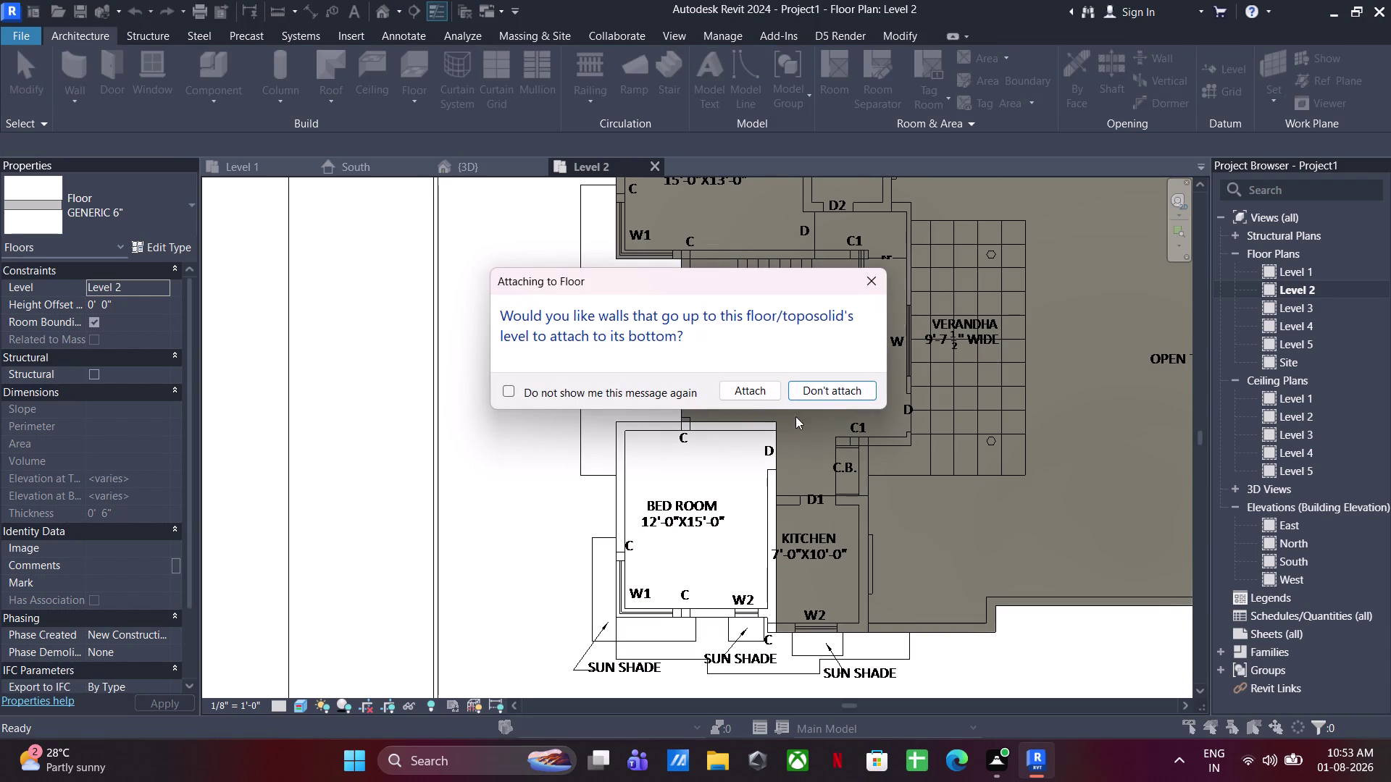
Attach the walls to the finished floor and dismiss the attachment warning.
click(741, 391)
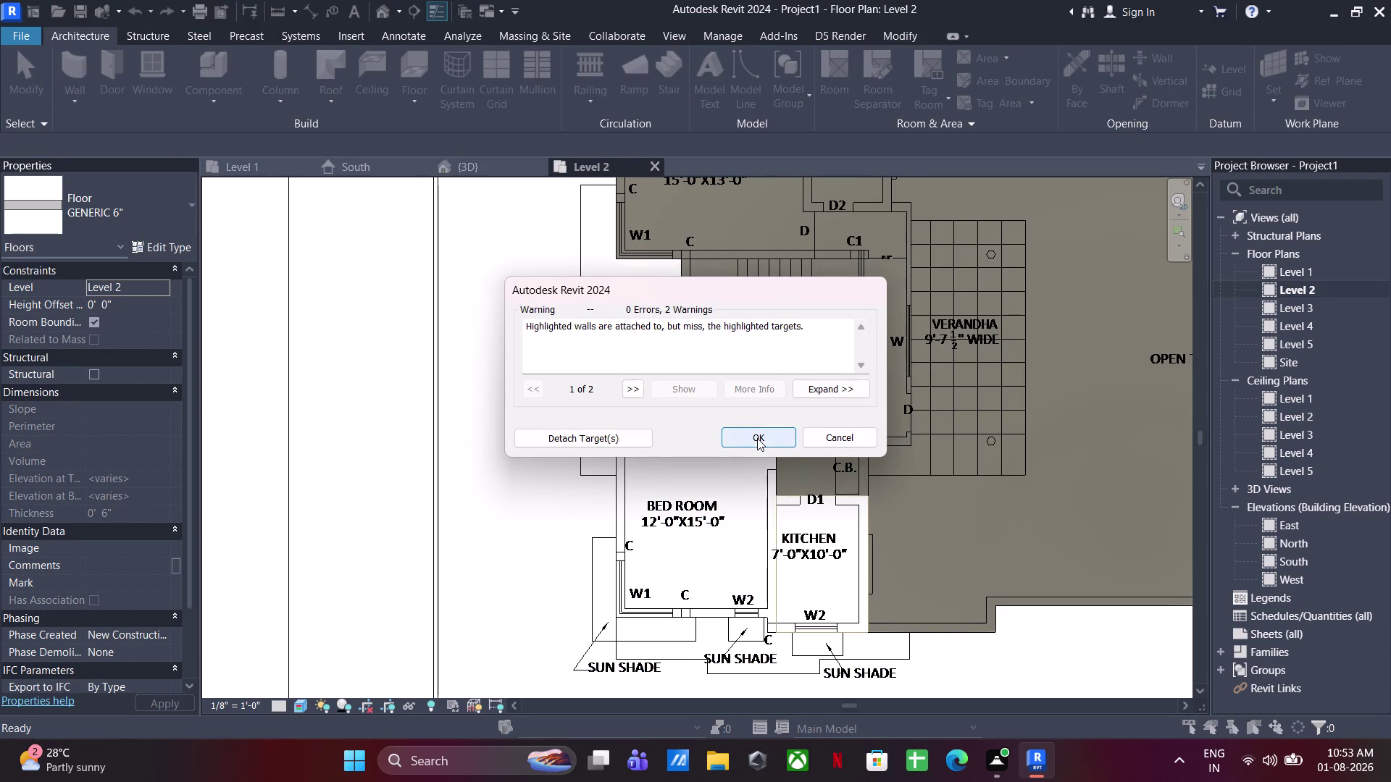
click(554, 437)
click(526, 511)
scroll(down, 3)
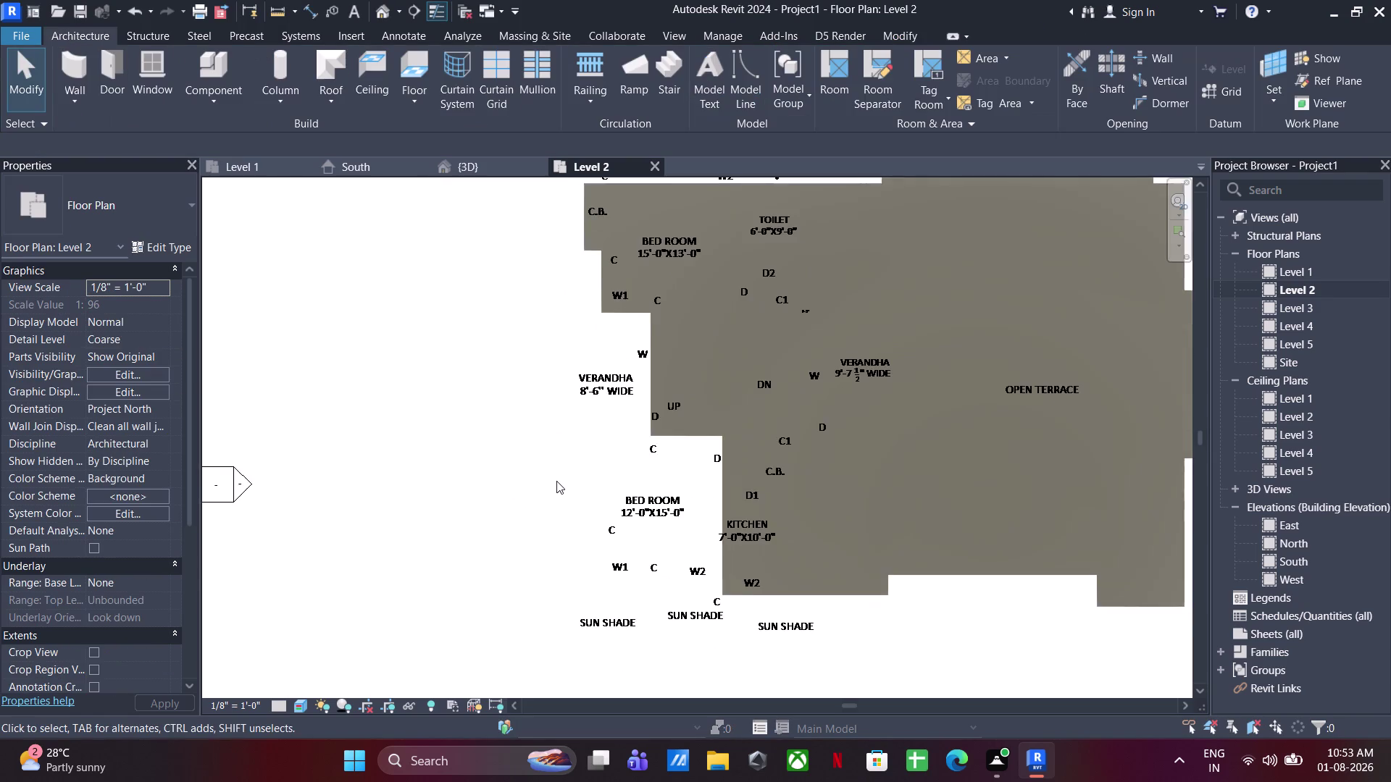
middle_drag(552, 476, 555, 444)
key(Escape)
Sketch a 6-inch floor over the lower 12'x15' bedroom and attach the walls to it.
click(401, 63)
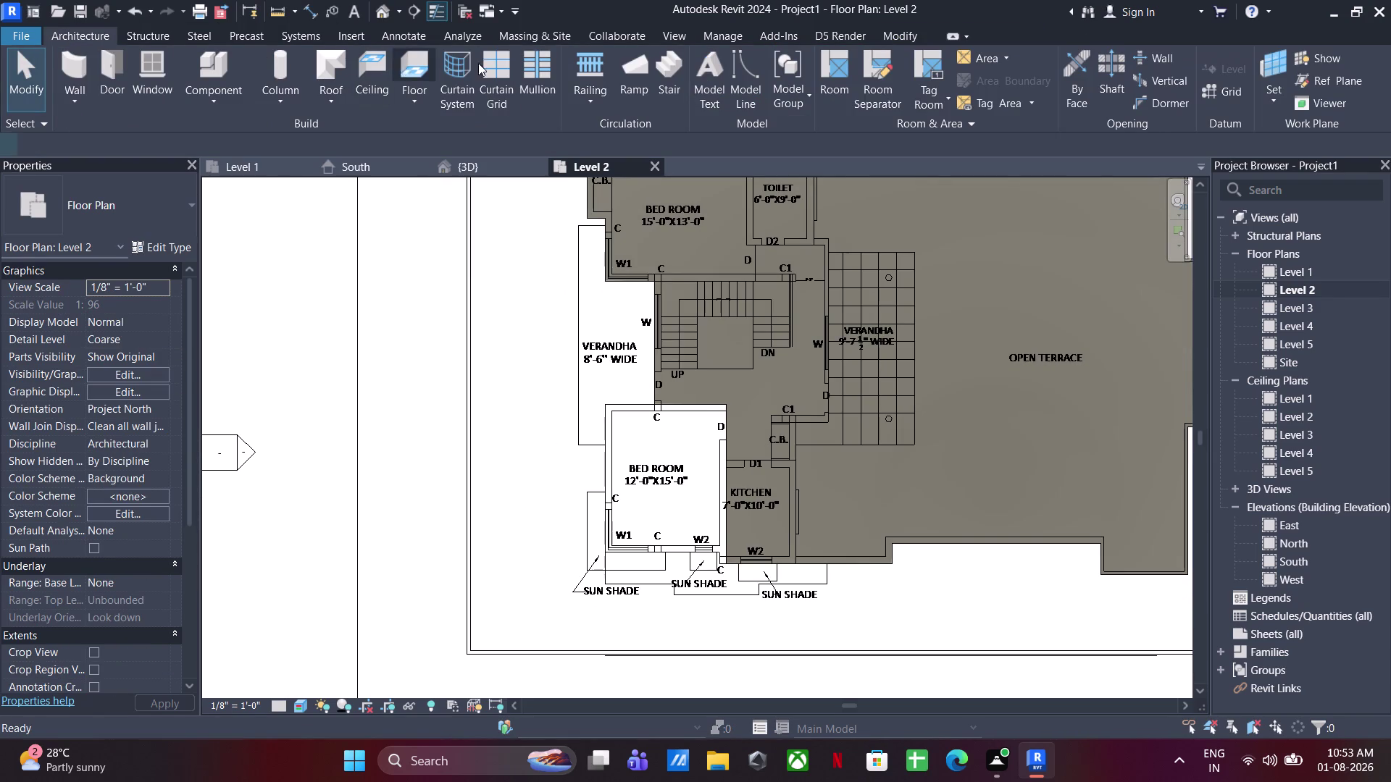
click(940, 57)
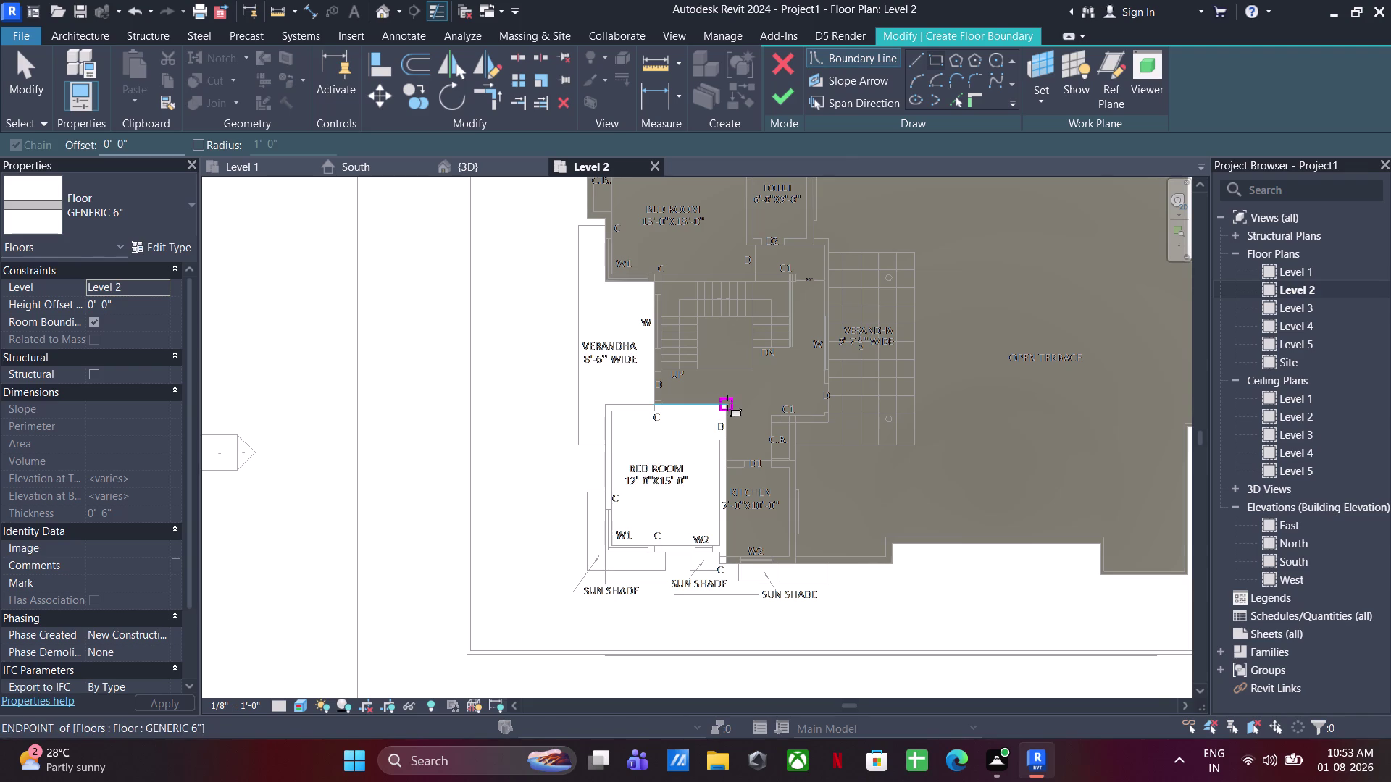
click(727, 403)
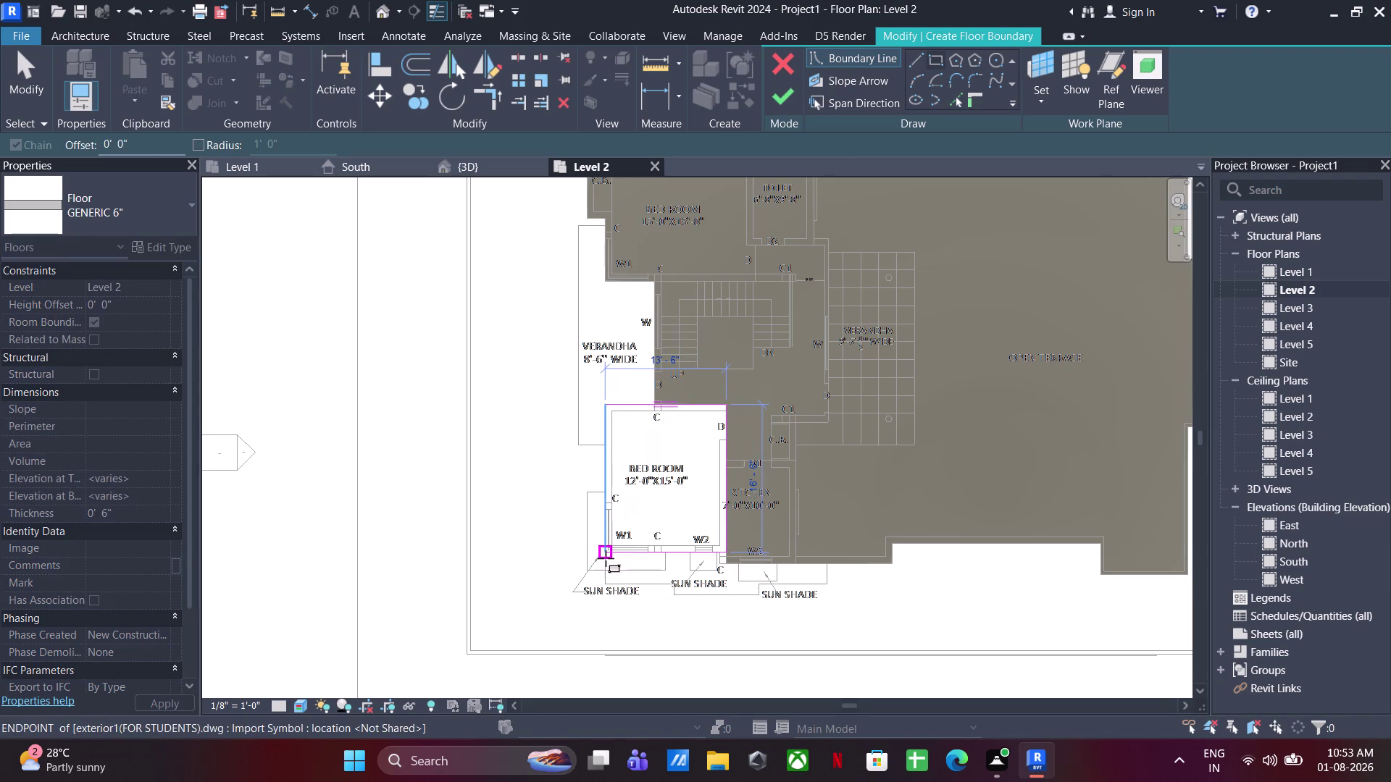
click(606, 558)
key(Escape)
key(Escape)
key(Escape)
click(787, 98)
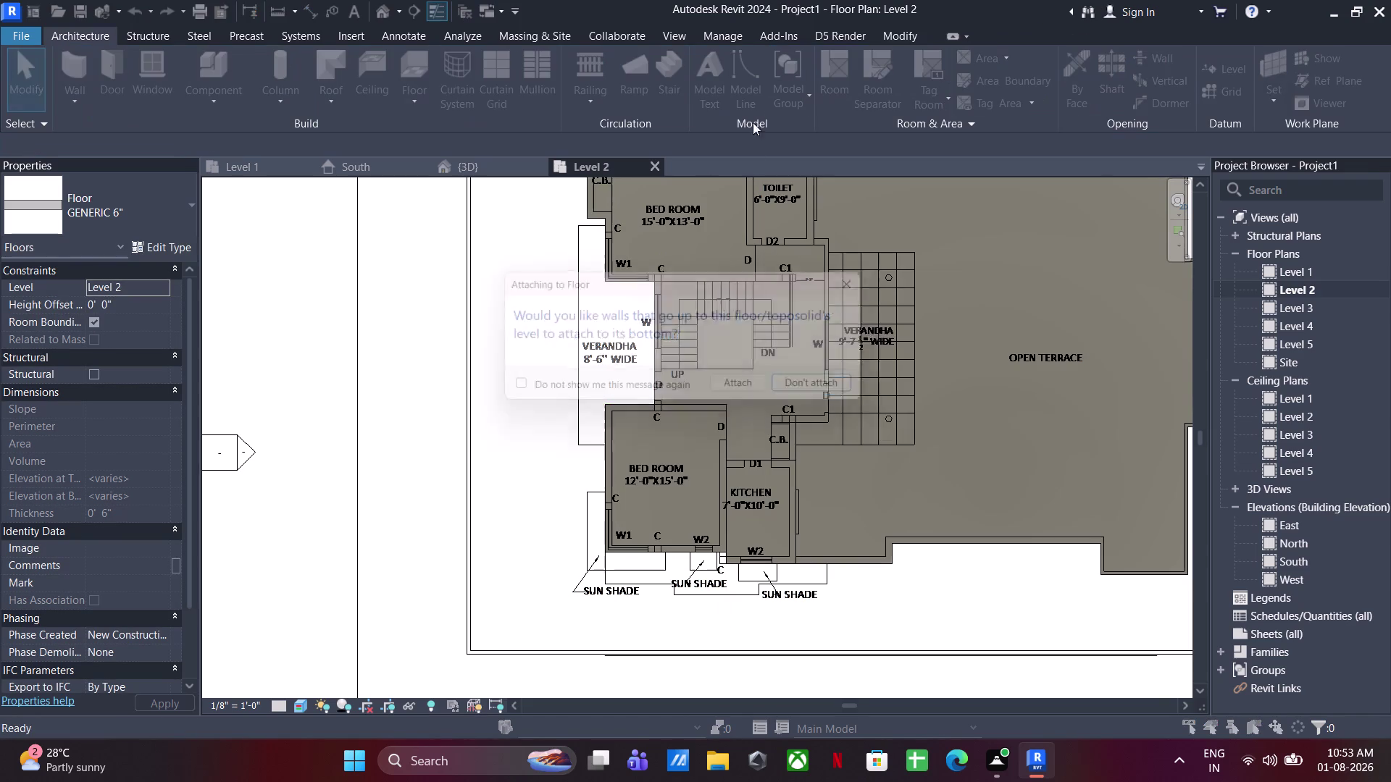
click(739, 389)
click(619, 437)
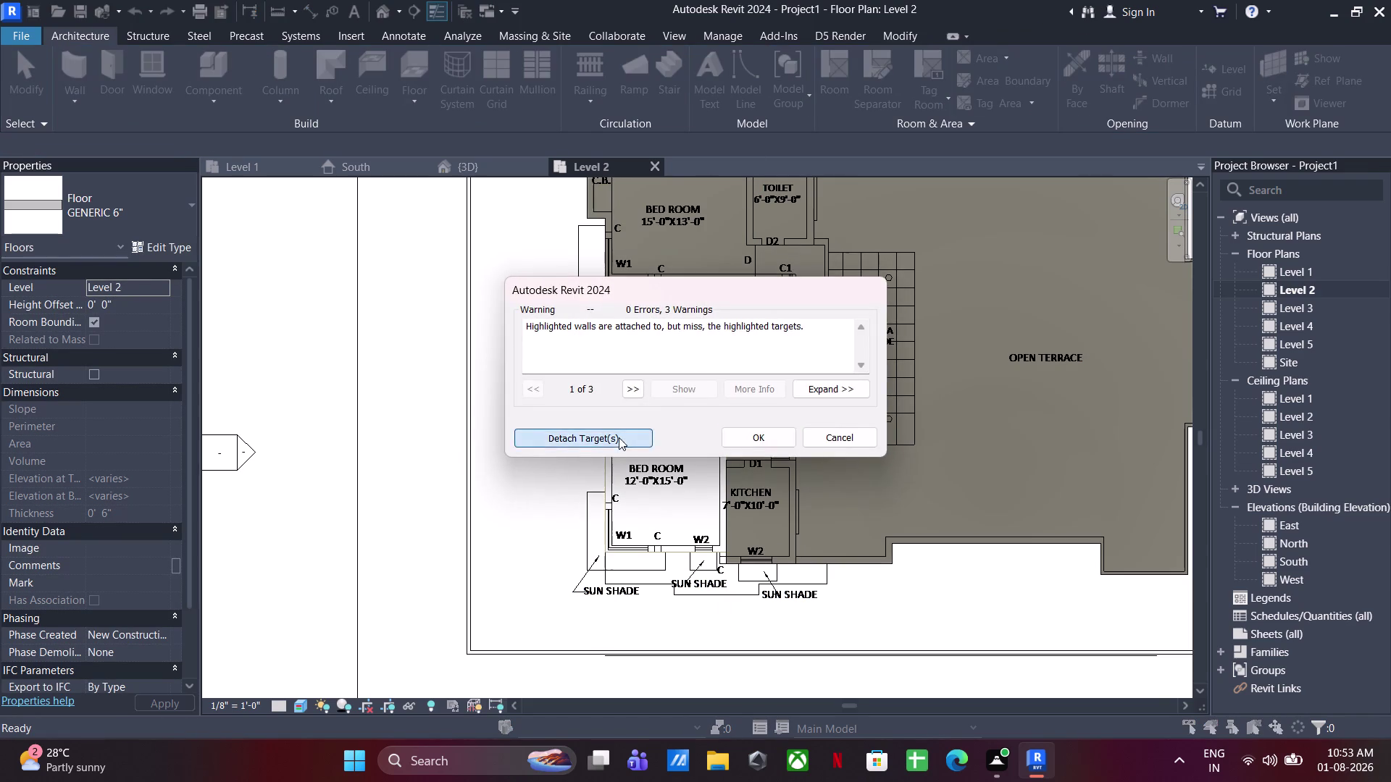
click(570, 466)
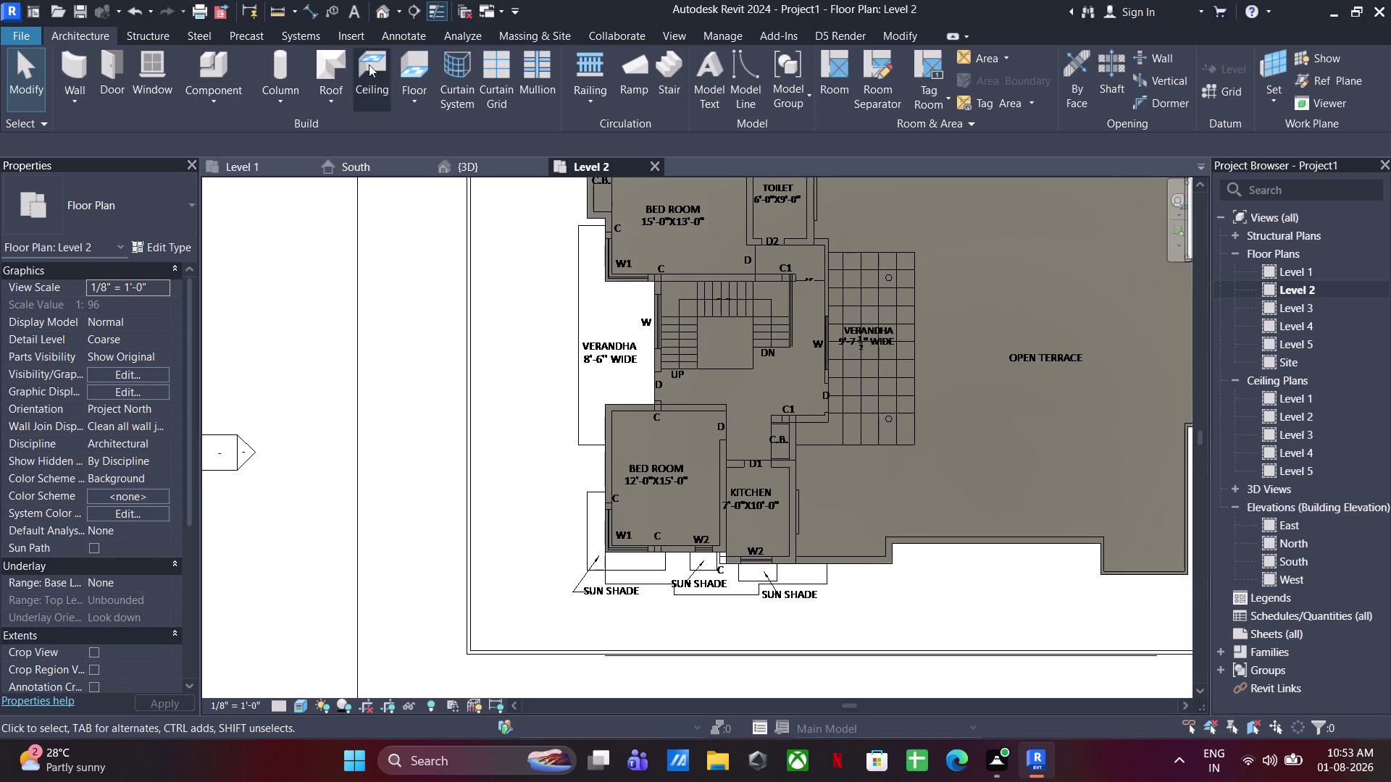
Start a new floor and draw the first boundary lines along the 8'-6" verandah.
click(412, 67)
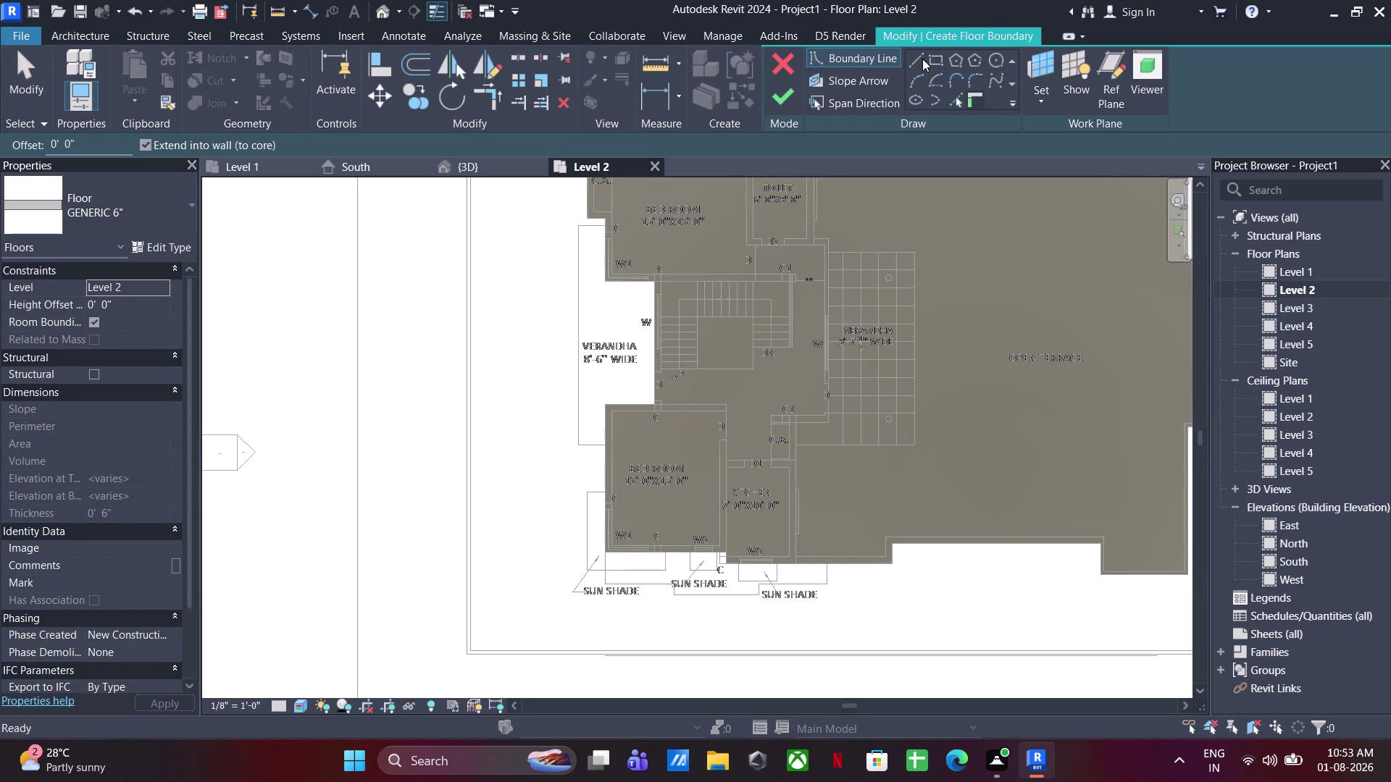
click(921, 59)
scroll(up, 3)
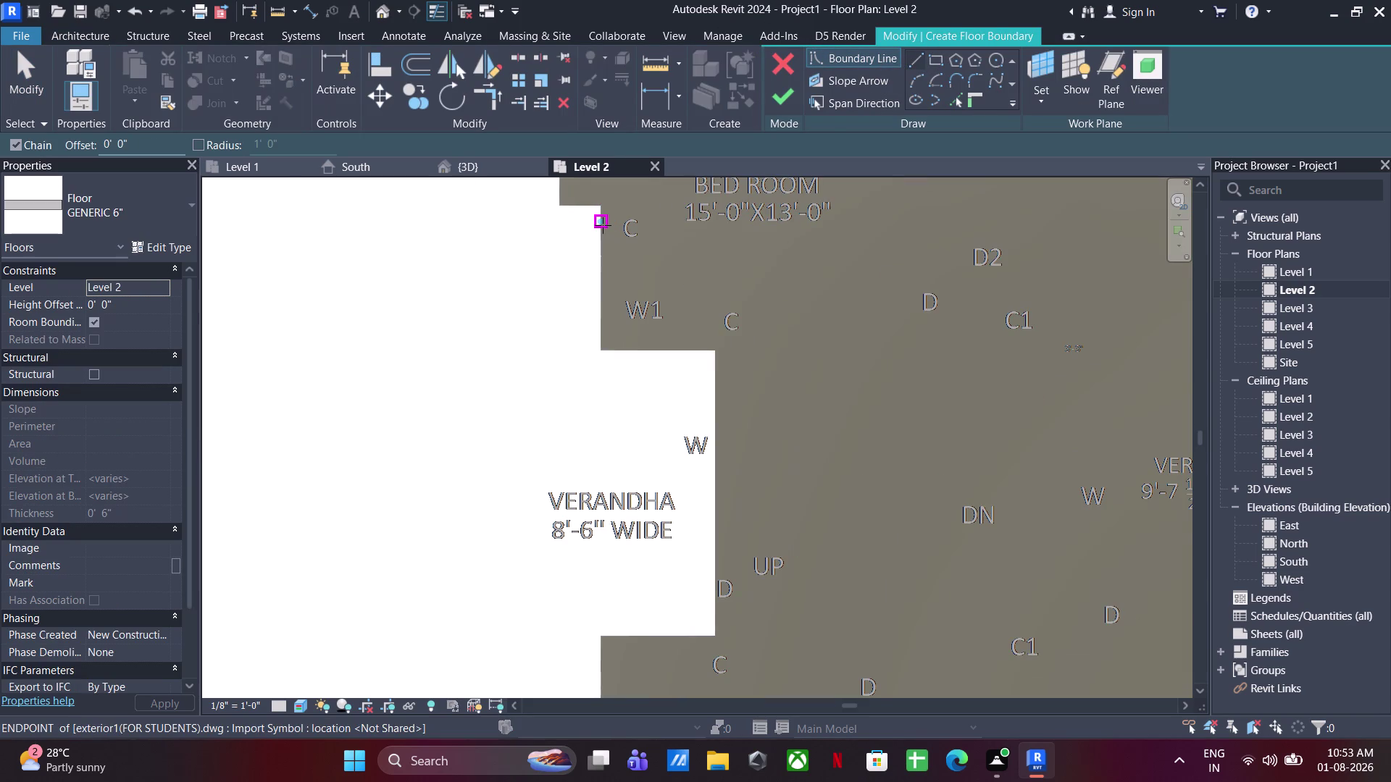
click(603, 226)
click(542, 226)
middle_drag(549, 402, 550, 215)
click(544, 541)
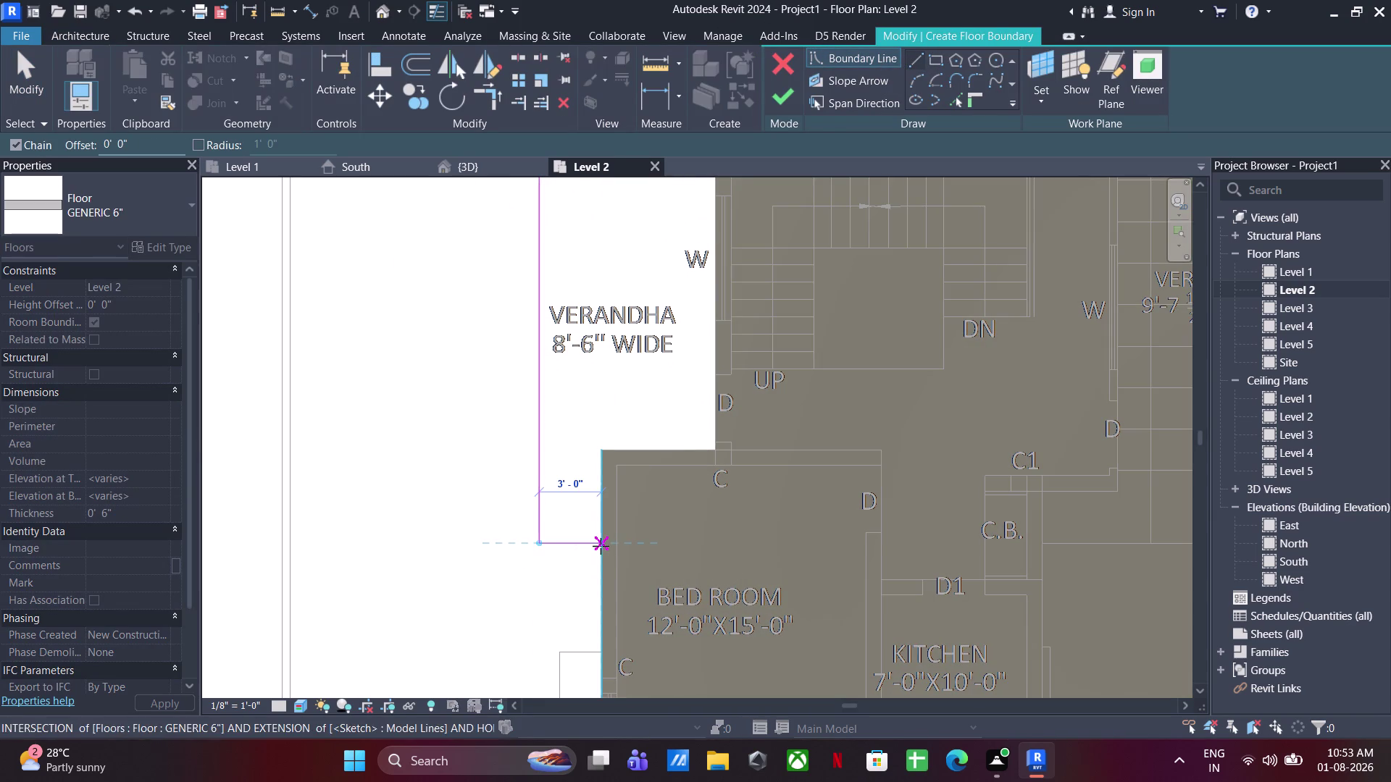
click(601, 546)
click(601, 450)
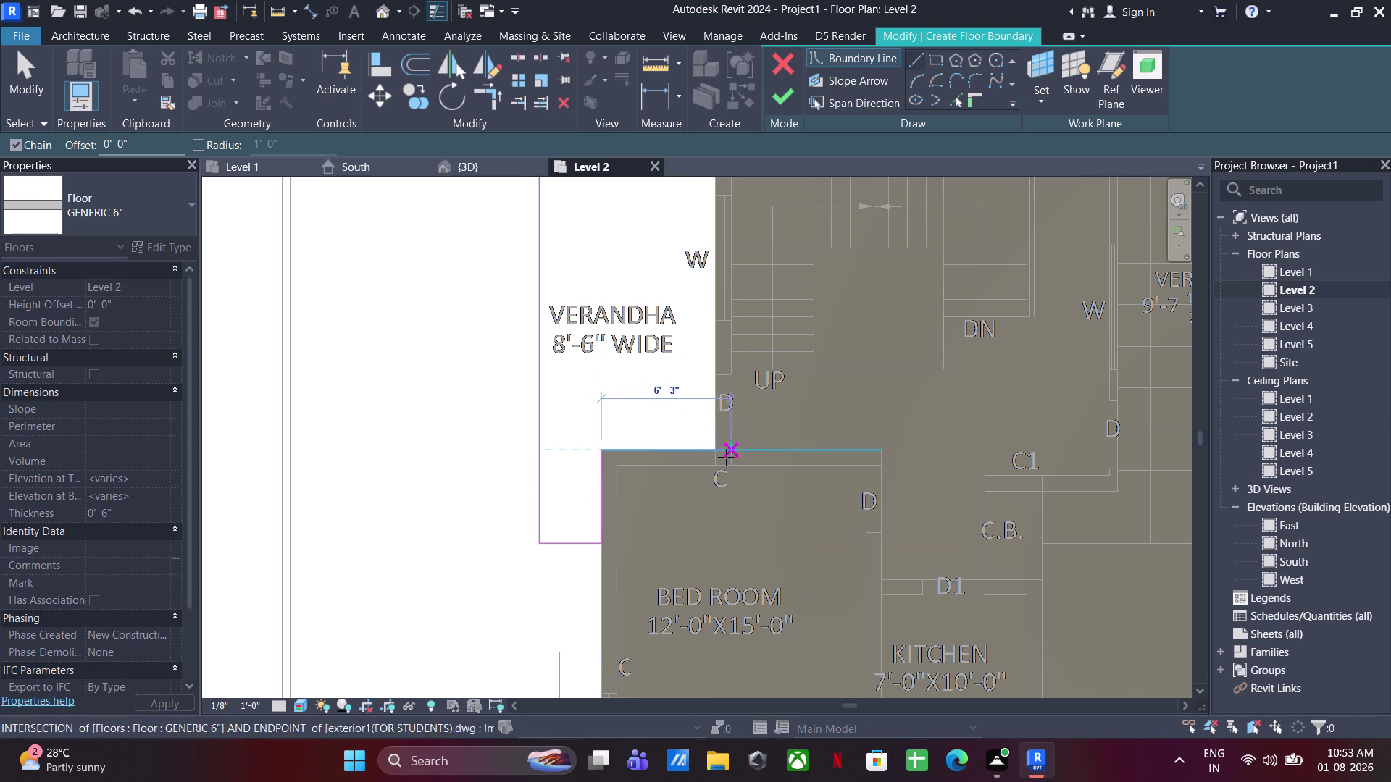
click(715, 449)
Close the verandah boundary loop by the upper bedroom and finish the floor sketch.
middle_drag(706, 338, 715, 626)
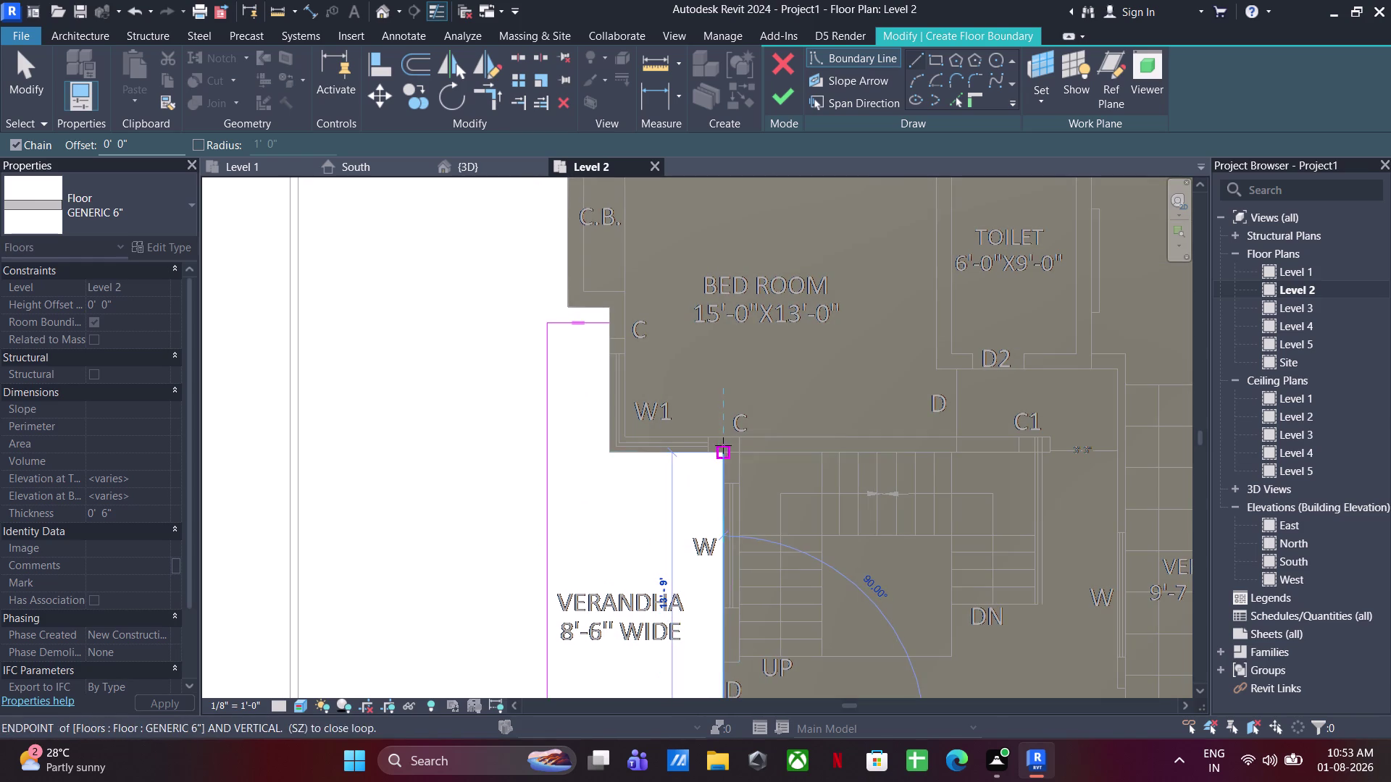
click(723, 446)
click(613, 452)
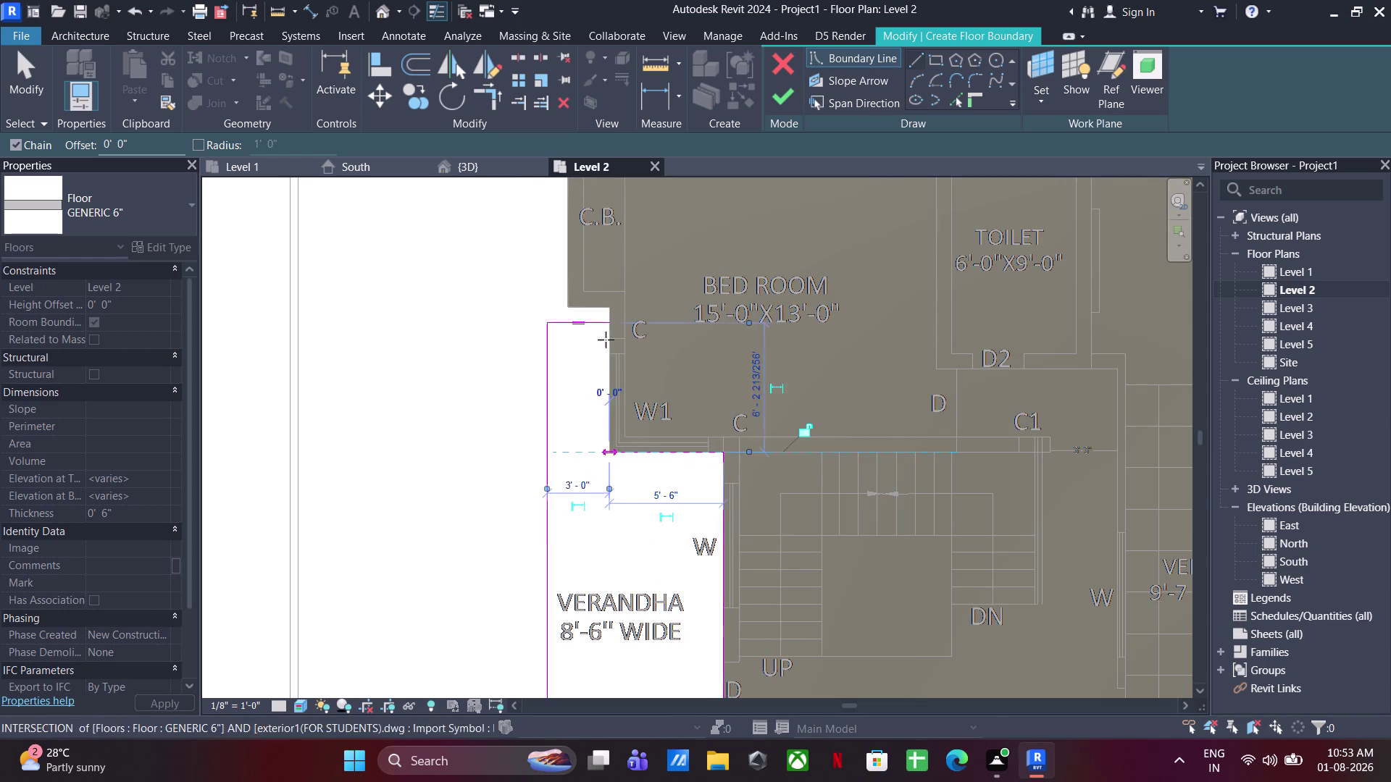
click(604, 322)
key(Escape)
key(Escape)
key(Escape)
key(Escape)
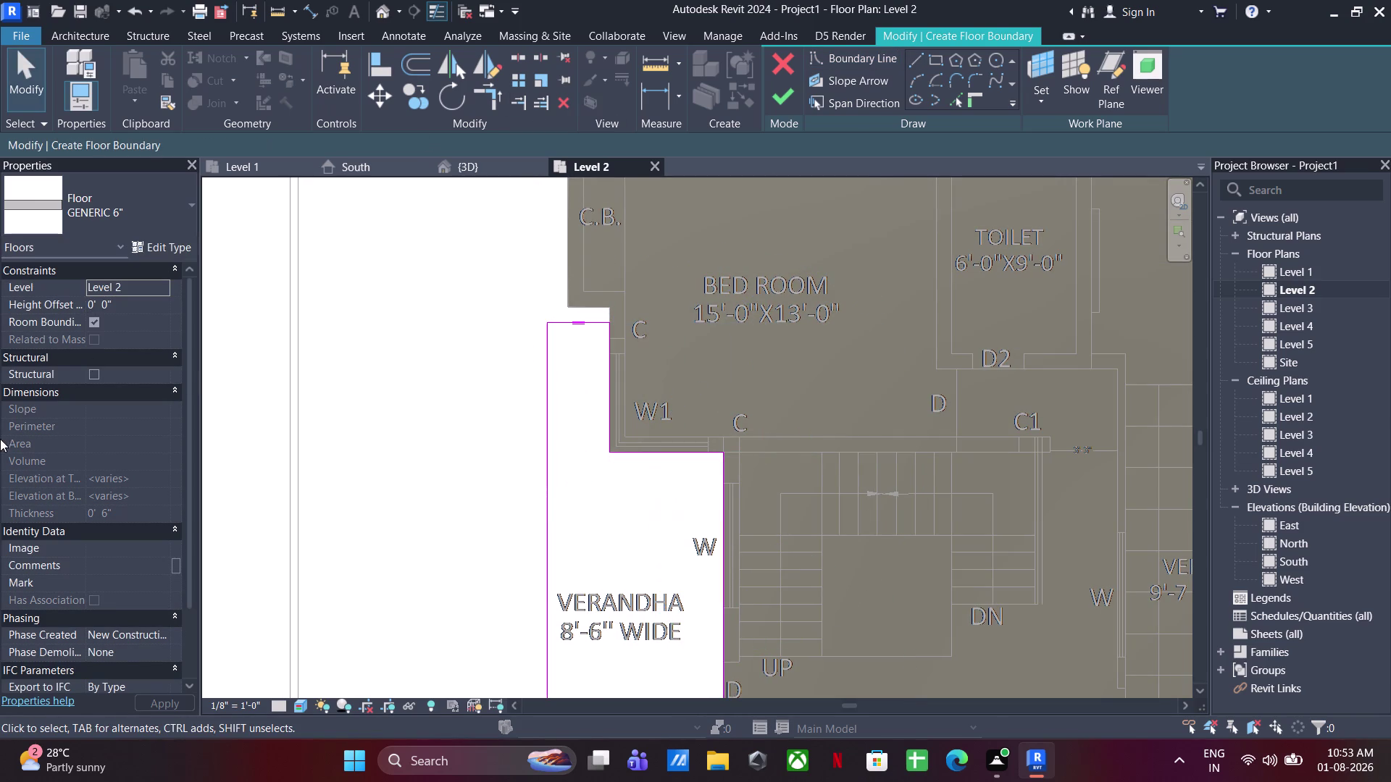
click(783, 104)
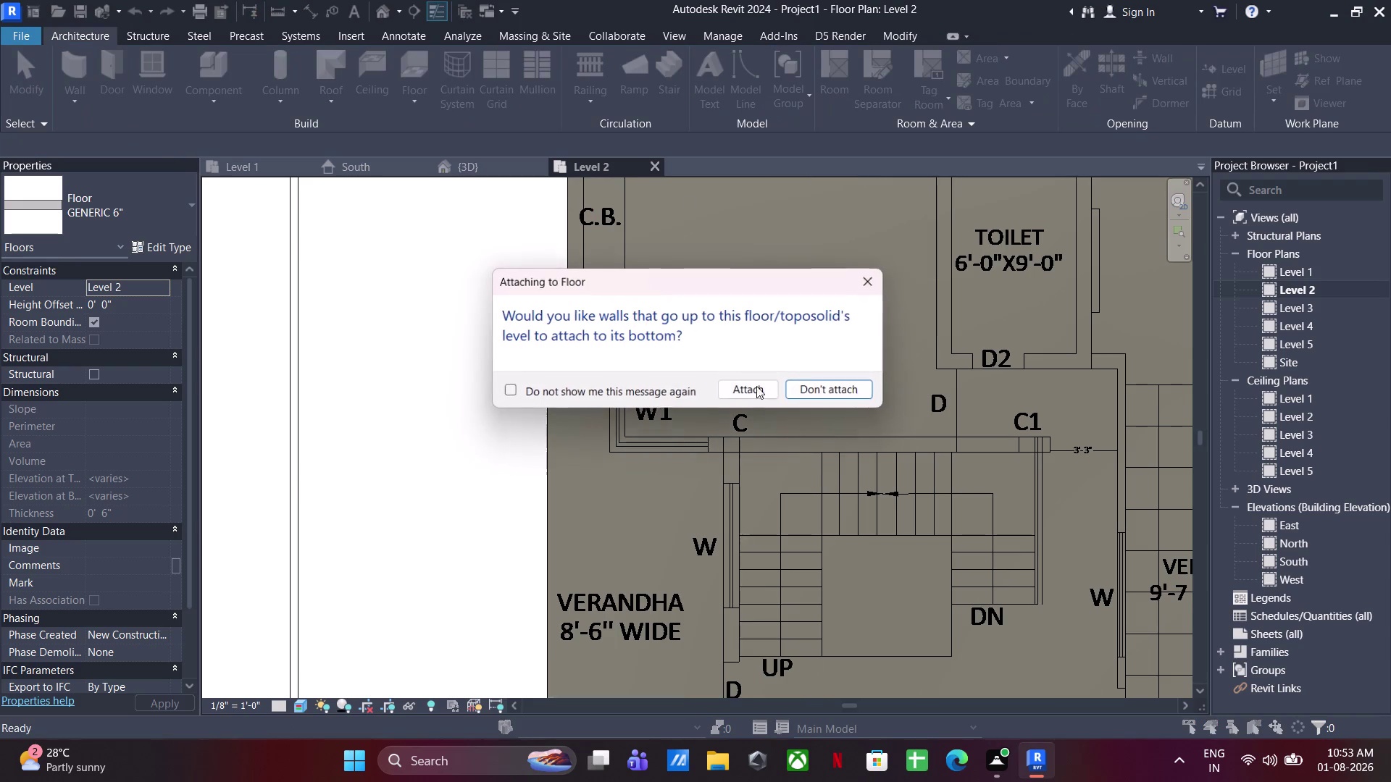
Attach the walls to the verandah floor, dismiss the warning, and check the new slab.
click(750, 392)
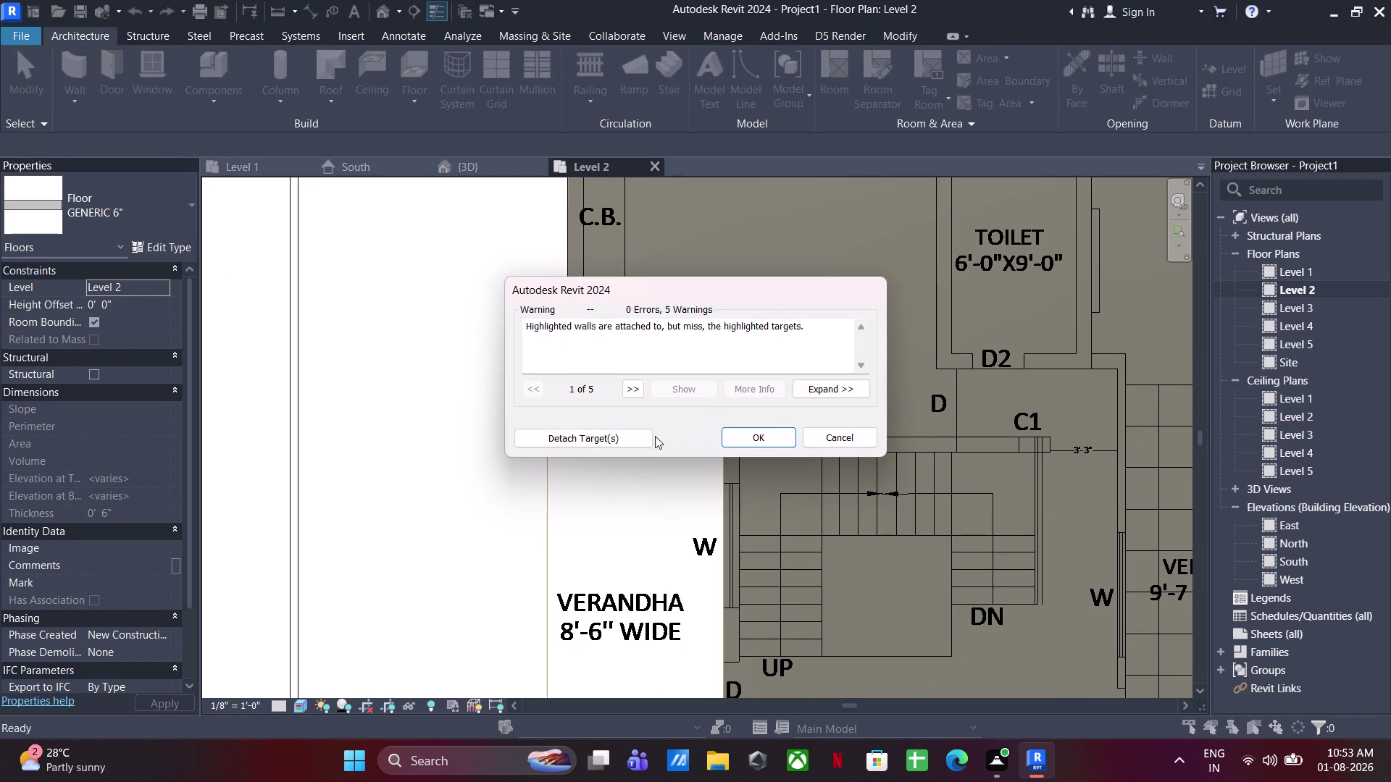
click(615, 444)
scroll(down, 3)
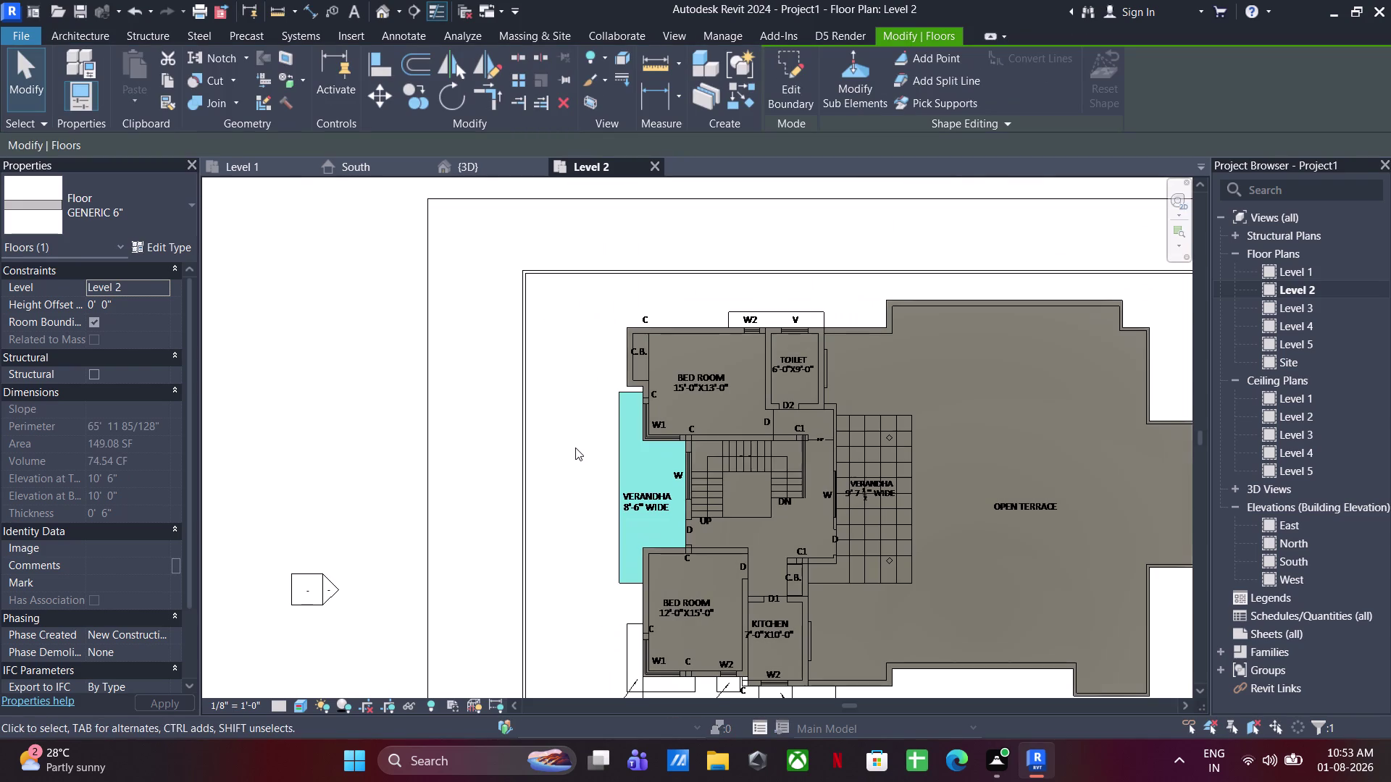
click(576, 448)
key(Escape)
key(Escape)
key(Escape)
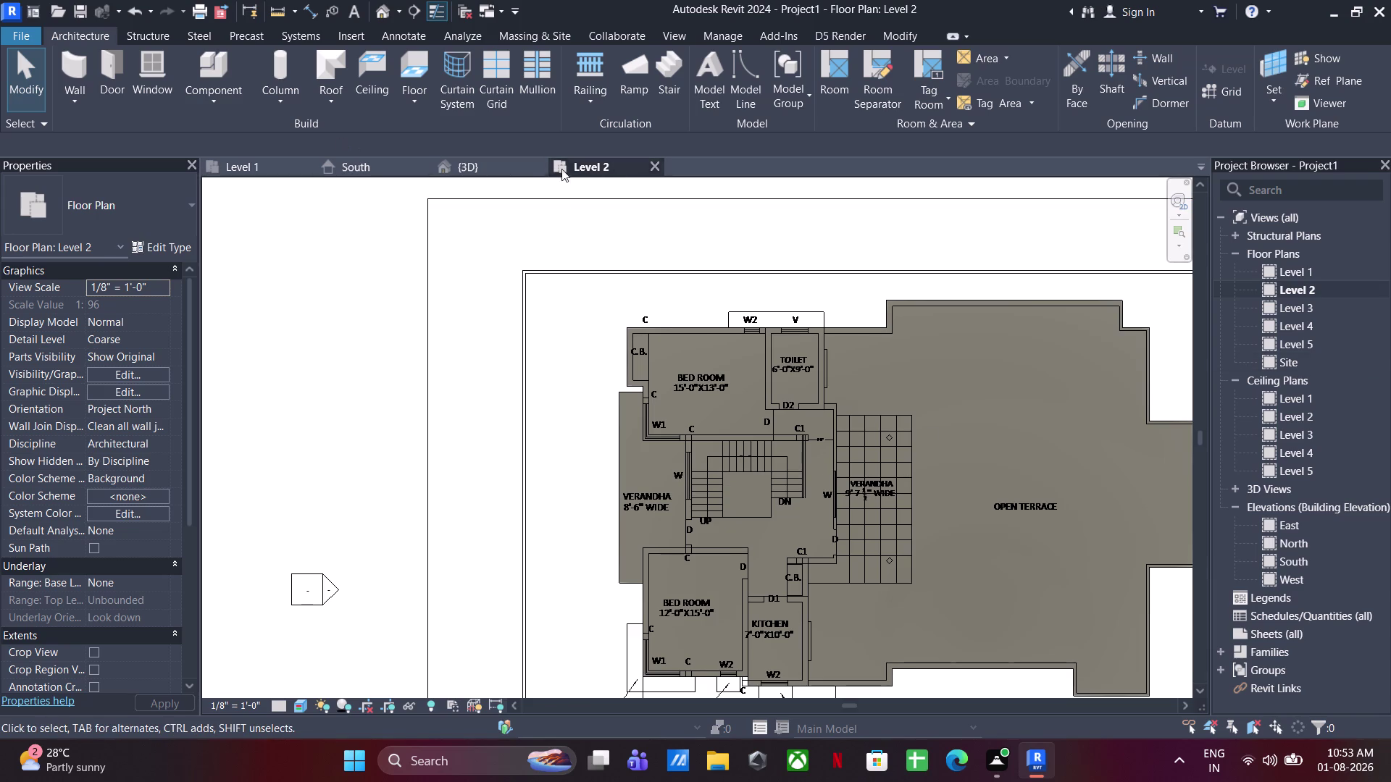
Switch to the {3D} view and zoom in on the house.
click(499, 161)
scroll(up, 3)
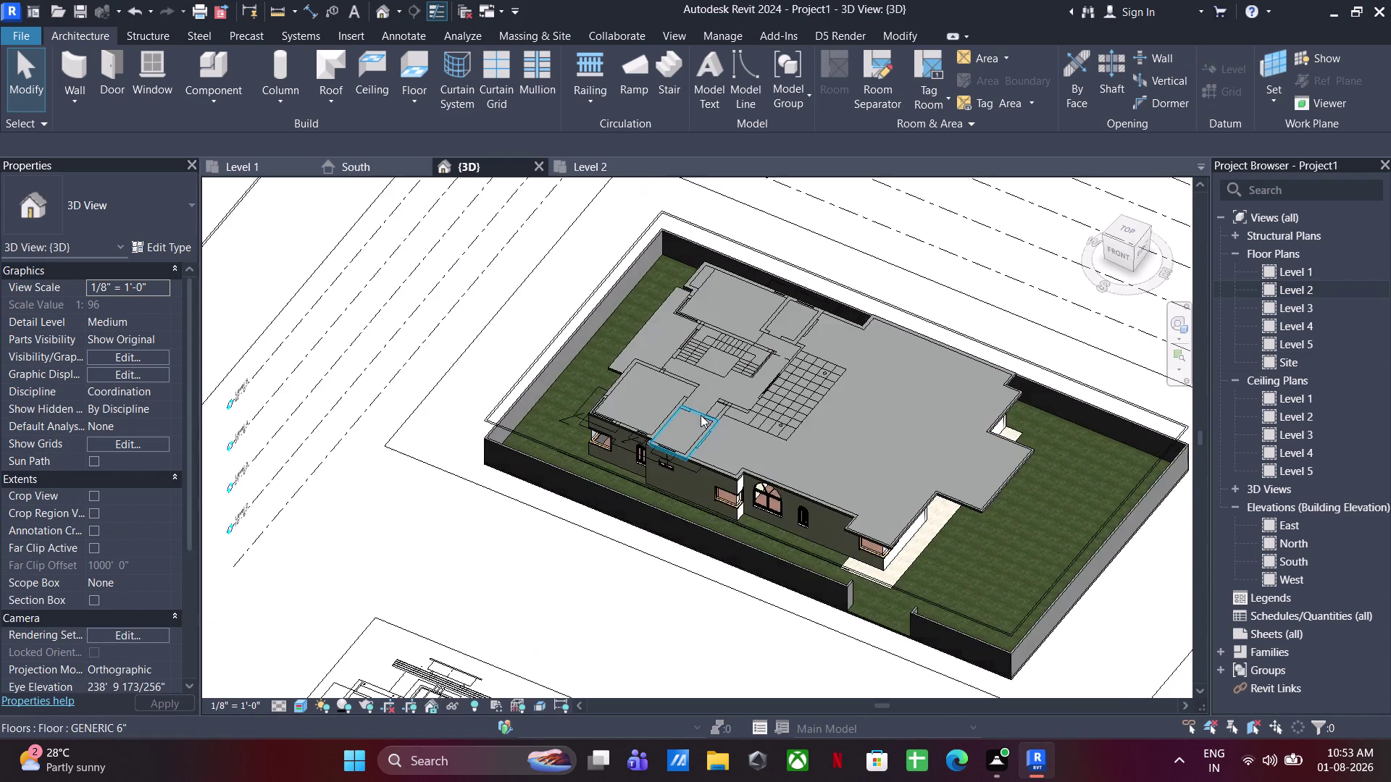
scroll(up, 3)
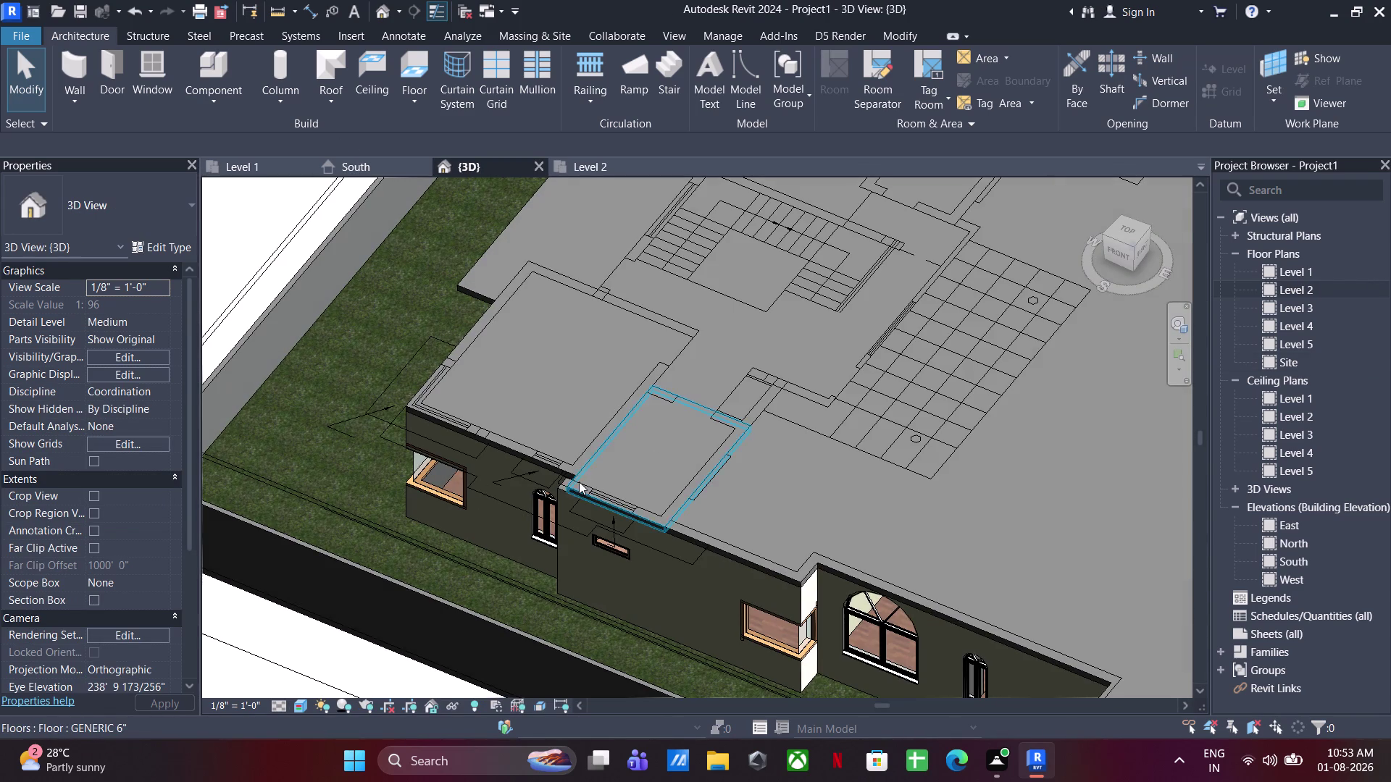
scroll(down, 3)
scroll(up, 3)
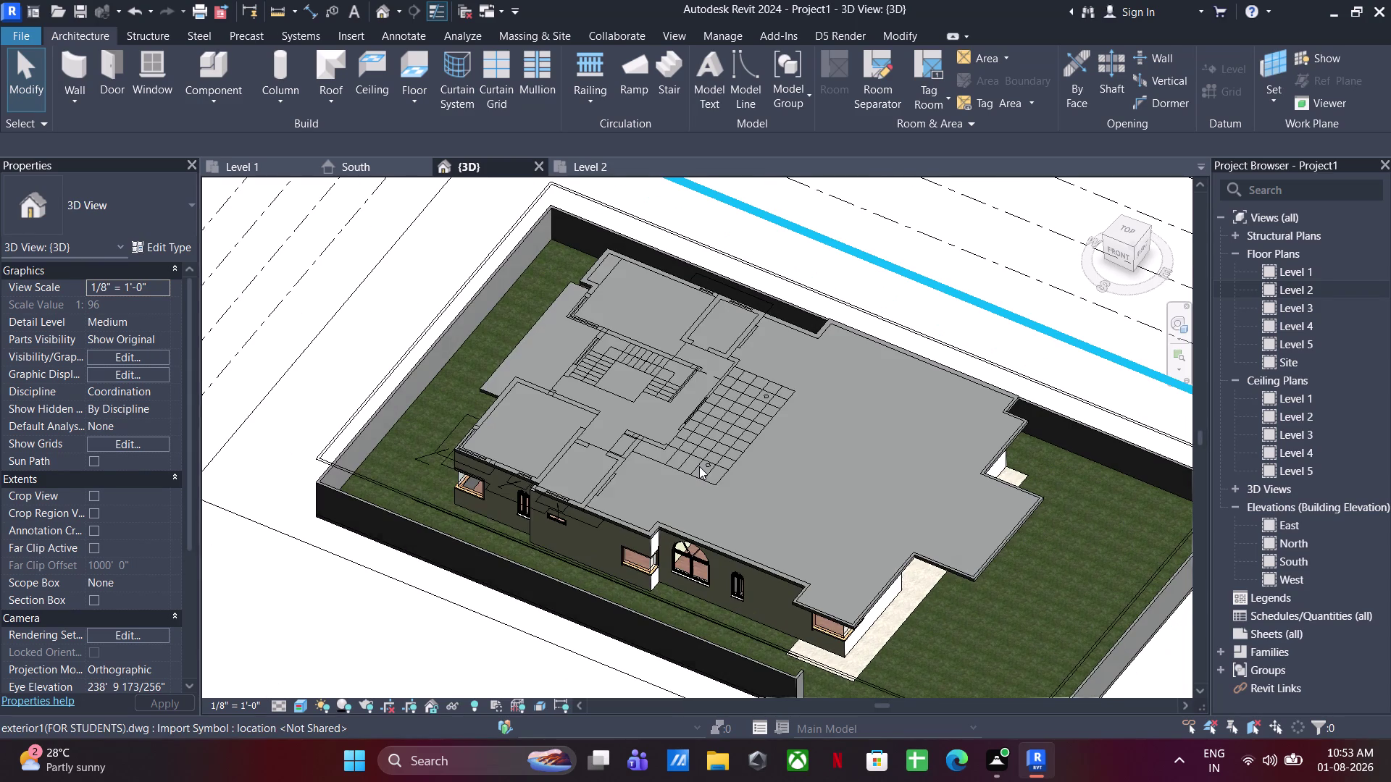
Paint the open terrace floor with FRONT VARANDHA using the Paint tool (PT).
text(PT)
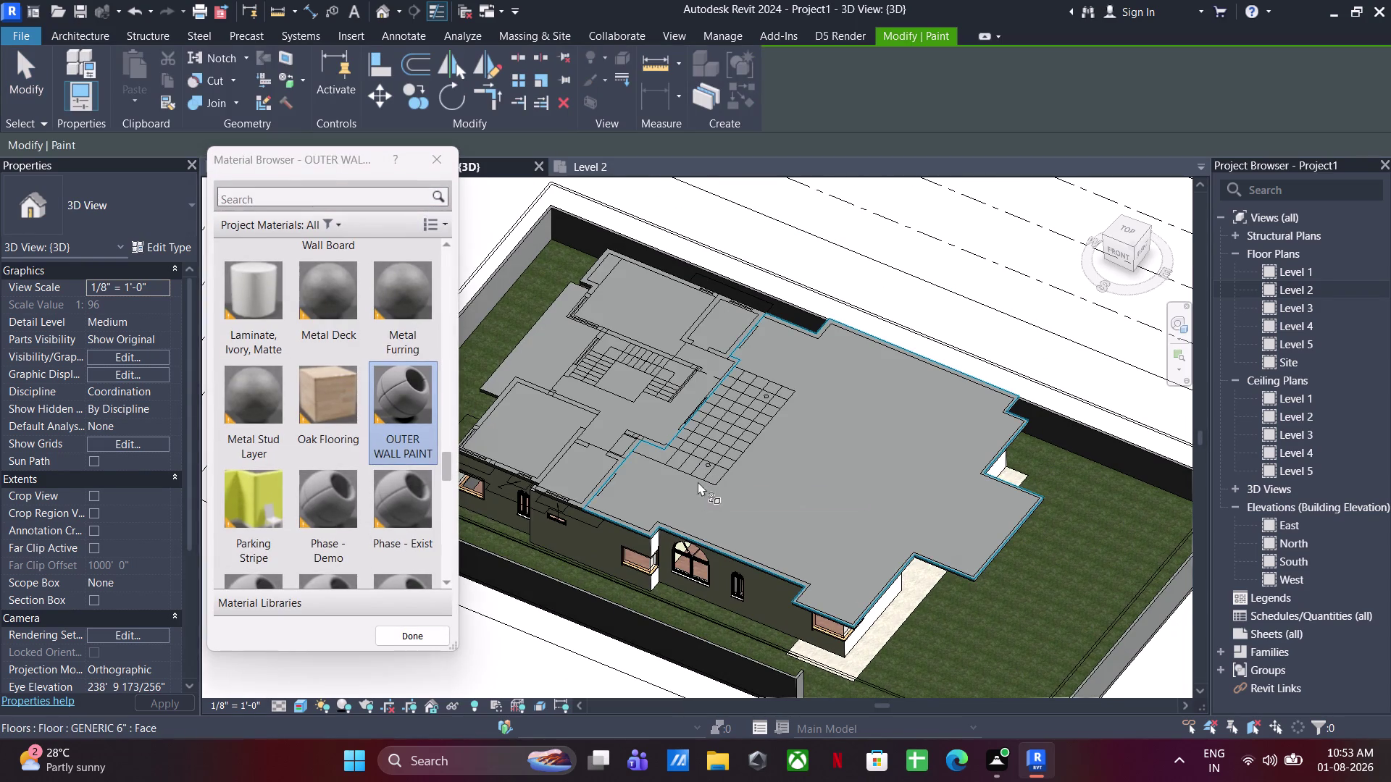
scroll(down, 3)
scroll(down, 3)
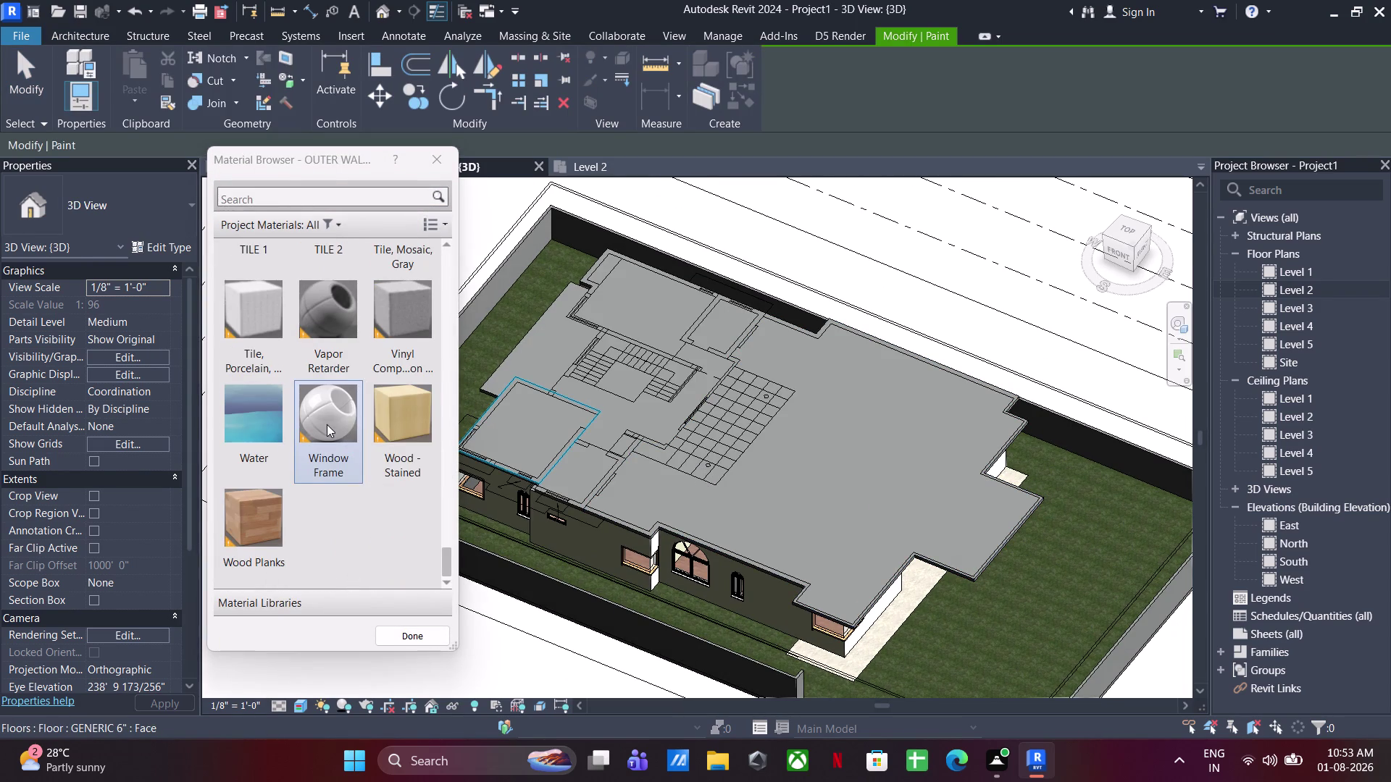
scroll(up, 3)
scroll(up, 3)
scroll(up, 3)
scroll(up, 3)
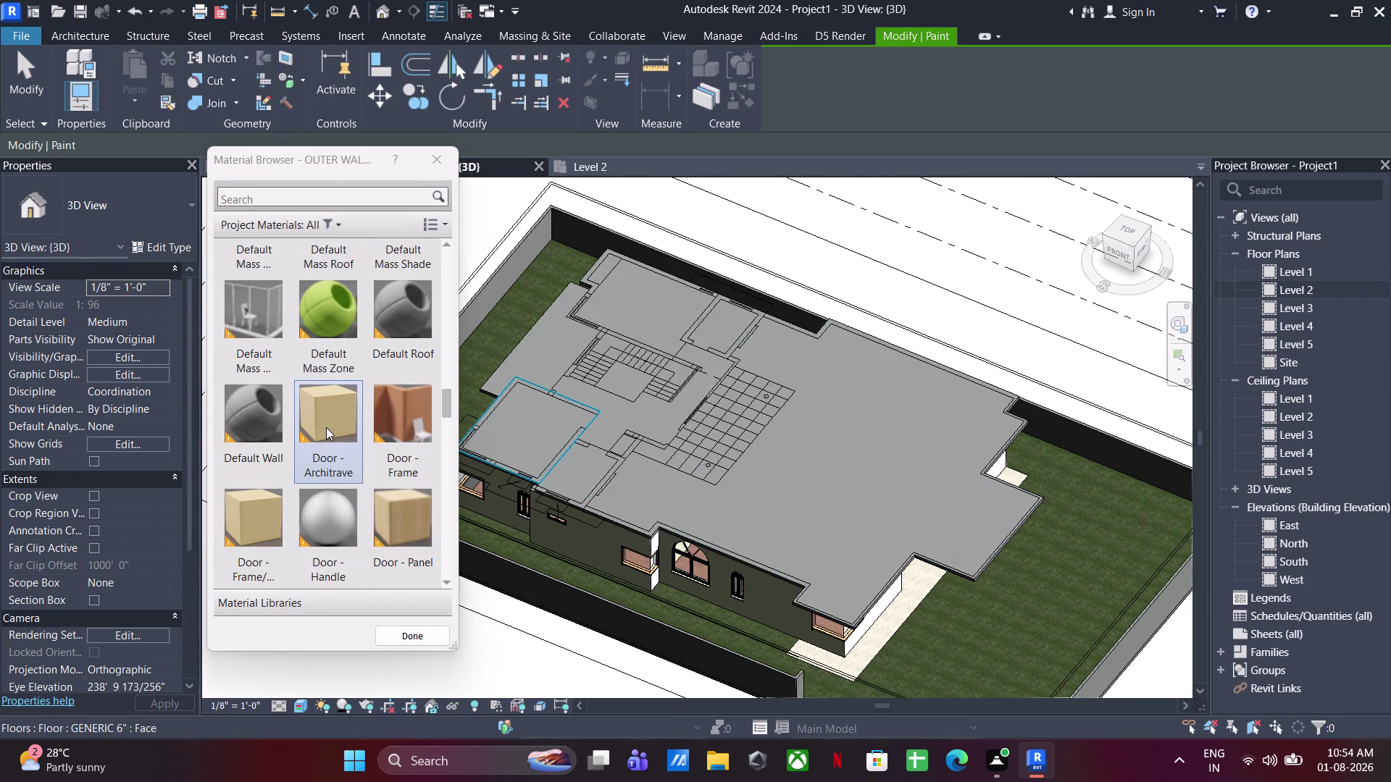
scroll(down, 3)
click(401, 416)
click(758, 451)
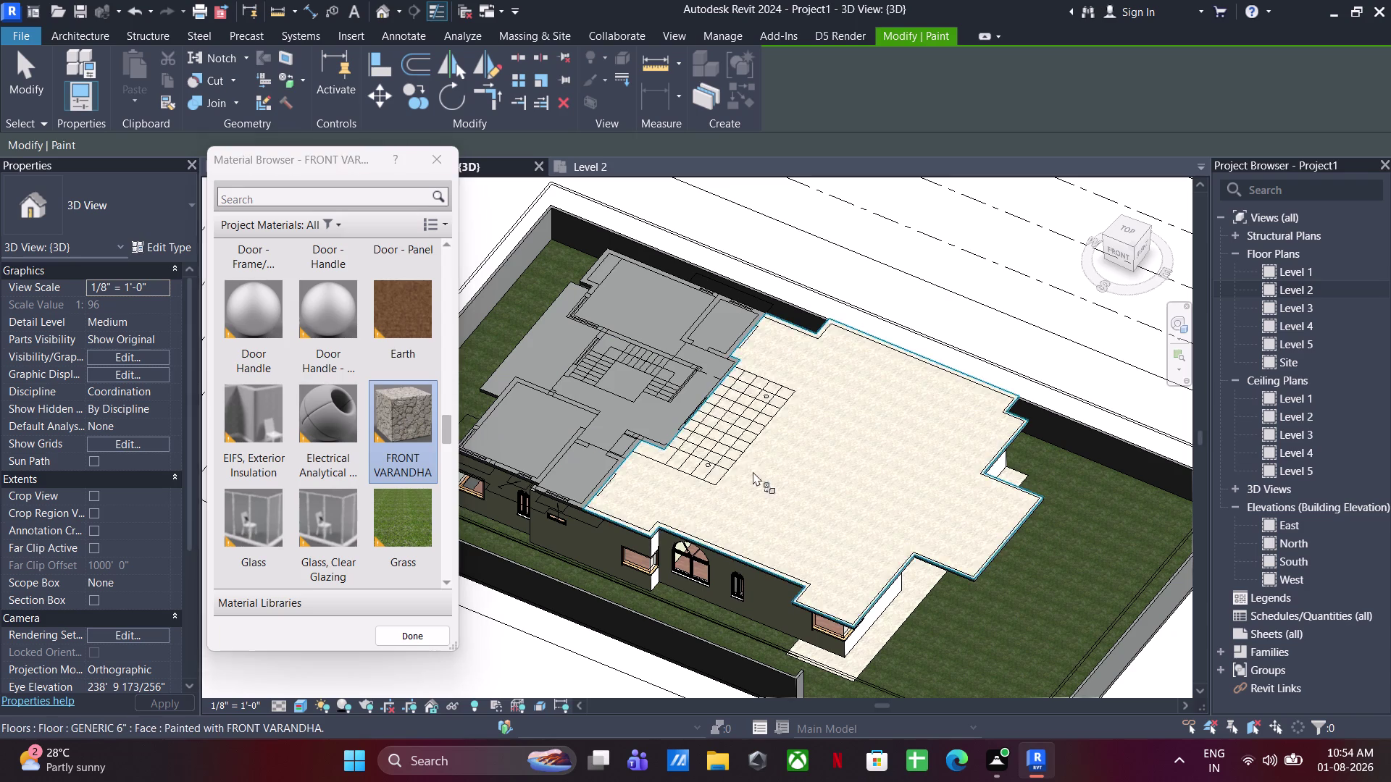
Paint the stair area, another floor face, and the bedroom floor with Wood Planks.
scroll(up, 3)
scroll(down, 3)
scroll(up, 3)
scroll(down, 3)
scroll(up, 3)
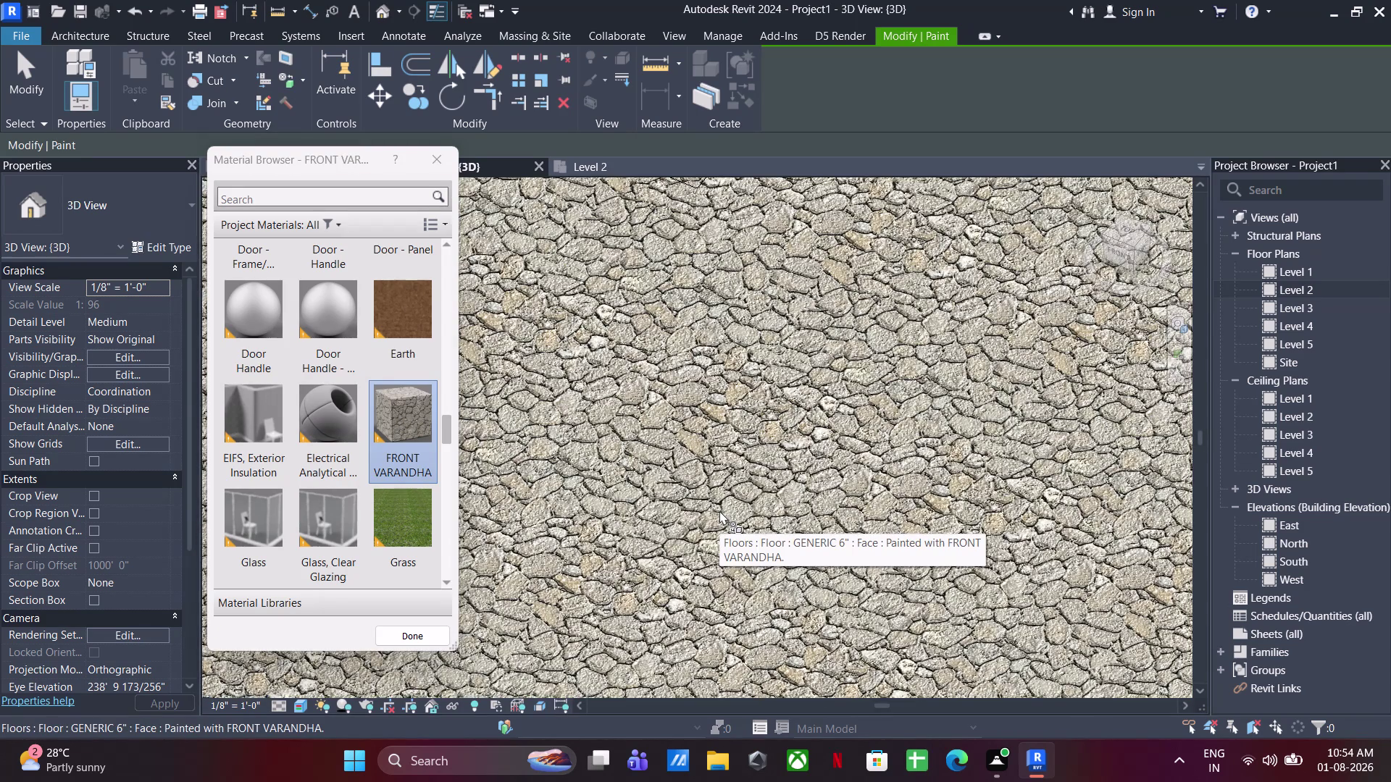
scroll(down, 3)
middle_drag(718, 509, 802, 582)
middle_drag(783, 551, 814, 565)
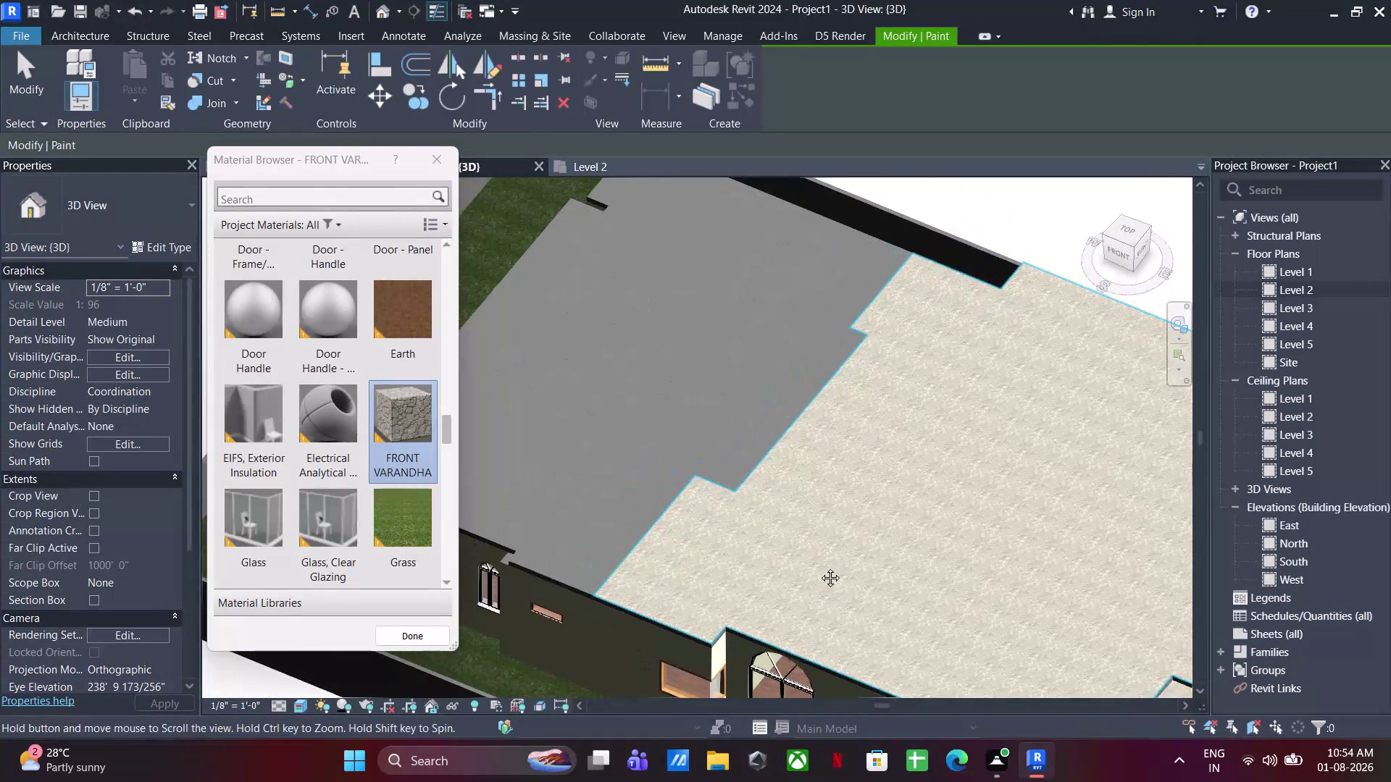
middle_drag(814, 565, 819, 567)
middle_drag(767, 460, 835, 522)
scroll(down, 3)
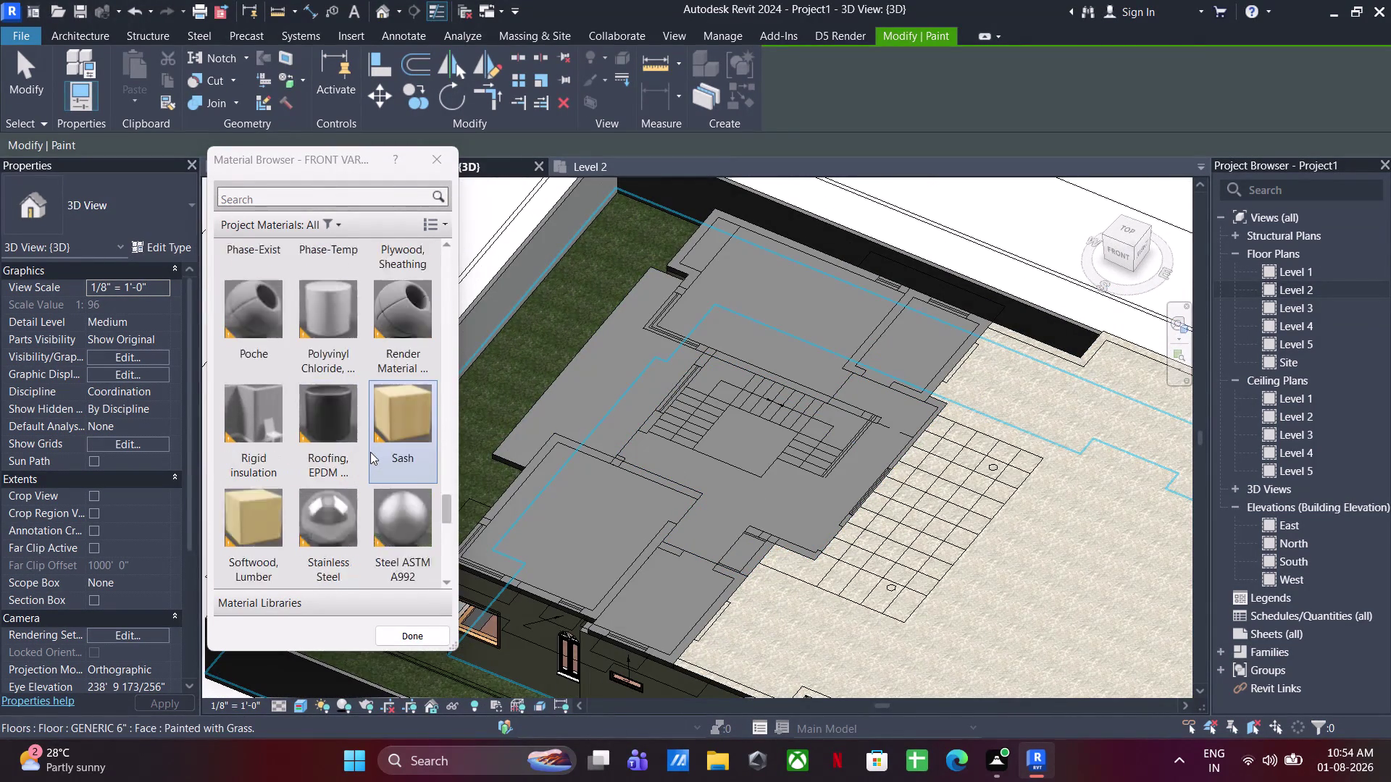
scroll(down, 3)
click(276, 508)
click(795, 486)
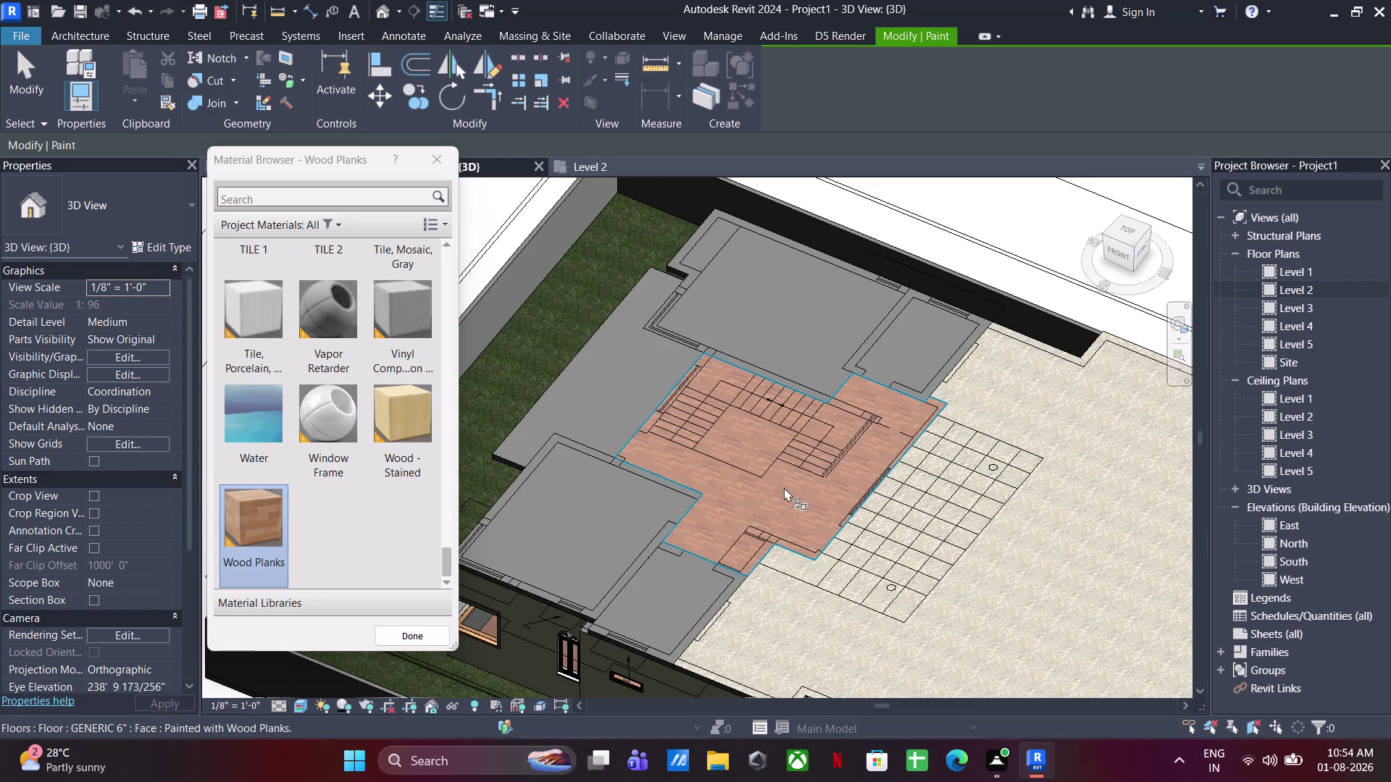
click(800, 341)
click(587, 544)
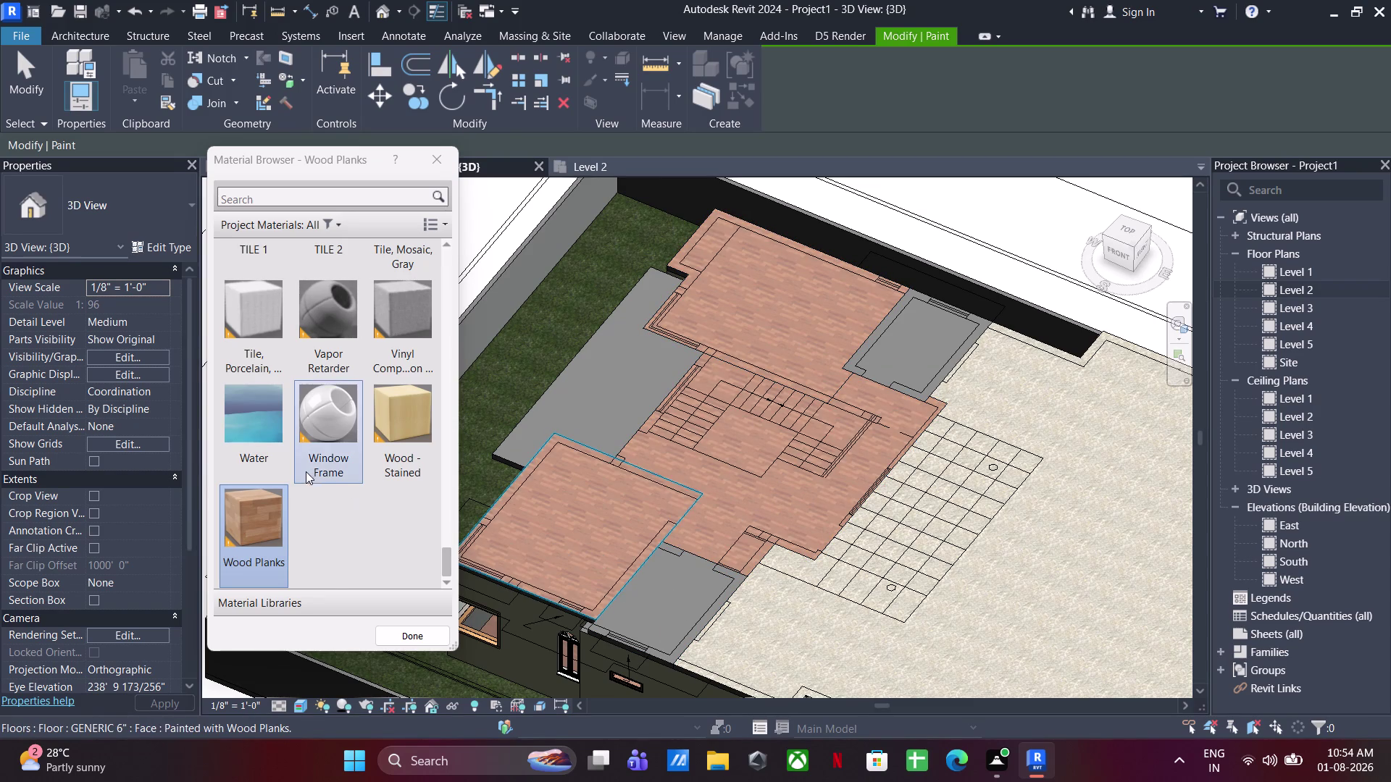
Paint both small floor patches TILE 2, then repaint the lower patch TILE 1.
scroll(up, 3)
scroll(up, 3)
scroll(down, 3)
scroll(down, 3)
scroll(up, 3)
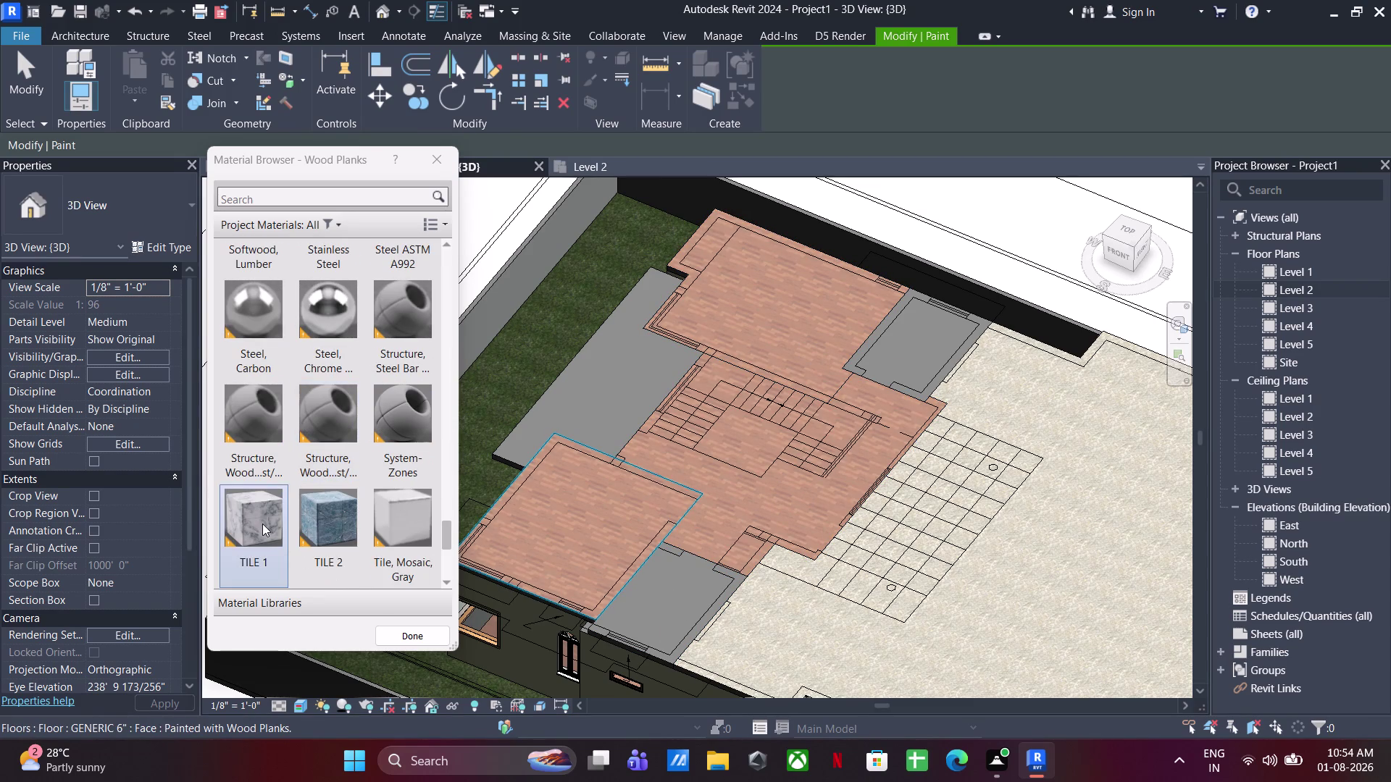
click(347, 519)
click(673, 606)
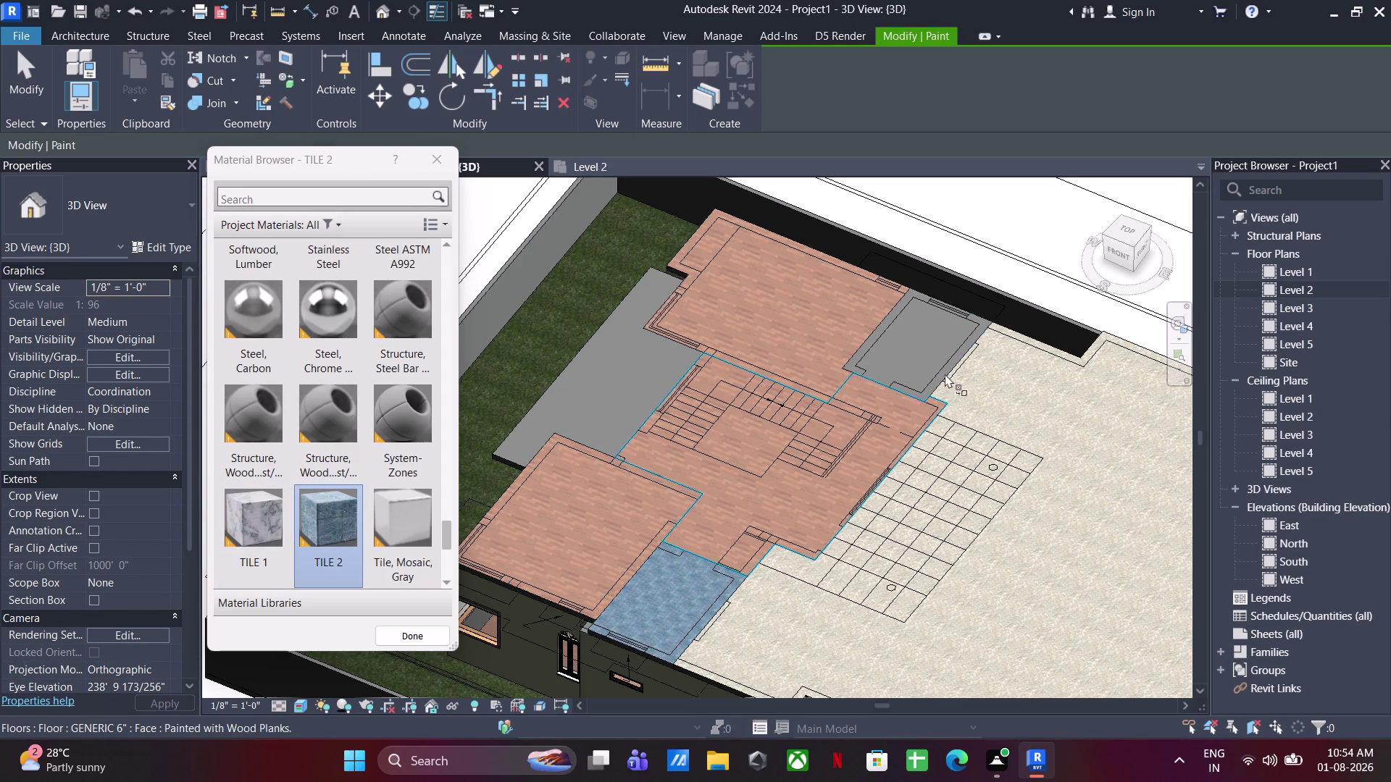
click(931, 355)
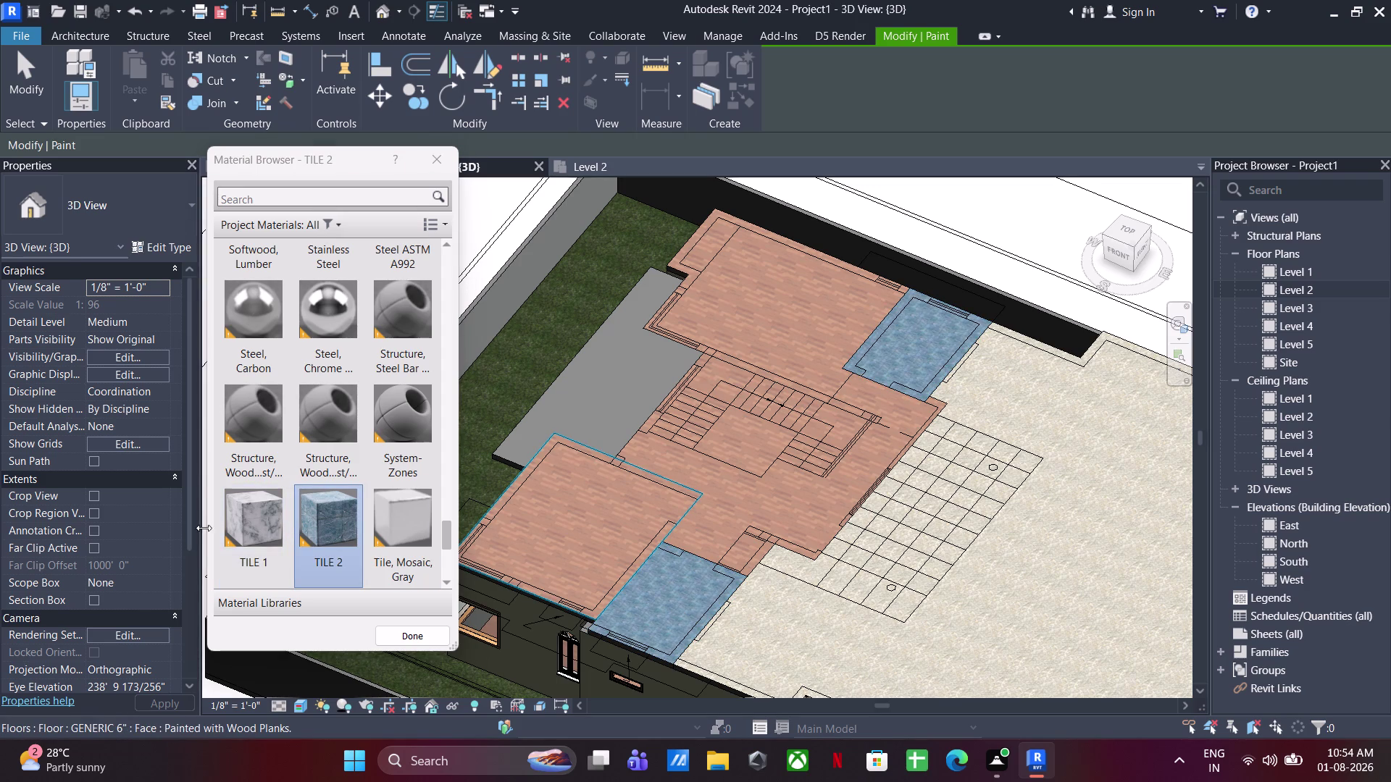
click(277, 522)
click(626, 611)
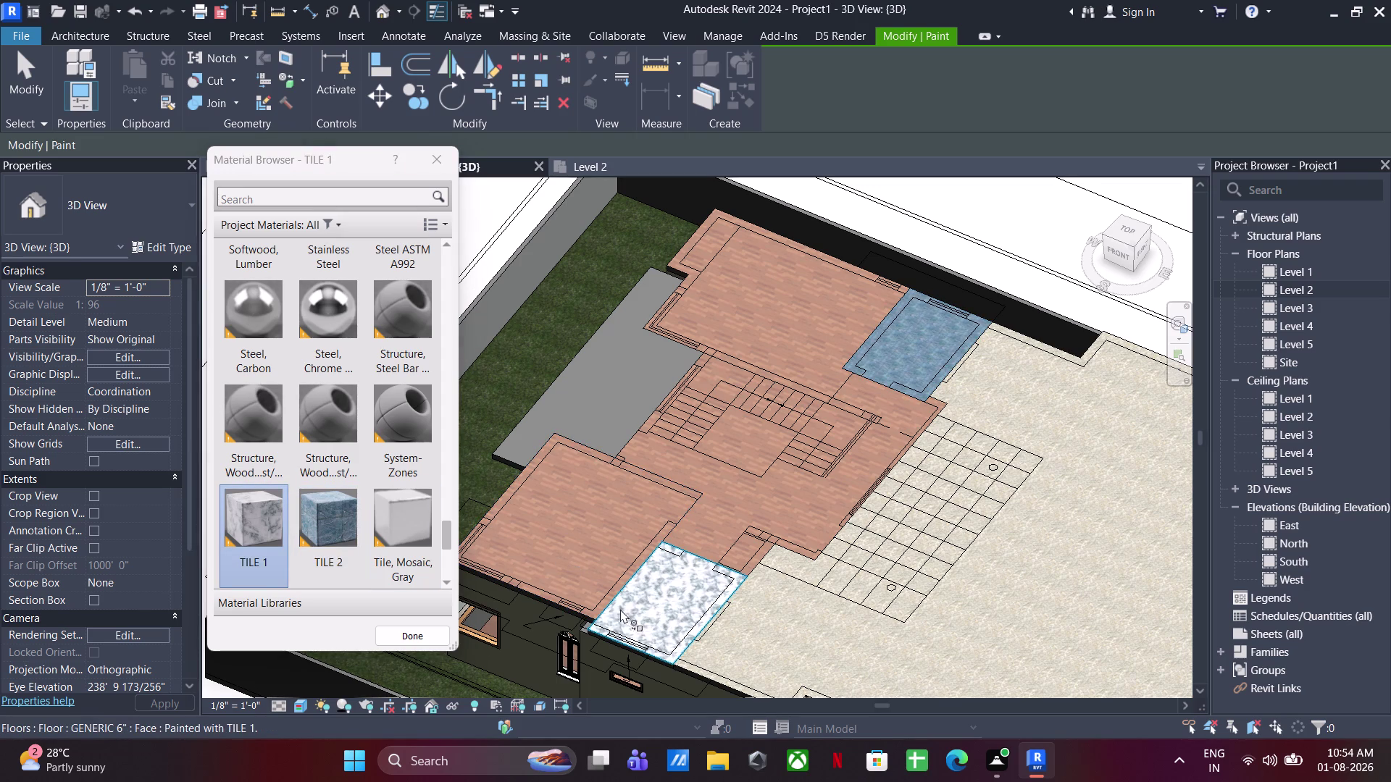
Paint the left grey strip with FRONT VARANDHA and exit the Paint tool.
scroll(up, 3)
scroll(down, 3)
scroll(up, 3)
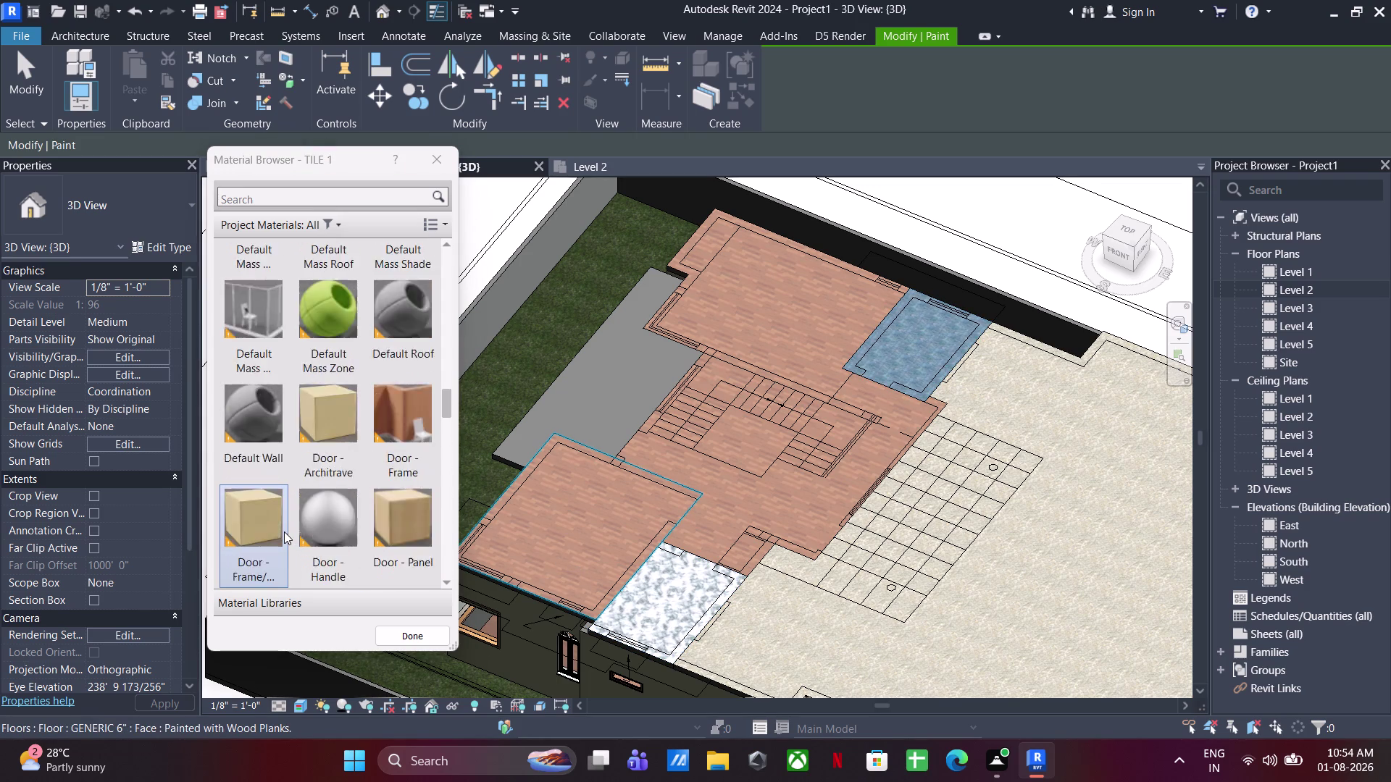
scroll(up, 3)
scroll(down, 3)
click(403, 440)
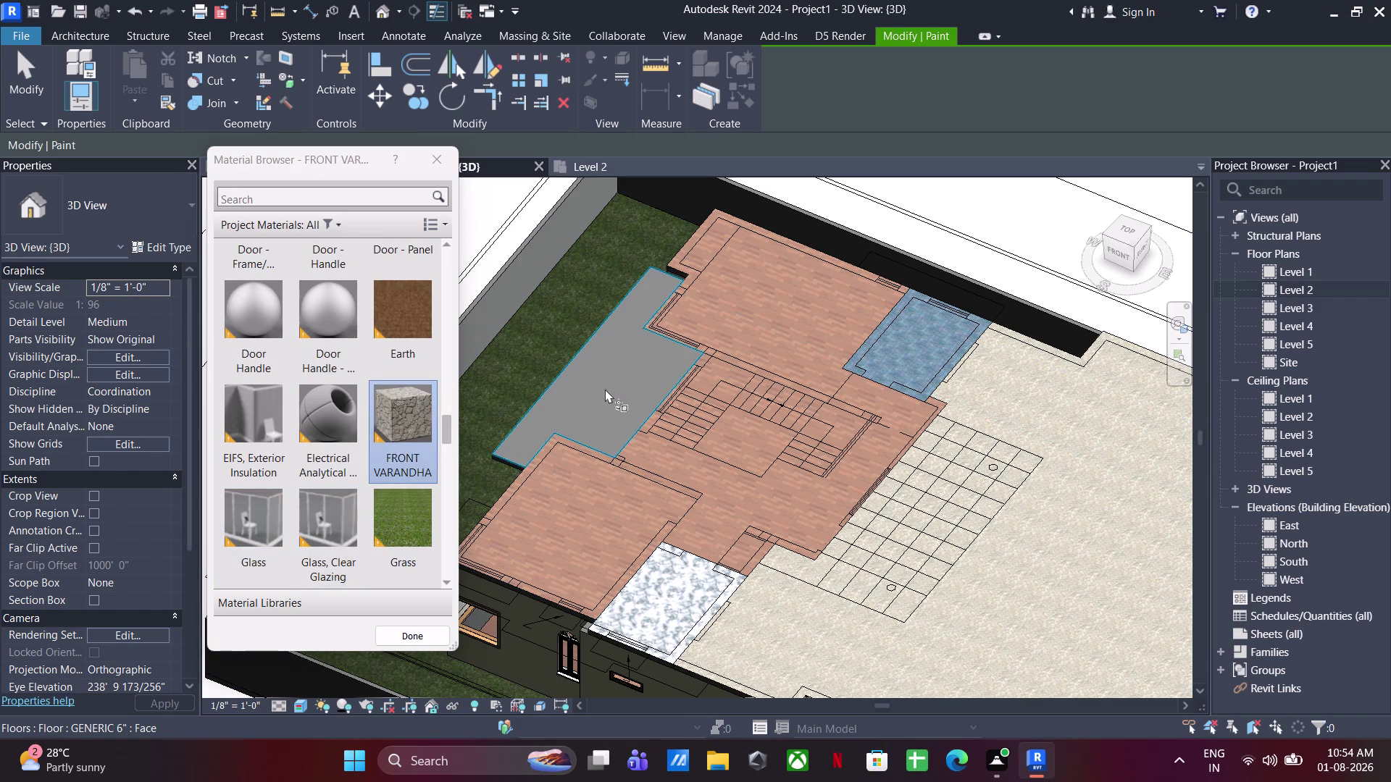
click(610, 389)
key(Escape)
key(Escape)
key(Escape)
key(Escape)
key(Escape)
Orbit and zoom around to inspect the whole painted roof.
middle_drag(607, 395, 601, 394)
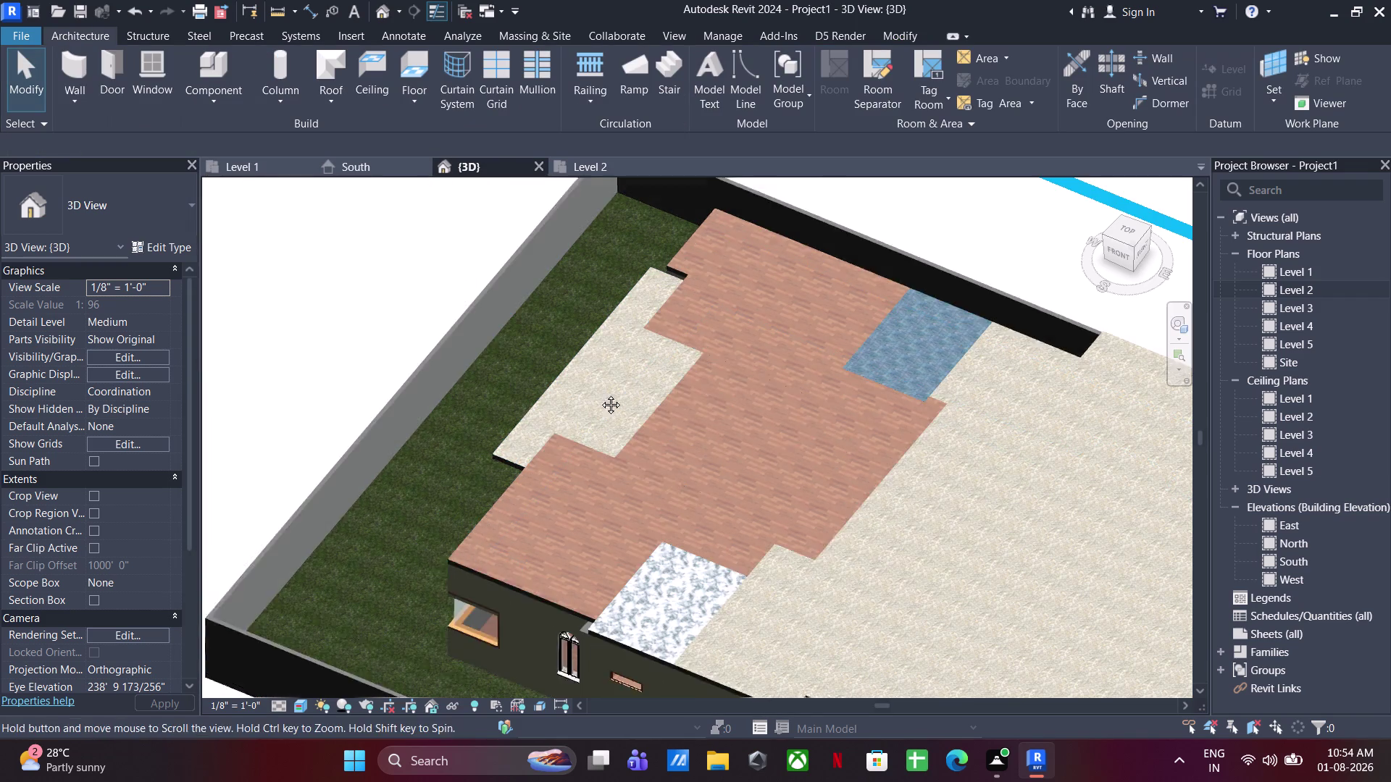
middle_drag(601, 394, 512, 369)
scroll(down, 3)
middle_drag(606, 490, 767, 472)
middle_drag(669, 512, 741, 465)
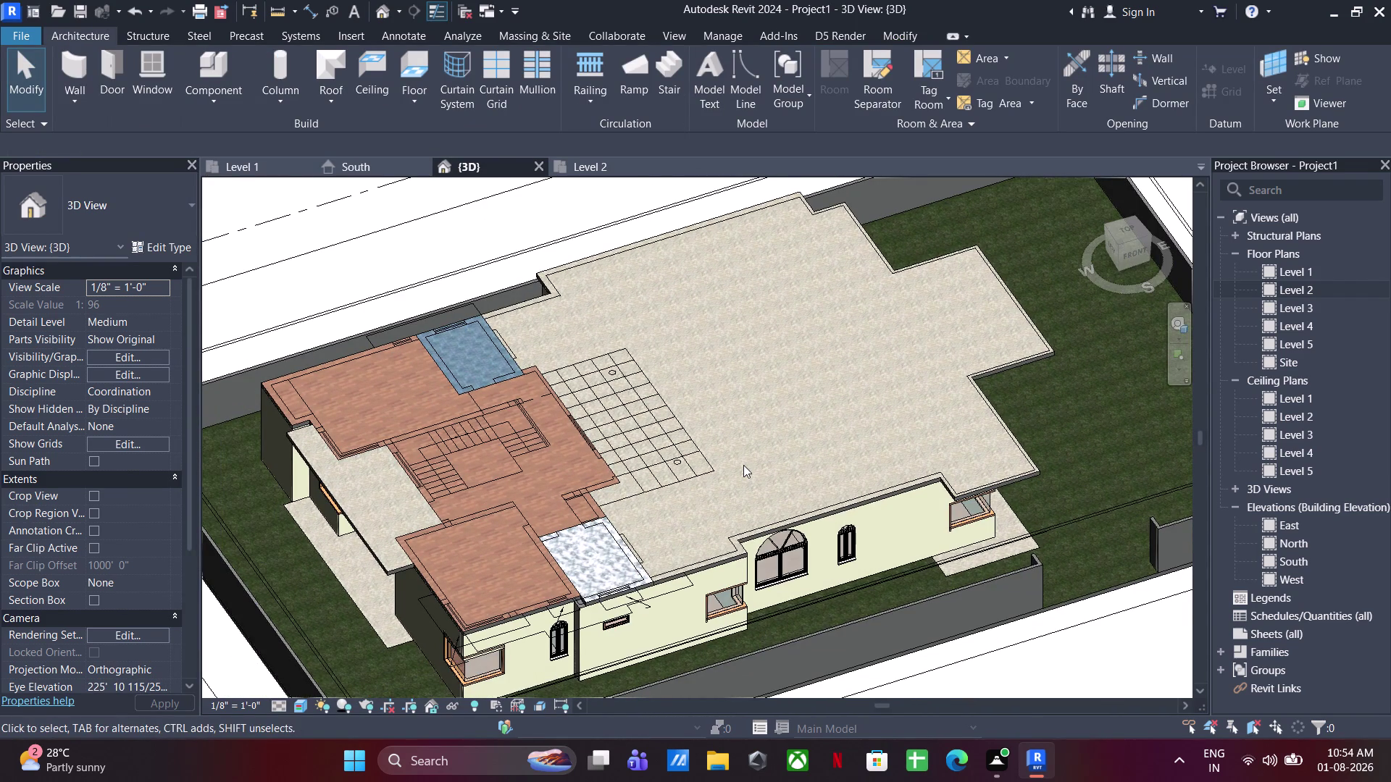
scroll(up, 3)
scroll(up, 3)
middle_drag(426, 529, 537, 506)
scroll(up, 3)
text(PT)
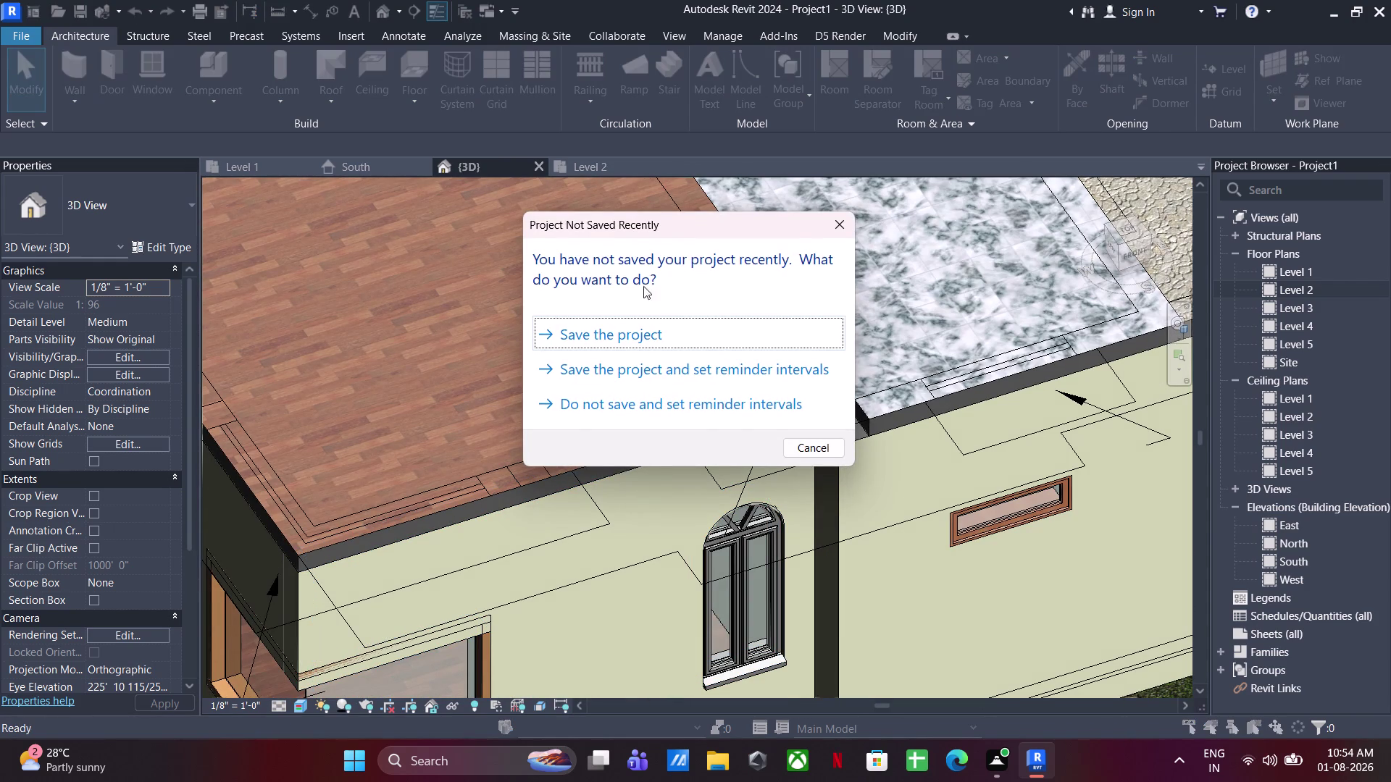
Dismiss the save reminder and select OUTER WALL PAINT by searching 'OUT' in the Material Browser.
click(823, 225)
scroll(up, 3)
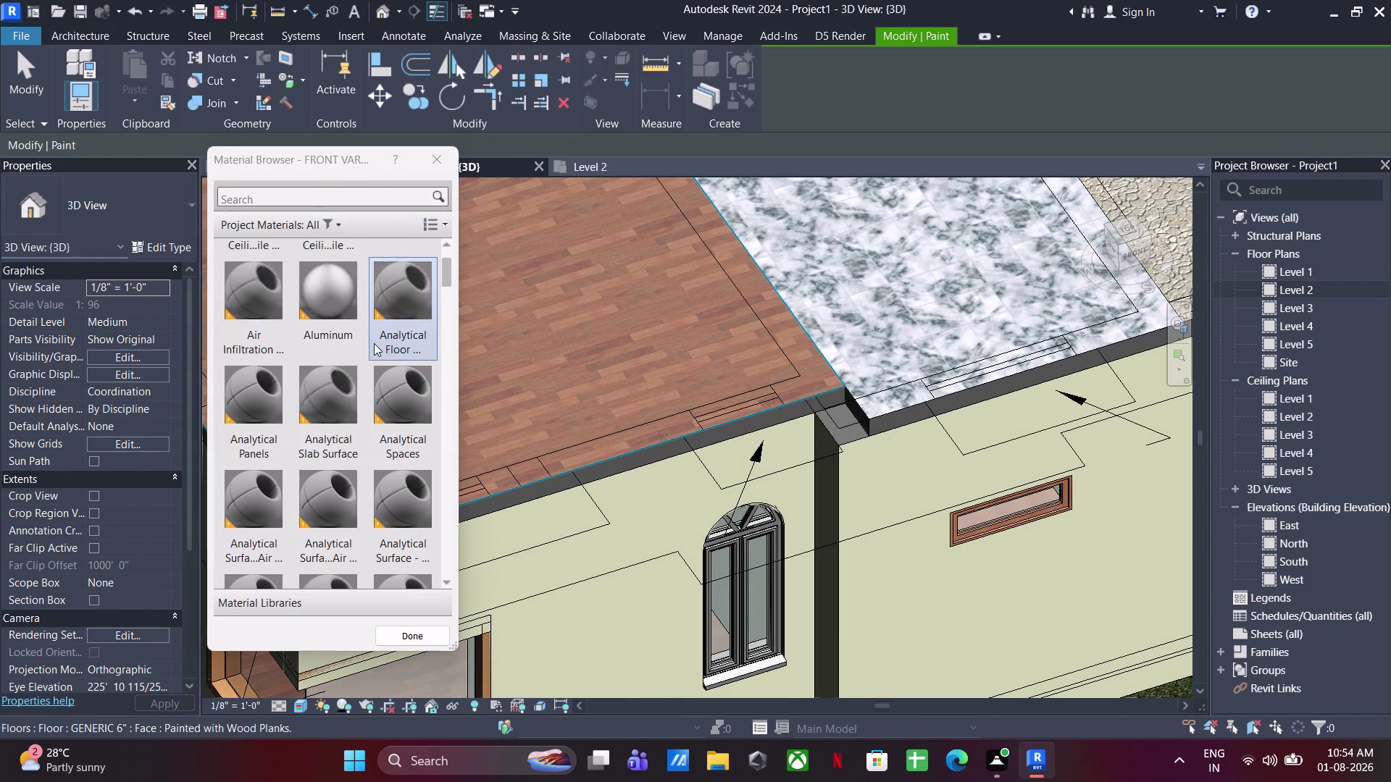
scroll(up, 3)
scroll(down, 3)
scroll(down, 3)
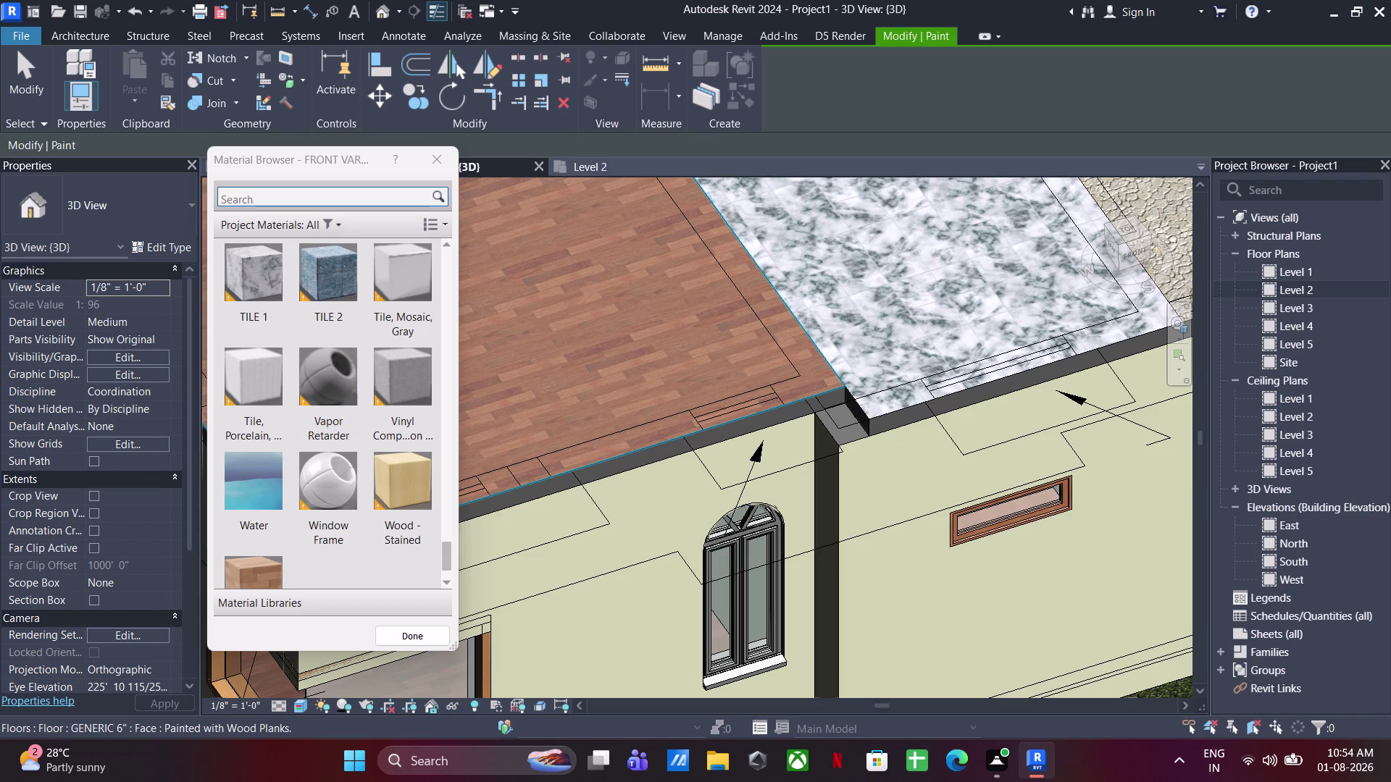
text(OU)
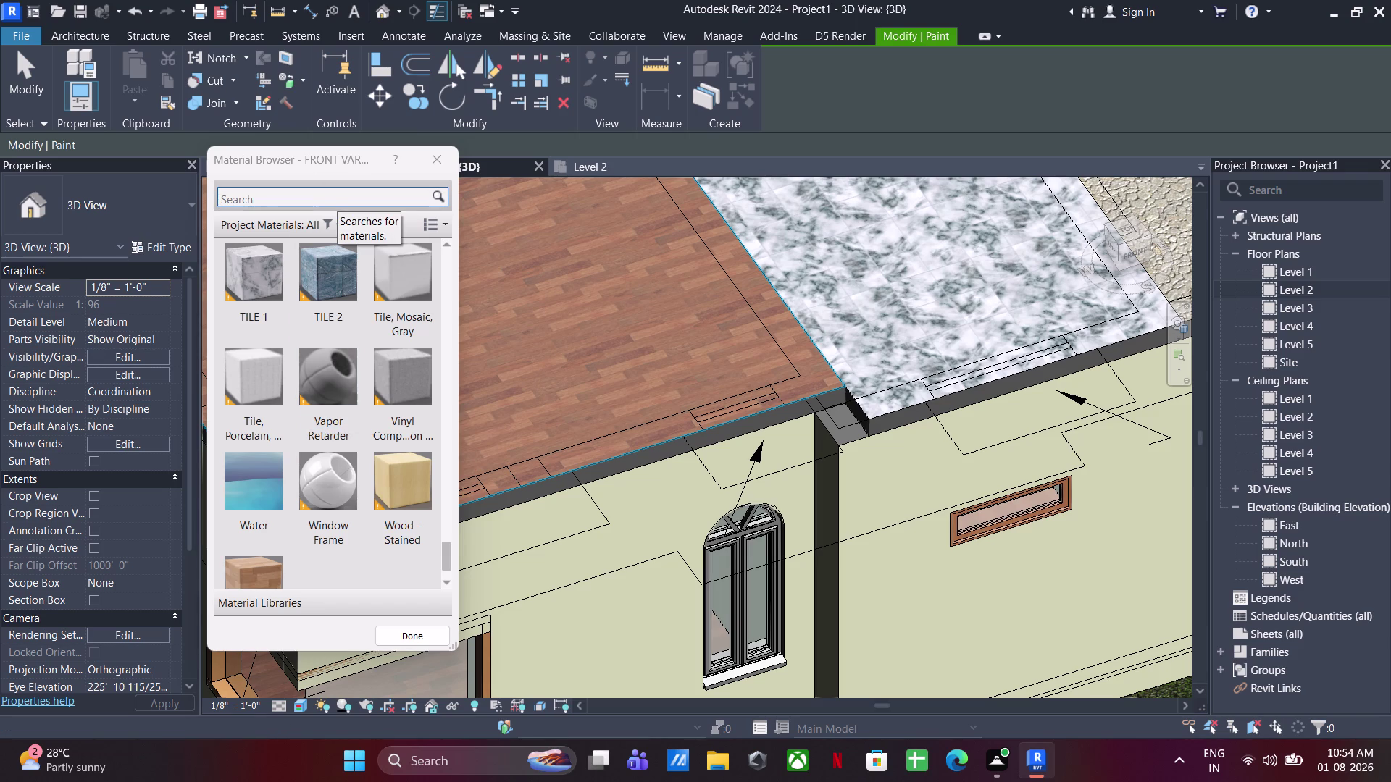
click(336, 200)
text(OUT)
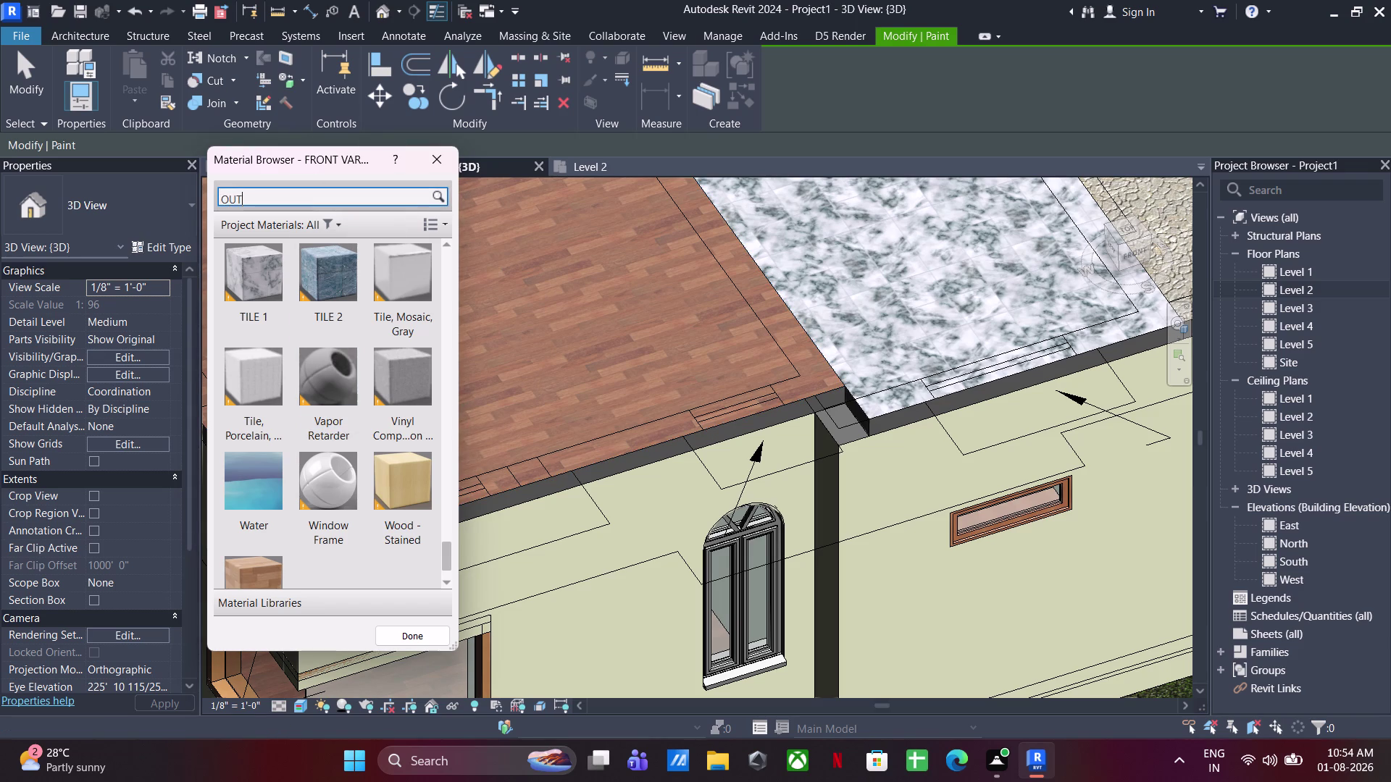
click(226, 328)
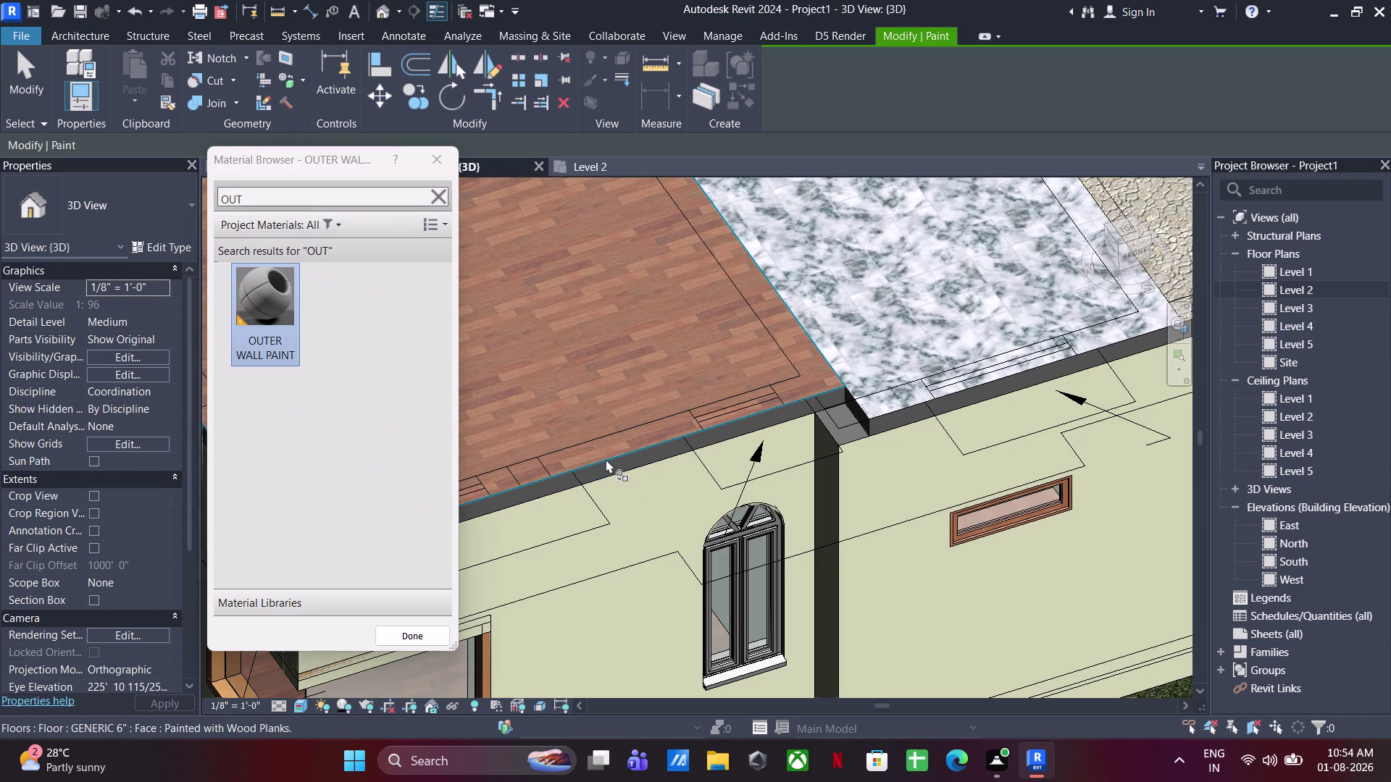
click(604, 471)
Paint the wood and marble slab edge faces with OUTER WALL PAINT.
scroll(up, 3)
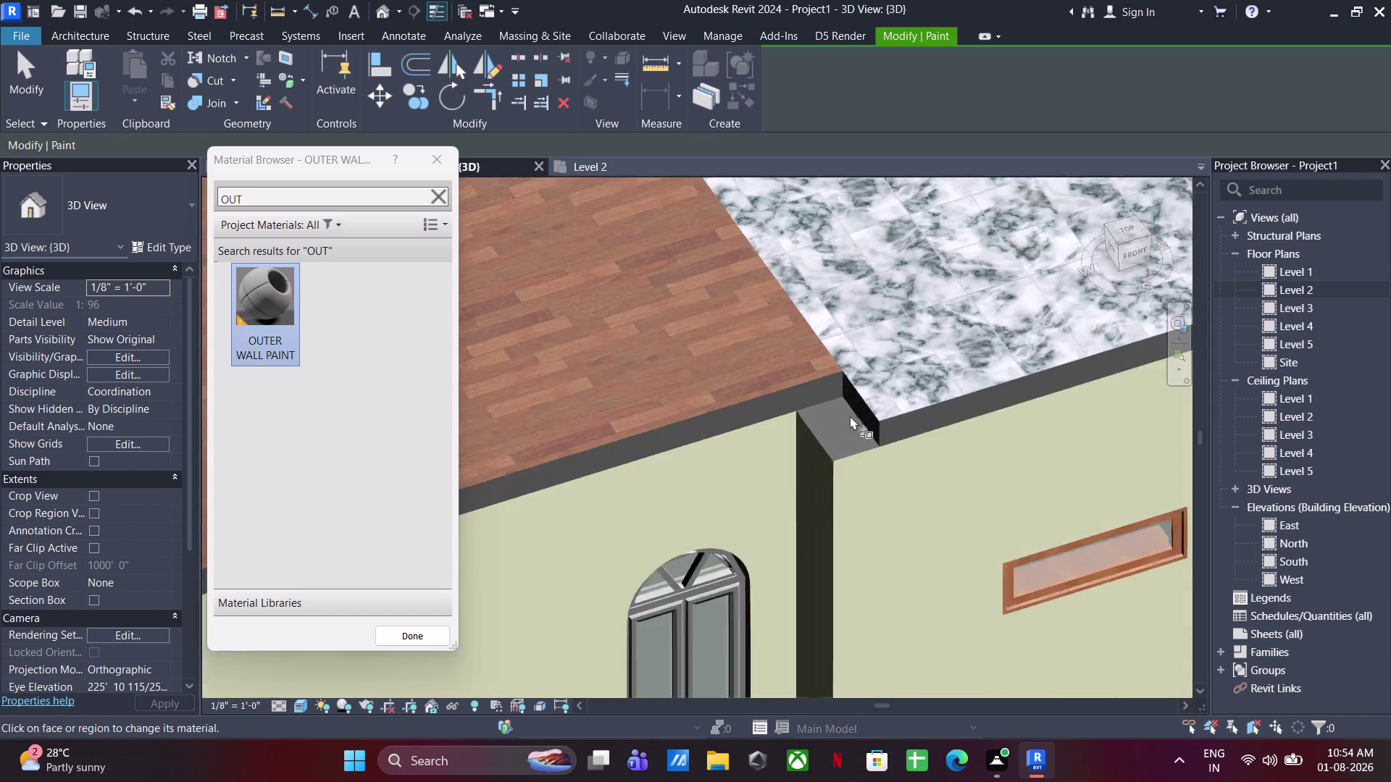
scroll(up, 3)
click(869, 409)
click(793, 375)
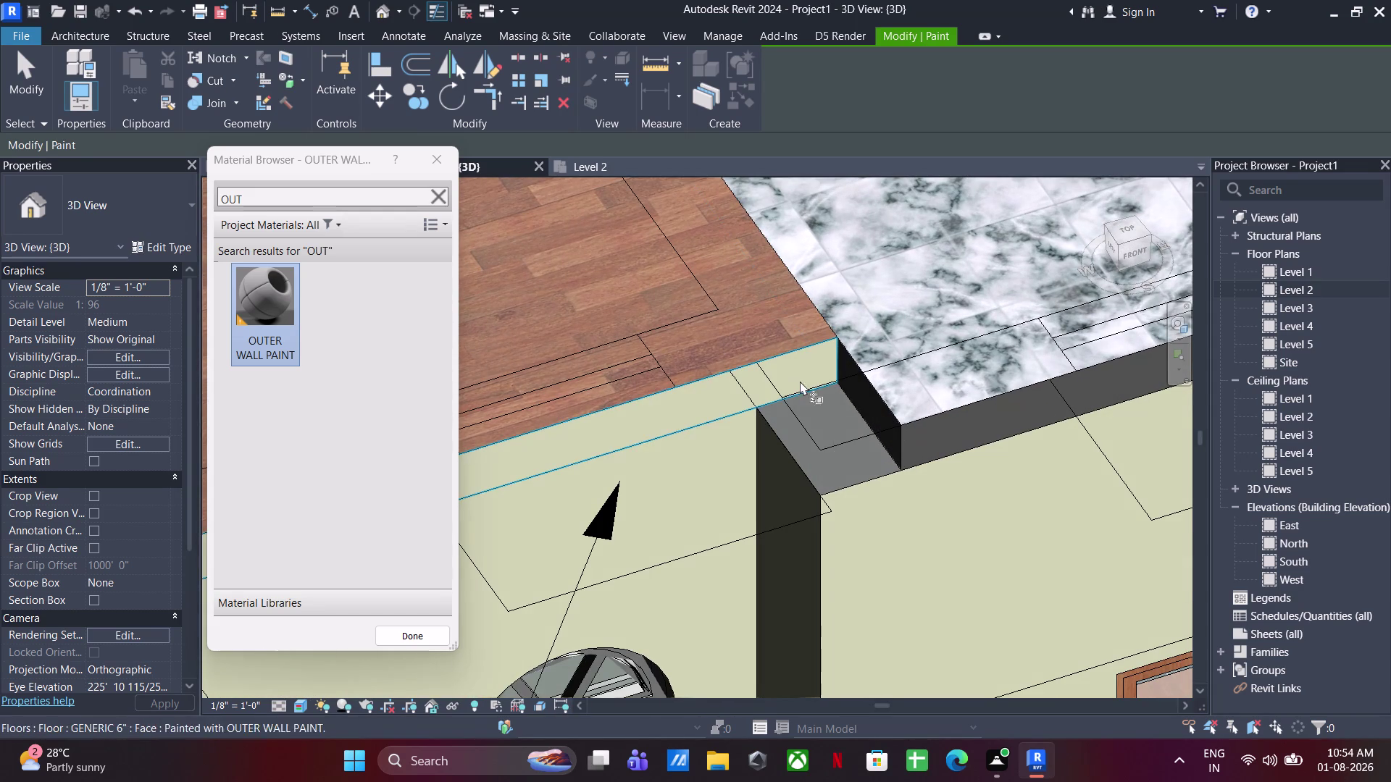
click(886, 428)
click(897, 444)
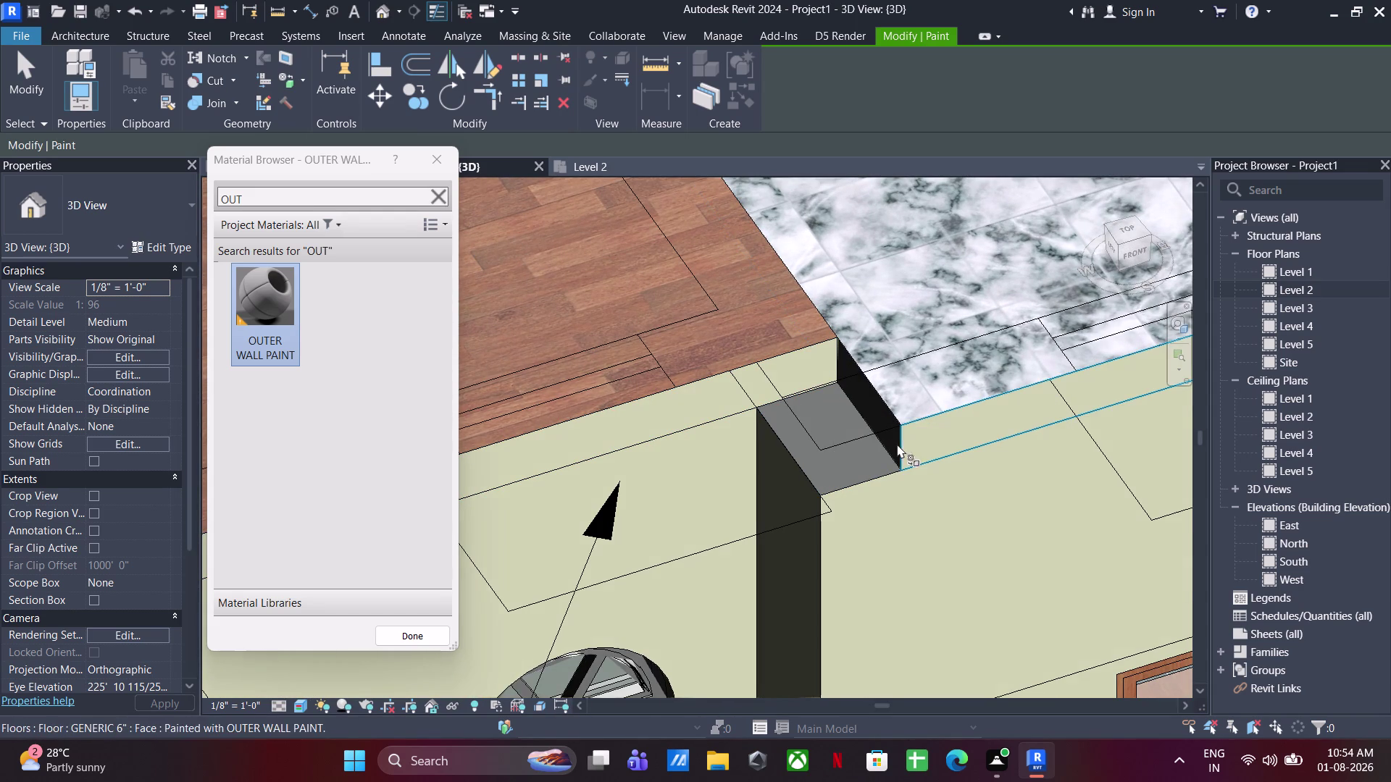
click(884, 438)
Paint the marble slab corner edge face from another angle, then undo with Ctrl+Z.
scroll(down, 3)
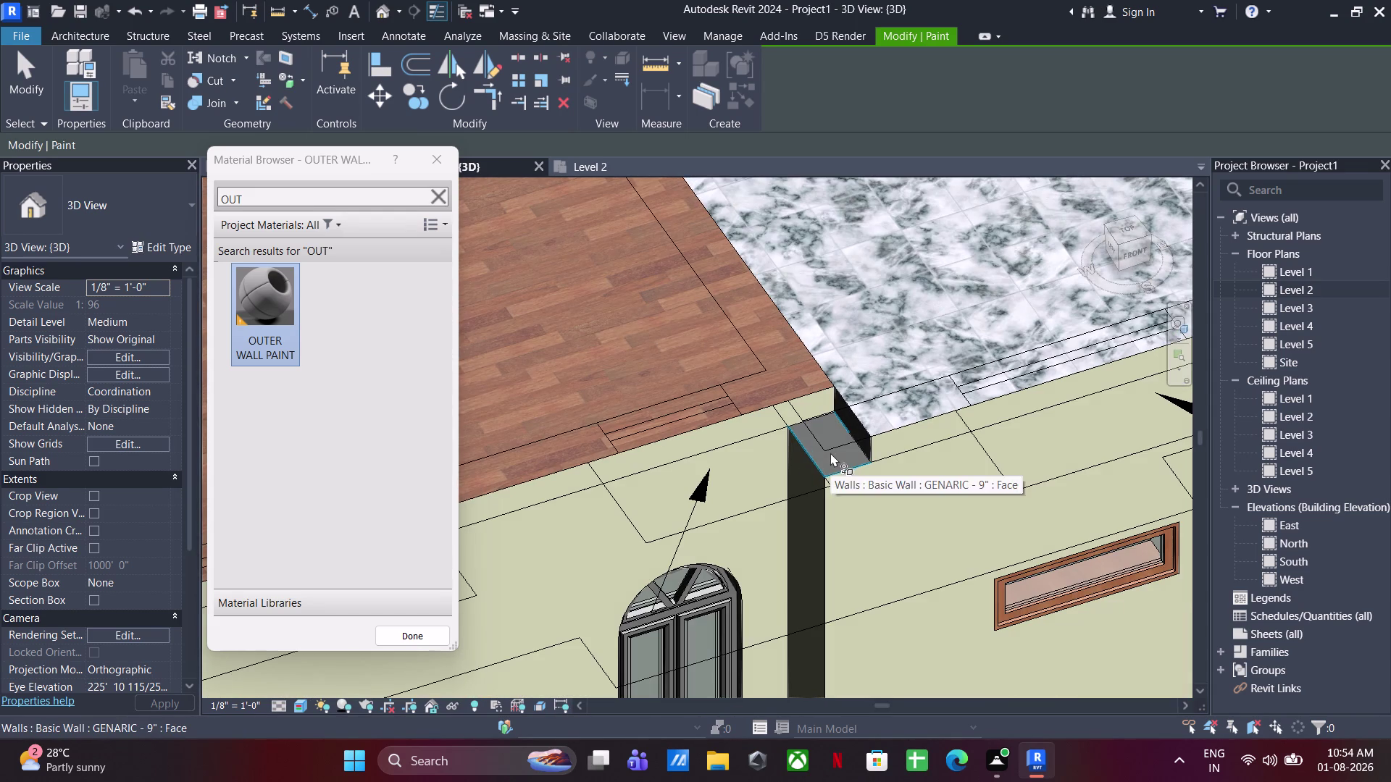
middle_drag(863, 450, 865, 451)
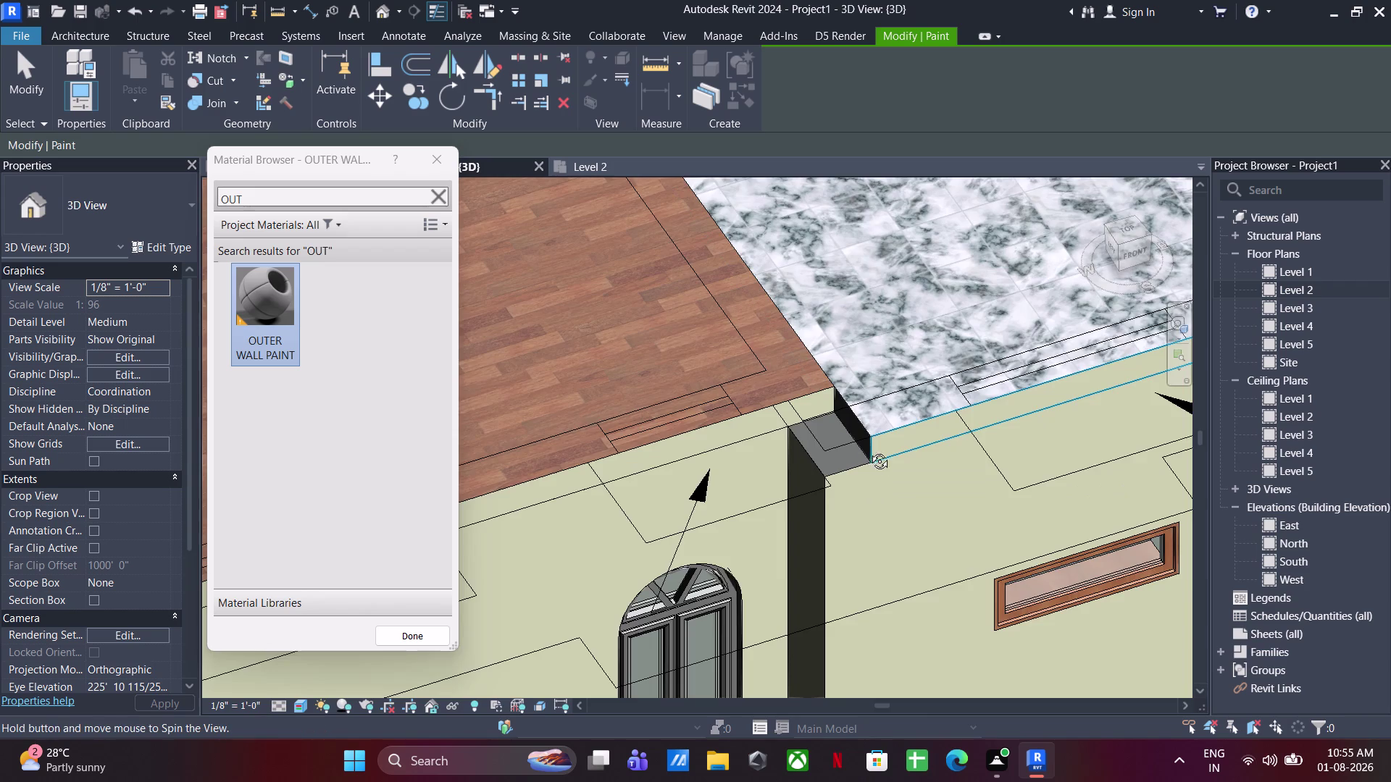
middle_drag(866, 450, 933, 419)
middle_drag(933, 422, 789, 307)
scroll(up, 3)
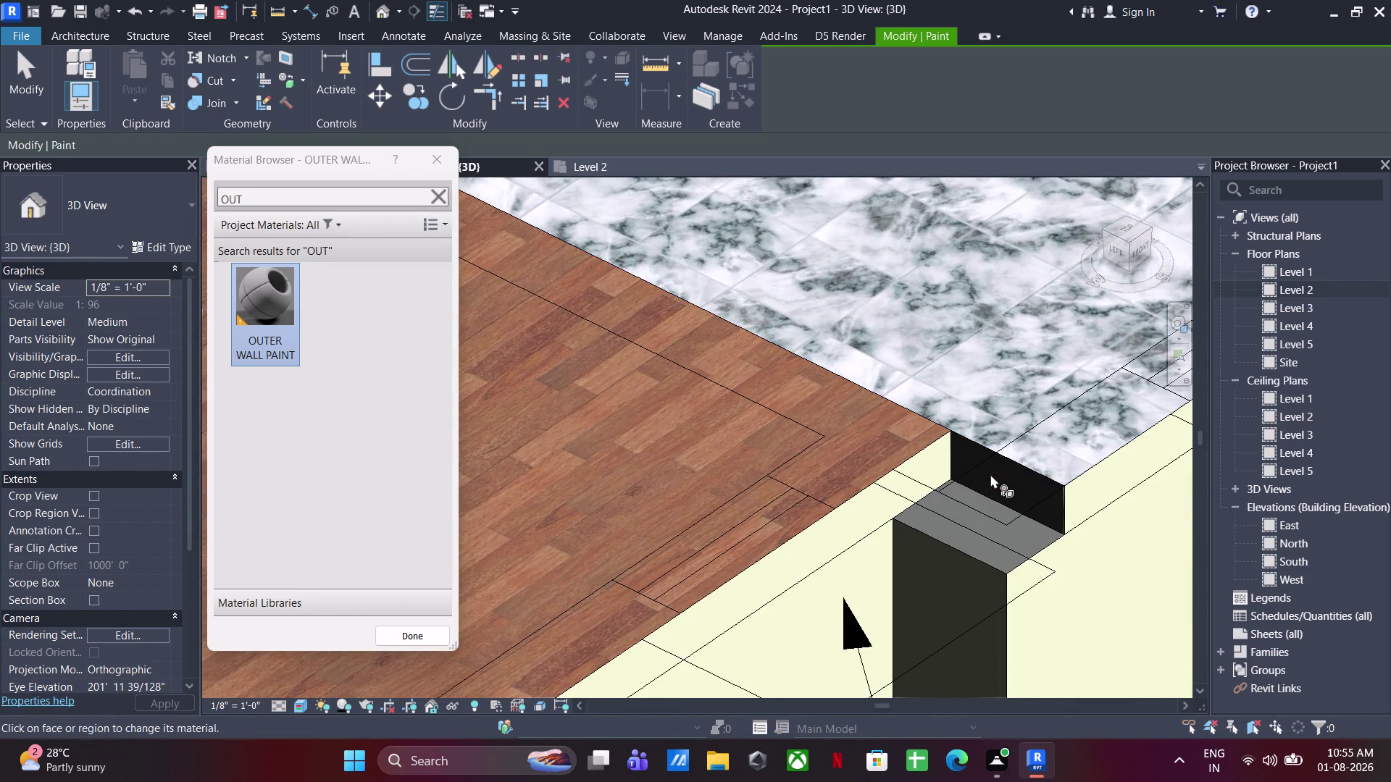
click(1058, 483)
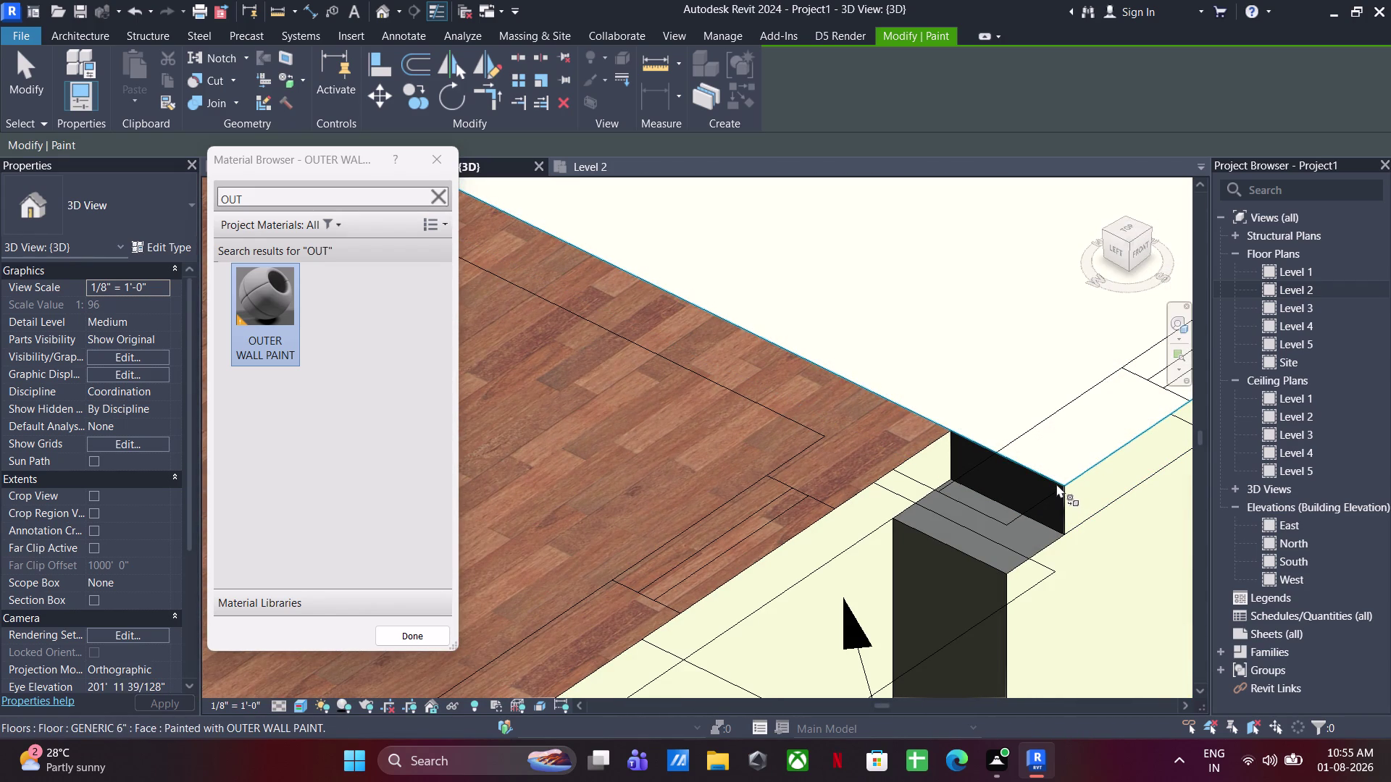
key(ctrl+z)
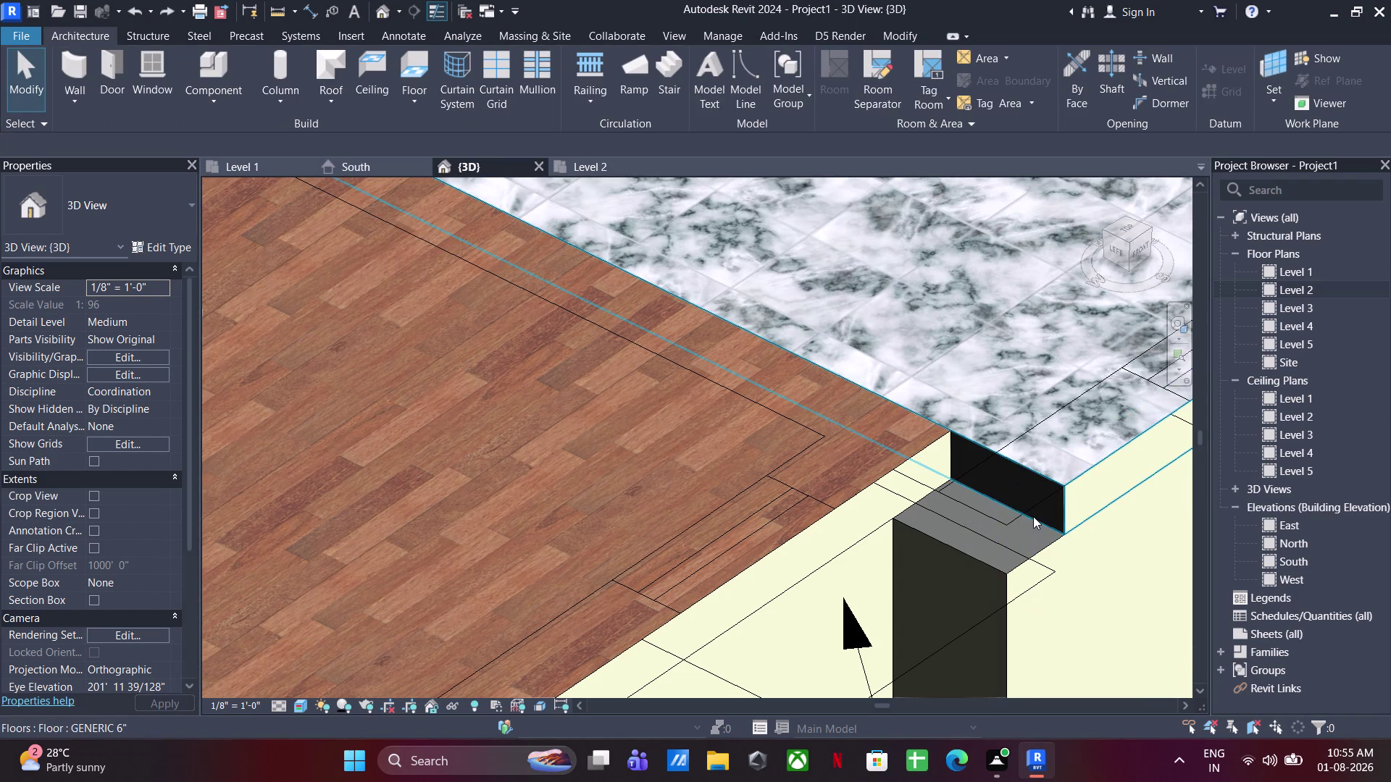
Open the floor boundary for editing and go to the Level 2 plan.
double_click(1033, 517)
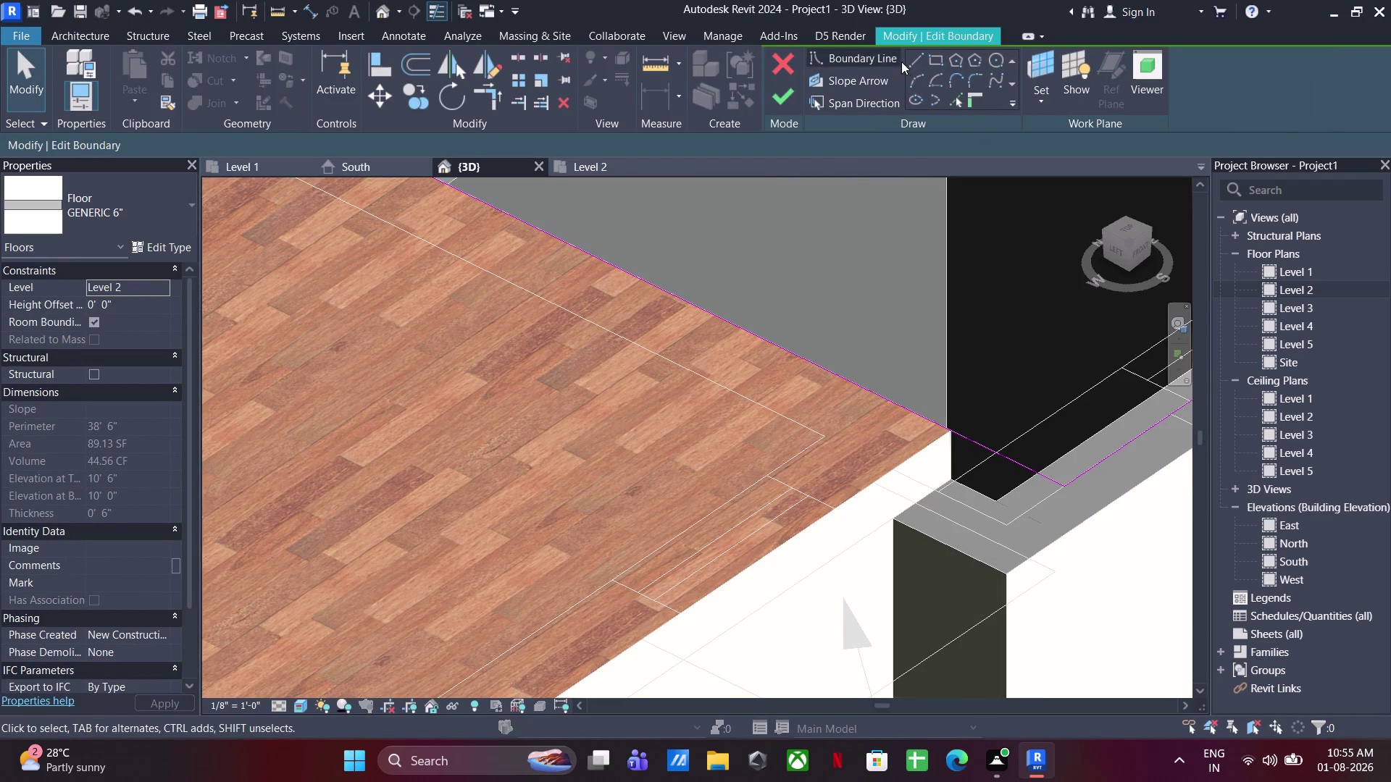
click(909, 67)
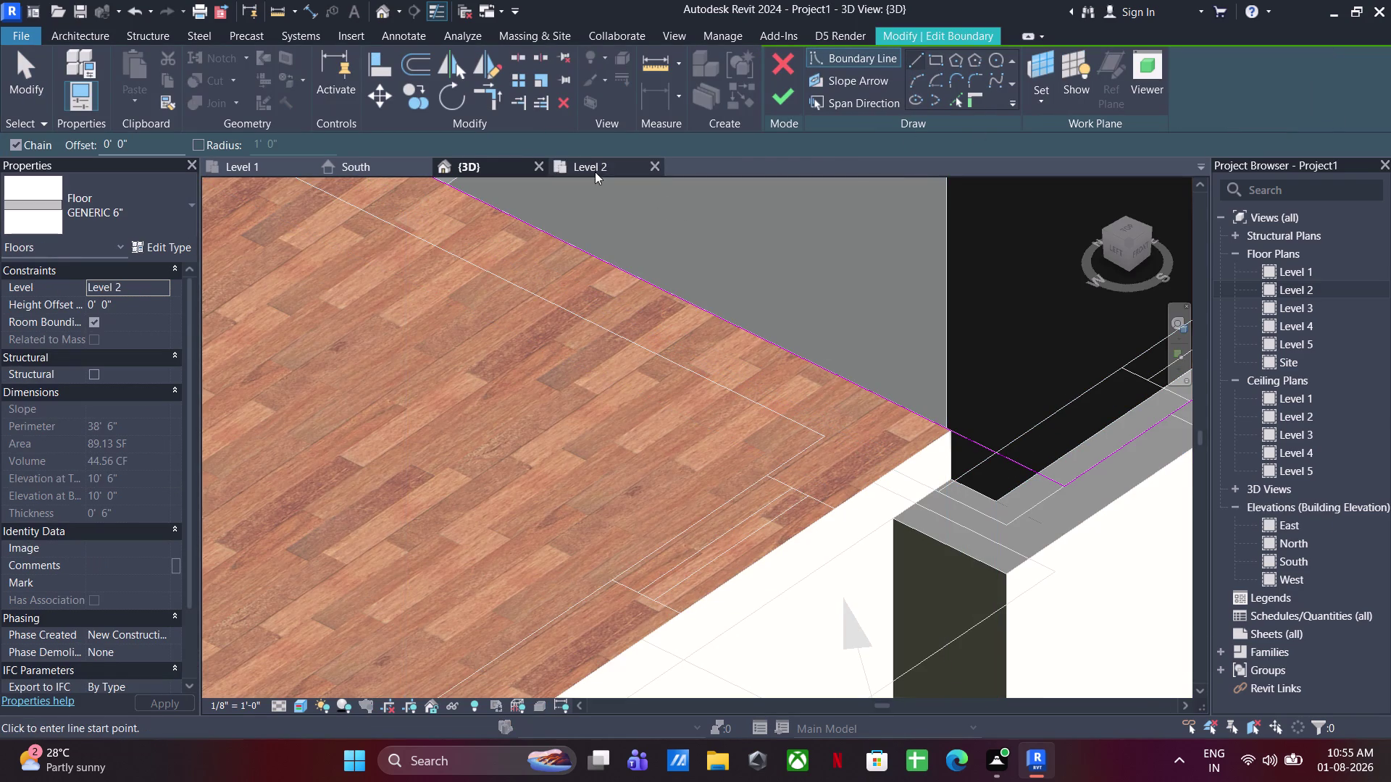
click(599, 158)
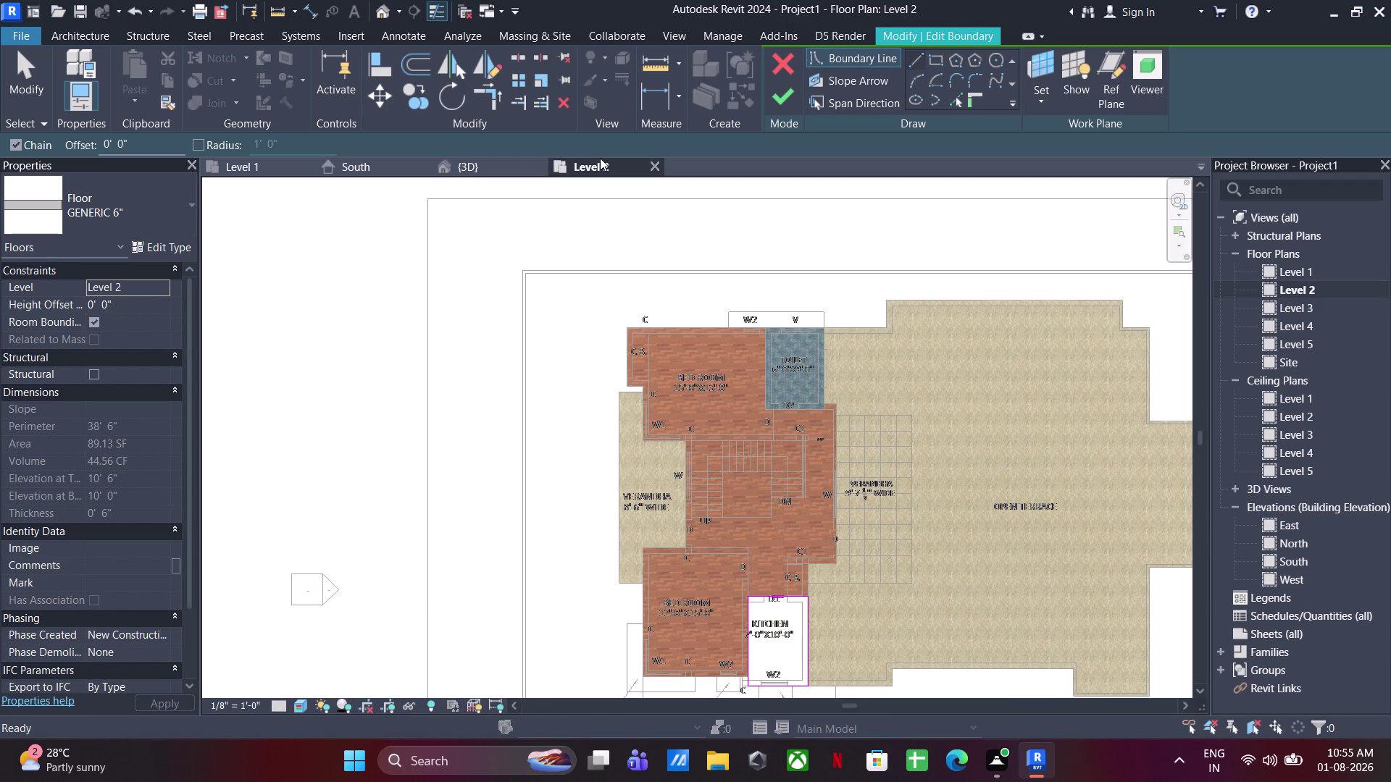
Sketch new boundary lines along the slab corner near the column.
middle_drag(773, 407, 830, 268)
scroll(up, 3)
scroll(down, 3)
scroll(up, 3)
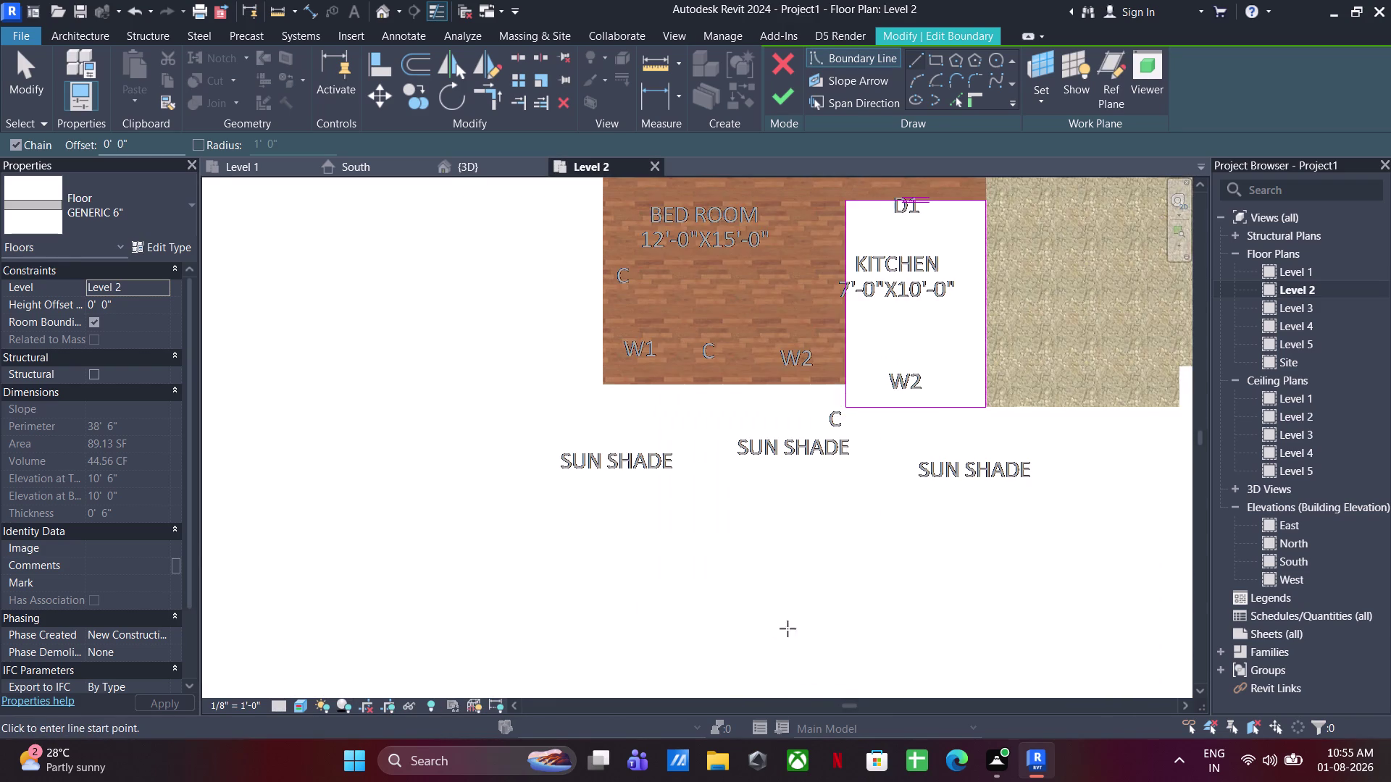
scroll(up, 3)
click(846, 385)
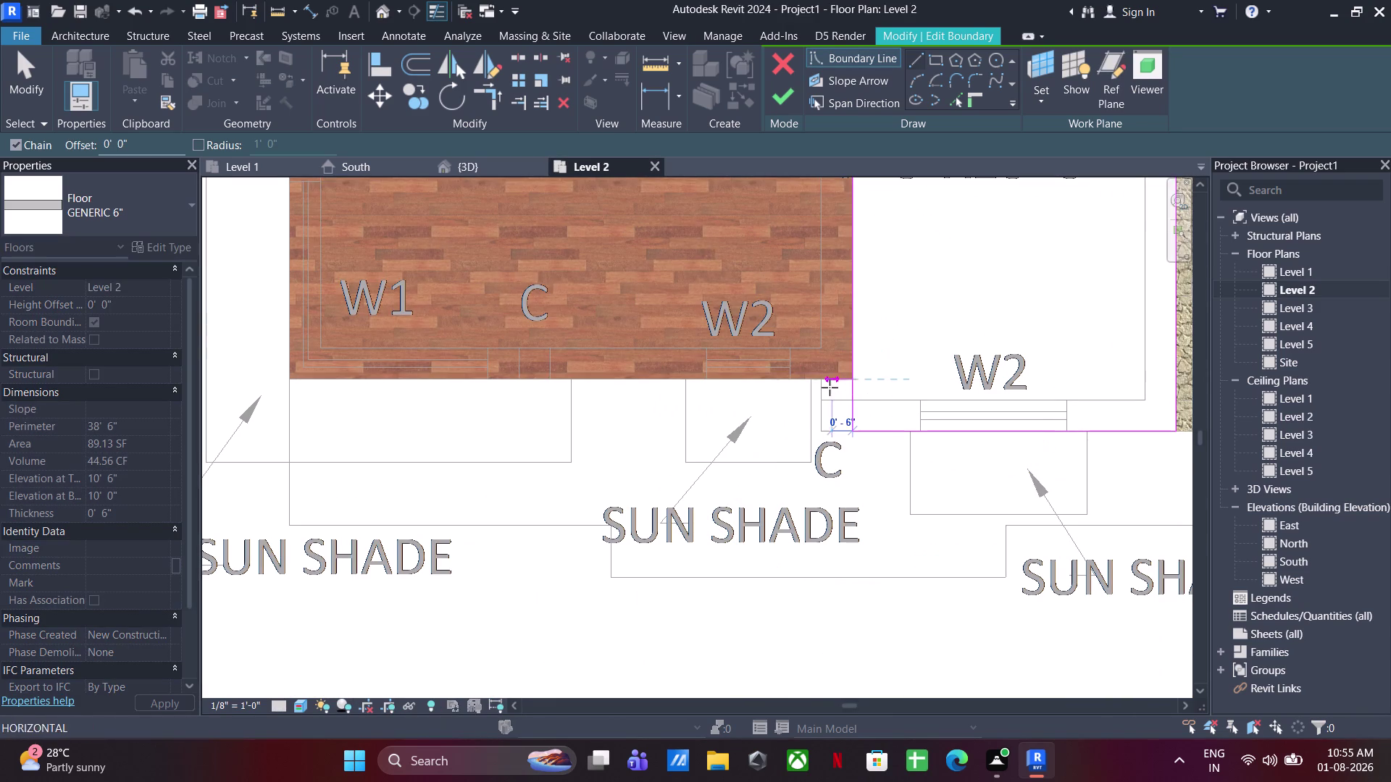
click(820, 384)
click(823, 427)
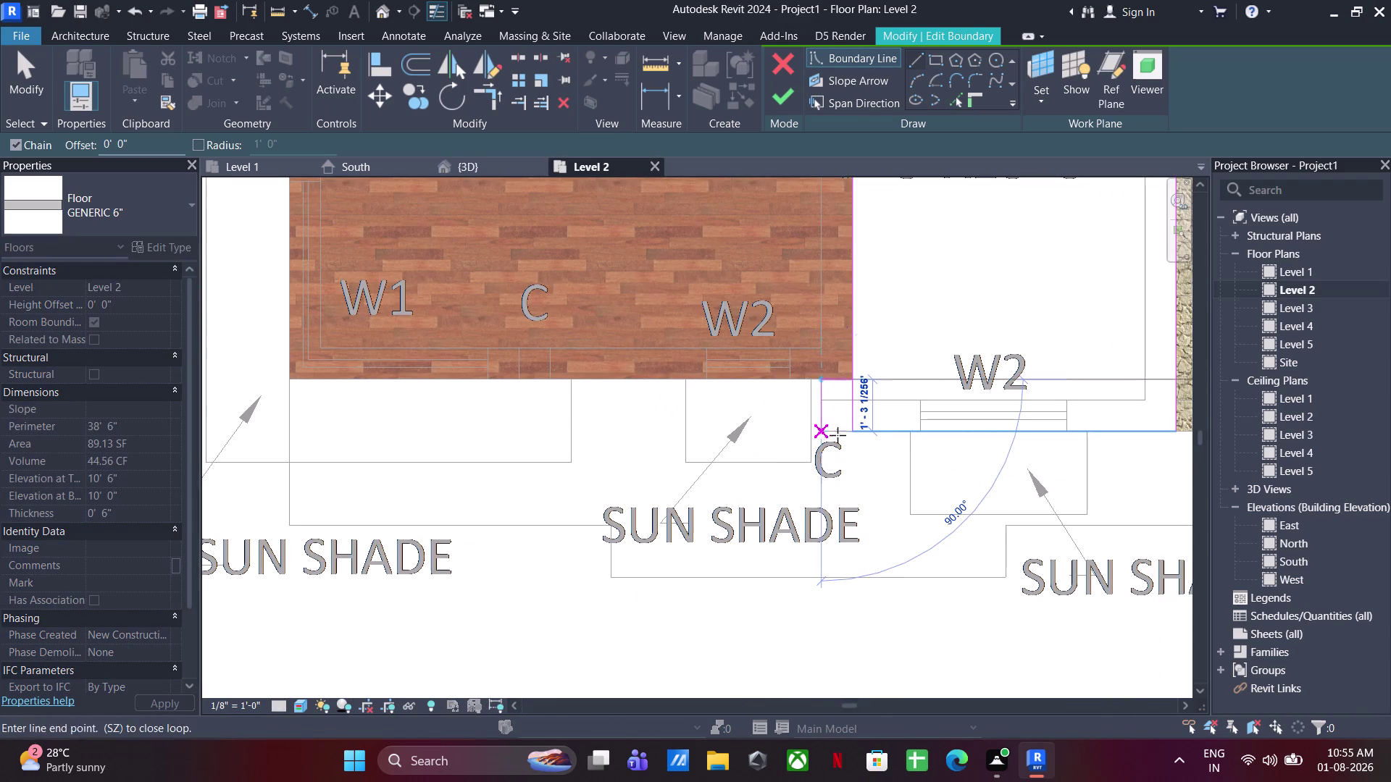
key(Escape)
key(Escape)
key(Escape)
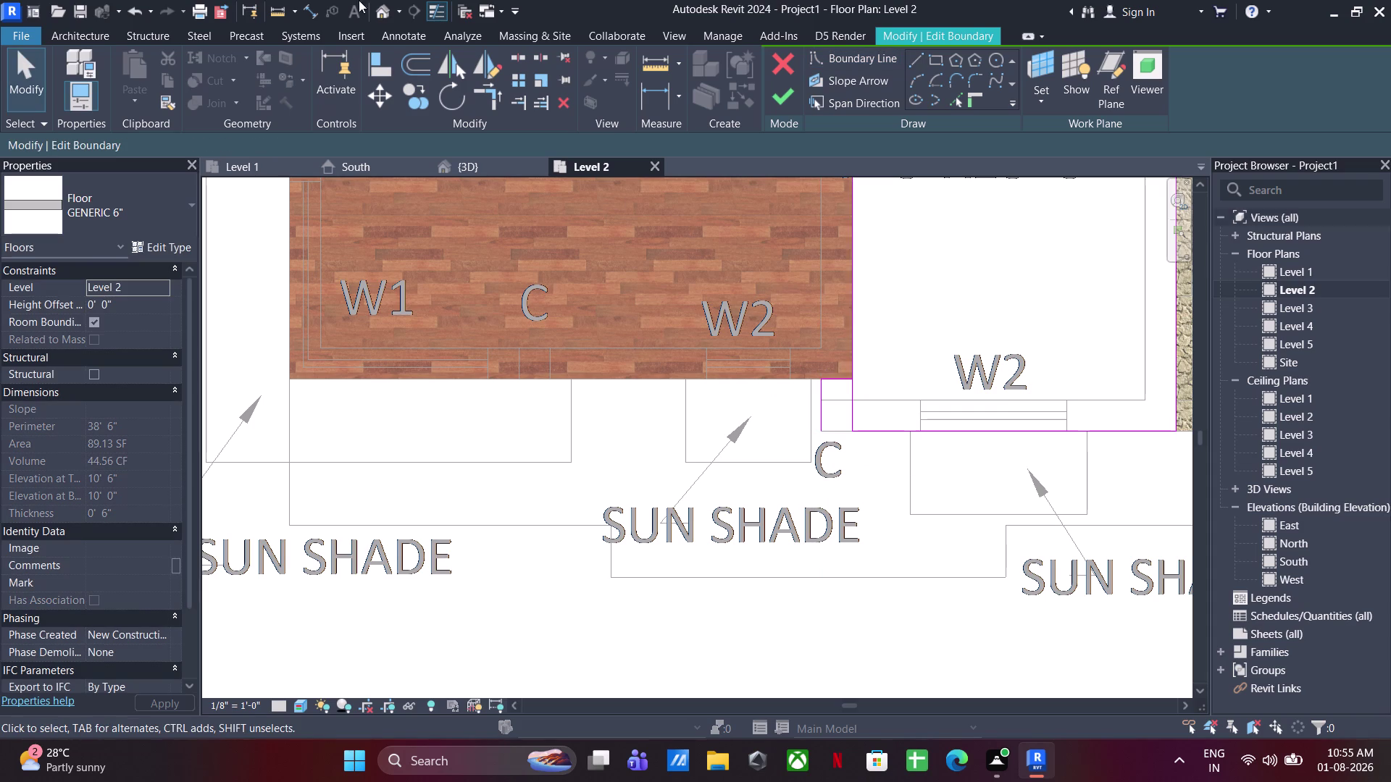
Trim the new boundary lines into two closed corners.
click(500, 88)
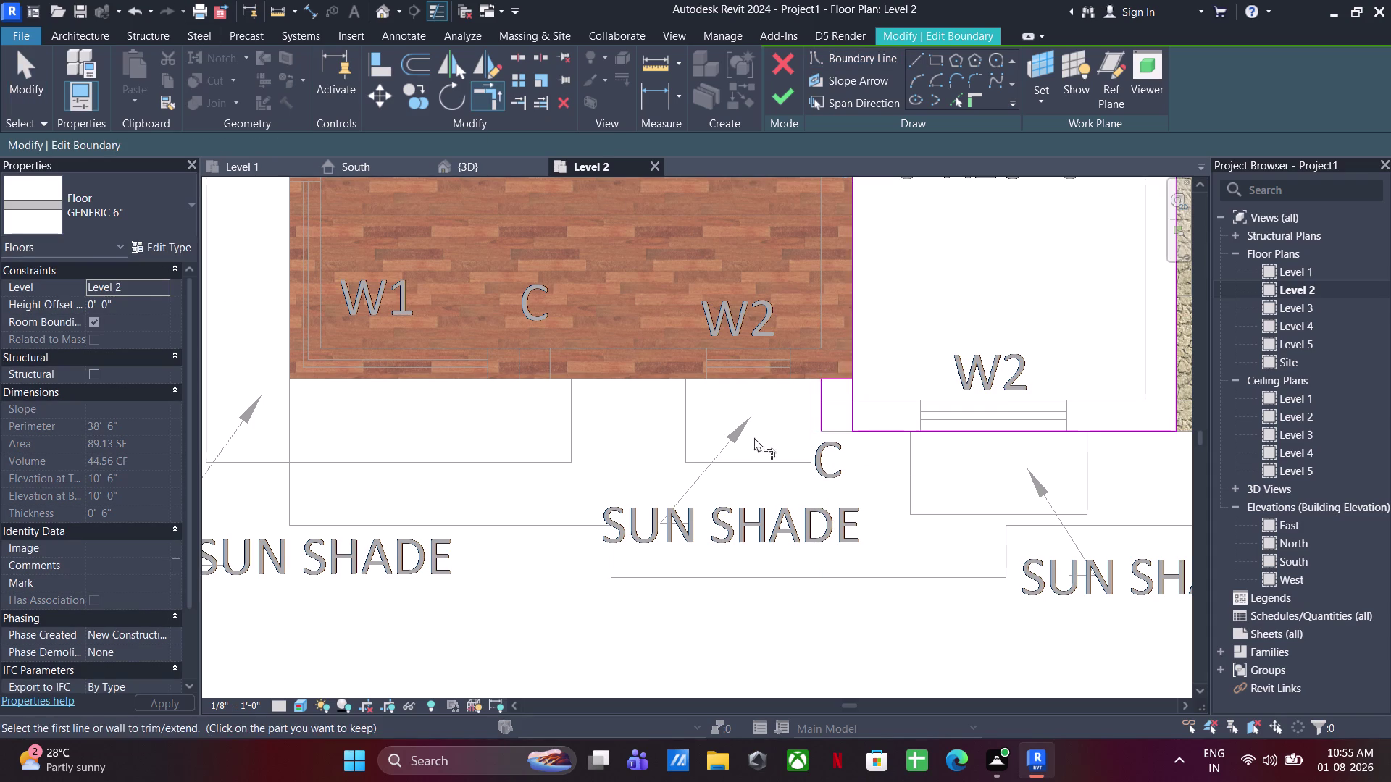
click(832, 381)
click(851, 353)
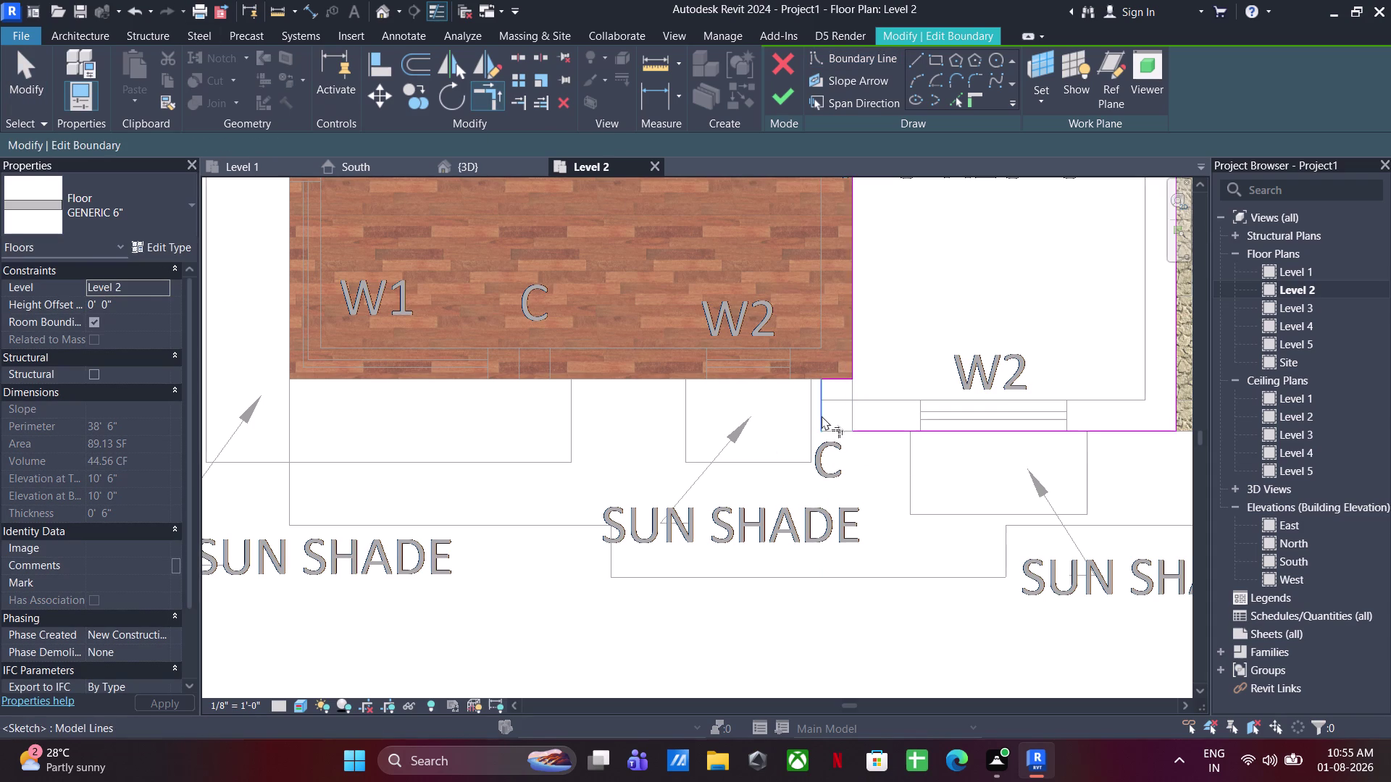
click(821, 415)
click(853, 430)
key(Escape)
key(Escape)
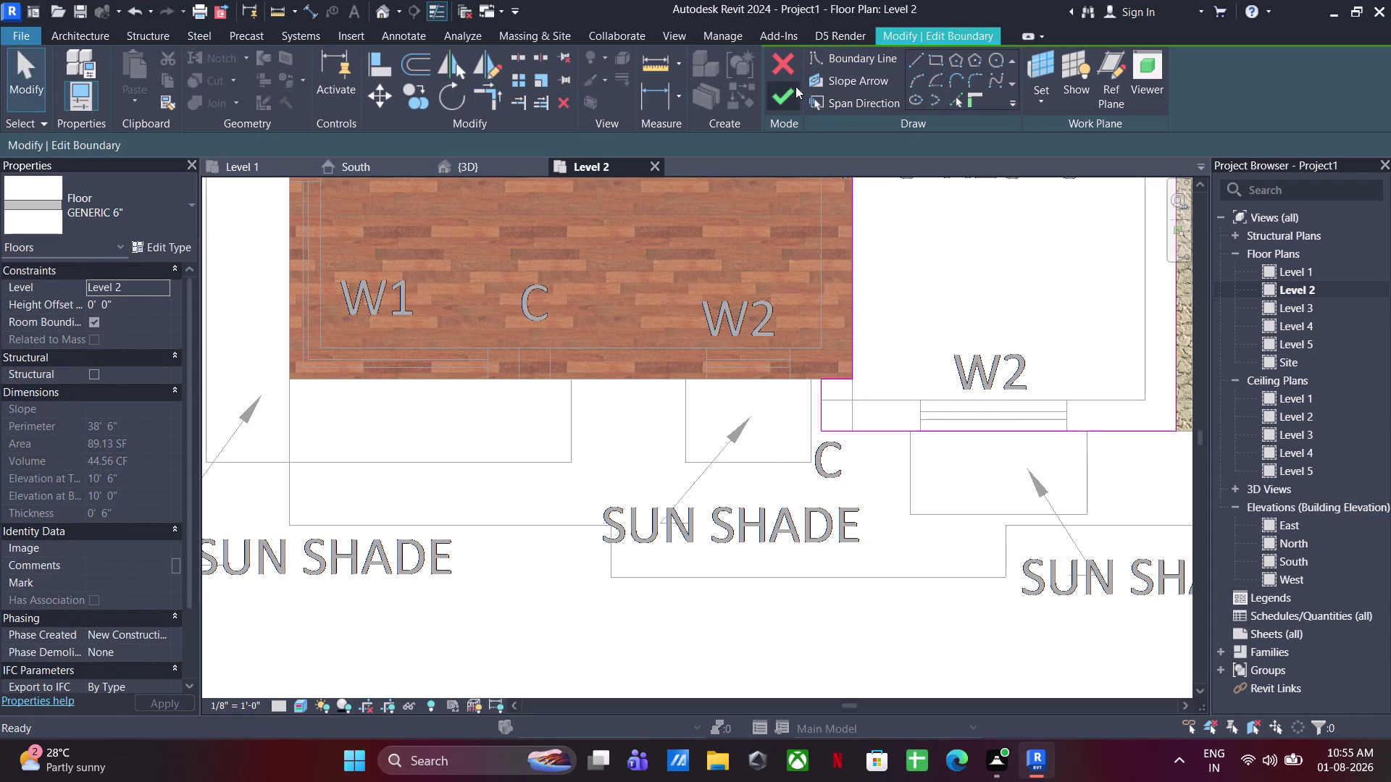
Finish the floor edit, accept the wall attachment warning, and inspect the floor edges in 3D.
click(790, 89)
click(746, 381)
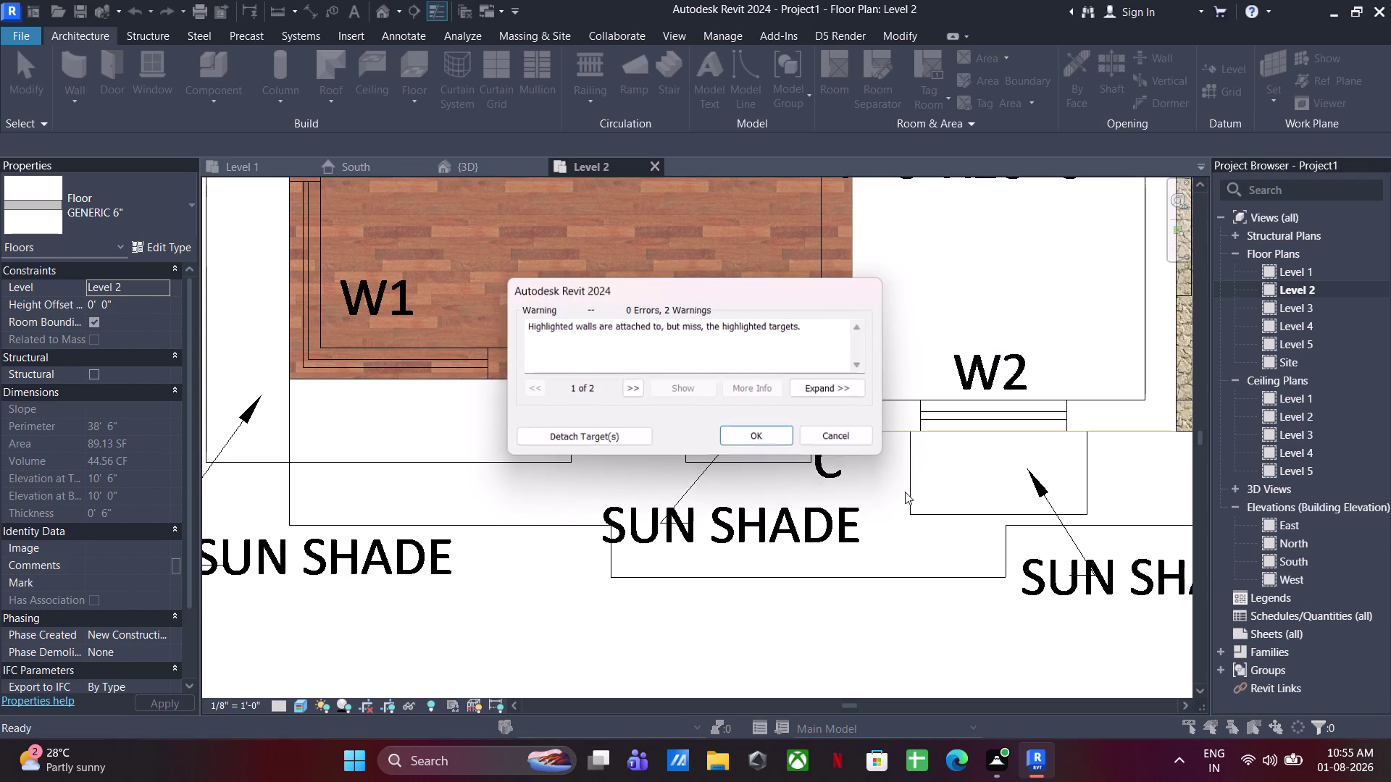
click(600, 439)
click(913, 528)
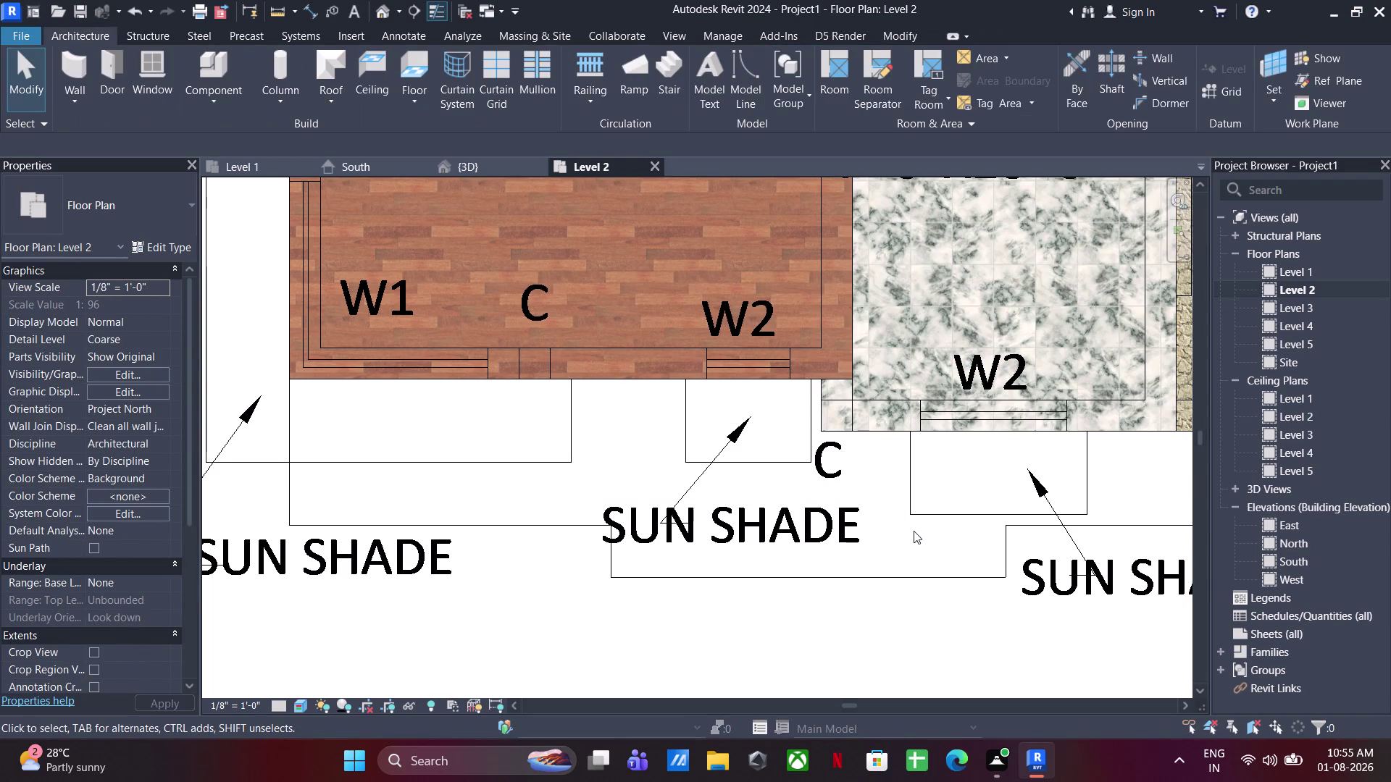
click(489, 171)
middle_drag(826, 485, 755, 473)
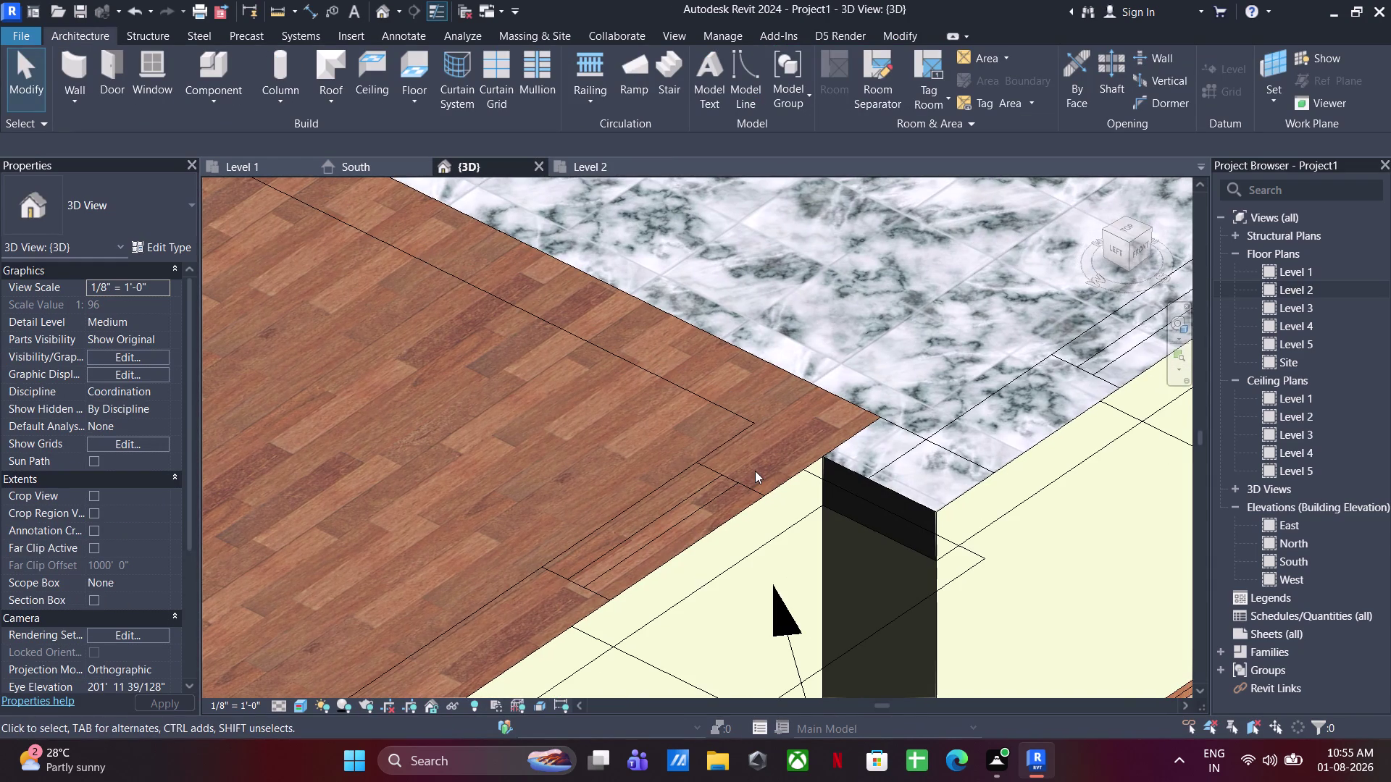
Paint two wall faces with OUTER WALL PAINT using PT.
text(PT)
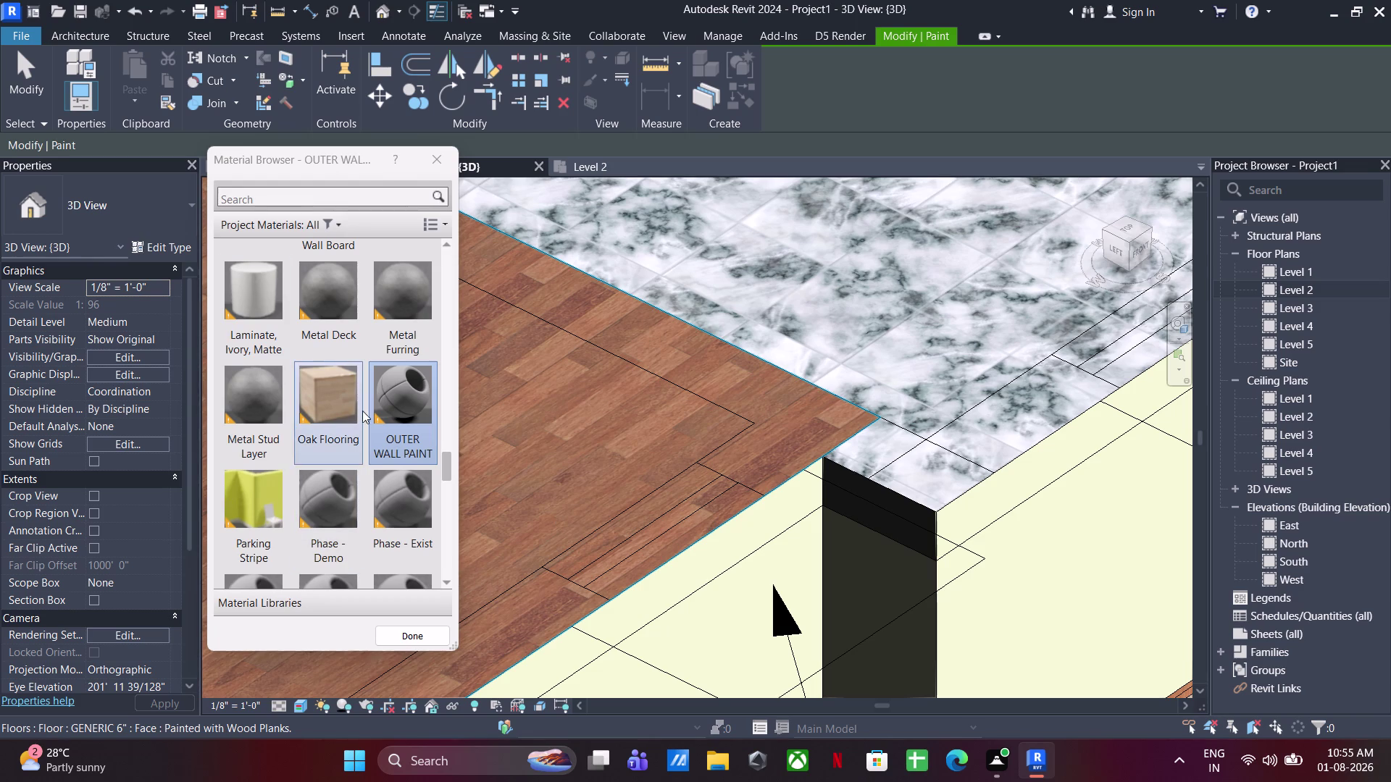
click(402, 430)
click(902, 534)
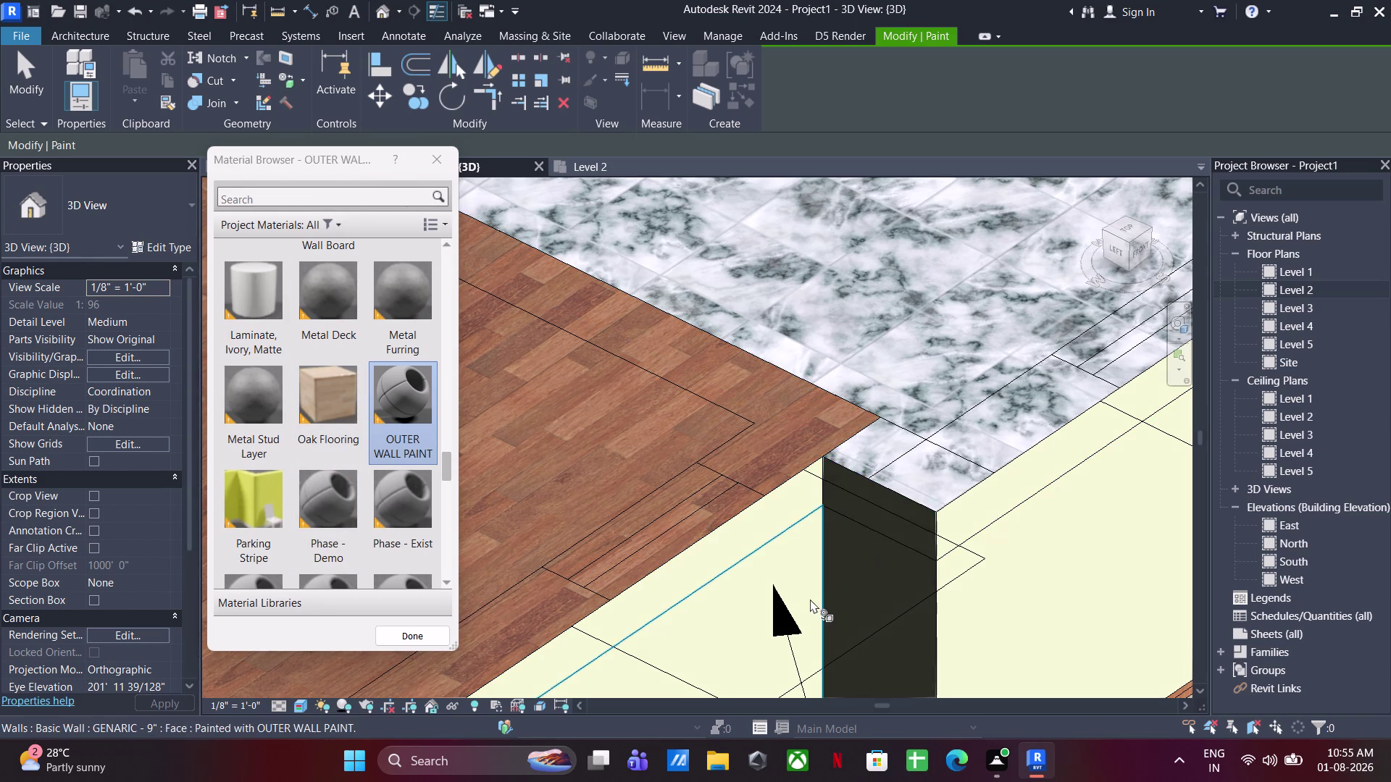
scroll(down, 3)
middle_drag(937, 530, 471, 620)
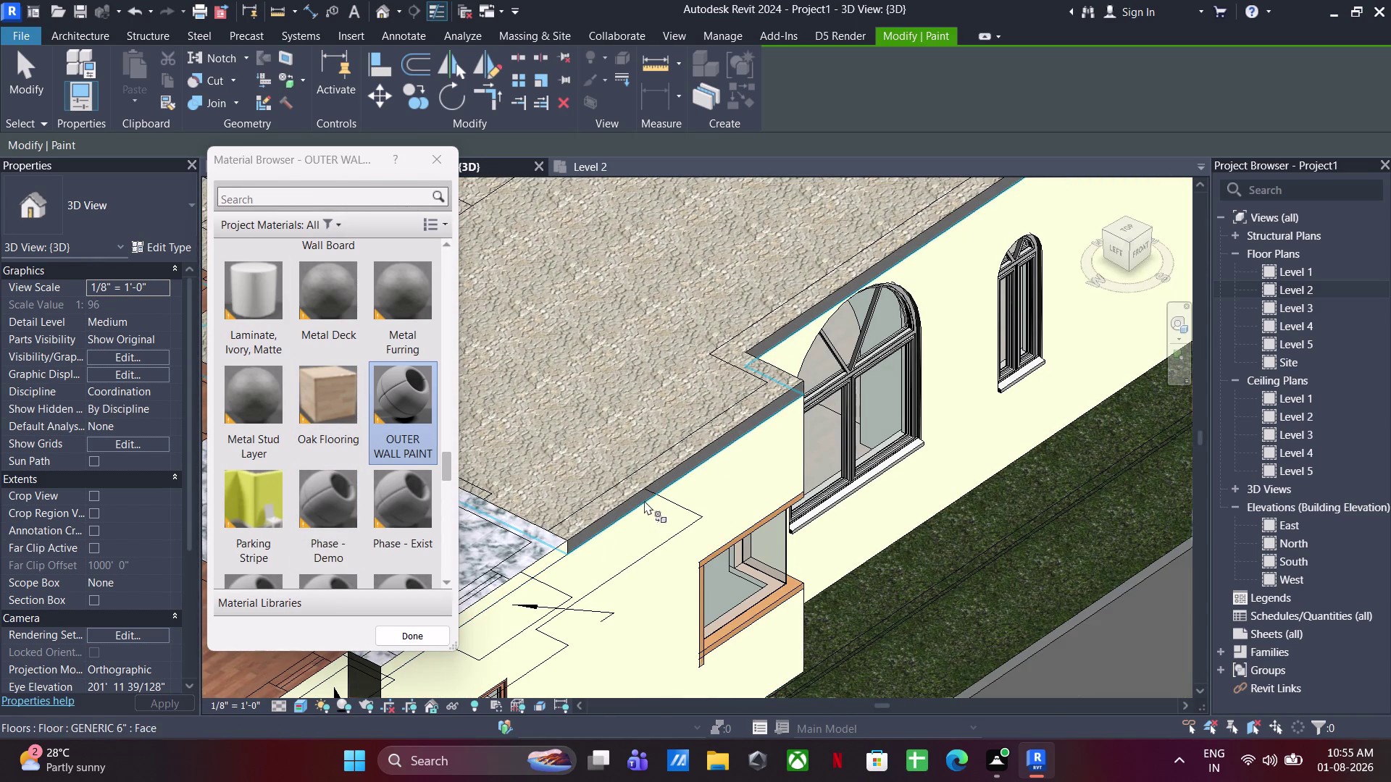
scroll(up, 3)
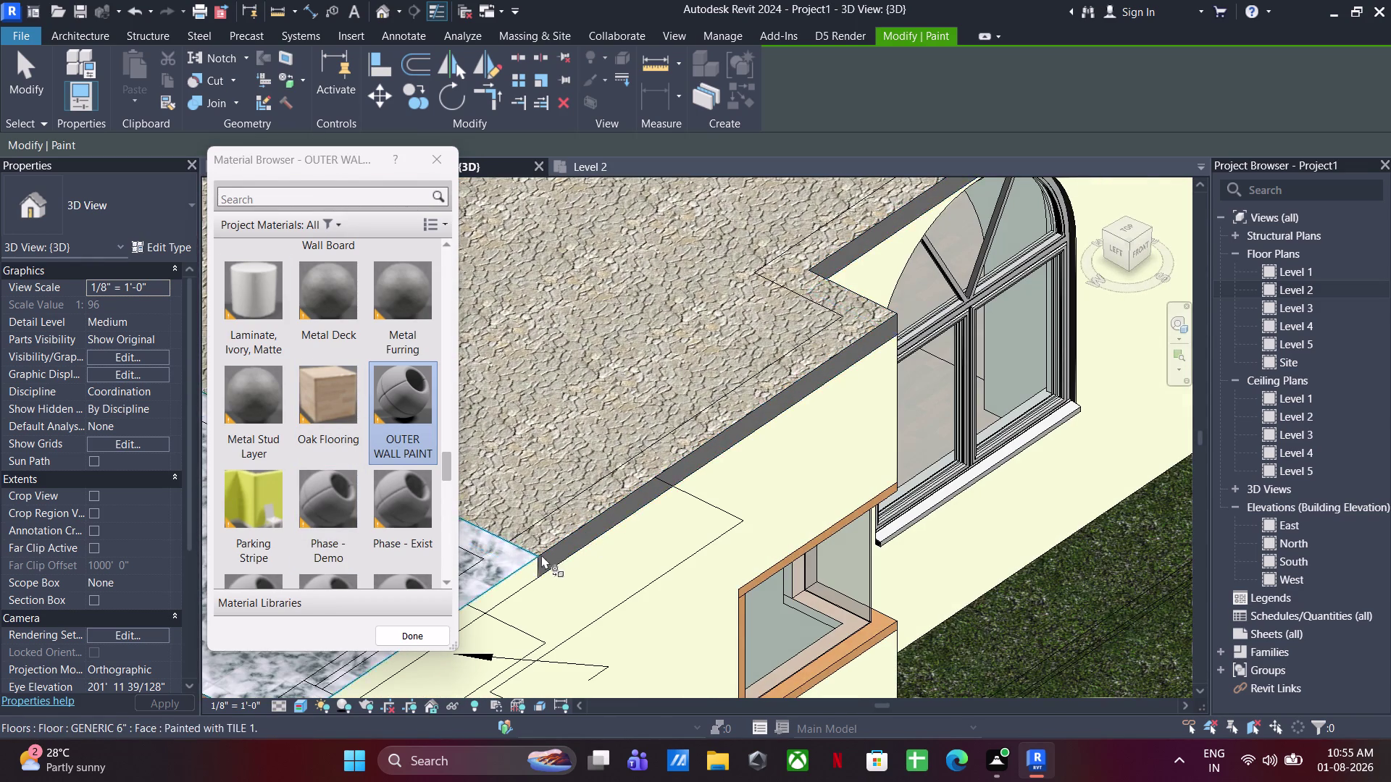
scroll(up, 3)
click(549, 572)
Paint the next slab edge face and the dark slab edge face.
scroll(down, 3)
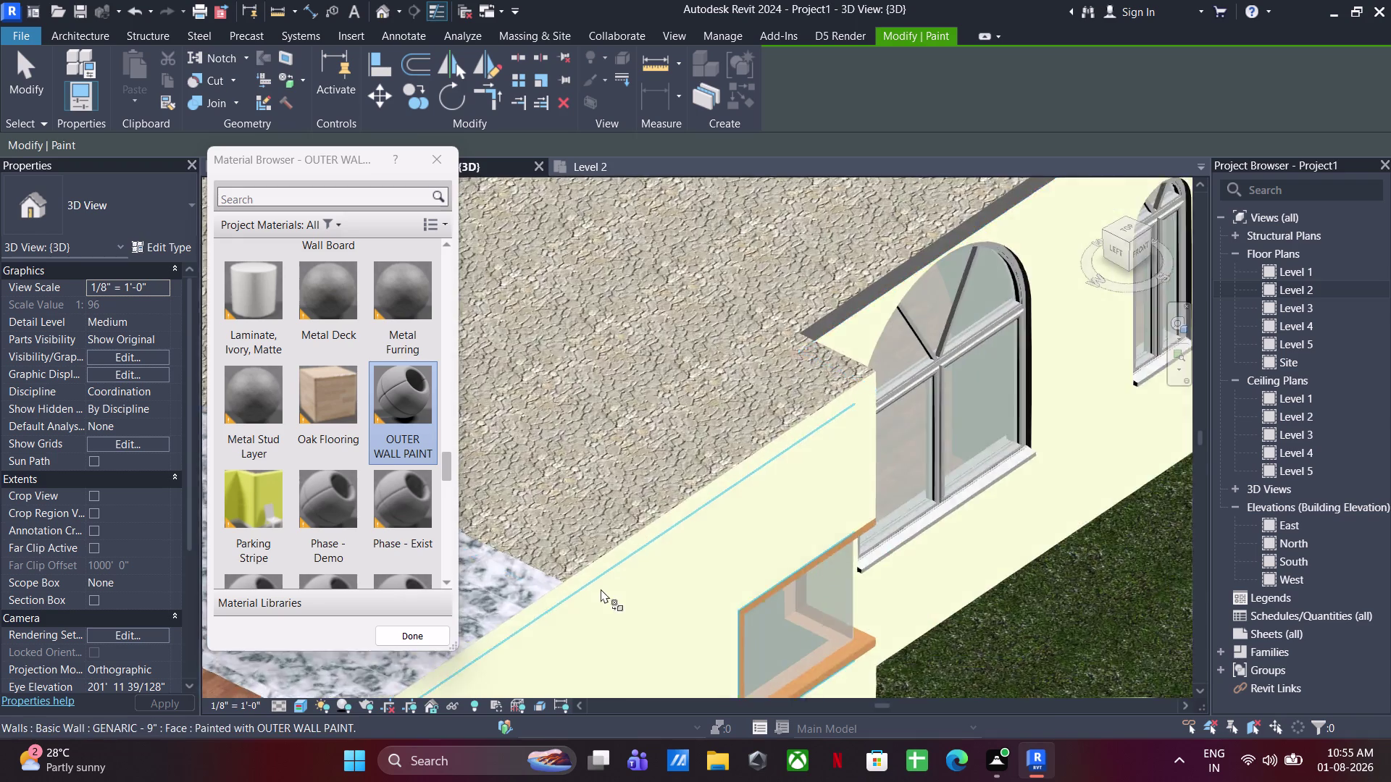
scroll(down, 3)
middle_drag(725, 572, 422, 587)
scroll(up, 3)
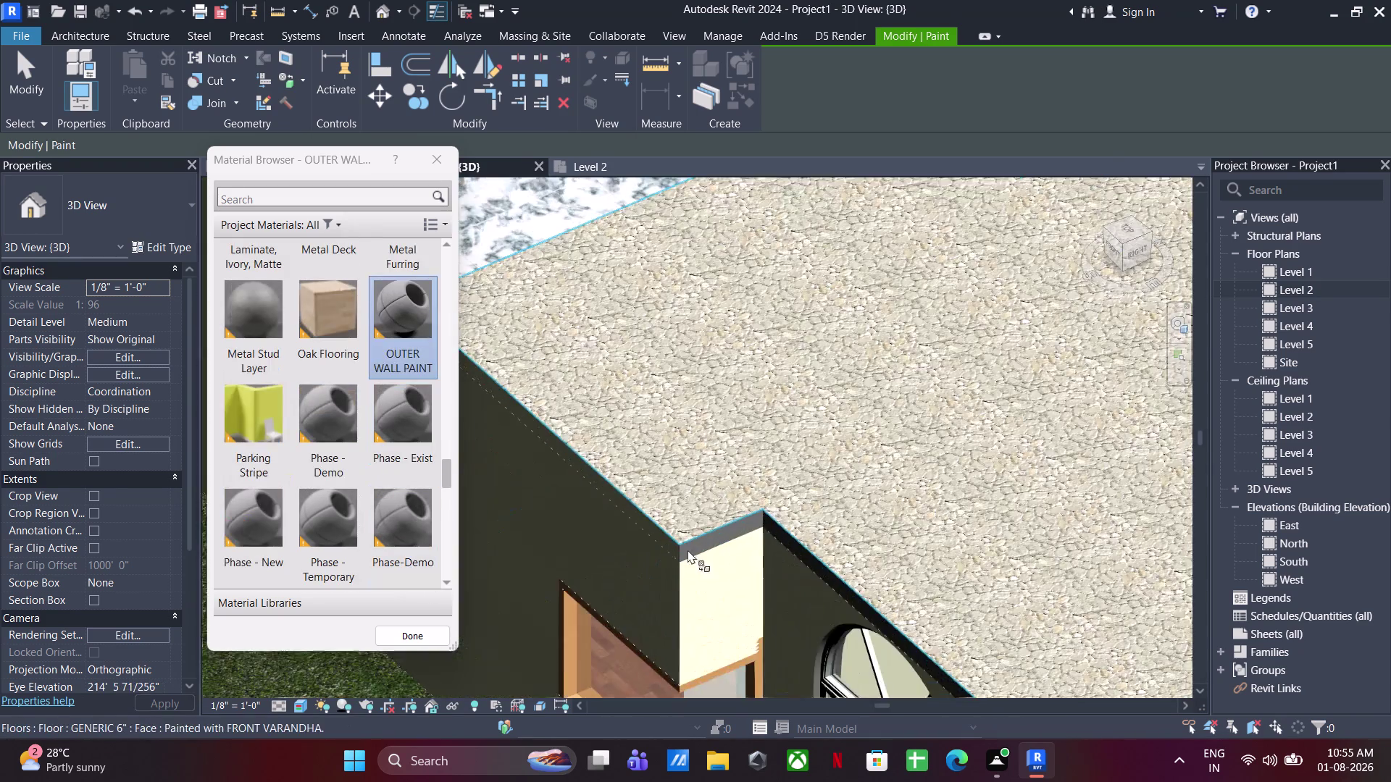
scroll(up, 3)
click(692, 536)
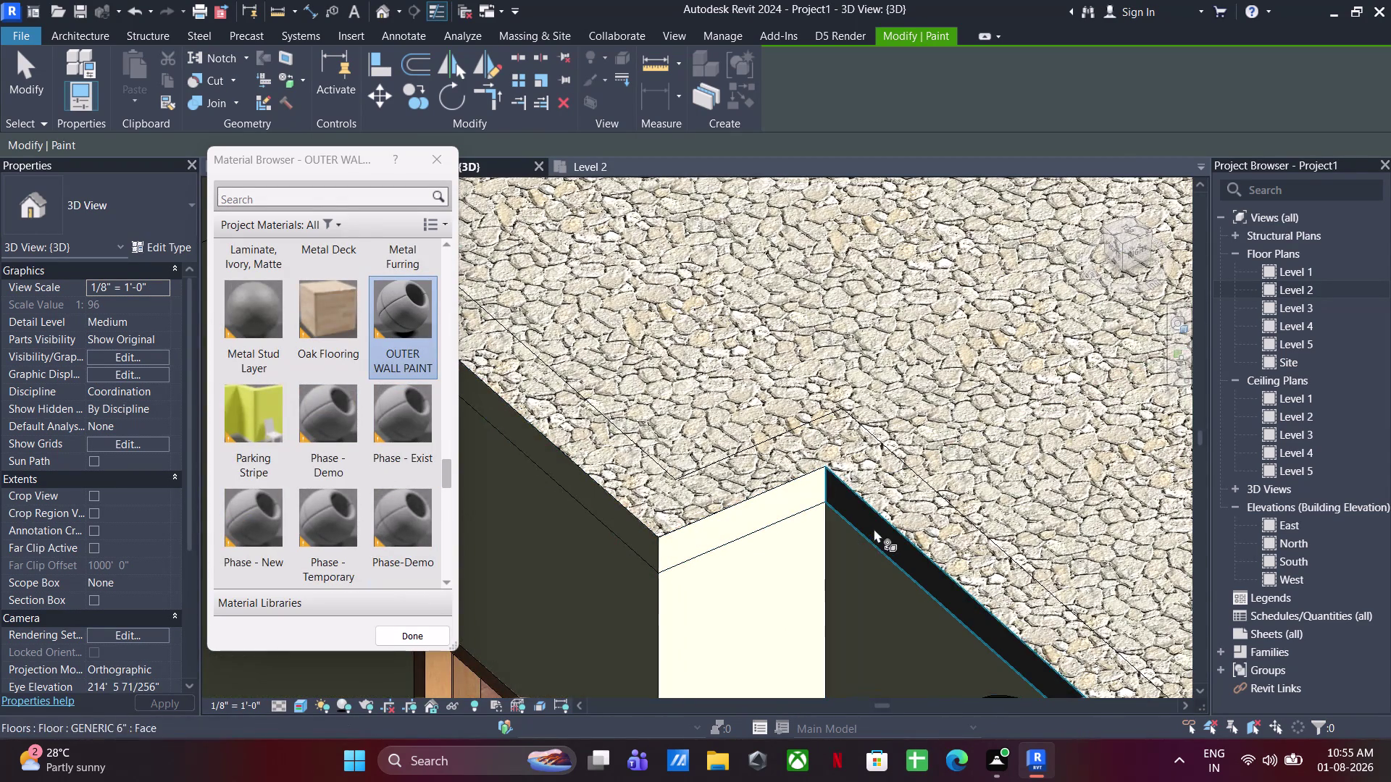
click(874, 529)
Paint three more roof slab edges, including the front edge, with OUTER WALL PAINT.
scroll(down, 3)
middle_drag(793, 517, 574, 306)
scroll(down, 3)
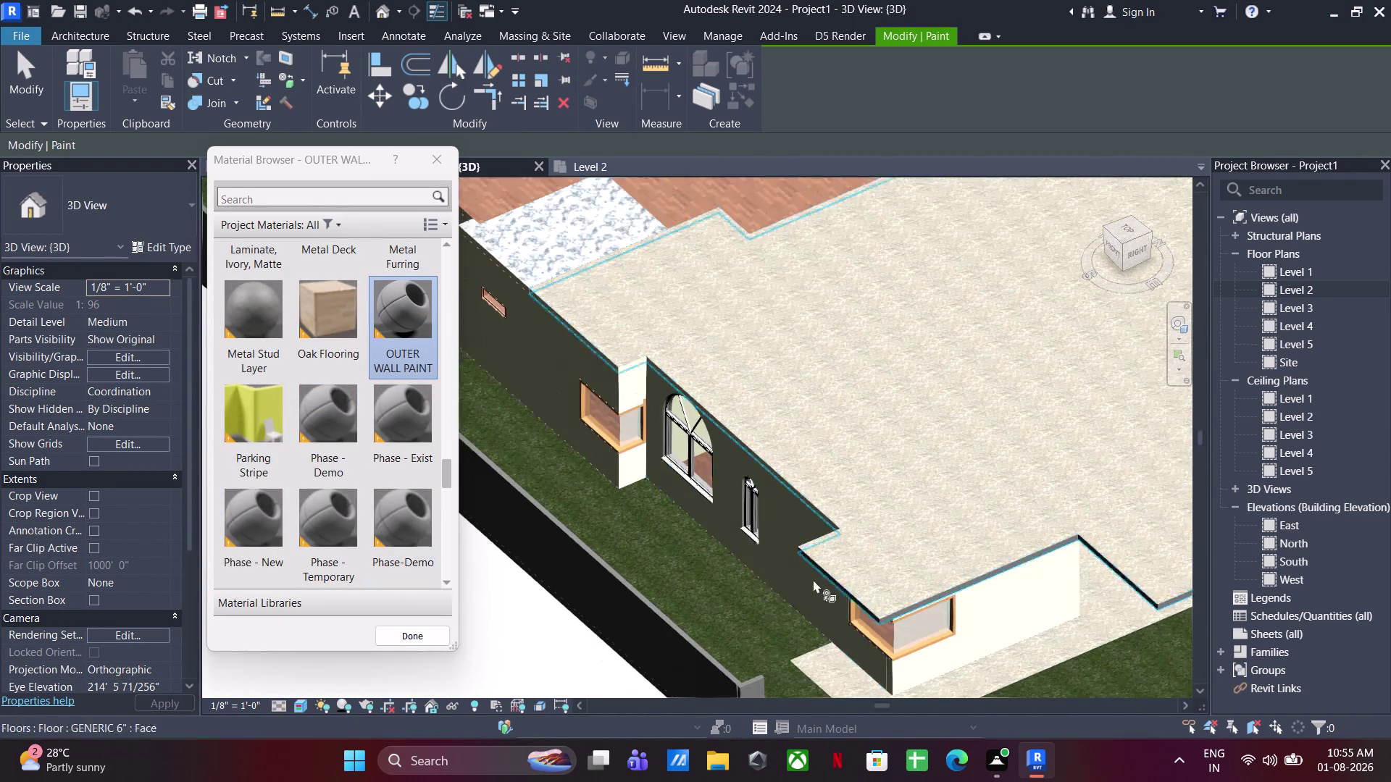
middle_drag(849, 615, 1129, 589)
middle_drag(862, 423, 692, 781)
scroll(up, 3)
scroll(up, 3)
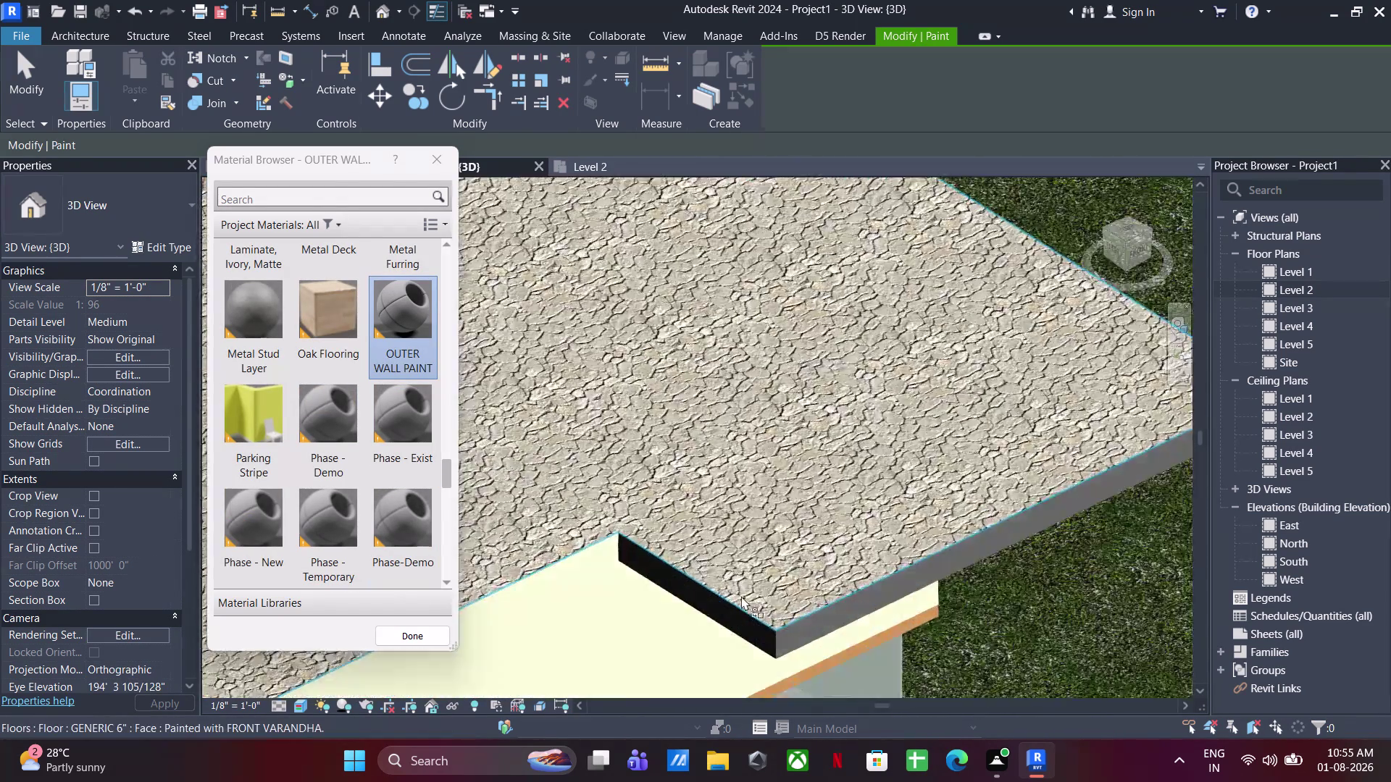
click(735, 620)
click(814, 633)
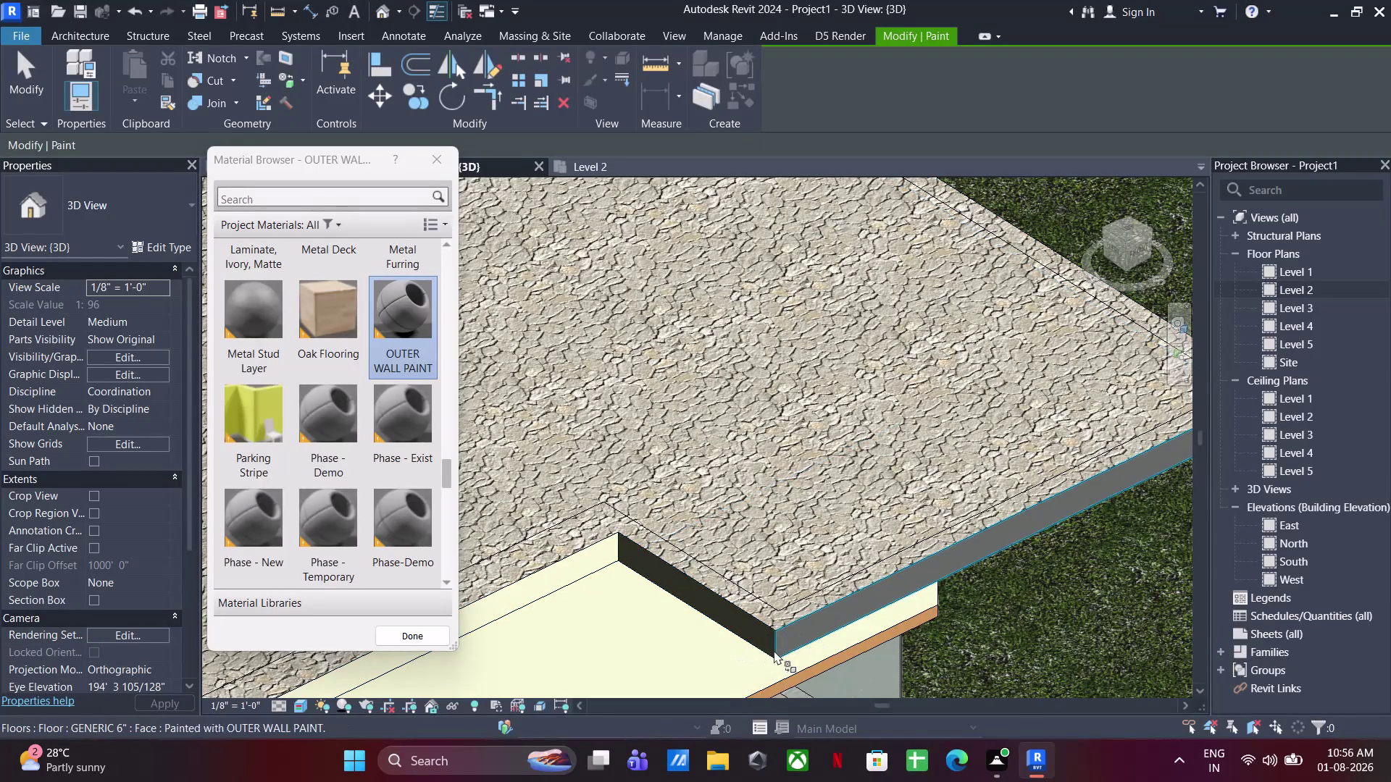
click(842, 612)
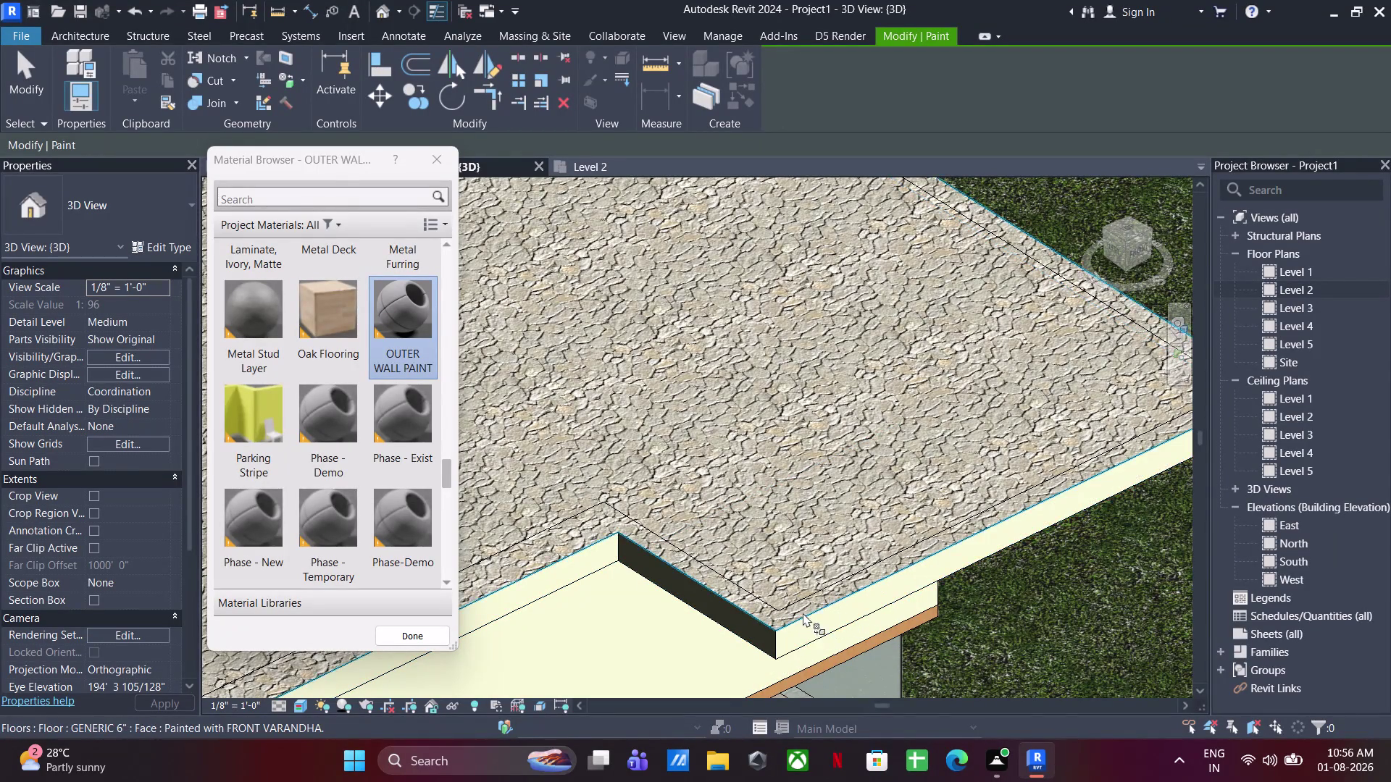
Paint the slab edge above the window and another slab edge face.
scroll(down, 3)
middle_drag(835, 647, 585, 622)
middle_drag(719, 678, 612, 131)
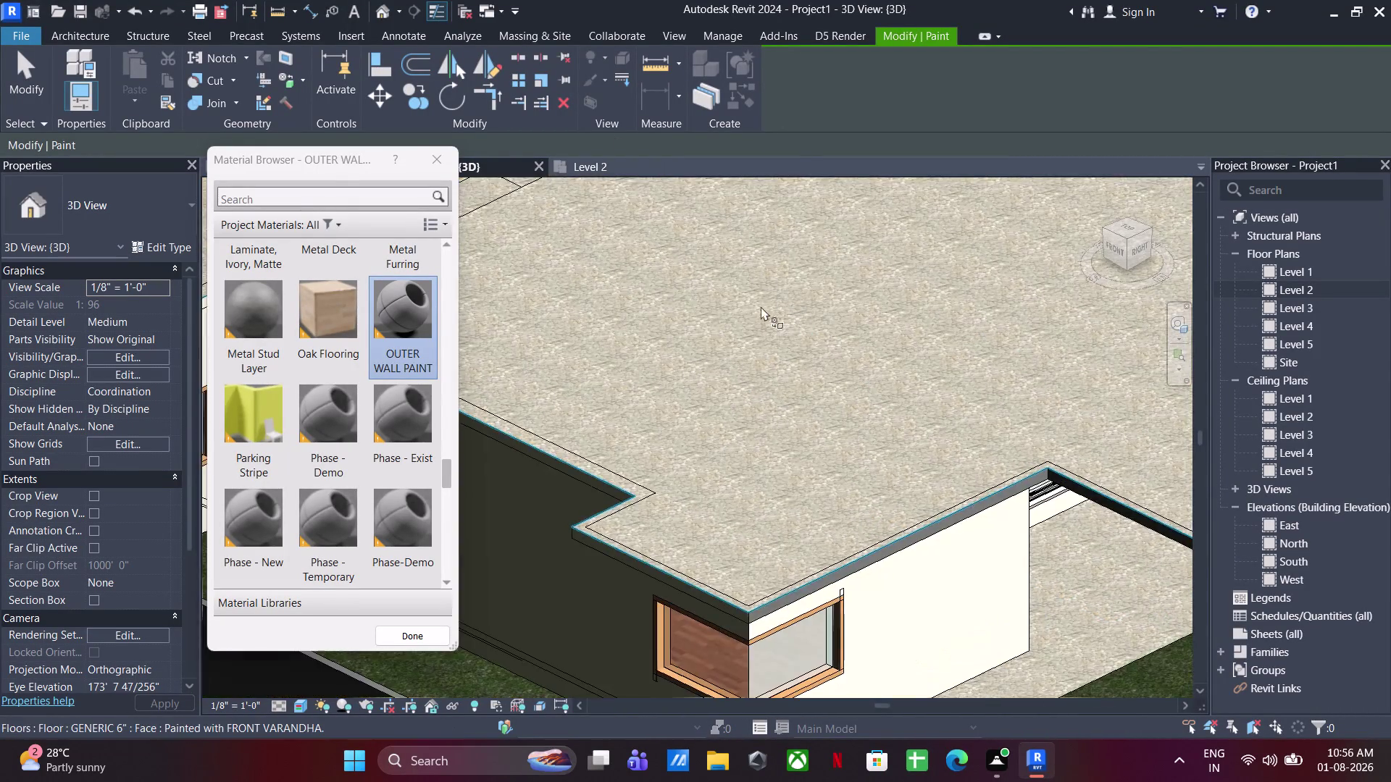
scroll(up, 3)
middle_drag(749, 601, 707, 292)
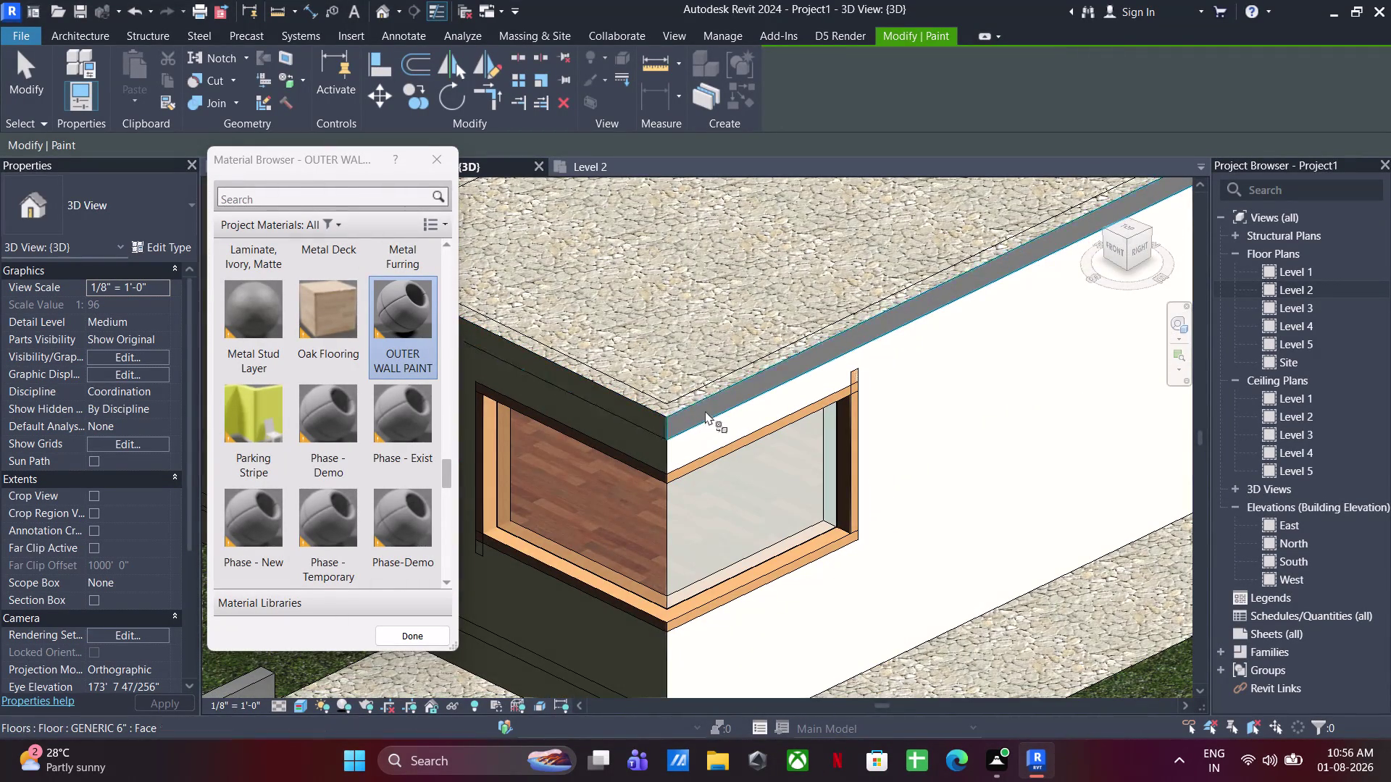
scroll(up, 3)
click(688, 423)
scroll(down, 3)
middle_drag(587, 458, 130, 575)
scroll(up, 3)
click(851, 478)
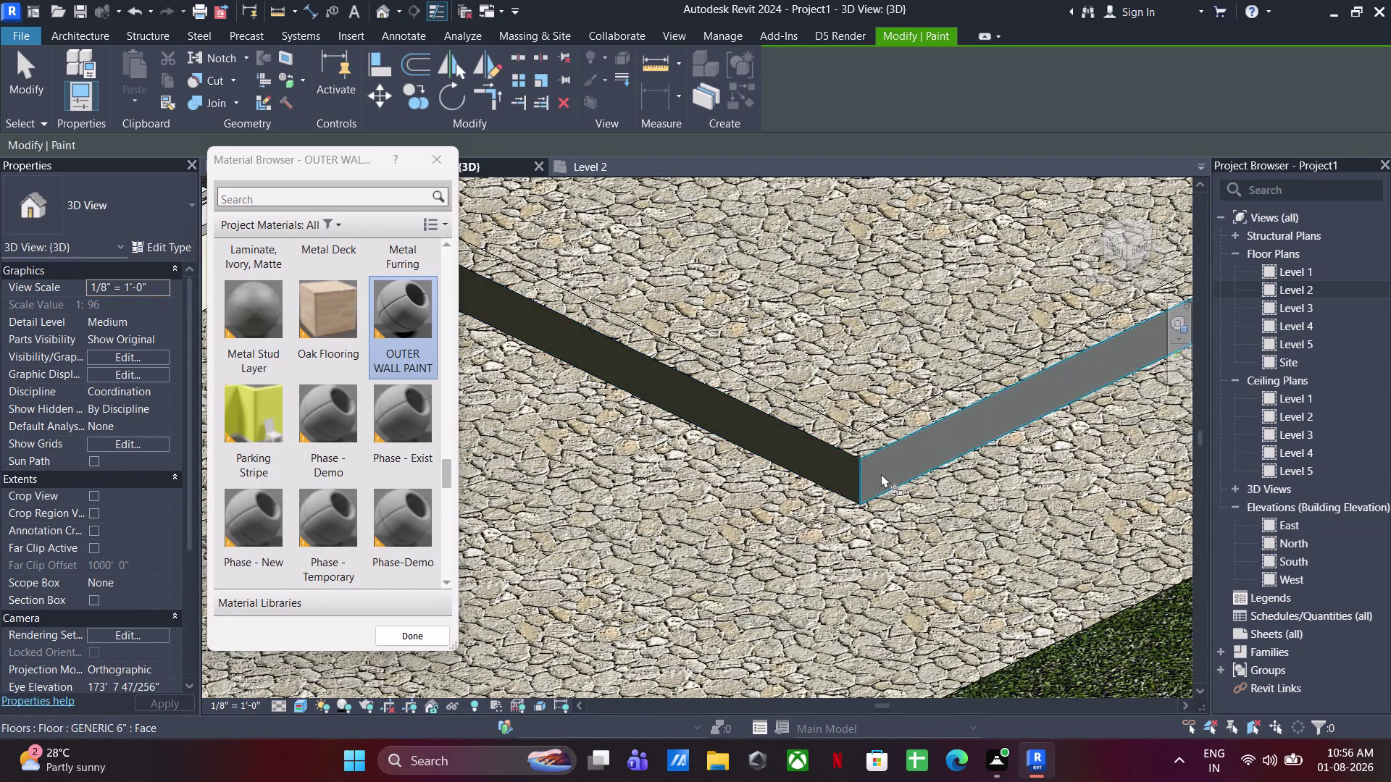
Paint the long slab edge and the adjoining slab edge faces with OUTER WALL PAINT.
click(882, 473)
scroll(down, 3)
scroll(up, 3)
scroll(down, 3)
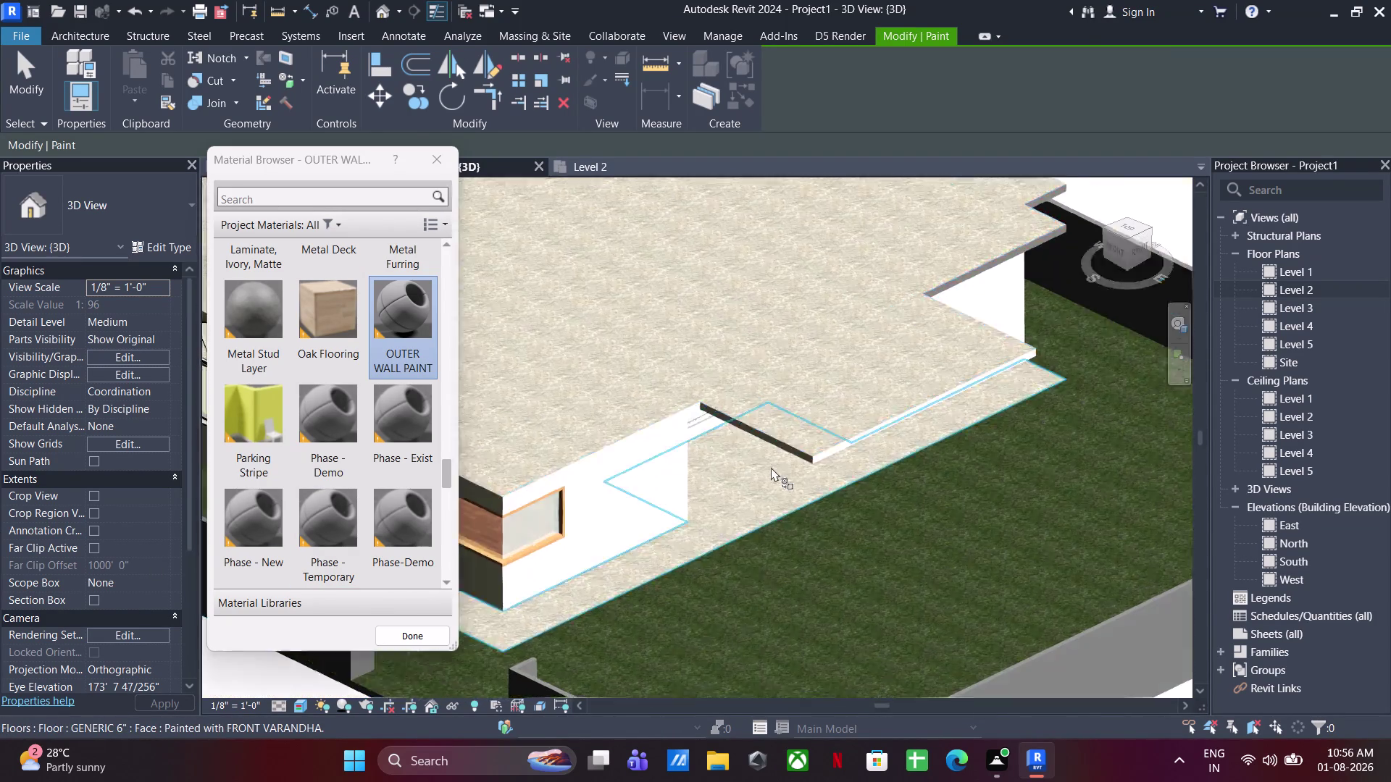
scroll(down, 3)
middle_drag(906, 401, 848, 460)
middle_drag(927, 445, 692, 420)
middle_drag(753, 412, 1233, 208)
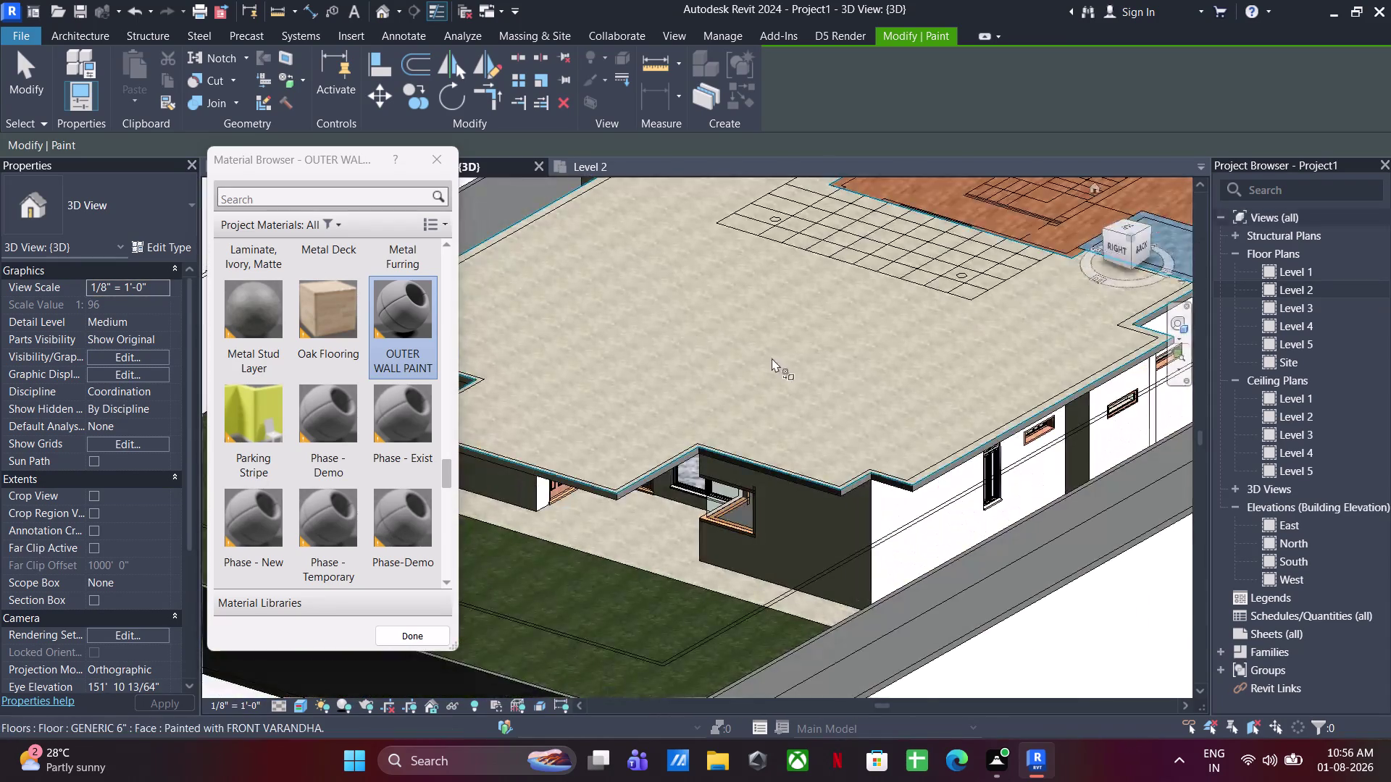
scroll(up, 3)
scroll(down, 3)
scroll(up, 3)
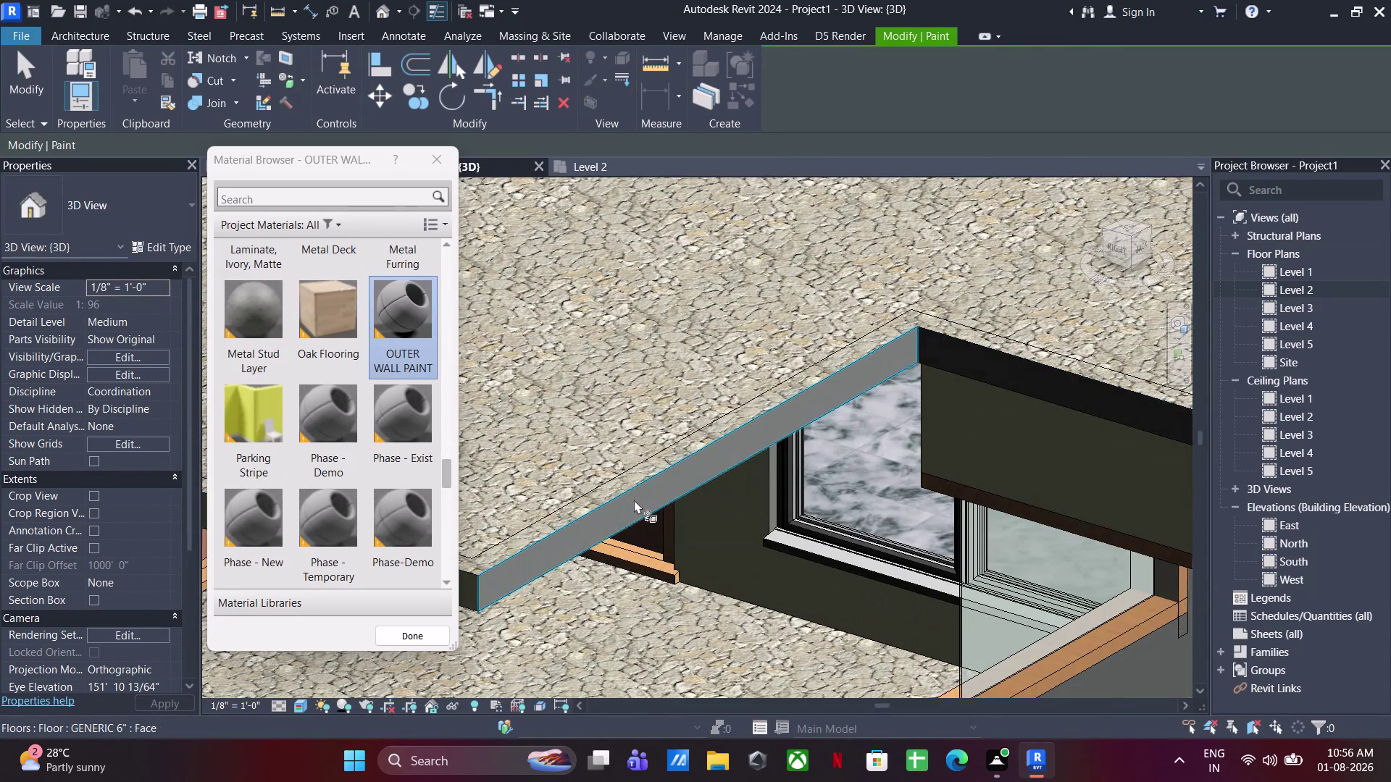
click(633, 499)
click(943, 362)
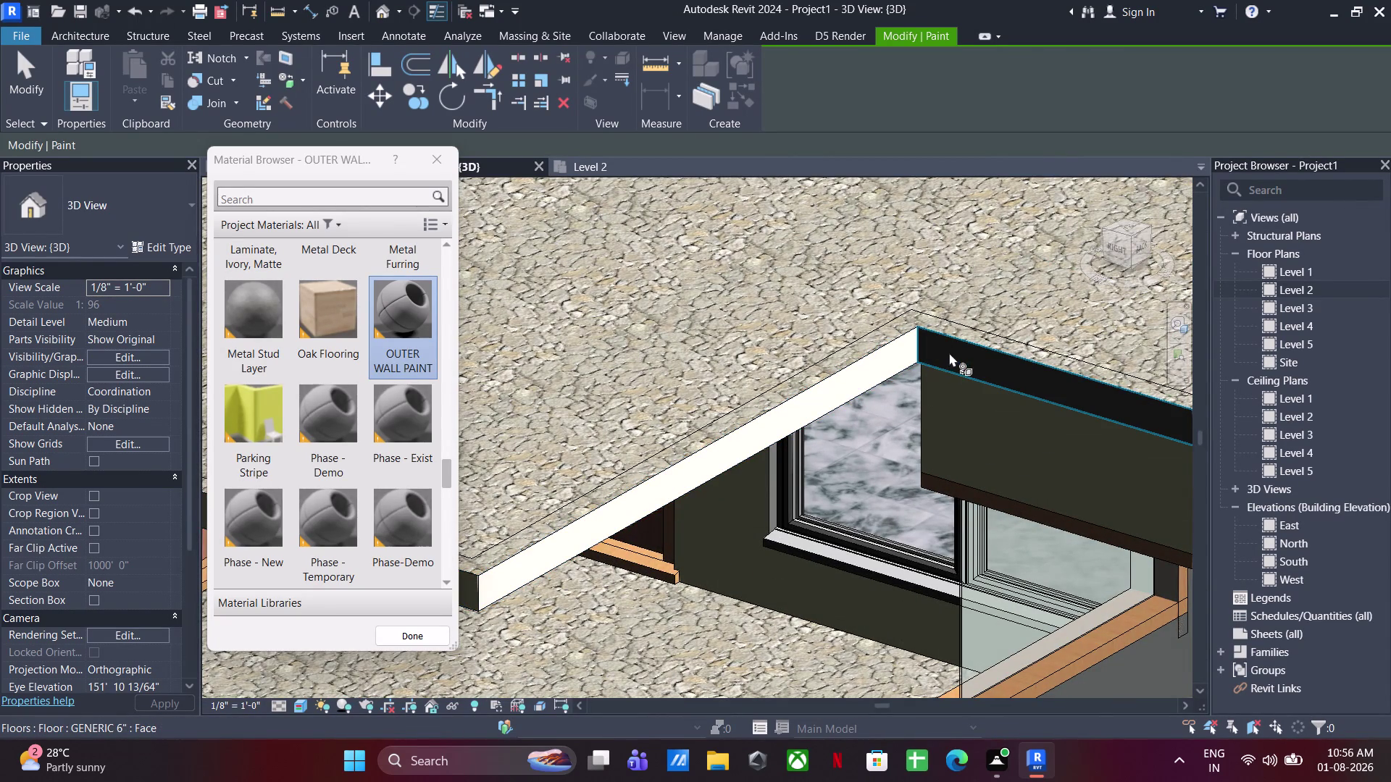
click(949, 352)
Paint the corner slab edge and the next slab edge faces along the roof edge.
scroll(down, 3)
middle_drag(1040, 413, 688, 429)
scroll(up, 3)
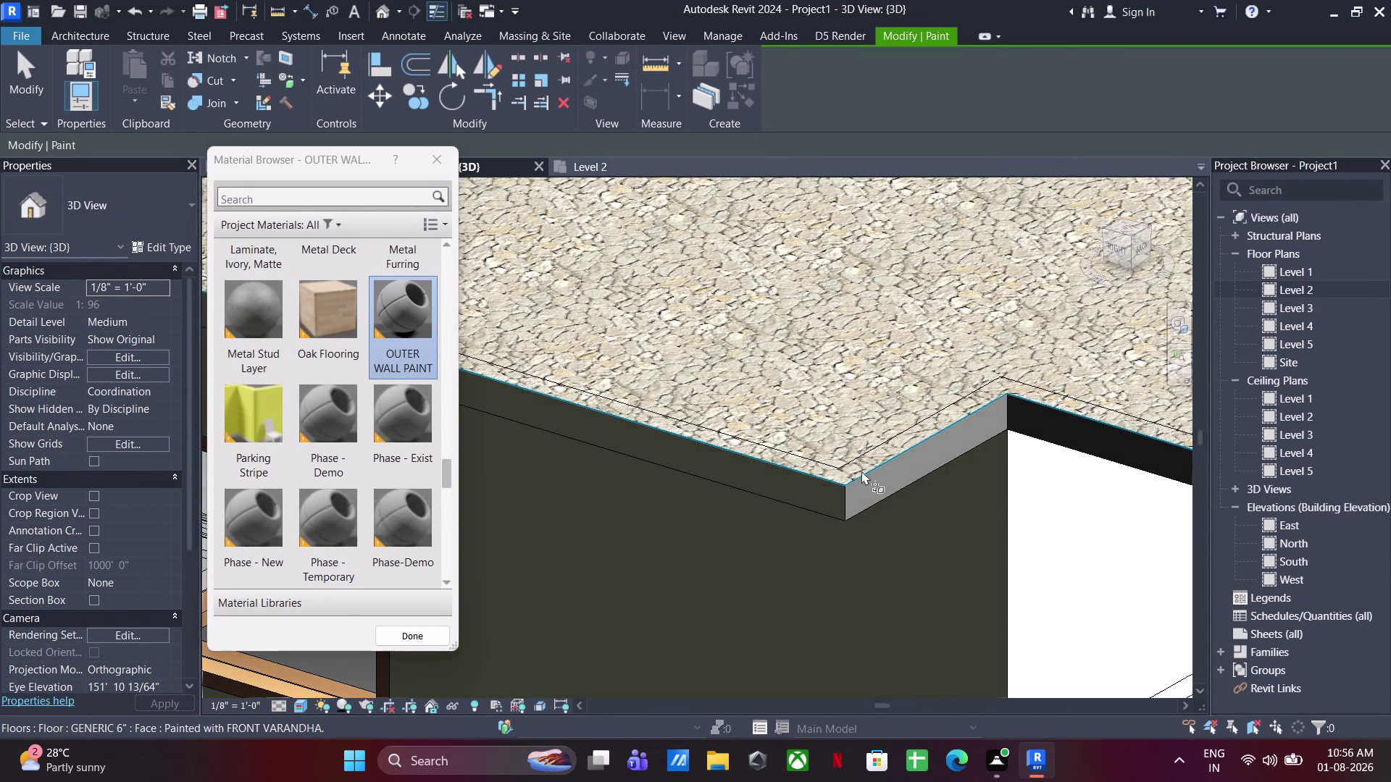
click(864, 490)
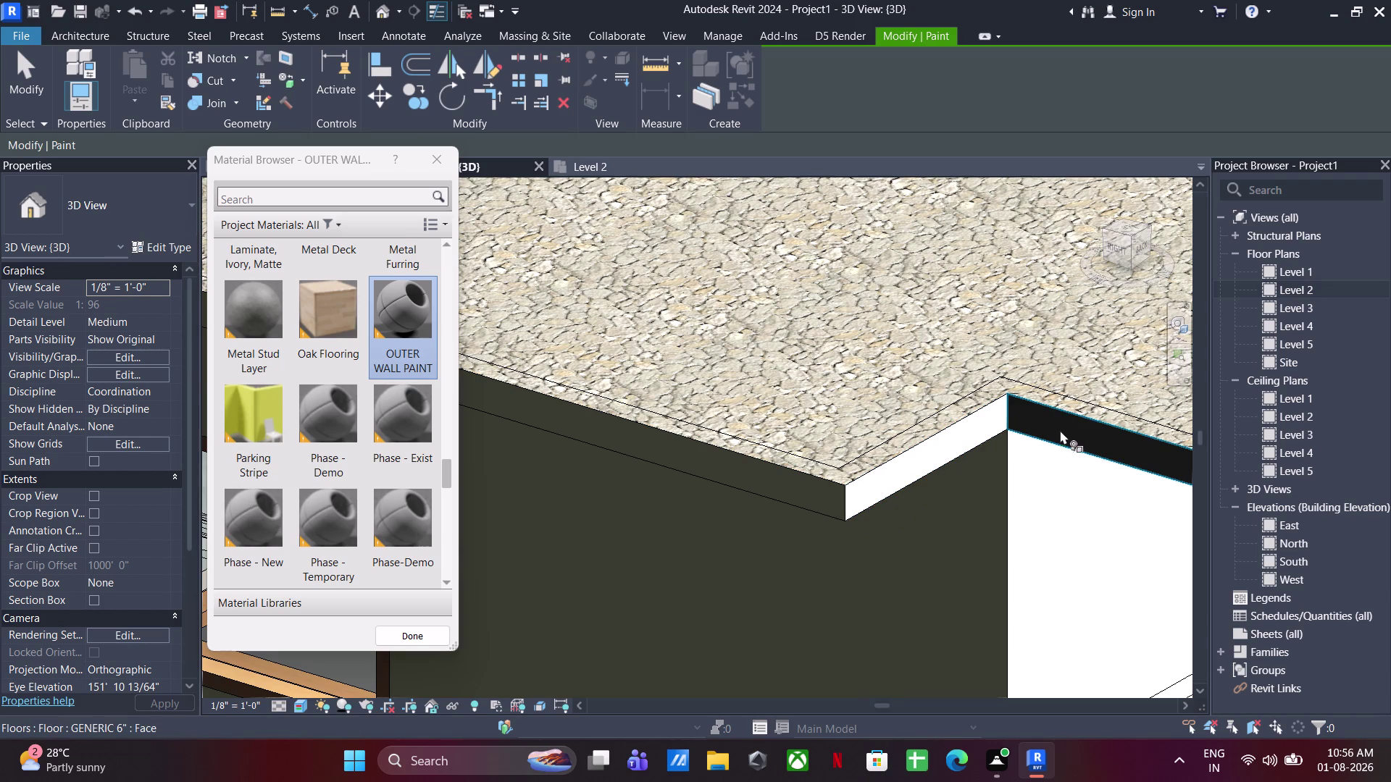
click(1060, 431)
scroll(down, 3)
middle_drag(994, 443, 615, 471)
scroll(up, 3)
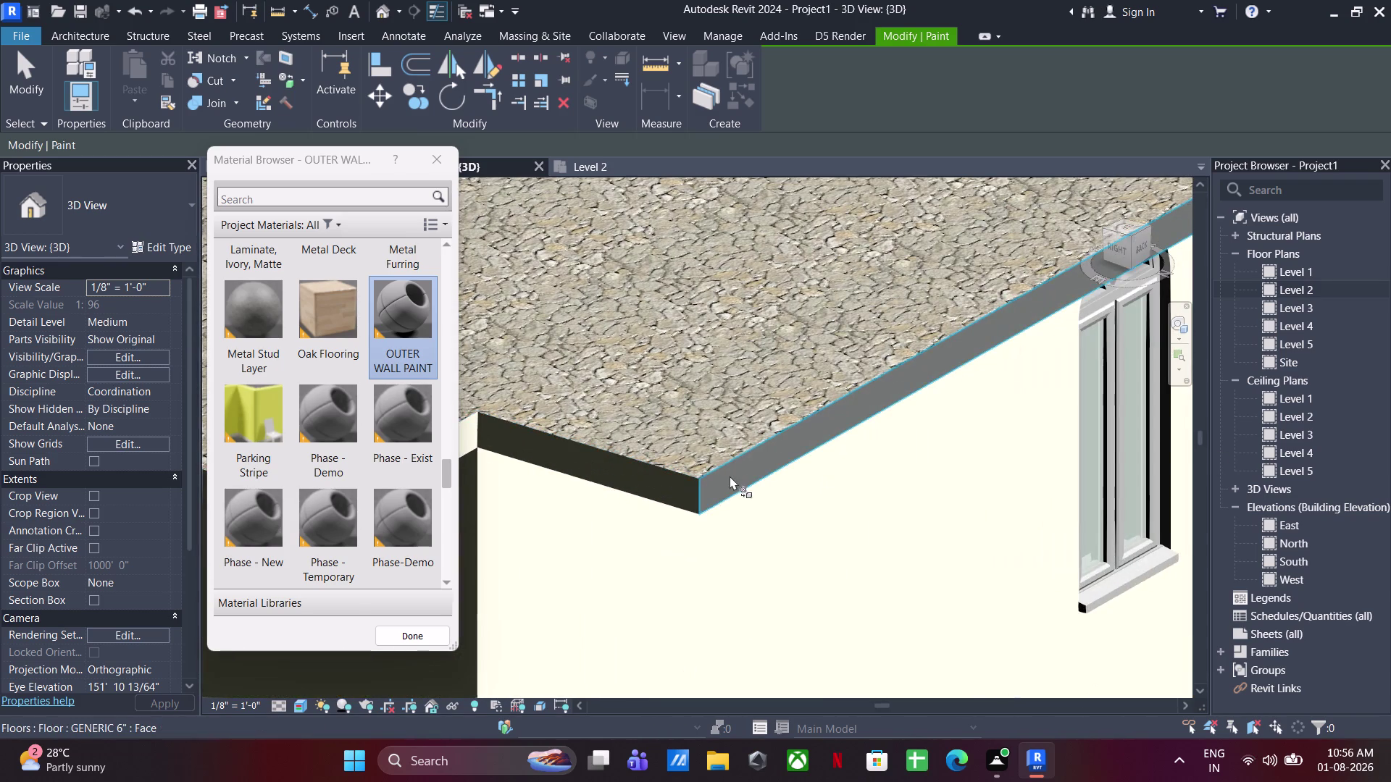
click(729, 476)
scroll(down, 3)
scroll(down, 3)
Paint two more slab edge faces on another side of the building.
middle_drag(904, 442, 651, 473)
middle_drag(667, 460, 960, 453)
scroll(up, 3)
middle_drag(627, 460, 984, 456)
scroll(up, 3)
click(782, 422)
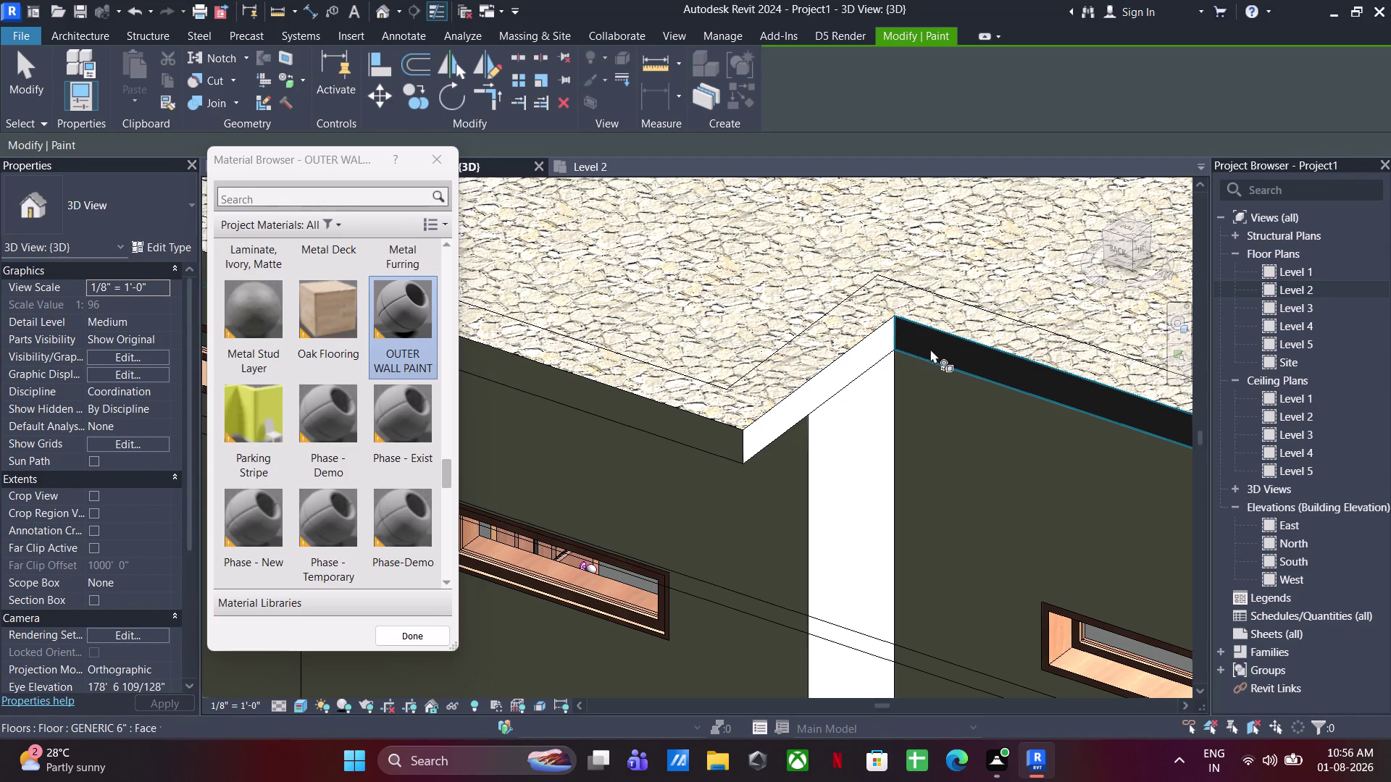
click(931, 349)
Paint the slab edges below the blue floor and under the wood floor.
scroll(down, 3)
middle_drag(845, 433, 435, 434)
scroll(up, 3)
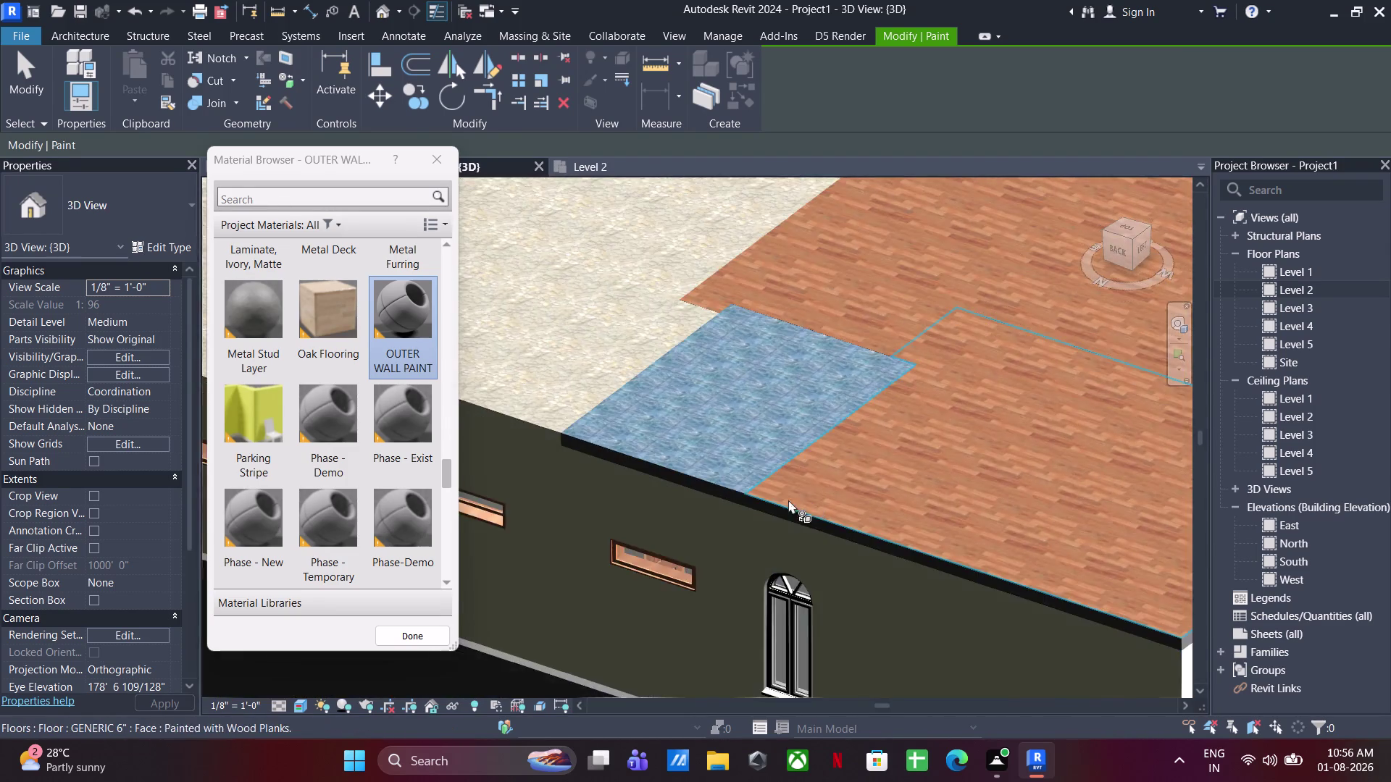
scroll(up, 3)
click(690, 481)
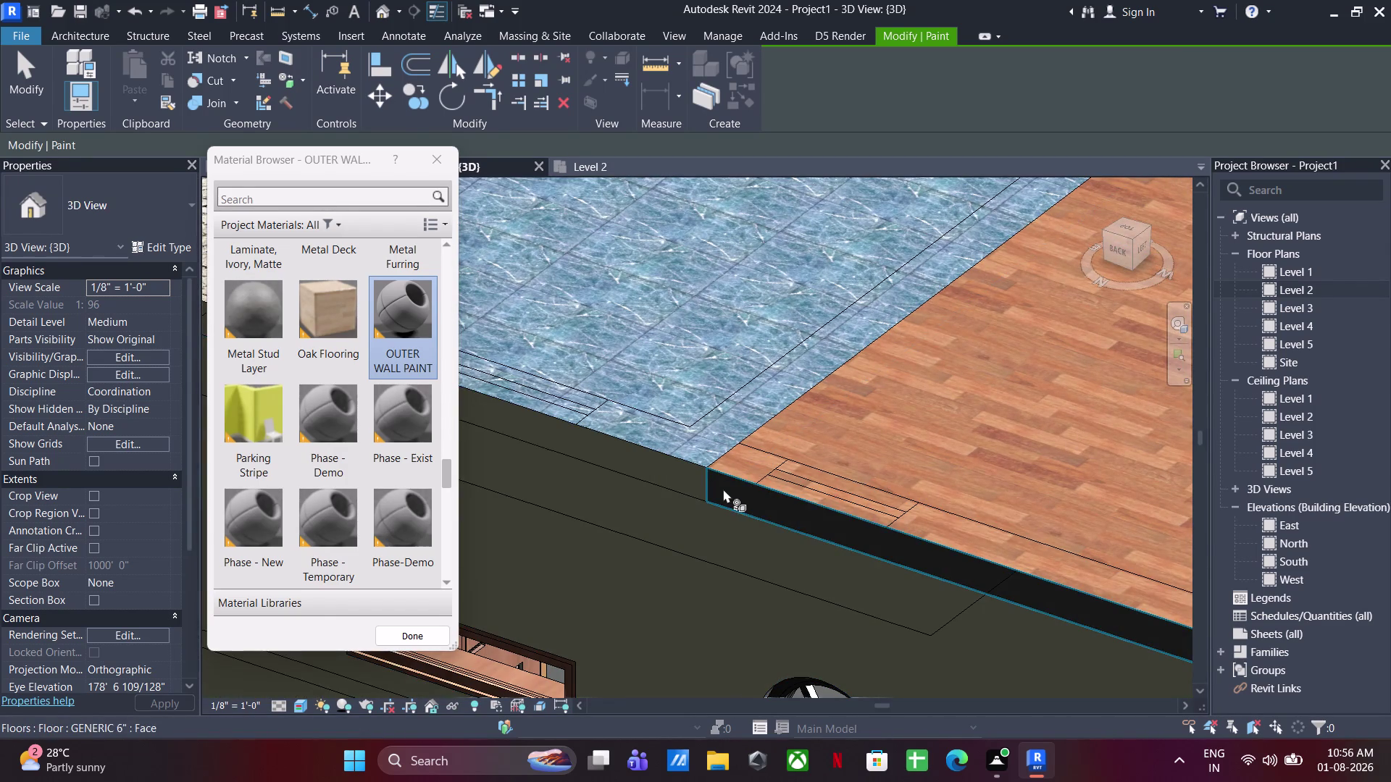
click(723, 488)
scroll(down, 3)
middle_drag(767, 499, 485, 452)
scroll(up, 3)
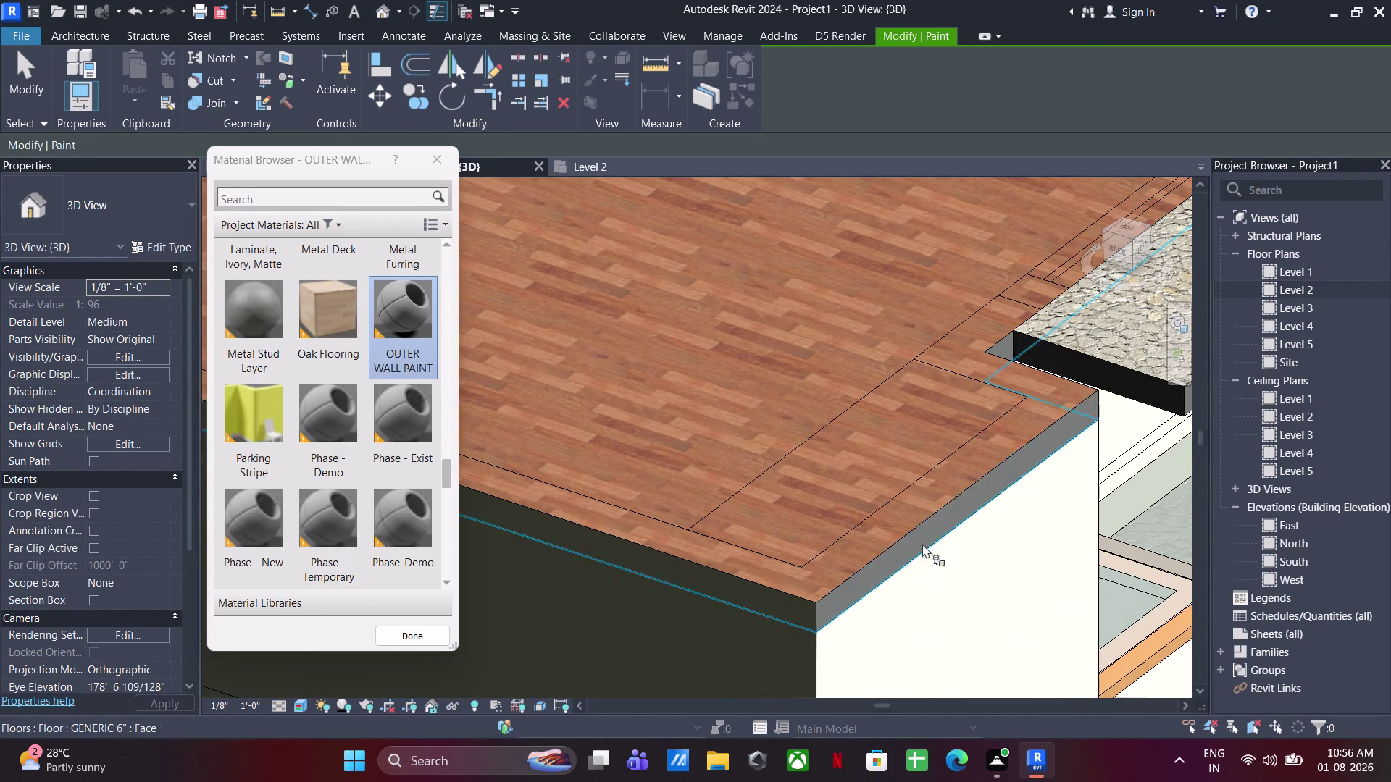
click(904, 555)
Paint the face under the wood floor and its adjoining edge face from another side.
scroll(down, 3)
middle_drag(984, 565, 937, 602)
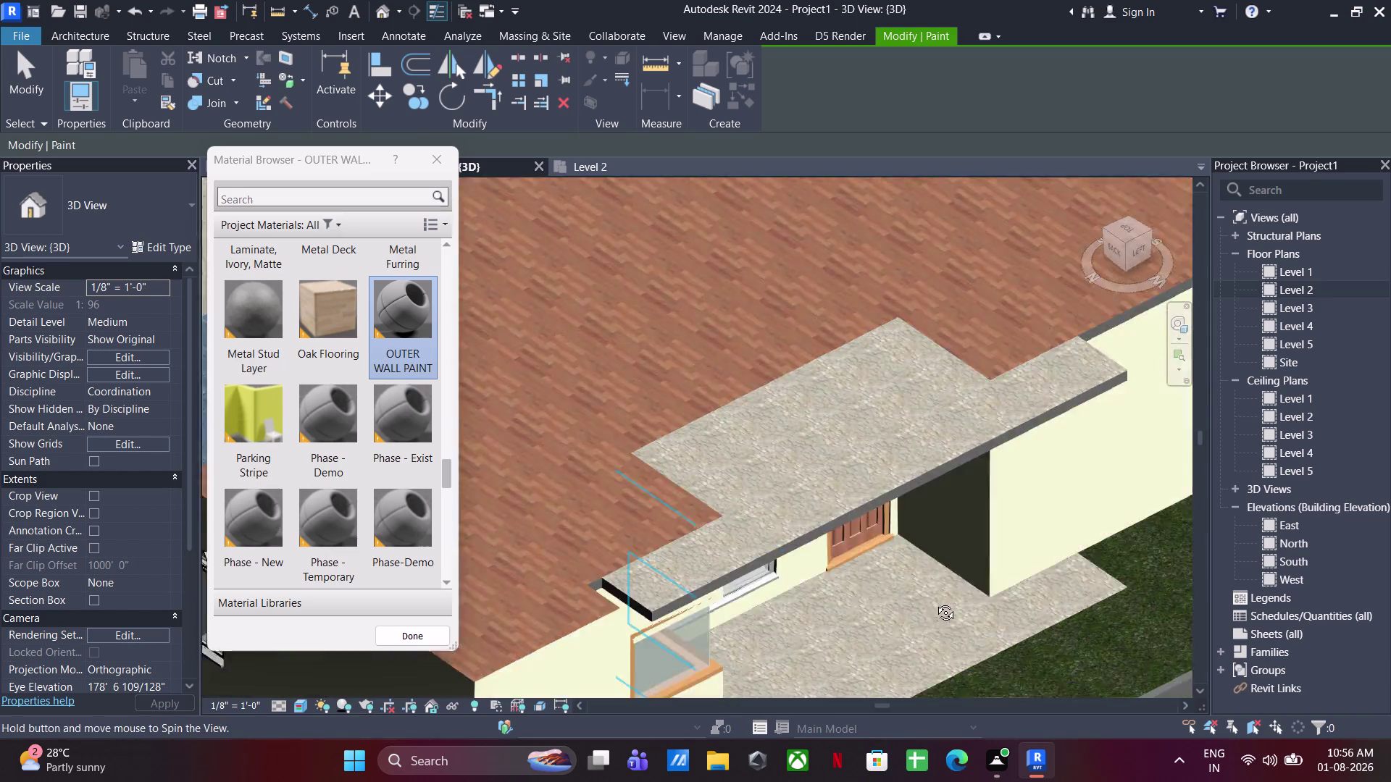
middle_drag(936, 602, 671, 618)
middle_drag(621, 470, 1345, 690)
middle_drag(678, 254, 827, 489)
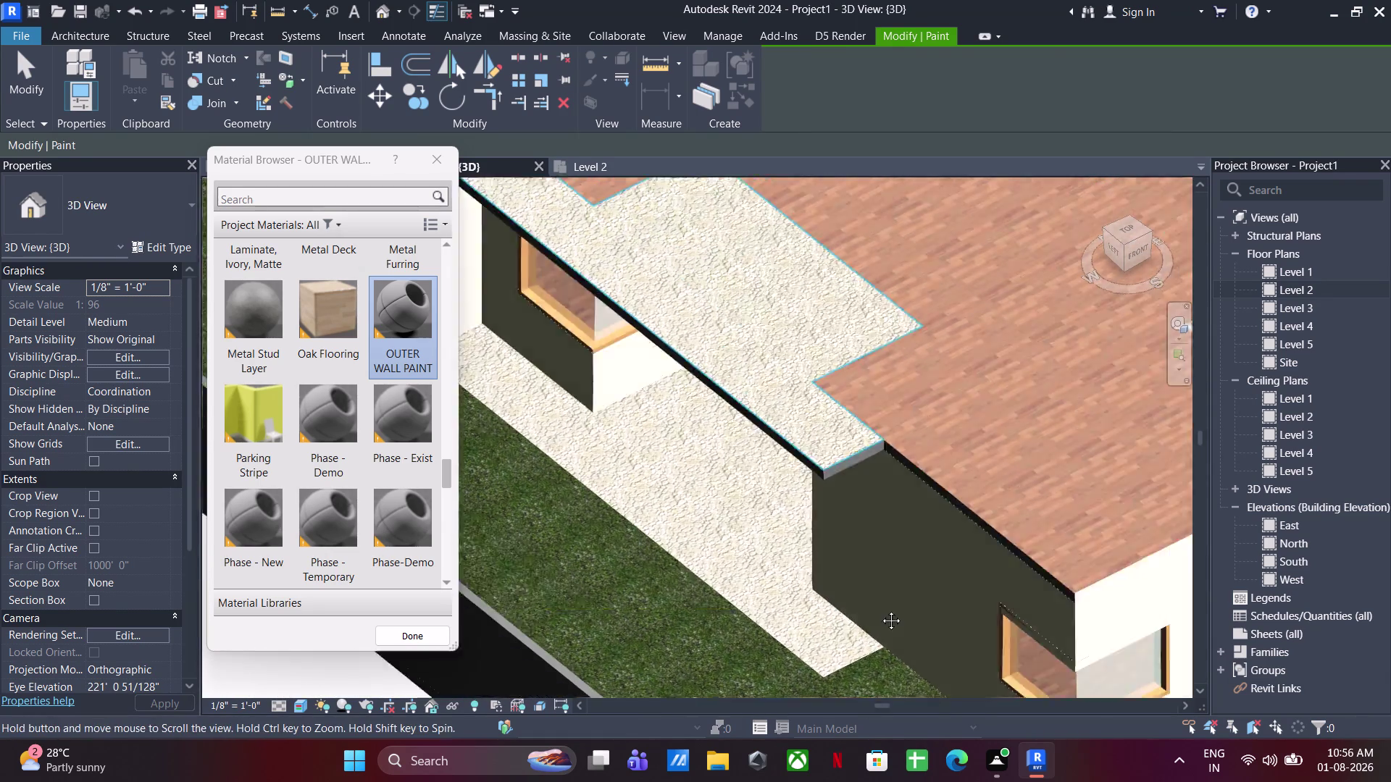
middle_drag(827, 489, 910, 722)
scroll(up, 3)
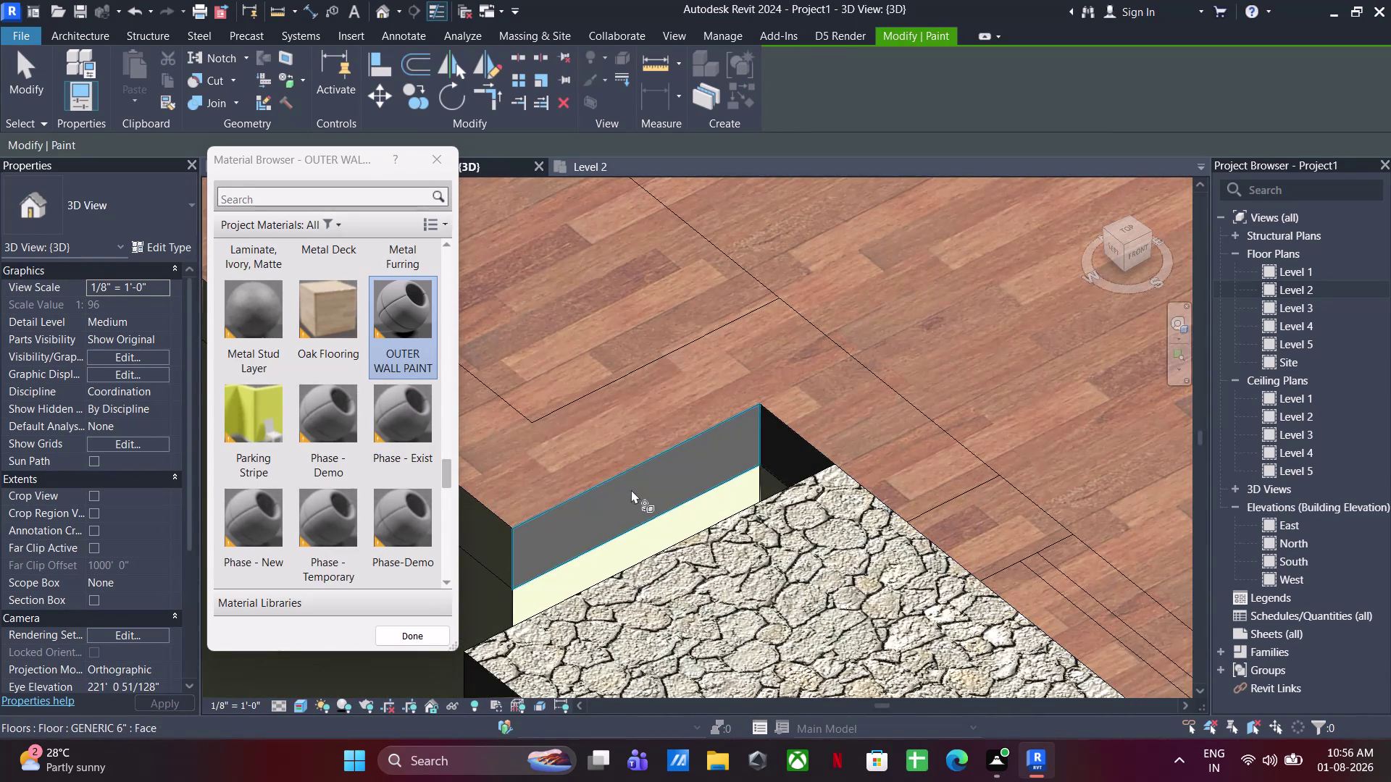
click(631, 490)
click(778, 446)
scroll(down, 3)
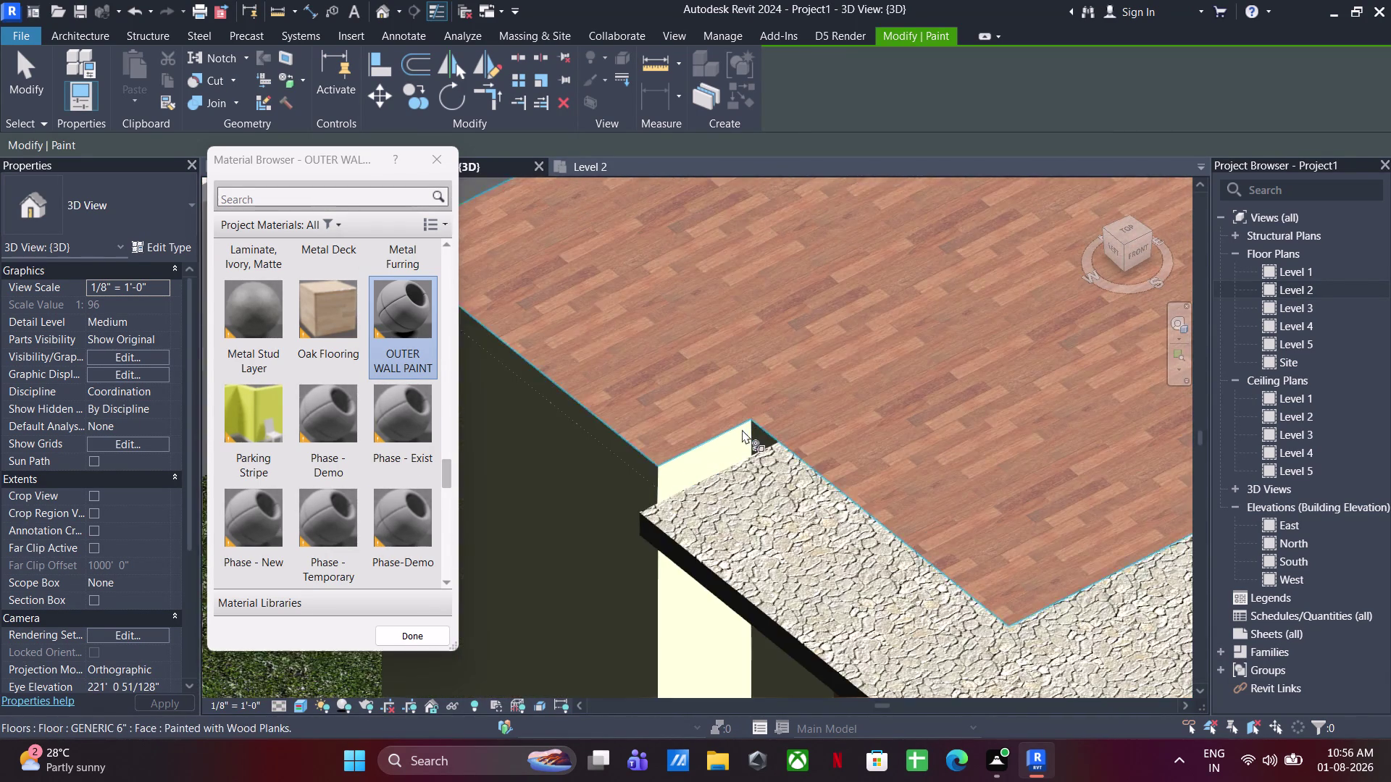
scroll(down, 3)
Paint two remaining edge faces of the floor slab.
middle_drag(763, 578, 918, 572)
middle_drag(921, 578, 784, 248)
middle_drag(991, 648, 996, 503)
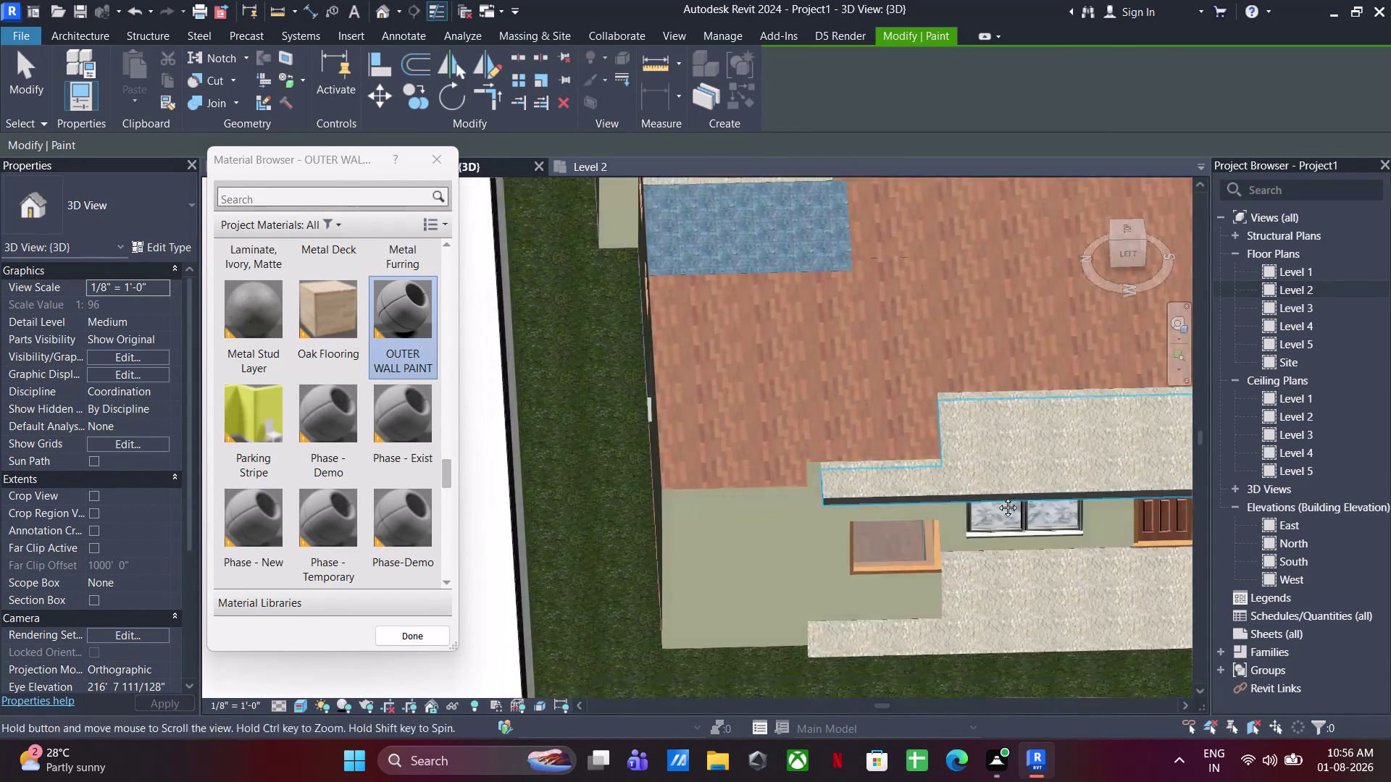
middle_drag(996, 502, 997, 497)
middle_drag(840, 585, 958, 595)
middle_drag(937, 561, 394, 439)
scroll(up, 3)
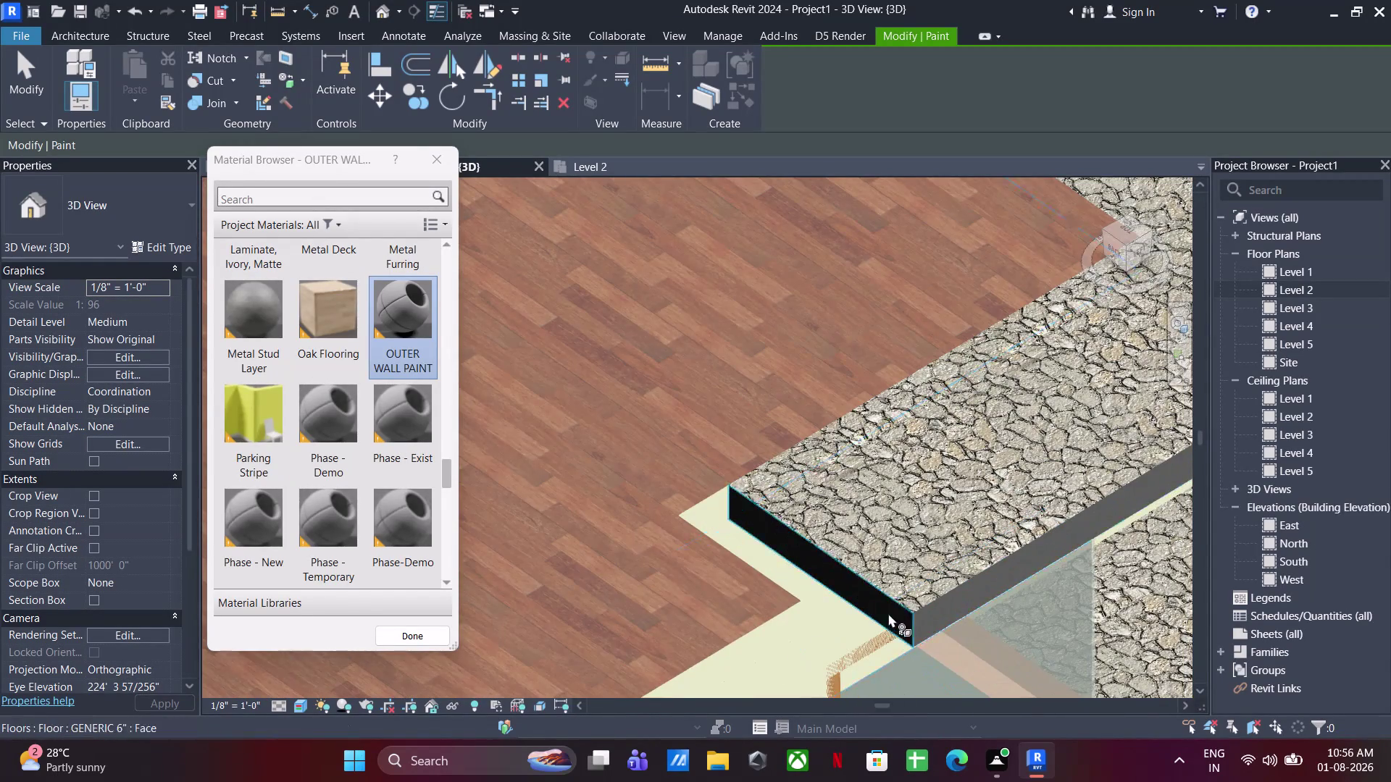
click(887, 612)
click(952, 605)
scroll(down, 3)
Paint the terrace wall face and the slab edge beside it with OUTER WALL PAINT.
middle_drag(958, 606, 602, 621)
middle_drag(610, 505, 777, 781)
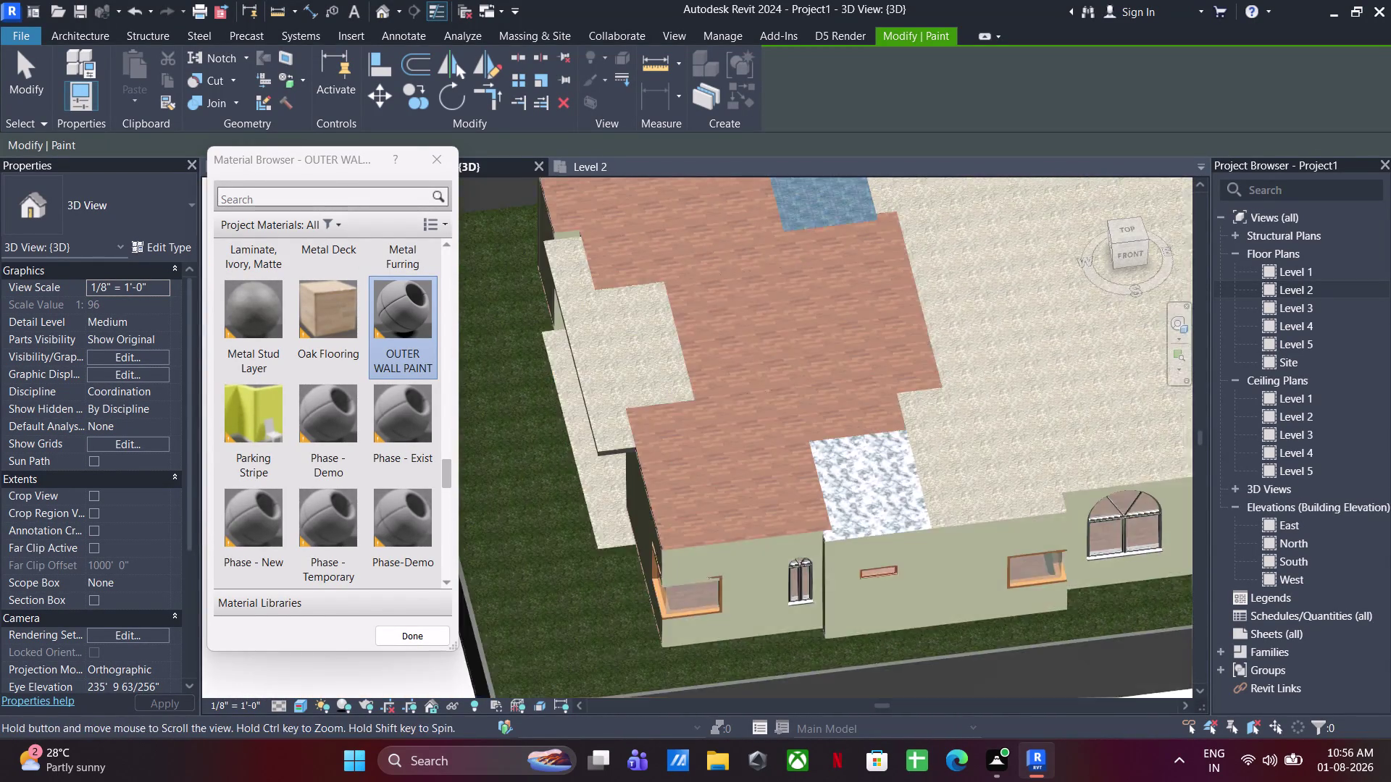
middle_drag(777, 781, 777, 781)
scroll(up, 3)
scroll(up, 3)
click(663, 435)
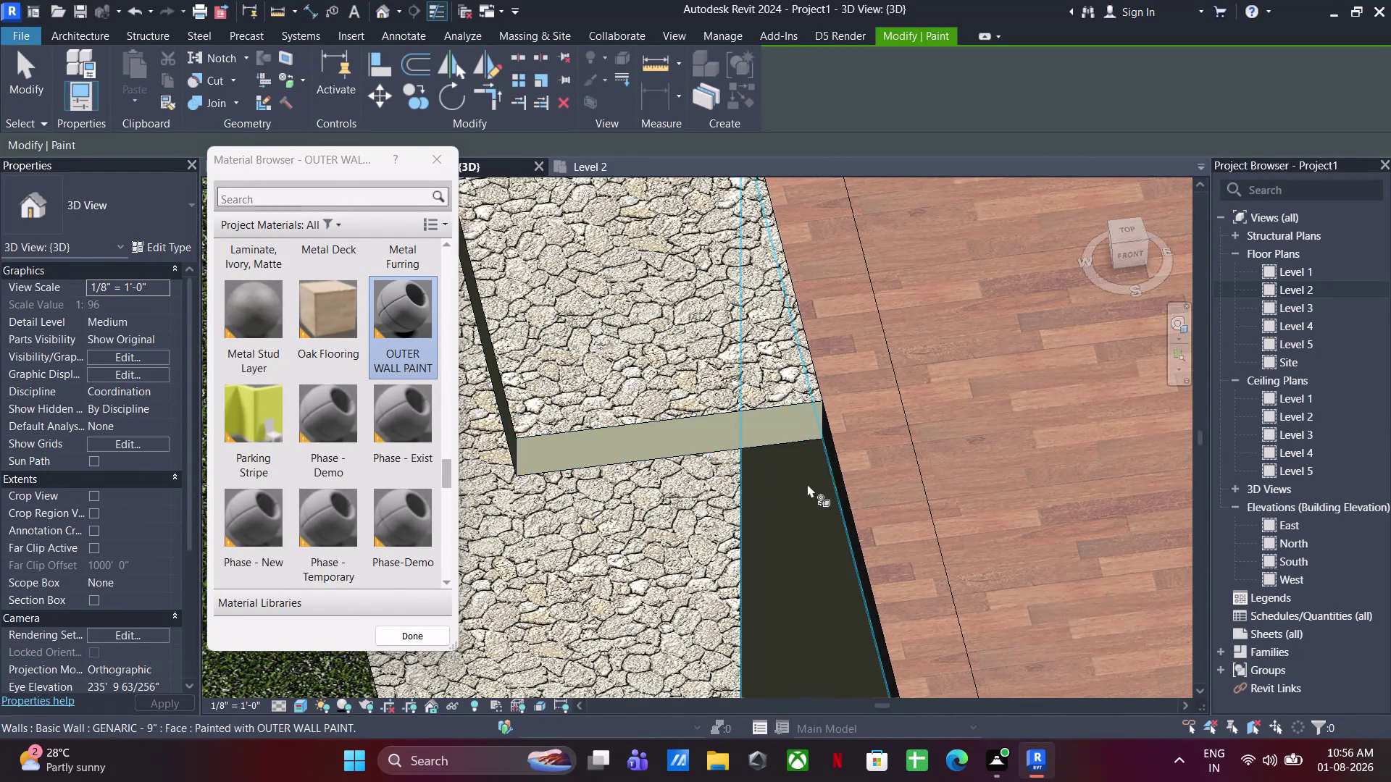
click(830, 468)
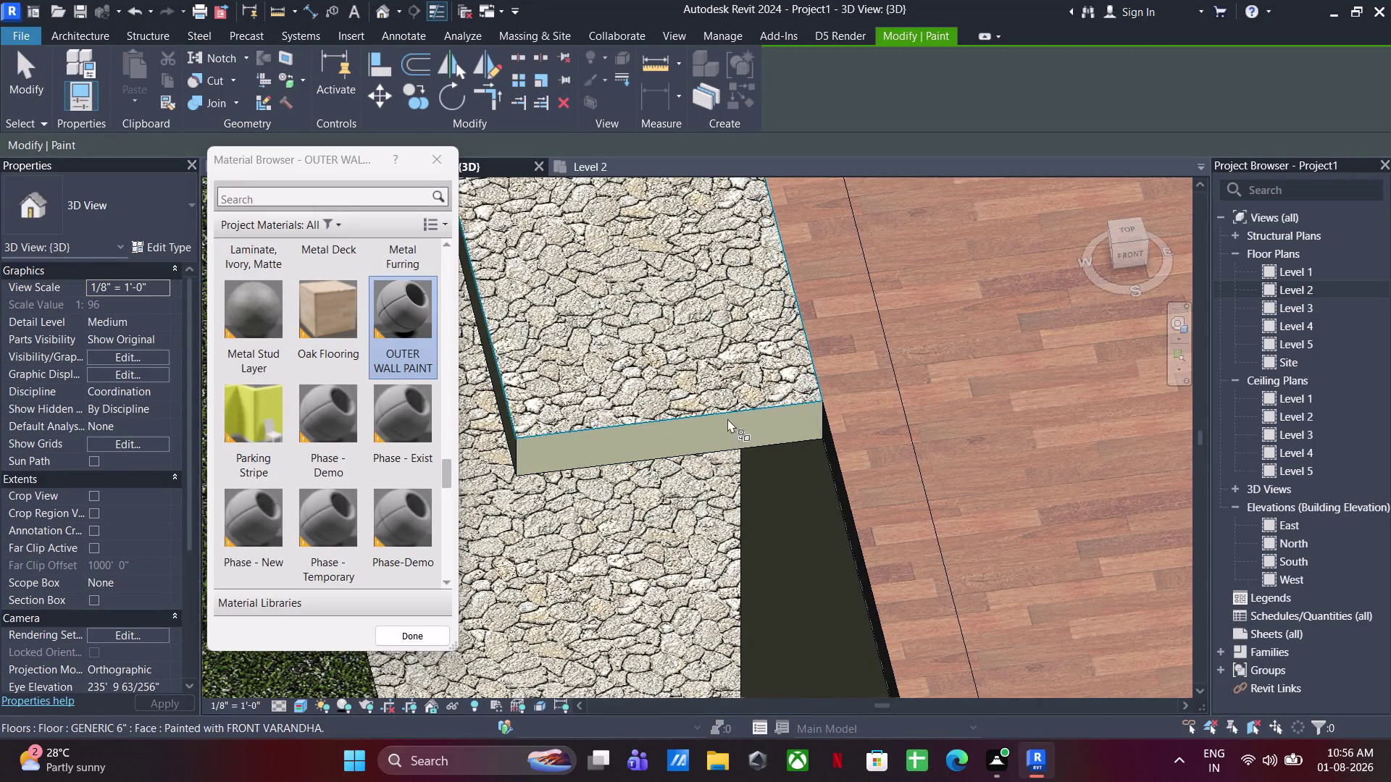
scroll(down, 3)
scroll(down, 3)
Paint the slab edge along the terrace and pull back to view the building.
middle_drag(871, 625, 1003, 437)
scroll(up, 3)
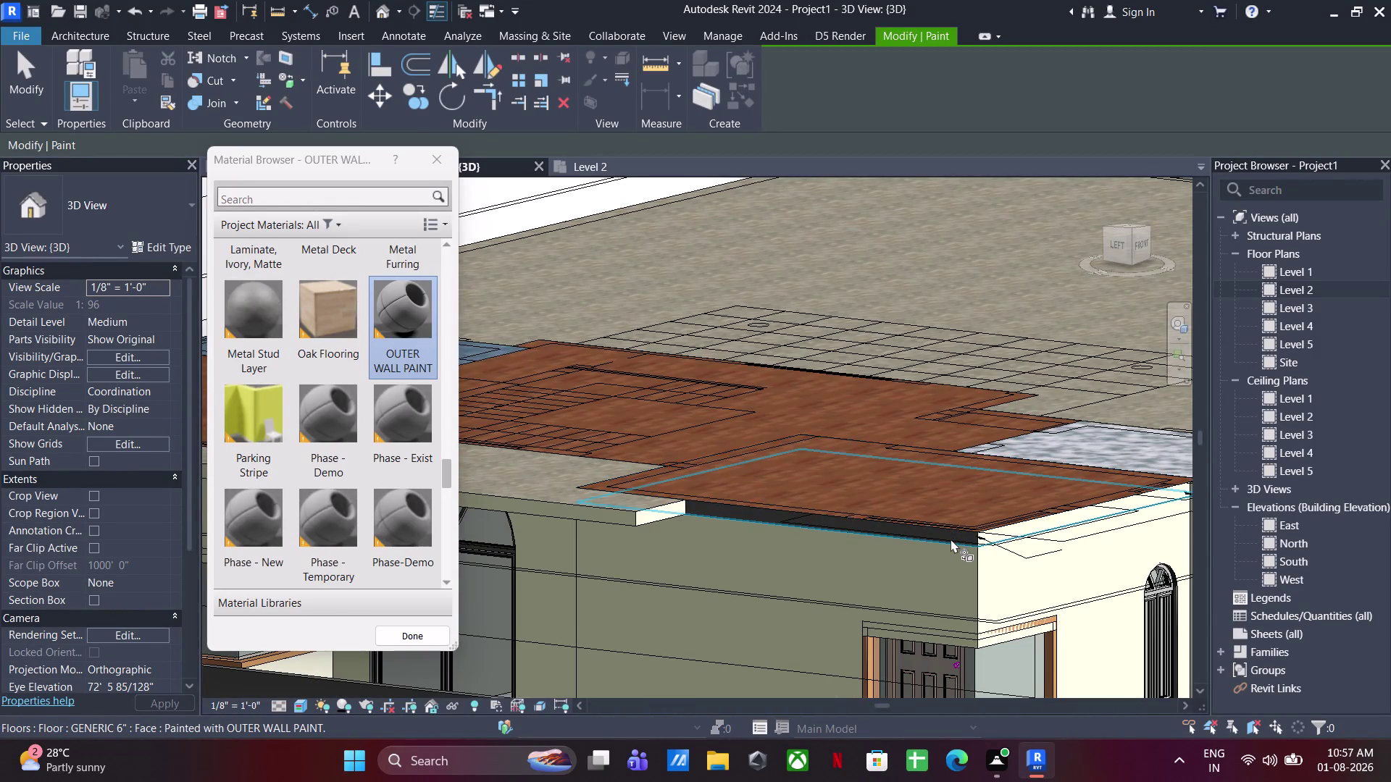
scroll(up, 3)
click(972, 534)
scroll(down, 3)
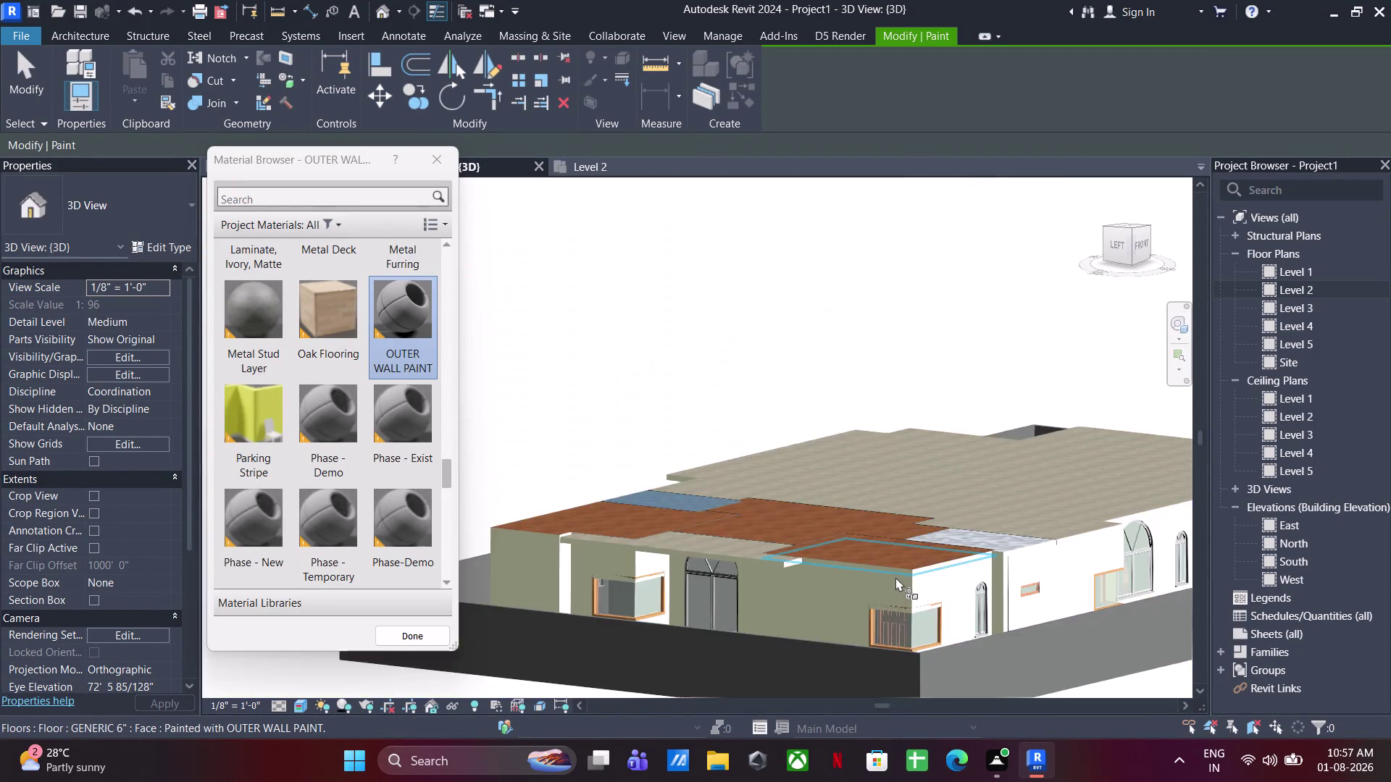
scroll(down, 3)
middle_drag(972, 588, 803, 723)
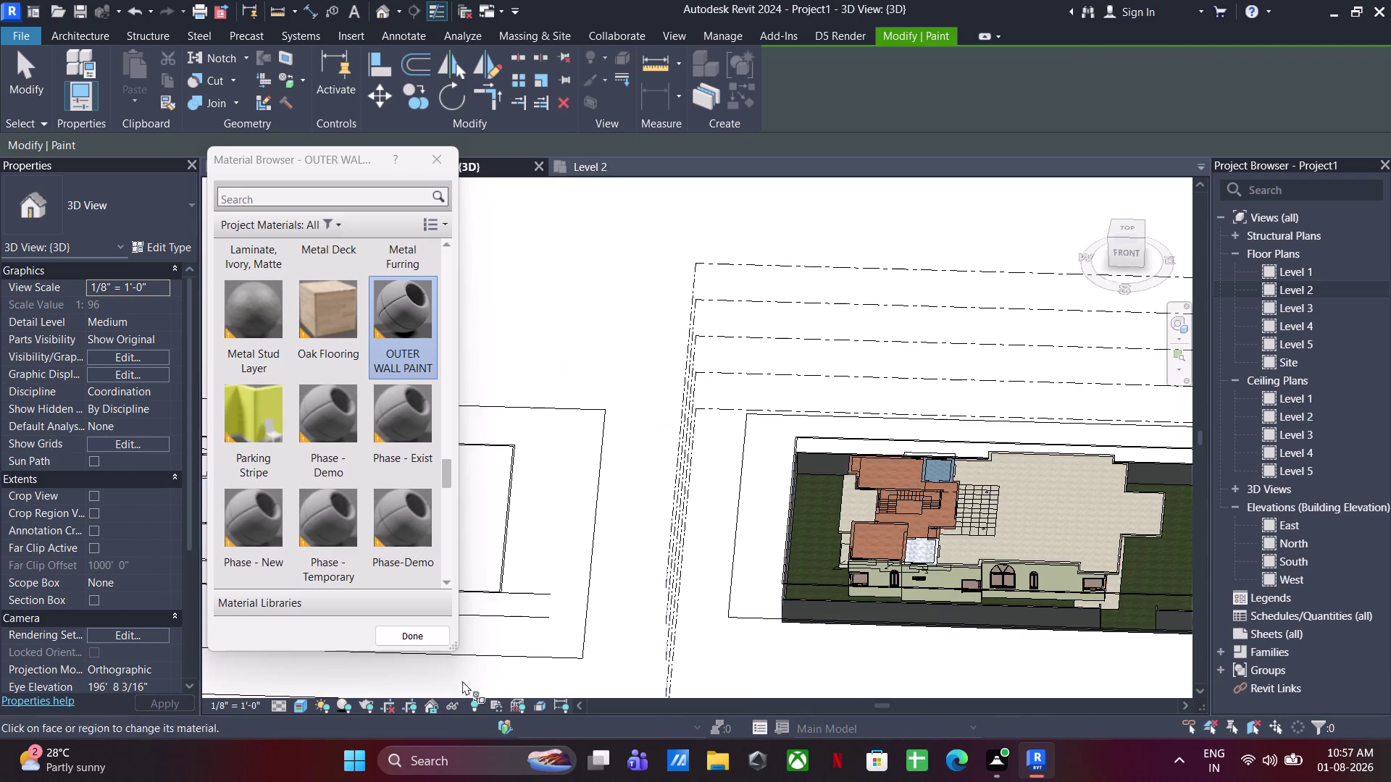
End Paint, close the Material Browser, and orbit to an overall view of the model.
key(Escape)
key(Escape)
middle_drag(863, 579, 566, 457)
middle_drag(763, 551, 672, 611)
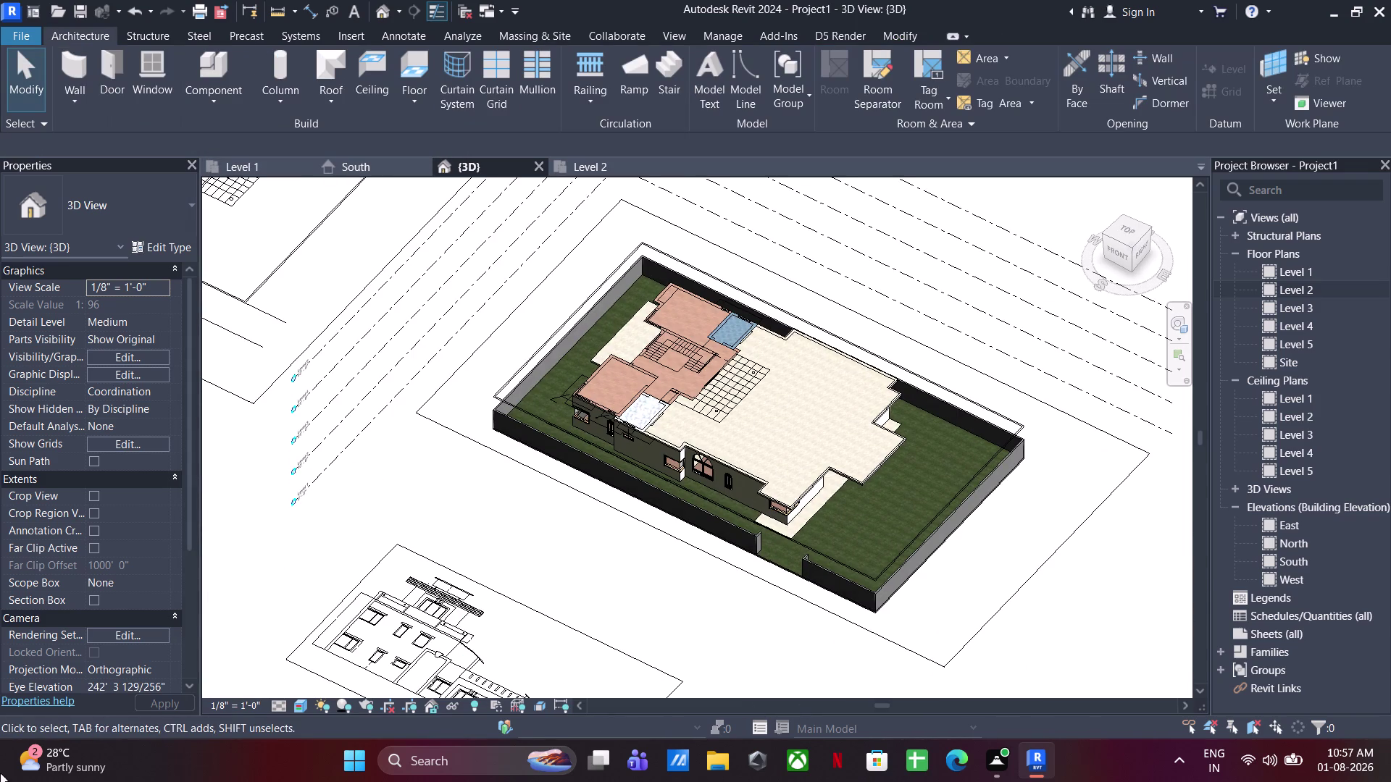
scroll(up, 3)
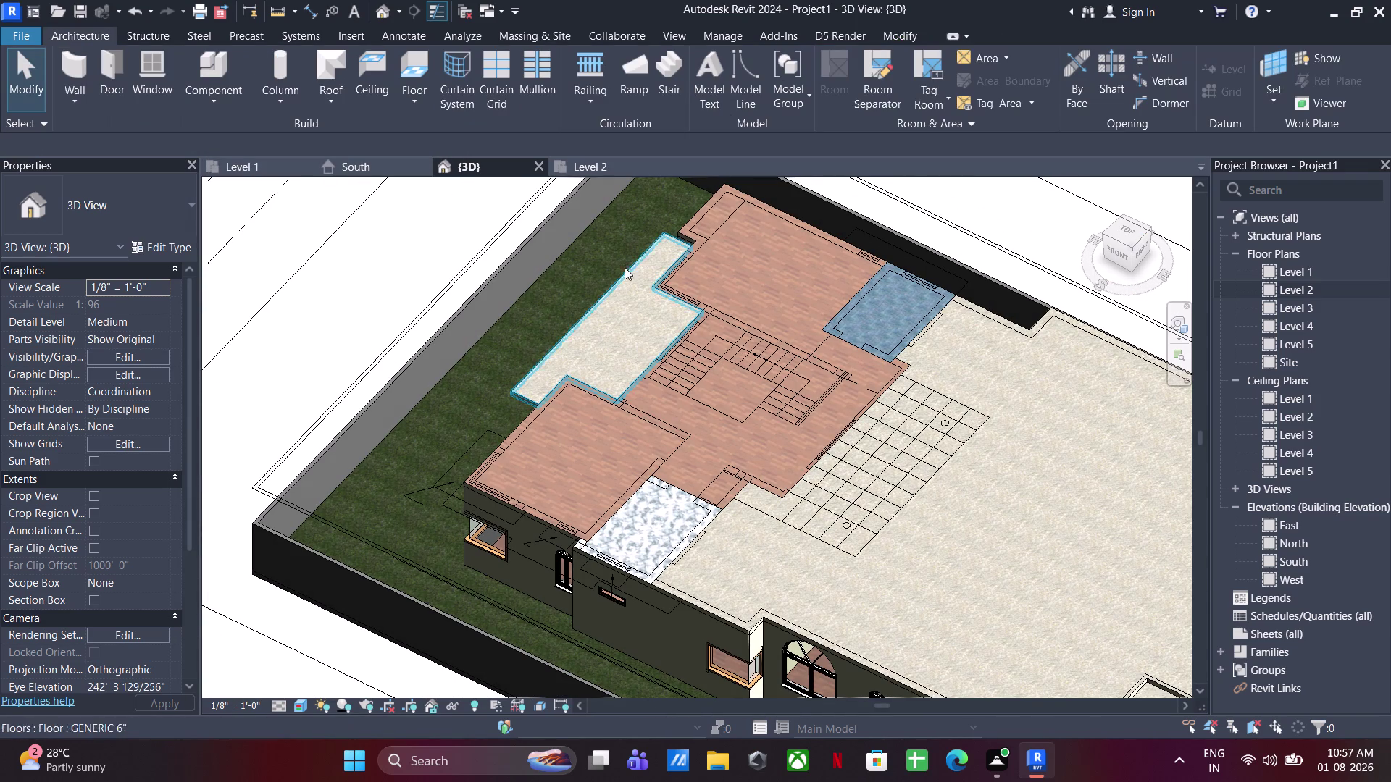
Switch to the Level 2 floor plan centred on the bedroom, ready to place walls.
click(602, 163)
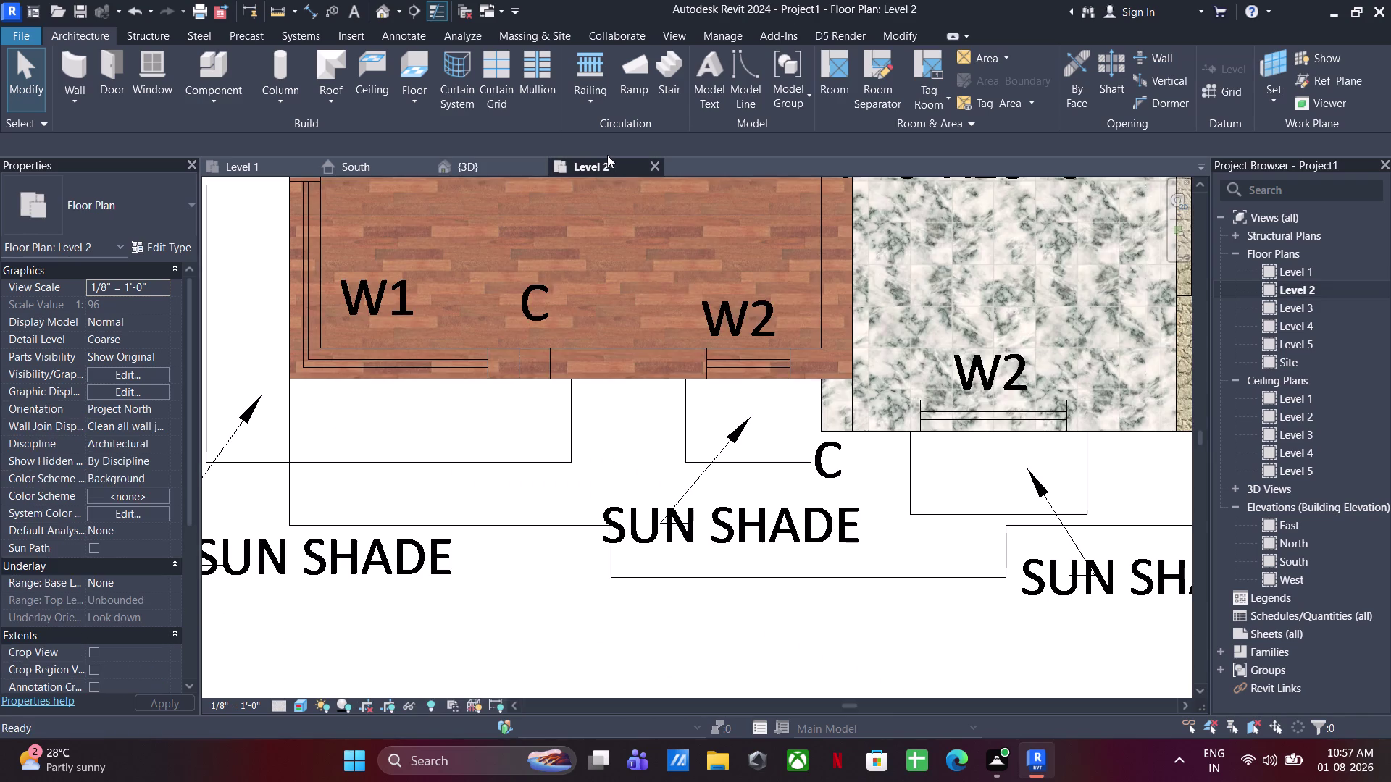
scroll(down, 3)
middle_drag(694, 403, 667, 471)
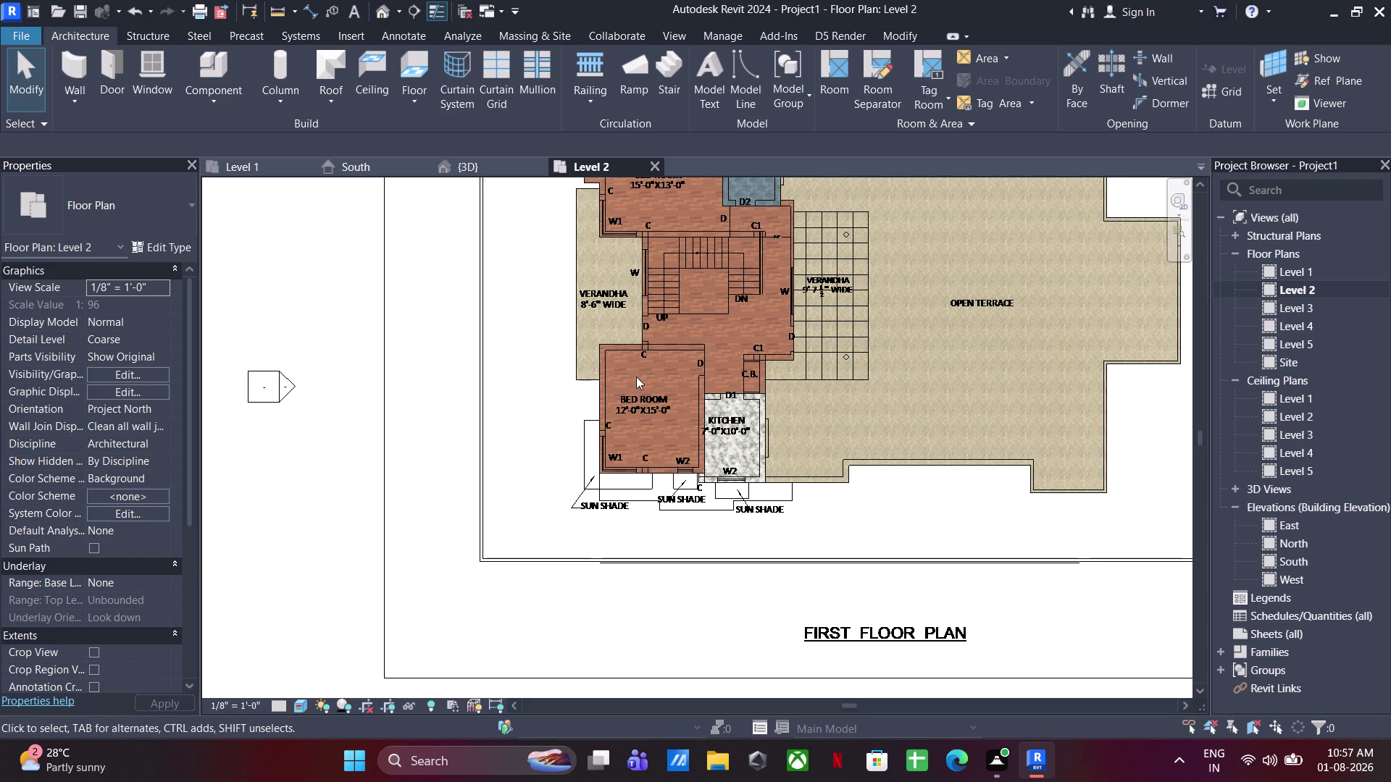
click(86, 75)
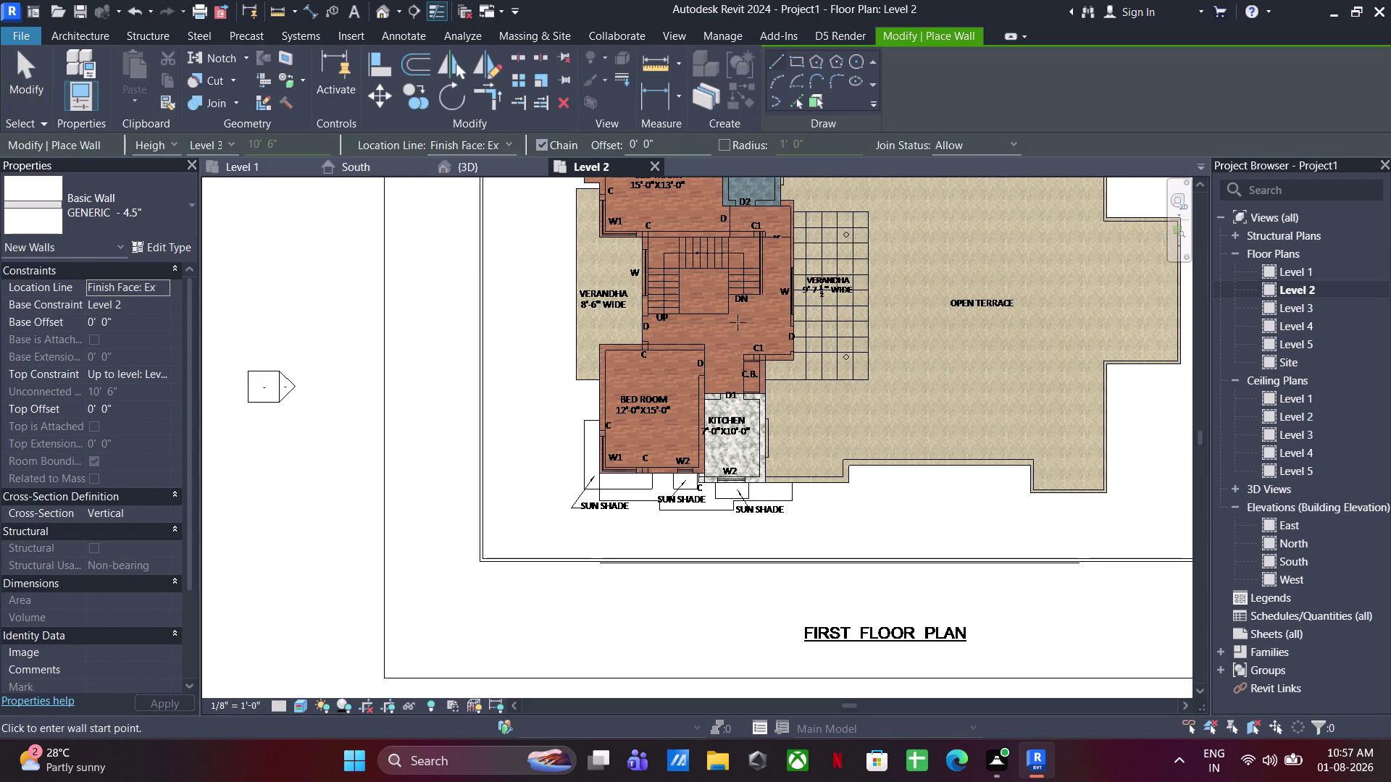
Choose the GENERIC - 9" wall type and chain walls around the bedroom past the stair.
click(119, 216)
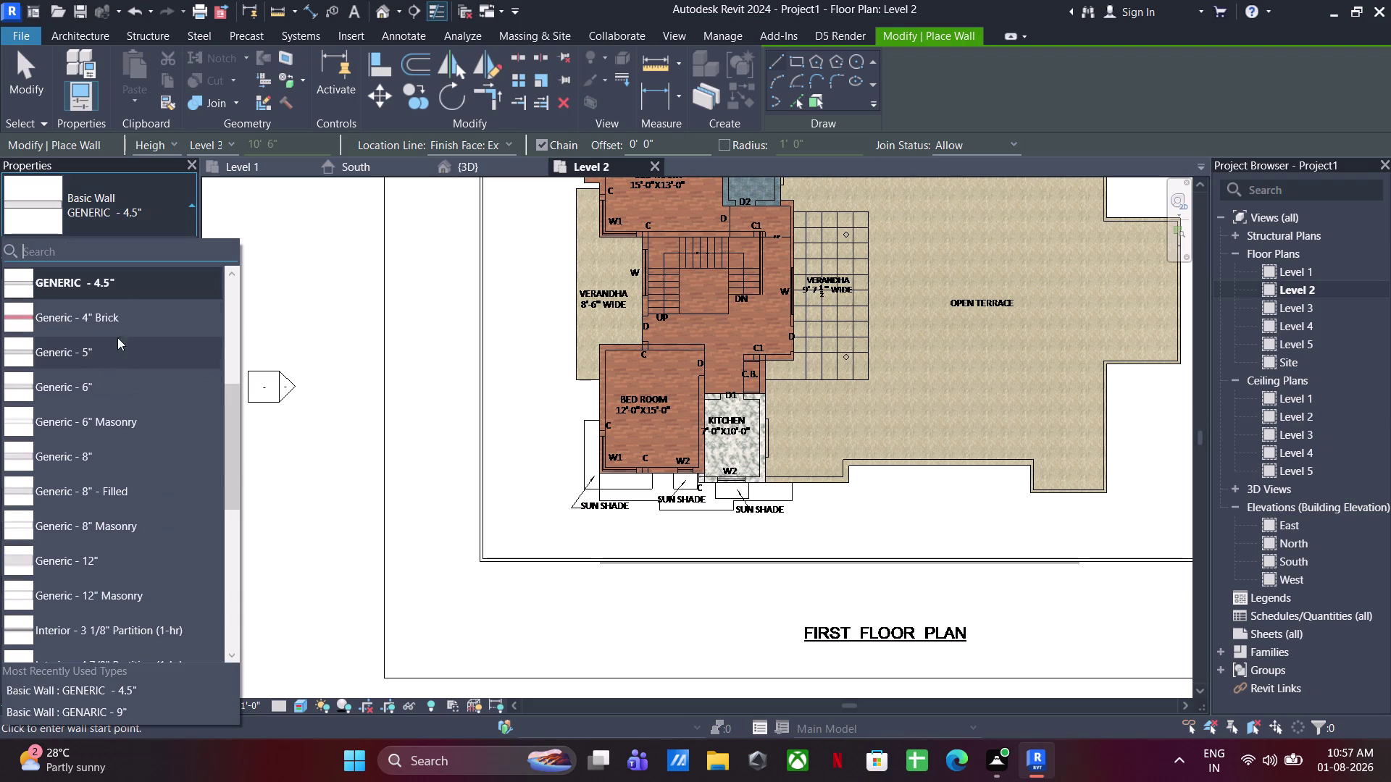
scroll(up, 3)
click(107, 356)
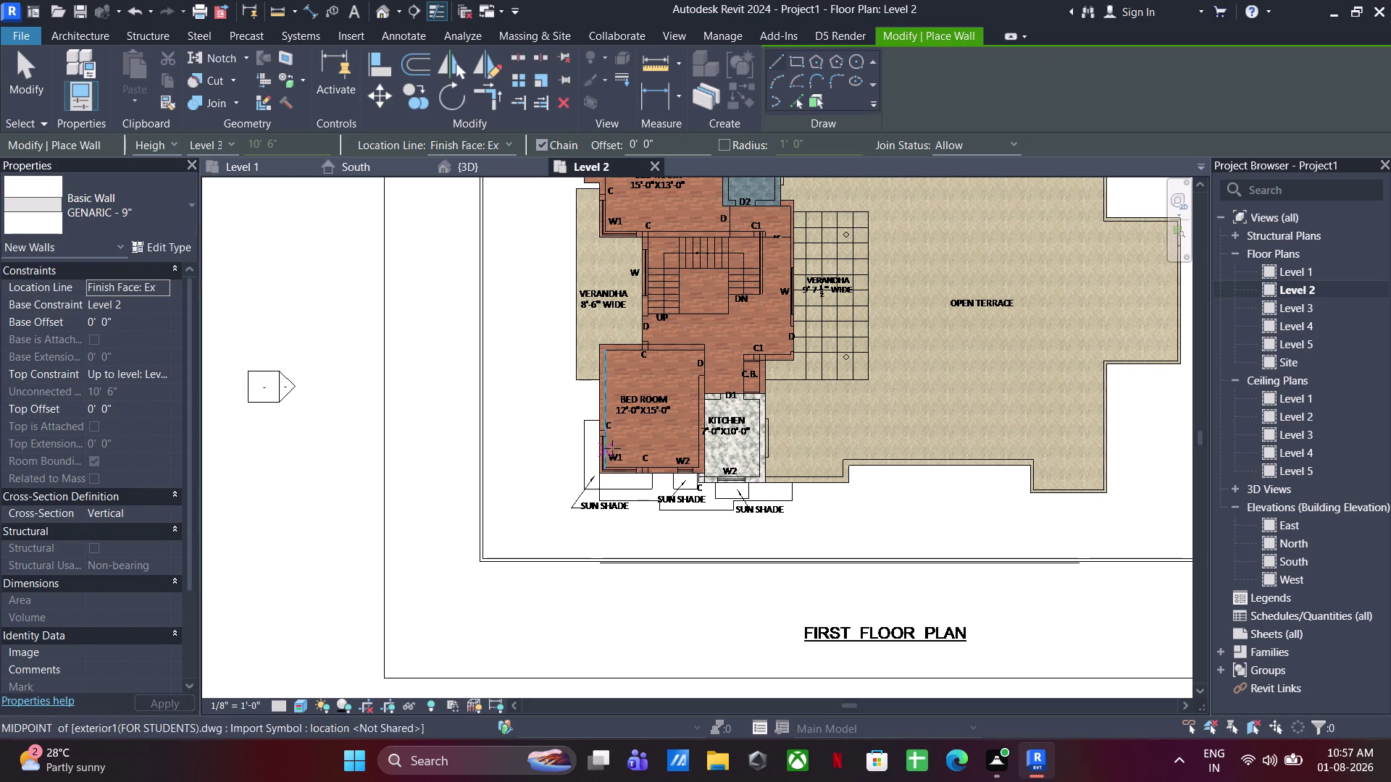
scroll(up, 3)
click(571, 535)
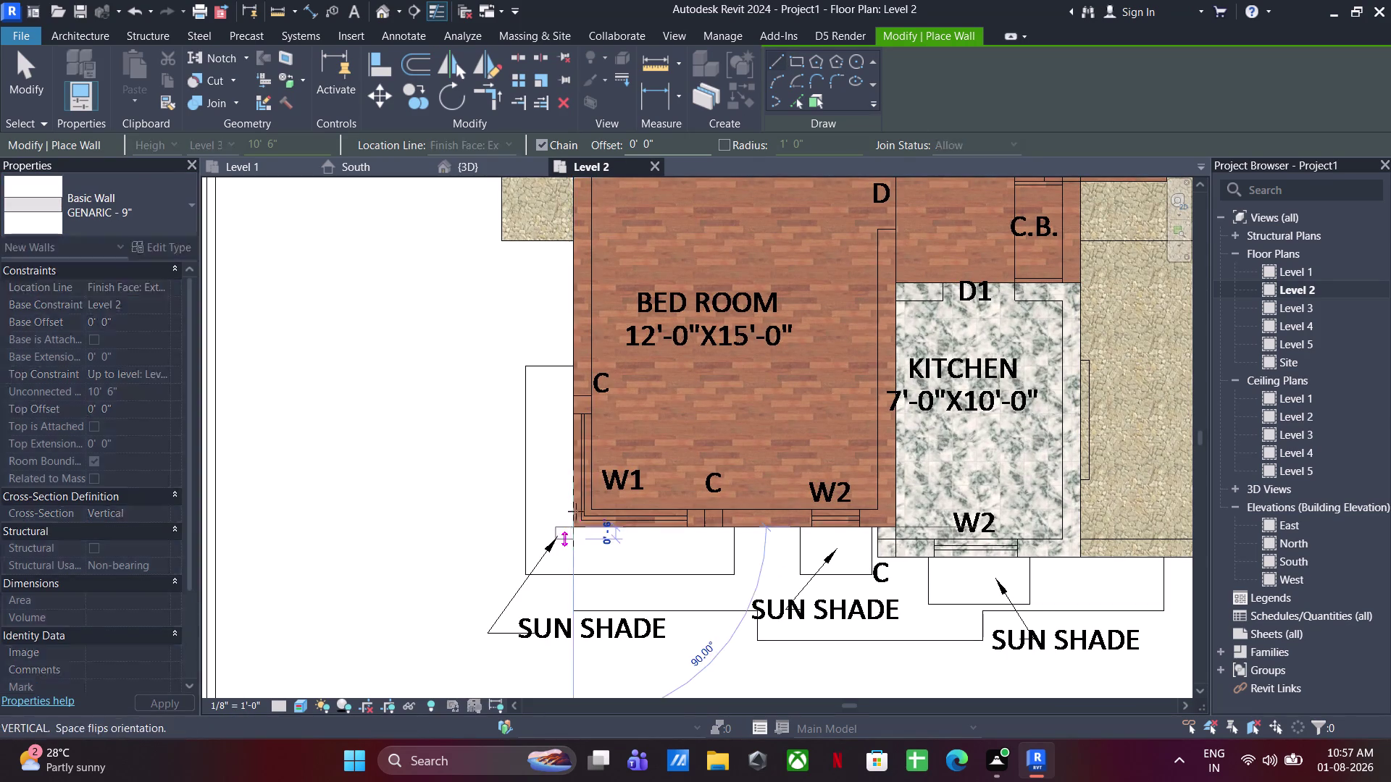
middle_drag(573, 376, 535, 723)
click(535, 487)
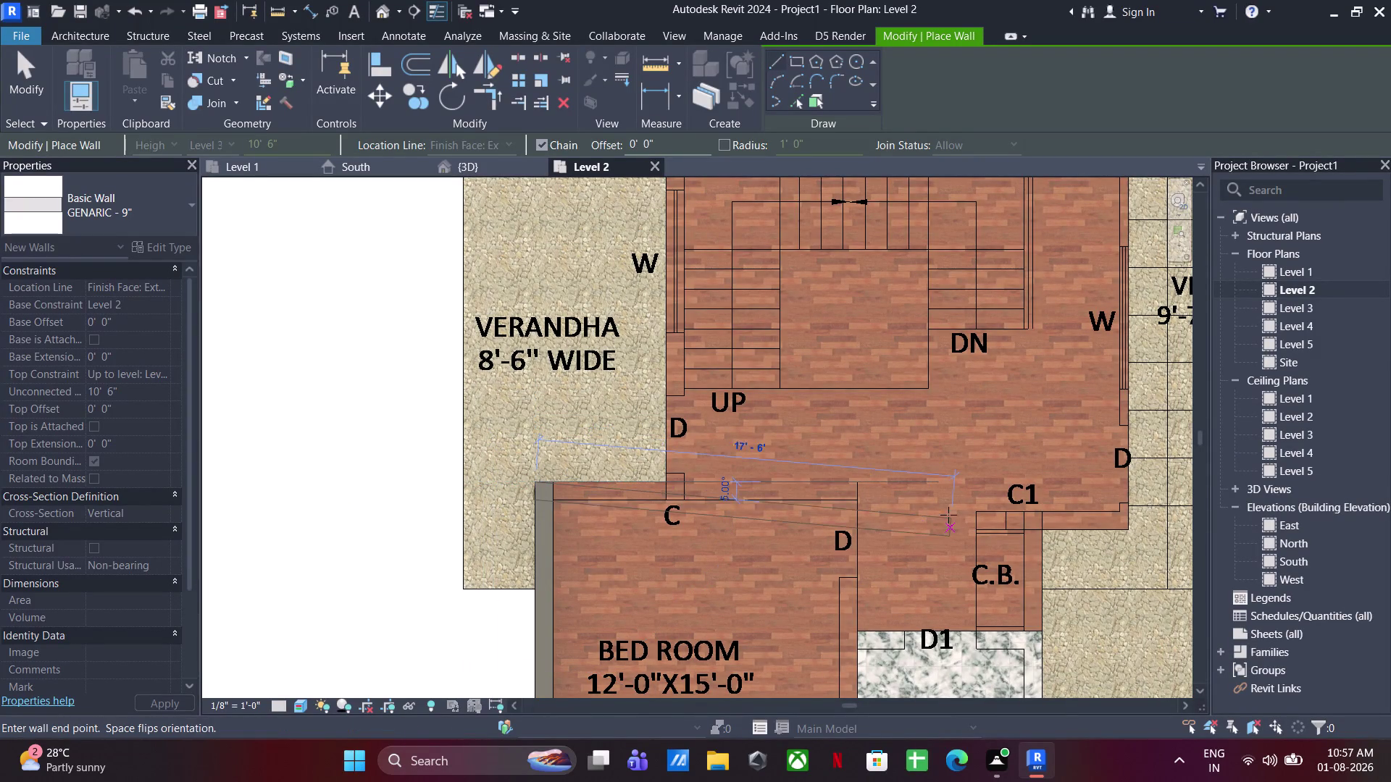
click(864, 486)
middle_drag(854, 562, 836, 304)
click(844, 614)
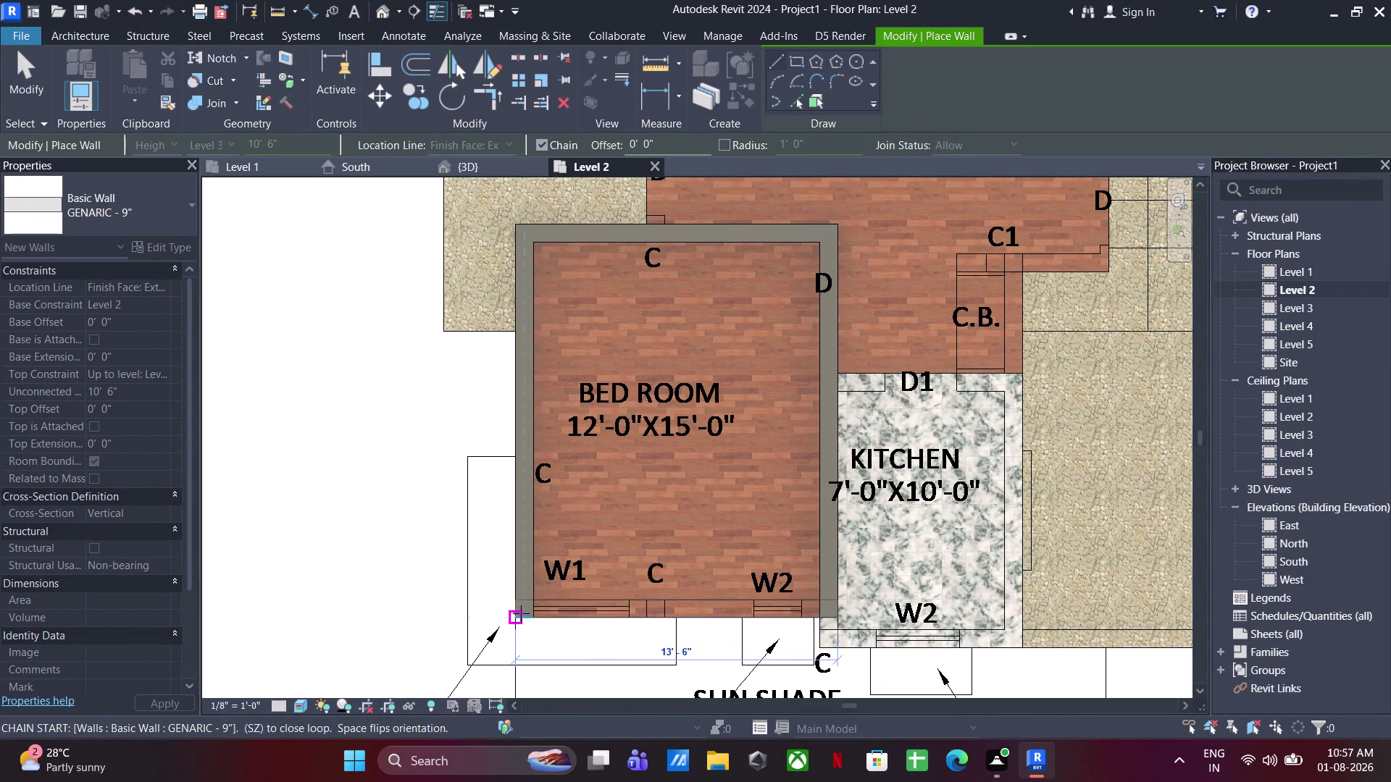
click(532, 623)
Finish the wall along the bedroom's bottom edge.
scroll(up, 3)
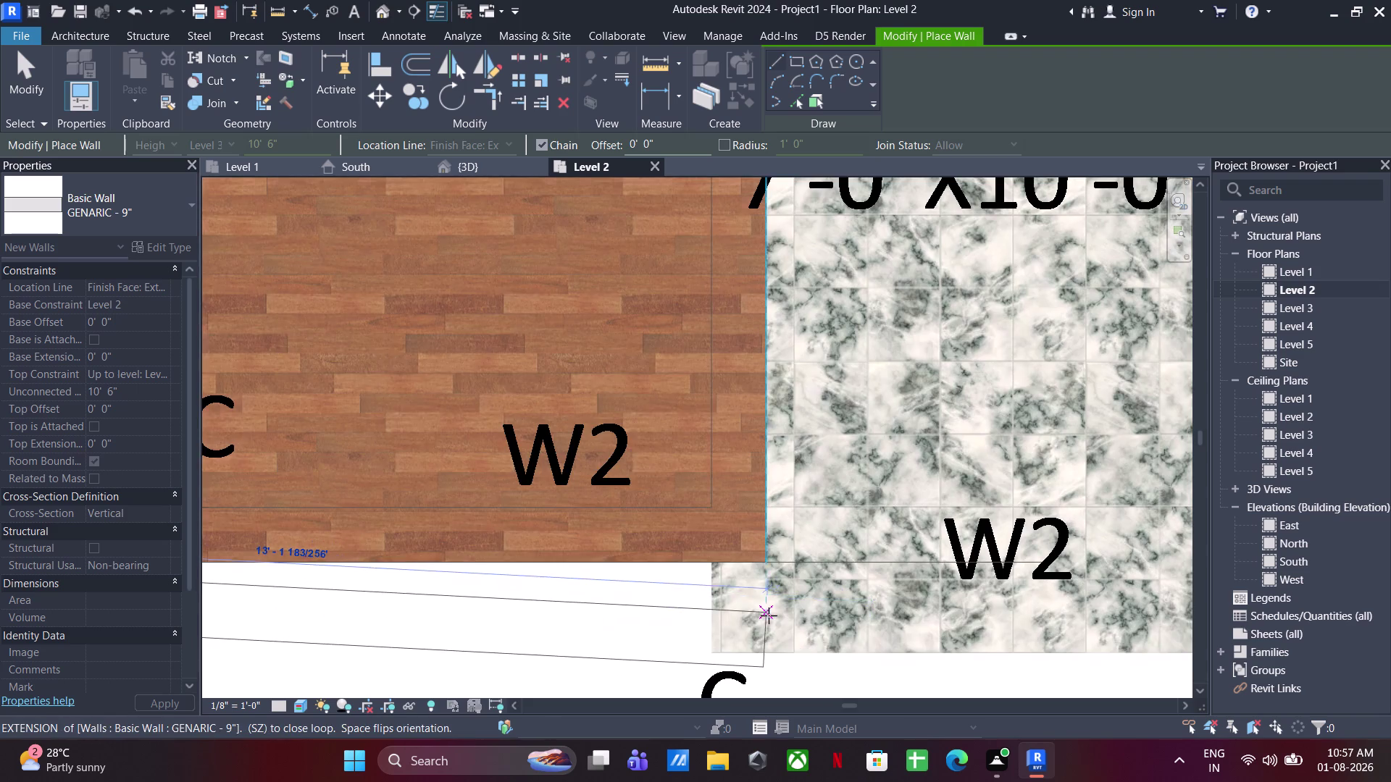
scroll(down, 3)
key(Escape)
scroll(up, 3)
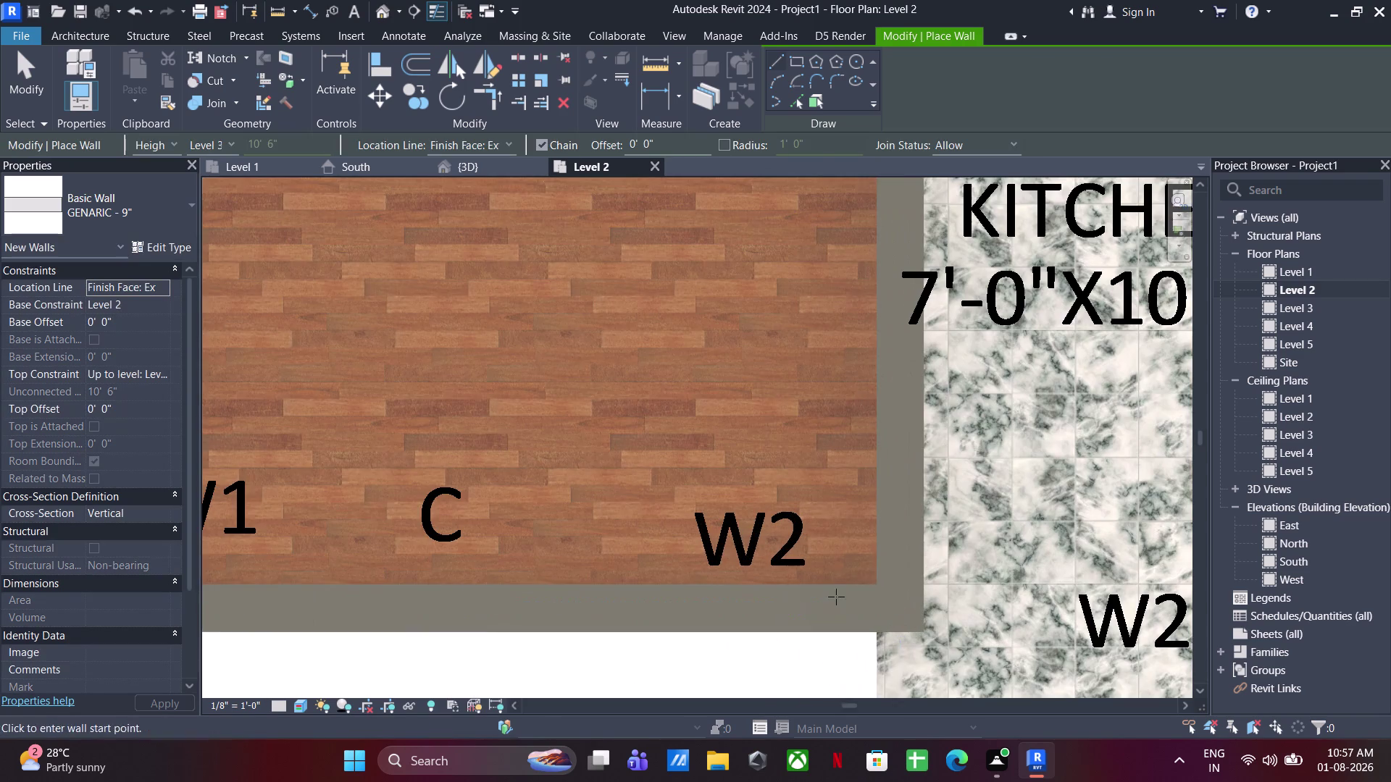
click(878, 639)
middle_drag(882, 670, 880, 653)
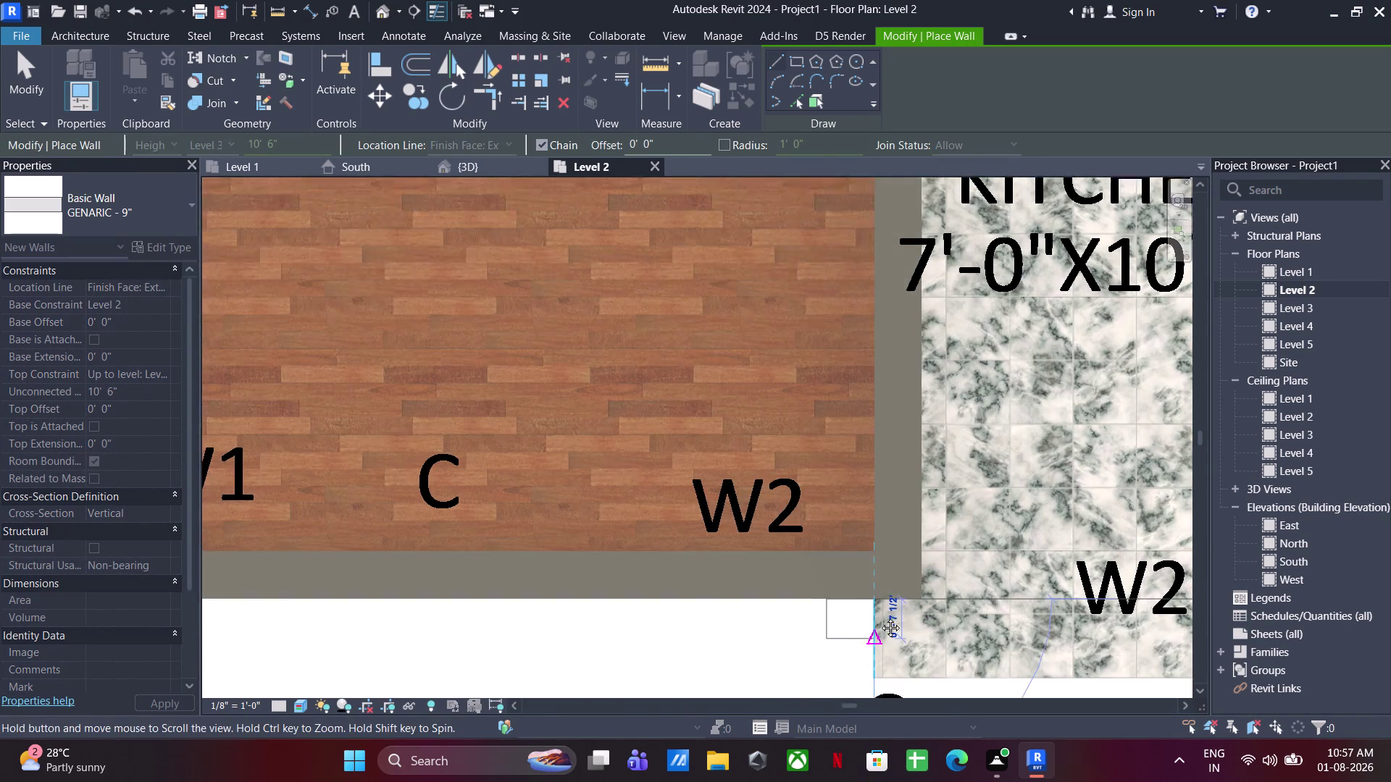
middle_drag(879, 653, 865, 507)
key(space)
Run a wall along the kitchen's bottom and up its right side to the C1 corner.
click(866, 551)
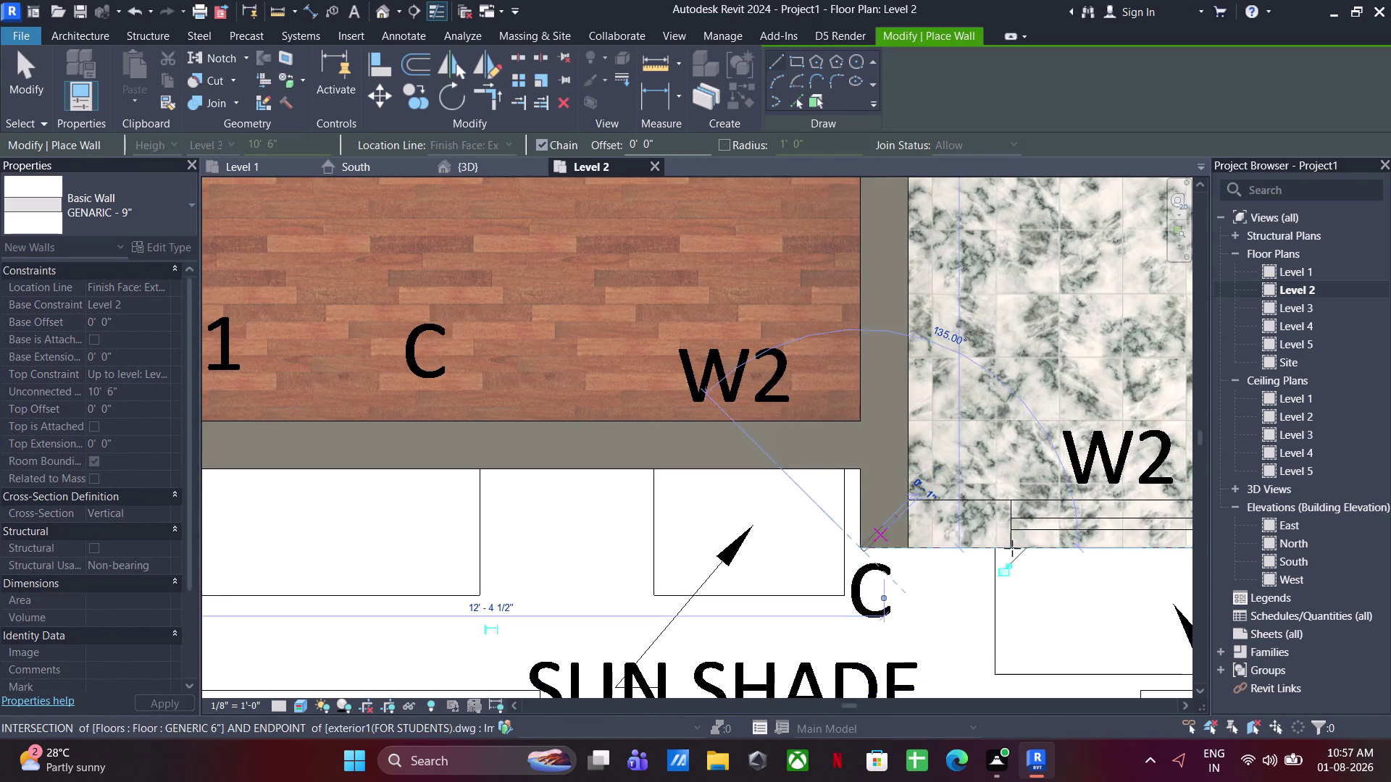
middle_drag(1002, 549, 636, 546)
click(1030, 551)
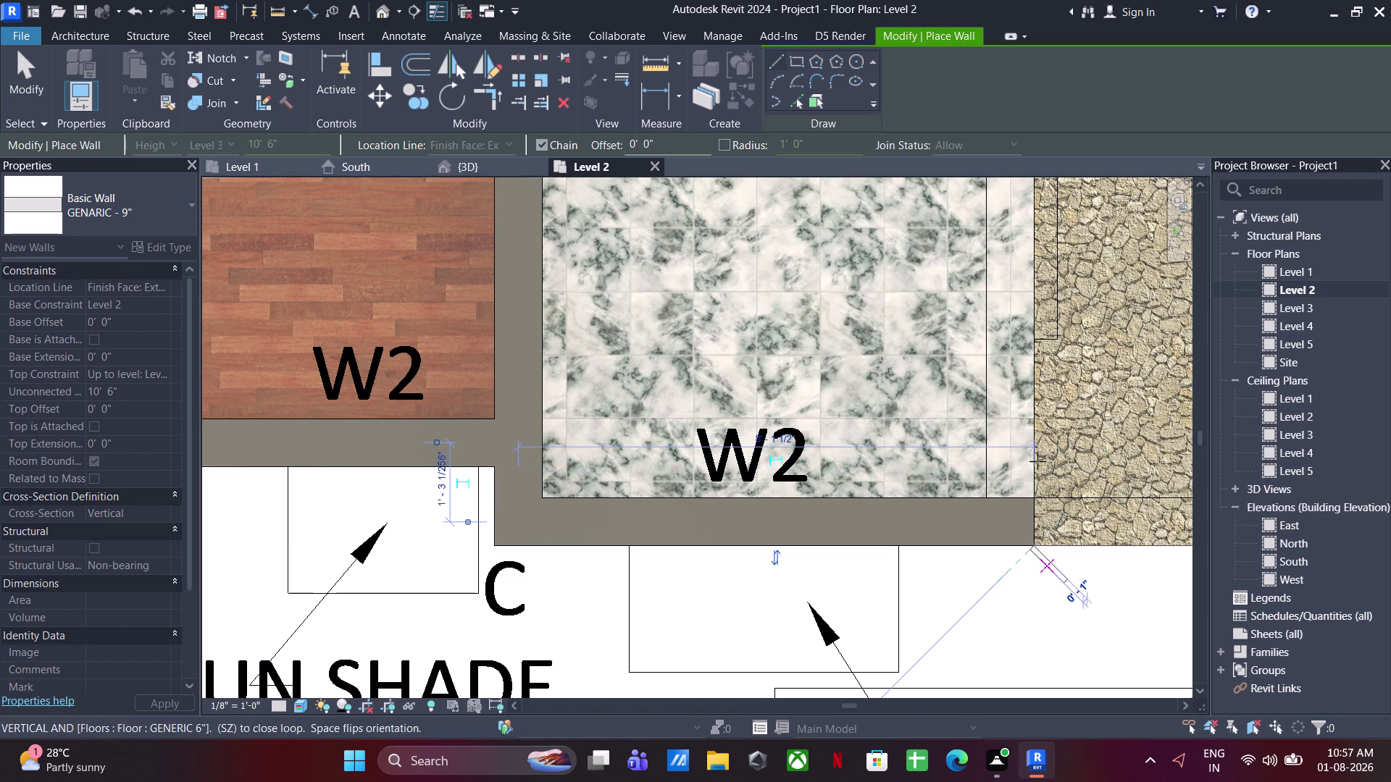
middle_drag(1011, 328, 1054, 661)
scroll(down, 3)
middle_drag(1162, 234, 1094, 453)
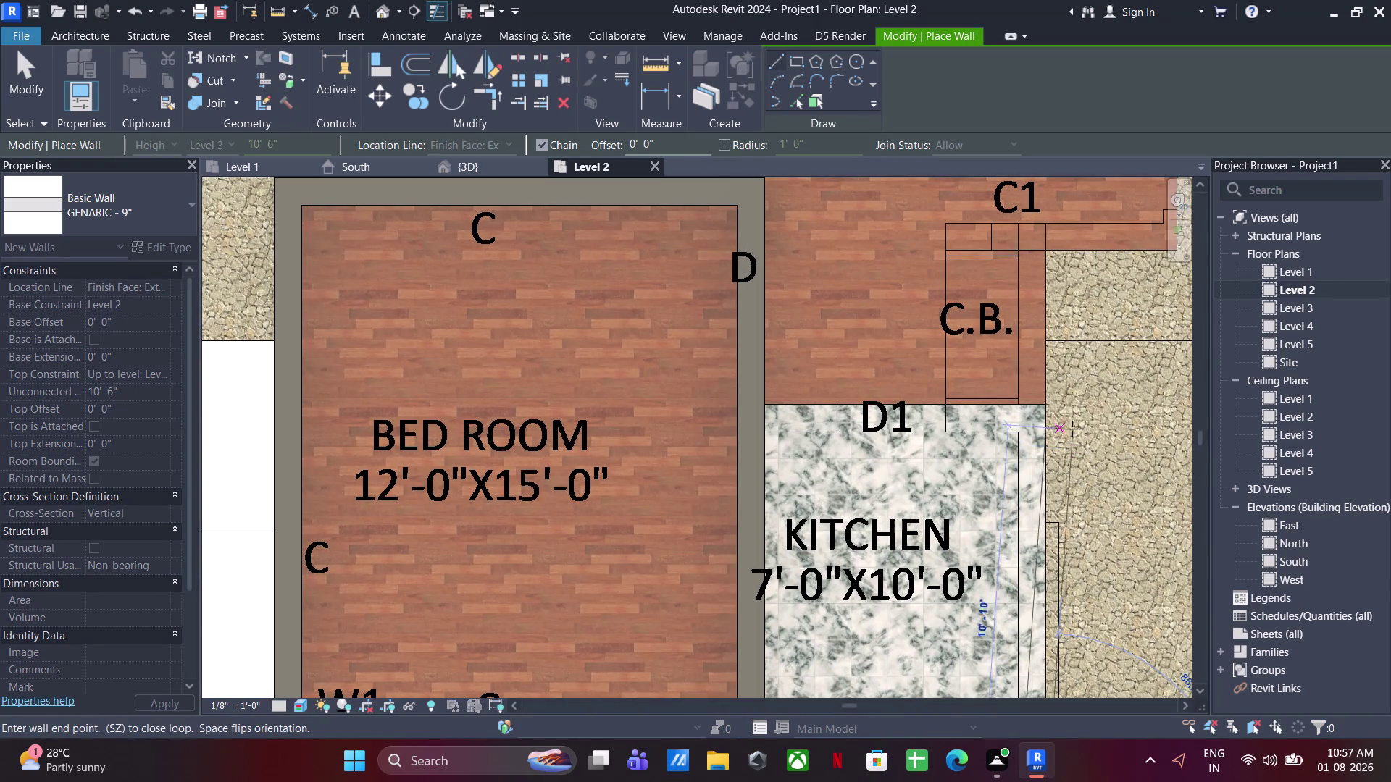
click(1043, 252)
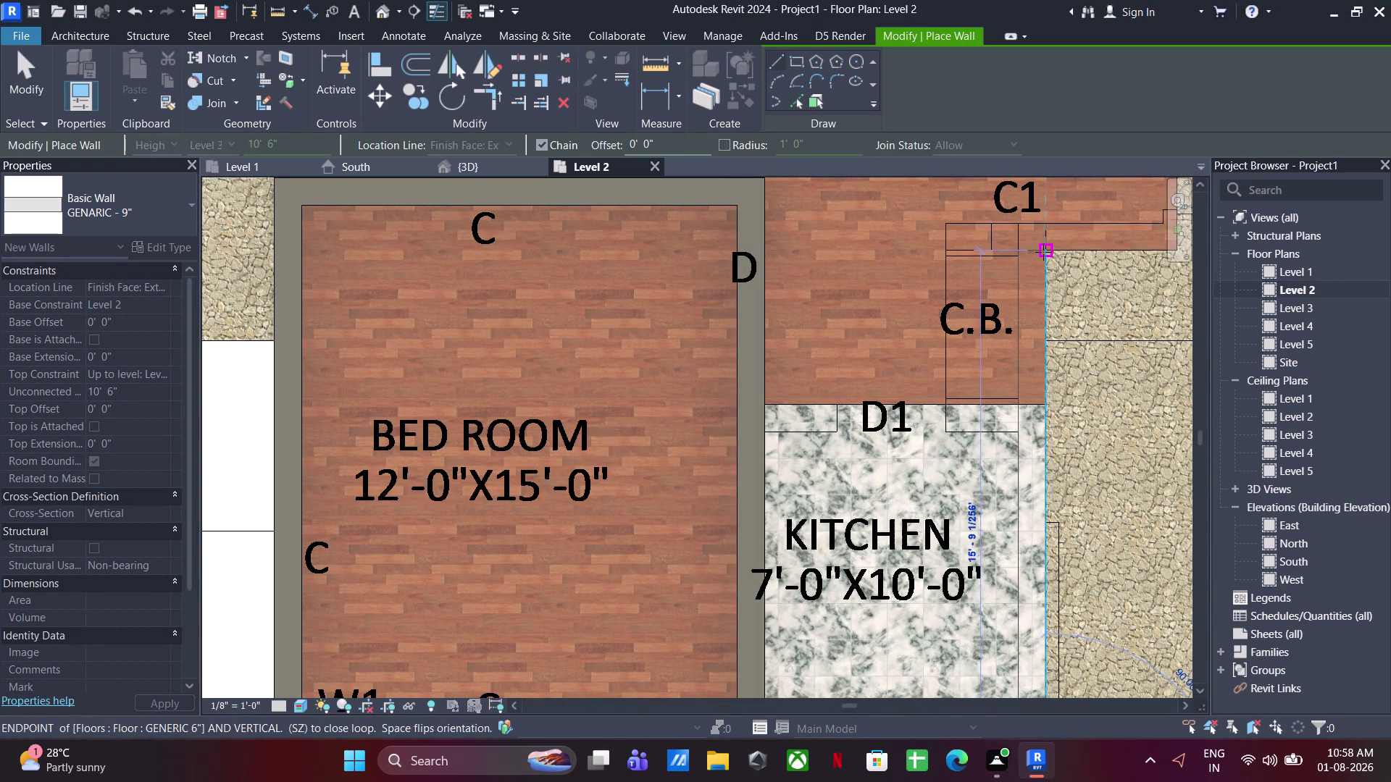
middle_drag(1078, 268, 955, 358)
click(1055, 345)
key(Escape)
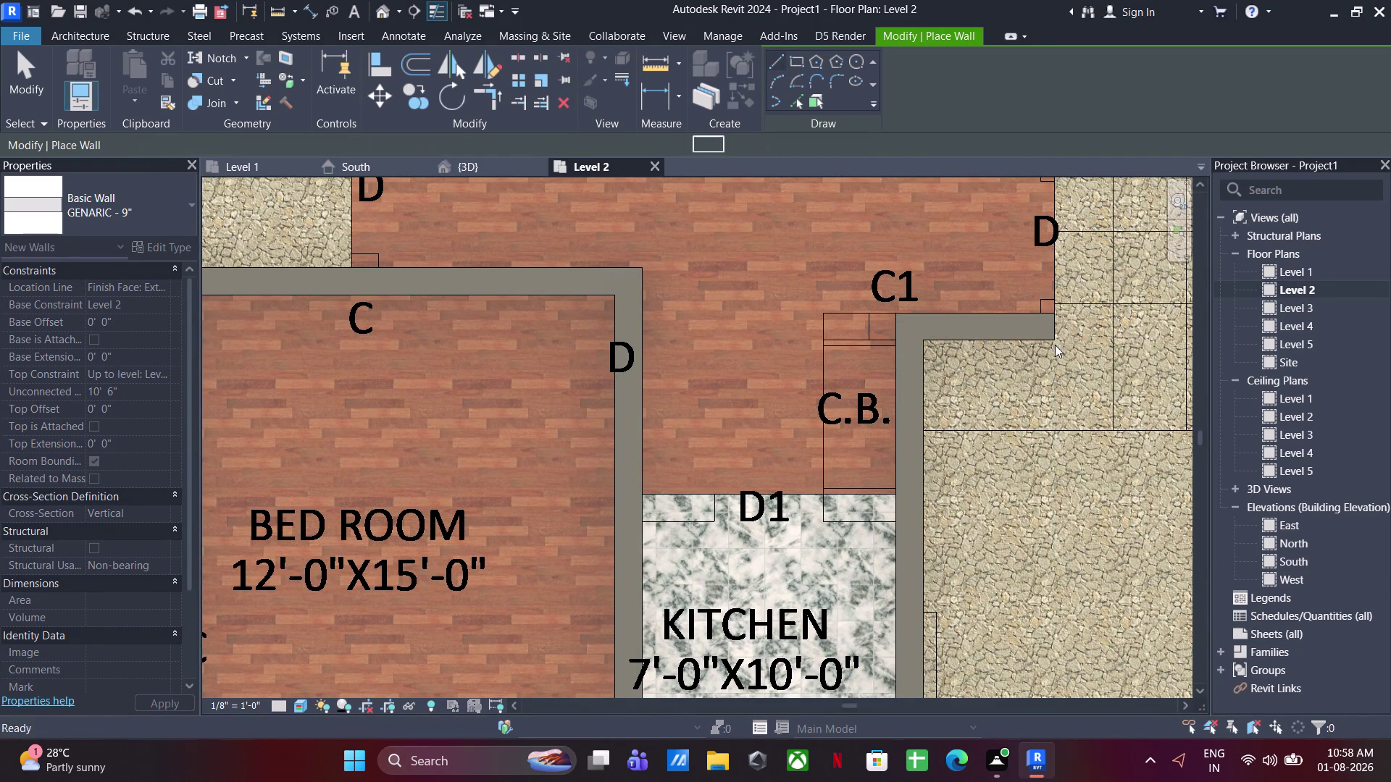
key(Escape)
key(Escape)
Start saving the project to the Desktop folder and clear the suggested file name.
key(Escape)
key(ctrl+s)
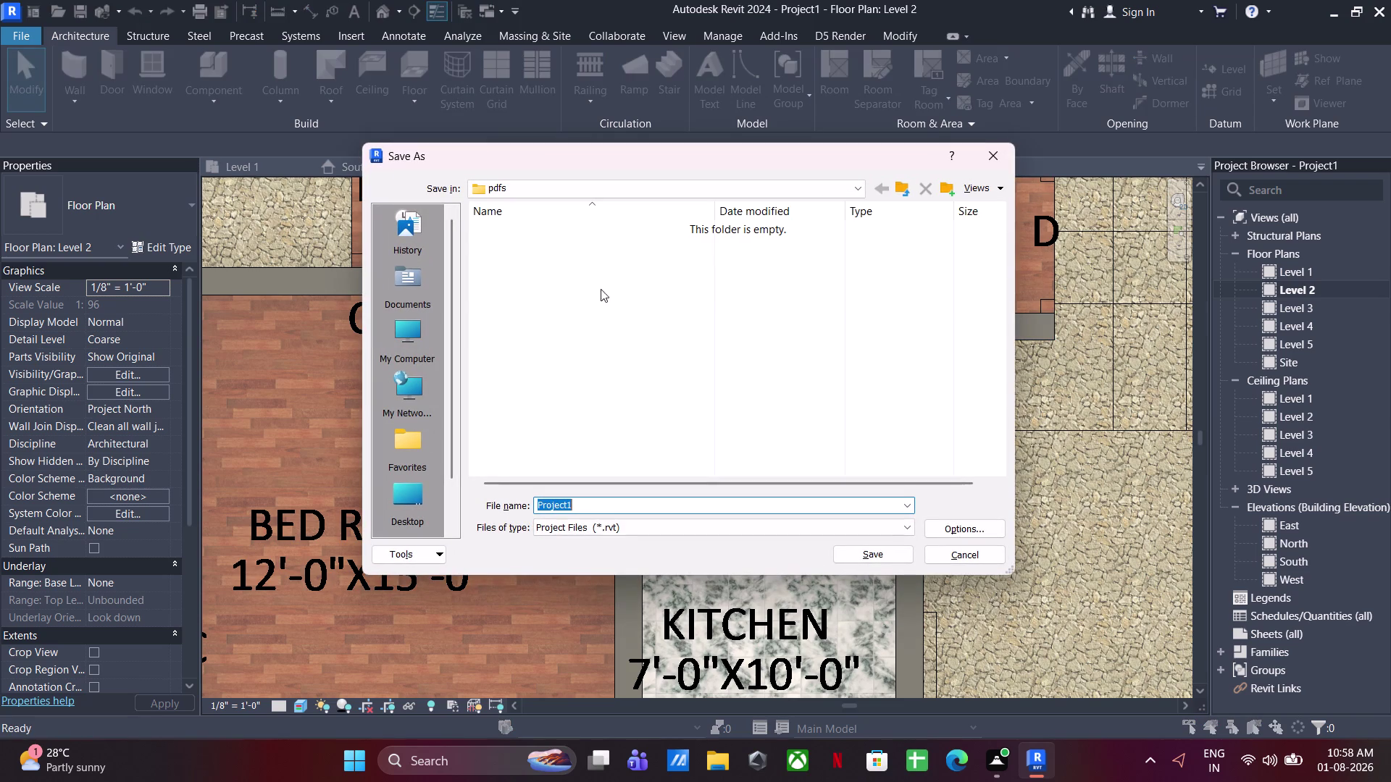
click(407, 514)
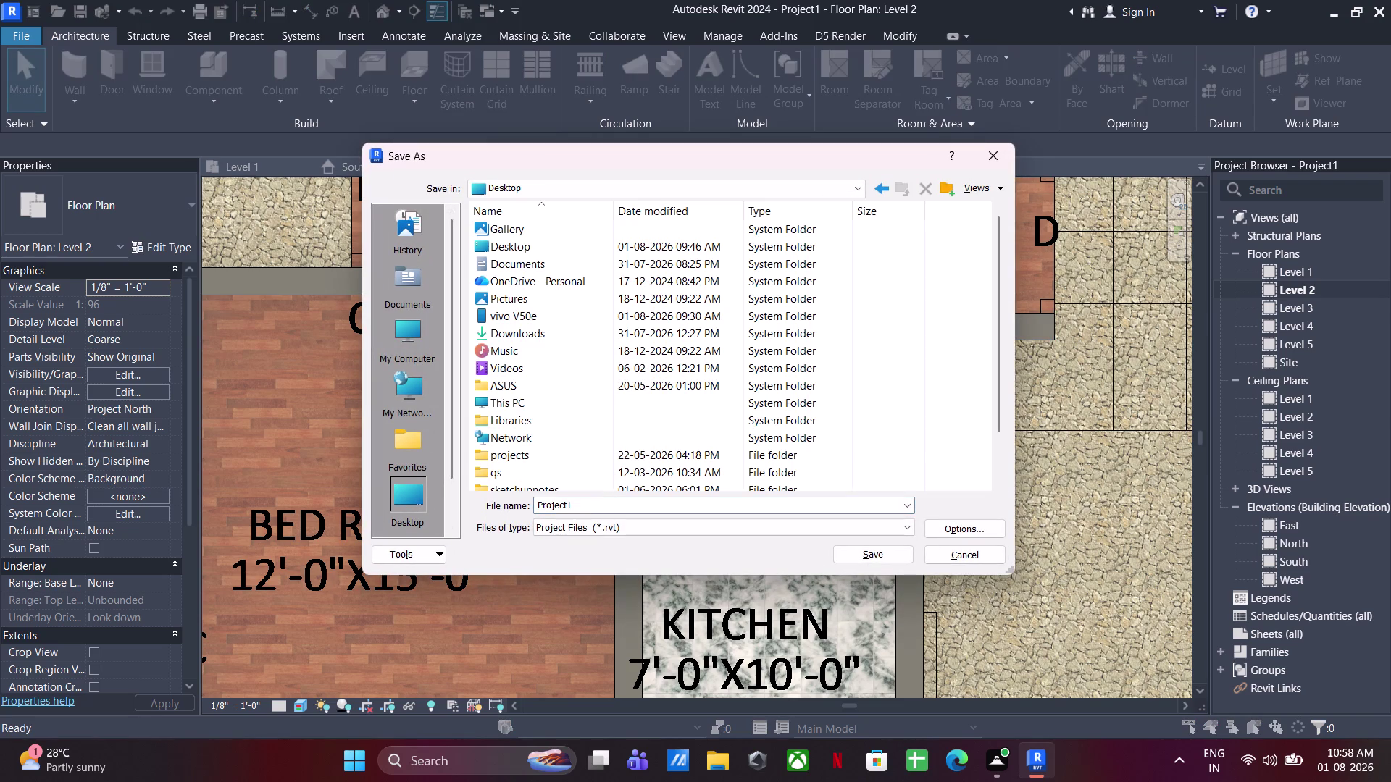
click(603, 502)
text(EXTER)
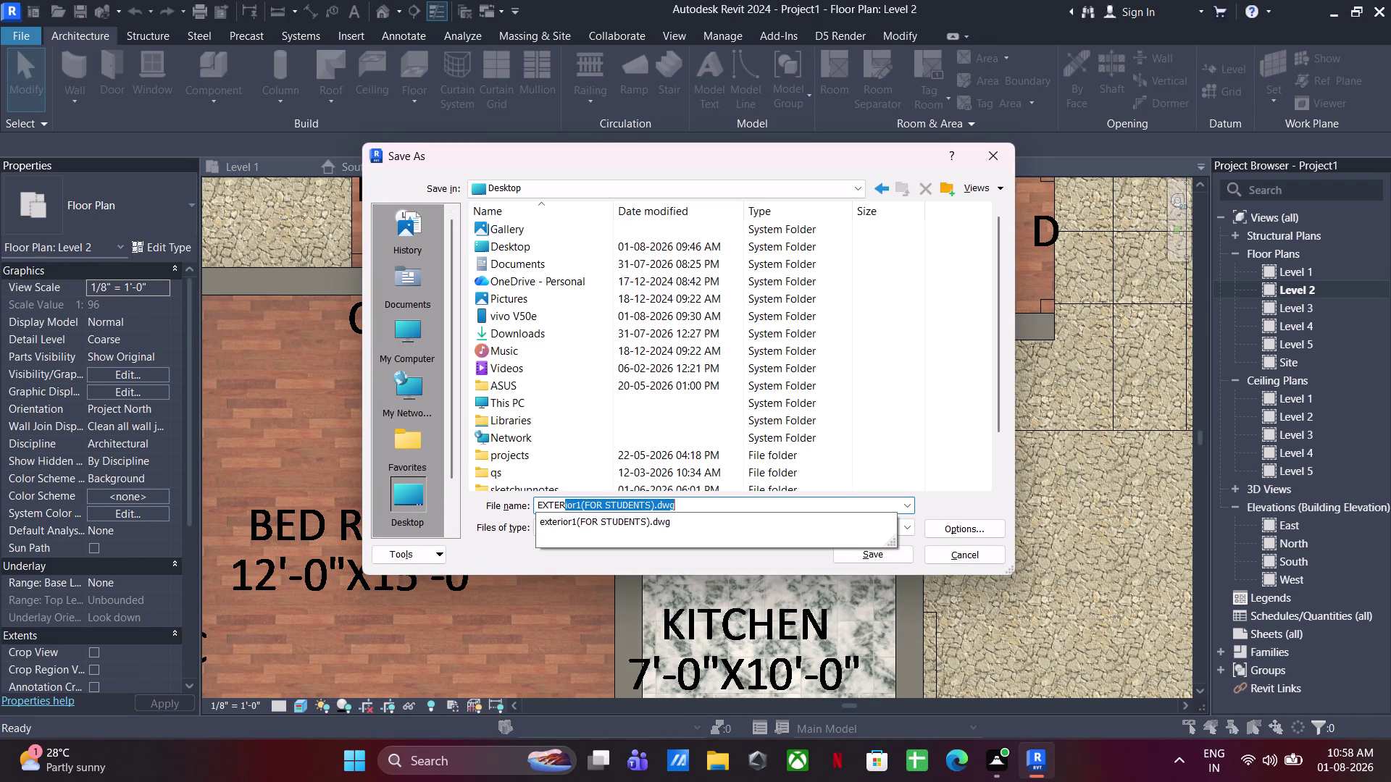
text(IOR)
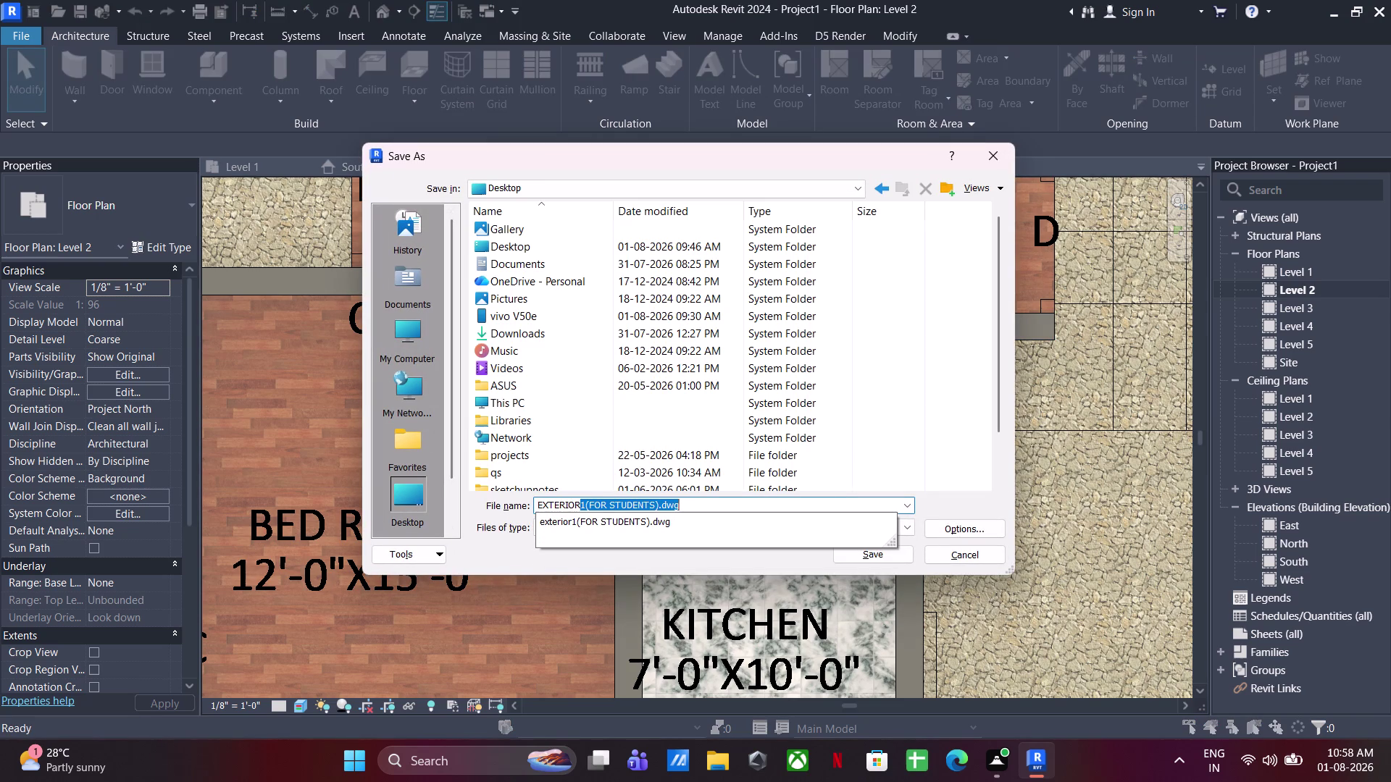
key(BackSpace)
key(BackSpace)
key(BackSpace)
Name the file DUPLEAX DESIGN and confirm the save.
text(D)
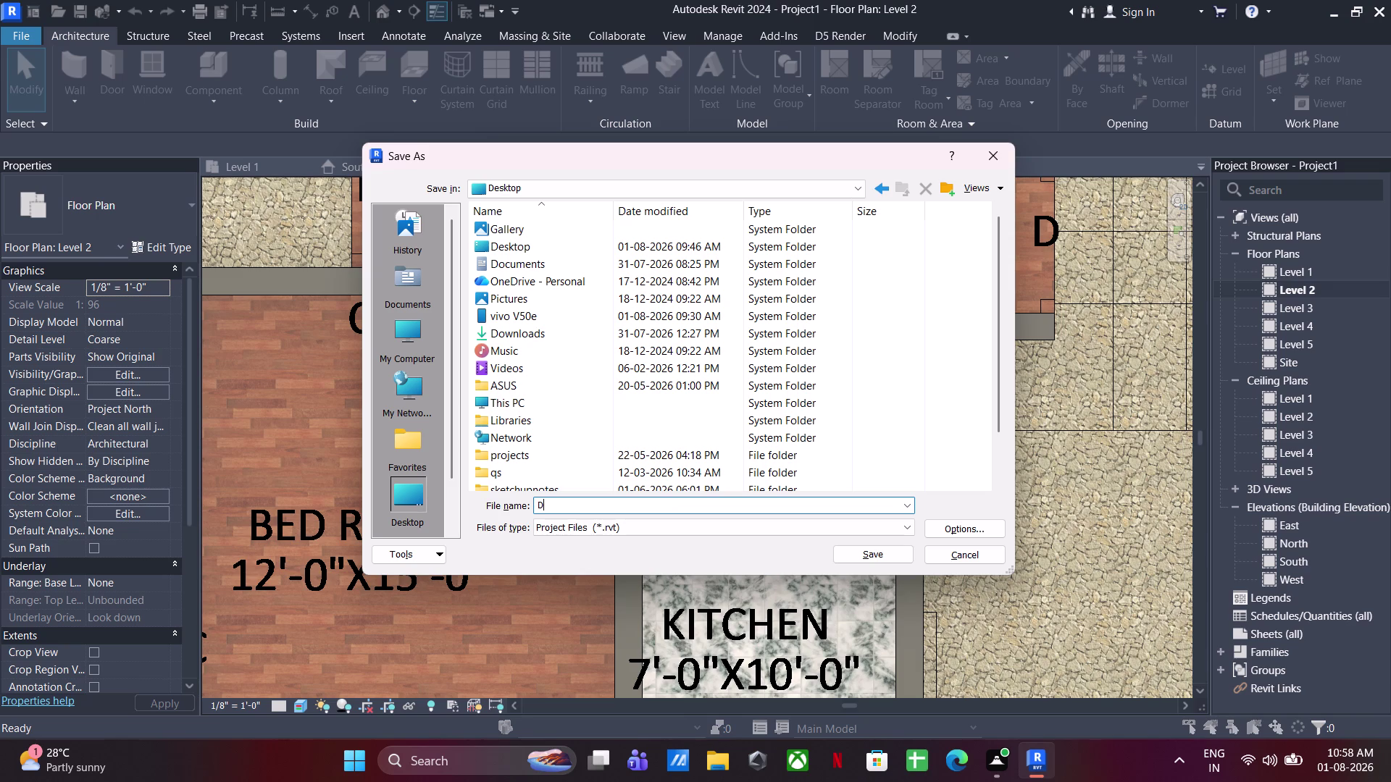
text(UPLEAX)
key(space)
text(DESIG)
text(N)
click(875, 544)
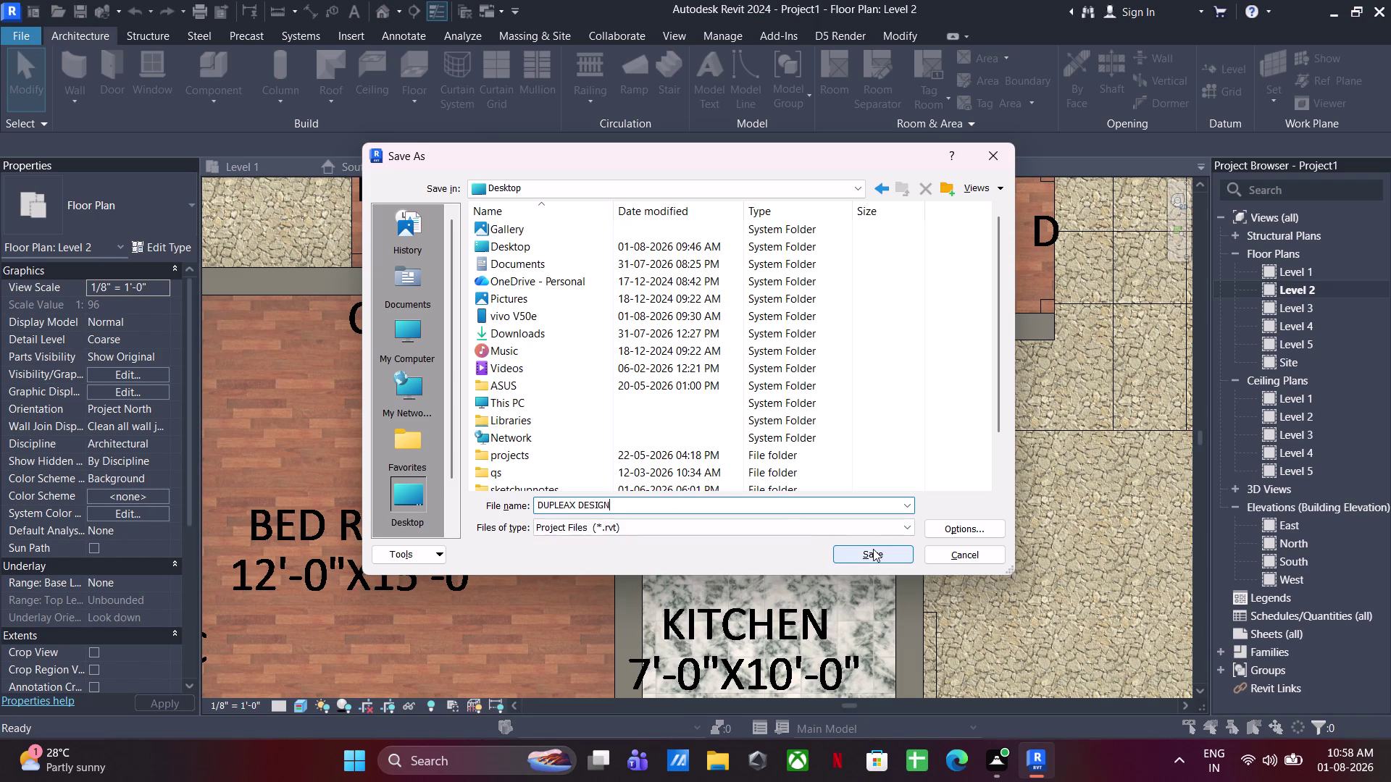
click(873, 549)
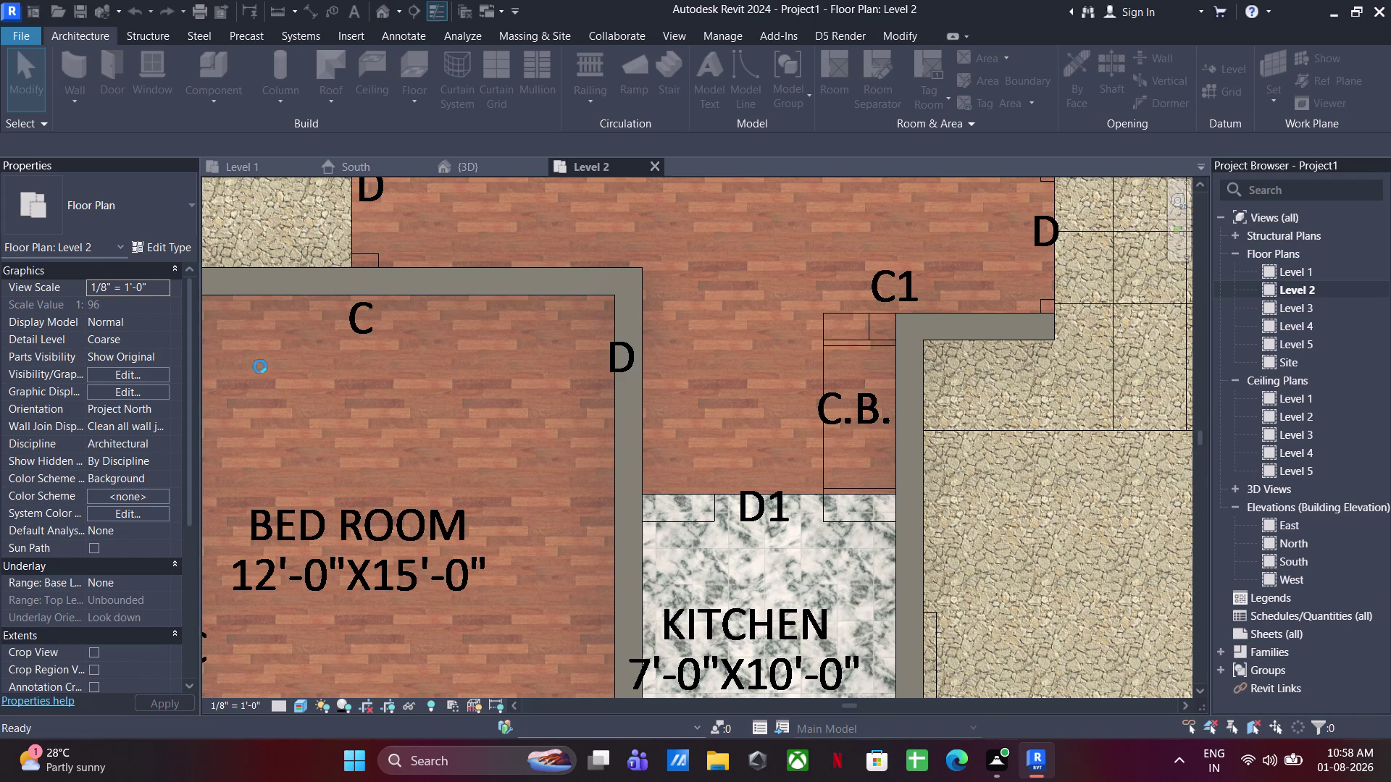
click(82, 52)
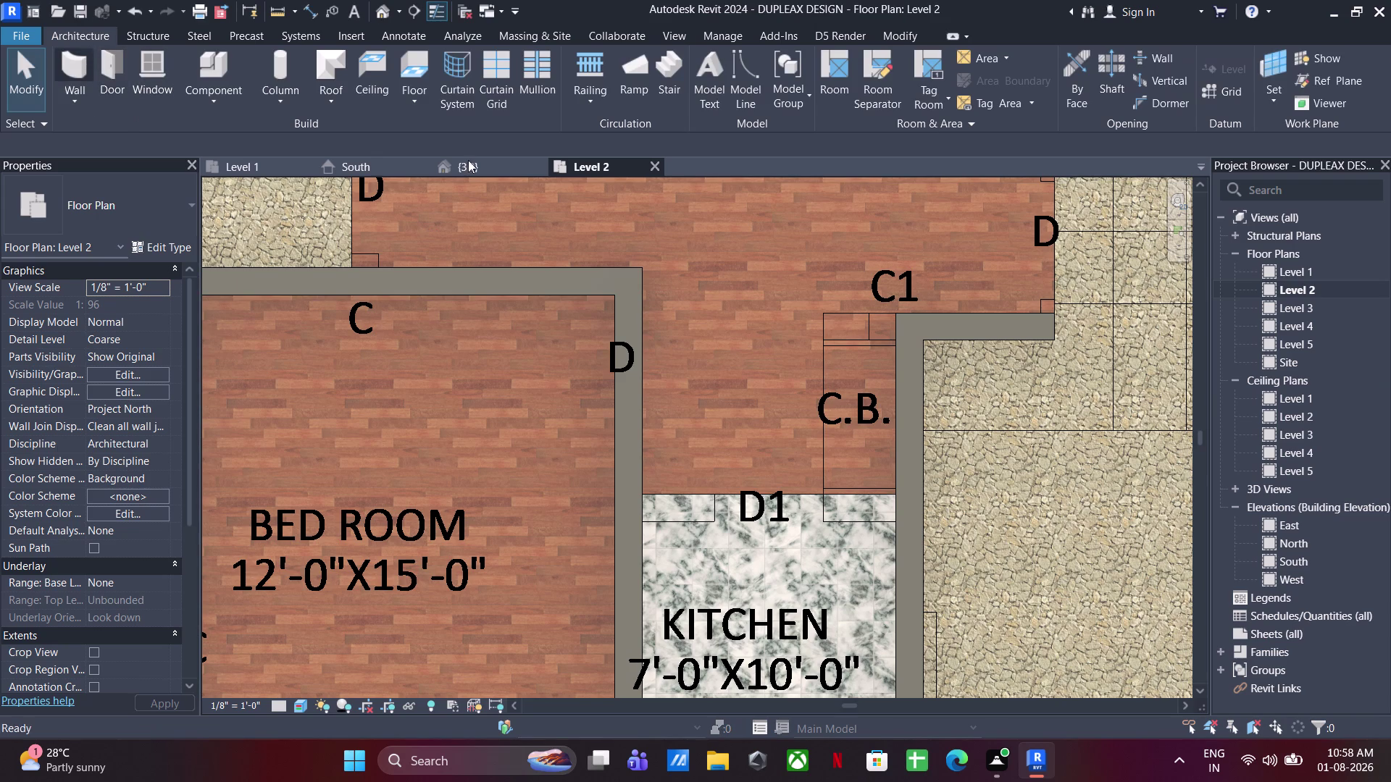
Draw a Generic 9" wall along the stair hall's veranda edge on Level 2.
click(649, 491)
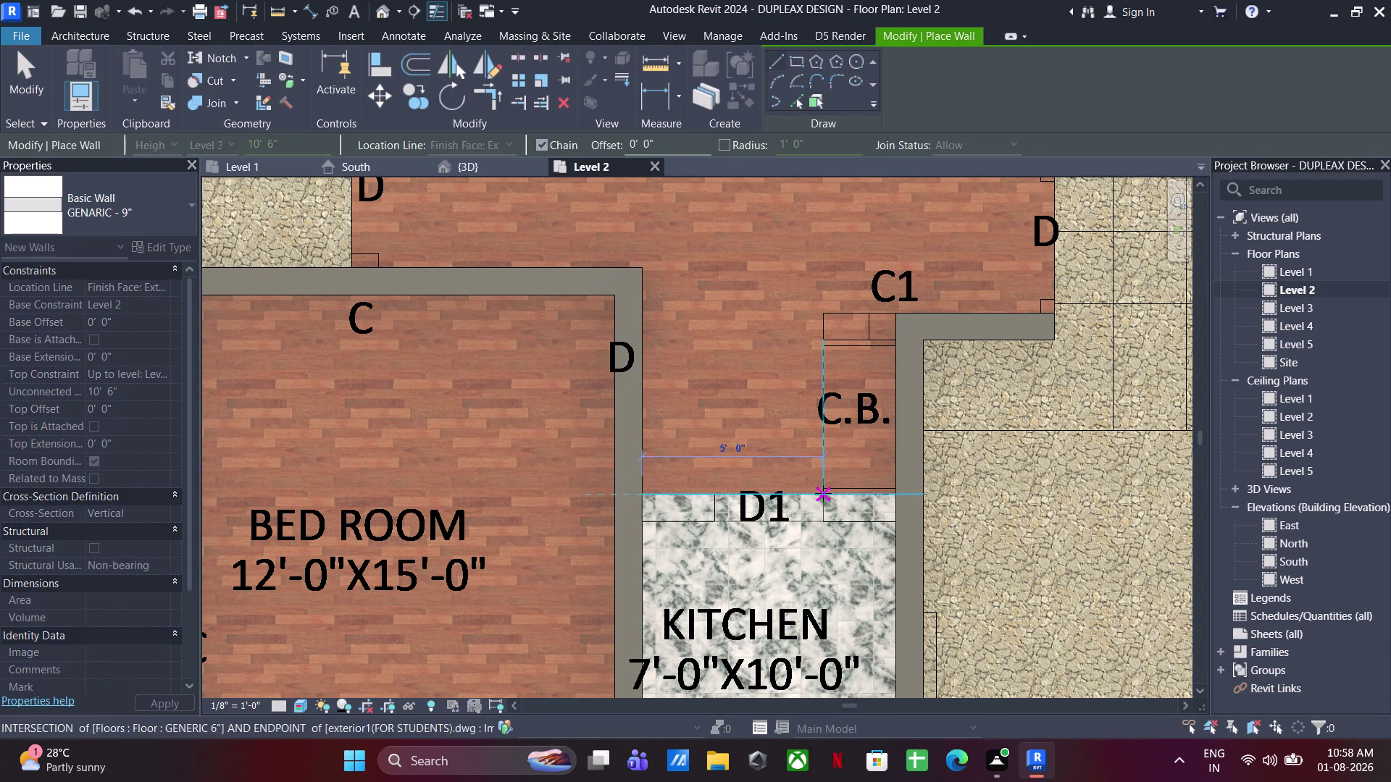
click(901, 499)
key(Escape)
middle_drag(882, 454, 906, 519)
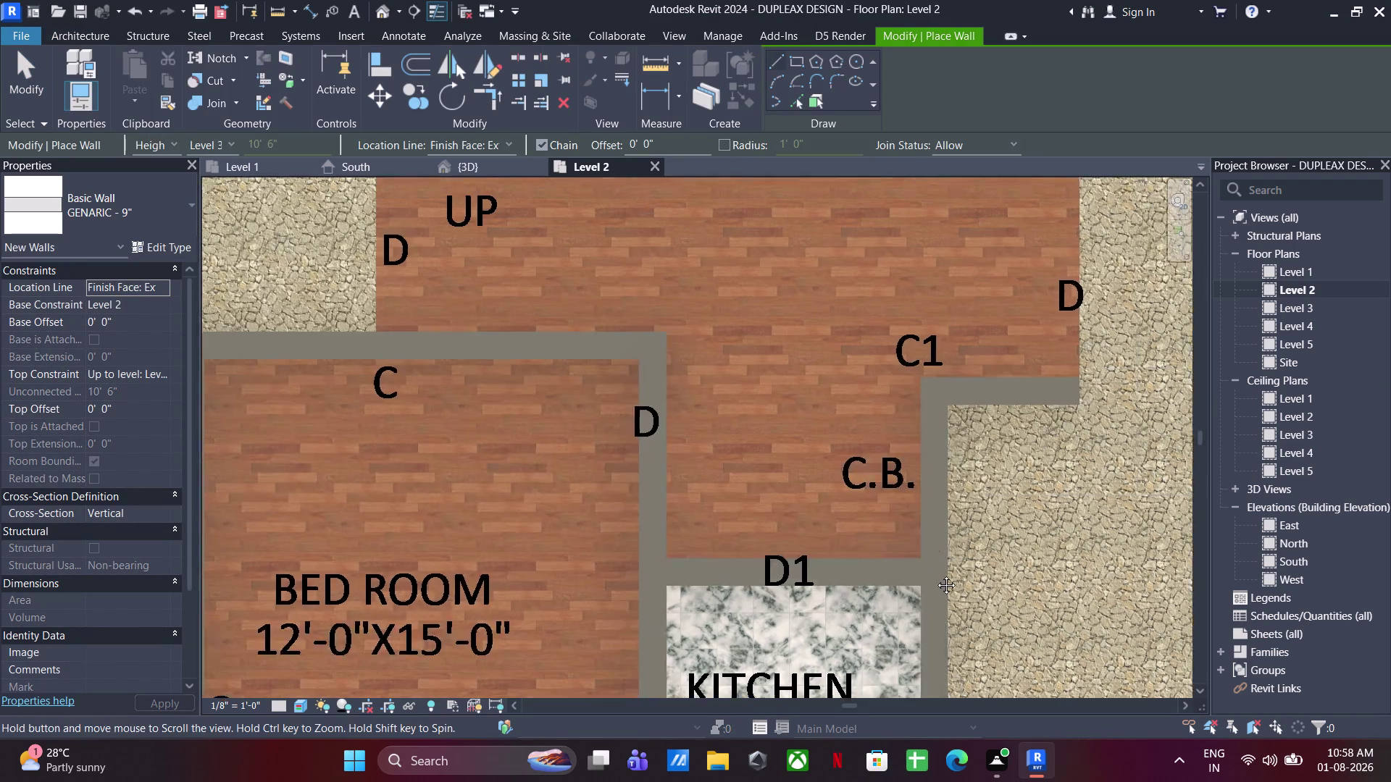
middle_drag(906, 519, 999, 698)
click(491, 506)
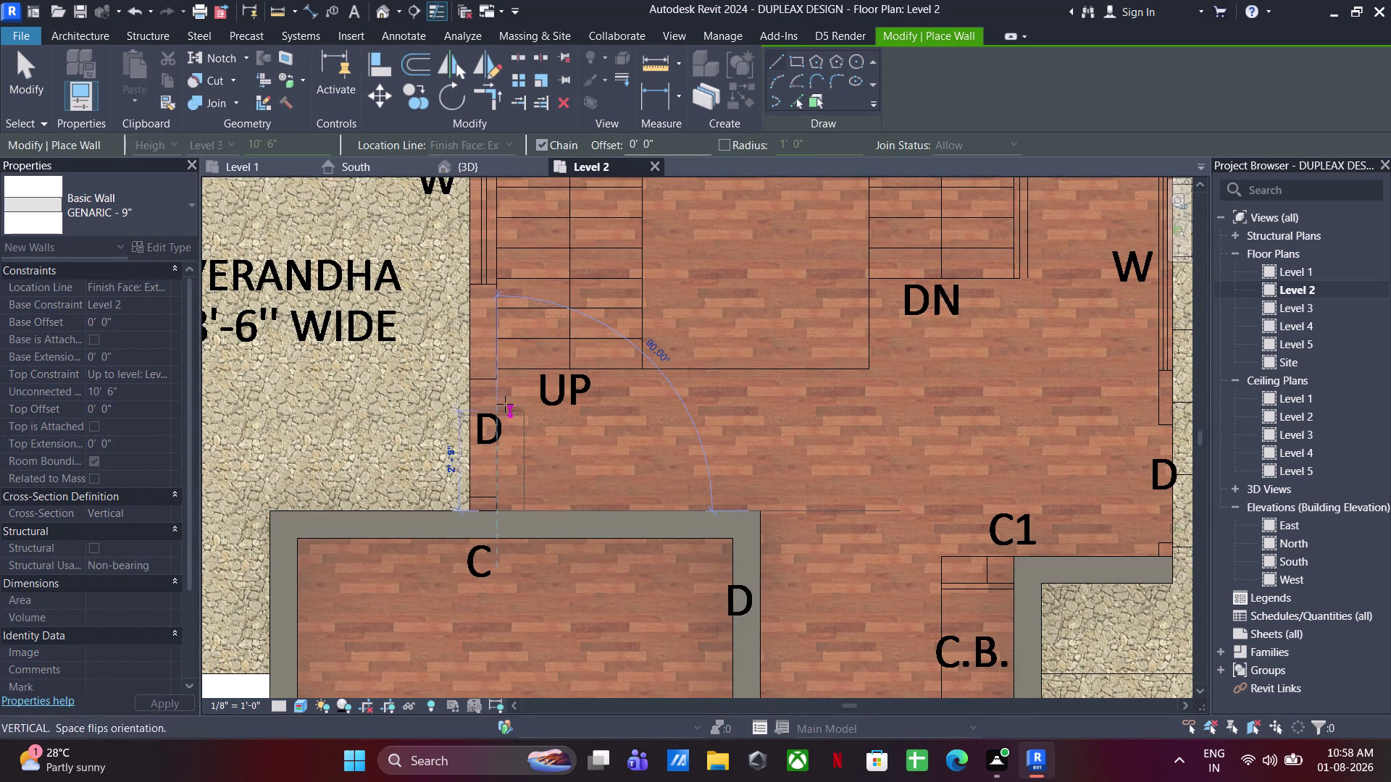
middle_click(500, 312)
middle_drag(501, 321, 511, 438)
key(space)
middle_drag(511, 299, 536, 593)
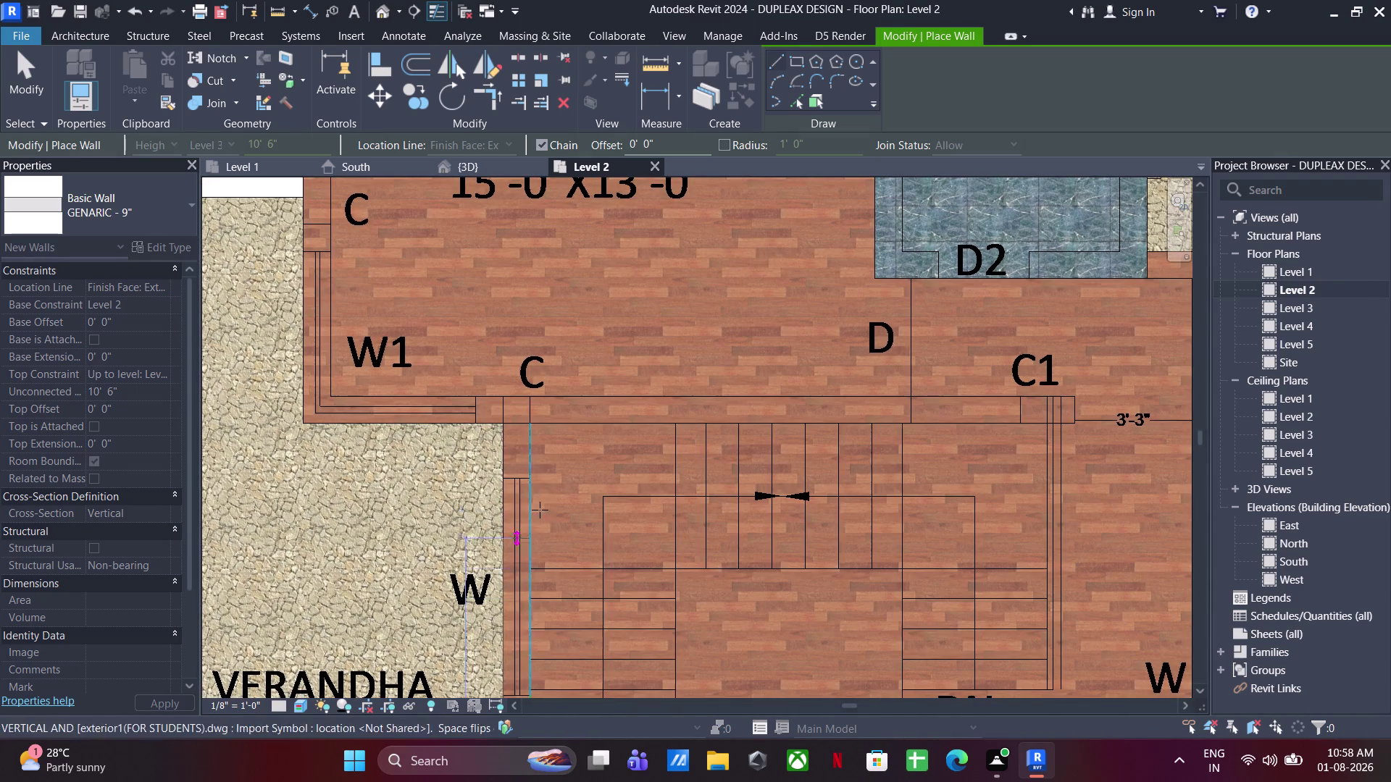
click(526, 421)
key(Escape)
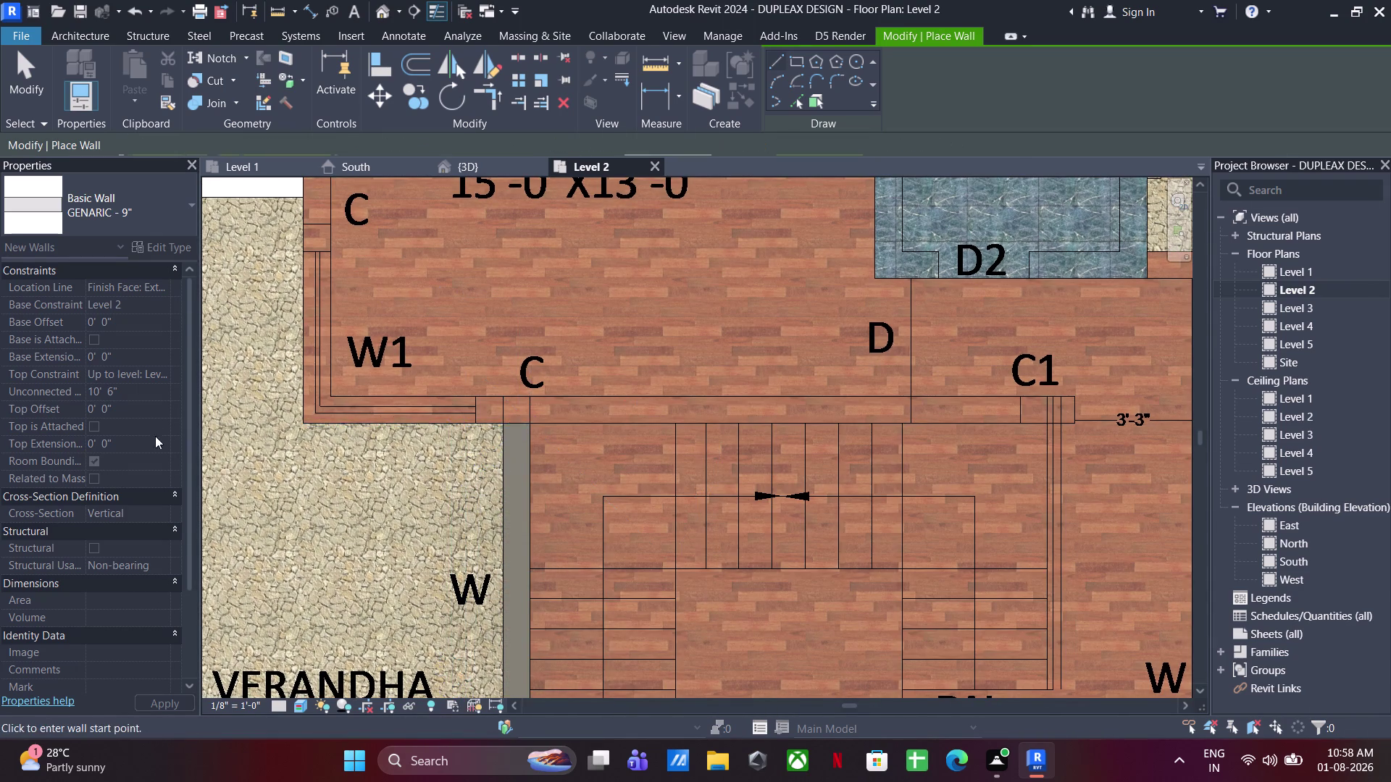
Draw a 9" wall across the top of the stair hall from W1 to C1.
click(310, 420)
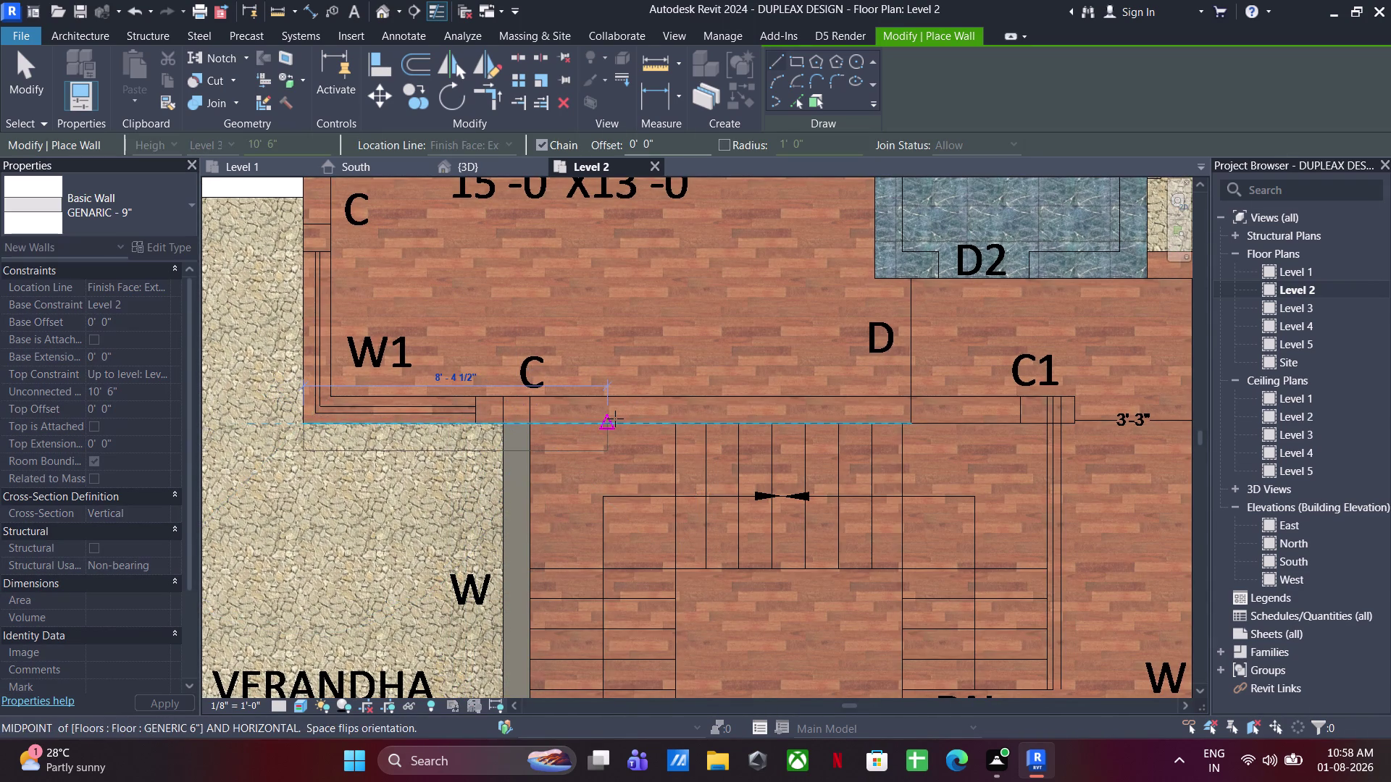
key(space)
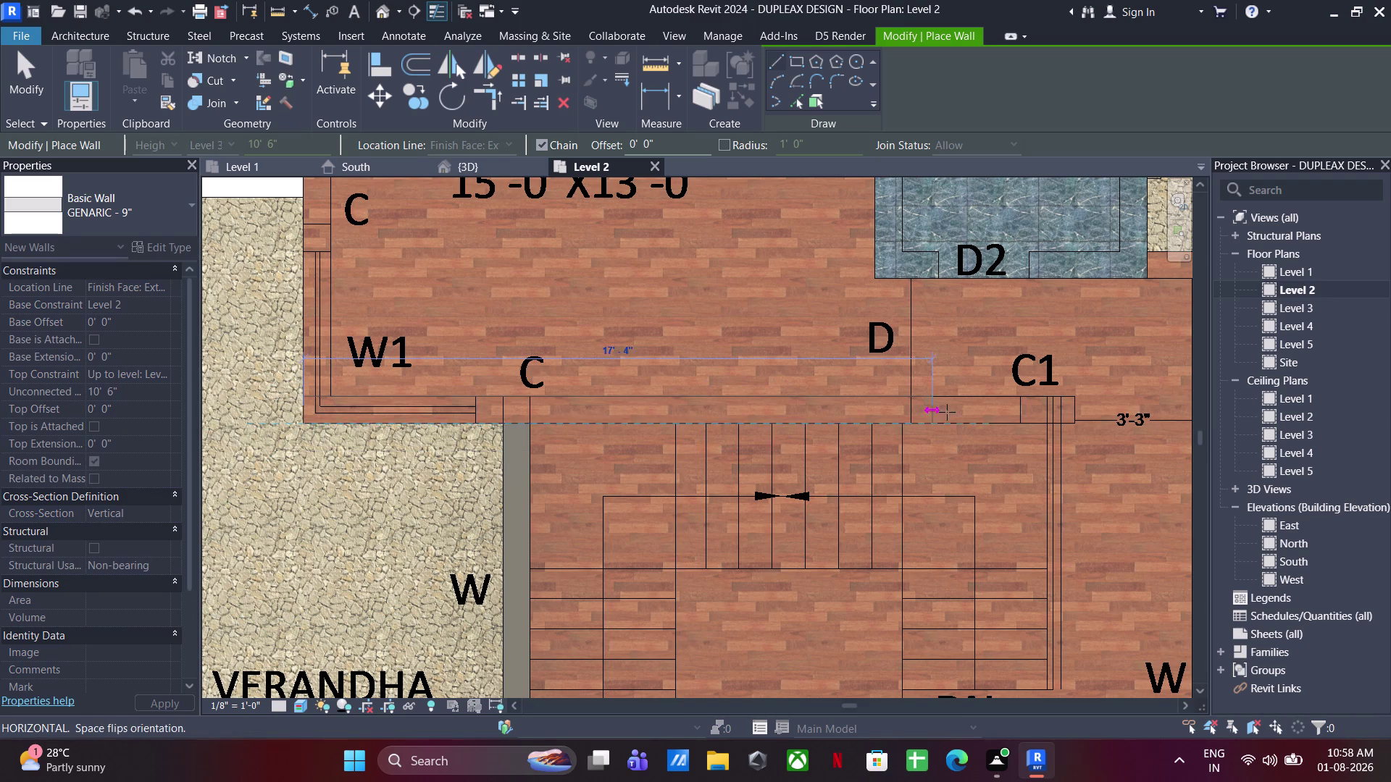
click(1075, 426)
key(Escape)
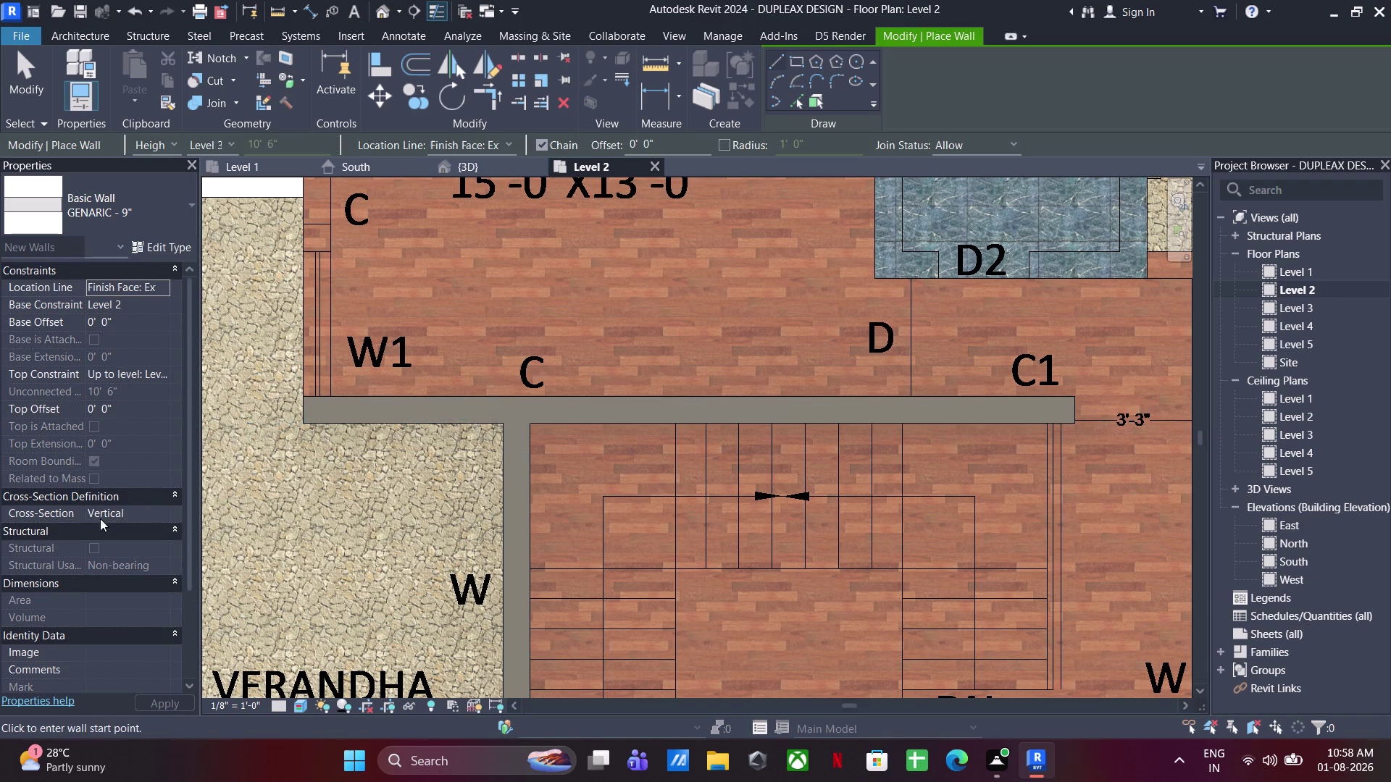
Wall the upper bedroom's left side around the C.B. recess up to its top edge.
click(309, 428)
middle_drag(309, 347, 333, 625)
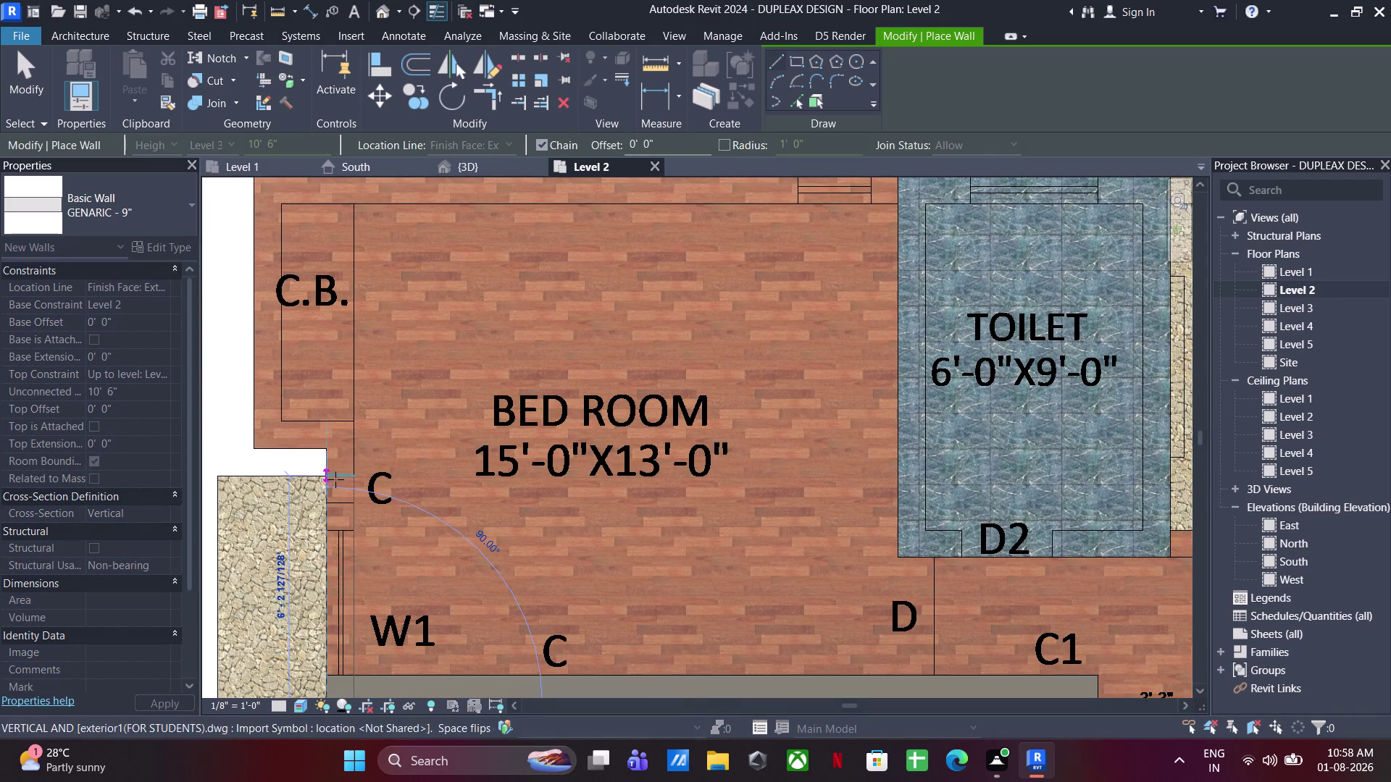
click(324, 442)
click(253, 450)
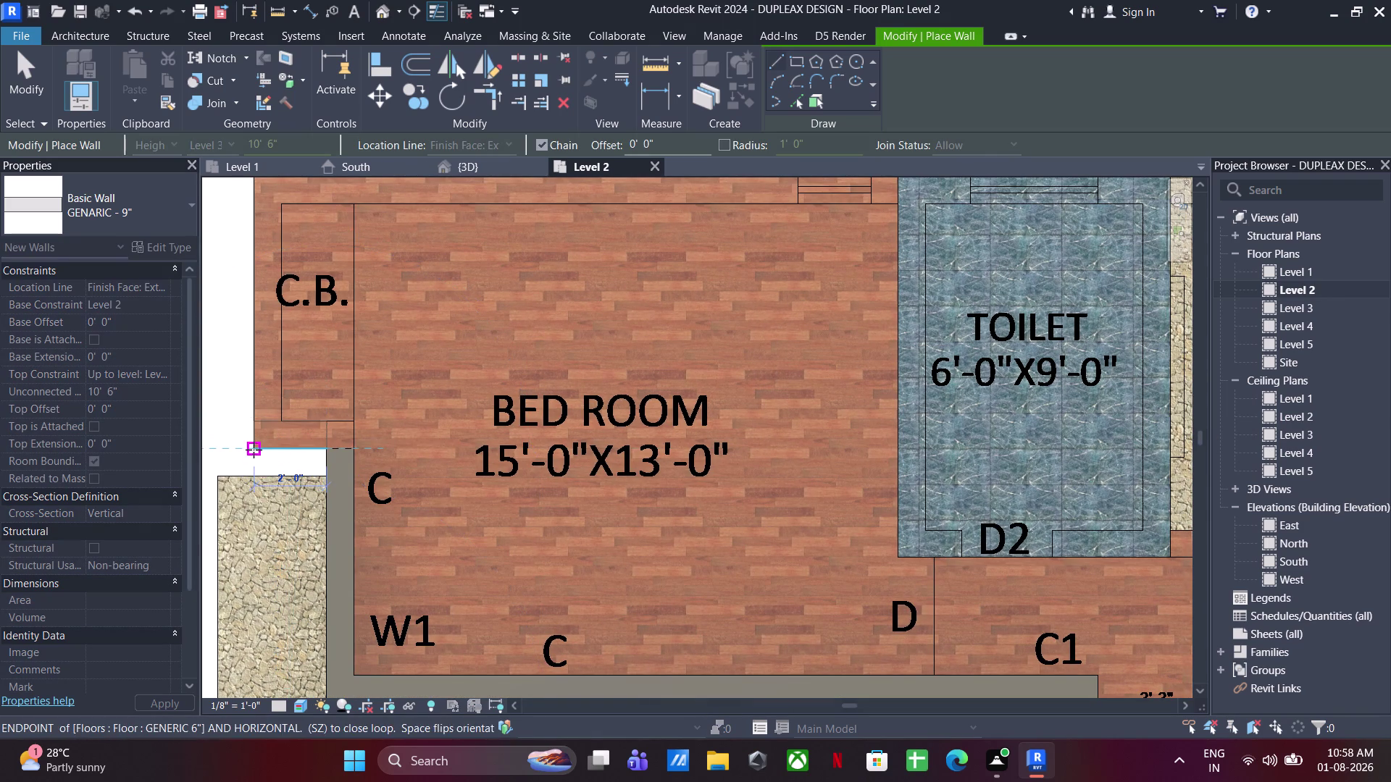
middle_drag(258, 394, 257, 516)
click(252, 300)
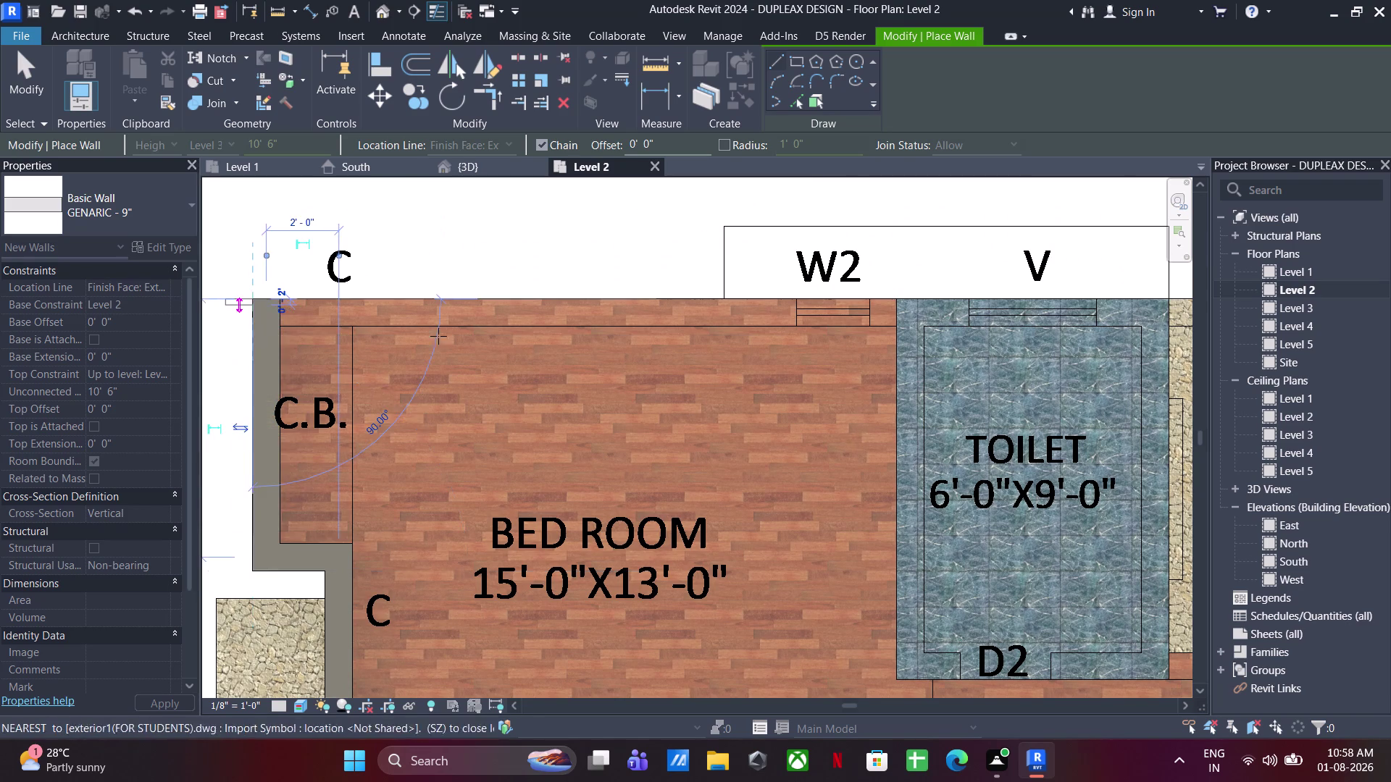
Continue the wall along the toilet's top edge and down its right side.
middle_drag(590, 342, 288, 369)
middle_drag(816, 284, 465, 368)
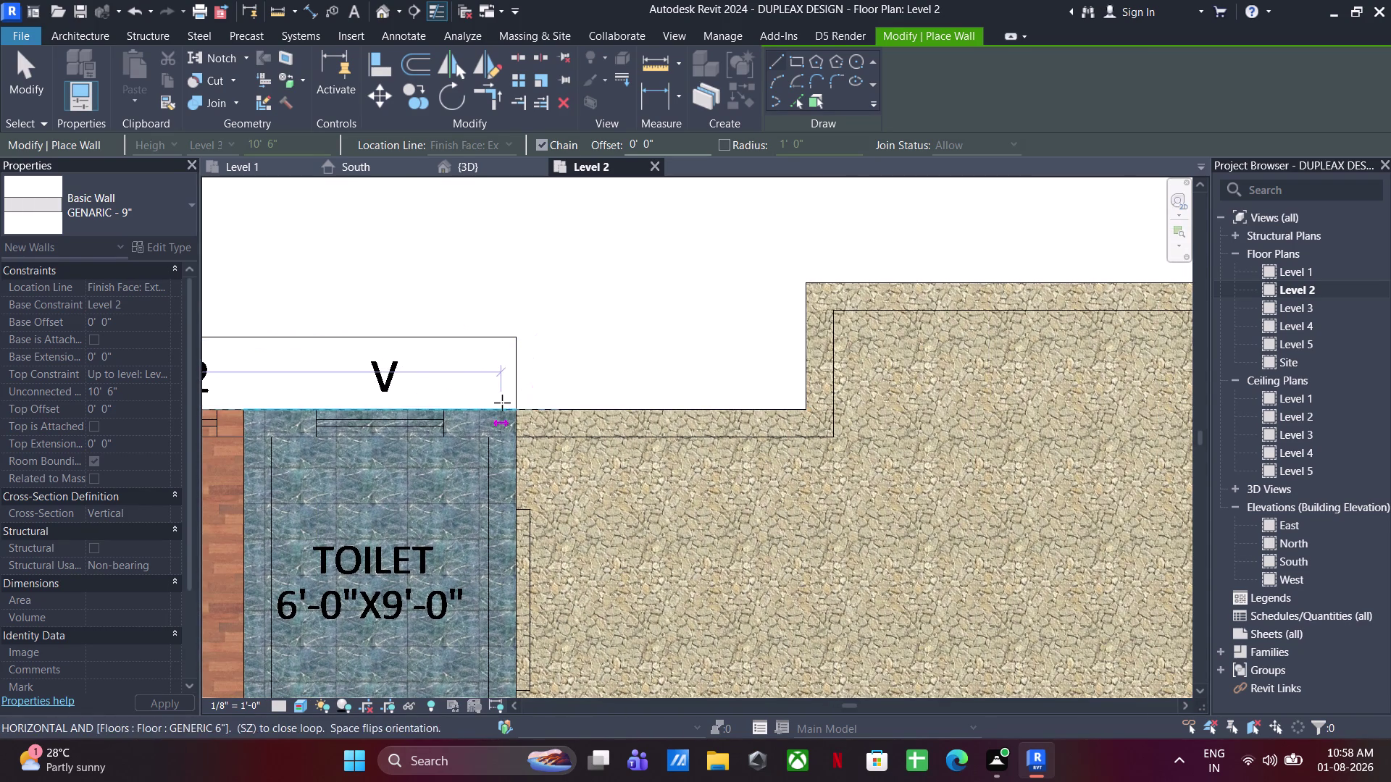
click(520, 404)
middle_drag(513, 529, 513, 243)
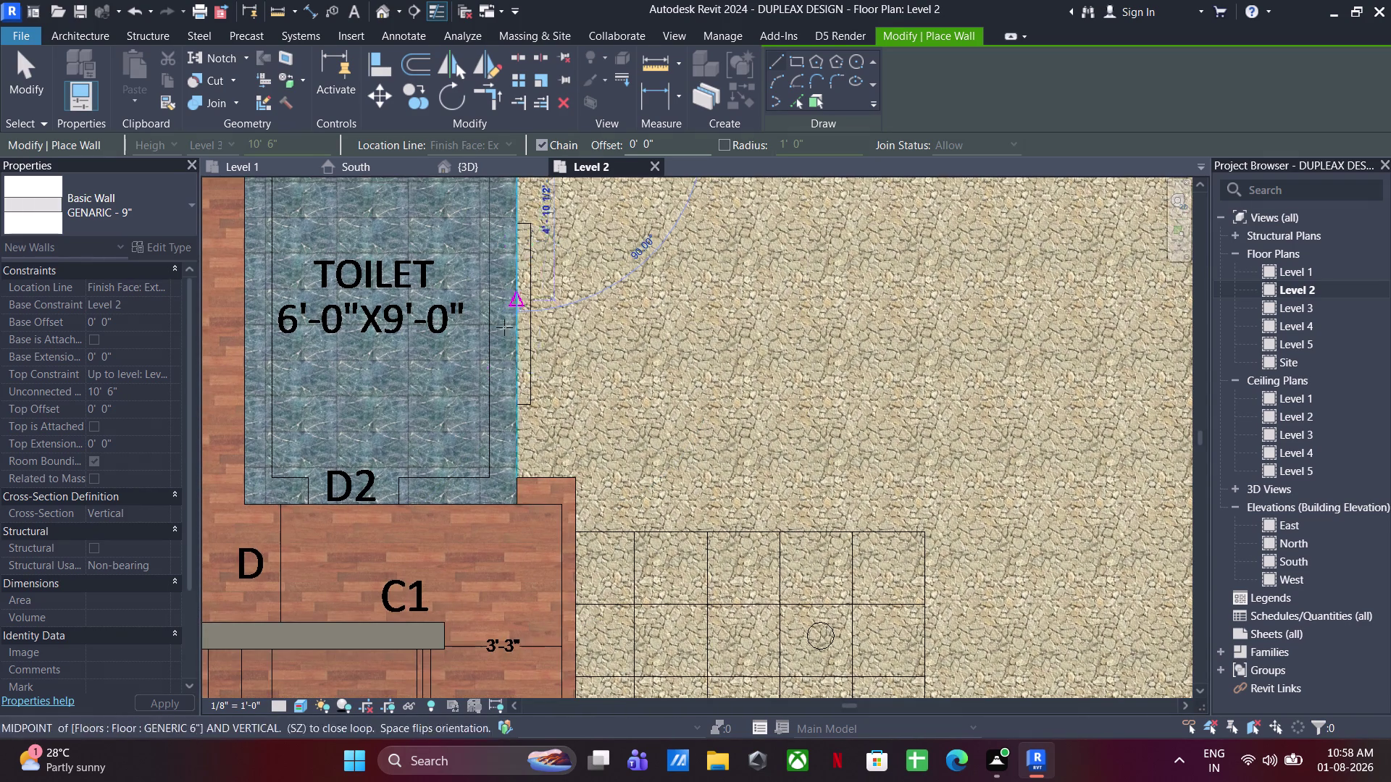
click(521, 477)
click(578, 475)
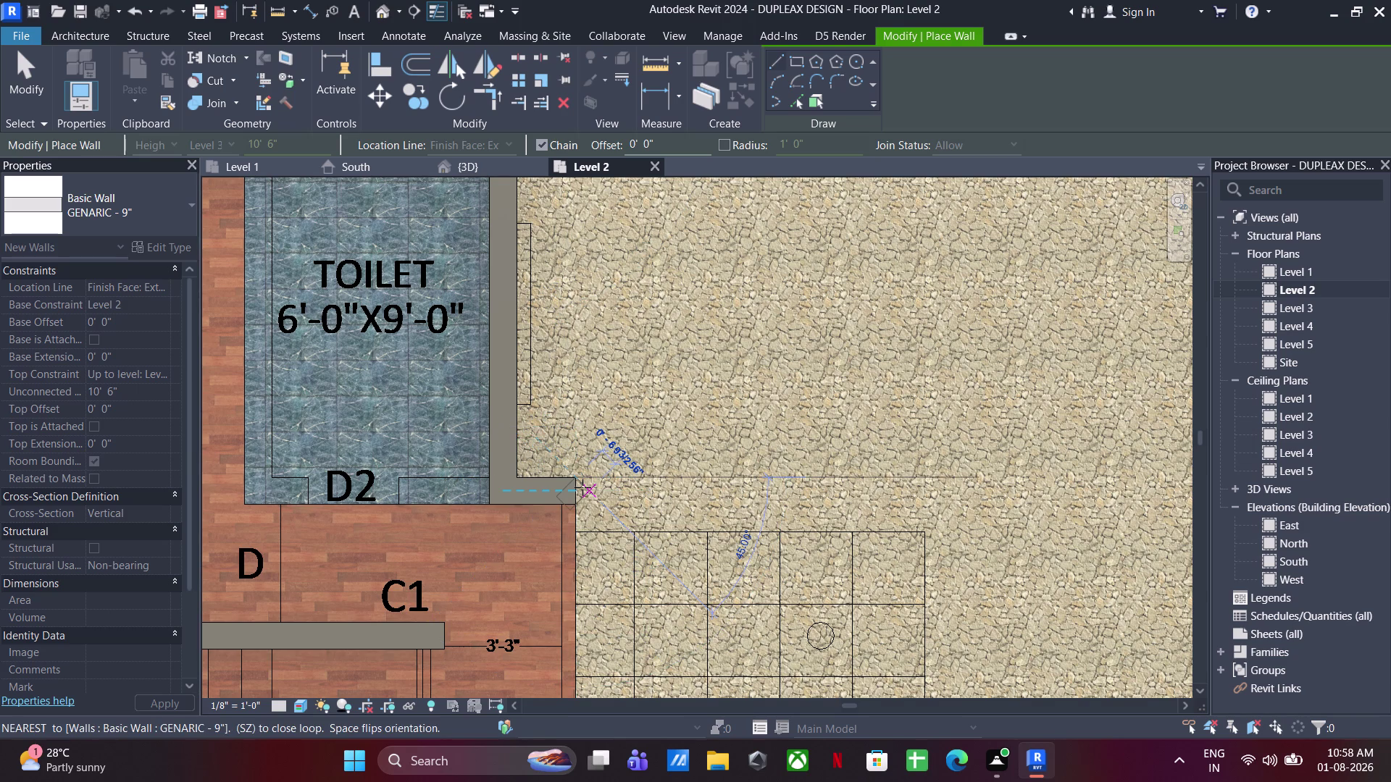
key(Escape)
Add the bedroom-toilet partition wall and the wall under the toilet at D2.
scroll(down, 3)
middle_drag(334, 514, 730, 481)
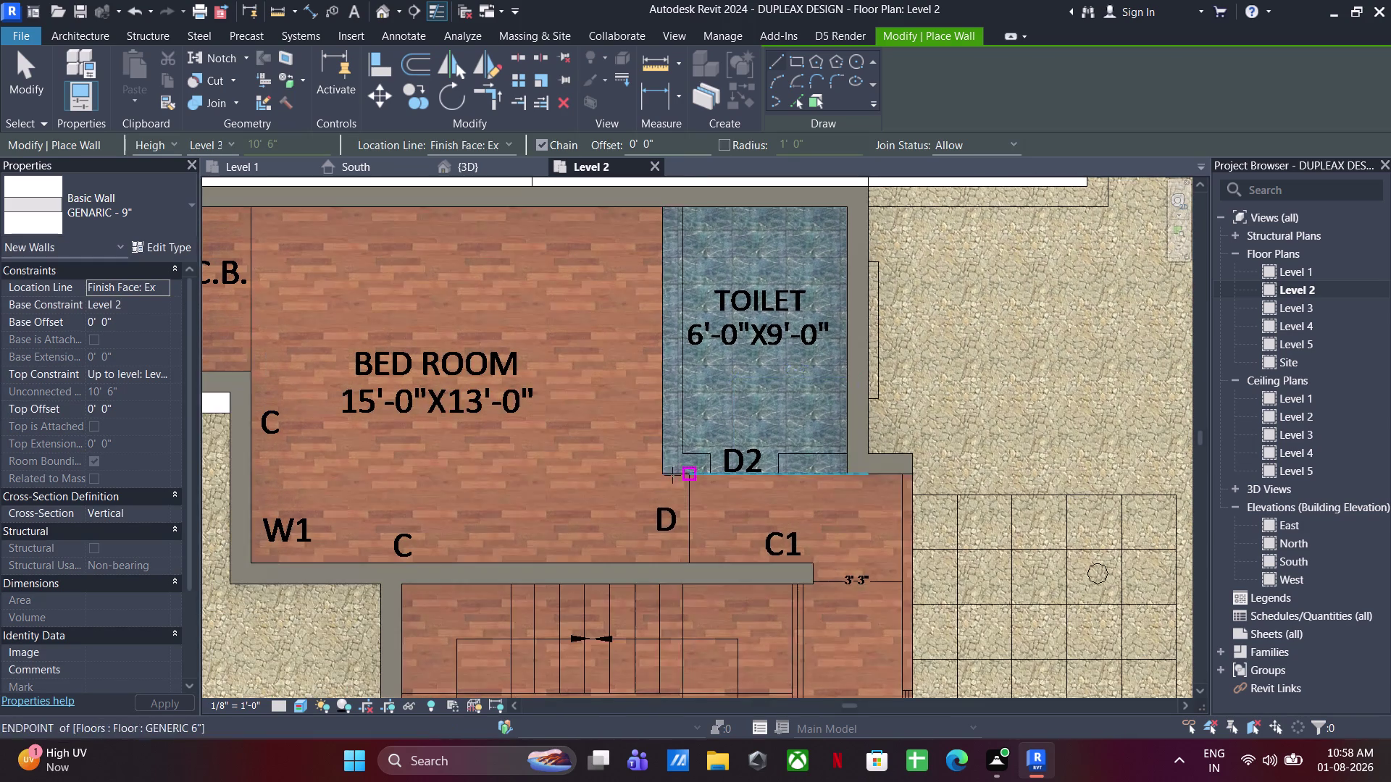
click(680, 207)
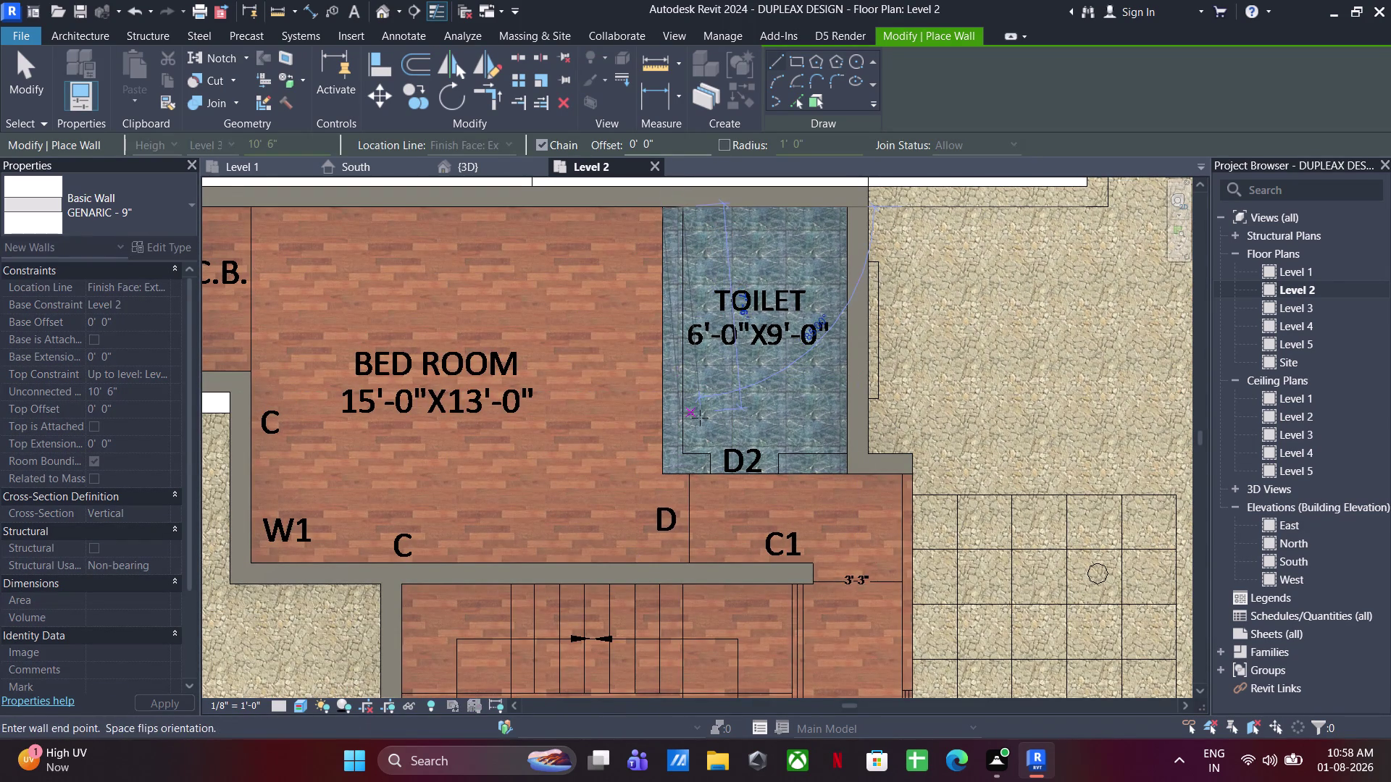
click(685, 566)
key(Escape)
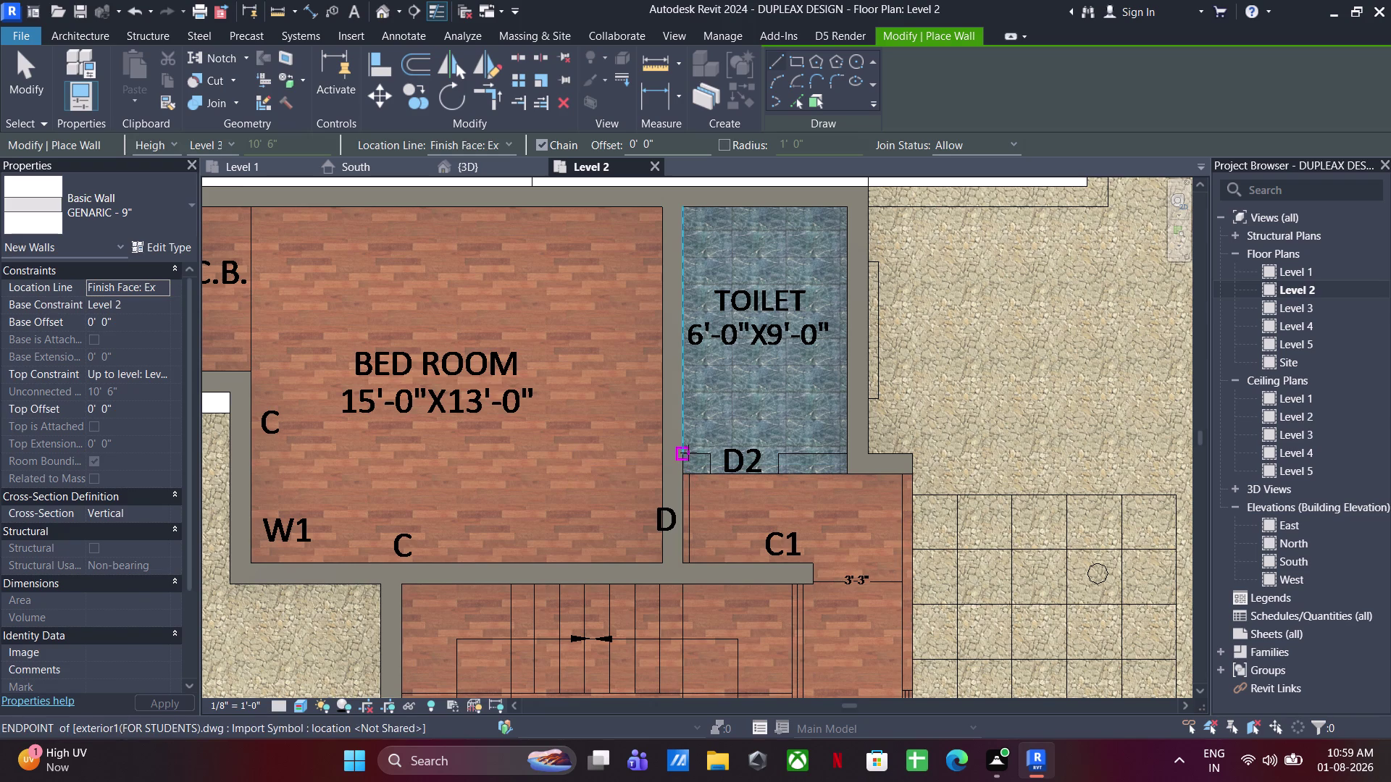
click(688, 453)
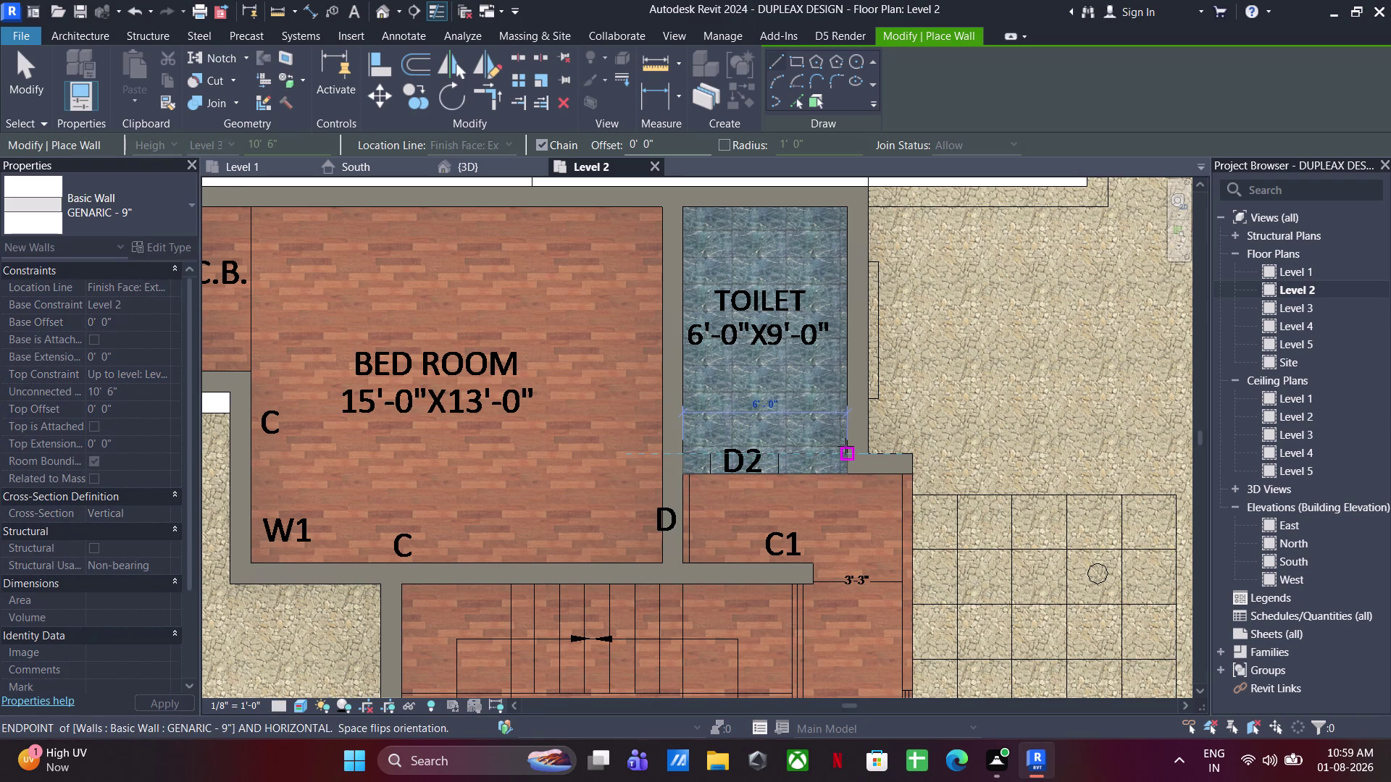
click(846, 446)
key(Escape)
key(Escape)
scroll(down, 3)
middle_drag(788, 454, 733, 301)
click(77, 67)
click(108, 205)
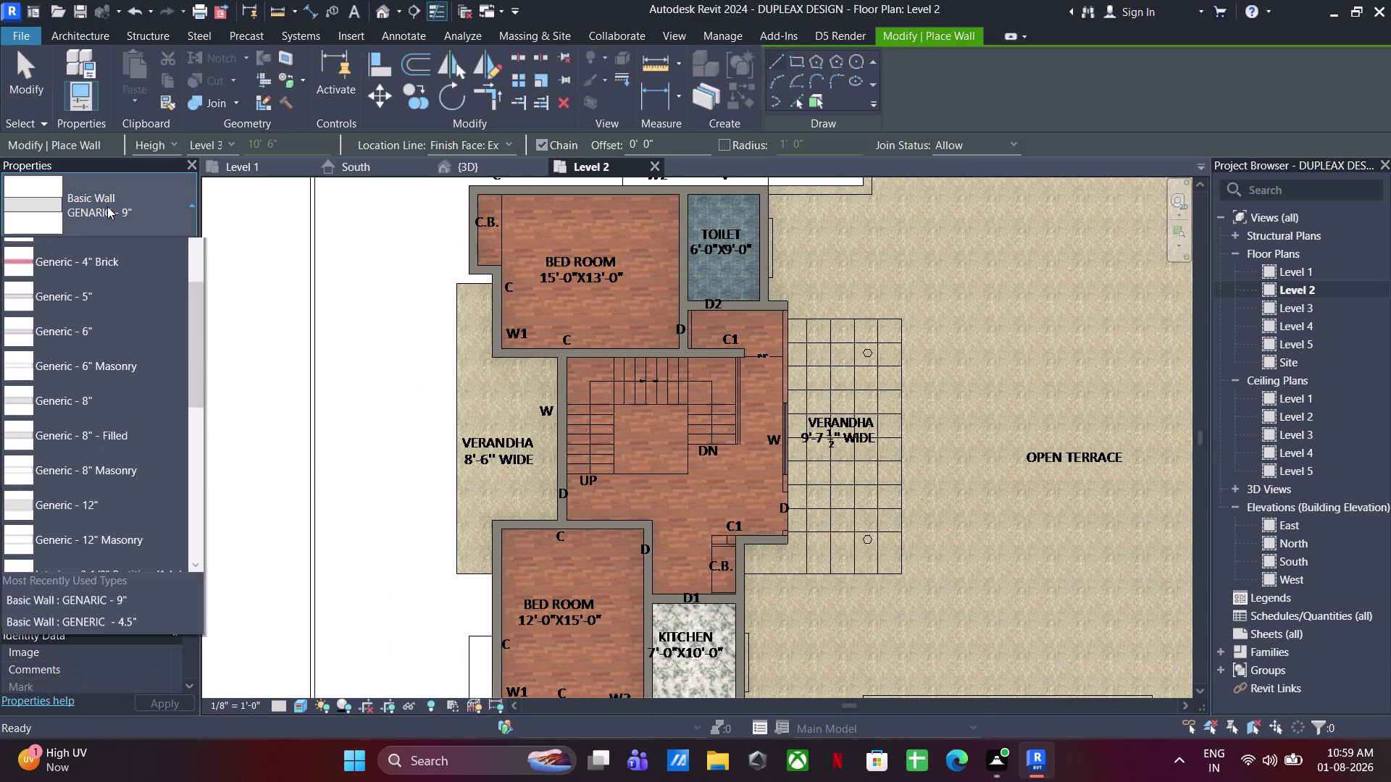
Draw a Generic 4.5" wall along the veranda side from D2 to the C1 corner.
click(114, 326)
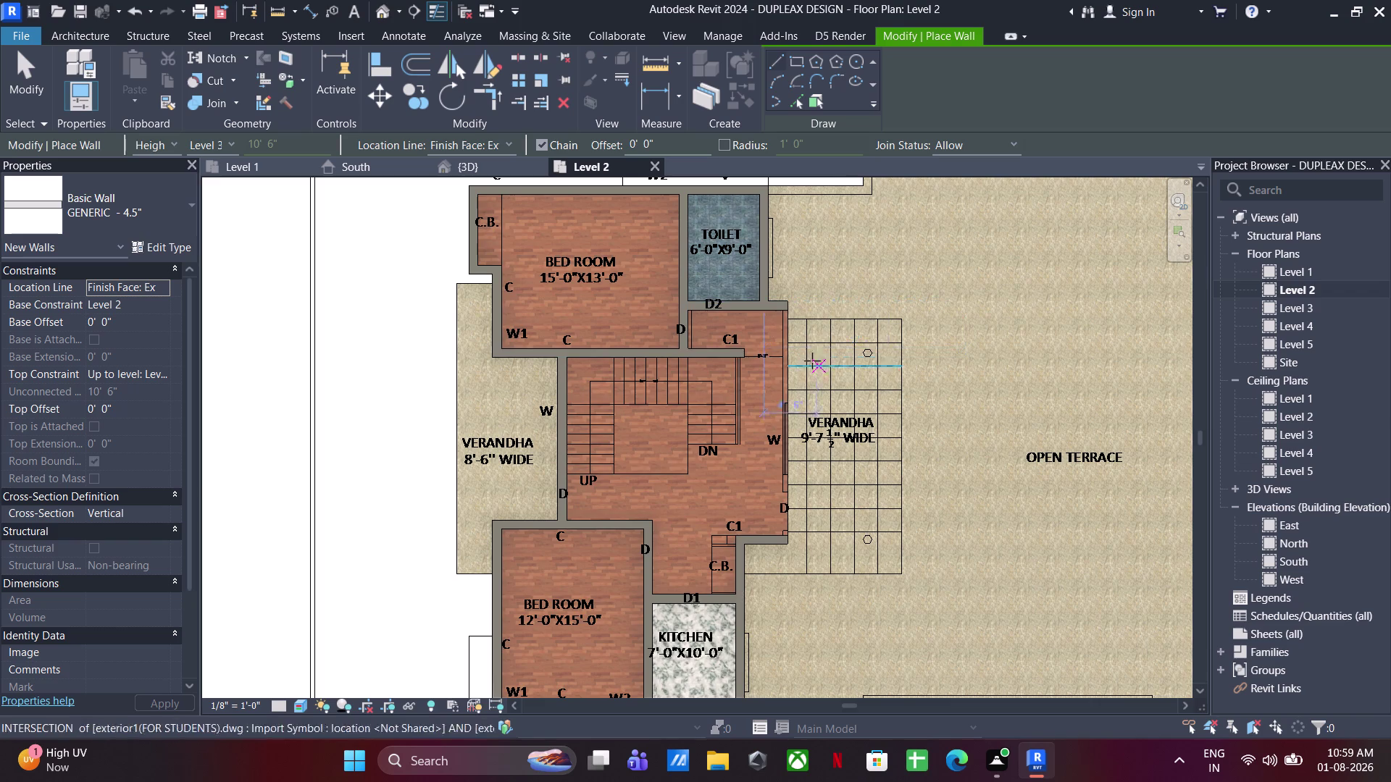
scroll(up, 3)
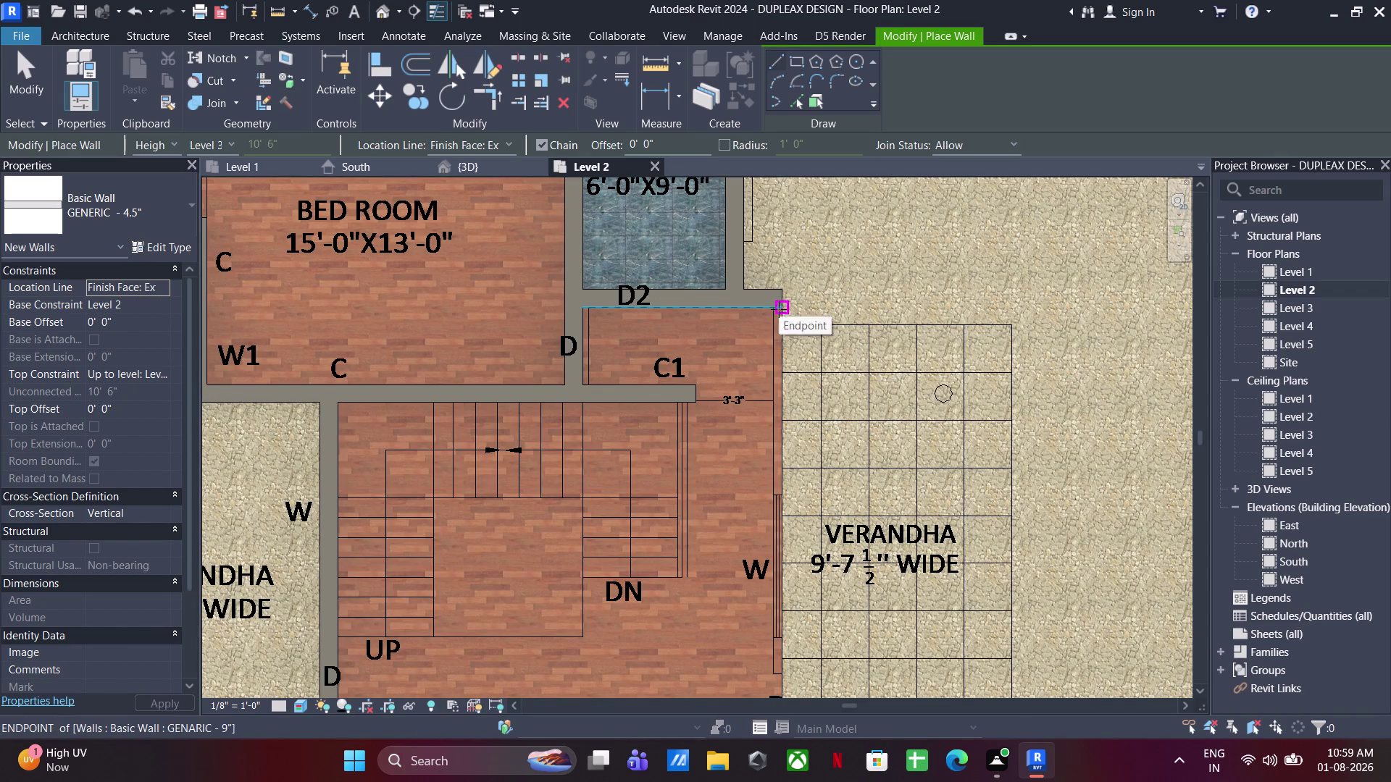
click(779, 309)
middle_drag(797, 561, 755, 329)
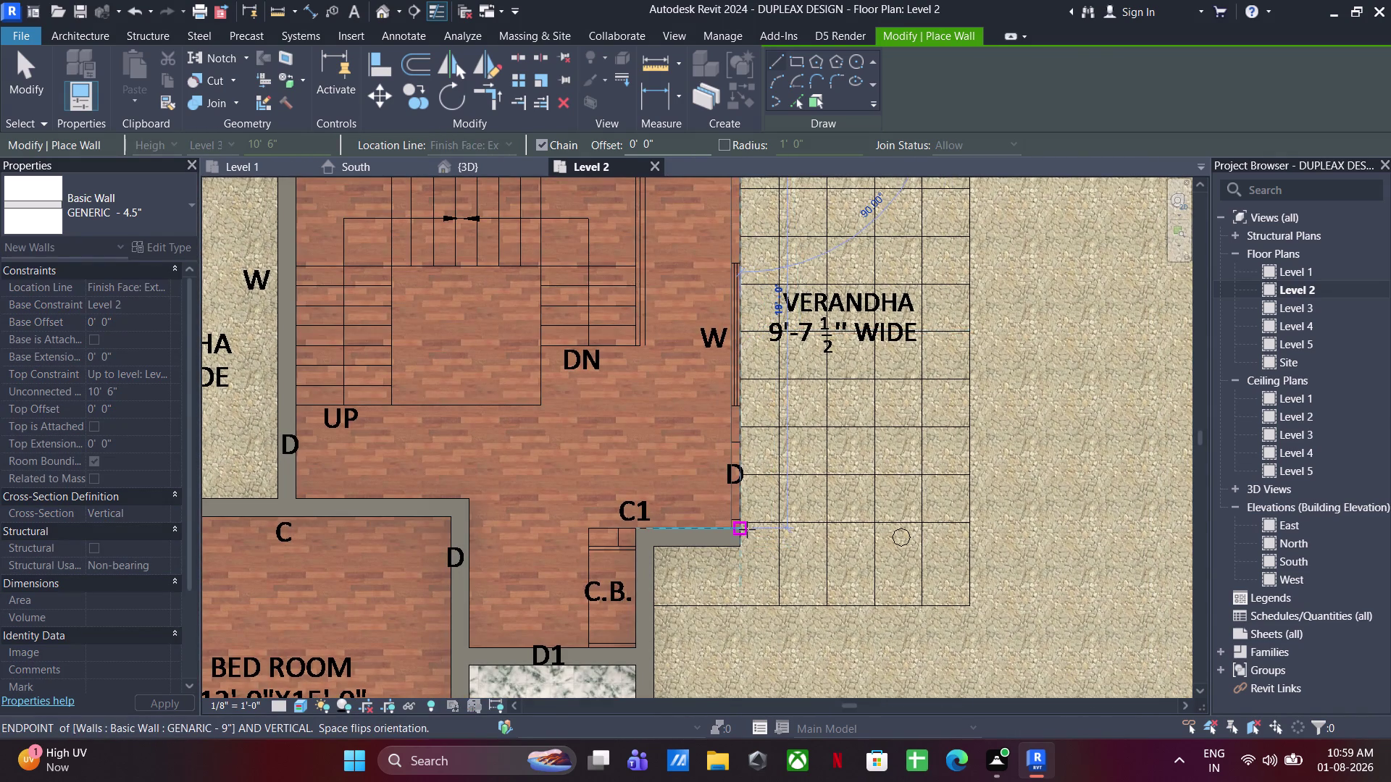
click(747, 529)
key(Escape)
key(Escape)
Drag the end of the short wall below C1 toward the C.B.
scroll(up, 3)
key(Escape)
click(652, 518)
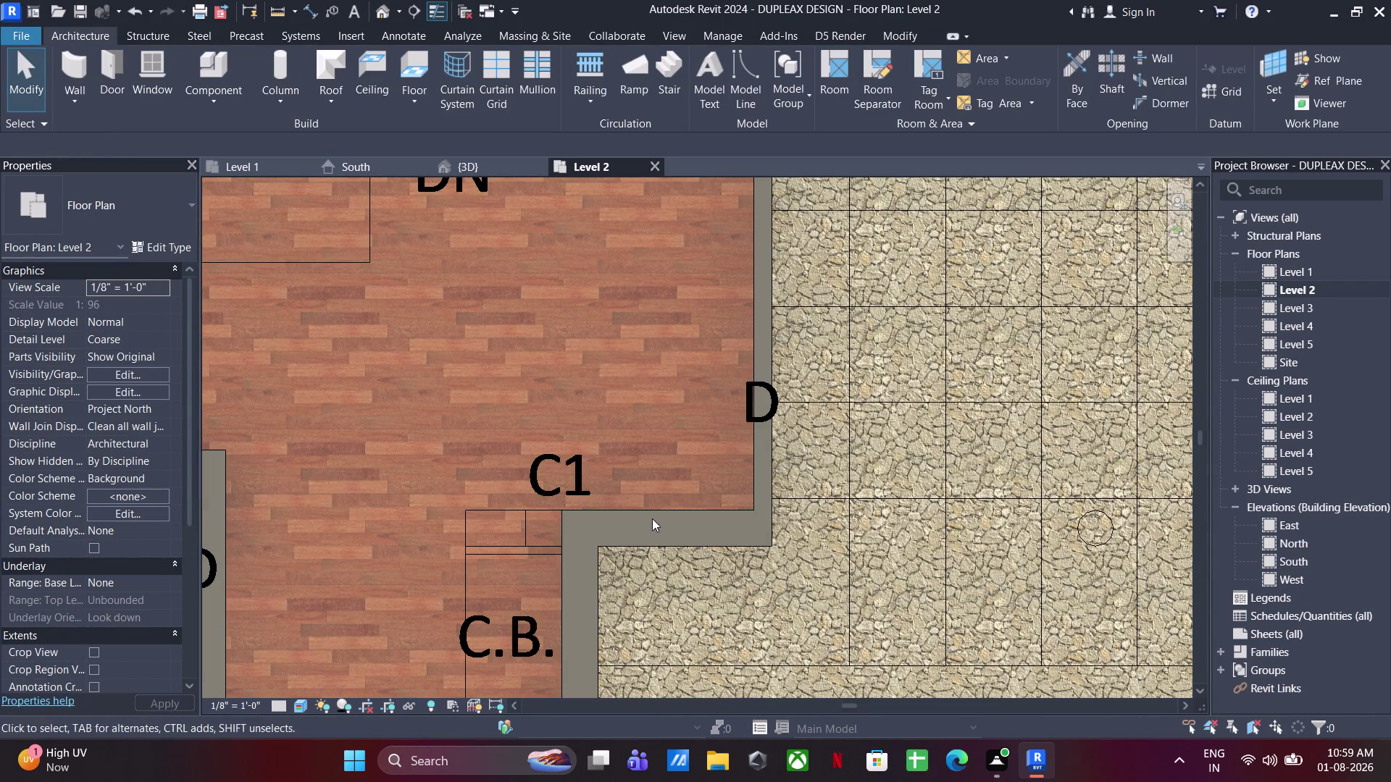
click(652, 497)
click(652, 507)
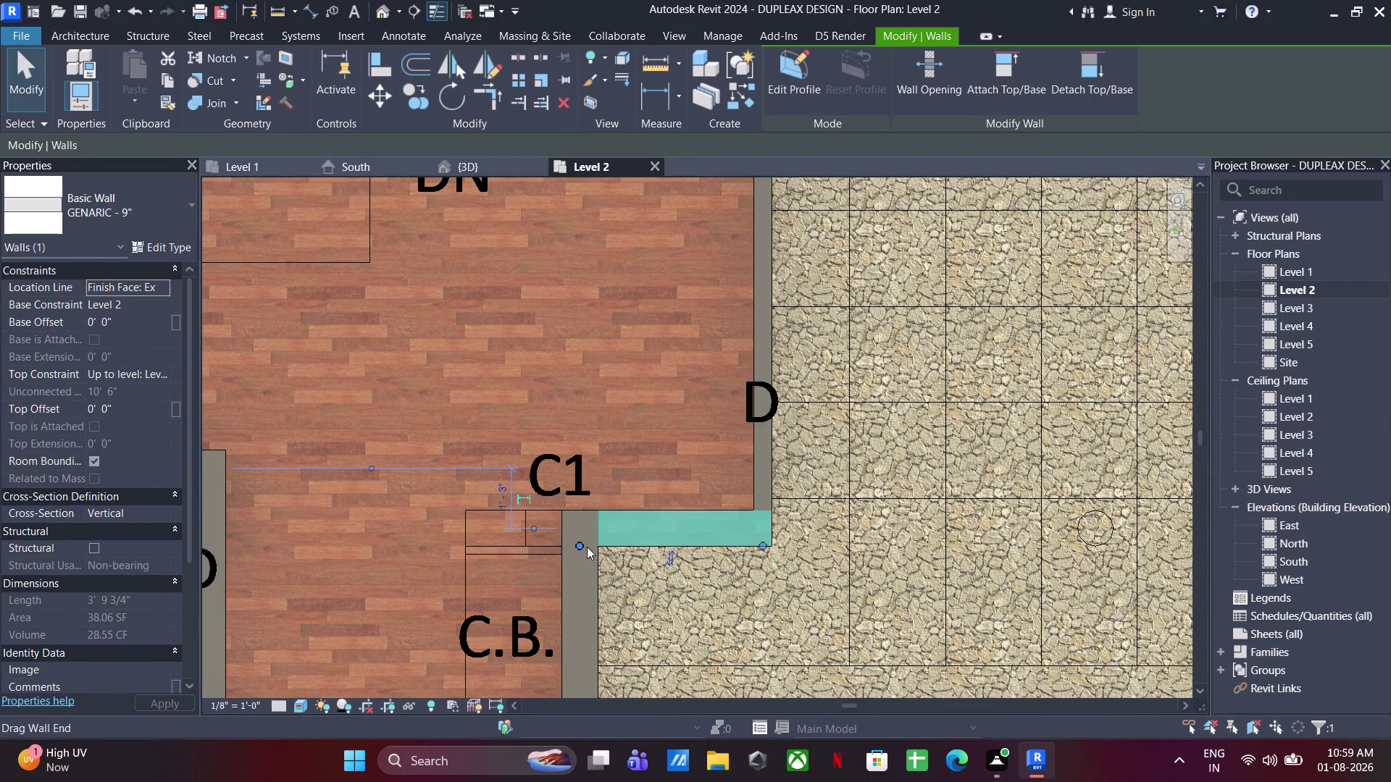
drag(578, 546, 473, 546)
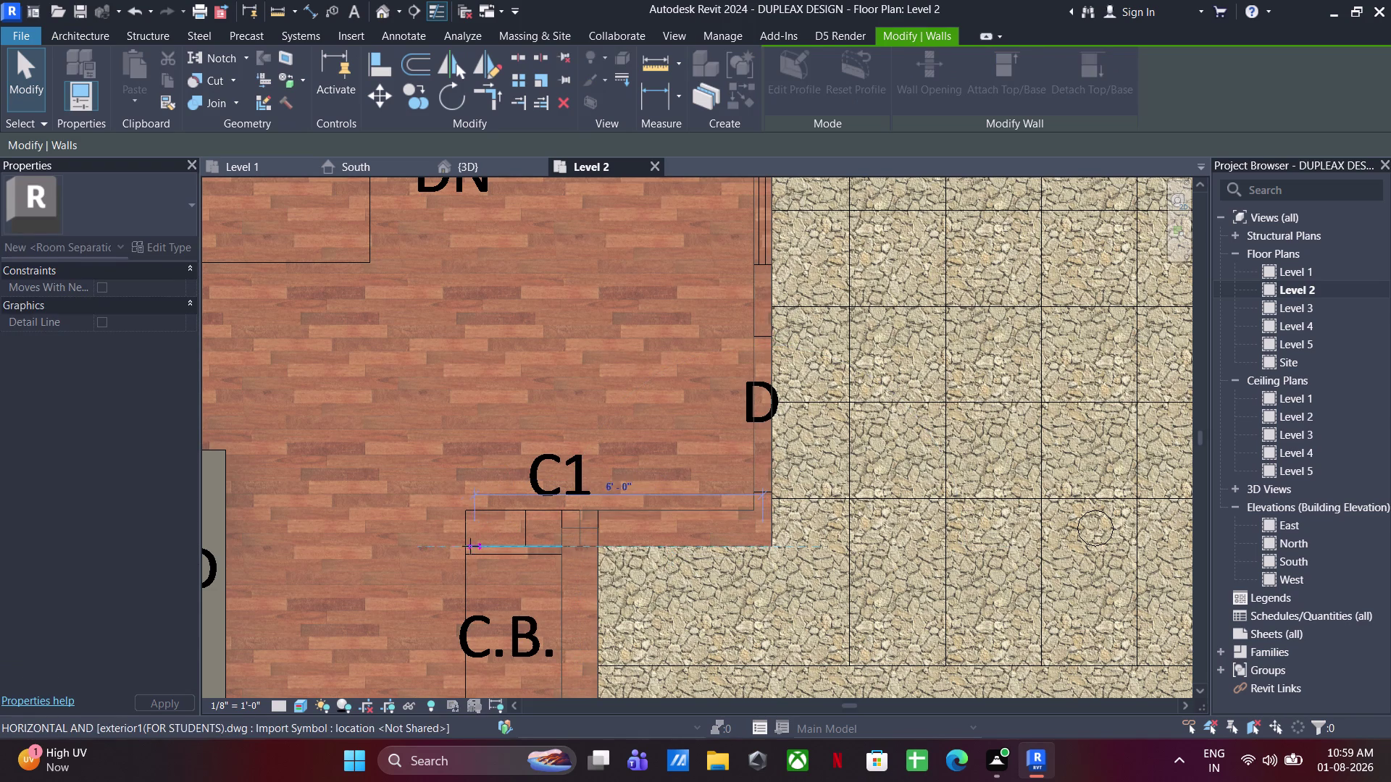
drag(474, 546, 465, 547)
click(390, 528)
scroll(down, 3)
middle_drag(454, 572, 612, 554)
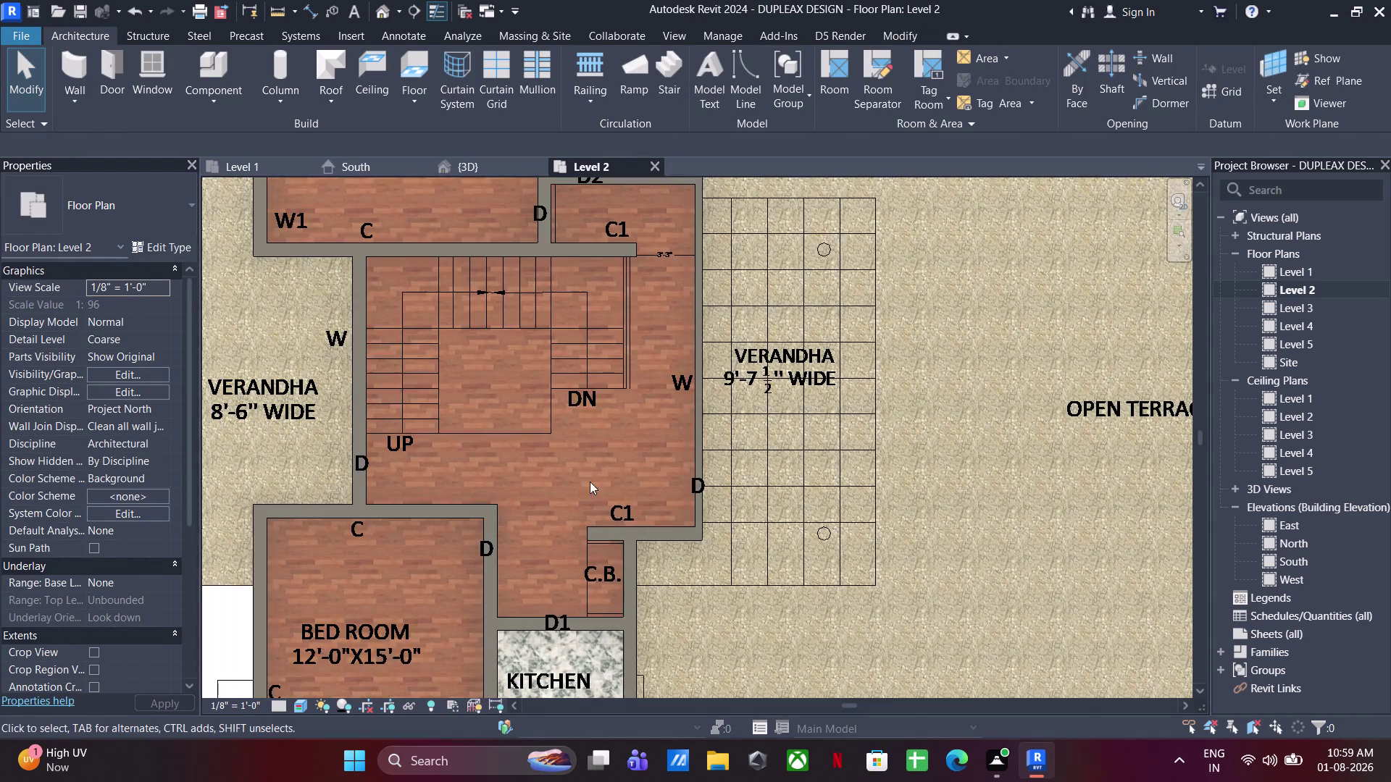
scroll(down, 3)
middle_drag(627, 520, 623, 502)
scroll(up, 3)
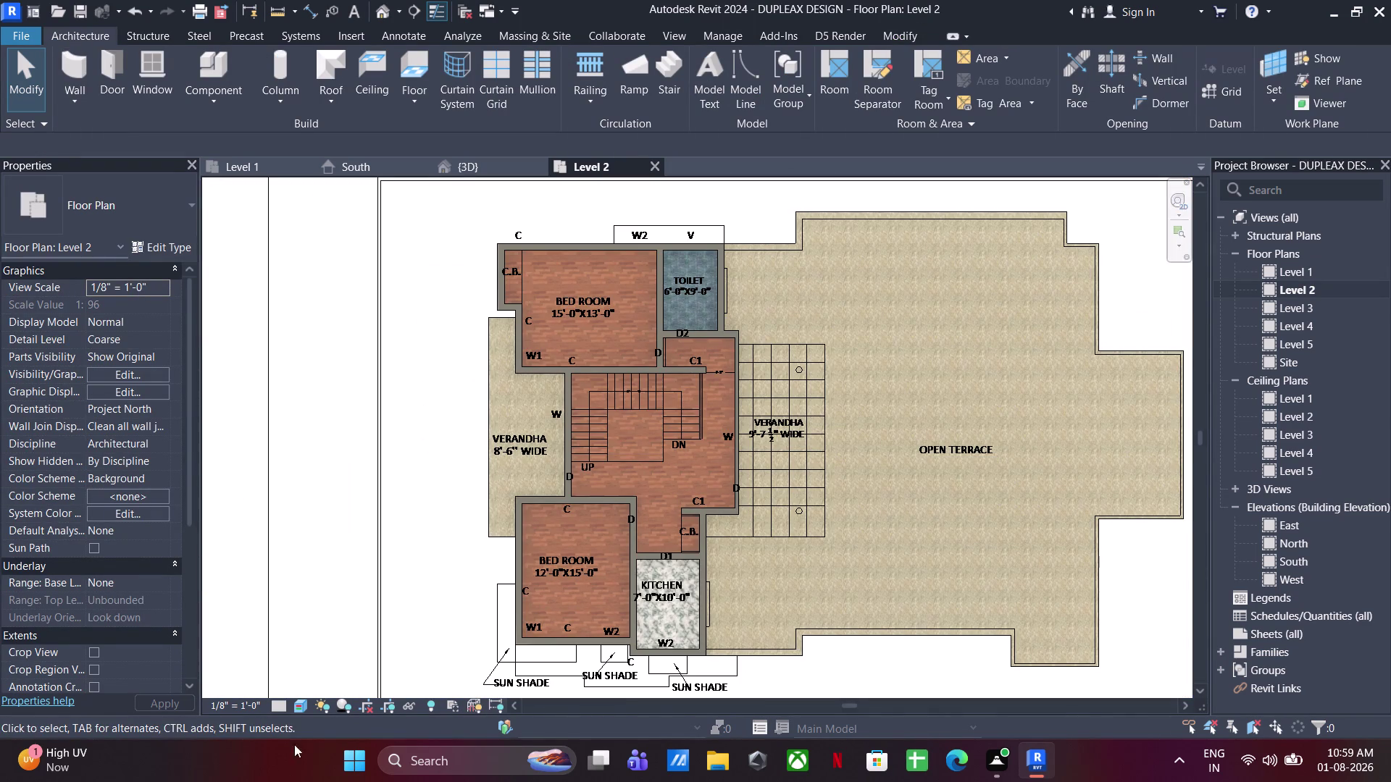
Switch the Level 2 plan to wireframe display.
click(309, 706)
click(368, 600)
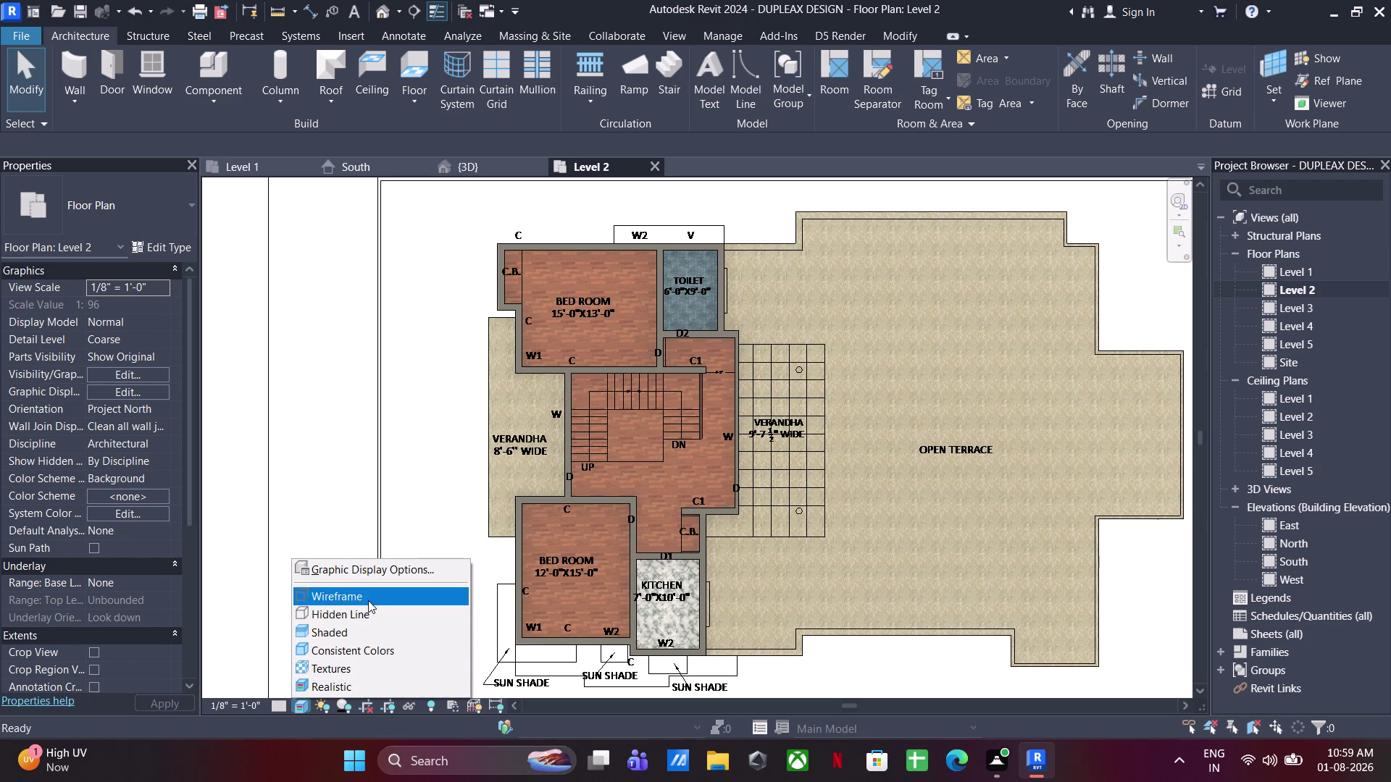
scroll(up, 3)
scroll(up, 3)
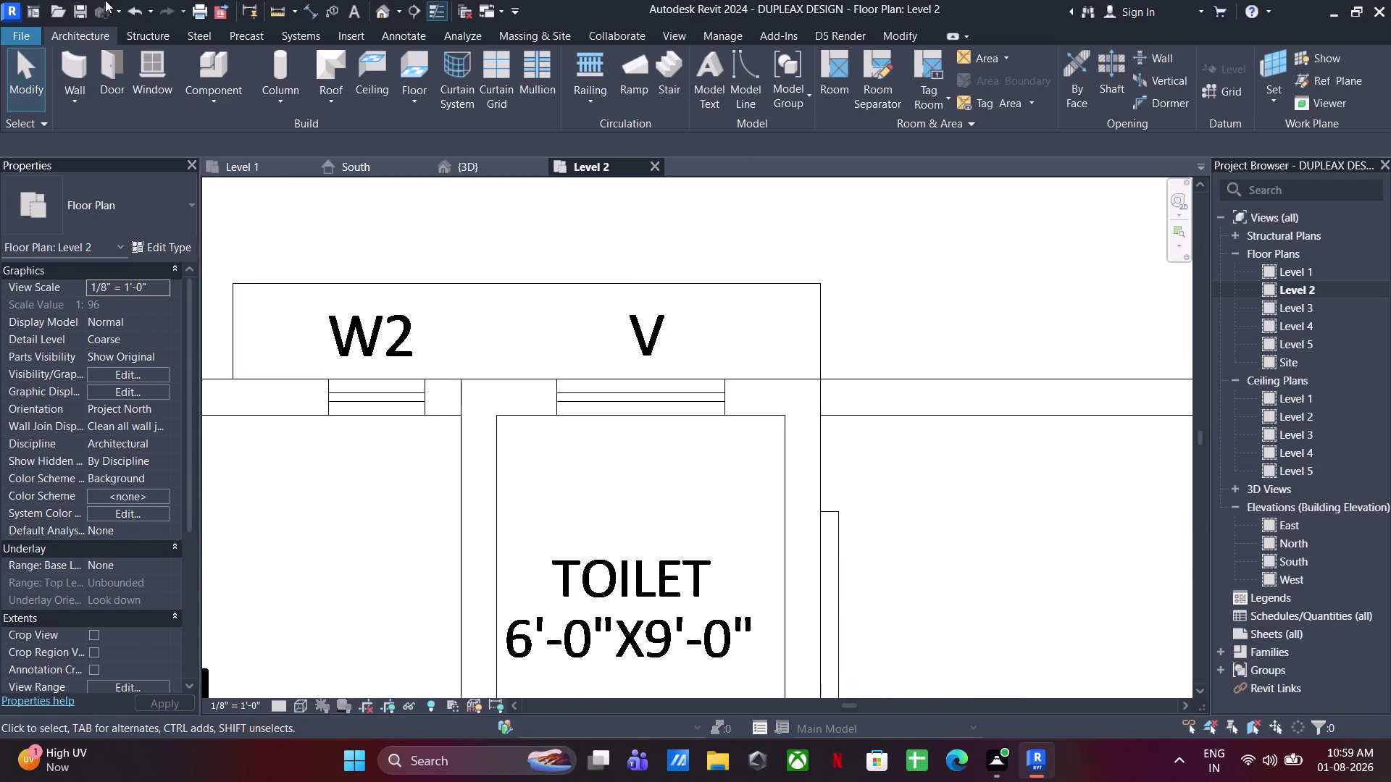
Set up the 3'6" VENTILATER window type with a 3'-0" sill and 4'-0" head height.
click(156, 69)
click(120, 193)
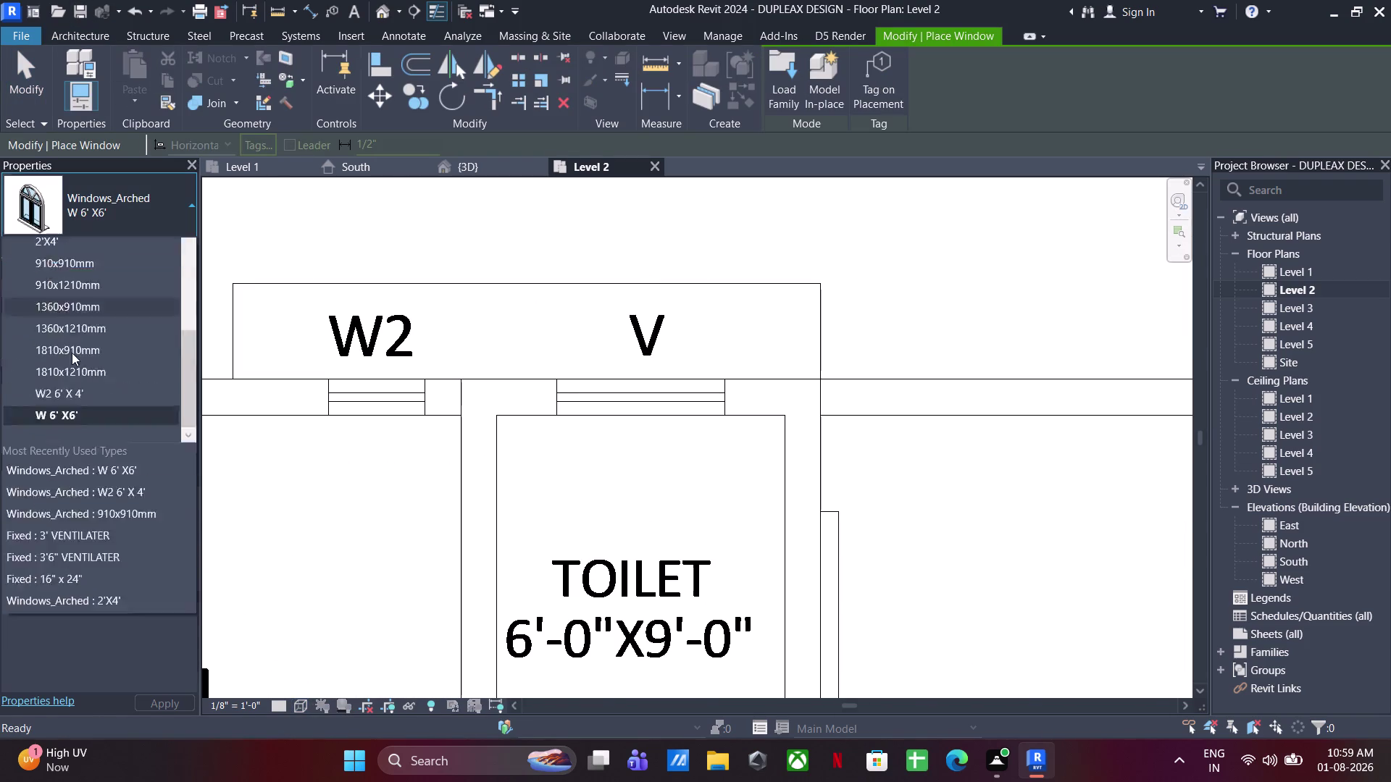
scroll(up, 3)
click(81, 334)
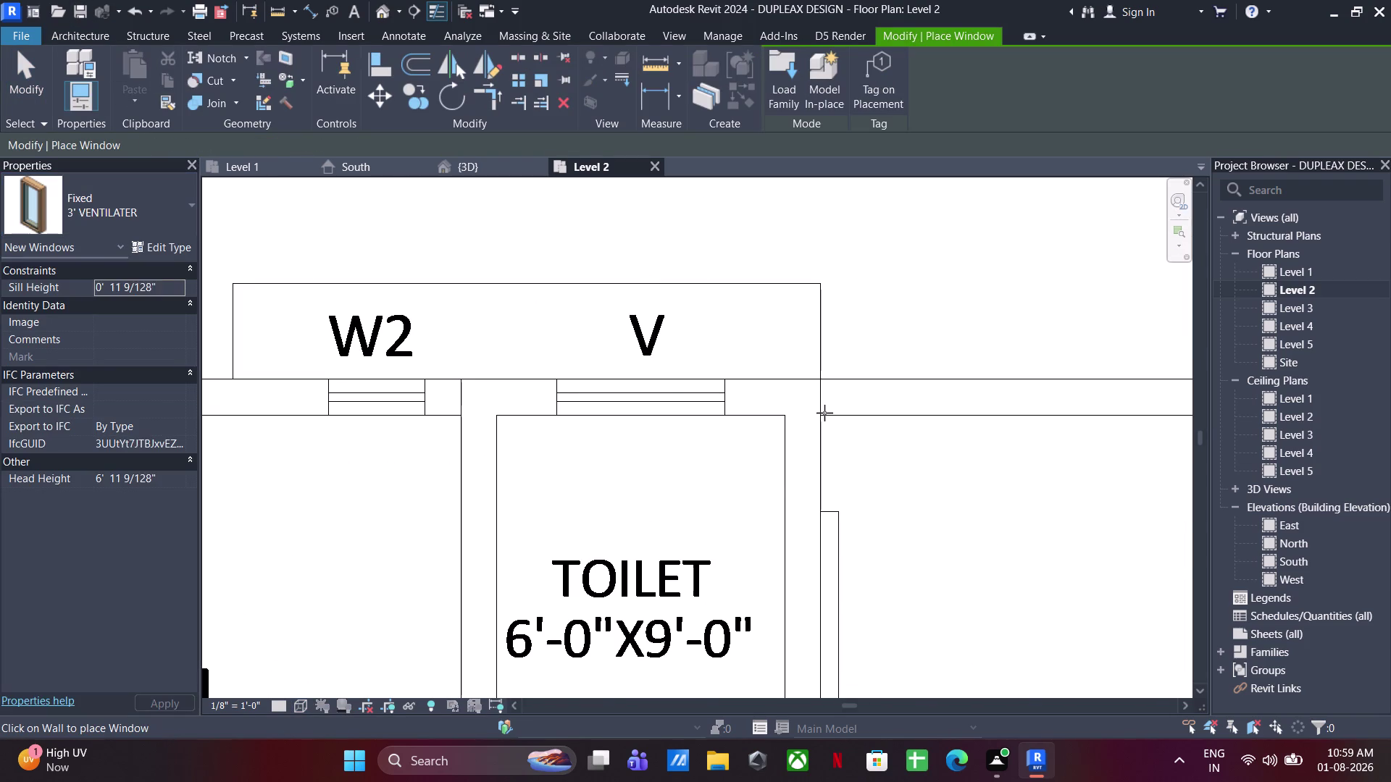
click(160, 205)
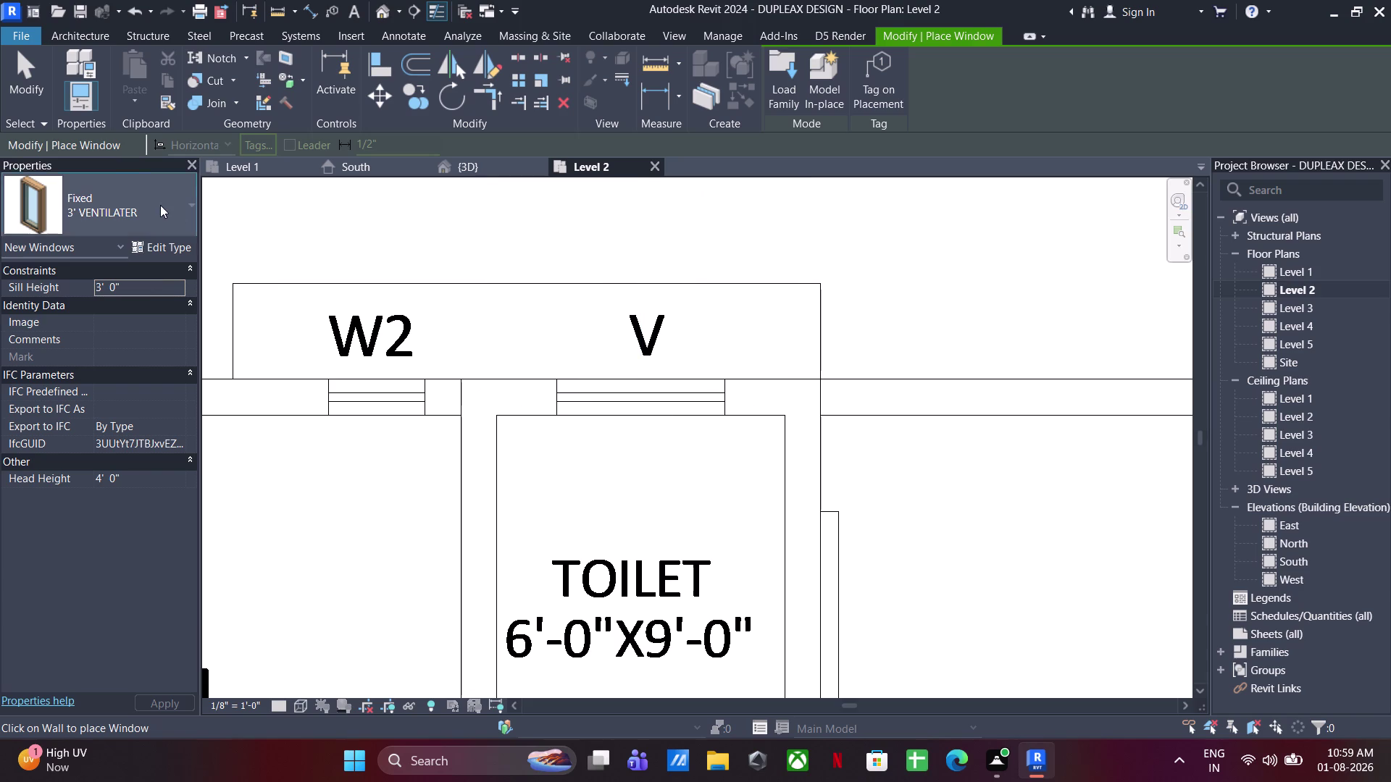
scroll(up, 3)
click(72, 313)
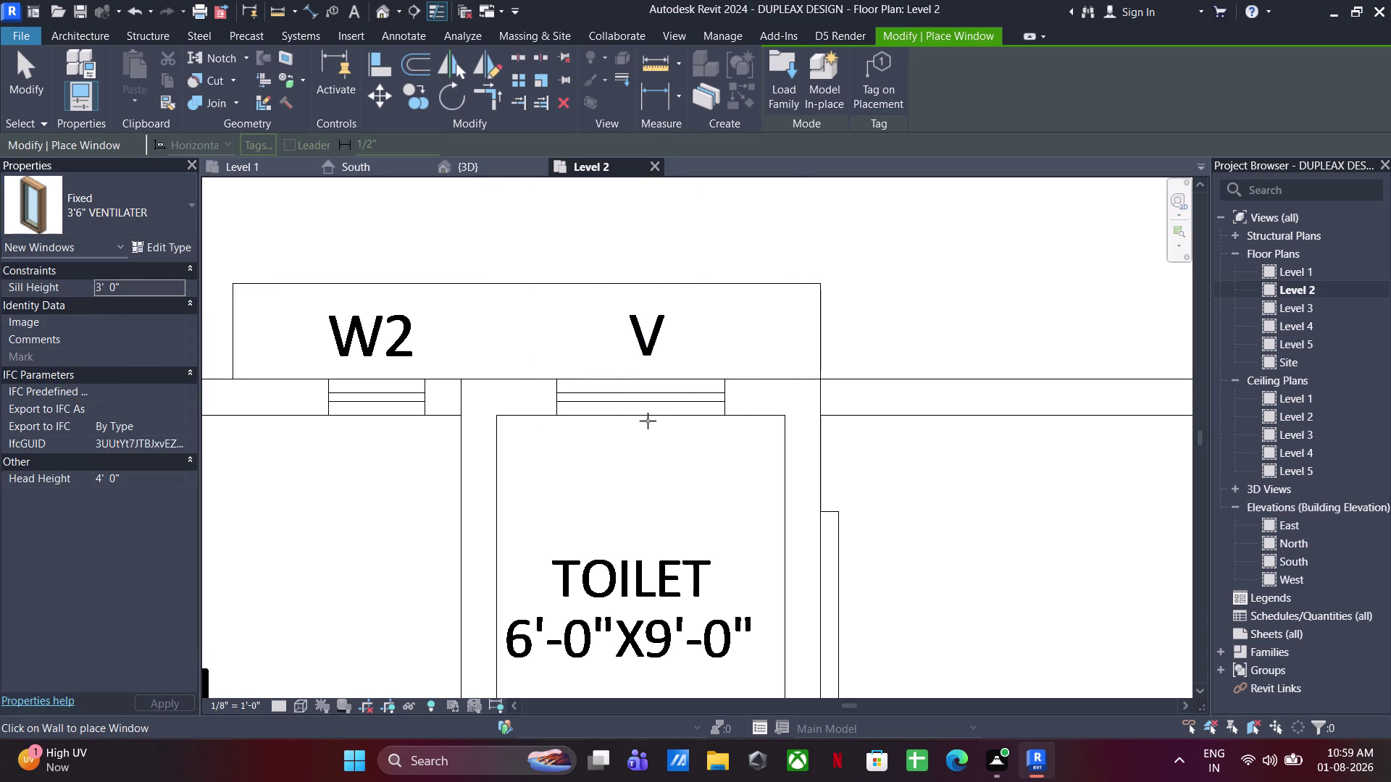
Pan across the Level 2 plan, then leave window placement.
click(642, 398)
scroll(down, 3)
middle_drag(742, 433, 1000, 264)
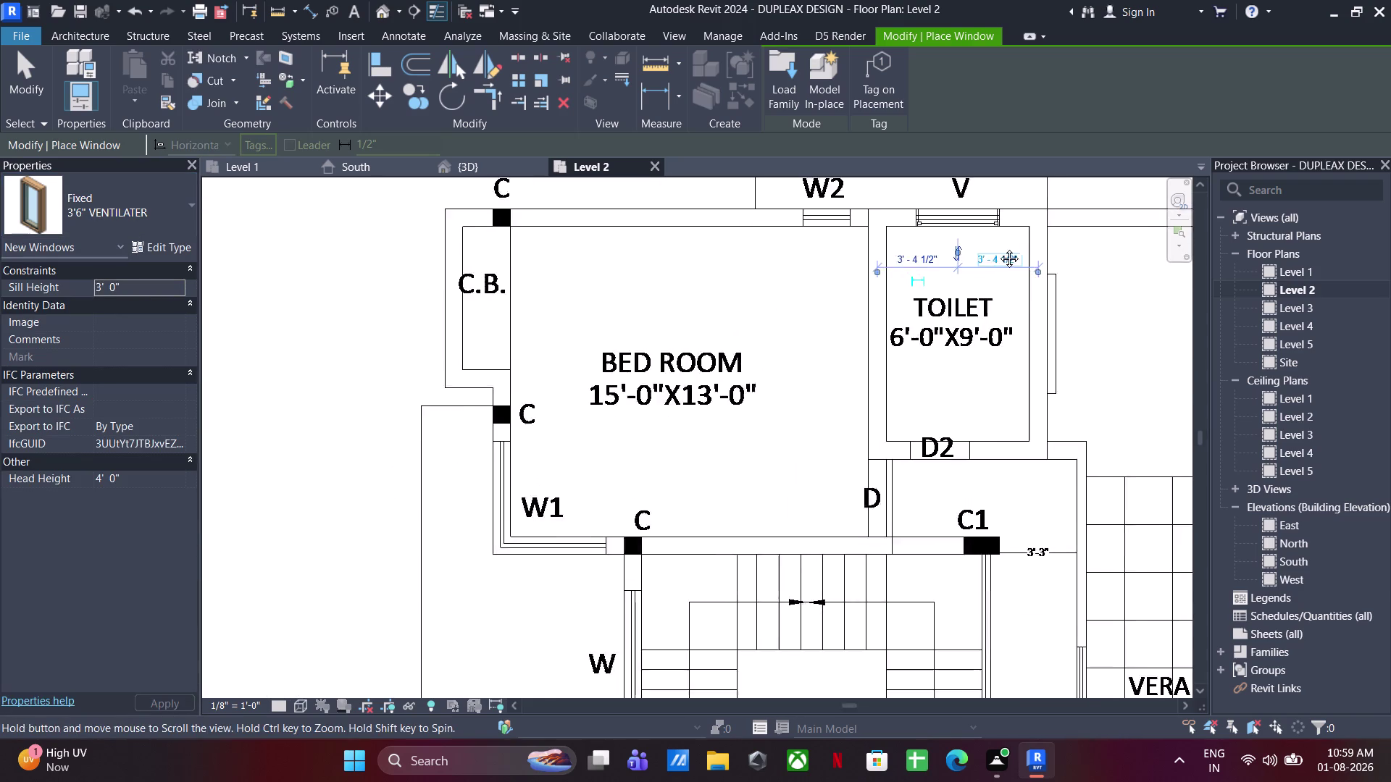
middle_drag(1000, 264, 991, 239)
scroll(down, 3)
middle_drag(838, 350, 706, 188)
scroll(up, 3)
scroll(up, 3)
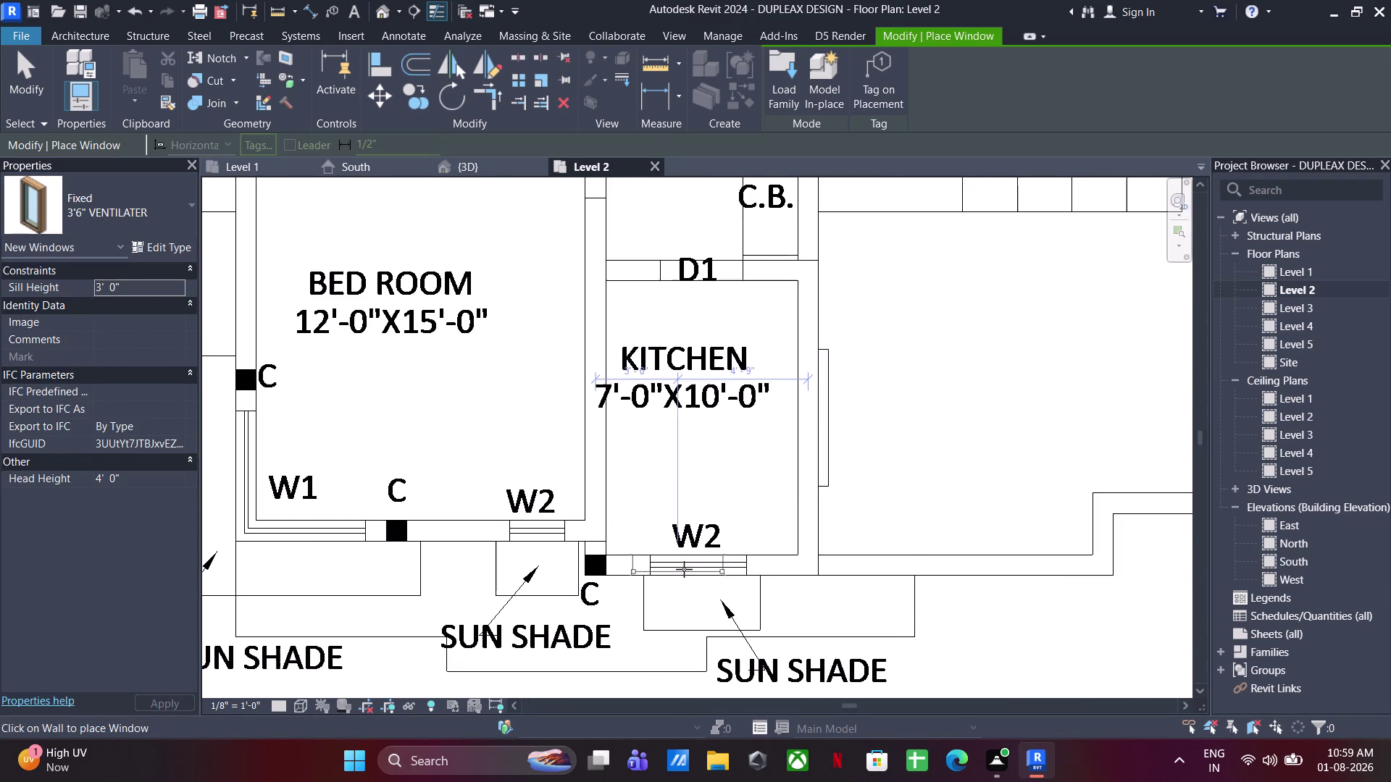
scroll(down, 3)
middle_drag(731, 550, 744, 573)
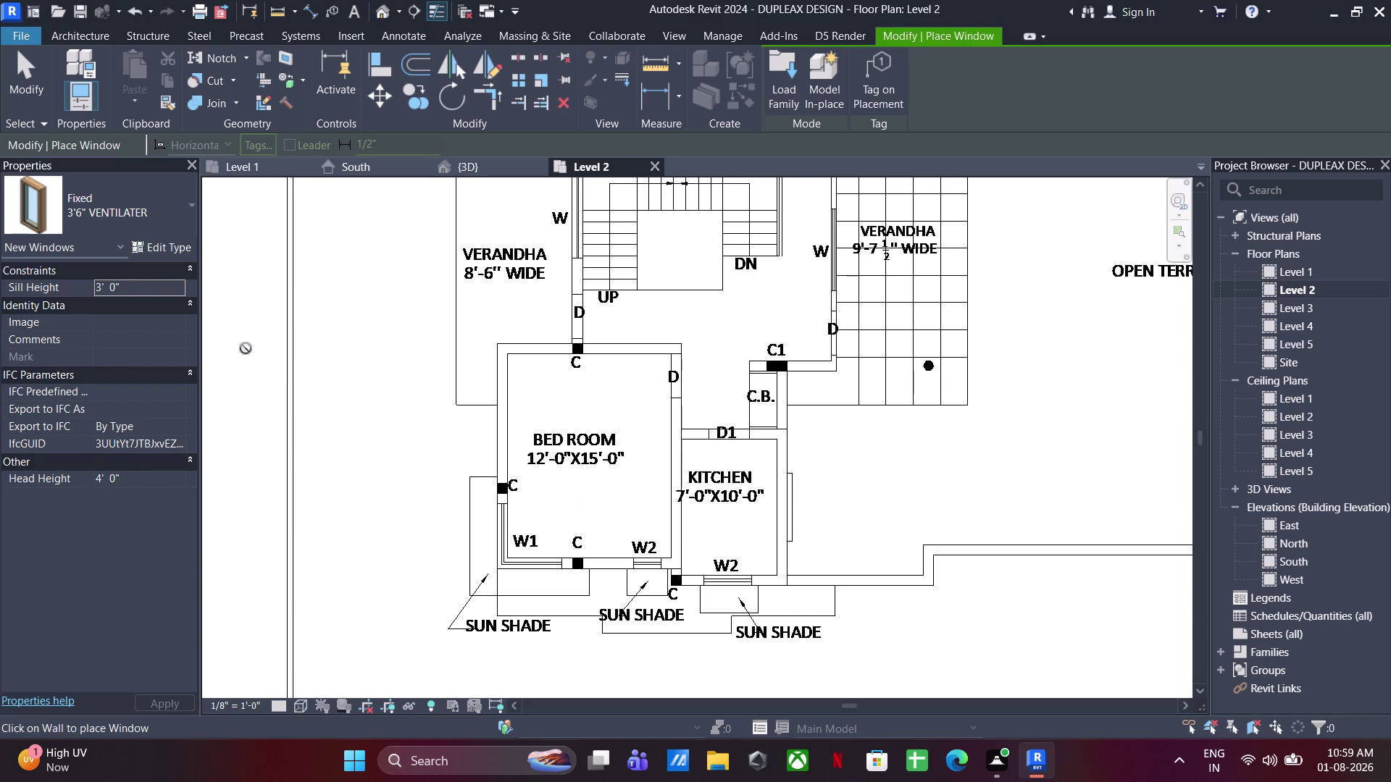
key(Escape)
key(Escape)
key(Escape)
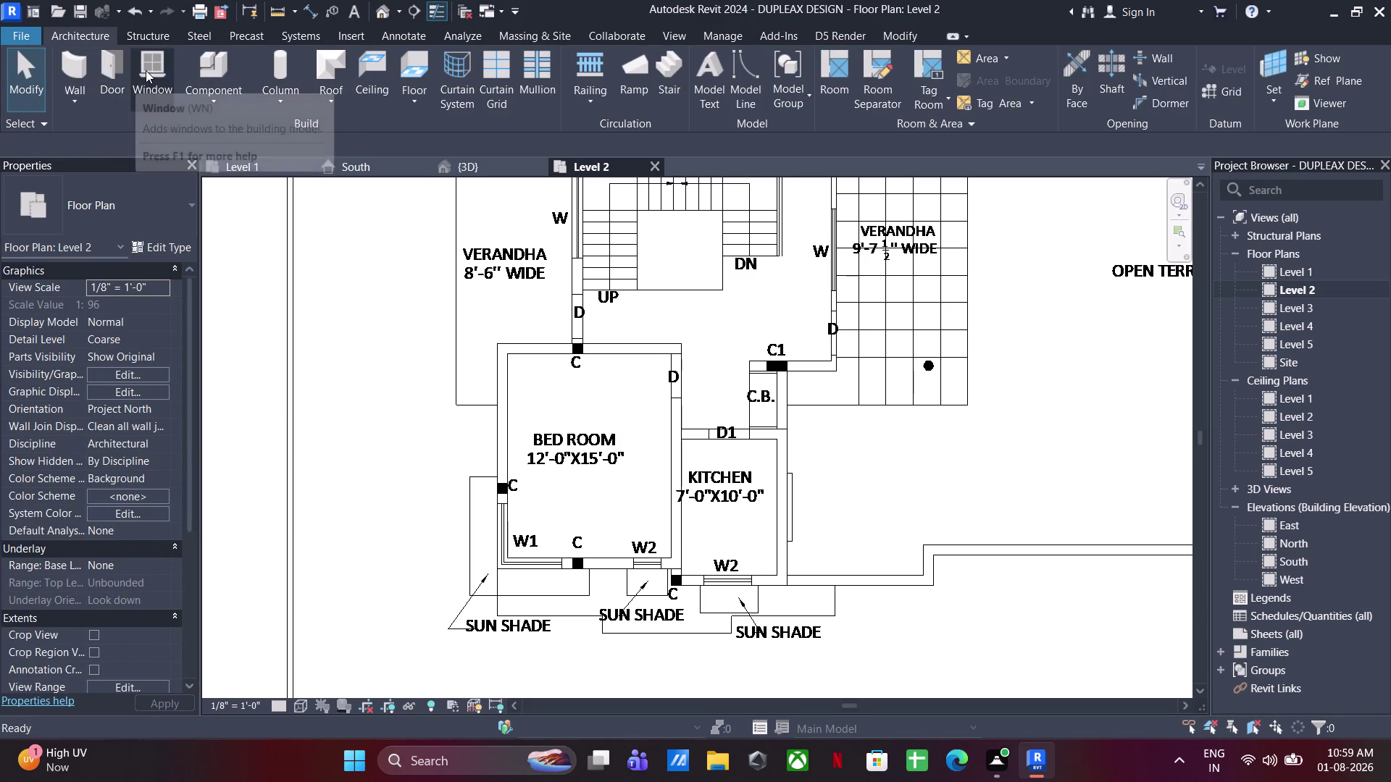
Start the Window tool with the Windows_Arched 2'X4' type.
click(145, 70)
click(63, 202)
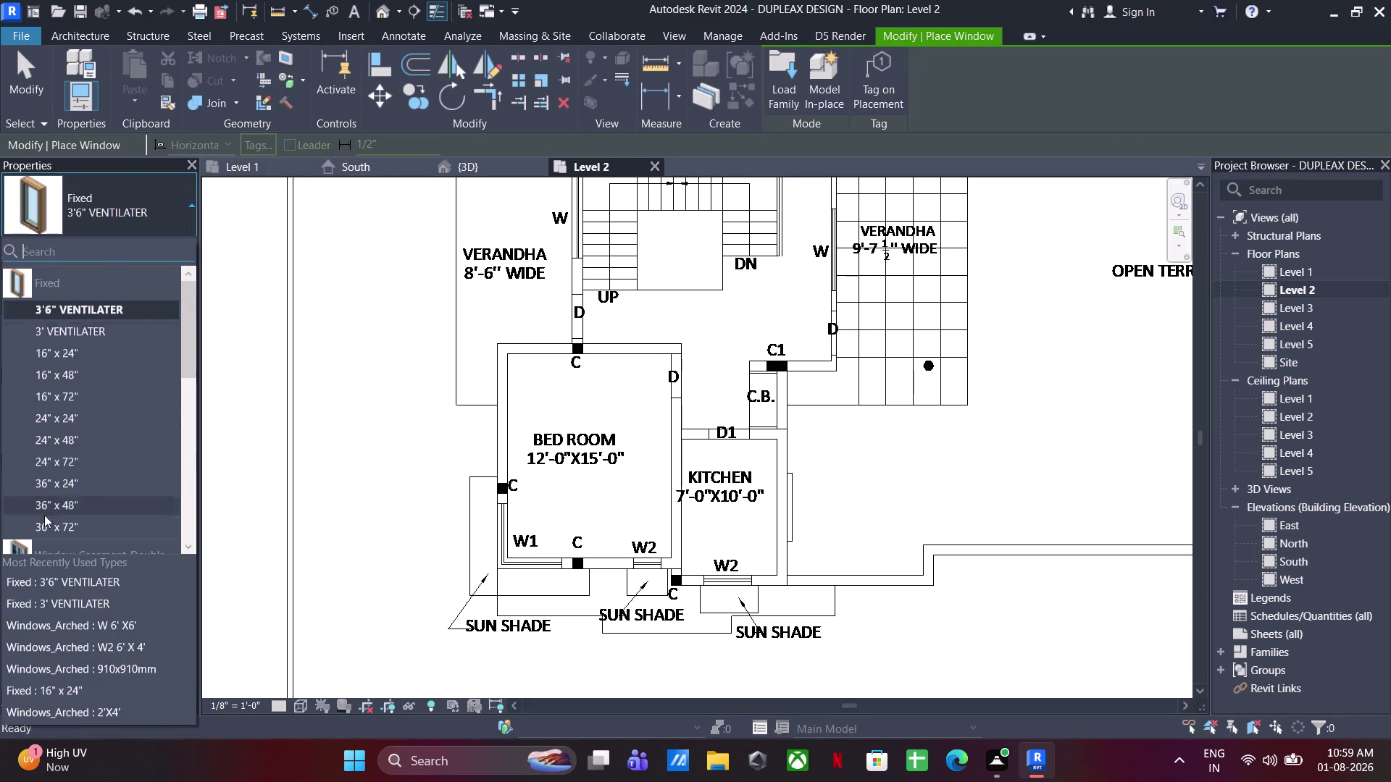
scroll(down, 3)
scroll(down, 3)
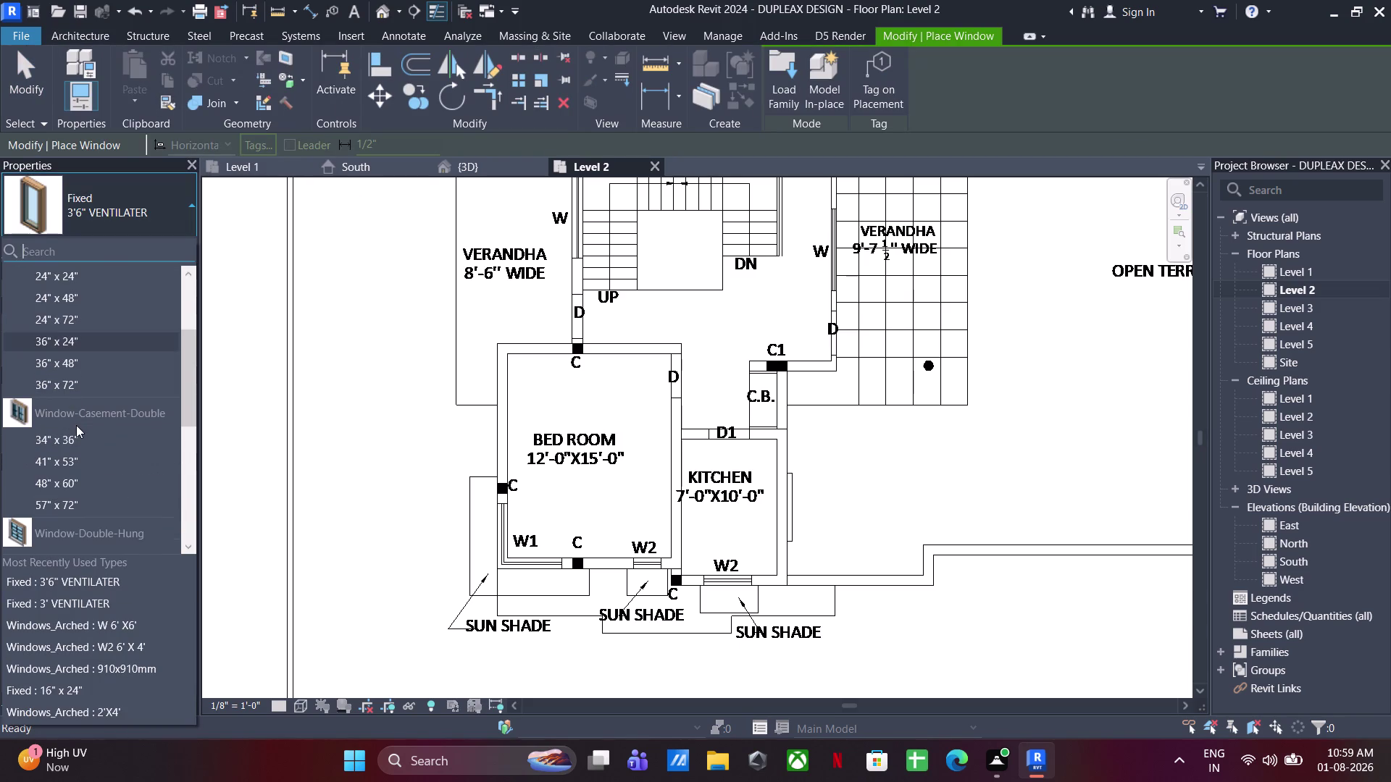
scroll(down, 3)
scroll(down, 3)
scroll(up, 3)
scroll(down, 3)
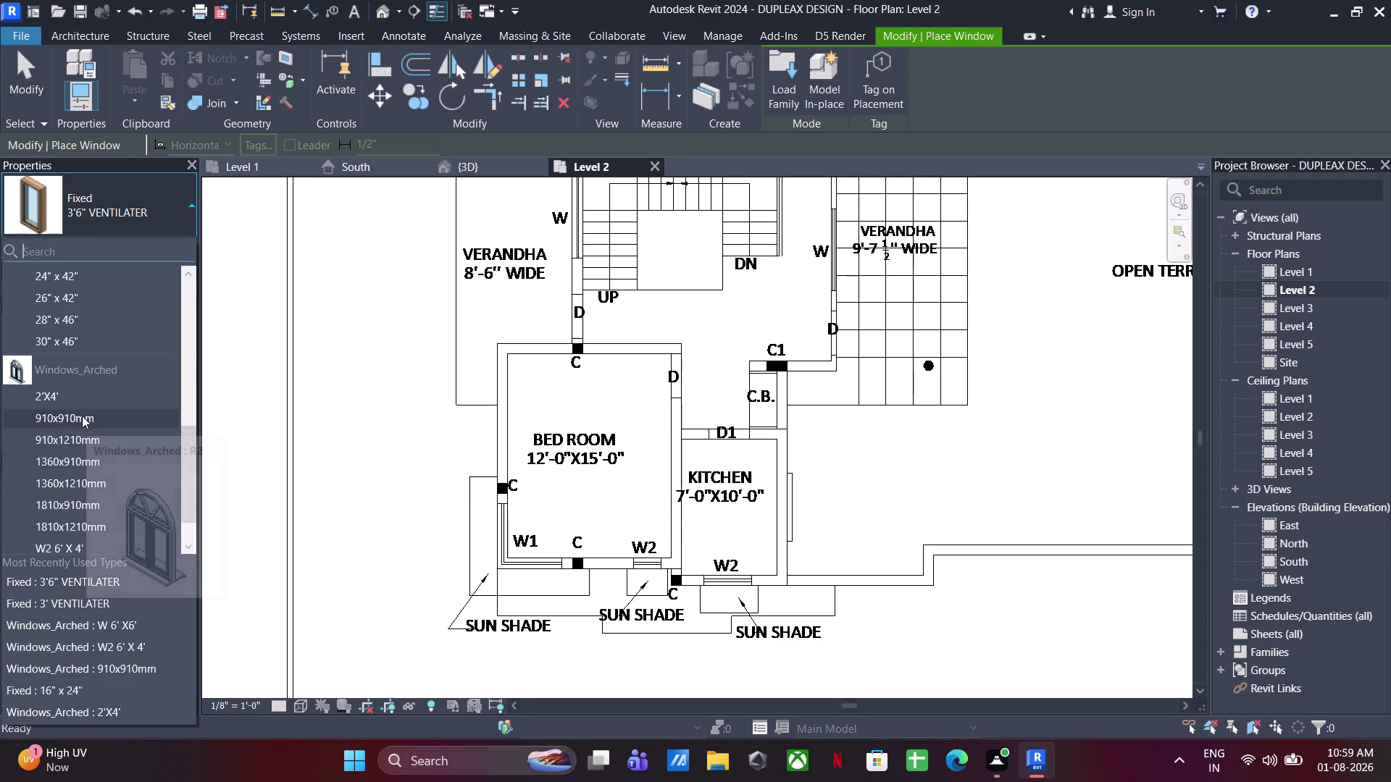
click(86, 396)
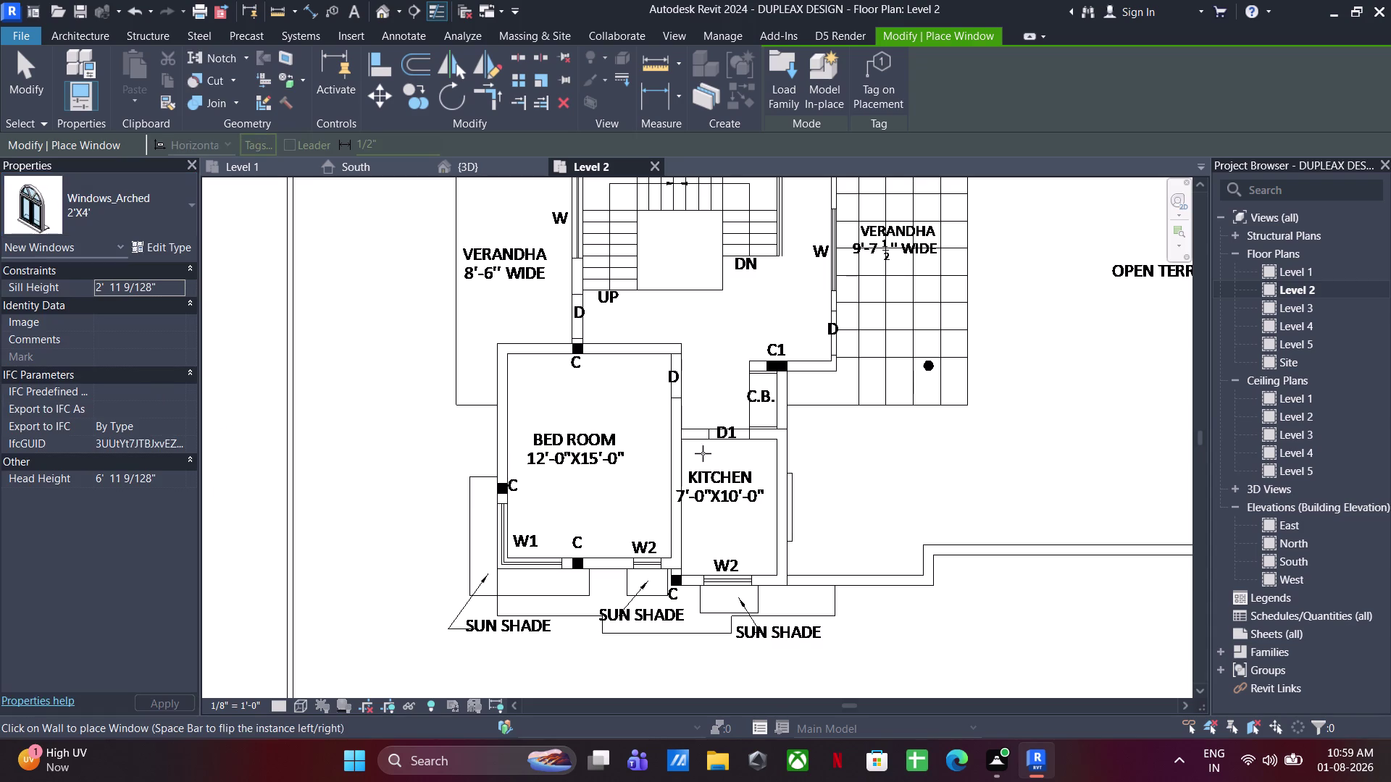
scroll(up, 3)
scroll(up, 3)
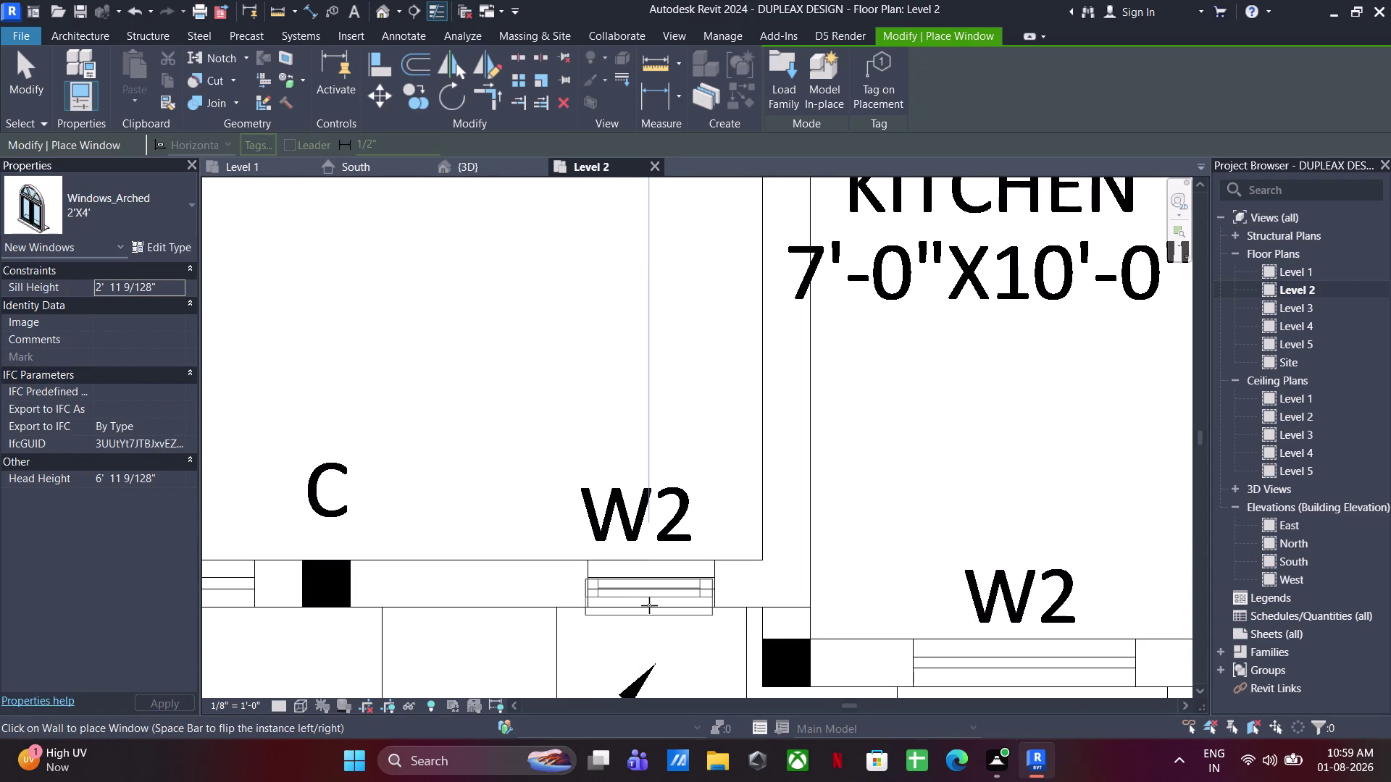
Place arched 2'X4' windows in the lower and upper bedroom W2 openings.
click(649, 606)
scroll(down, 3)
middle_drag(678, 468, 663, 781)
middle_drag(661, 328, 637, 569)
scroll(up, 3)
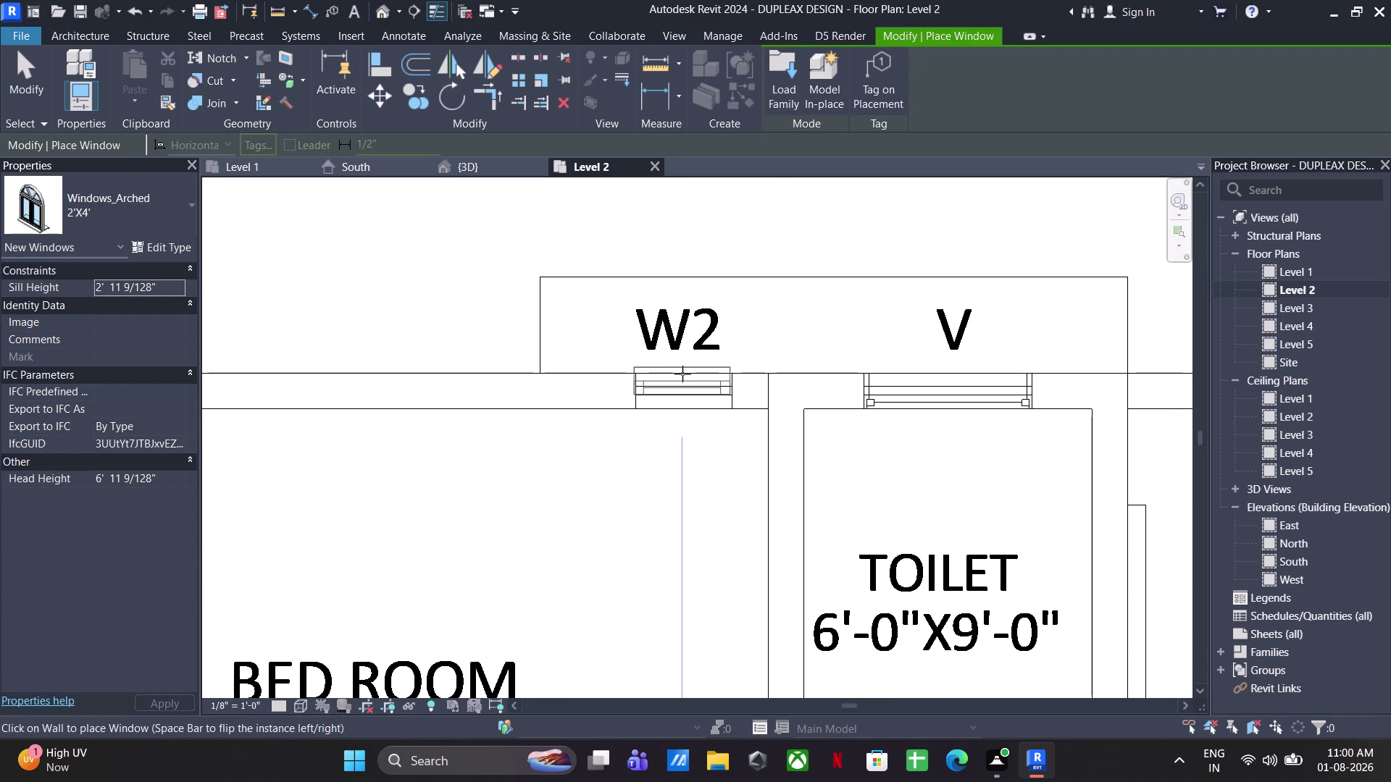
click(683, 373)
scroll(up, 3)
key(Escape)
key(Escape)
Select the upper and lower arched windows to check their placement.
click(710, 353)
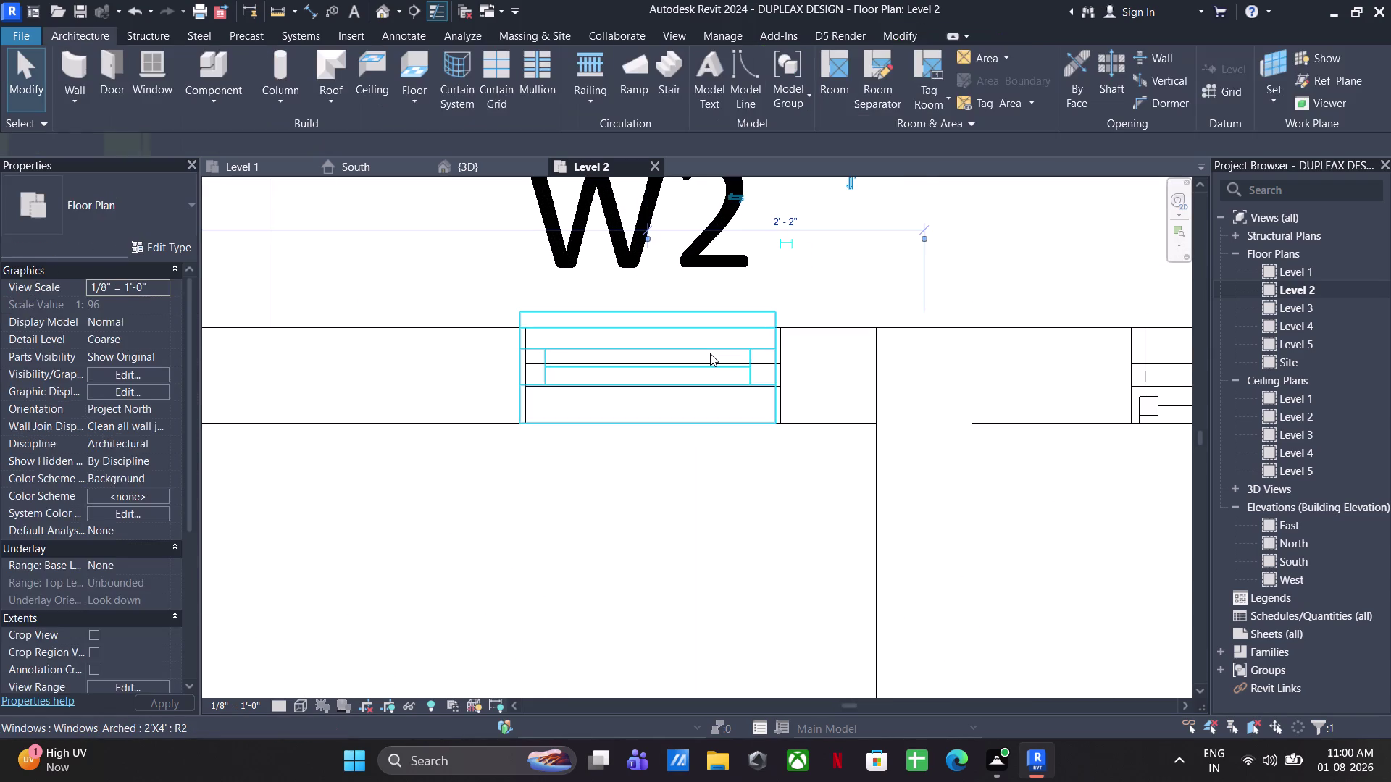
key(Right)
scroll(down, 3)
middle_drag(719, 547, 719, 536)
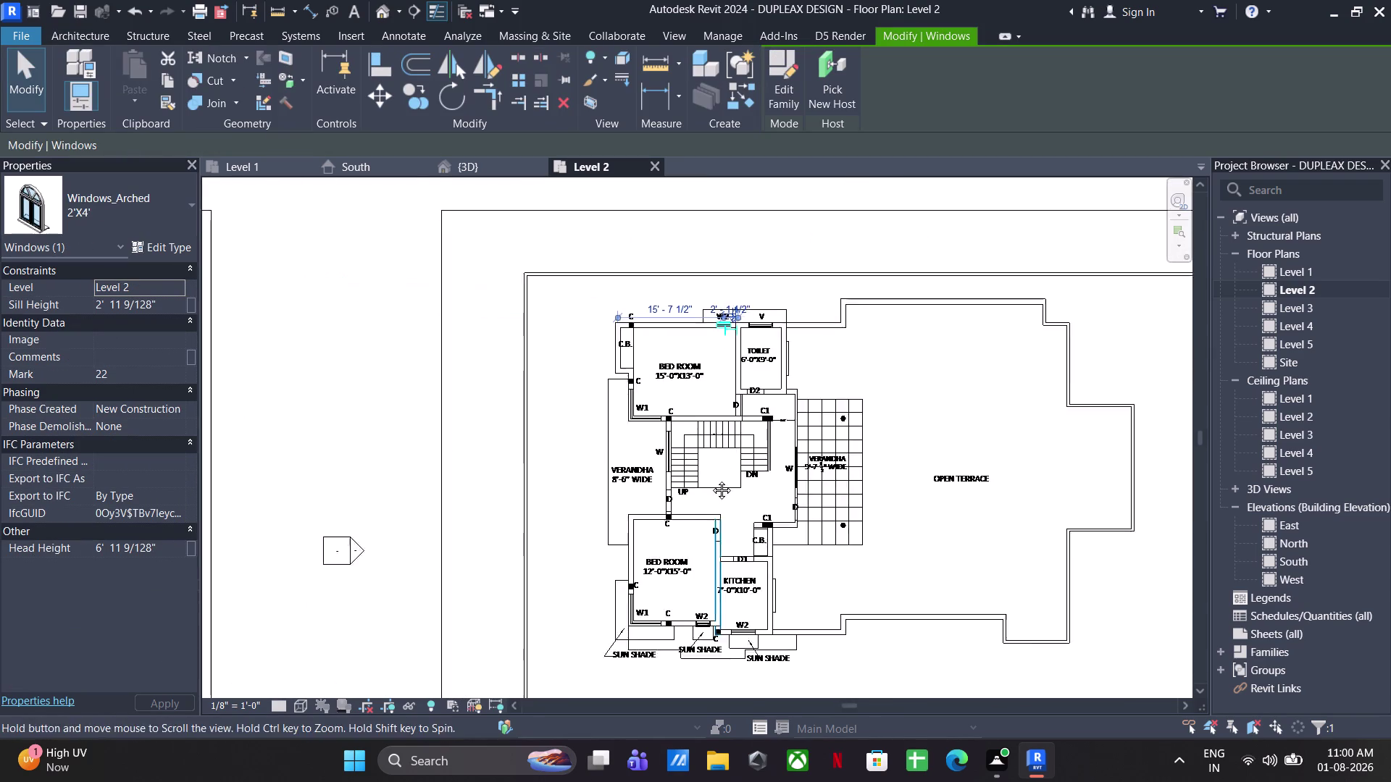
middle_drag(719, 537, 718, 266)
scroll(up, 3)
click(729, 333)
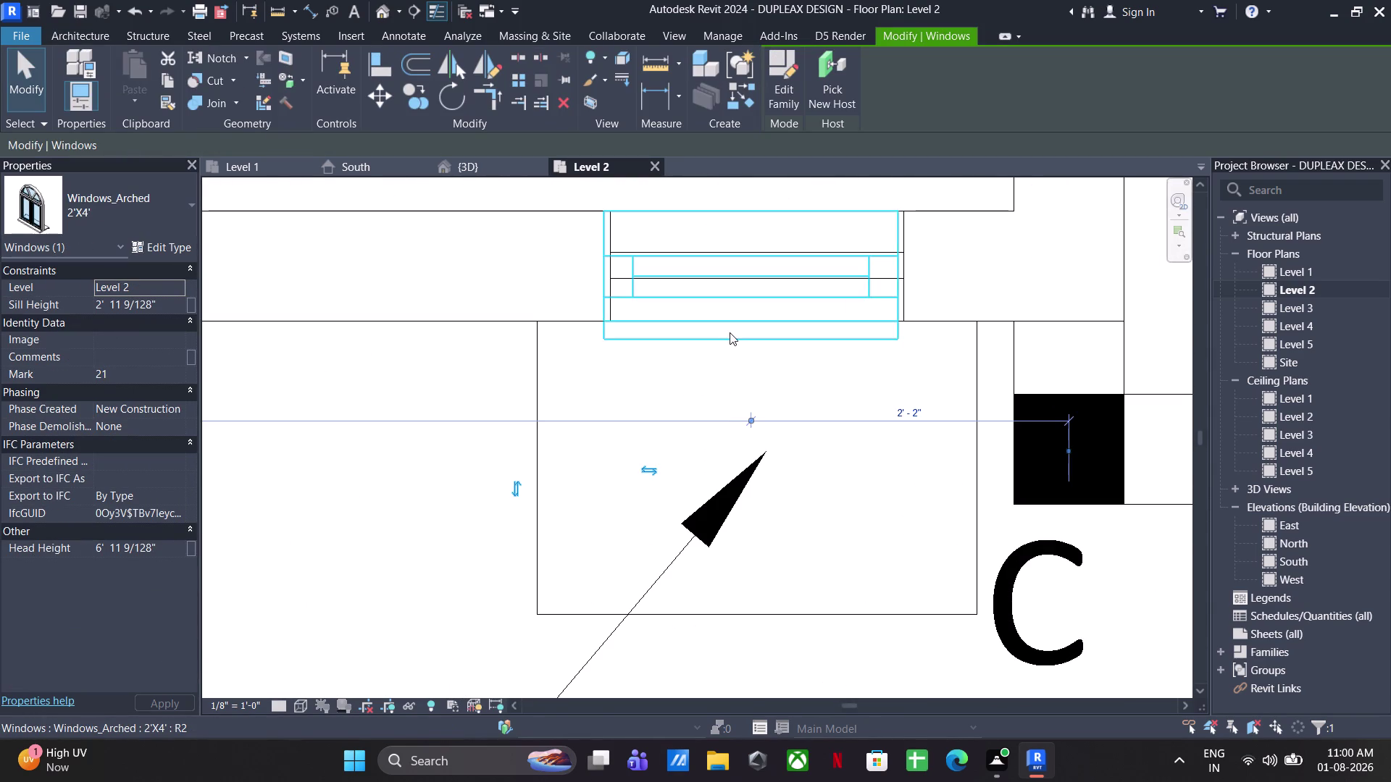
key(Right)
key(Right)
click(851, 488)
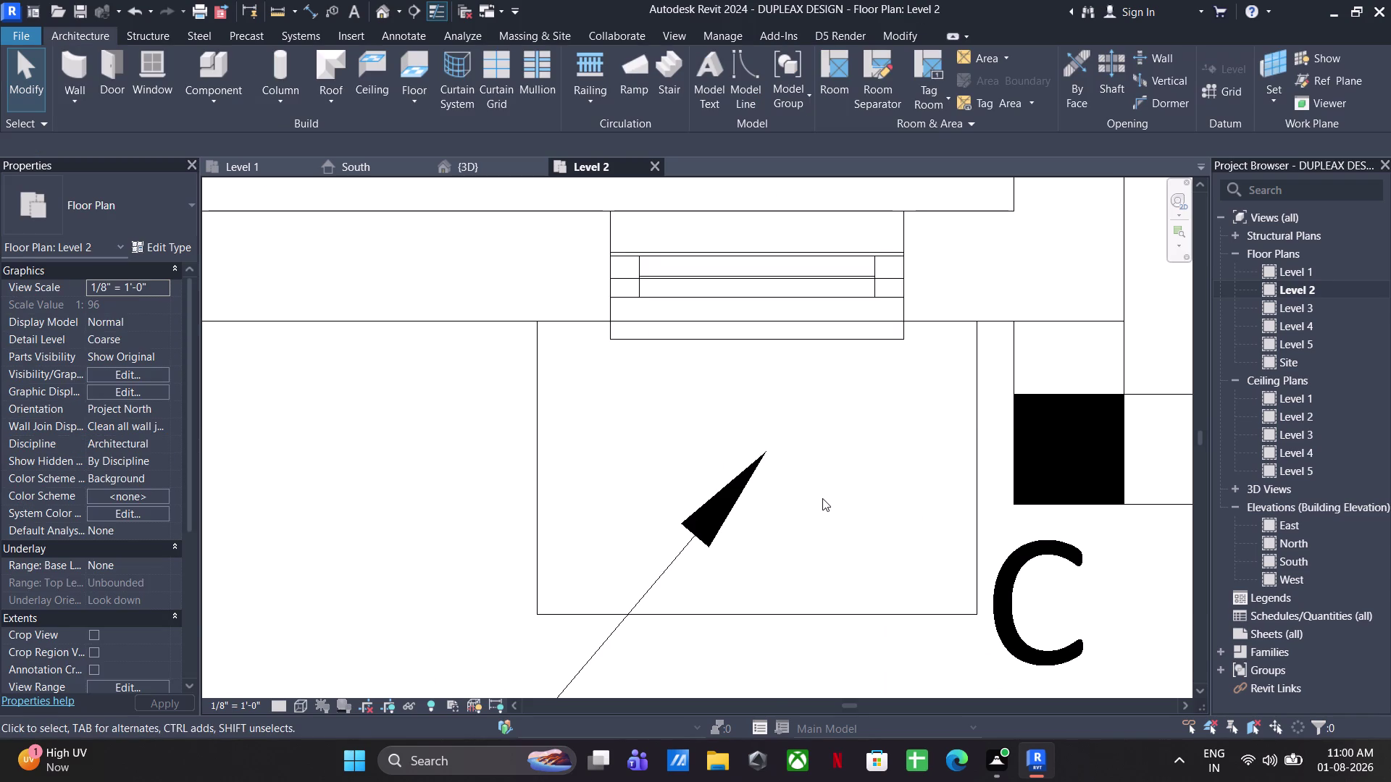
Pan the plan toward the staircase walls.
scroll(down, 3)
middle_drag(809, 473, 707, 716)
scroll(down, 3)
middle_drag(677, 491, 656, 488)
scroll(up, 3)
click(153, 61)
click(110, 173)
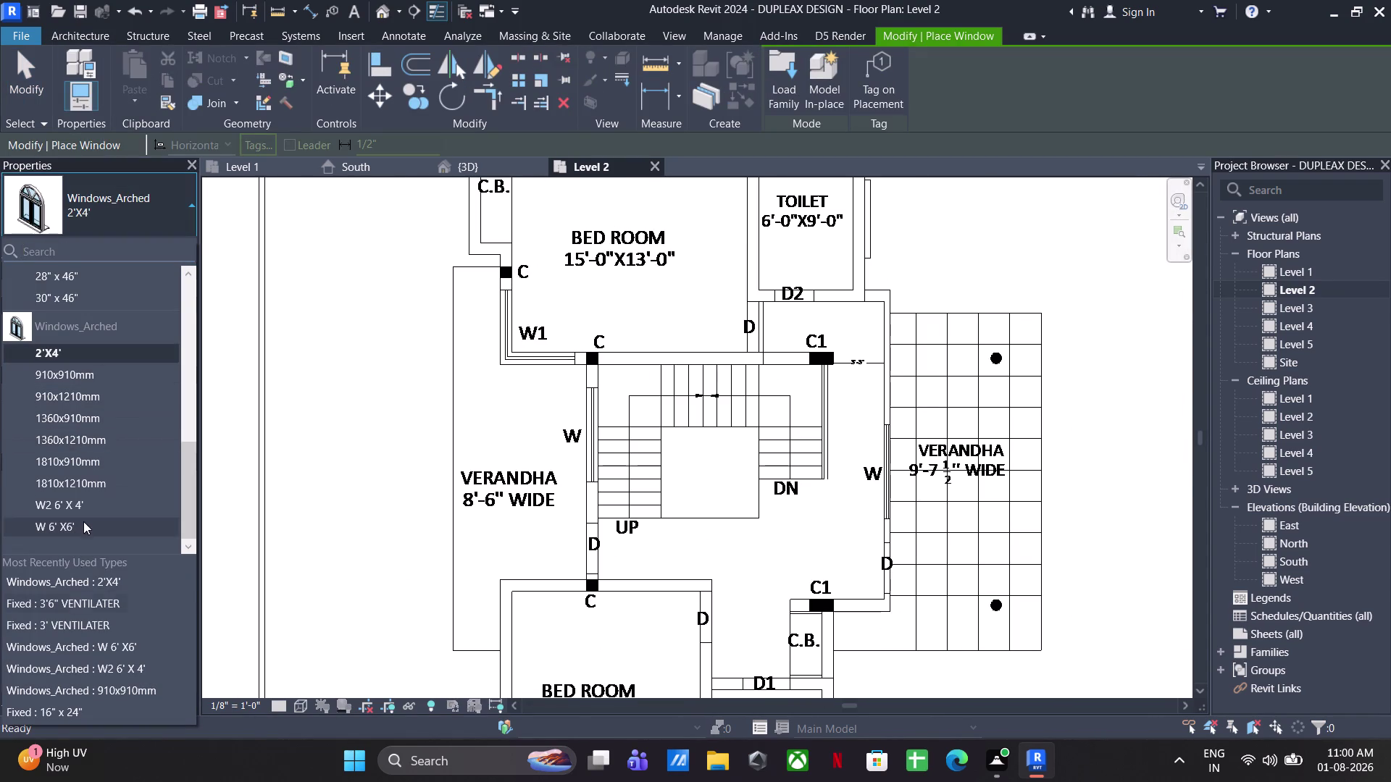
Place Windows_Arched W 6' X6' windows in the two W openings beside the stair.
click(76, 527)
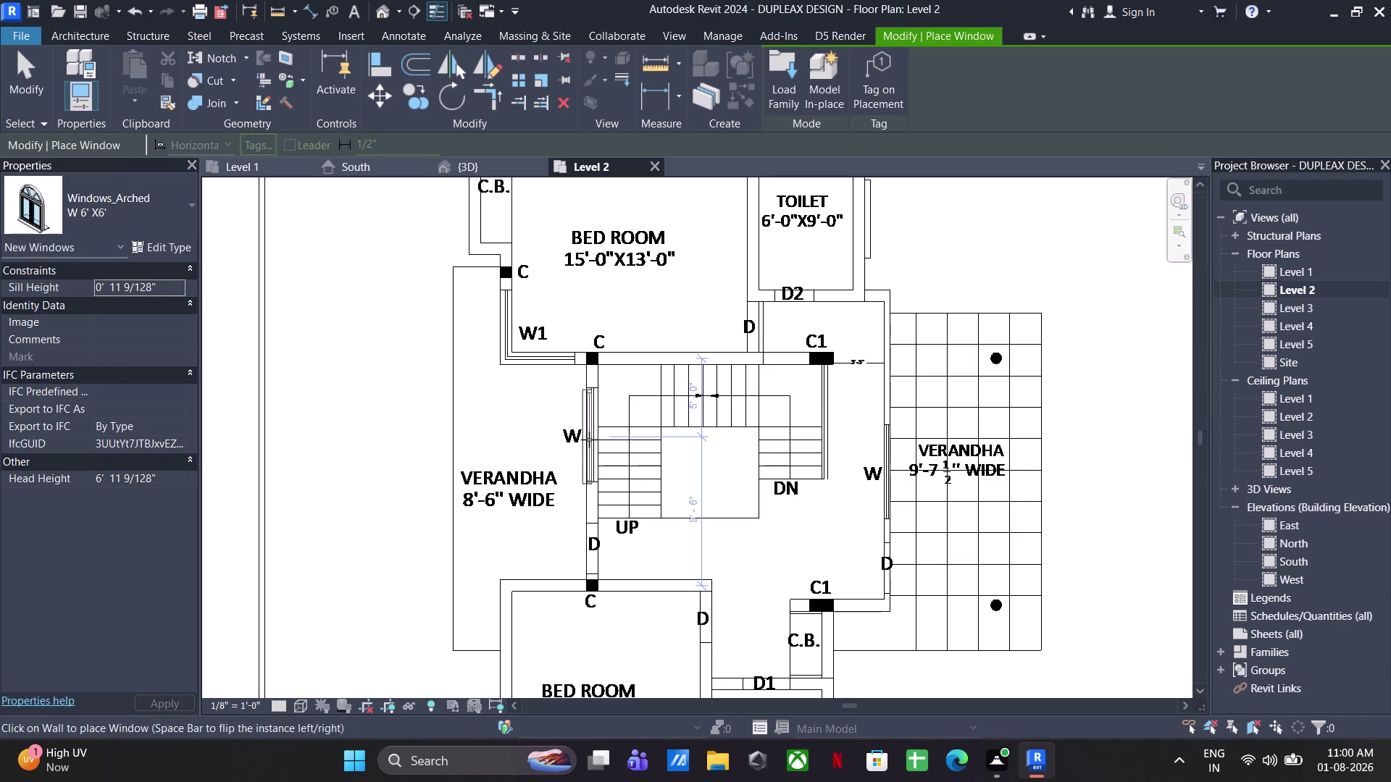
click(589, 434)
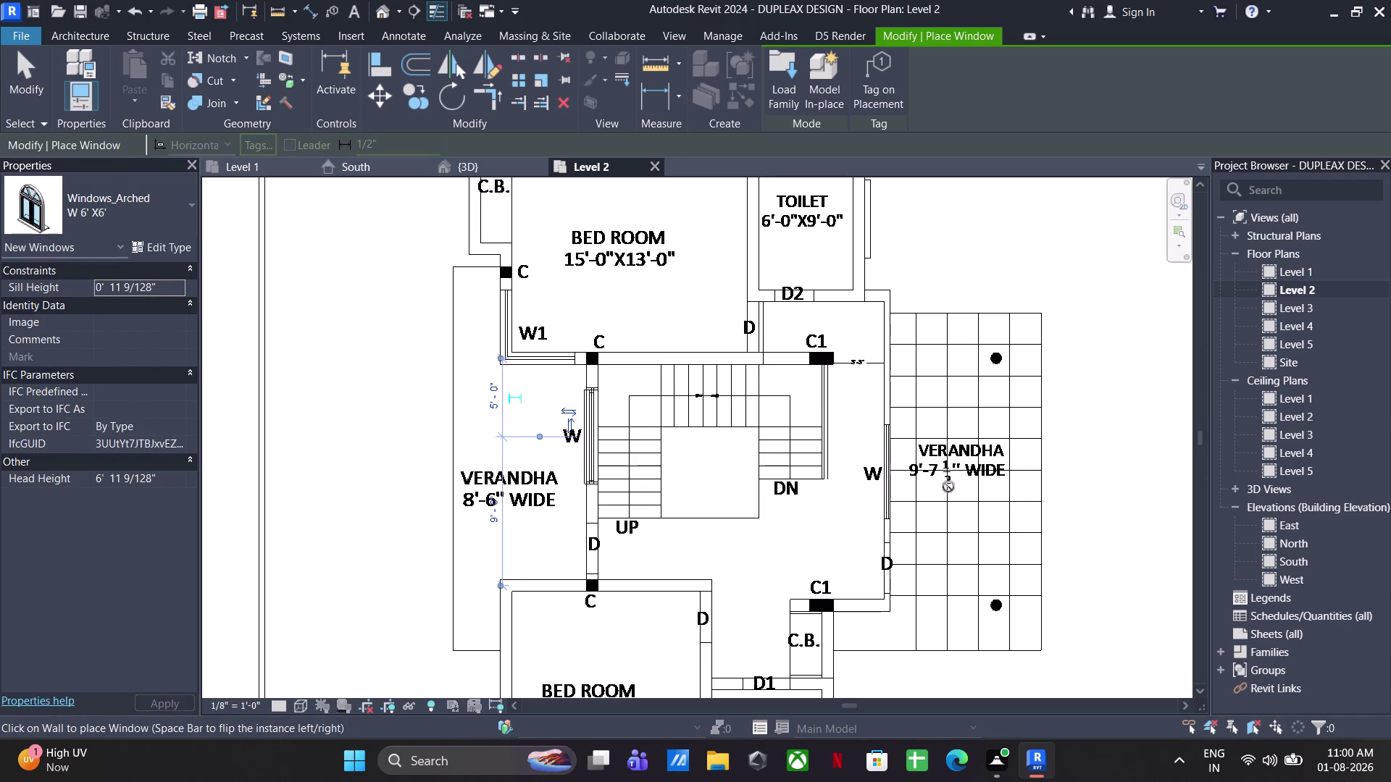
click(887, 476)
key(Escape)
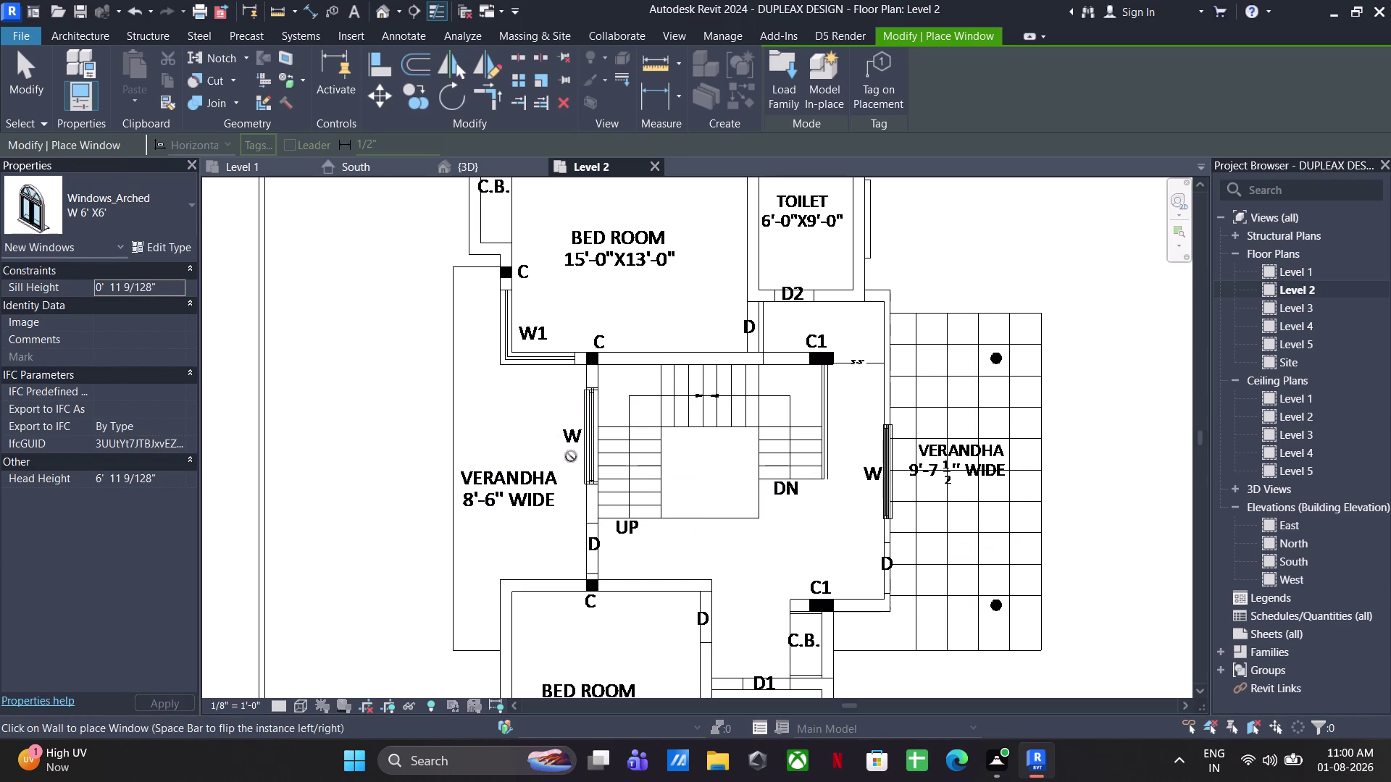
key(Escape)
scroll(up, 3)
key(Escape)
key(Escape)
Check the stair-side window, then pan down to the kitchen W2 opening.
click(652, 422)
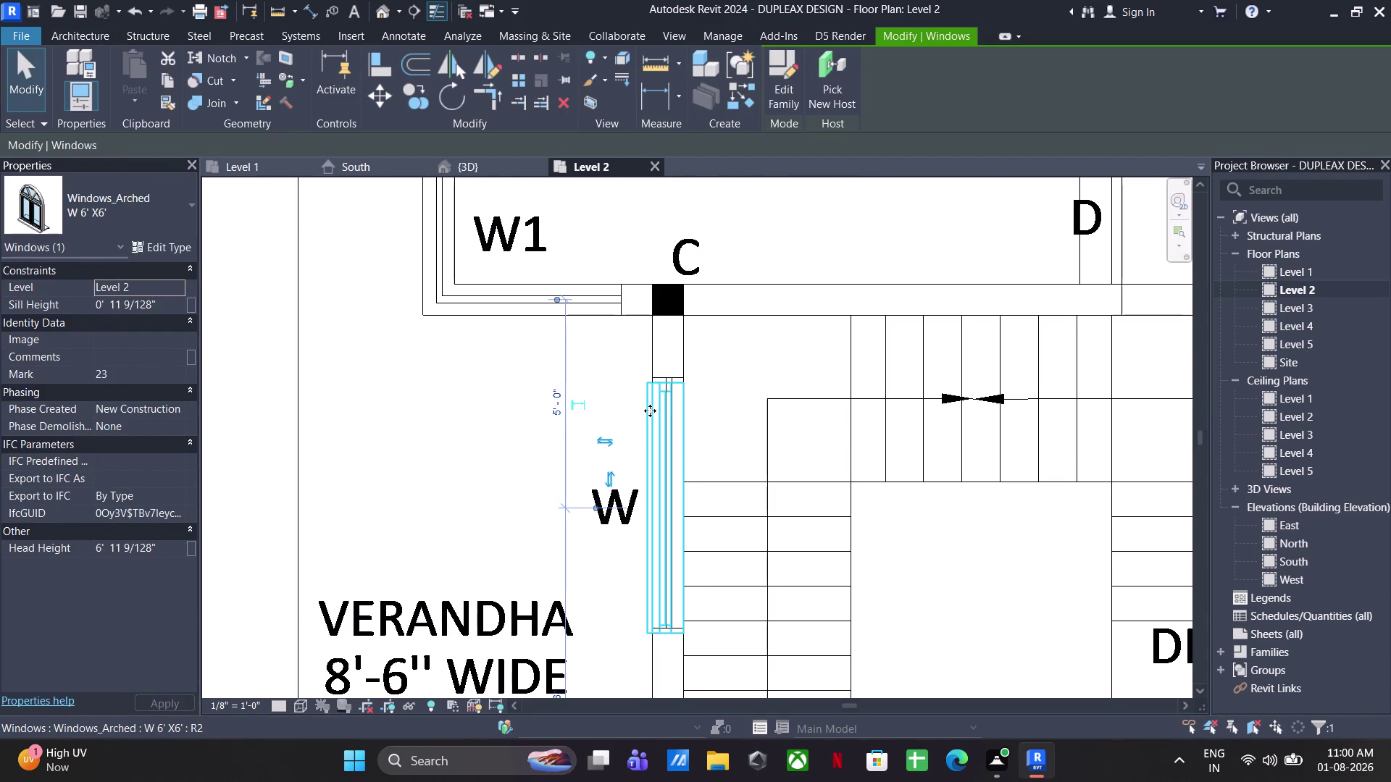
key(Up)
scroll(up, 3)
key(Up)
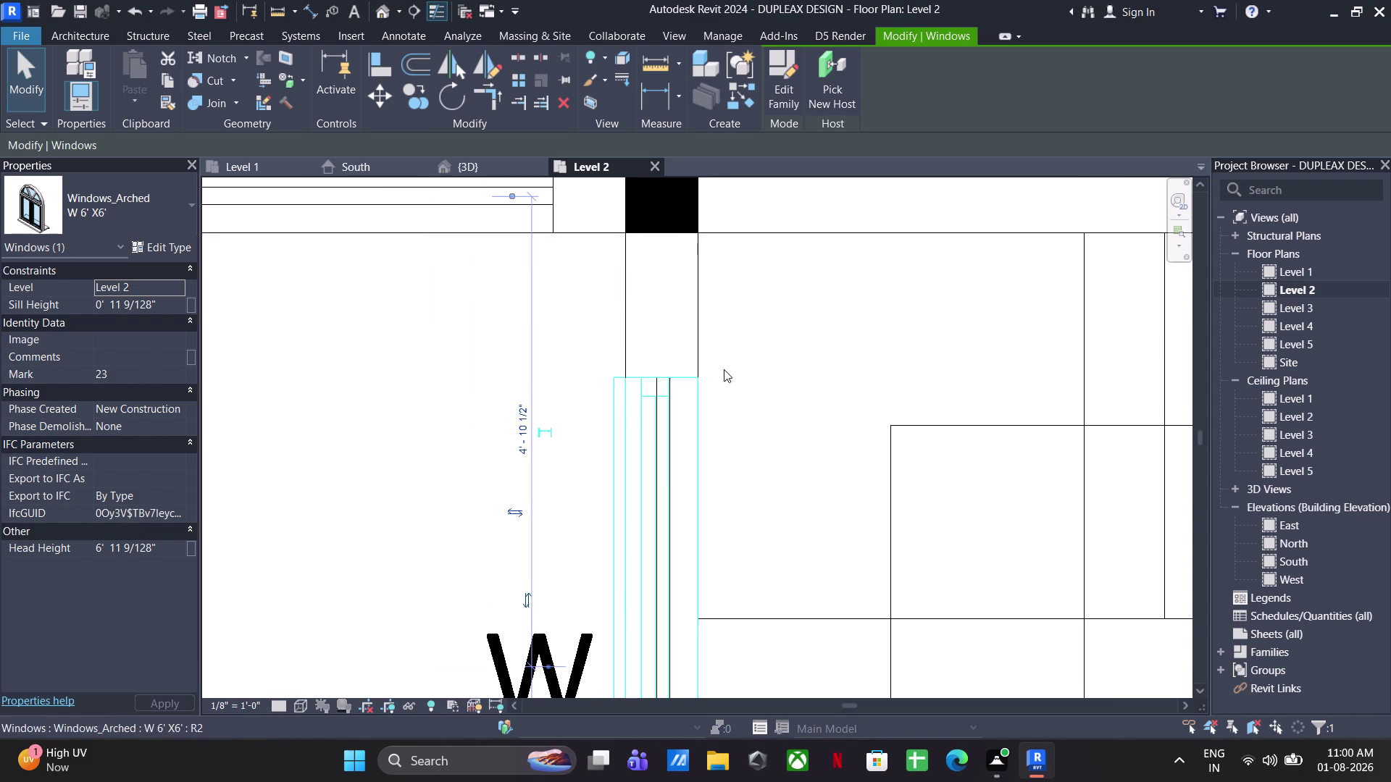
click(765, 364)
scroll(down, 3)
middle_drag(667, 410, 619, 415)
middle_drag(656, 446, 652, 446)
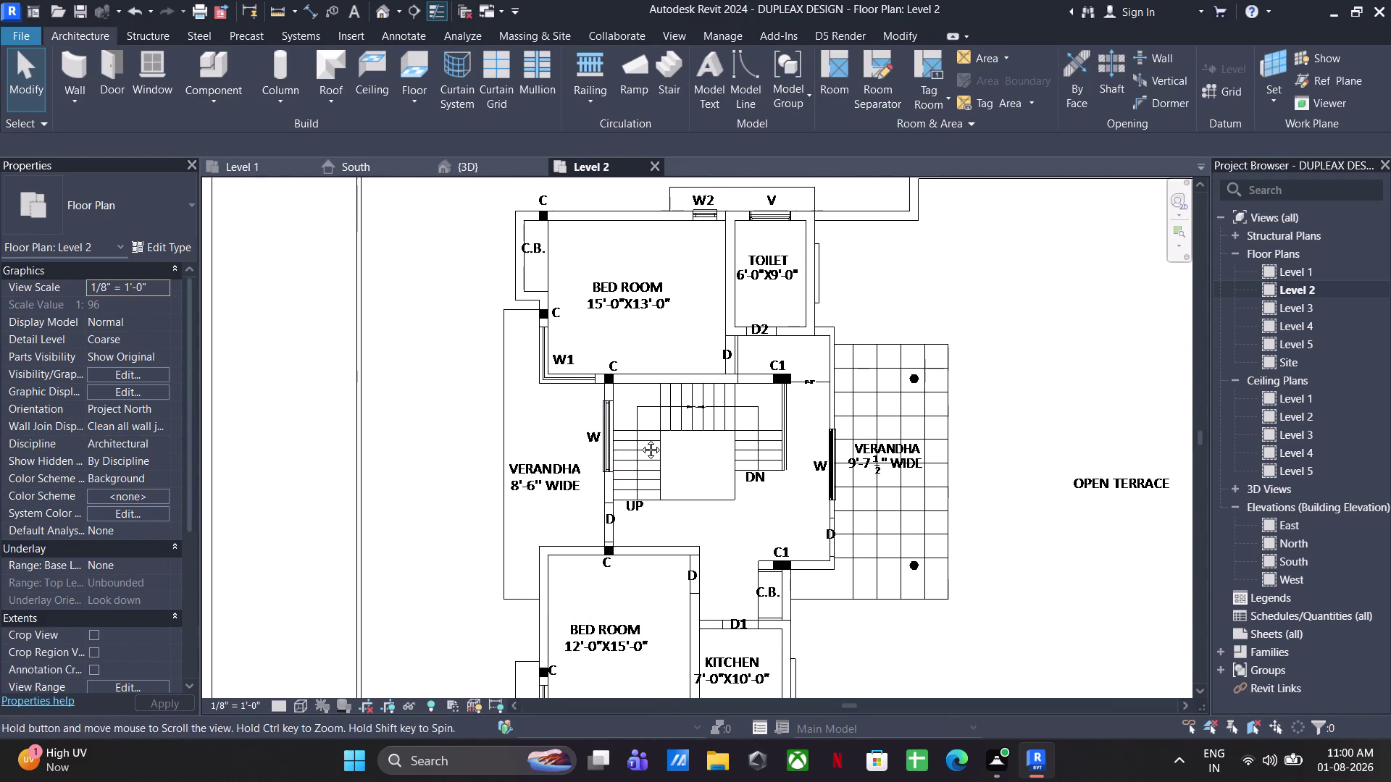
middle_drag(653, 447, 613, 398)
scroll(down, 3)
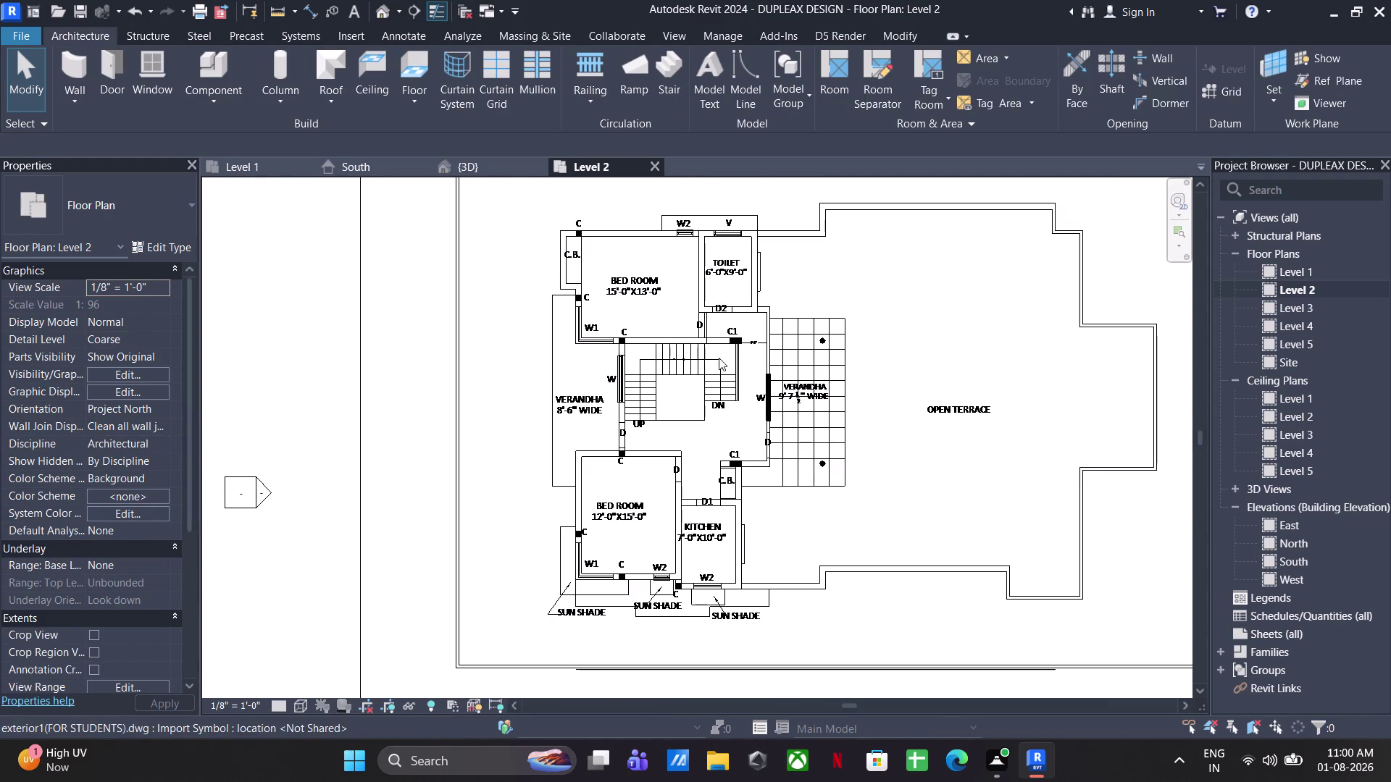
scroll(up, 3)
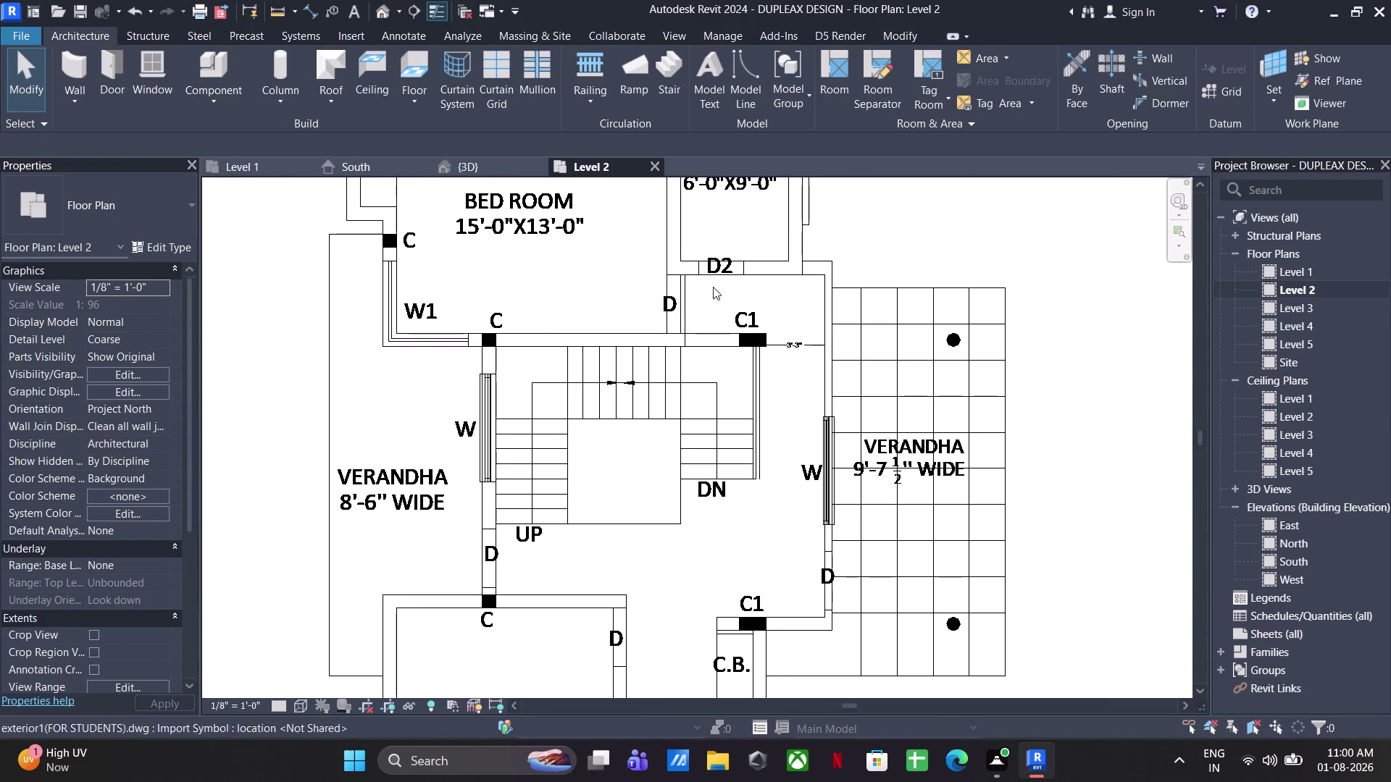
scroll(down, 3)
middle_drag(709, 298, 736, 231)
scroll(up, 3)
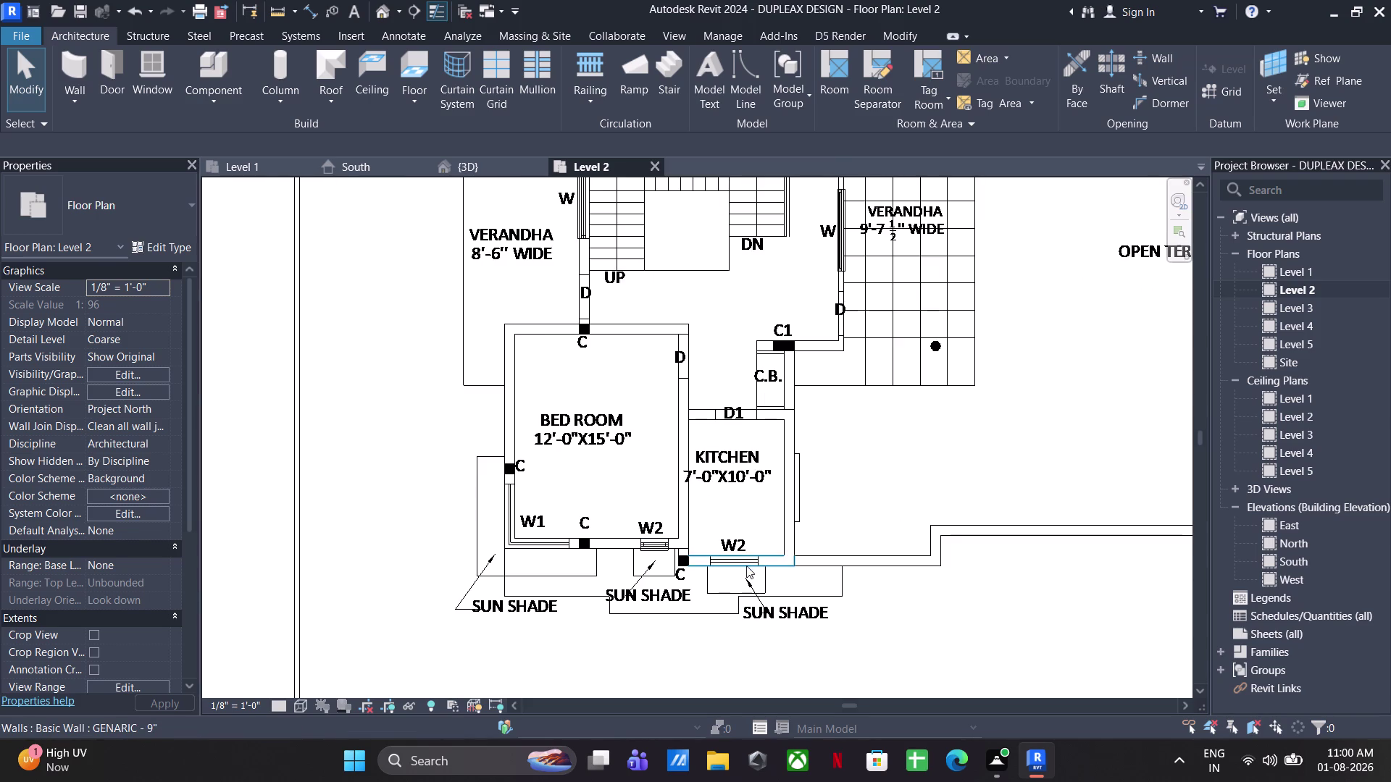
scroll(up, 3)
middle_drag(720, 549, 714, 484)
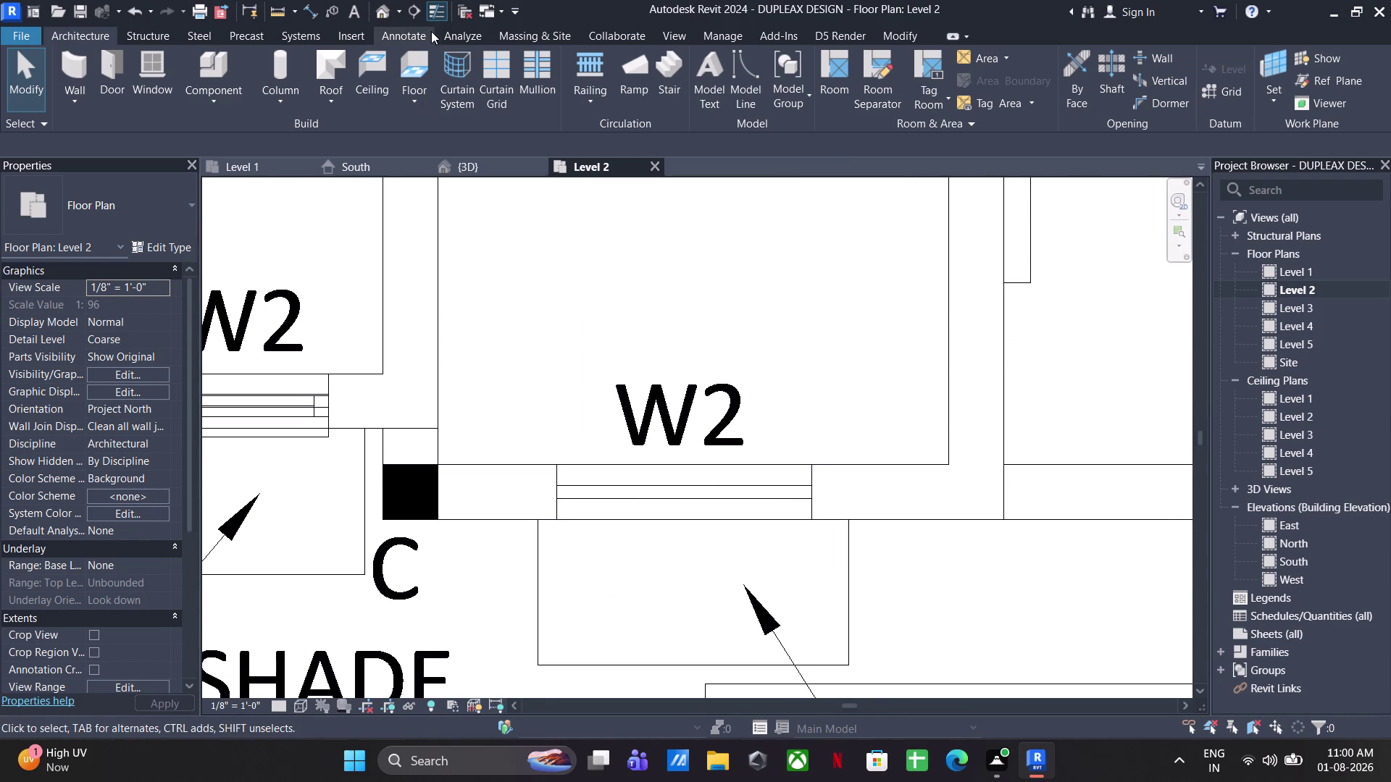
click(276, 4)
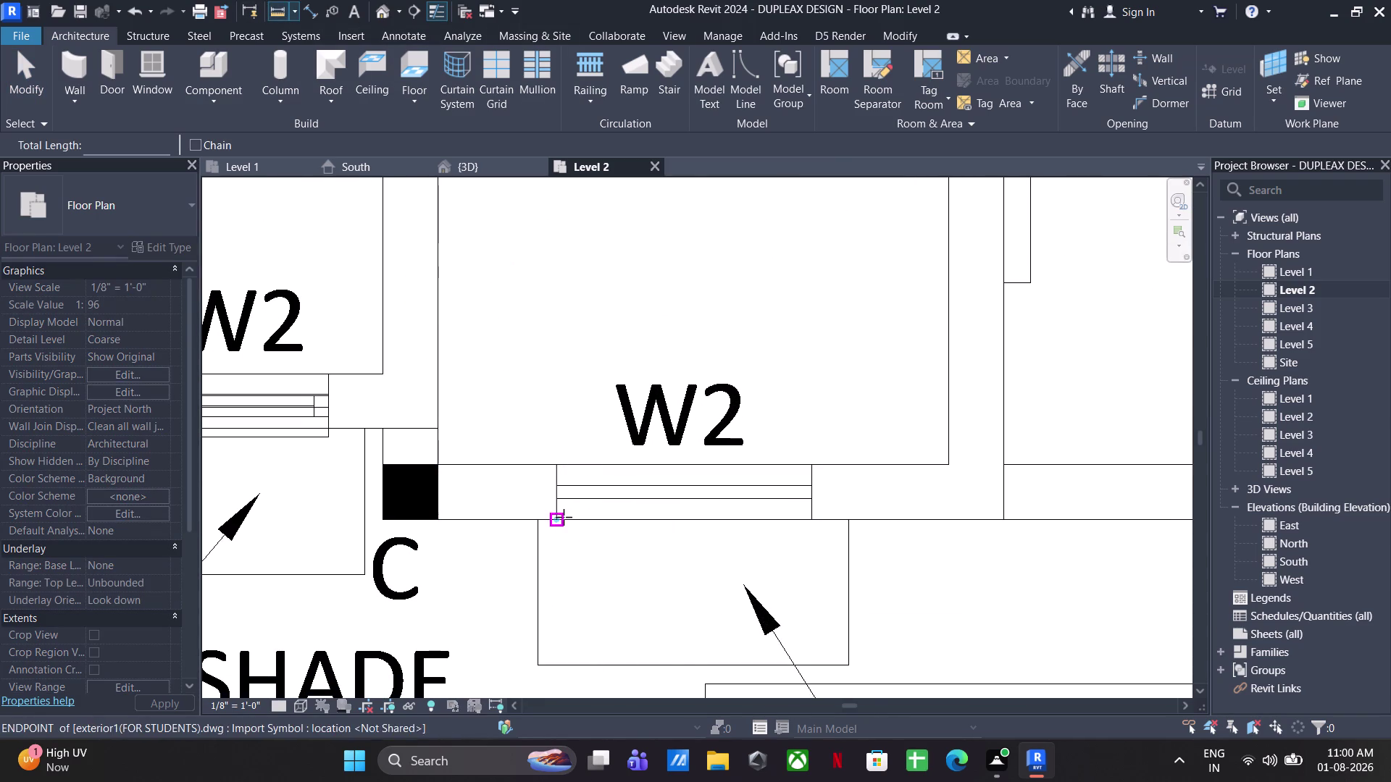
Measure the kitchen W2 opening, which is 3'-6" wide.
click(563, 518)
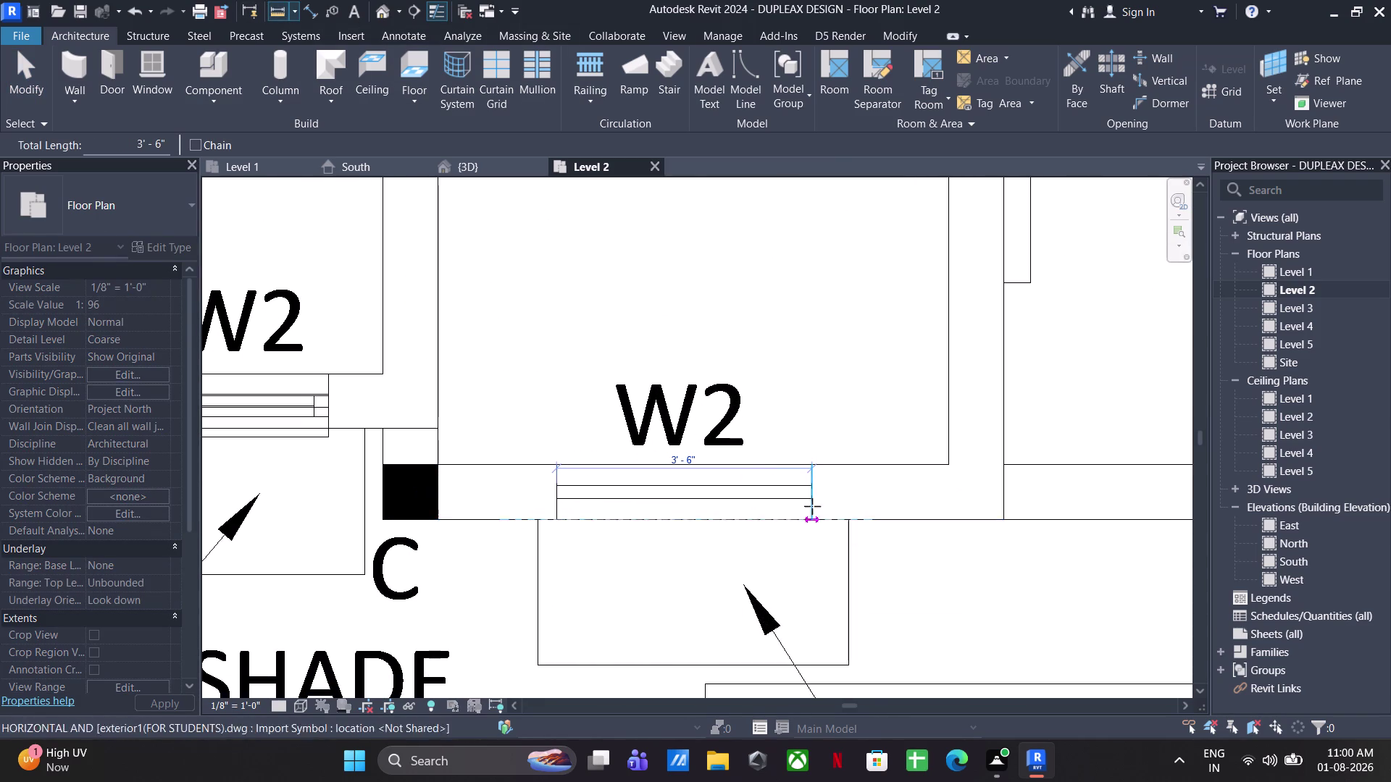
key(Escape)
key(Escape)
key(Escape)
Select the Windows_Arched W 6' X6' type in the Type Selector.
click(155, 66)
click(111, 173)
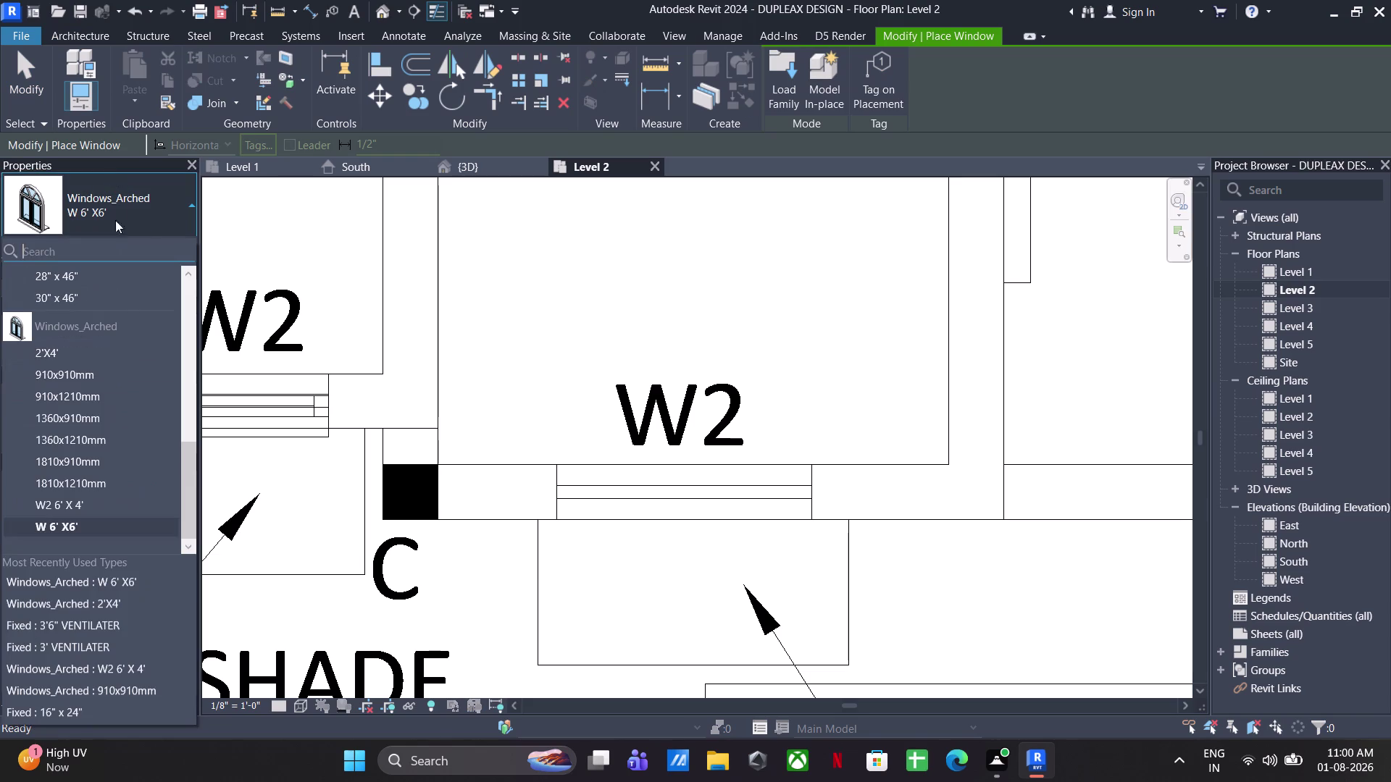
scroll(up, 3)
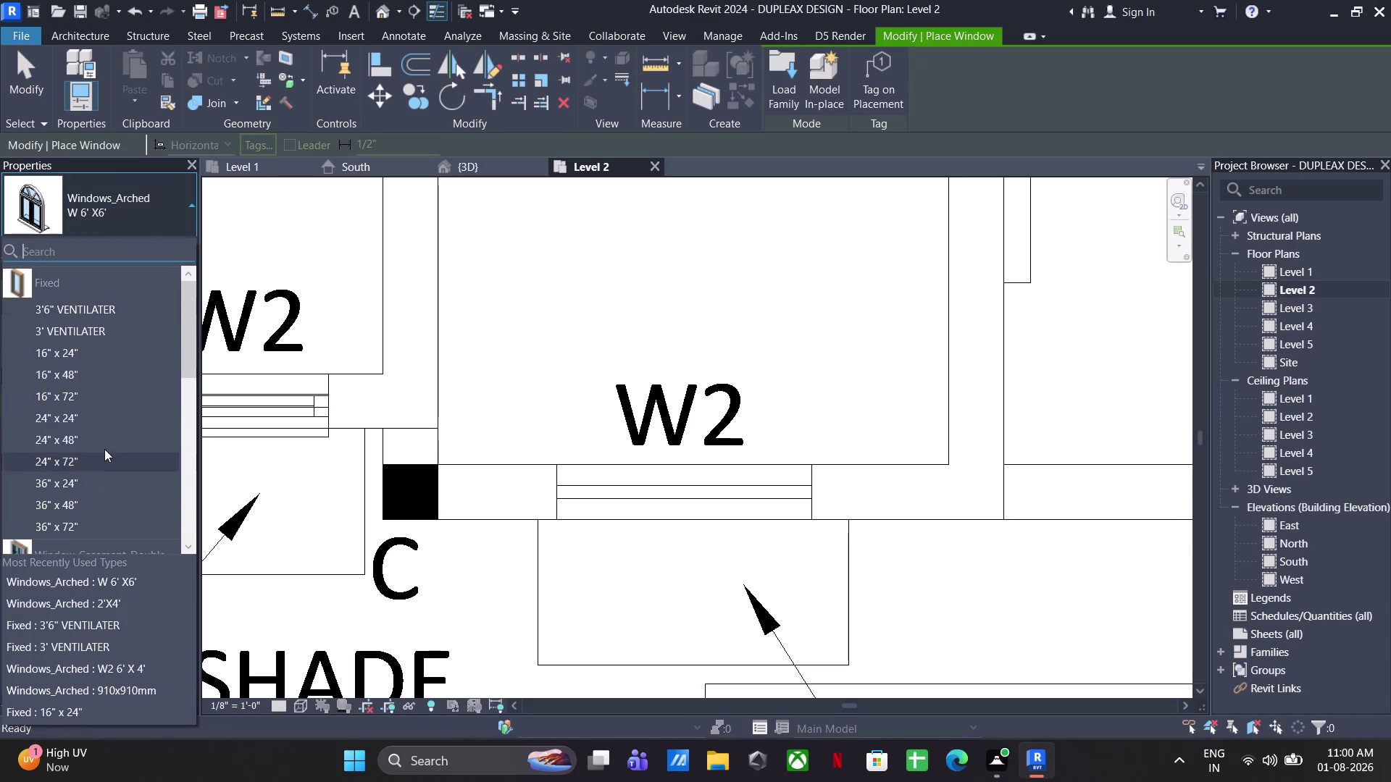
scroll(up, 3)
scroll(down, 3)
scroll(down, 3)
scroll(down, 3)
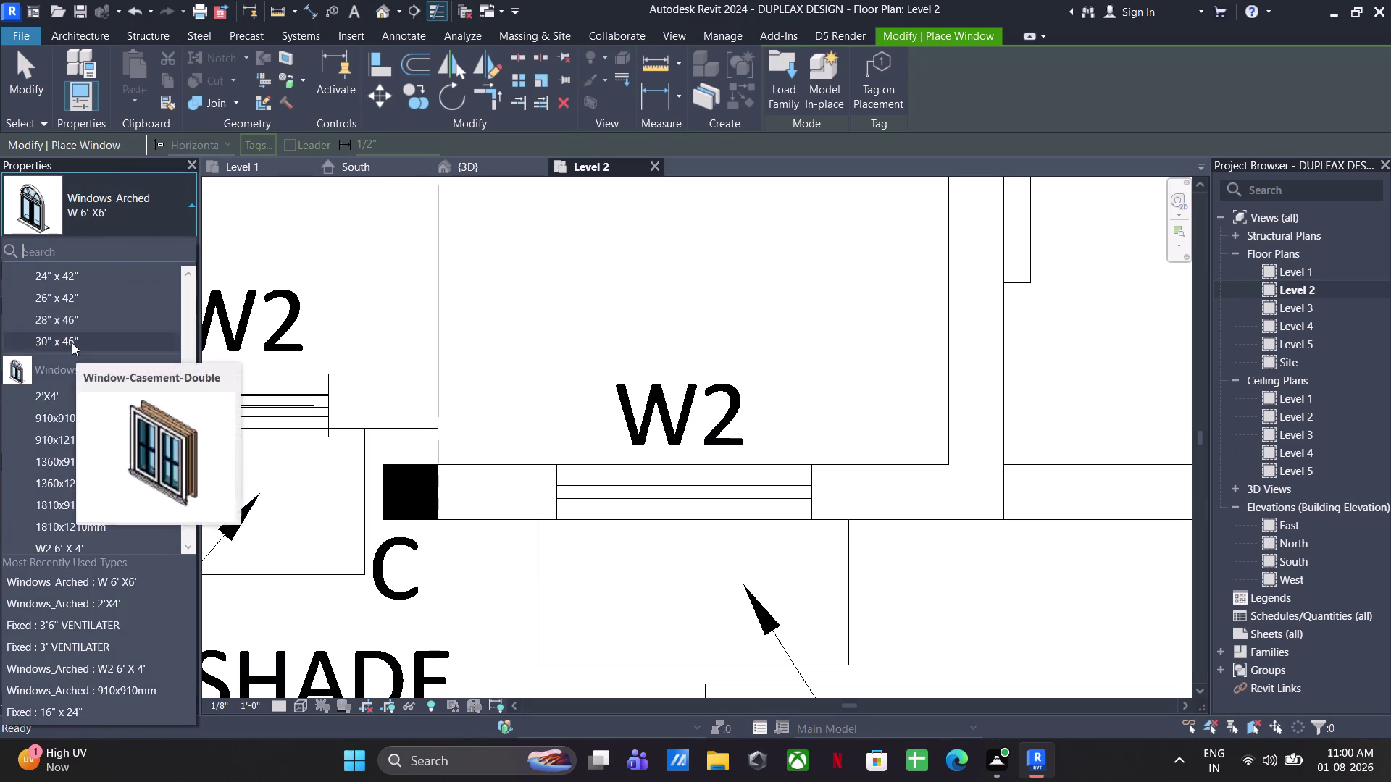
scroll(down, 3)
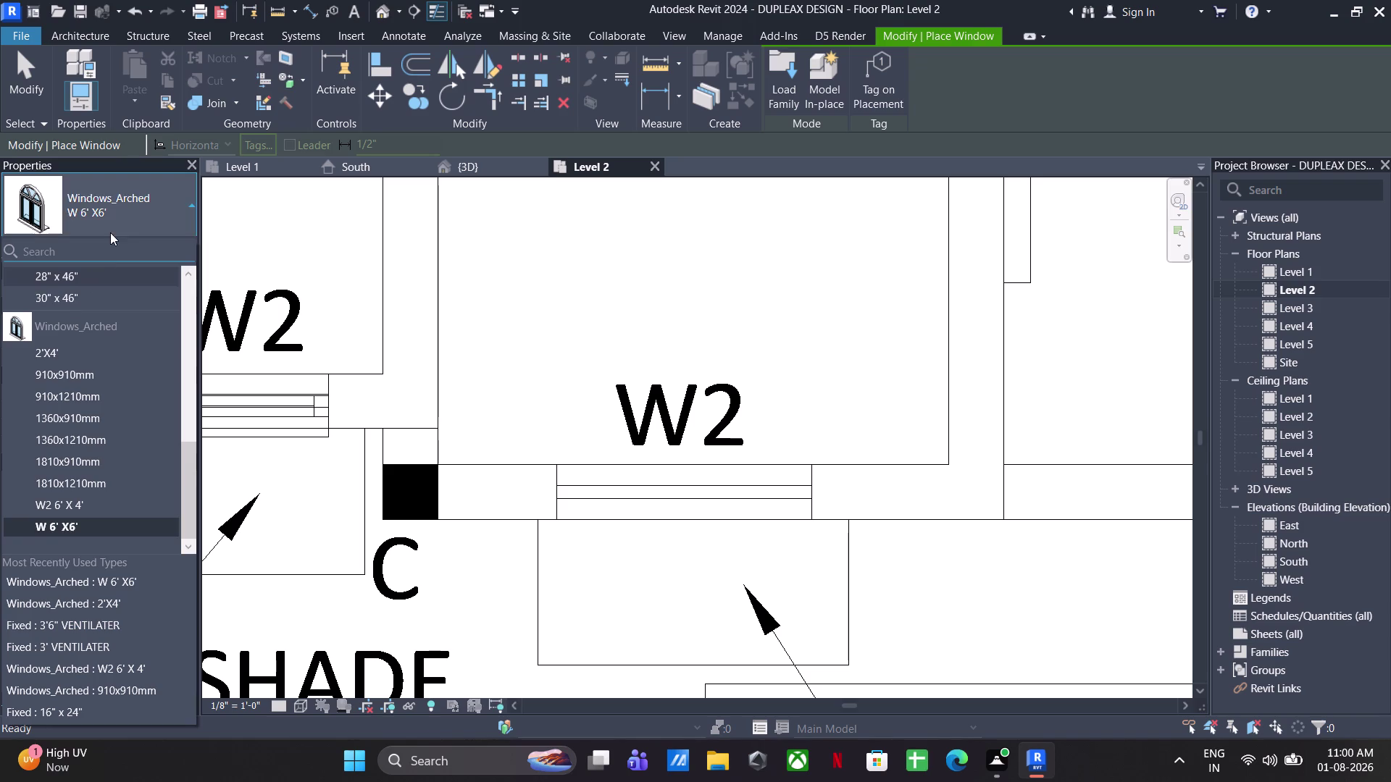
click(119, 197)
Duplicate the arched window type as '3'6" X 4''.
click(182, 249)
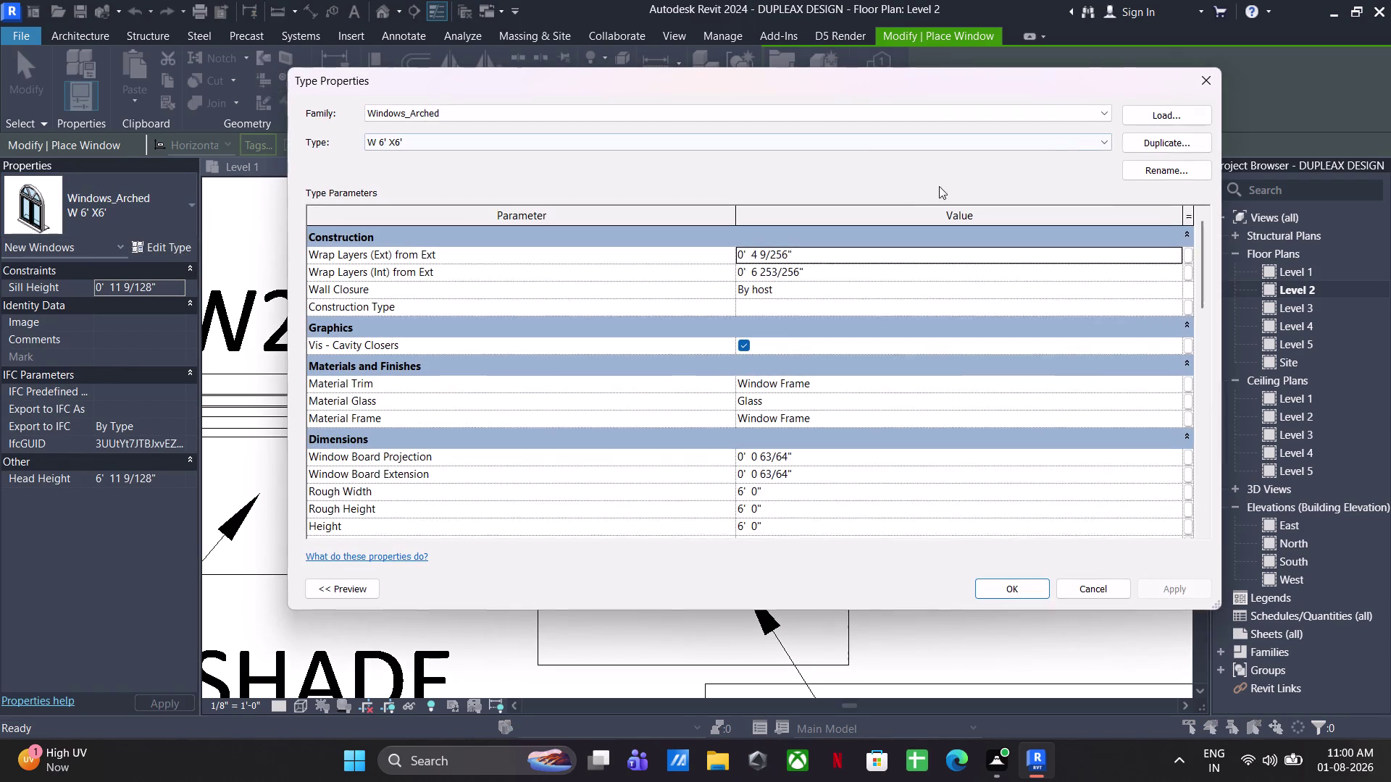
click(1164, 145)
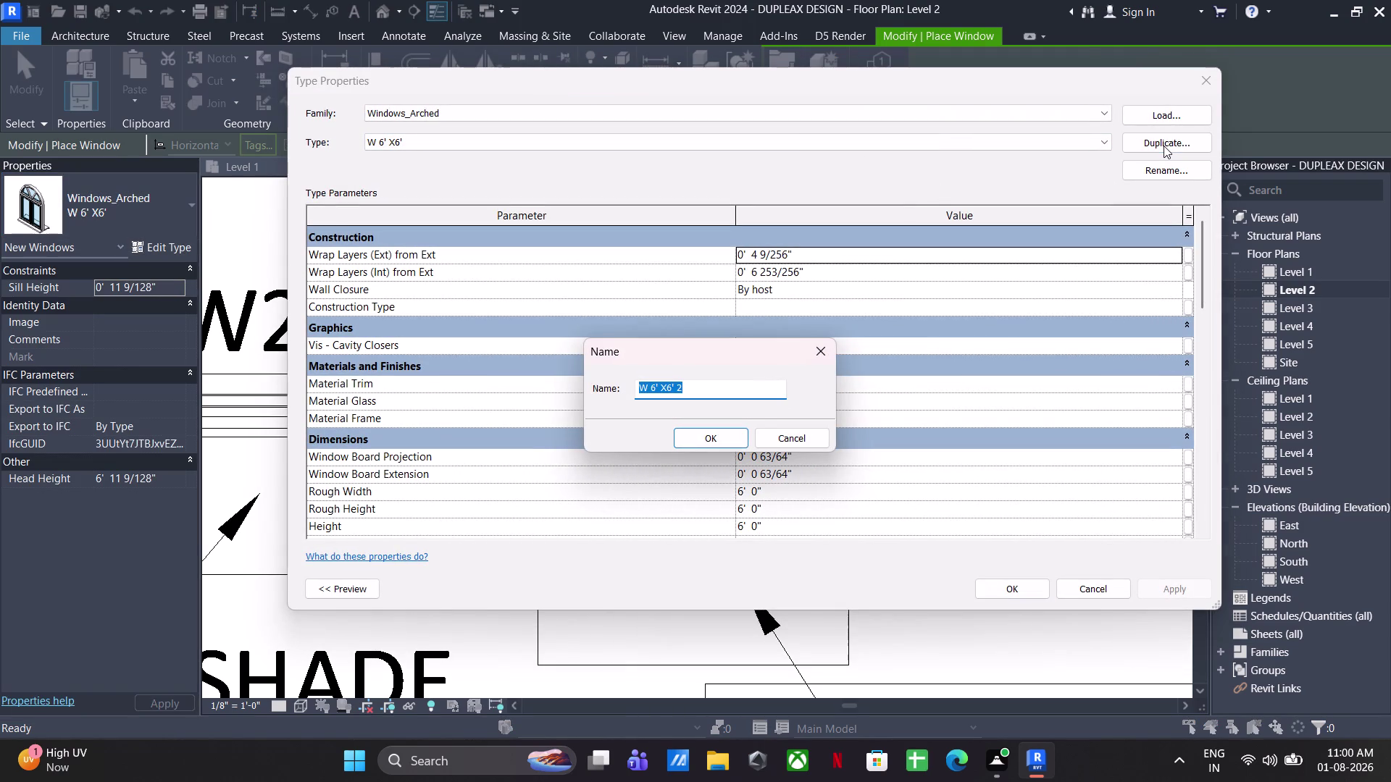
text(3')
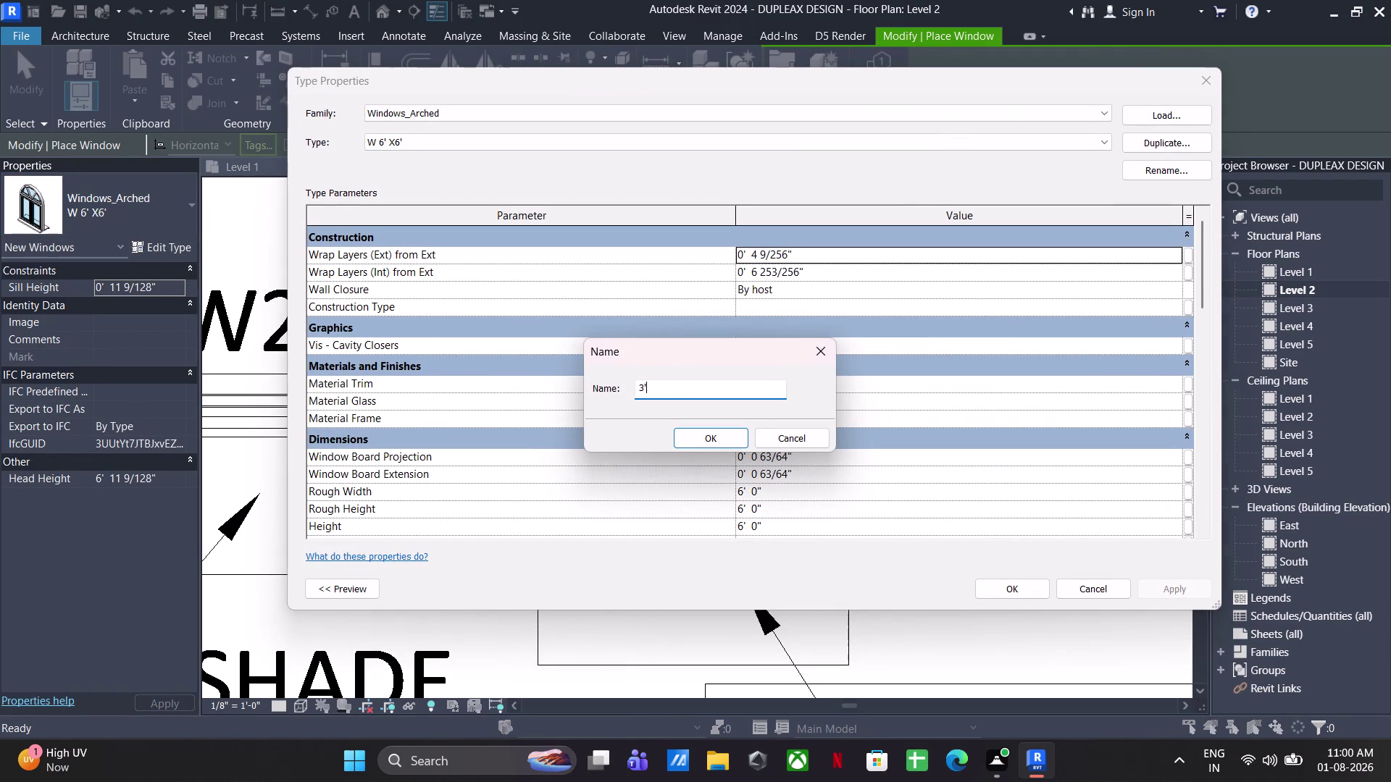
text(6")
key(space)
text(X)
key(space)
text(4')
key(Return)
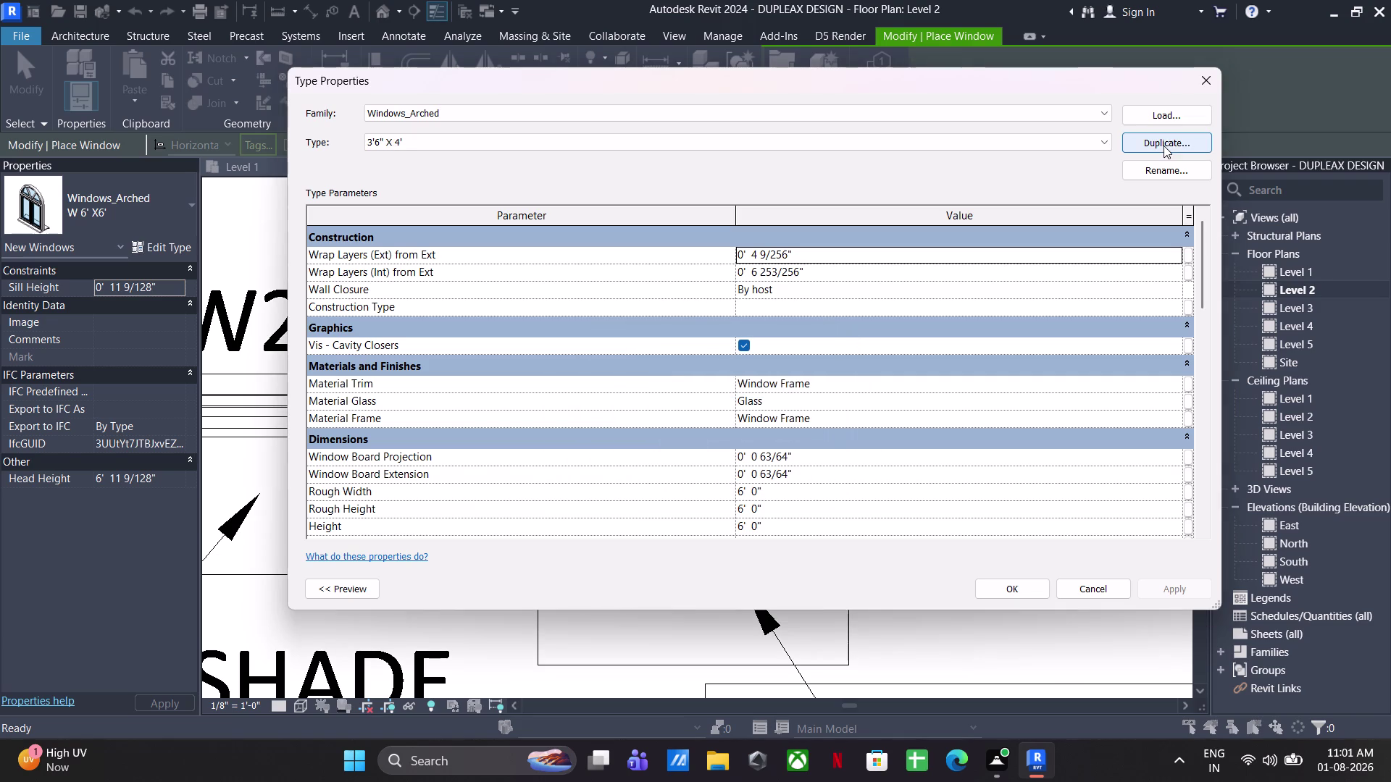
Give the new type a 3'6" rough width and 4' height, and apply.
click(795, 493)
text(3'6")
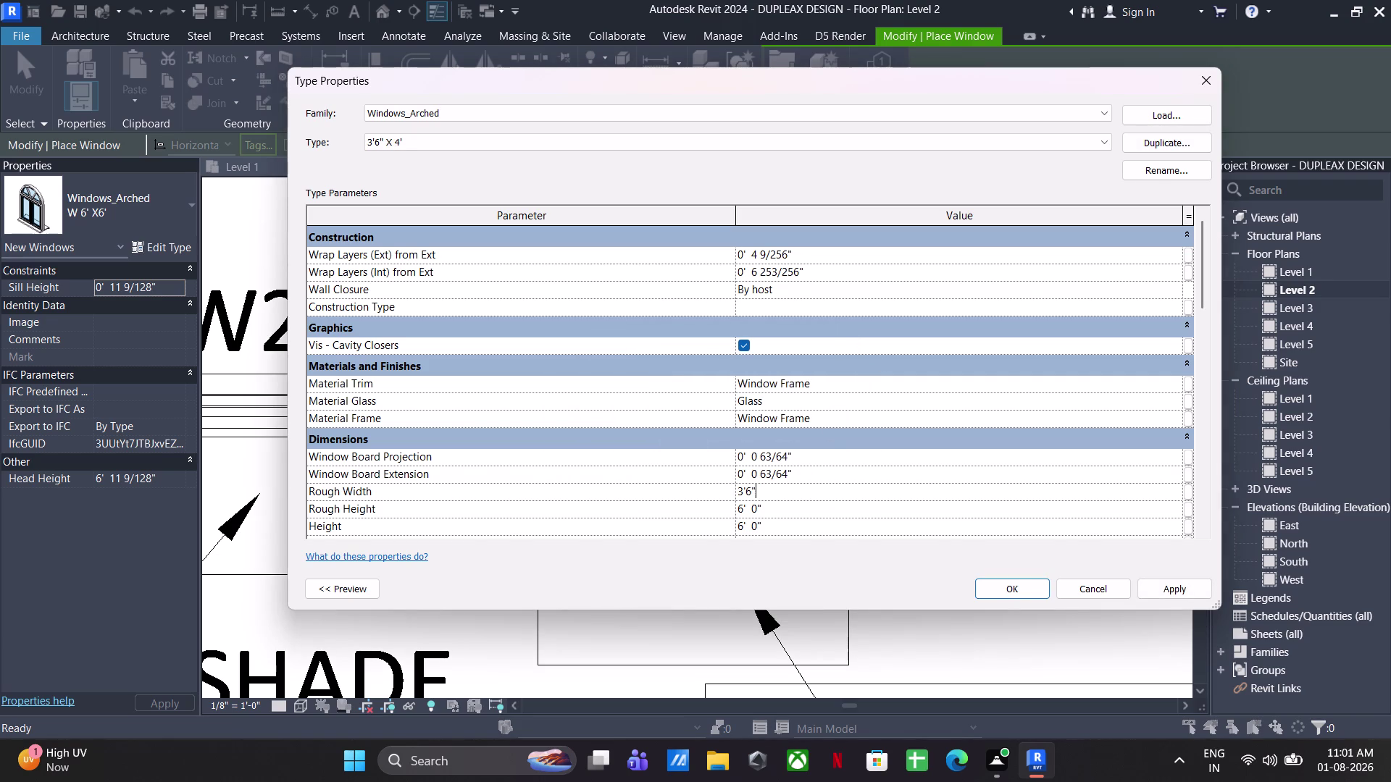
key(Return)
click(784, 507)
text(4)
text(')
key(Return)
click(1000, 583)
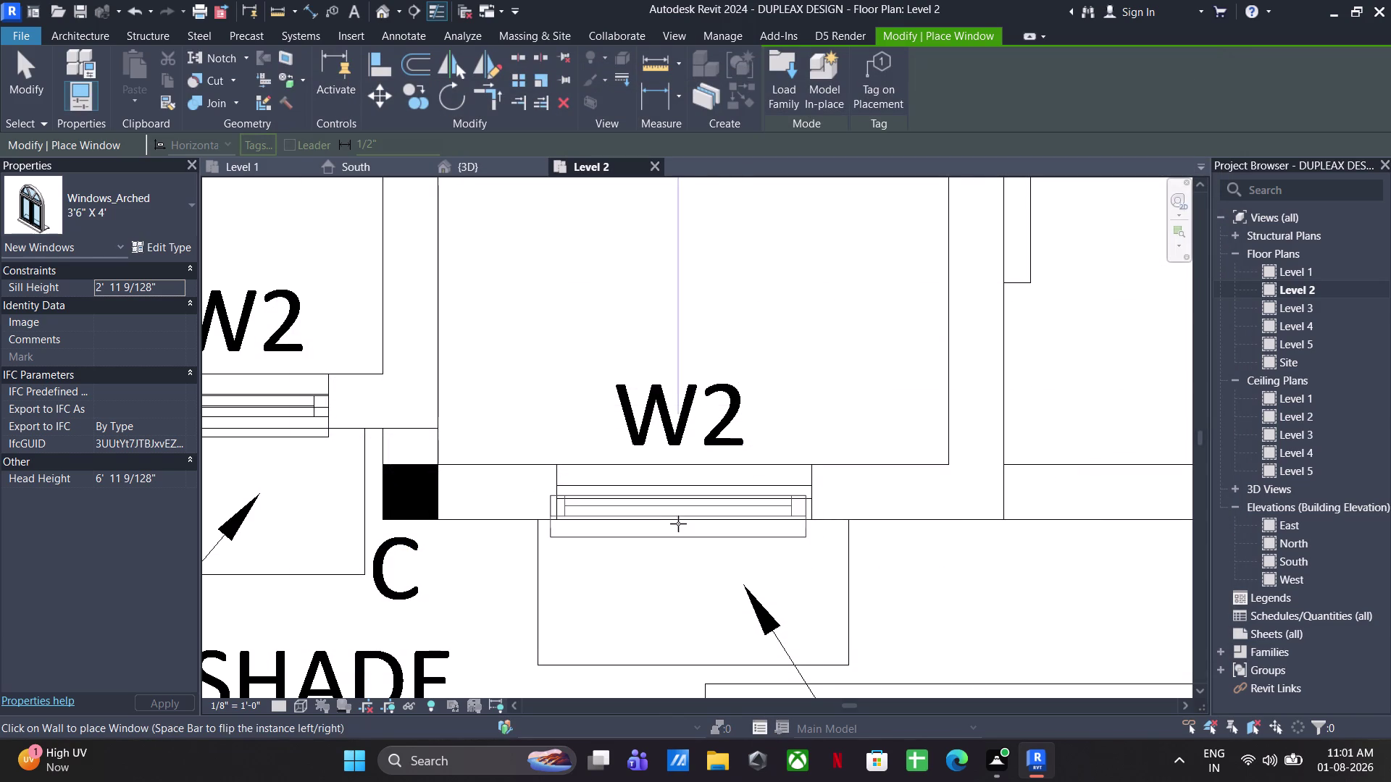
Place the 3'6" X 4' arched window in the kitchen wall at W2.
click(679, 520)
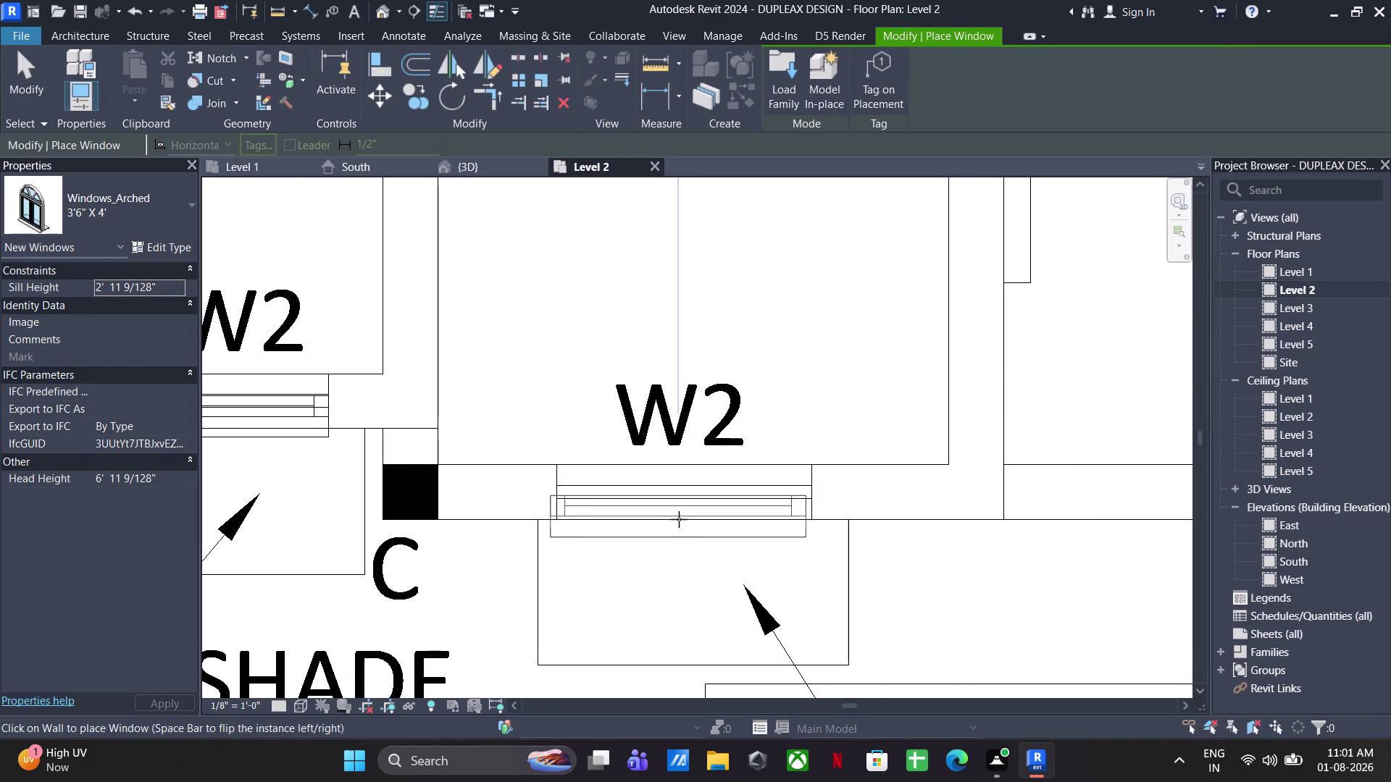
key(Escape)
key(Escape)
scroll(up, 3)
key(Escape)
click(724, 543)
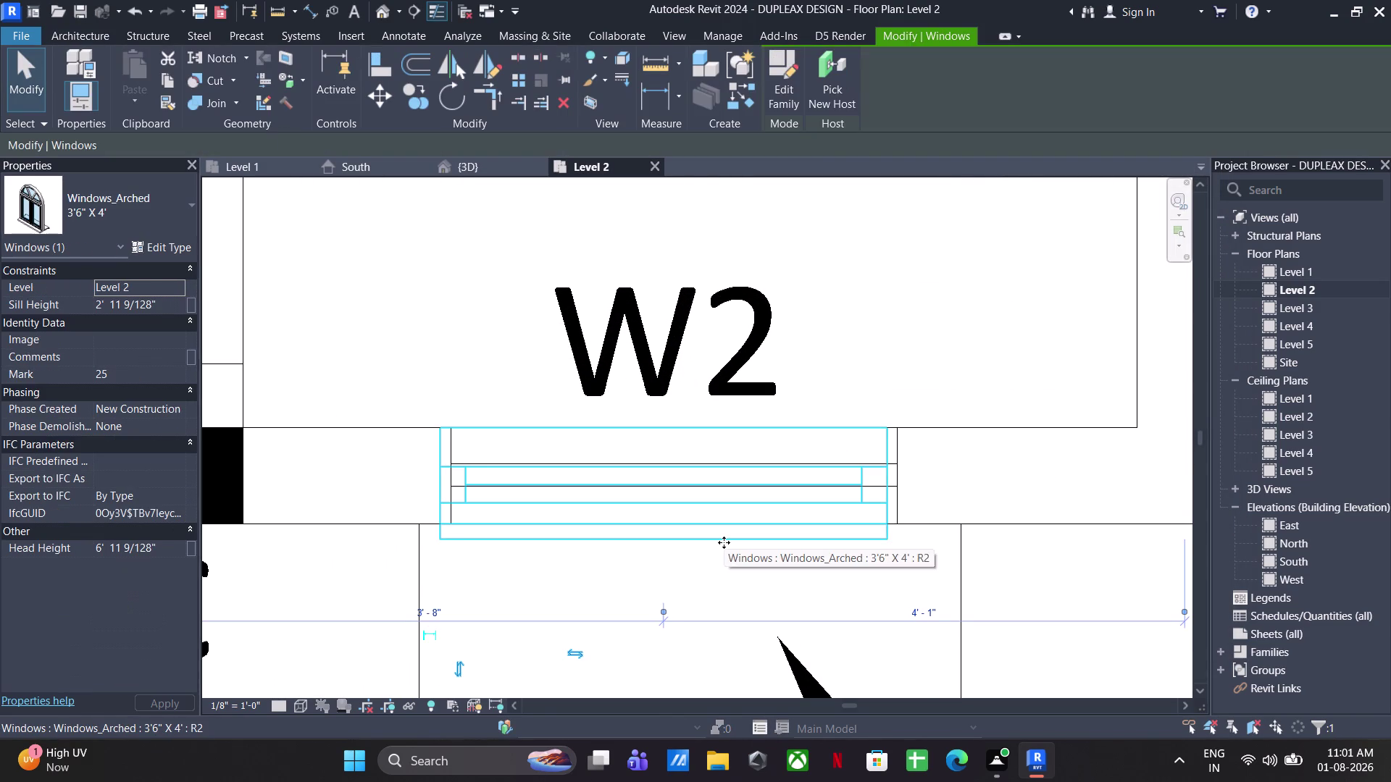
key(Right)
key(Right)
click(1004, 549)
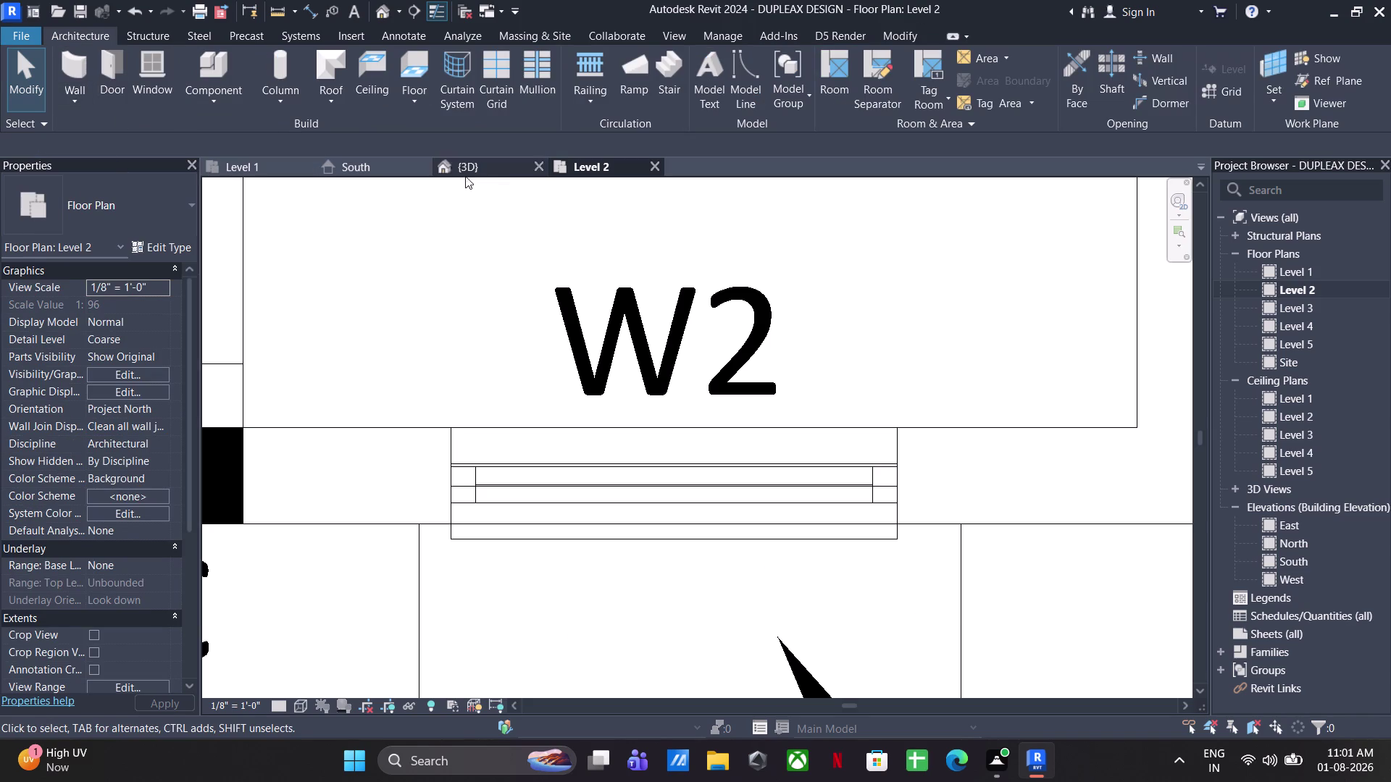
Glance at the 3D view and the Level 1 floor plan.
click(490, 165)
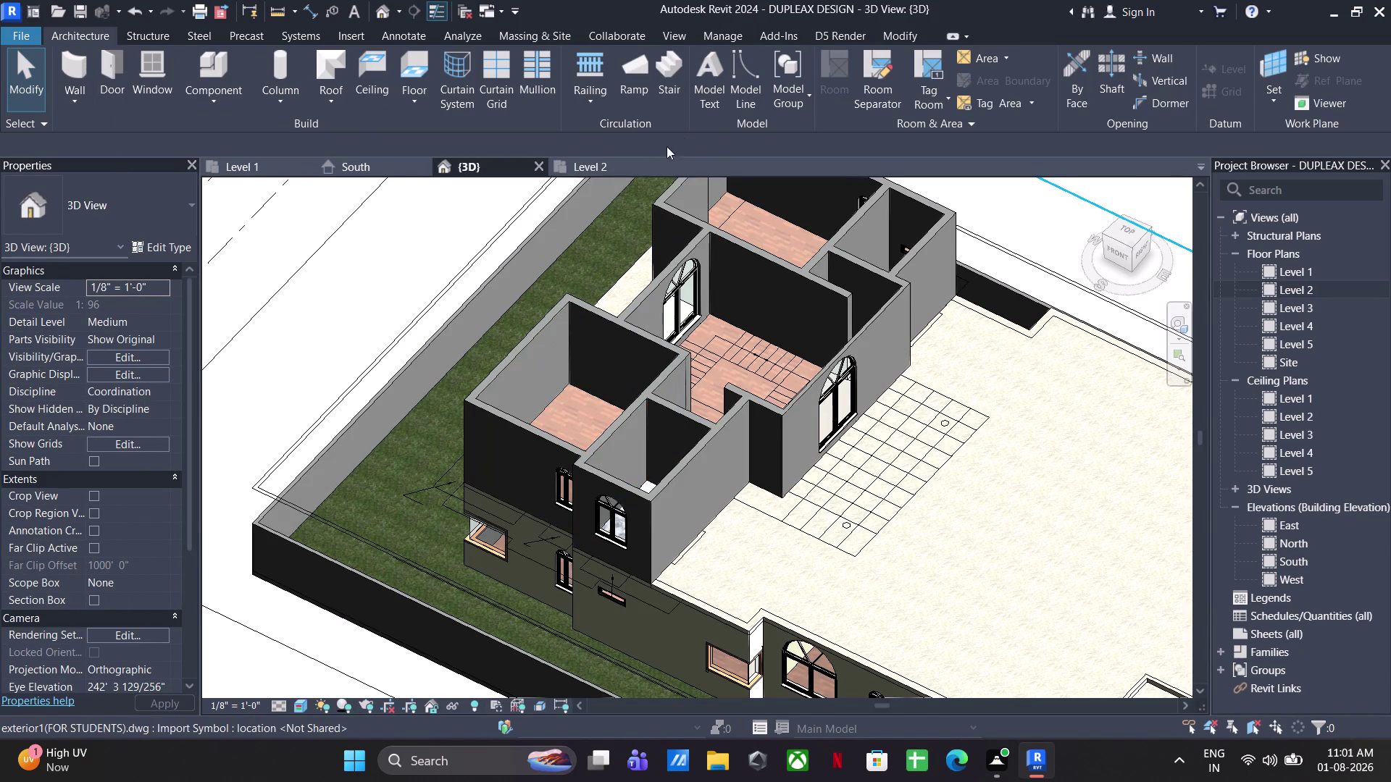
click(256, 166)
scroll(down, 3)
scroll(up, 3)
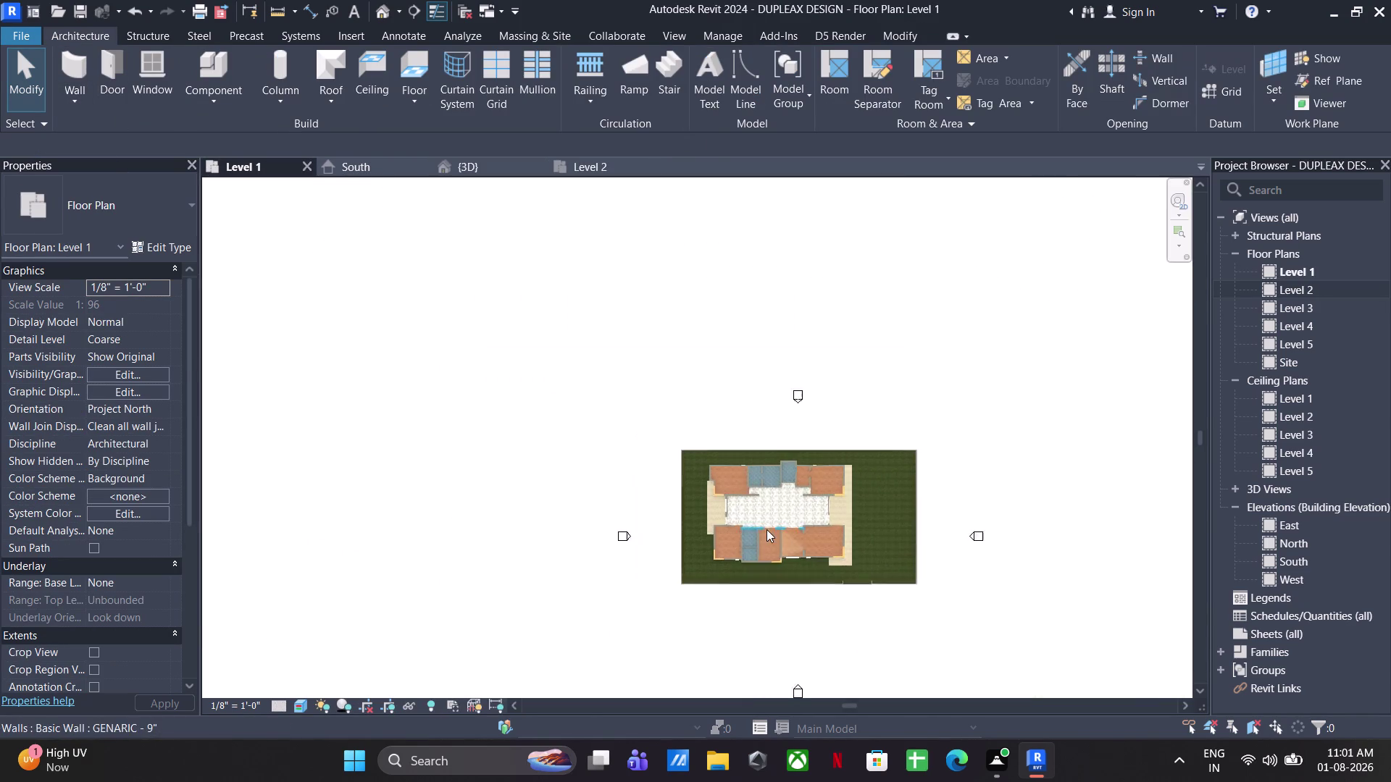
scroll(up, 3)
Review the Level 2 stair, verandah and bedroom areas, then show the 3D view.
click(603, 167)
scroll(down, 3)
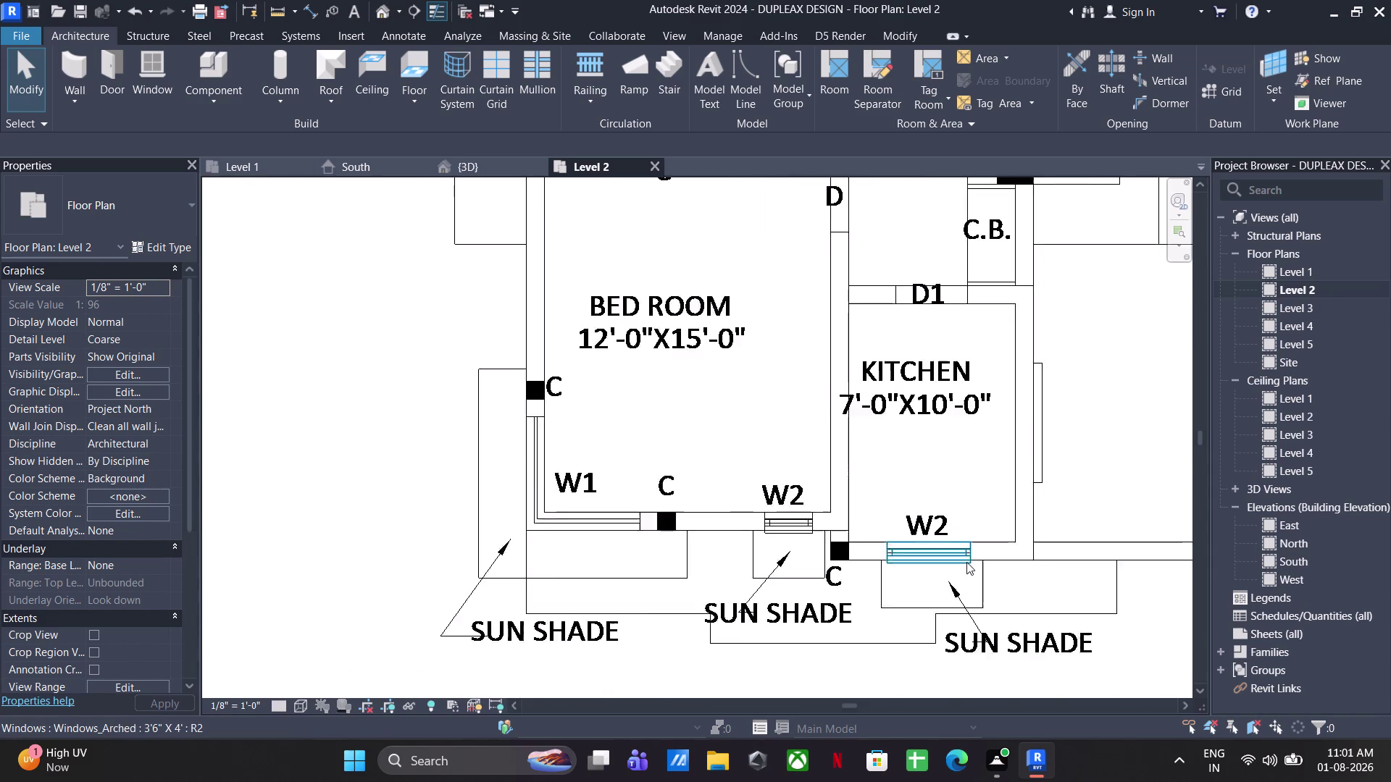
scroll(down, 3)
middle_drag(966, 563, 902, 570)
middle_drag(1014, 459, 935, 678)
middle_drag(937, 458, 942, 477)
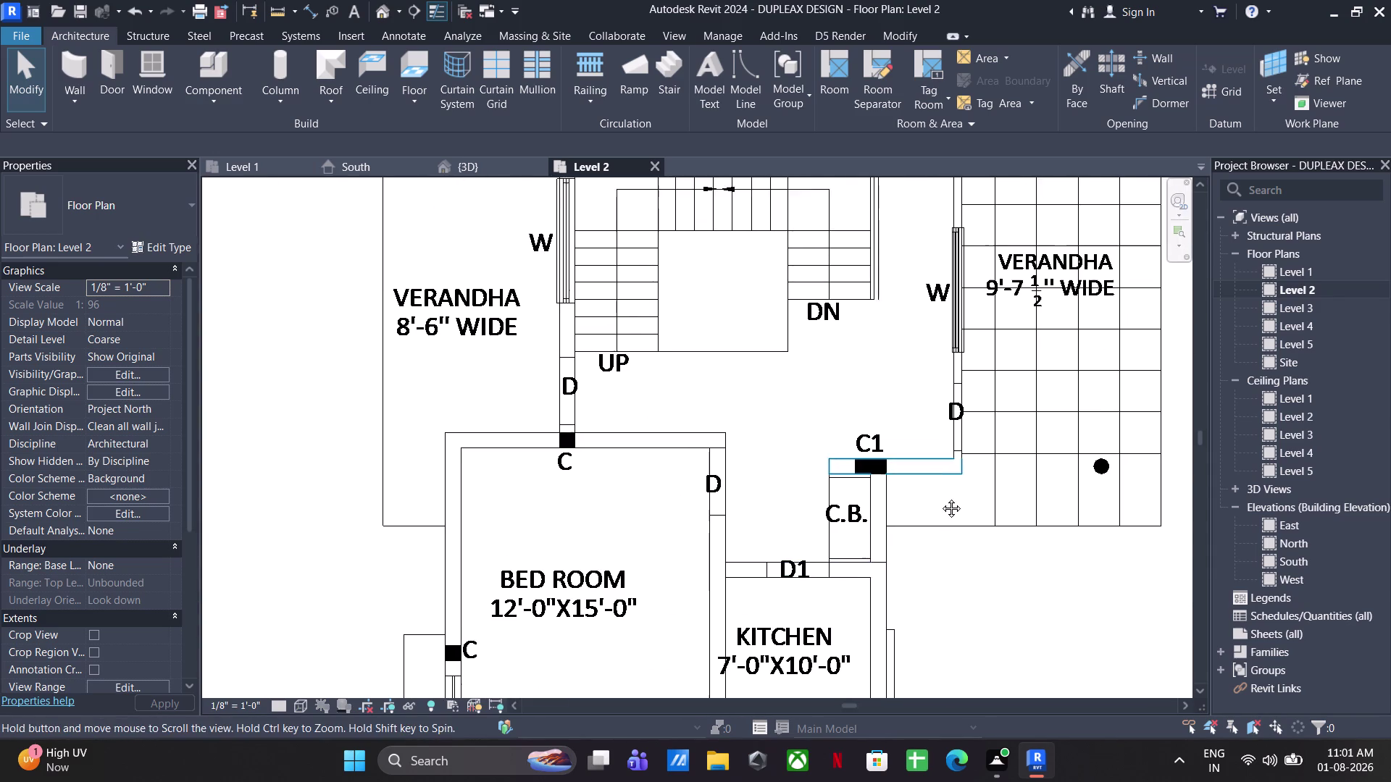
middle_drag(942, 478, 932, 562)
scroll(down, 3)
middle_drag(954, 467, 939, 538)
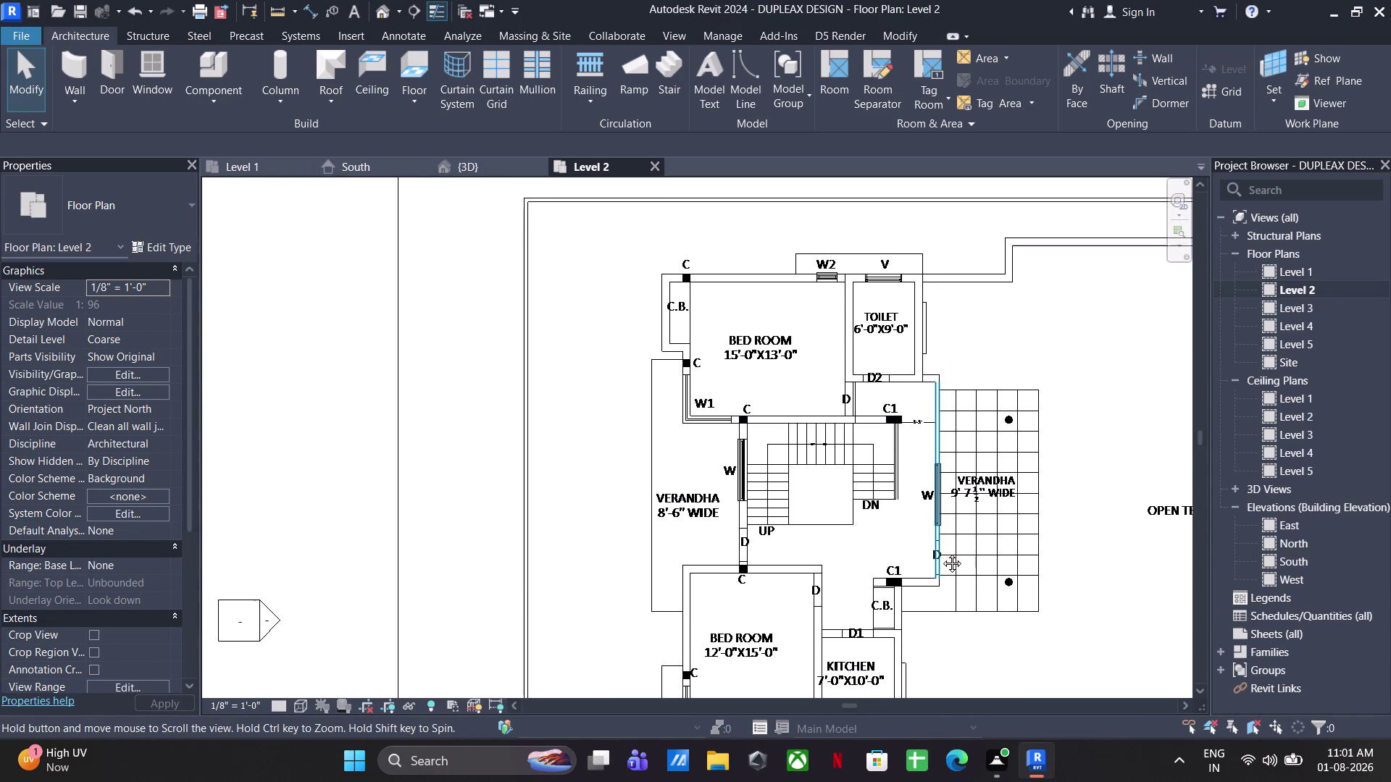
middle_drag(940, 538, 944, 584)
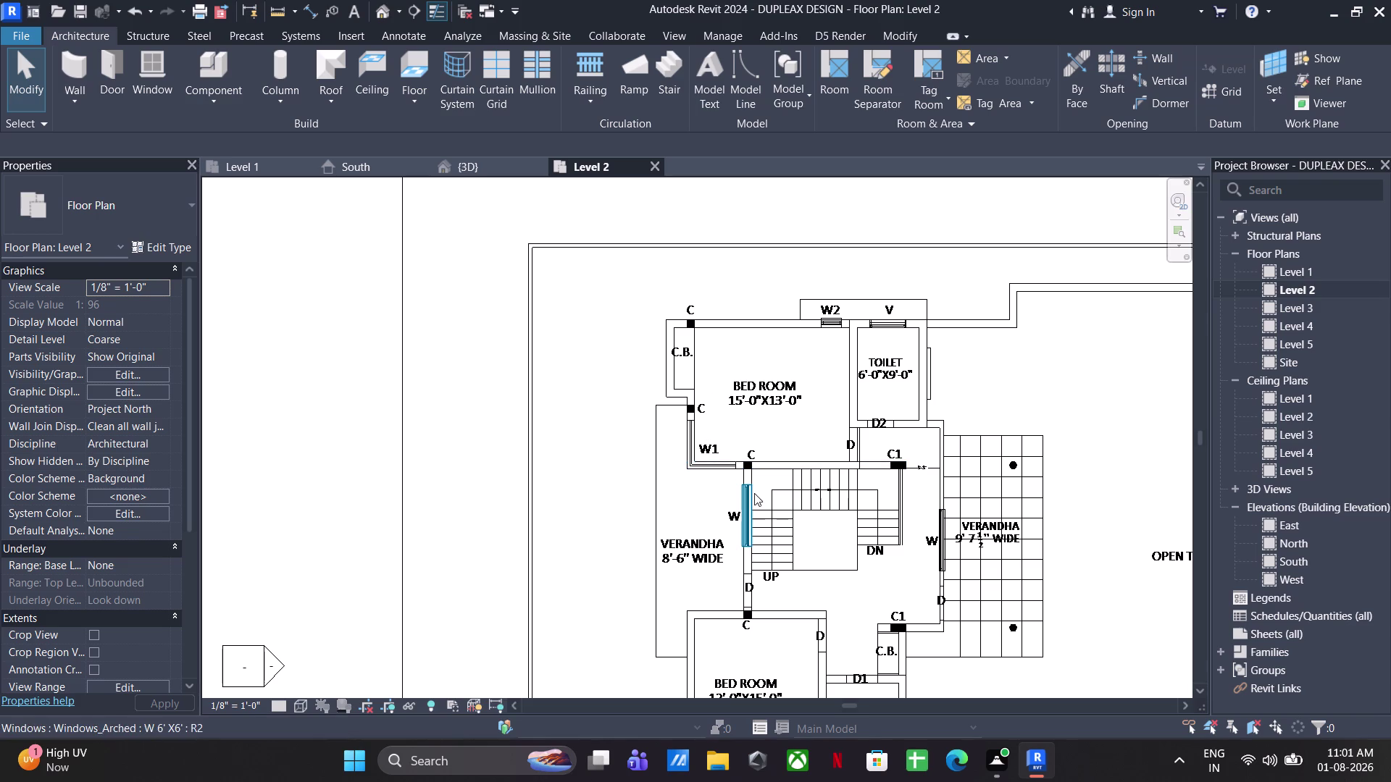
middle_drag(761, 596, 826, 403)
middle_drag(807, 550, 851, 447)
scroll(up, 3)
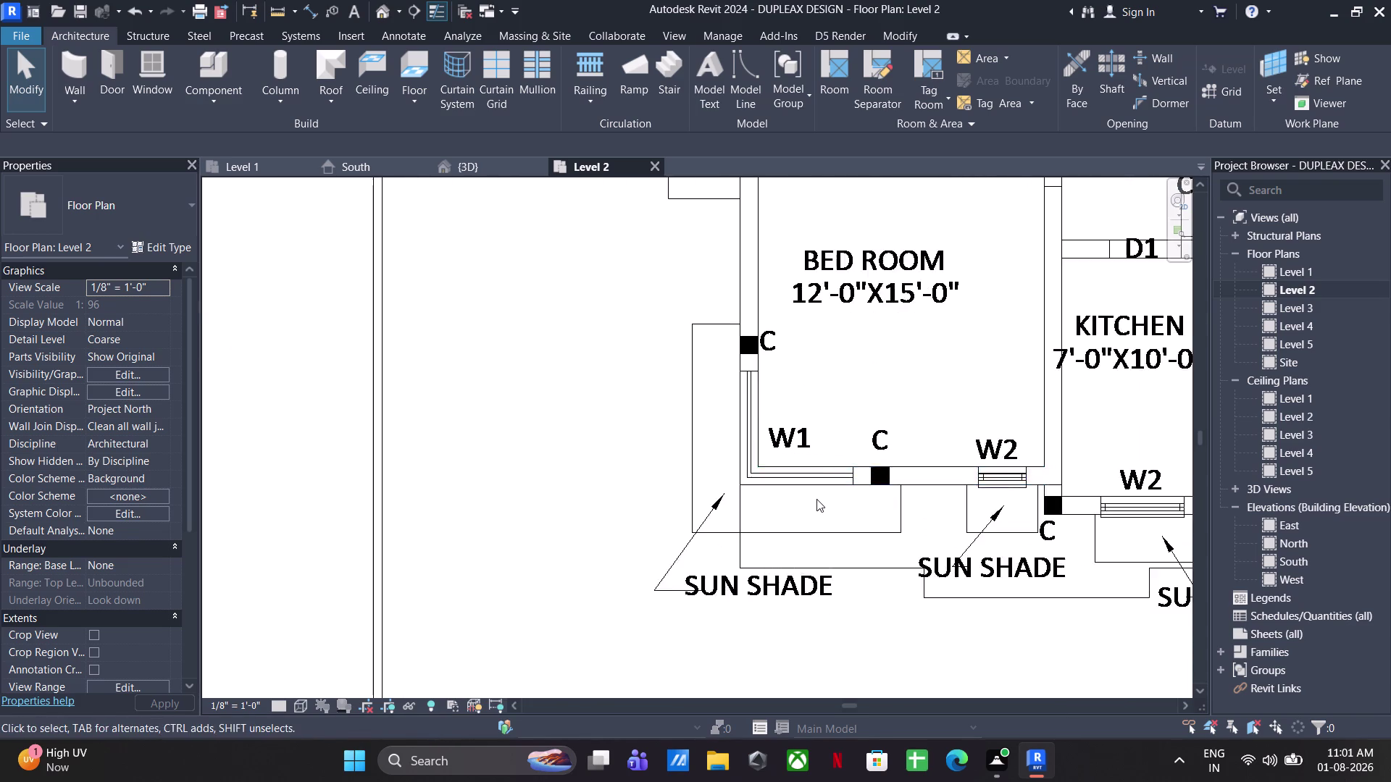
scroll(up, 3)
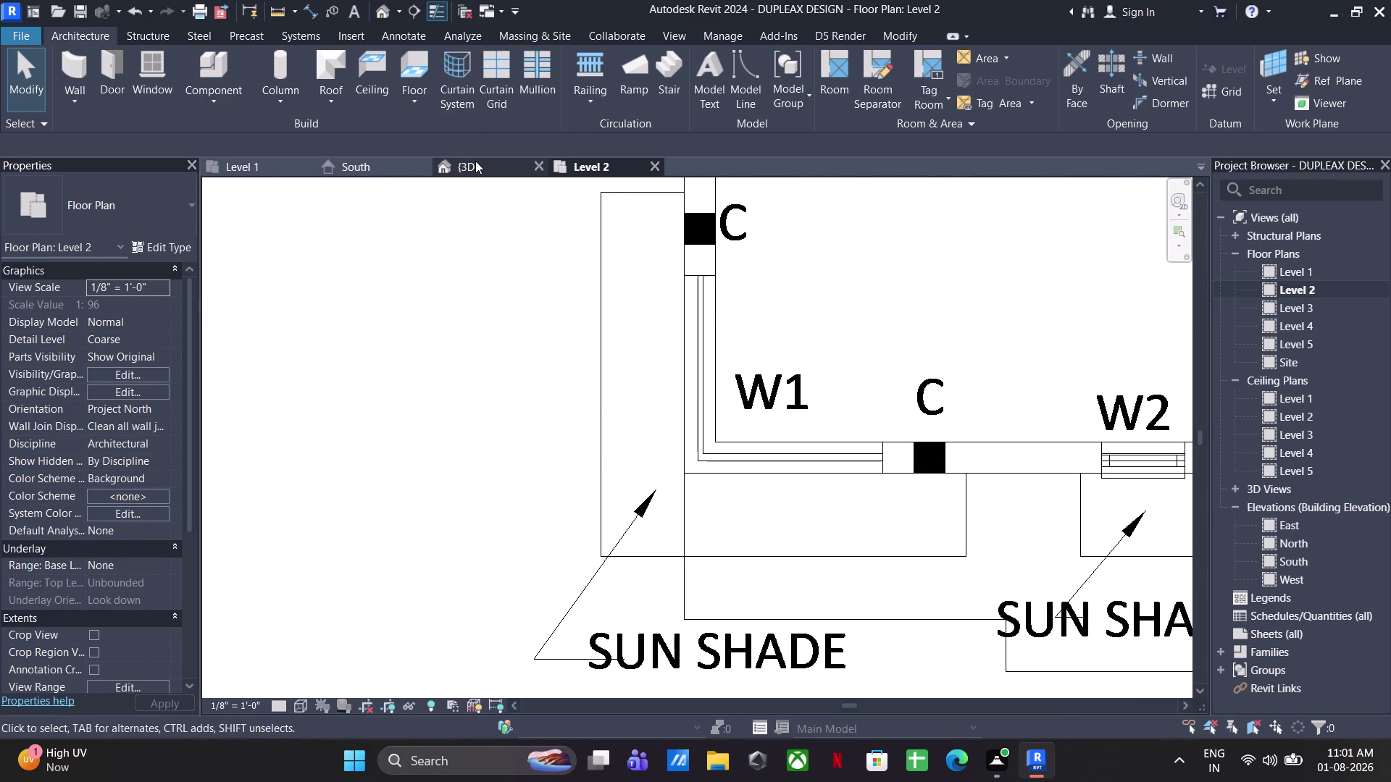
click(476, 161)
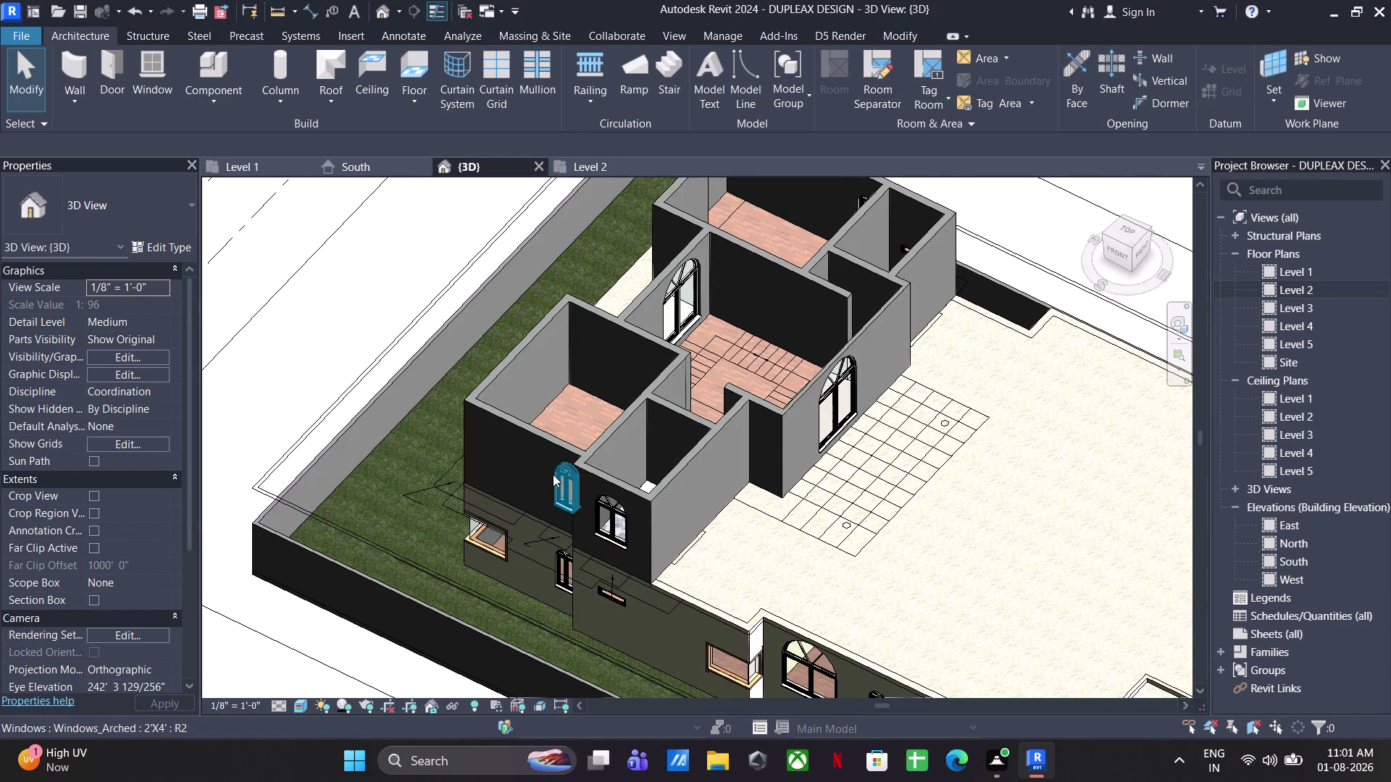
Select the 9-inch upper-floor wall, enter Edit Profile, and delete a selected sketch portion.
click(495, 418)
middle_drag(563, 499, 781, 492)
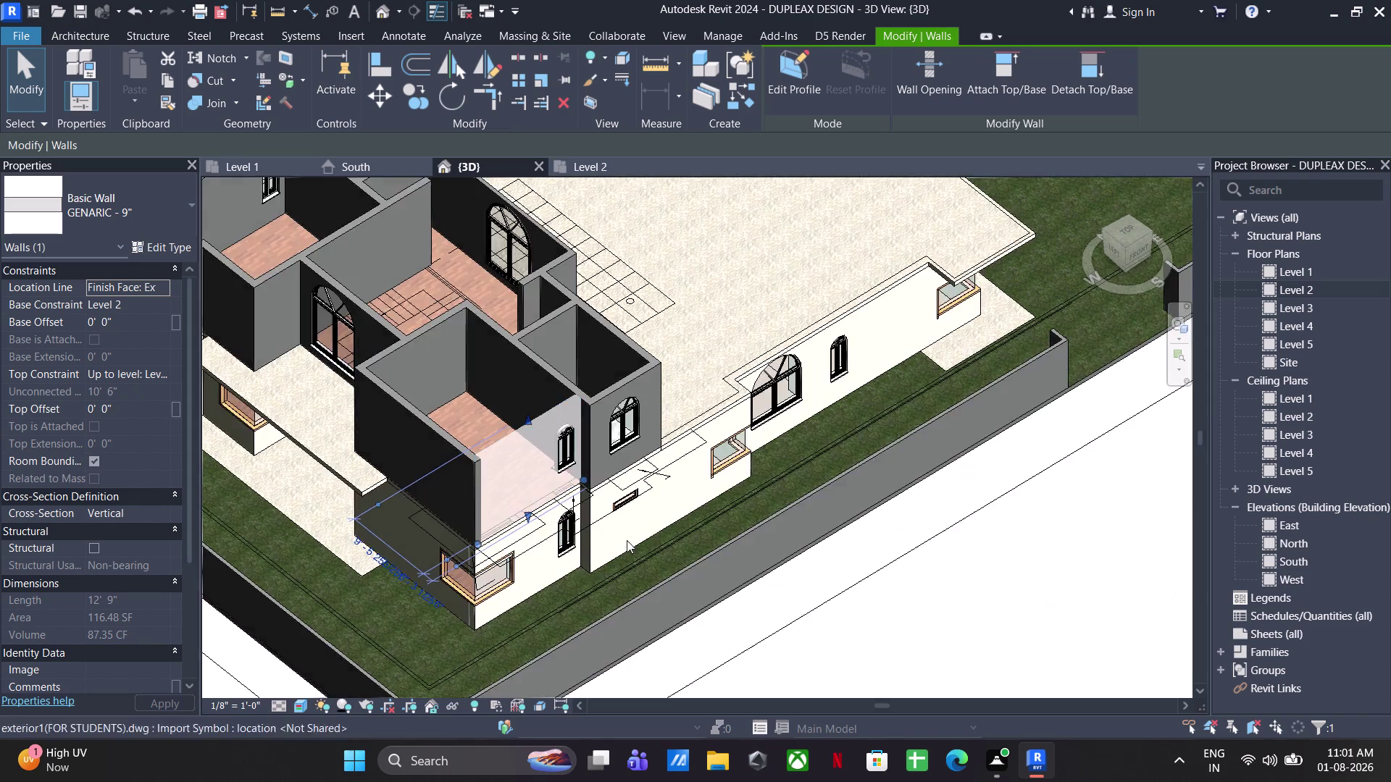
scroll(up, 3)
middle_drag(506, 517, 520, 587)
click(797, 88)
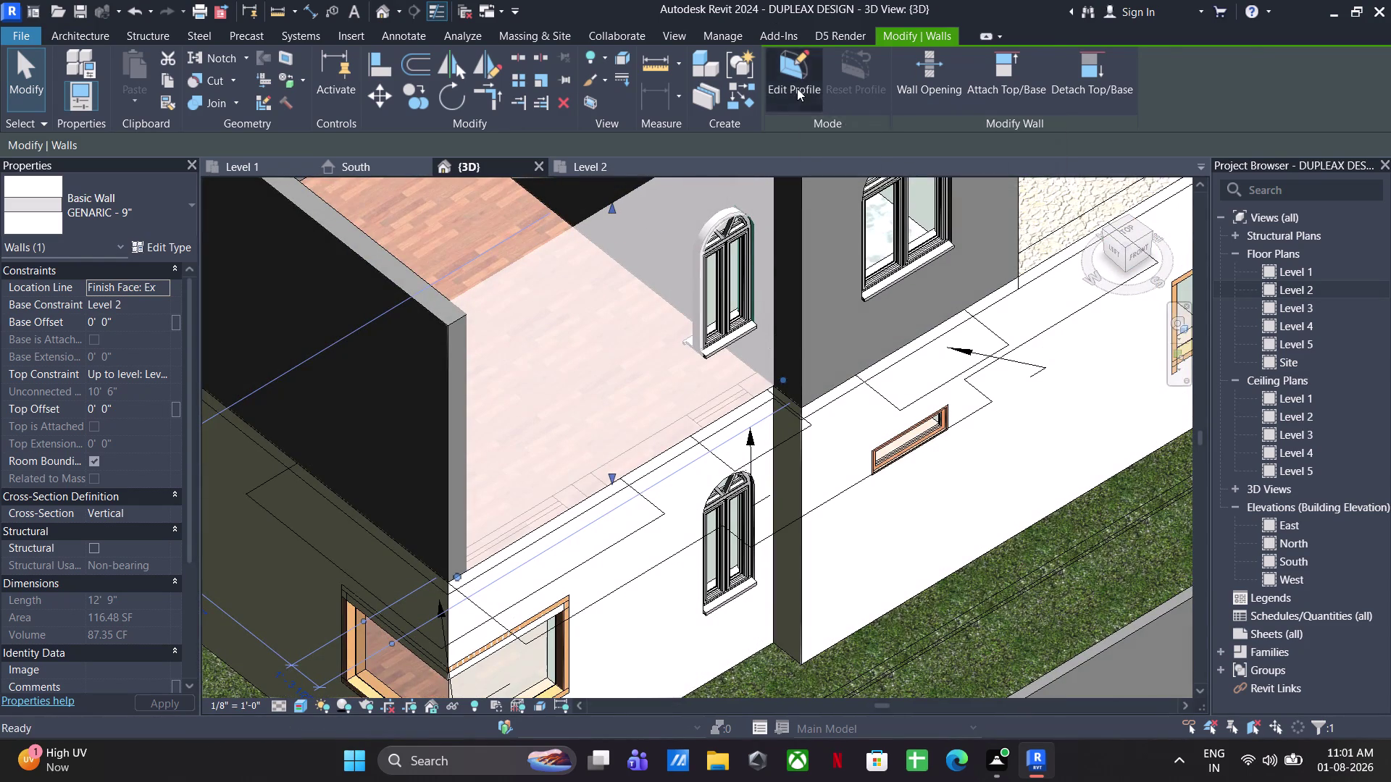
scroll(up, 3)
drag(468, 470, 309, 536)
key(Delete)
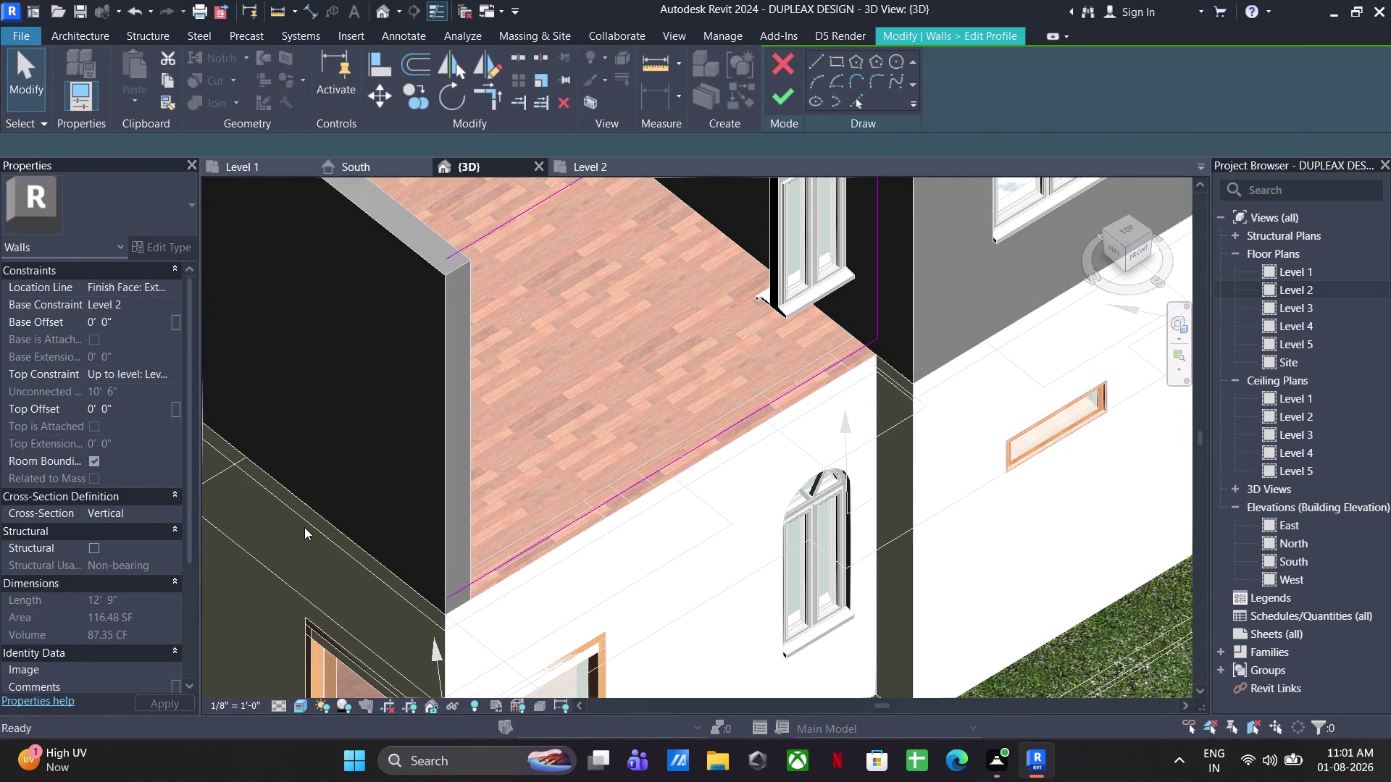
Sketch a rectangular outline on the wall with 3' and 4' line segments.
click(815, 65)
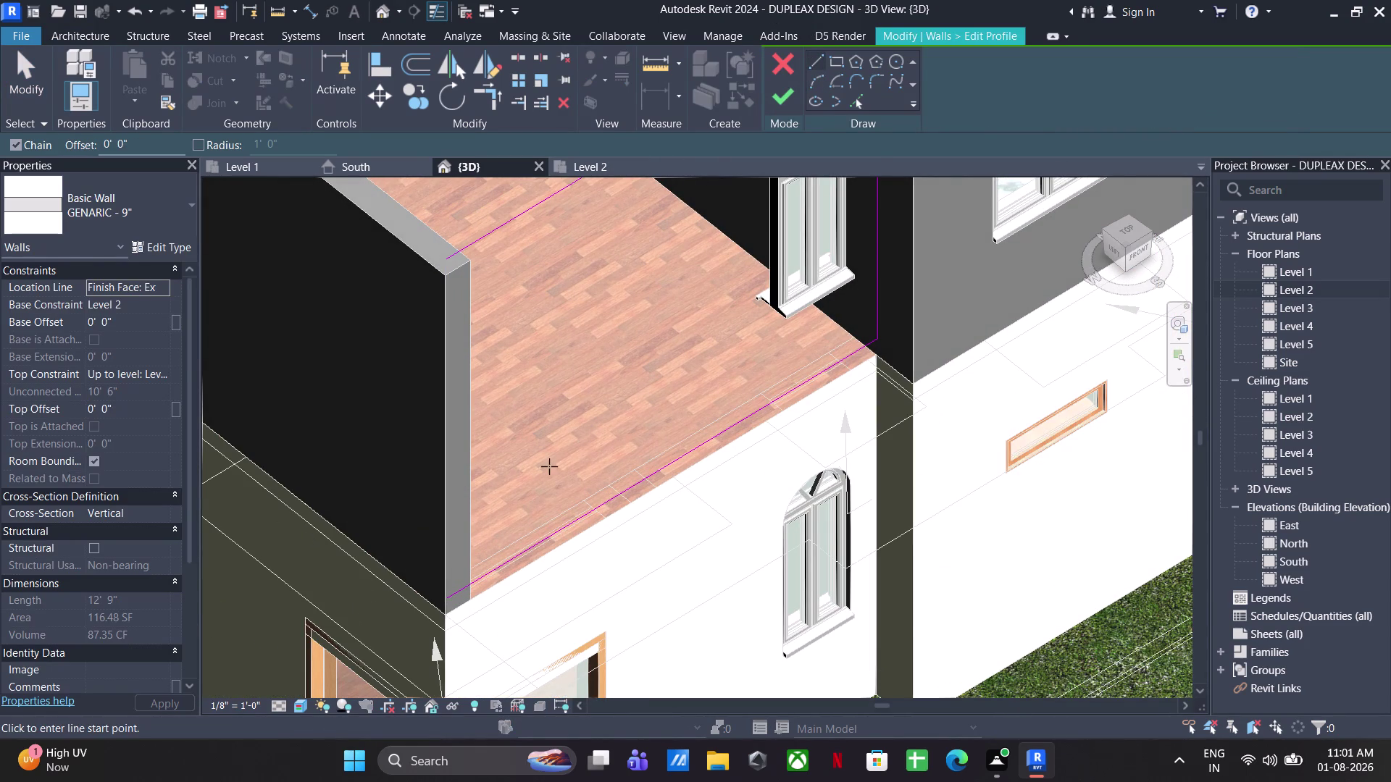
click(444, 617)
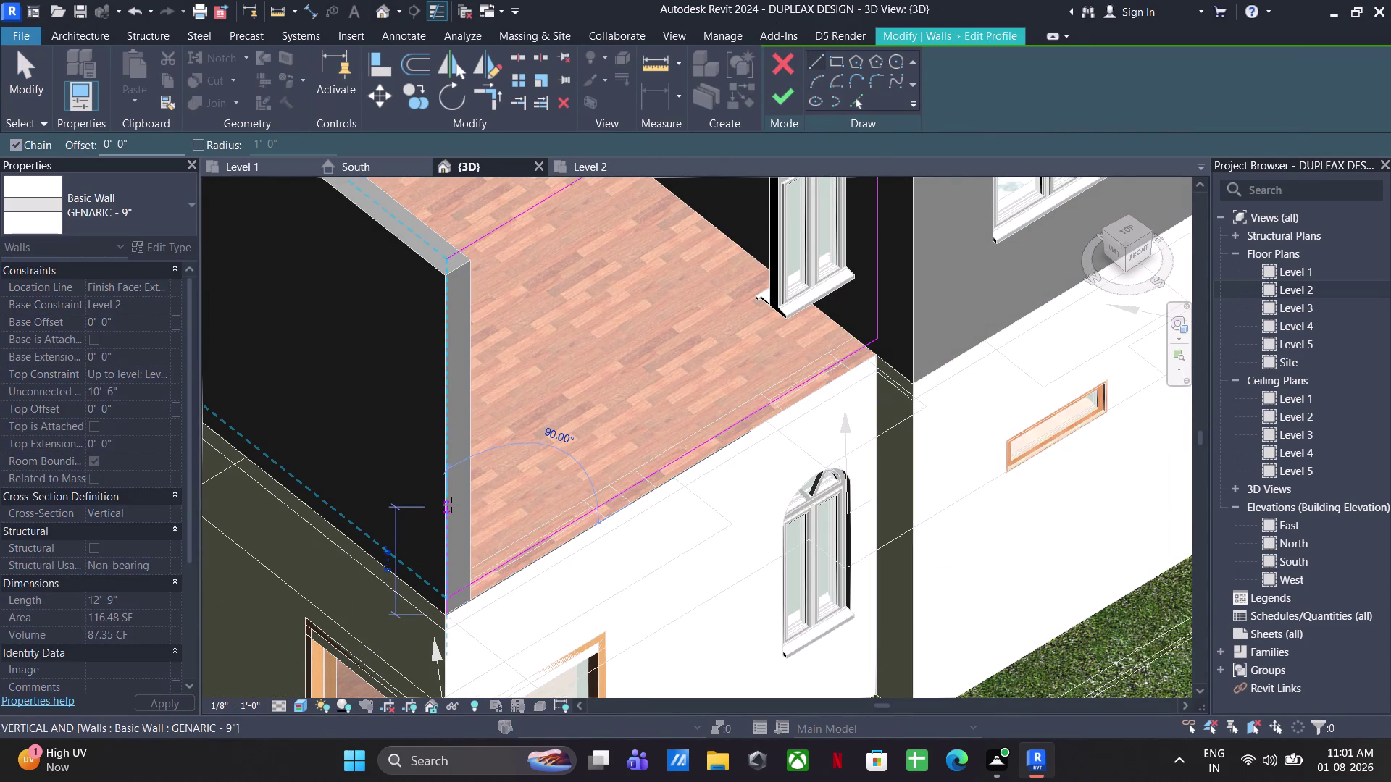
text(3')
key(Return)
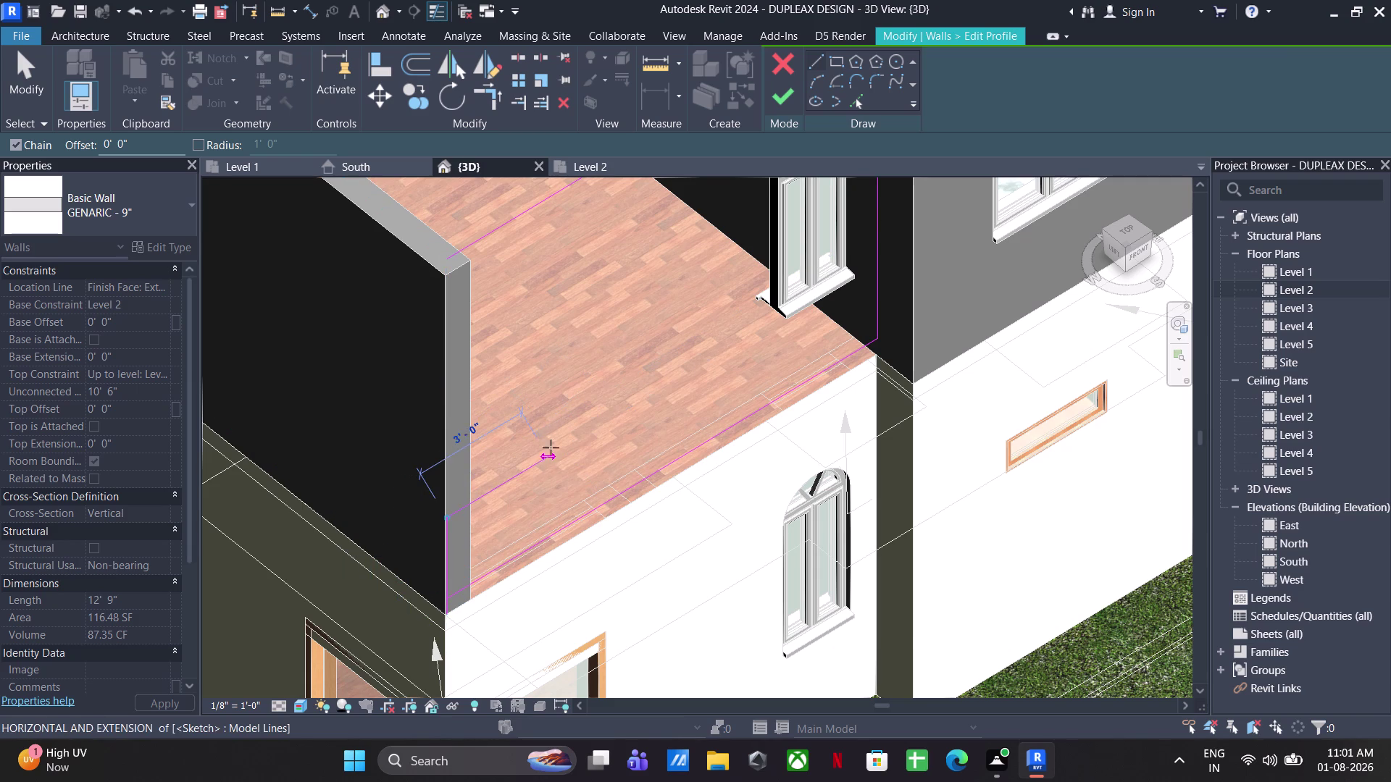
click(591, 508)
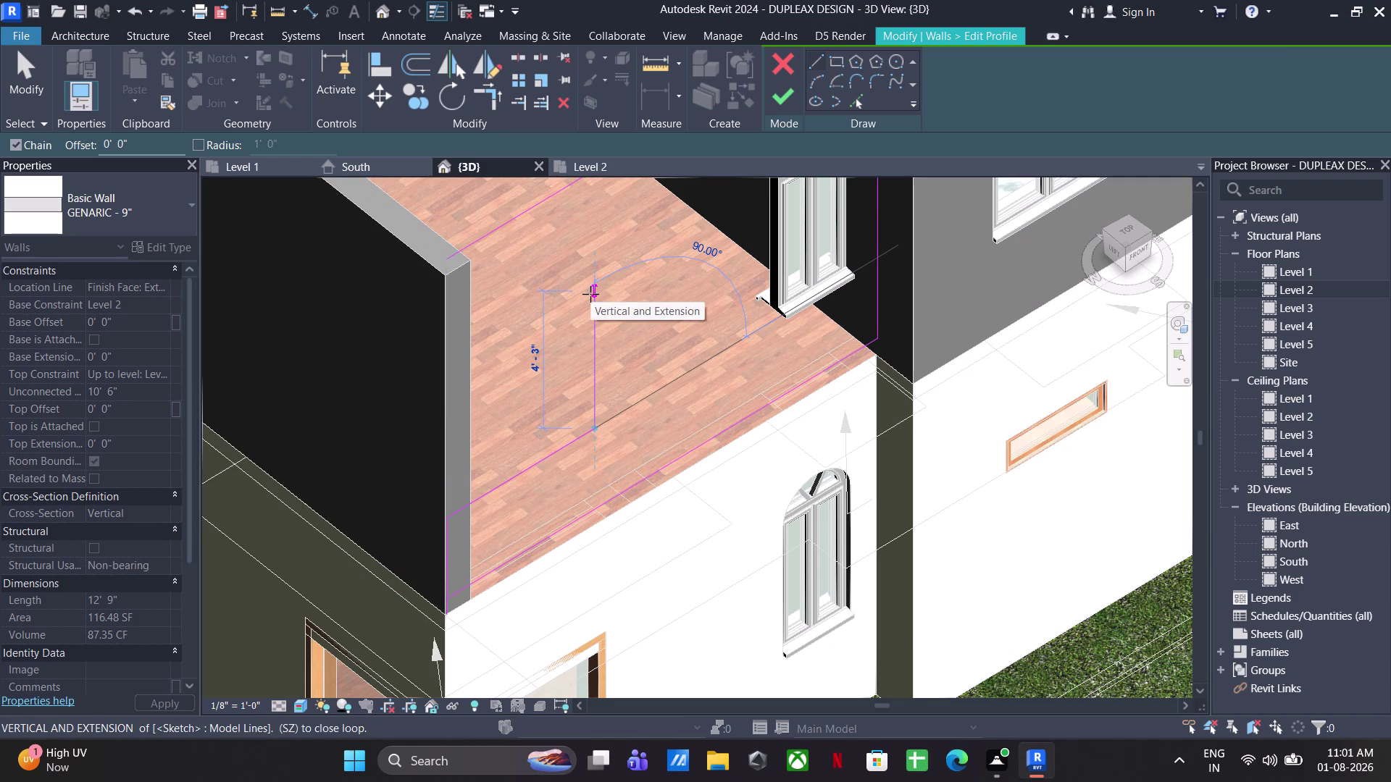
text(4')
key(Return)
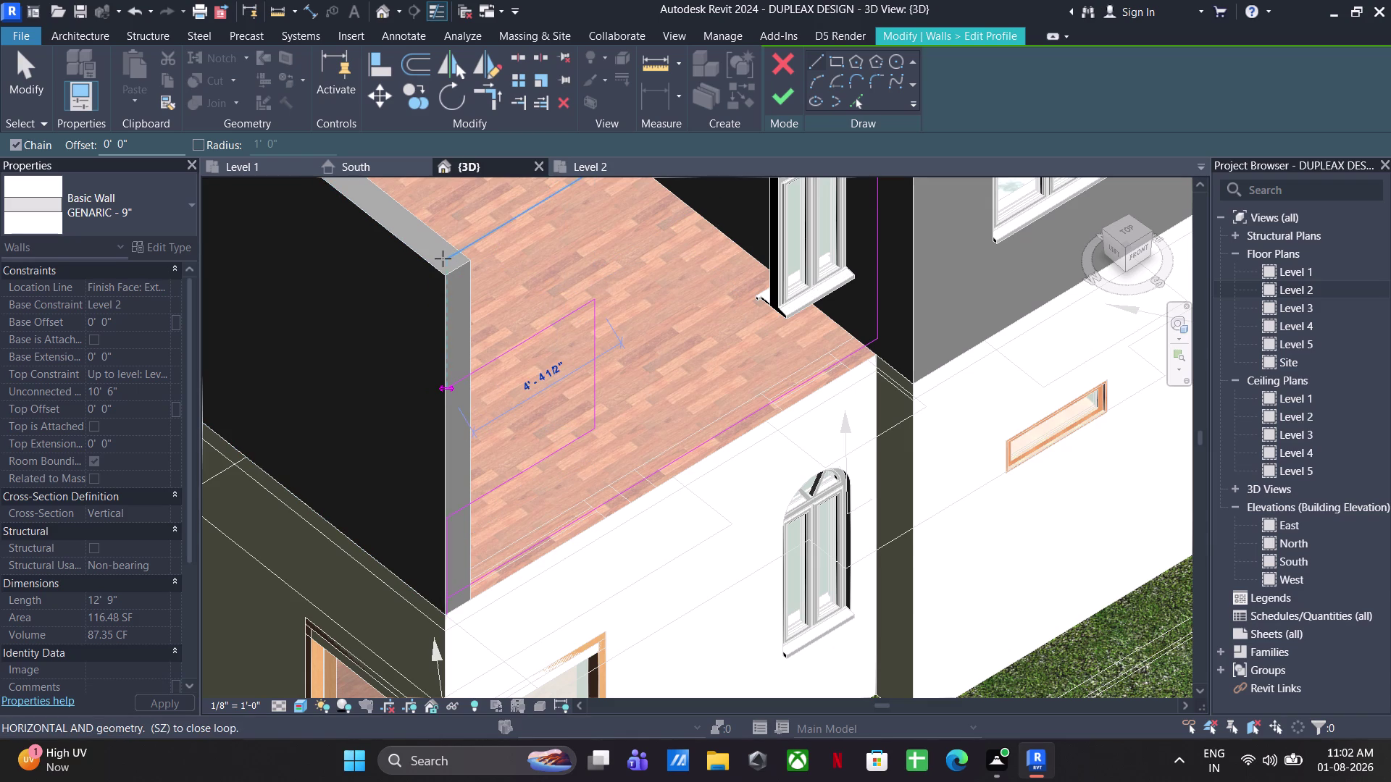
click(444, 520)
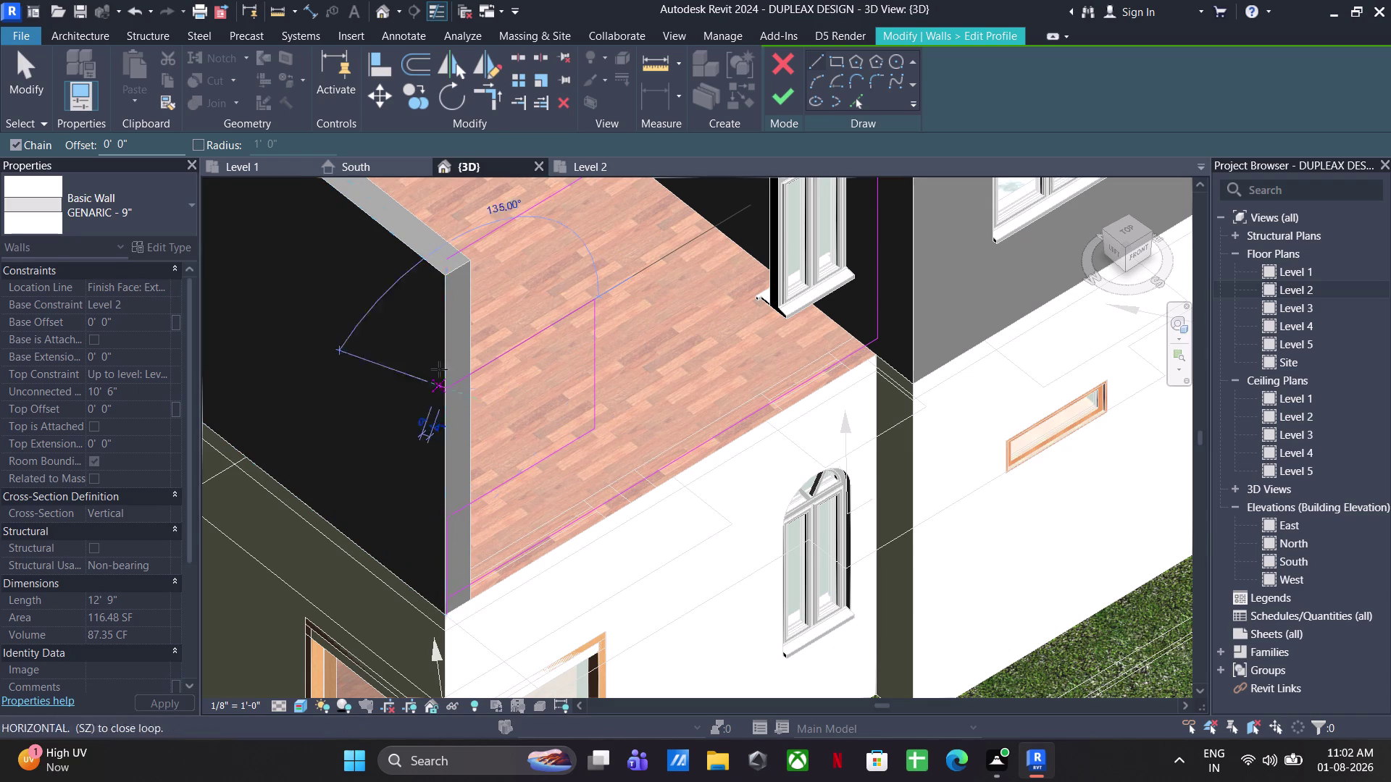
click(444, 260)
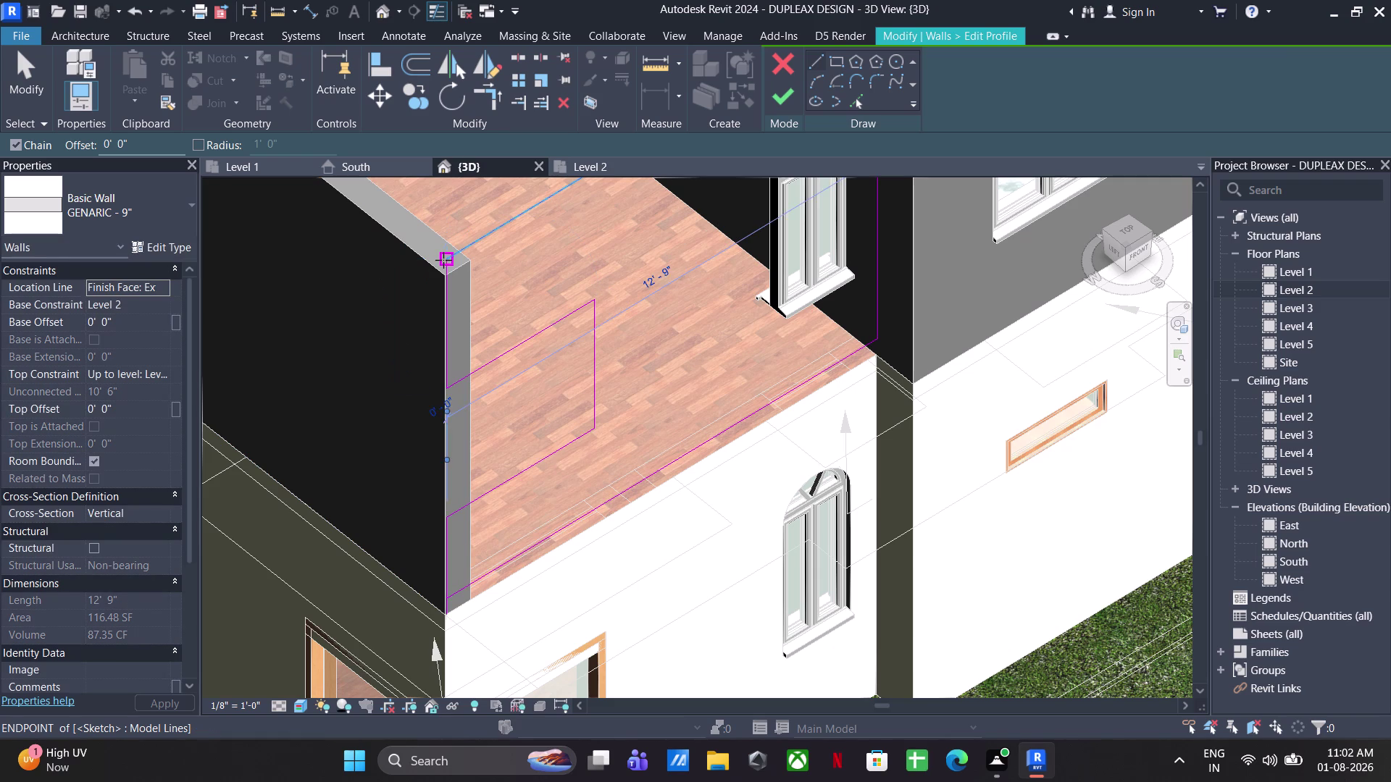
key(Escape)
key(Escape)
Dismiss the intersecting-lines error and pan to the notch sketch's lower corner.
click(796, 93)
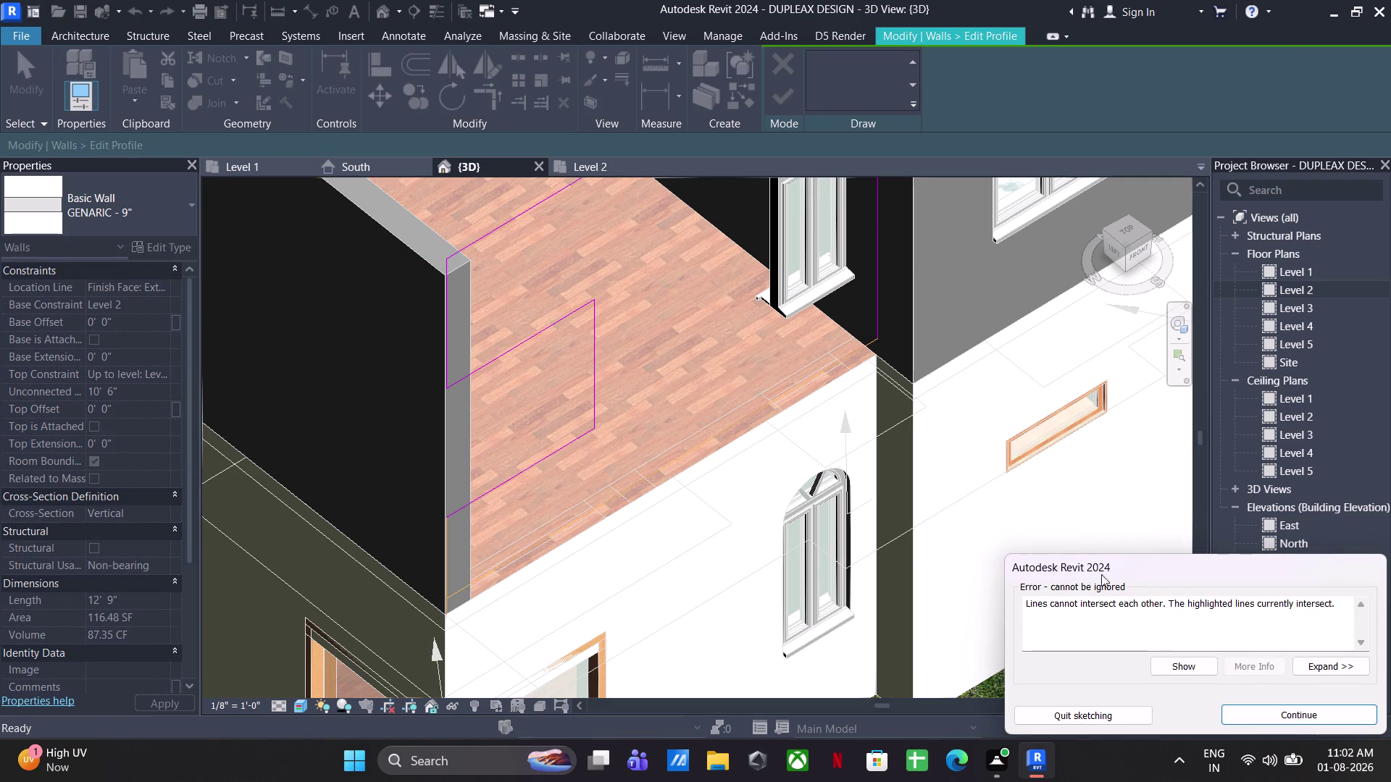
click(1237, 710)
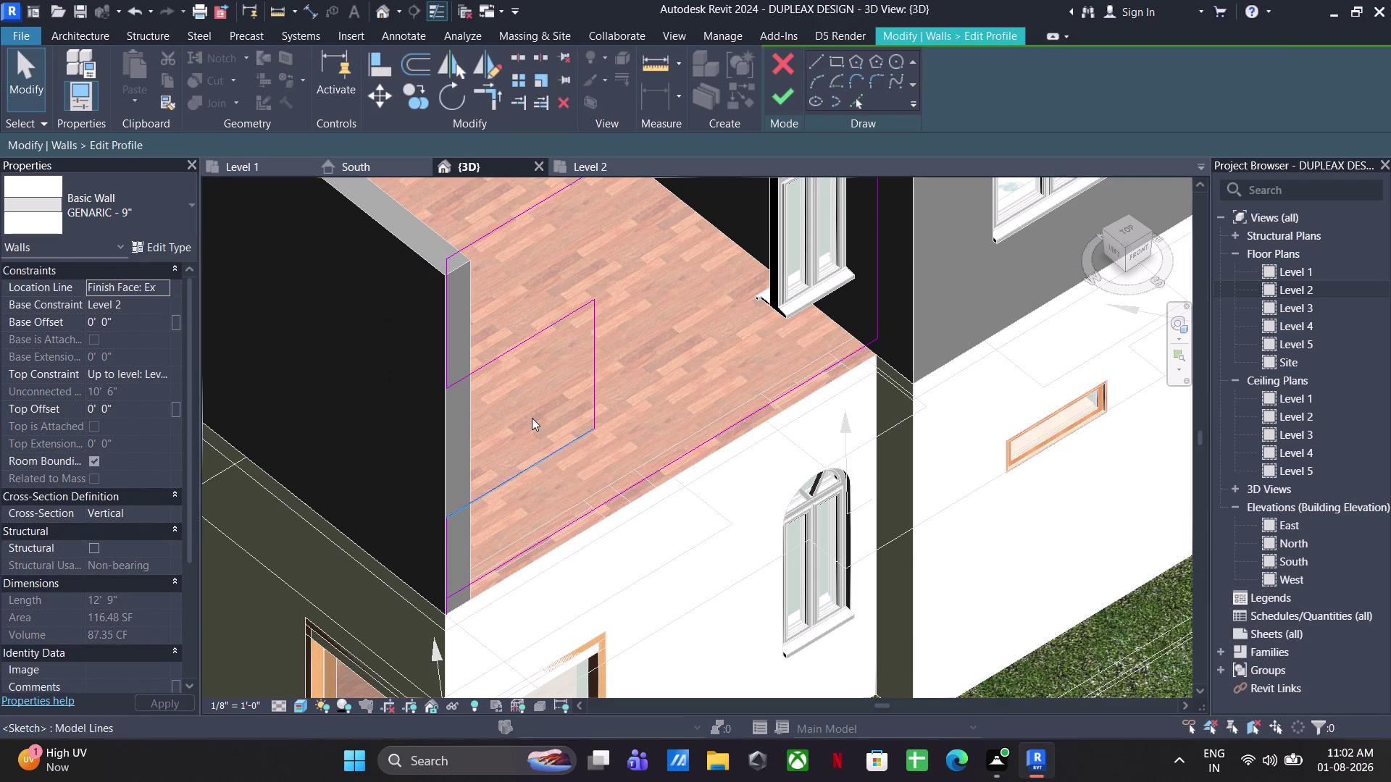
scroll(up, 3)
middle_drag(462, 414, 495, 637)
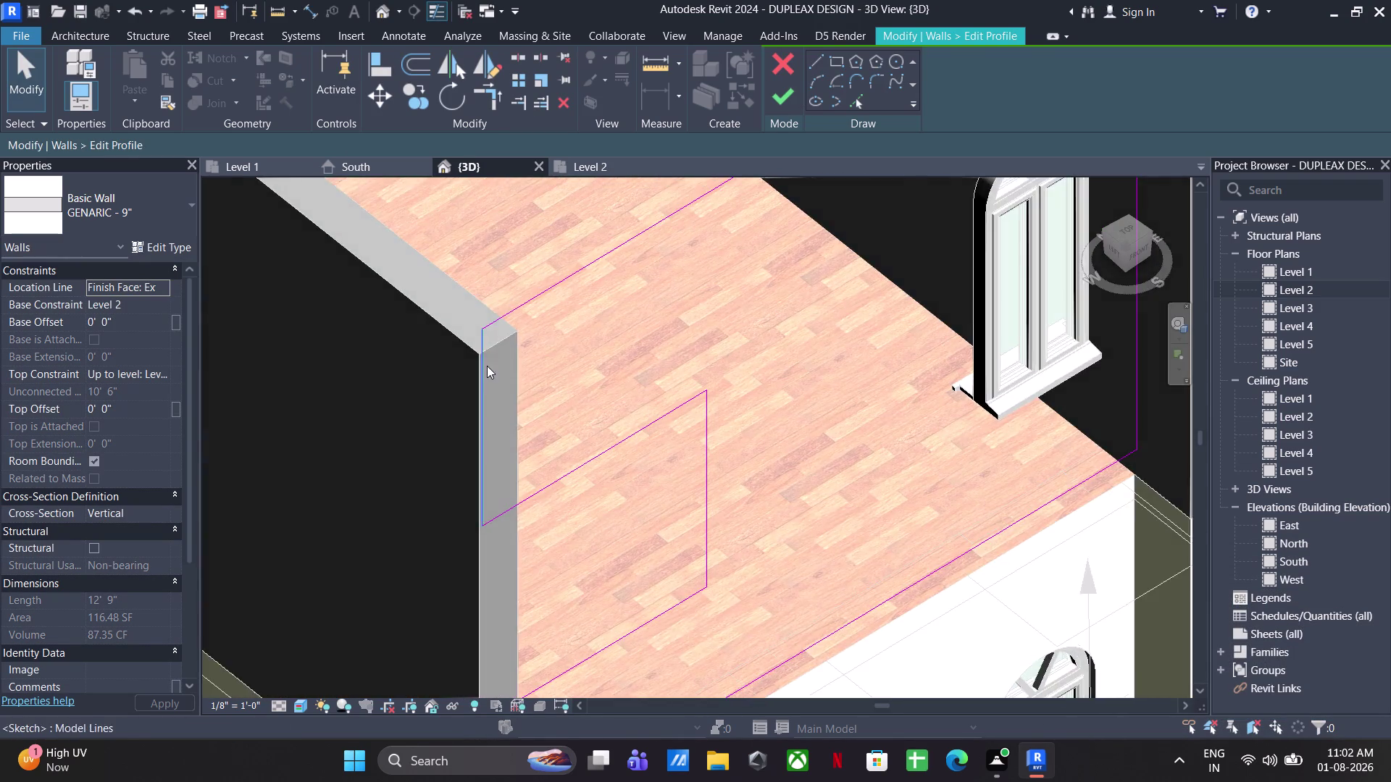
scroll(up, 3)
scroll(down, 3)
middle_drag(523, 499, 528, 464)
middle_drag(752, 541, 758, 454)
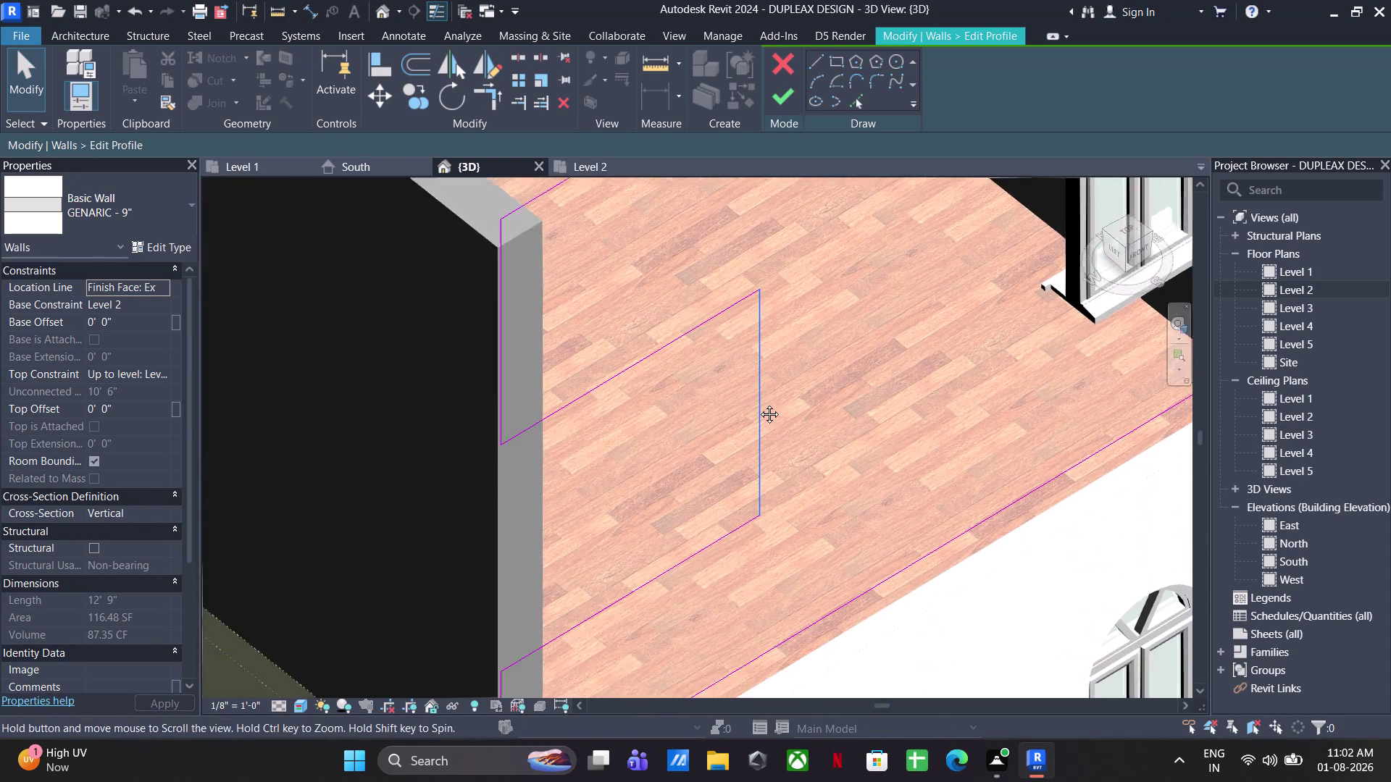
middle_drag(758, 455, 756, 383)
middle_drag(572, 574, 614, 461)
scroll(up, 3)
scroll(down, 3)
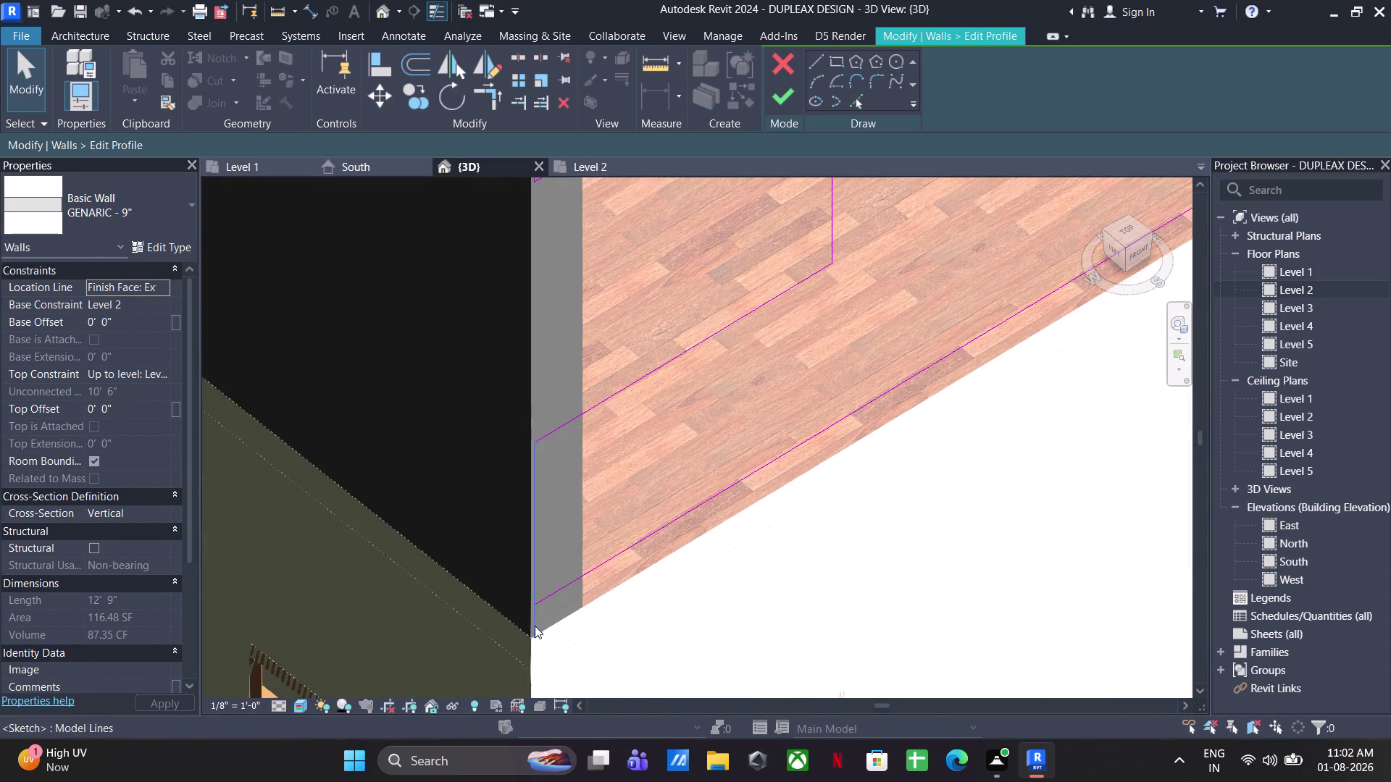
middle_drag(531, 625, 501, 641)
scroll(up, 3)
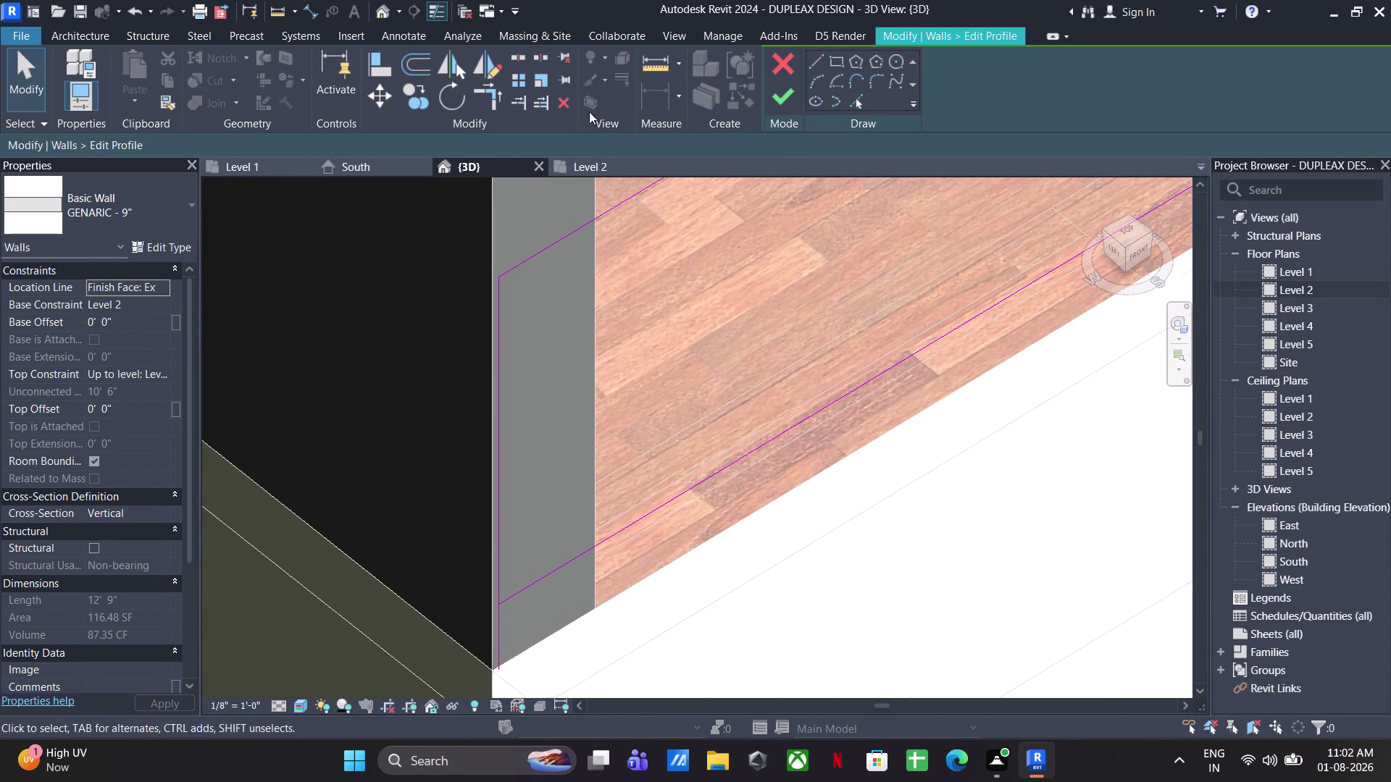
Adjust the corner sketch lines, finish the profile edit, and select the 15'9" wall.
click(497, 97)
click(500, 563)
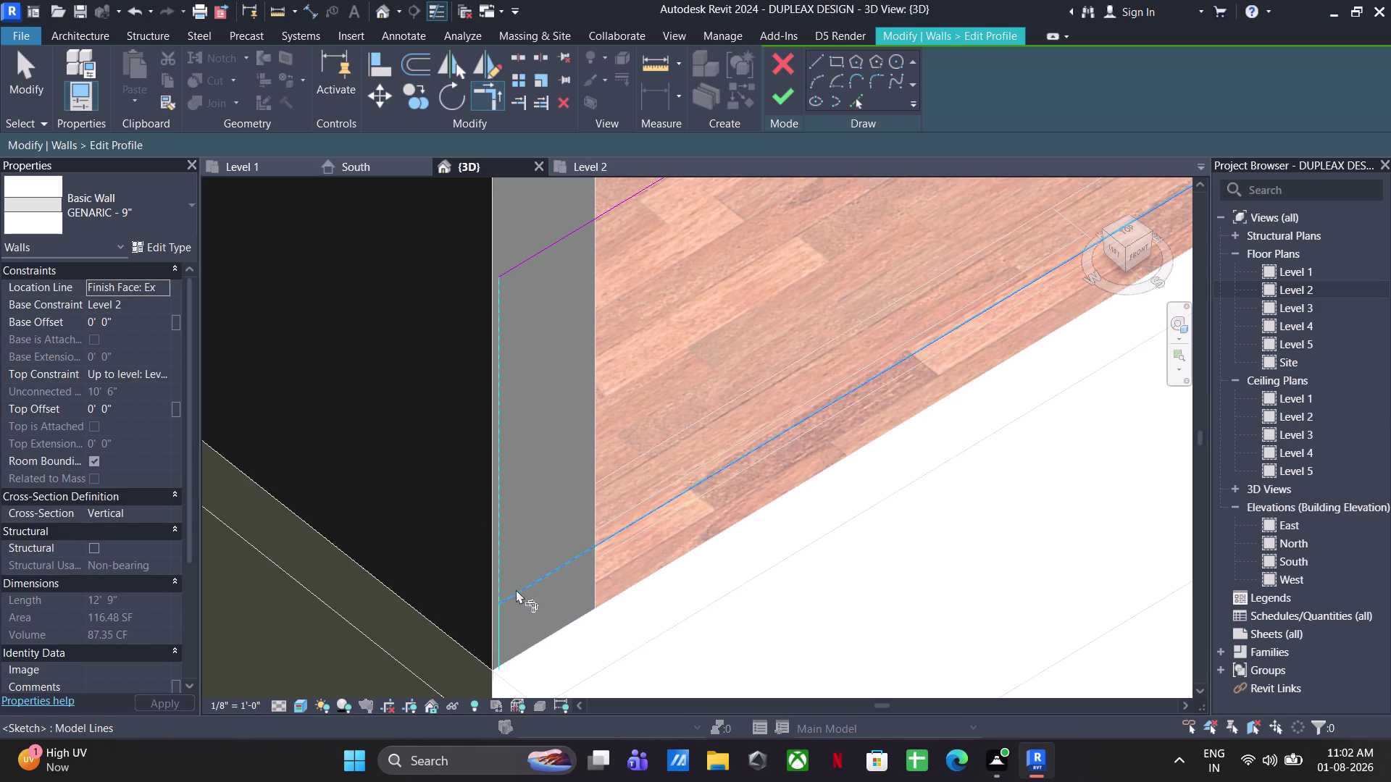
click(519, 594)
key(Escape)
key(Escape)
key(Escape)
click(780, 96)
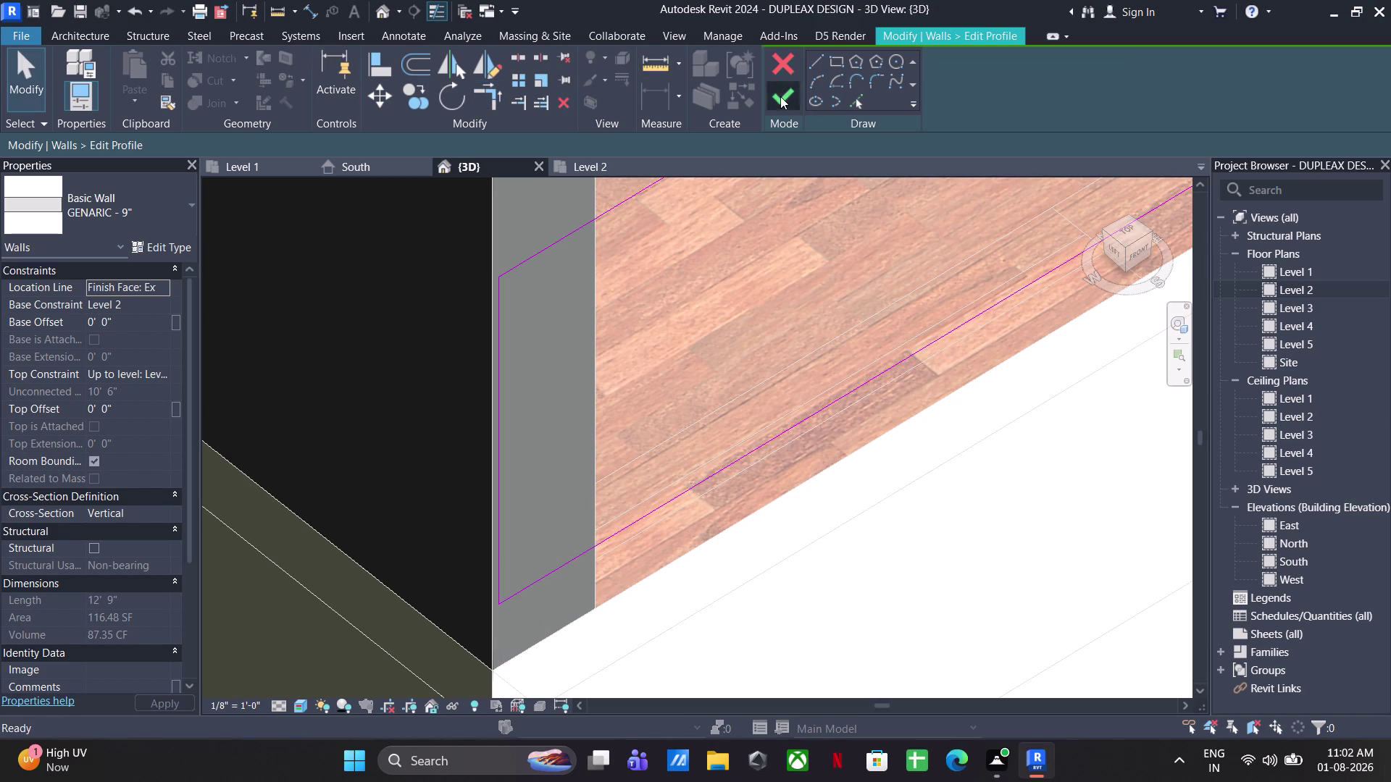
scroll(down, 3)
middle_drag(597, 476, 558, 540)
click(891, 573)
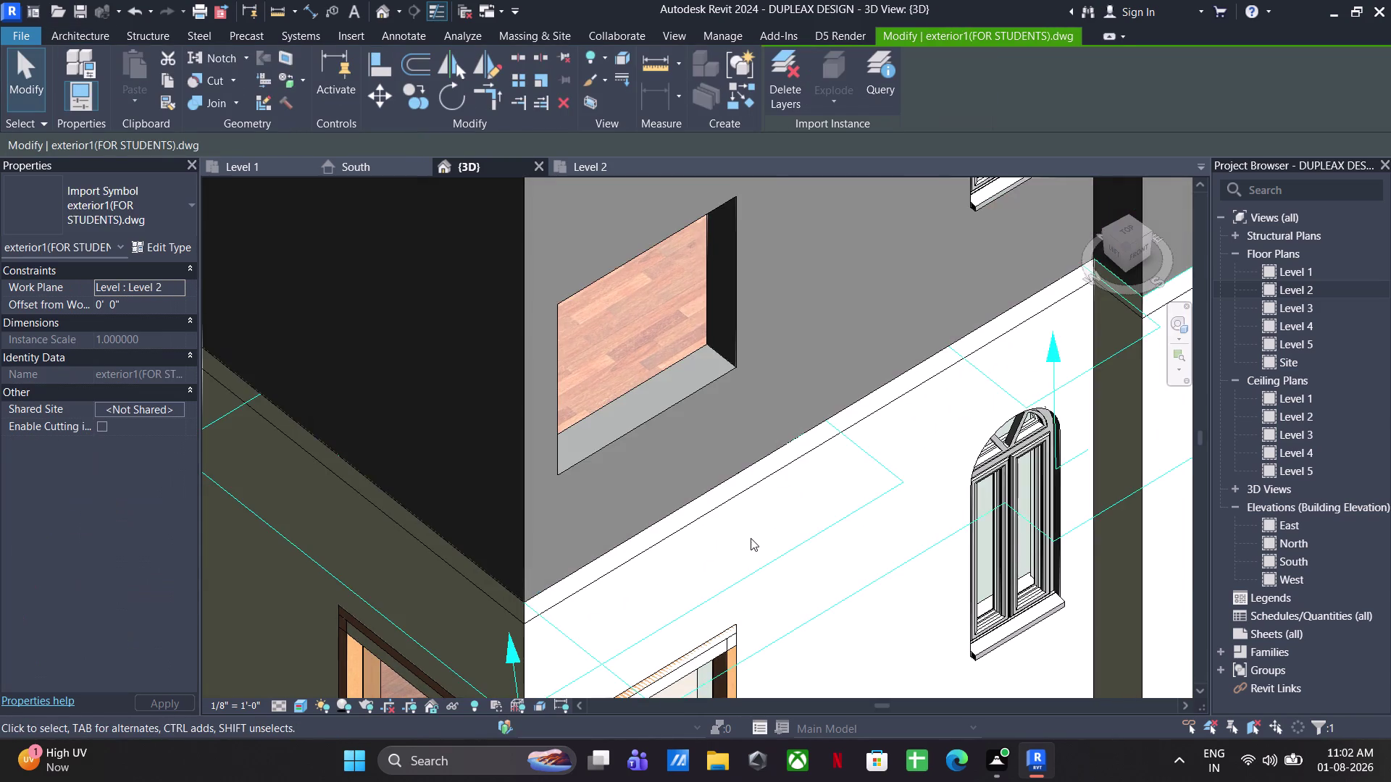
scroll(down, 3)
Open the 15'9" Level 2 wall's profile and delete part of its sketch outline.
click(659, 467)
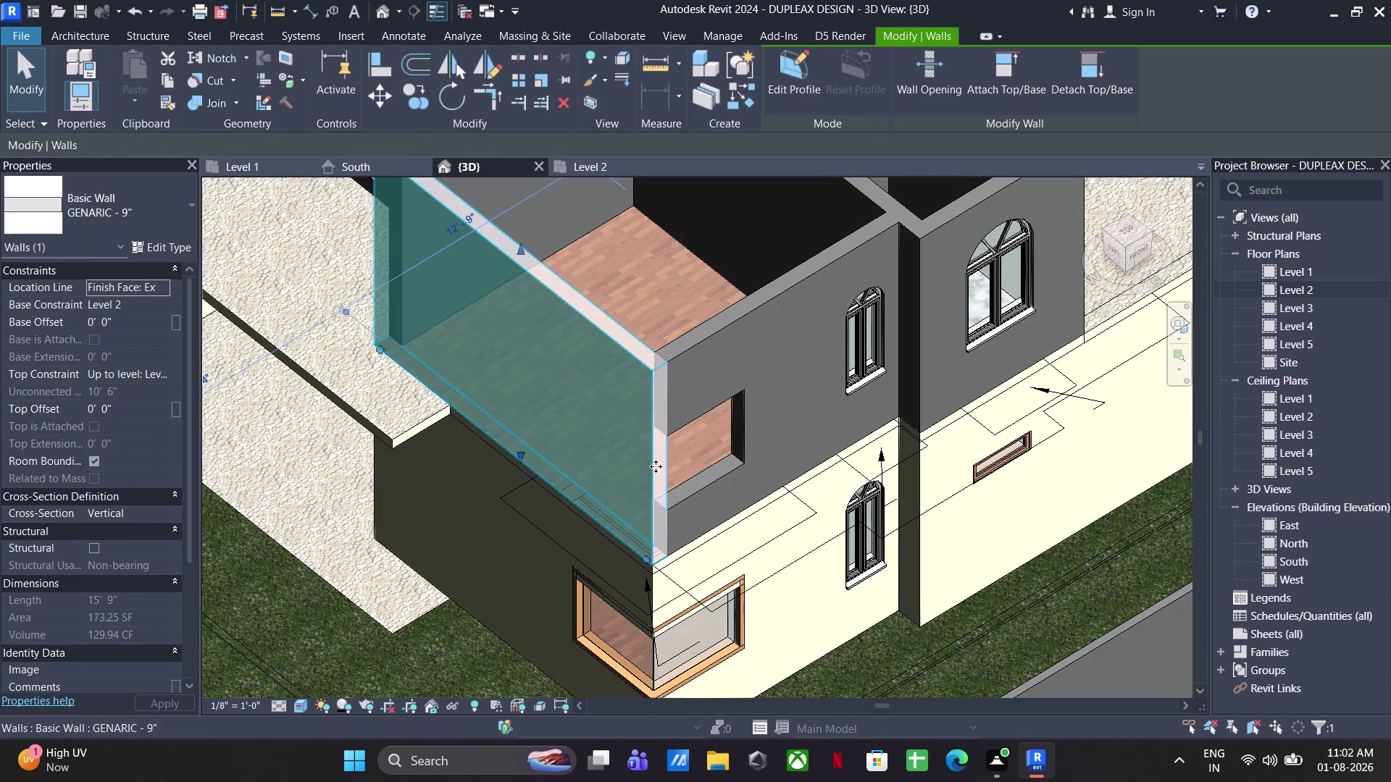
click(783, 80)
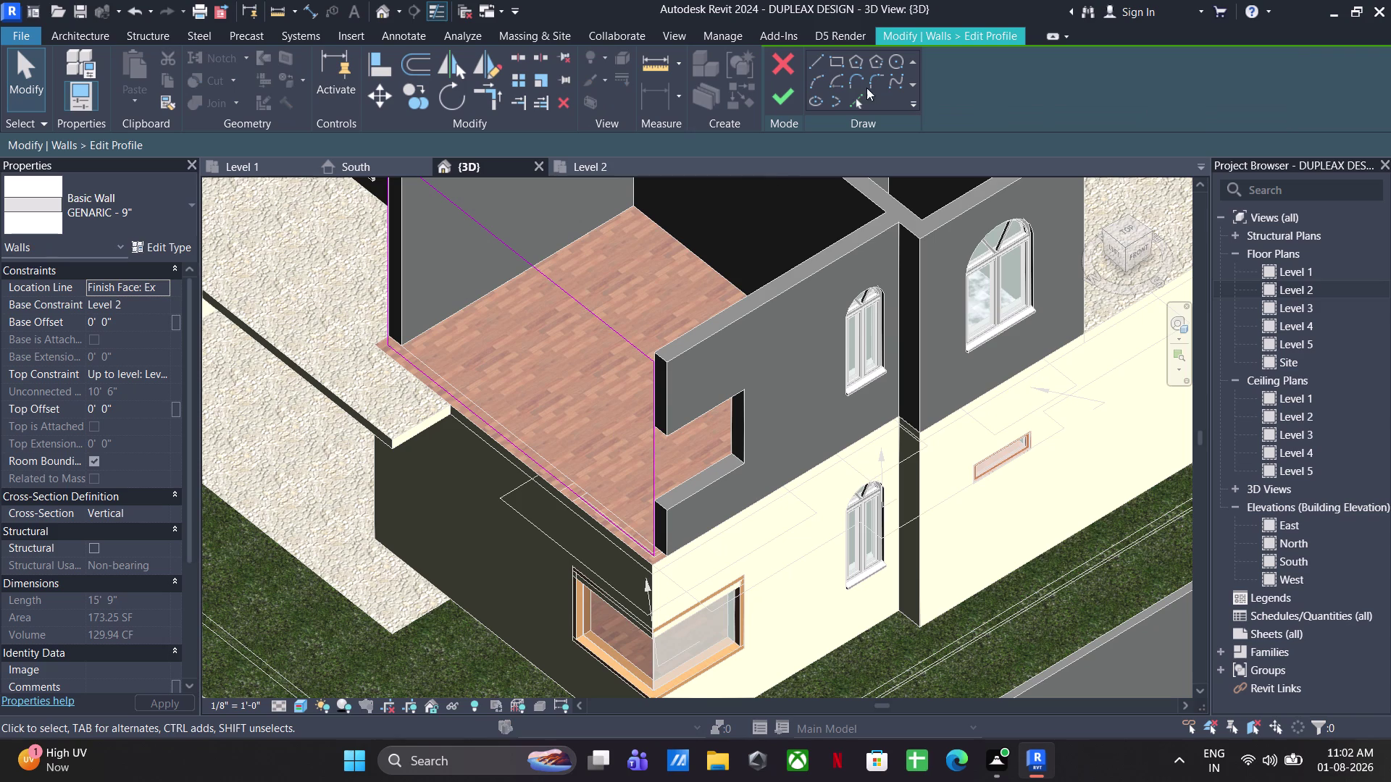
drag(712, 433, 636, 463)
key(Delete)
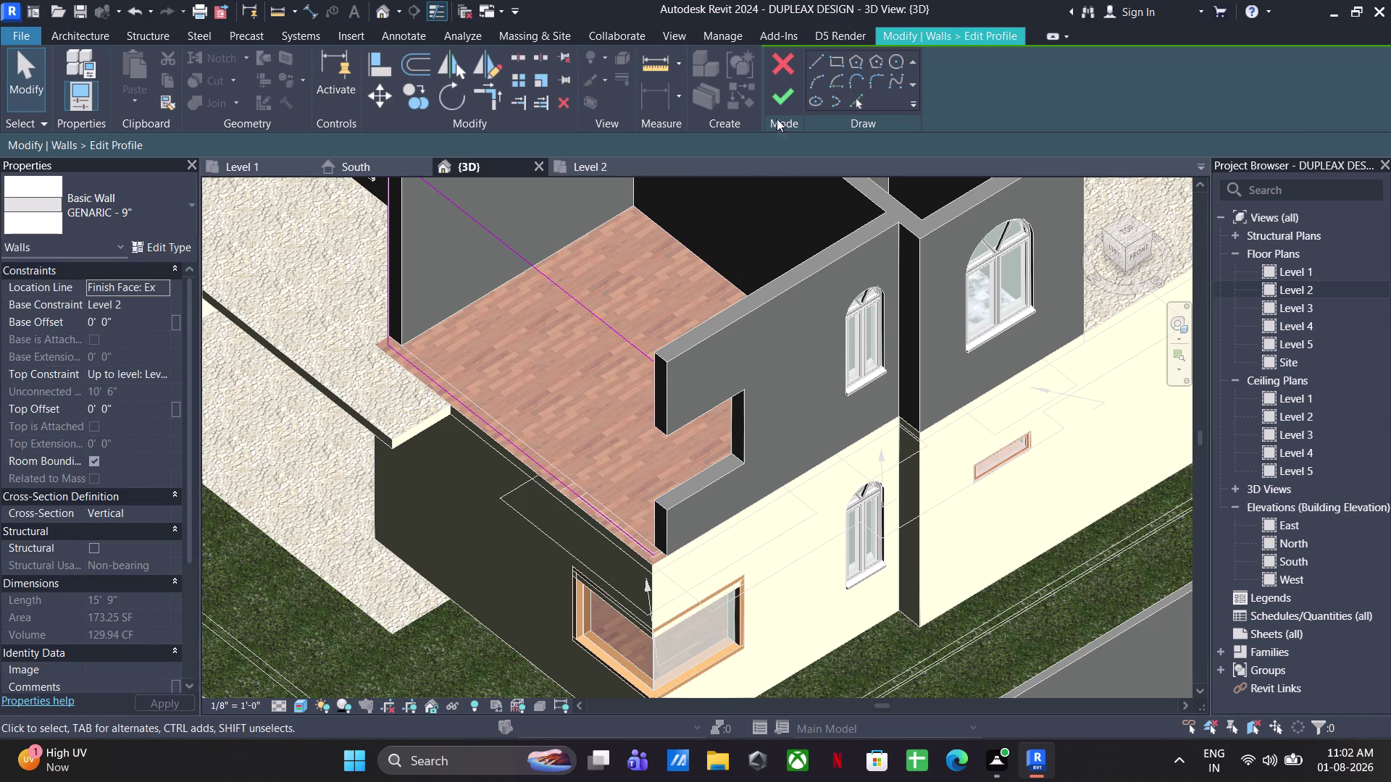
Sketch the notch outline with a 3' line and a 4' line ending on the wall edge.
click(814, 62)
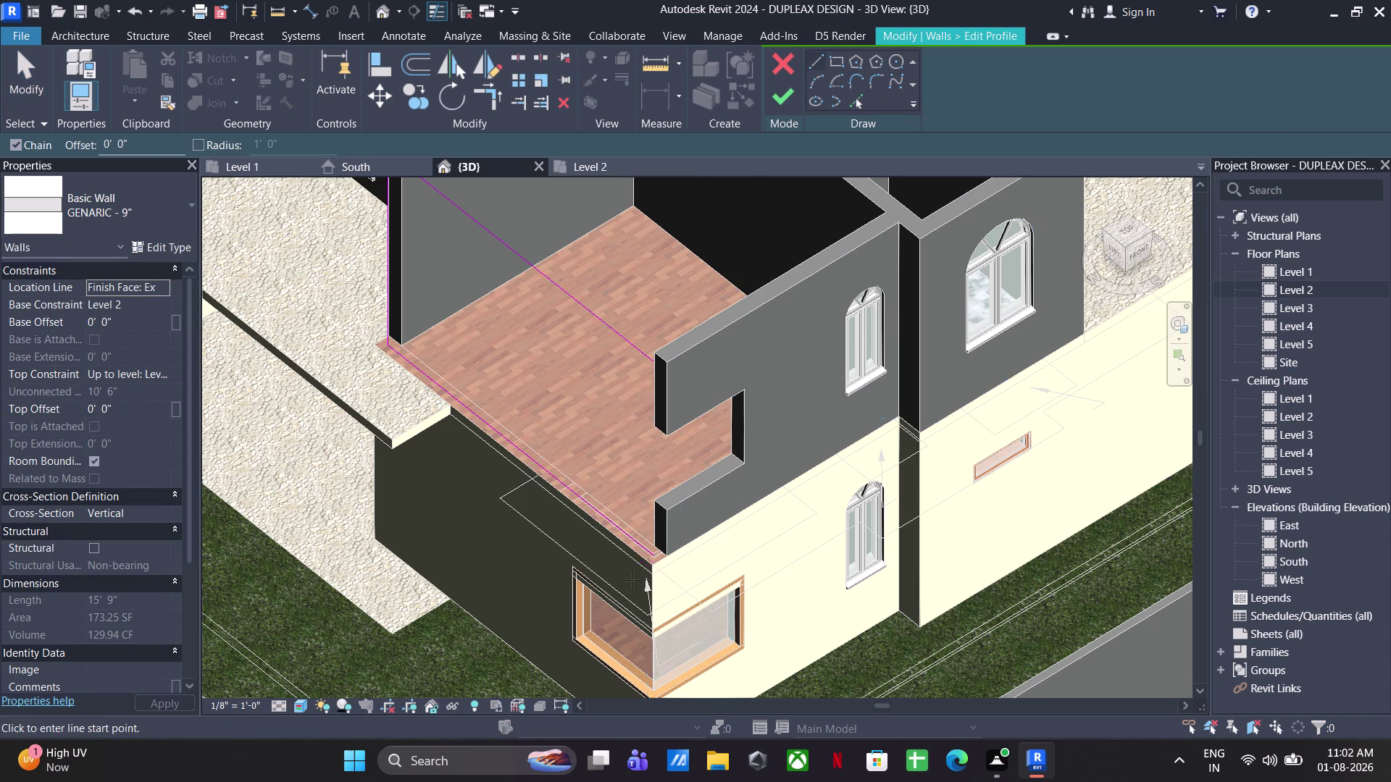
scroll(up, 3)
click(690, 512)
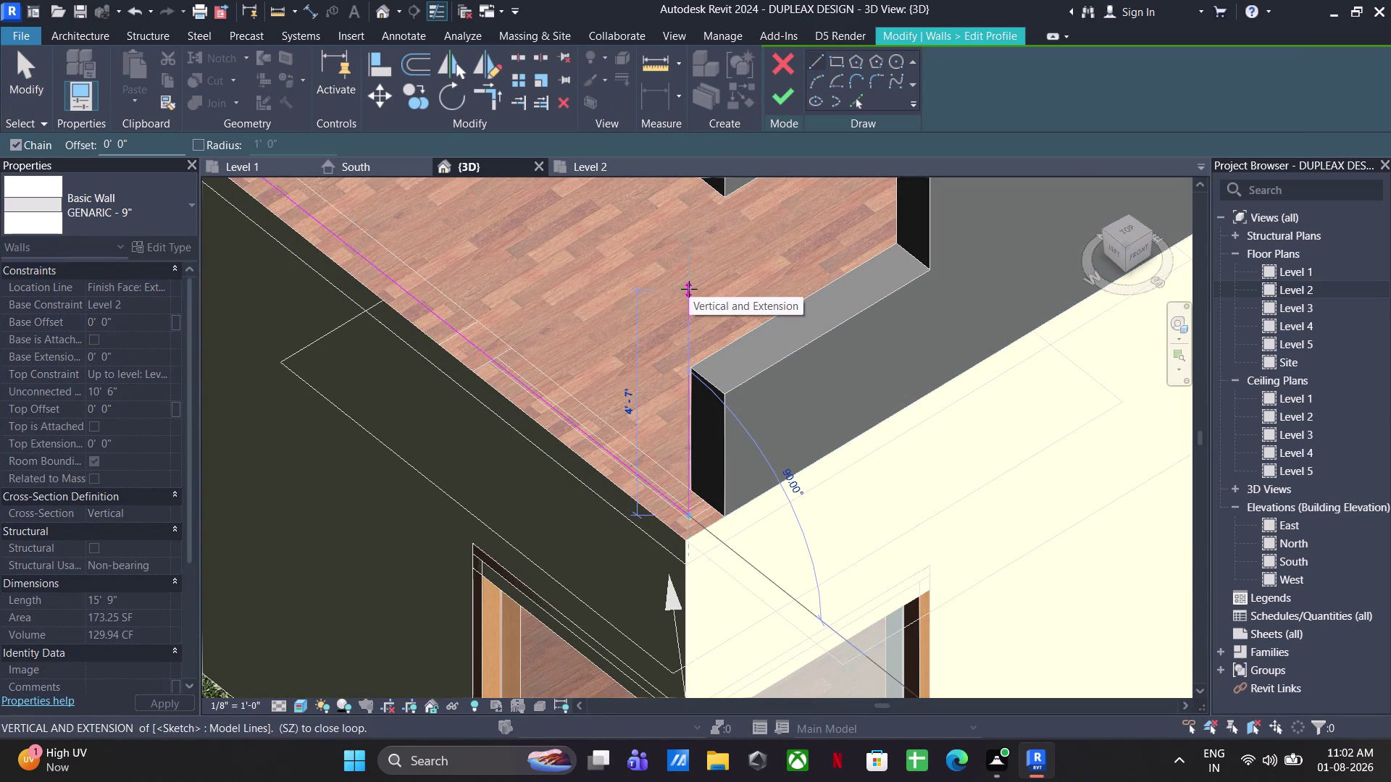
text(3')
key(Return)
scroll(down, 3)
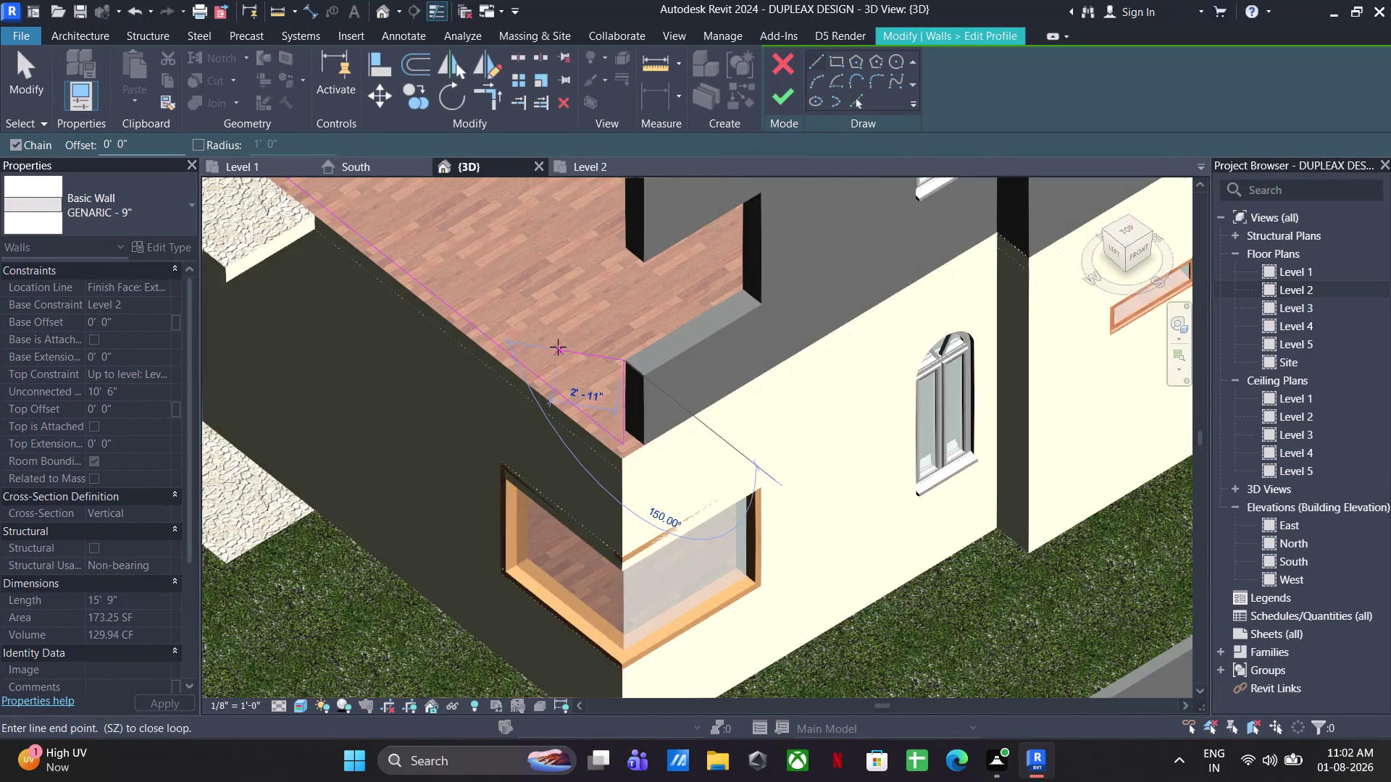
scroll(up, 3)
middle_drag(570, 378, 607, 516)
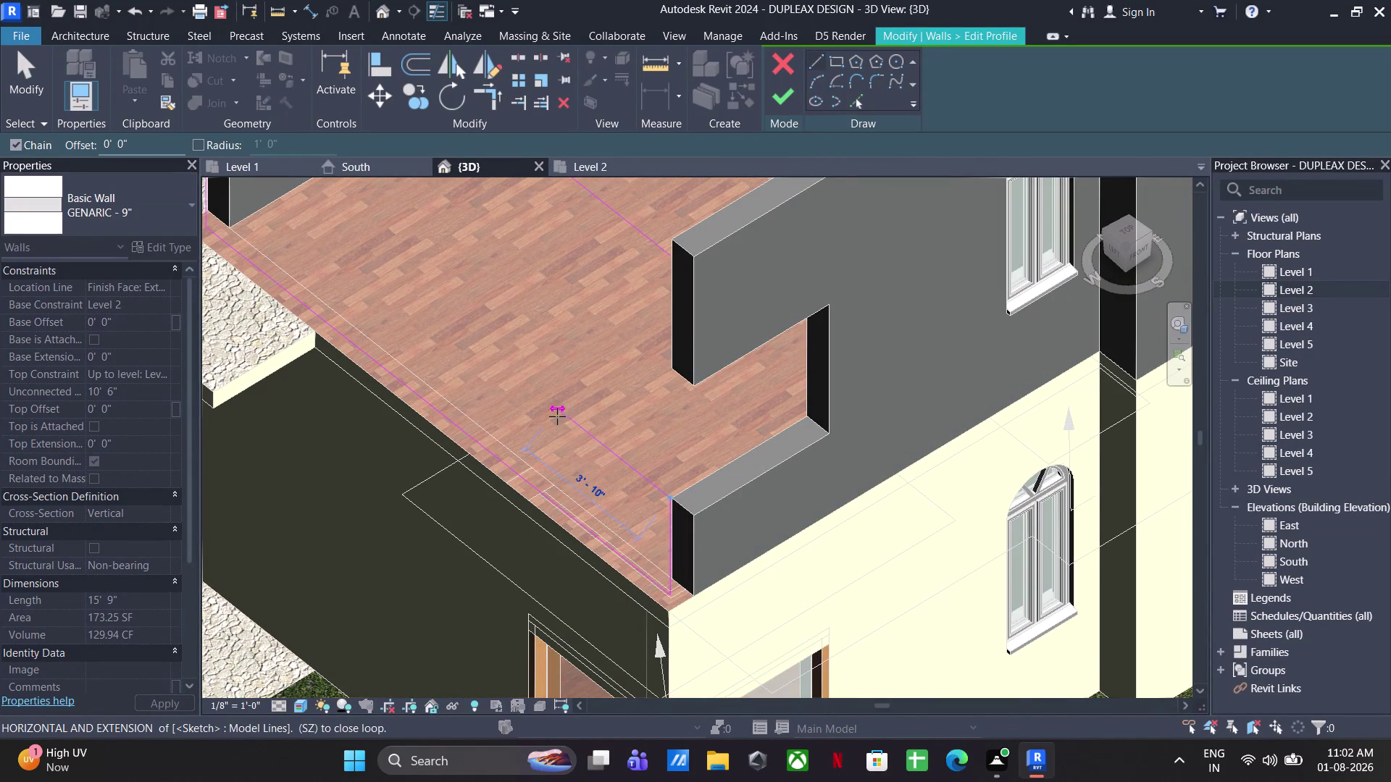
click(542, 492)
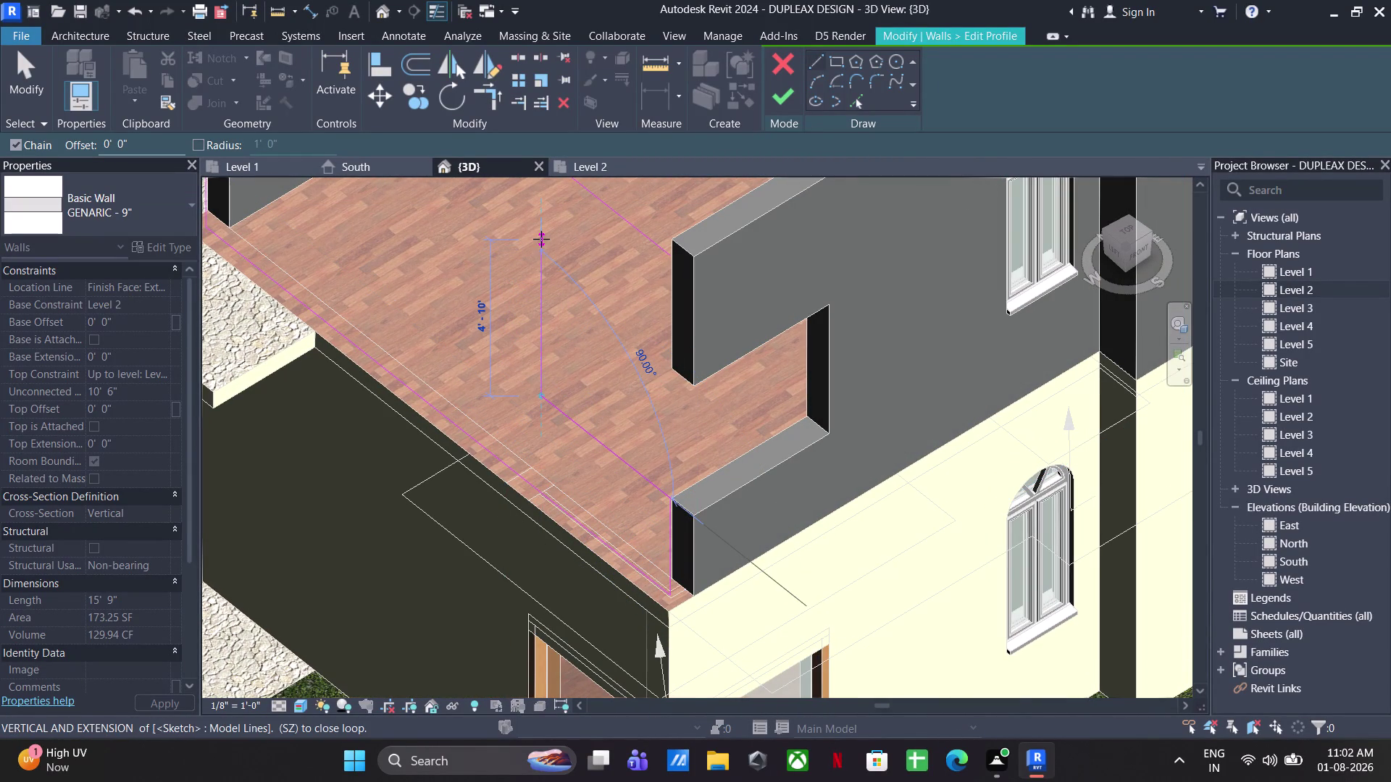
text(4')
key(Return)
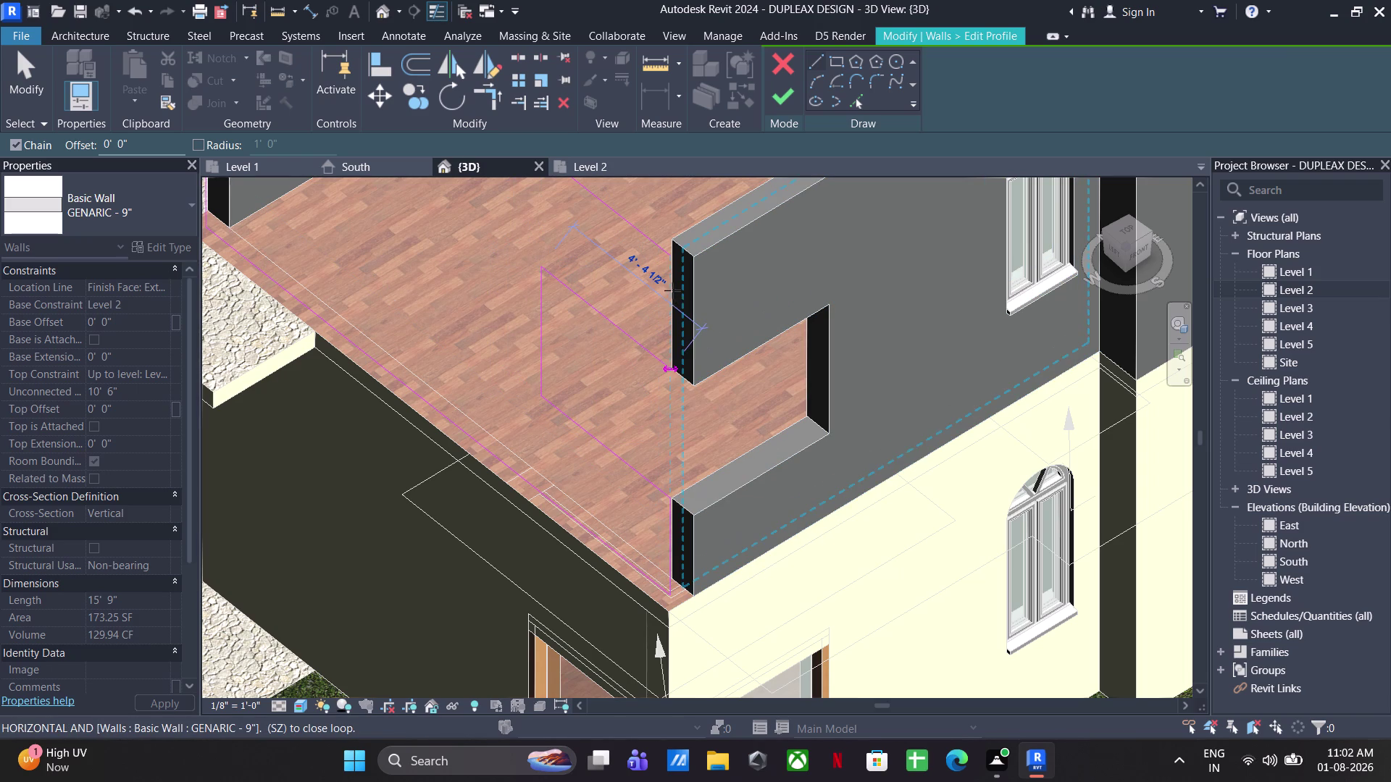
click(673, 253)
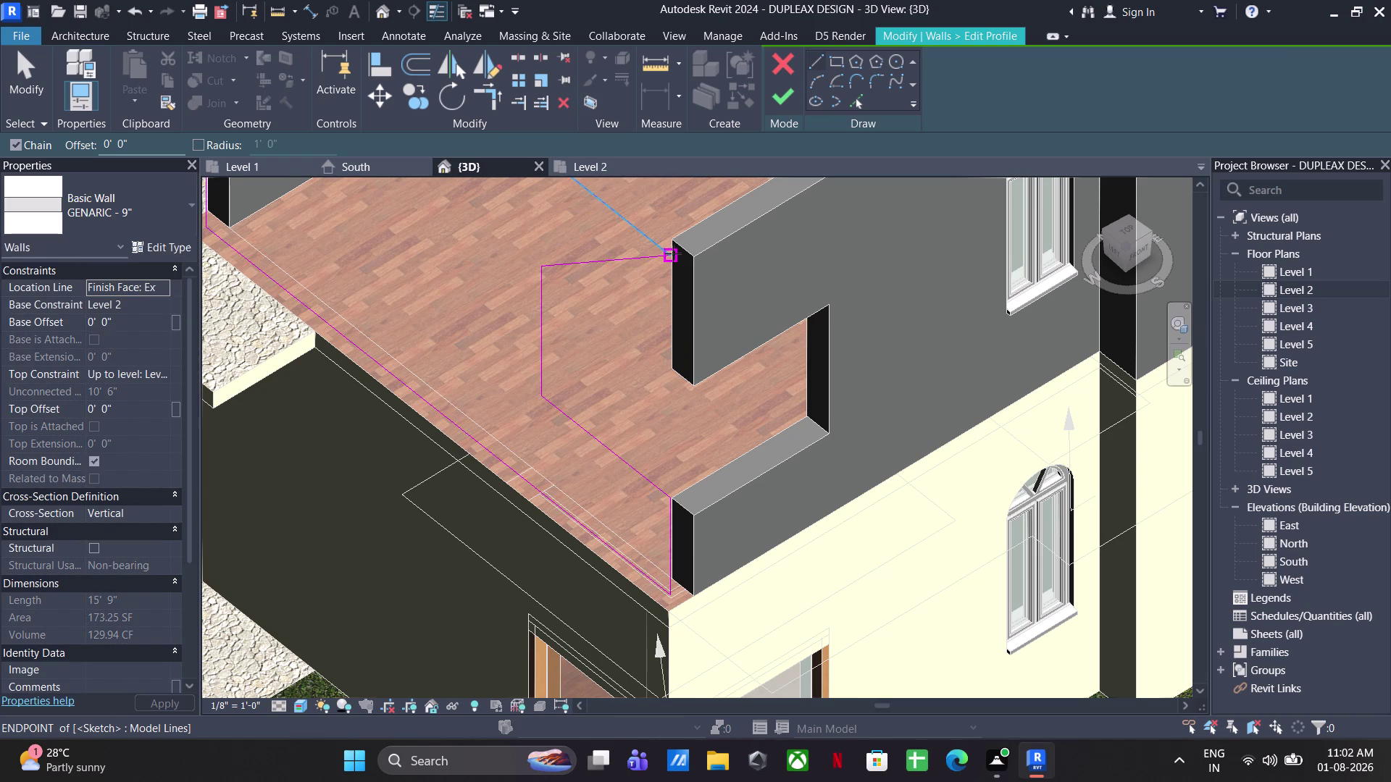
Undo the last line, redraw the notch's closing line, and finish the profile edit.
key(ctrl+z)
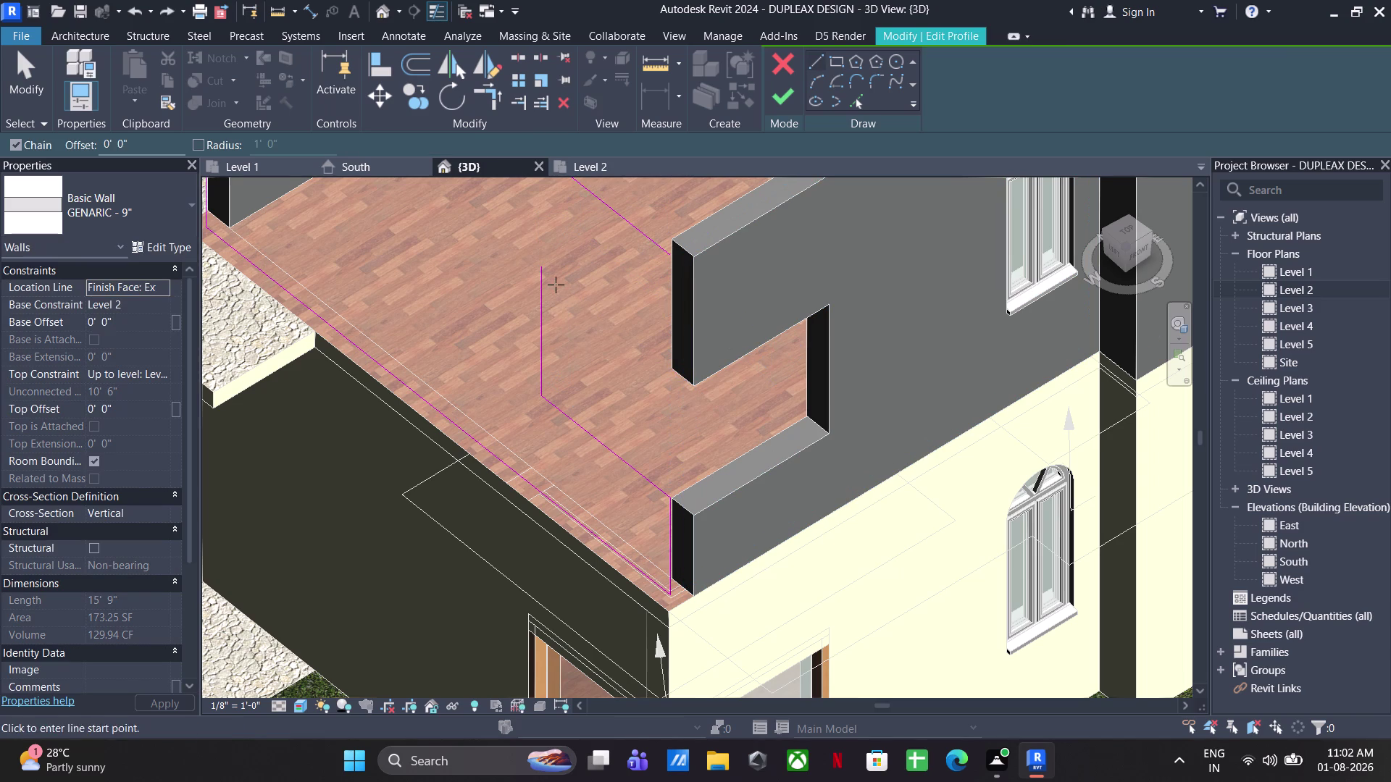
click(541, 267)
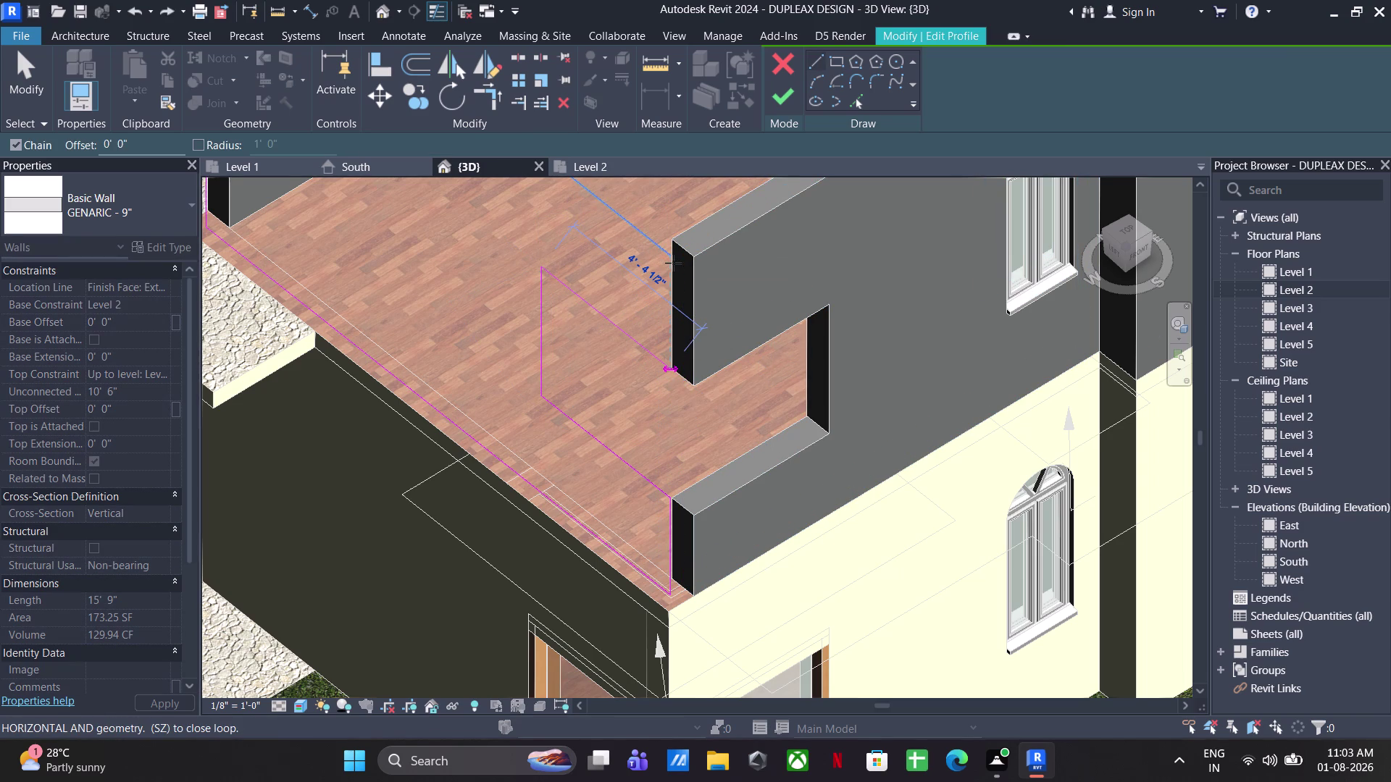
scroll(up, 3)
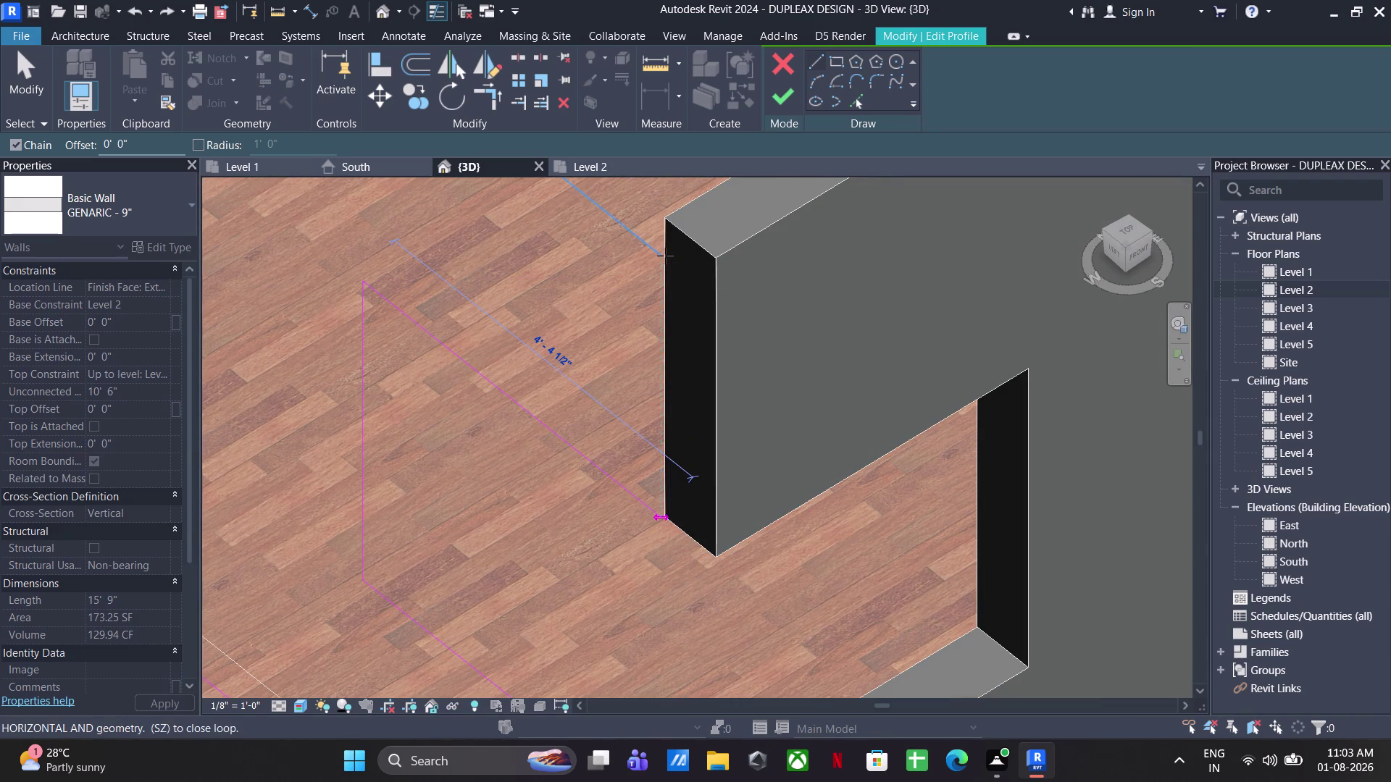
click(665, 256)
click(662, 259)
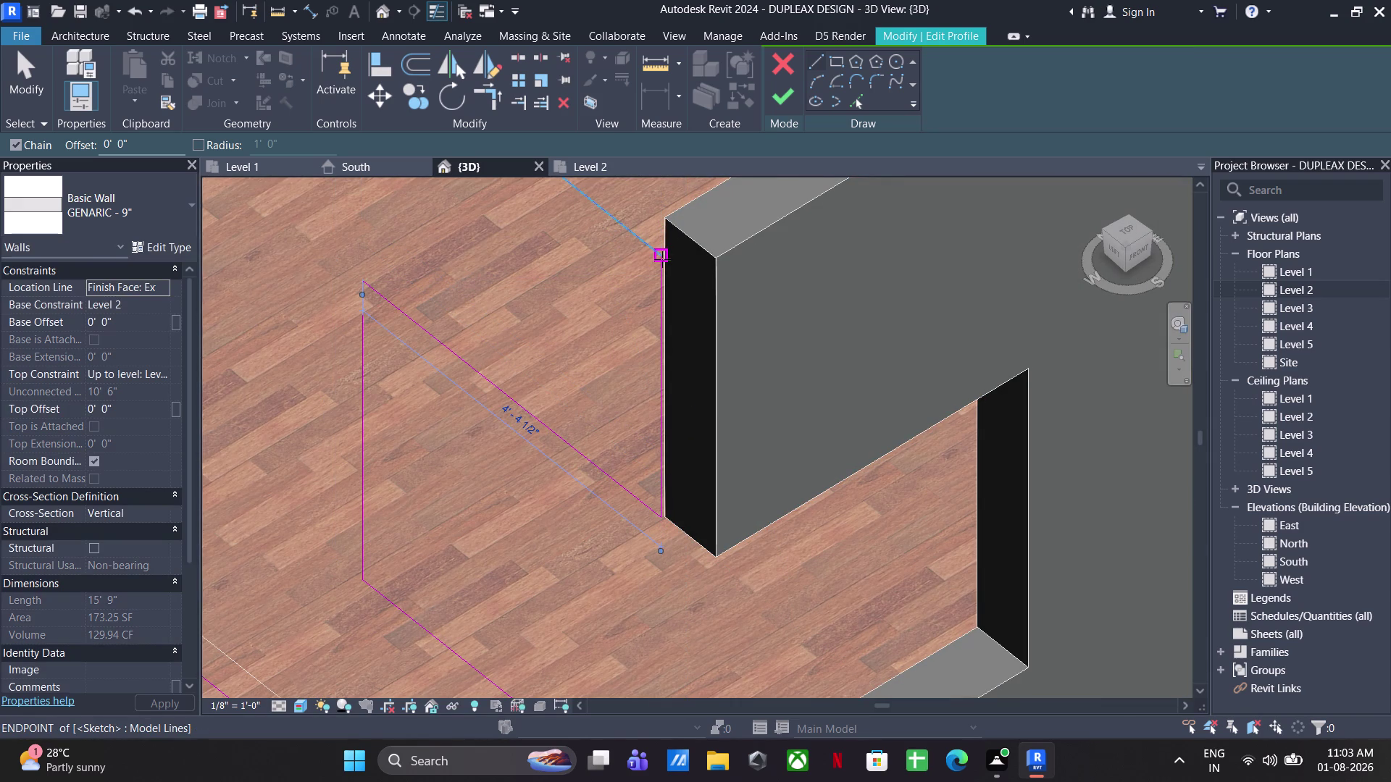
key(Escape)
scroll(down, 3)
key(Escape)
key(Escape)
key(Escape)
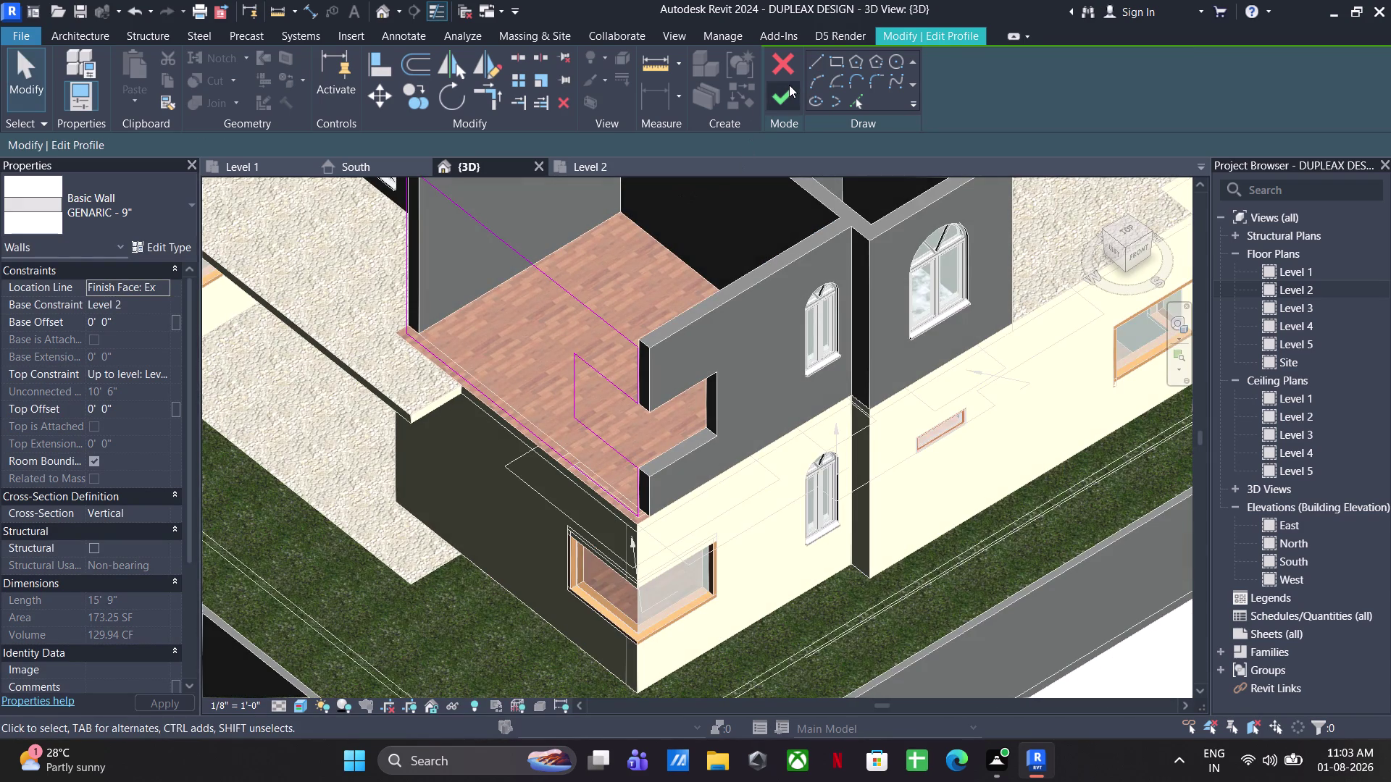
click(789, 85)
click(899, 628)
Select the 12'9" Level 2 wall and orbit to face its front.
scroll(down, 3)
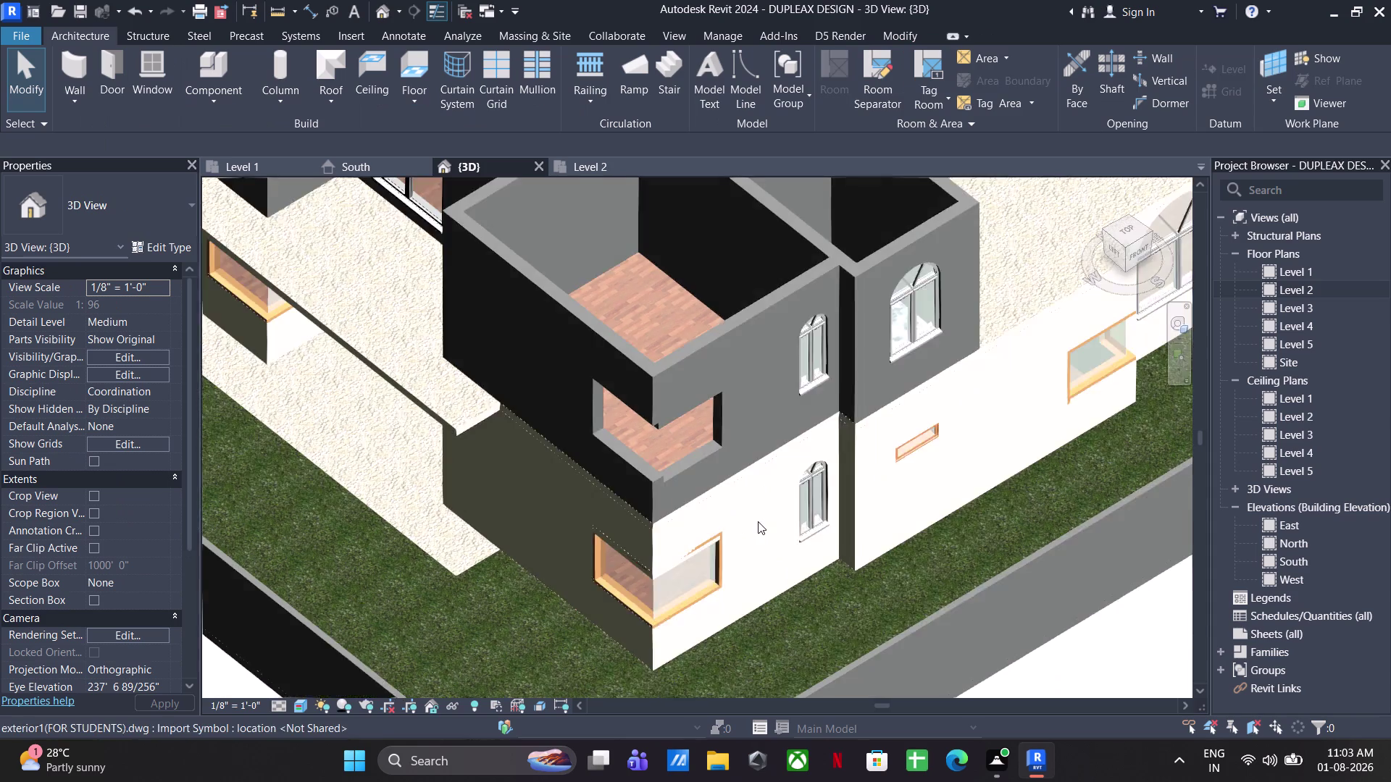
scroll(up, 3)
click(687, 429)
scroll(down, 3)
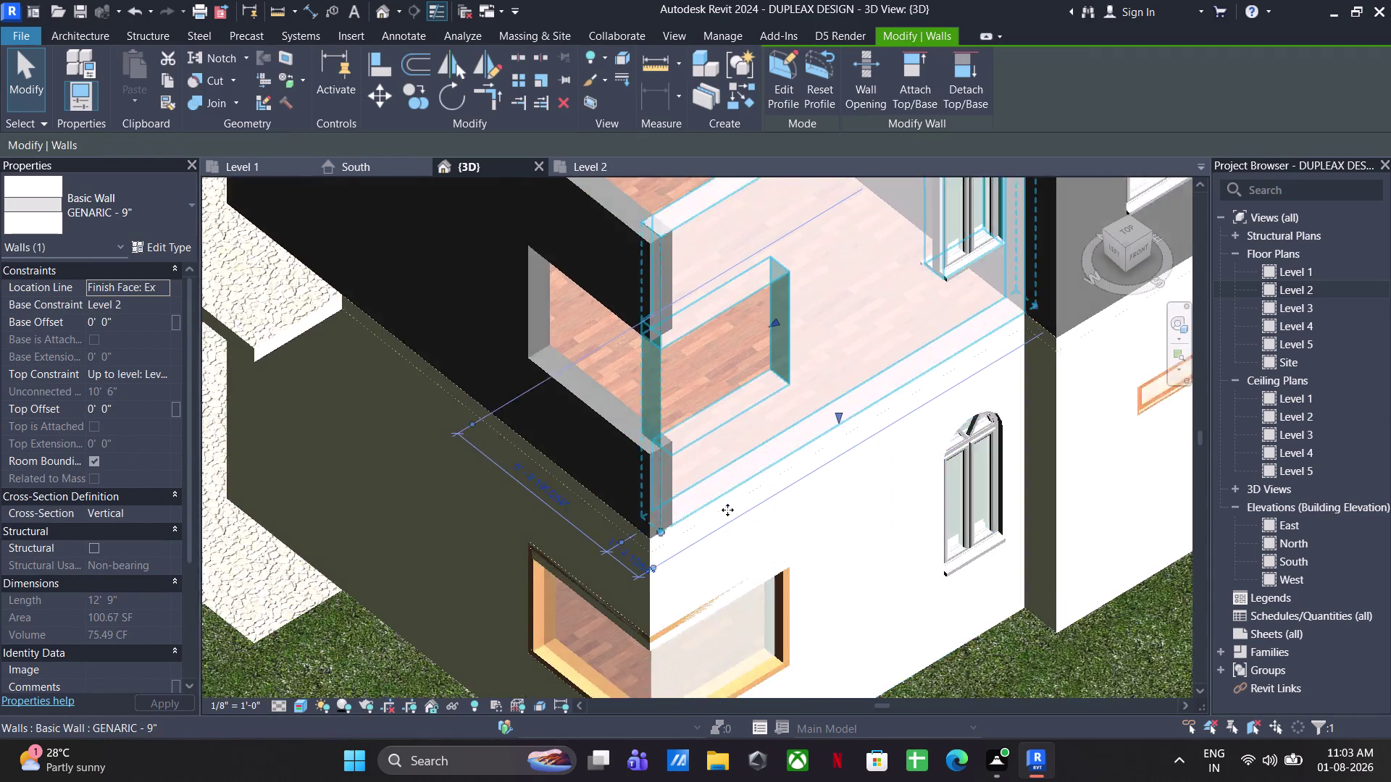
scroll(down, 3)
middle_drag(728, 523, 574, 405)
middle_drag(658, 485, 733, 555)
middle_drag(750, 569, 798, 634)
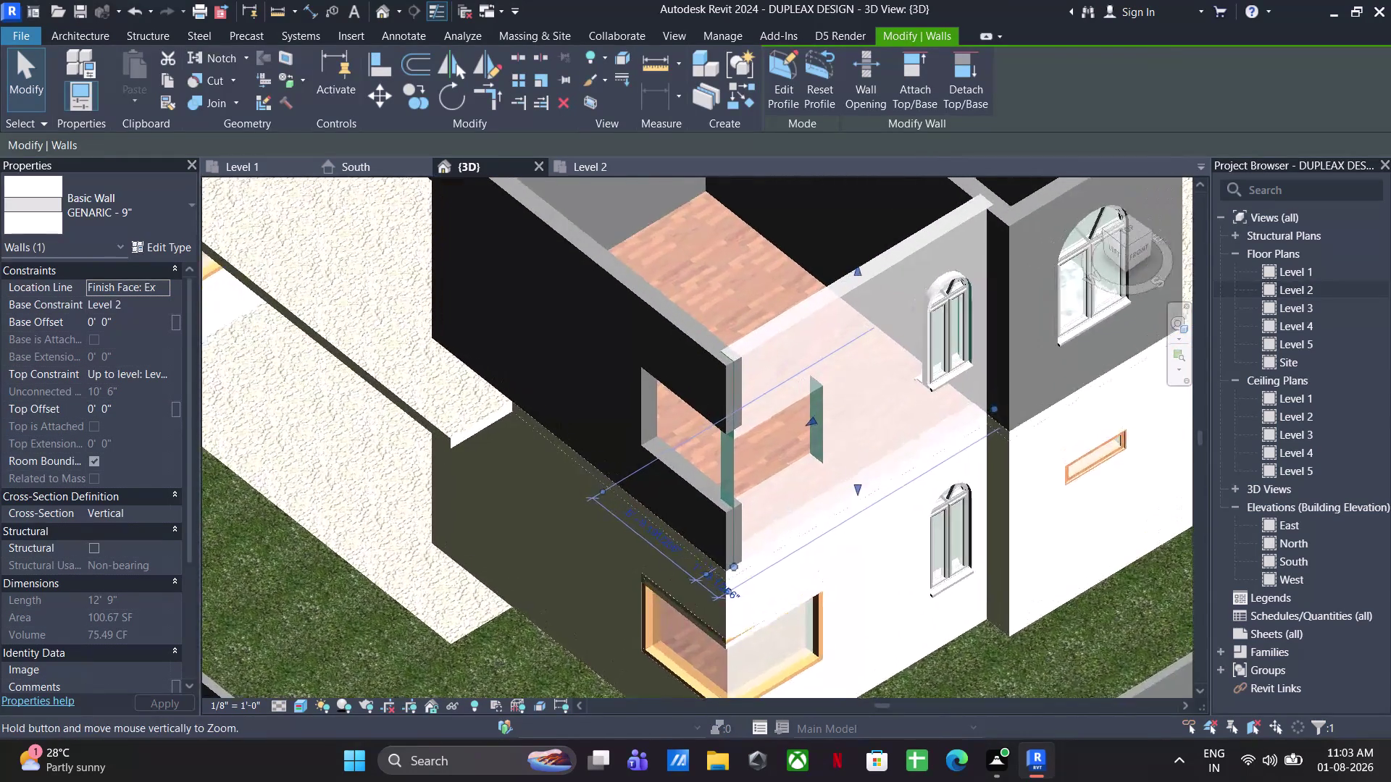
middle_drag(798, 633, 815, 664)
middle_drag(792, 530, 691, 383)
click(742, 597)
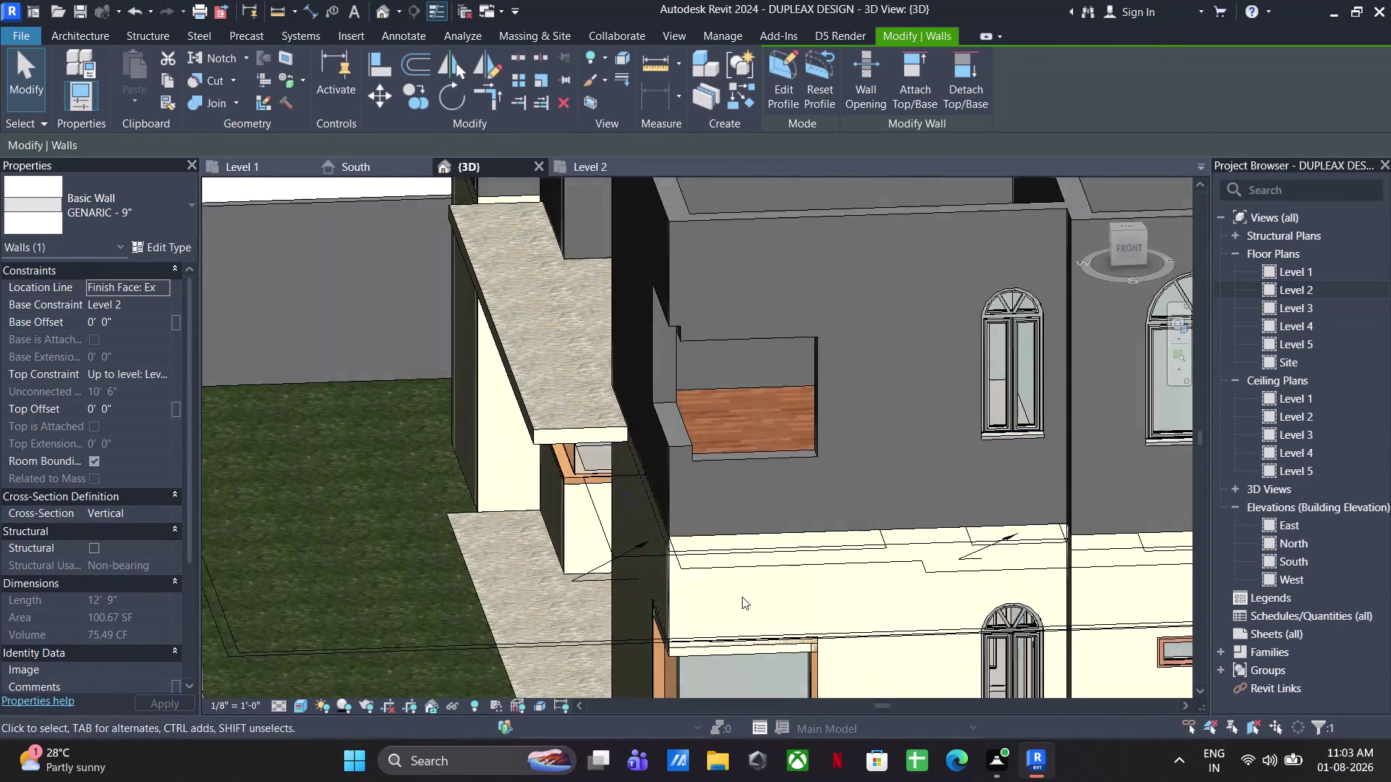
middle_drag(739, 590, 659, 570)
scroll(up, 3)
Open the notched wall's profile and set the notch line's distance to 3'.
click(735, 446)
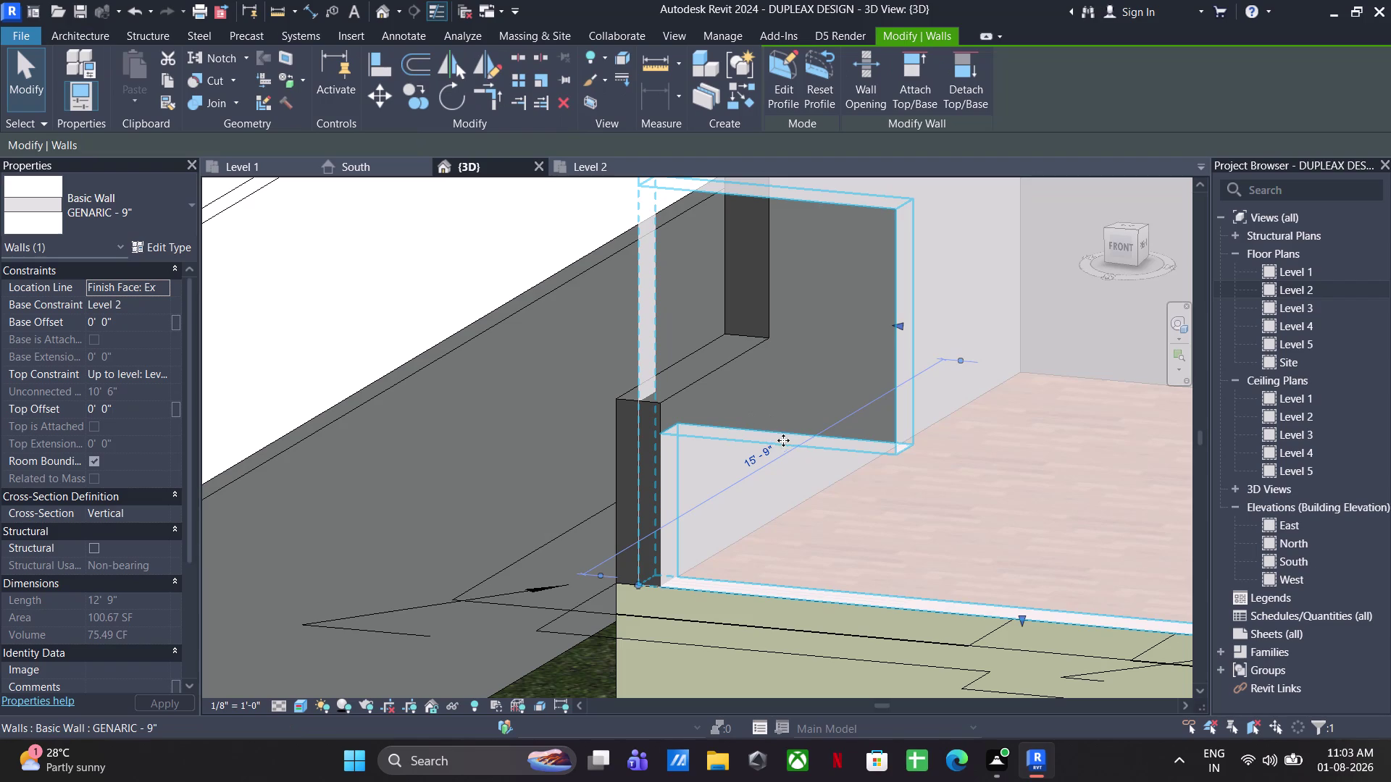
double_click(805, 449)
click(702, 427)
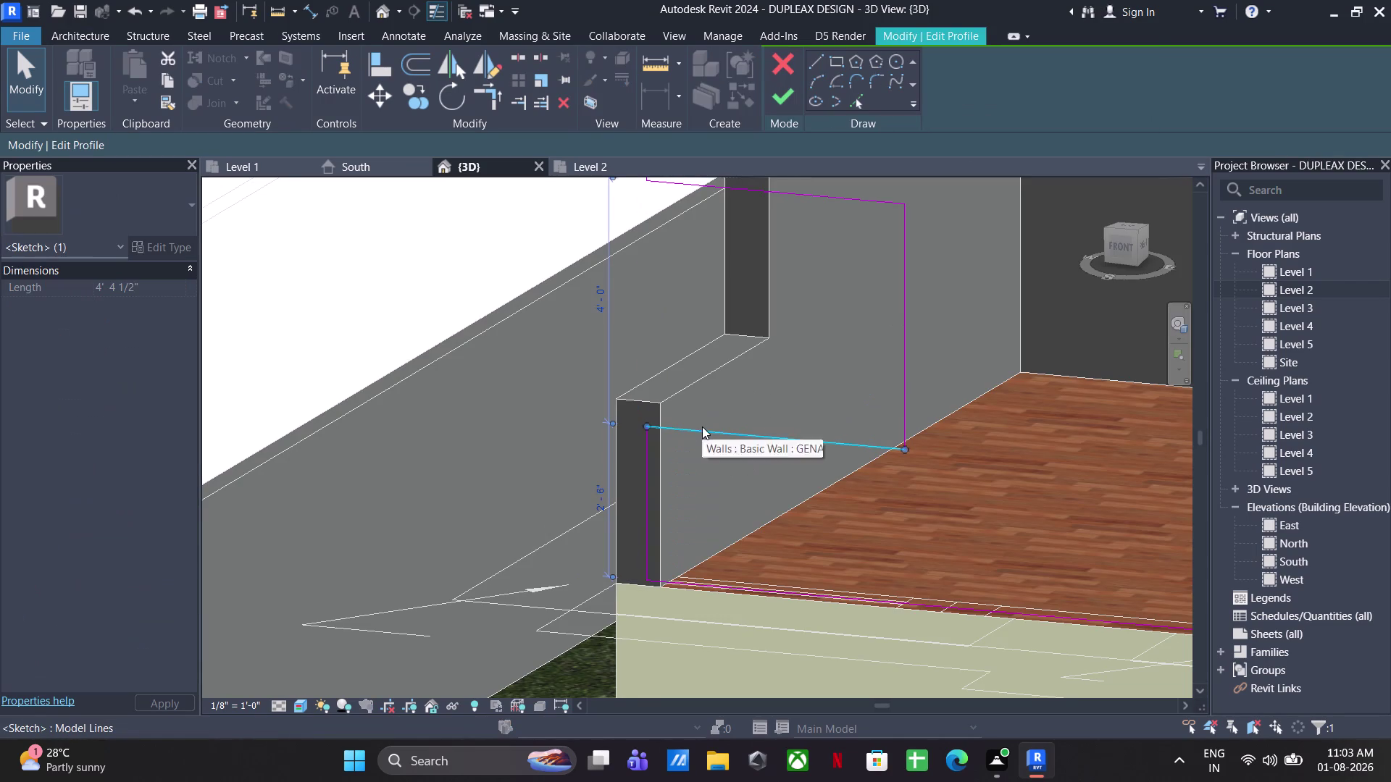
click(606, 491)
text(3')
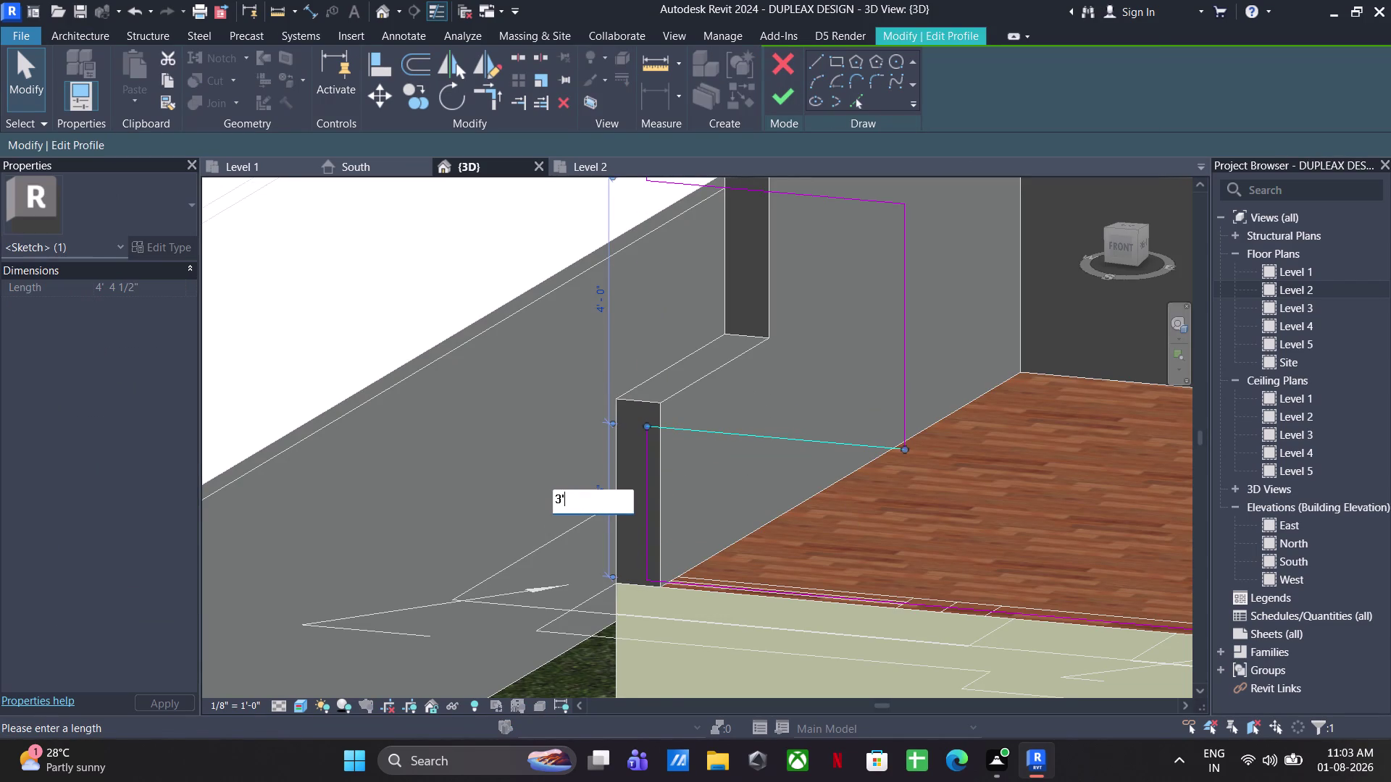
key(Return)
Set the notch's other temporary dimension to 4'.
scroll(down, 3)
middle_drag(844, 486, 868, 583)
scroll(up, 3)
click(793, 468)
scroll(down, 3)
middle_drag(782, 428, 787, 471)
click(789, 384)
click(916, 480)
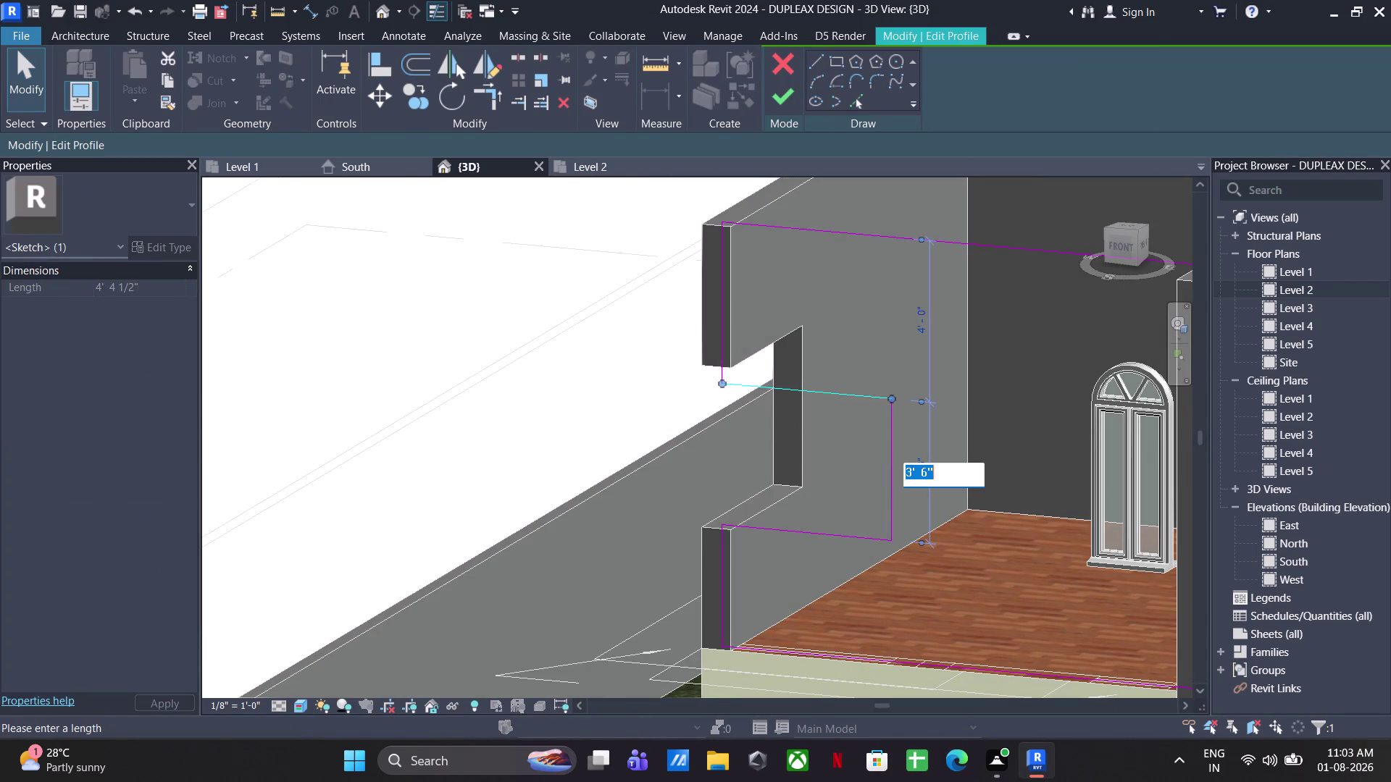
text(4')
key(Return)
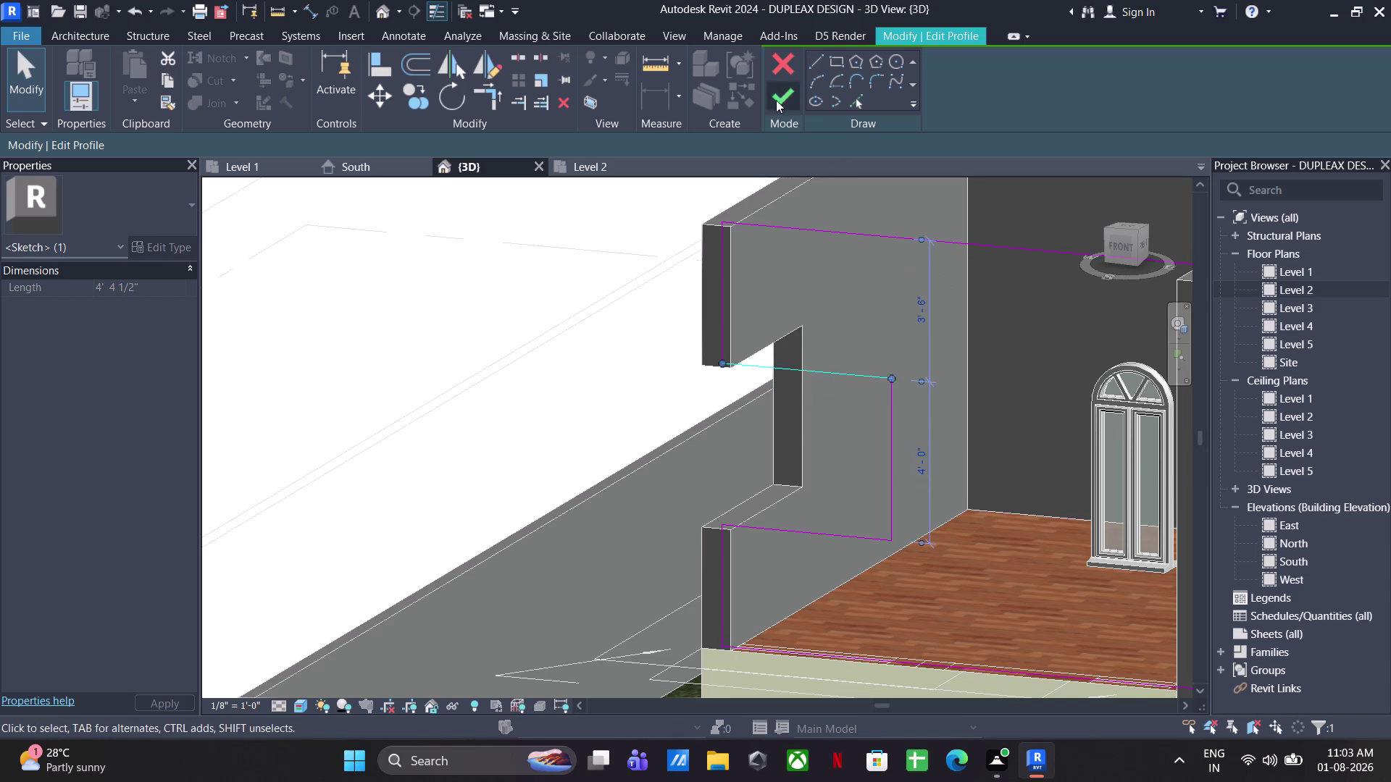
Finish the wall profile edit and inspect the resized notch in 3D.
click(775, 98)
scroll(down, 3)
click(590, 406)
scroll(down, 3)
middle_drag(609, 413, 619, 419)
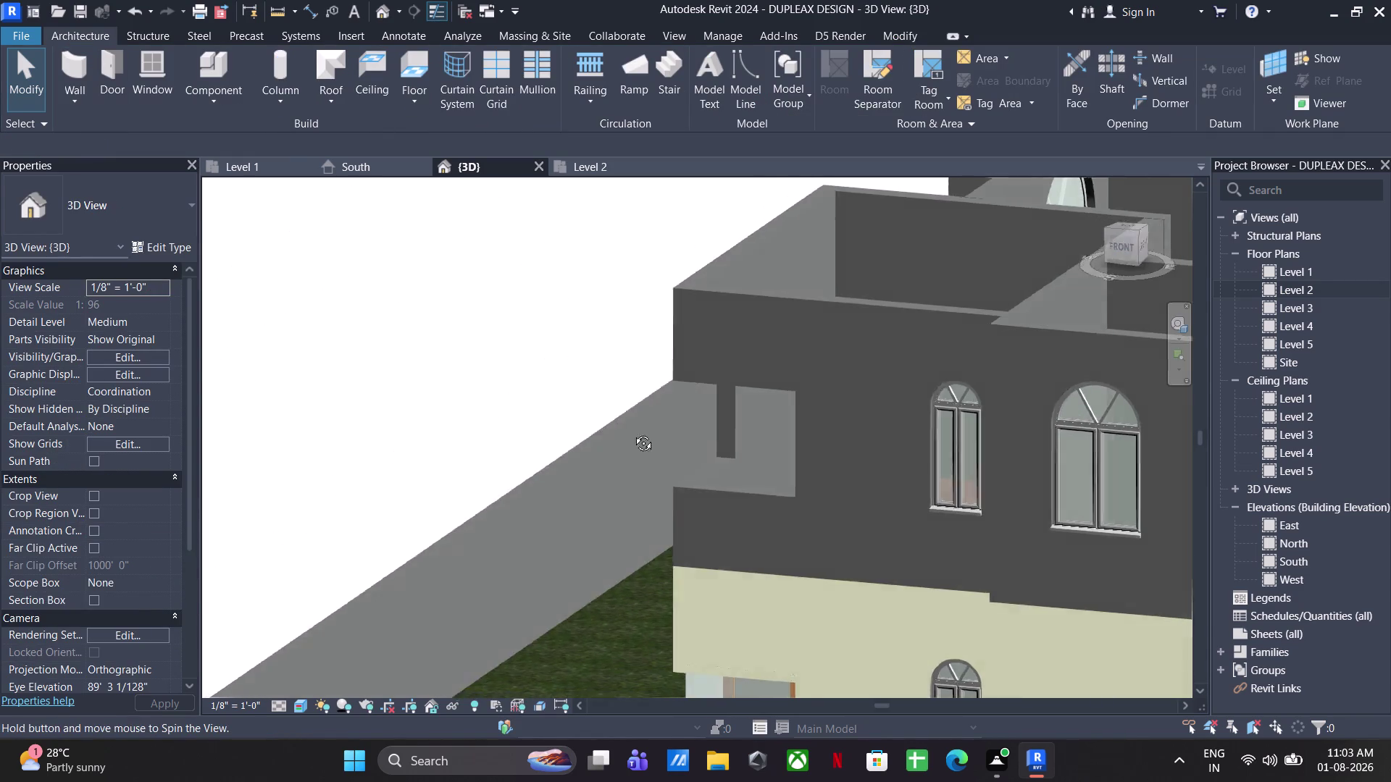
Bring the stair-room walls into the 3D view and select the short wall beside the stair room.
middle_drag(619, 419, 937, 555)
scroll(down, 3)
middle_drag(779, 510, 1163, 438)
middle_drag(668, 519, 840, 547)
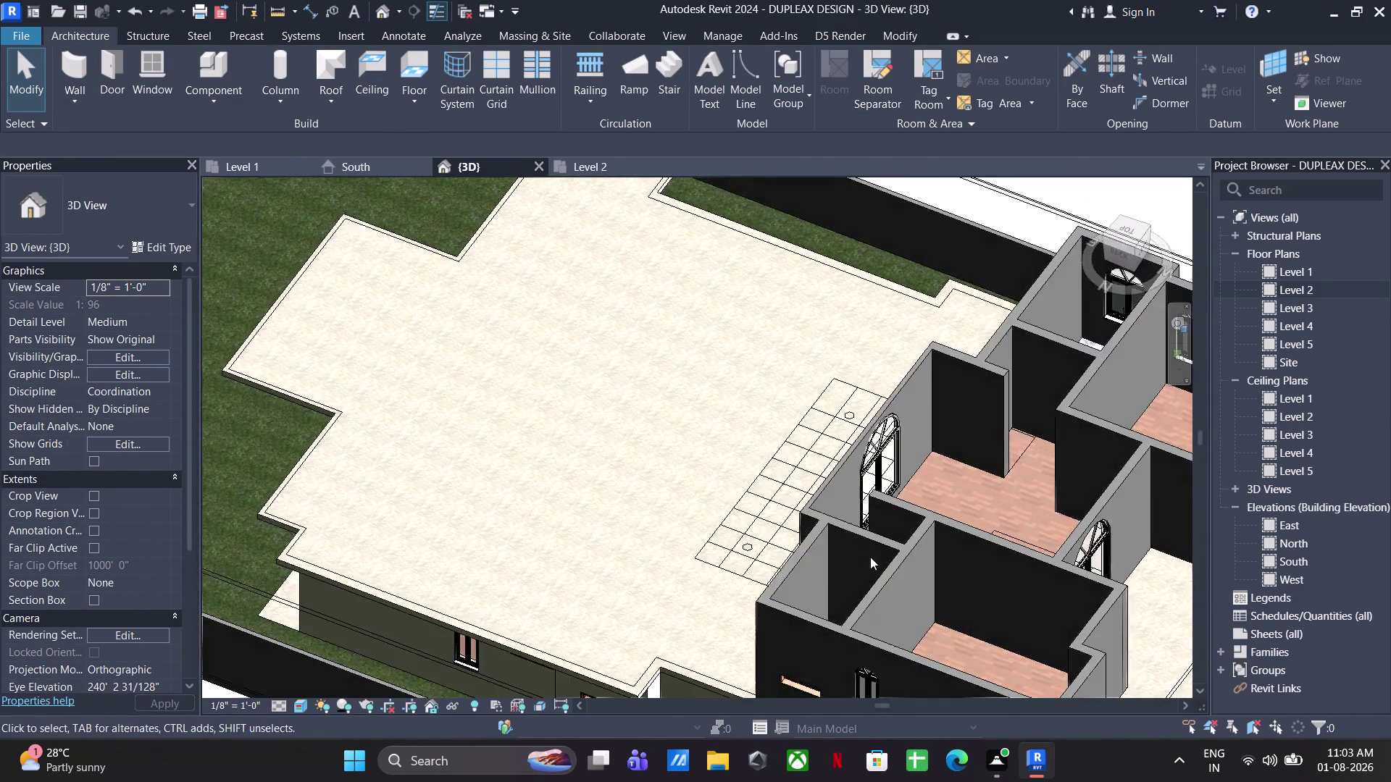
middle_drag(868, 549, 729, 385)
click(935, 531)
scroll(up, 3)
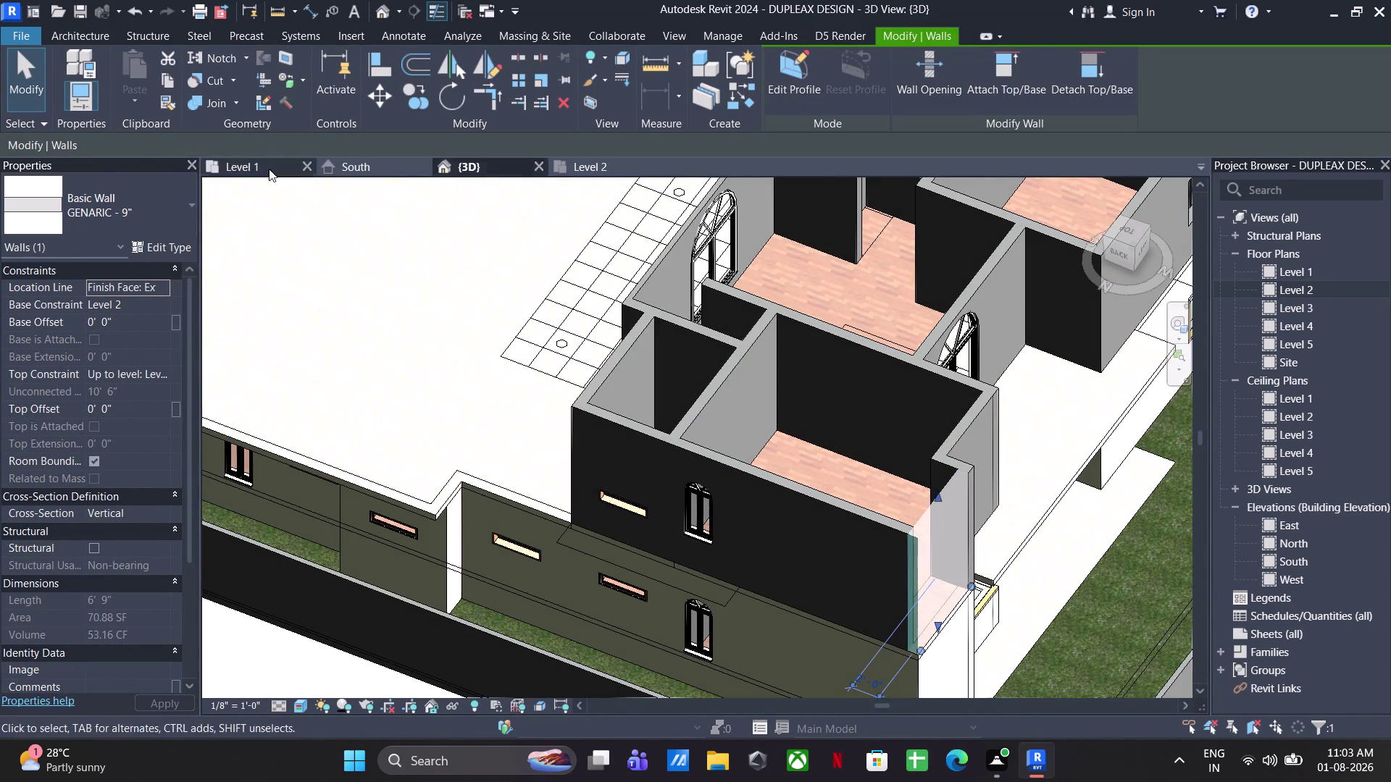
Check the walls in the Level 1 and Level 2 plans, selecting the long wall above the stair, then return to 3D.
click(238, 173)
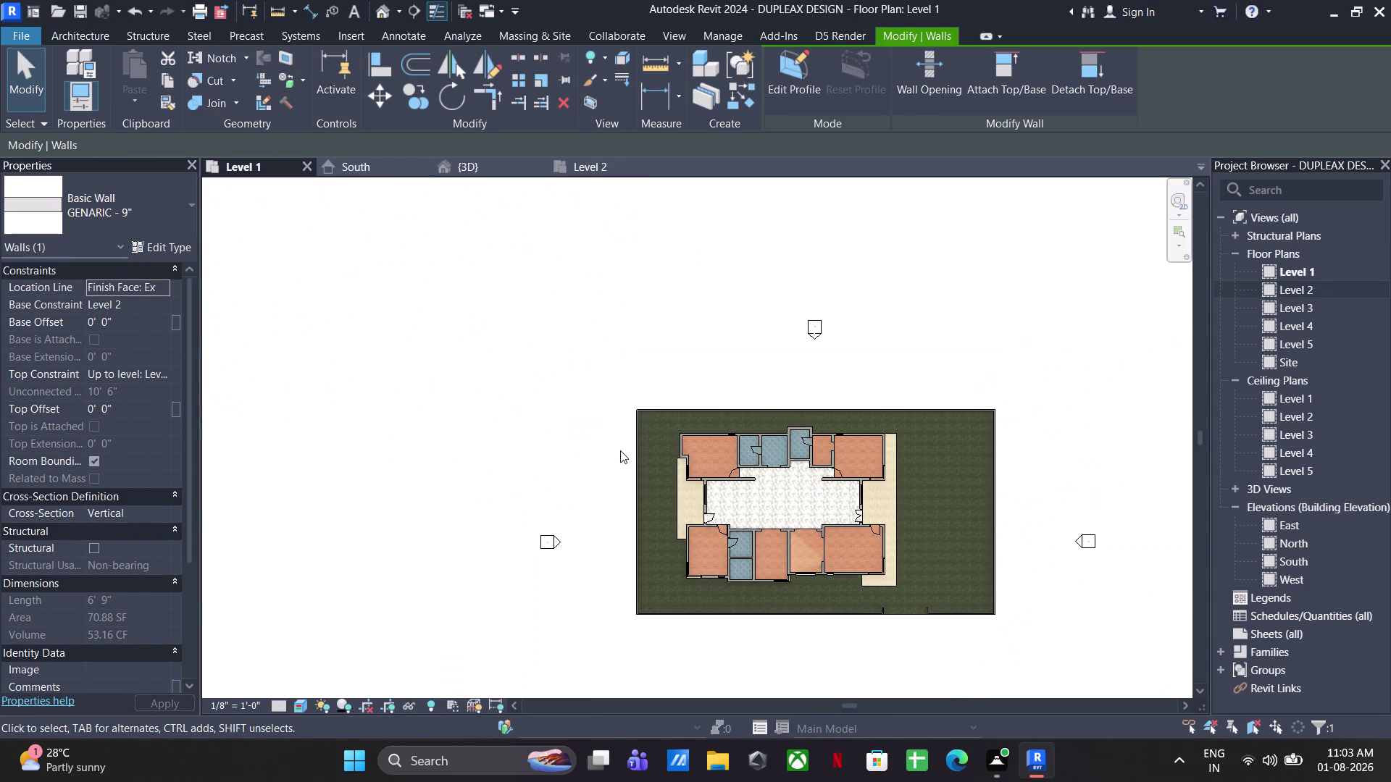
click(580, 172)
scroll(down, 3)
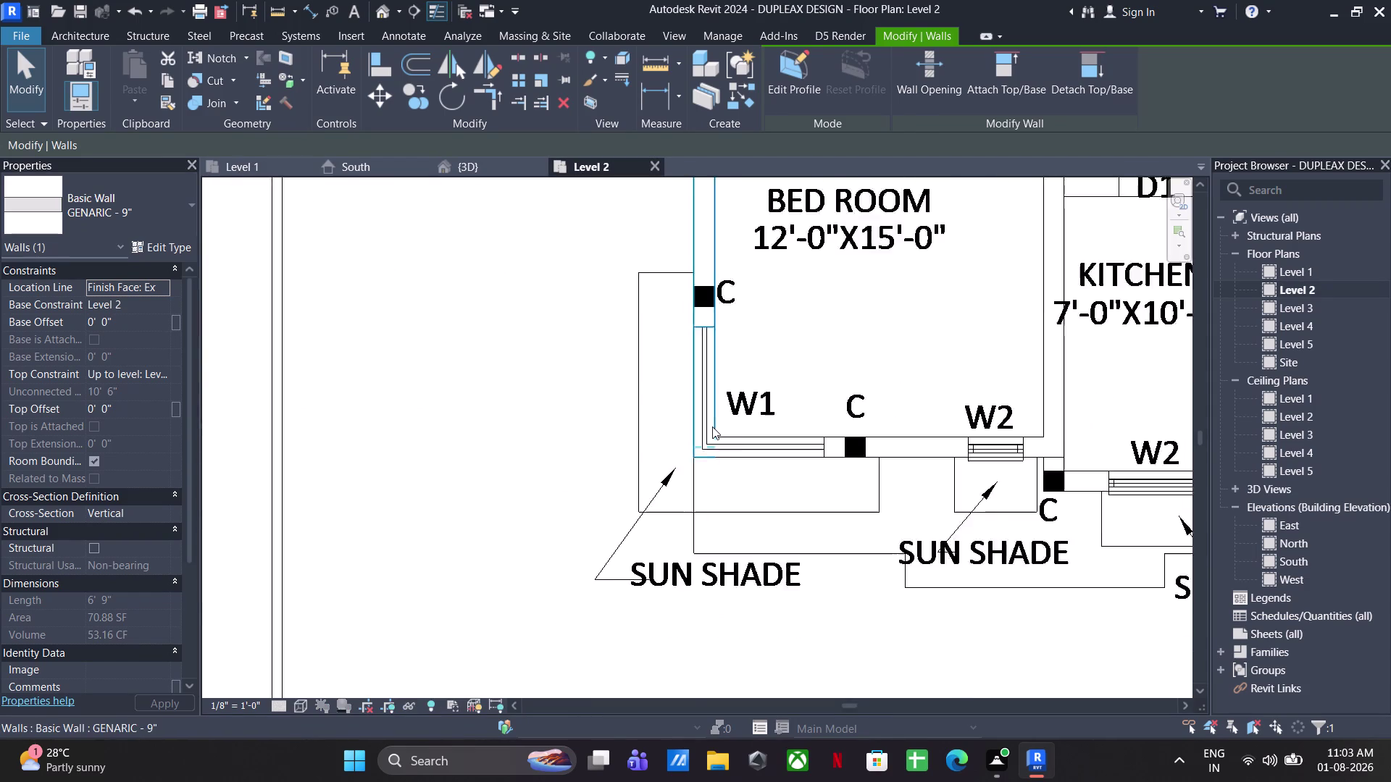
middle_drag(712, 427, 706, 721)
middle_drag(826, 219, 743, 631)
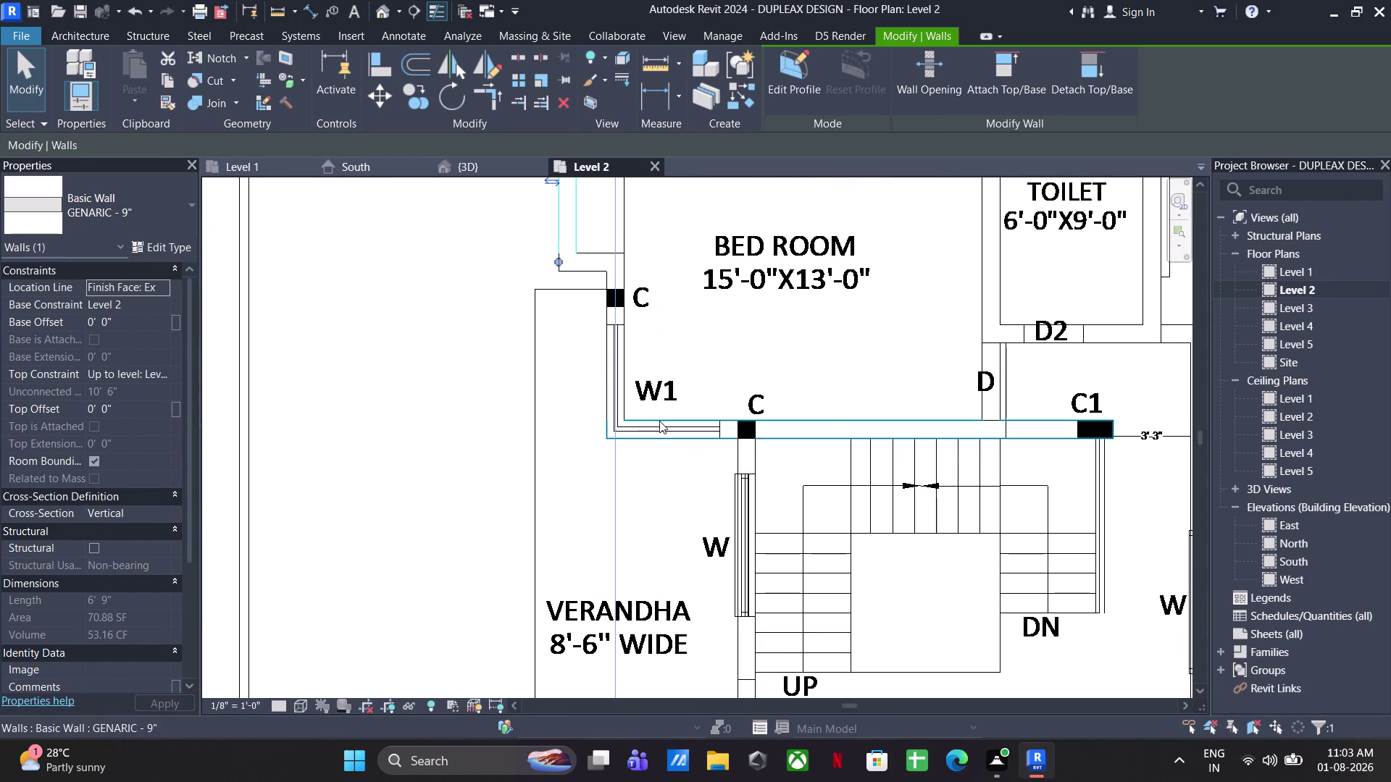
click(659, 421)
click(466, 167)
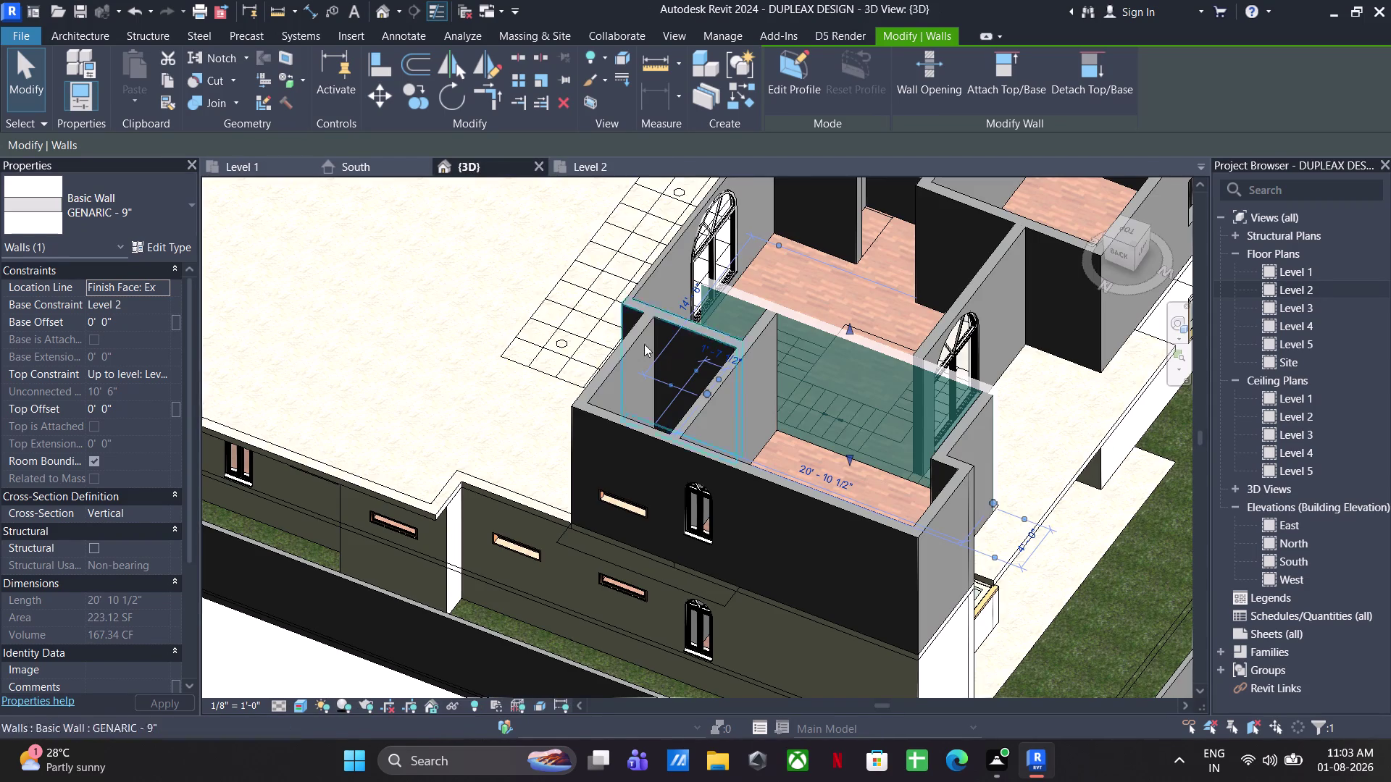
middle_drag(867, 425, 591, 395)
scroll(up, 3)
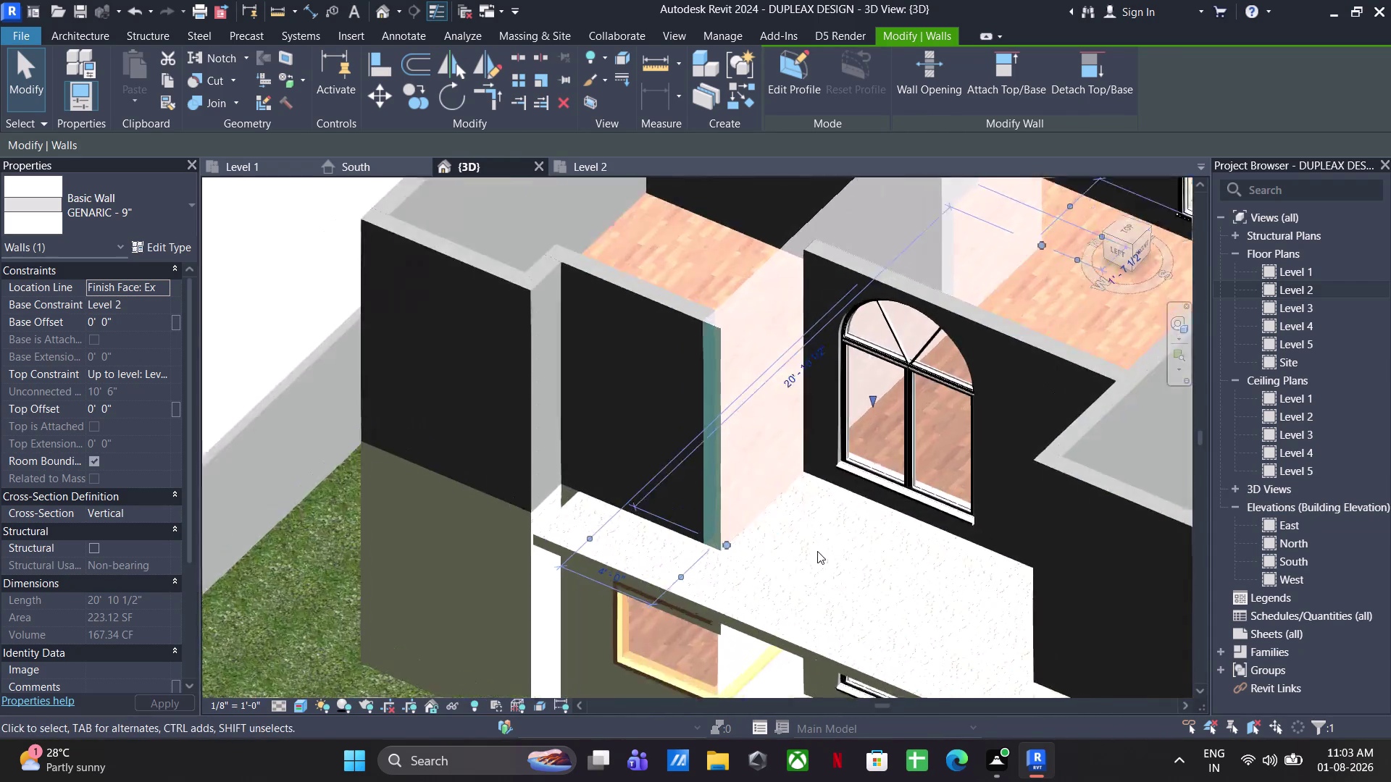
scroll(up, 3)
Open the long wall's profile, delete part of its outline, and sketch a 3' opening line.
click(797, 83)
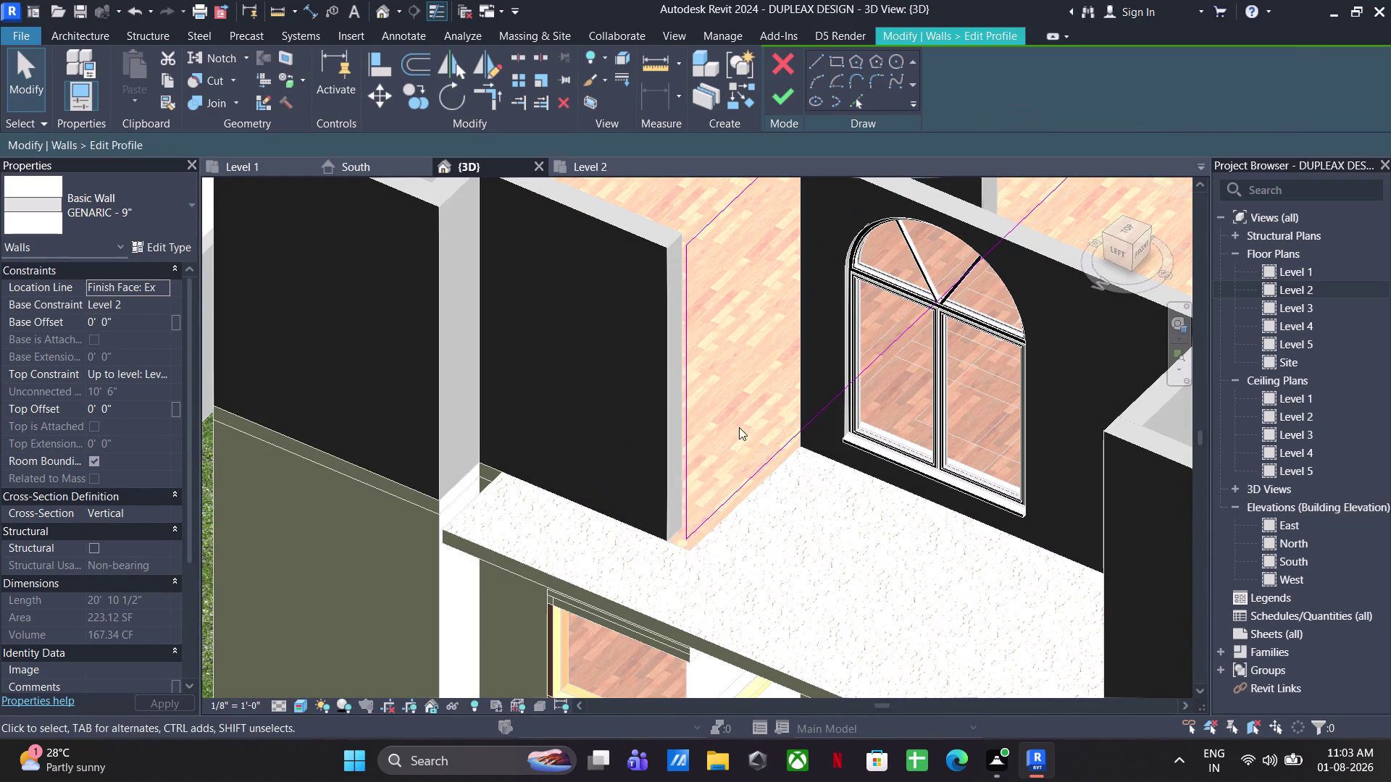
drag(736, 414, 661, 441)
key(Delete)
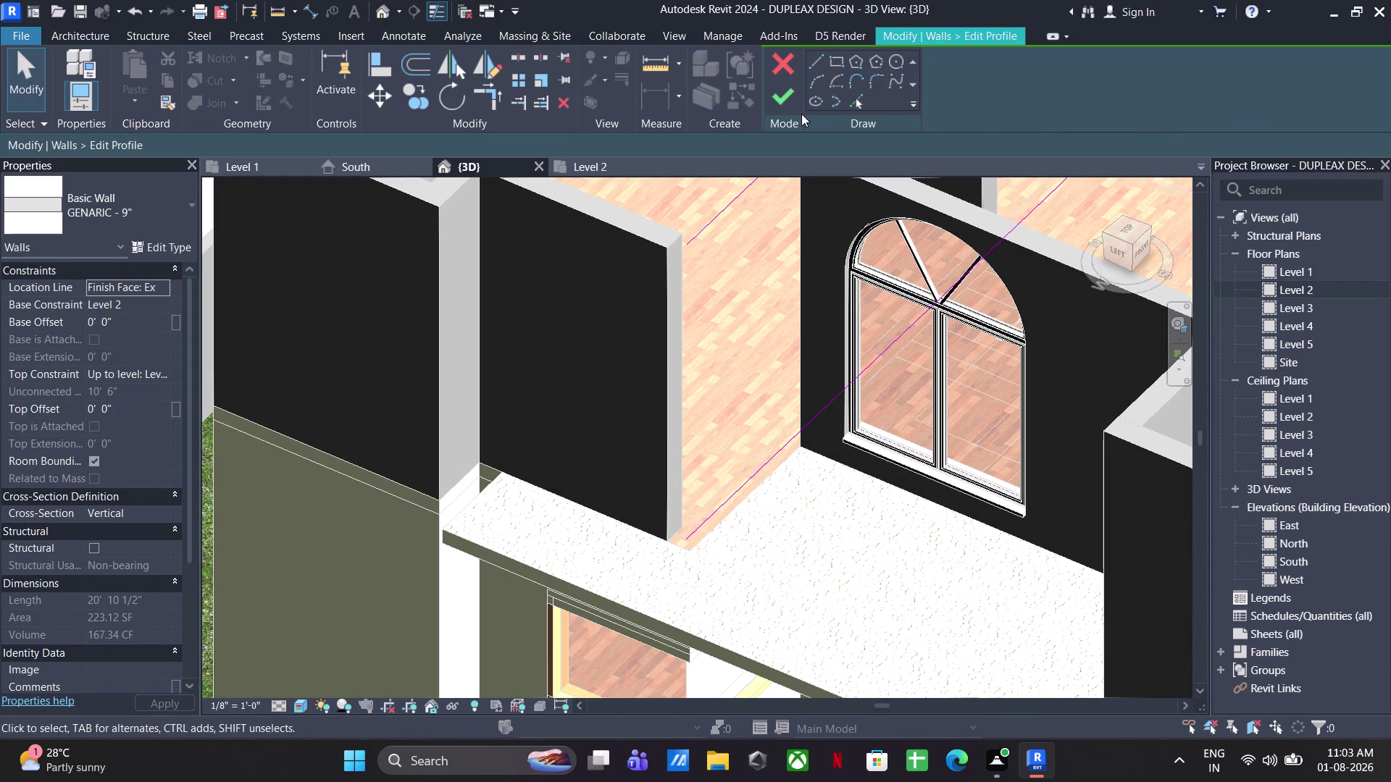
click(816, 57)
click(689, 540)
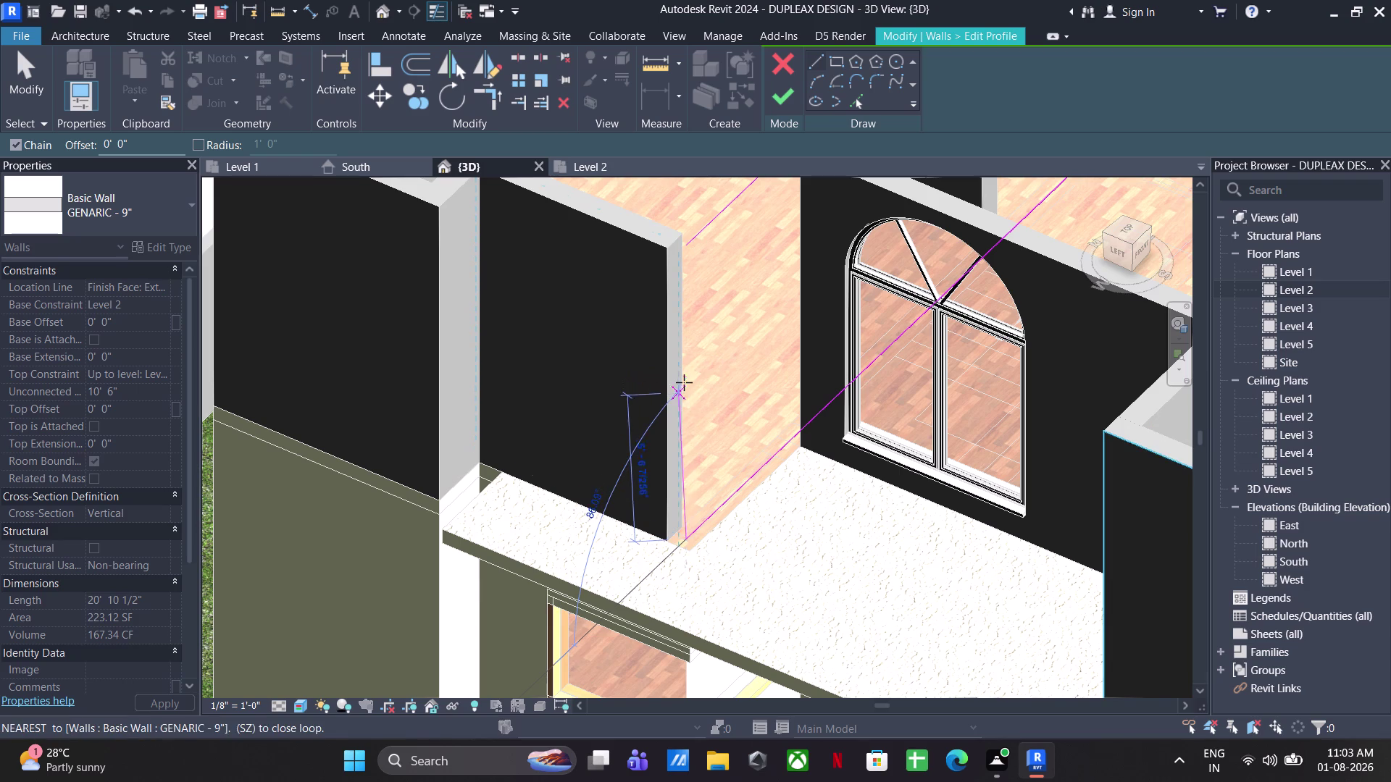
text(3')
key(Return)
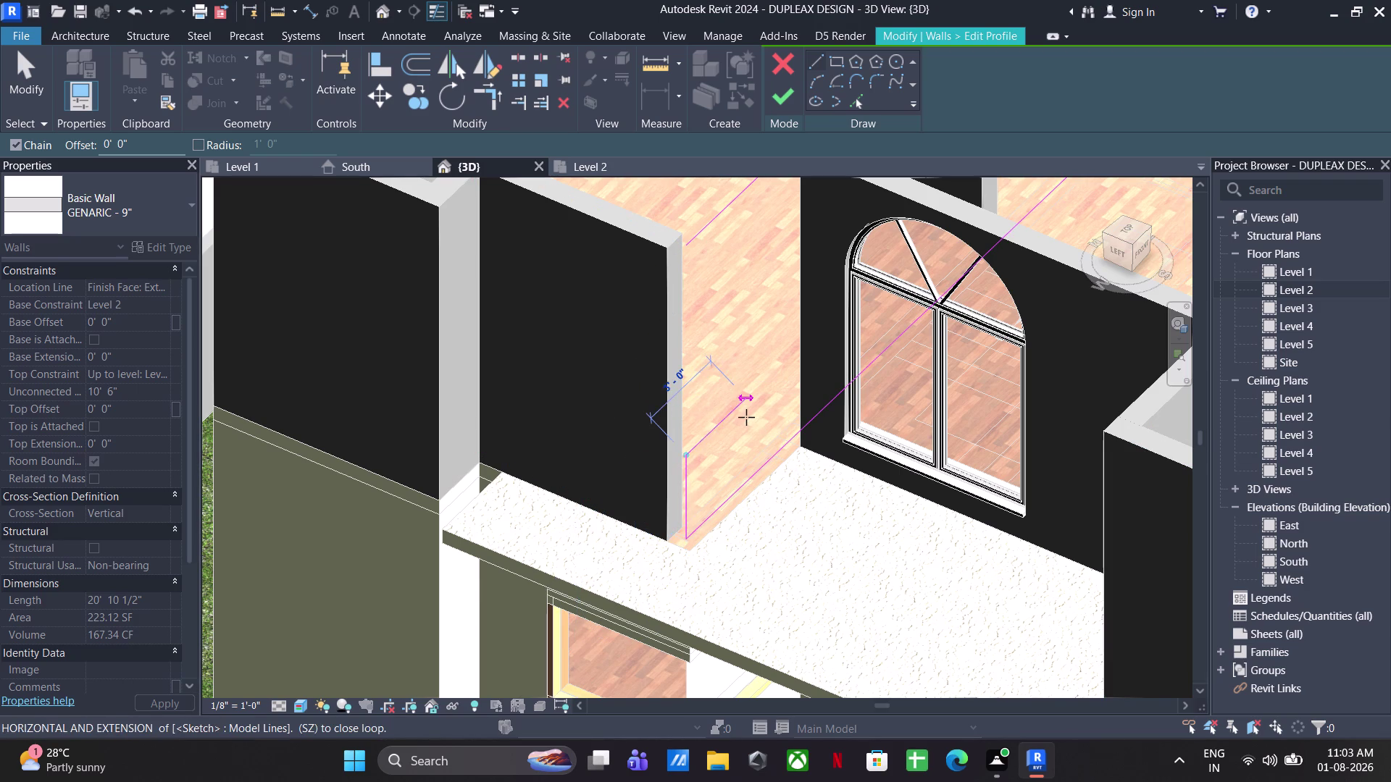
Continue the opening outline with a 4' sketch line.
scroll(up, 3)
scroll(up, 3)
scroll(up, 3)
scroll(up, 3)
scroll(up, 3)
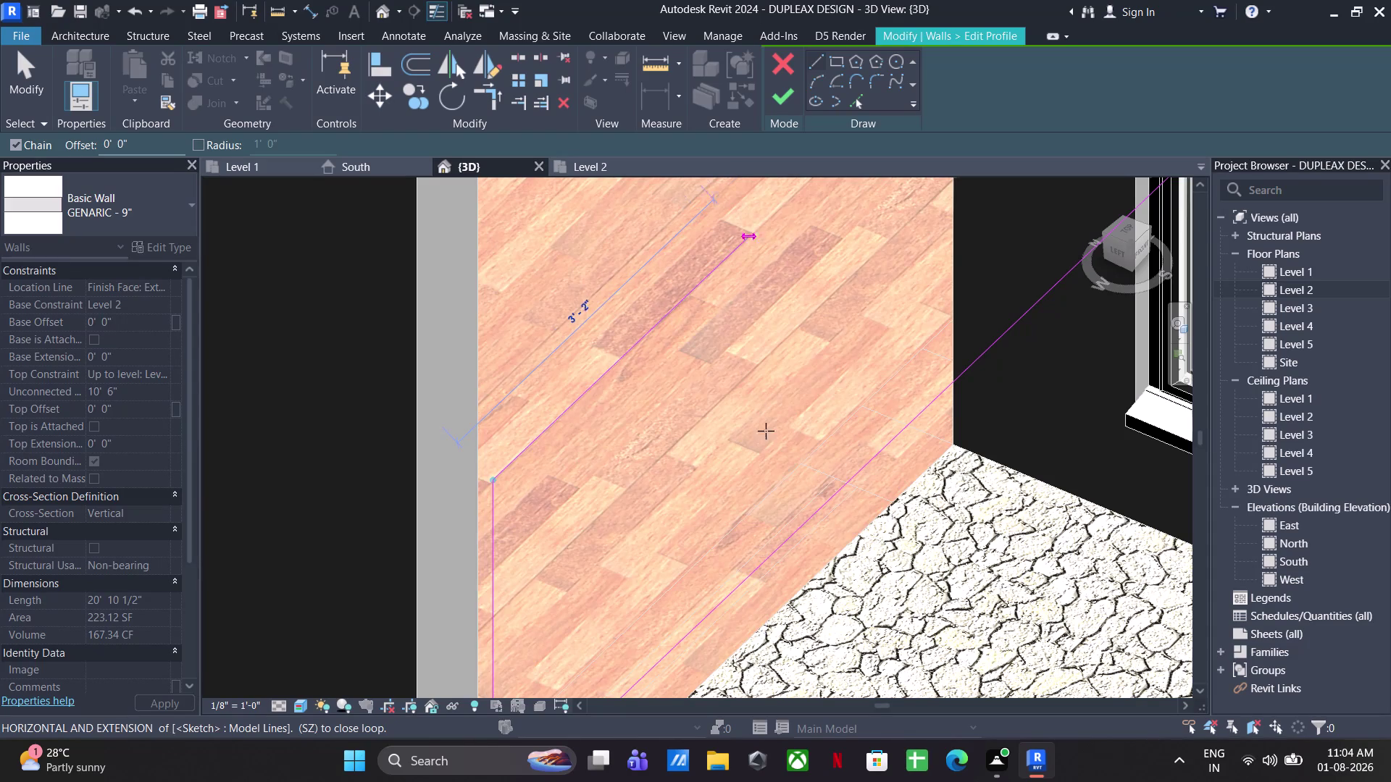
scroll(down, 3)
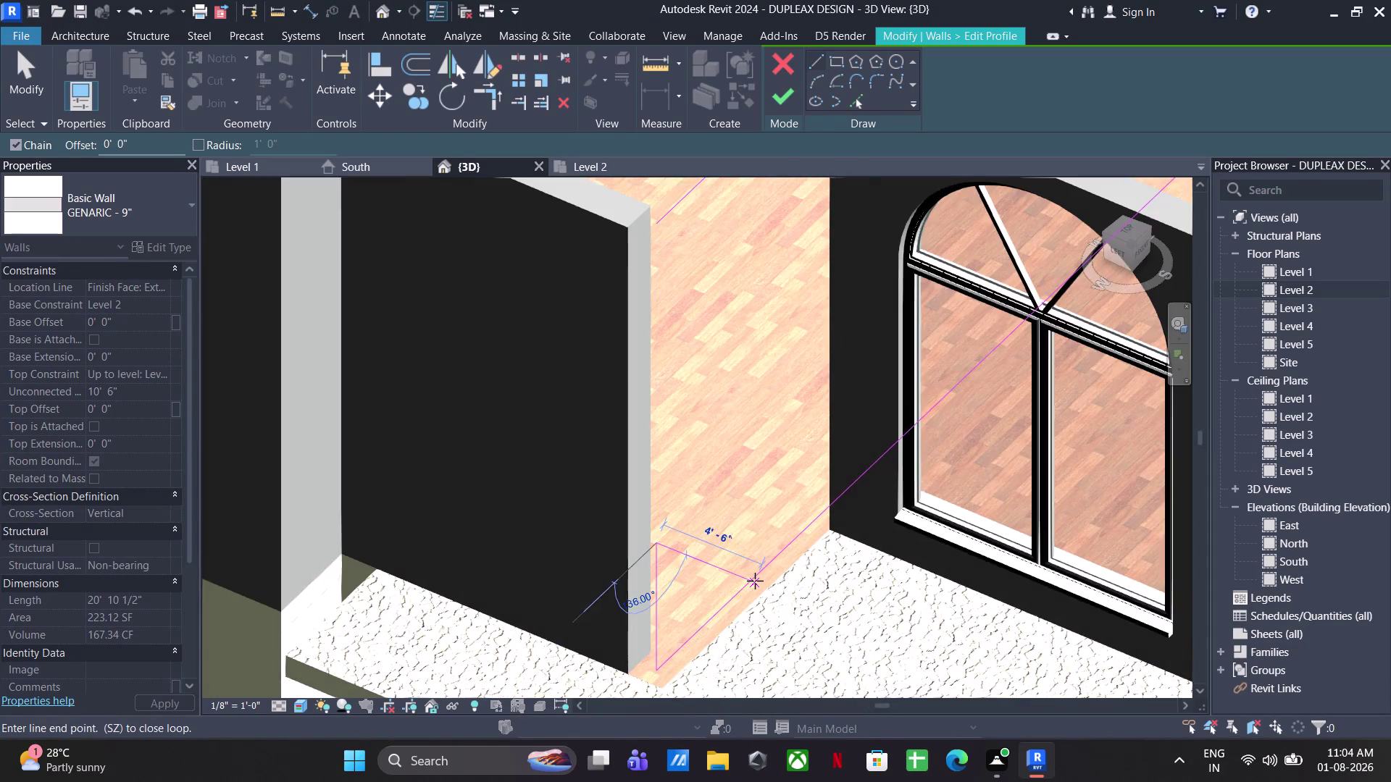
middle_drag(748, 578, 640, 545)
scroll(up, 3)
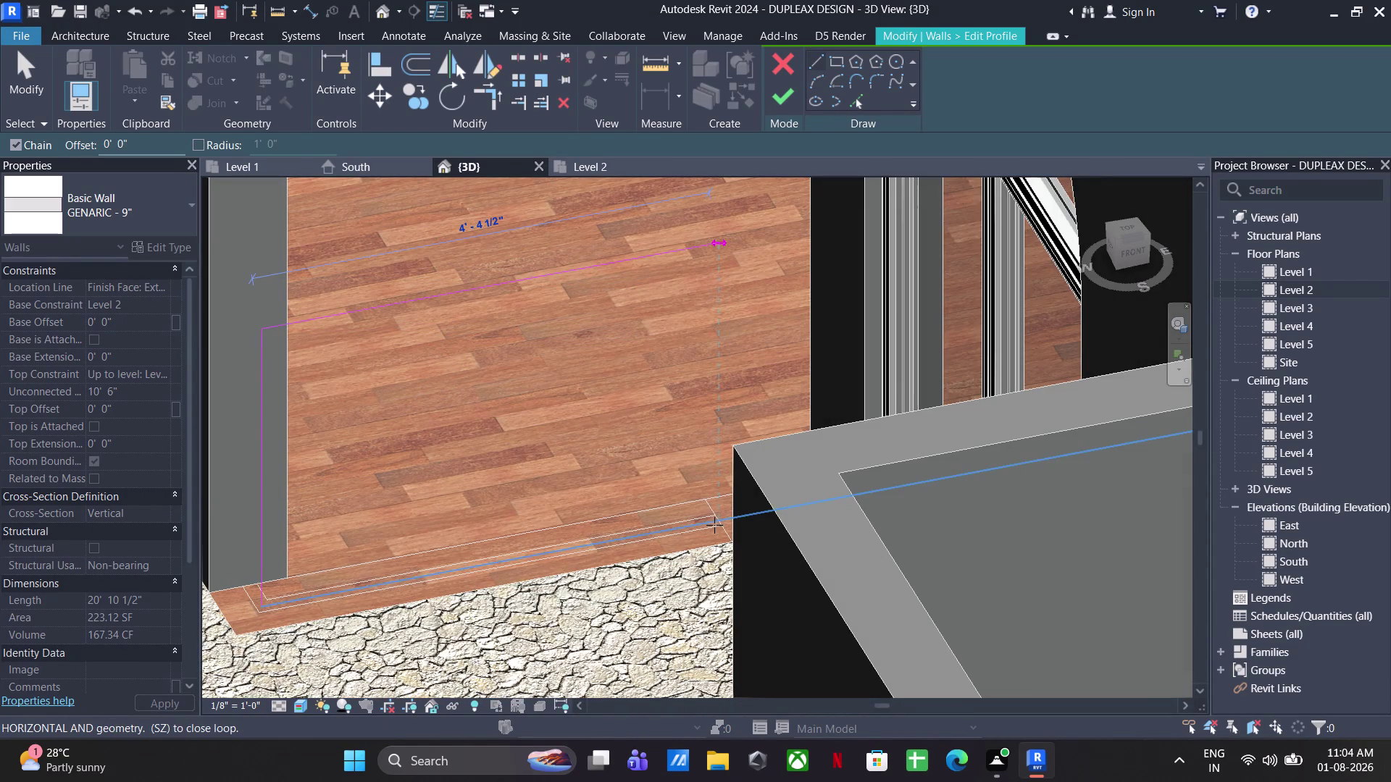
click(715, 525)
middle_drag(670, 239, 719, 515)
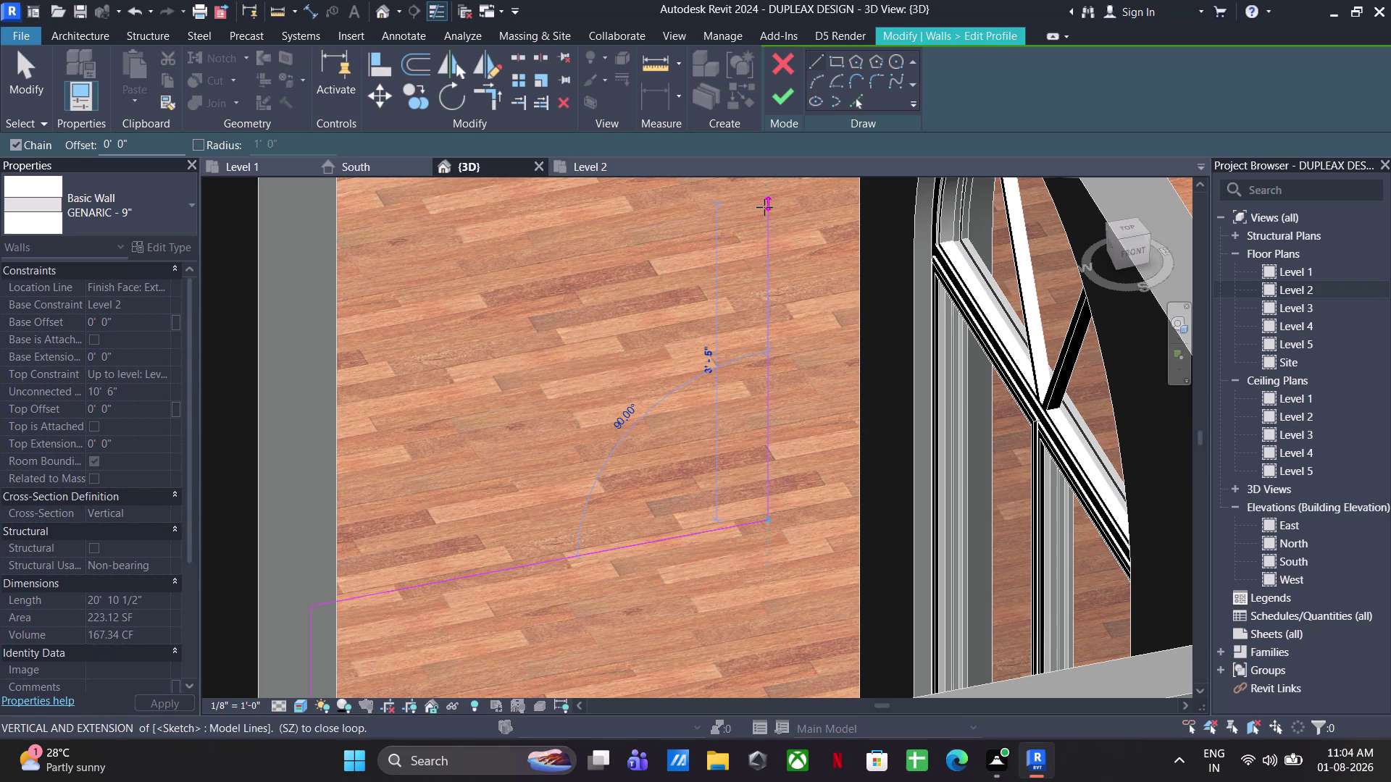
text(4')
key(Return)
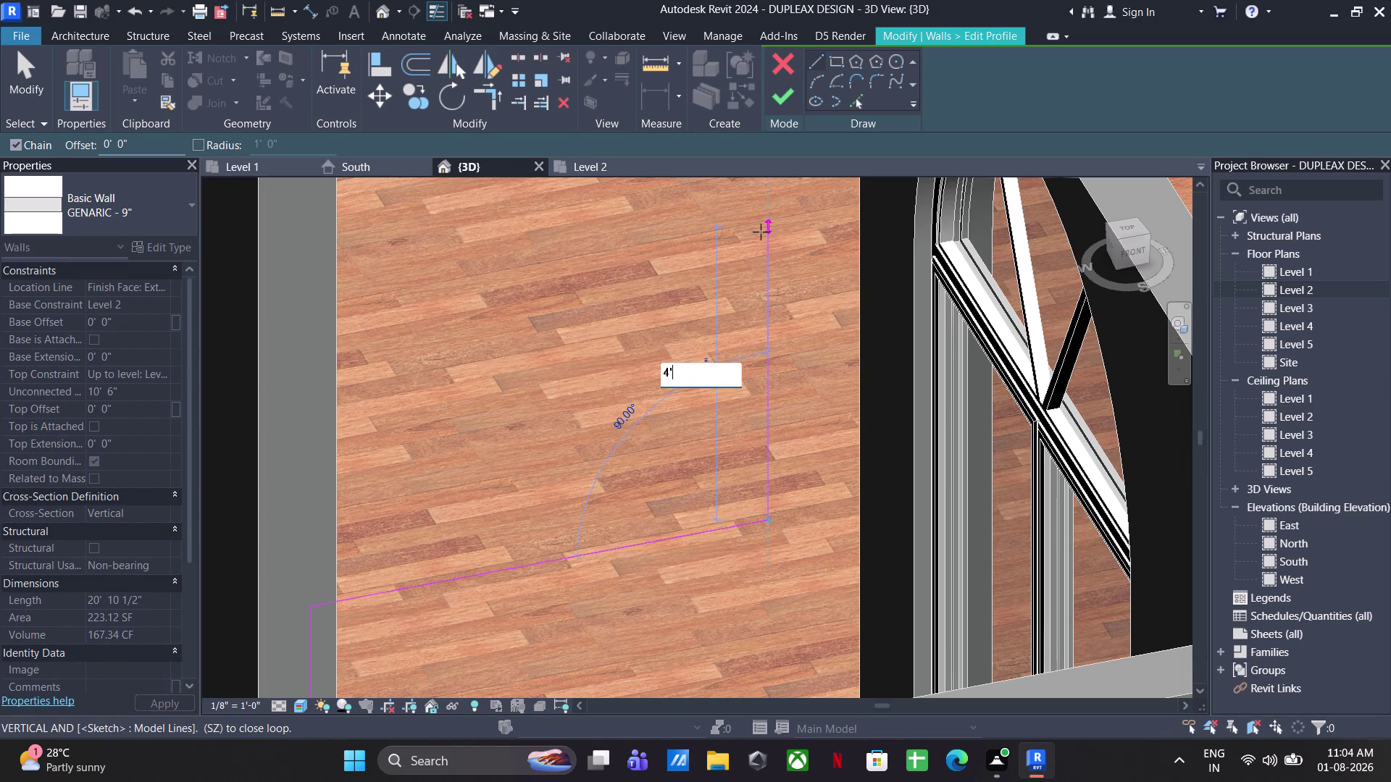
Close the opening outline at the wall edge and finish the profile edit.
scroll(down, 3)
middle_drag(770, 313, 843, 507)
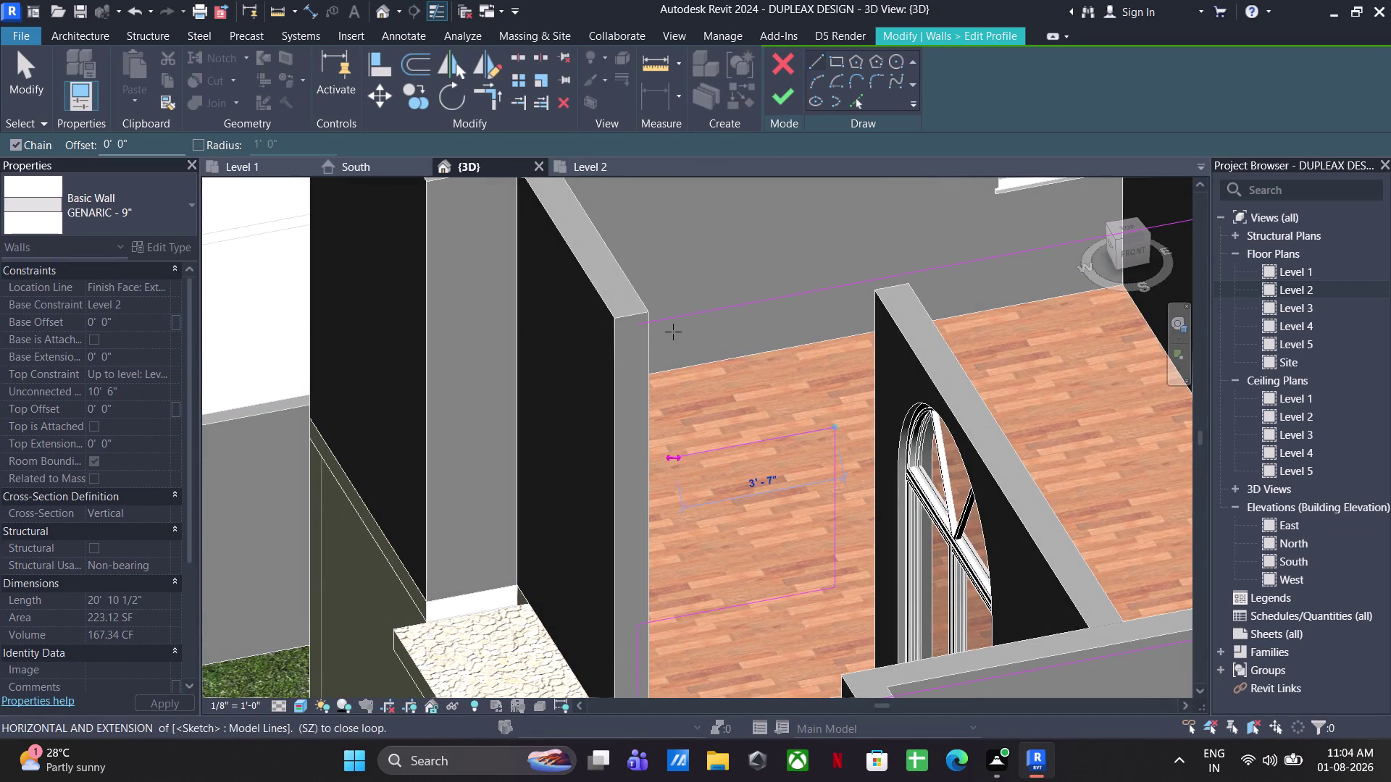
click(634, 321)
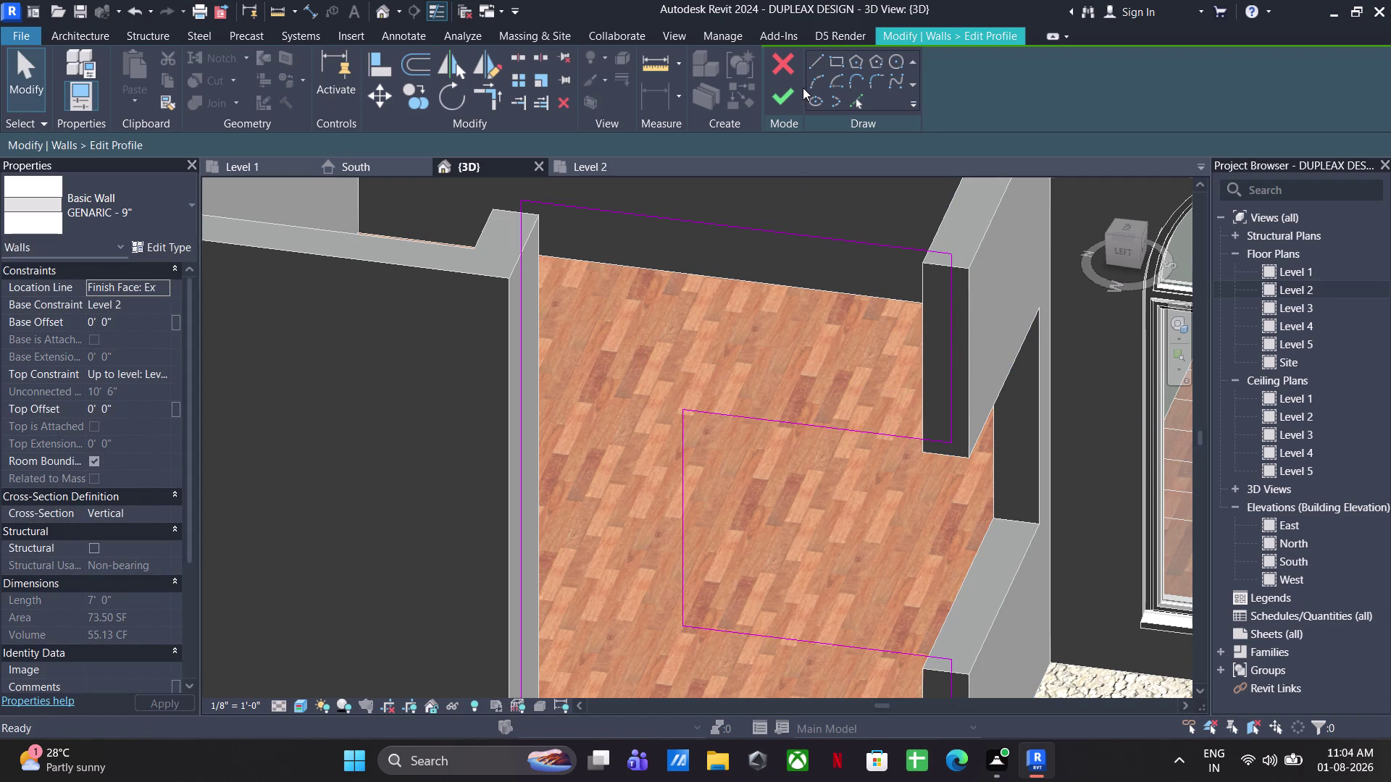
Add the 4' opening line, close the outline at the wall top, and finish the profile edit.
click(796, 93)
scroll(down, 3)
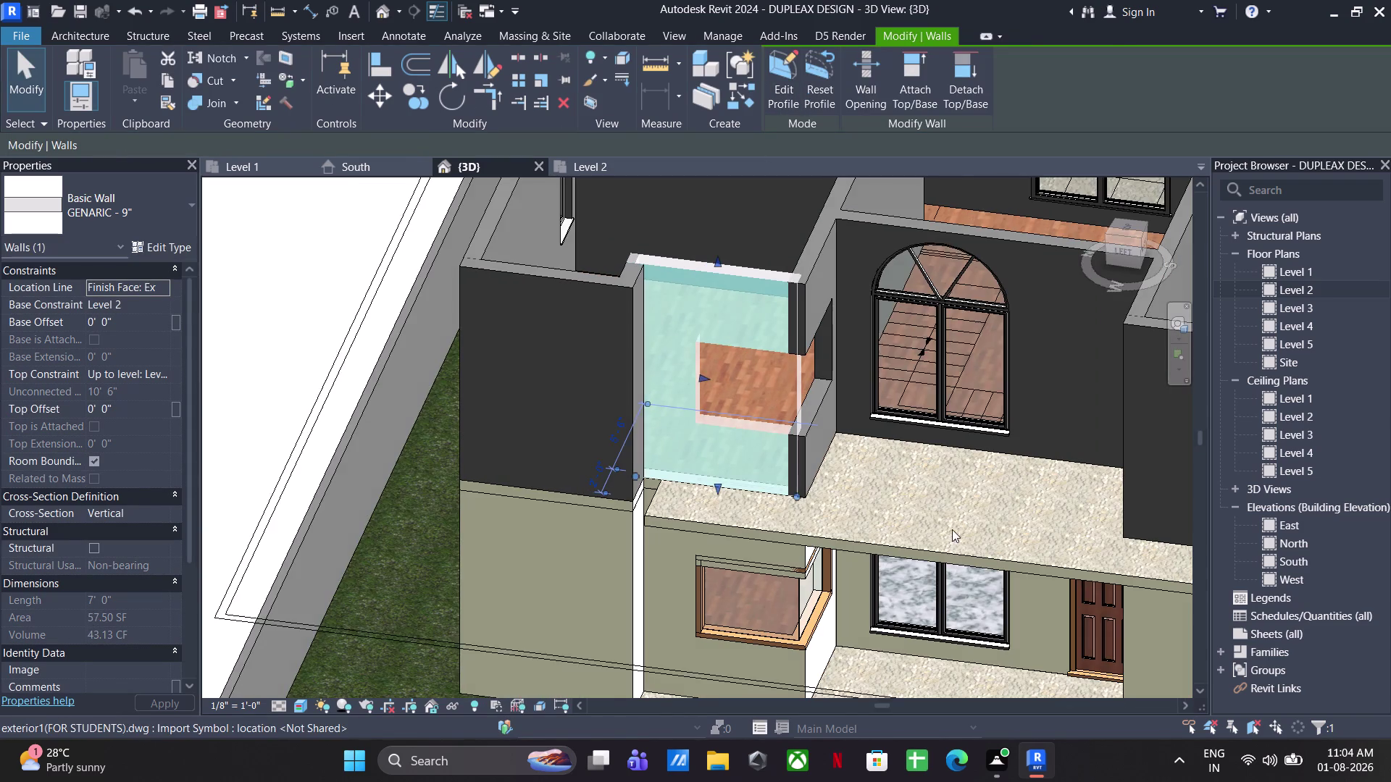
Review the Level 1 and Level 2 floor plans alongside the 3D house view.
click(952, 529)
middle_drag(894, 504, 864, 542)
scroll(down, 3)
middle_drag(809, 422, 385, 488)
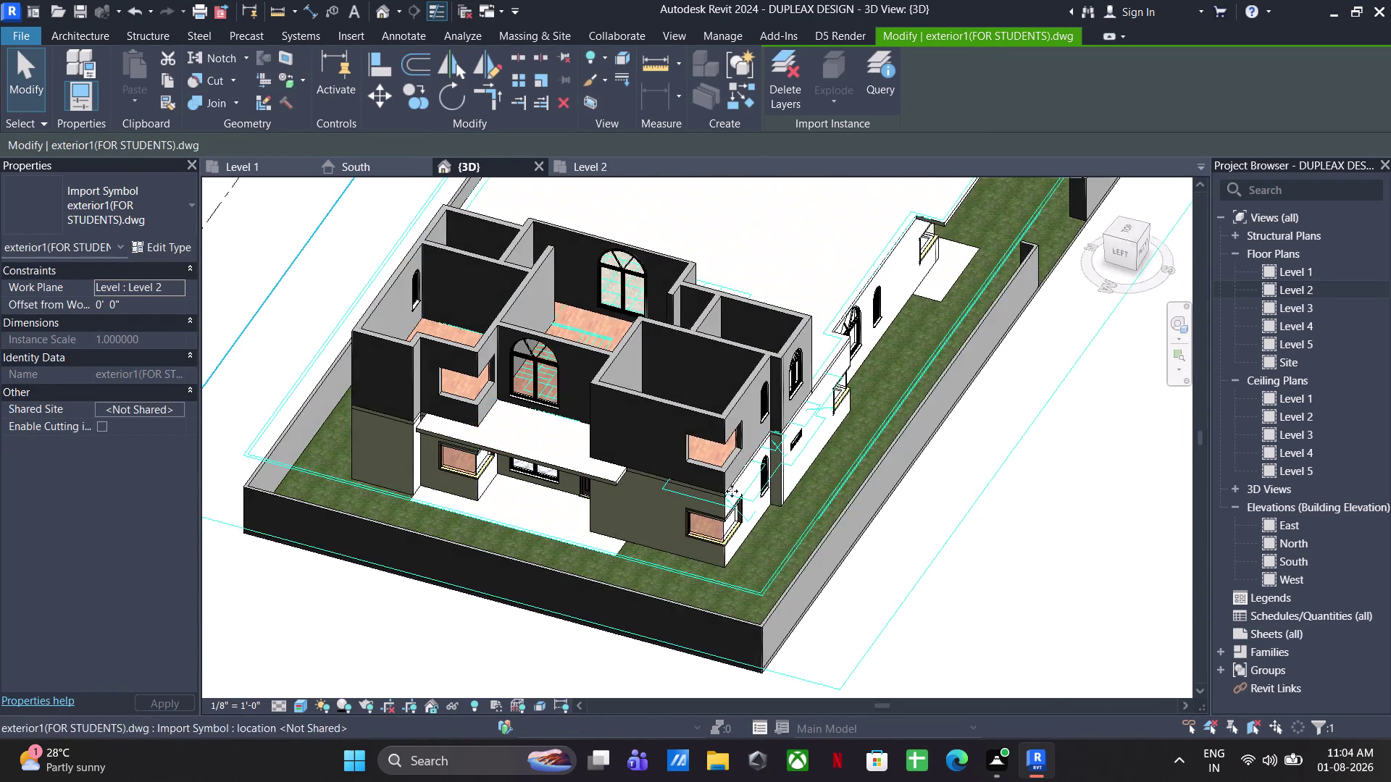
scroll(up, 3)
click(249, 170)
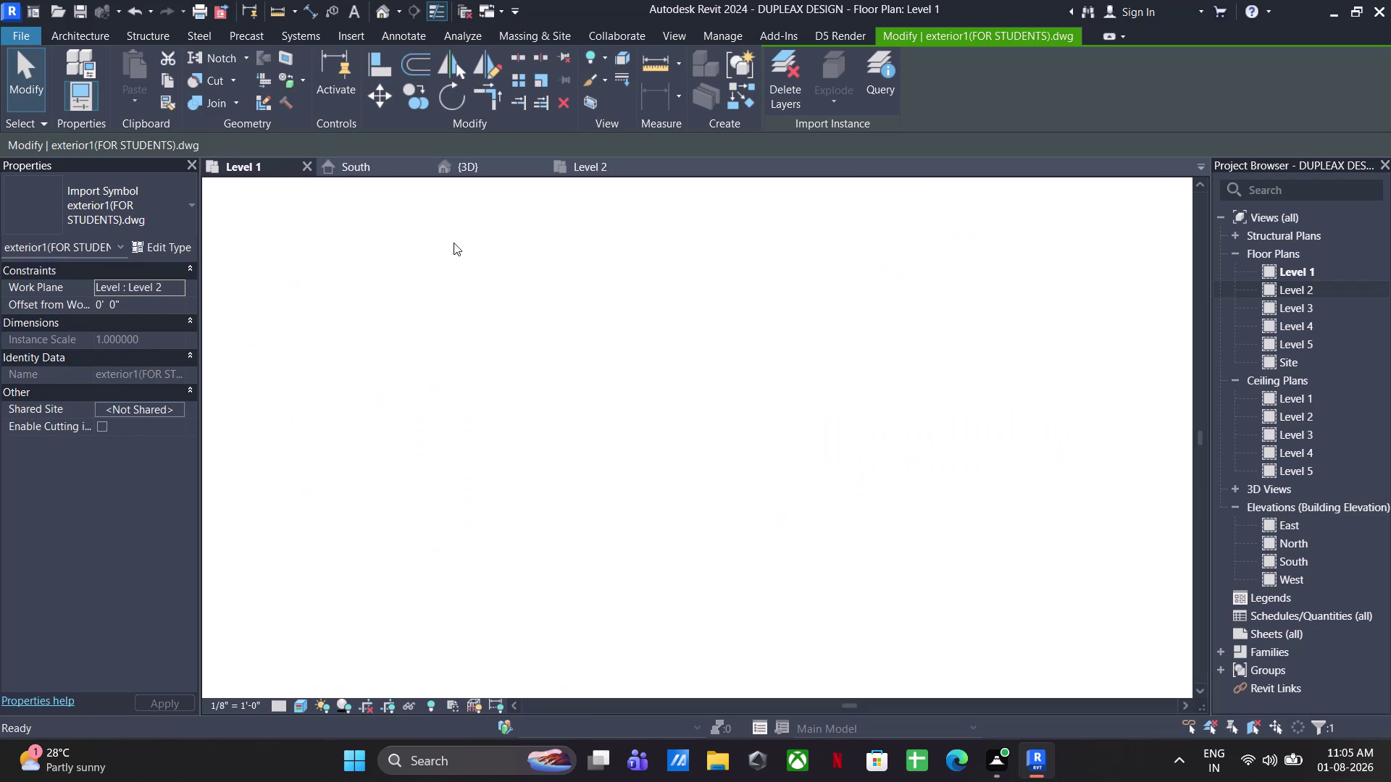
click(579, 171)
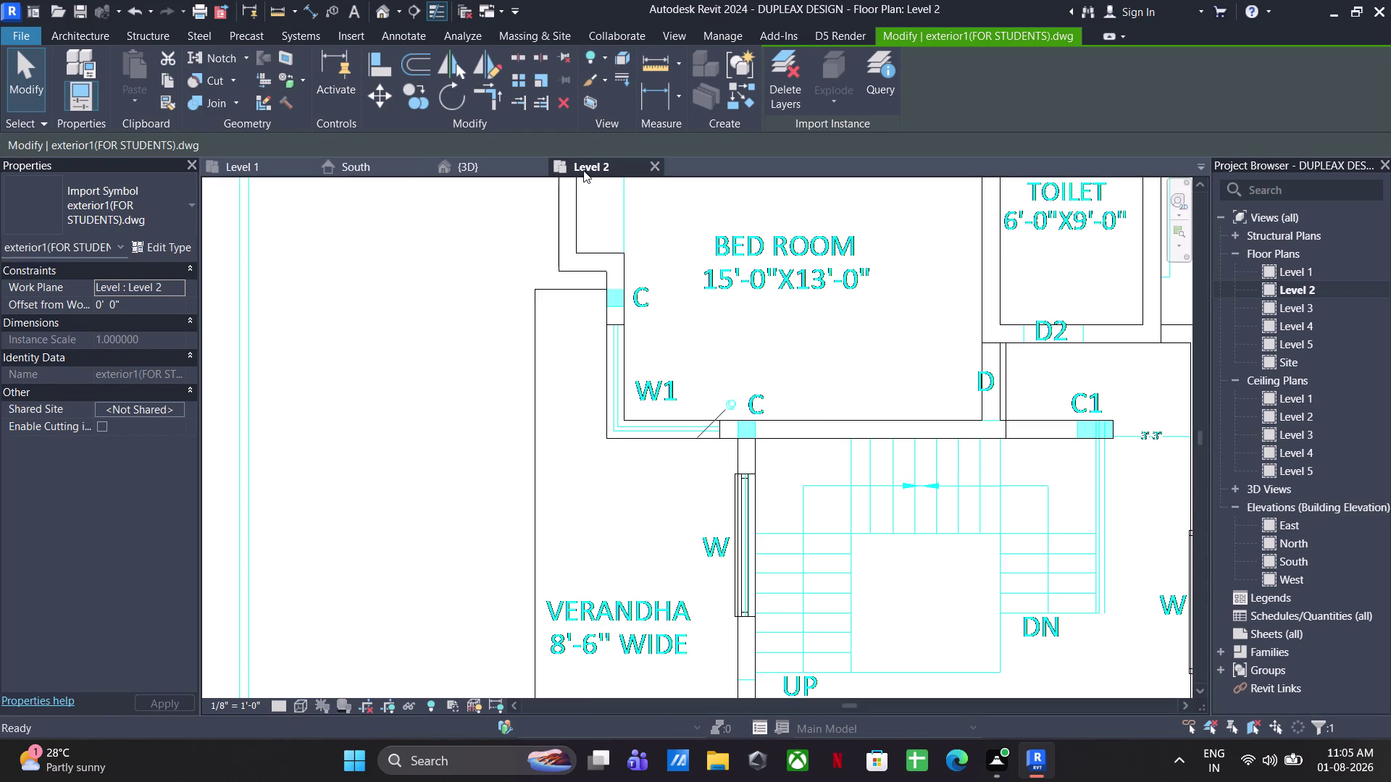
scroll(down, 3)
scroll(up, 3)
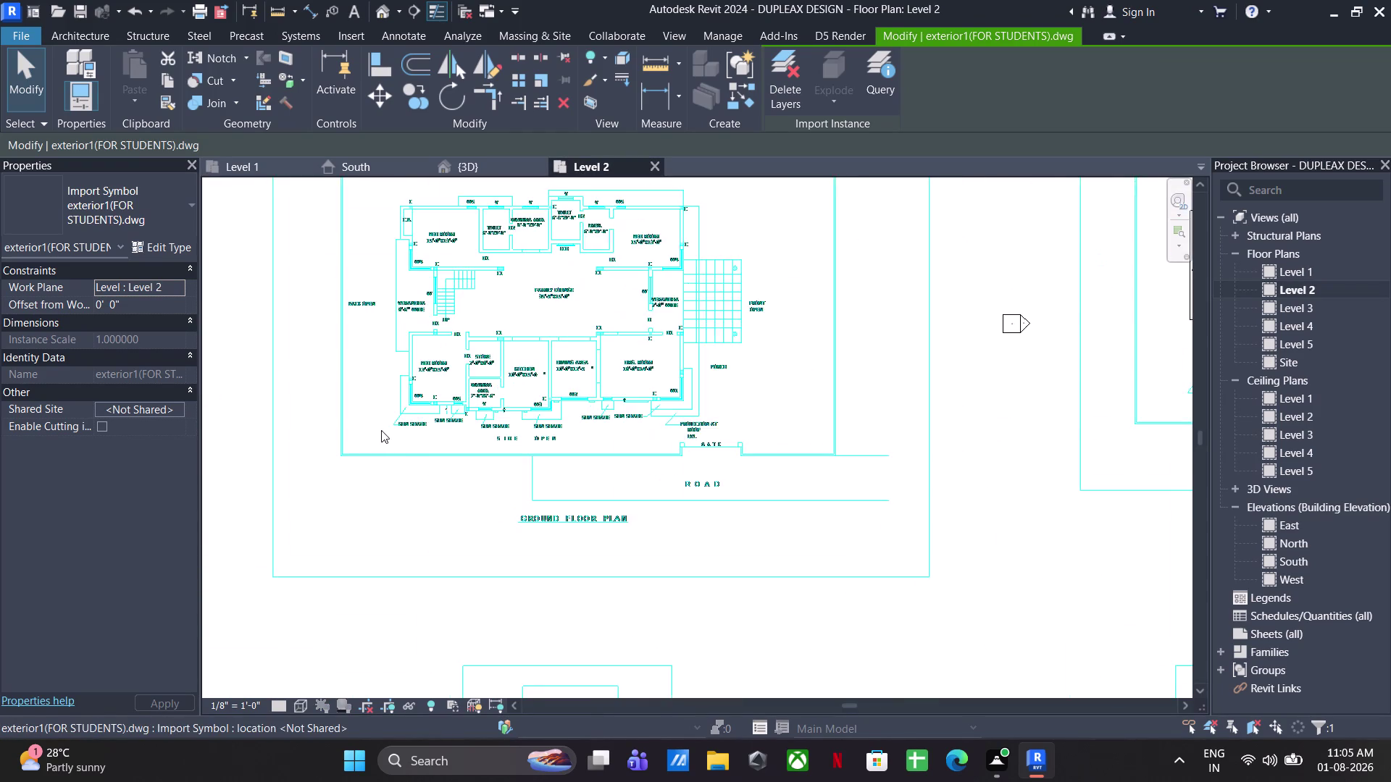
scroll(up, 3)
middle_drag(720, 434, 639, 501)
scroll(down, 3)
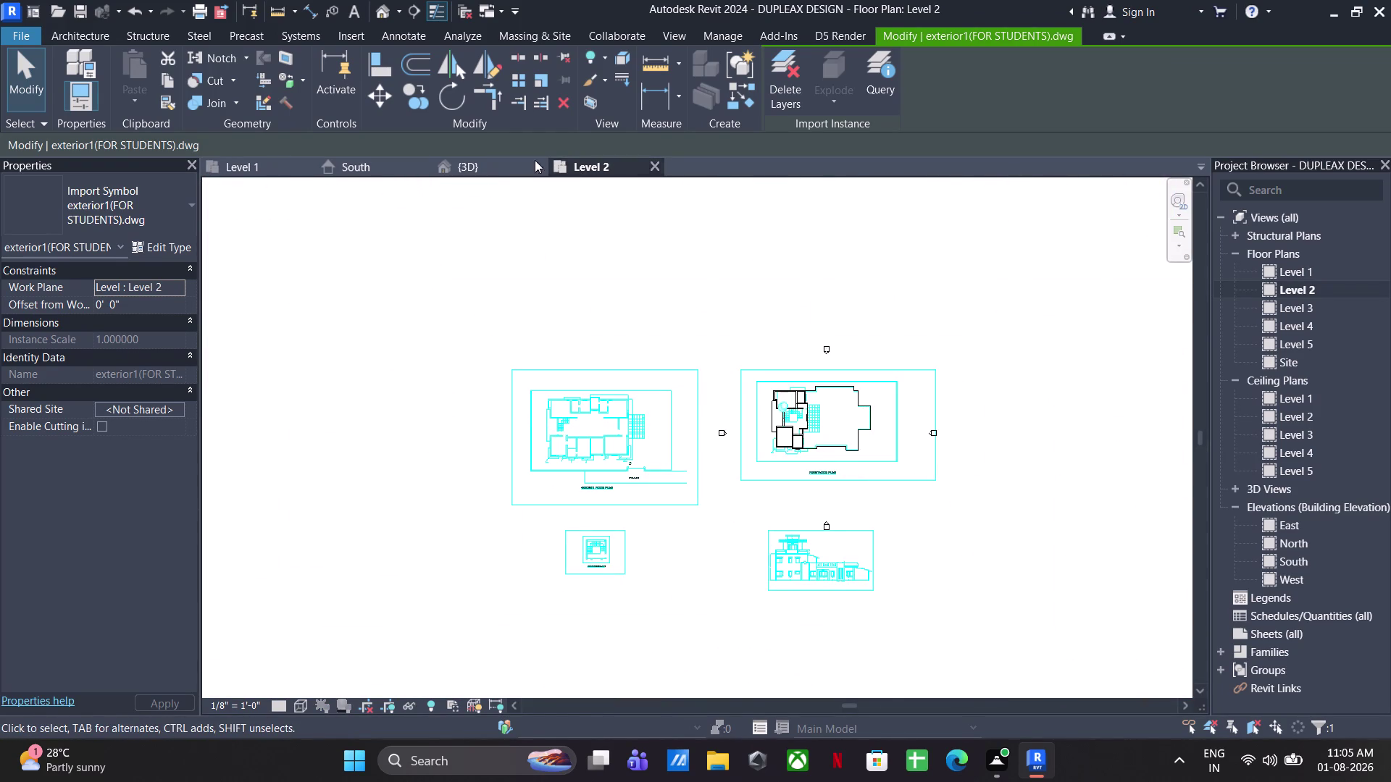
In 3D, copy the lower-floor W1 L-shaped window, using its corner as base point.
click(480, 167)
scroll(down, 3)
middle_drag(902, 431, 717, 439)
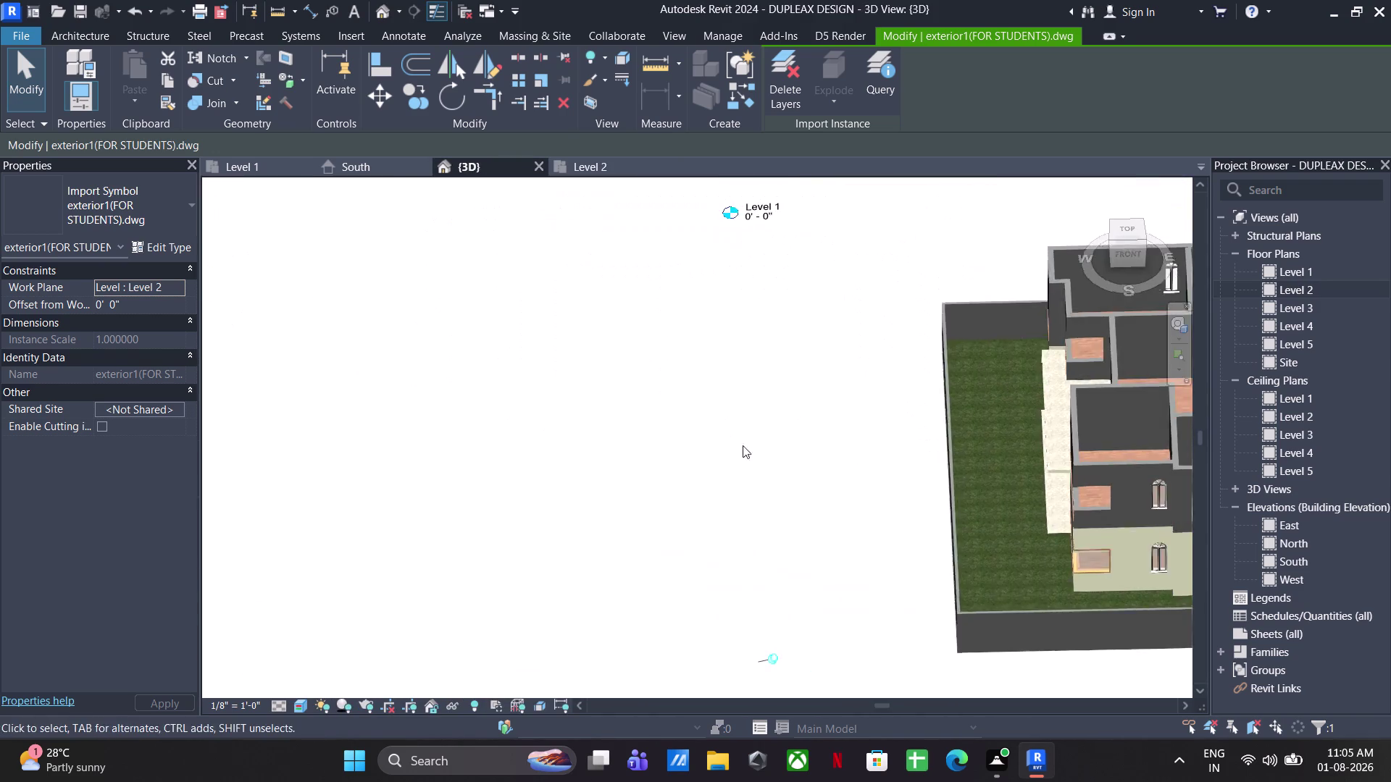
middle_drag(875, 466, 316, 423)
scroll(up, 3)
scroll(up, 3)
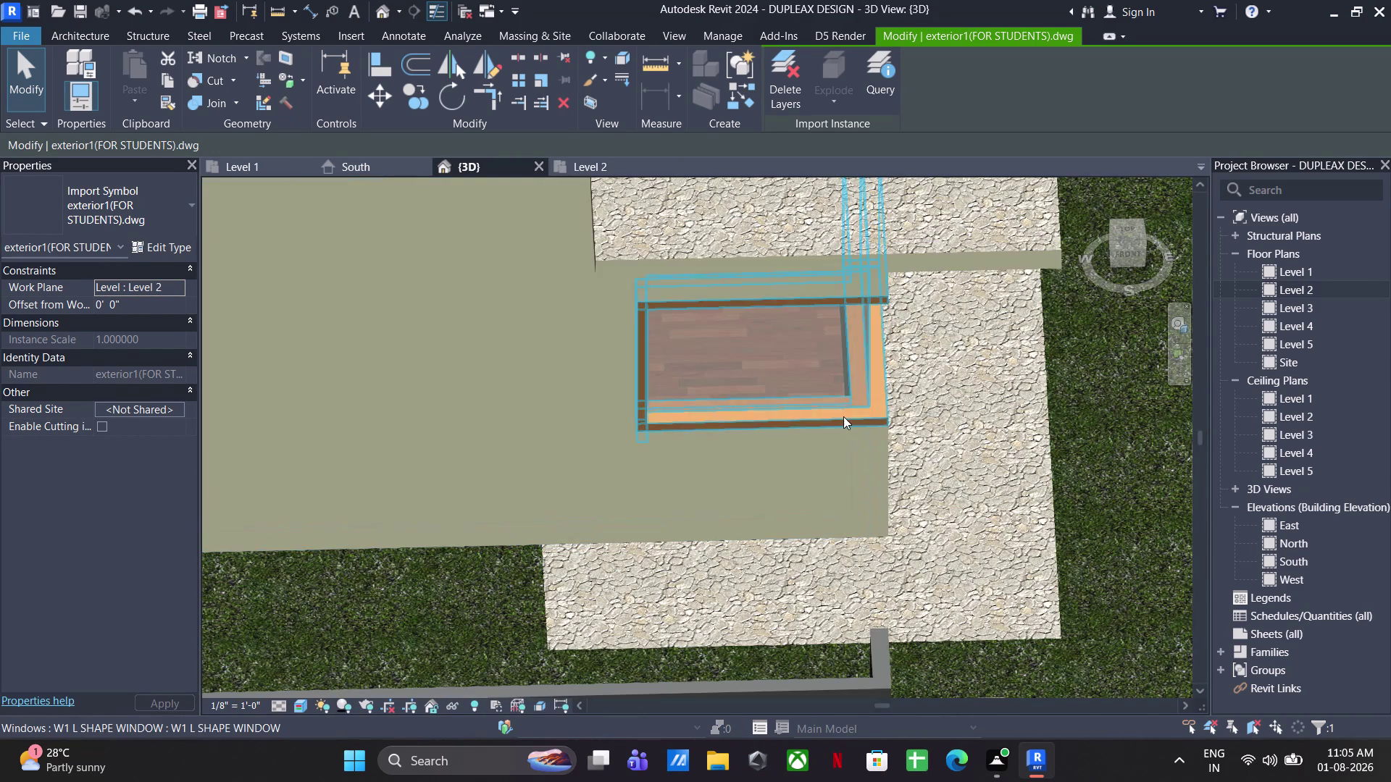
click(843, 417)
scroll(up, 3)
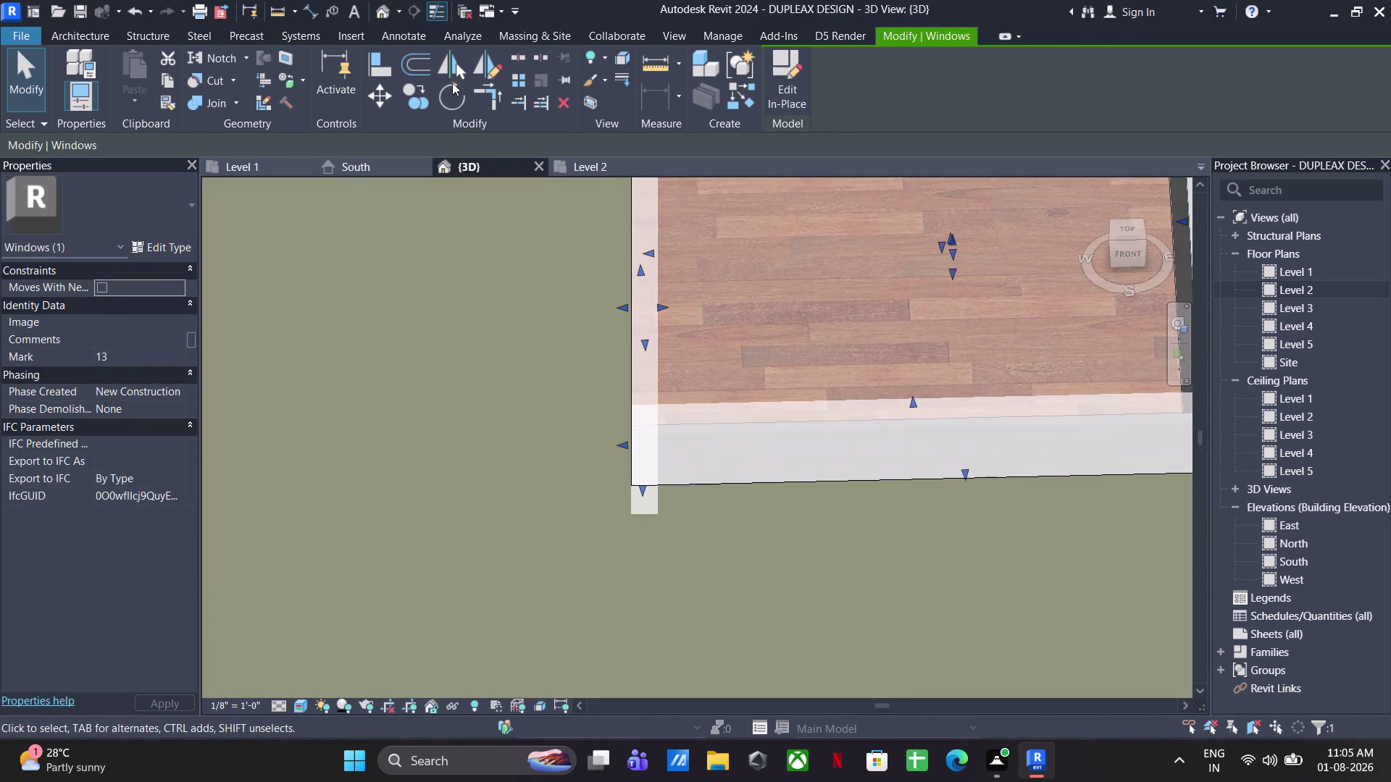
click(413, 97)
scroll(up, 3)
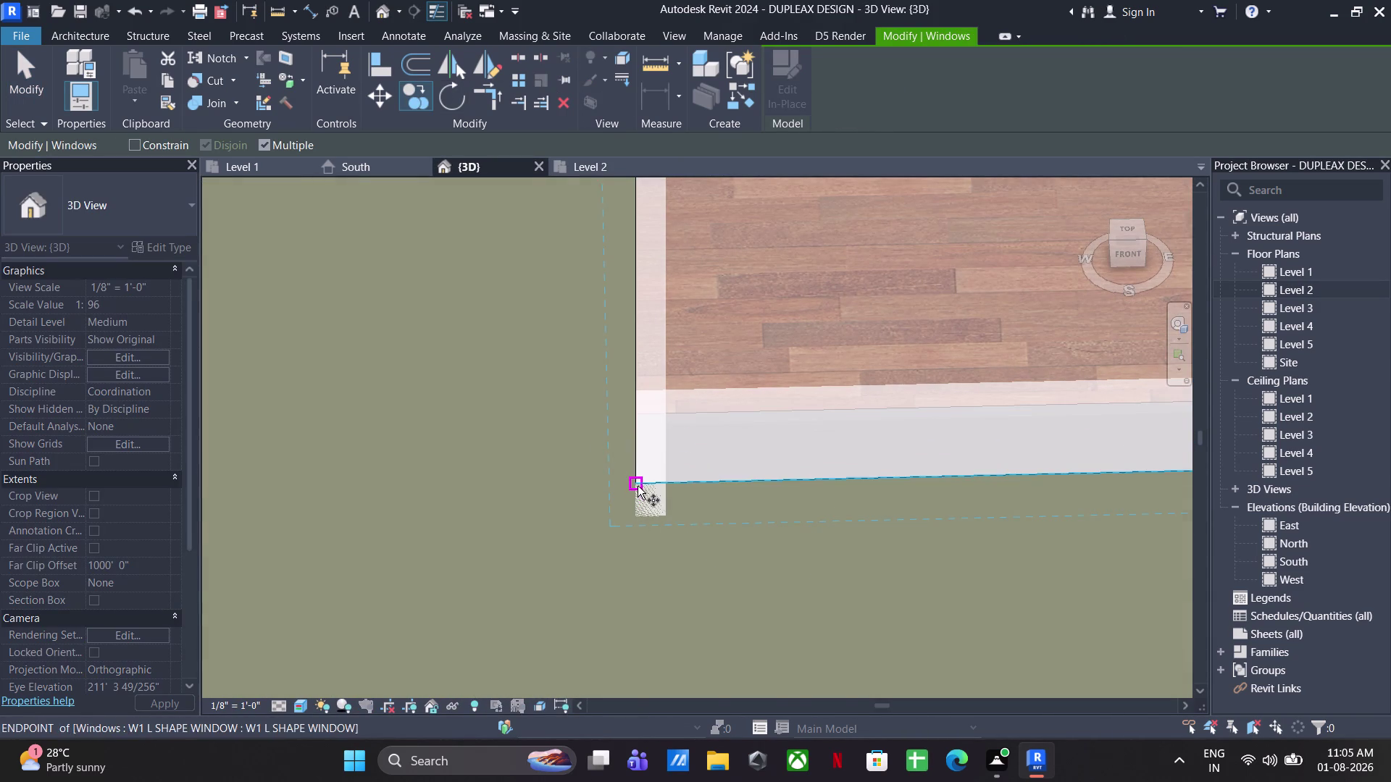
click(637, 486)
Place the window copy at the upper storey's projecting corner, about 4'-9" above Level 2.
scroll(down, 3)
middle_drag(606, 416, 1387, 657)
middle_drag(667, 498, 931, 496)
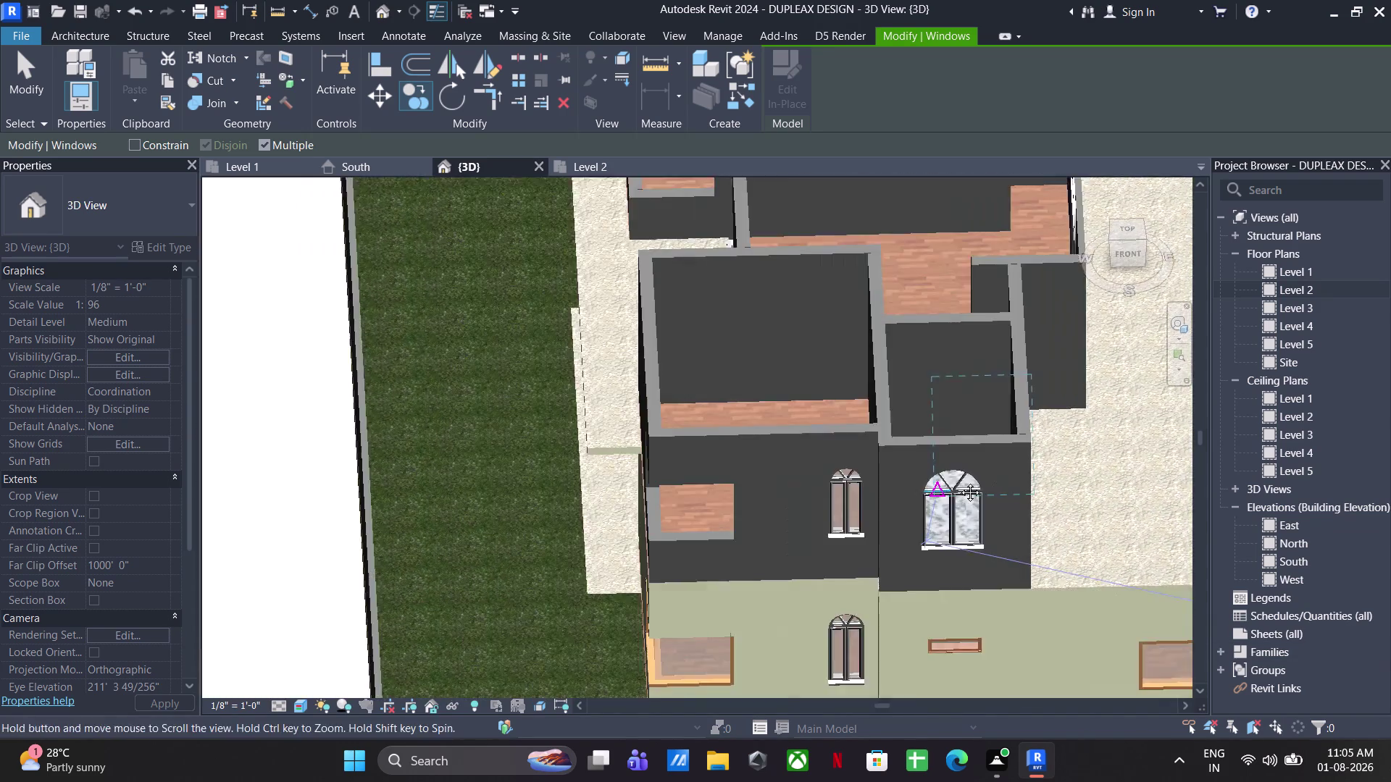
middle_drag(931, 495, 974, 476)
scroll(up, 3)
click(553, 482)
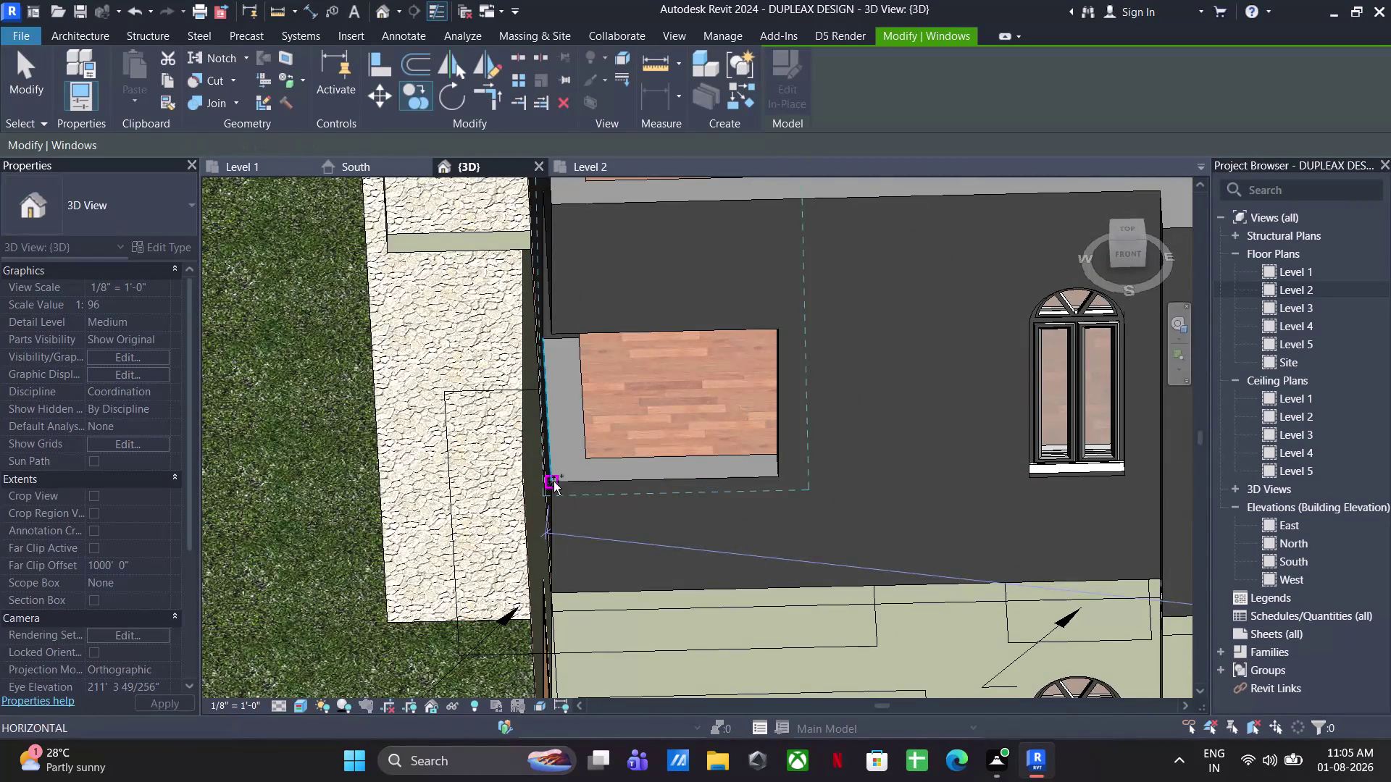
middle_drag(596, 513, 724, 547)
scroll(down, 3)
middle_drag(750, 523, 800, 528)
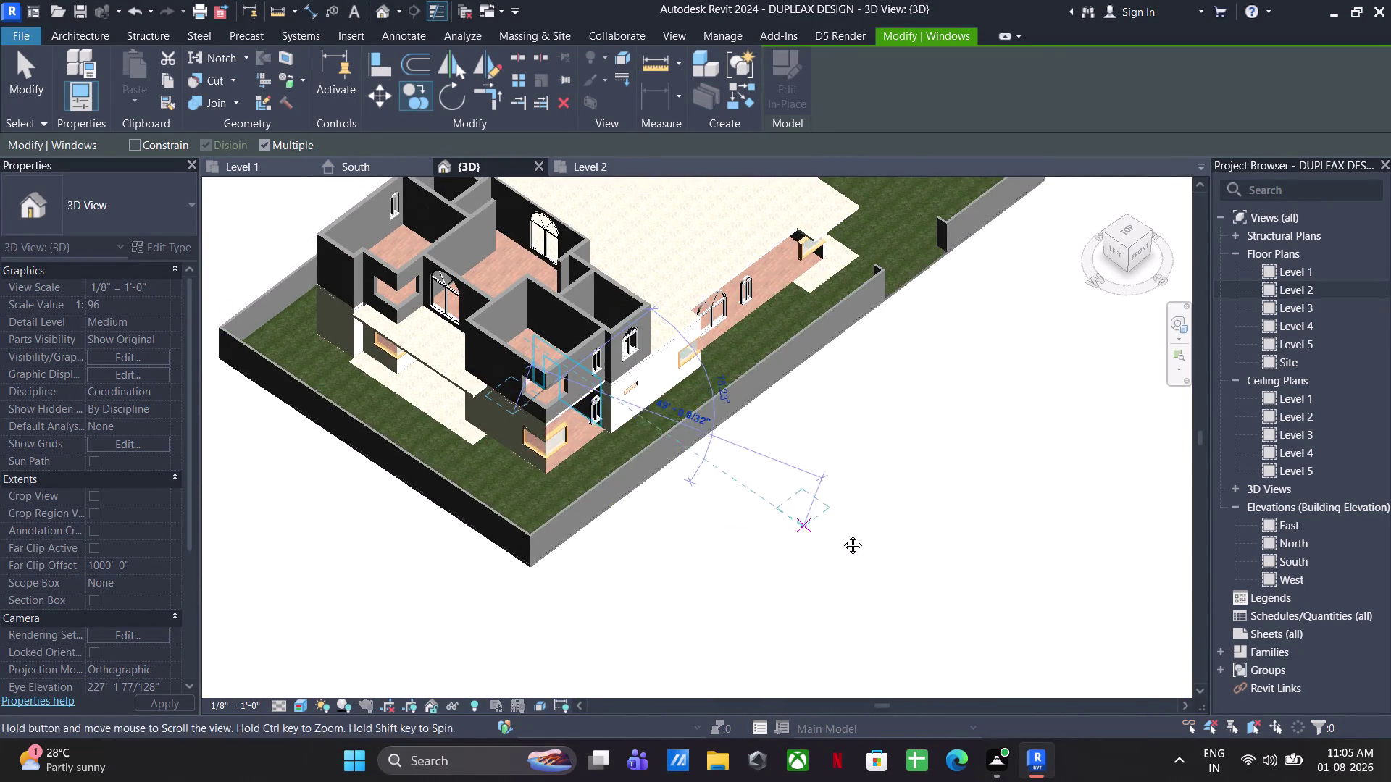
middle_drag(800, 528, 842, 535)
scroll(up, 3)
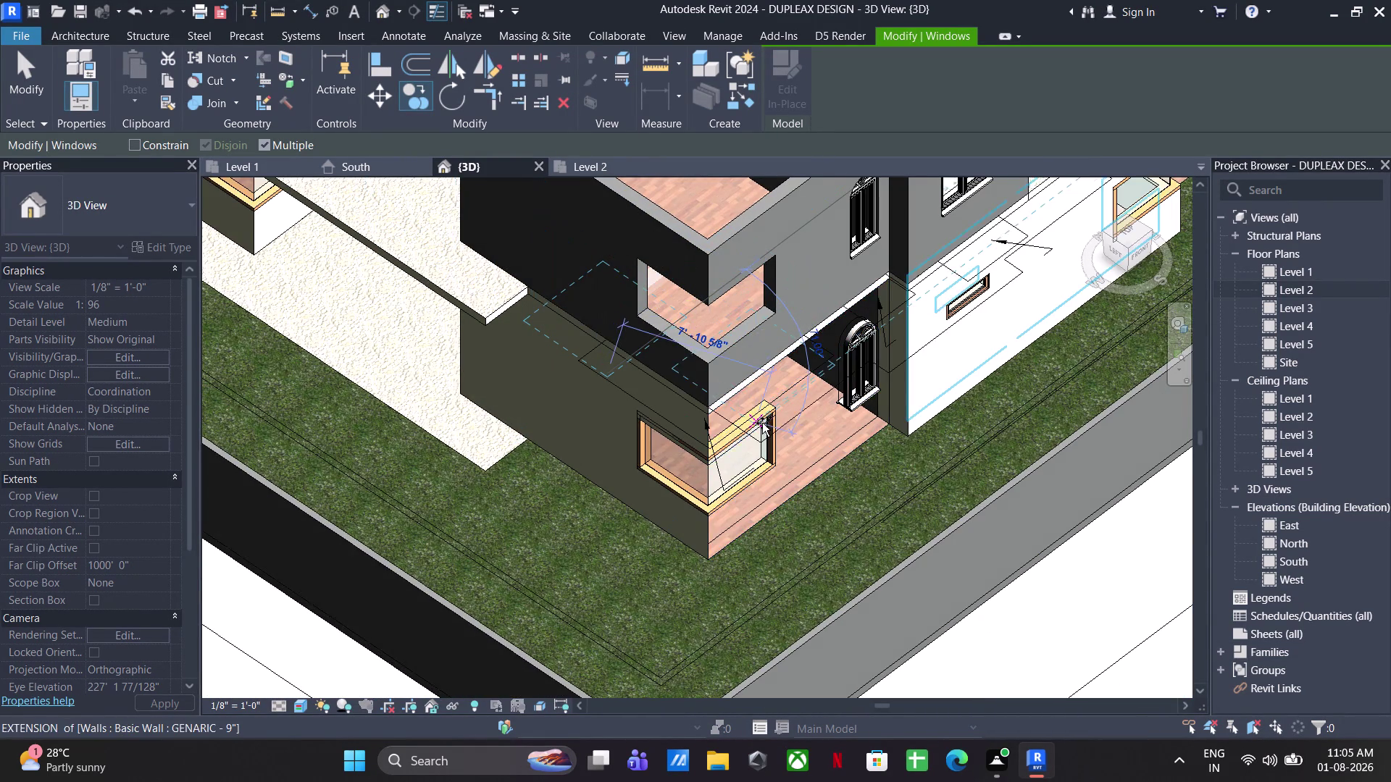
middle_drag(762, 424, 728, 545)
scroll(down, 3)
middle_drag(793, 470, 875, 304)
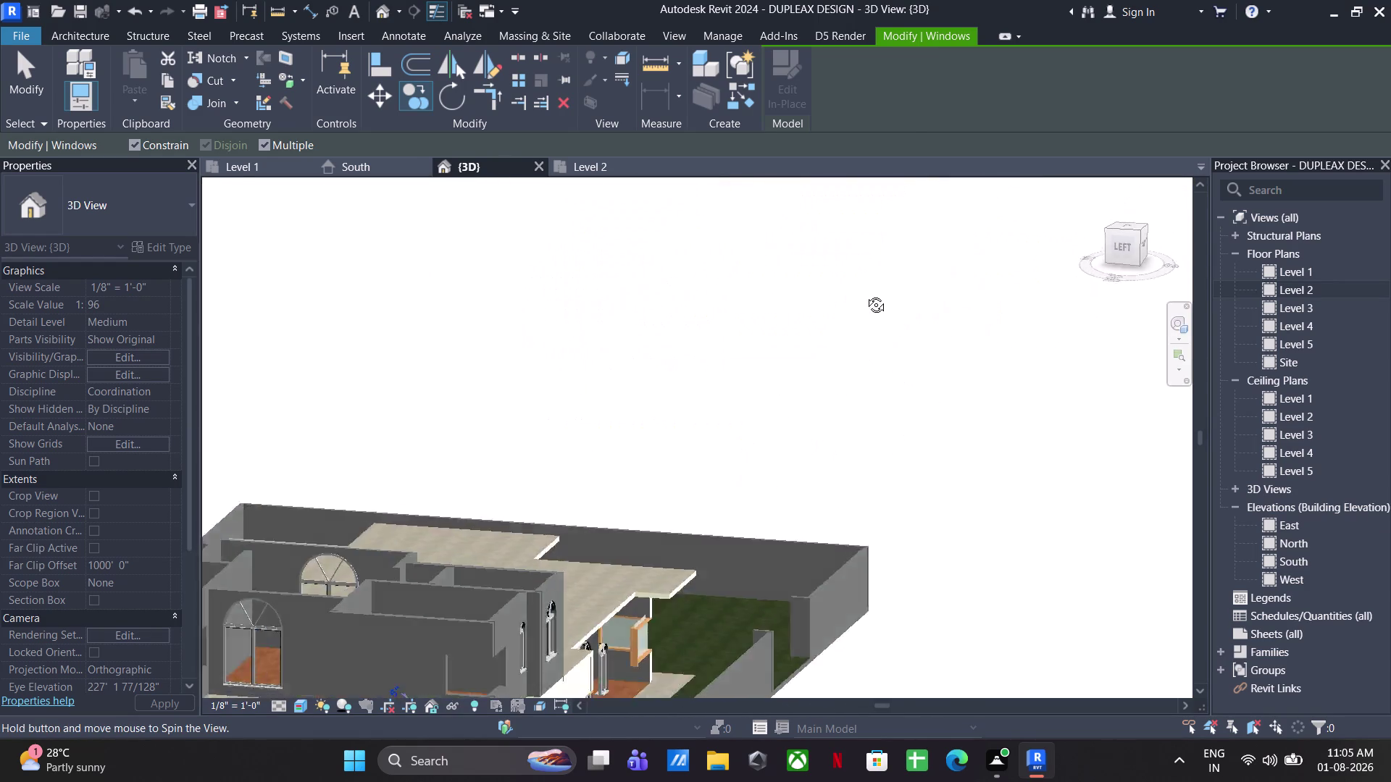
middle_drag(875, 304, 811, 370)
scroll(up, 3)
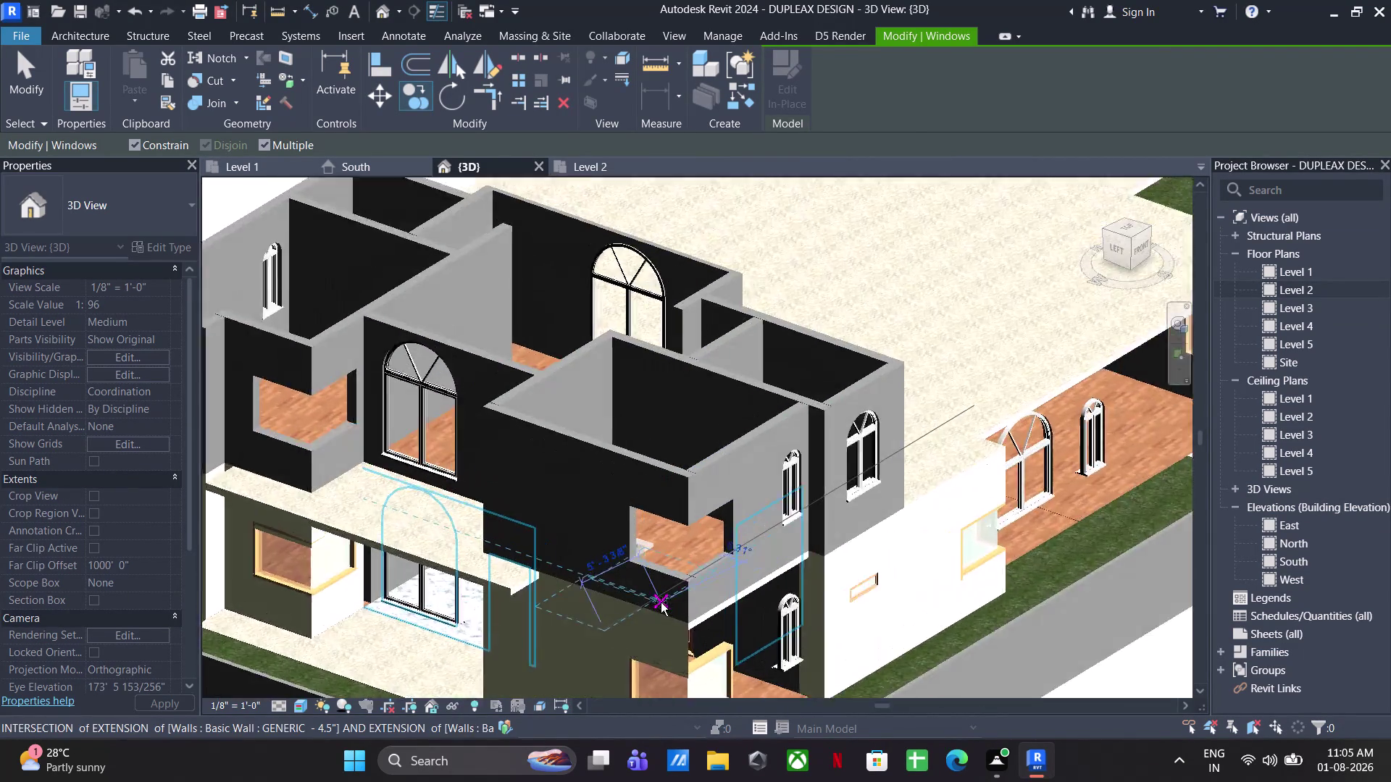
scroll(up, 3)
middle_drag(675, 557, 748, 456)
middle_drag(738, 480, 777, 464)
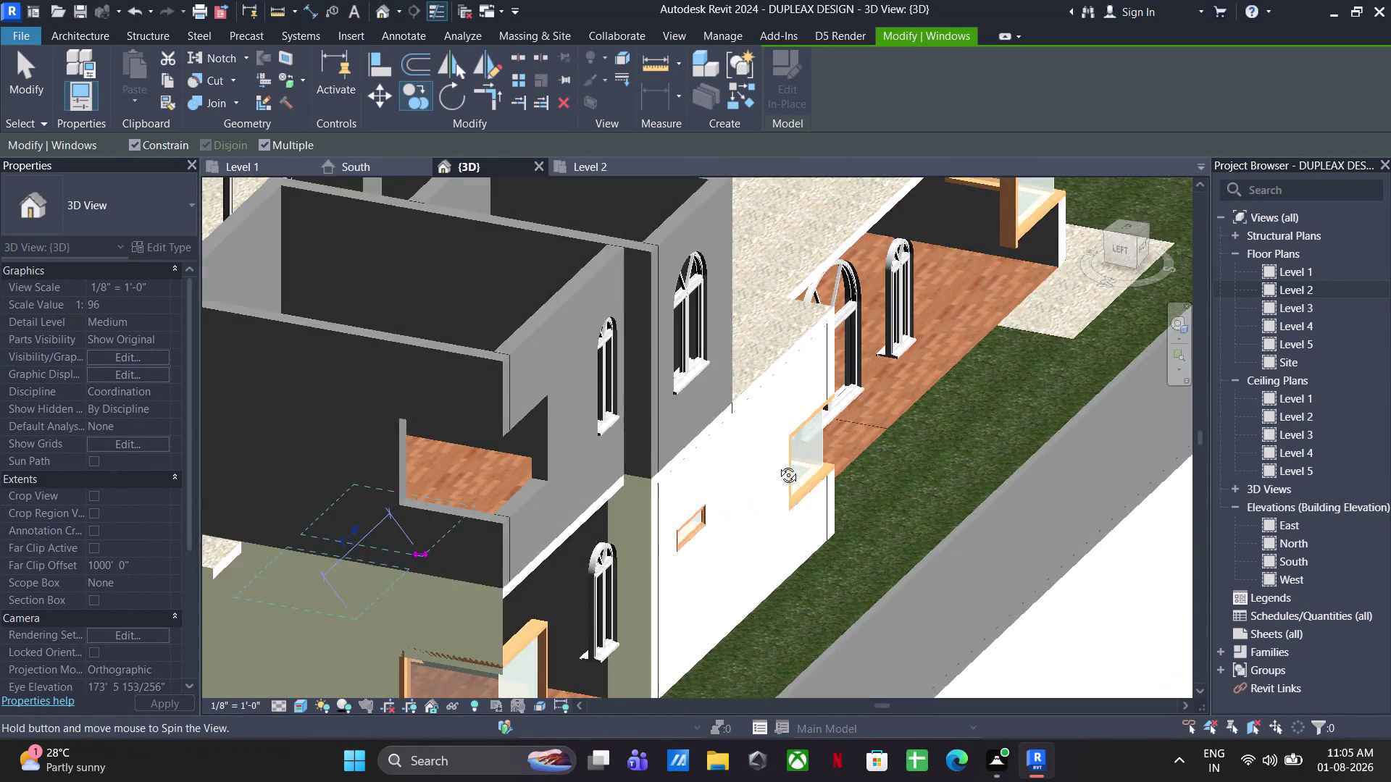
middle_drag(777, 465, 674, 522)
scroll(down, 3)
middle_drag(742, 504, 536, 570)
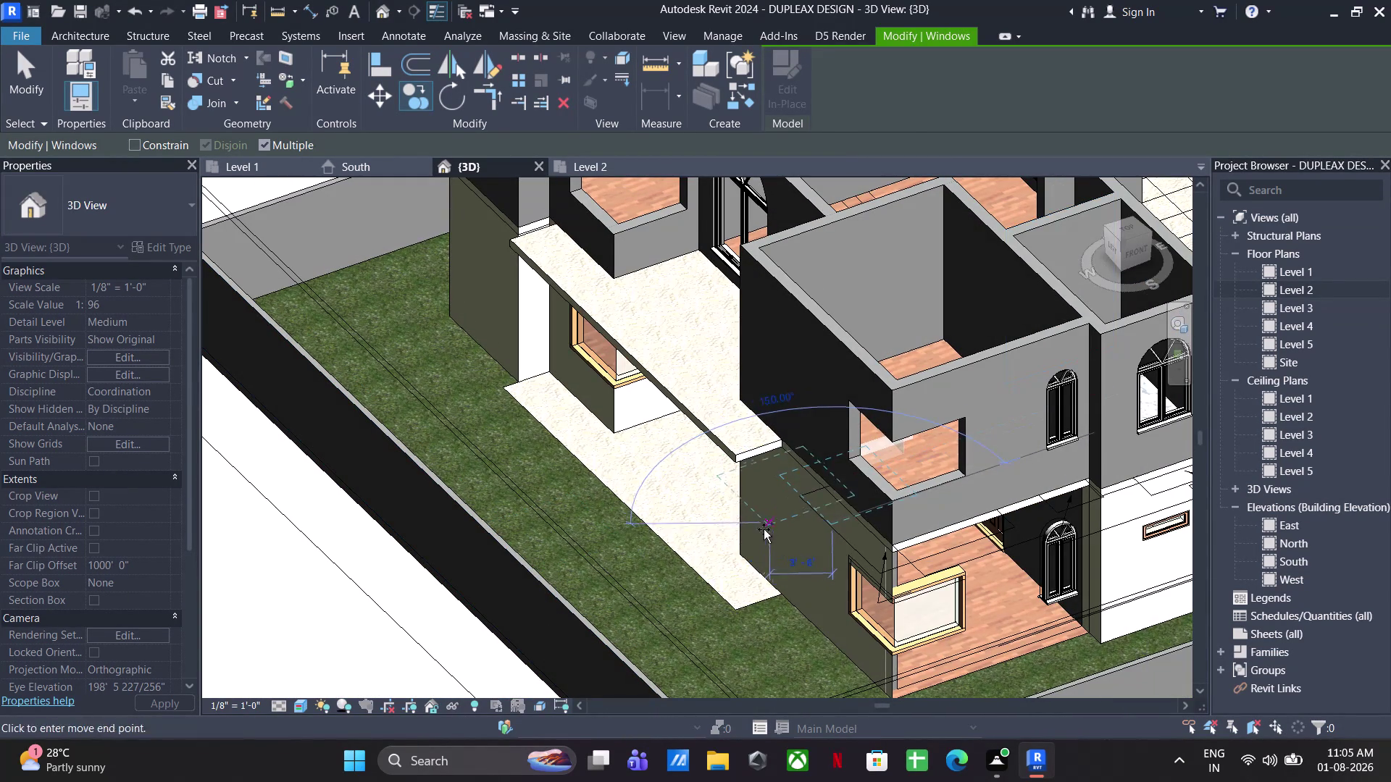
key(Escape)
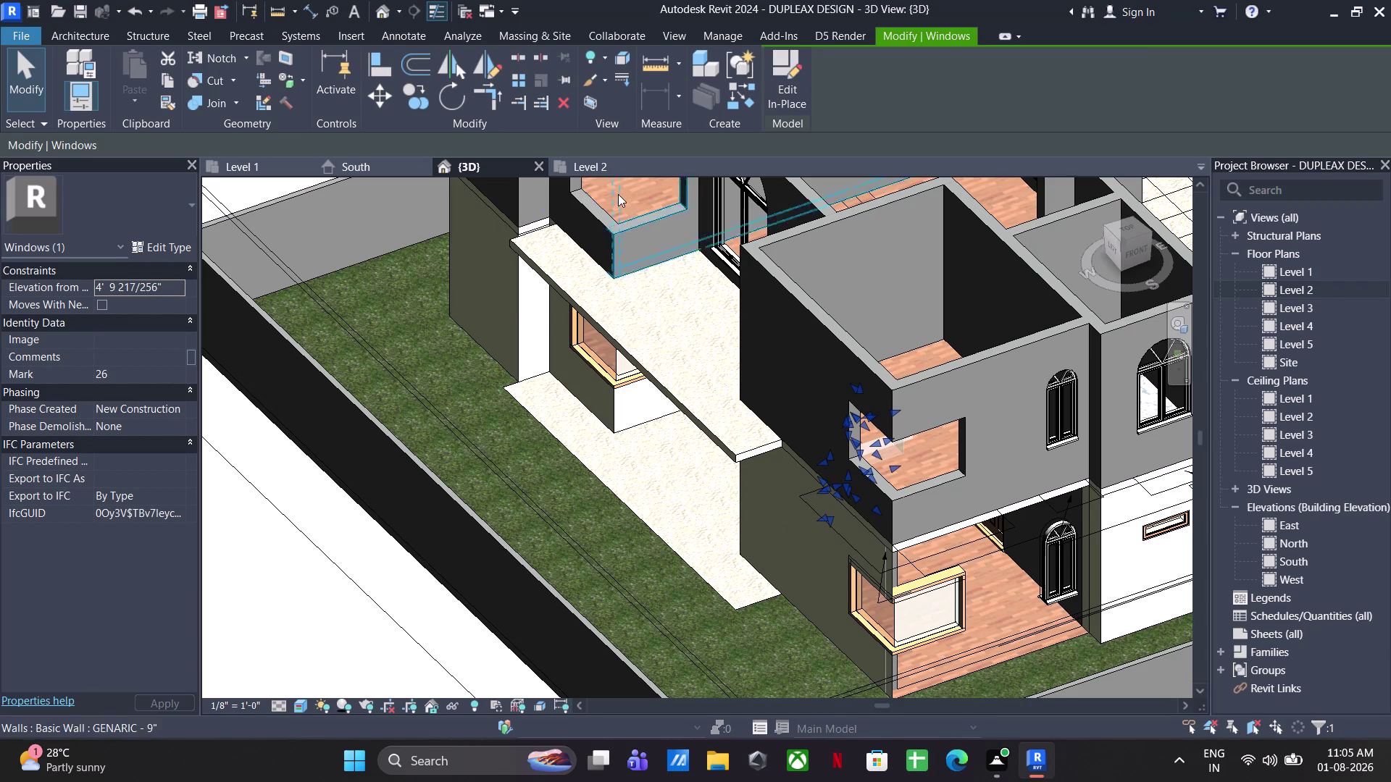
On the Level 2 plan, nudge the copied window seven steps down to the bedroom's W1 corner.
click(591, 172)
scroll(up, 3)
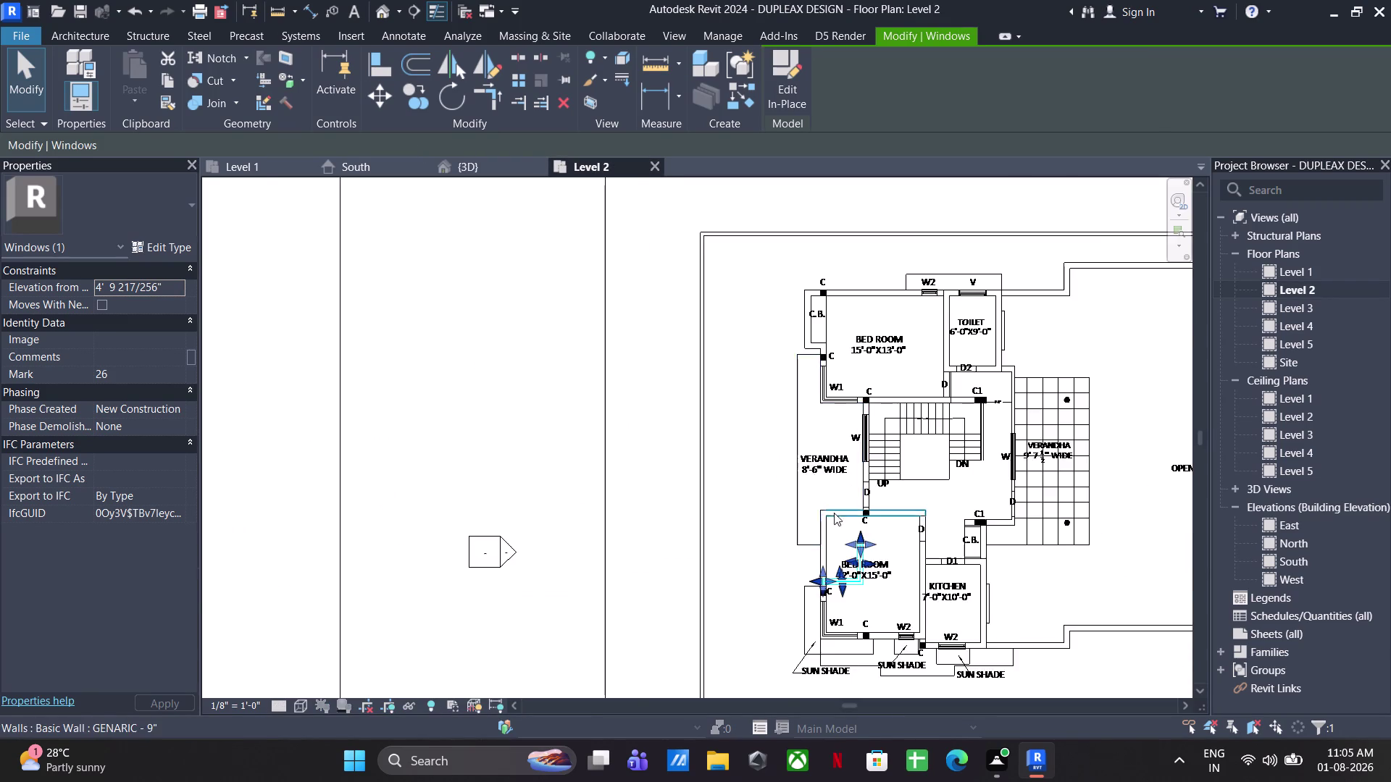
scroll(up, 3)
middle_drag(819, 505, 740, 351)
scroll(up, 3)
middle_drag(746, 478, 728, 379)
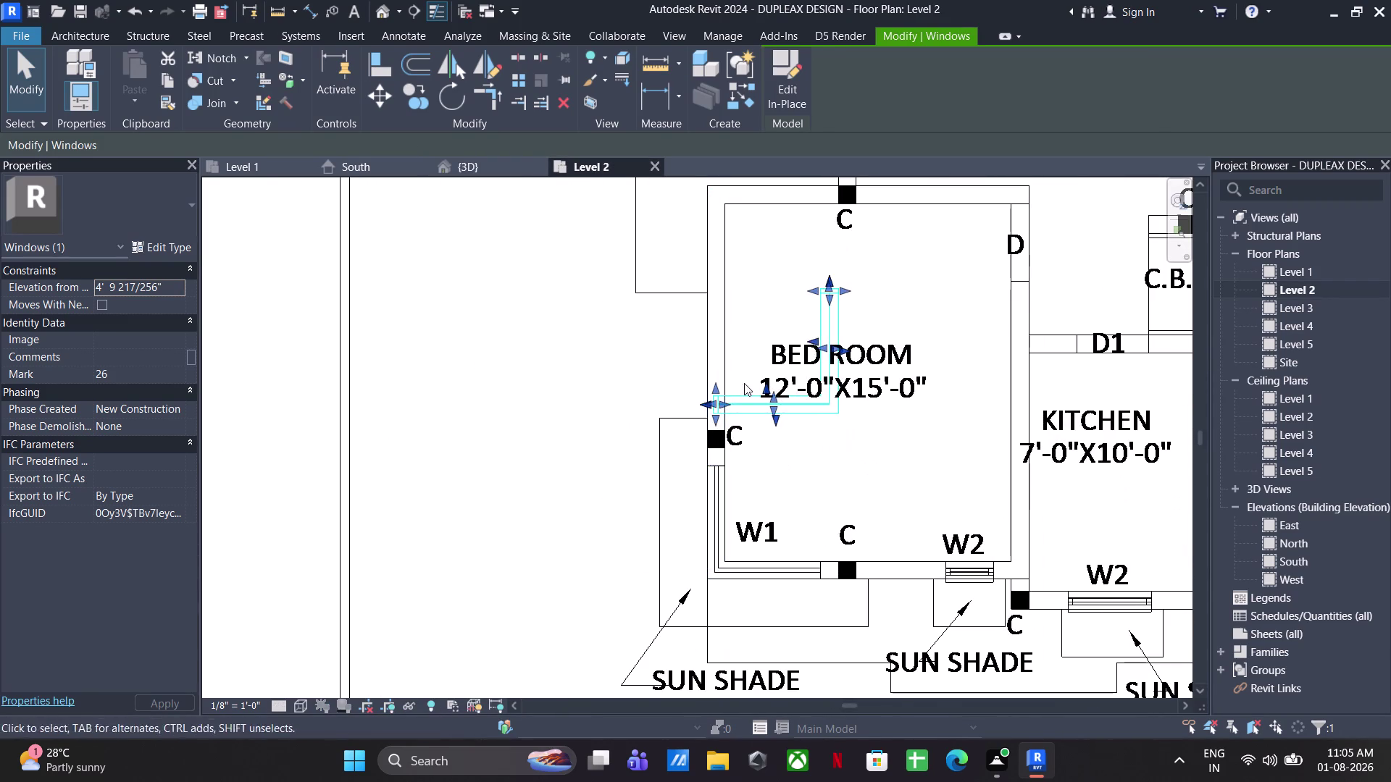
key(Down)
key(Down)
key(Down)
key(Down)
key(Down)
key(Down)
key(Down)
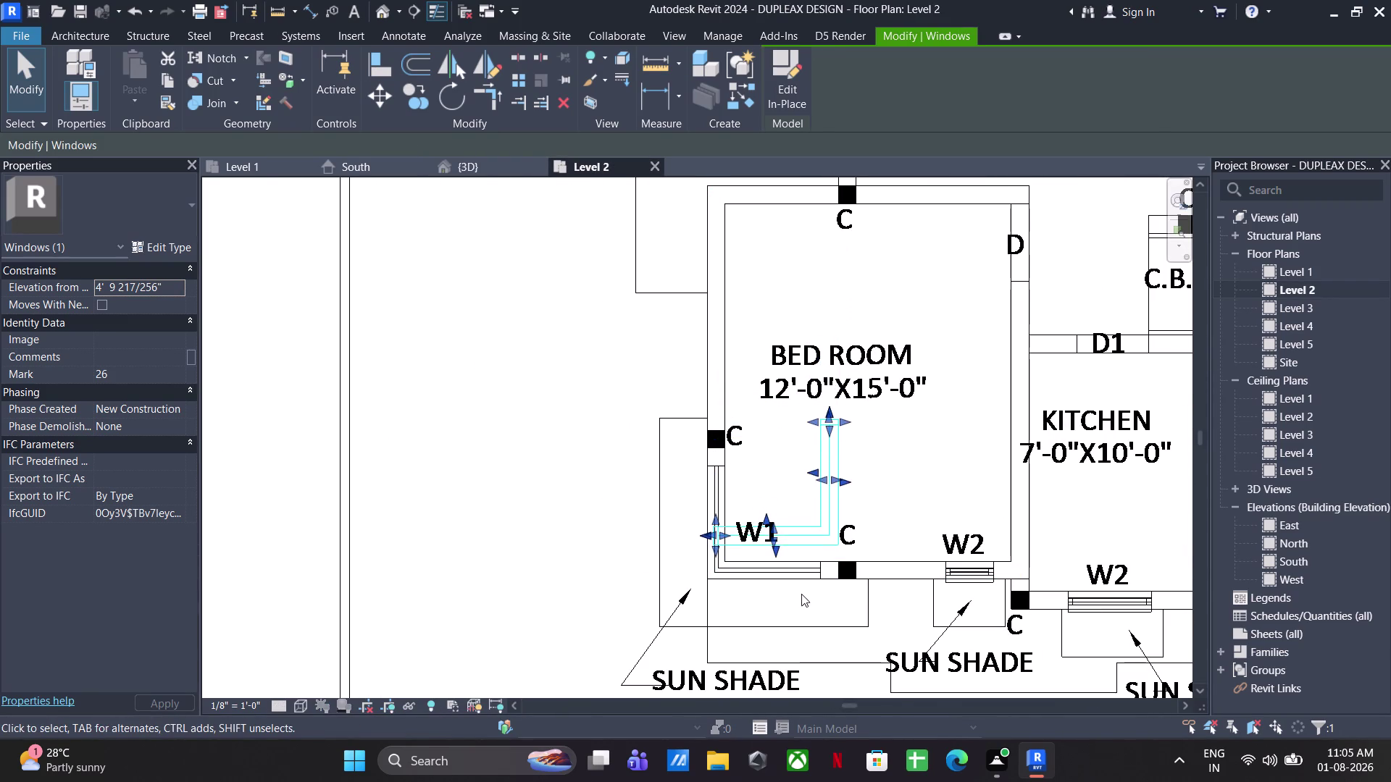
scroll(up, 3)
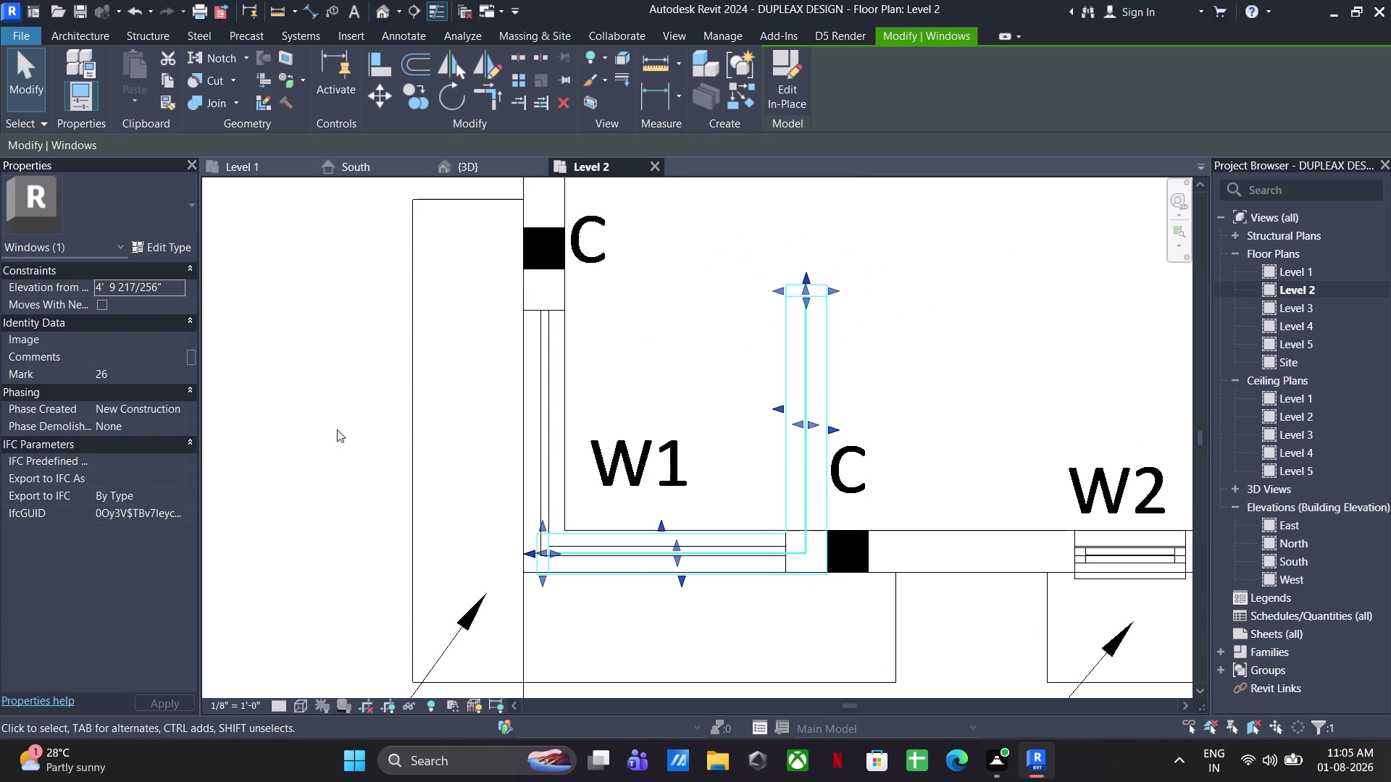
Set the window's Elevation from Level to 4', correcting an initial 15' entry.
click(174, 289)
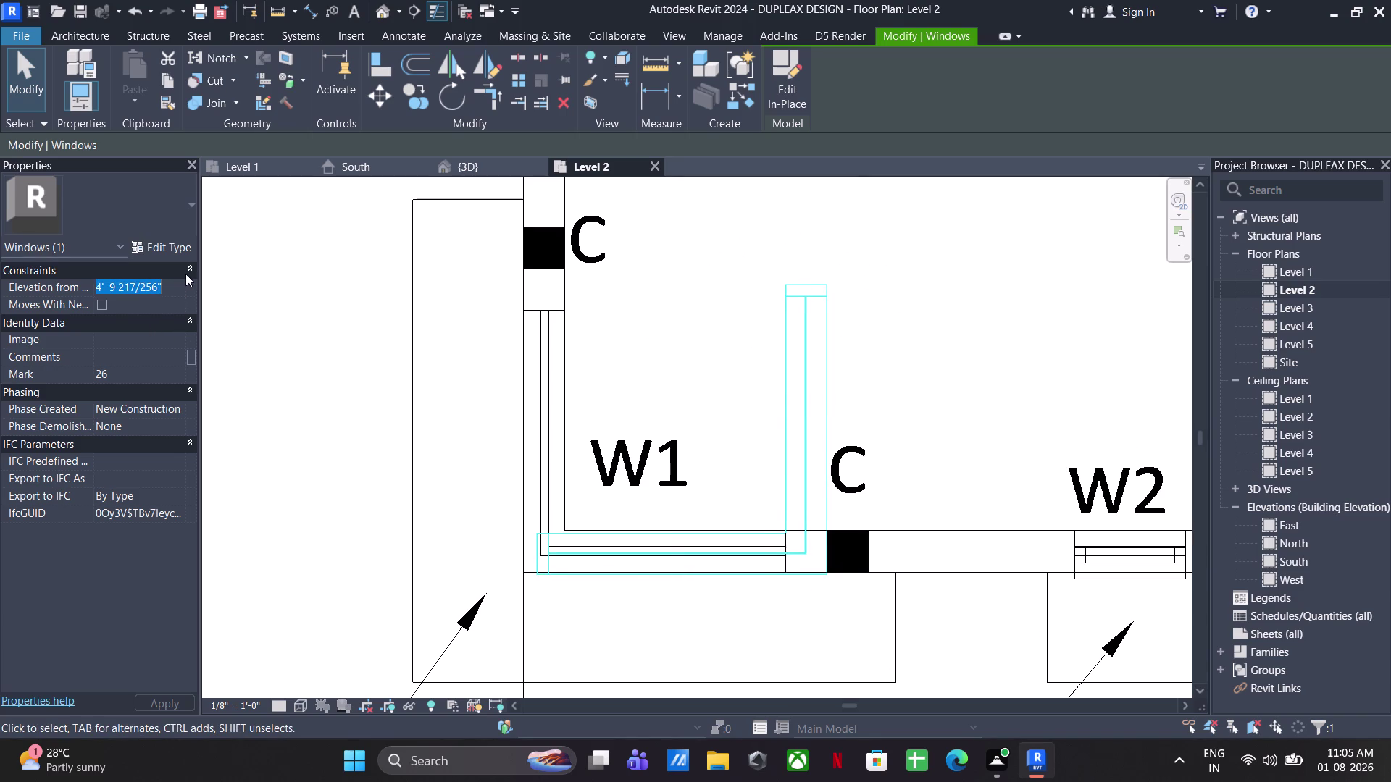
text(15)
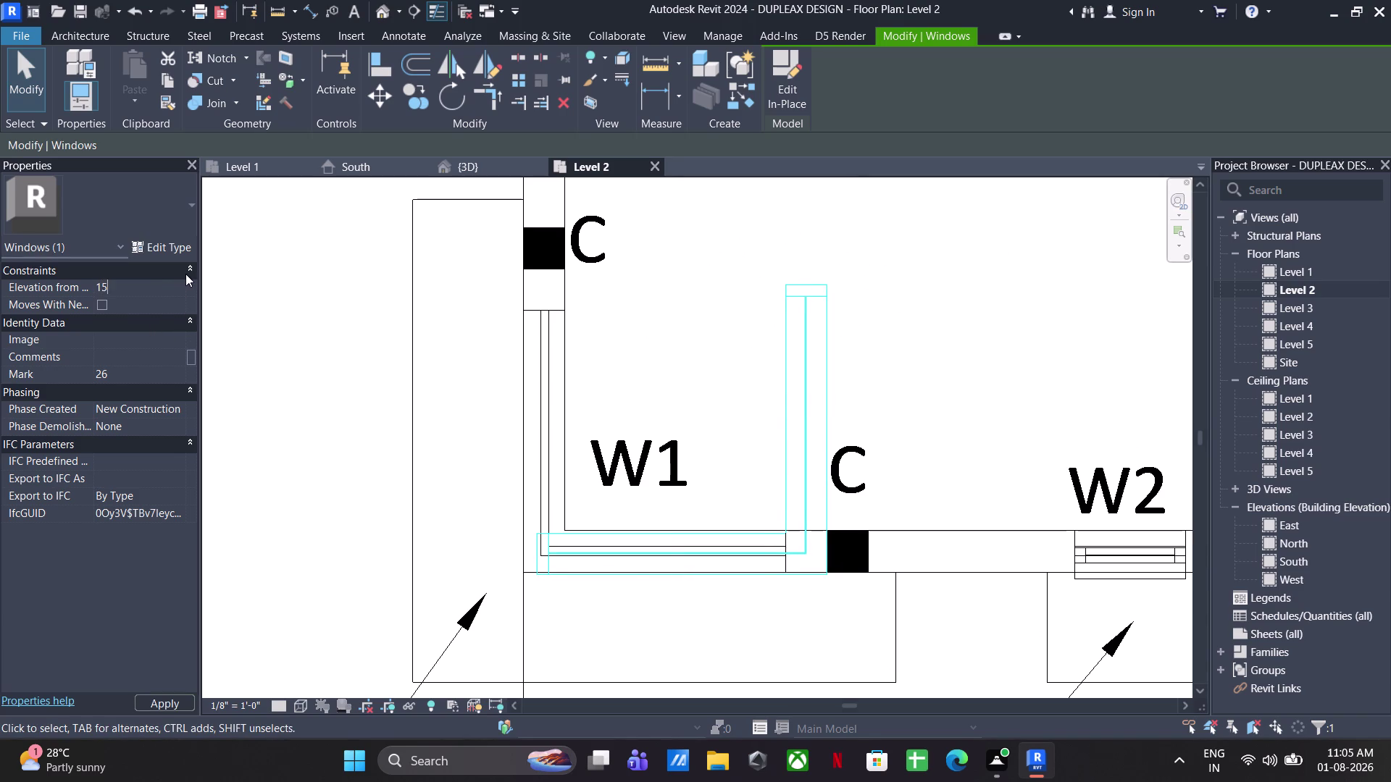
text(')
key(Return)
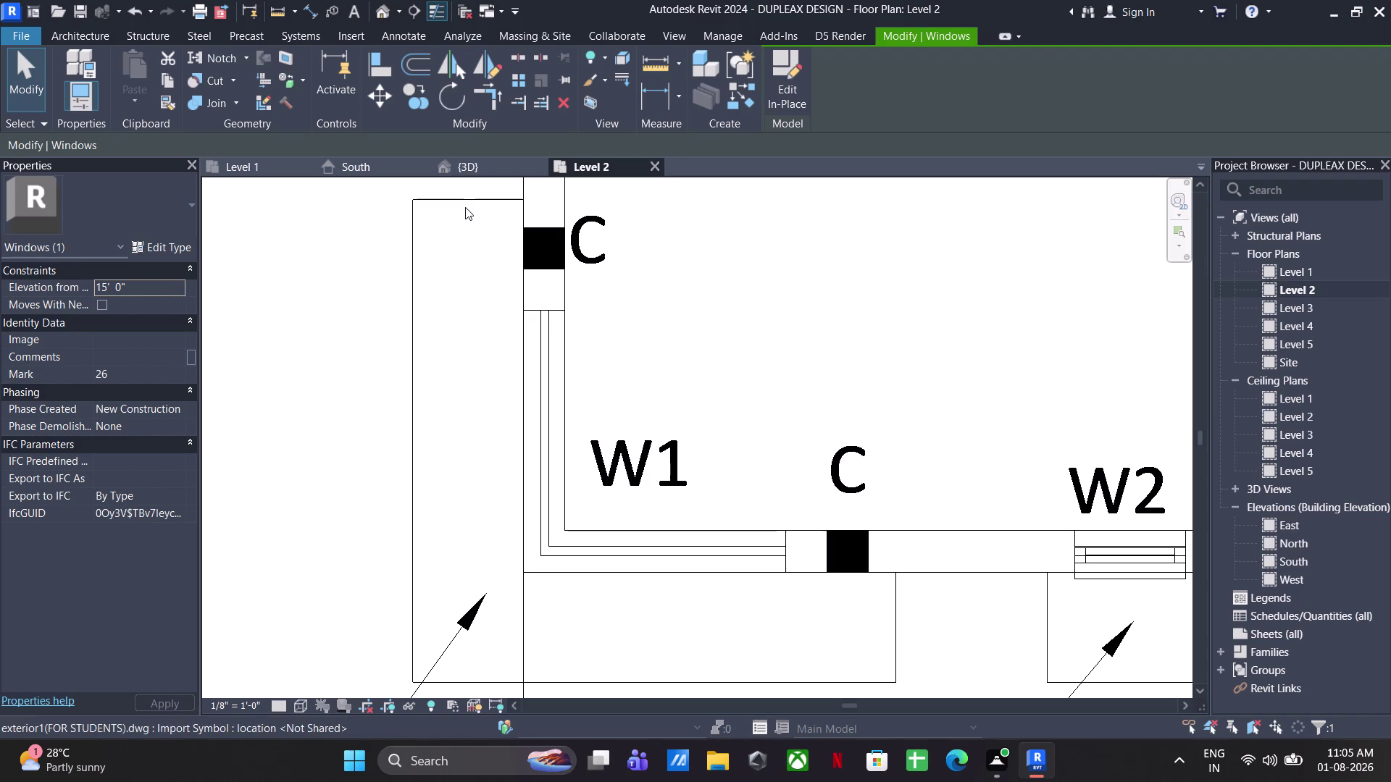
scroll(down, 3)
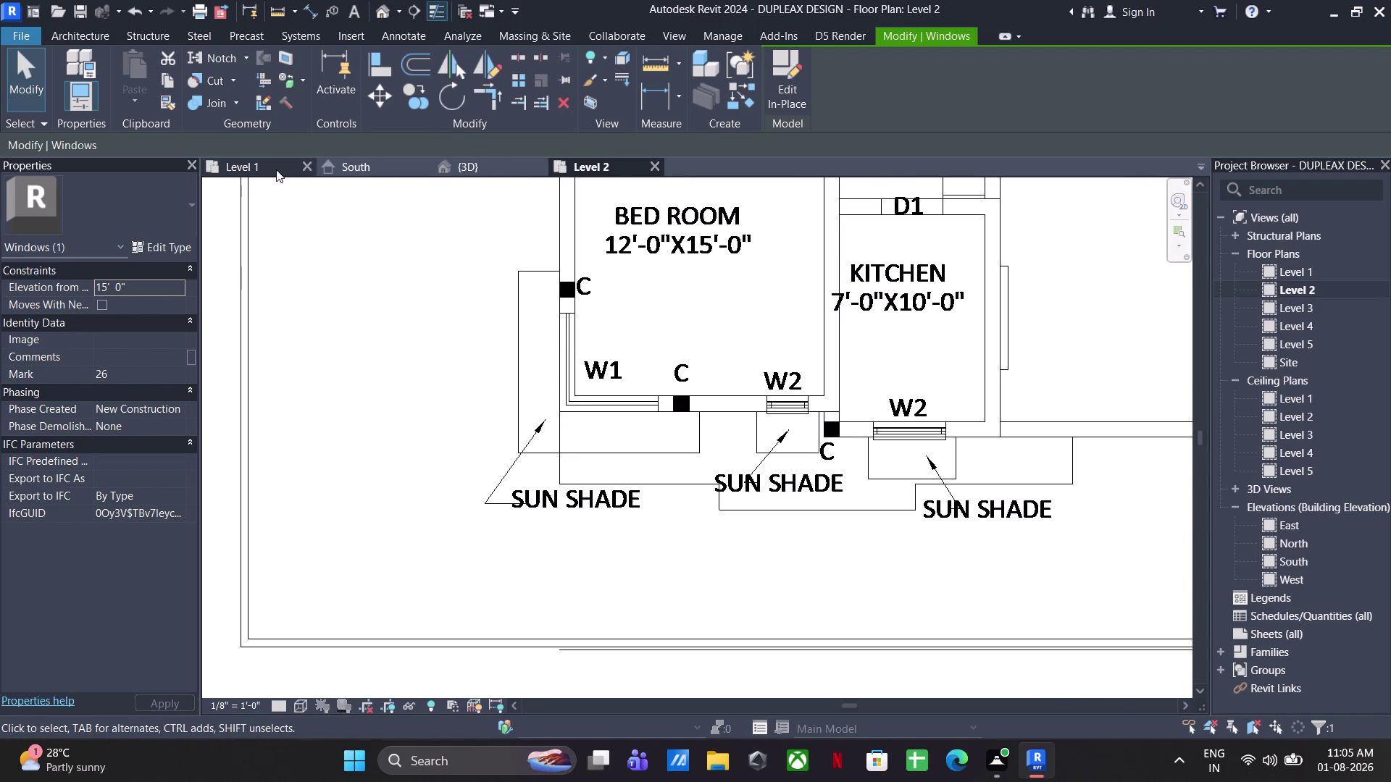
click(167, 290)
text(4)
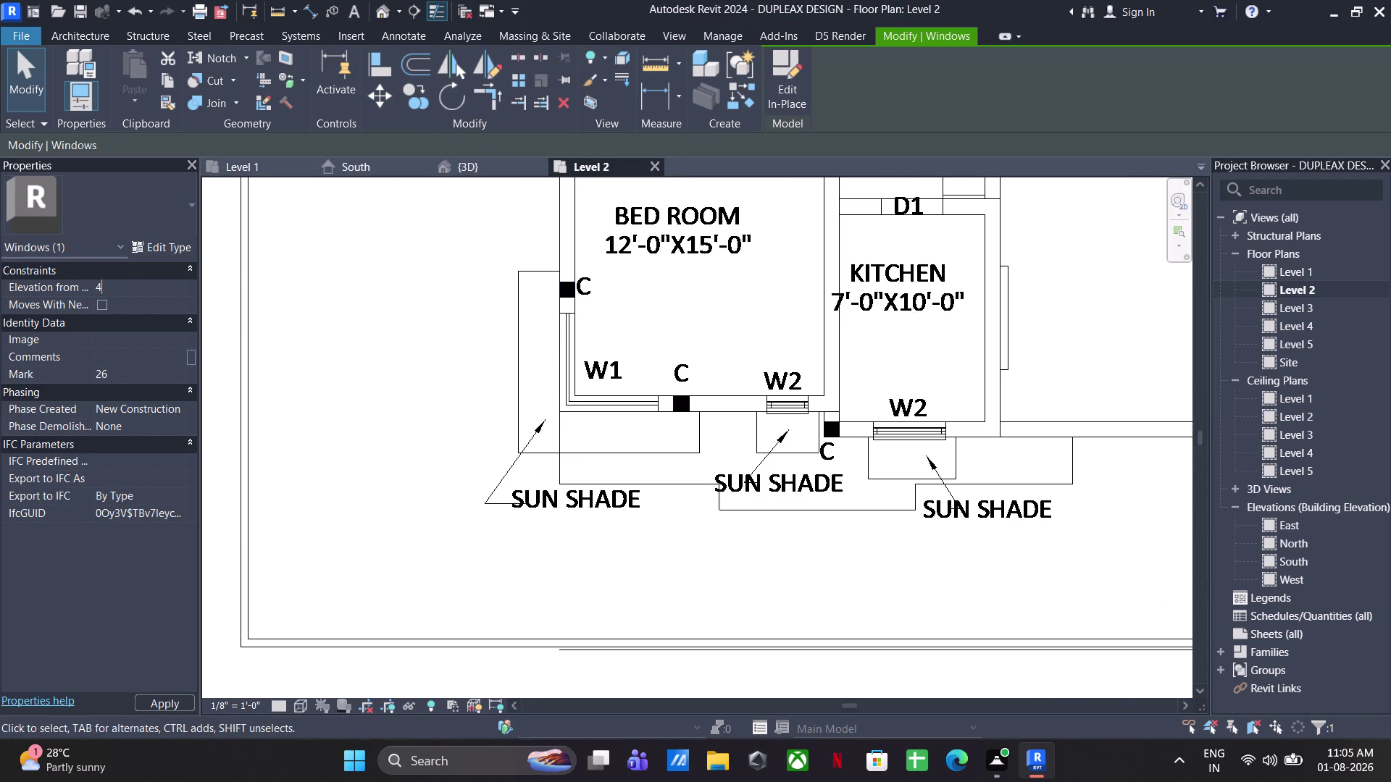
text(')
key(Return)
scroll(up, 3)
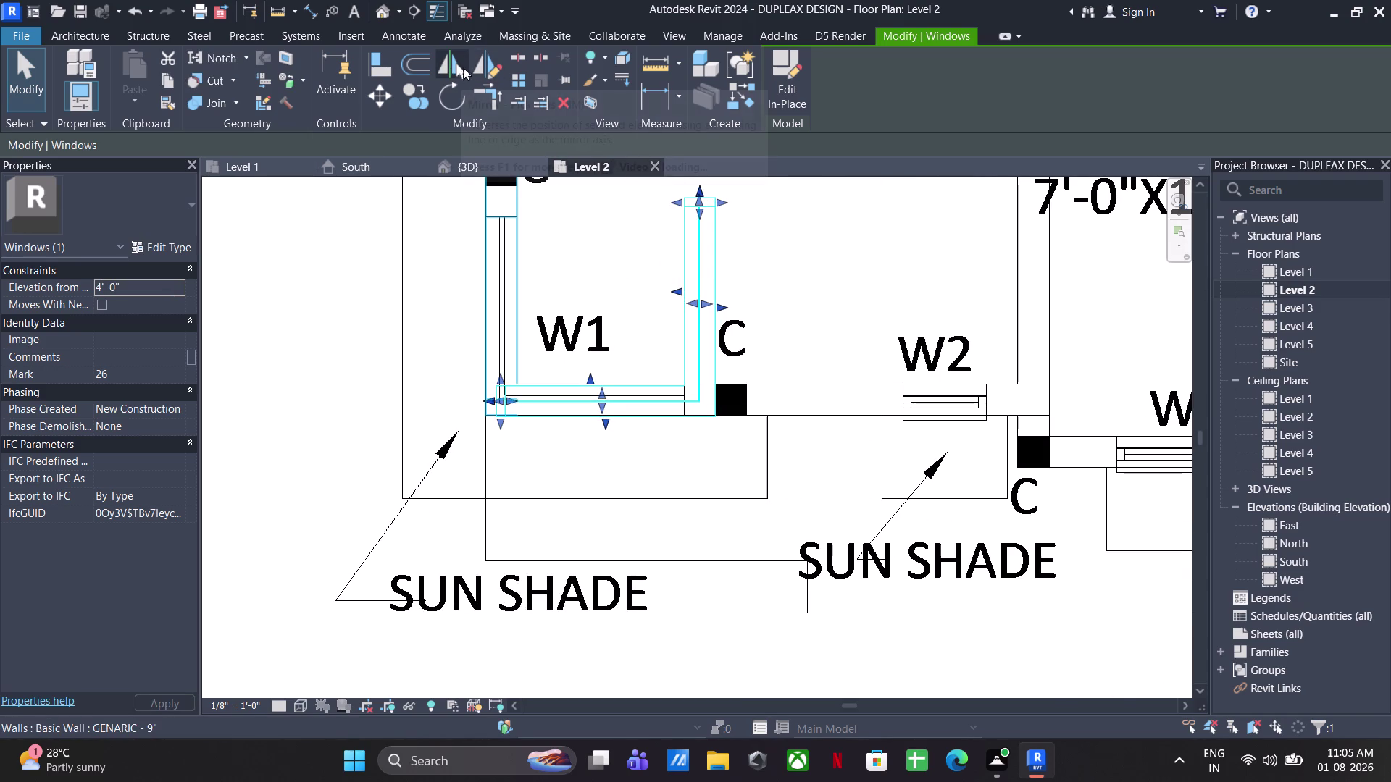
click(487, 59)
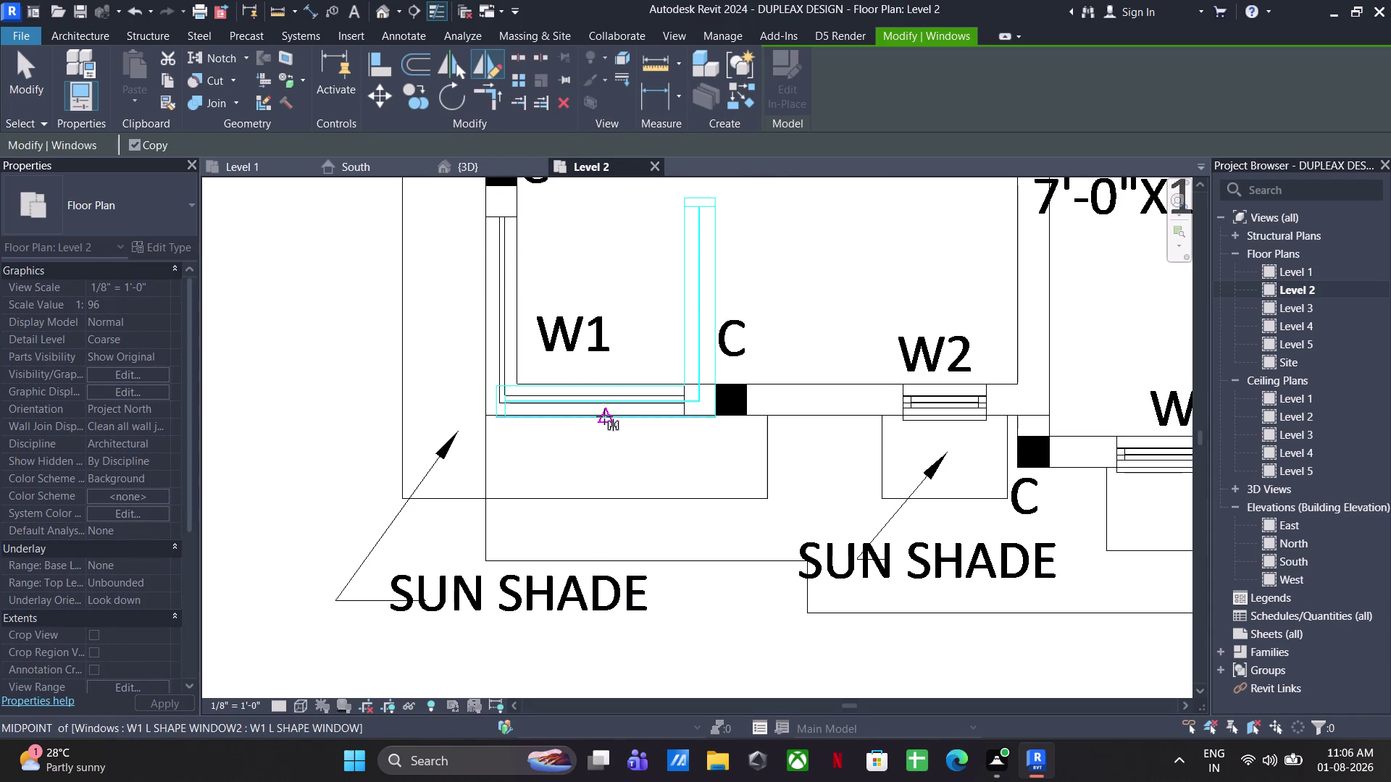
Mirror the corner window about its midpoint and delete an unwanted window in plan.
click(604, 416)
click(598, 266)
key(Escape)
key(Escape)
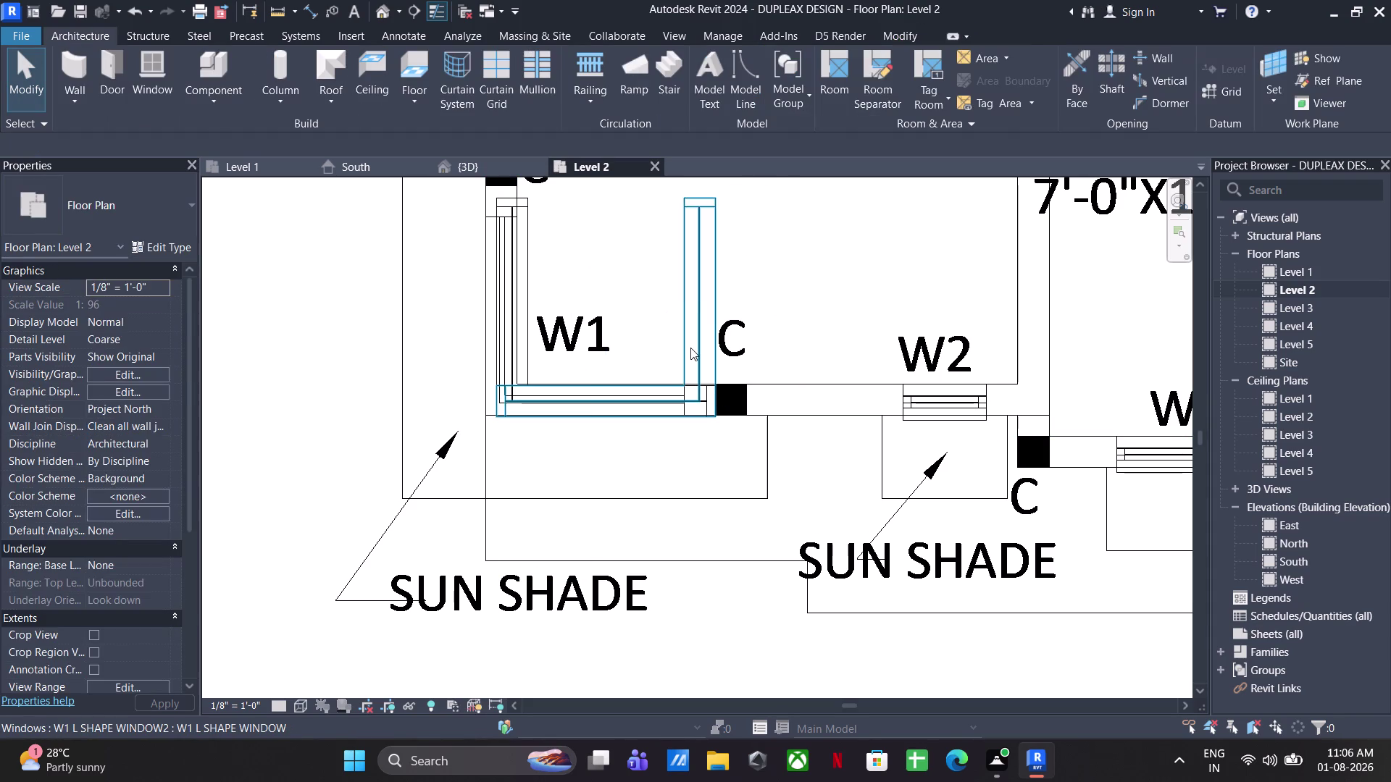
click(690, 348)
key(Delete)
click(536, 366)
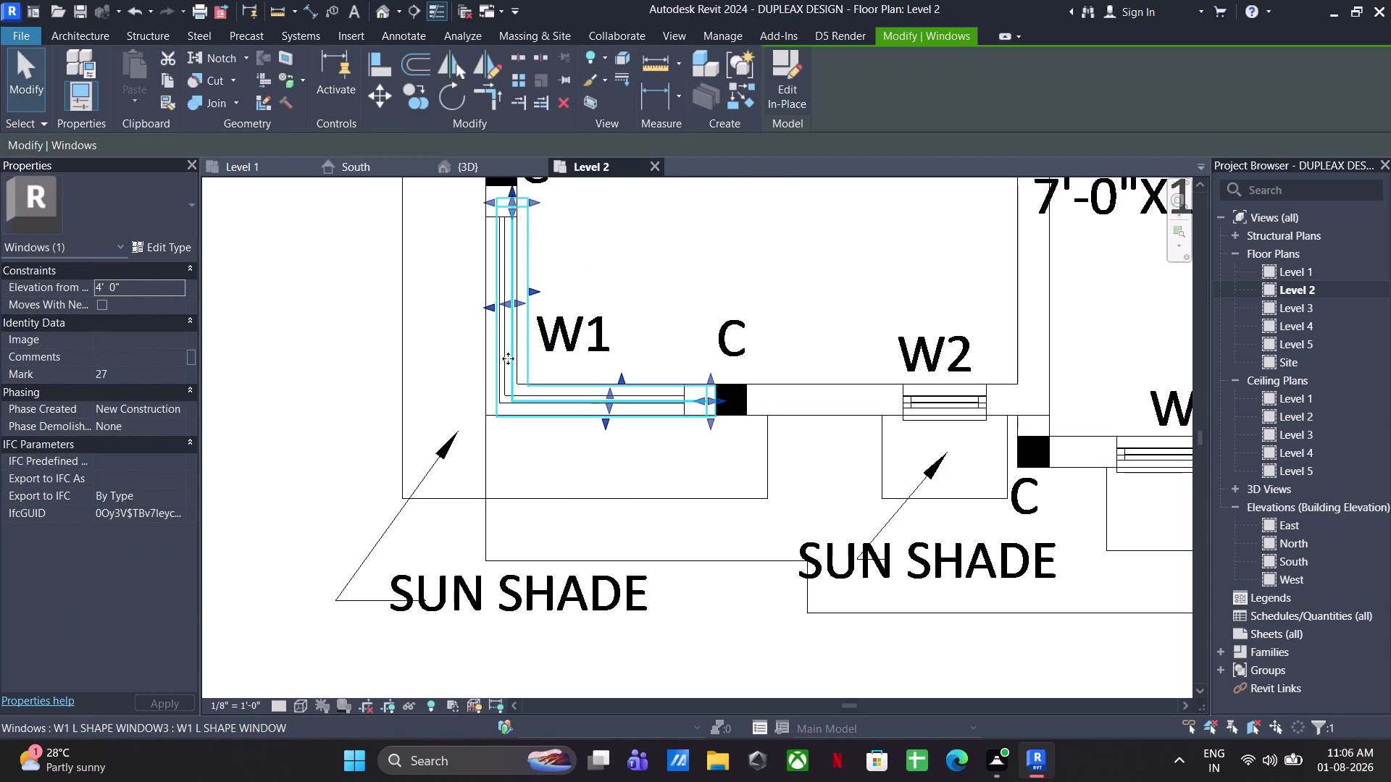
In the 3D view, pan and orbit along the facade to the L-shaped corner window.
click(476, 171)
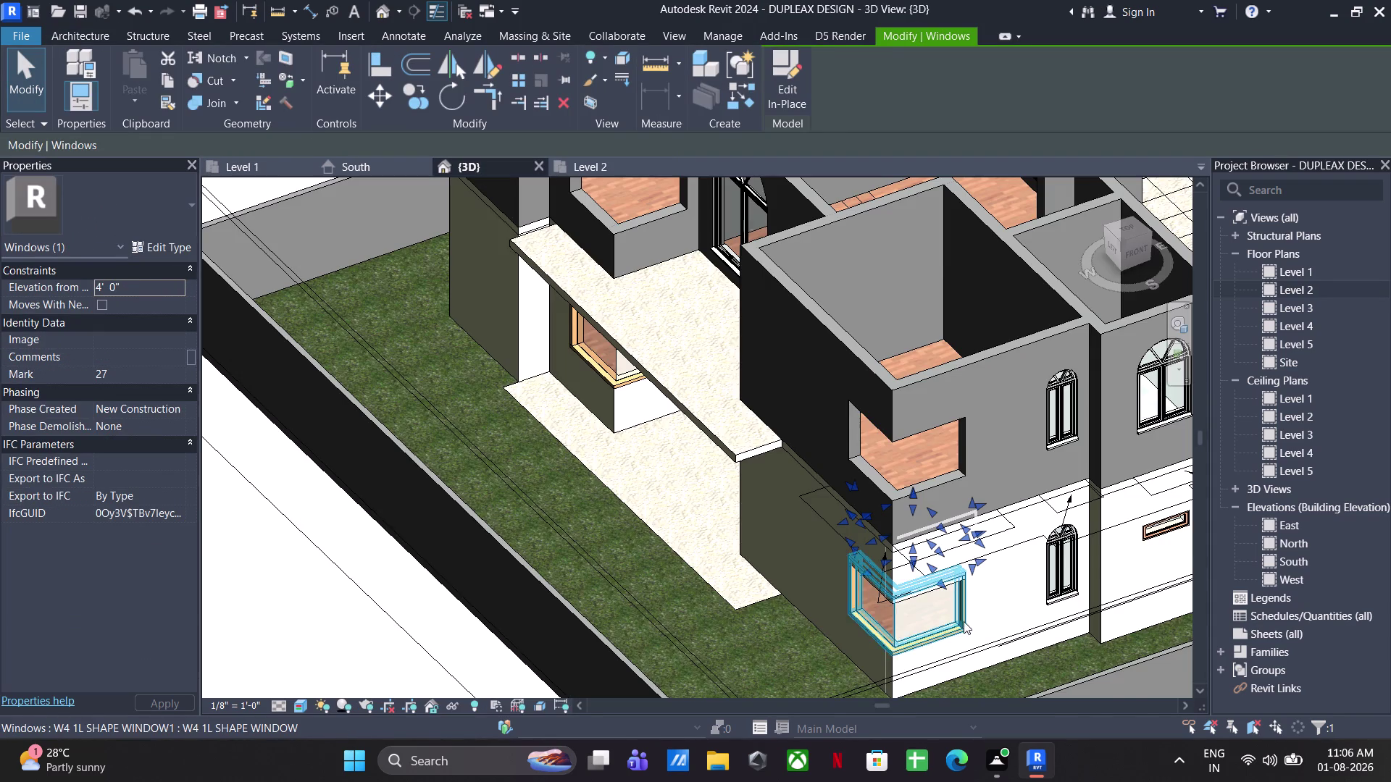
scroll(up, 3)
middle_drag(938, 547, 943, 523)
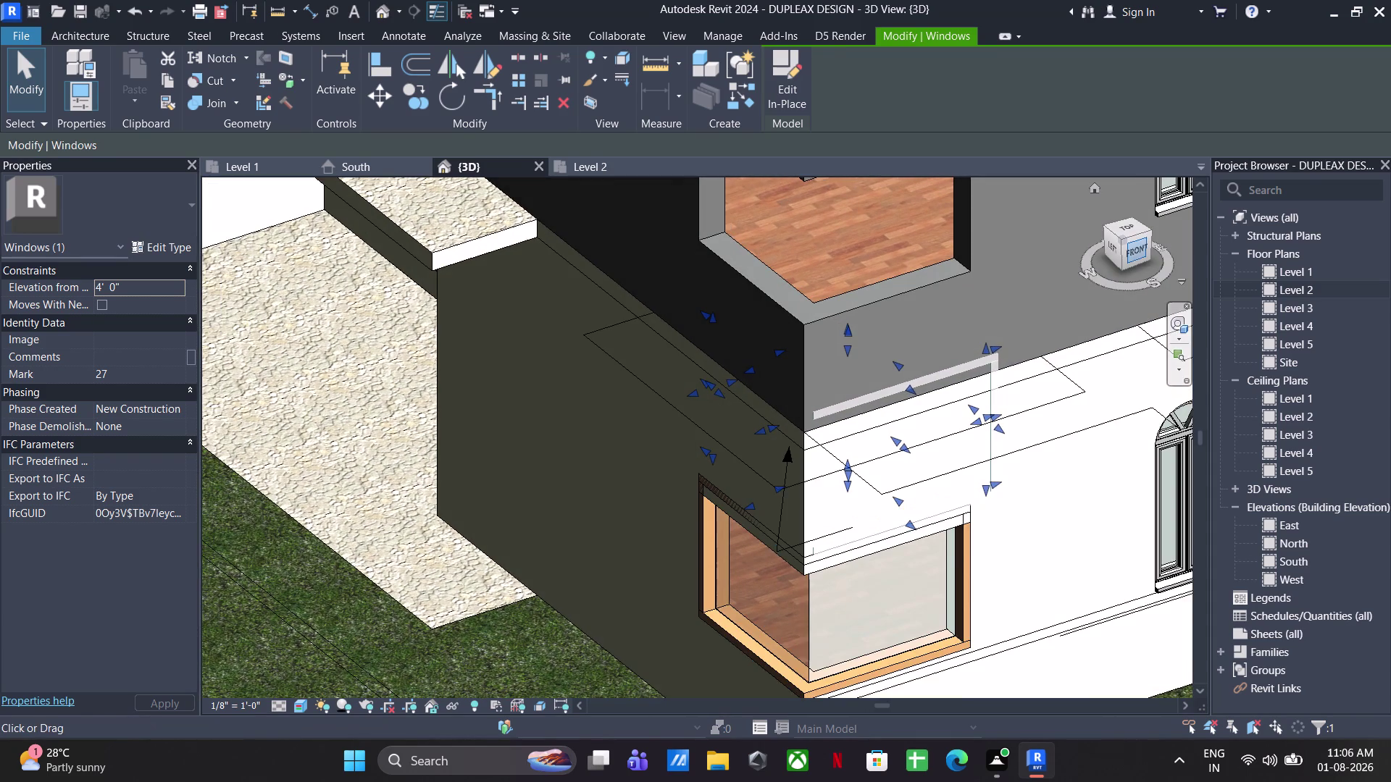
click(1135, 244)
scroll(down, 3)
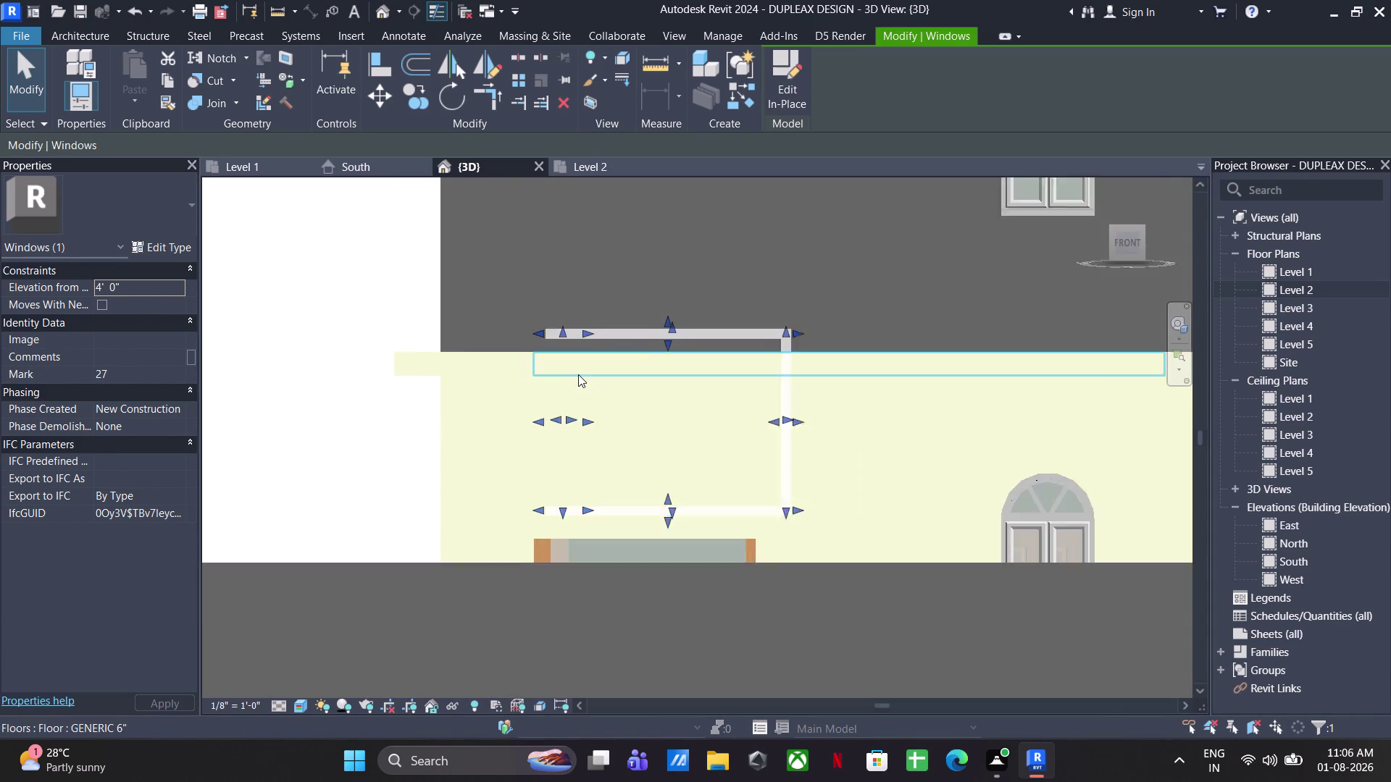
middle_drag(578, 375, 592, 472)
scroll(down, 3)
middle_drag(607, 380, 602, 451)
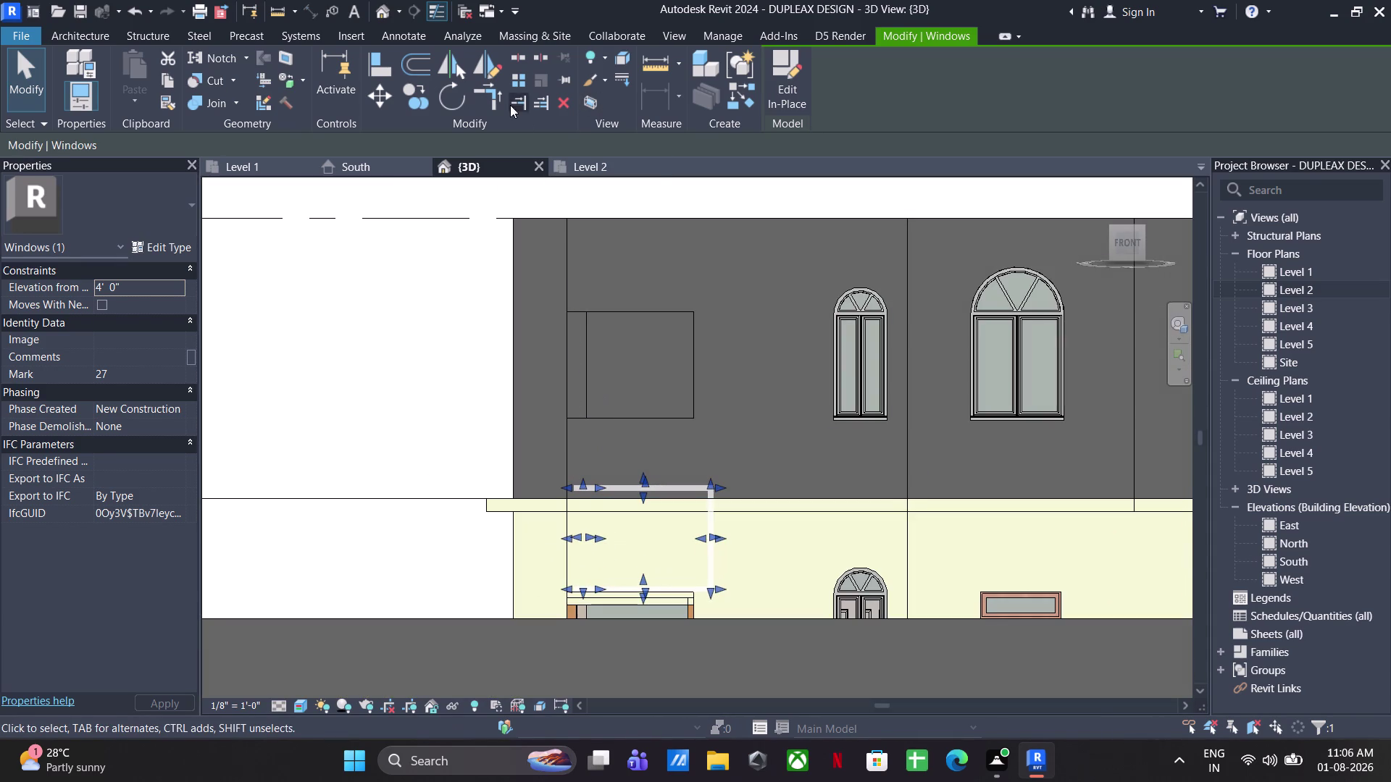
click(373, 95)
scroll(up, 3)
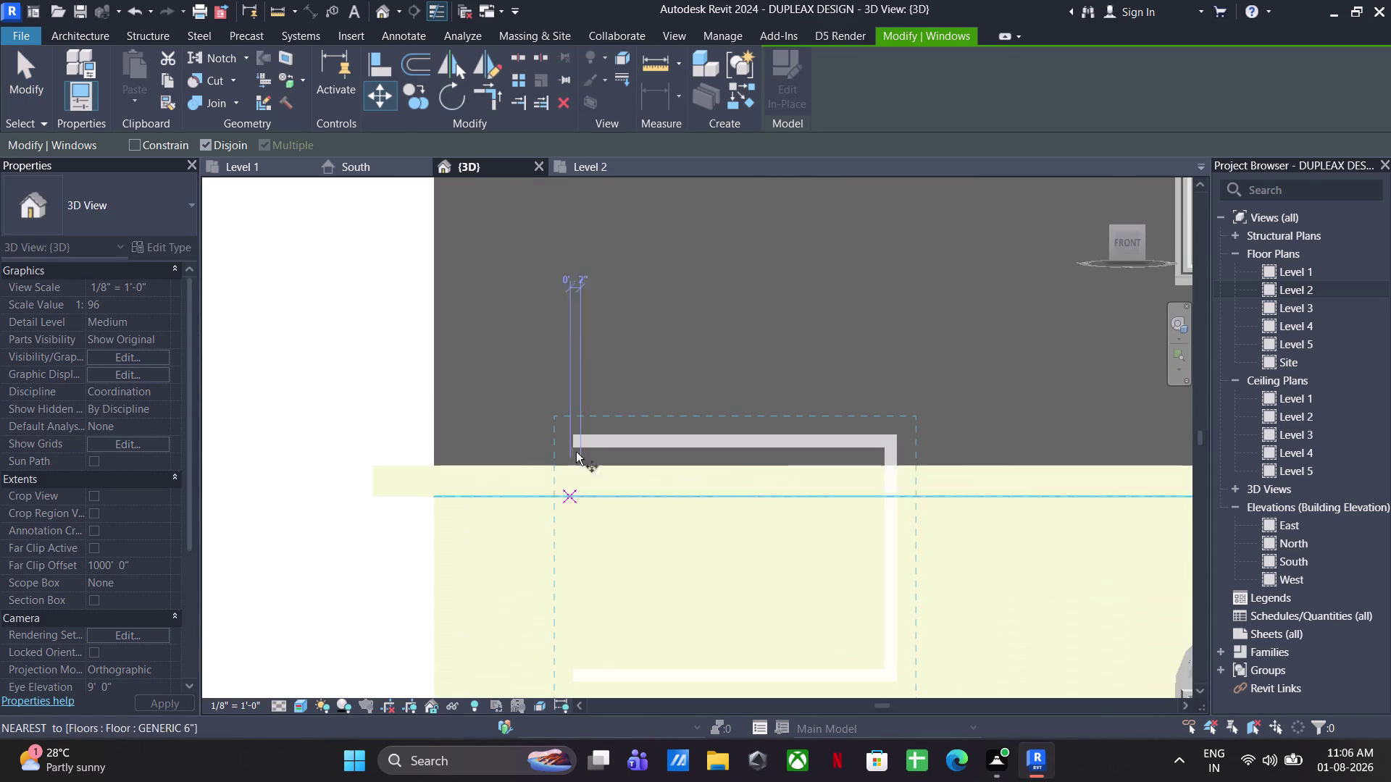
click(573, 434)
middle_drag(593, 247, 583, 589)
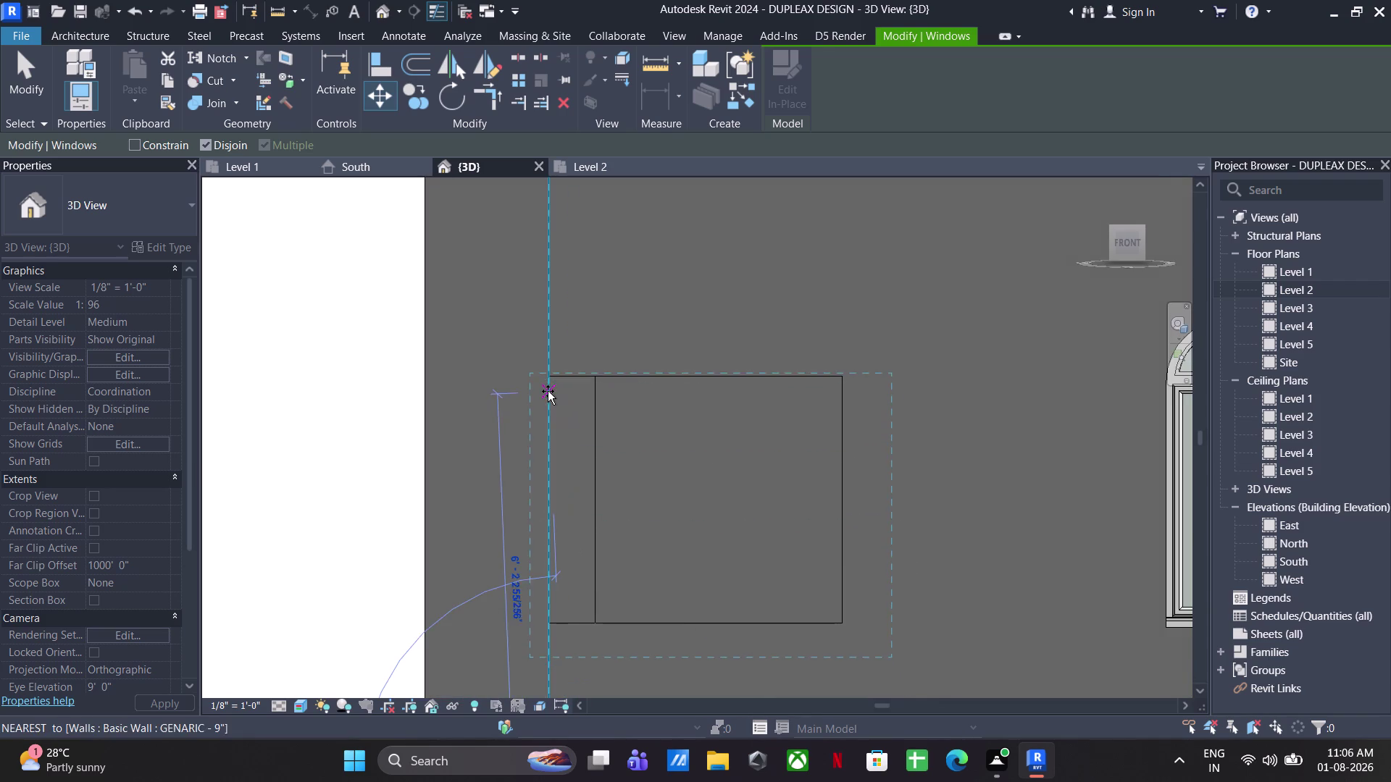
click(548, 376)
scroll(down, 3)
middle_drag(608, 425, 703, 574)
click(852, 569)
middle_drag(693, 614, 733, 617)
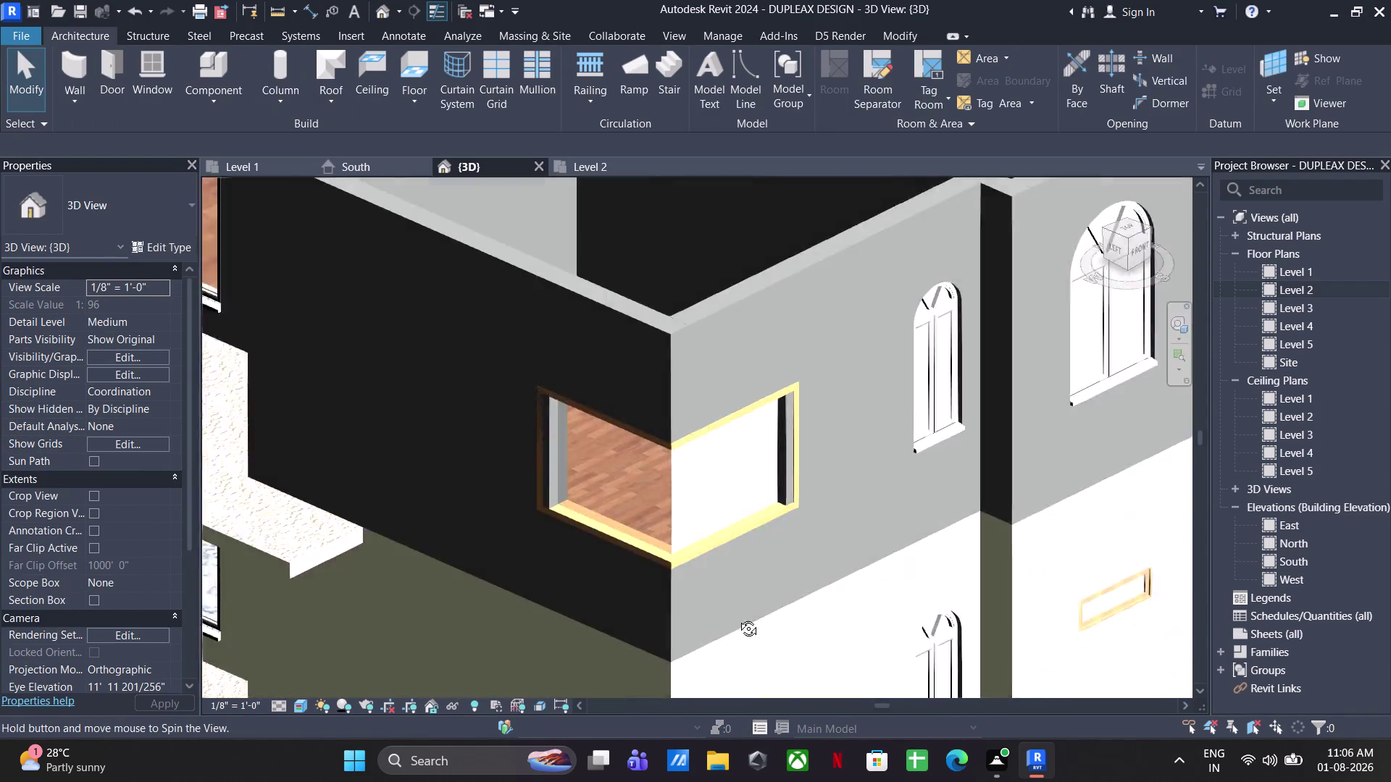
middle_drag(733, 617, 855, 646)
Edit the W1 L-shaped window in place and select its sill extrusion.
click(735, 550)
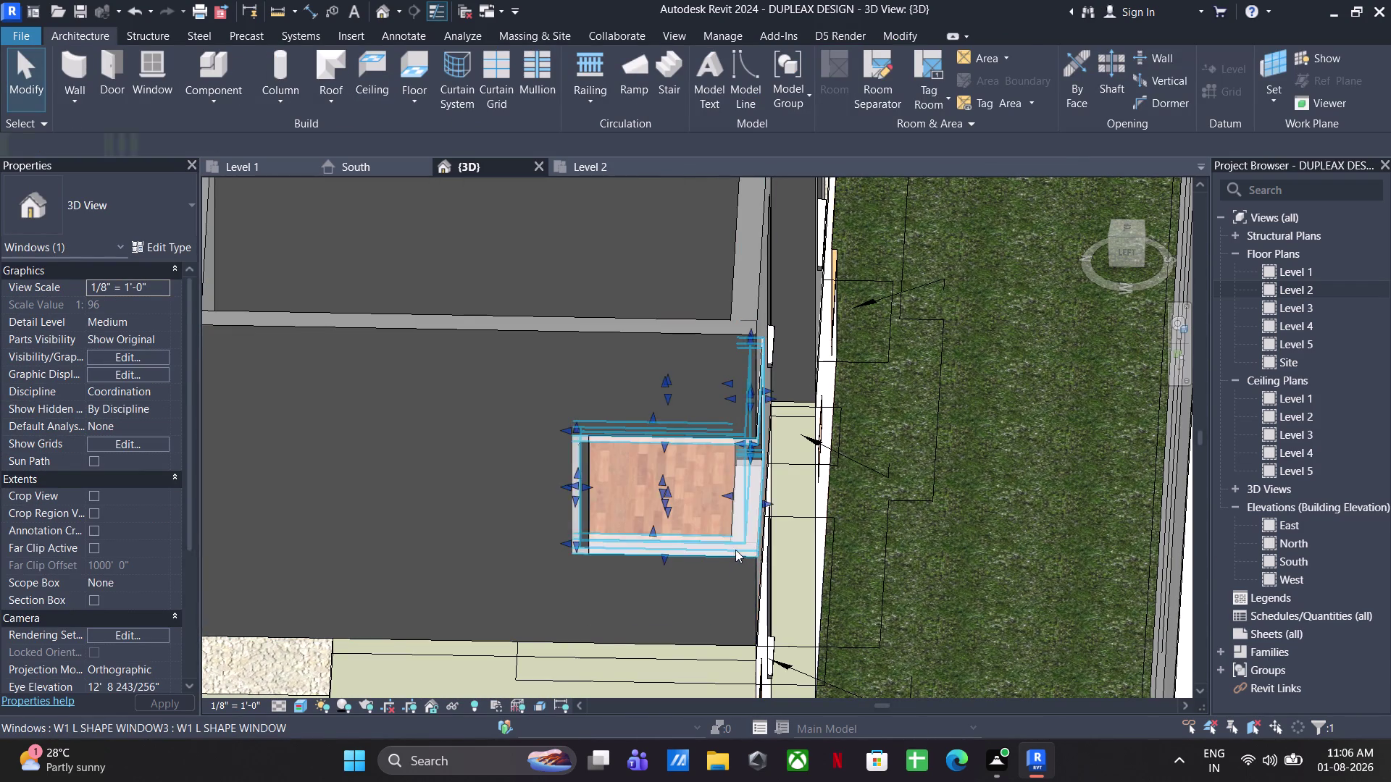
scroll(down, 3)
middle_drag(776, 547, 636, 577)
scroll(down, 3)
scroll(up, 3)
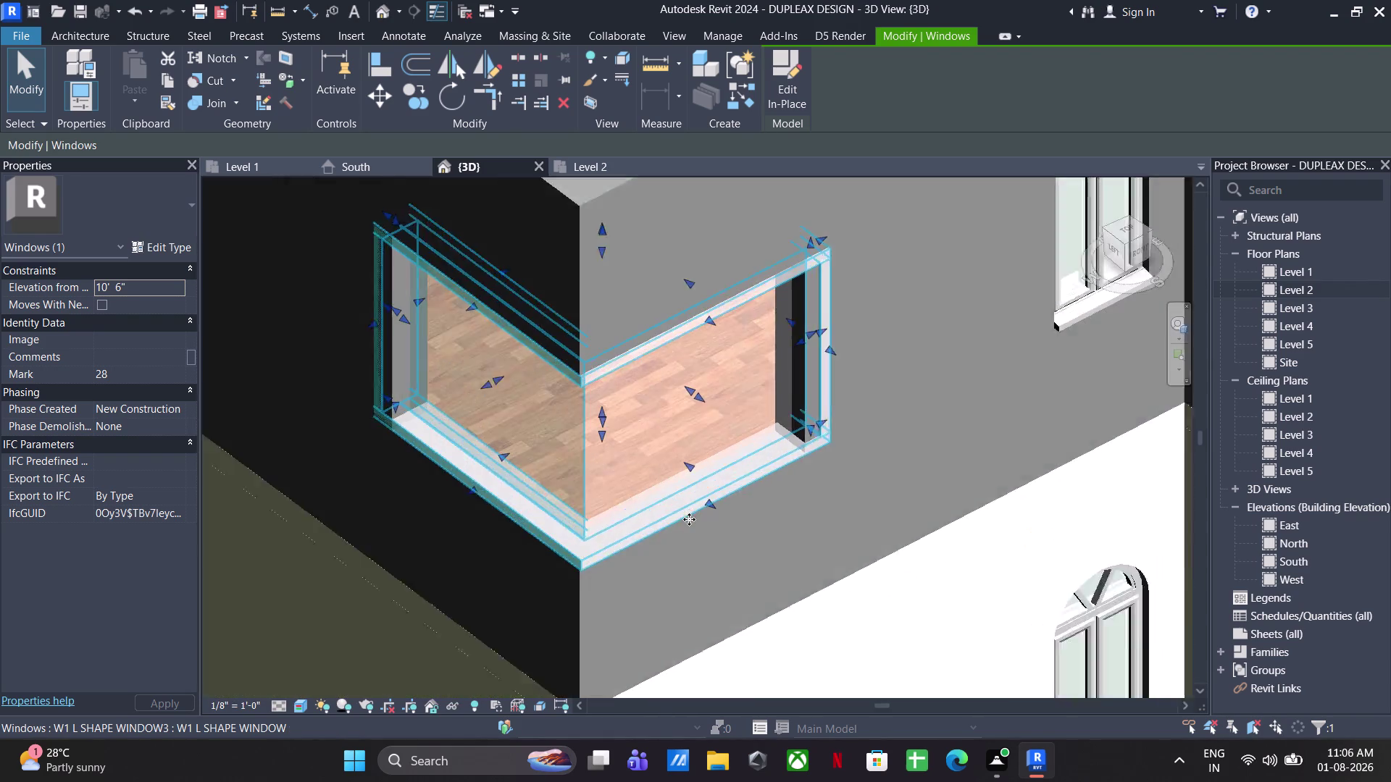
middle_drag(743, 500, 629, 444)
scroll(up, 3)
scroll(down, 3)
middle_drag(758, 429, 898, 472)
scroll(down, 3)
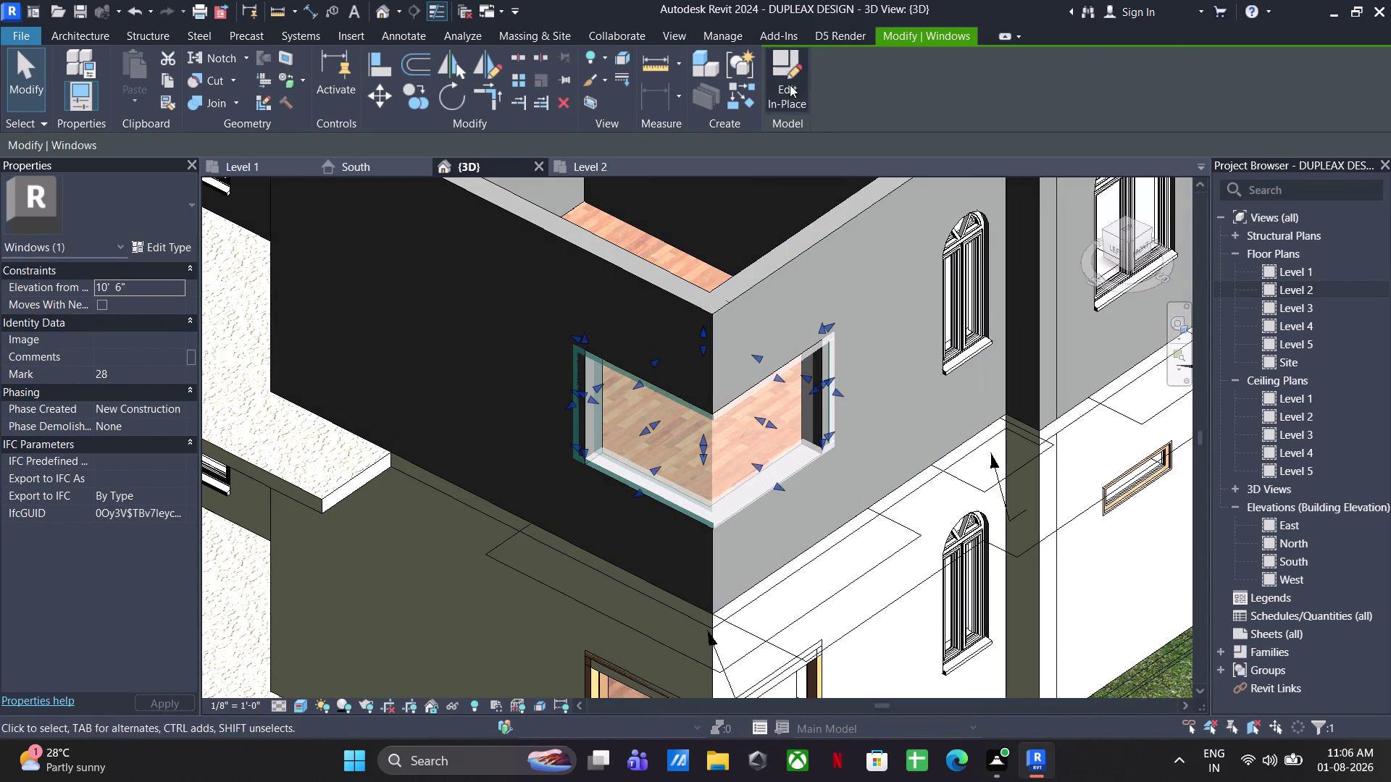
click(789, 85)
scroll(up, 3)
middle_drag(606, 485, 639, 517)
double_click(636, 508)
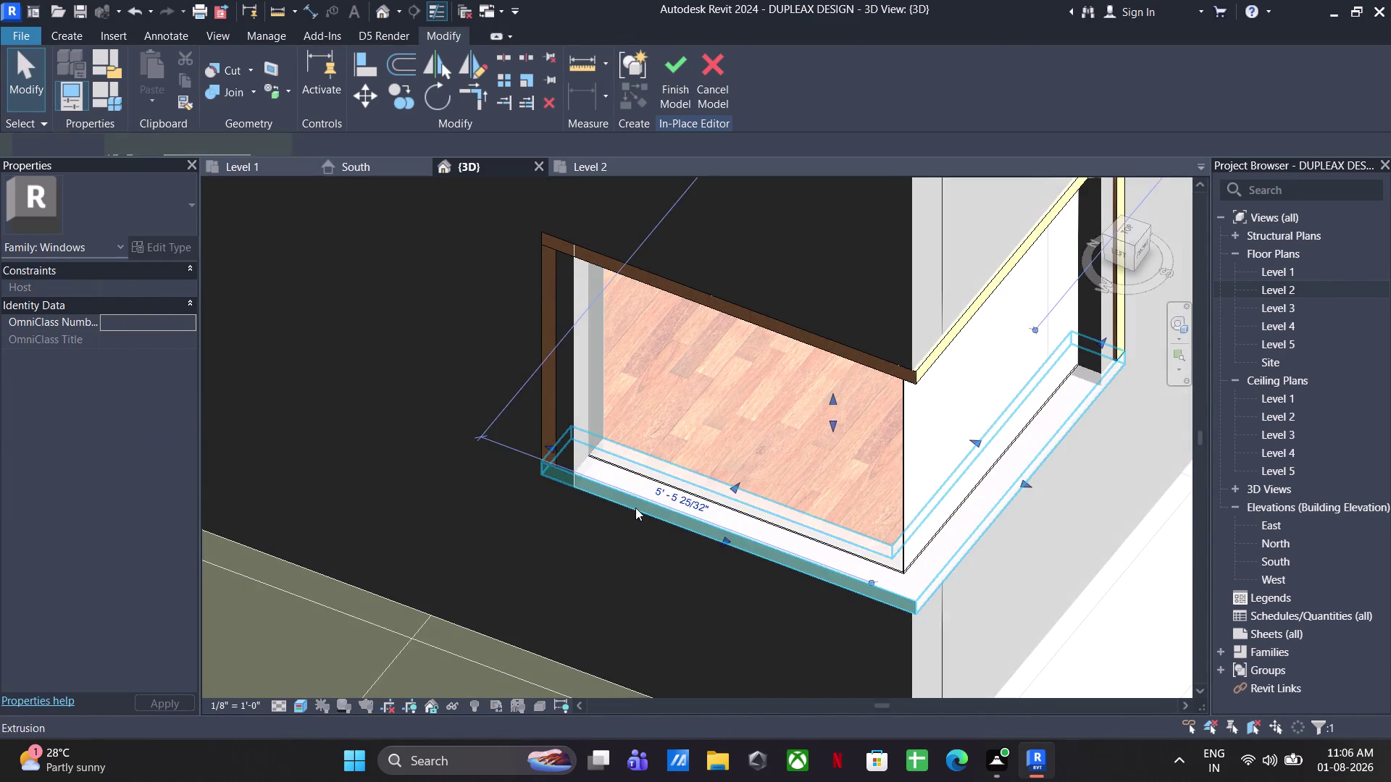
Edit the sill extrusion's sketch and move its short end line toward the wall edge.
scroll(up, 3)
click(545, 444)
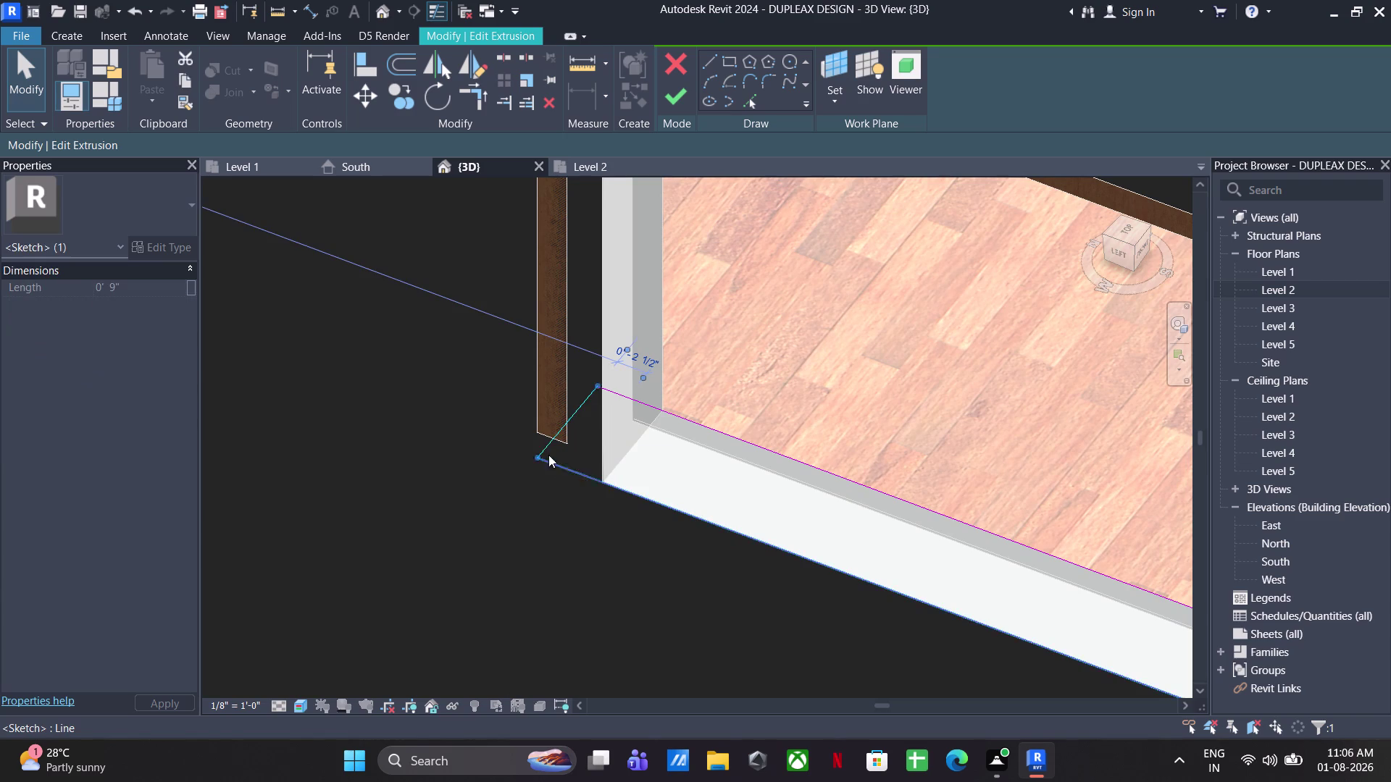
drag(539, 441, 604, 478)
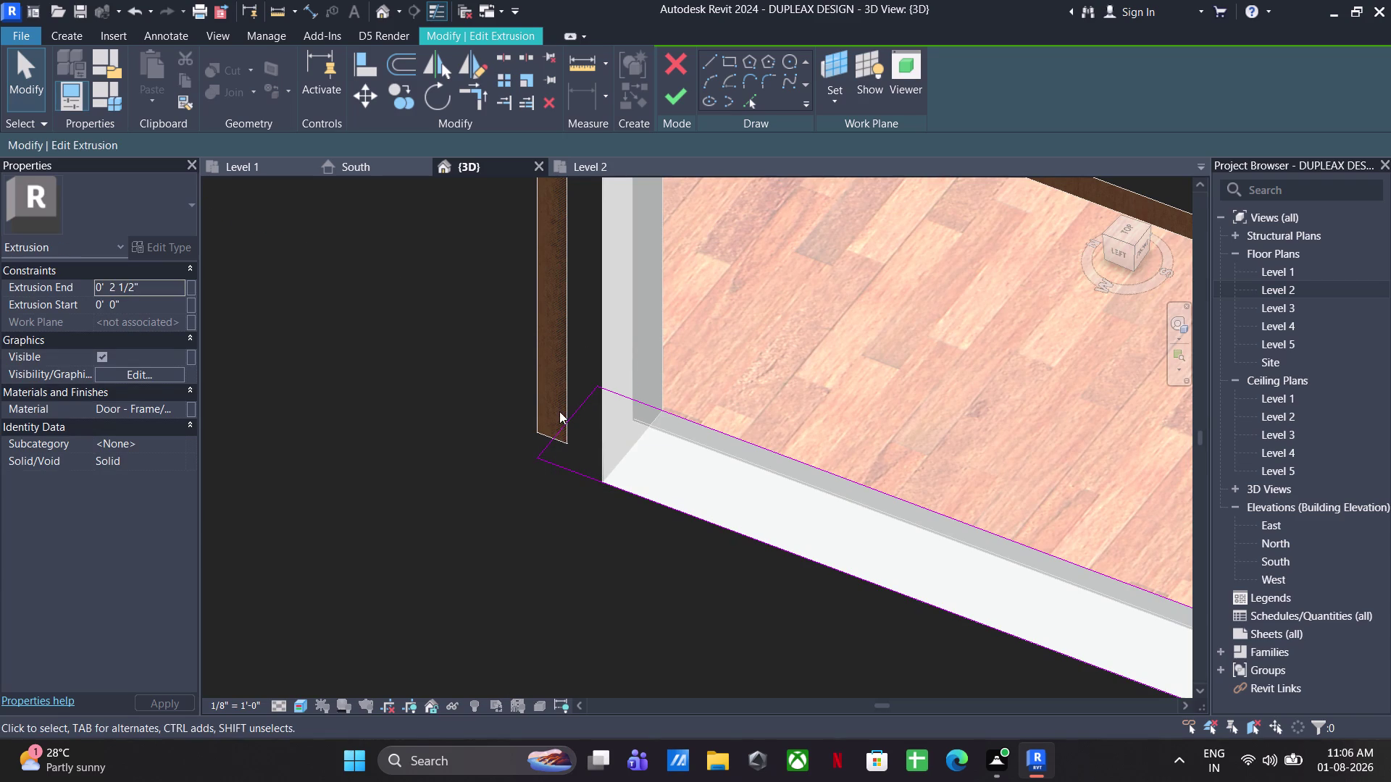
click(566, 419)
drag(567, 419, 578, 435)
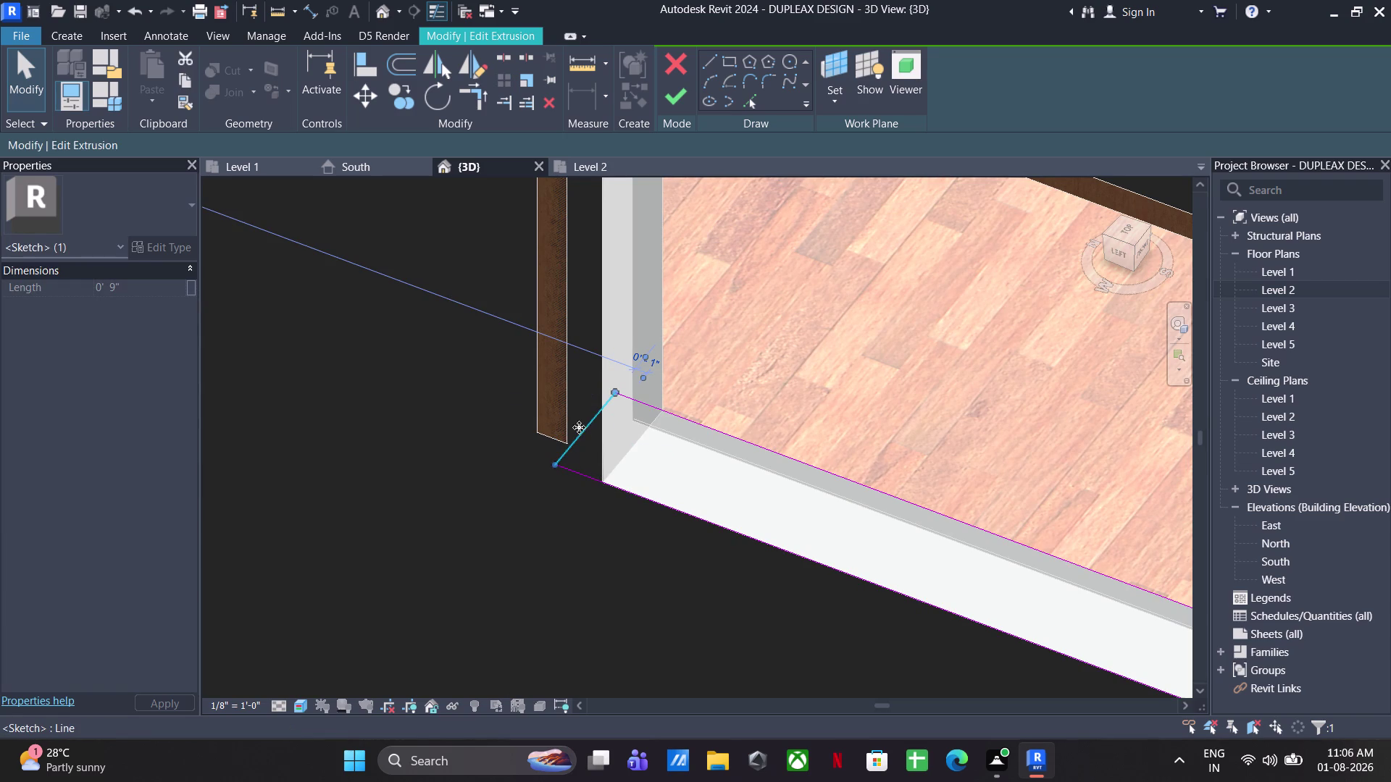
drag(584, 438, 624, 465)
scroll(down, 3)
click(601, 548)
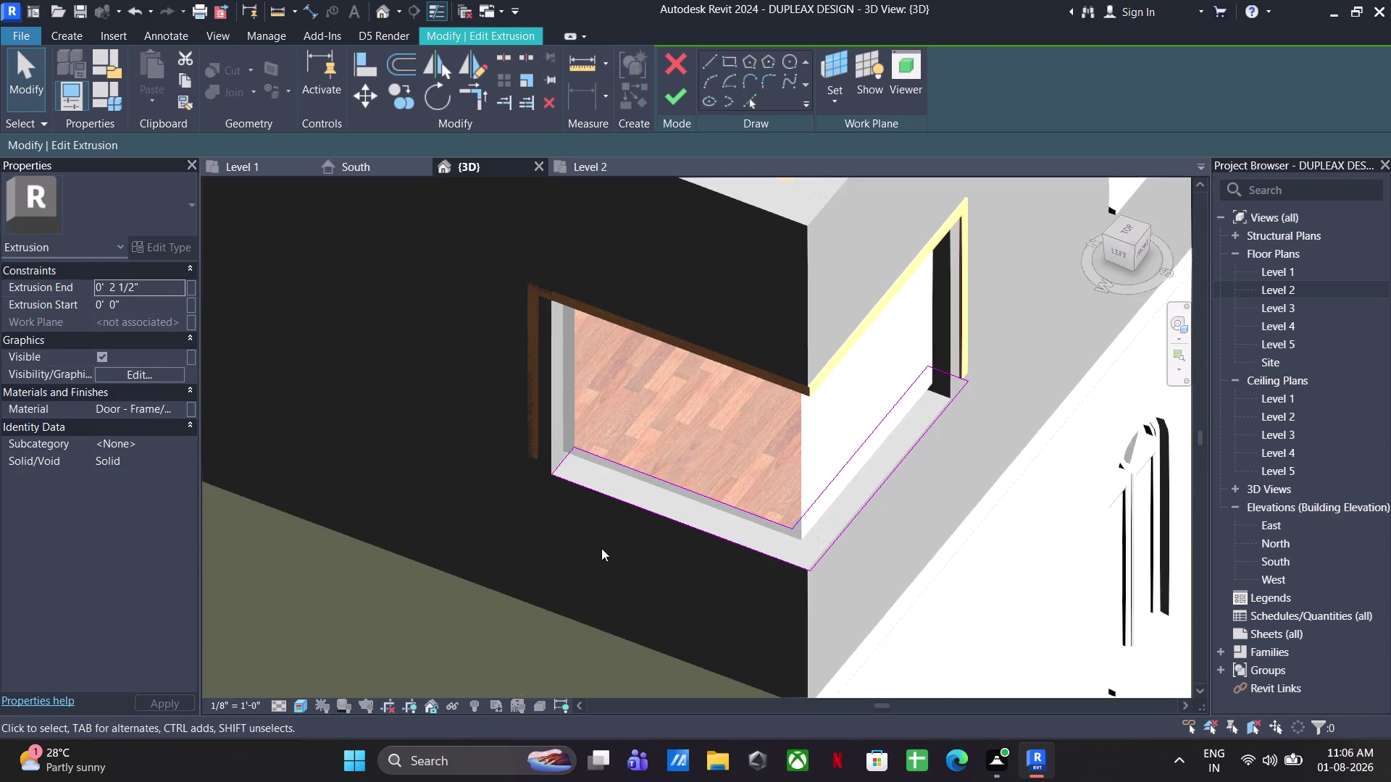
scroll(up, 3)
Stretch the sill sketch's far end line to the wall edge, completing the L-shaped outline.
click(1045, 318)
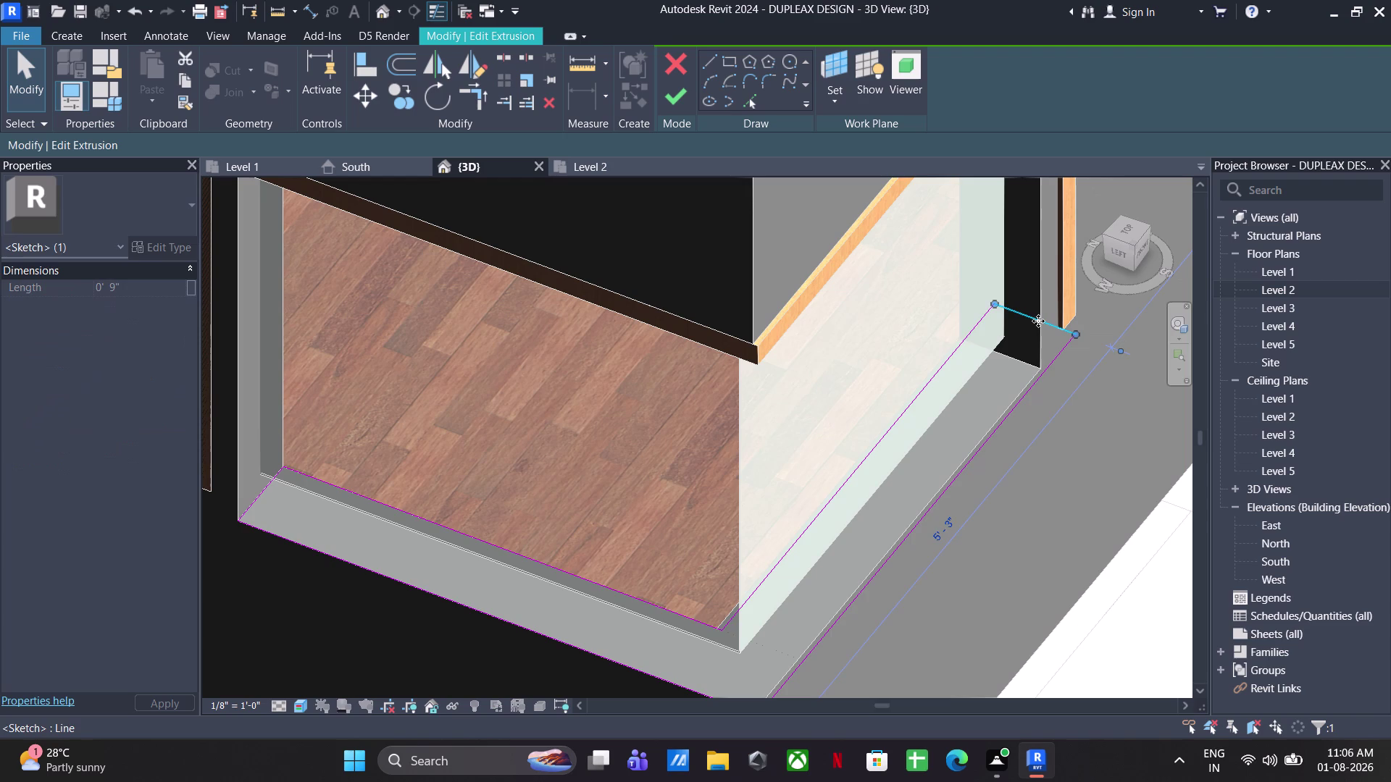
drag(1038, 321, 1009, 357)
scroll(down, 3)
middle_drag(1009, 444, 876, 432)
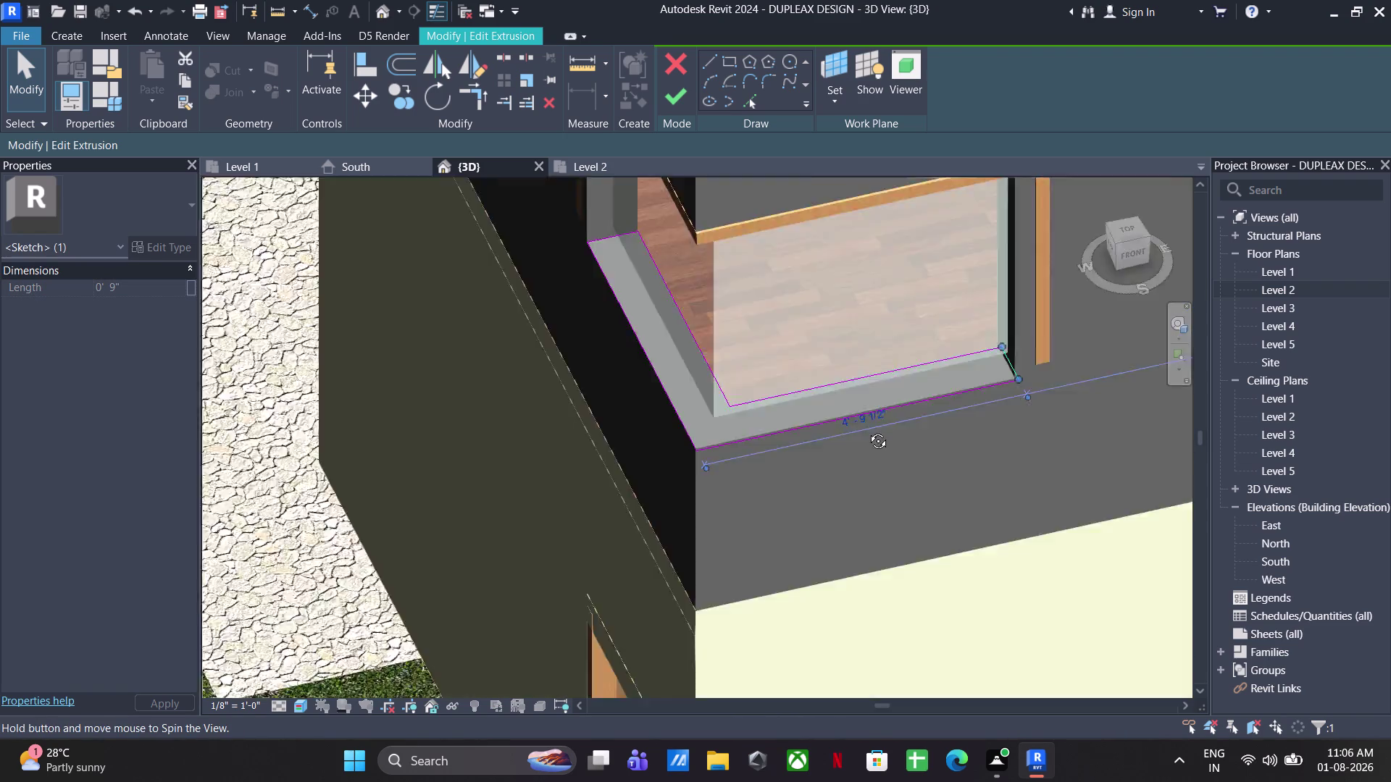
middle_drag(876, 432, 841, 415)
scroll(up, 3)
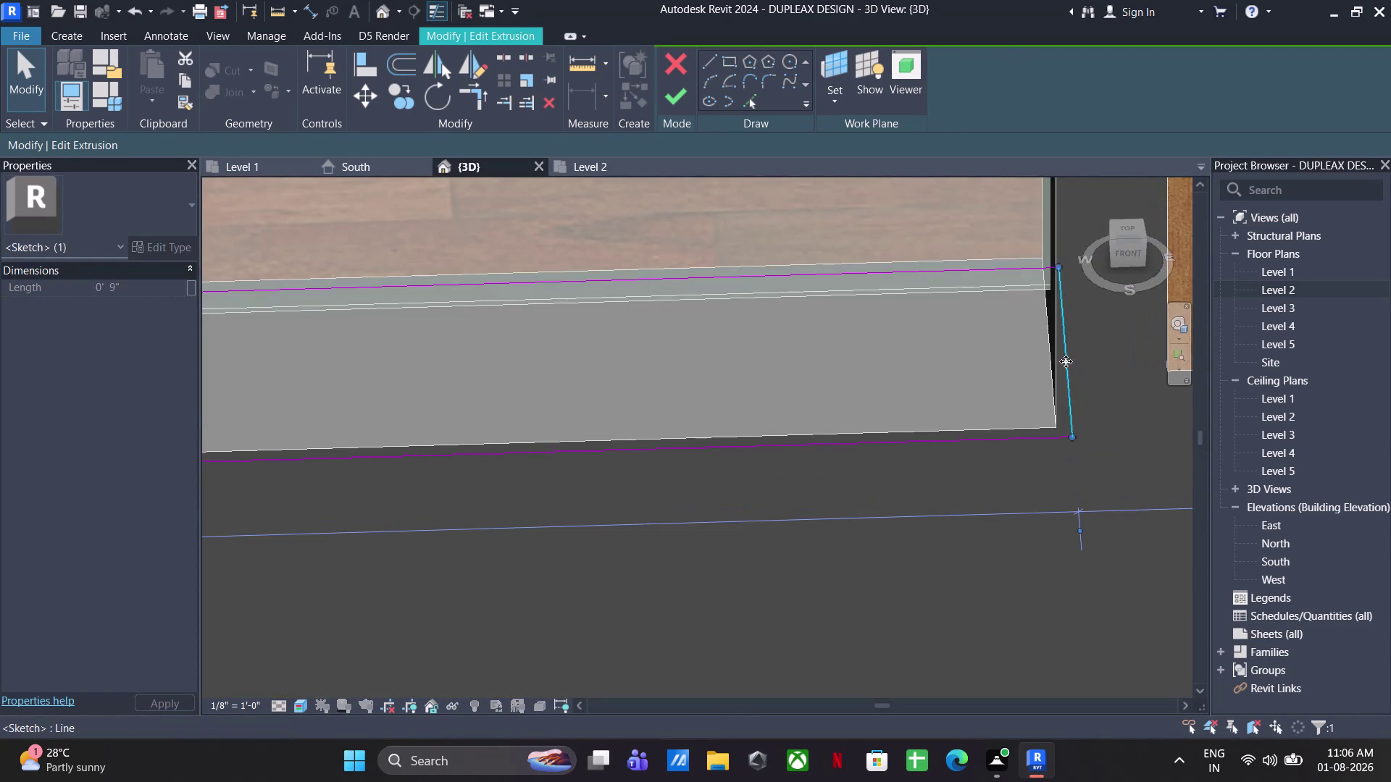
drag(1066, 361, 1044, 370)
drag(1068, 372, 1044, 374)
drag(1044, 373, 1043, 372)
click(618, 169)
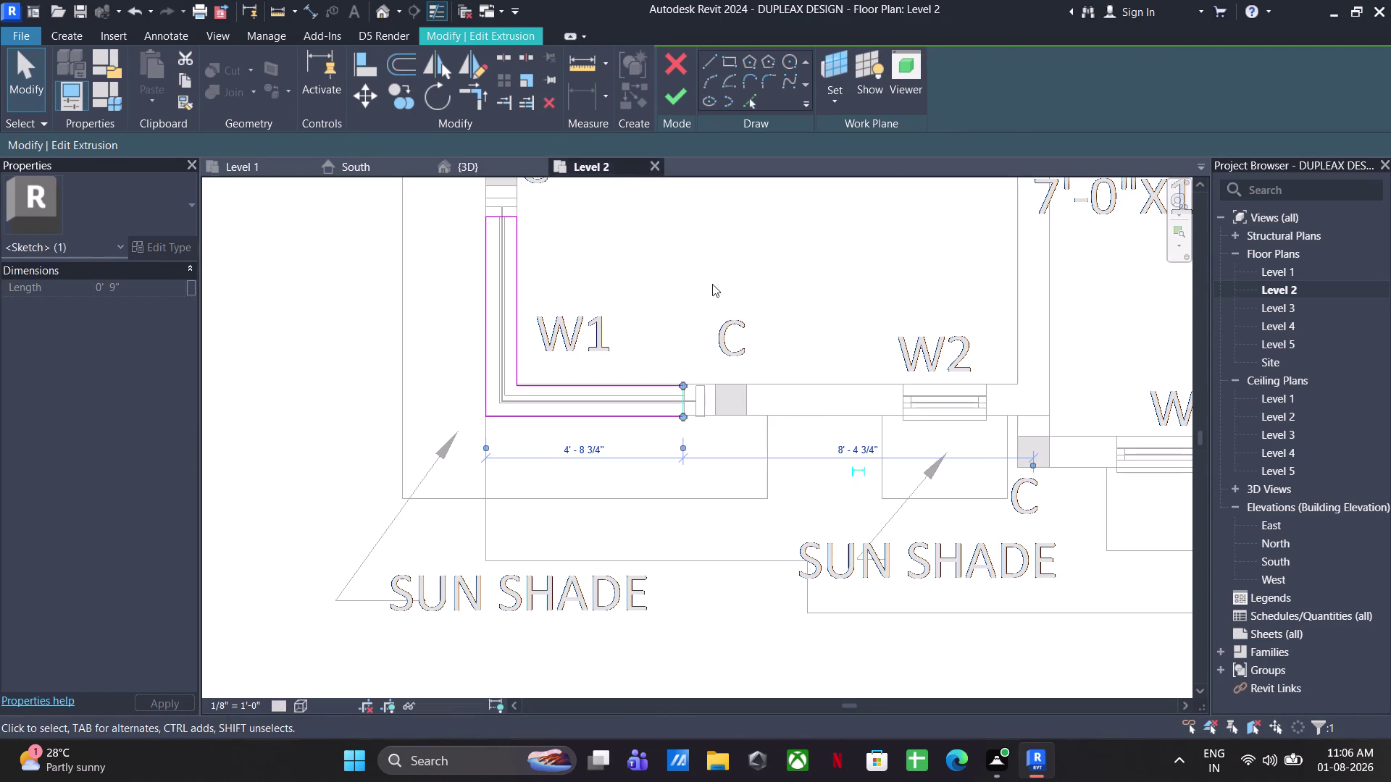
Move the sill sketch's end line 3 1/2" to the wall face.
scroll(up, 3)
scroll(up, 3)
scroll(up, 3)
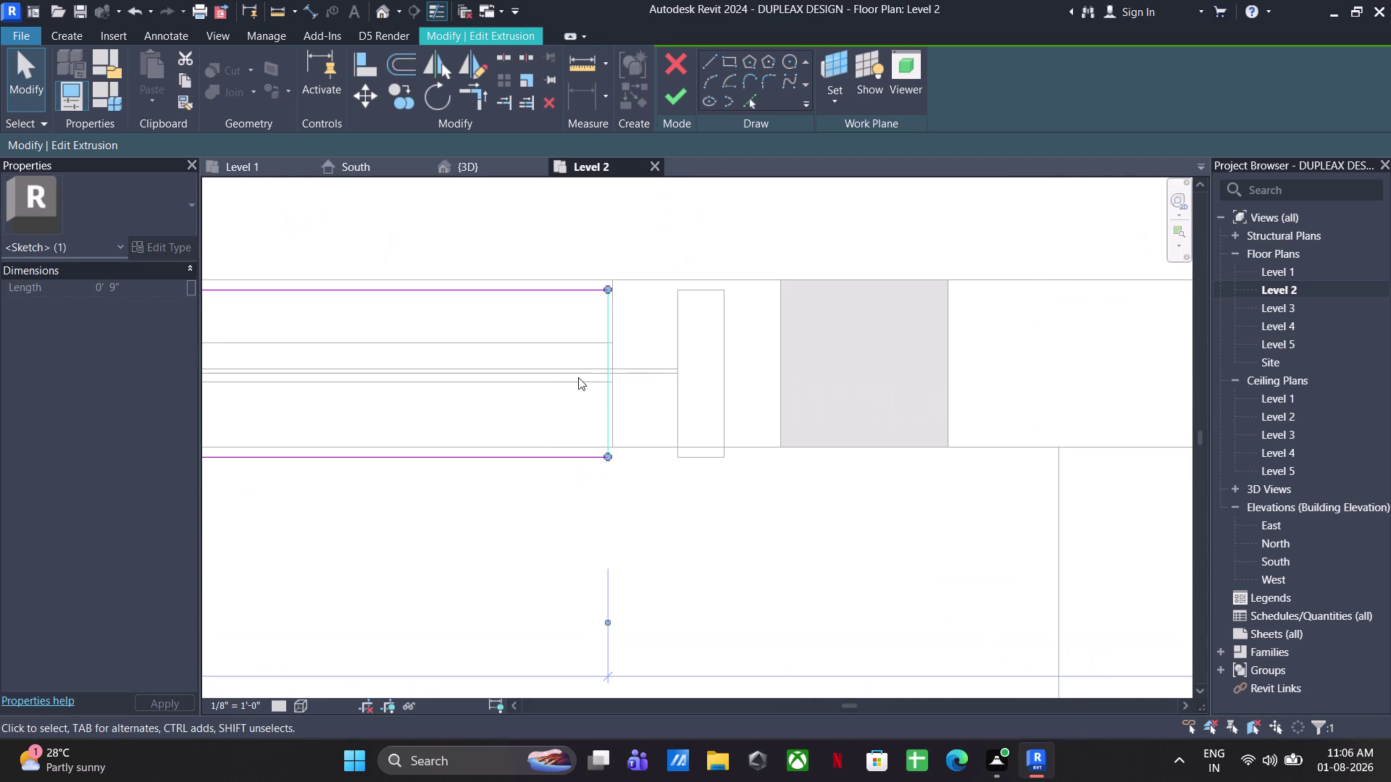
click(604, 378)
scroll(up, 3)
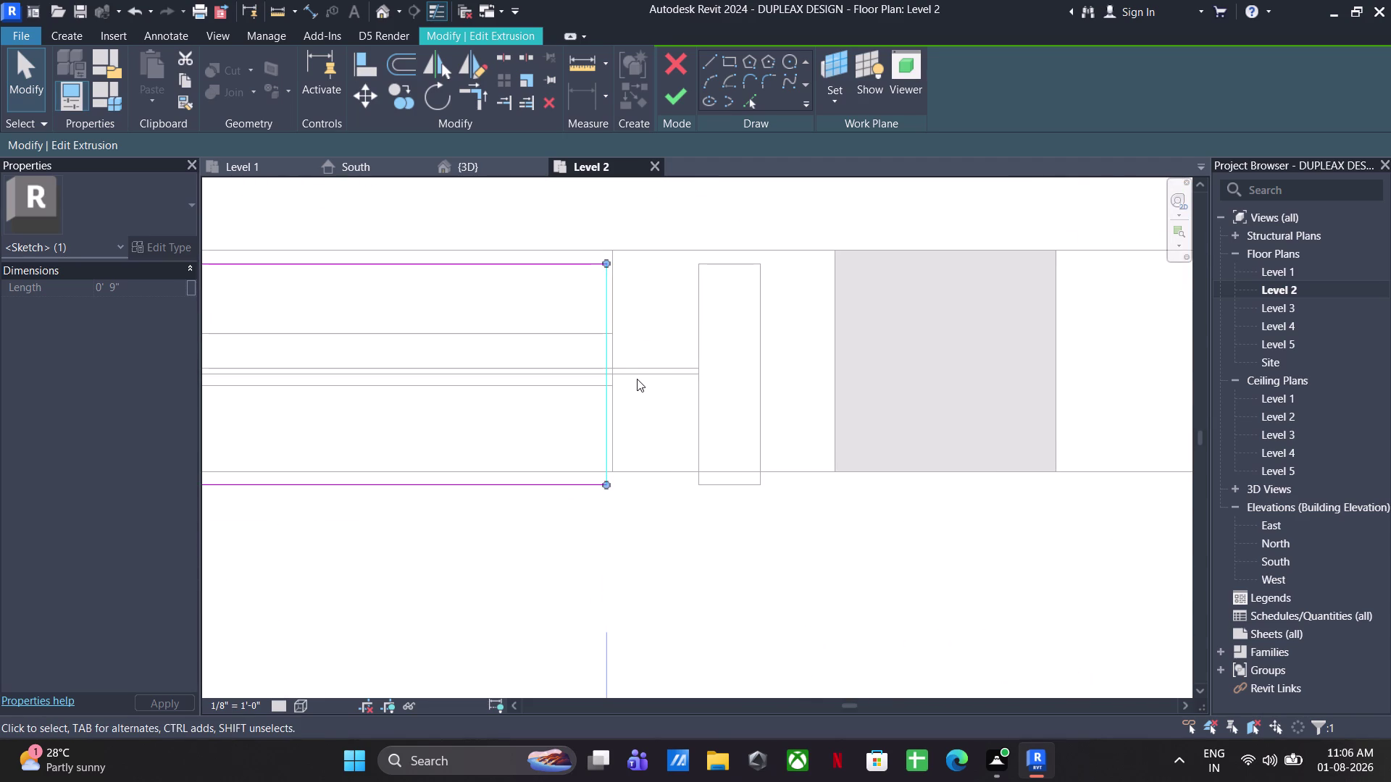
key(Right)
key(Right)
click(654, 402)
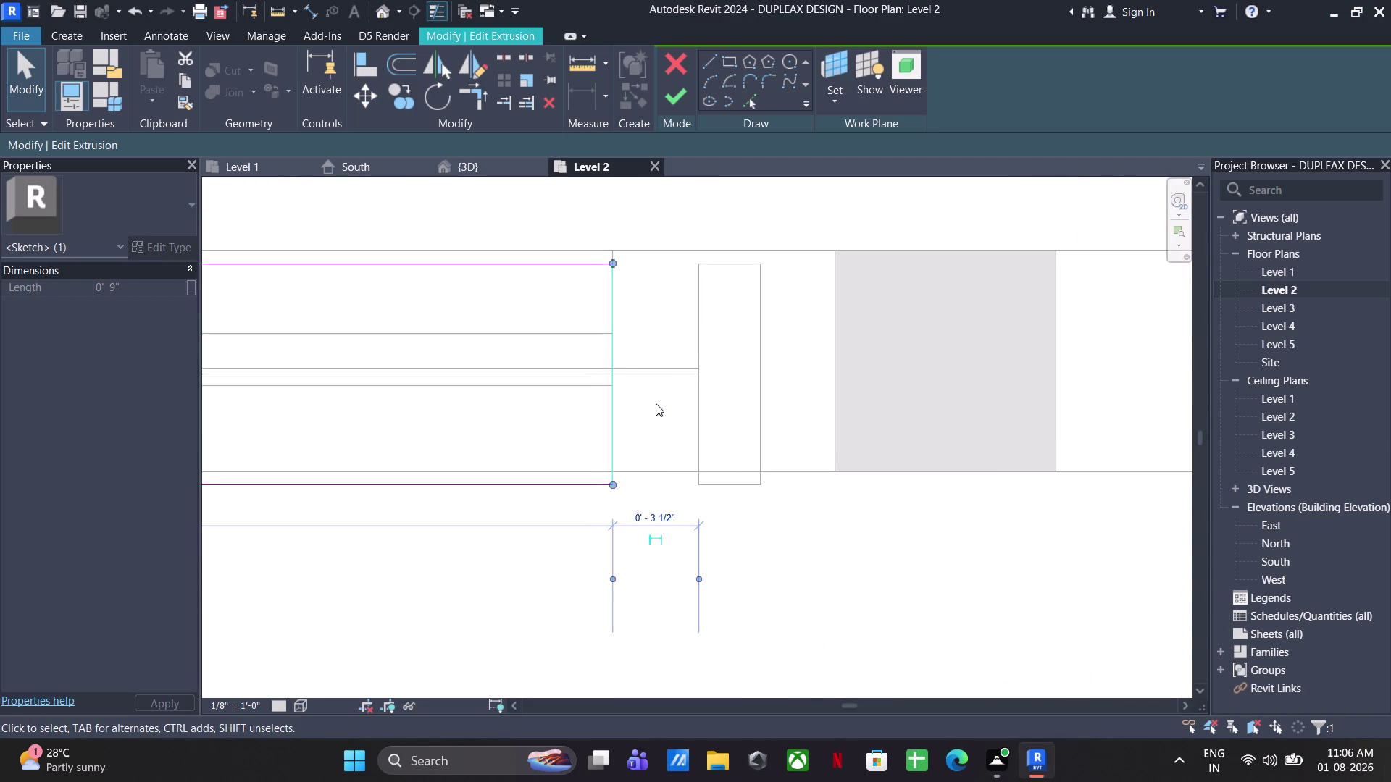
scroll(down, 3)
middle_drag(735, 332, 876, 344)
drag(767, 278, 696, 412)
Nudge the sill sketch corners into alignment with the arrow keys.
scroll(up, 3)
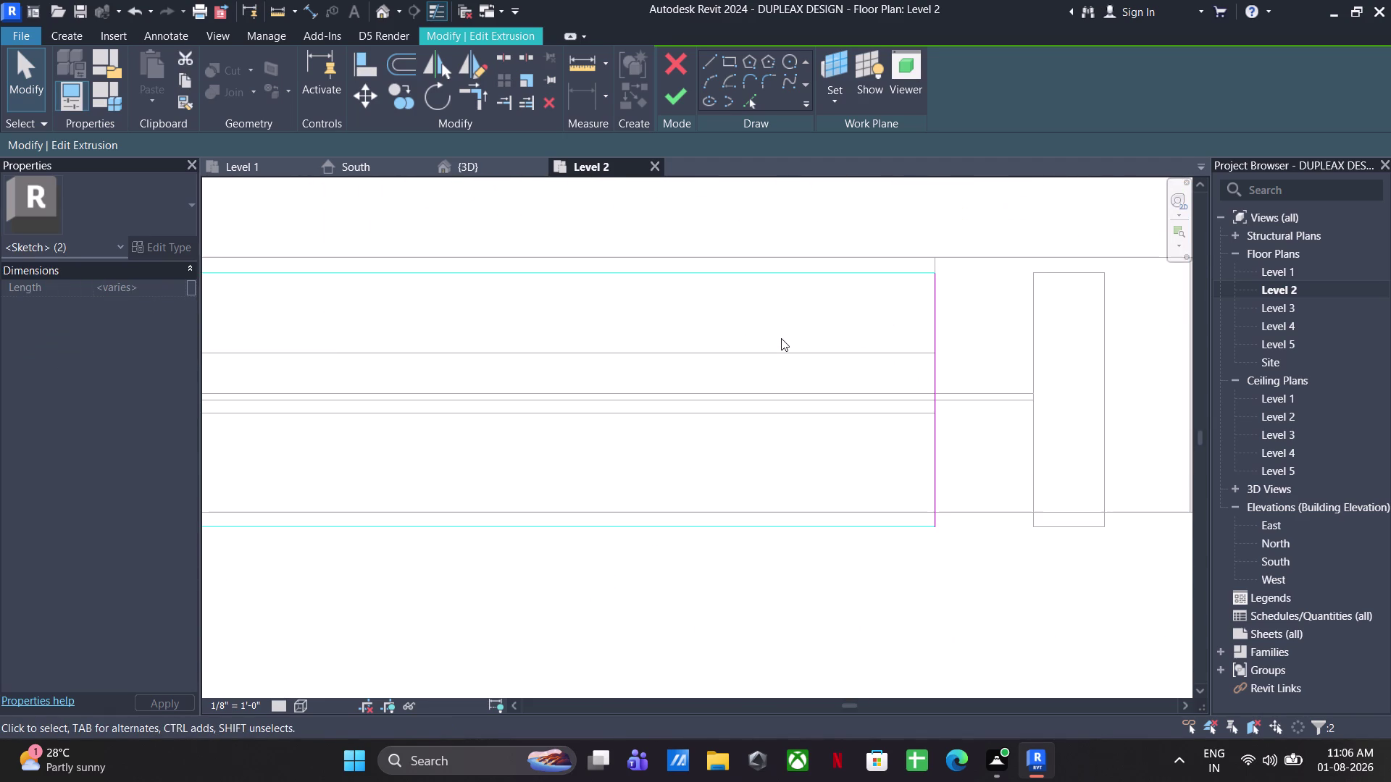
key(Up)
key(Up)
key(Up)
key(Up)
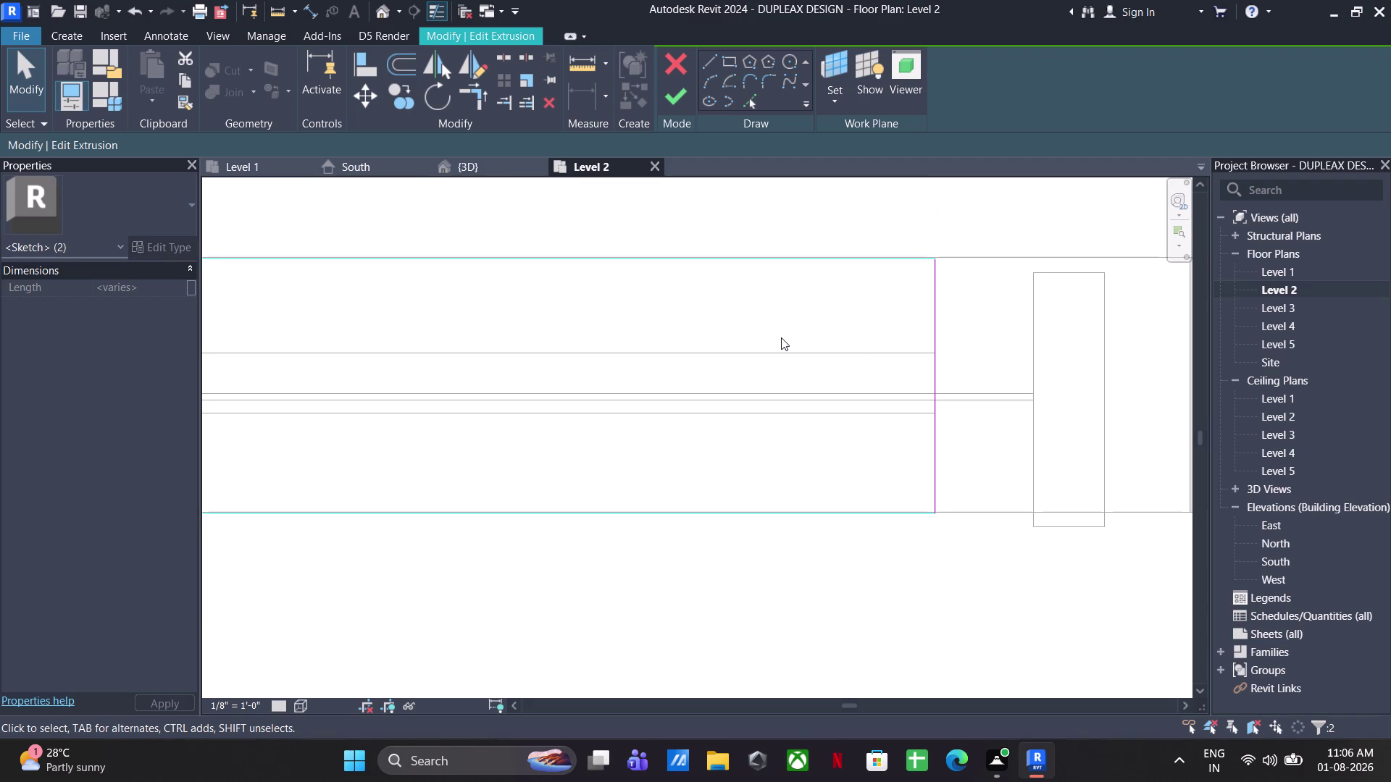
key(Up)
scroll(up, 3)
scroll(up, 3)
key(Down)
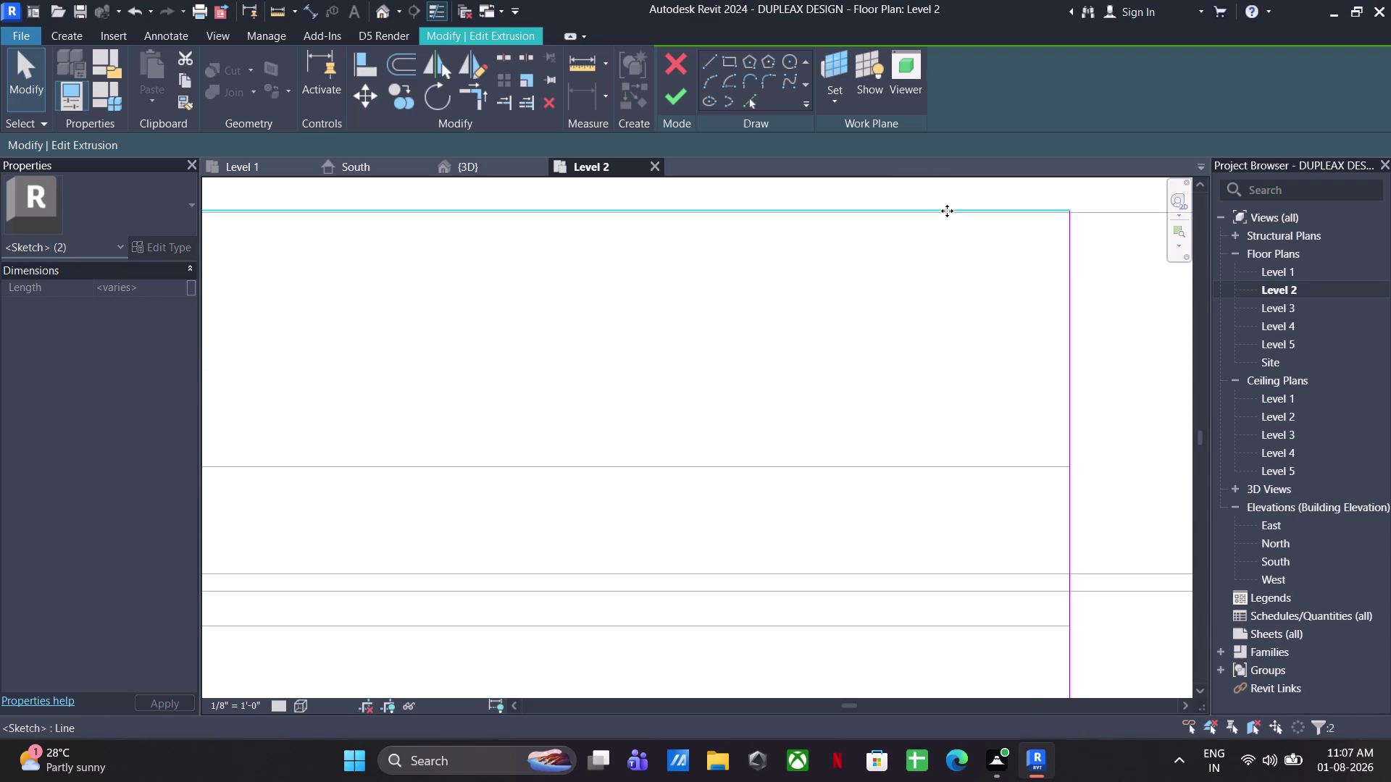
key(Down)
scroll(up, 3)
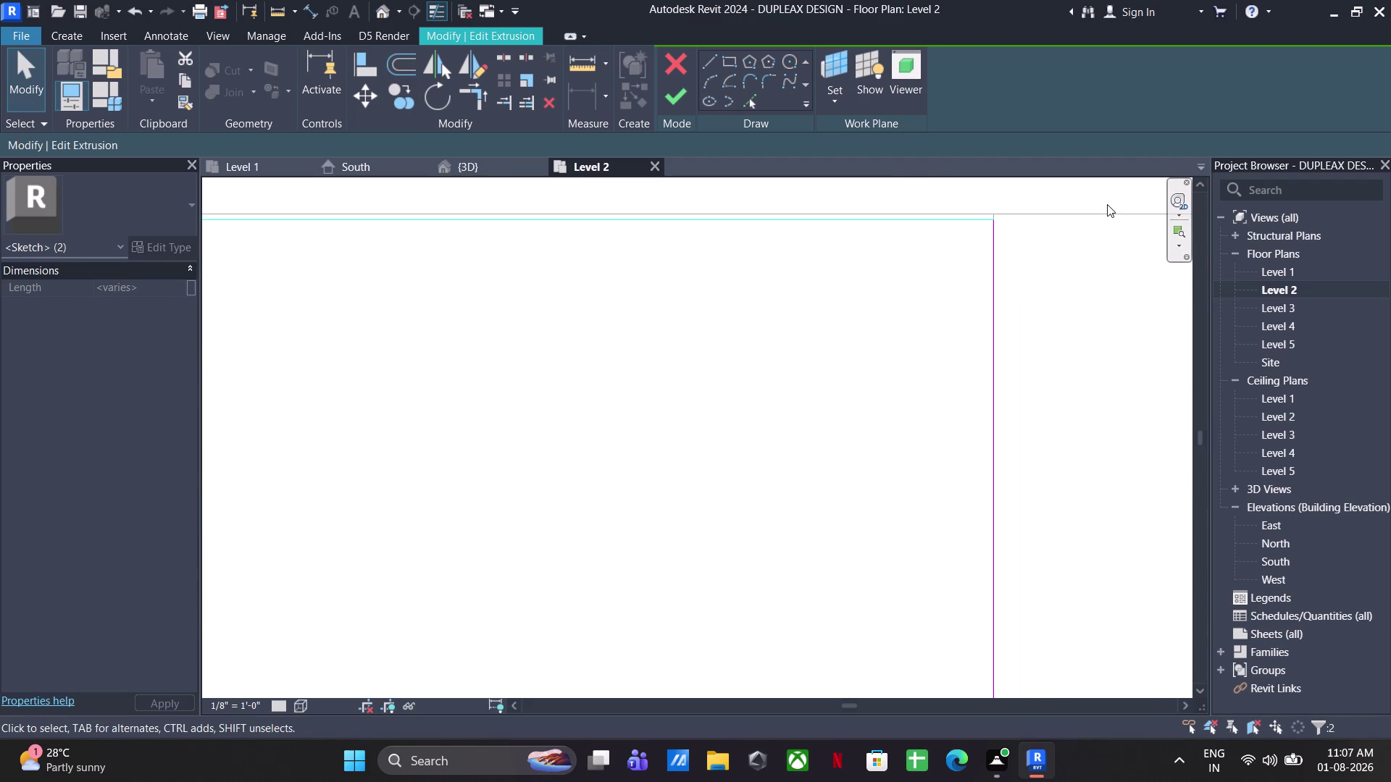
key(Up)
scroll(down, 3)
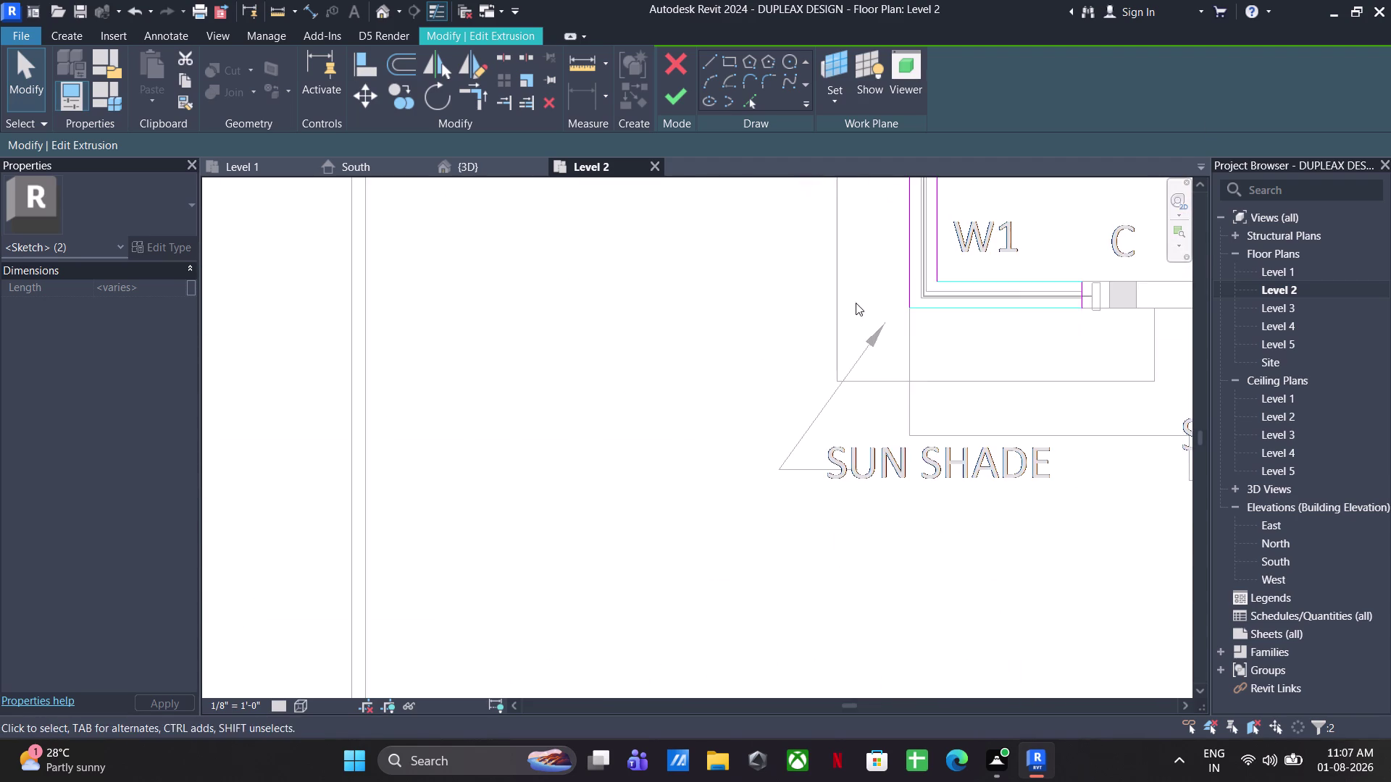
Check both sill ends, then finish the sill sketch.
middle_drag(857, 367, 783, 499)
scroll(up, 3)
scroll(up, 3)
scroll(down, 3)
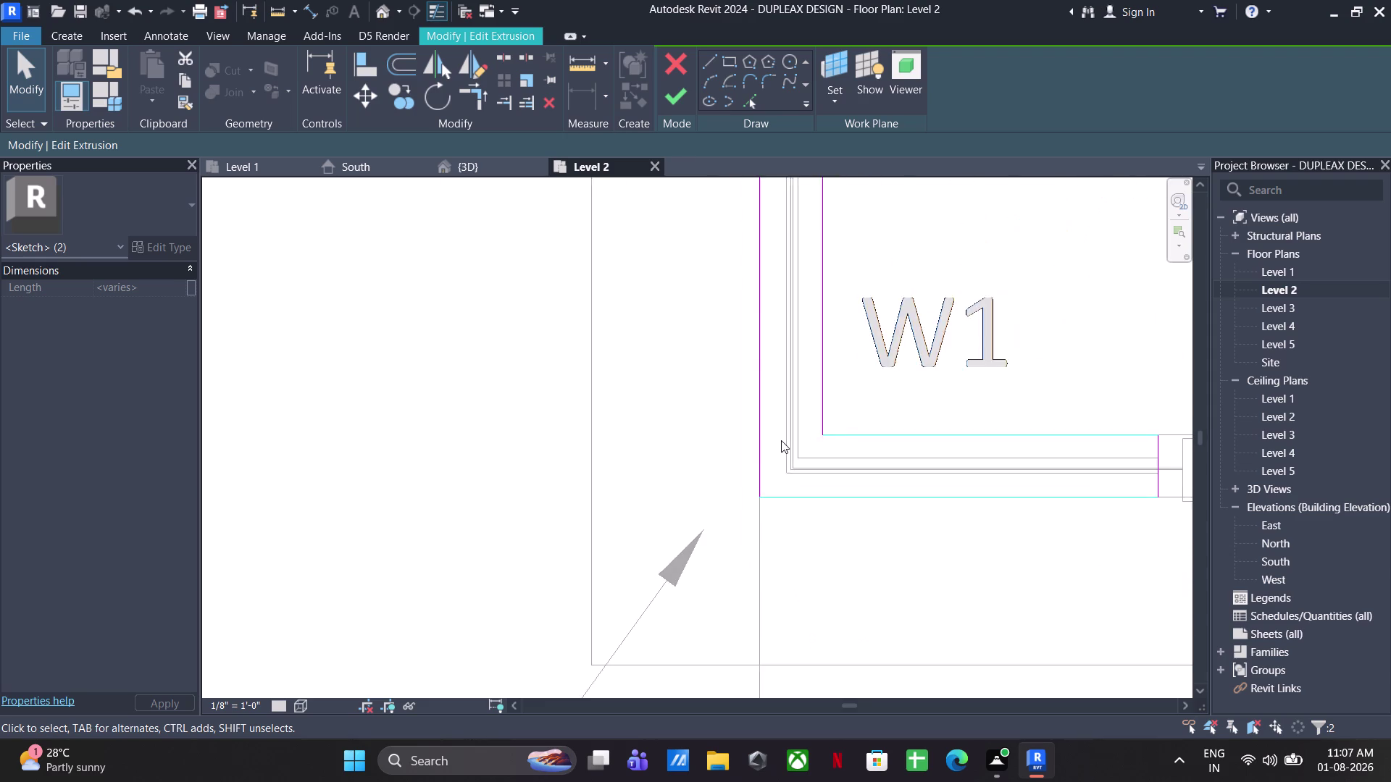
scroll(down, 3)
middle_drag(780, 441, 760, 546)
scroll(up, 3)
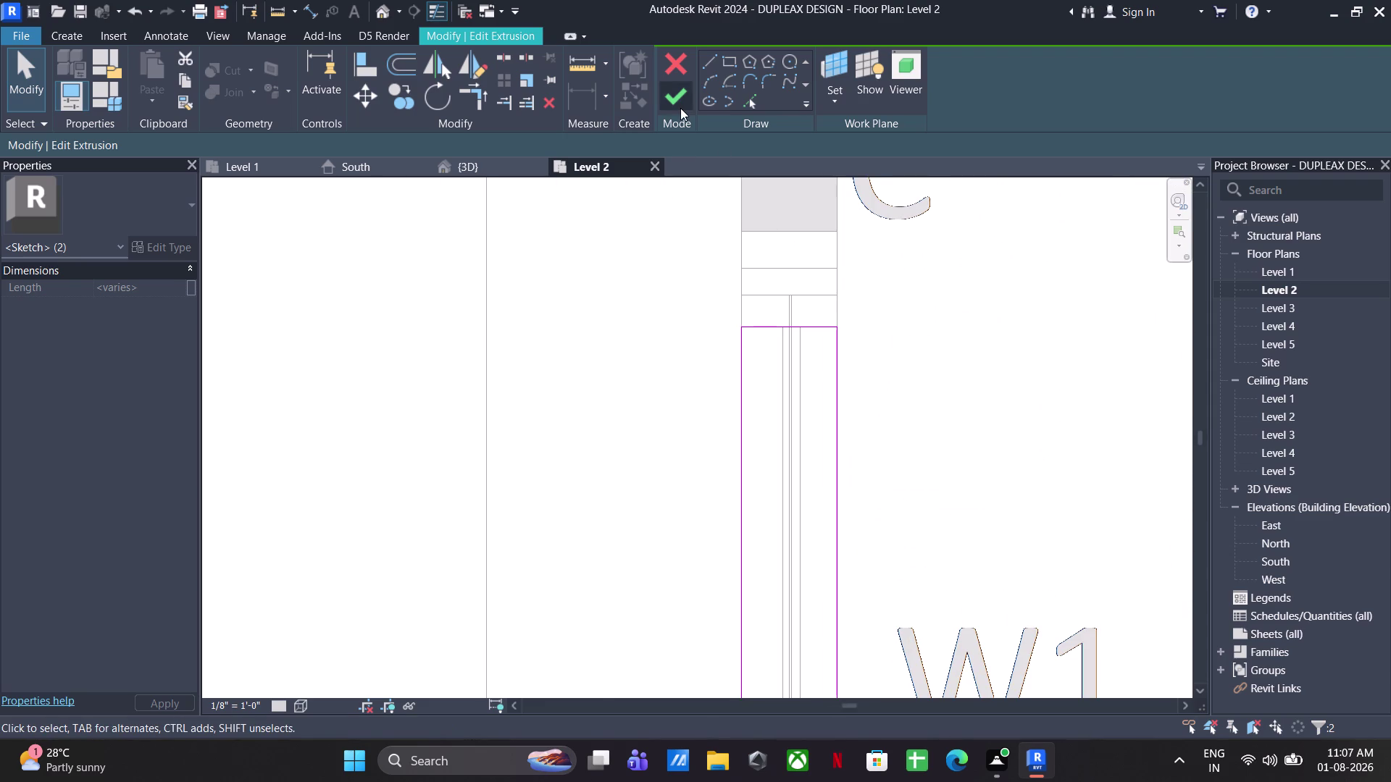
click(680, 108)
click(578, 486)
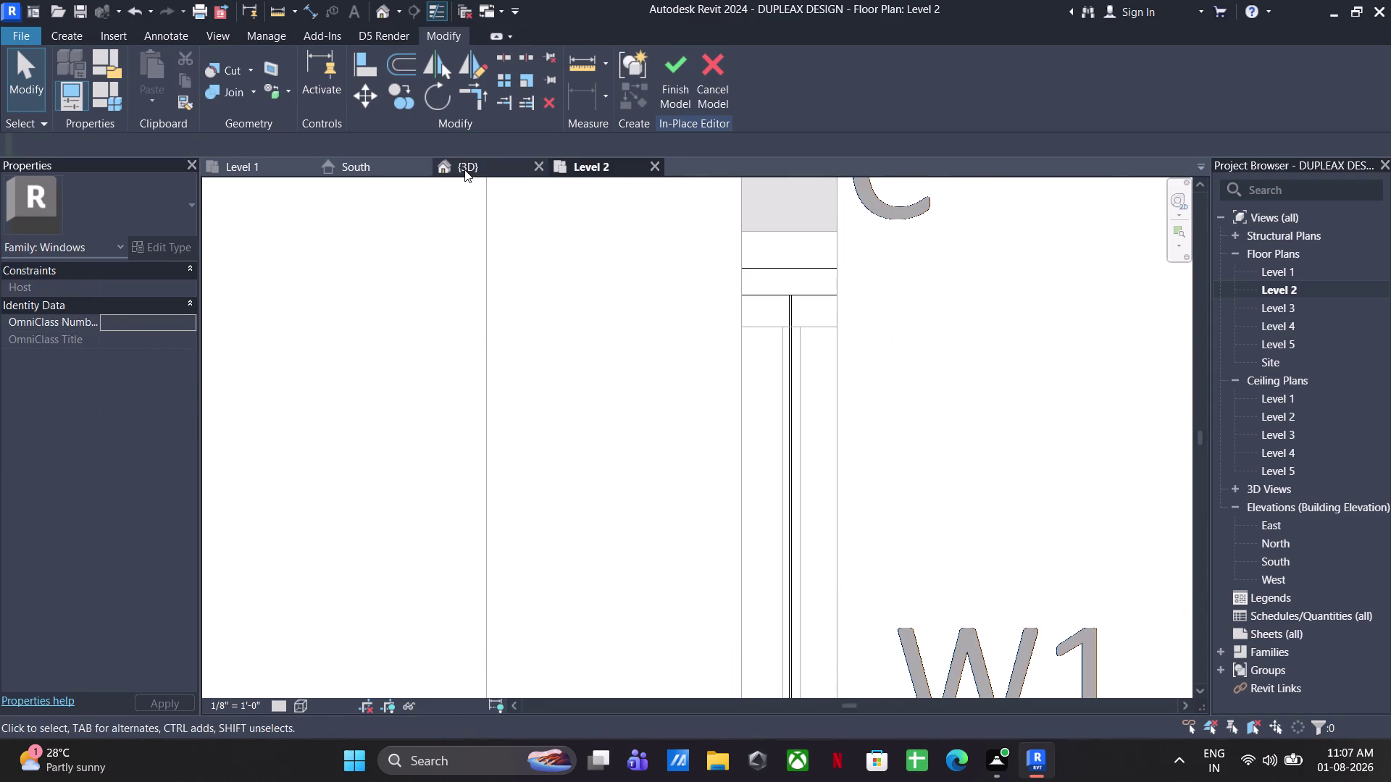
In 3D, move the vertical frame post so it lines up with the sill end.
click(464, 169)
scroll(down, 3)
middle_drag(738, 467, 805, 523)
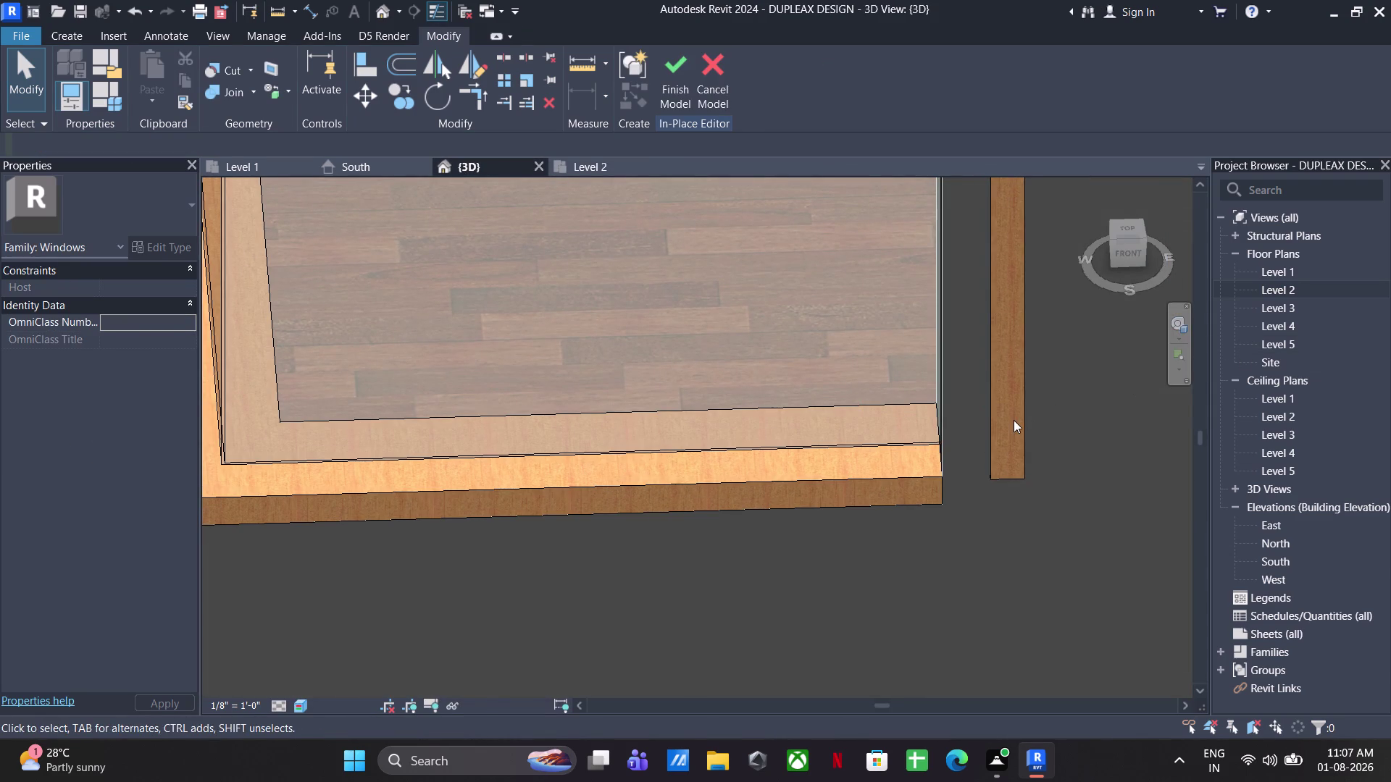
click(1013, 420)
click(1027, 386)
click(1132, 246)
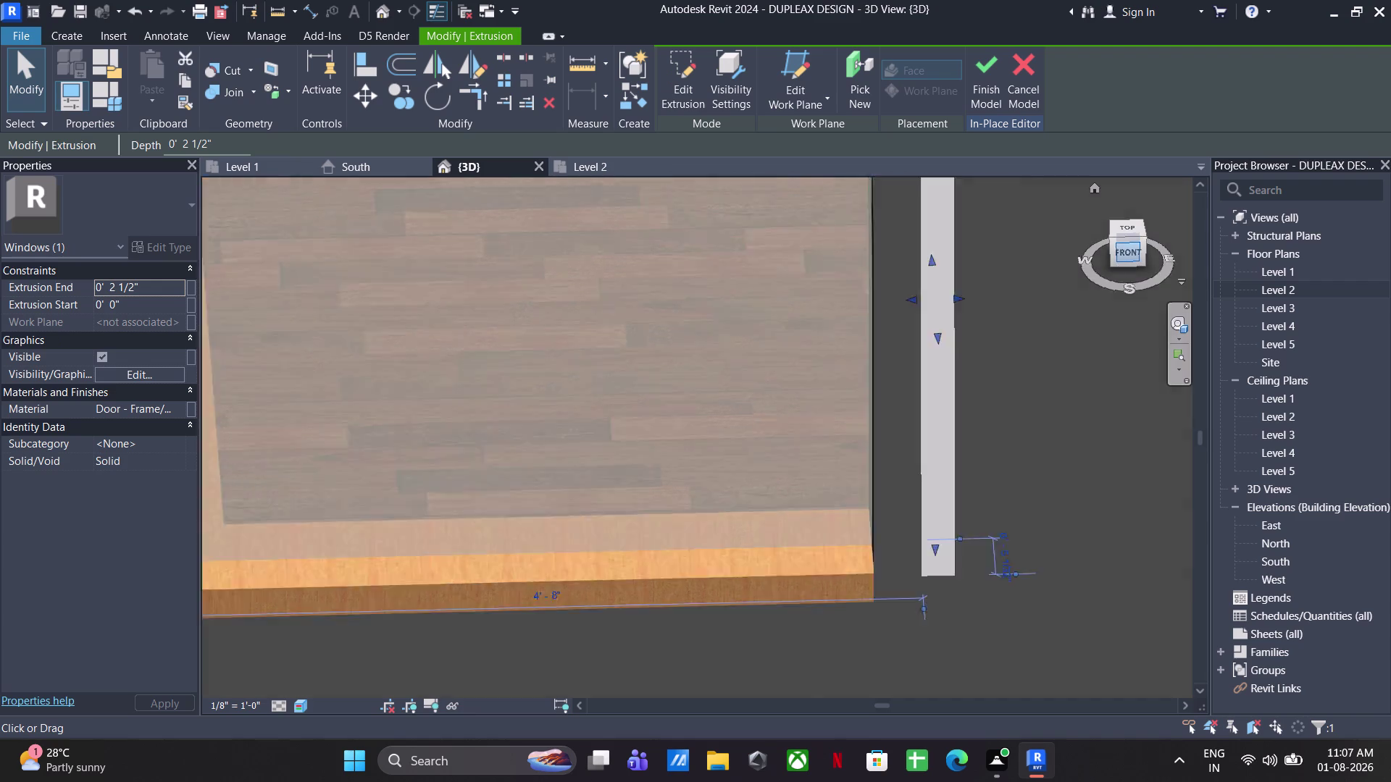
middle_drag(930, 466, 1041, 322)
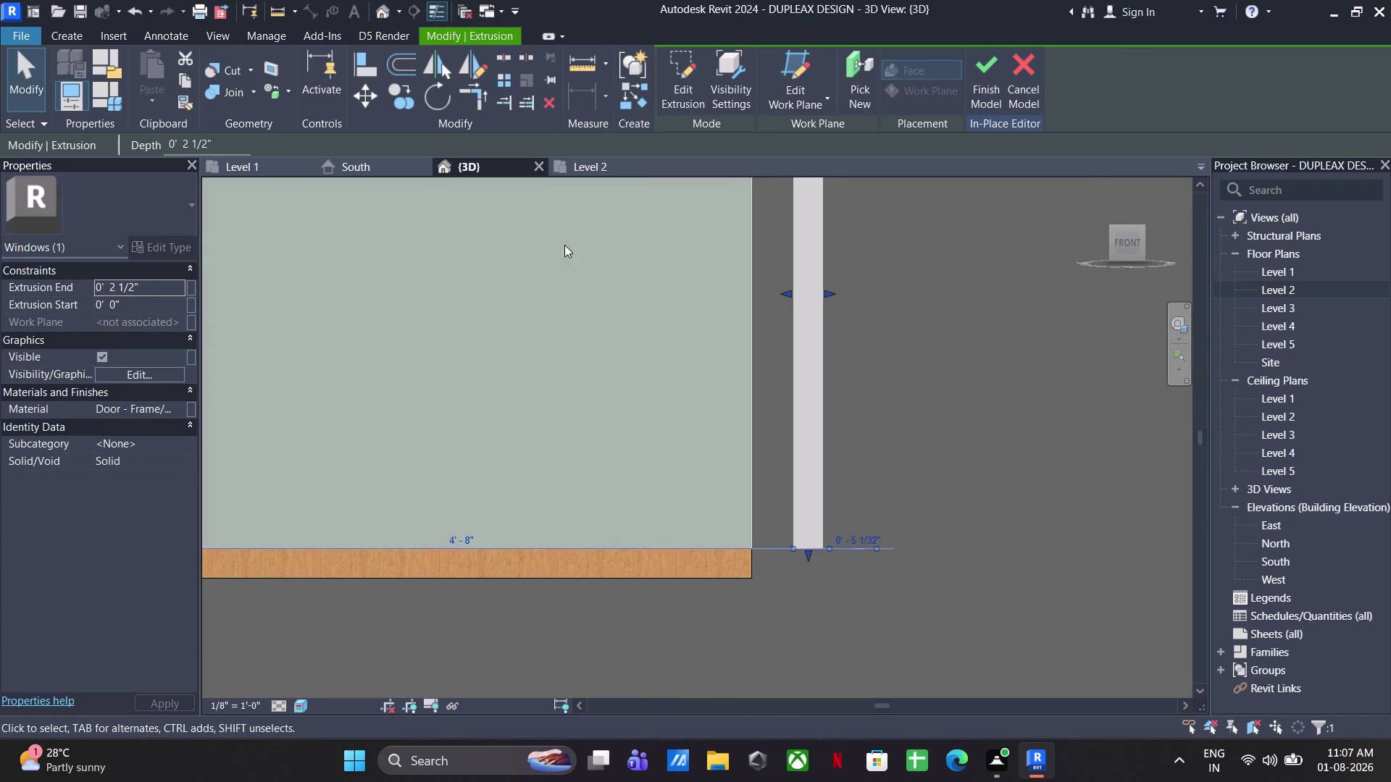
click(357, 91)
scroll(up, 3)
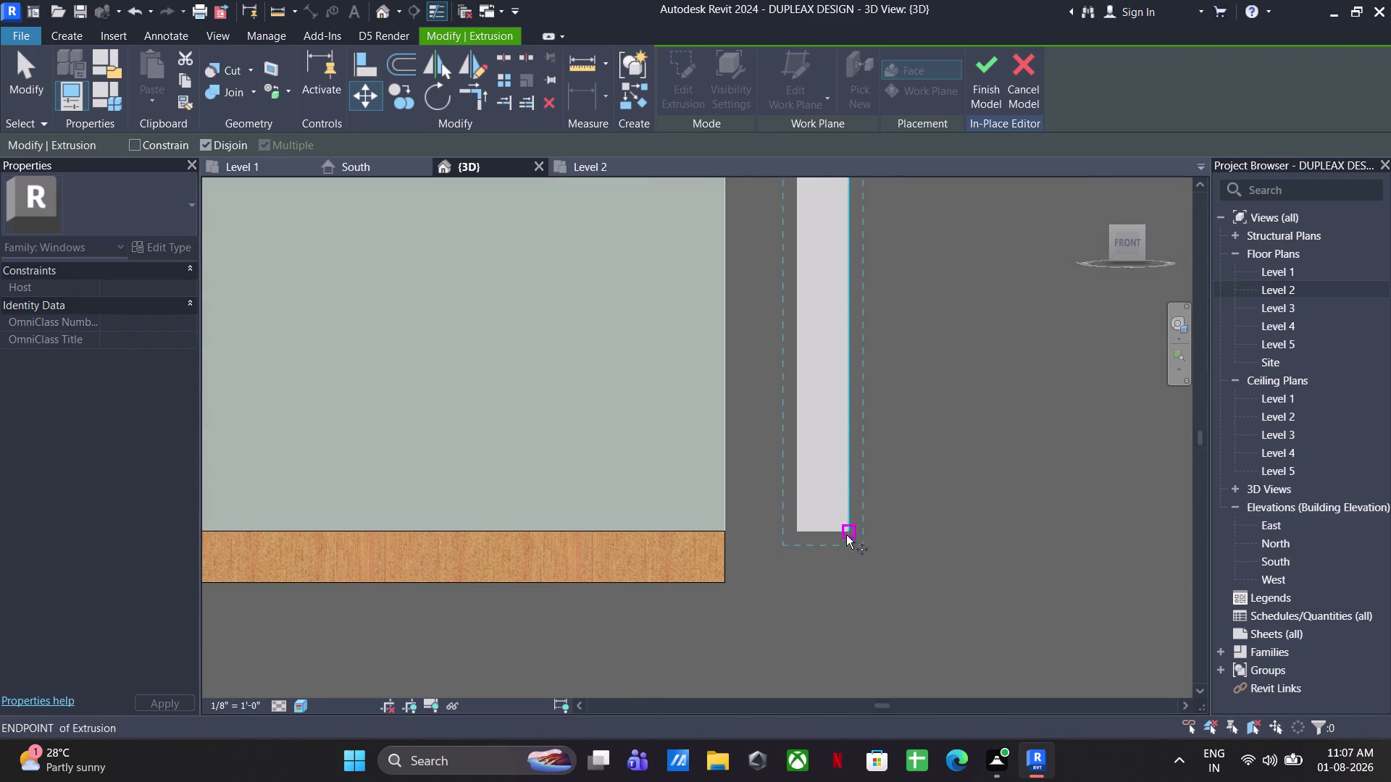
click(846, 534)
click(722, 529)
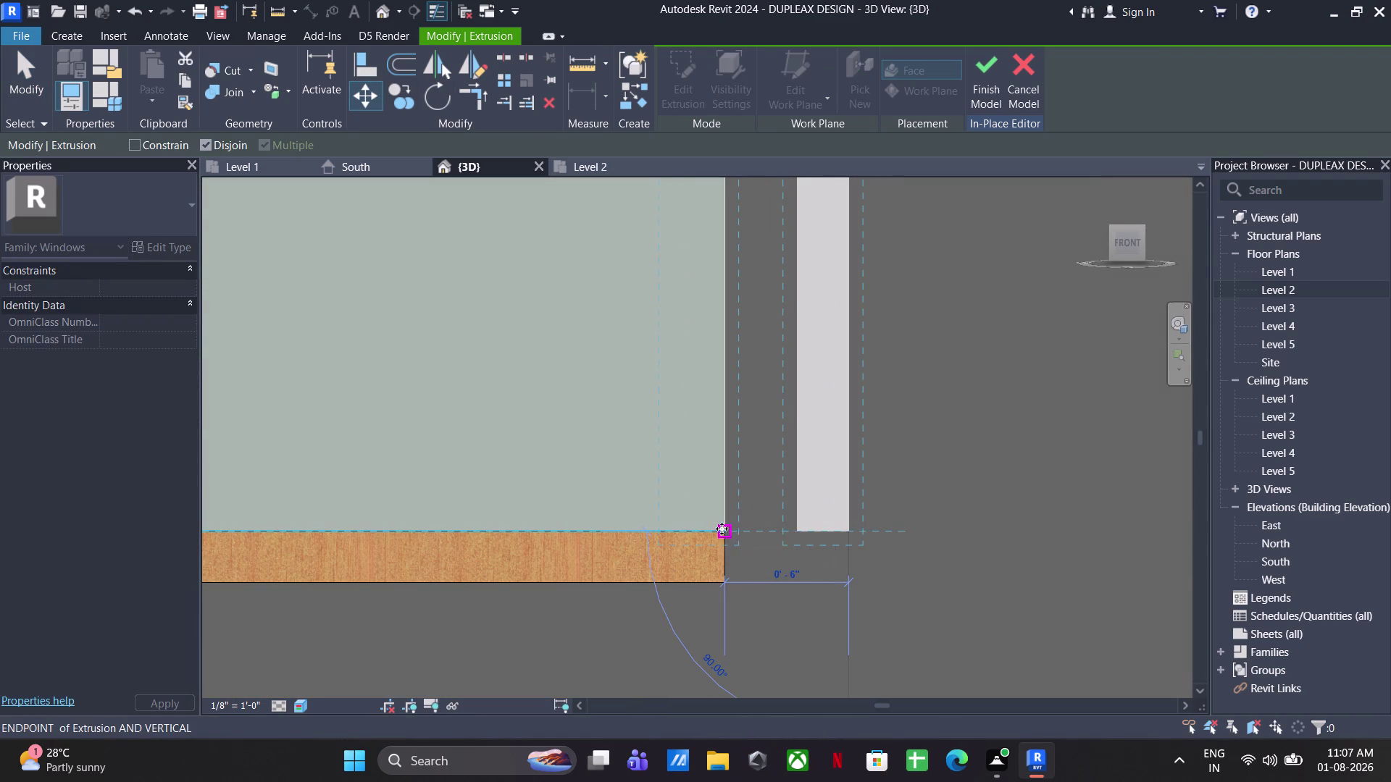
scroll(down, 3)
middle_drag(801, 530, 1390, 548)
scroll(down, 3)
key(Escape)
key(Escape)
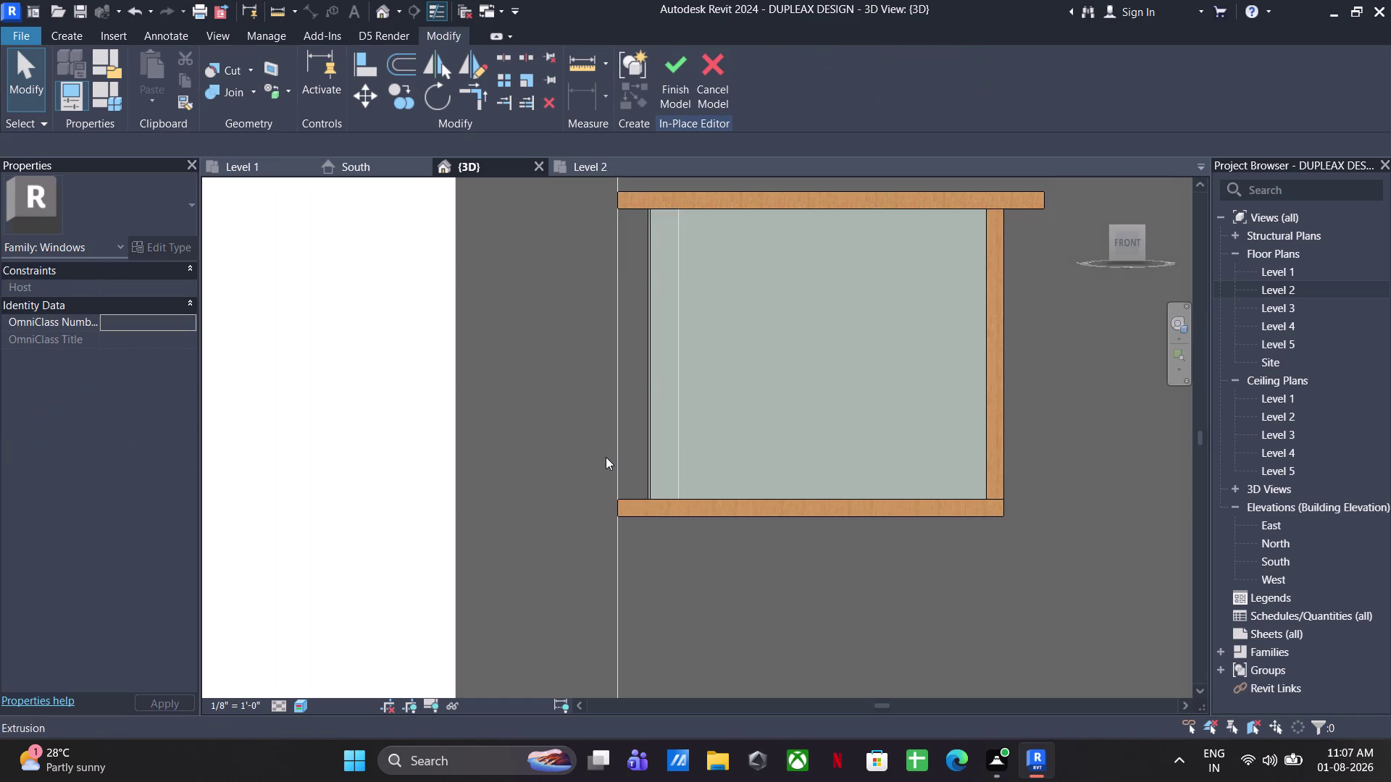
Snap the left frame post to the sill's end corner, then open the glass pane's sketch.
scroll(down, 3)
middle_drag(601, 456, 843, 542)
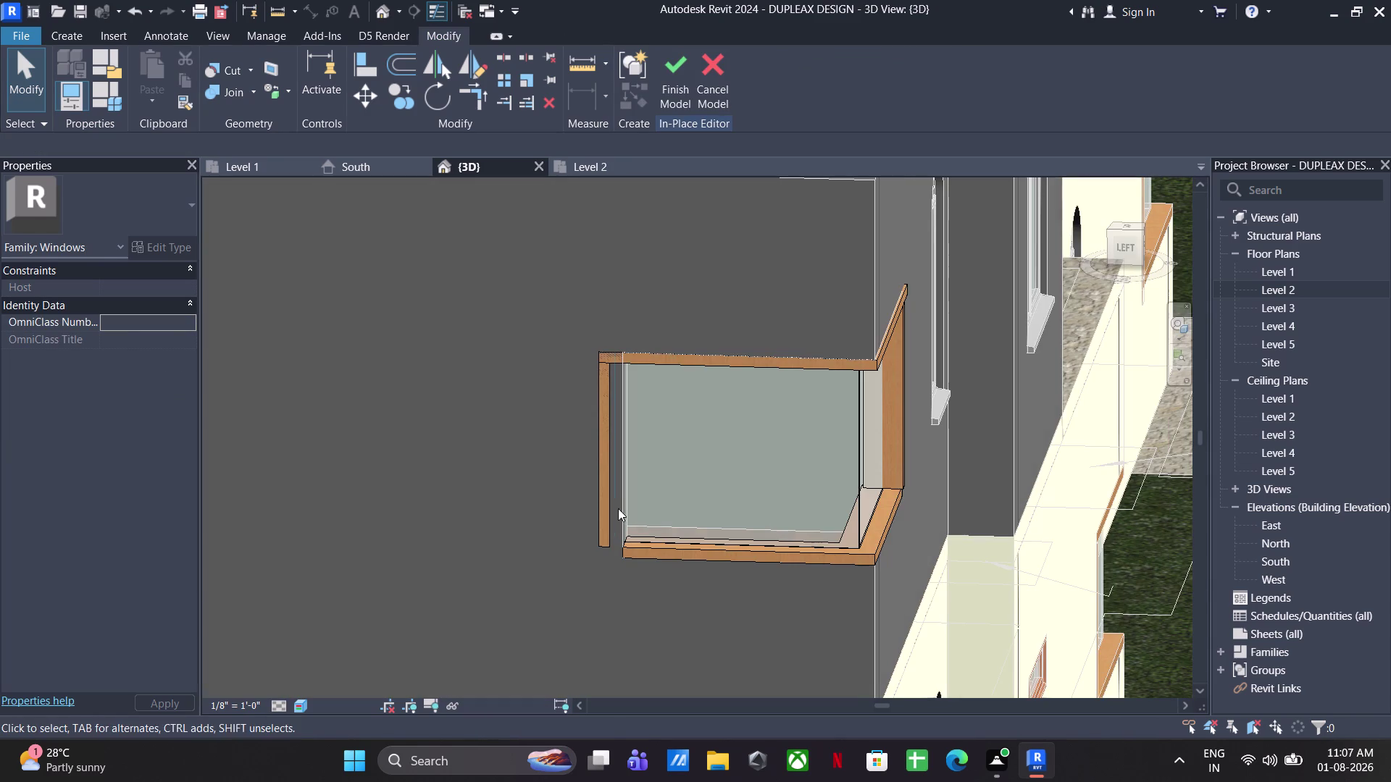
click(649, 551)
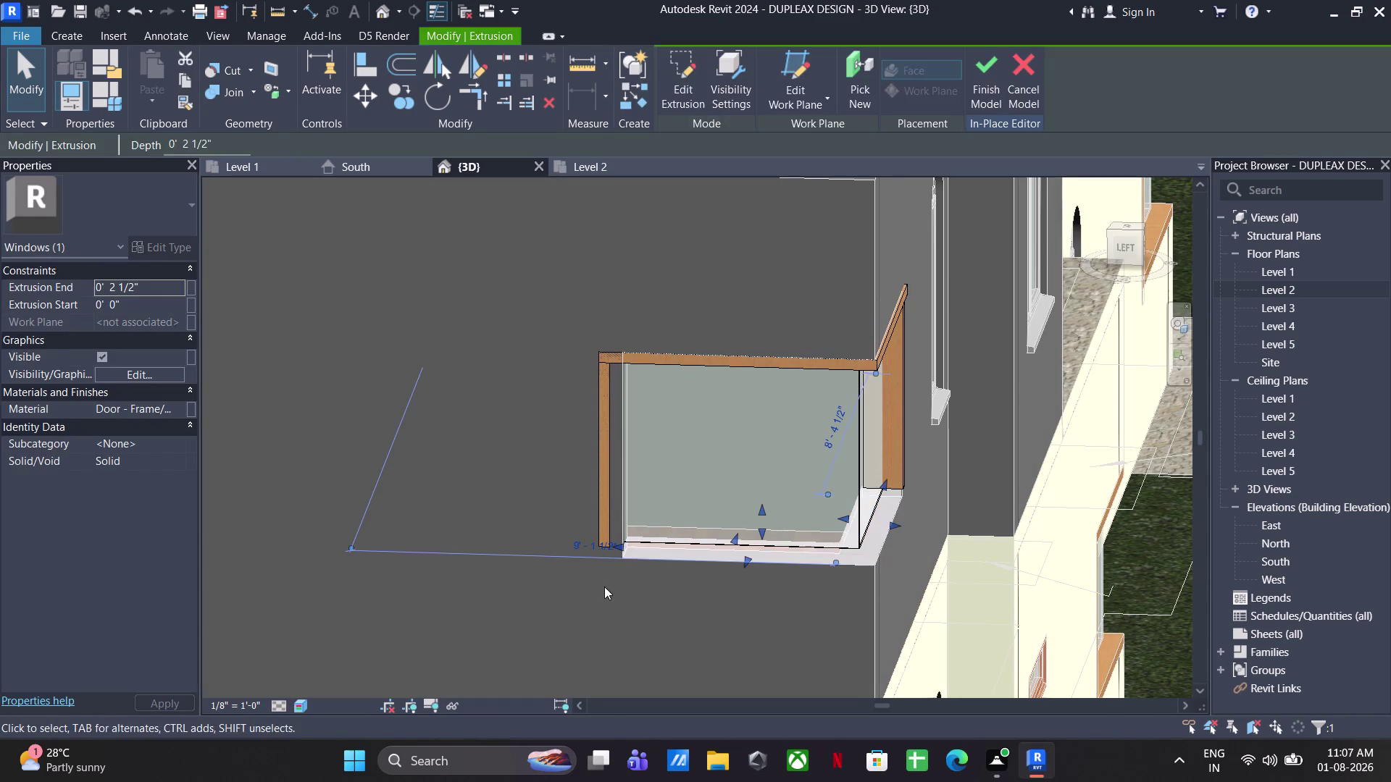
click(604, 587)
click(603, 494)
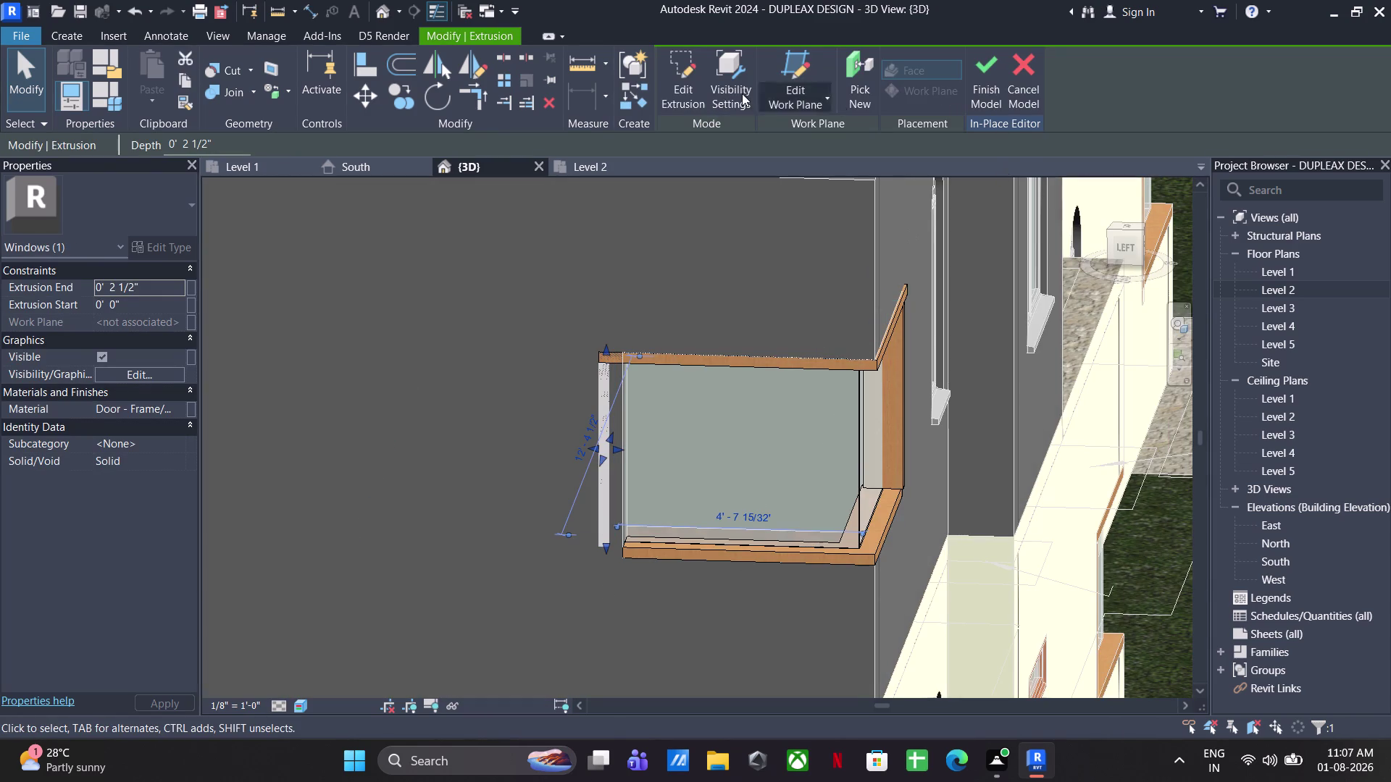
click(1116, 245)
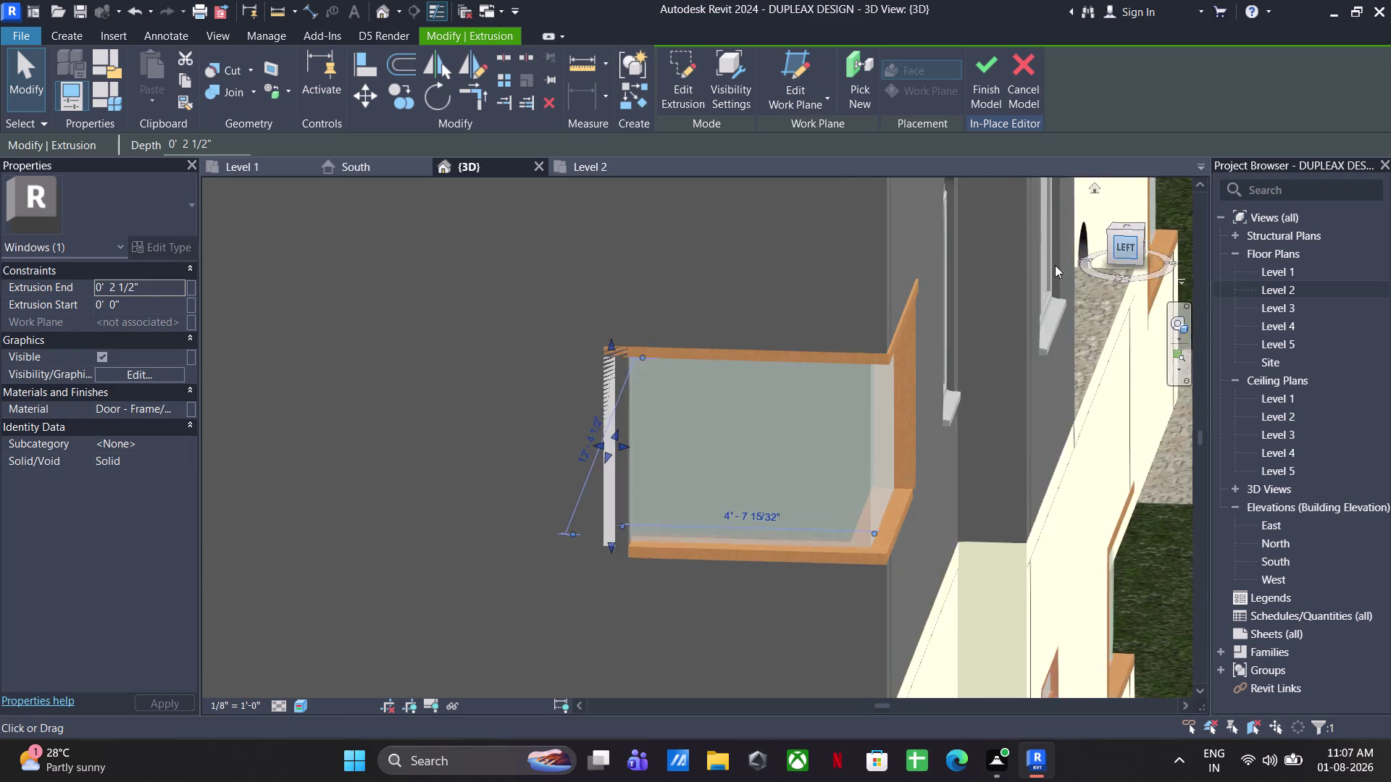
middle_drag(841, 419, 759, 363)
click(355, 89)
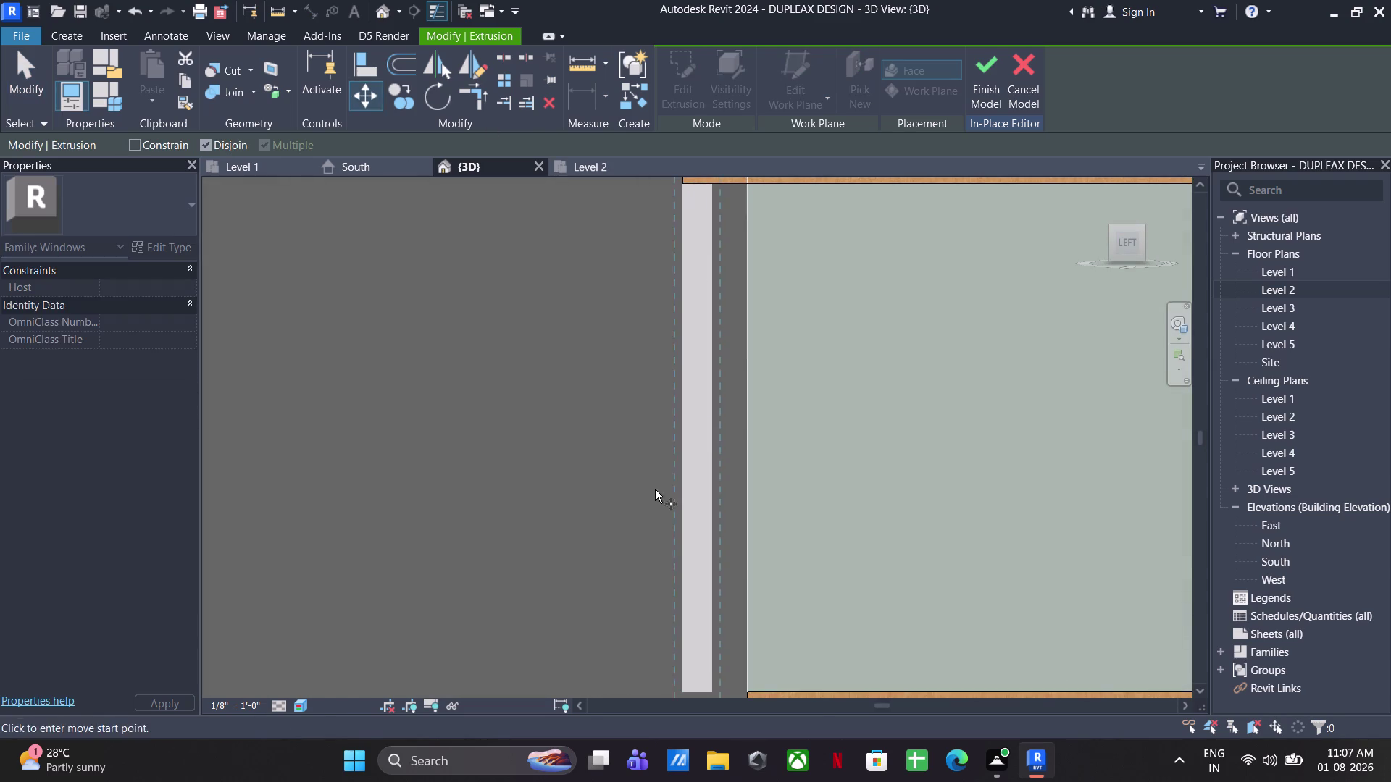
middle_drag(650, 492, 604, 214)
click(634, 419)
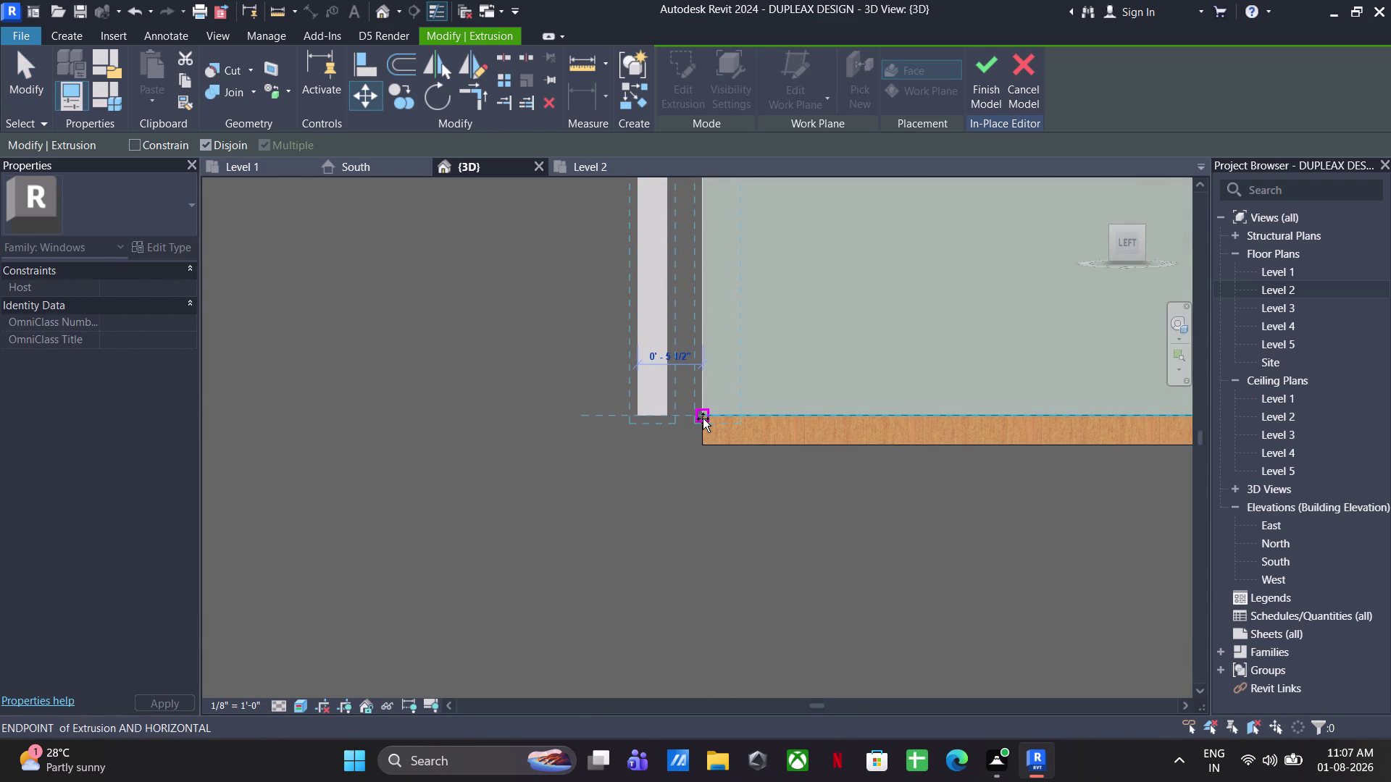
click(702, 419)
scroll(down, 3)
key(Escape)
key(Escape)
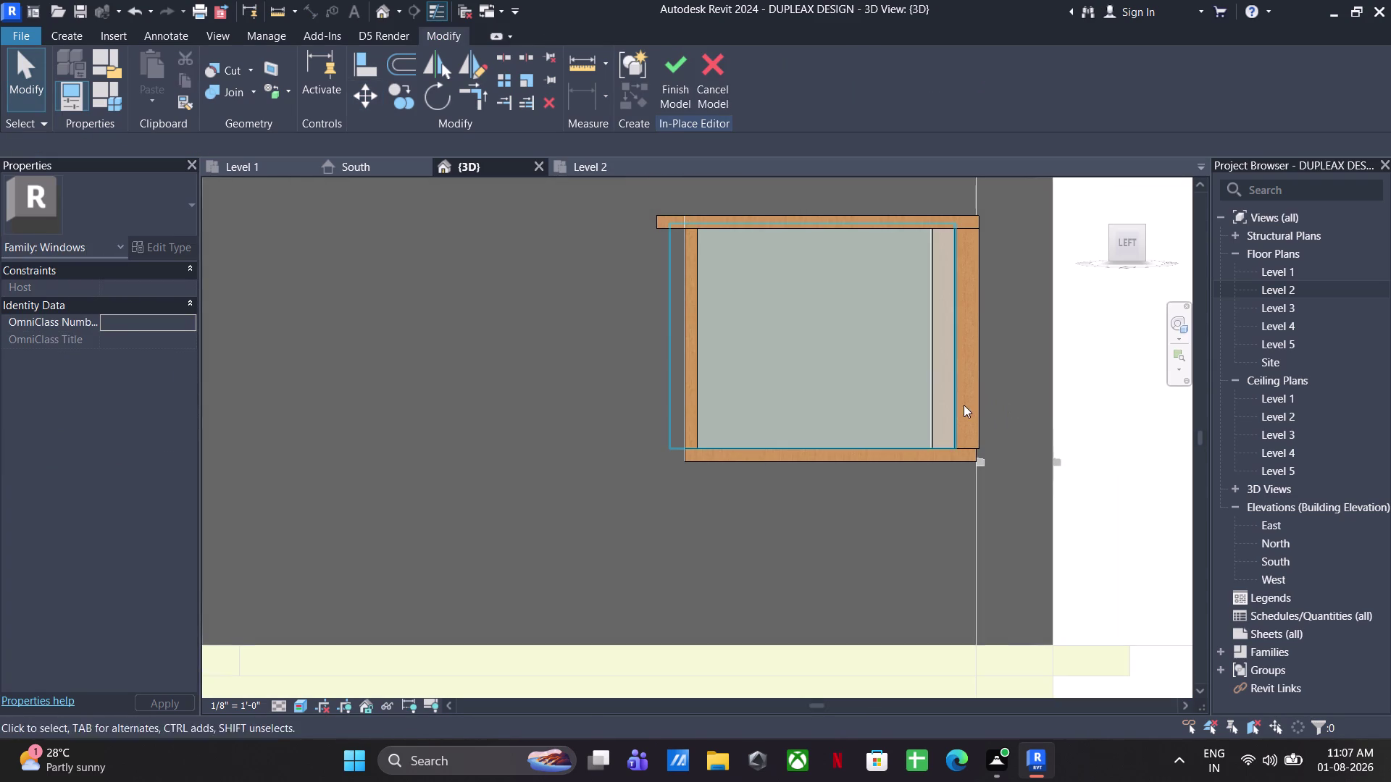
double_click(955, 404)
In the Level 2 plan, move the glass sketch line's end to the wall edge.
scroll(down, 3)
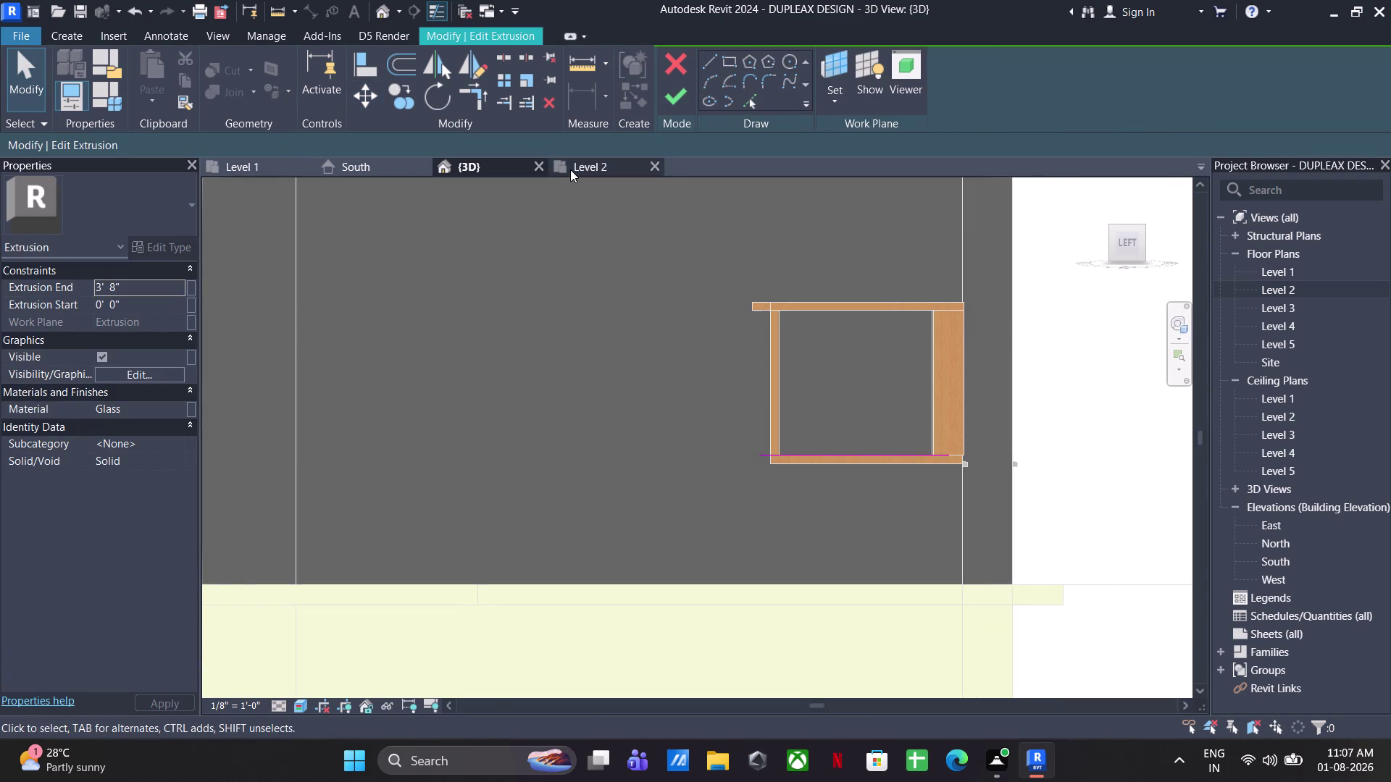
click(570, 169)
scroll(up, 3)
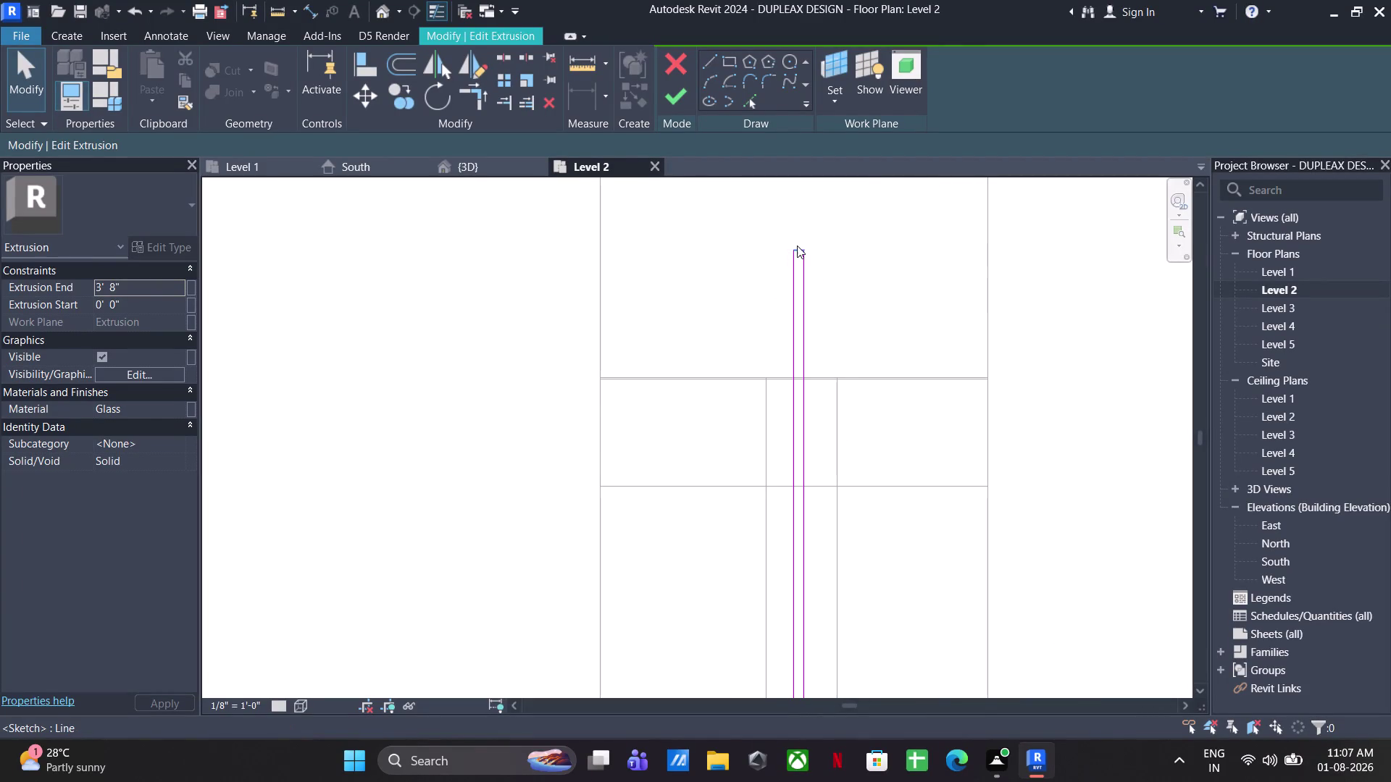
click(797, 246)
scroll(up, 3)
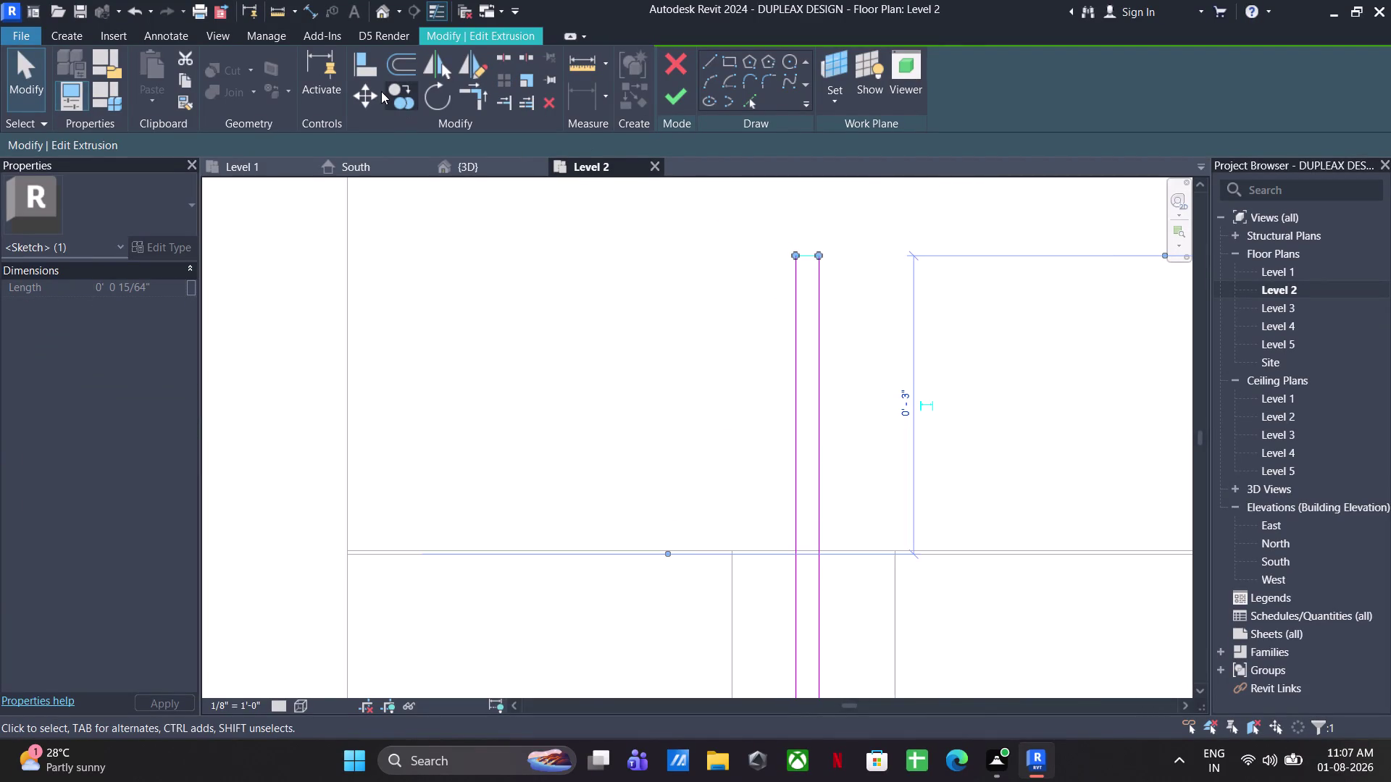
click(381, 91)
click(825, 259)
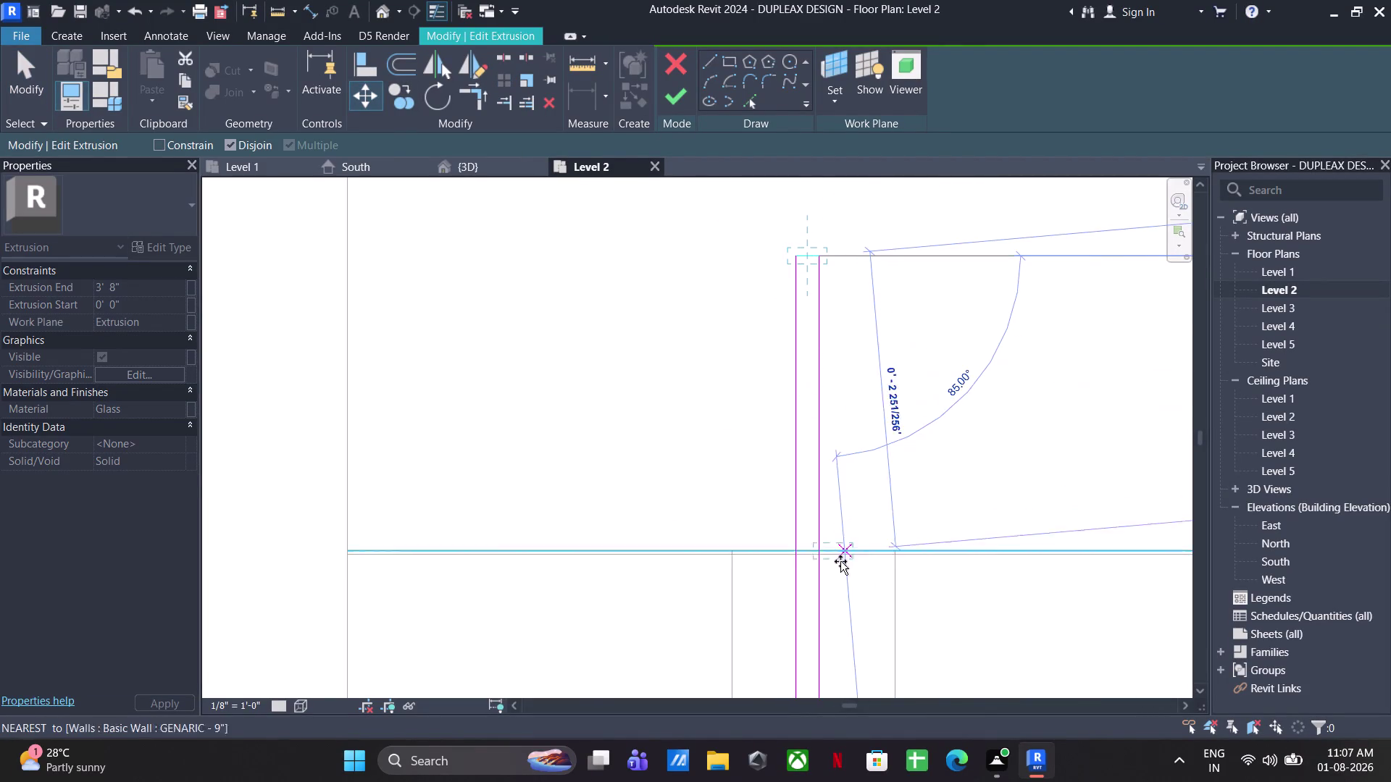
middle_drag(837, 562, 823, 341)
click(808, 588)
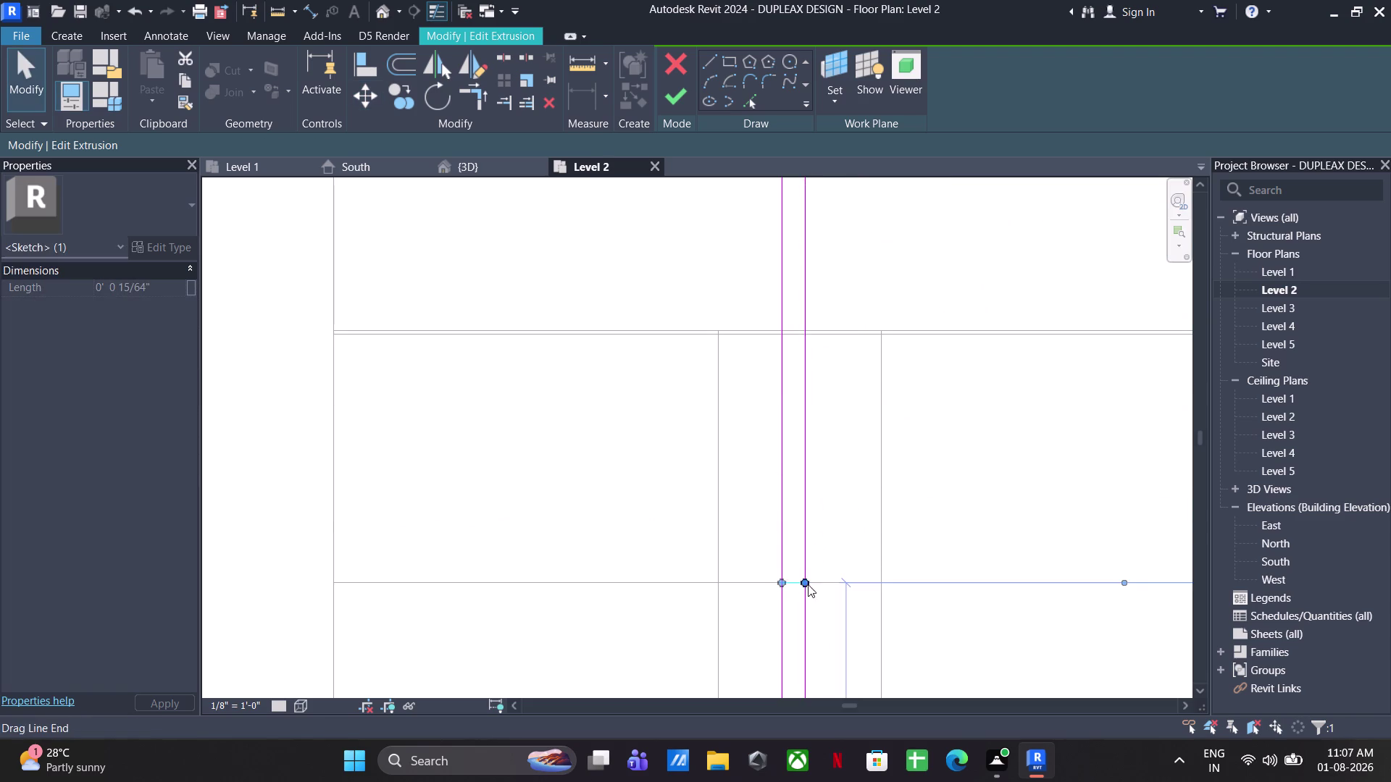
scroll(down, 3)
key(Escape)
key(Escape)
key(Escape)
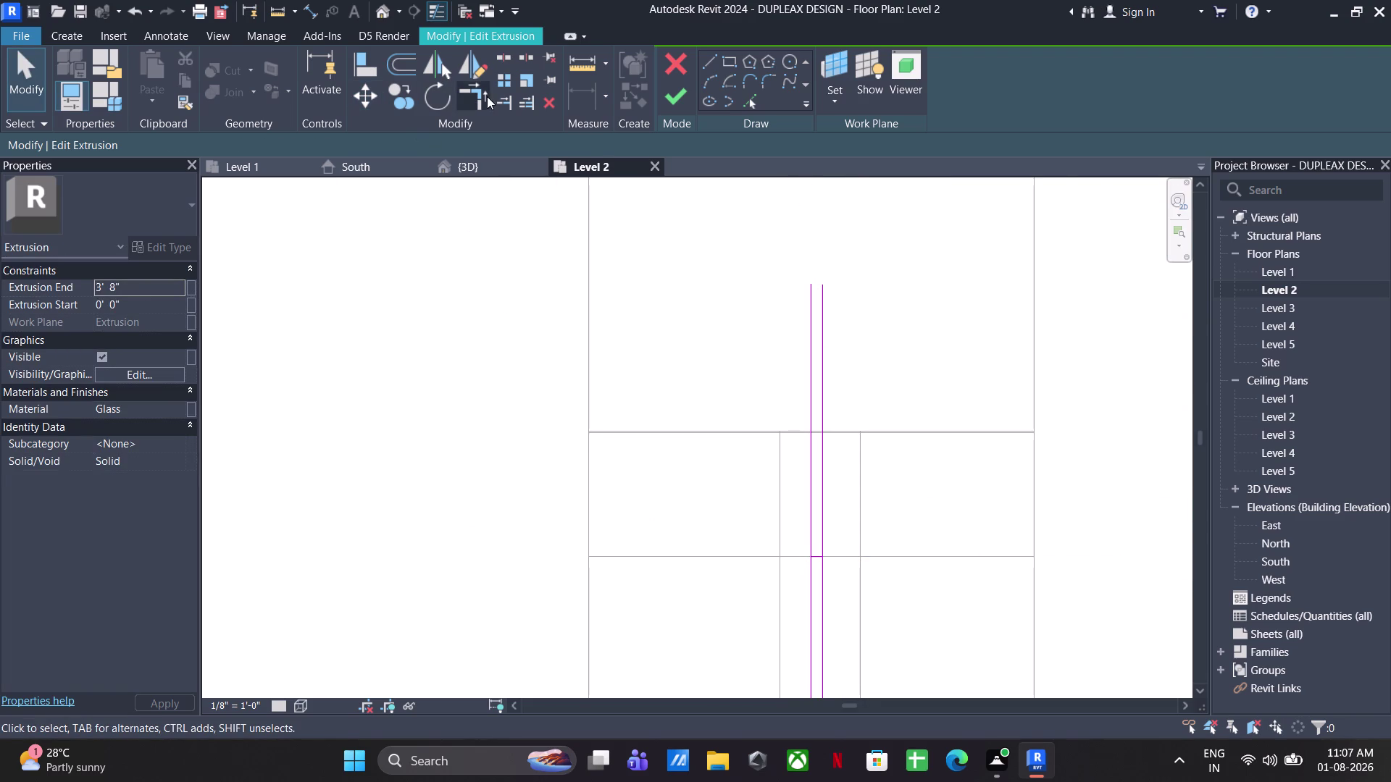
Trim/Extend the glass sketch lines so they meet at a corner.
click(487, 96)
scroll(up, 3)
click(817, 551)
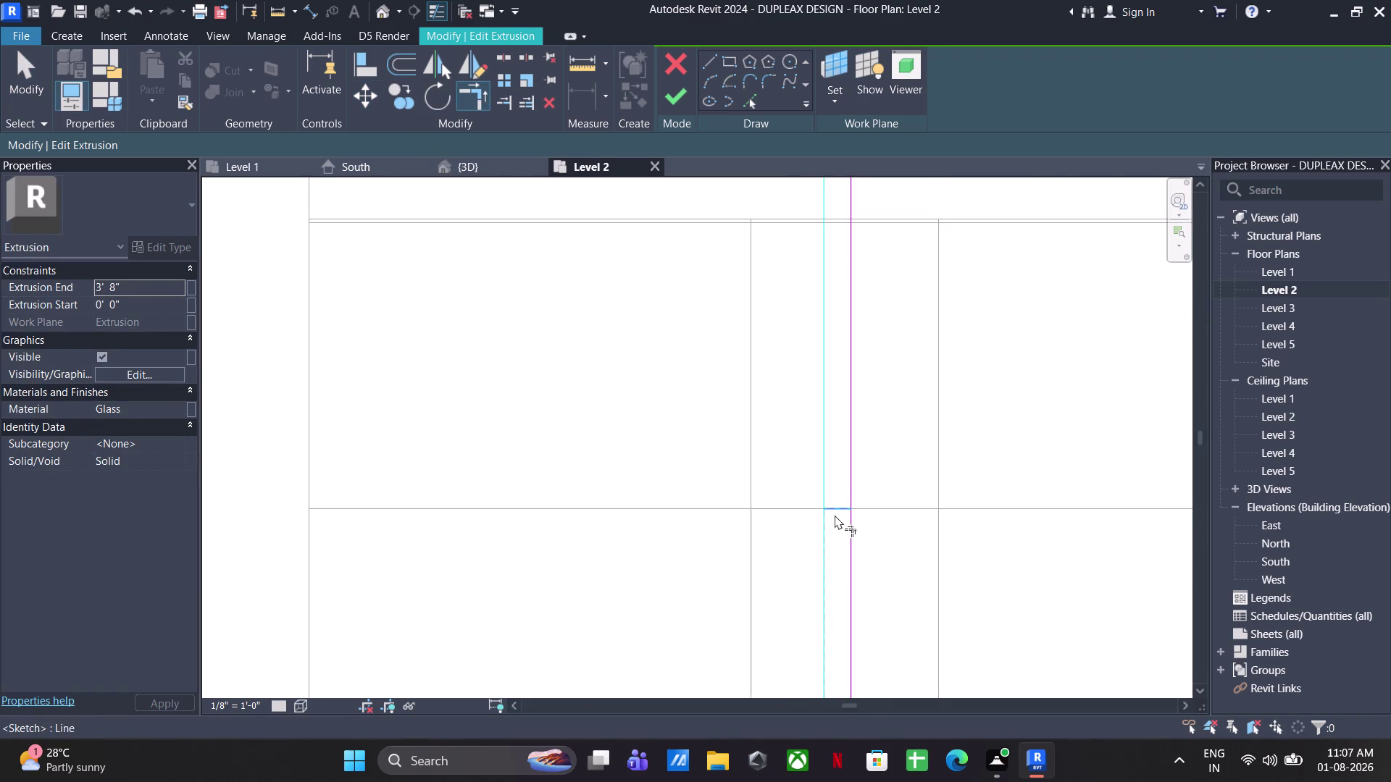
click(836, 512)
click(833, 509)
click(853, 541)
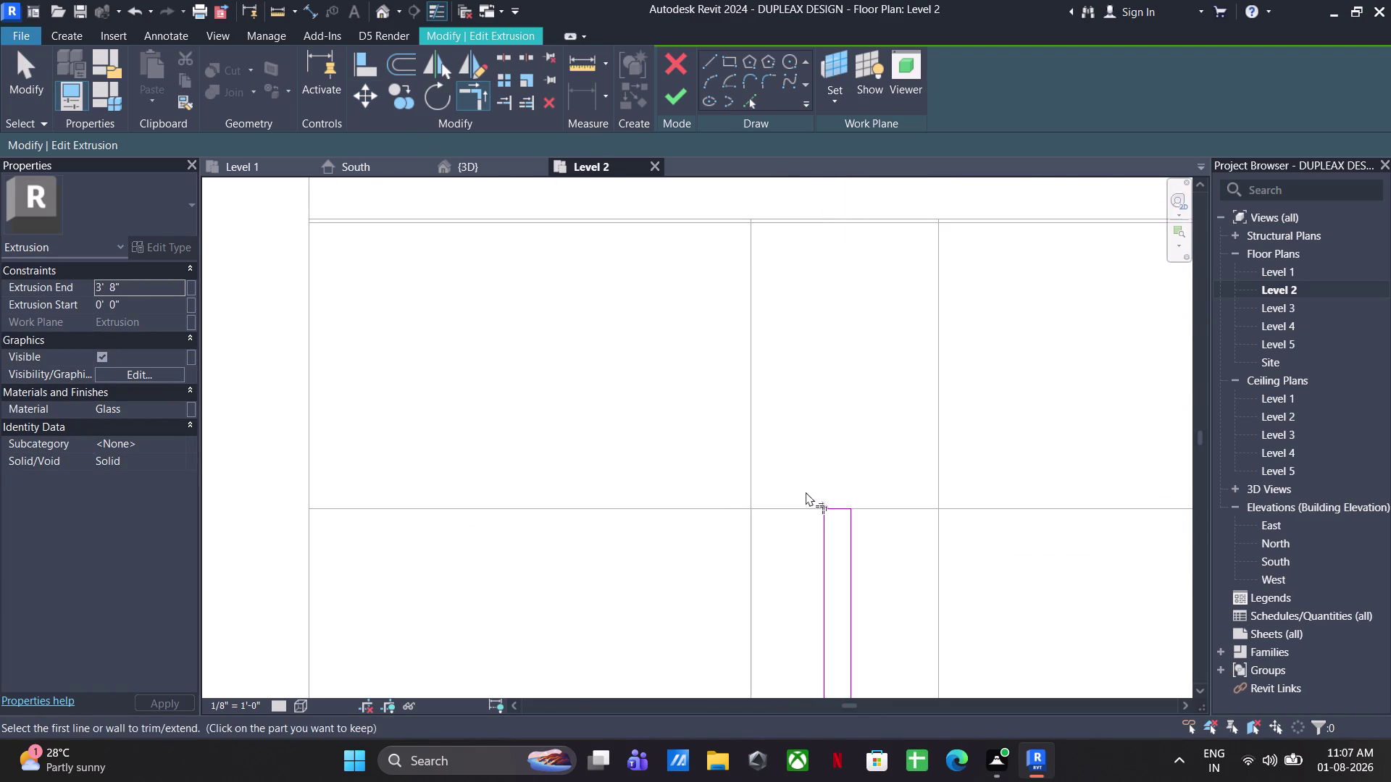
scroll(down, 3)
middle_drag(907, 640, 562, 204)
scroll(up, 3)
key(Escape)
key(Escape)
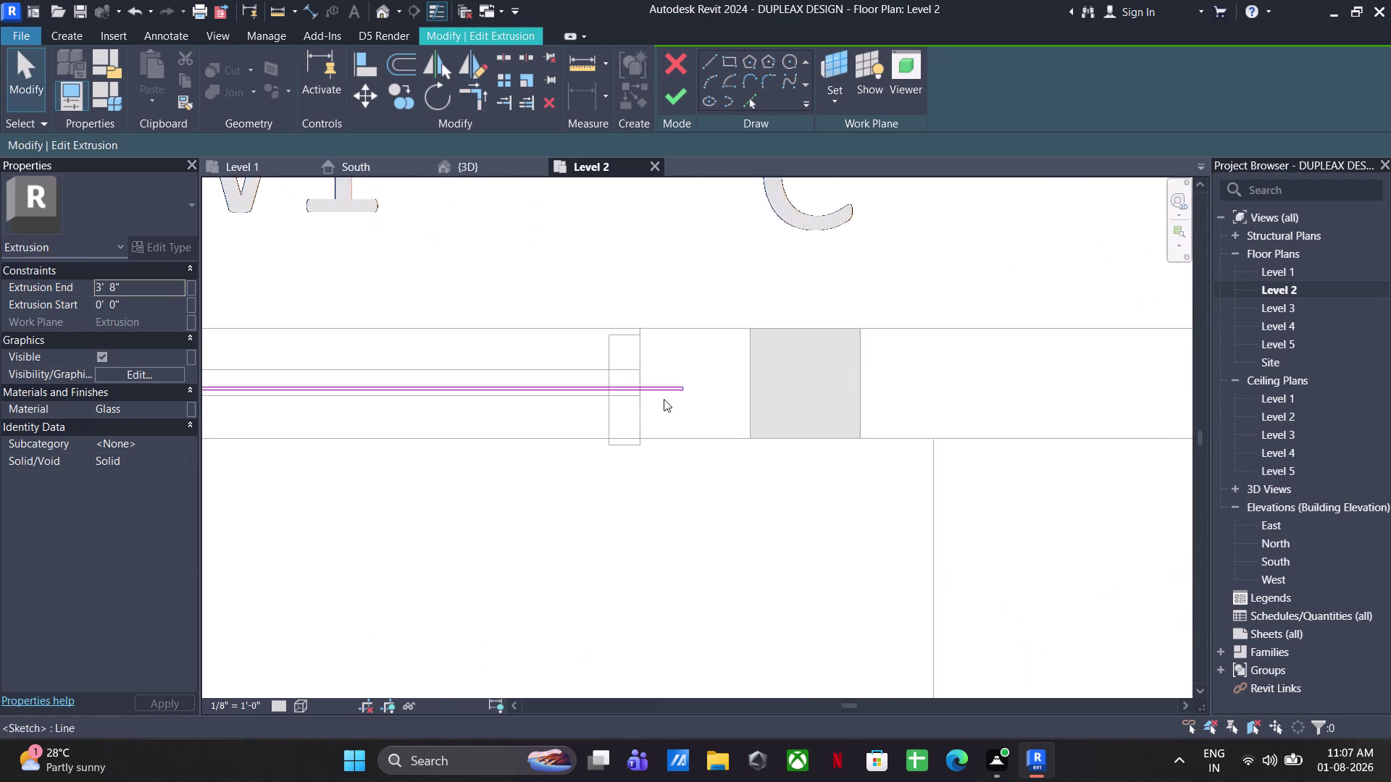
scroll(up, 3)
key(Escape)
Drag the glass sketch line ends back to the wall corner.
middle_drag(756, 423, 1196, 478)
middle_drag(1067, 473, 869, 422)
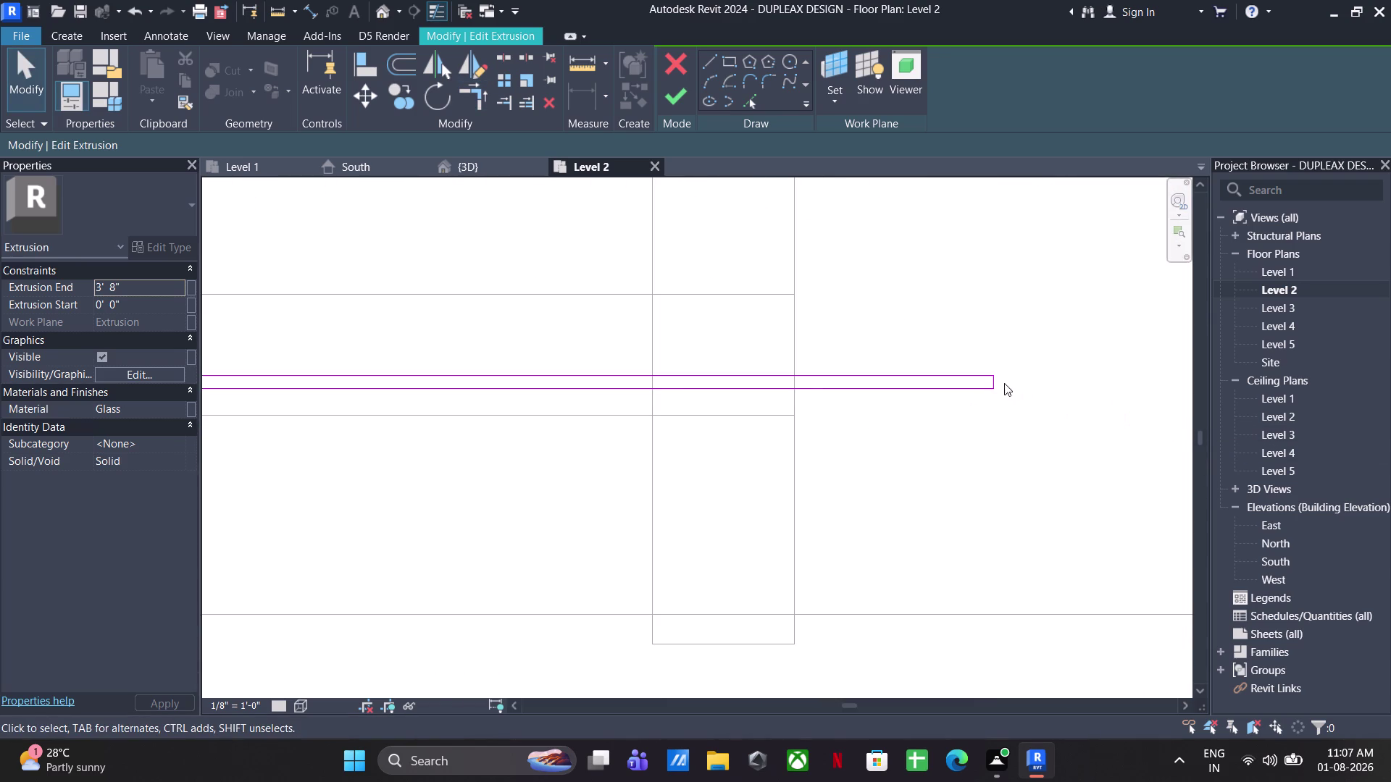
click(993, 379)
scroll(up, 3)
scroll(up, 3)
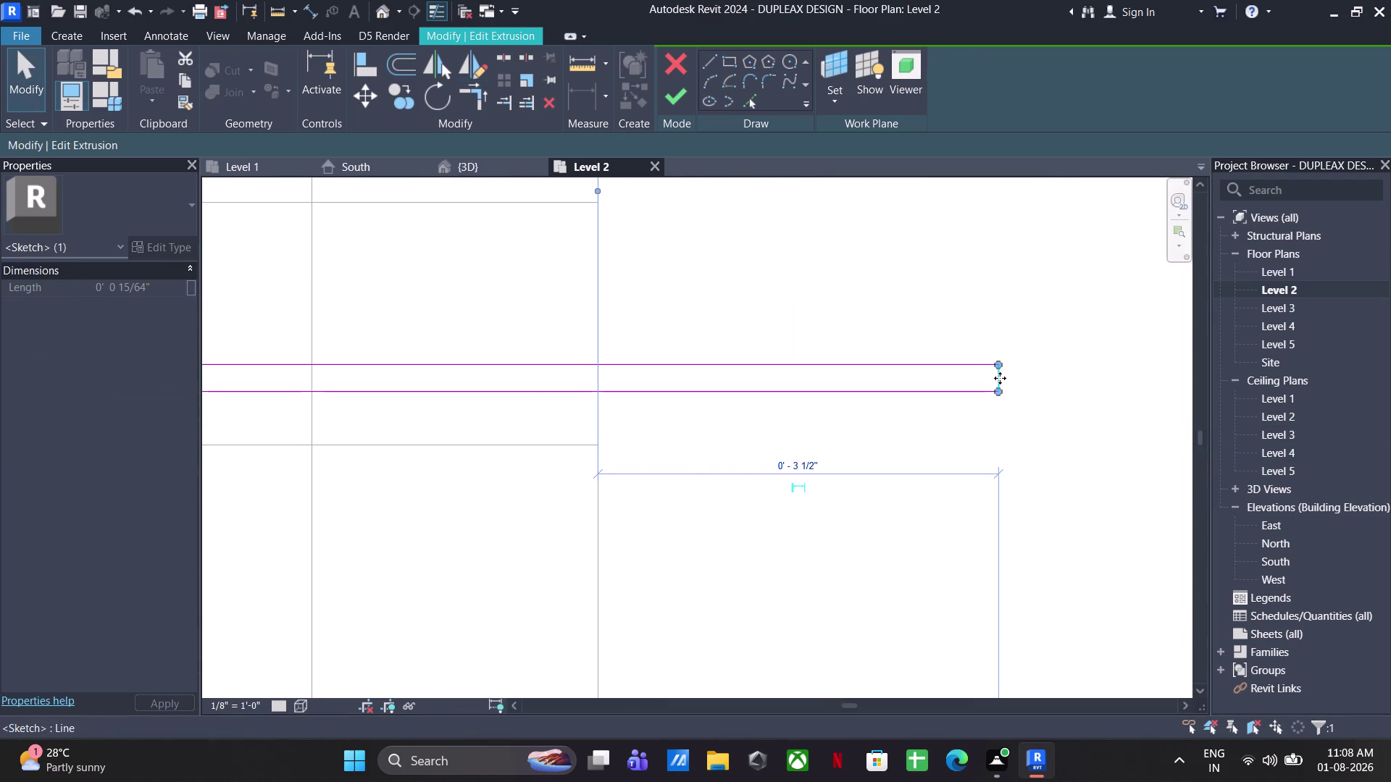
drag(1000, 378, 603, 378)
scroll(down, 3)
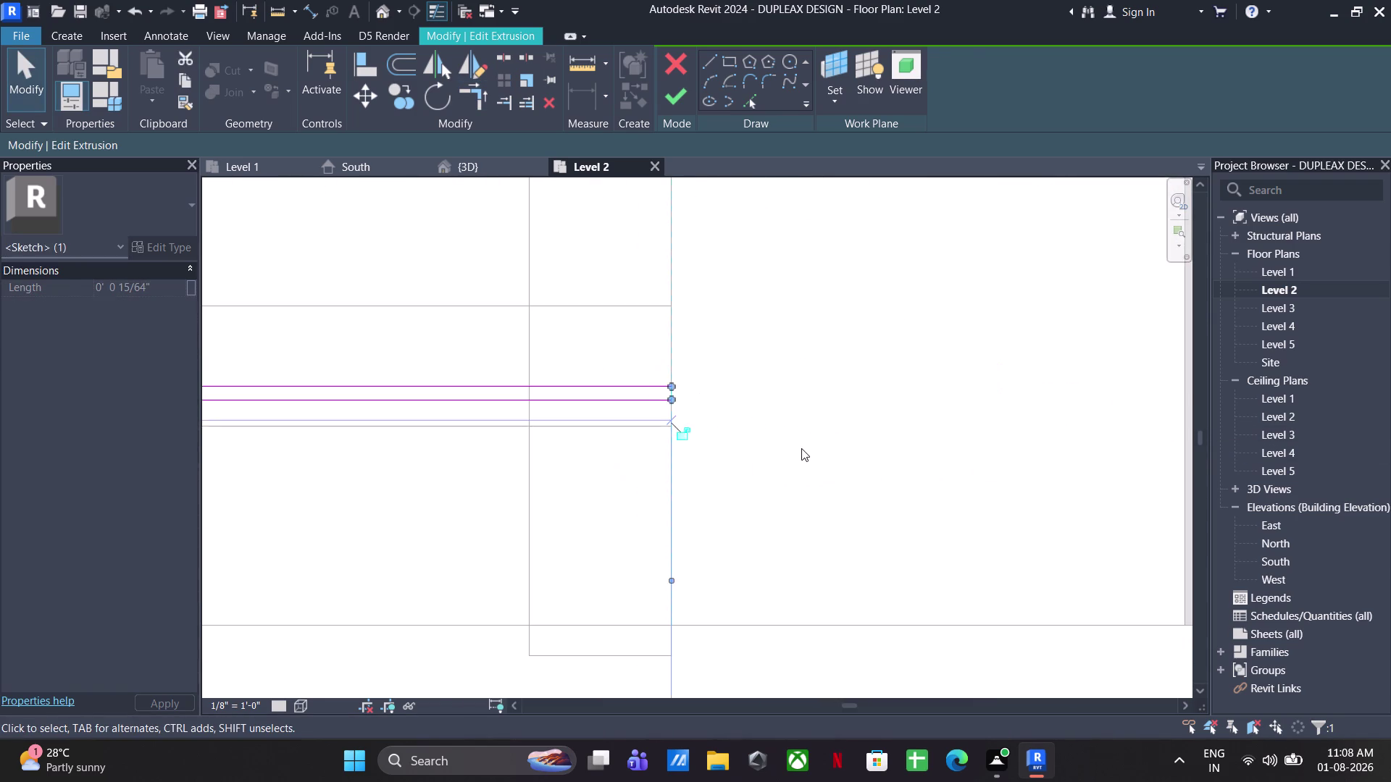
click(801, 451)
scroll(down, 3)
middle_drag(797, 482, 955, 516)
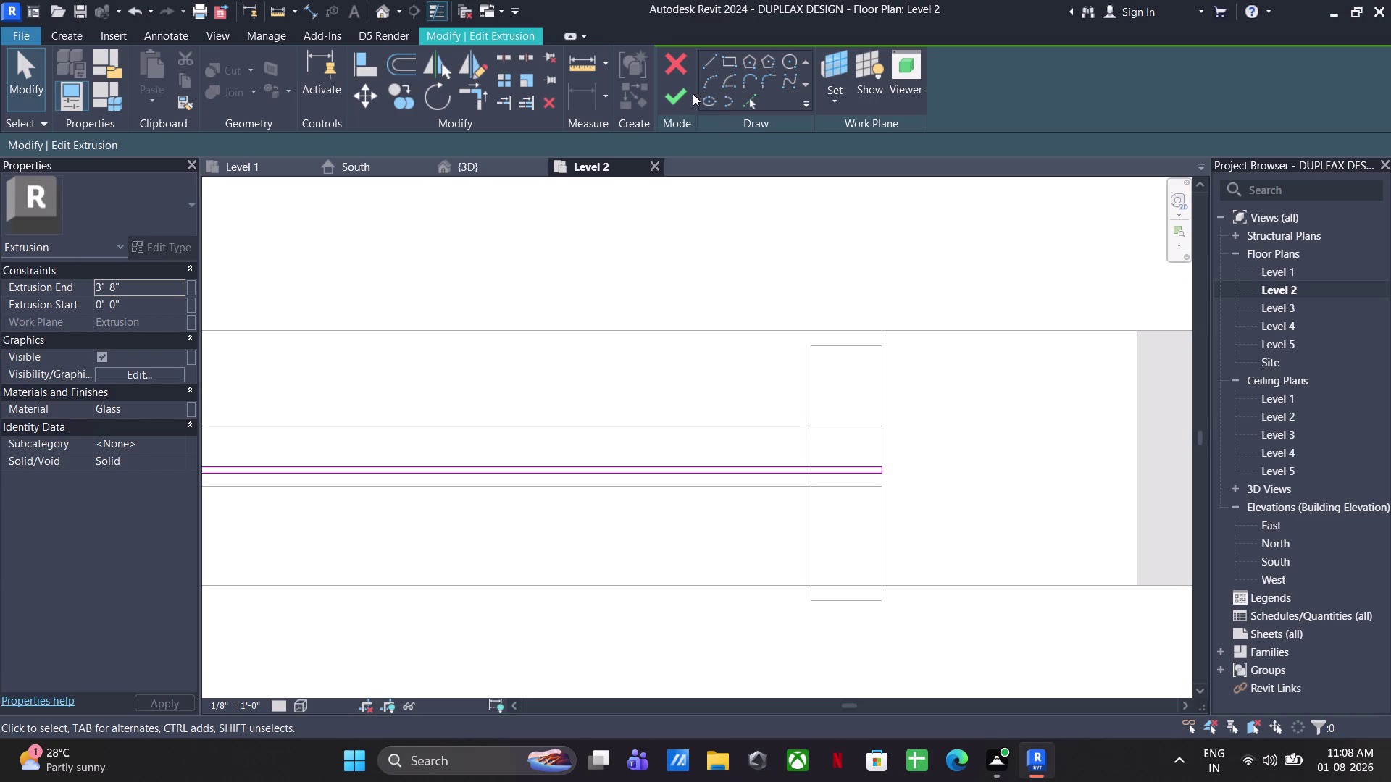
Finish the glass sketch and check the pane in the 3D view.
click(691, 92)
scroll(down, 3)
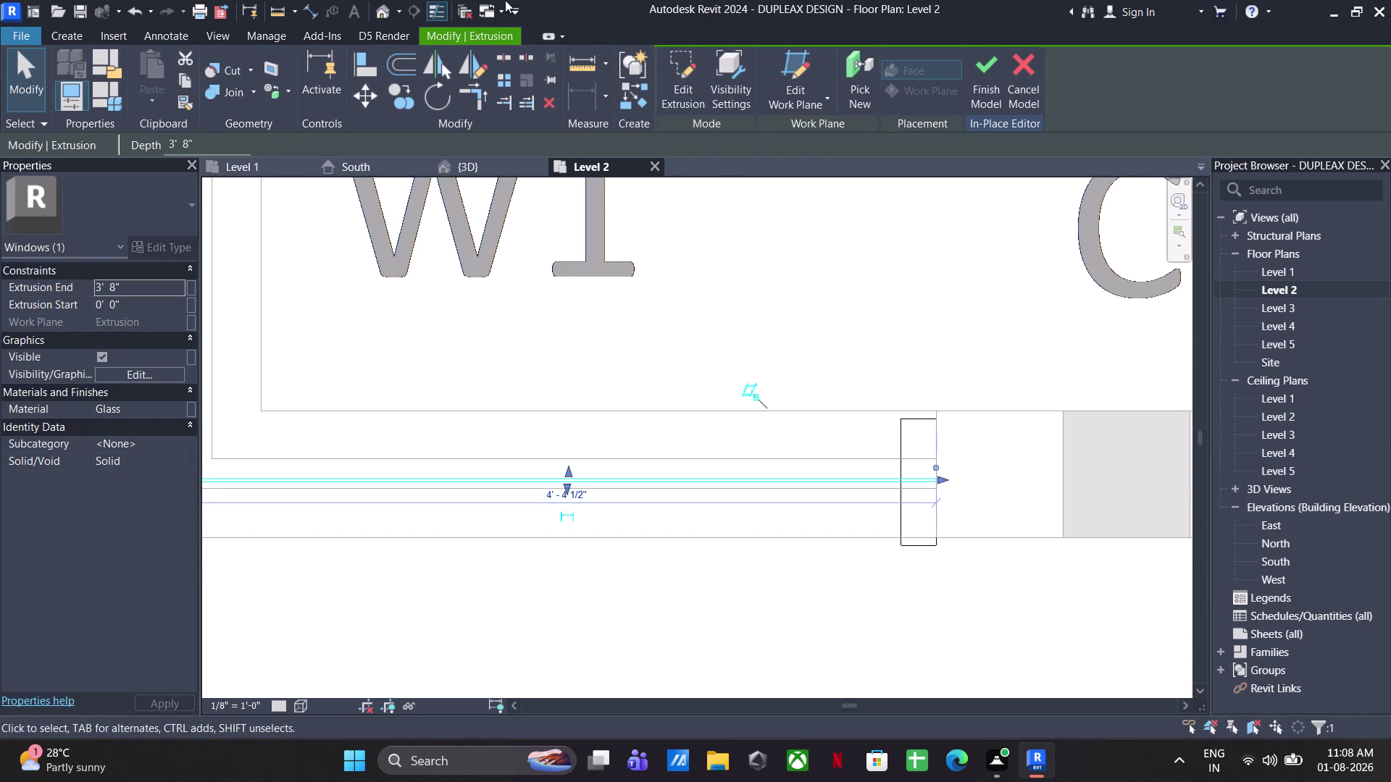
click(489, 171)
scroll(down, 3)
middle_drag(722, 413, 778, 383)
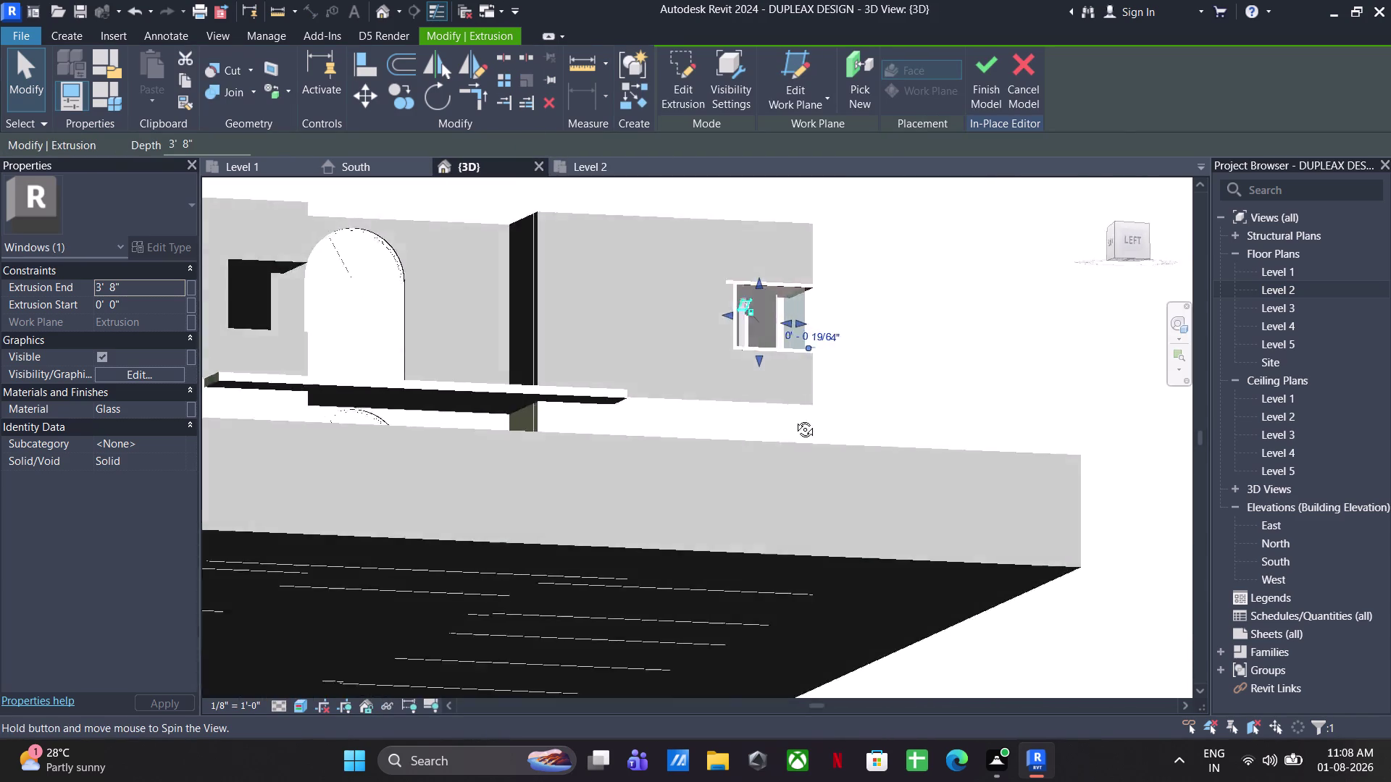
middle_drag(778, 384, 620, 540)
scroll(up, 3)
click(681, 502)
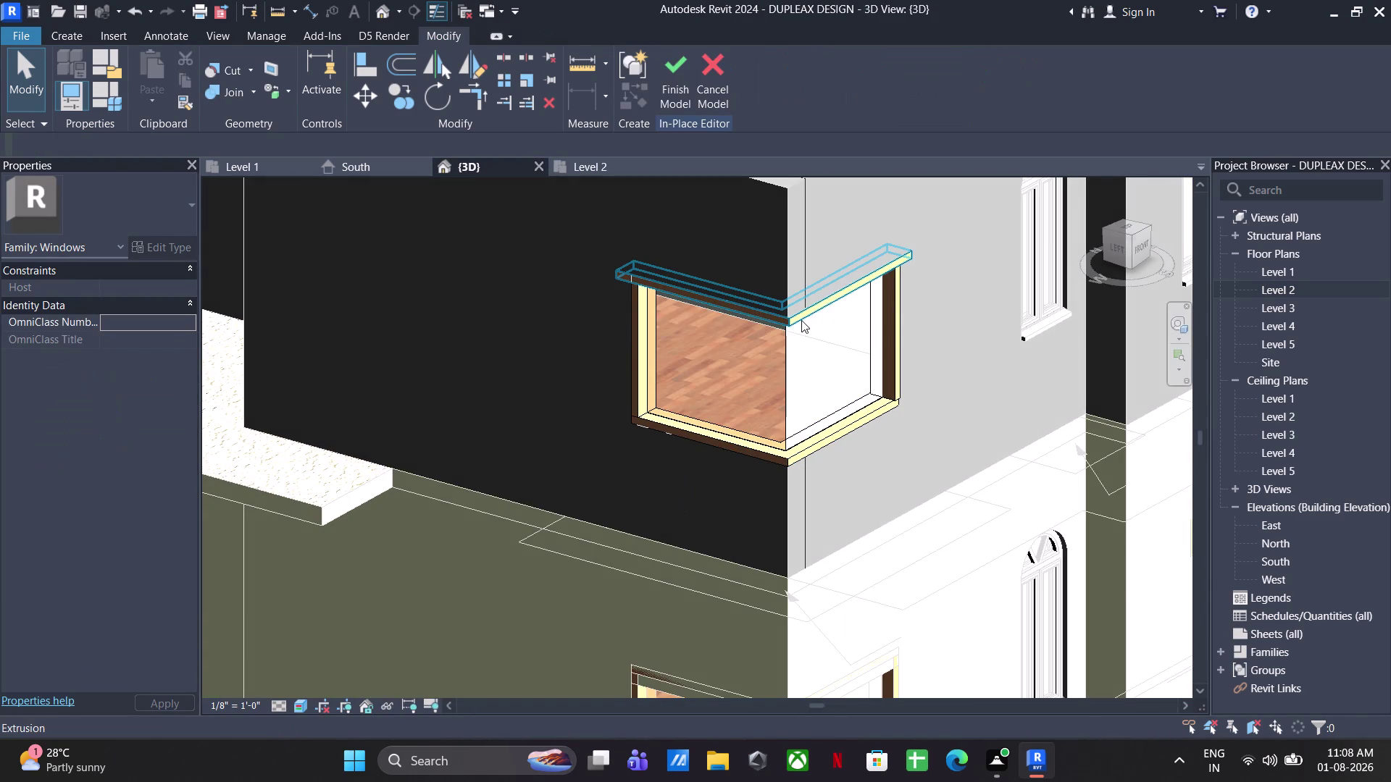
Open the top frame piece's sketch and select its lines in the Level 2 plan.
double_click(801, 320)
drag(680, 237, 547, 329)
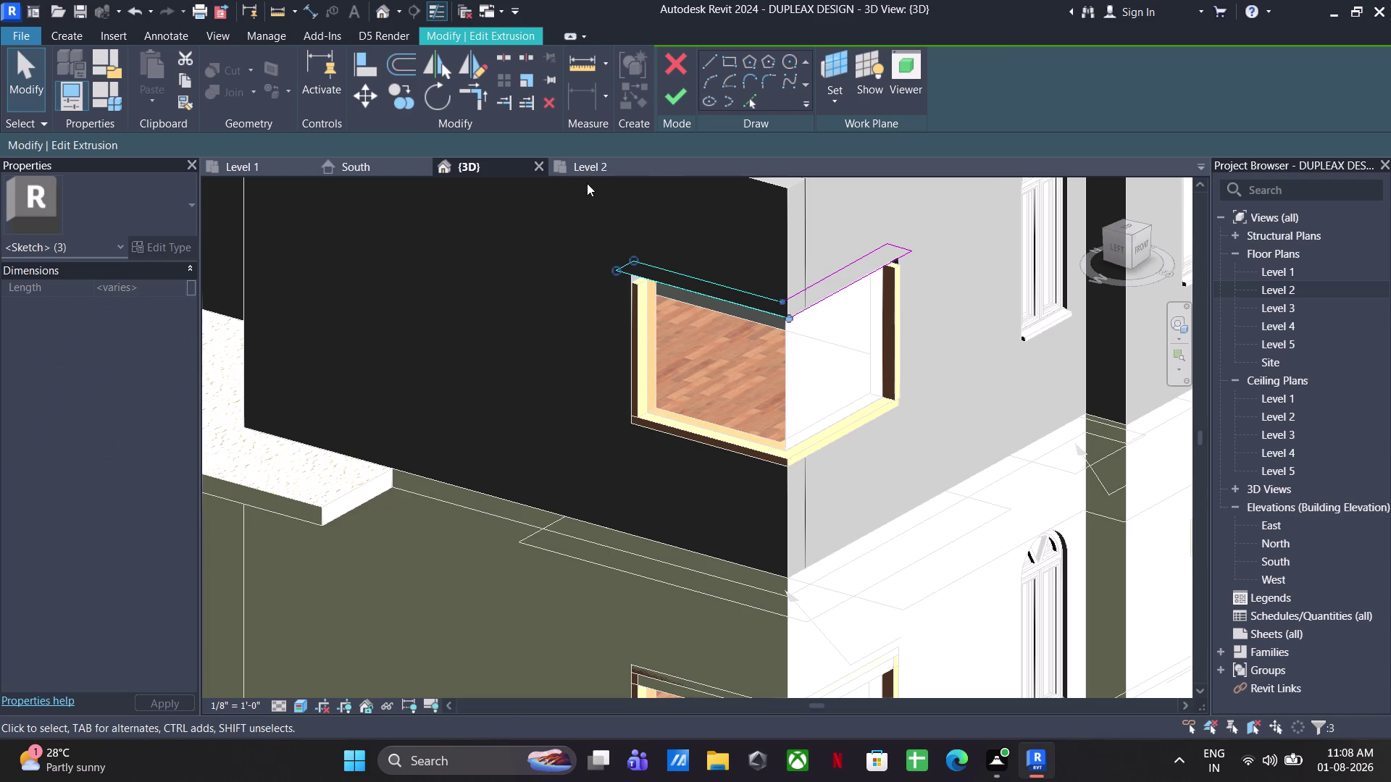
click(589, 164)
scroll(down, 3)
click(815, 574)
scroll(up, 3)
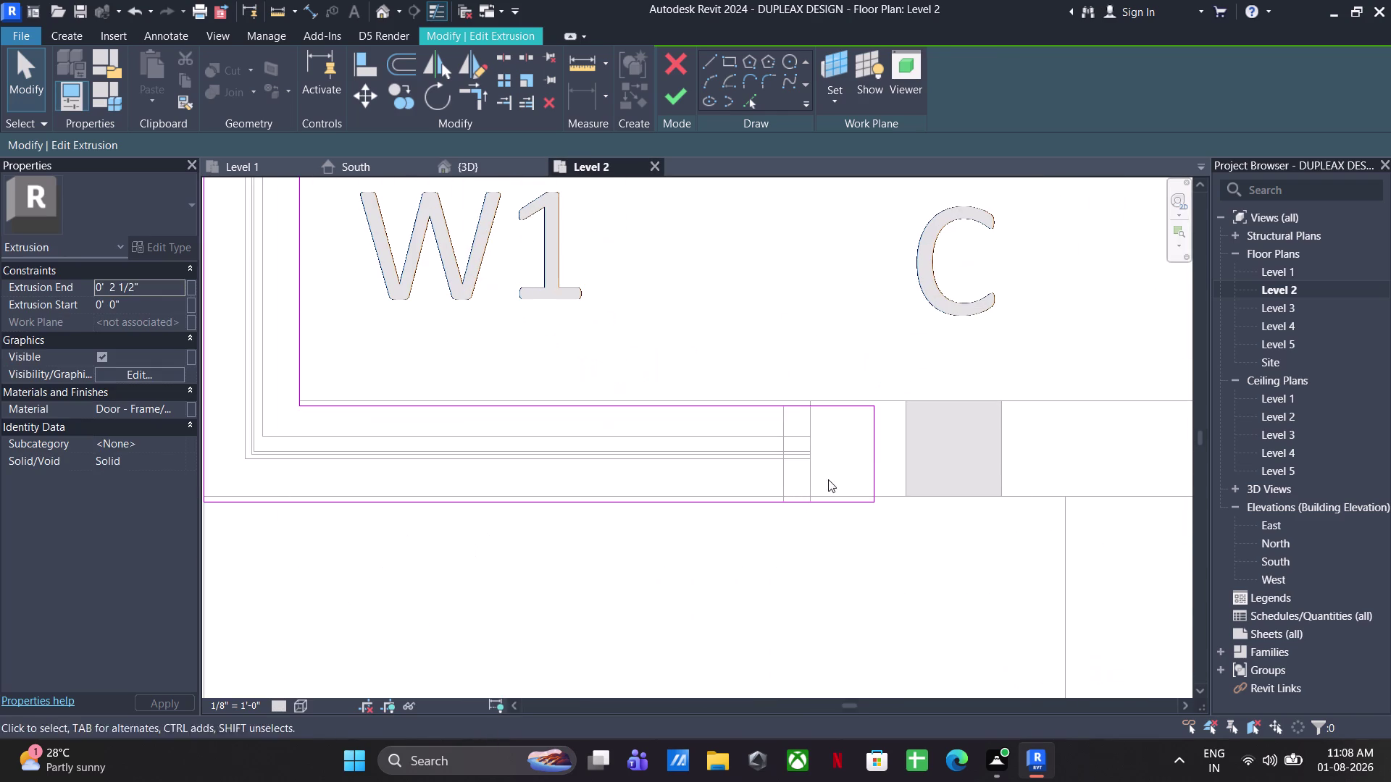
click(880, 451)
drag(869, 459, 808, 461)
click(879, 451)
drag(756, 344, 672, 517)
scroll(up, 3)
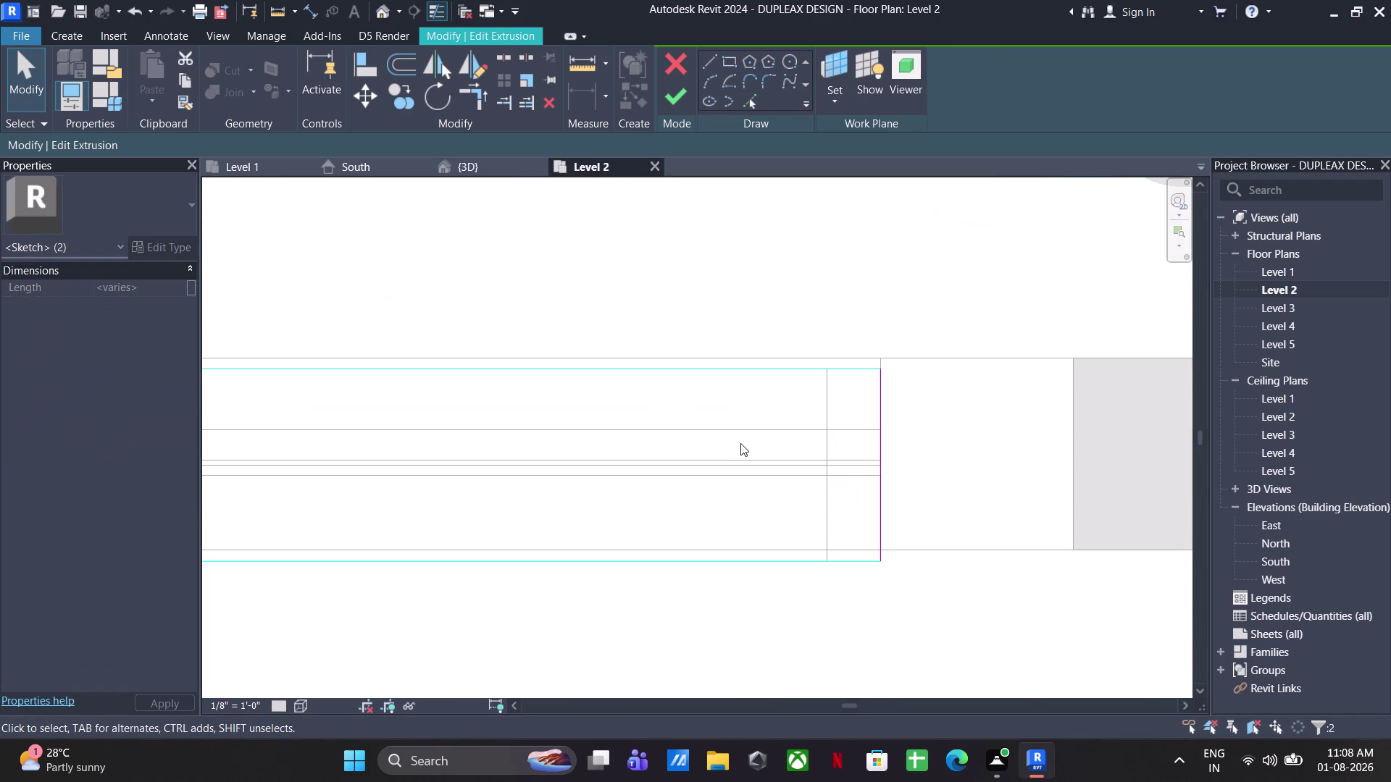
key(Up)
key(Up)
Move the sketch outline's top edge down to the window line and finish the sketch.
click(1007, 432)
scroll(down, 3)
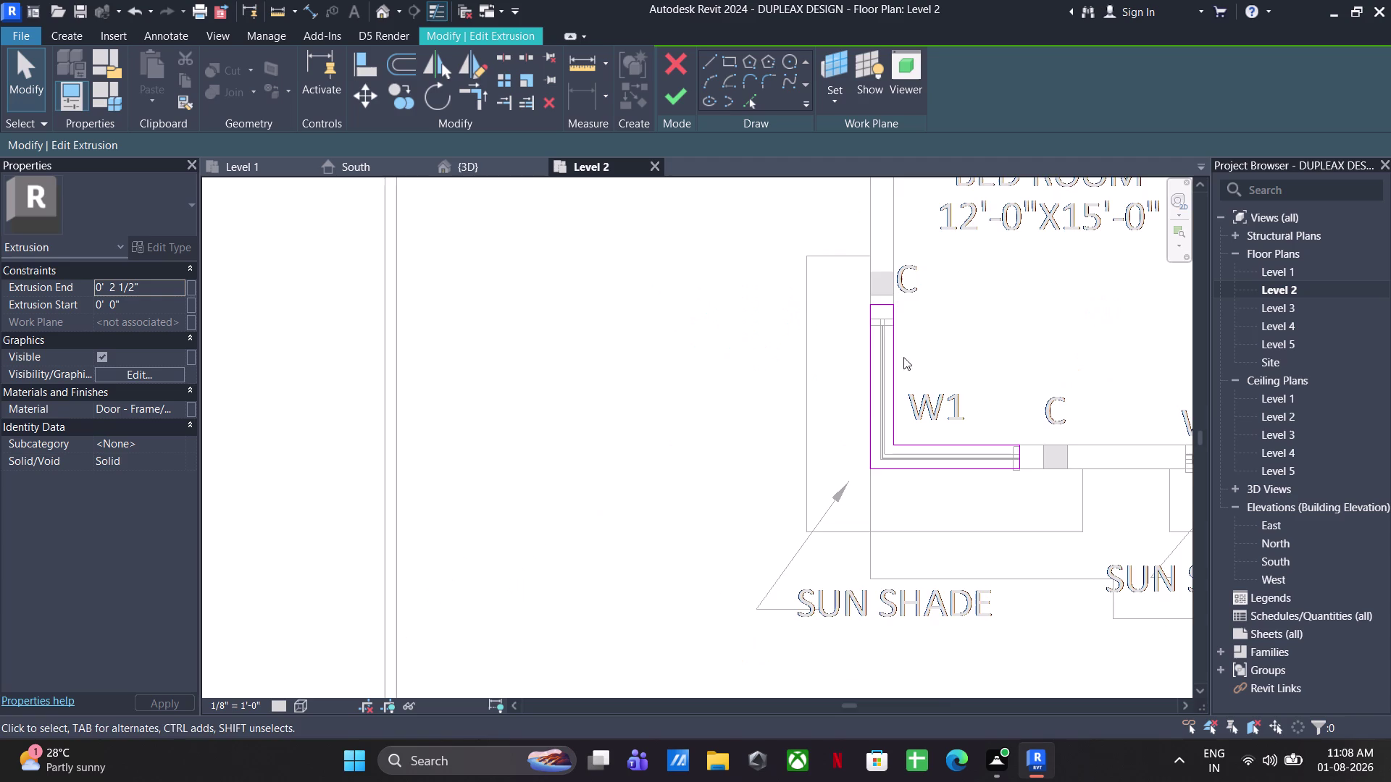
middle_drag(852, 322, 836, 454)
scroll(up, 3)
click(883, 391)
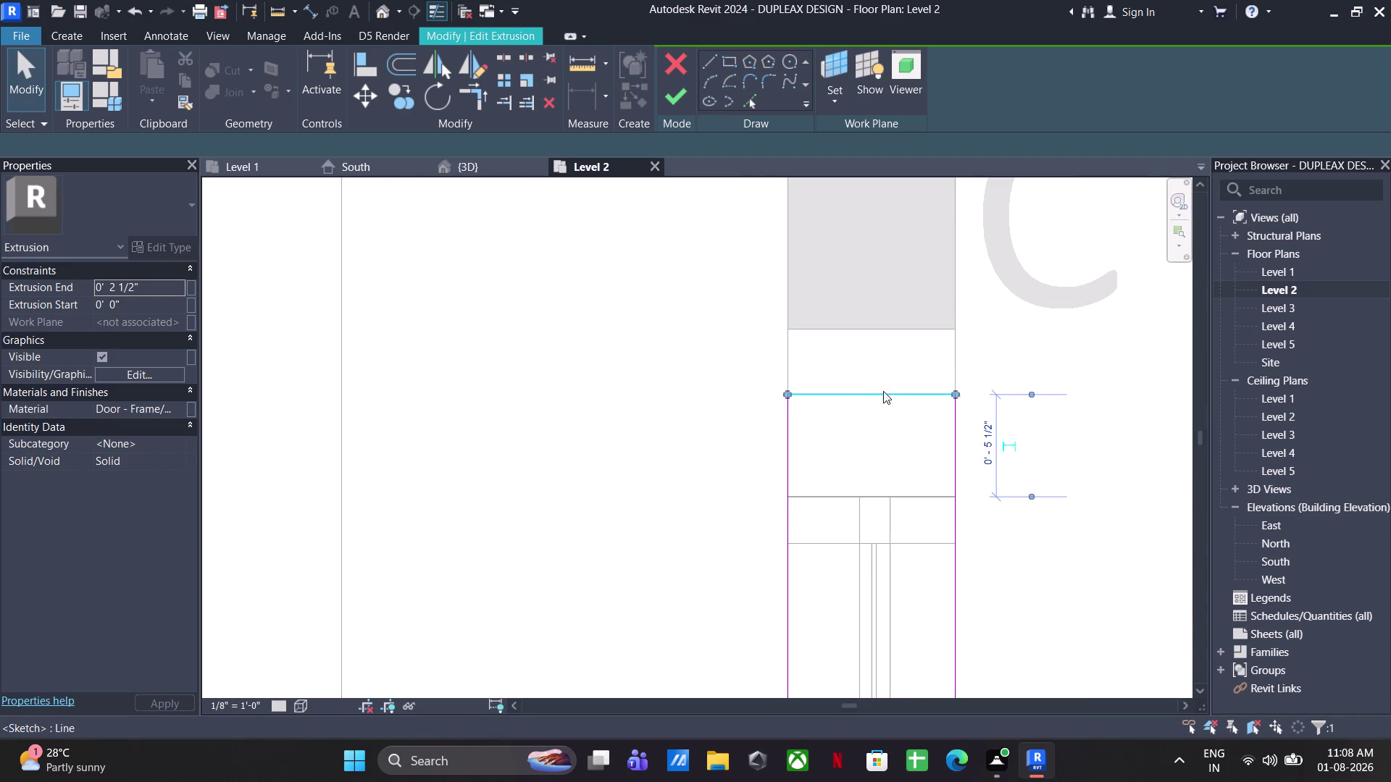
drag(861, 392, 862, 488)
click(988, 433)
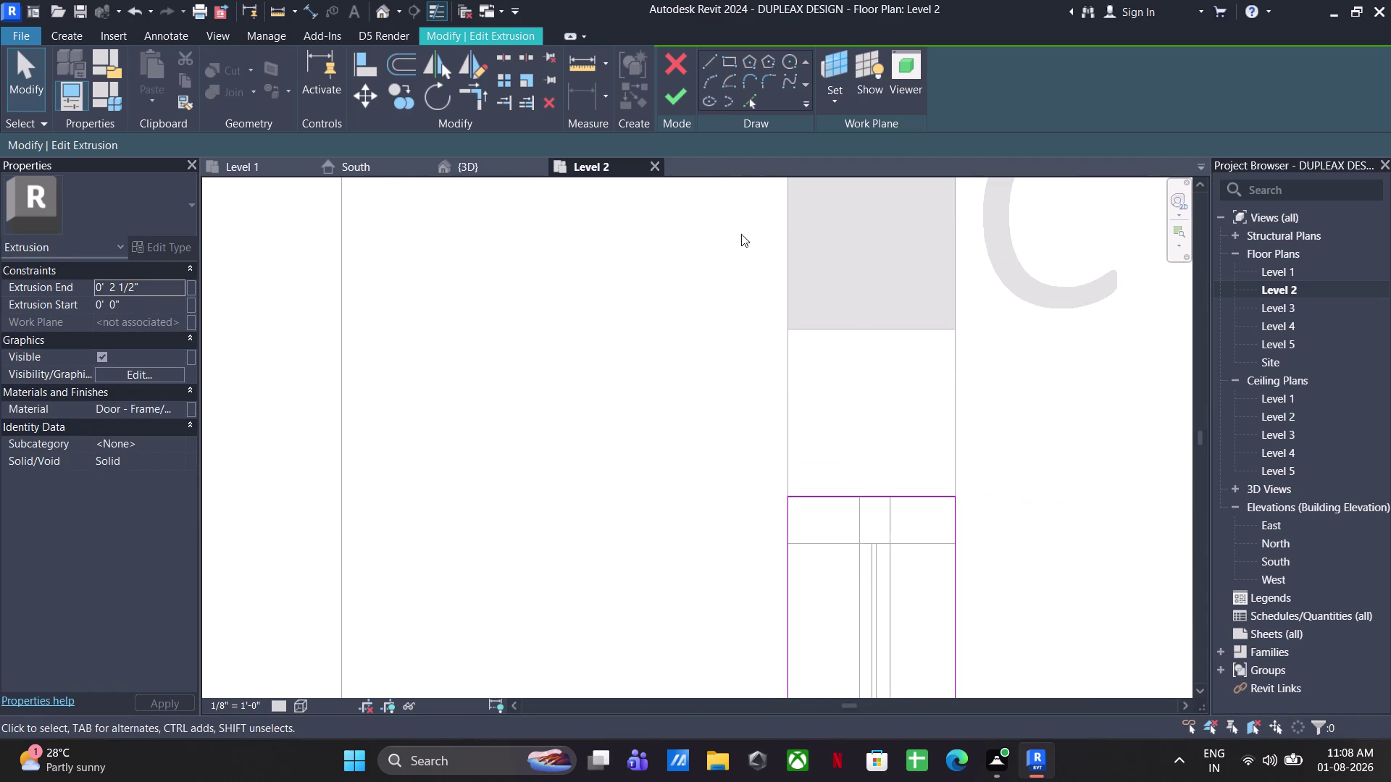
click(666, 94)
In the 3D view, finish the in-place window model.
scroll(down, 3)
click(658, 487)
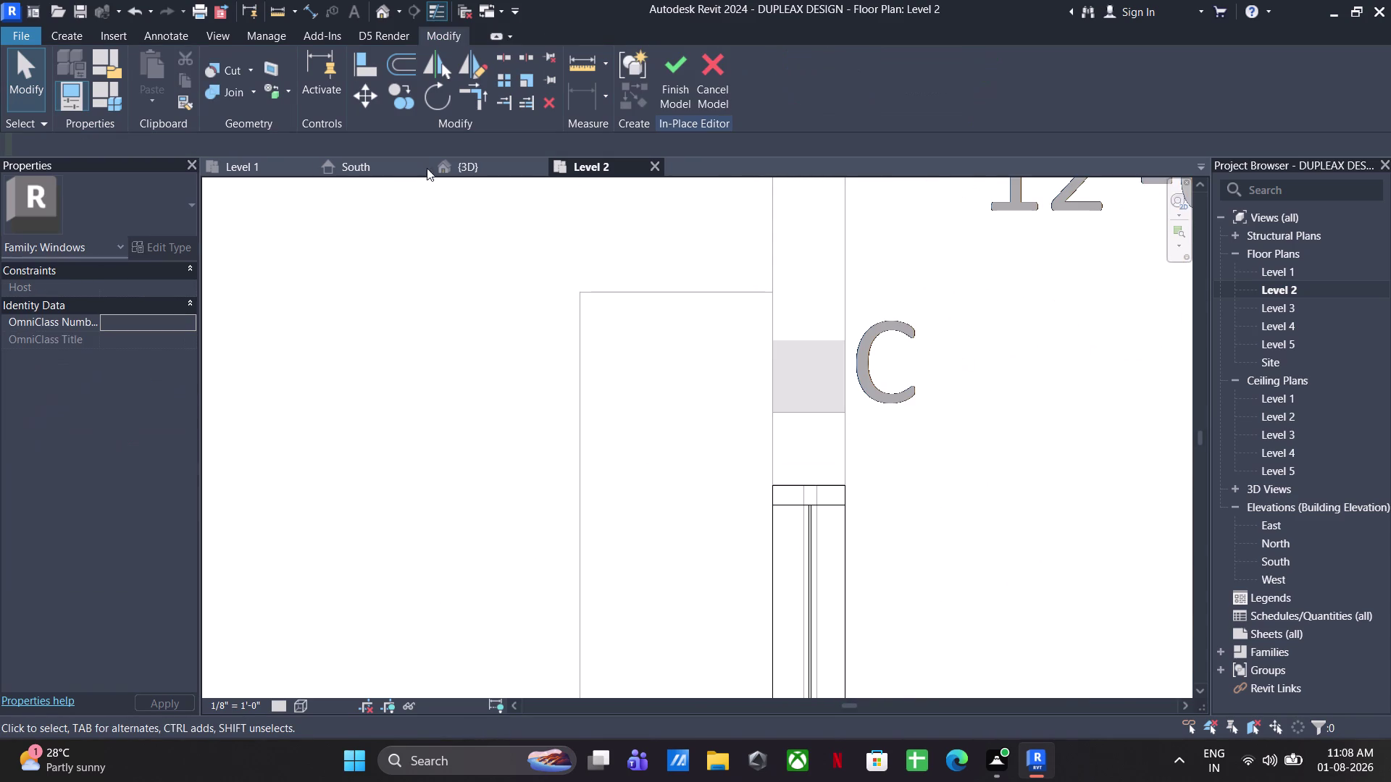
click(477, 166)
scroll(up, 3)
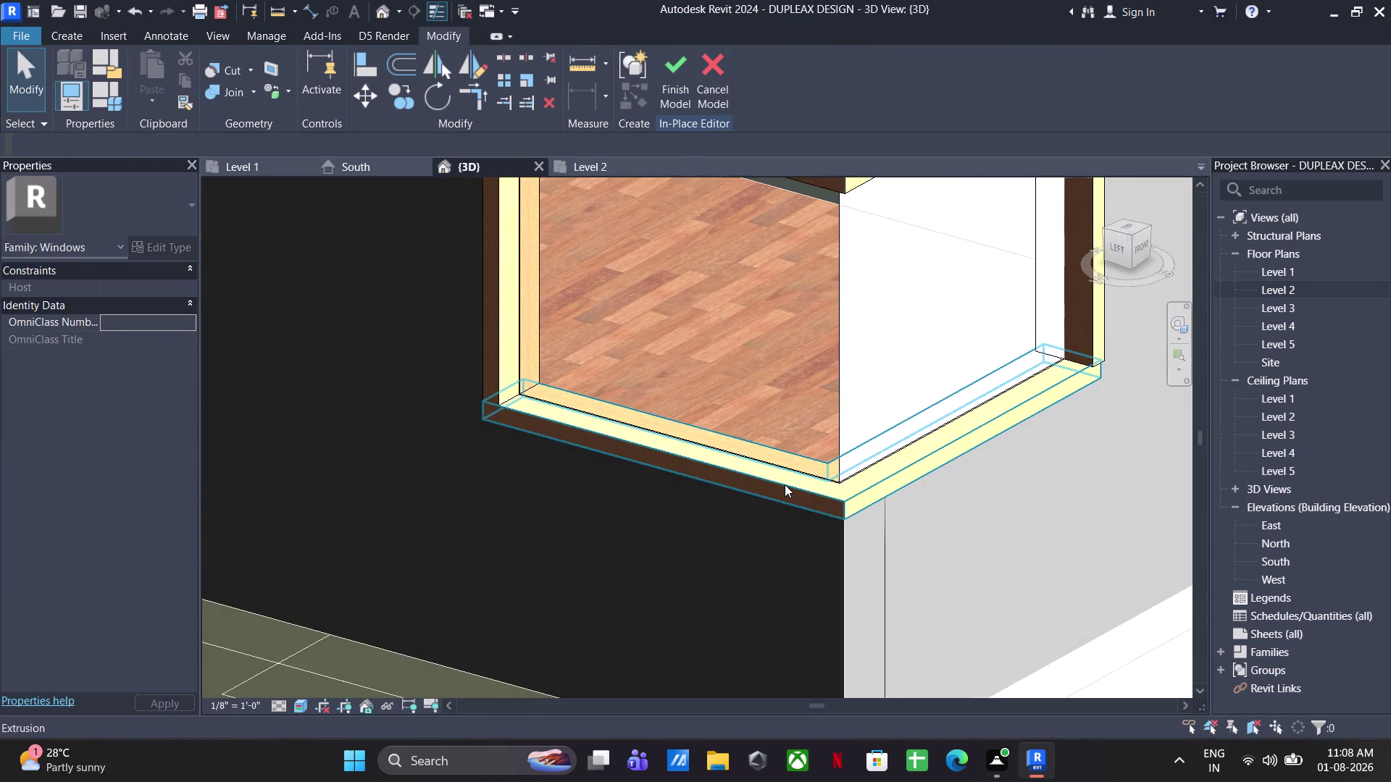
click(667, 74)
scroll(down, 3)
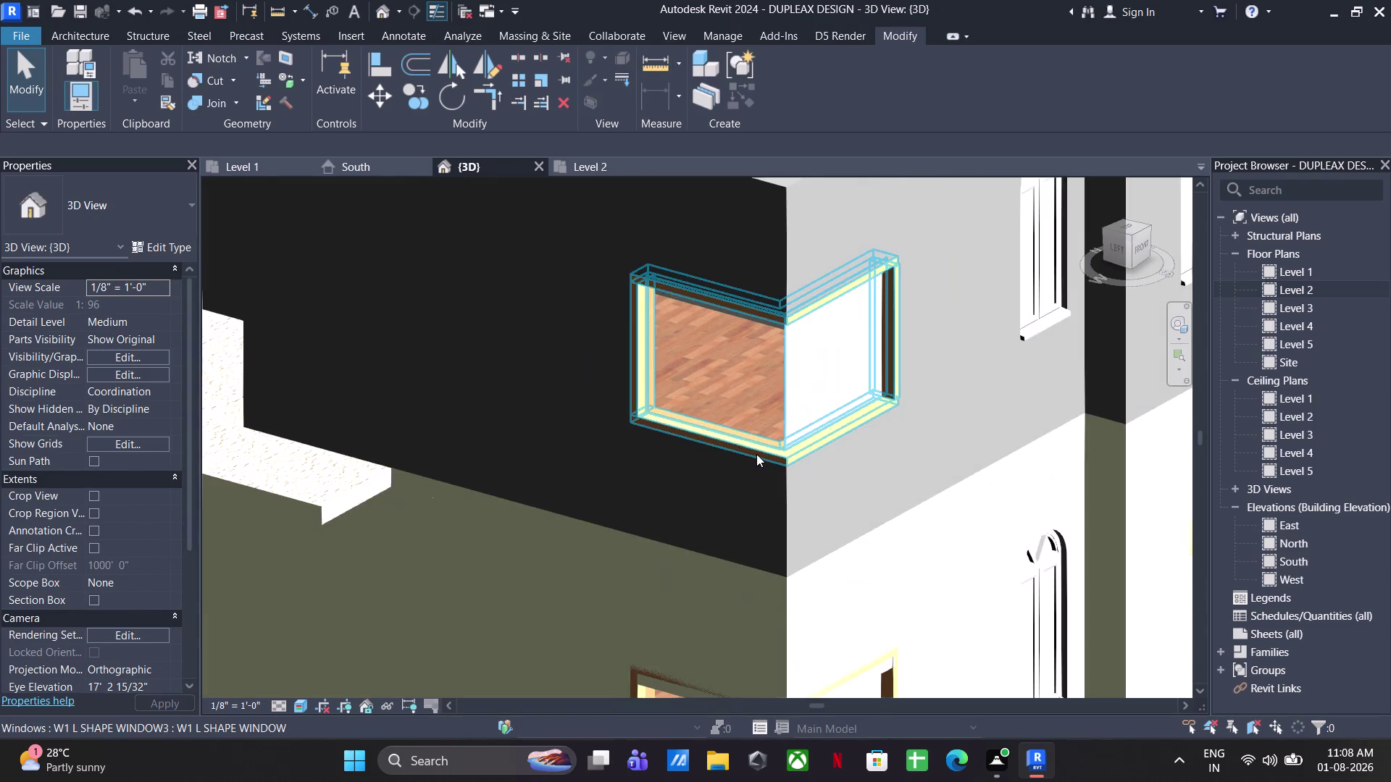
In the Level 2 plan, select the L-shaped window and start copying it from its corner.
click(757, 454)
scroll(down, 3)
click(606, 158)
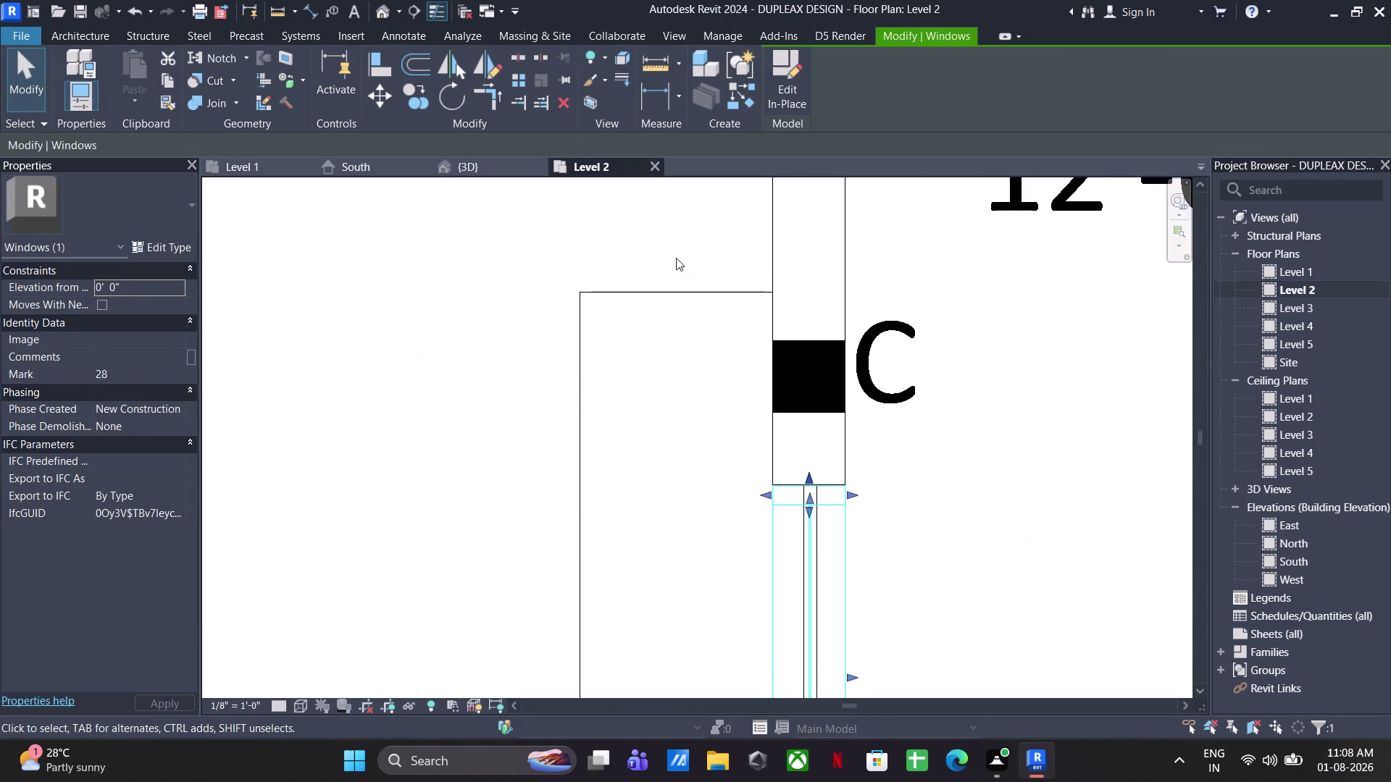
scroll(down, 3)
click(413, 88)
scroll(up, 3)
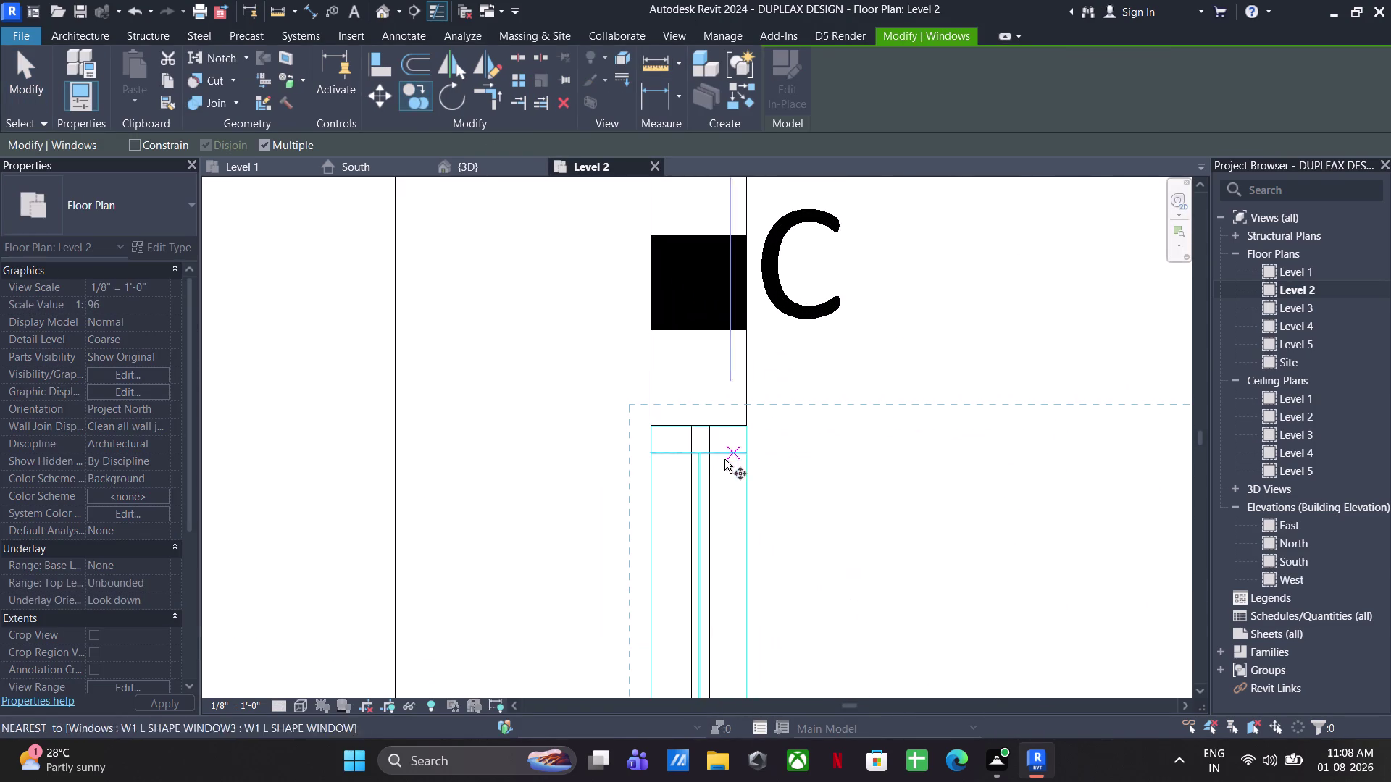
click(652, 420)
scroll(down, 3)
Pan along the window to the W1 corner window and cancel the copy.
middle_drag(674, 263, 700, 700)
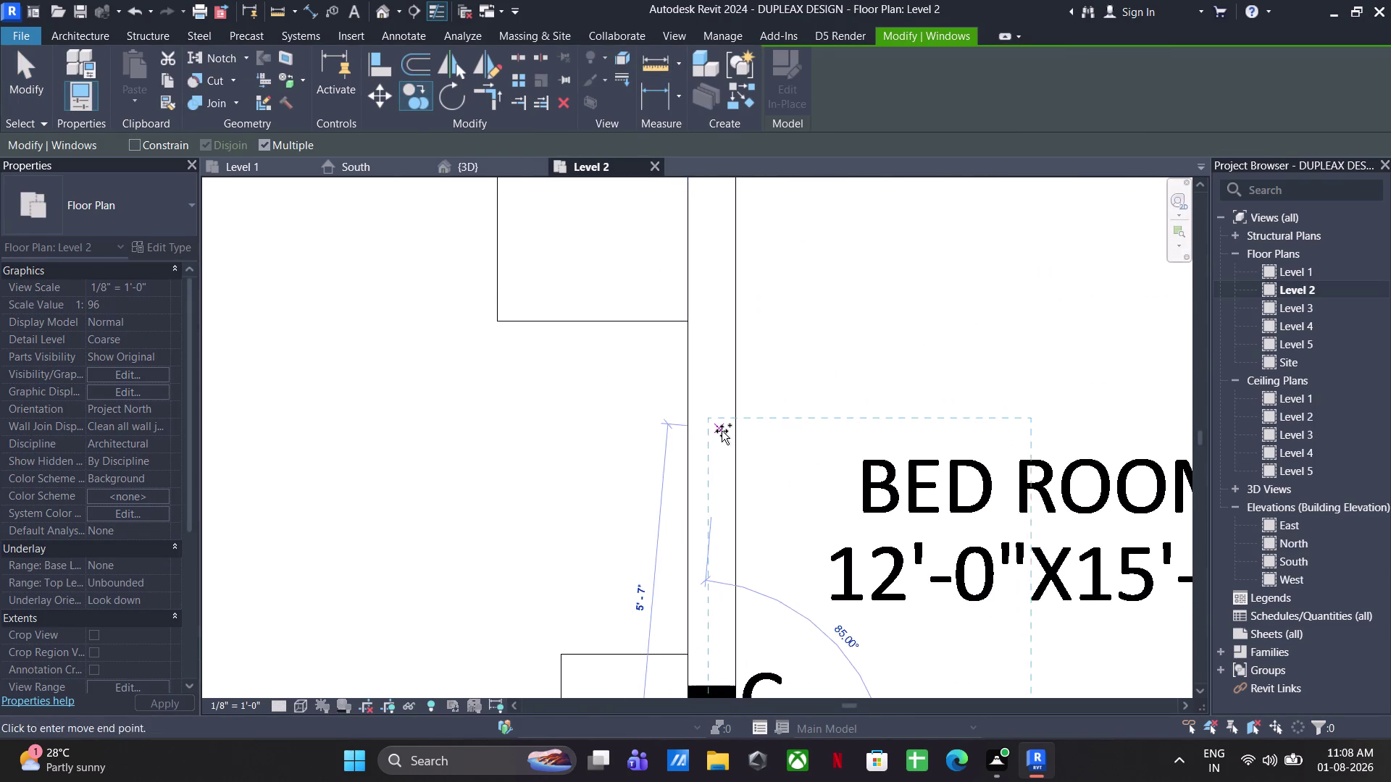
middle_drag(723, 431, 805, 781)
middle_drag(817, 369, 775, 781)
middle_drag(699, 398, 679, 766)
middle_drag(827, 354, 771, 657)
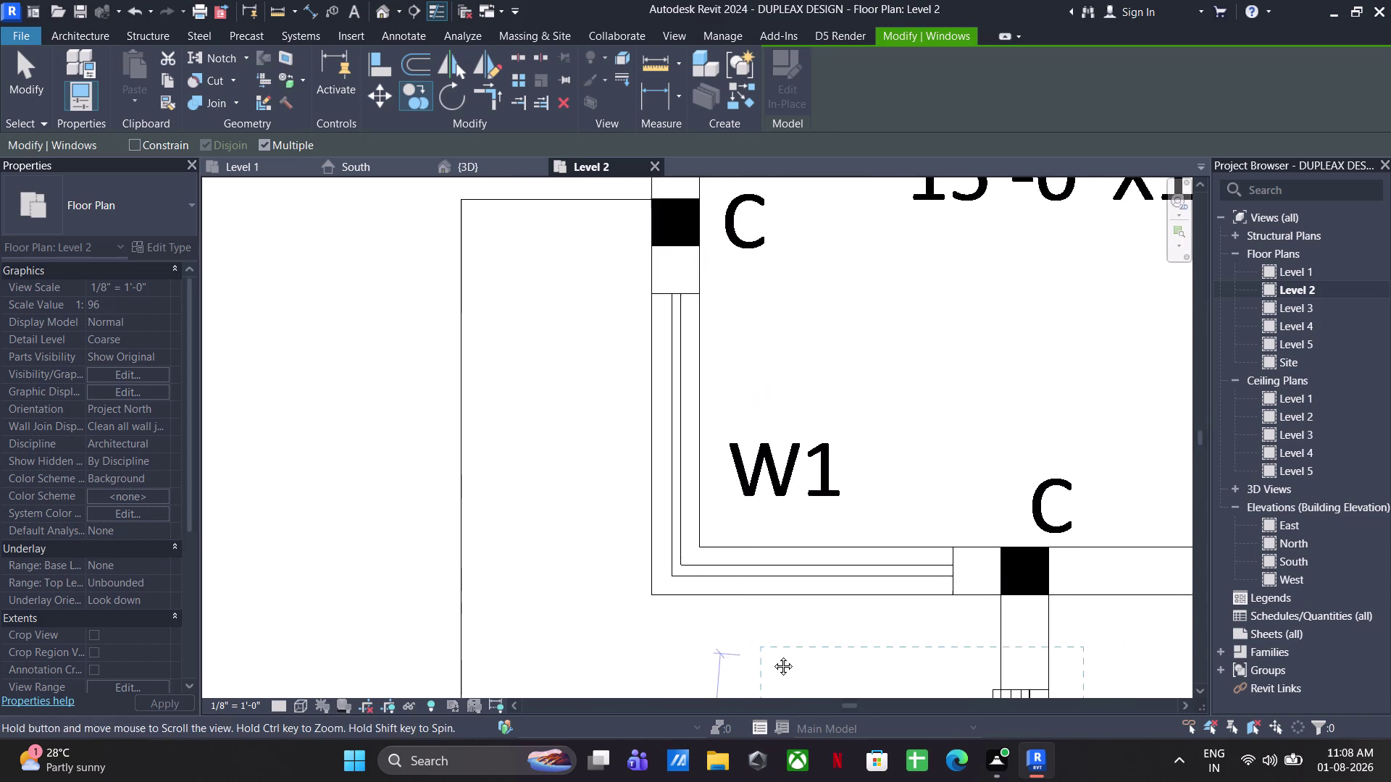
middle_drag(771, 657, 772, 656)
scroll(down, 3)
click(664, 321)
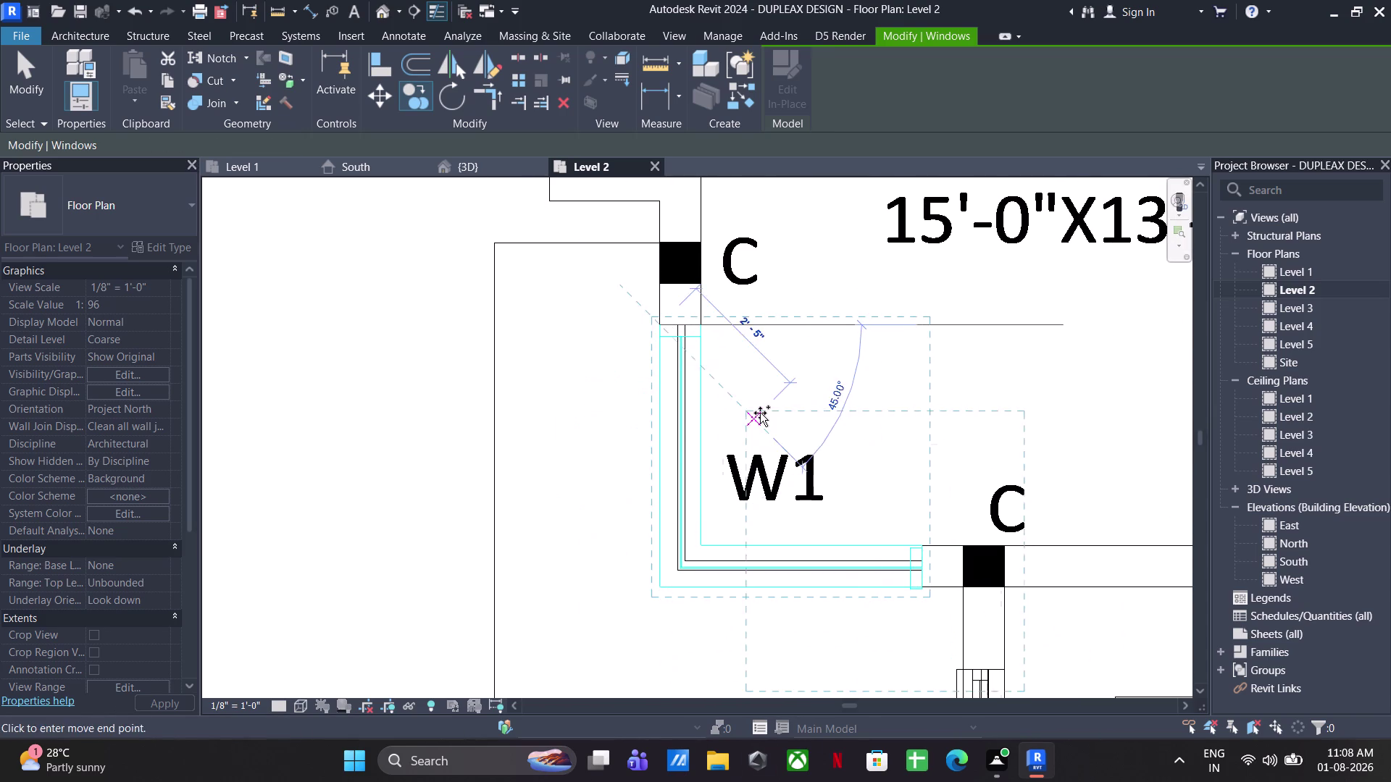
key(Escape)
key(Escape)
key(Escape)
key(Escape)
key(Escape)
Edit the W1 window in place and nudge the frame's small end extrusion up twice.
scroll(up, 3)
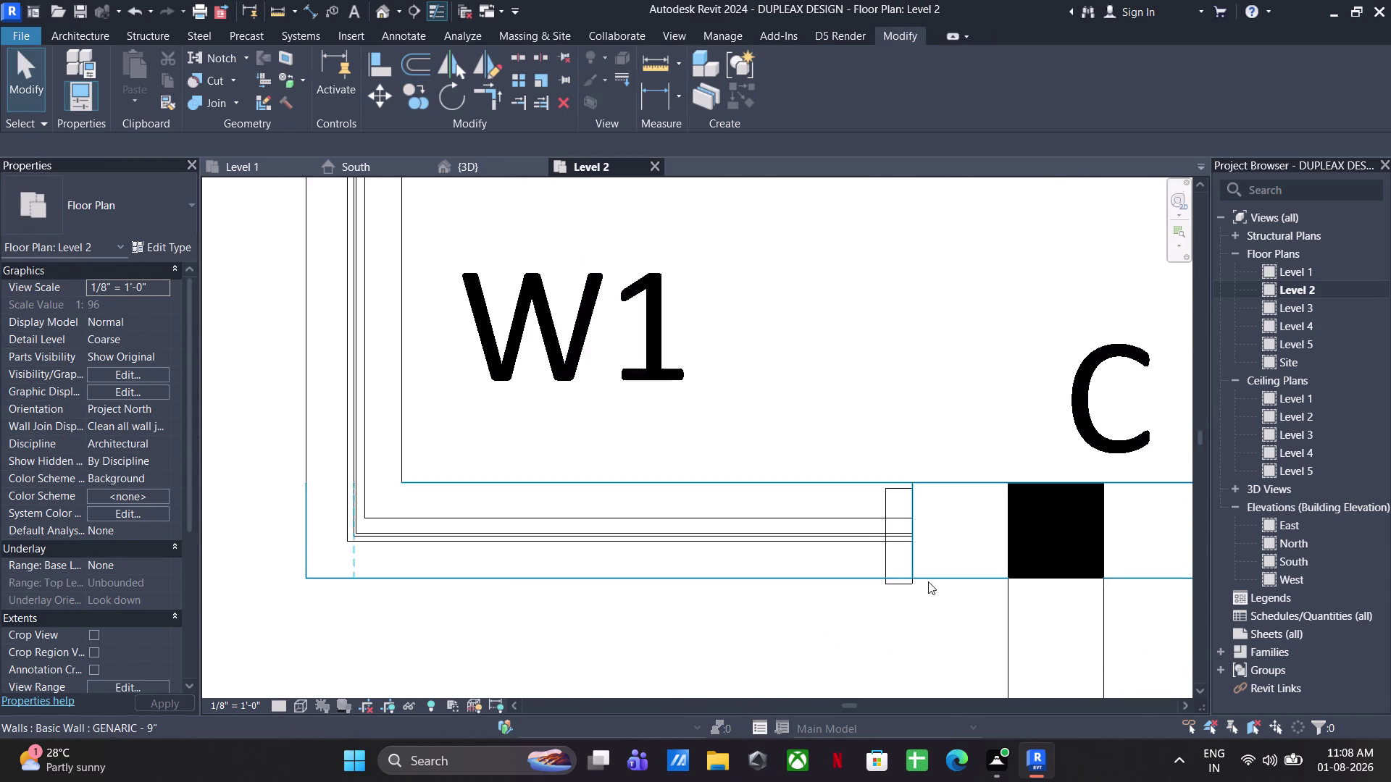
double_click(857, 579)
scroll(up, 3)
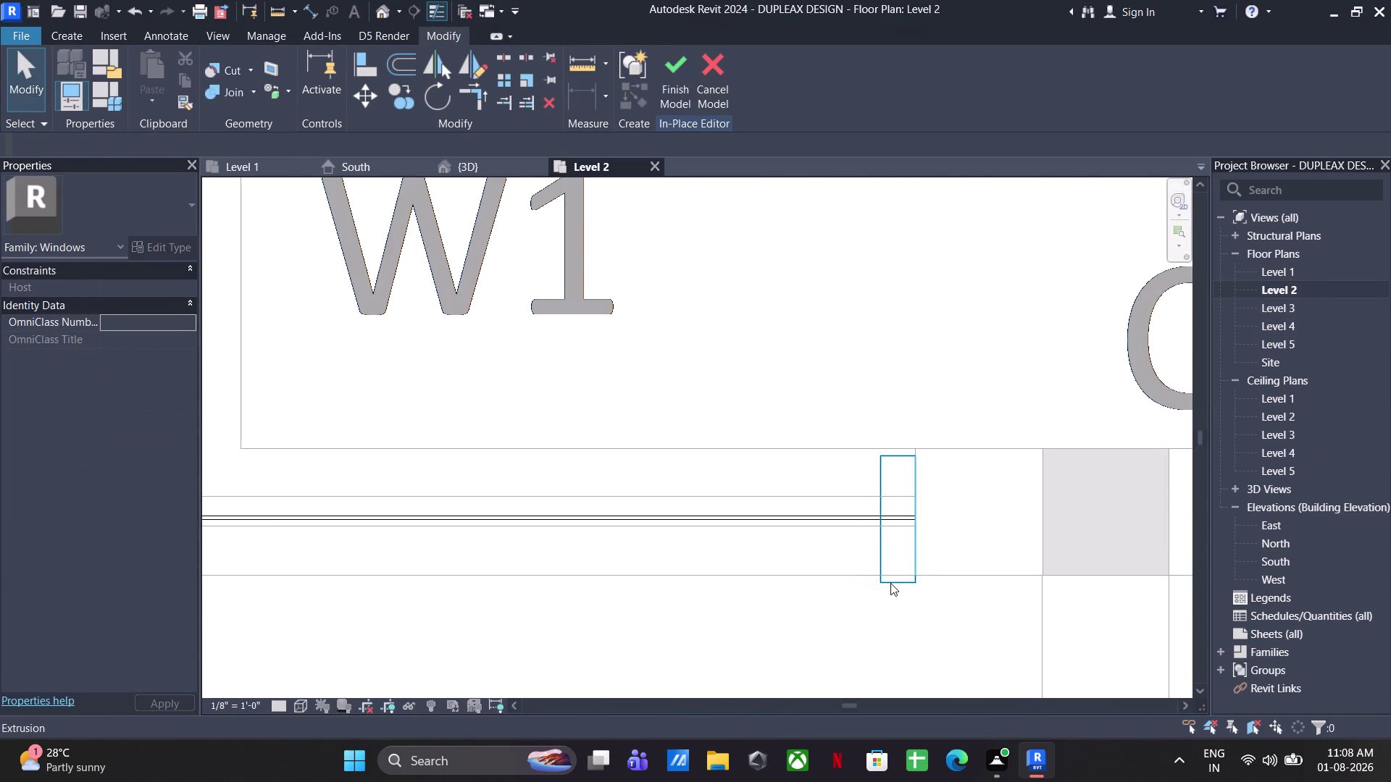
click(890, 583)
key(Up)
key(Up)
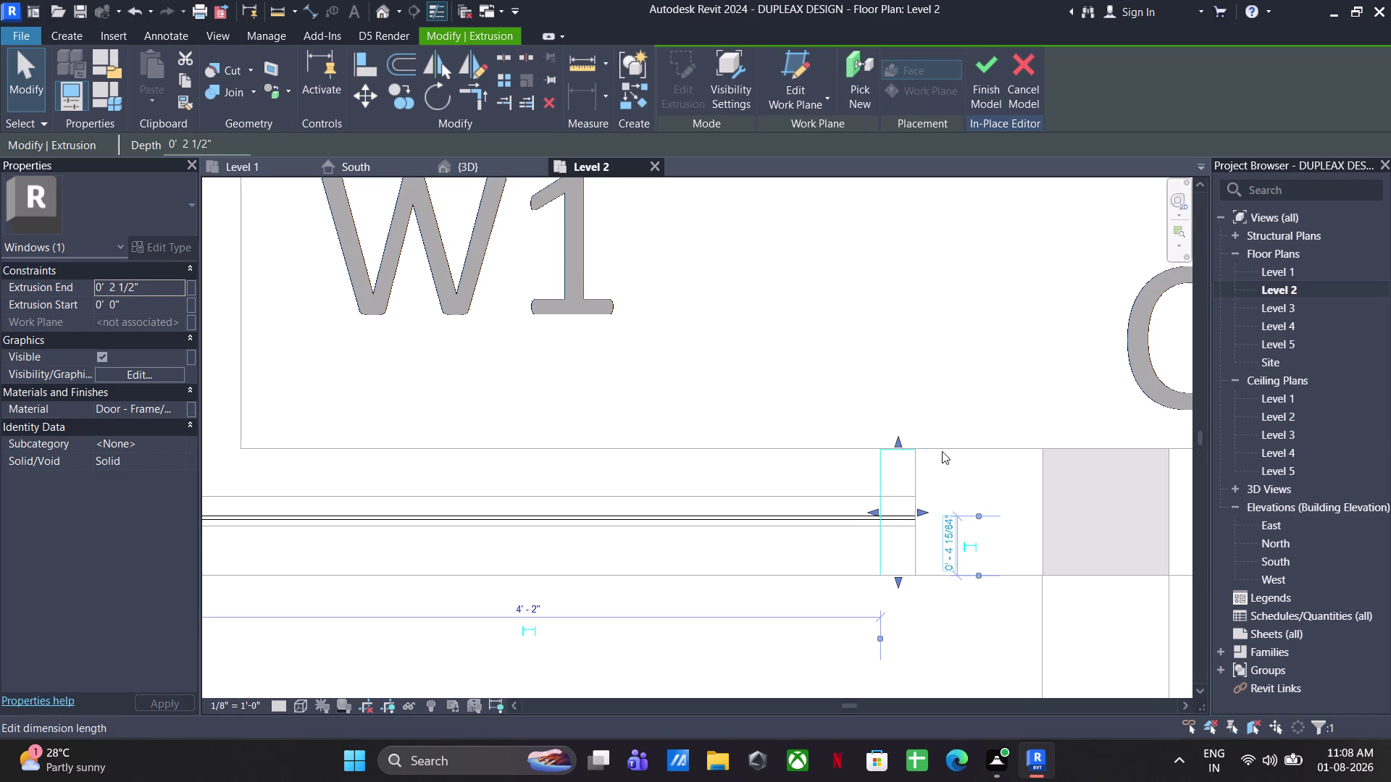
click(915, 298)
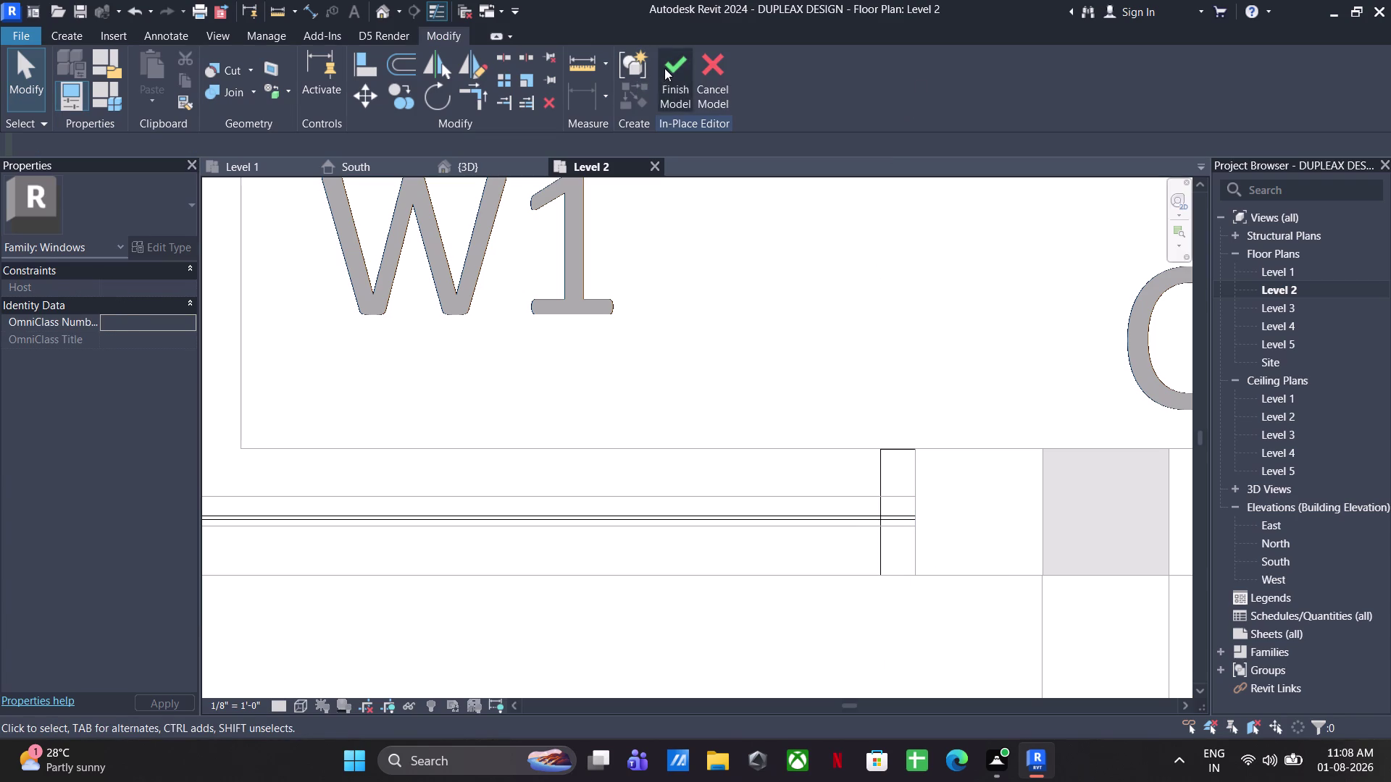
Finish the in-place model and return to the {3D} view of the duplex.
click(665, 68)
click(912, 251)
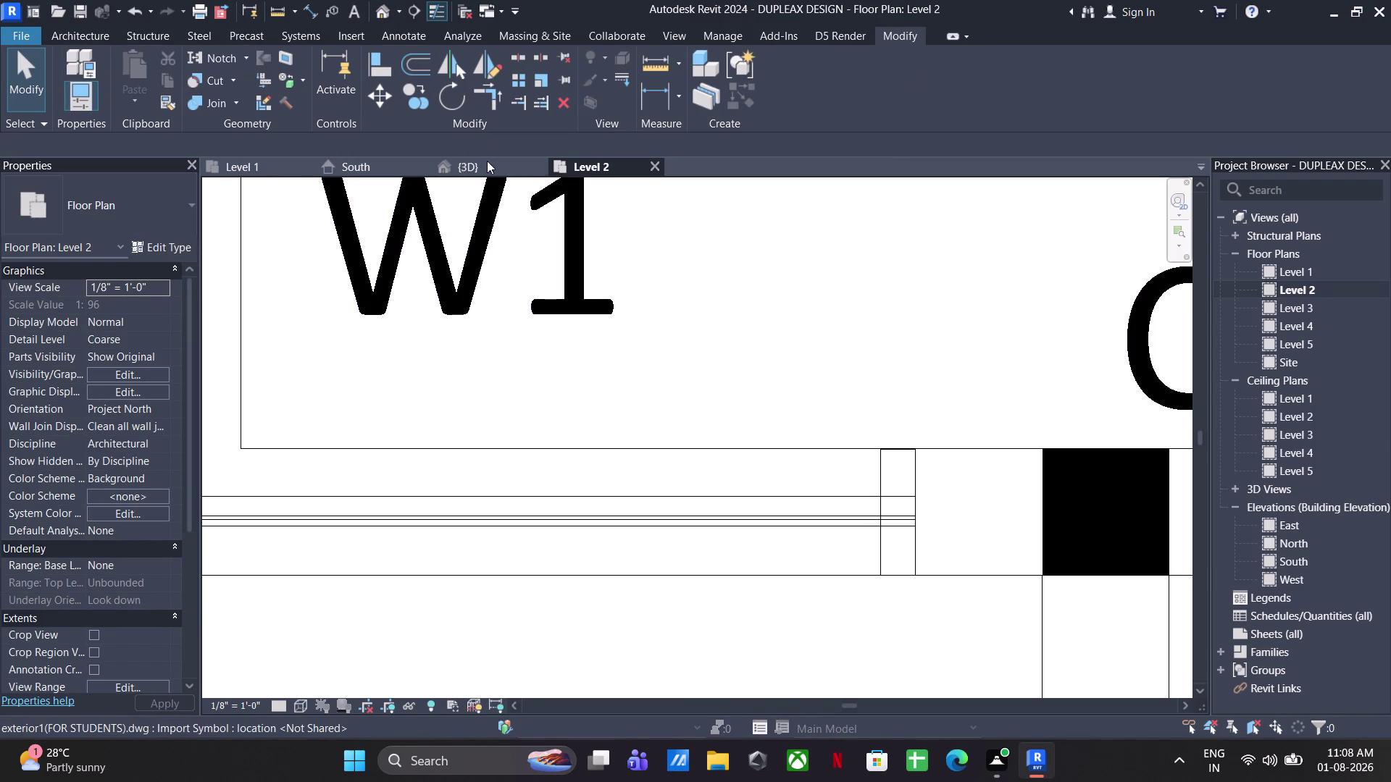
click(486, 160)
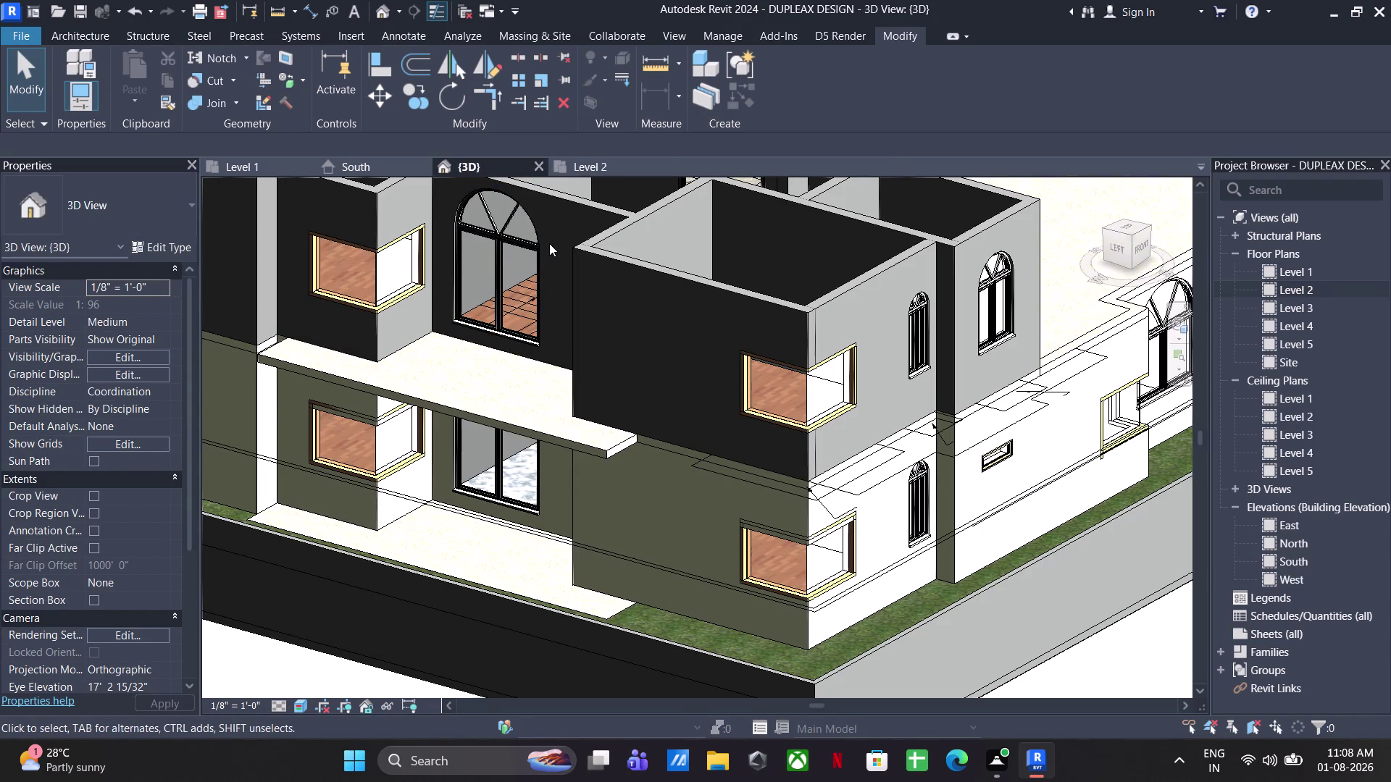
Using Paint (PT) with OUTER WALL PAINT, paint the front projecting wall faces.
scroll(down, 3)
middle_drag(550, 326, 531, 453)
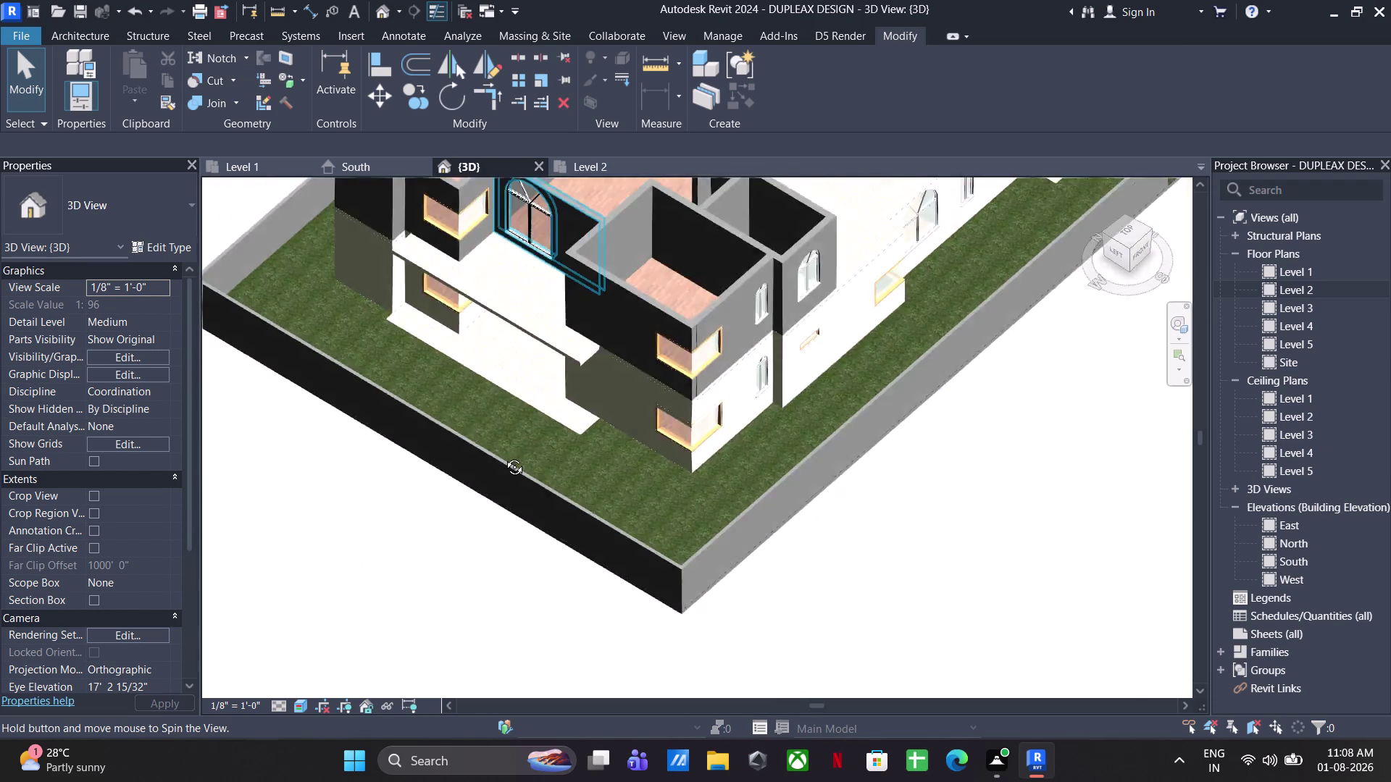
middle_drag(531, 453, 561, 348)
middle_drag(576, 401, 609, 558)
middle_drag(580, 540, 572, 539)
text(PT)
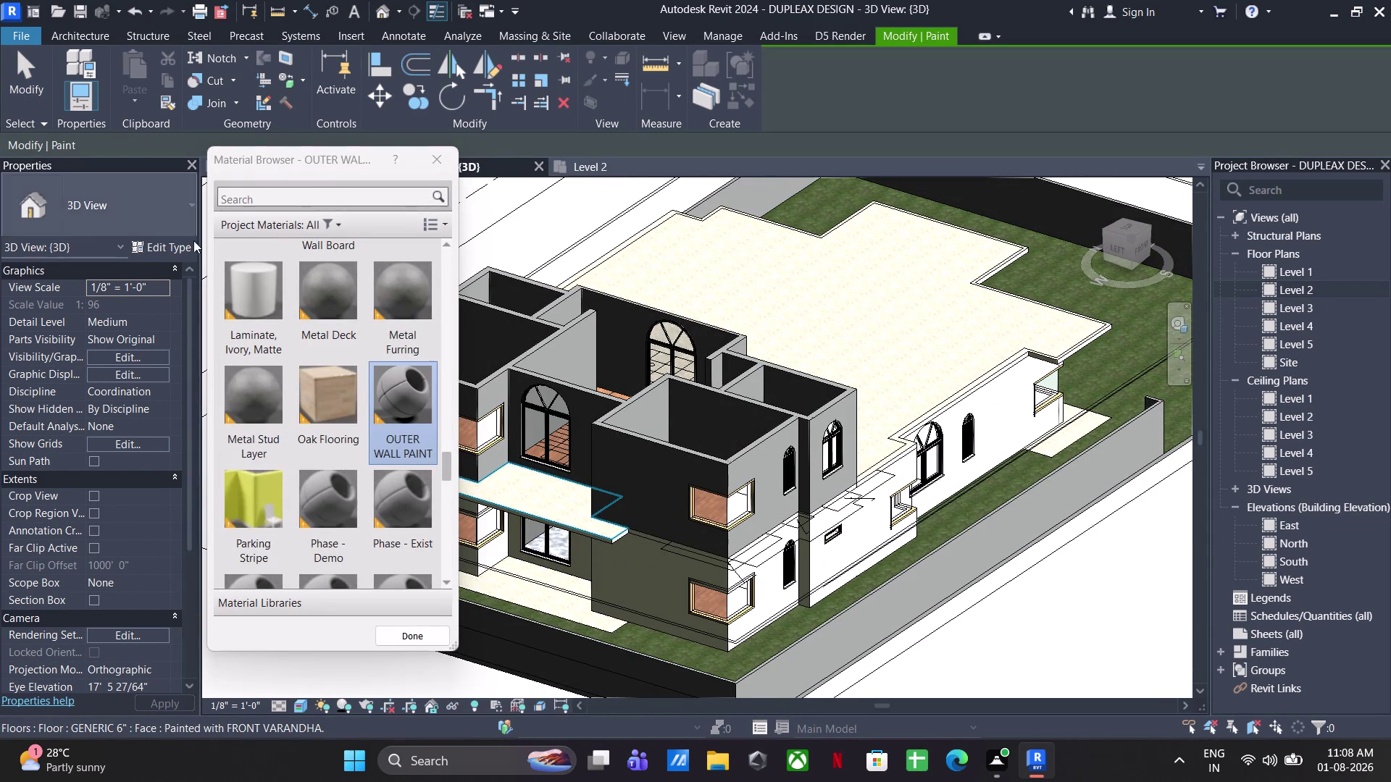
click(415, 501)
scroll(up, 3)
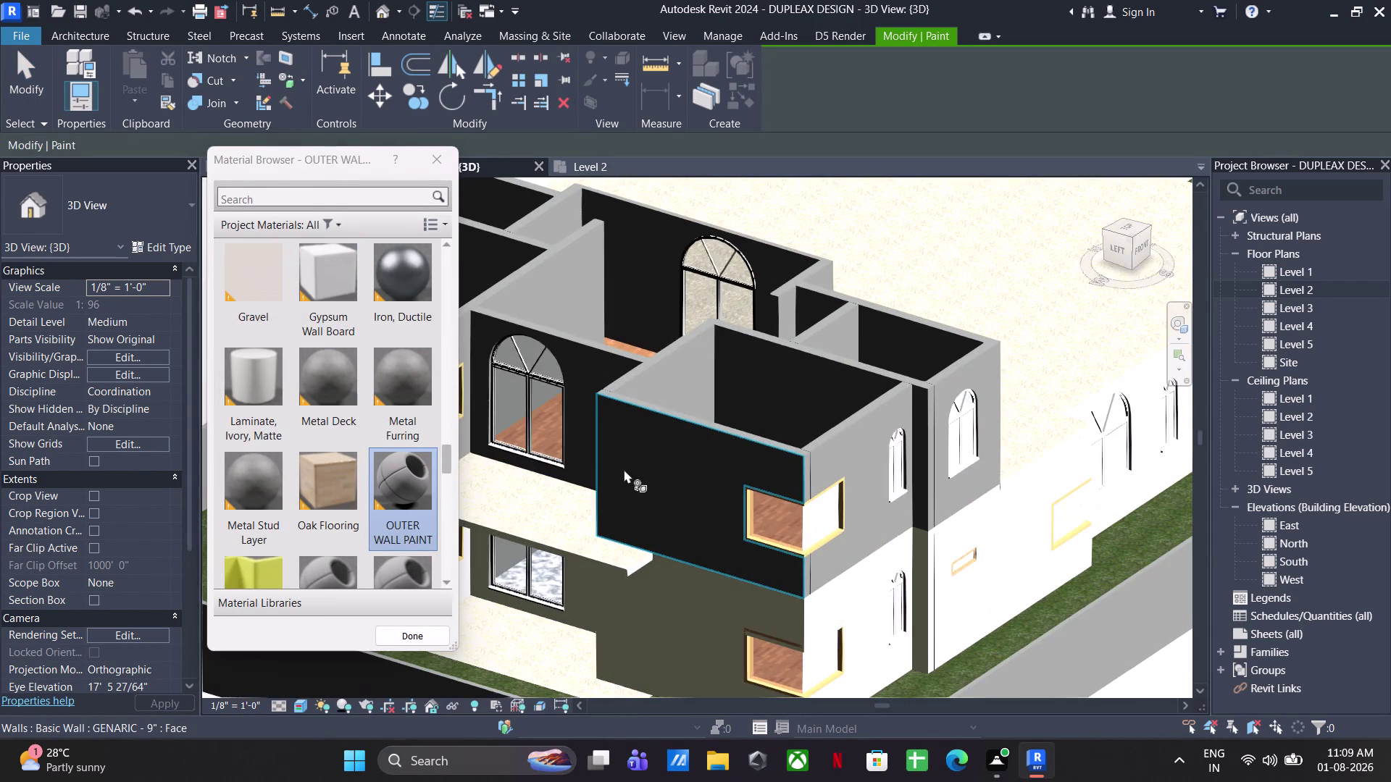
click(623, 469)
click(855, 534)
Paint the wall faces beside the window and the outer walls on the next side.
scroll(up, 3)
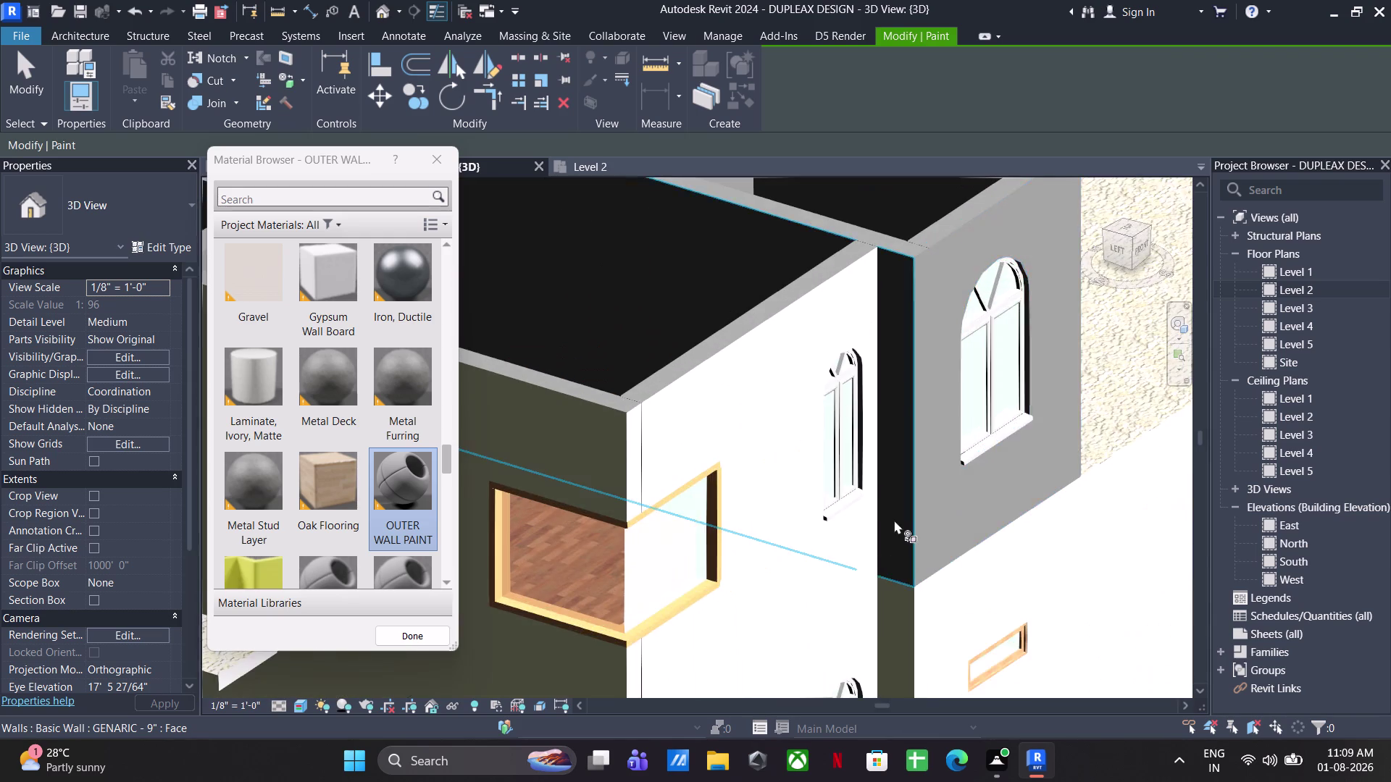
click(894, 520)
click(949, 512)
scroll(down, 3)
middle_drag(980, 533, 723, 547)
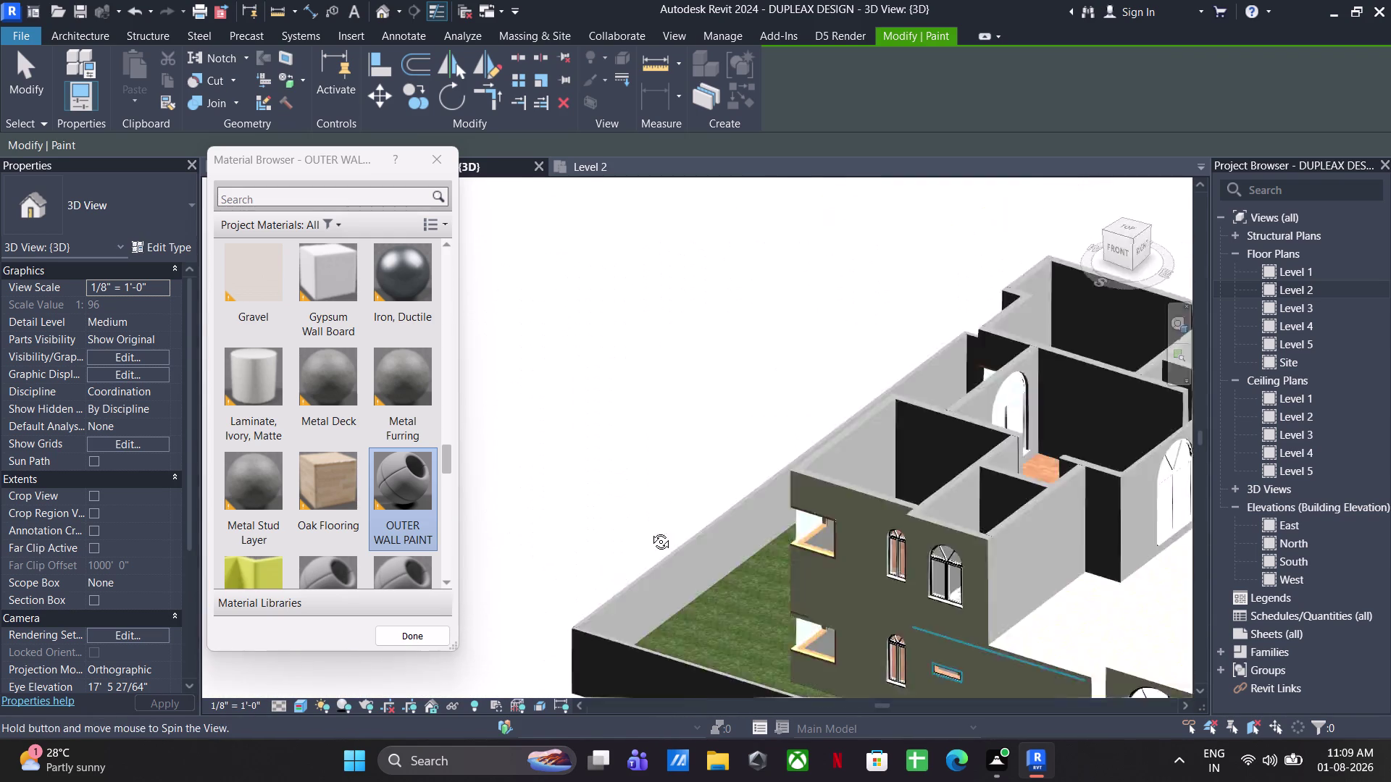
middle_drag(722, 547, 597, 514)
click(932, 608)
click(1075, 607)
Paint the arched-window wall, the narrow outer wall faces and another side's wall.
middle_drag(1066, 607, 569, 563)
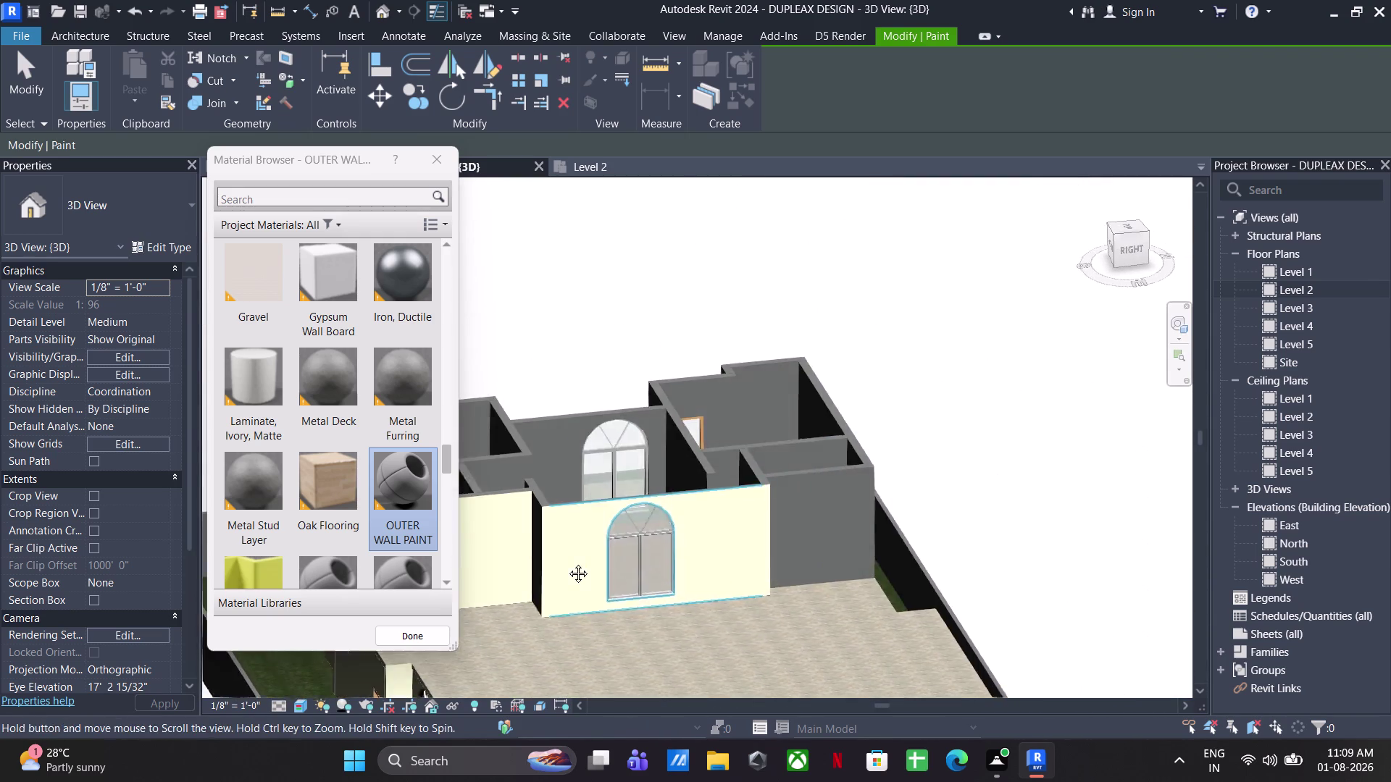
middle_drag(569, 563, 566, 562)
middle_drag(811, 577, 598, 643)
middle_drag(604, 644, 981, 453)
scroll(up, 3)
click(626, 549)
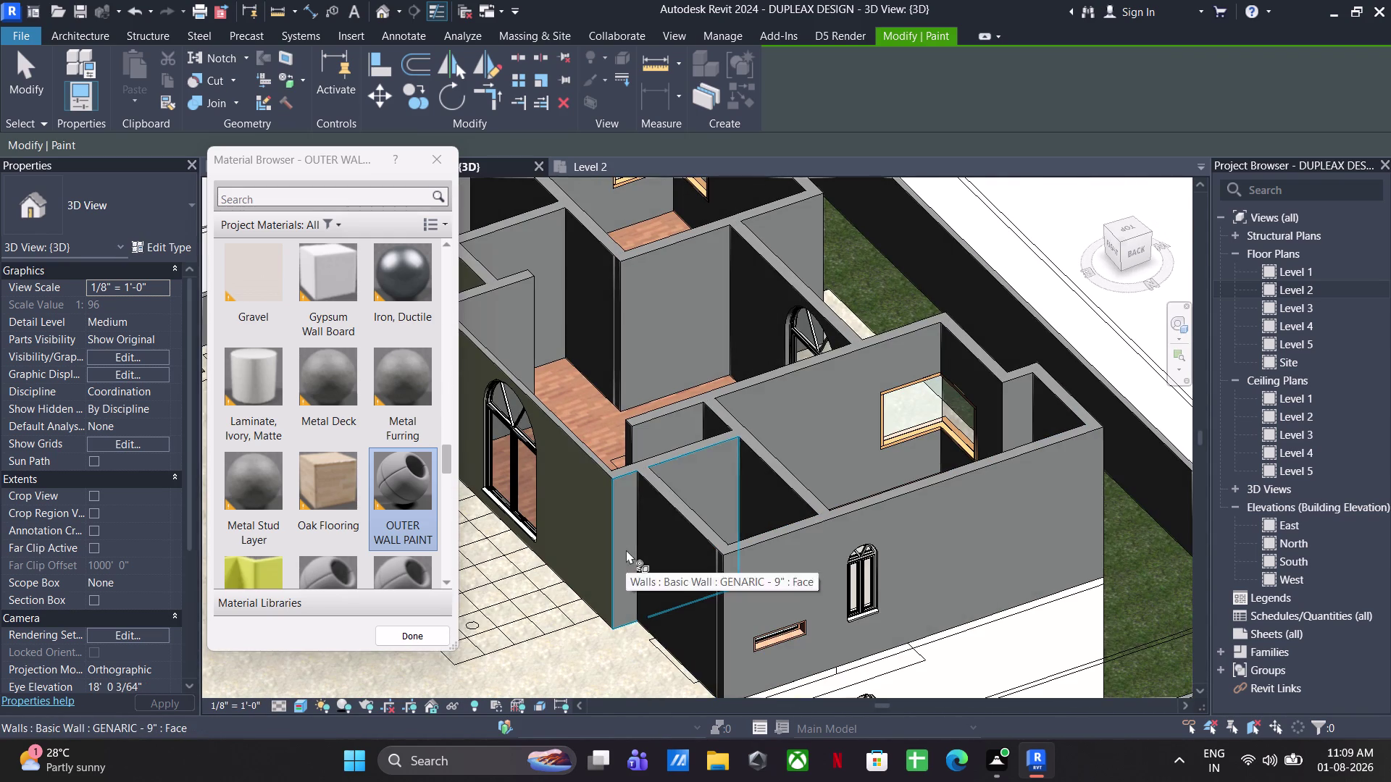
click(674, 580)
click(776, 581)
scroll(down, 3)
middle_drag(1060, 556, 727, 586)
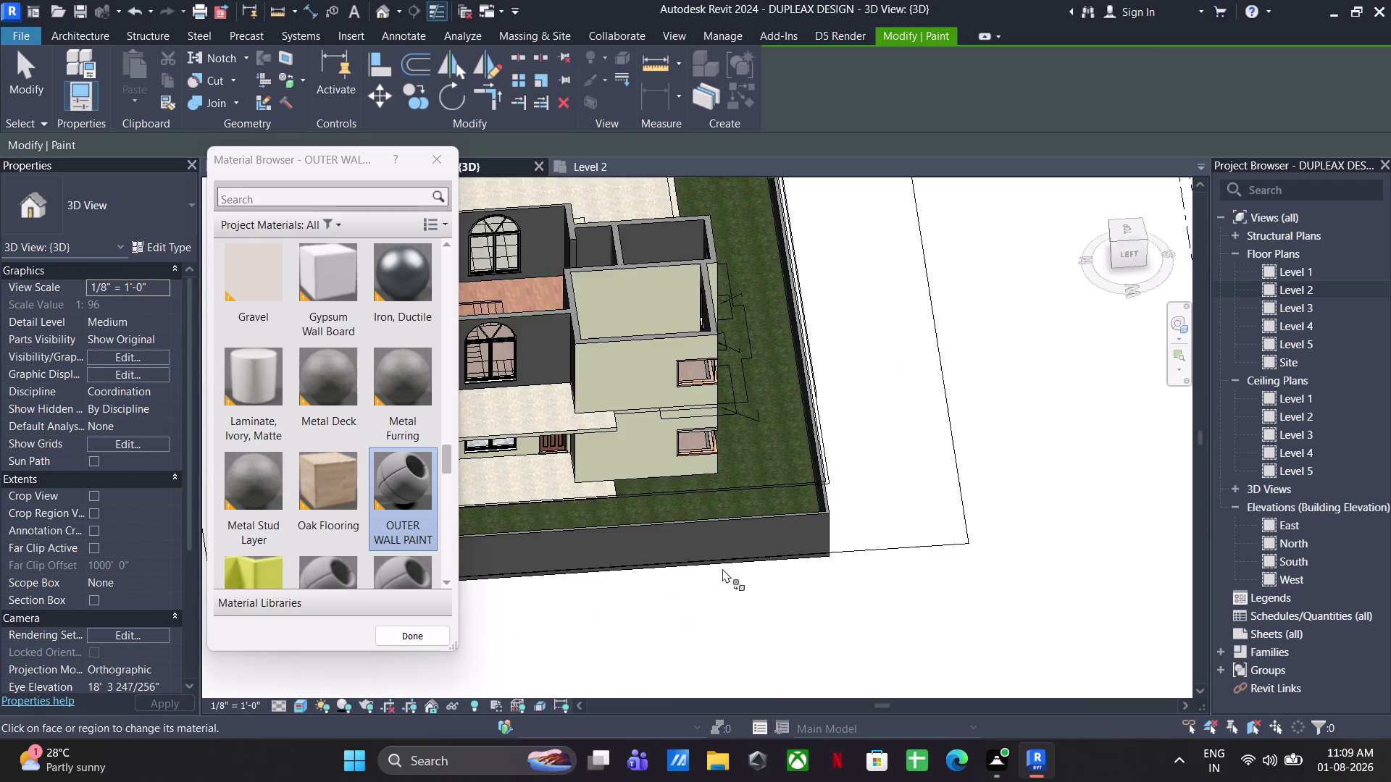
middle_drag(713, 465, 1054, 621)
scroll(up, 3)
click(700, 562)
Paint the lower front wall, walls around the corner and arched windows, and one more face.
middle_drag(771, 564, 660, 552)
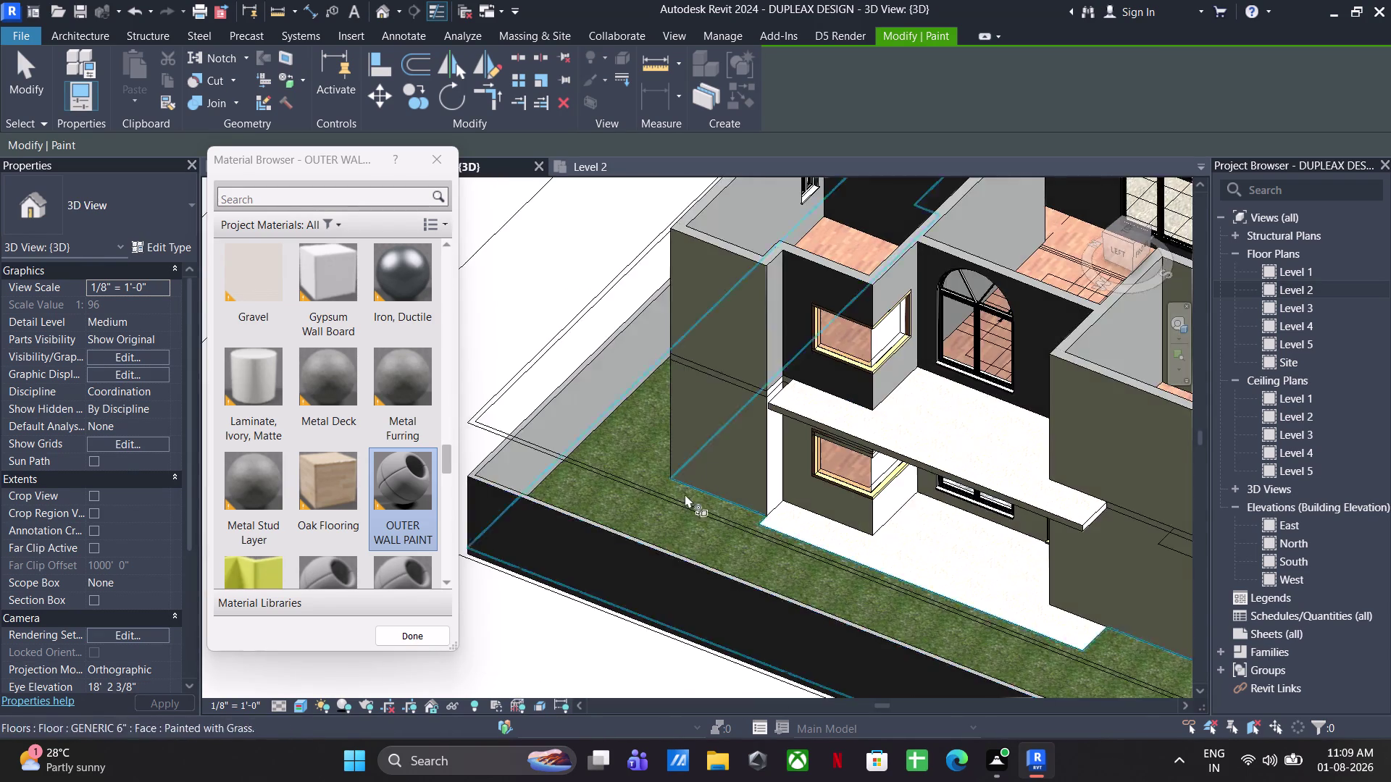
middle_drag(711, 468, 722, 578)
scroll(up, 3)
click(818, 407)
click(841, 394)
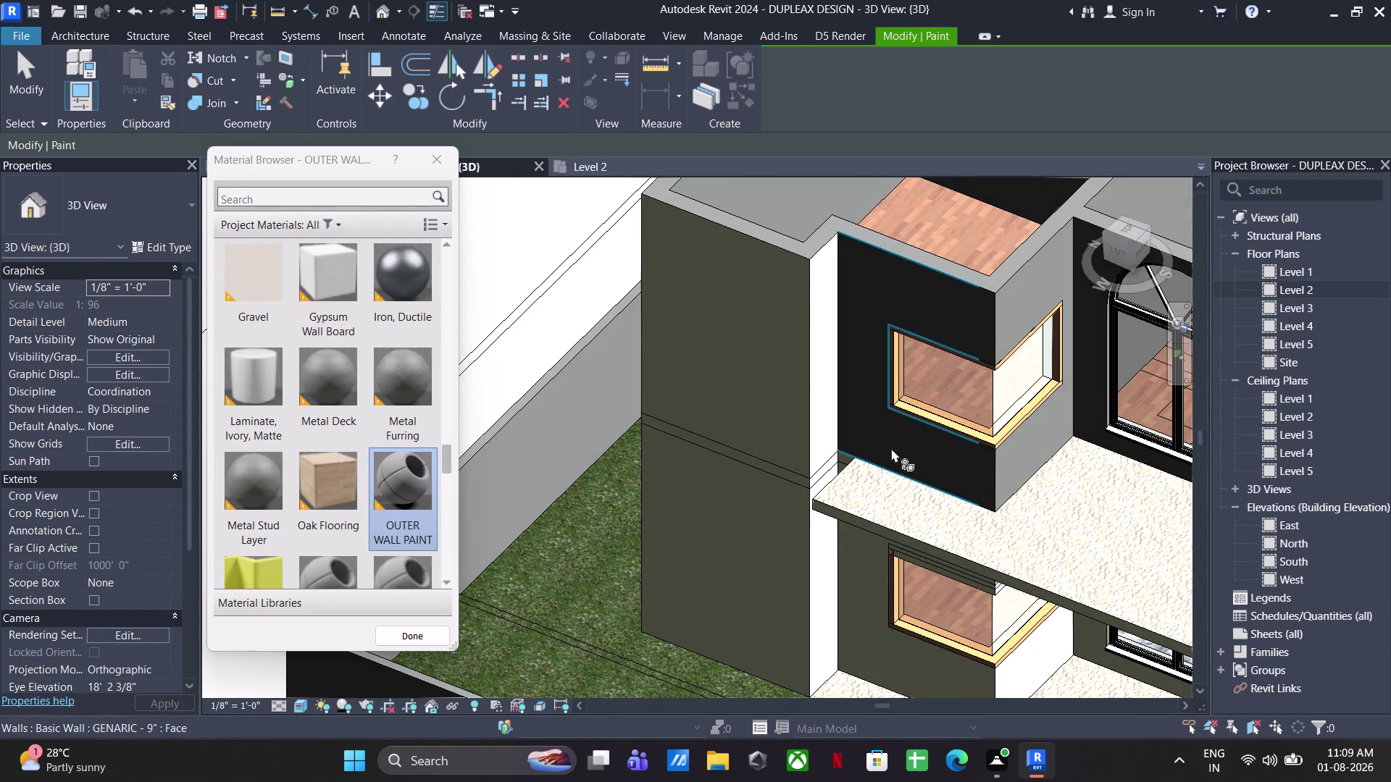
click(890, 449)
click(1030, 455)
middle_drag(1008, 454, 651, 539)
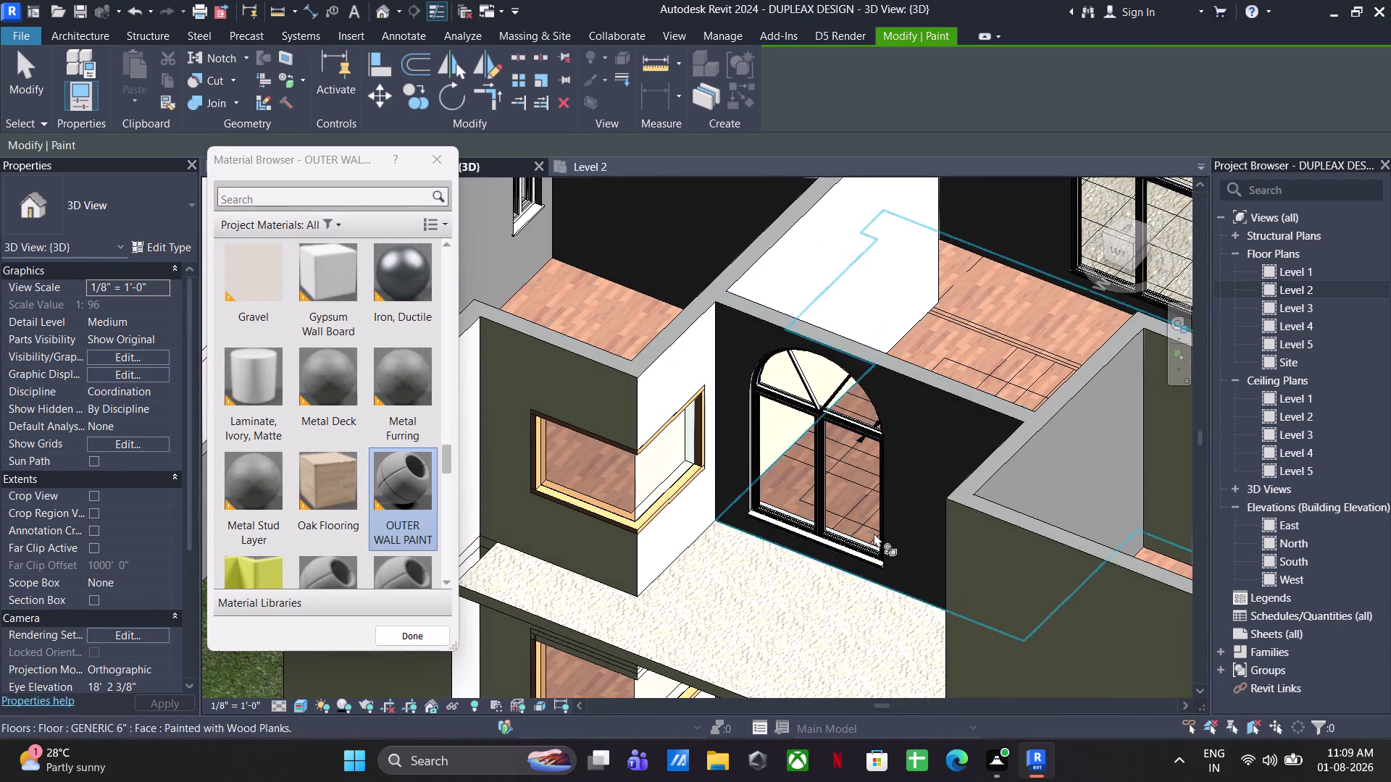
click(894, 561)
scroll(down, 3)
middle_drag(787, 548, 591, 490)
middle_drag(883, 588, 1123, 577)
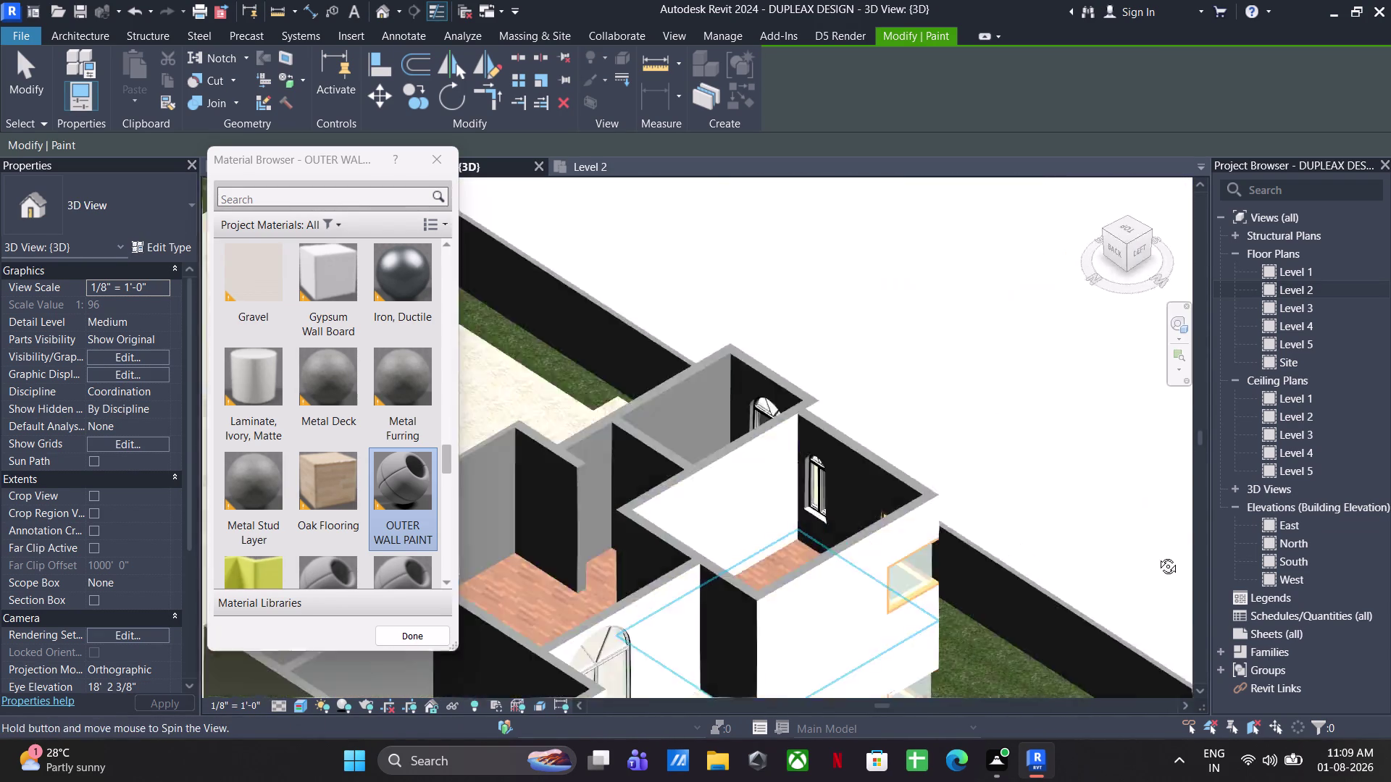
middle_drag(1123, 577, 1176, 542)
click(822, 671)
Review the painted olive walls, end painting, and return to the Level 2 plan.
middle_drag(822, 615, 887, 465)
middle_drag(919, 559, 658, 648)
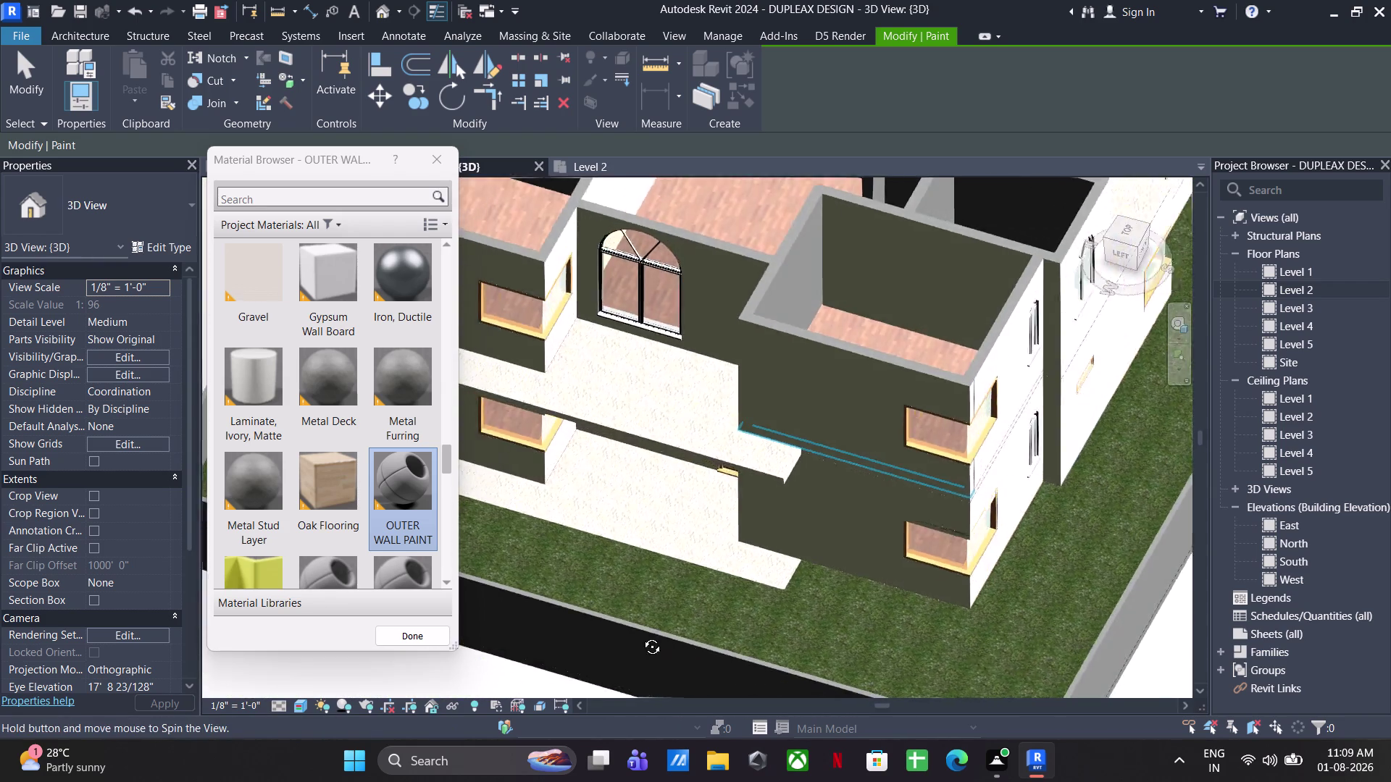
middle_drag(659, 648, 625, 623)
scroll(down, 3)
middle_drag(757, 505, 740, 597)
key(Escape)
key(Escape)
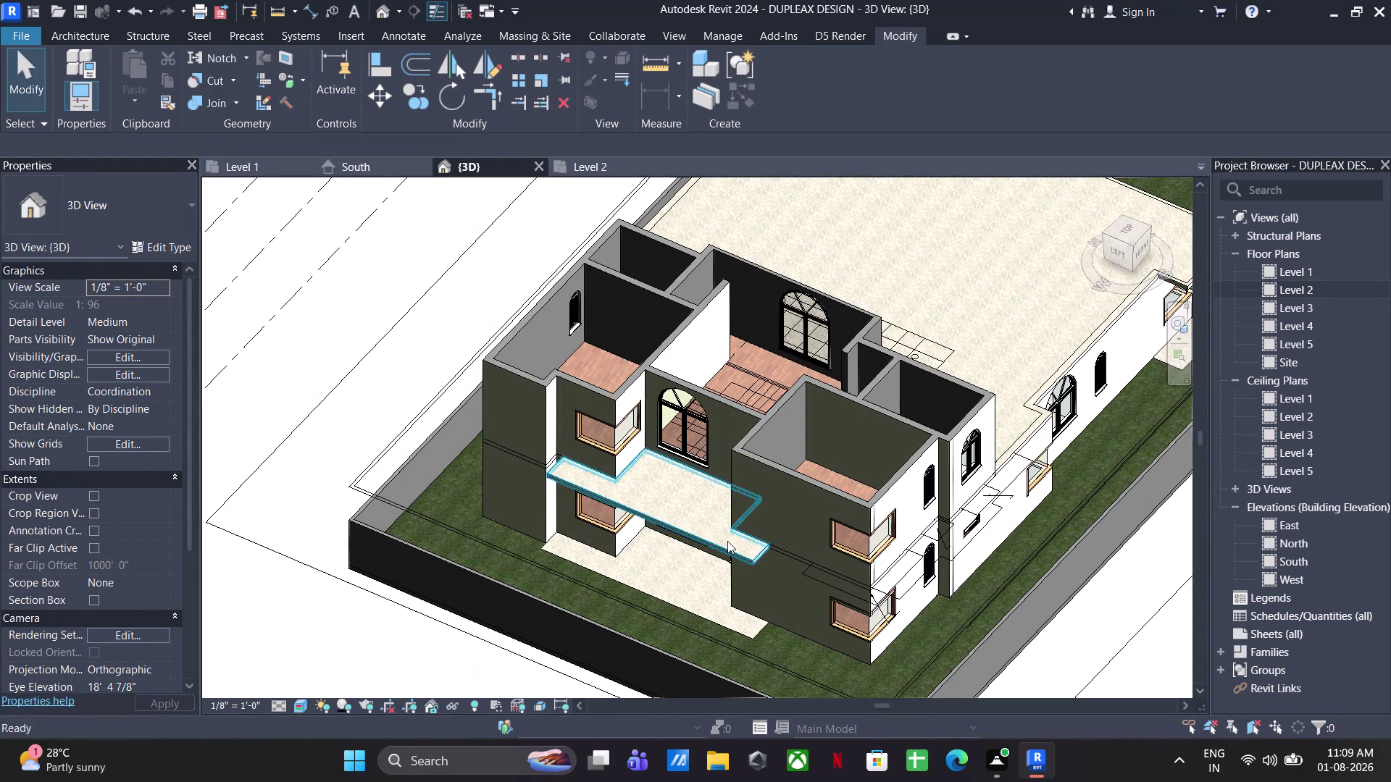
key(Escape)
key(Escape)
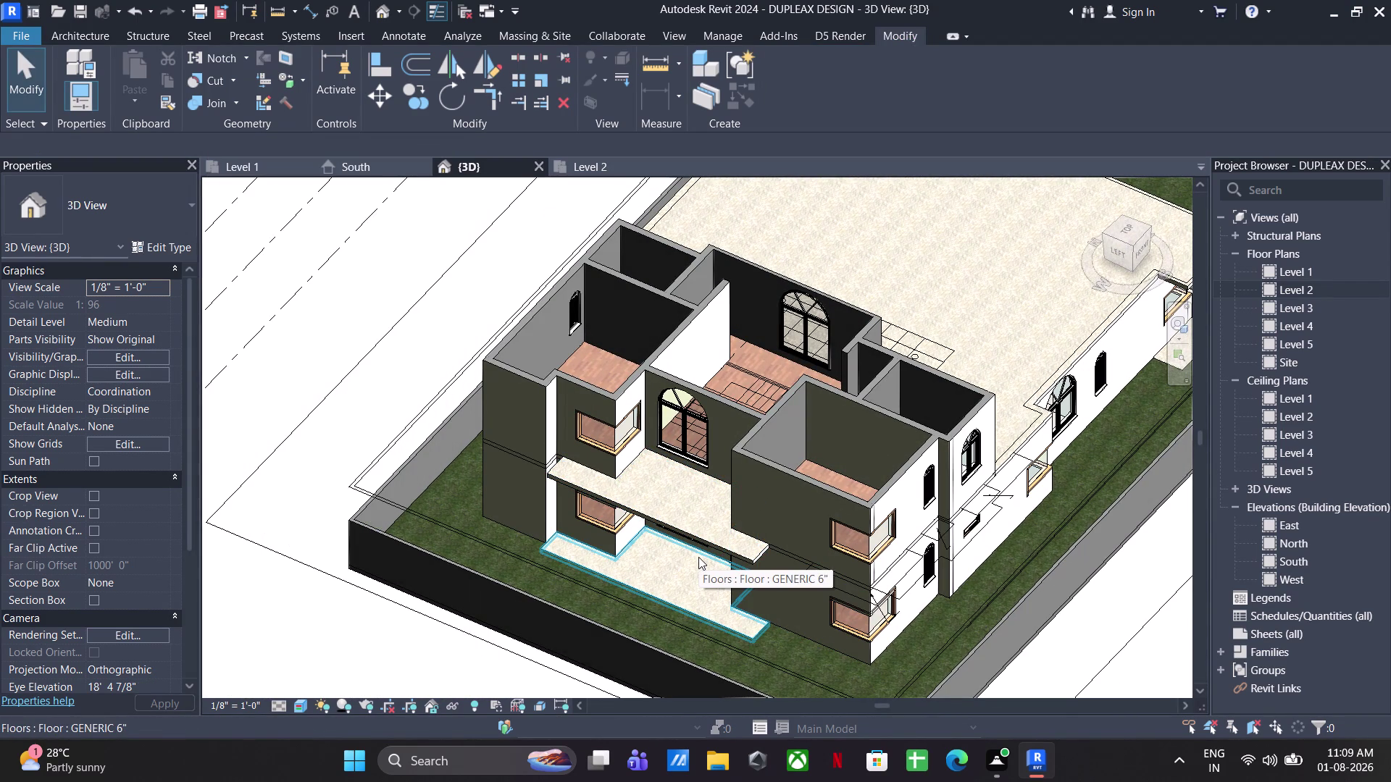
click(604, 172)
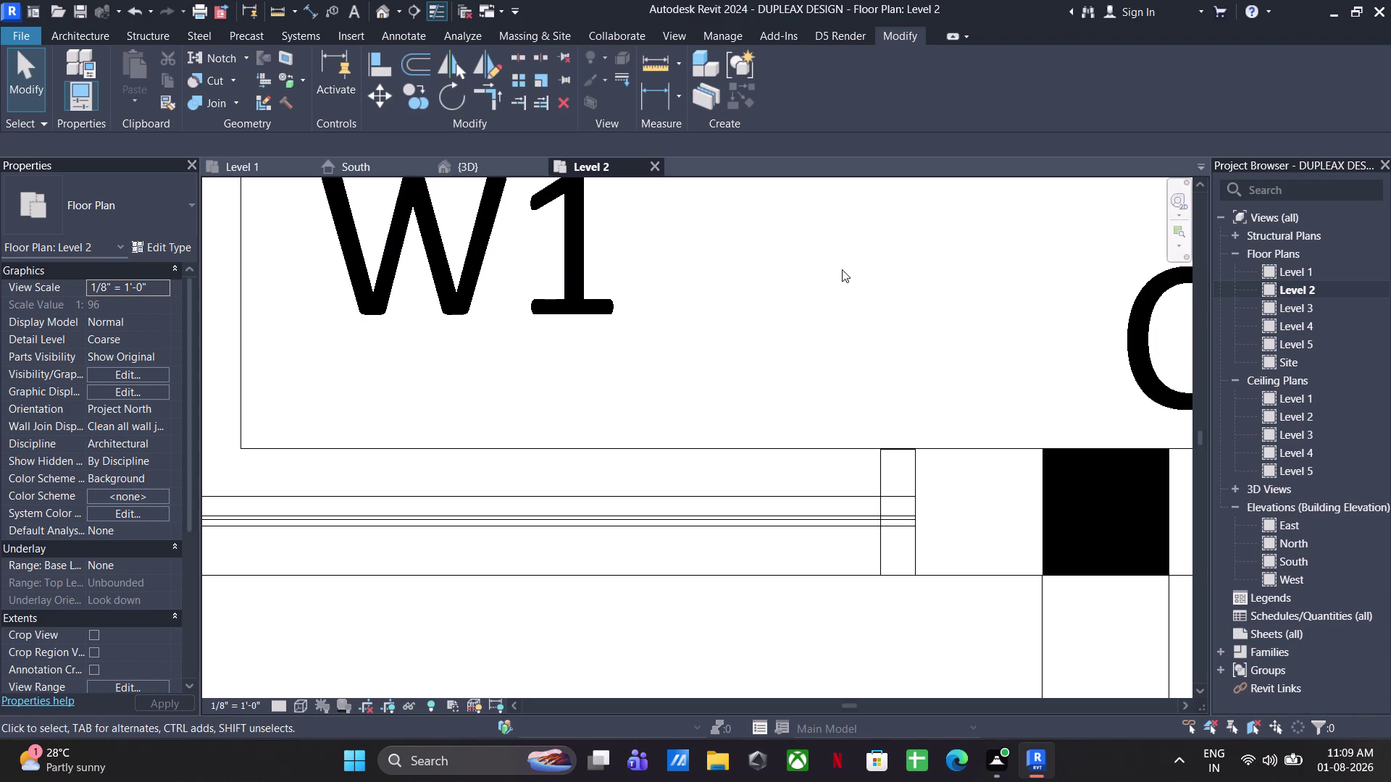
Pan to the stair area and take a distance measurement near its opening.
scroll(down, 3)
middle_drag(781, 335, 483, 303)
scroll(down, 3)
middle_drag(817, 369, 813, 260)
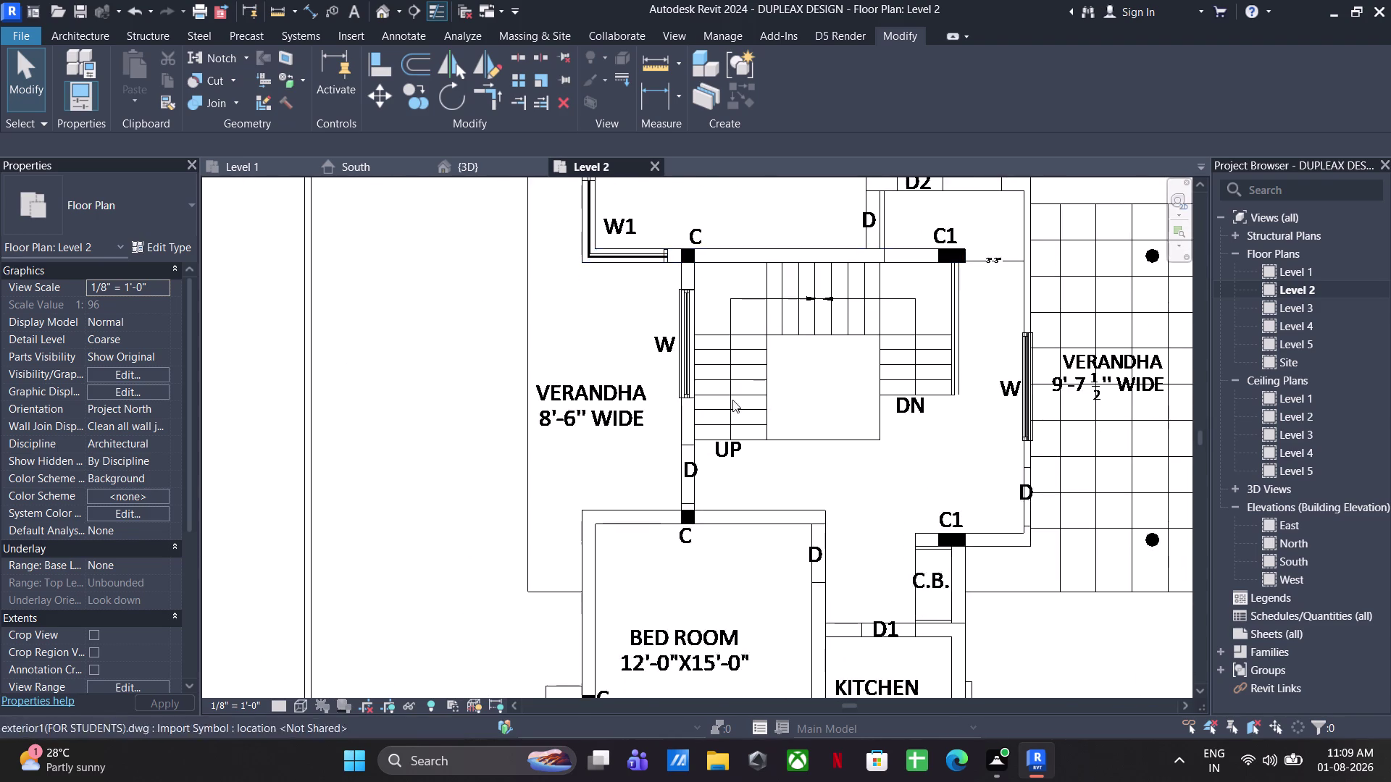
scroll(up, 3)
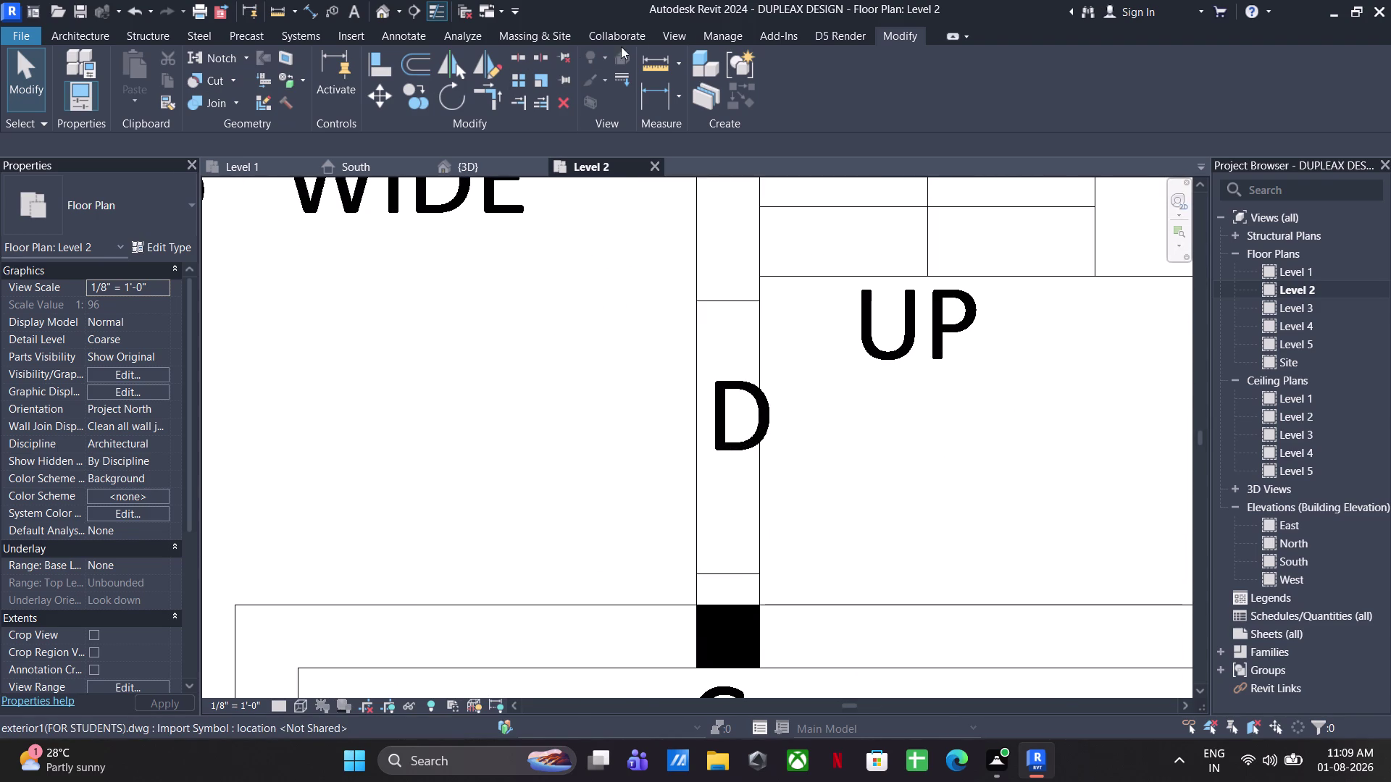
click(655, 61)
click(690, 300)
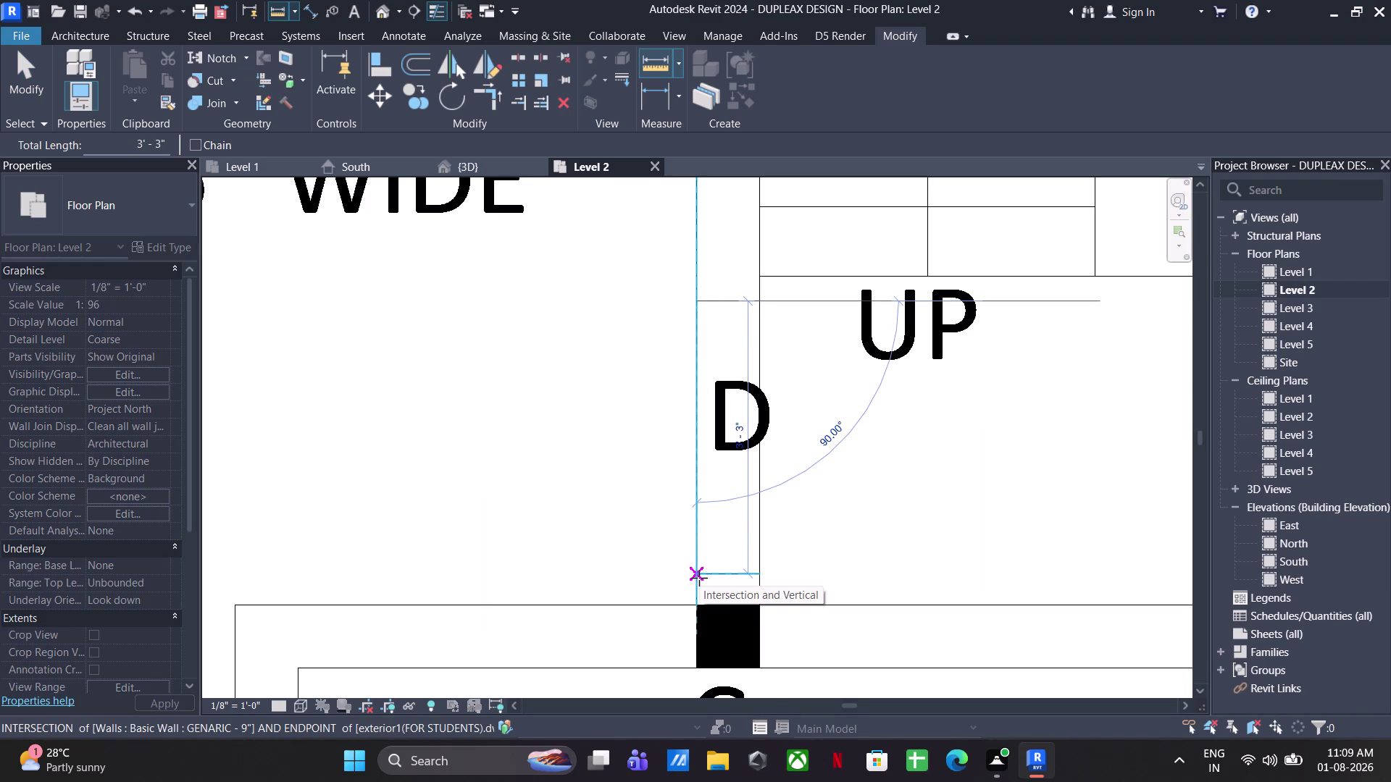
key(Escape)
key(Escape)
key(Escape)
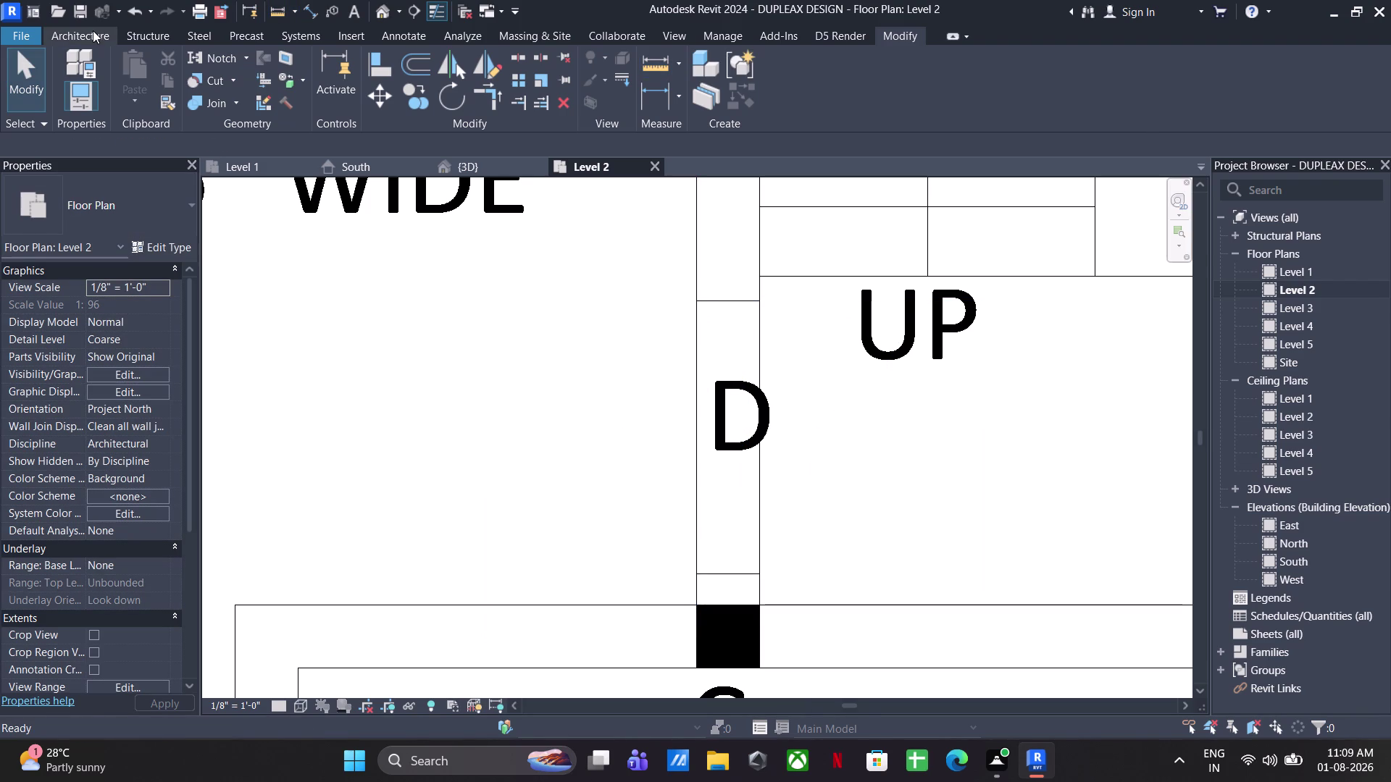
Place a flipped Doors_ExtSgl_3 3'3"X7' door in the opening beside the stair UP.
click(93, 31)
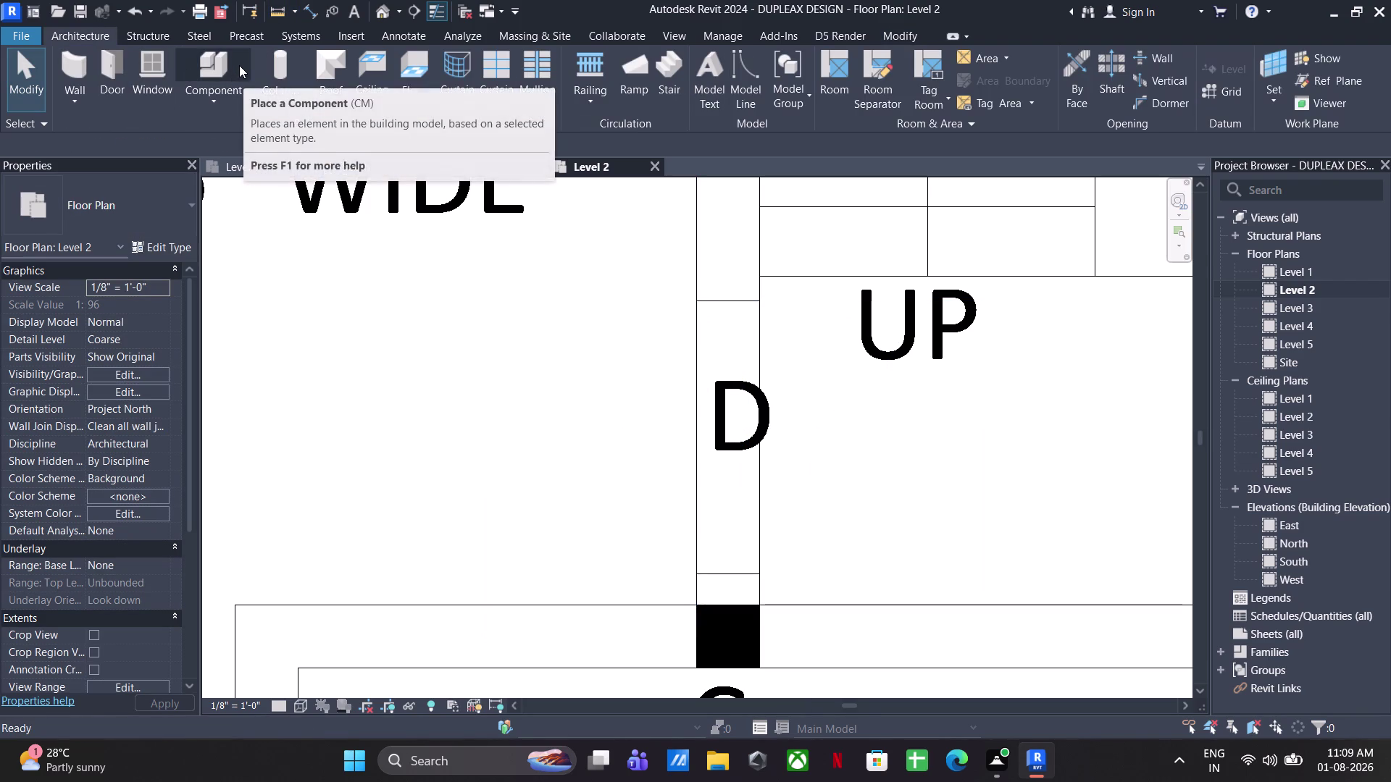
click(129, 56)
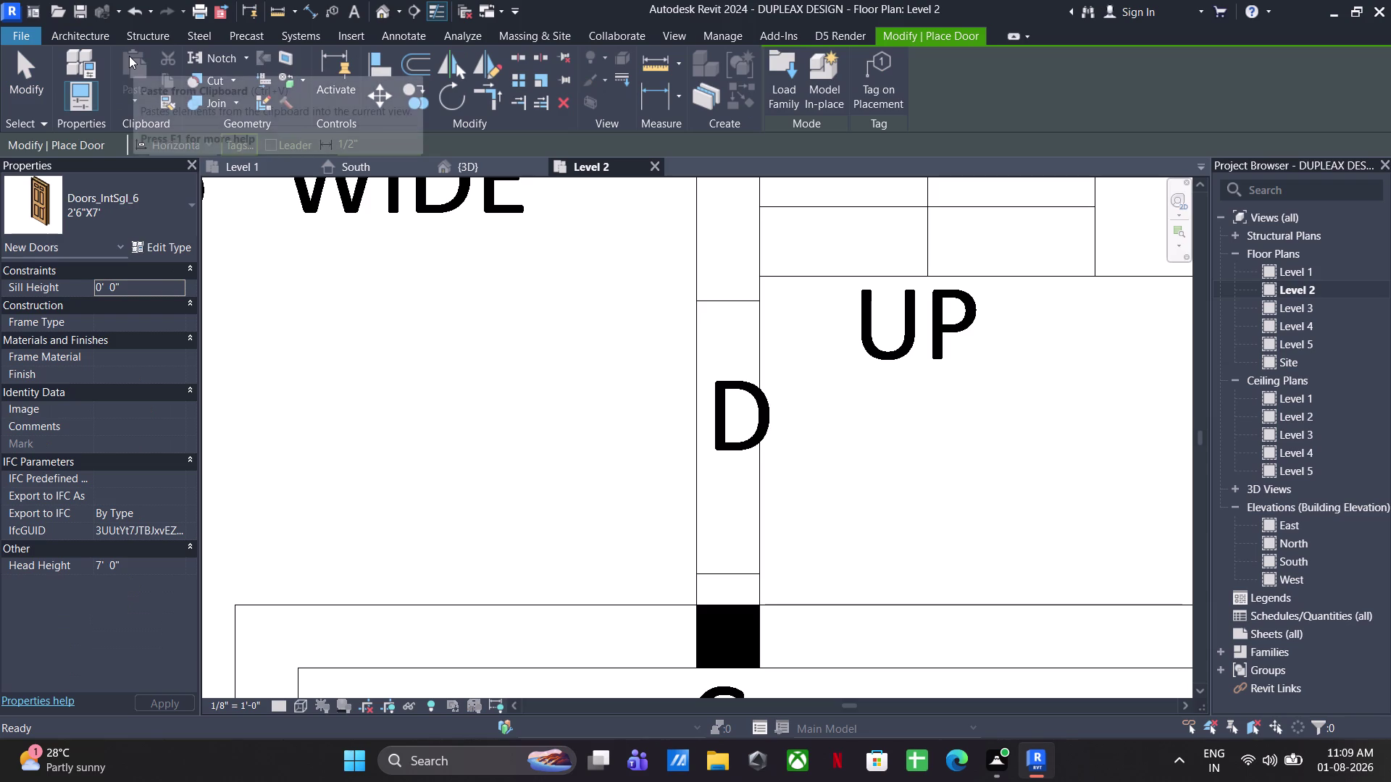
click(143, 203)
scroll(up, 3)
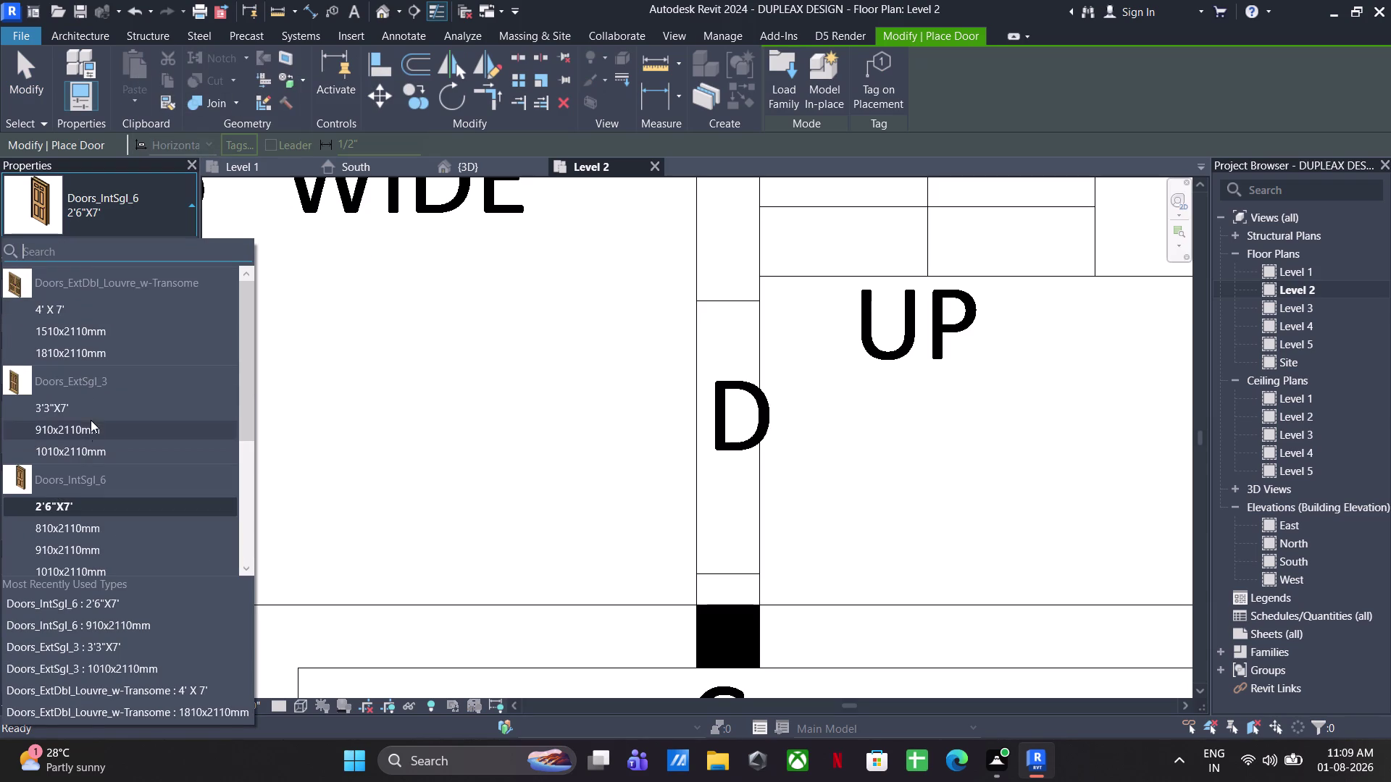
click(85, 401)
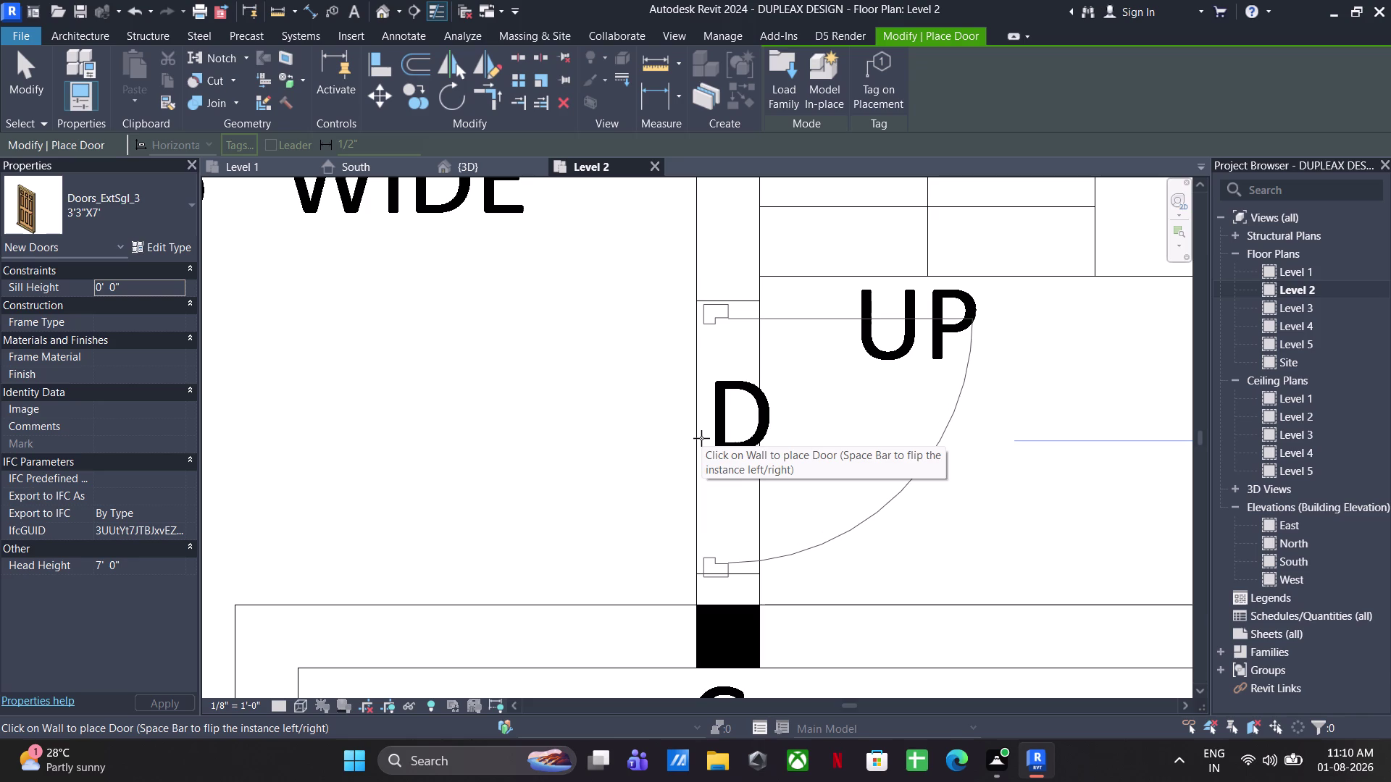
key(space)
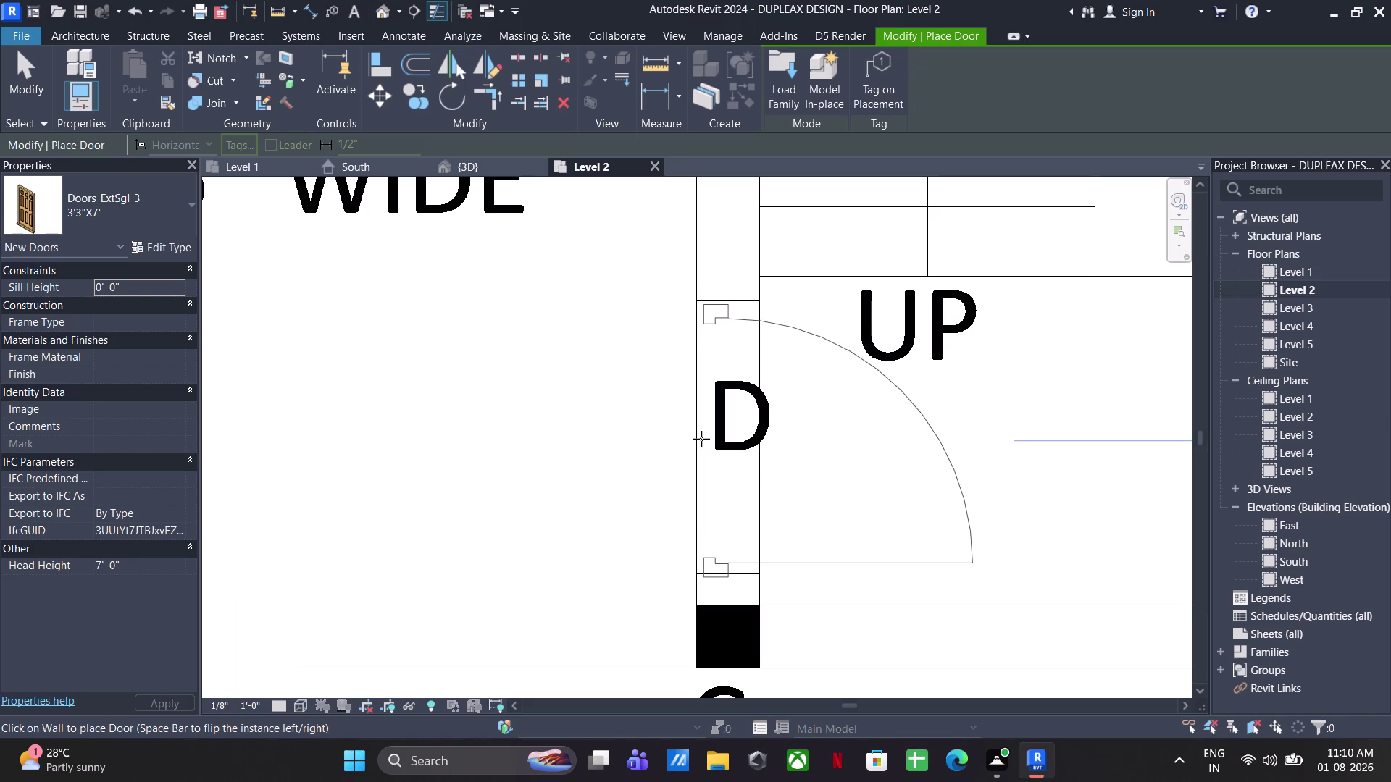
click(701, 439)
key(Escape)
key(Escape)
click(717, 316)
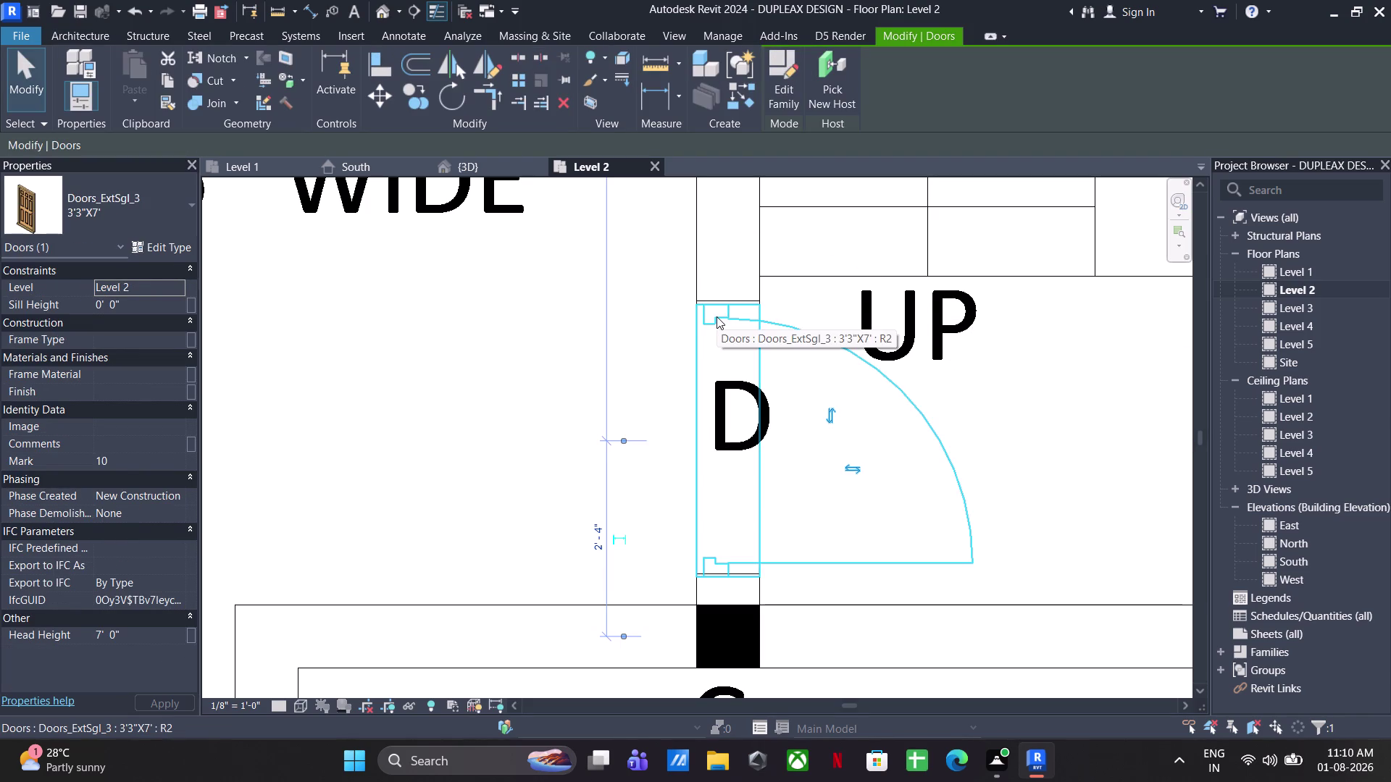
key(Up)
click(1041, 367)
Place a 3'3"X7' exterior door in the right verandah wall opening near C1.
scroll(down, 3)
middle_drag(889, 461, 289, 448)
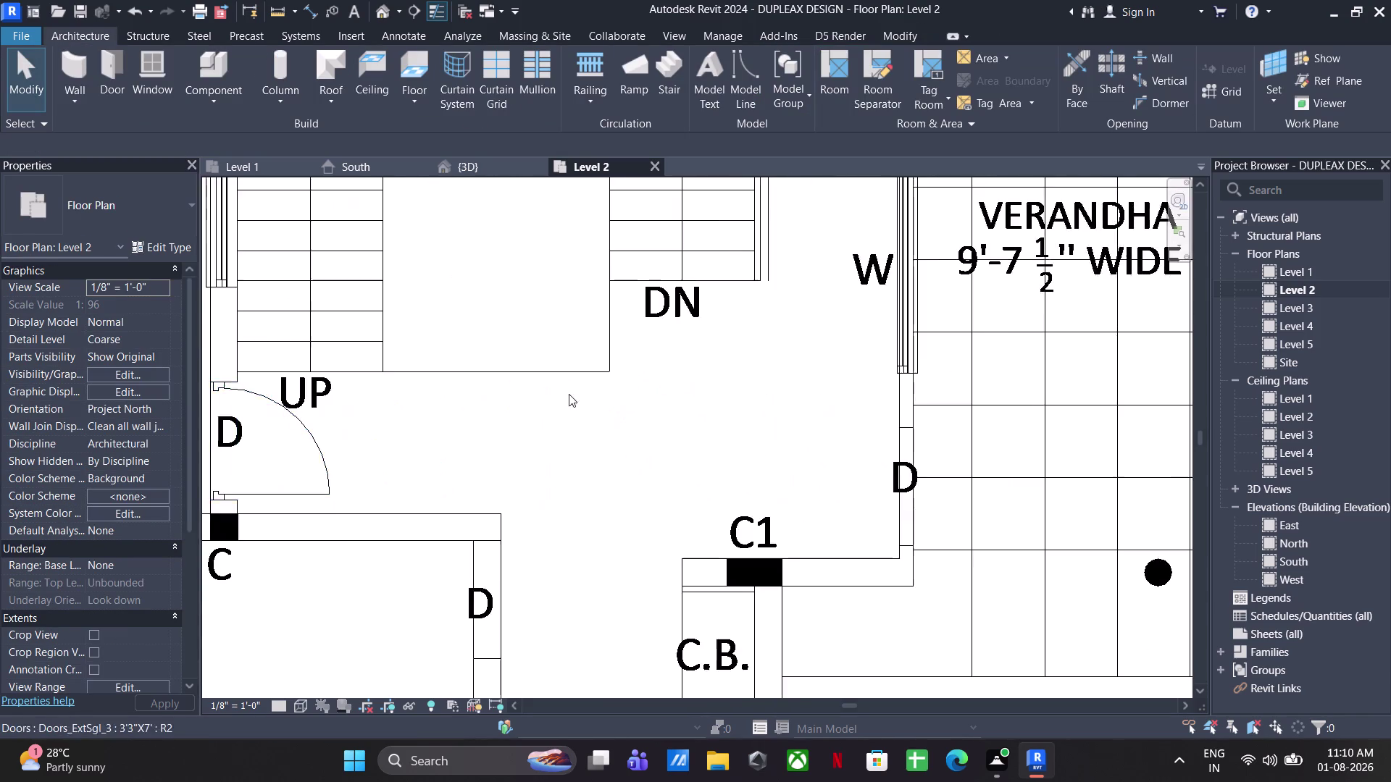
scroll(down, 3)
middle_drag(711, 402, 646, 391)
scroll(up, 3)
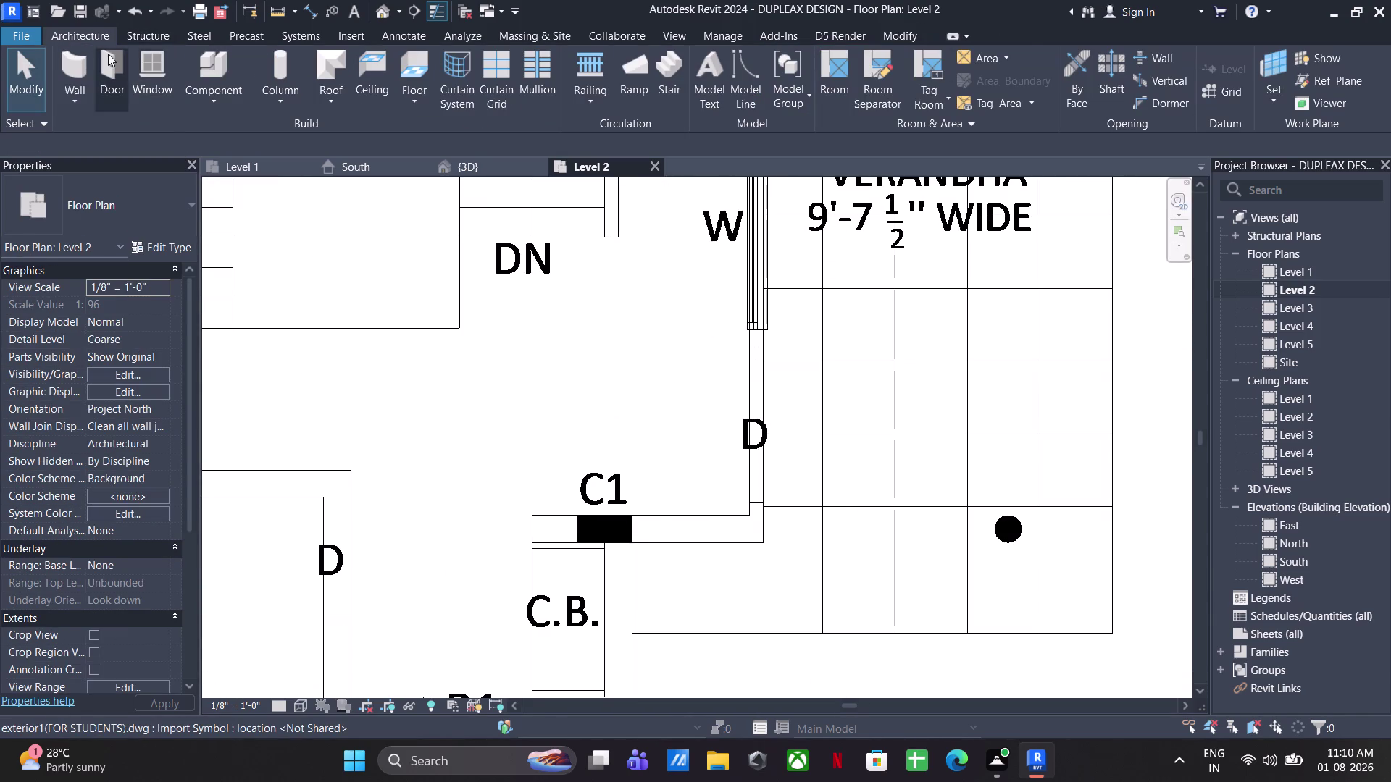
click(107, 52)
scroll(up, 3)
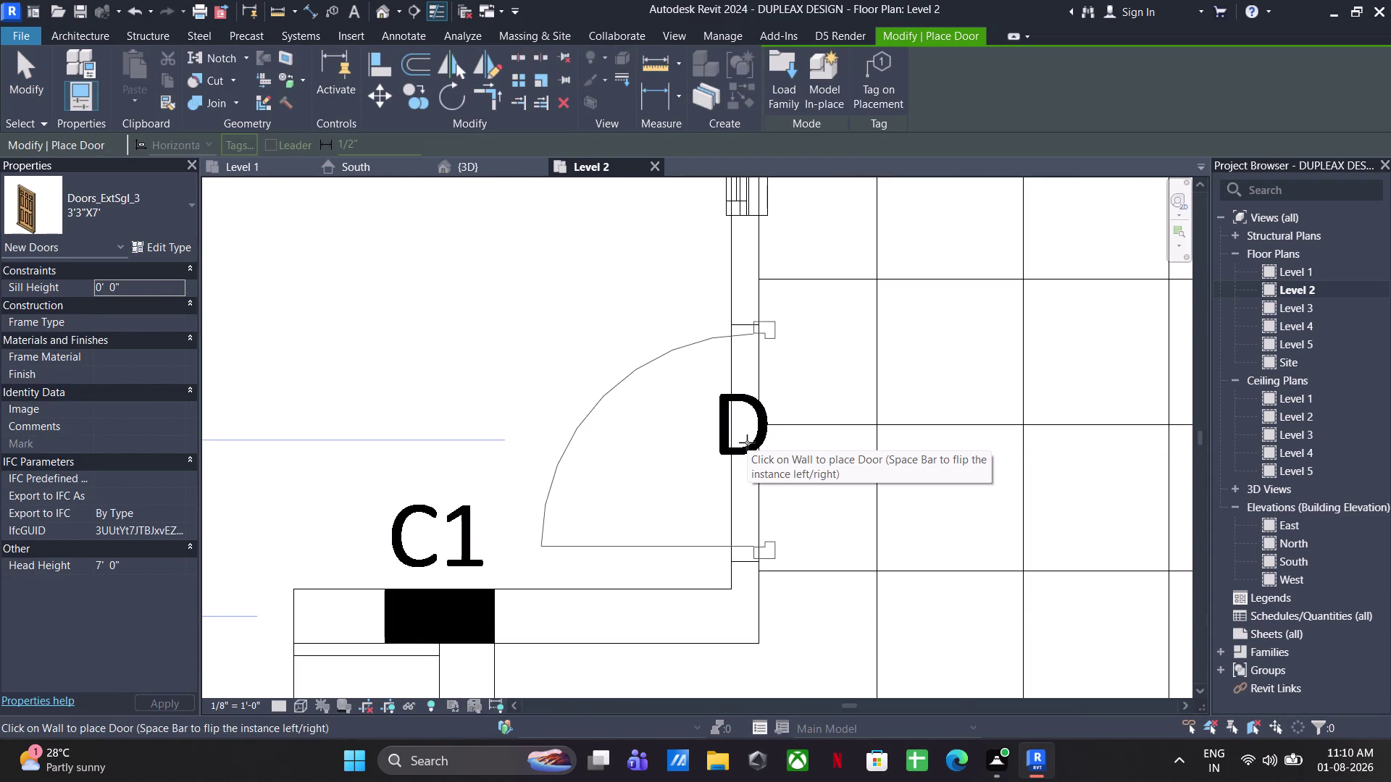
click(747, 442)
key(Escape)
key(Escape)
key(Escape)
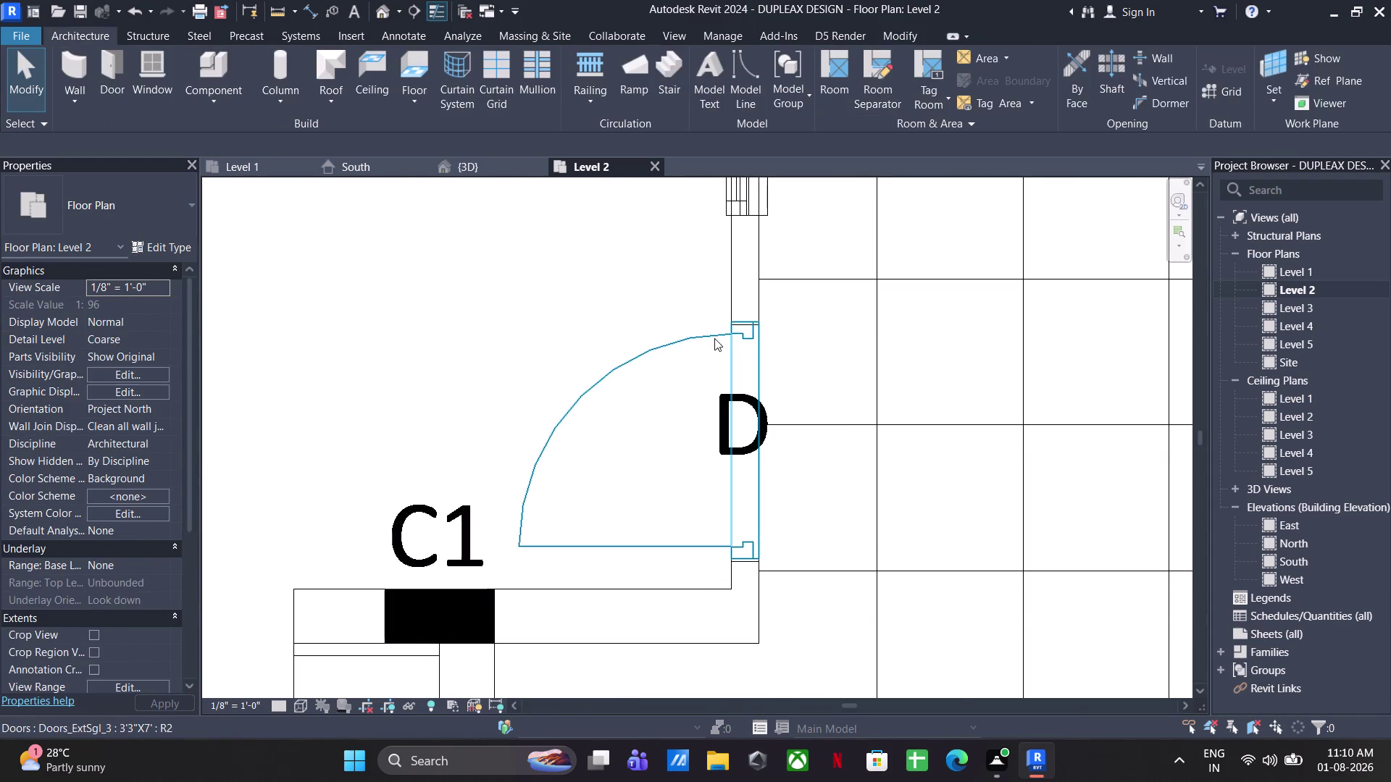
click(714, 338)
scroll(up, 3)
key(Down)
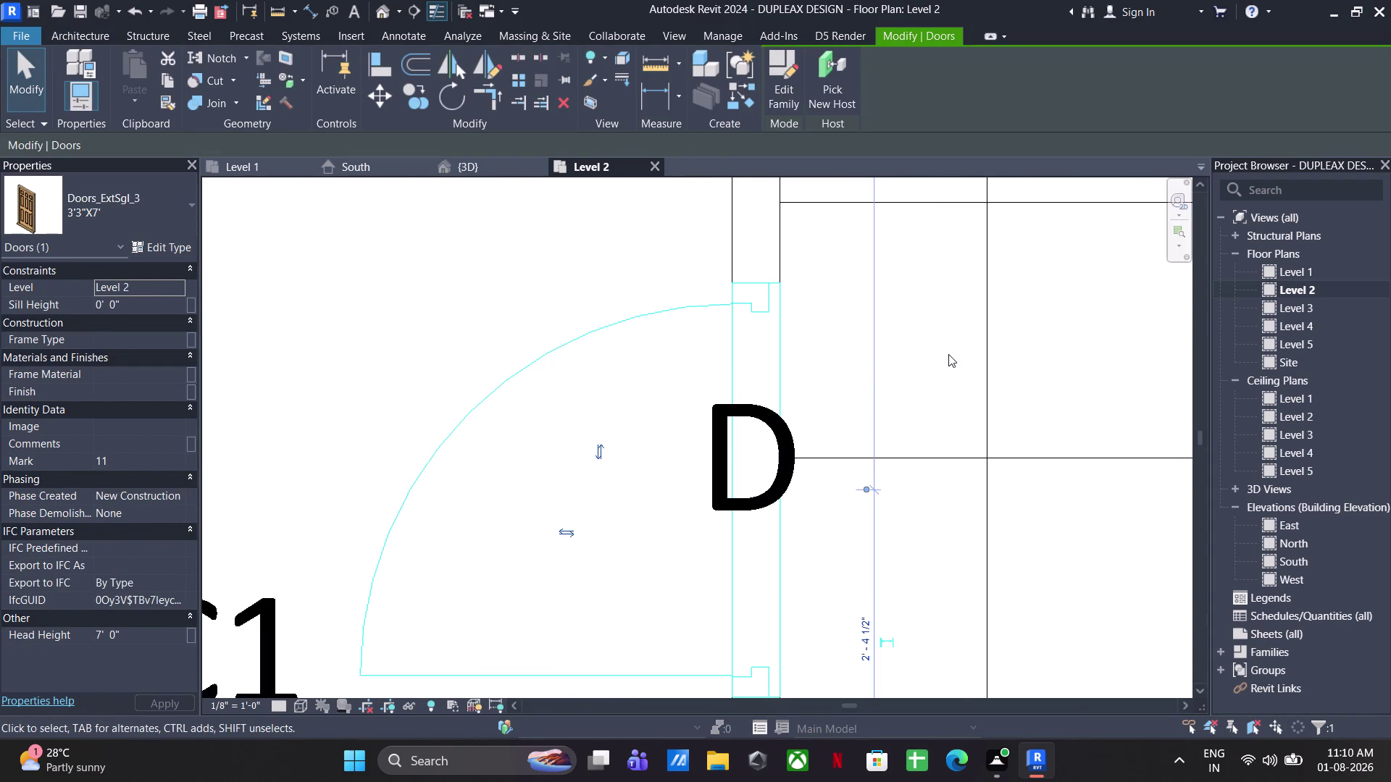
click(948, 354)
Place a flipped 3'3"X7' exterior door in the bedroom D opening.
scroll(down, 3)
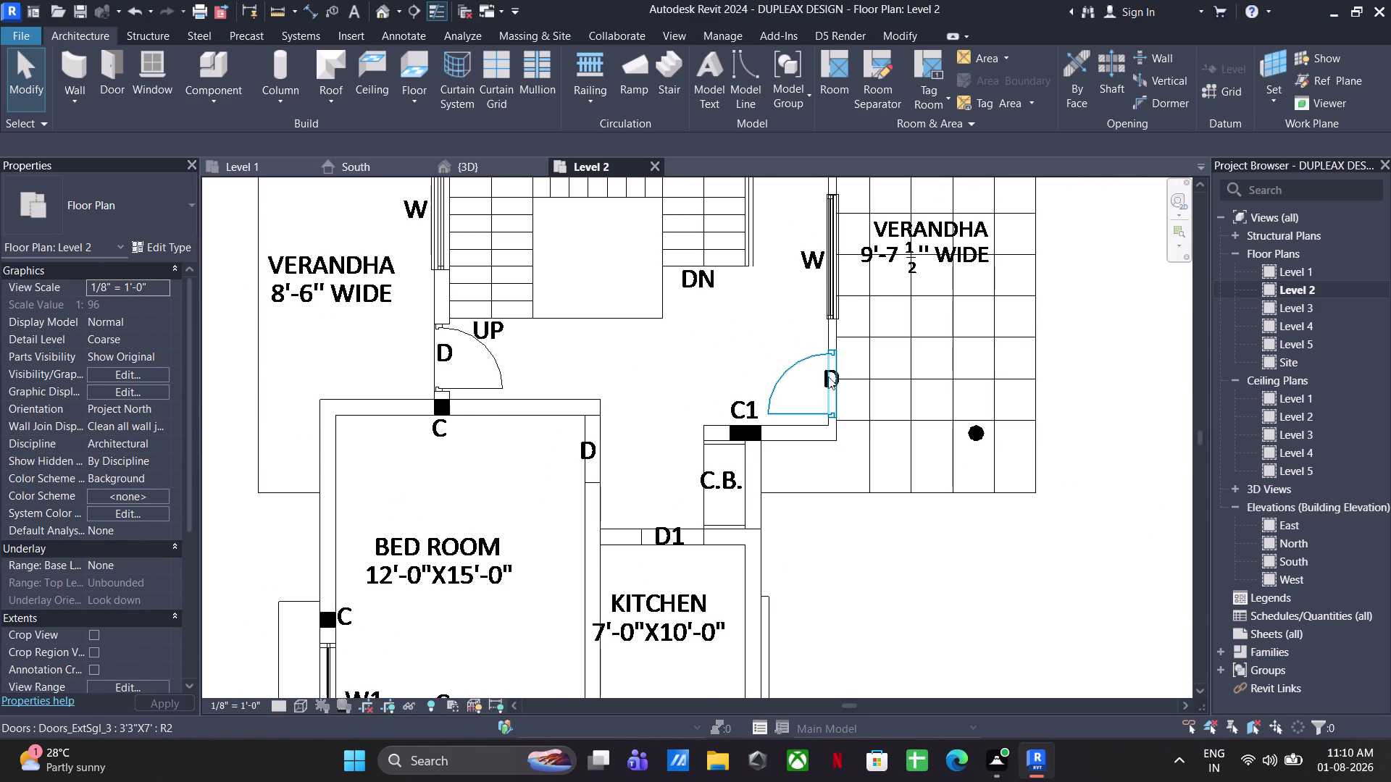
scroll(down, 3)
middle_drag(775, 515, 862, 439)
scroll(up, 3)
click(120, 73)
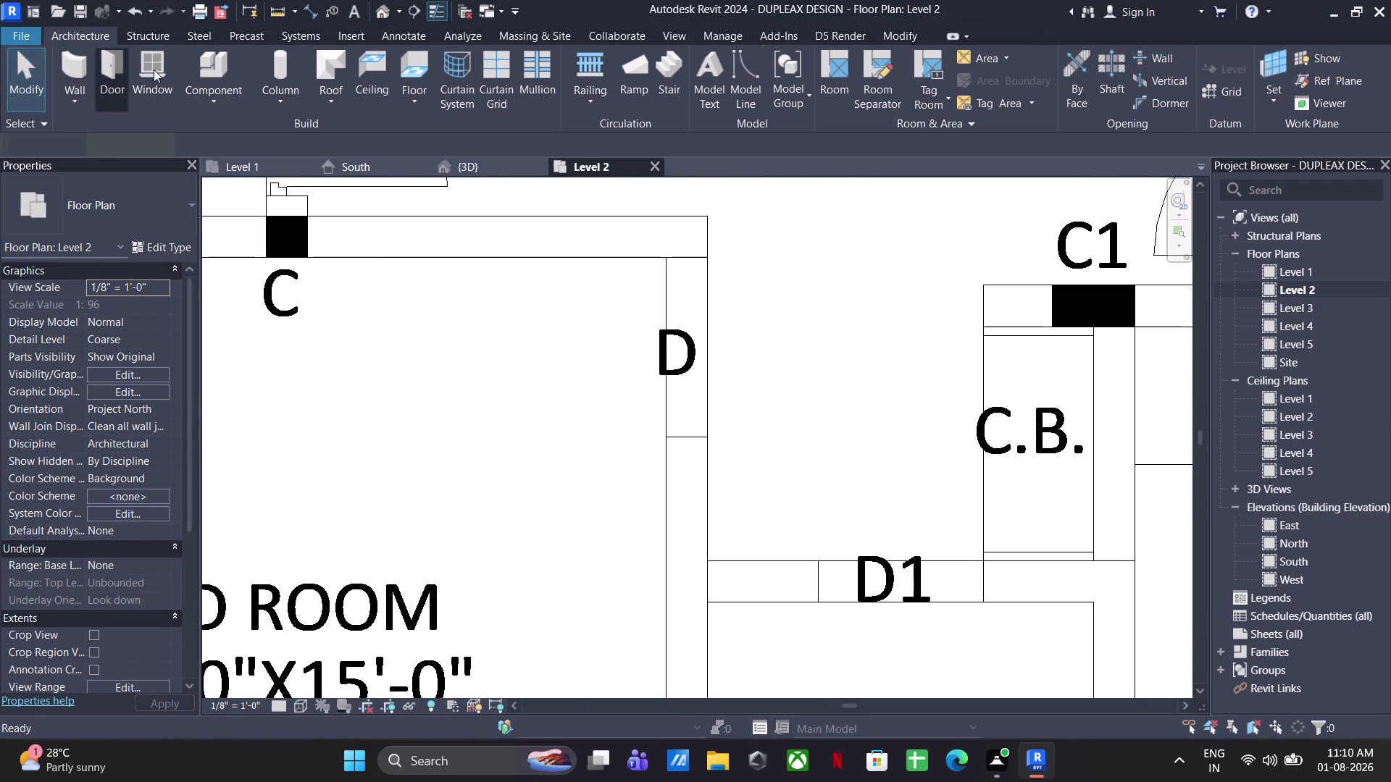
key(space)
click(710, 346)
scroll(down, 3)
middle_drag(611, 406, 572, 450)
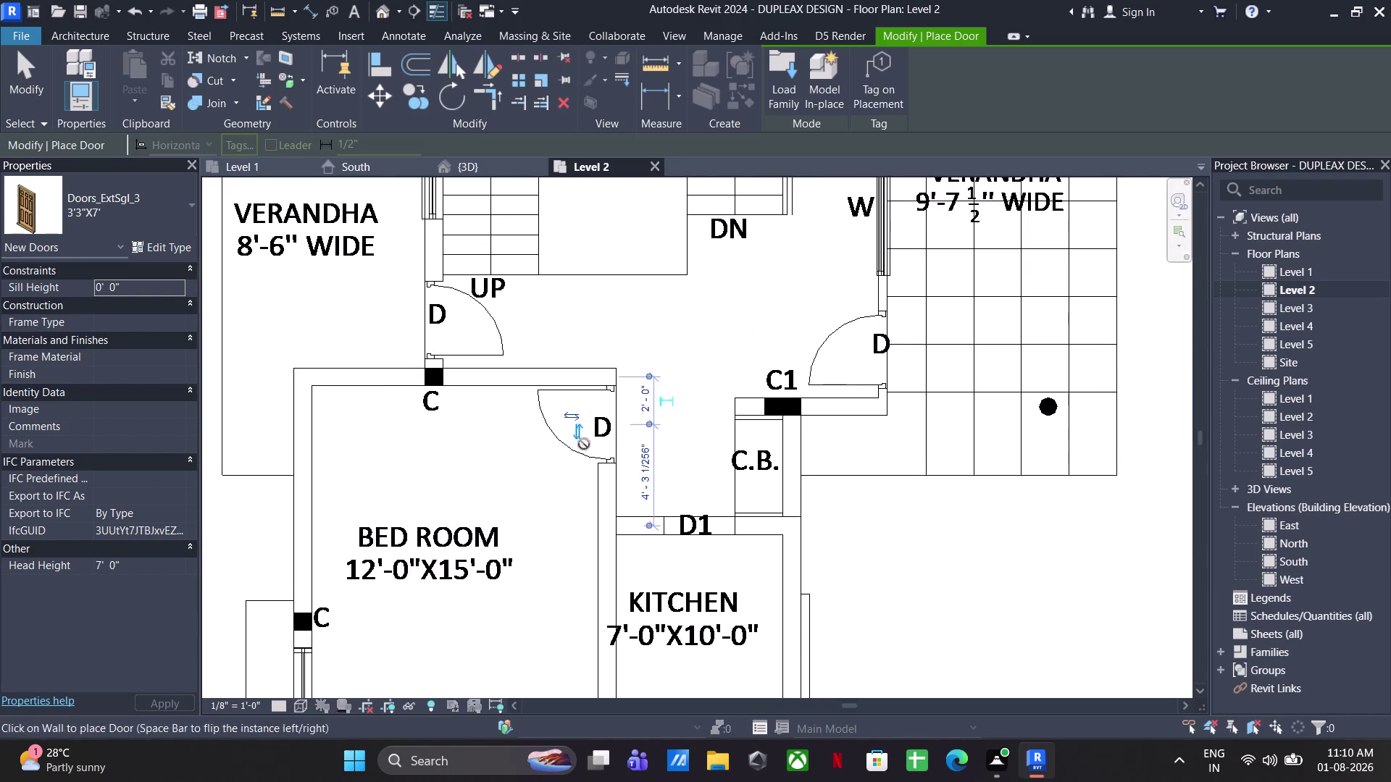
Place a flipped 3'3"X7' exterior door in the opening below D2, then end door placement.
middle_drag(872, 373, 953, 170)
middle_drag(658, 397, 680, 777)
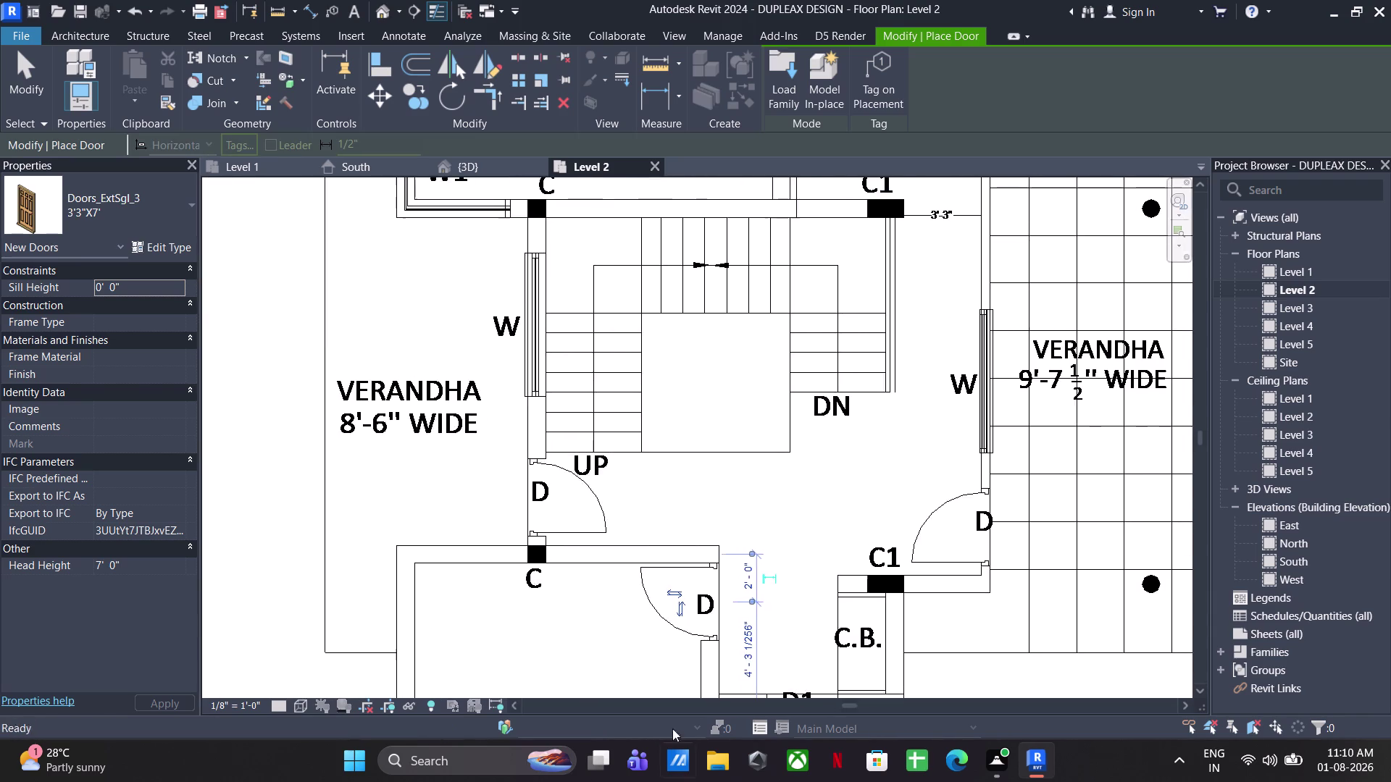
middle_drag(690, 536, 654, 716)
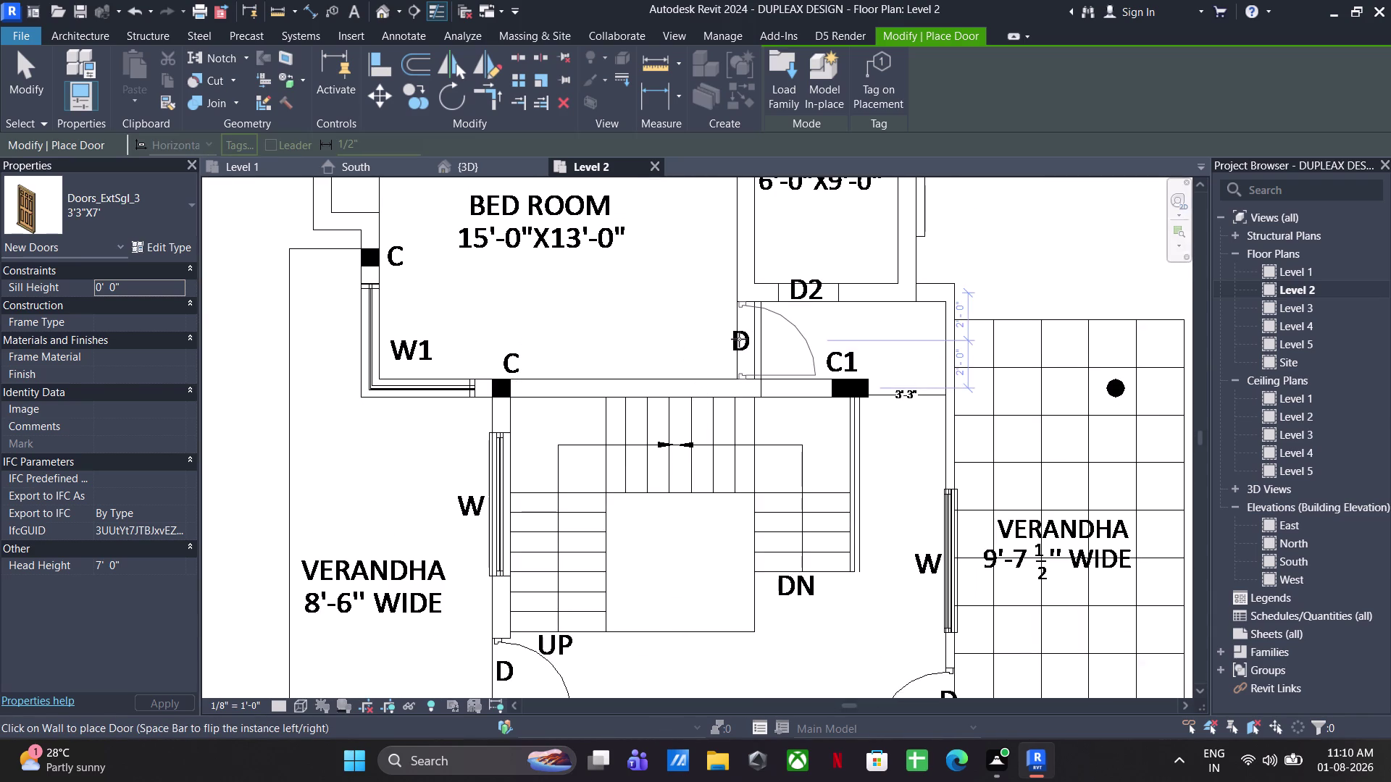
key(space)
click(751, 339)
scroll(down, 3)
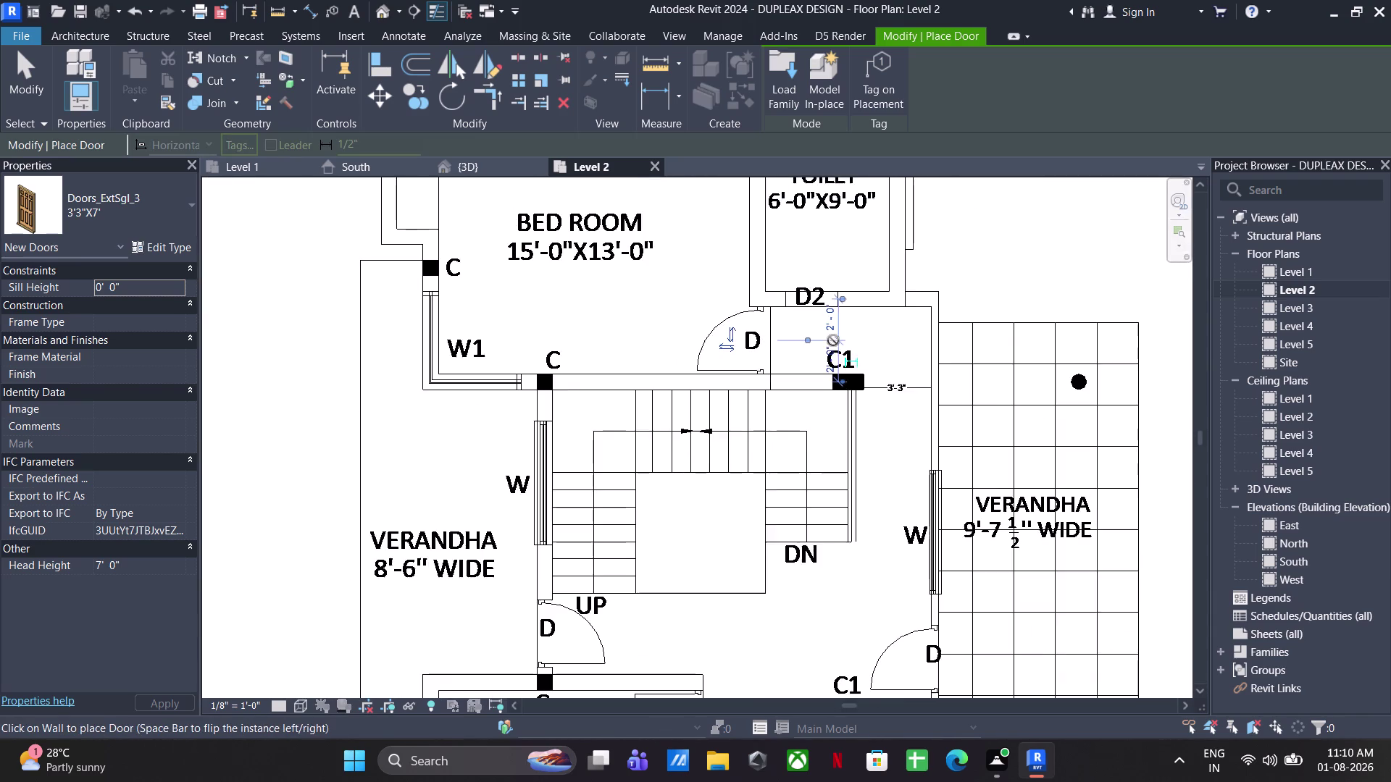
middle_drag(823, 350, 744, 417)
key(Escape)
key(Escape)
scroll(up, 3)
key(Escape)
key(Escape)
key(Escape)
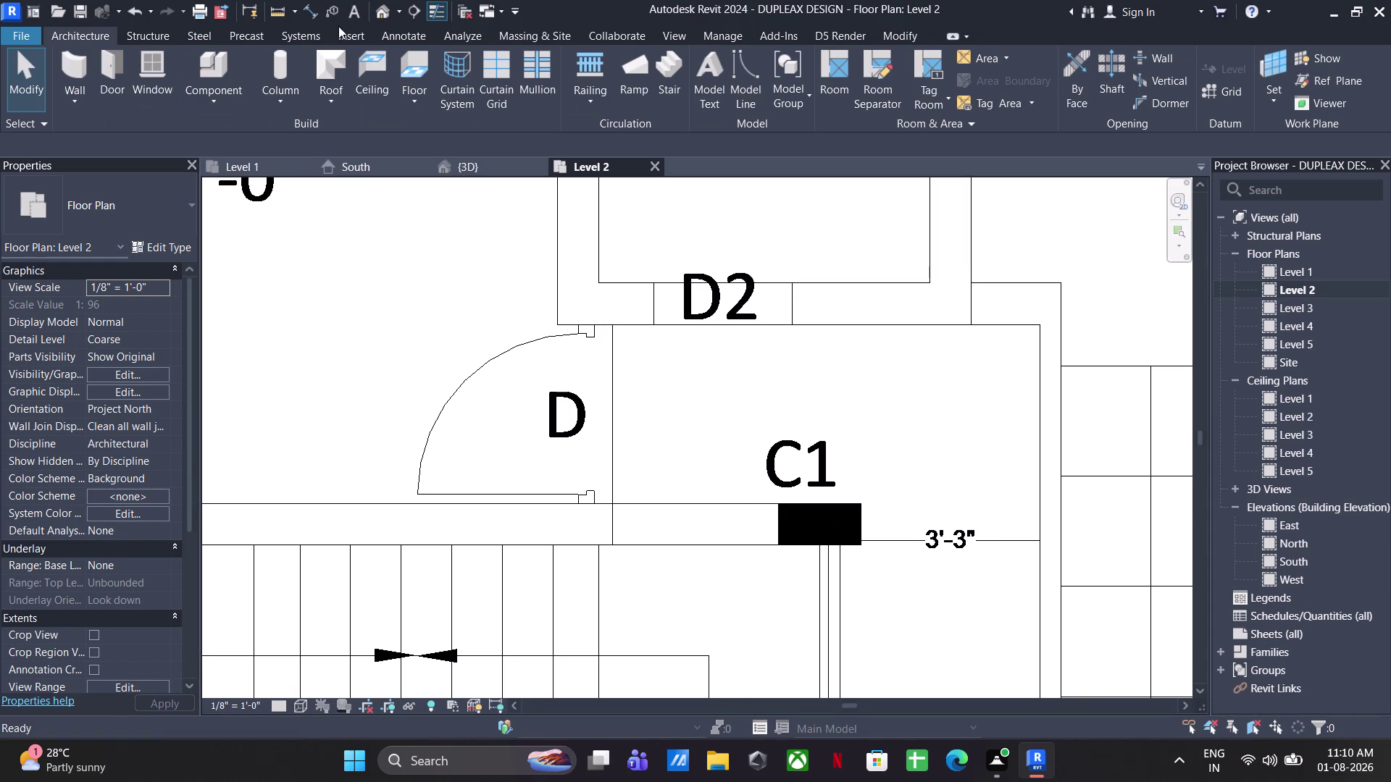
Measure the D2 opening, which is 2'-6" wide.
click(282, 7)
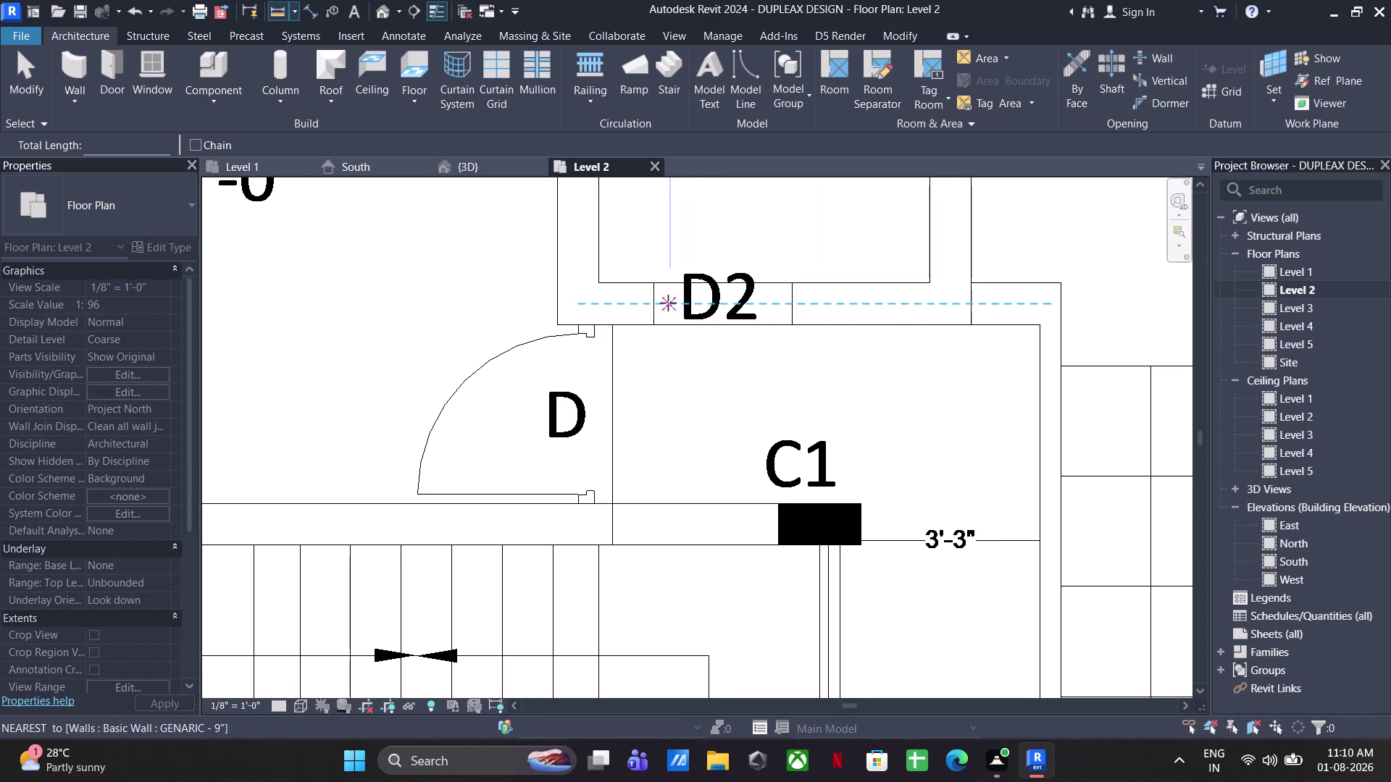
click(657, 290)
click(792, 279)
key(Escape)
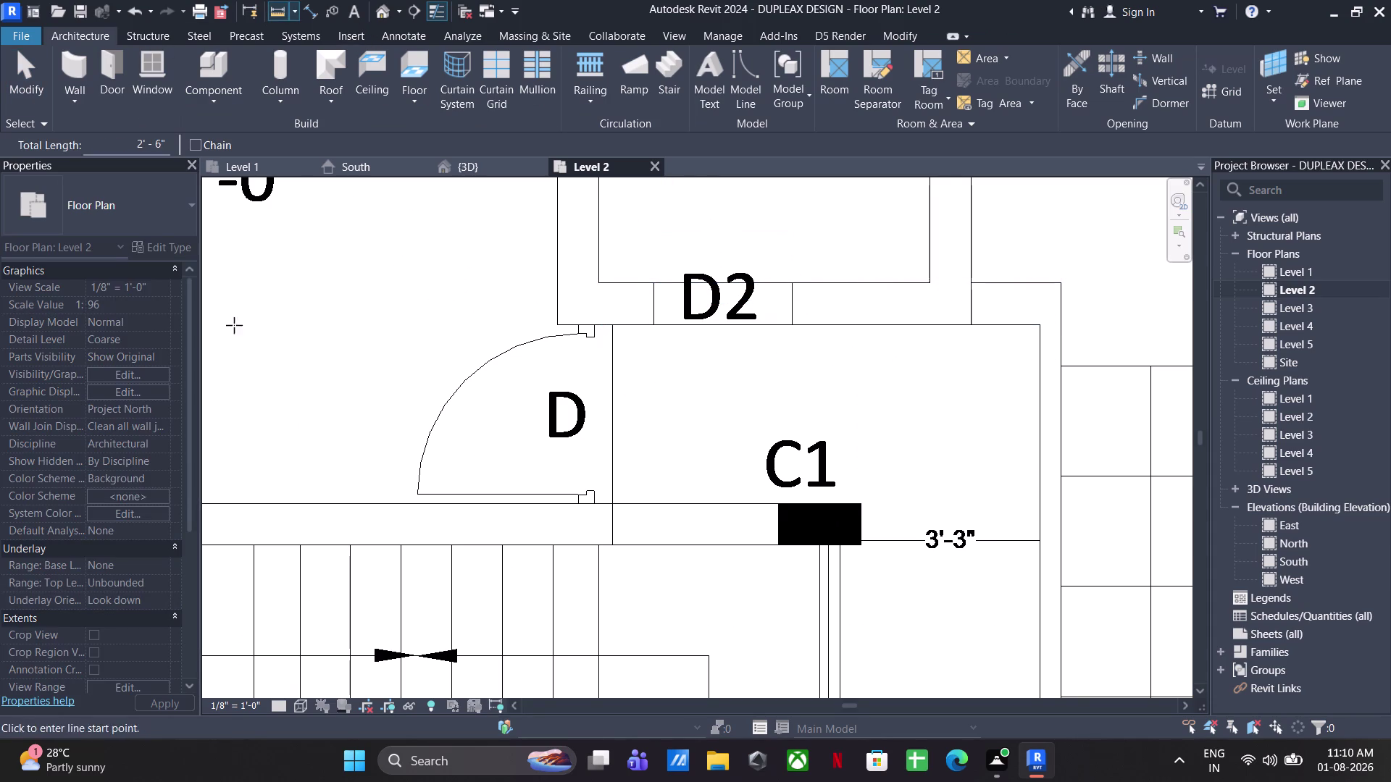
key(Escape)
key(Escape)
Place a flipped Doors_IntSgl_6 2'6"X7' interior door in the D2 opening.
click(100, 57)
click(110, 218)
scroll(up, 3)
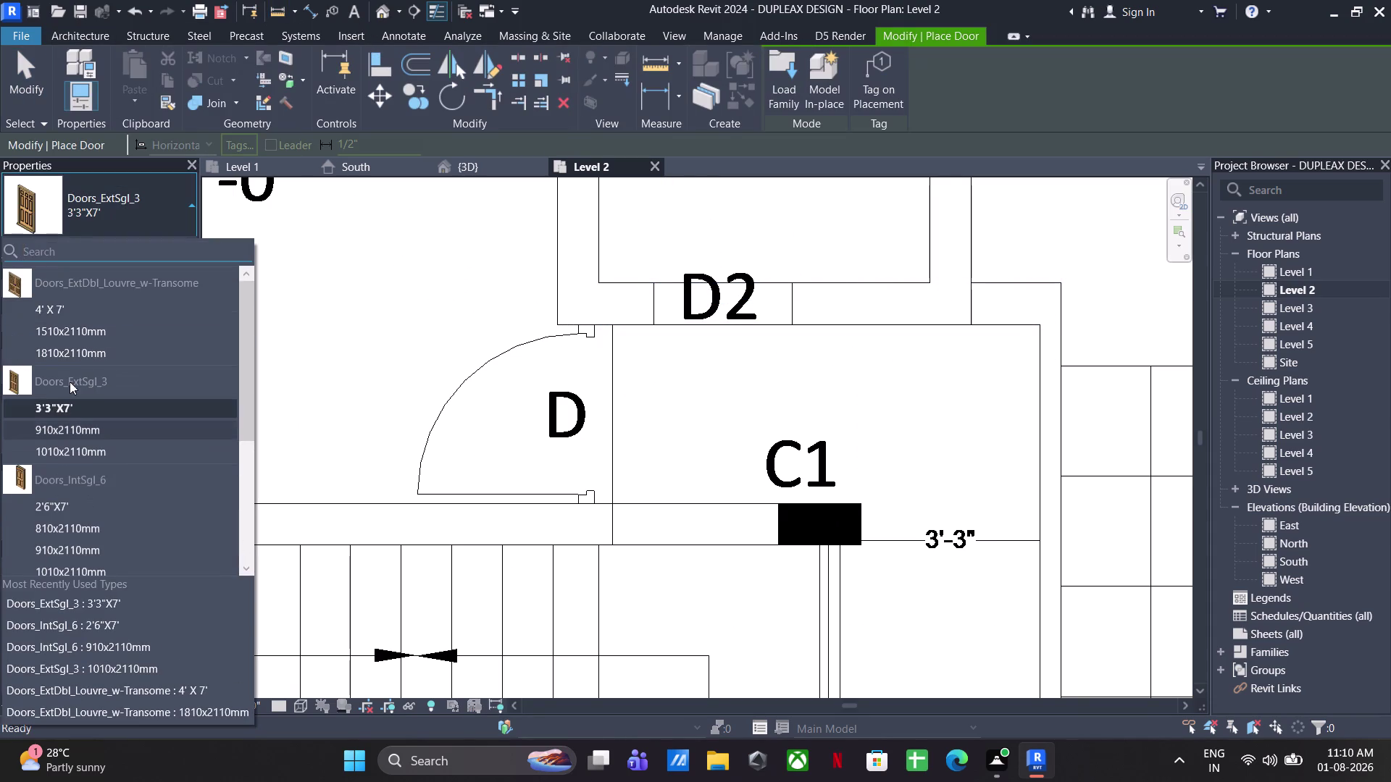
scroll(down, 3)
click(68, 428)
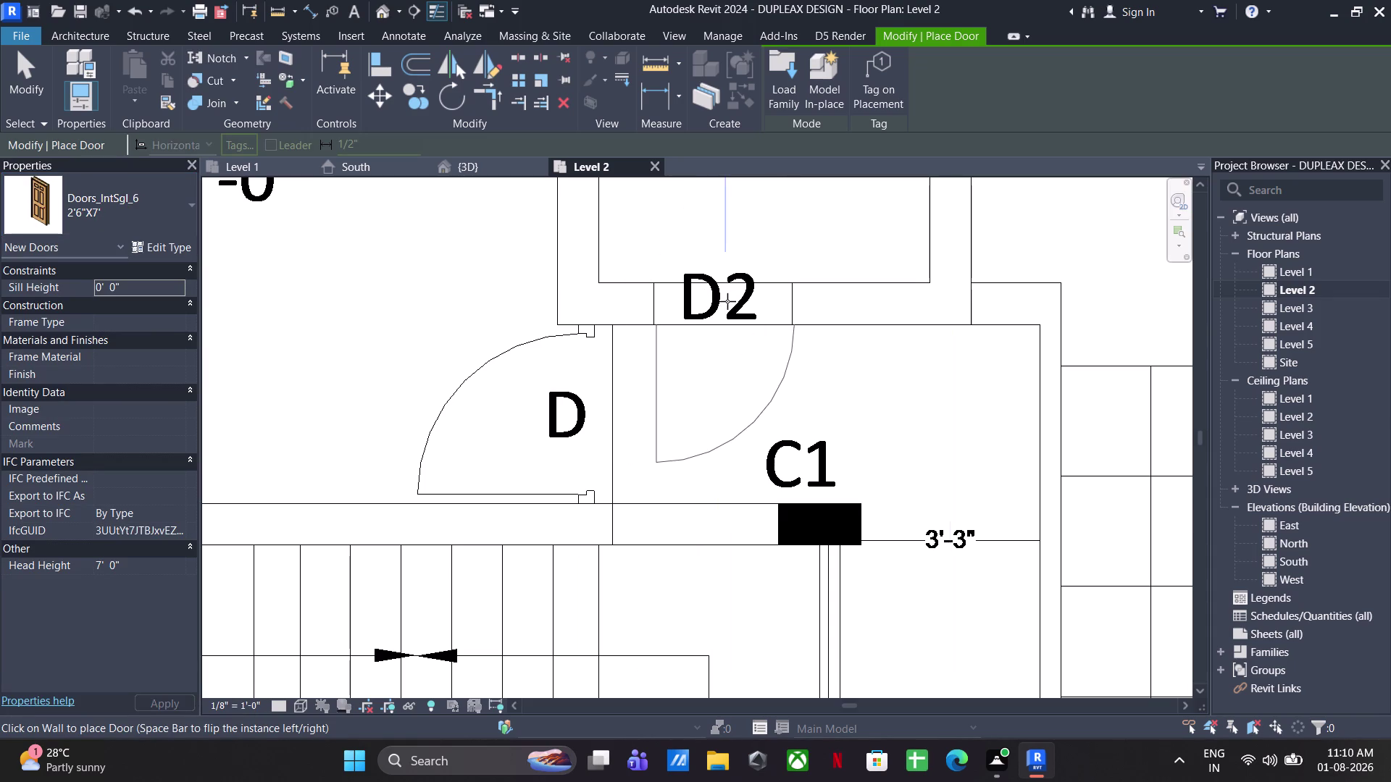
scroll(up, 3)
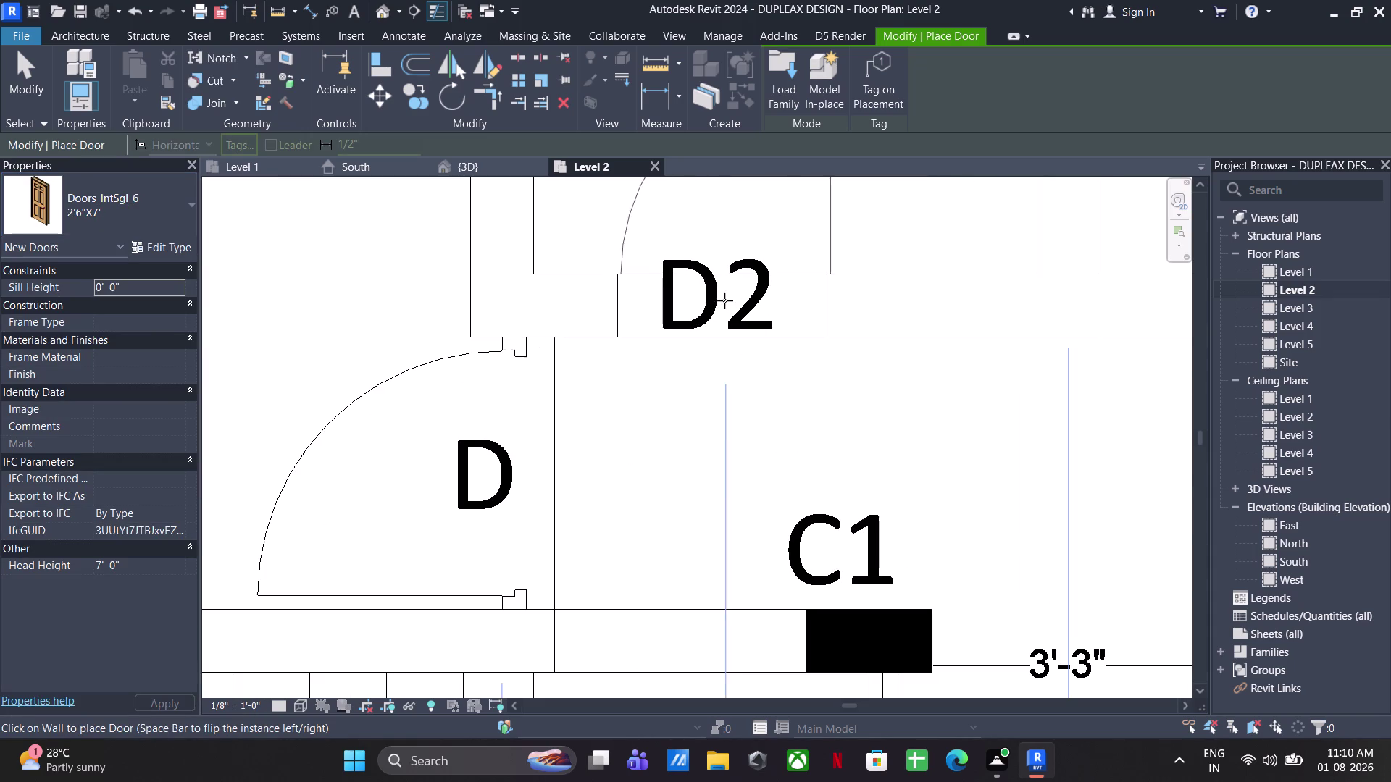
key(space)
click(724, 301)
key(Escape)
key(Escape)
click(831, 262)
key(Left)
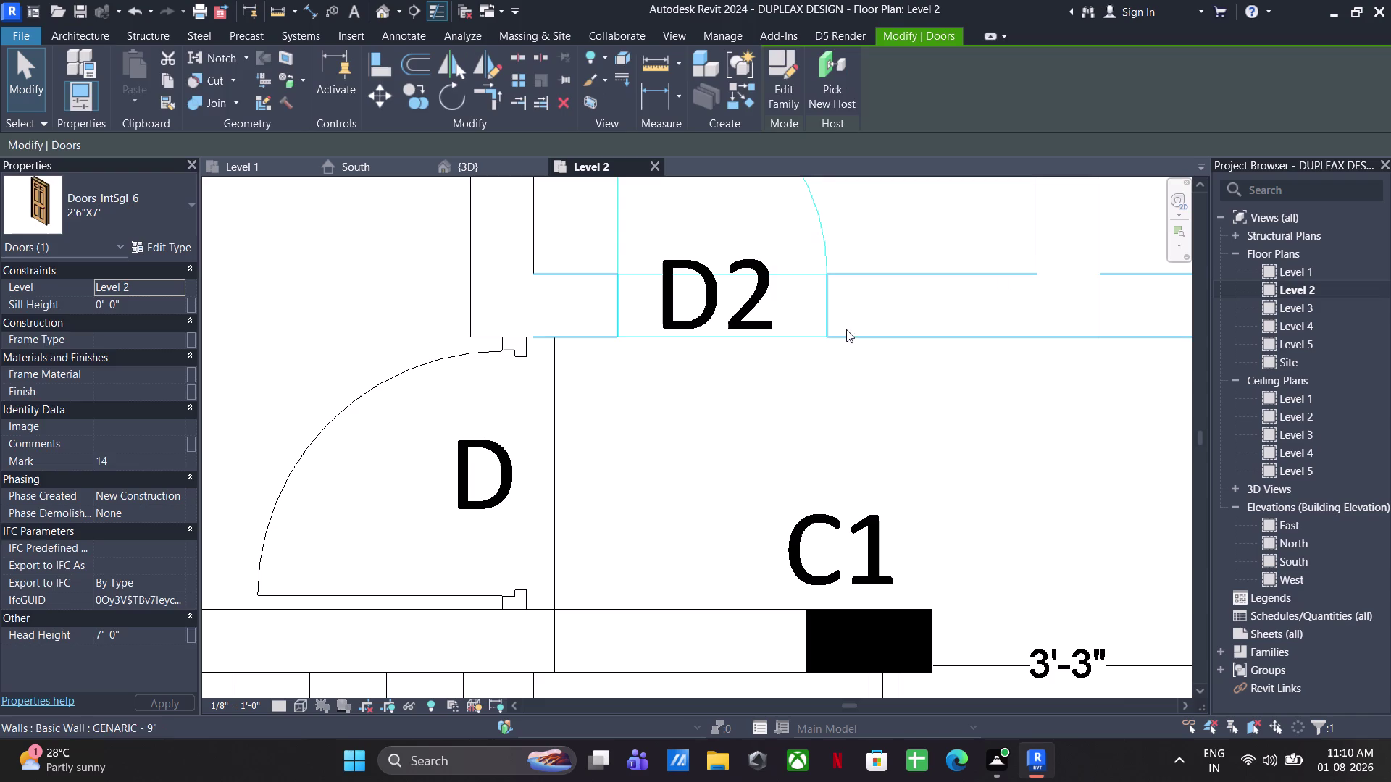
click(844, 434)
scroll(down, 3)
middle_drag(779, 456, 699, 199)
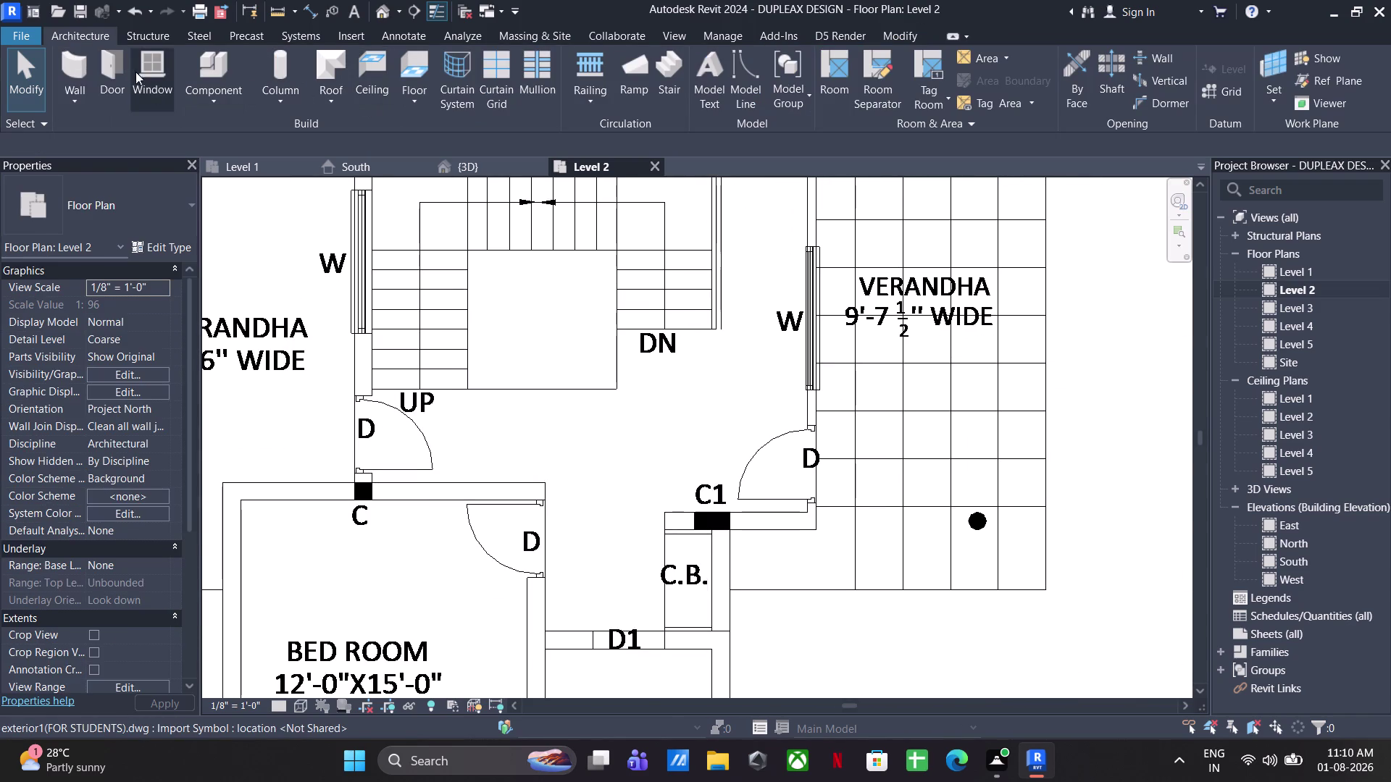
Survey the bedroom, kitchen and stair areas of the Level 2 plan, cancelling the active tool.
click(116, 66)
middle_drag(704, 463, 741, 329)
scroll(up, 3)
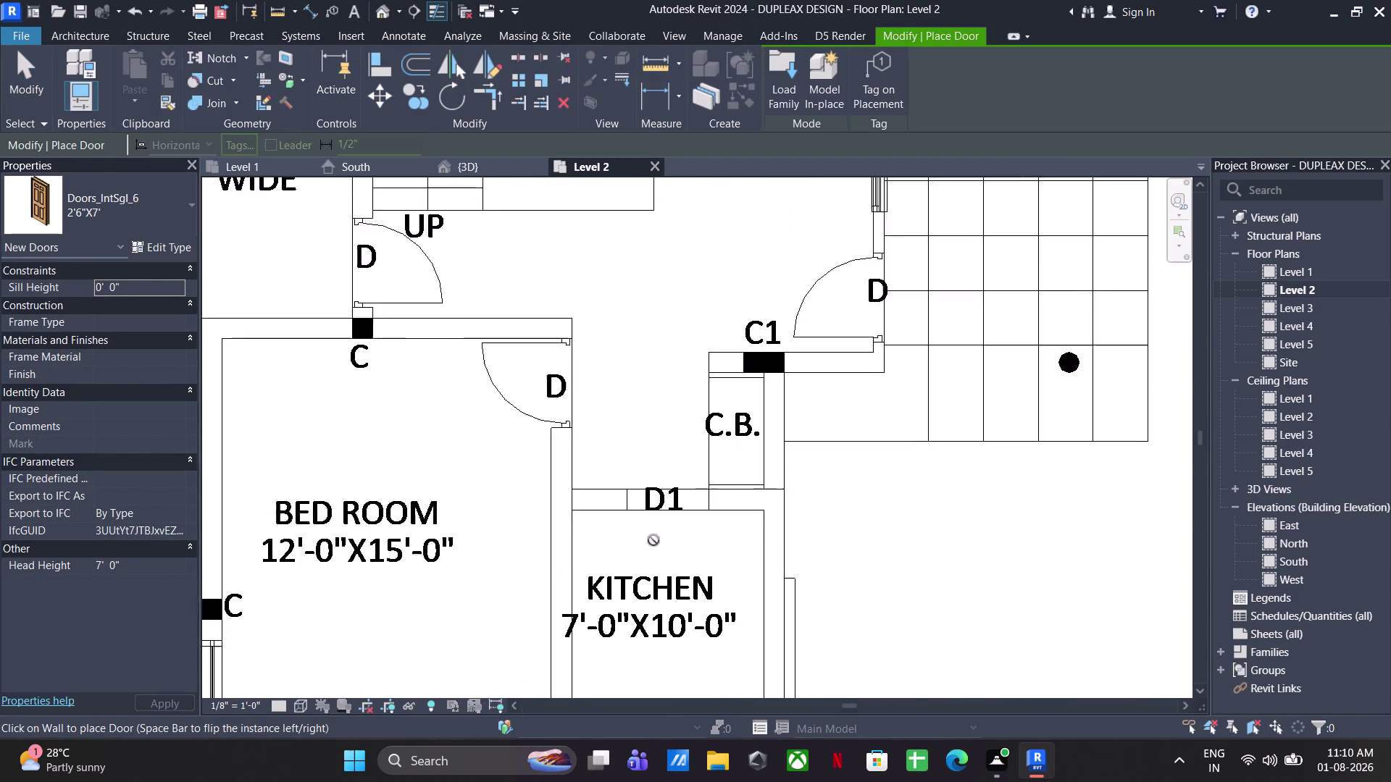
scroll(up, 3)
scroll(down, 3)
middle_drag(673, 538, 705, 427)
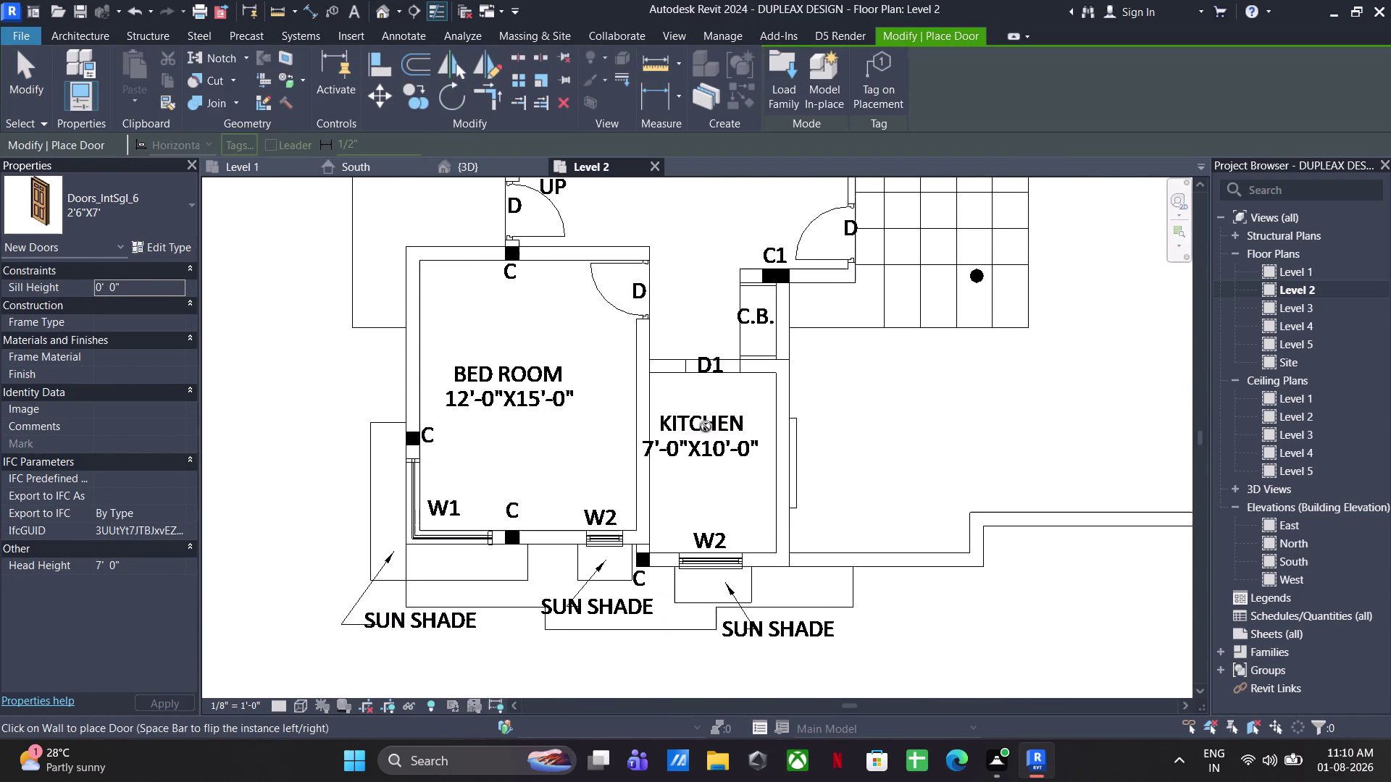
middle_drag(663, 487, 647, 627)
middle_drag(667, 489, 681, 600)
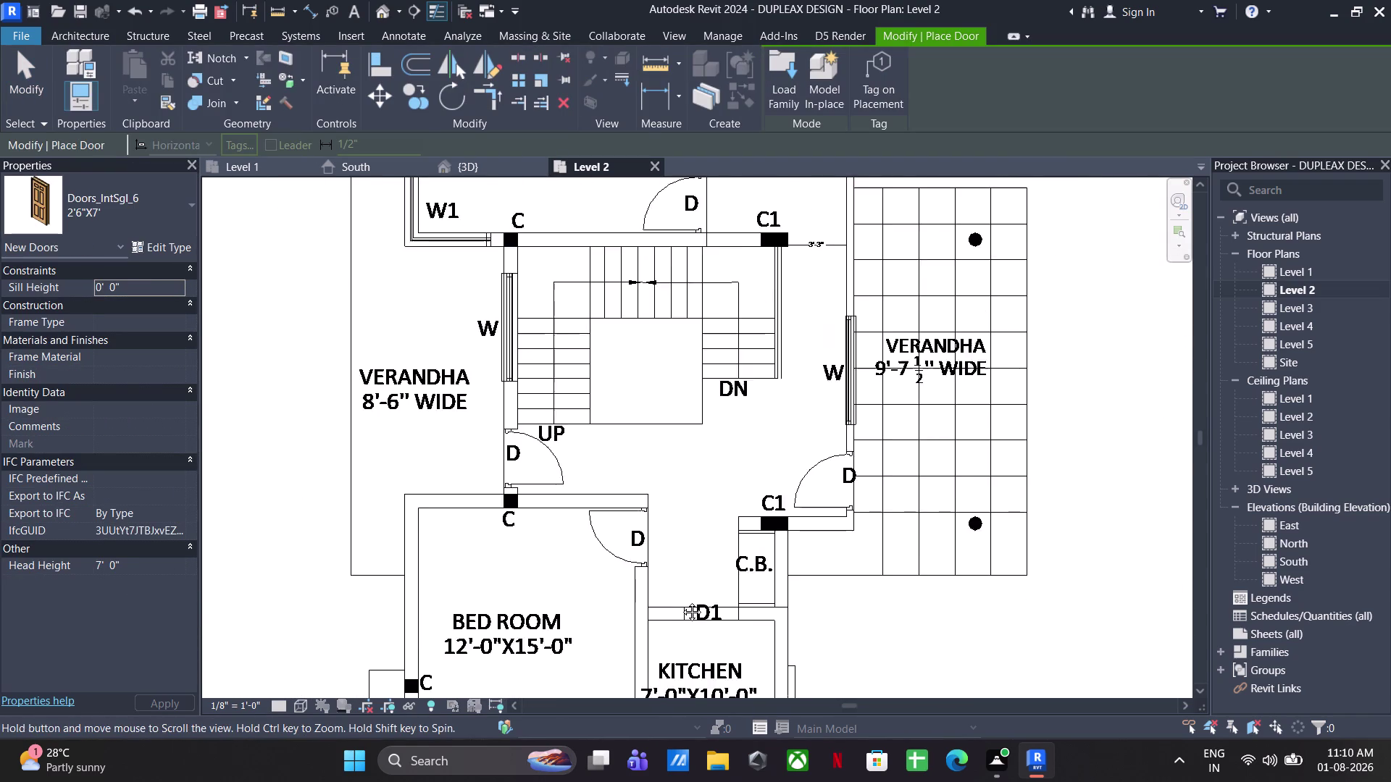
middle_drag(681, 600, 657, 409)
key(Escape)
scroll(up, 3)
key(Escape)
scroll(up, 3)
key(Escape)
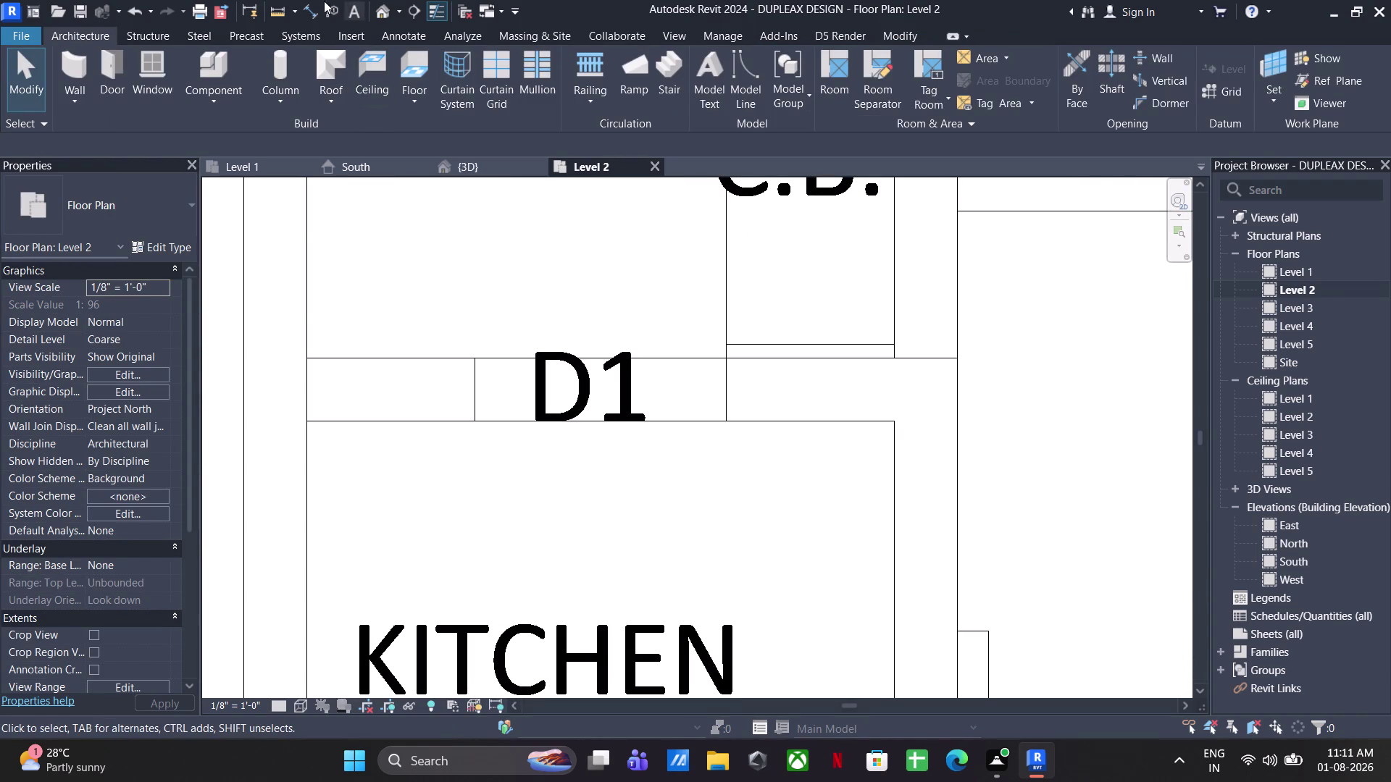
Start a wall, abandon it after picking a start point, and begin window placement.
click(271, 6)
click(477, 362)
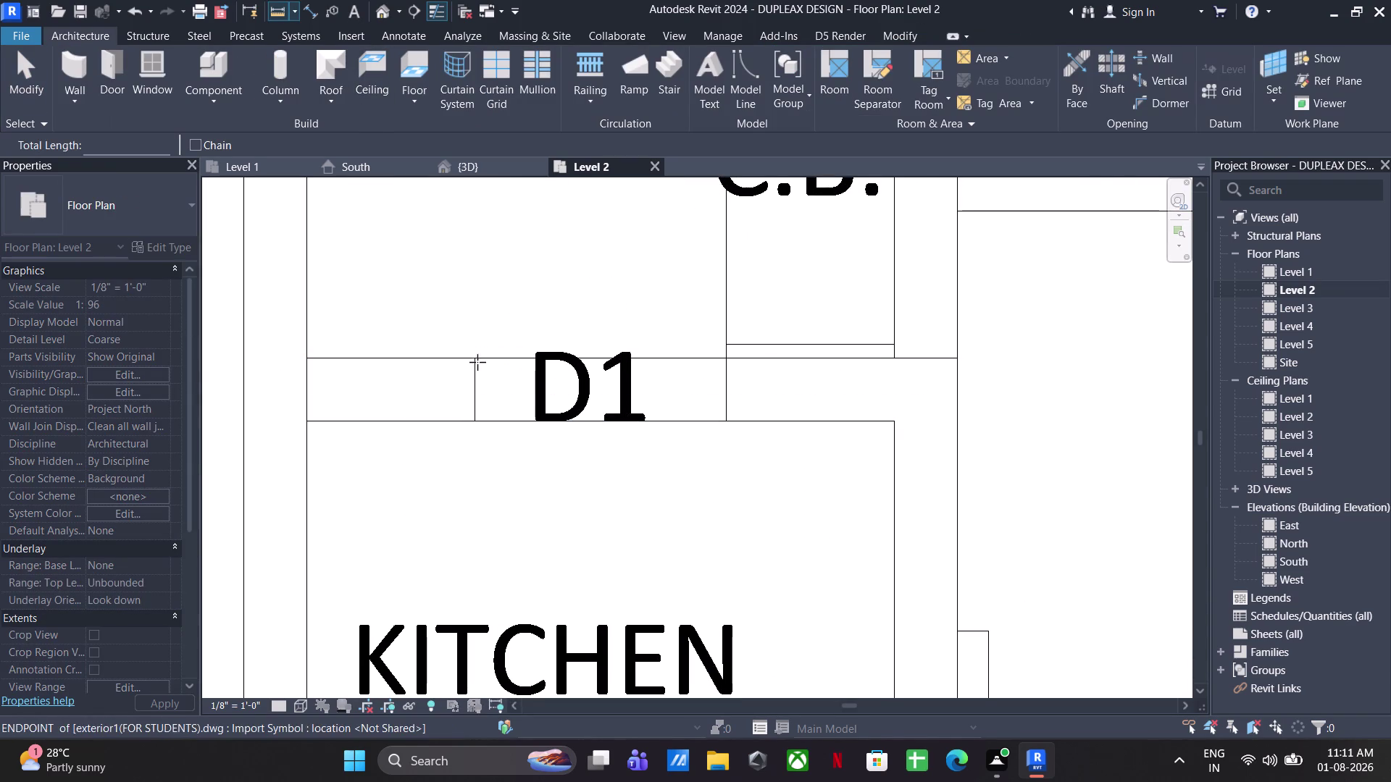
click(727, 360)
key(Escape)
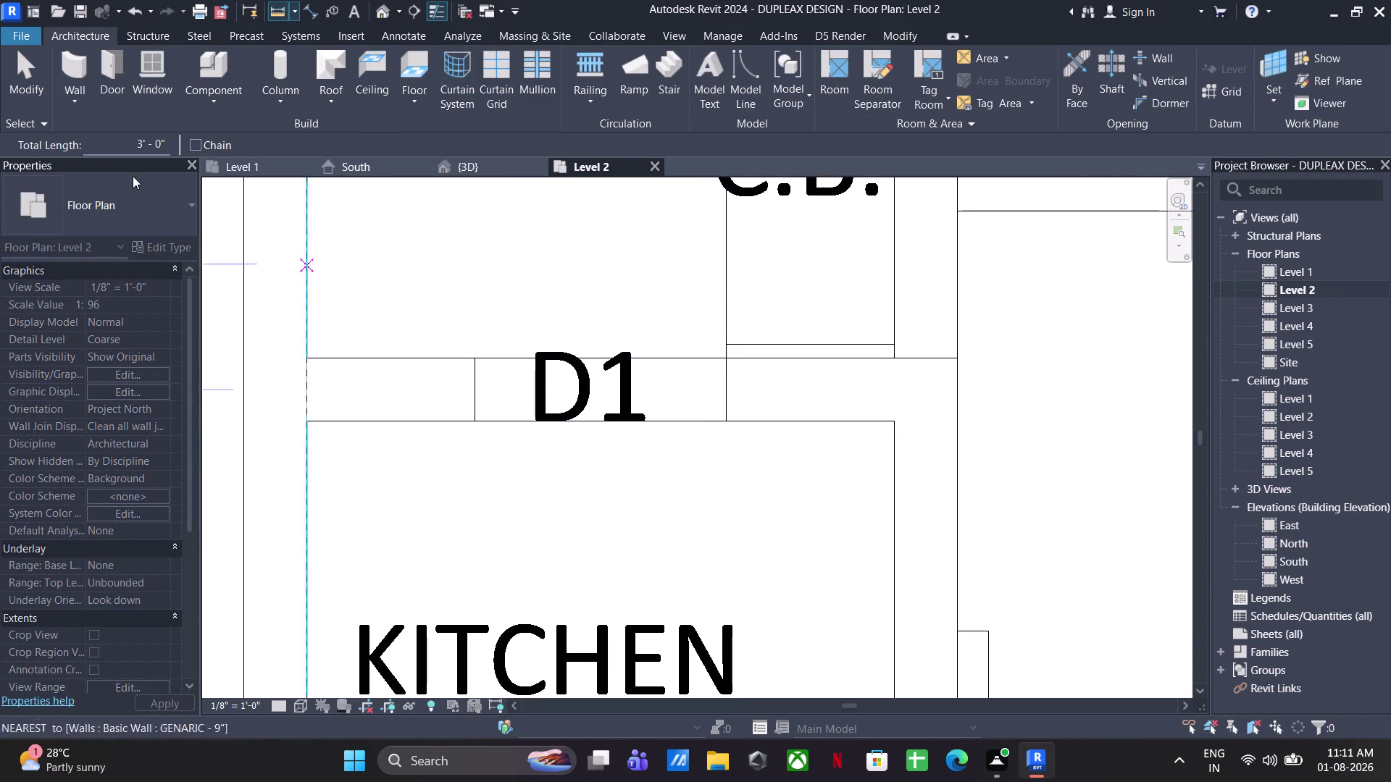
key(Escape)
click(160, 64)
Select the Windows_Arched 3'6" X 4' type and duplicate it from its type properties.
click(131, 210)
scroll(up, 3)
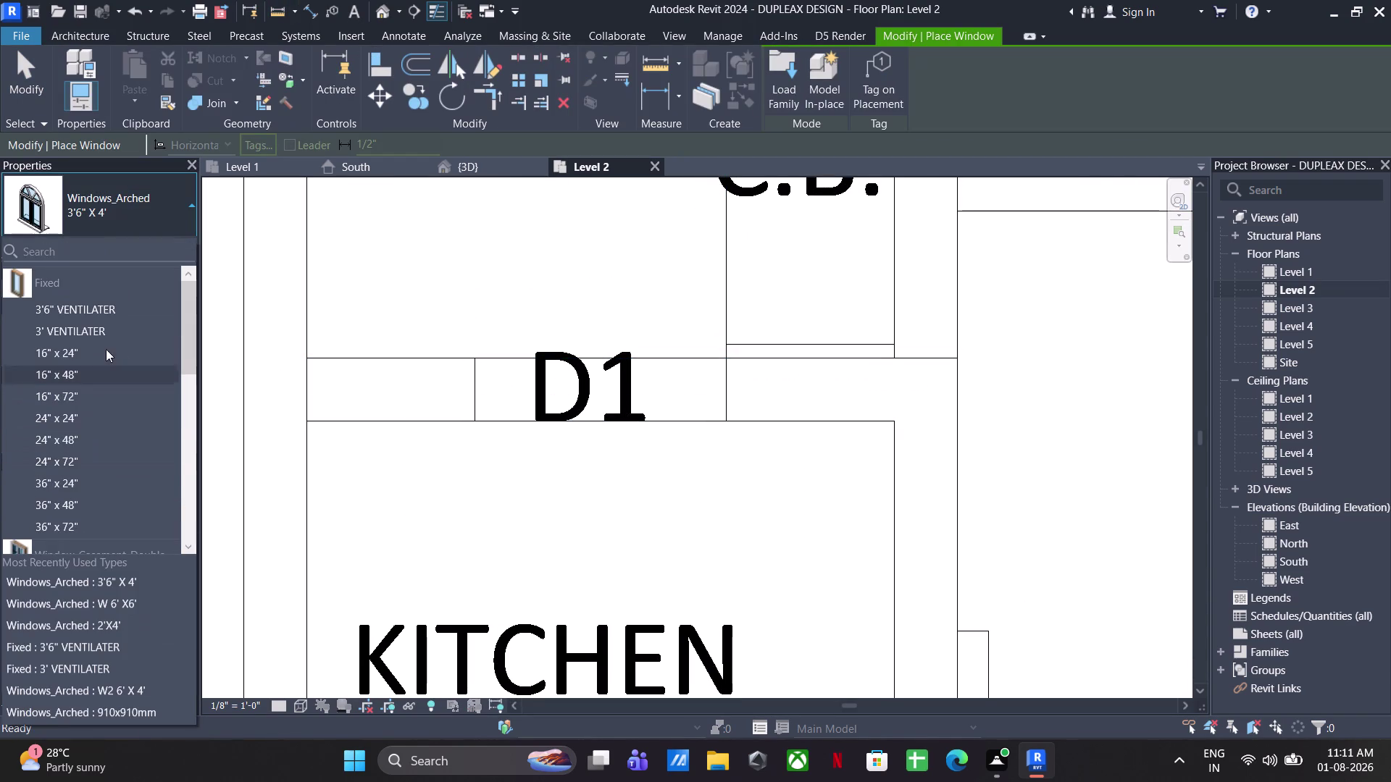
scroll(down, 3)
scroll(down, 3)
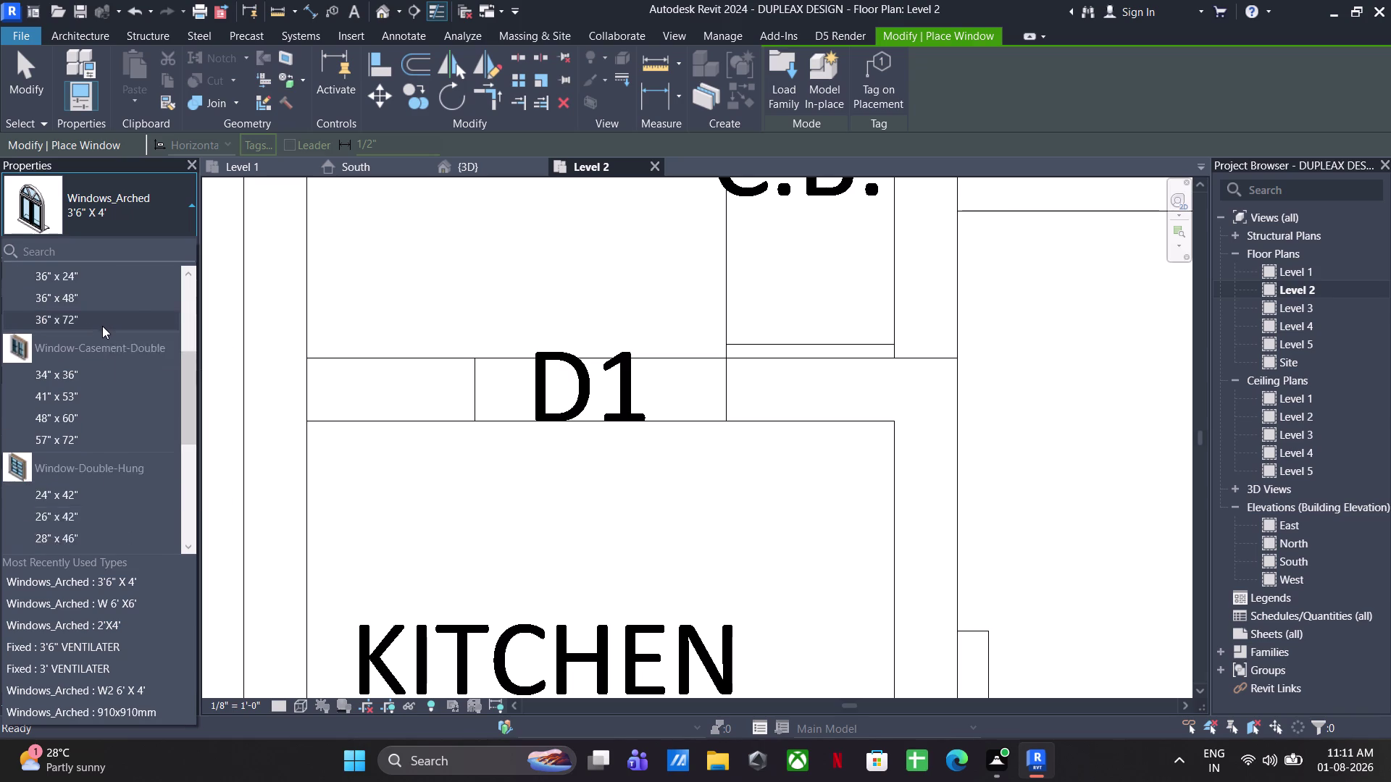
scroll(down, 3)
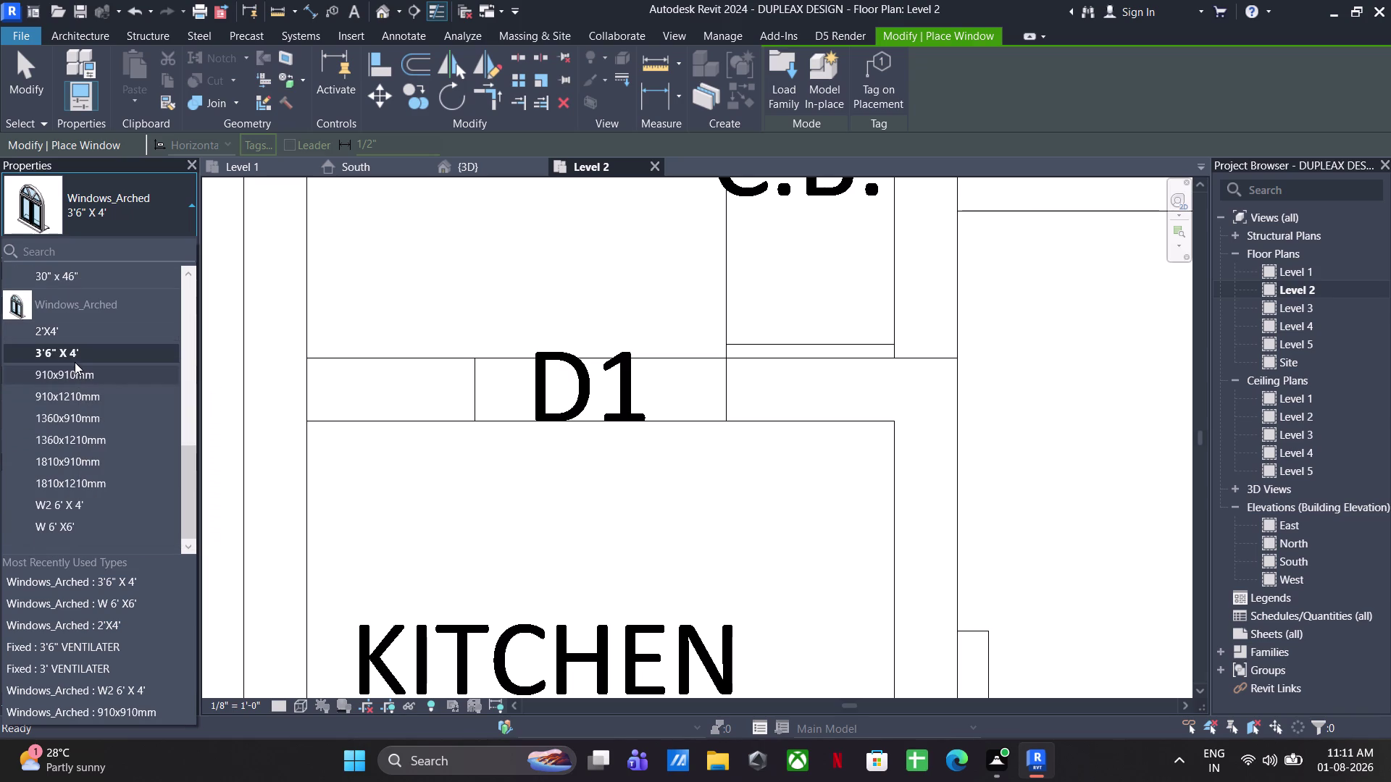
click(99, 208)
click(158, 242)
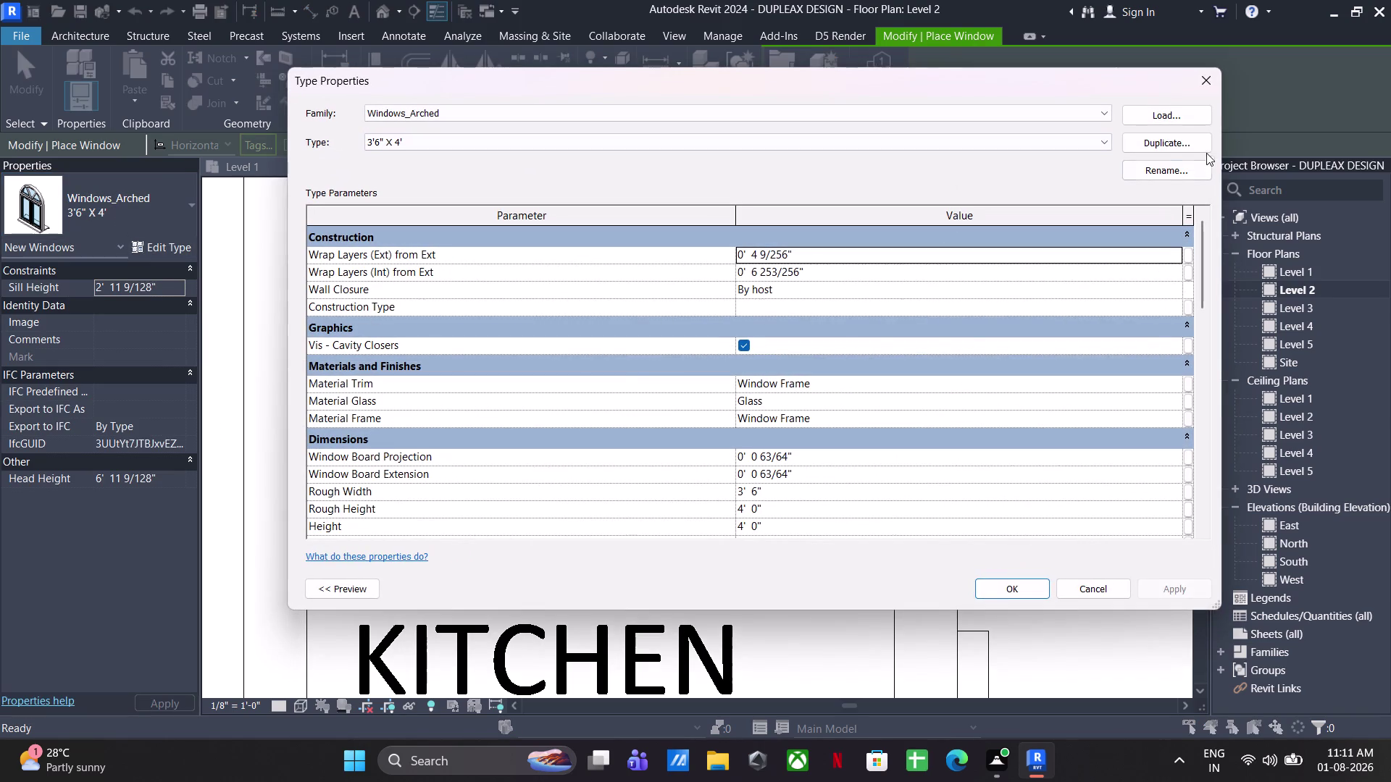
click(1162, 146)
Name the duplicated type 3' X 7', confirm it, and exit window placement.
text(3')
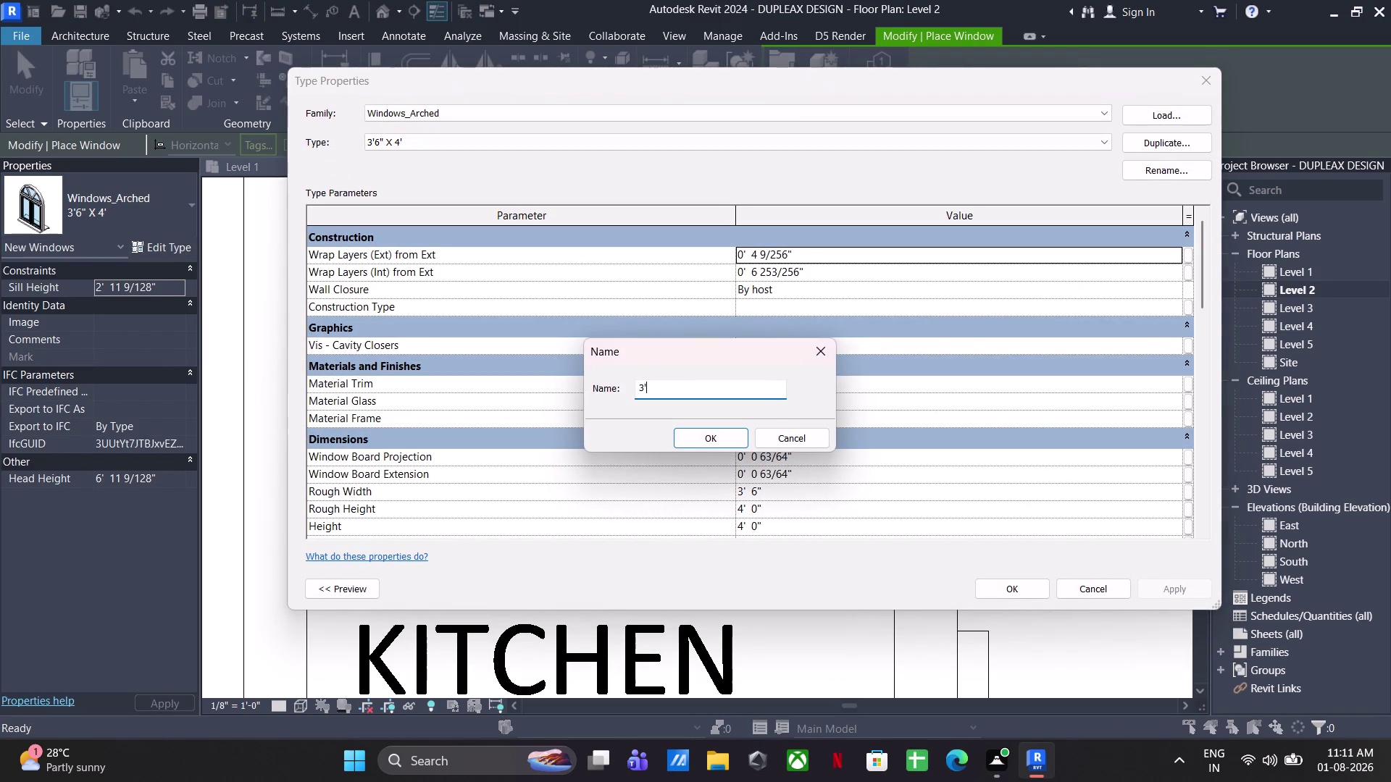
key(space)
text(X)
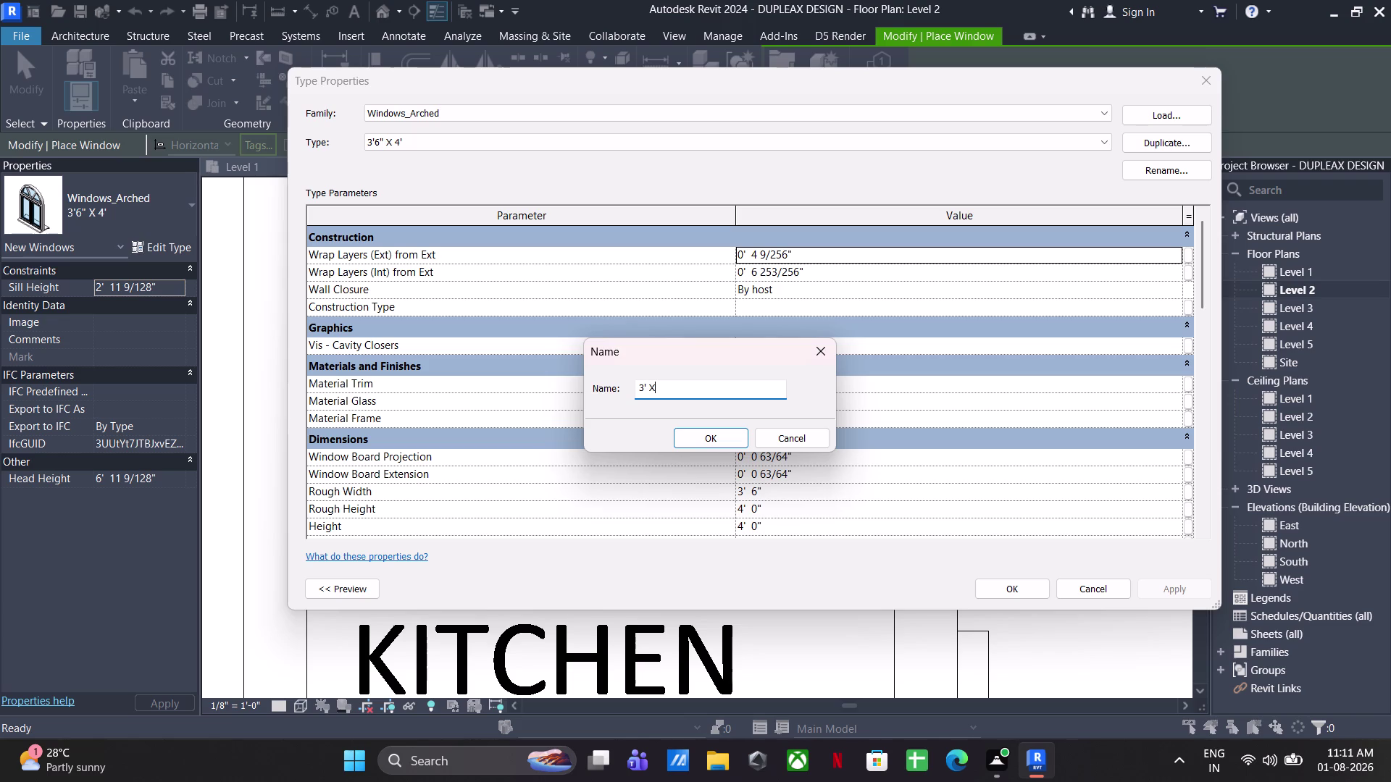
key(space)
text(7')
key(Return)
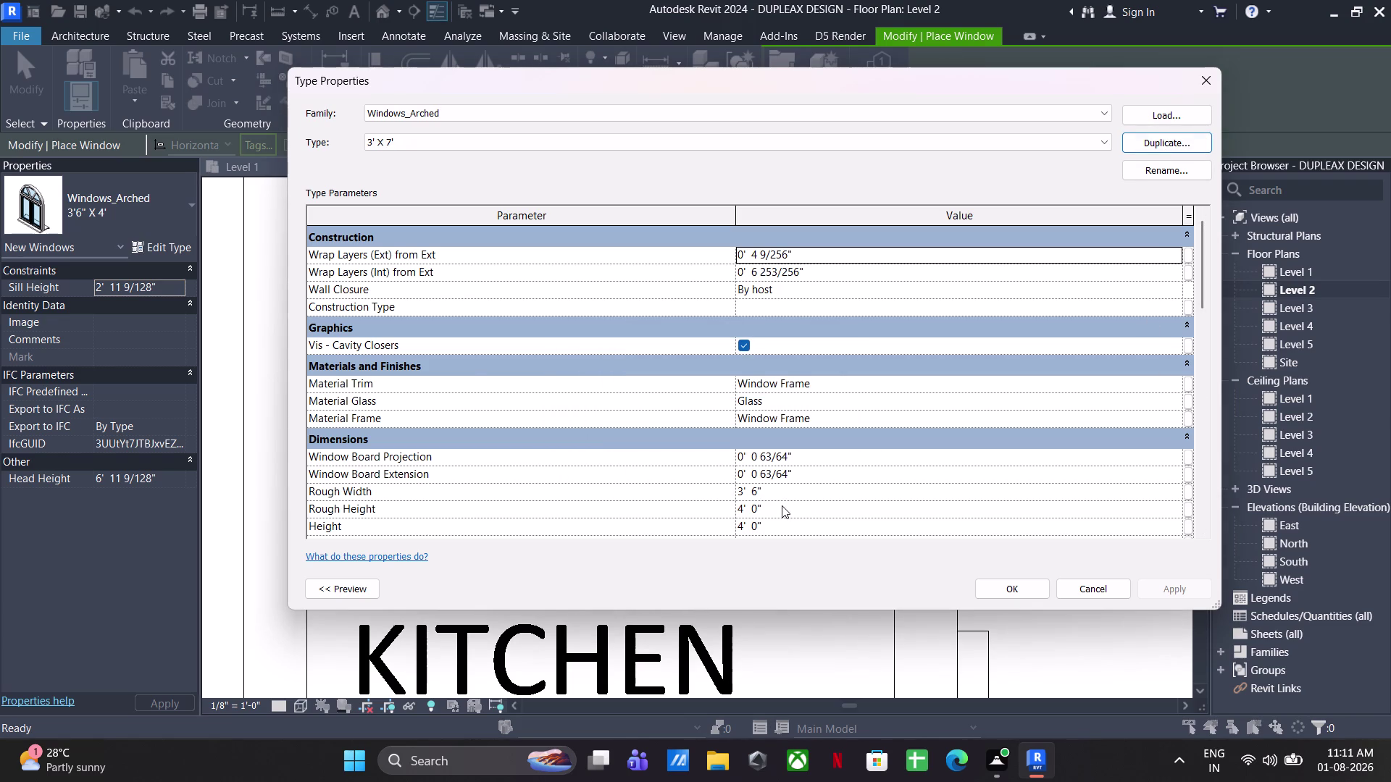
key(Escape)
key(Escape)
key(Escape)
key(Escape)
key(Escape)
click(110, 63)
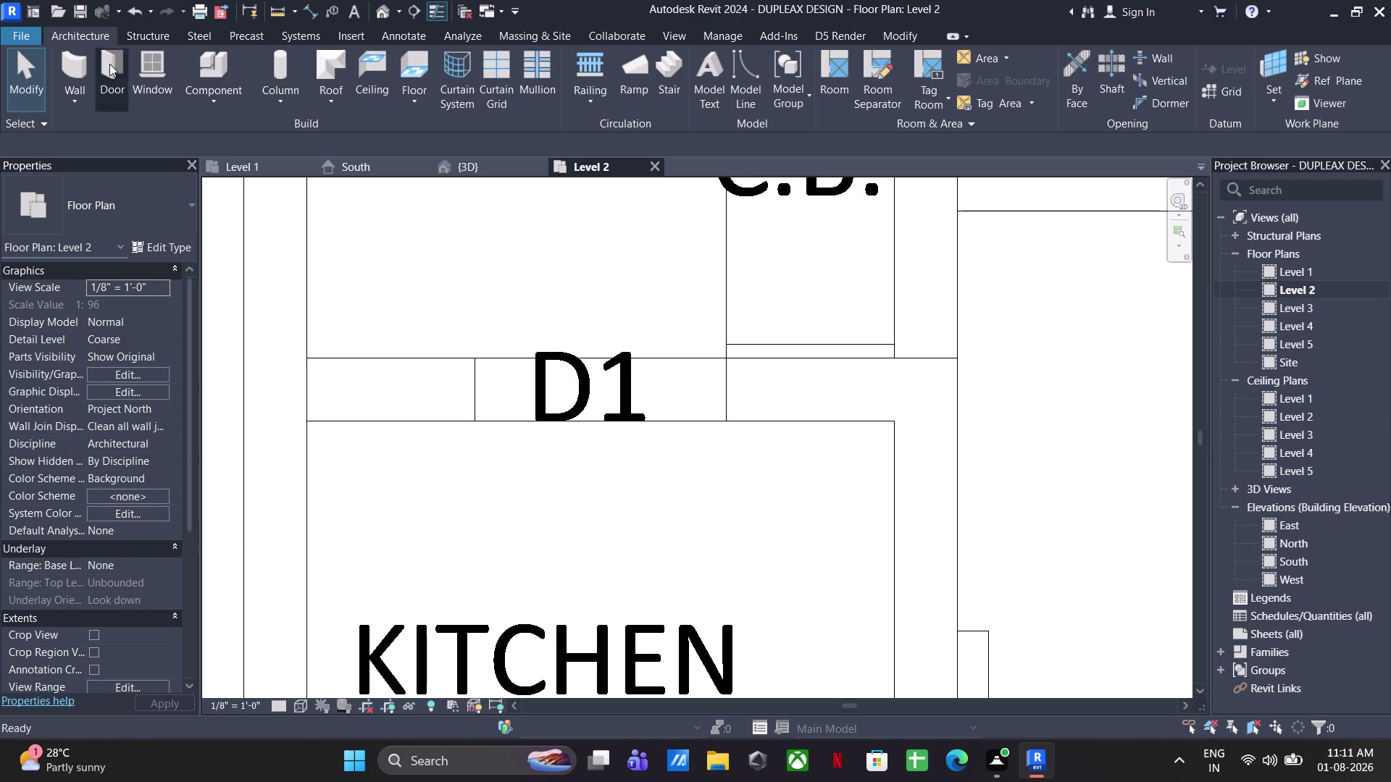
Begin placing a door, then cancel it.
click(112, 188)
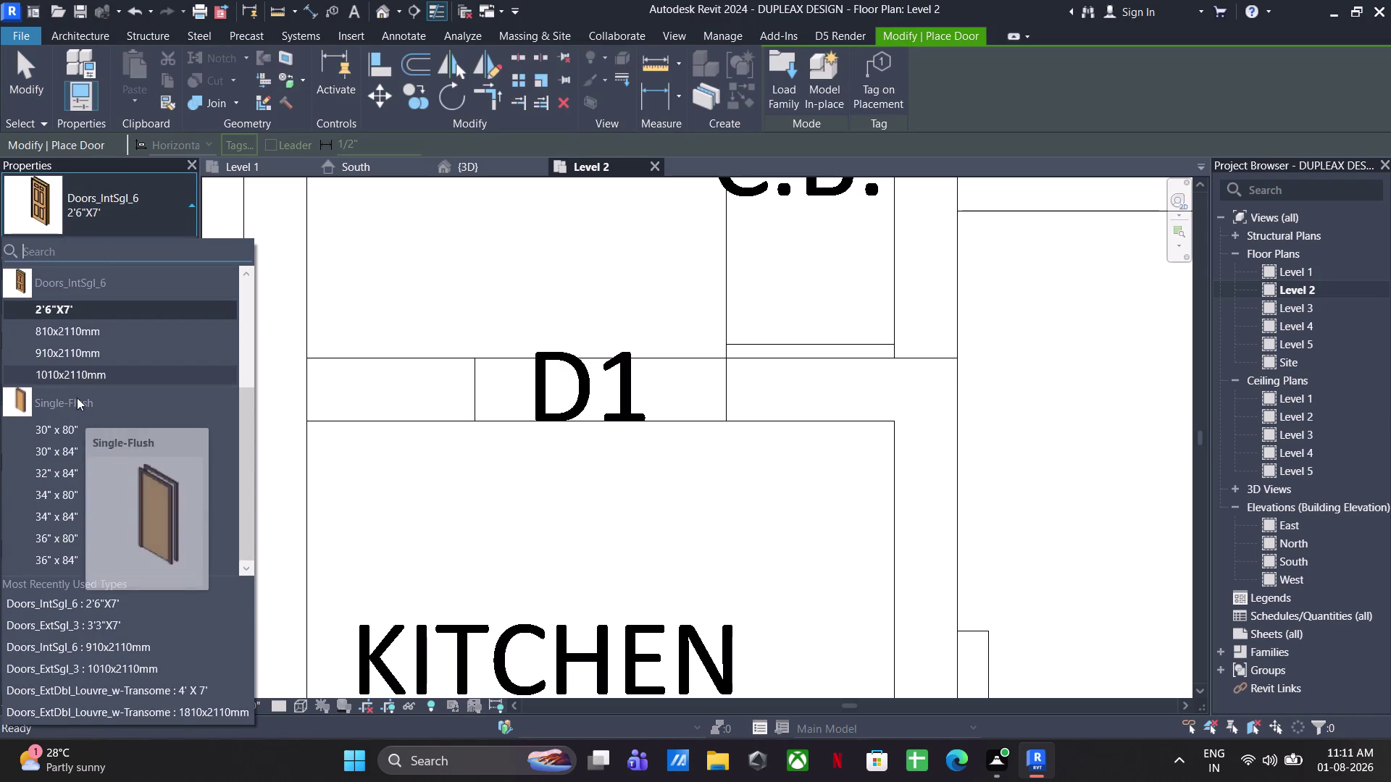
scroll(down, 3)
scroll(down, 3)
scroll(down, 3)
scroll(down, 3)
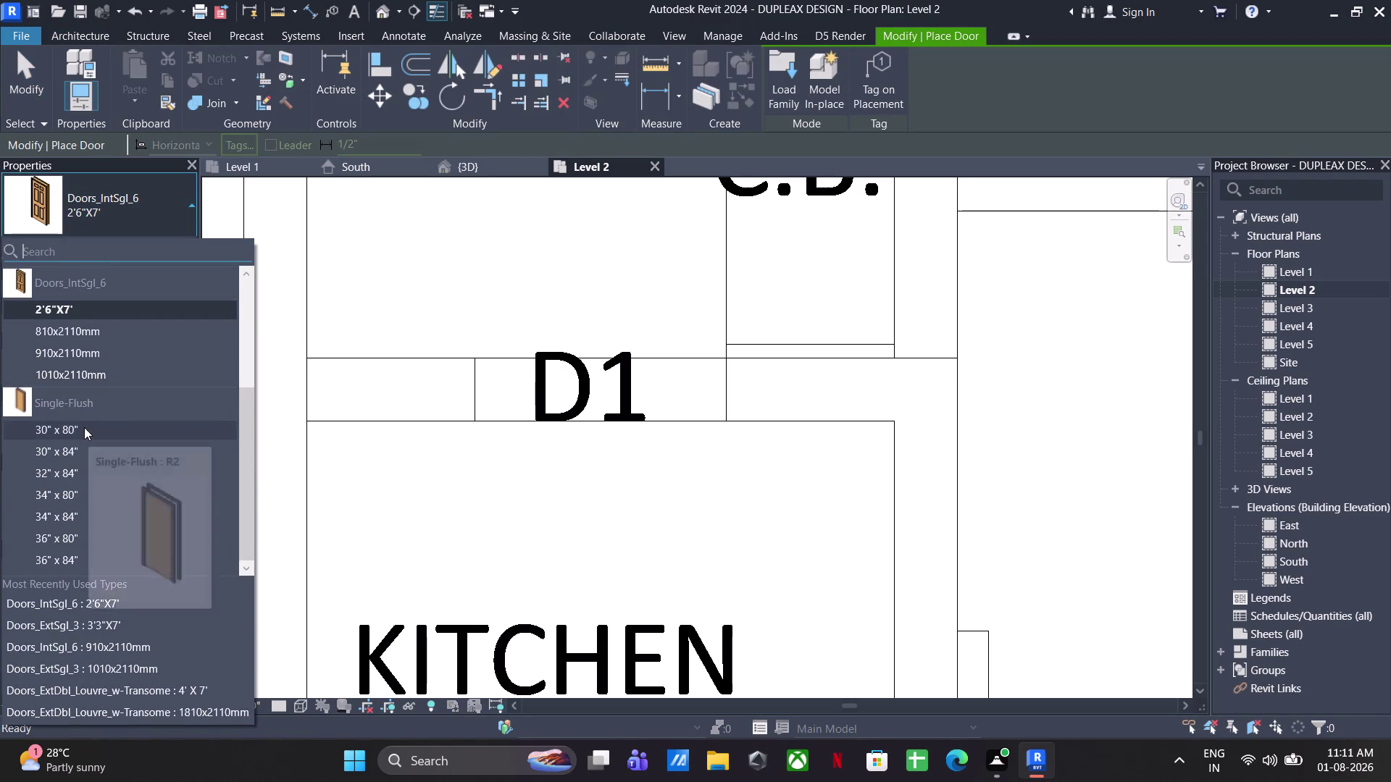
key(Escape)
key(Escape)
key(Escape)
key(Escape)
In 3D, select the upper room's front wall and orbit around it to inspect it.
click(471, 158)
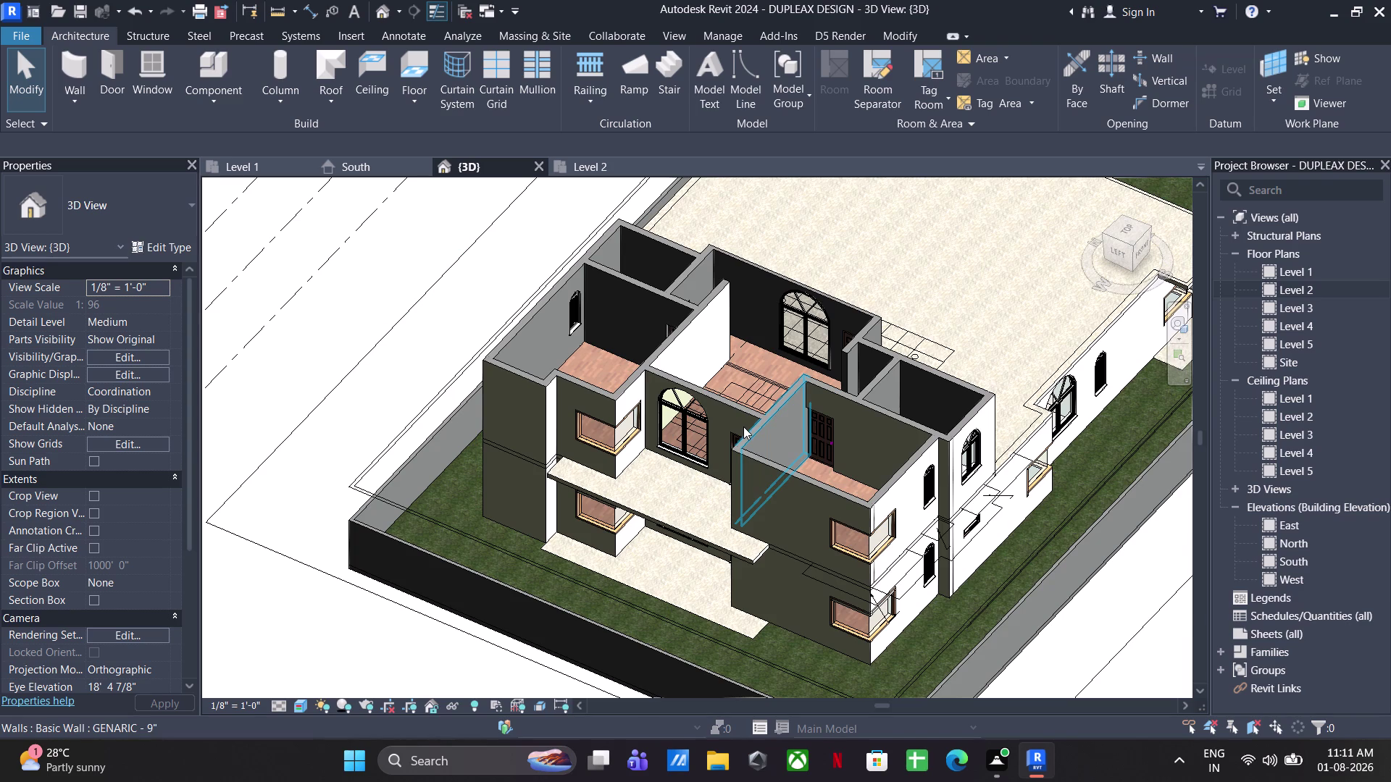
scroll(up, 3)
click(733, 482)
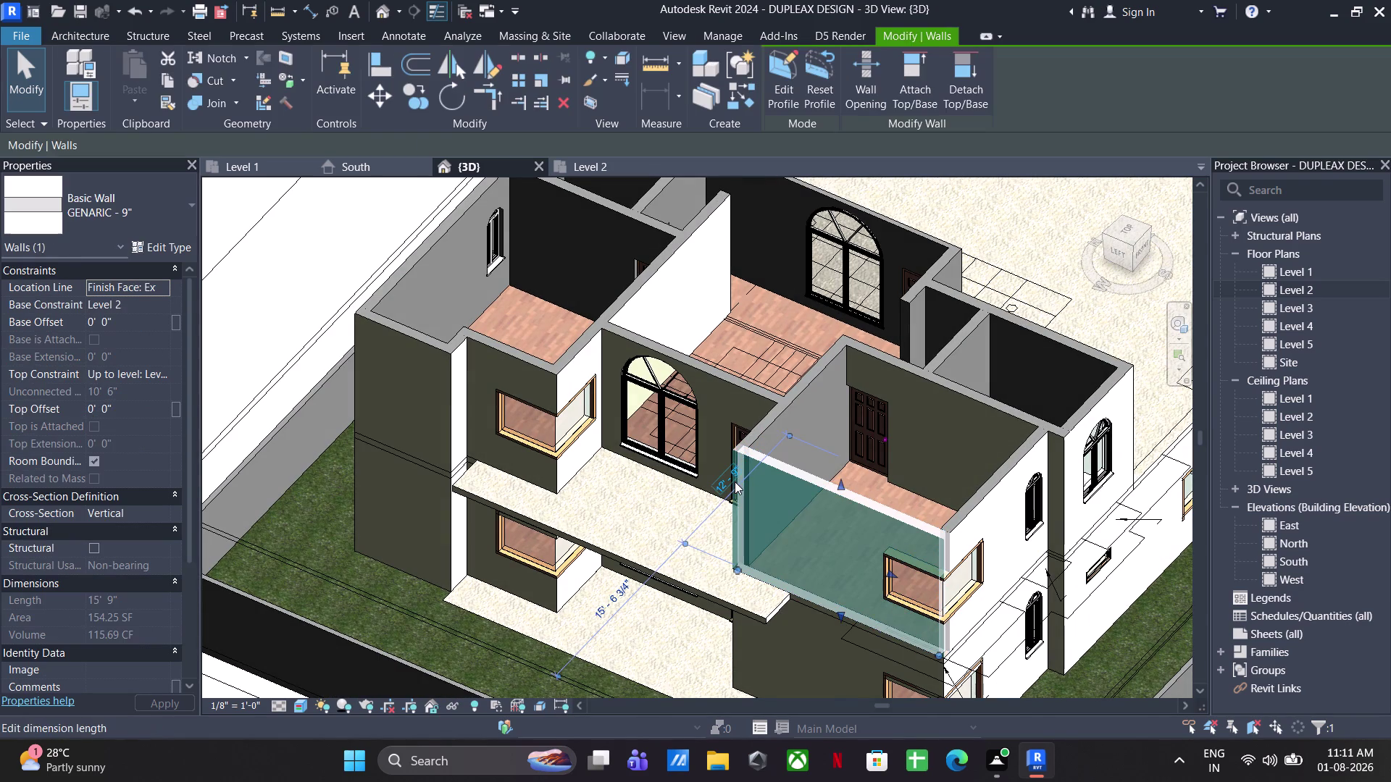
middle_drag(735, 481, 664, 526)
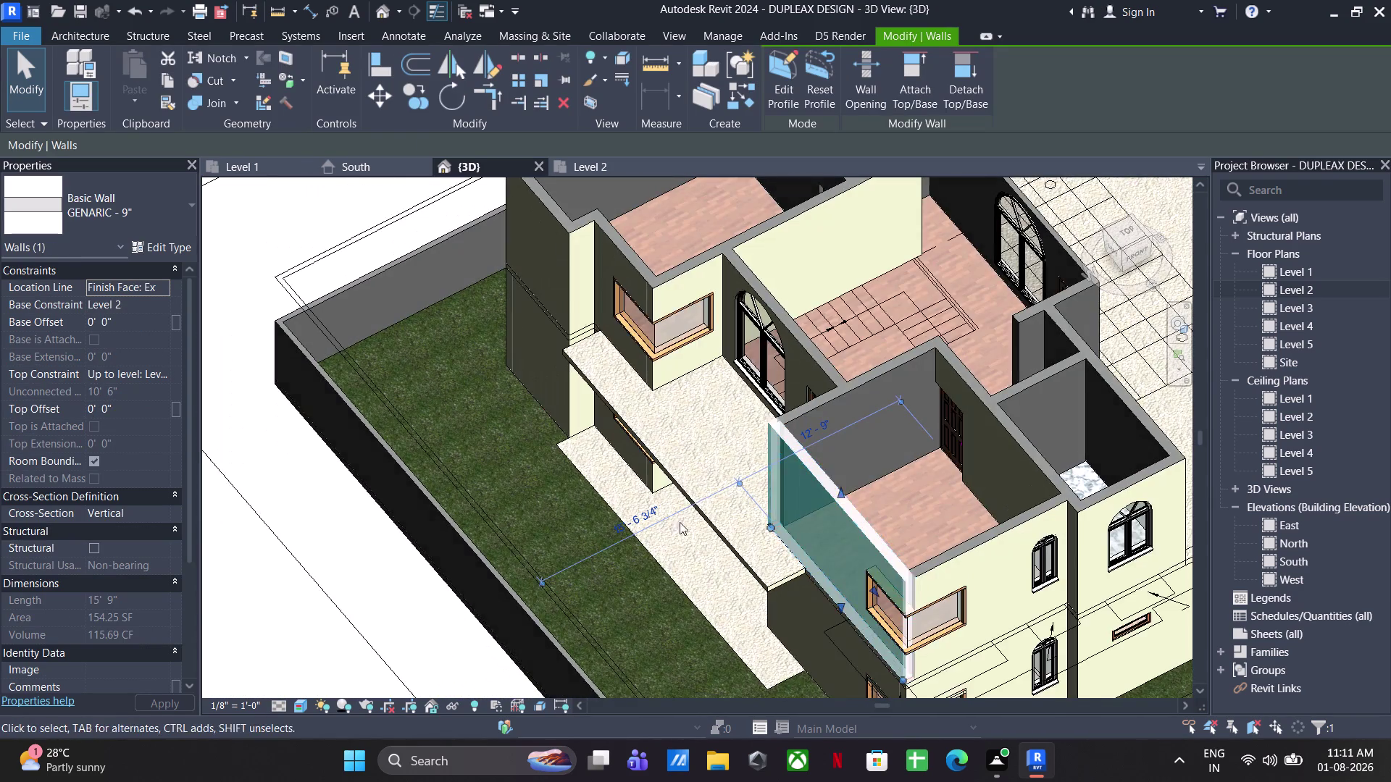
middle_drag(840, 510, 694, 541)
middle_drag(840, 528, 711, 524)
middle_drag(975, 565, 577, 363)
middle_drag(739, 434, 640, 483)
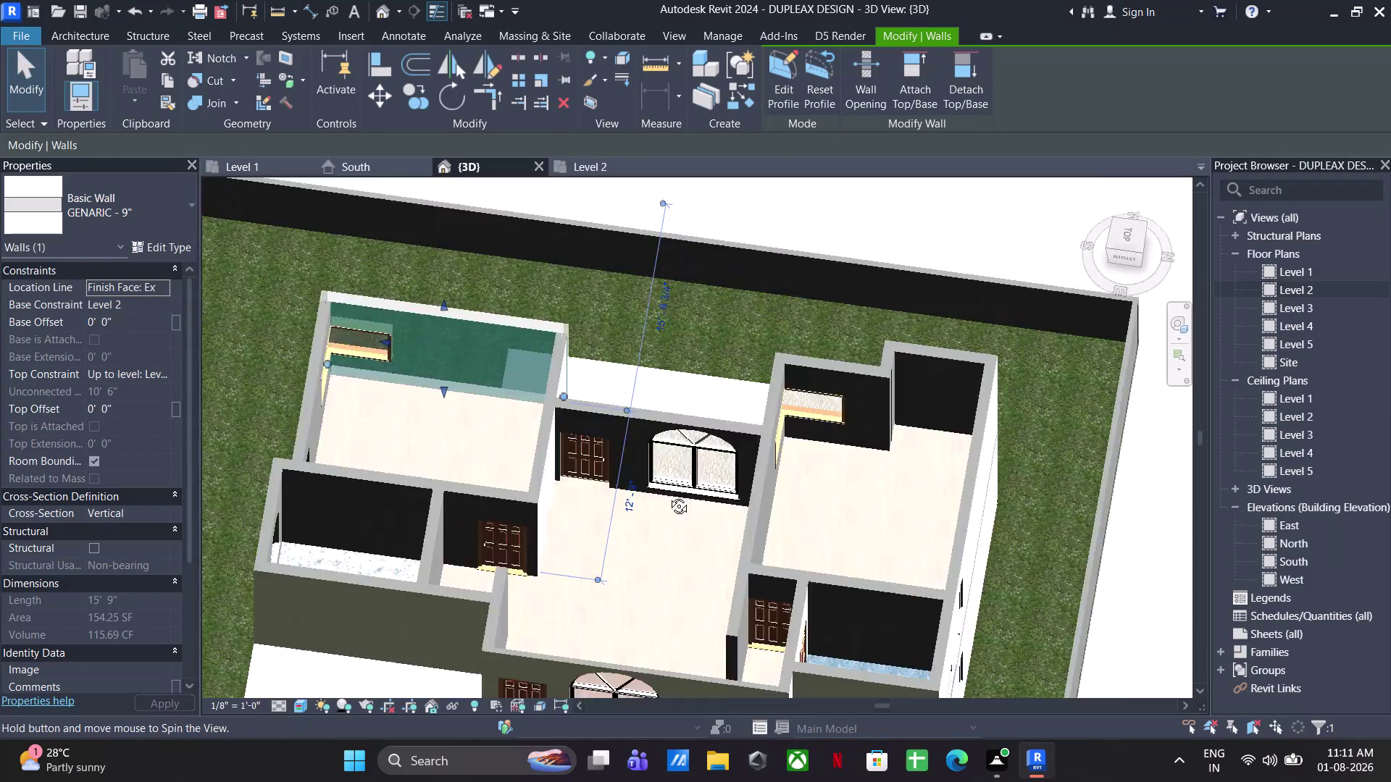
middle_drag(640, 483, 1149, 376)
key(Escape)
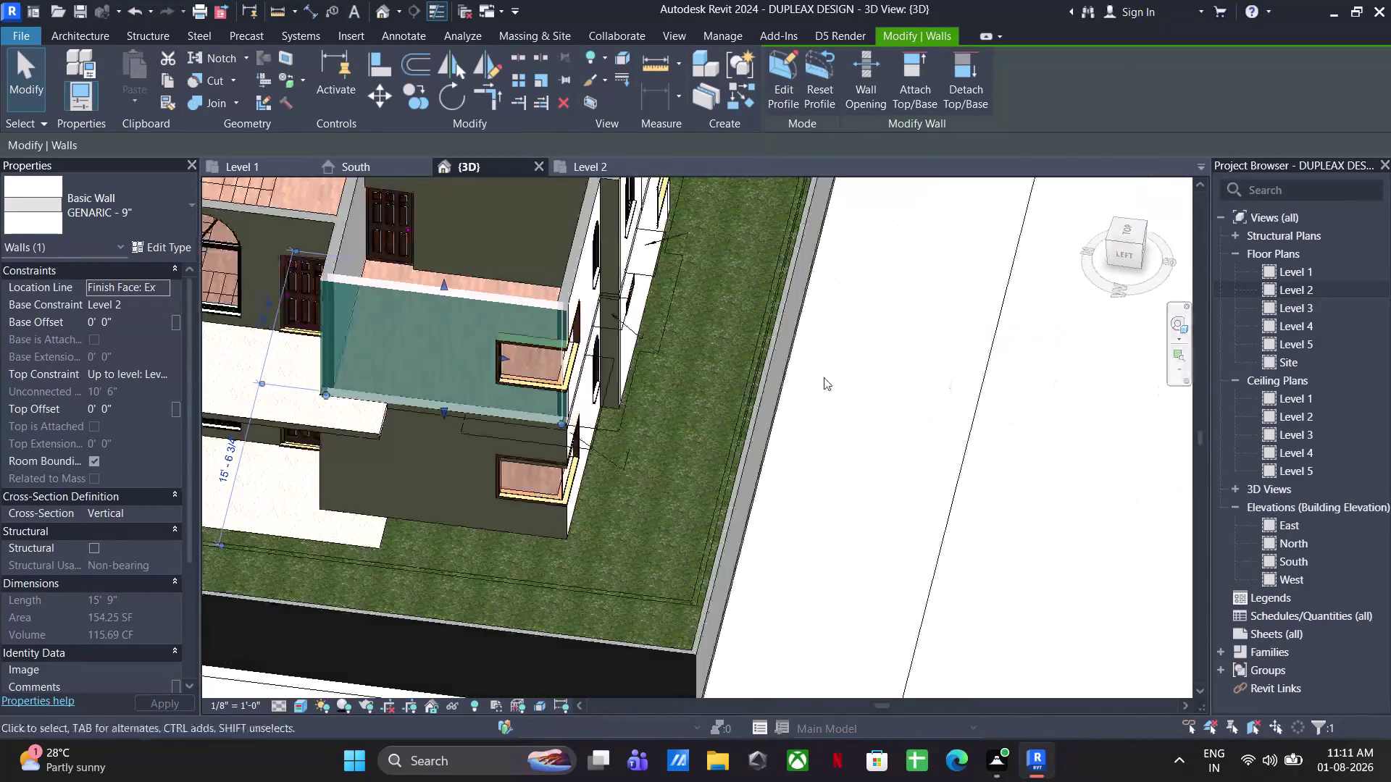
middle_drag(699, 377, 774, 530)
key(Escape)
On the Level 2 plan, start a Doors_IntSgl_6 2'6"X7' door near D1 and the kitchen.
click(588, 161)
scroll(down, 3)
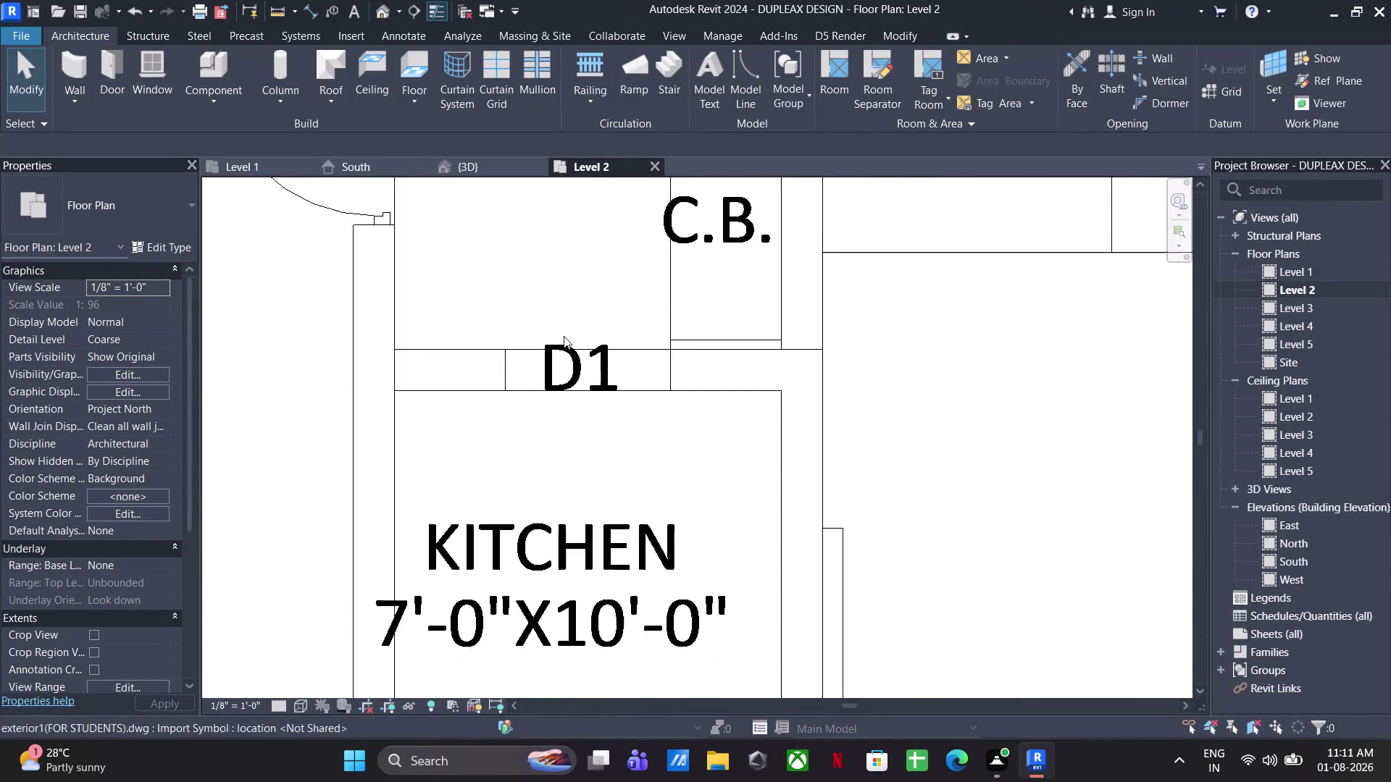
middle_drag(564, 336, 523, 347)
click(123, 69)
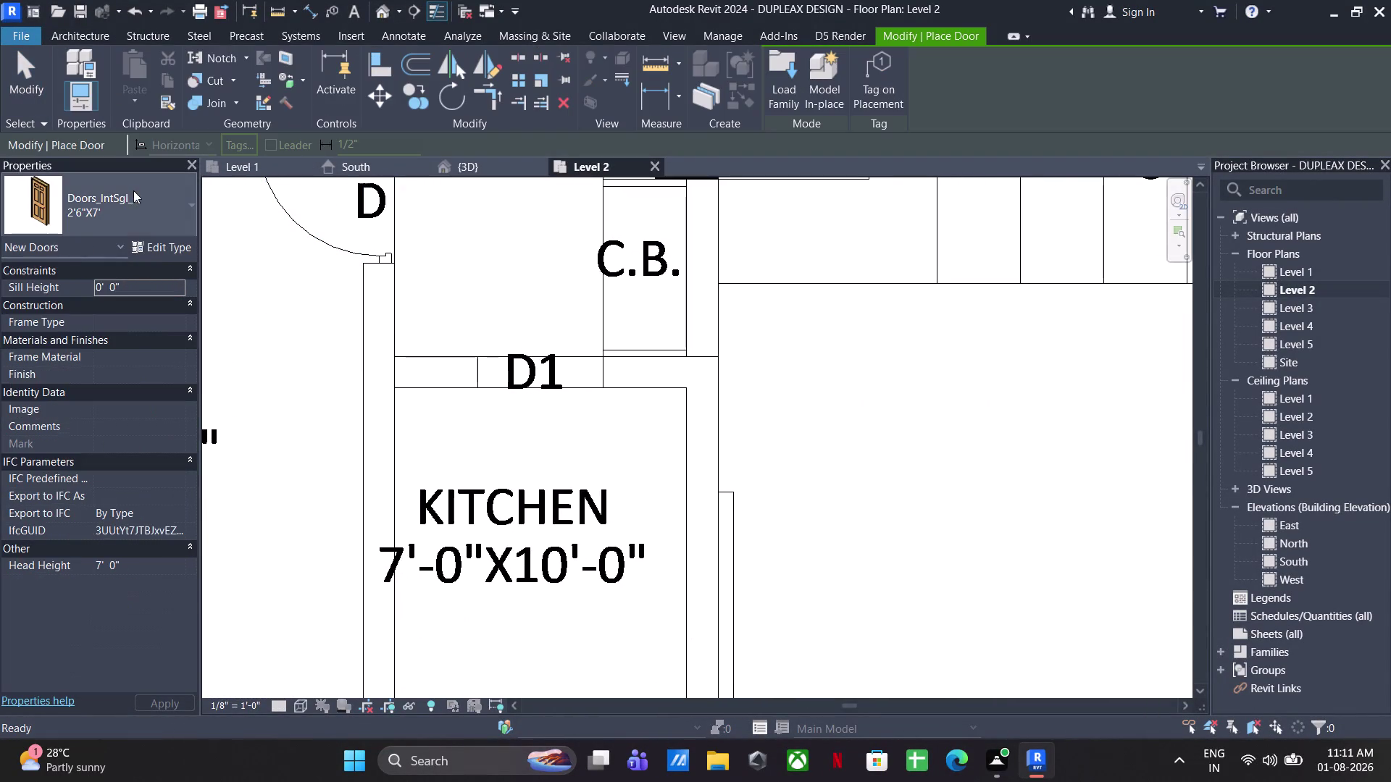
click(134, 190)
scroll(down, 3)
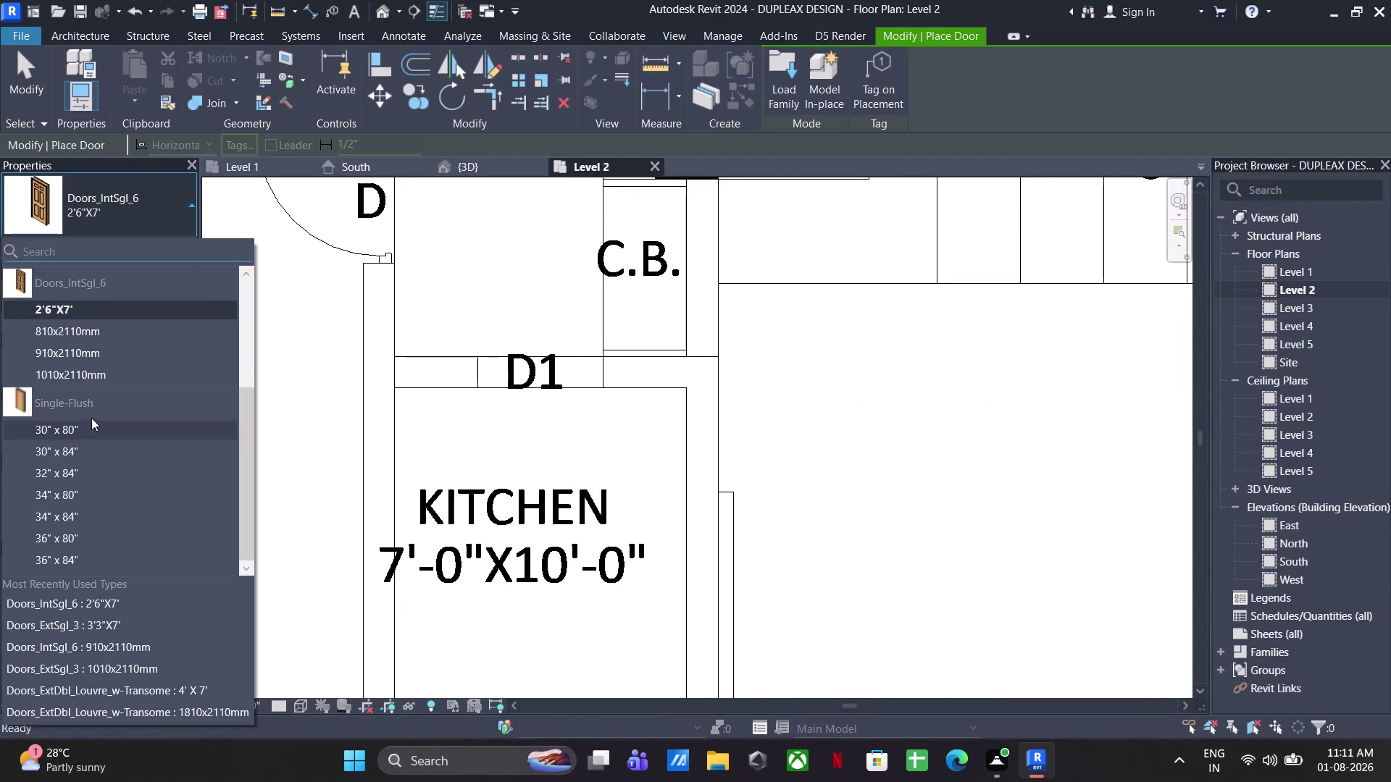
scroll(down, 3)
scroll(up, 3)
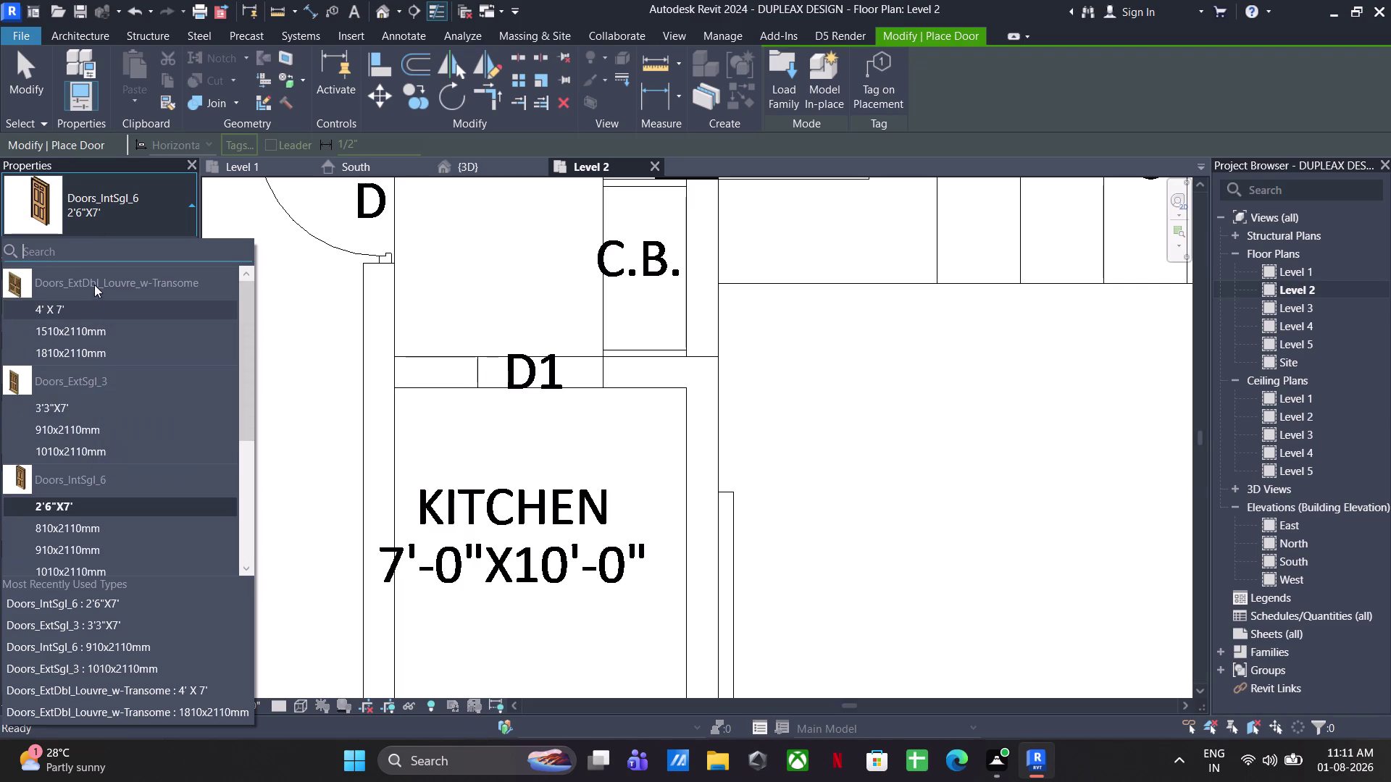
click(50, 511)
Duplicate the door type as "3' X 7'" with a 3' rough width.
click(162, 244)
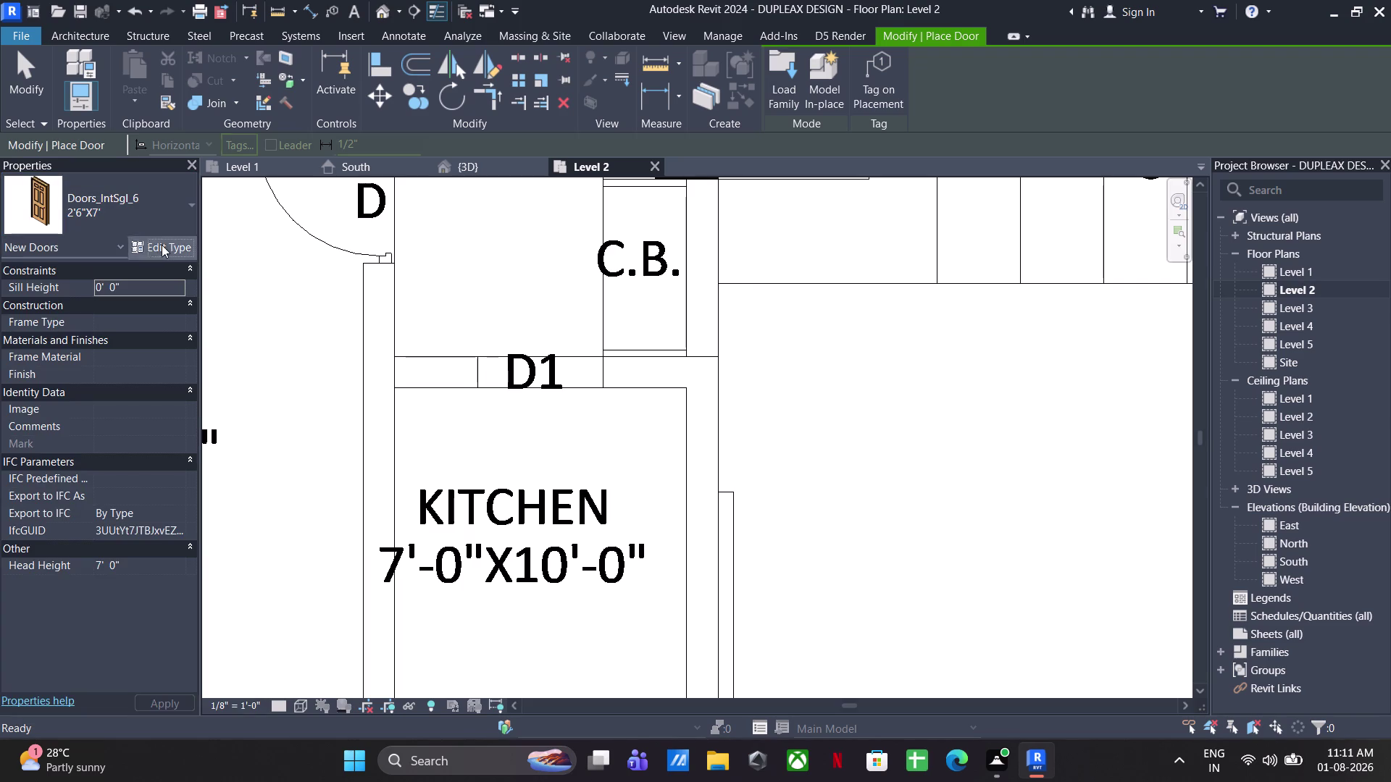
click(1179, 153)
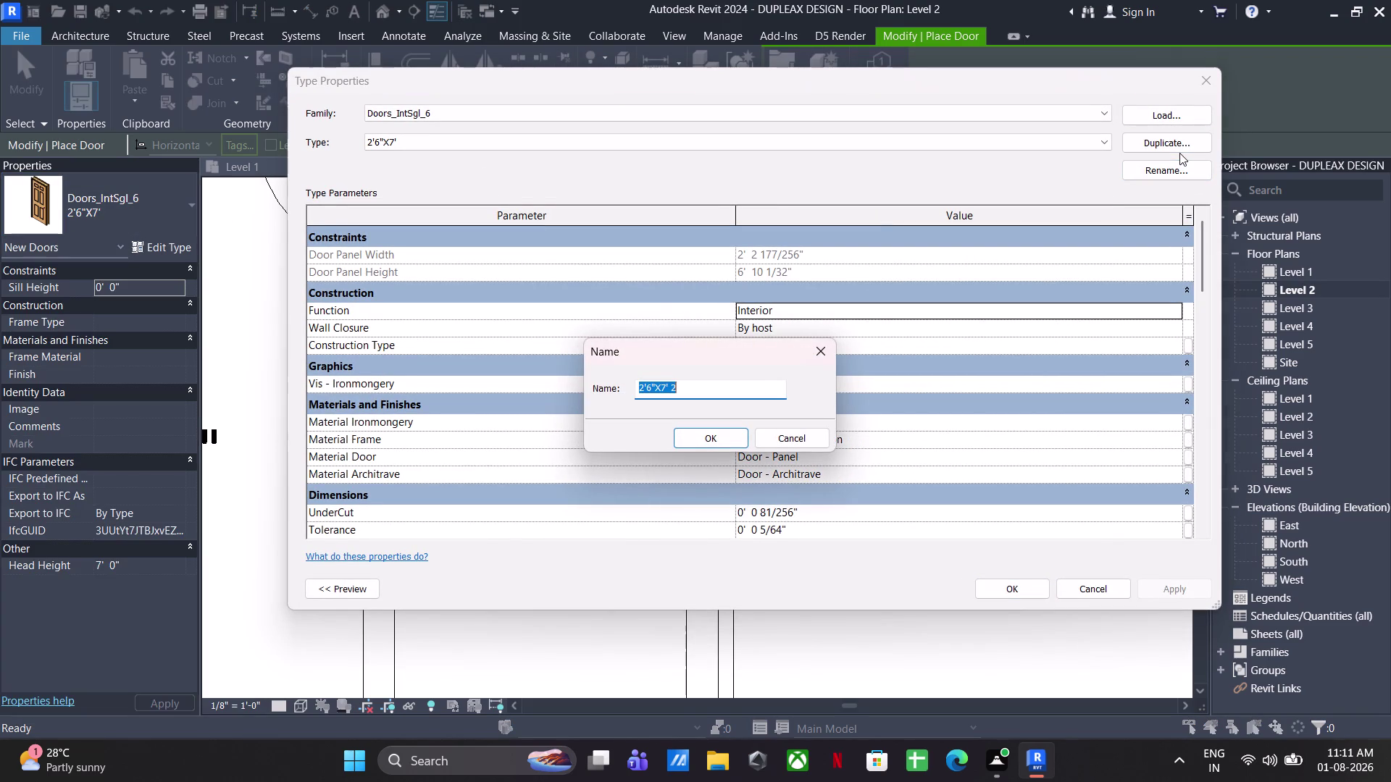
text(3' X)
key(space)
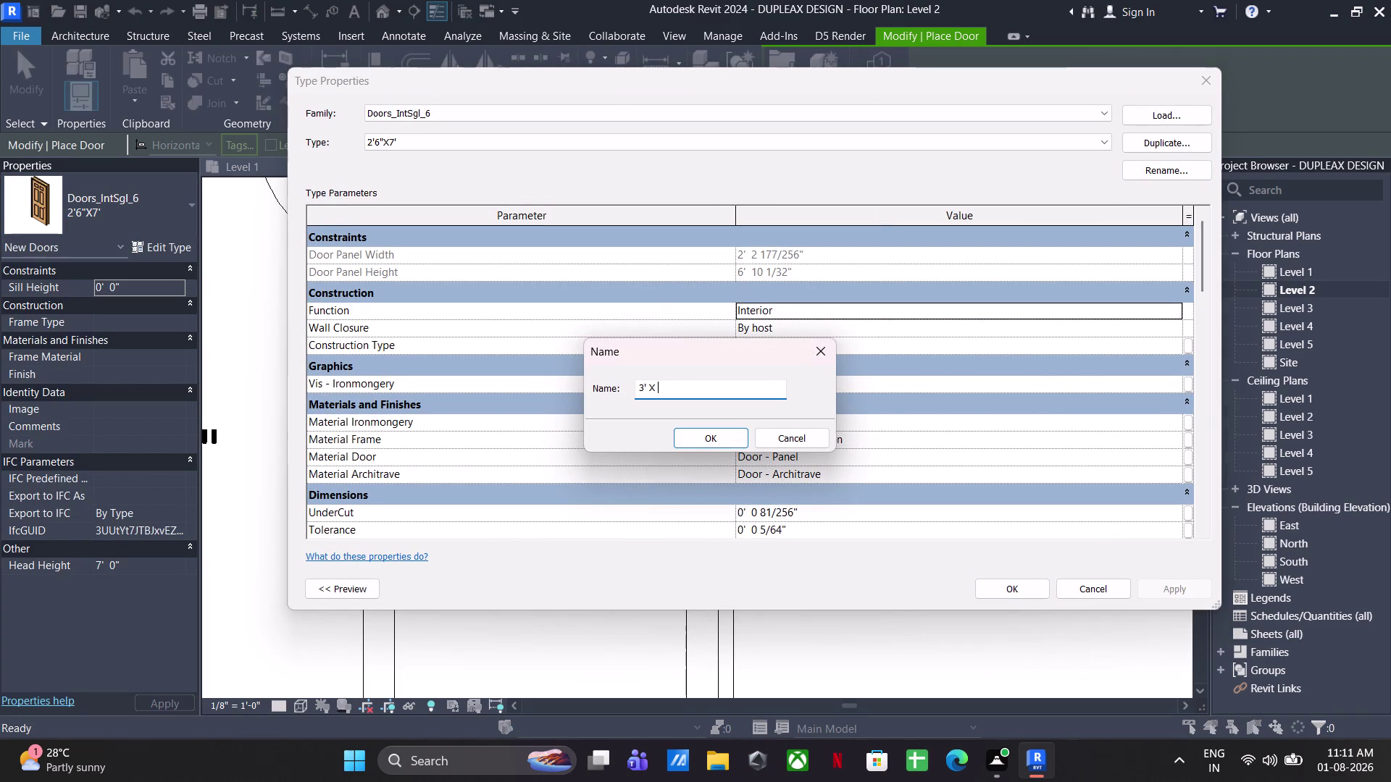
text(7')
key(Return)
scroll(down, 3)
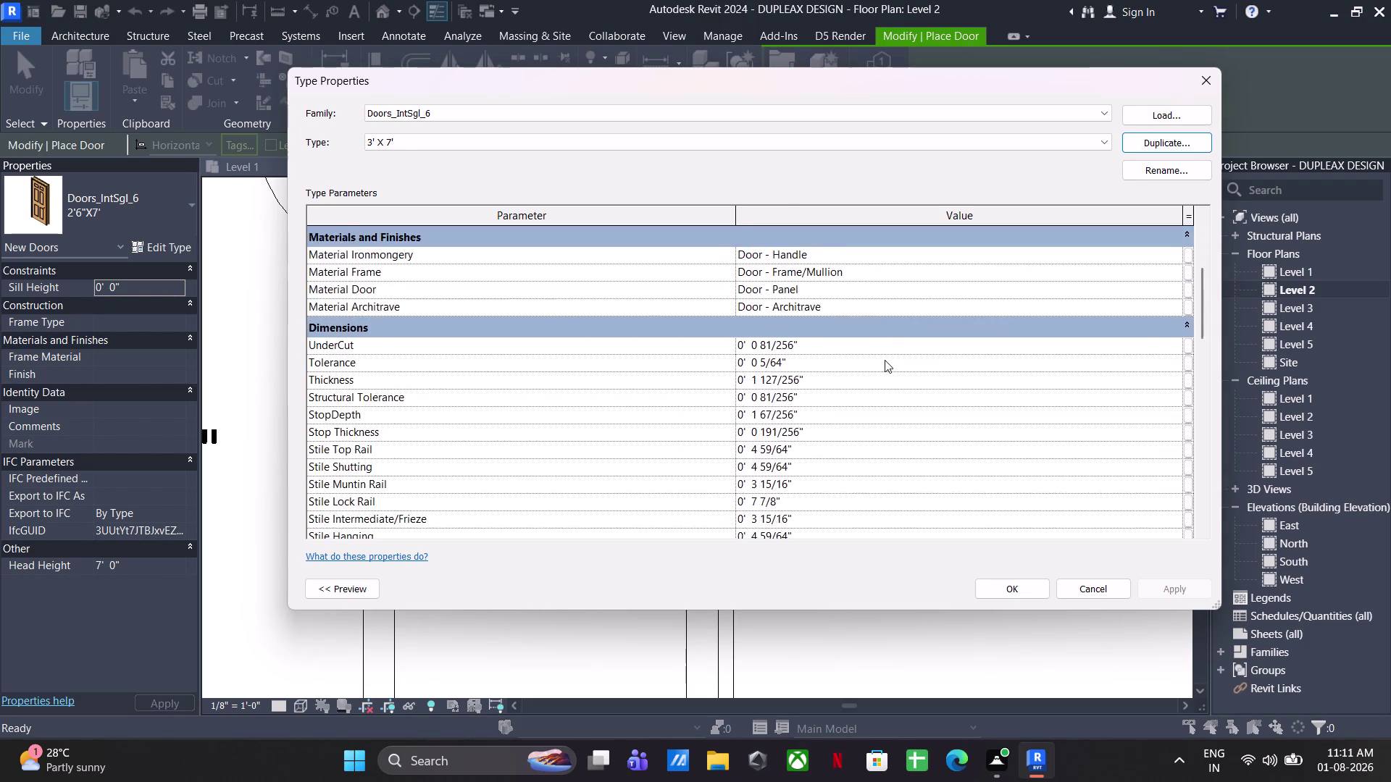
scroll(down, 3)
click(781, 445)
text(3)
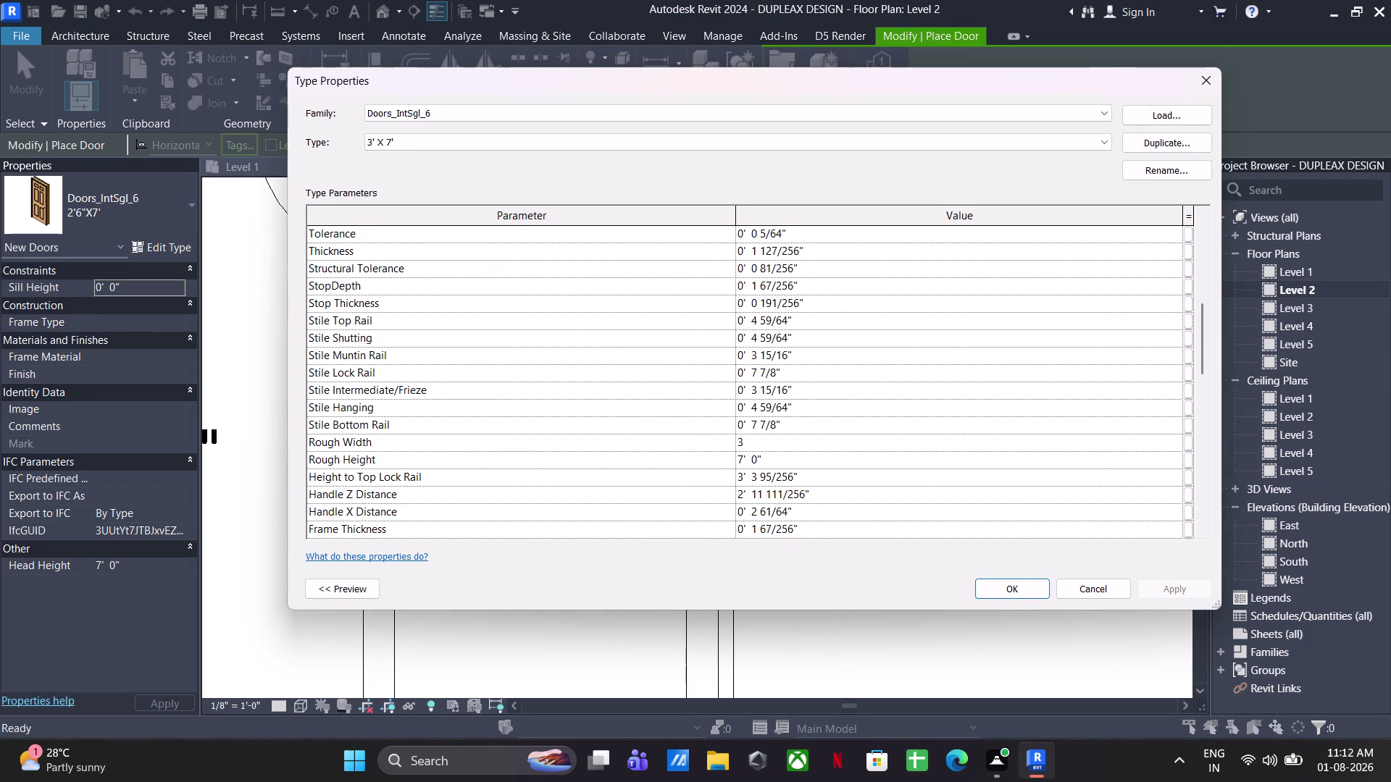
text(')
key(Return)
click(1006, 590)
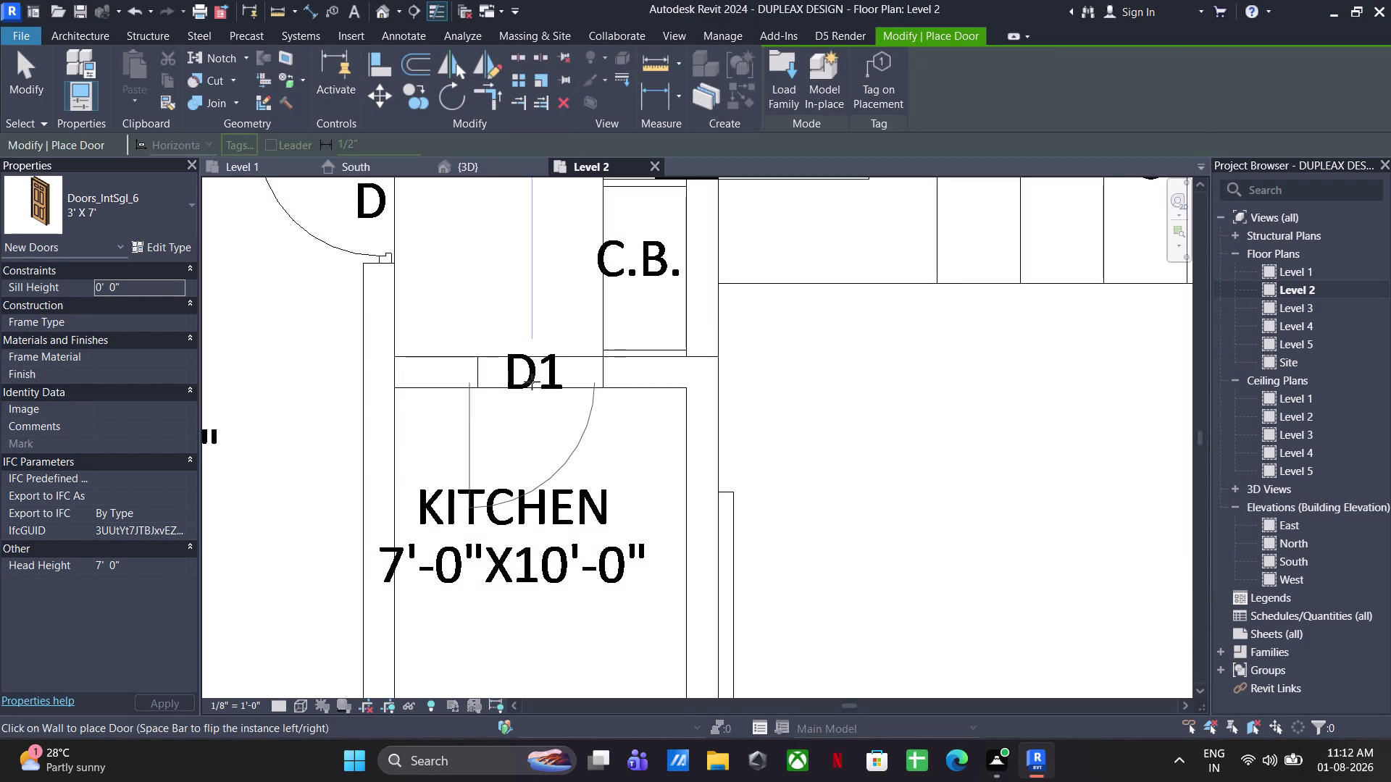
Place the 3' X 7' door in the kitchen's top wall below D1, then return to 3D.
click(539, 380)
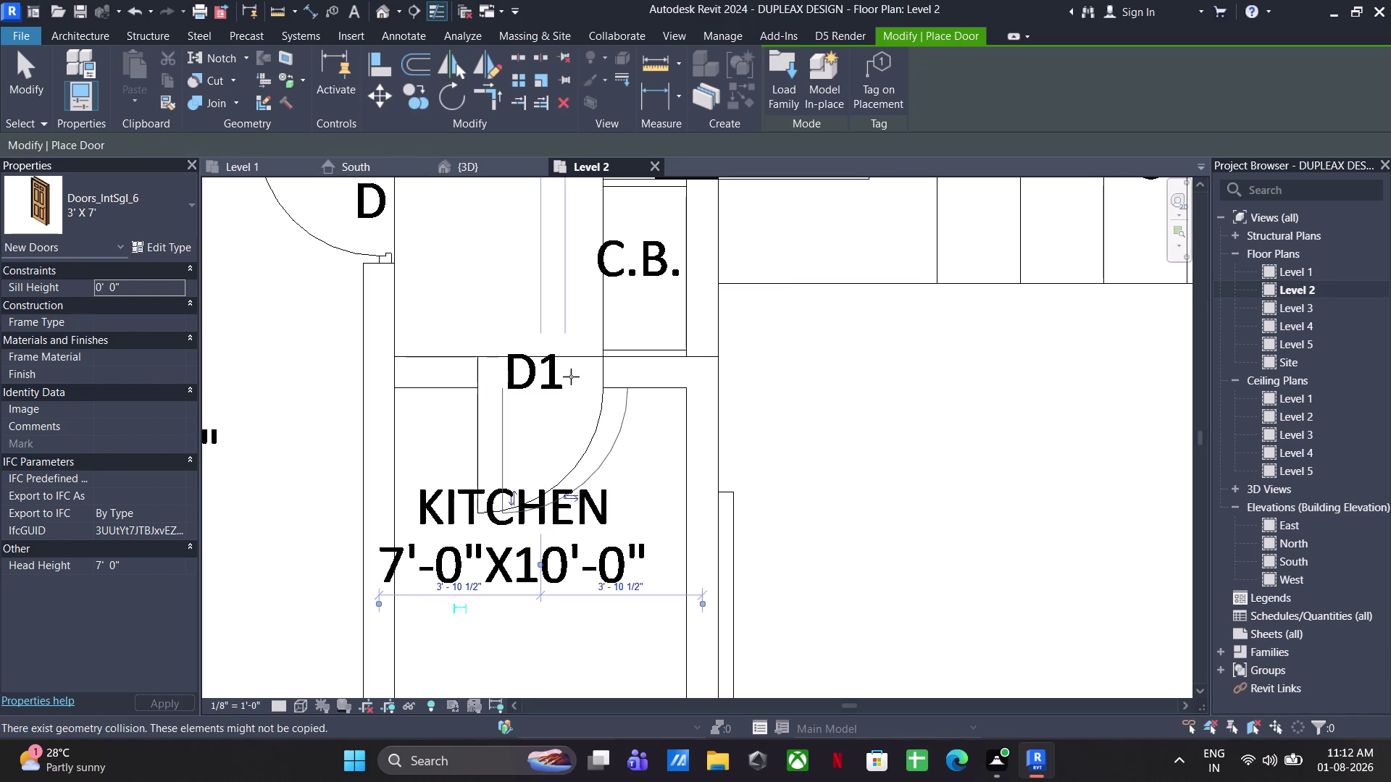
key(Escape)
key(Escape)
key(Escape)
key(Escape)
key(Escape)
click(474, 169)
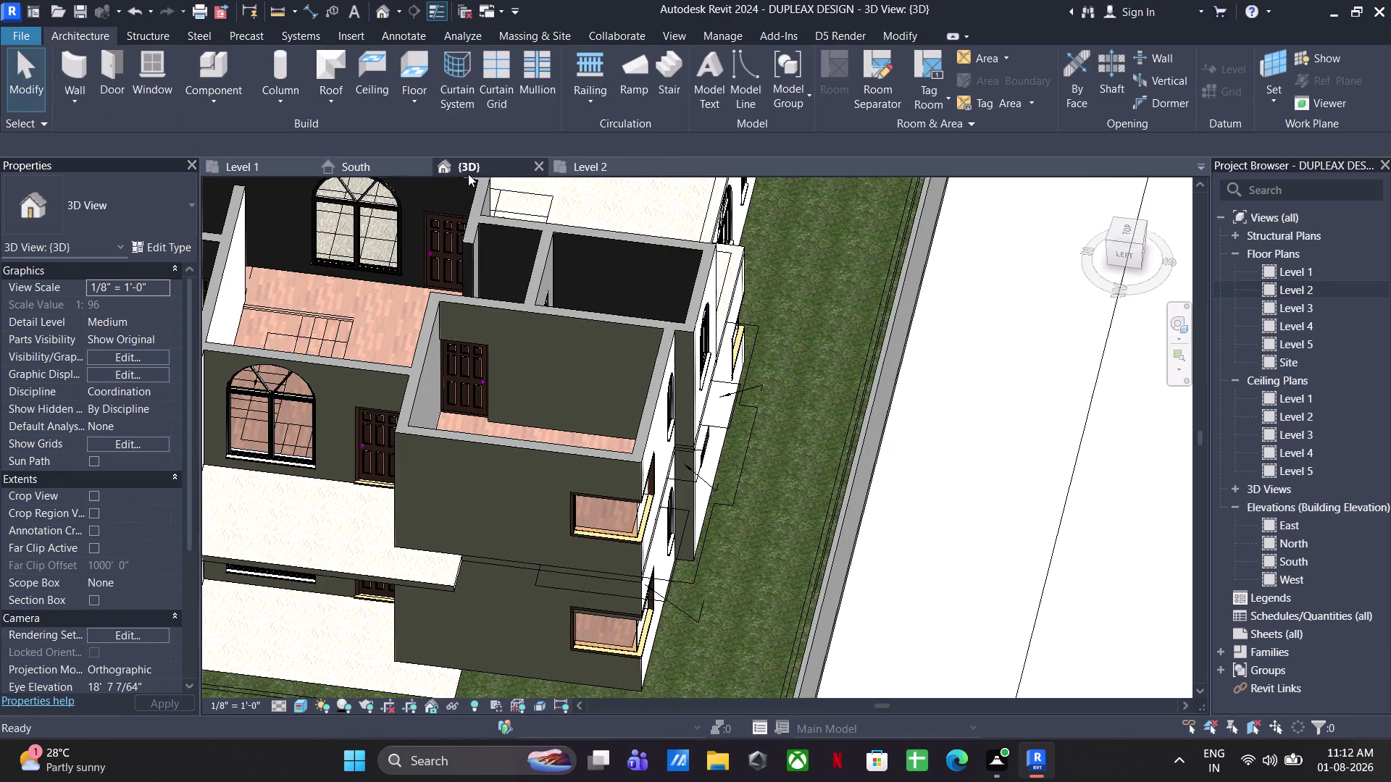
Orbit and pan the 3D model to check the new door and the whole house.
scroll(down, 3)
middle_drag(515, 421, 851, 386)
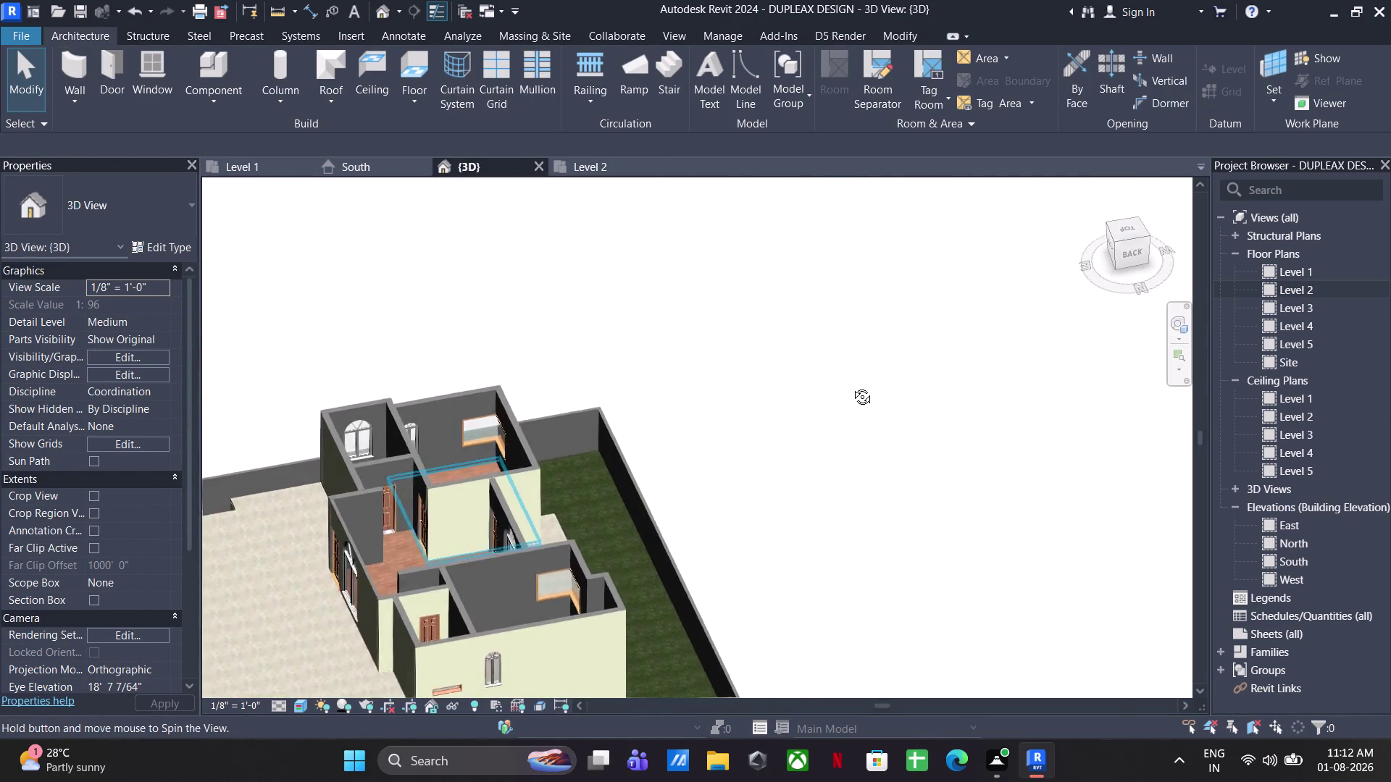
middle_drag(851, 386, 443, 296)
middle_drag(526, 371, 716, 395)
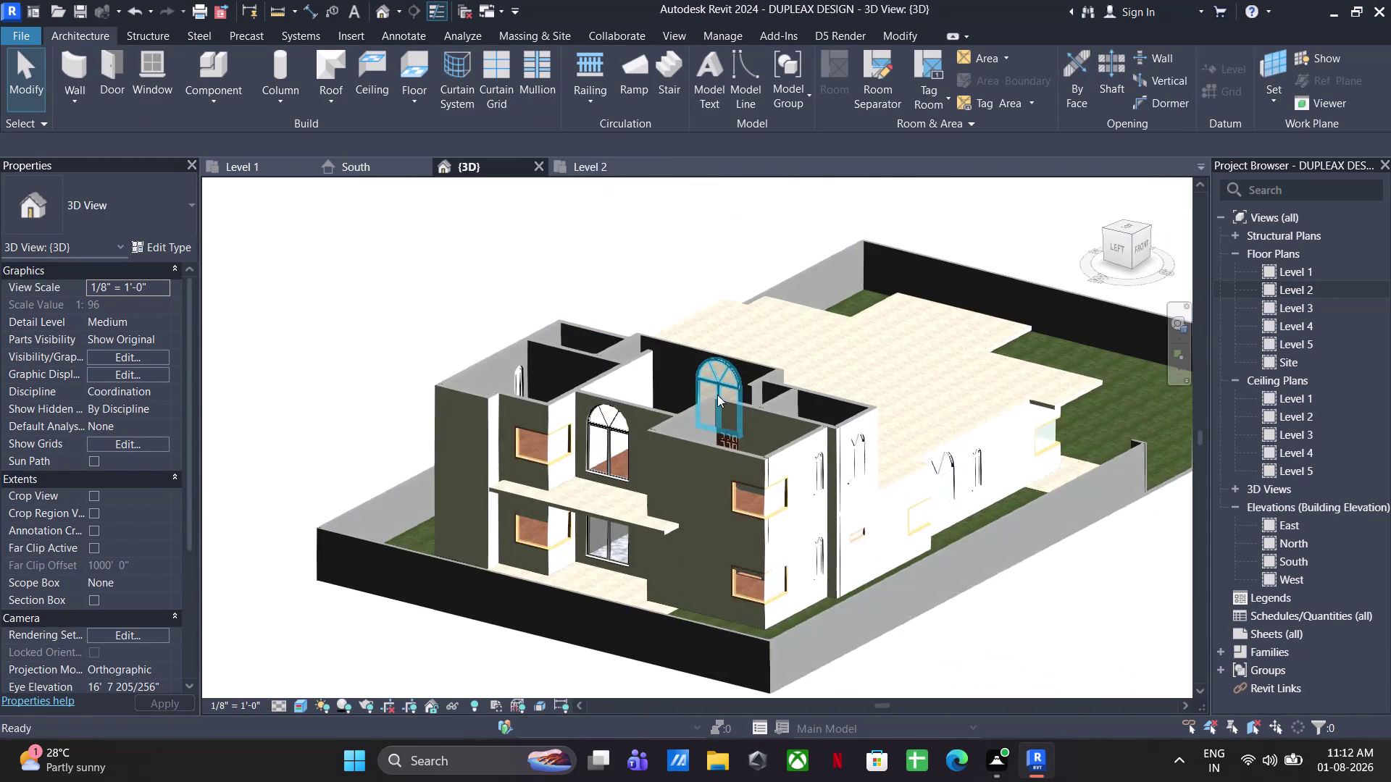
scroll(down, 3)
middle_drag(684, 424, 454, 536)
middle_drag(733, 465, 604, 462)
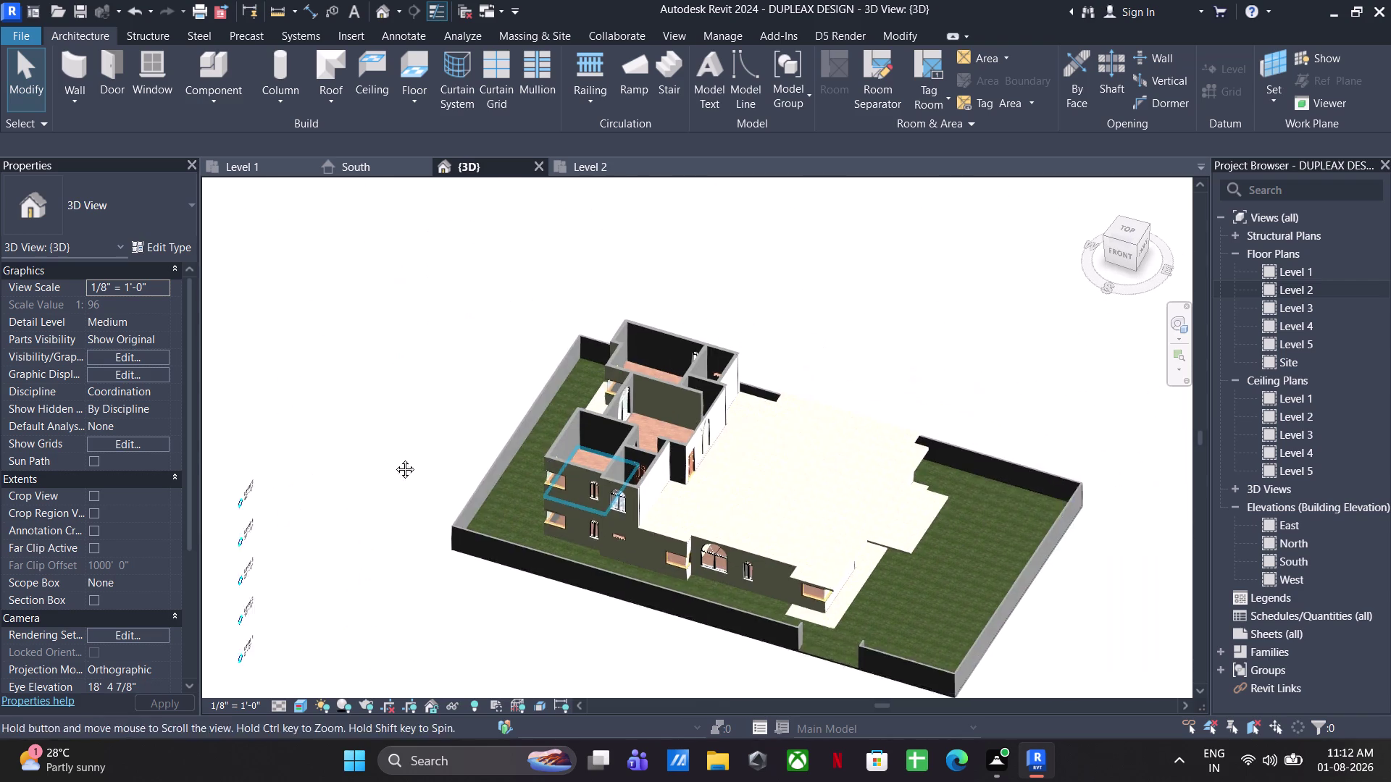
middle_drag(604, 461, 390, 458)
Show Level 2 in Realistic style, framed on the terrace beside the toilet.
click(568, 164)
scroll(down, 3)
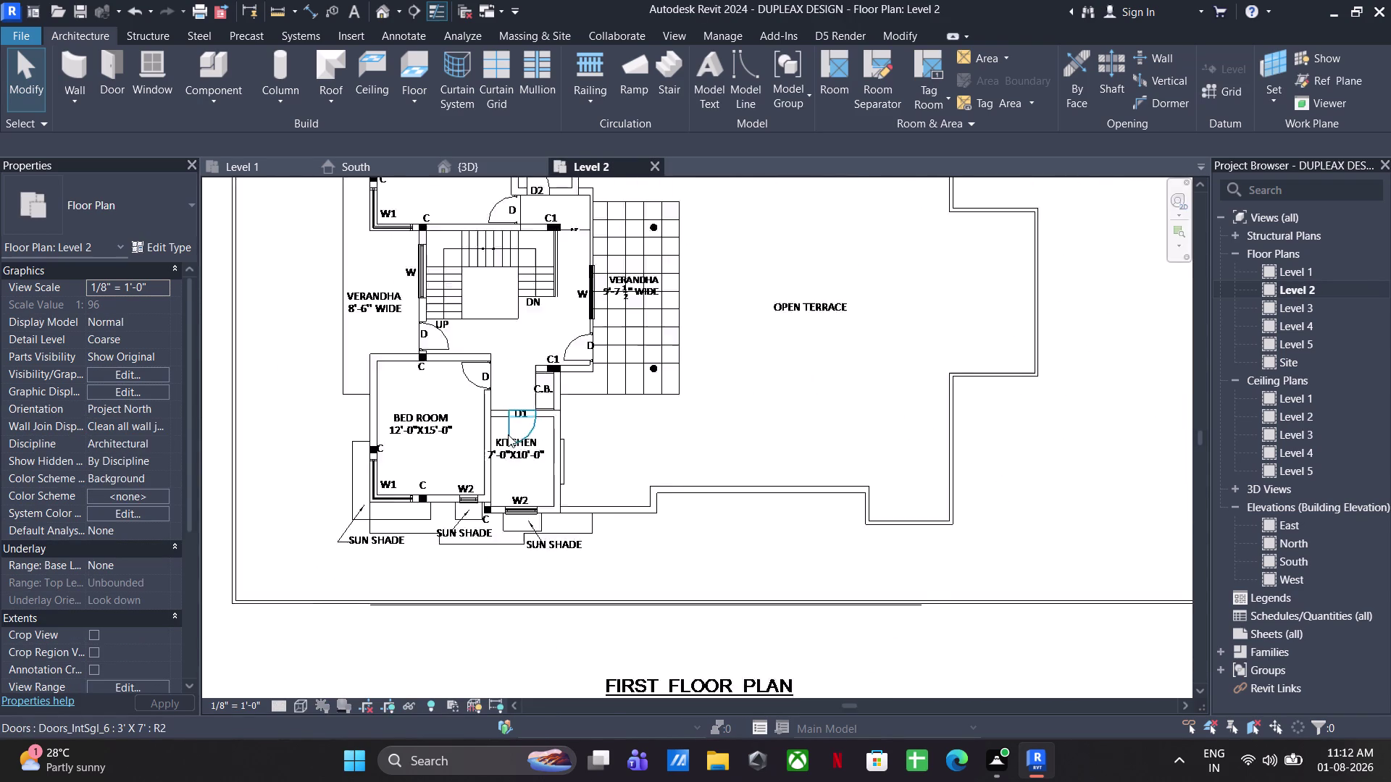
click(298, 708)
click(325, 693)
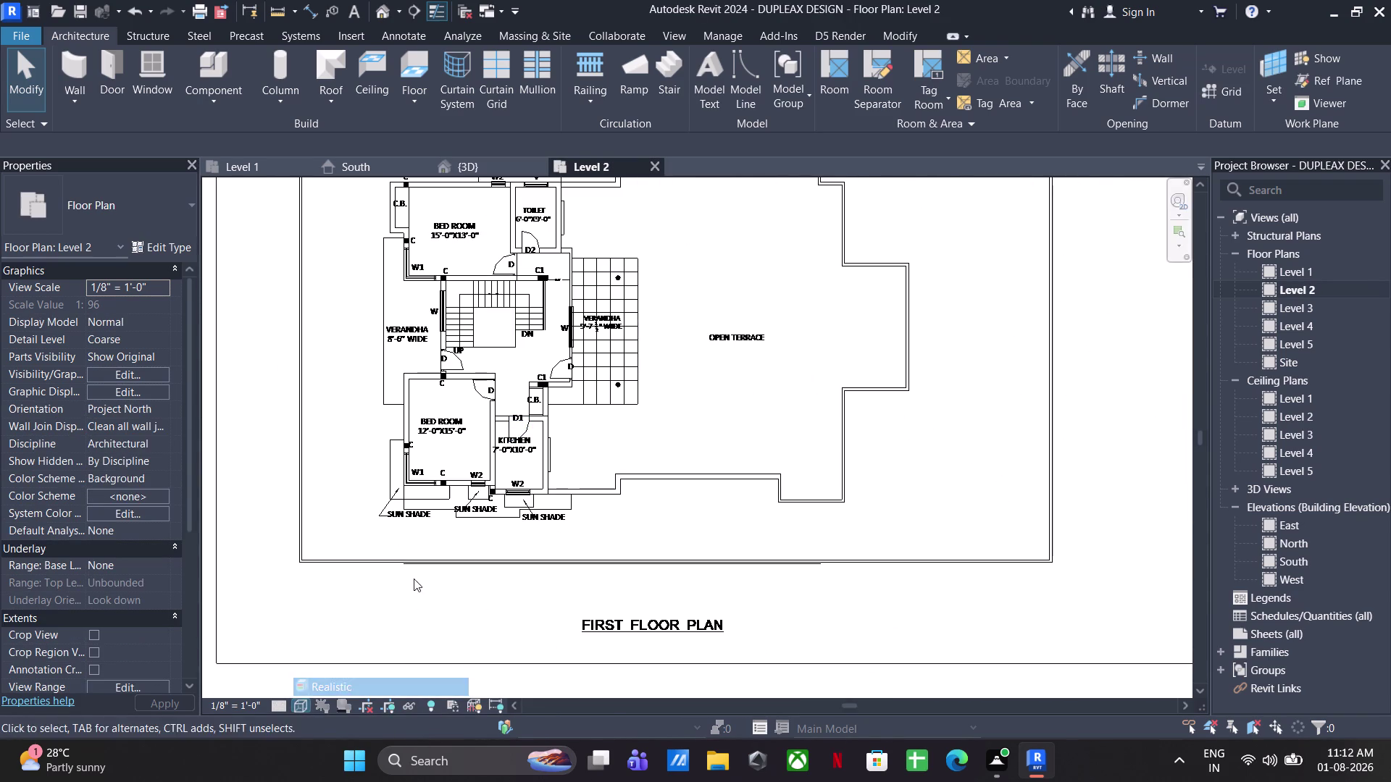
middle_drag(534, 482, 441, 702)
scroll(up, 3)
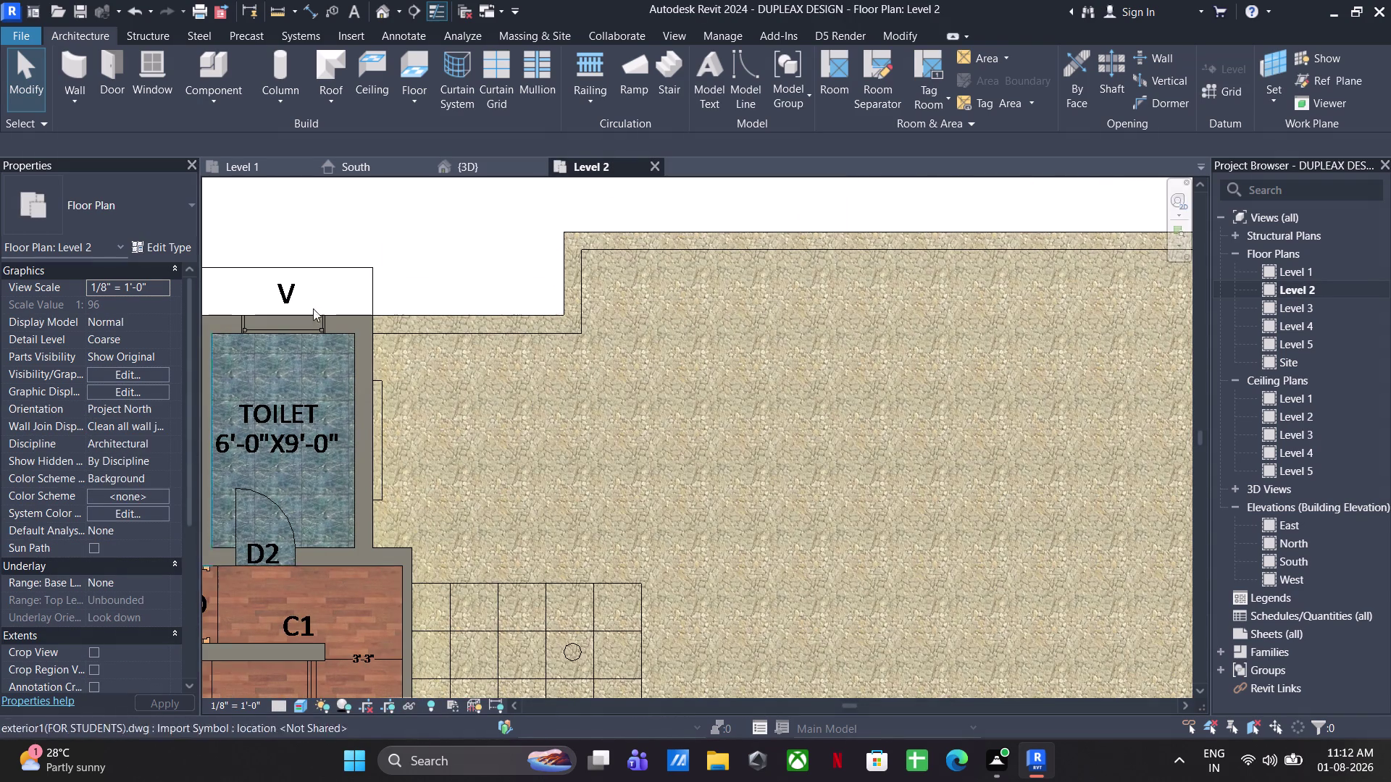
middle_drag(616, 344, 617, 450)
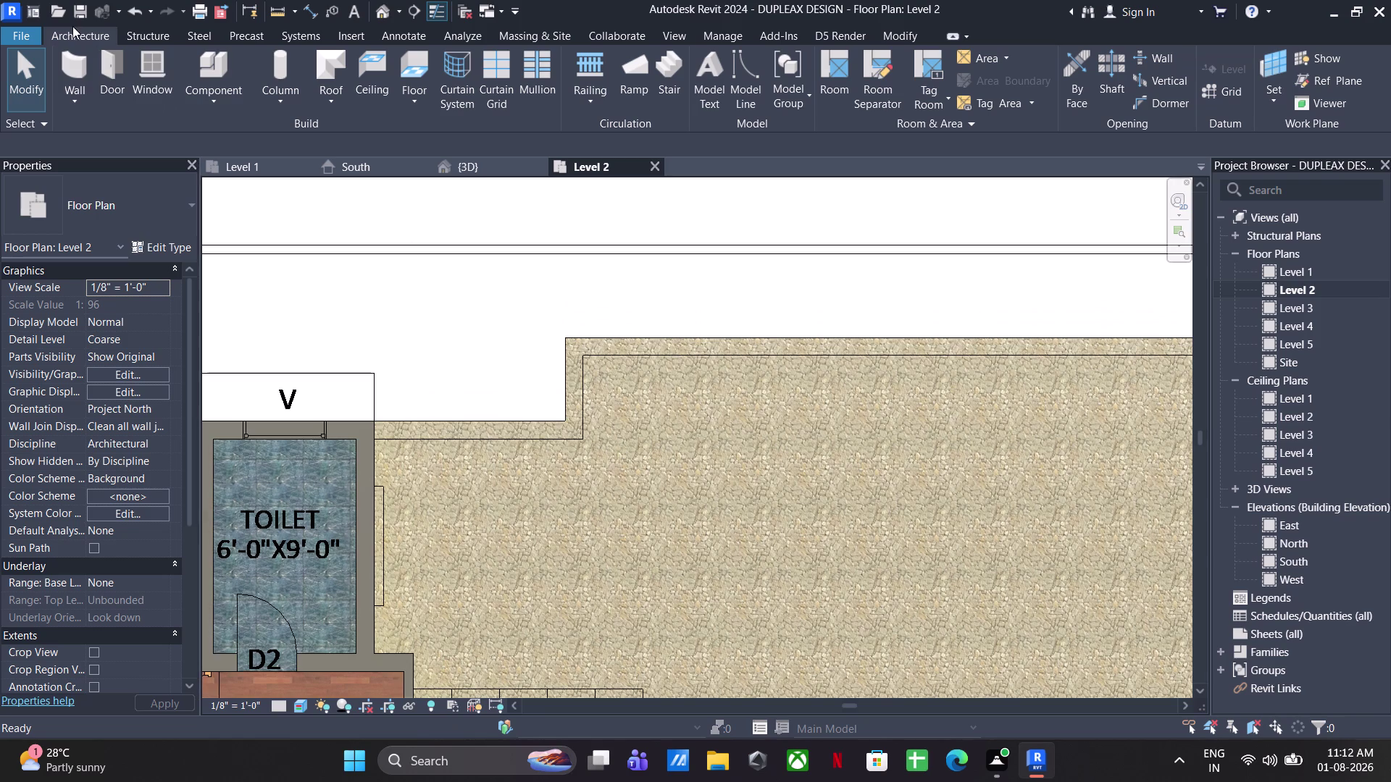
click(81, 60)
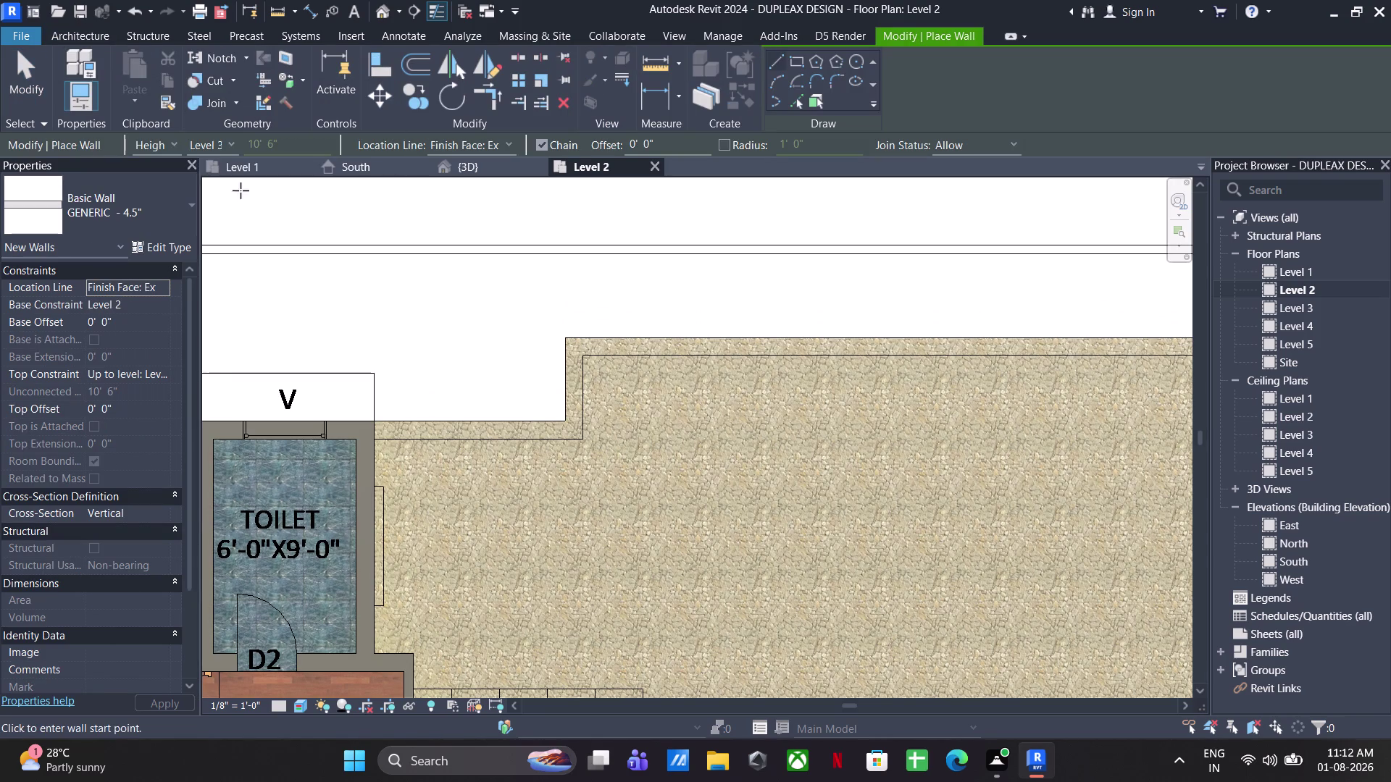
Set the new walls' height to Unconnected, 3'.
click(229, 143)
click(250, 232)
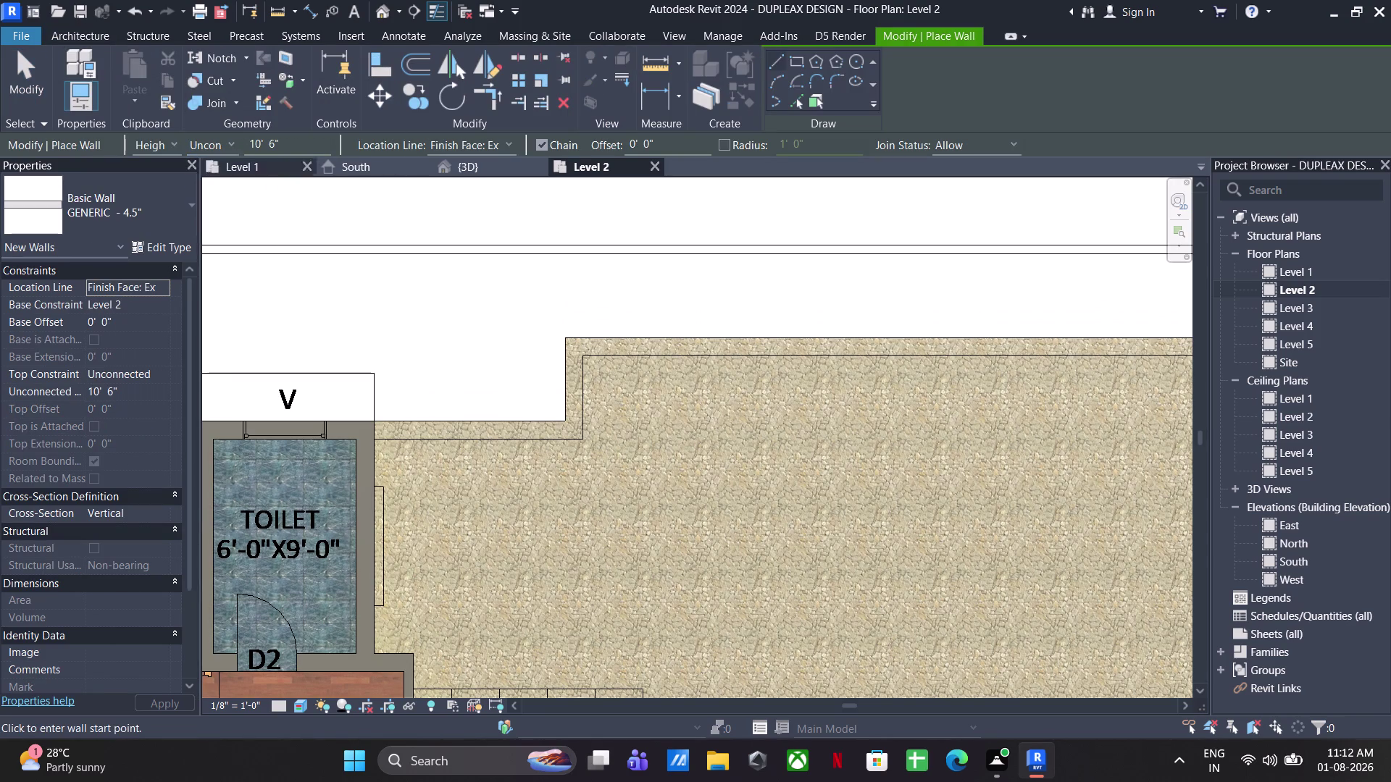
drag(307, 136, 260, 126)
key(BackSpace)
key(BackSpace)
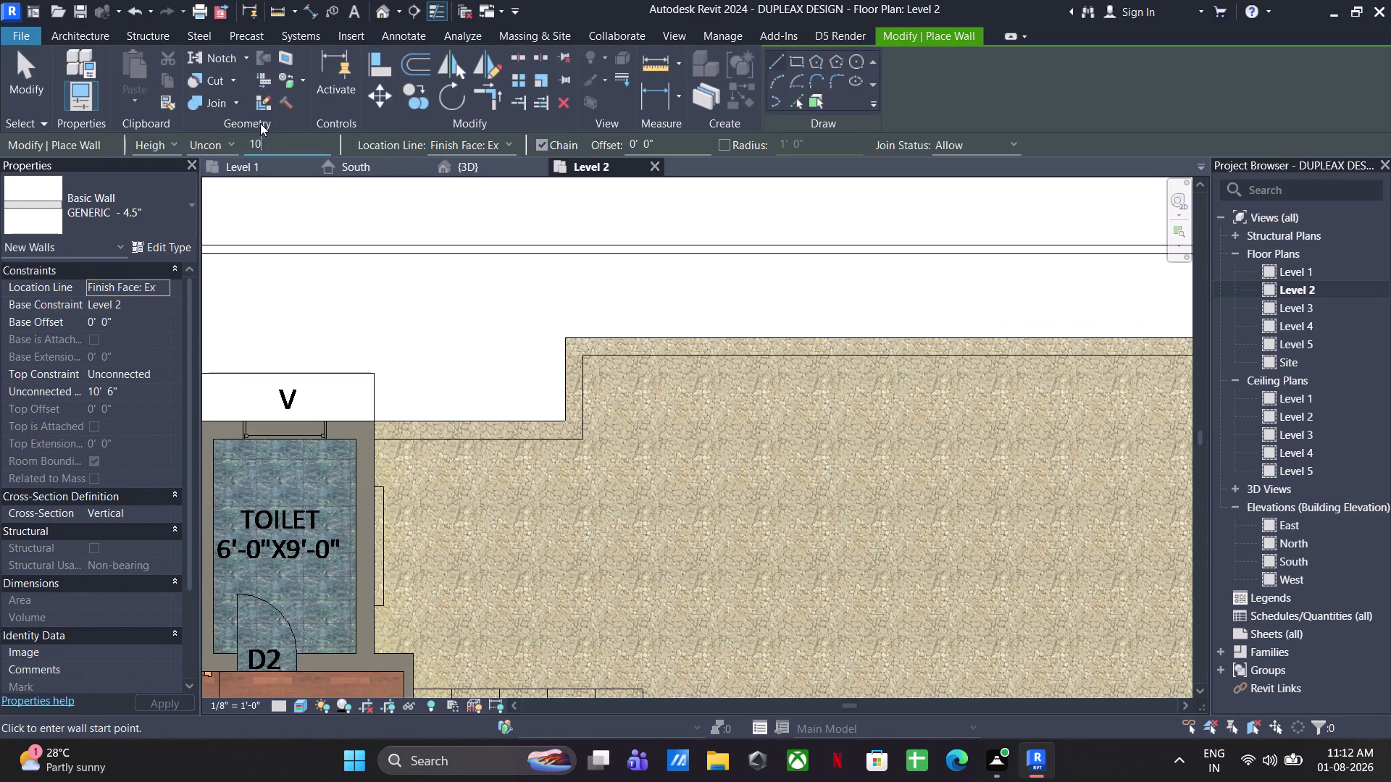
key(BackSpace)
text(3')
key(Return)
click(376, 420)
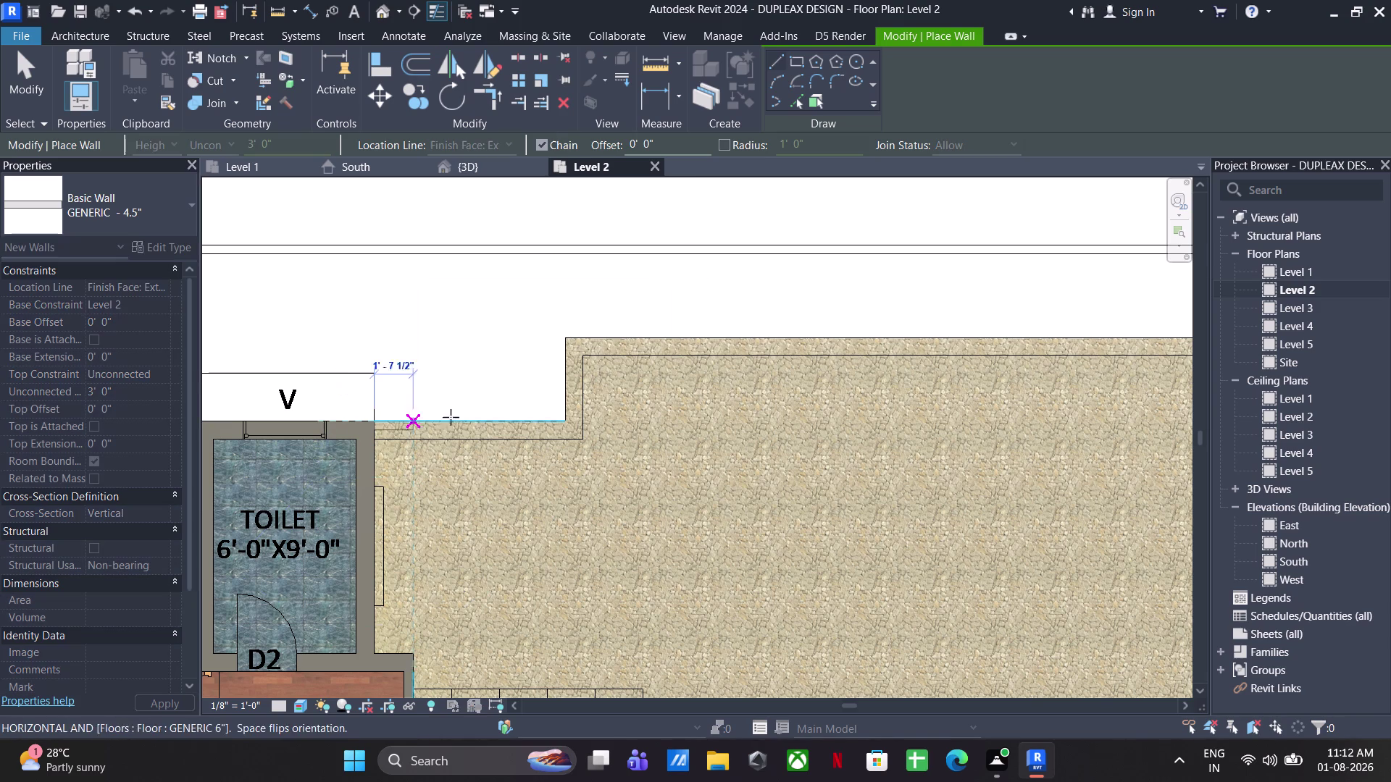
key(Escape)
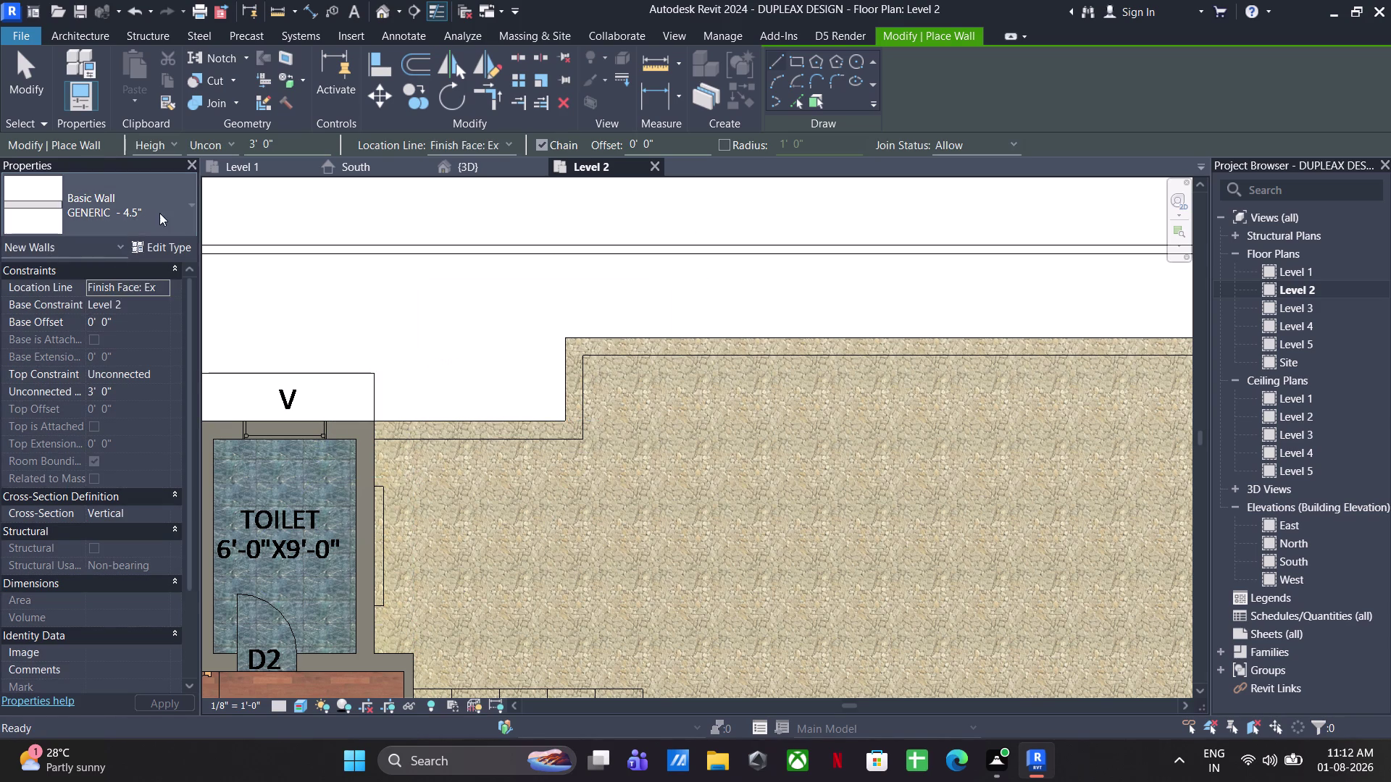
Draw a GENARIC - 9" wall along the terrace's top edge from the corner beside V.
click(159, 212)
scroll(up, 3)
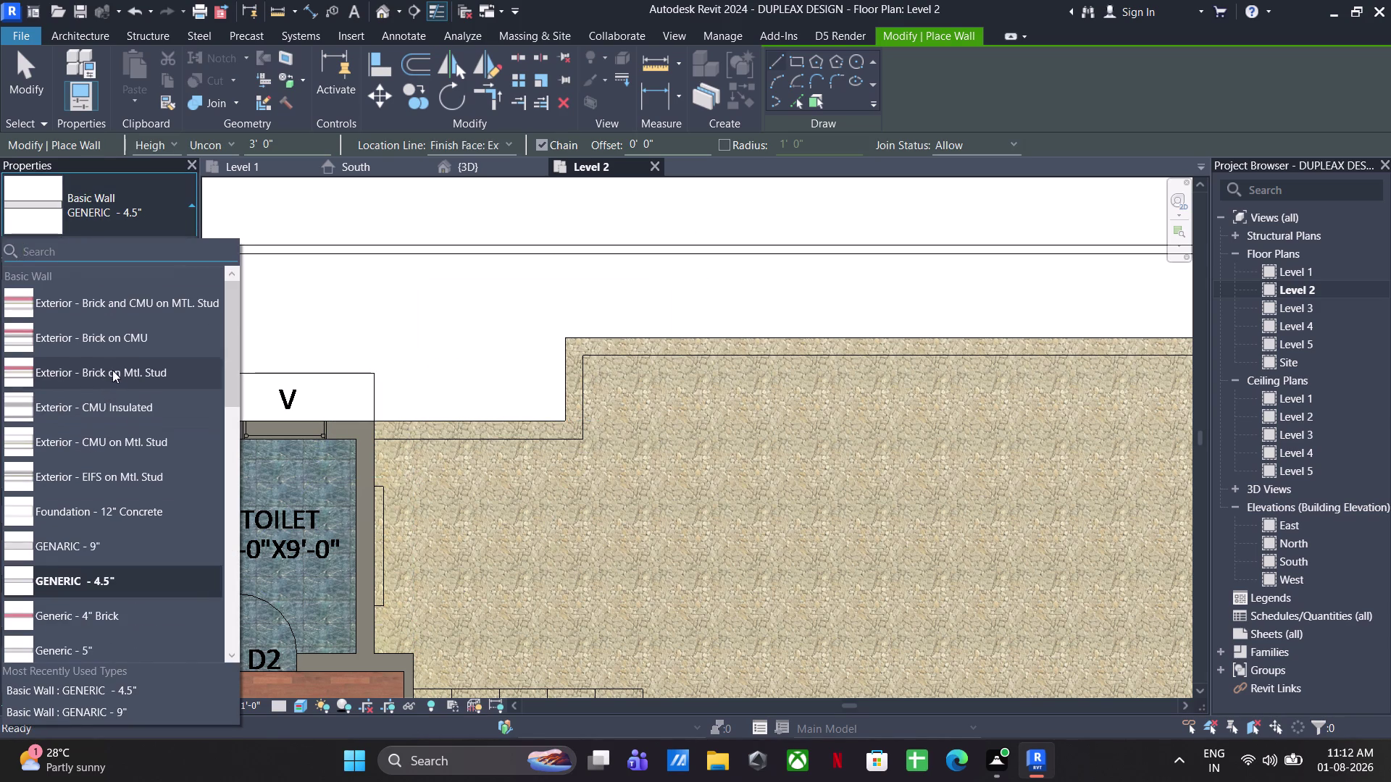
click(92, 558)
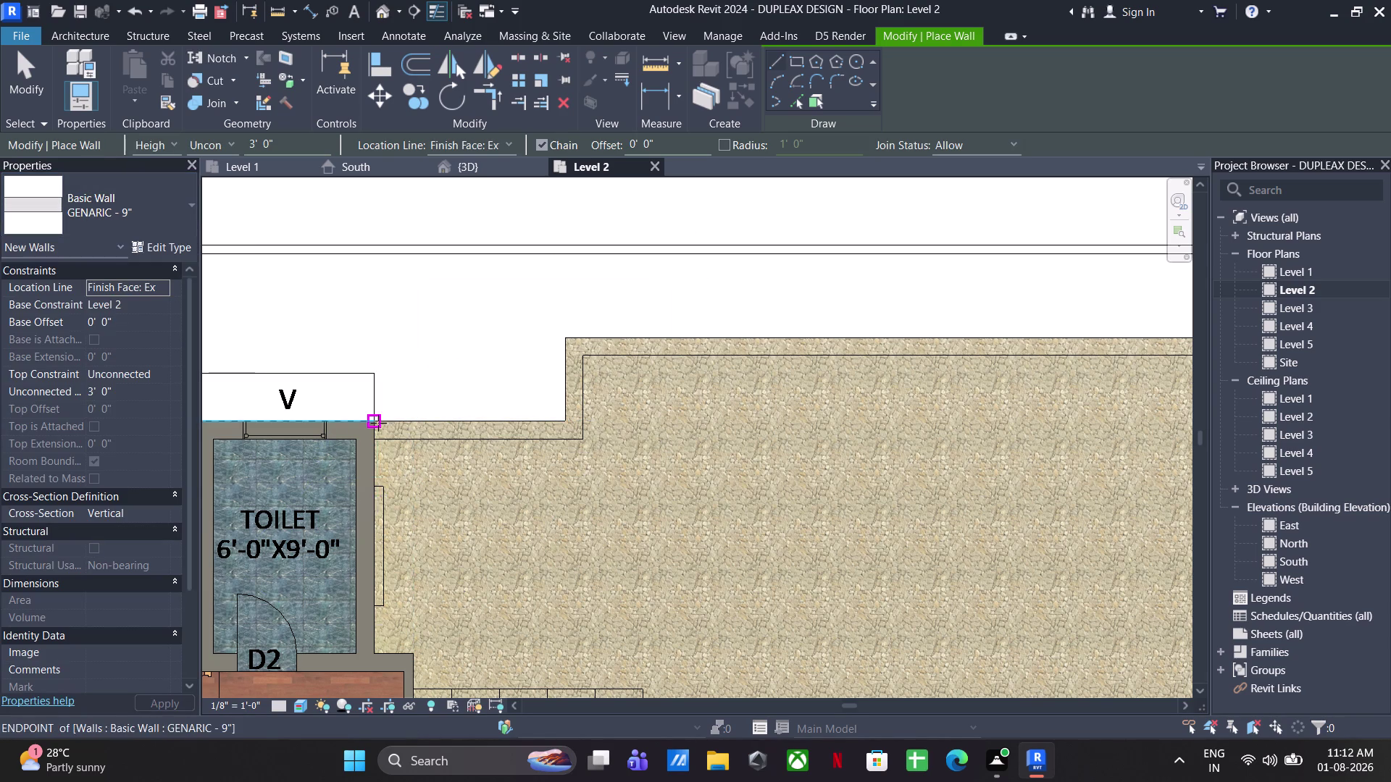
click(378, 423)
click(566, 424)
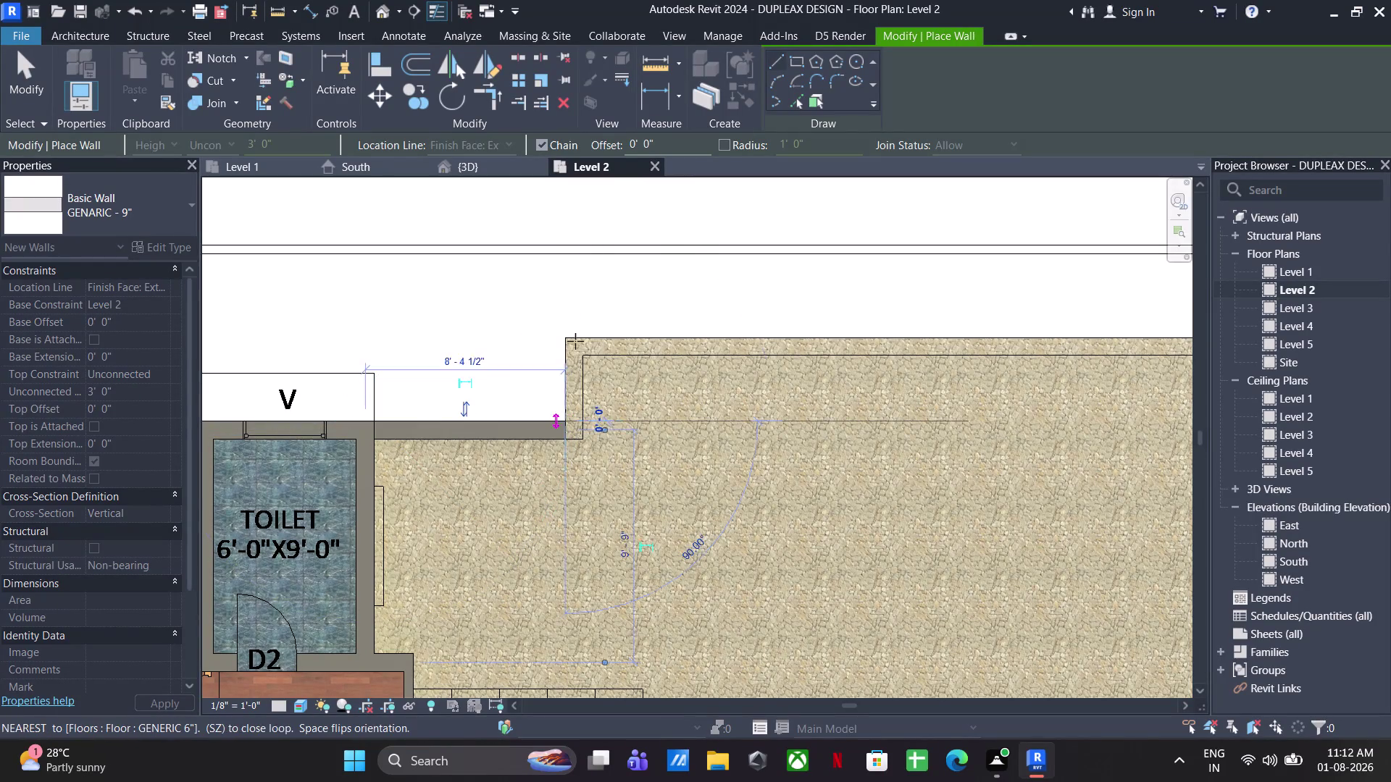
click(569, 336)
middle_drag(752, 338, 61, 366)
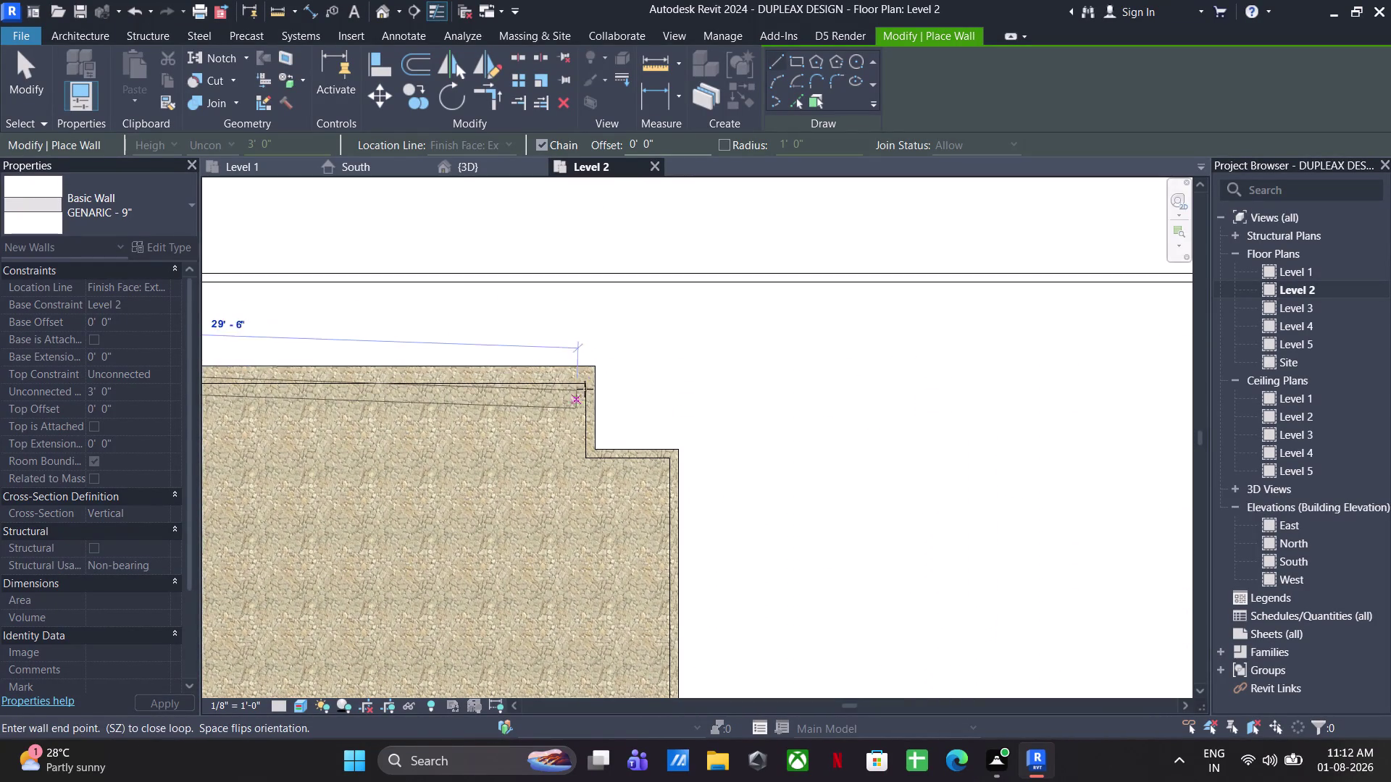
click(592, 372)
key(Escape)
Draw 9" walls along the terrace's lower edge to the step corner.
scroll(down, 3)
middle_drag(633, 530, 728, 196)
middle_drag(615, 580, 835, 89)
scroll(up, 3)
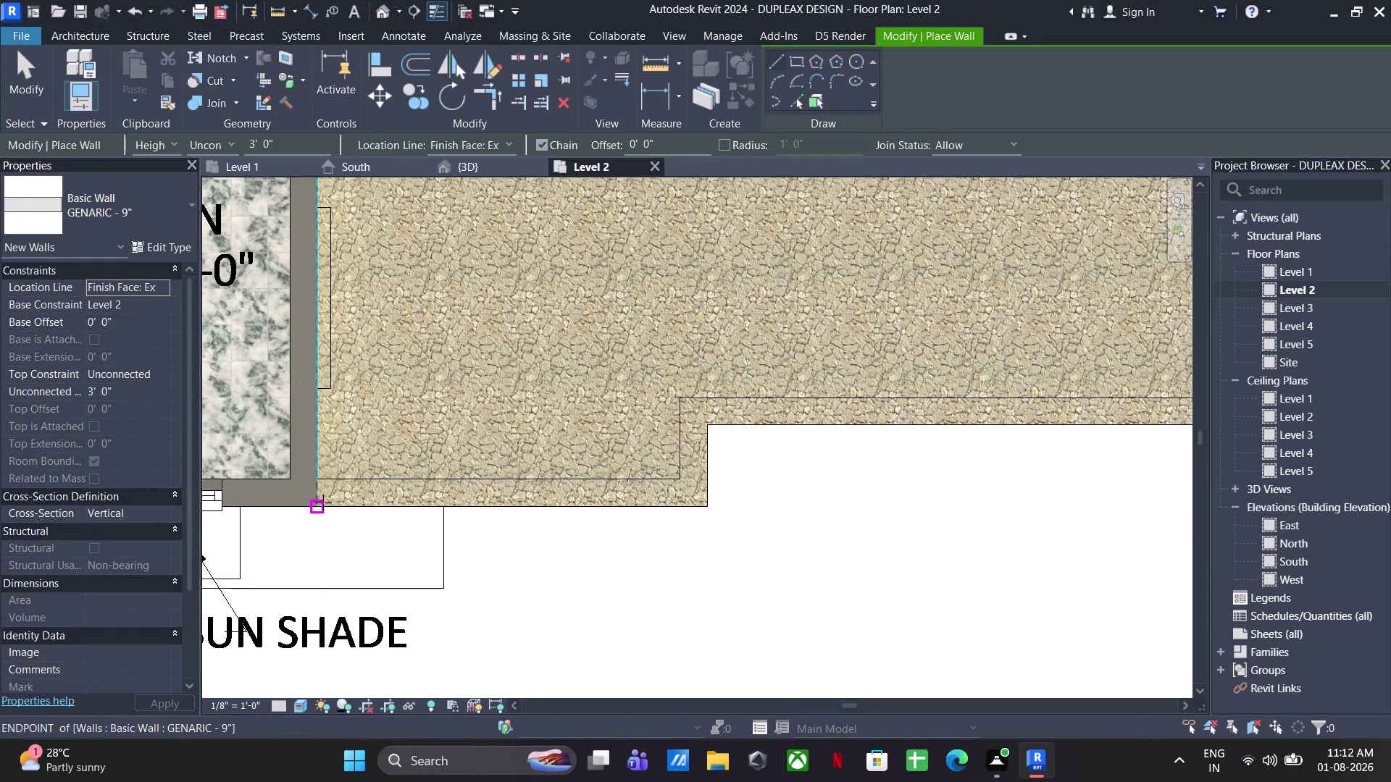
click(322, 504)
key(space)
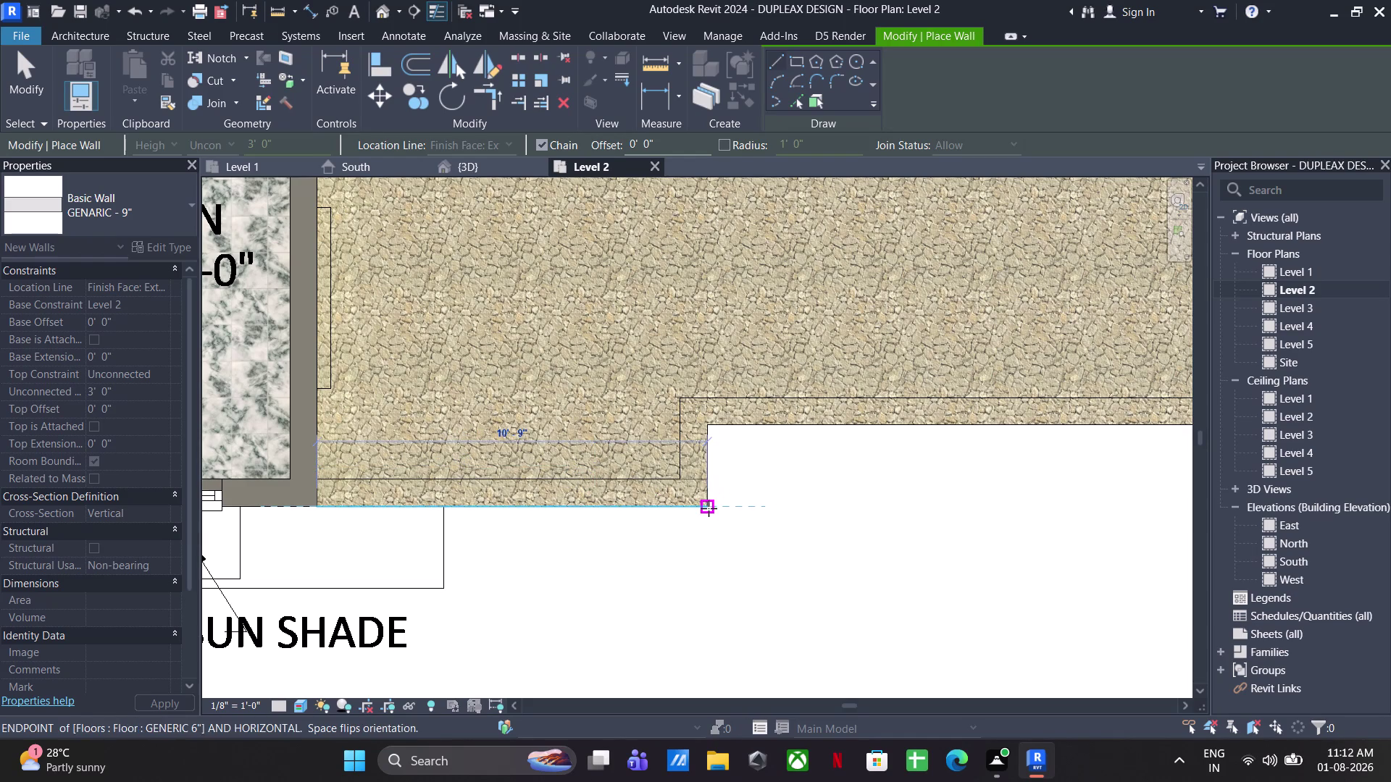
click(709, 509)
click(709, 426)
middle_drag(804, 442, 74, 517)
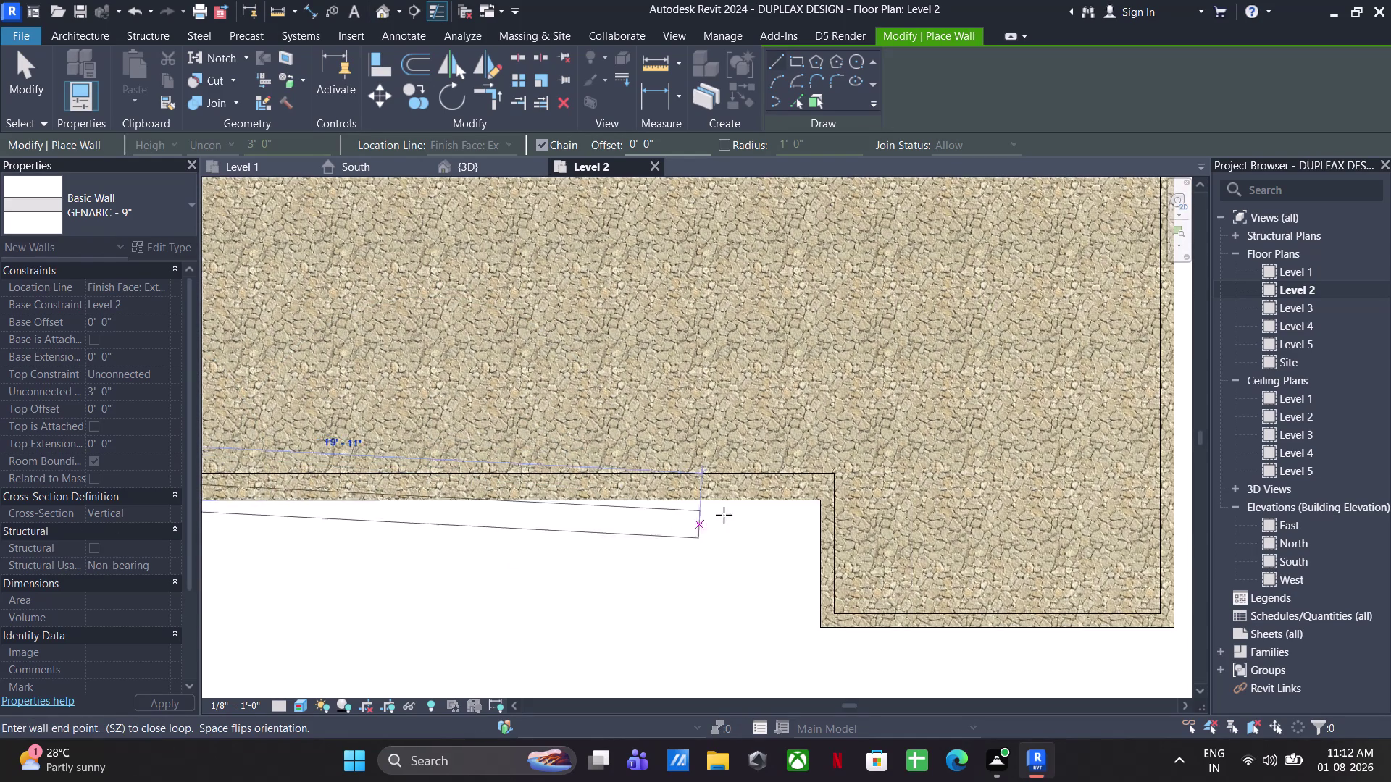
click(822, 499)
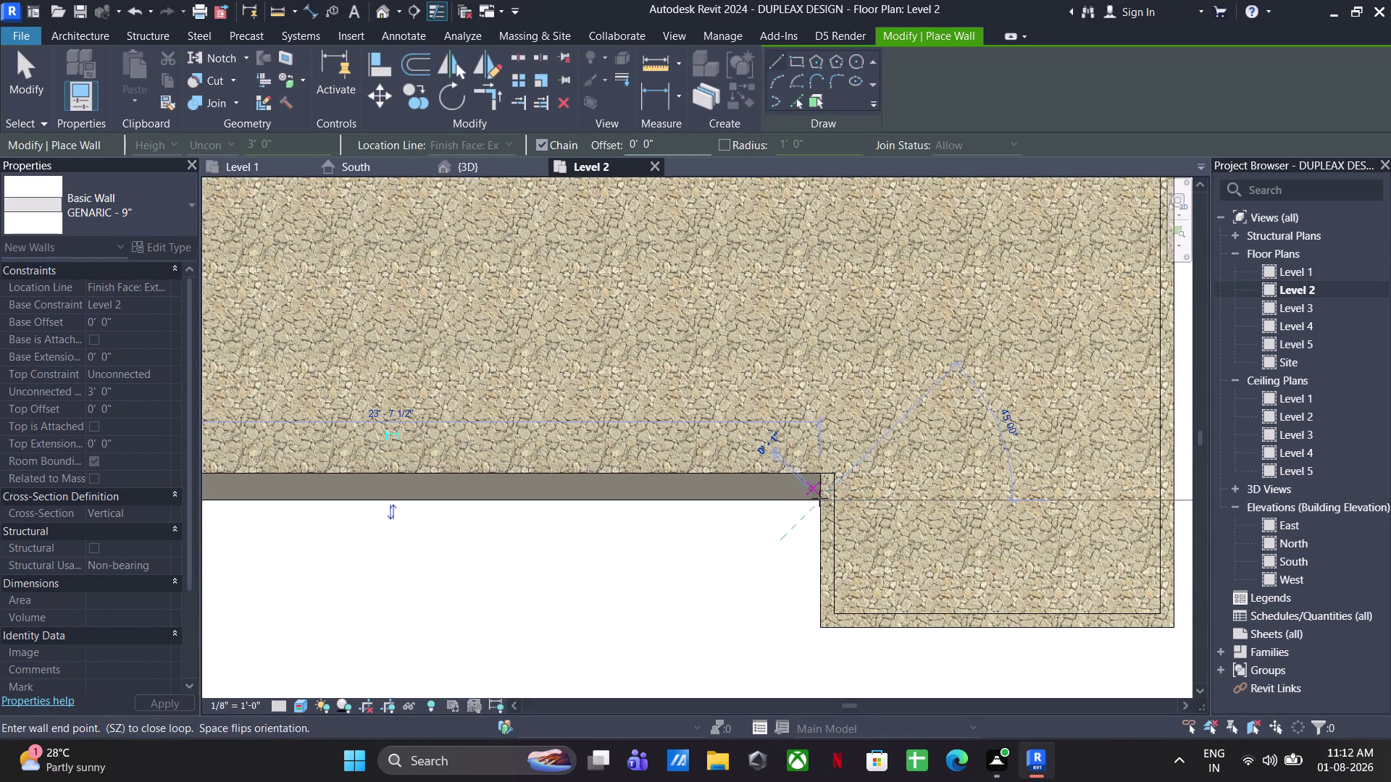
key(Escape)
Switch to the GENERIC - 4.5" wall type with a 1'6" height.
click(157, 179)
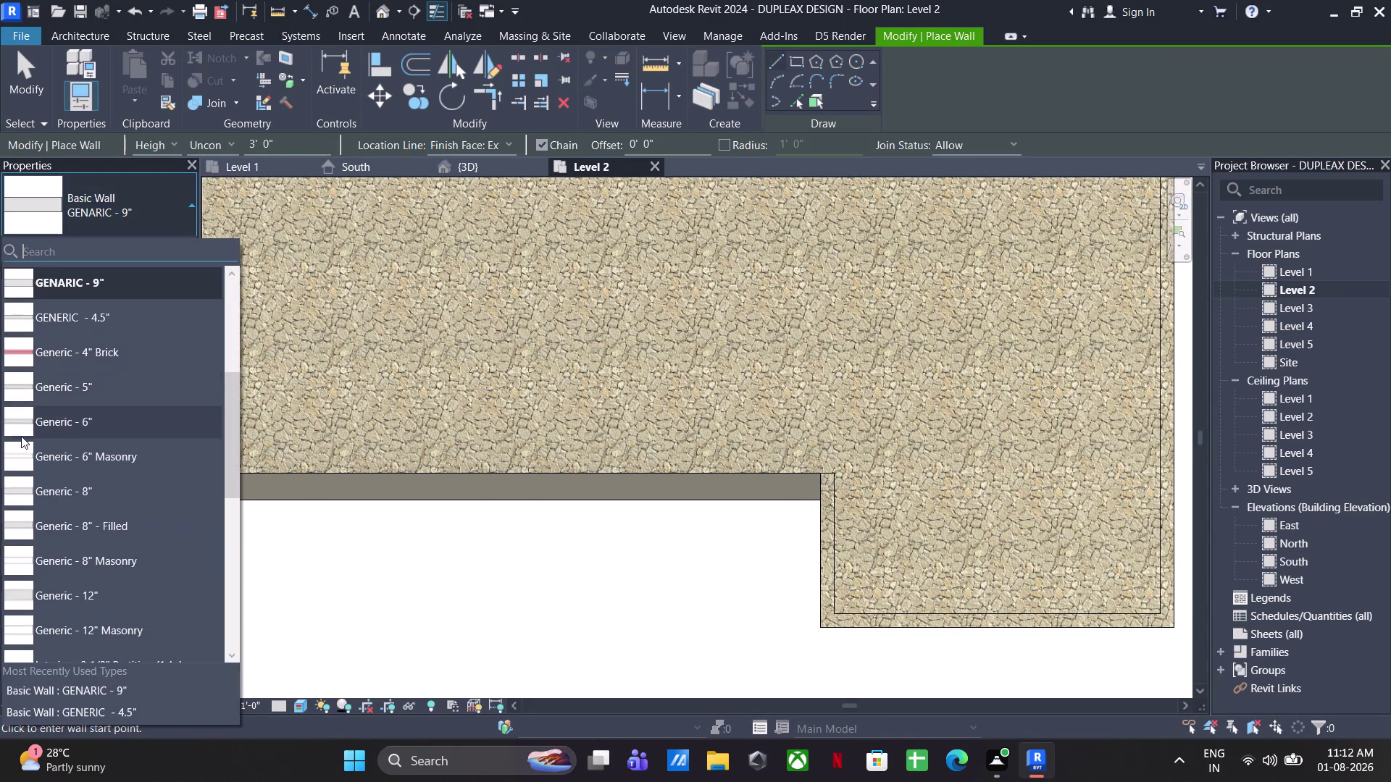
click(63, 319)
drag(284, 142, 223, 141)
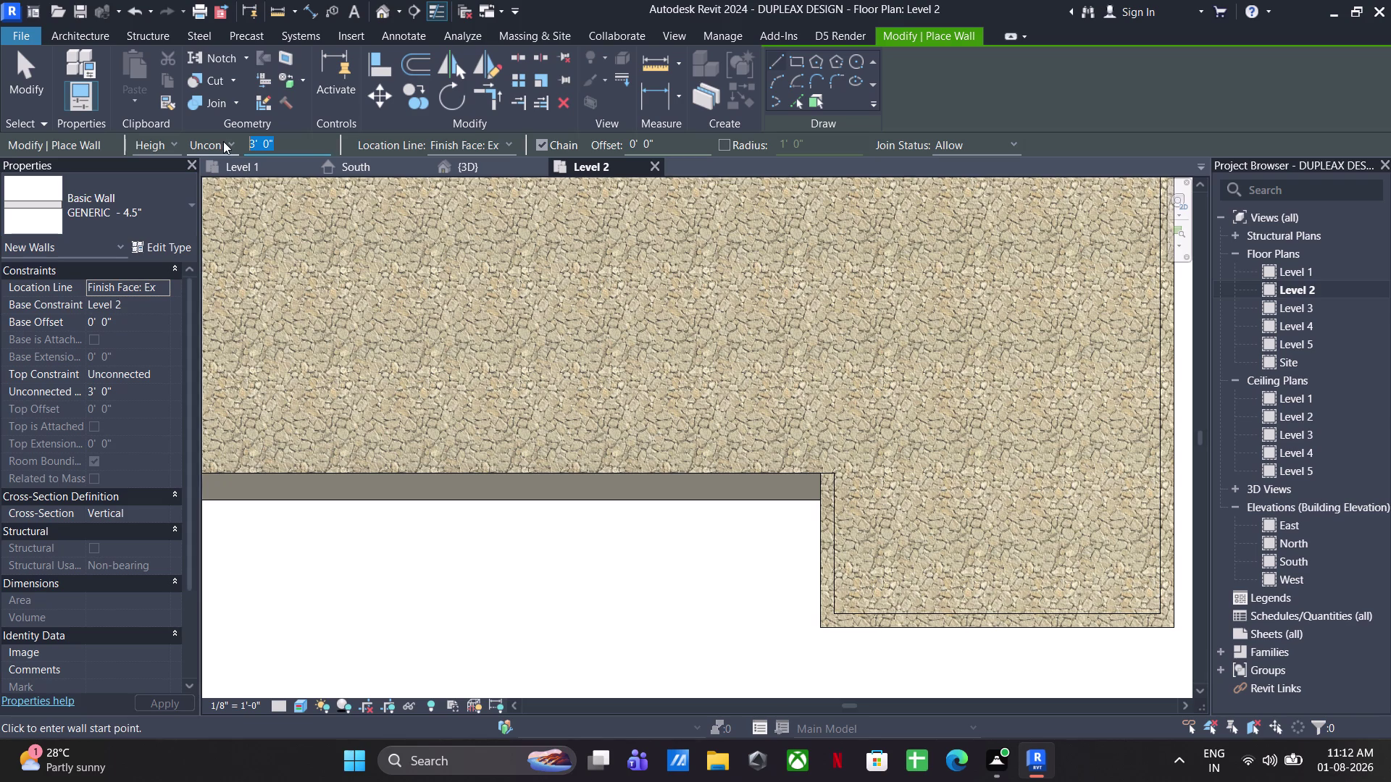
text(1'6")
key(Return)
Draw 1'6" low walls down the terrace step and along its right side.
click(834, 473)
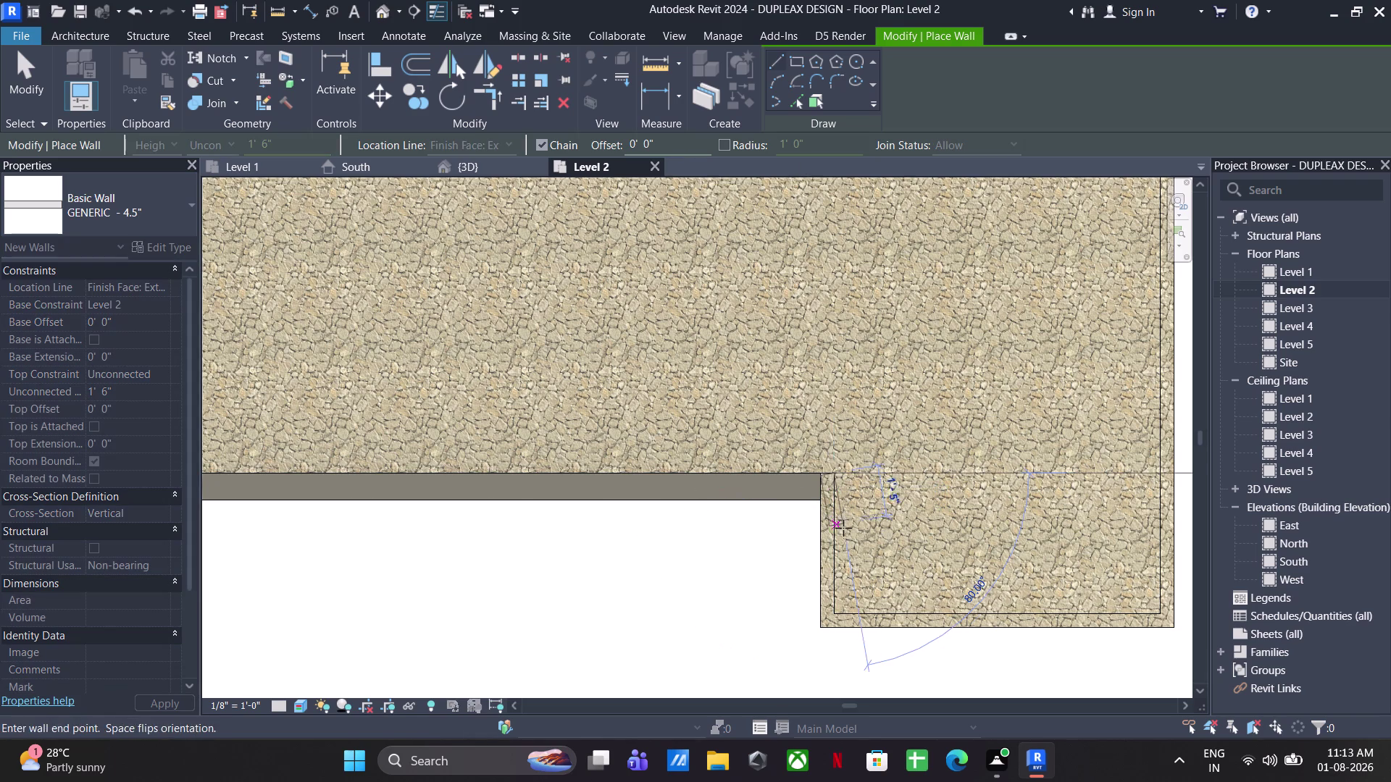
click(838, 613)
middle_drag(1093, 599, 754, 602)
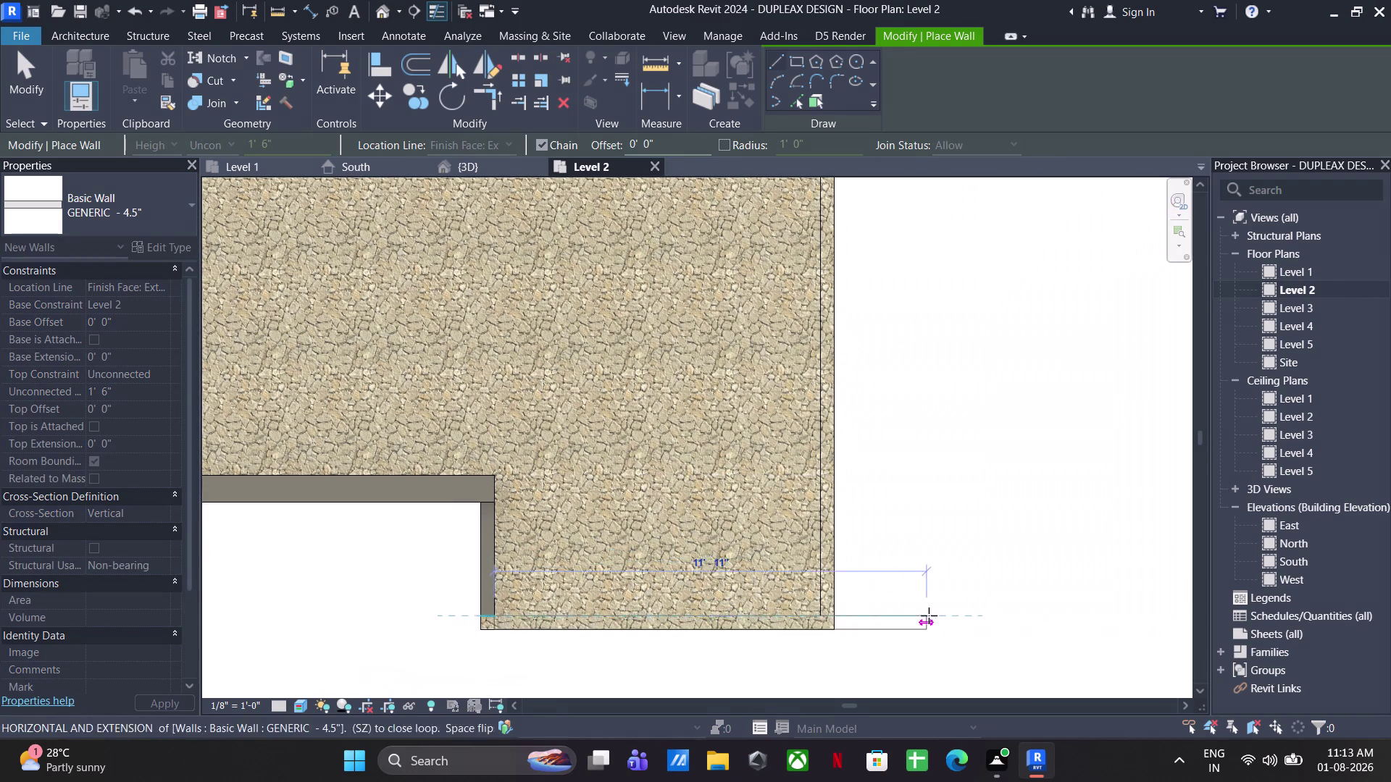
click(814, 612)
scroll(down, 3)
middle_drag(789, 431, 791, 631)
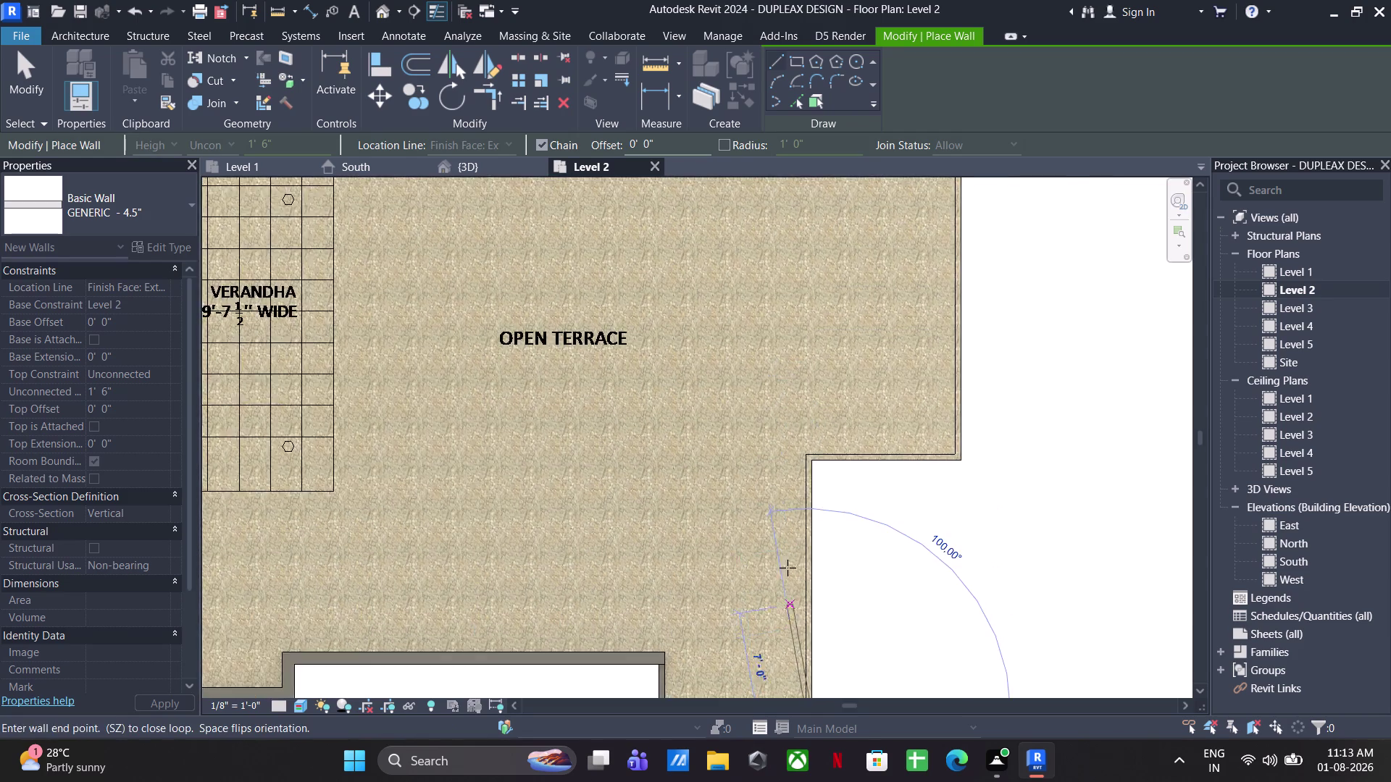
scroll(up, 3)
click(812, 401)
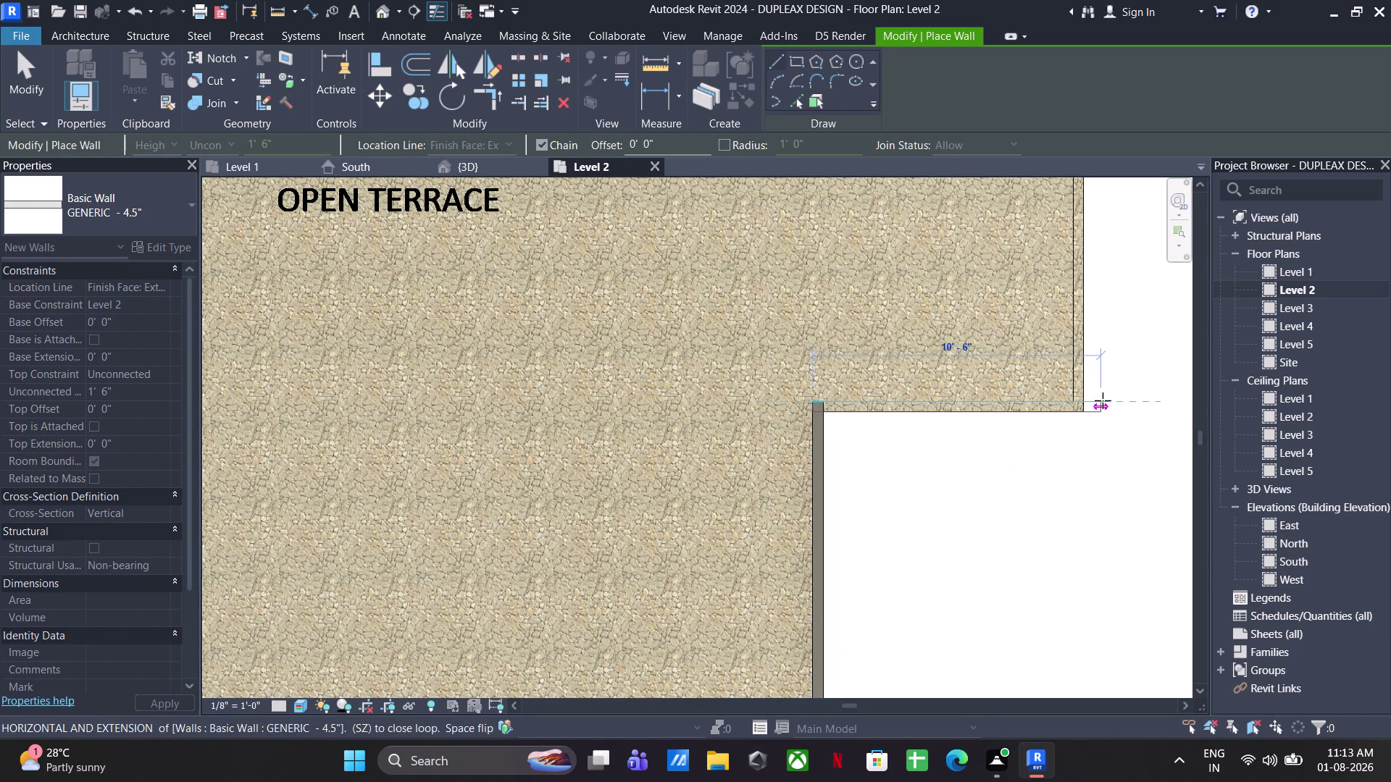
click(1075, 400)
Run the low walls around the right and upper terrace corners, joining the top wall.
scroll(down, 3)
middle_drag(1067, 358, 1067, 654)
scroll(up, 3)
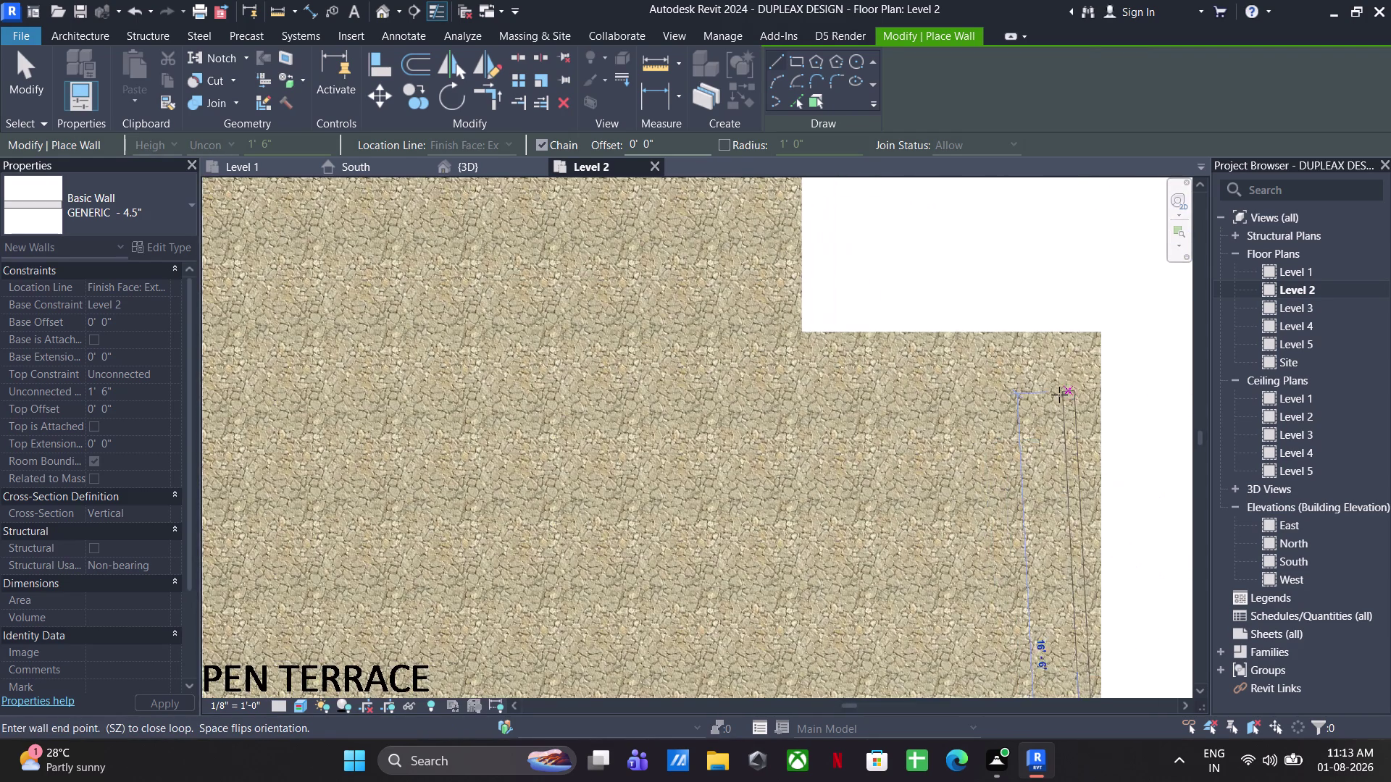
click(1082, 344)
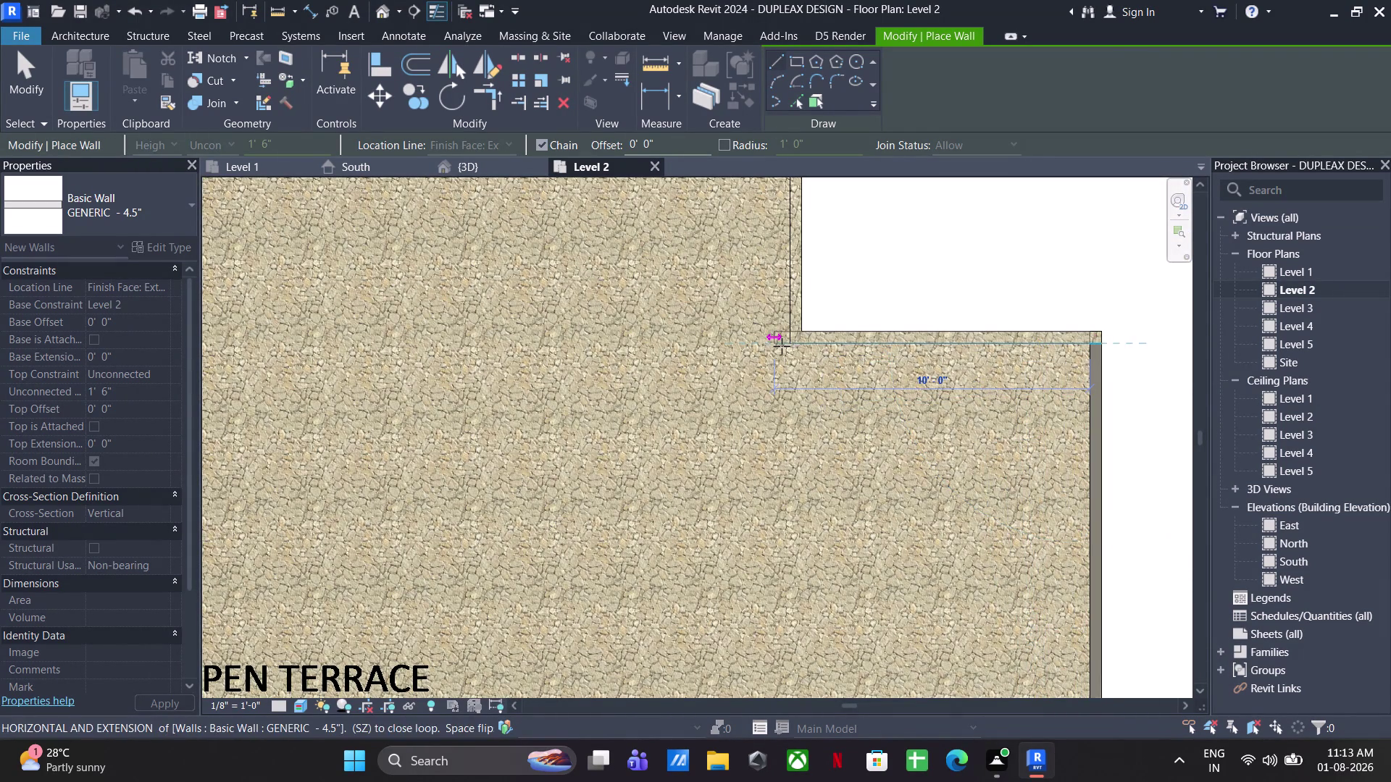
click(791, 347)
scroll(down, 3)
middle_drag(801, 335, 802, 571)
scroll(up, 3)
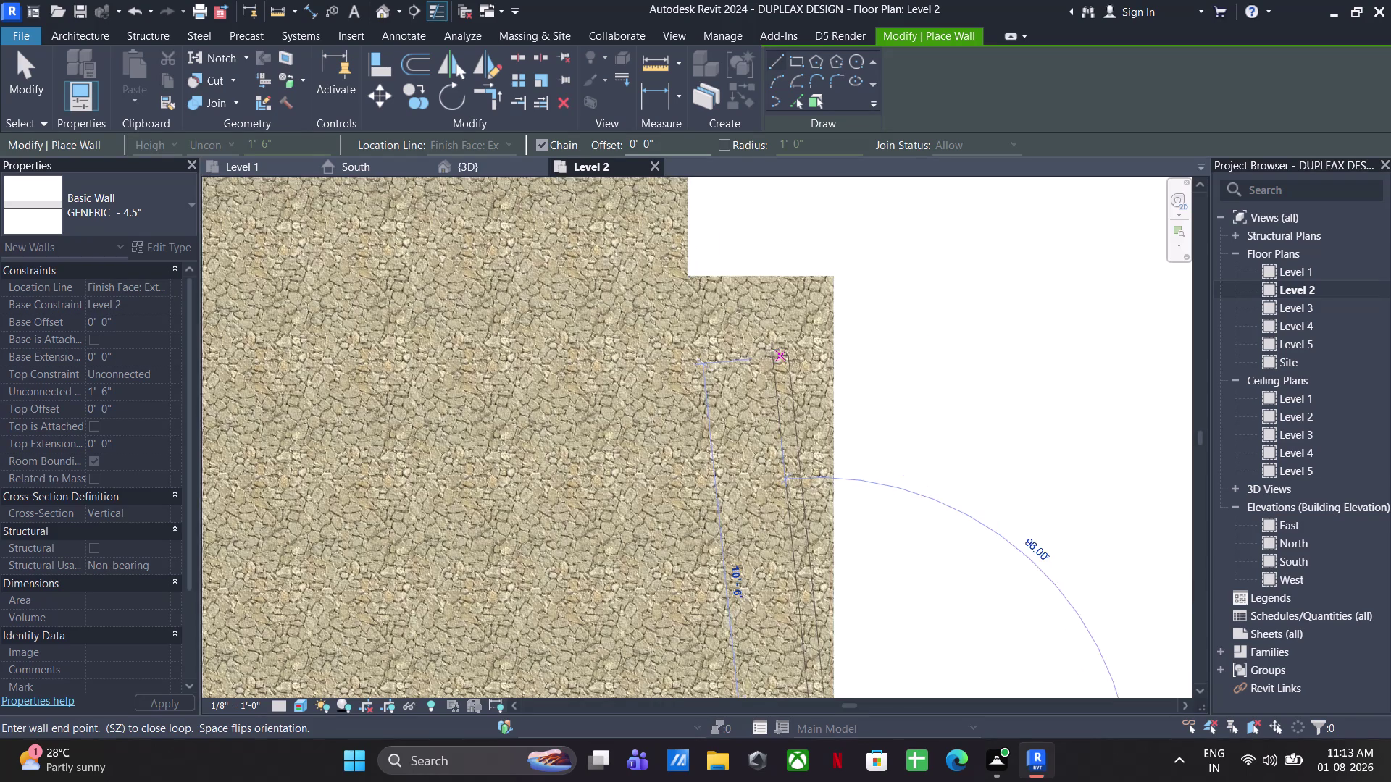
click(817, 290)
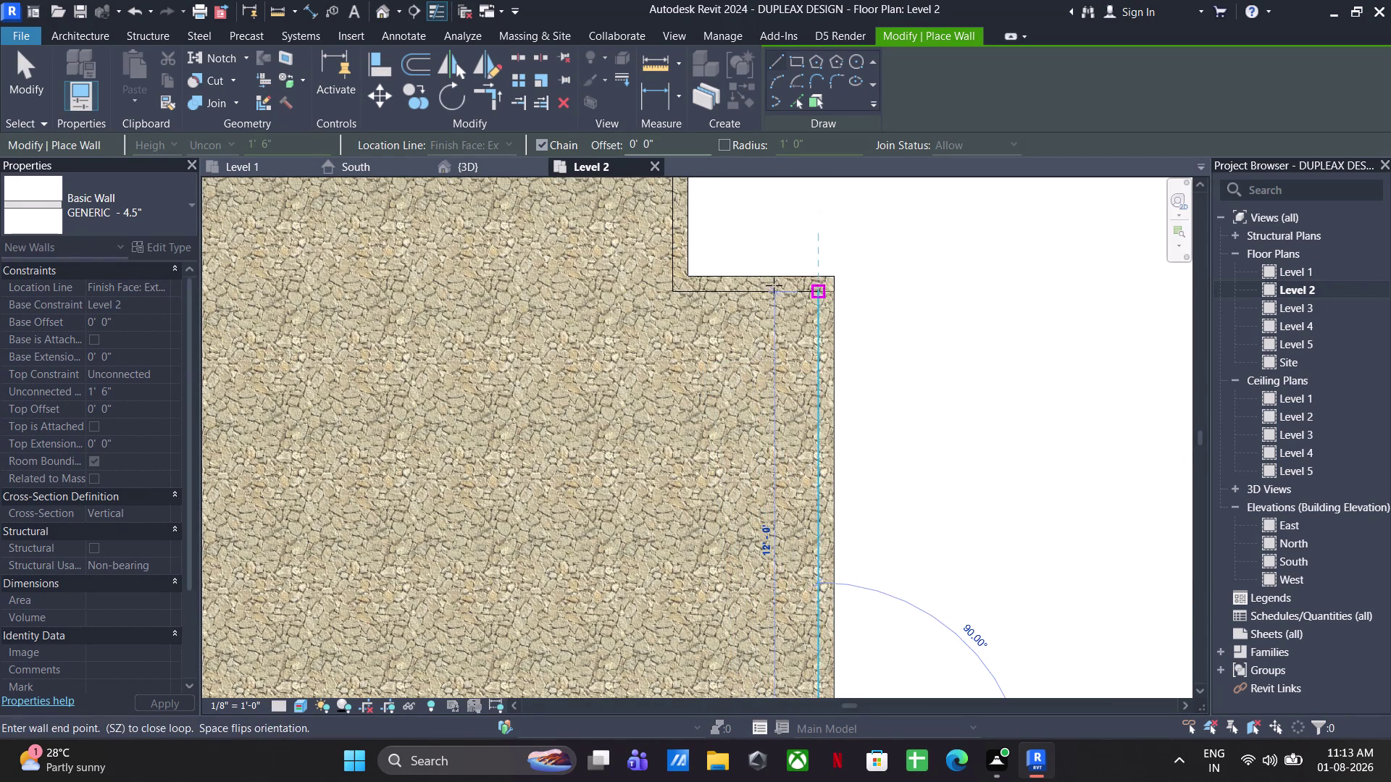
click(669, 291)
middle_drag(654, 229, 679, 558)
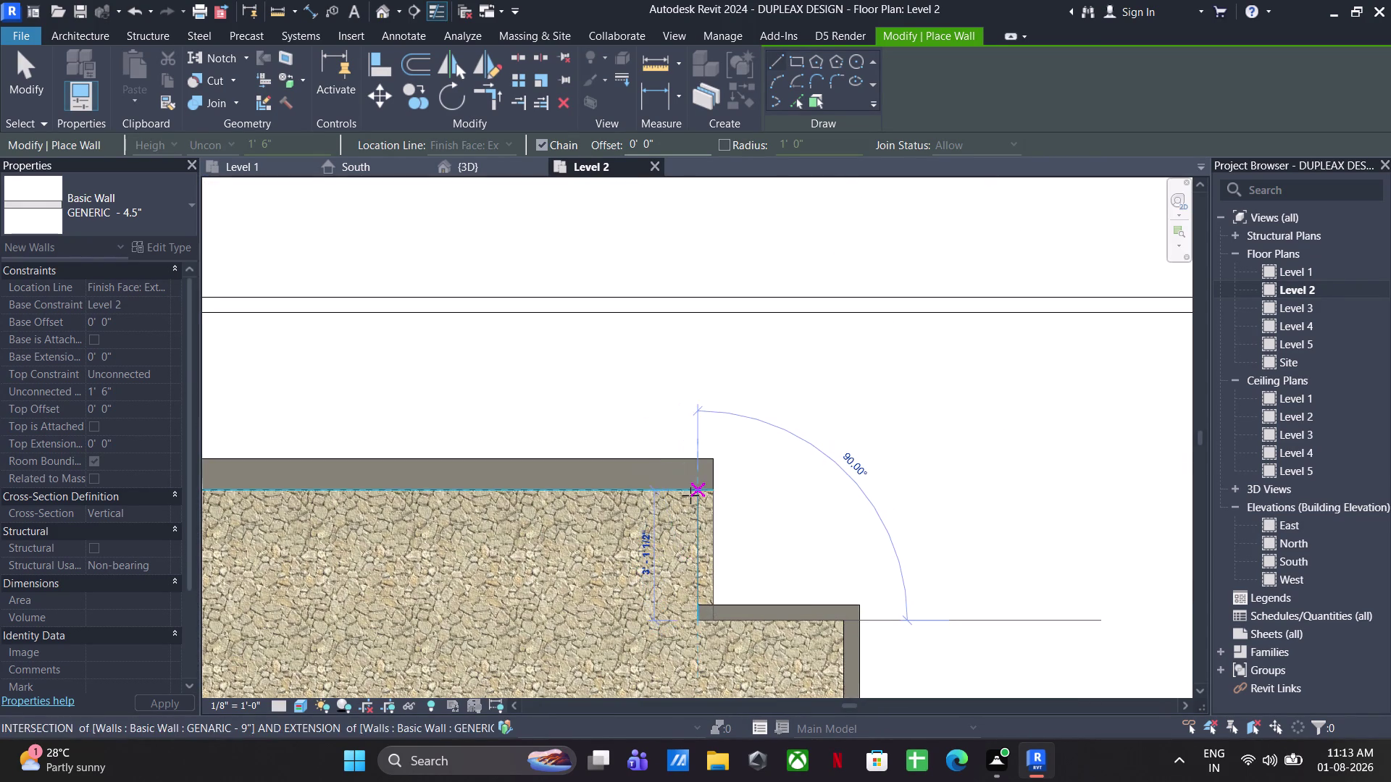
click(690, 496)
Finish placing walls and save the project.
key(Escape)
key(Escape)
key(Escape)
scroll(down, 3)
key(Escape)
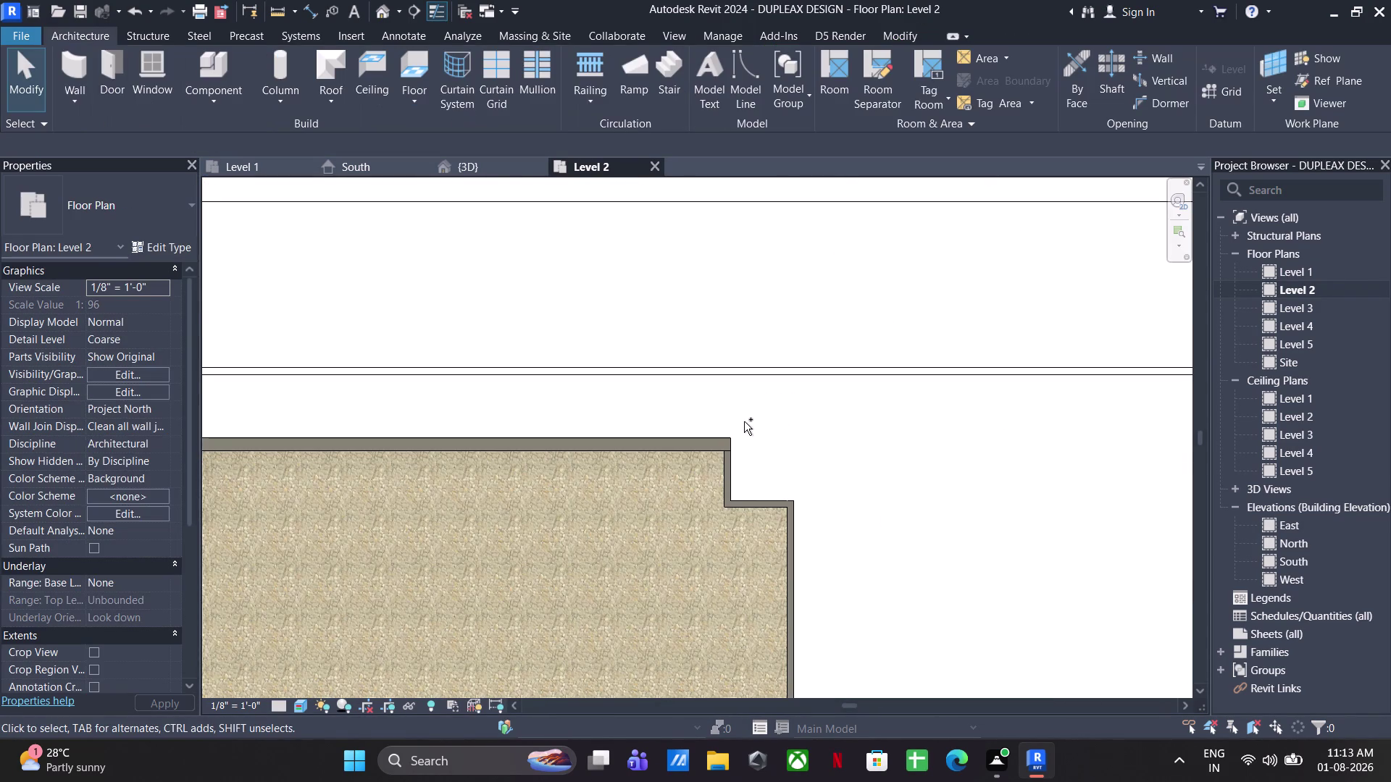
key(ctrl+s)
scroll(down, 3)
middle_drag(741, 426, 763, 364)
Select the long 9-inch terrace parapet wall.
middle_drag(700, 389, 690, 342)
middle_drag(612, 445, 631, 185)
click(605, 473)
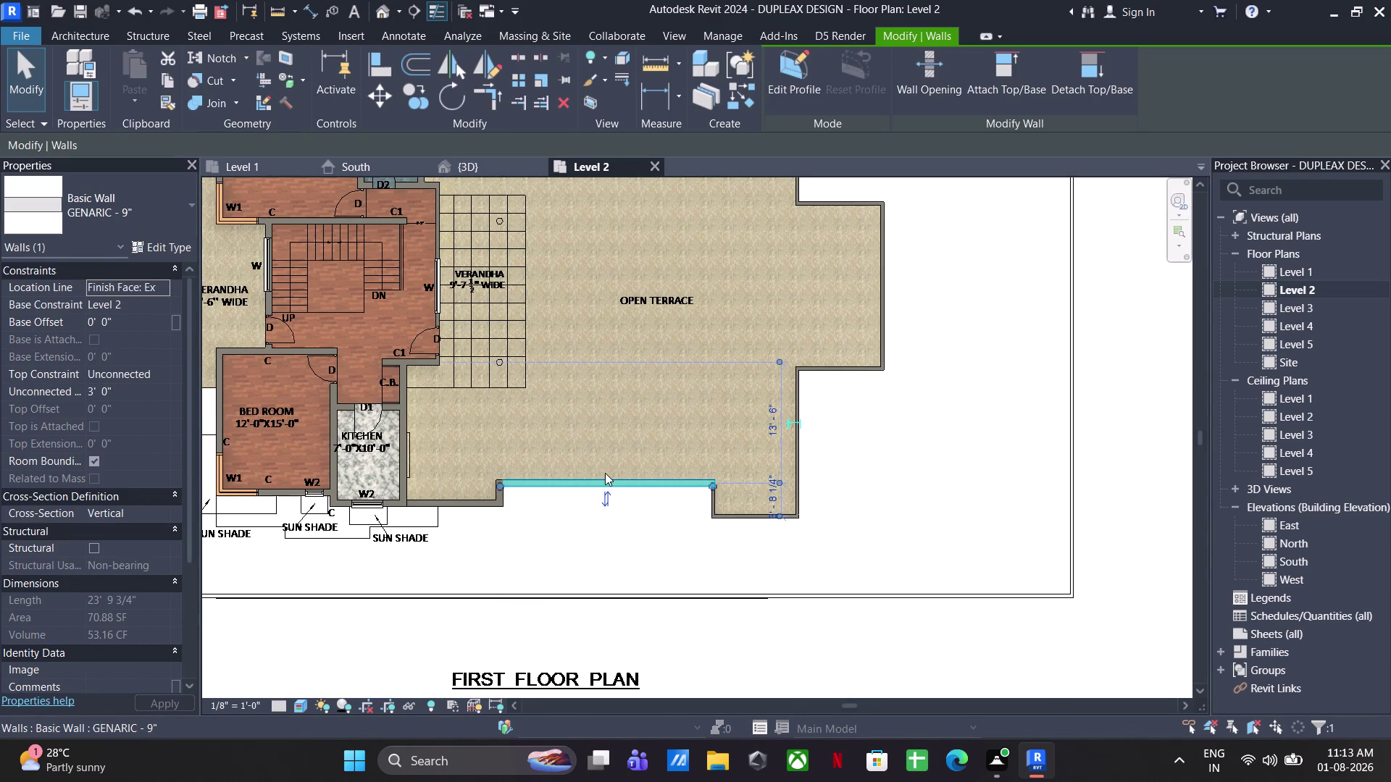
In the 3D view, orbit to the terrace parapet and open its profile sketch.
click(482, 163)
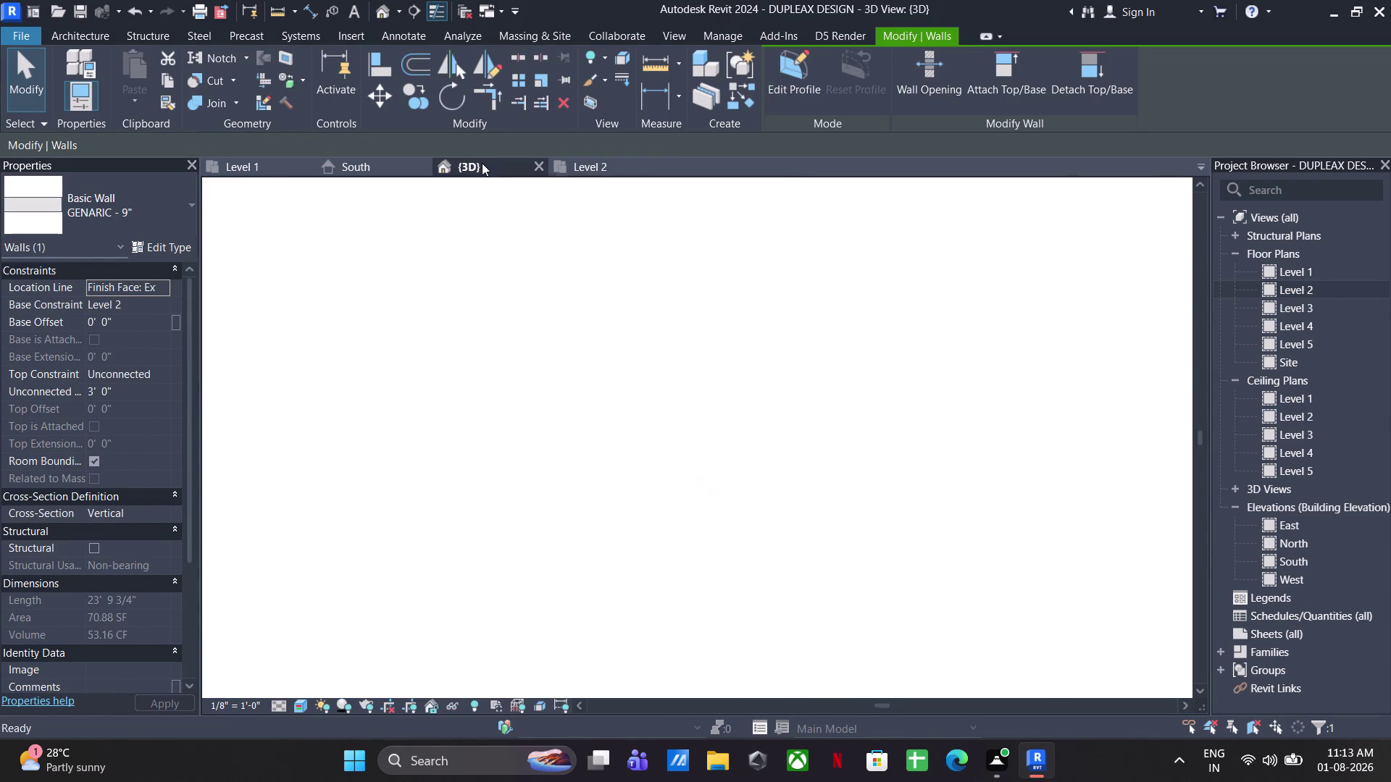
scroll(up, 3)
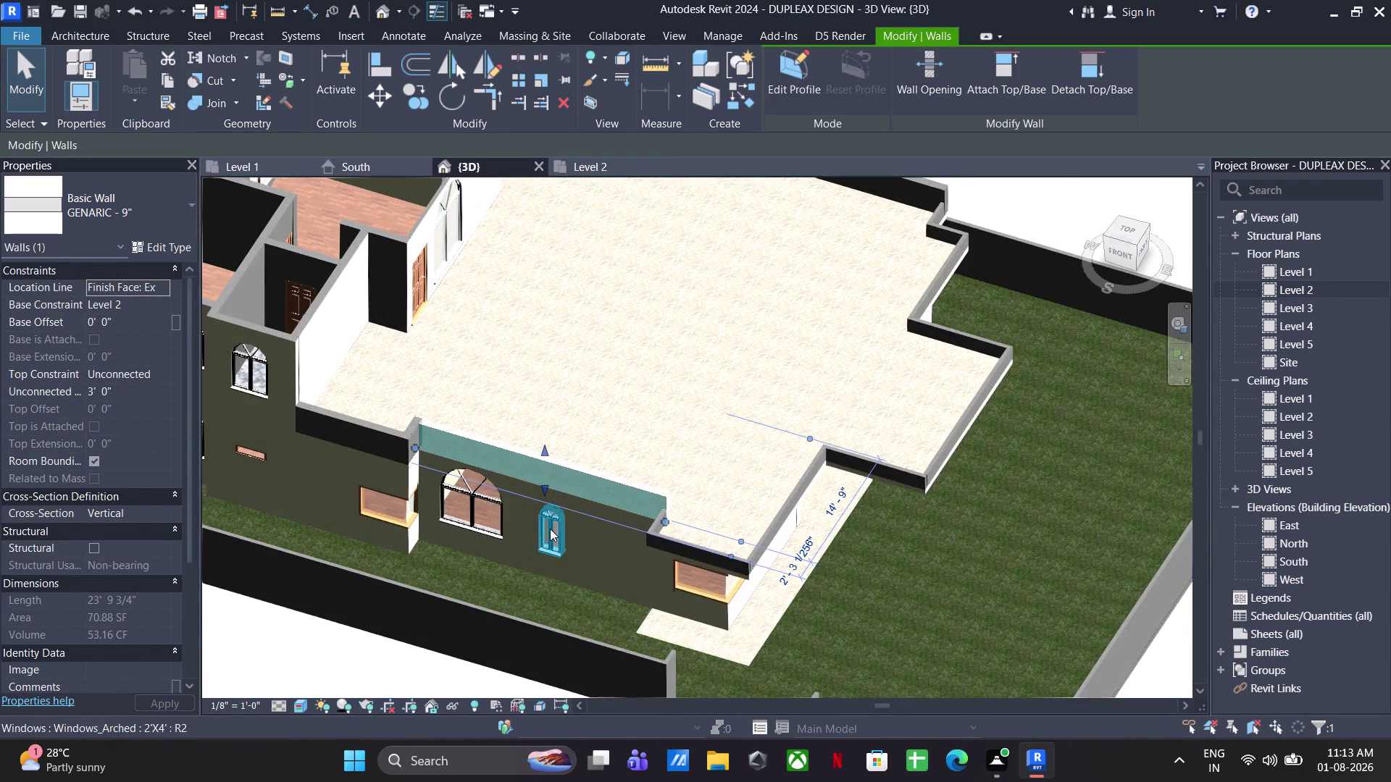
middle_drag(549, 529, 570, 531)
scroll(down, 3)
scroll(up, 3)
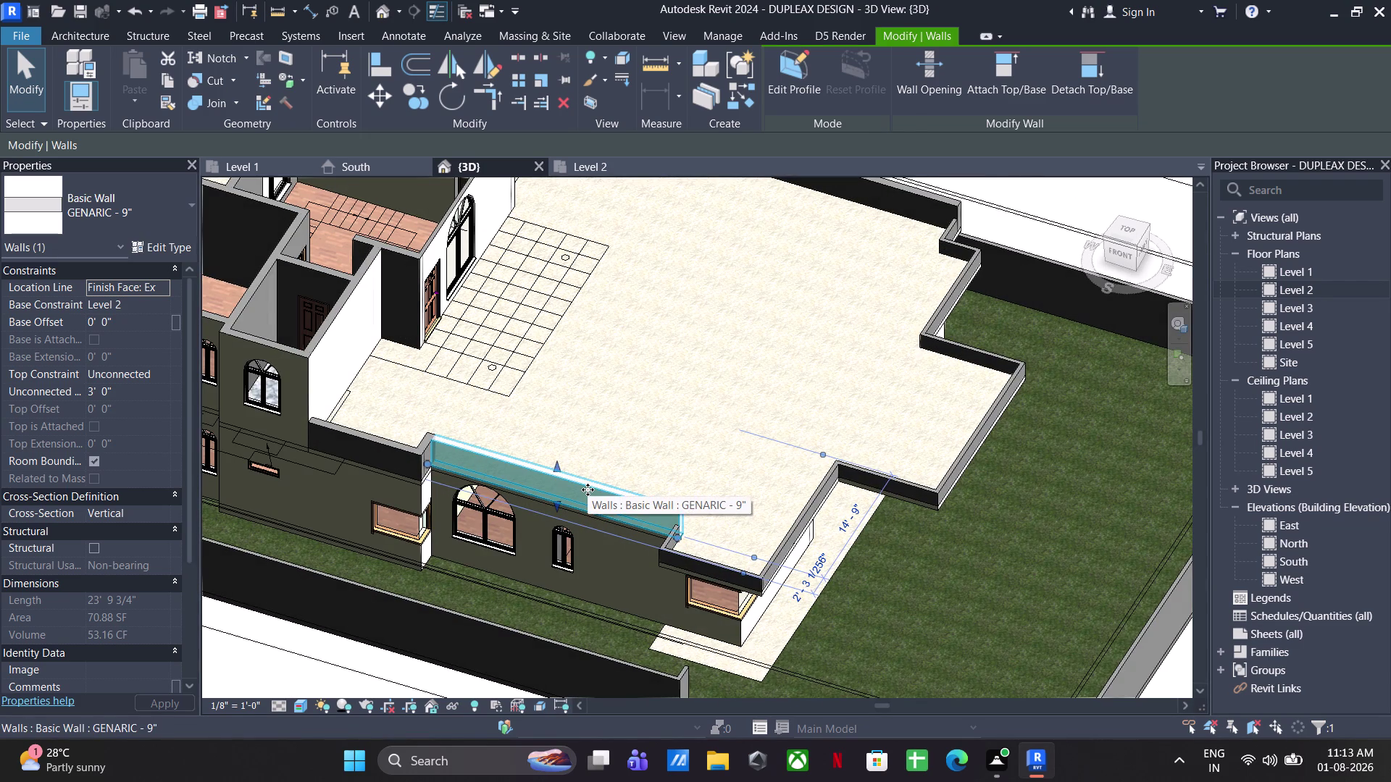
middle_drag(590, 491, 583, 394)
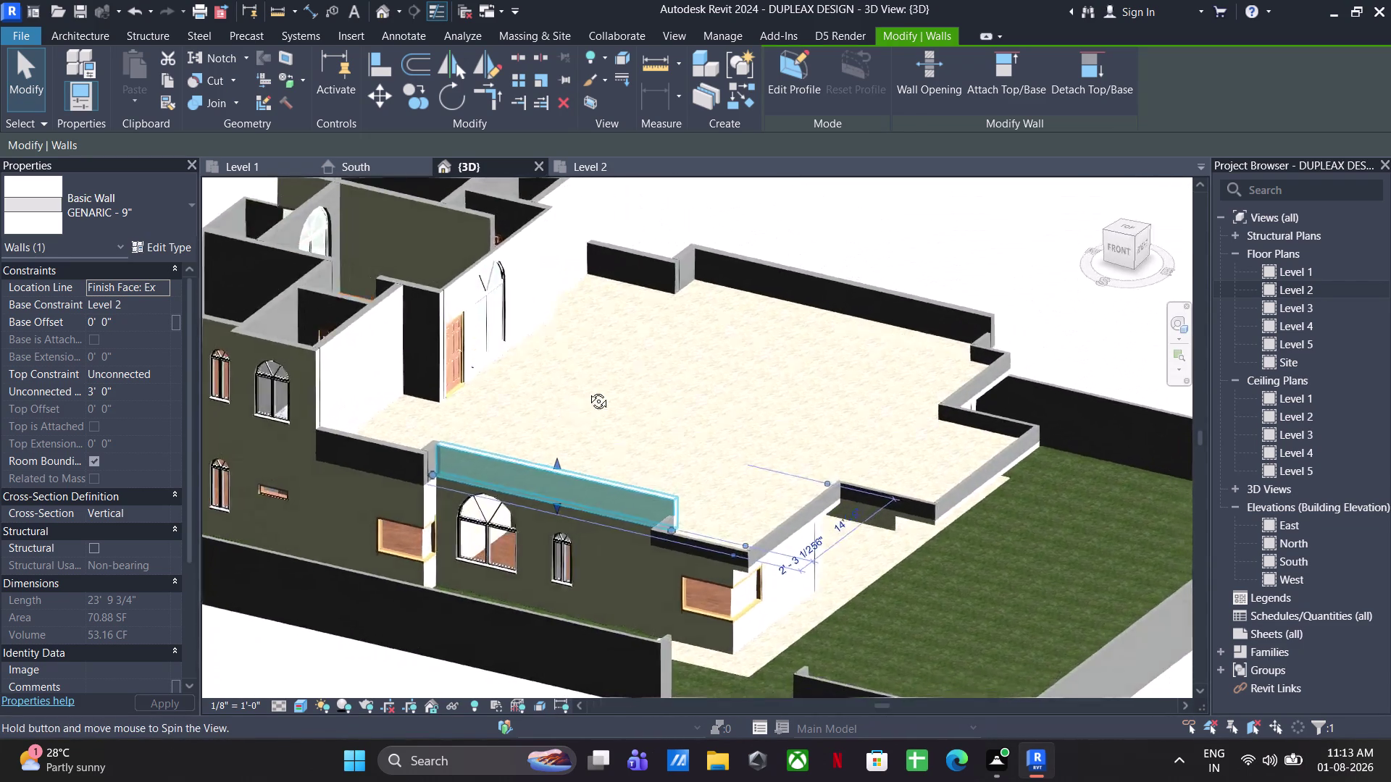
middle_drag(583, 394, 744, 424)
scroll(up, 3)
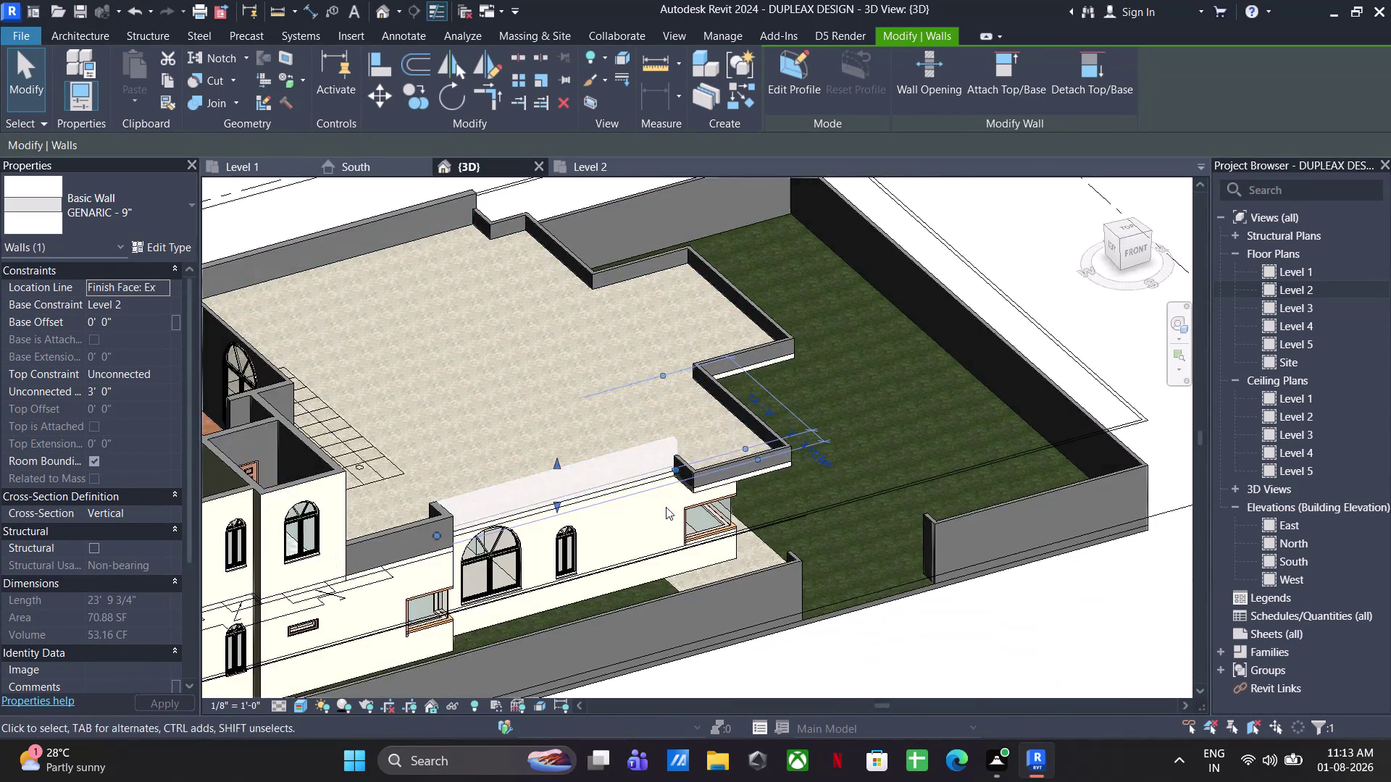
scroll(up, 3)
middle_drag(541, 491, 641, 470)
click(802, 72)
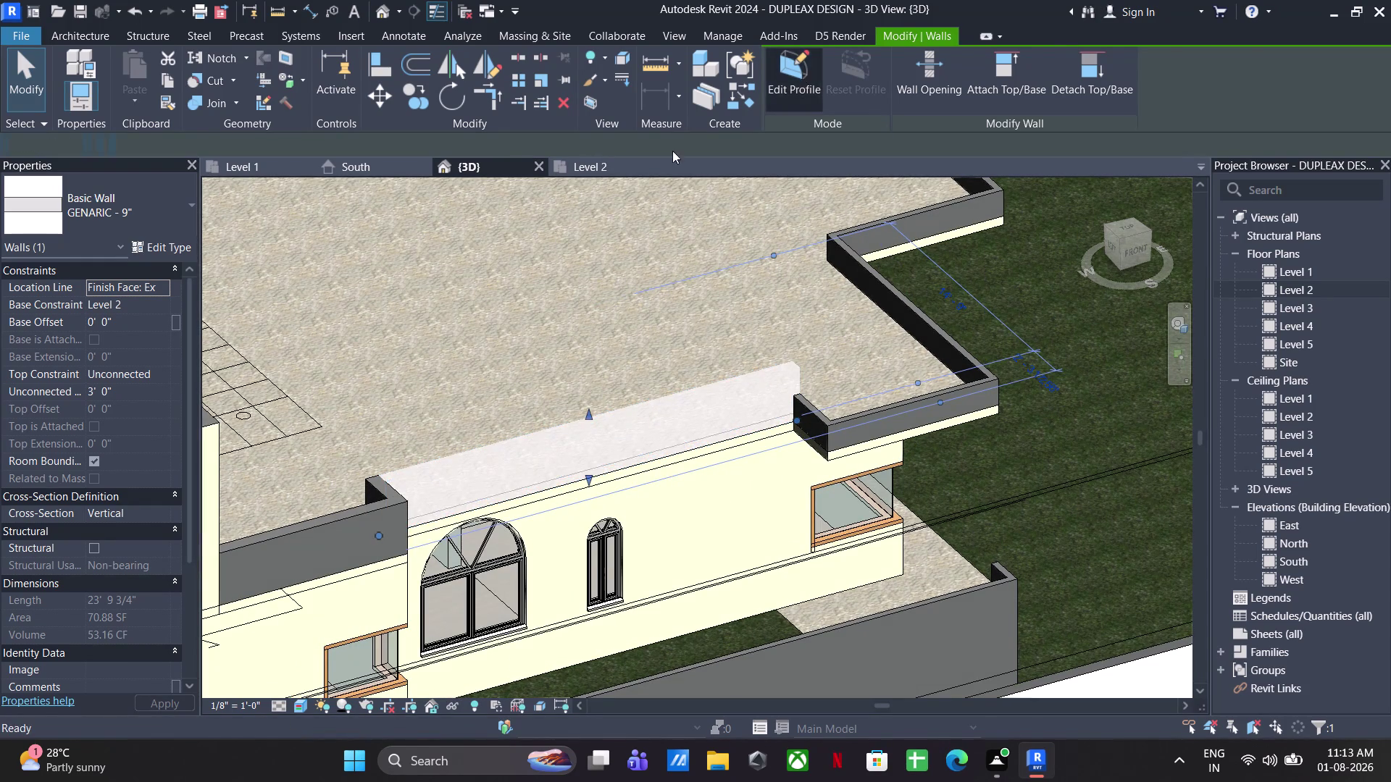
drag(808, 315, 204, 587)
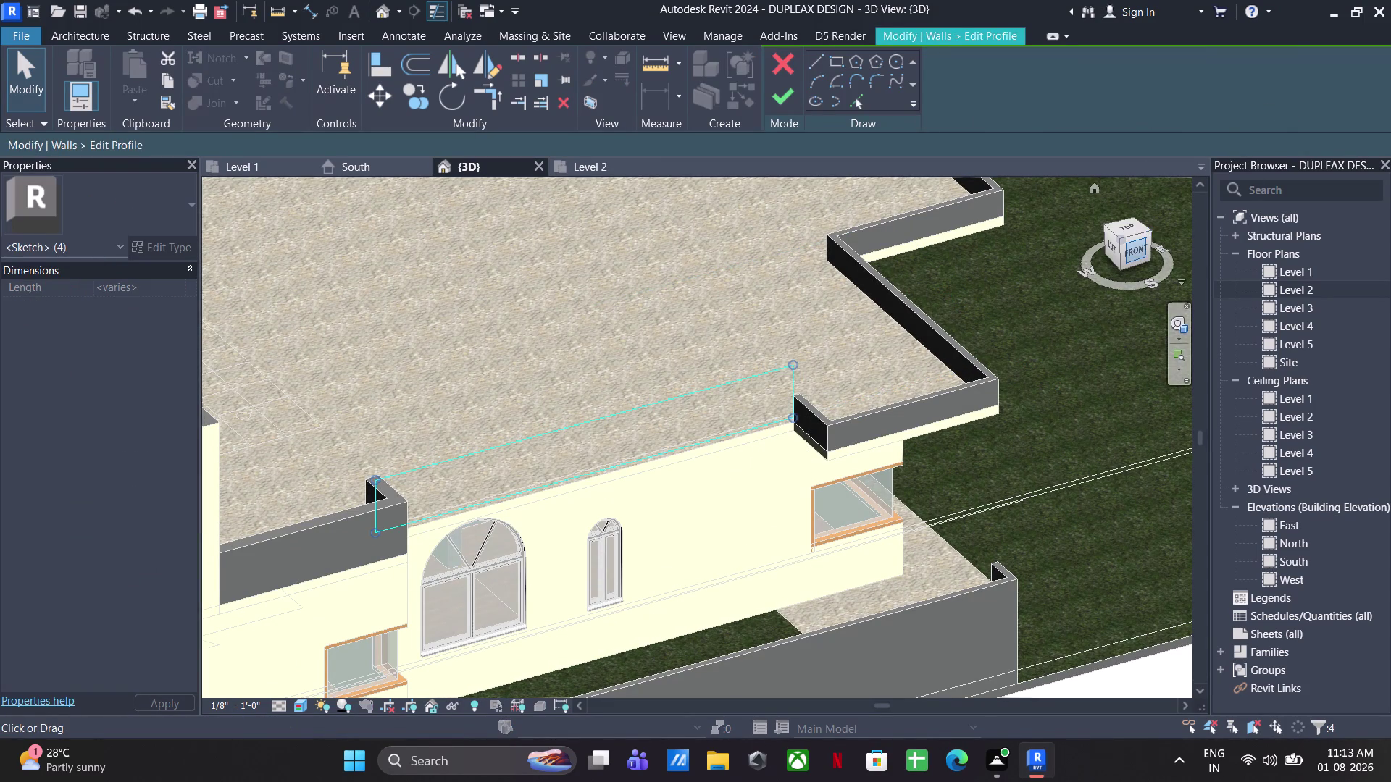
Face the wall head-on and add a picked sketch line 1' inside the left edge.
click(1131, 256)
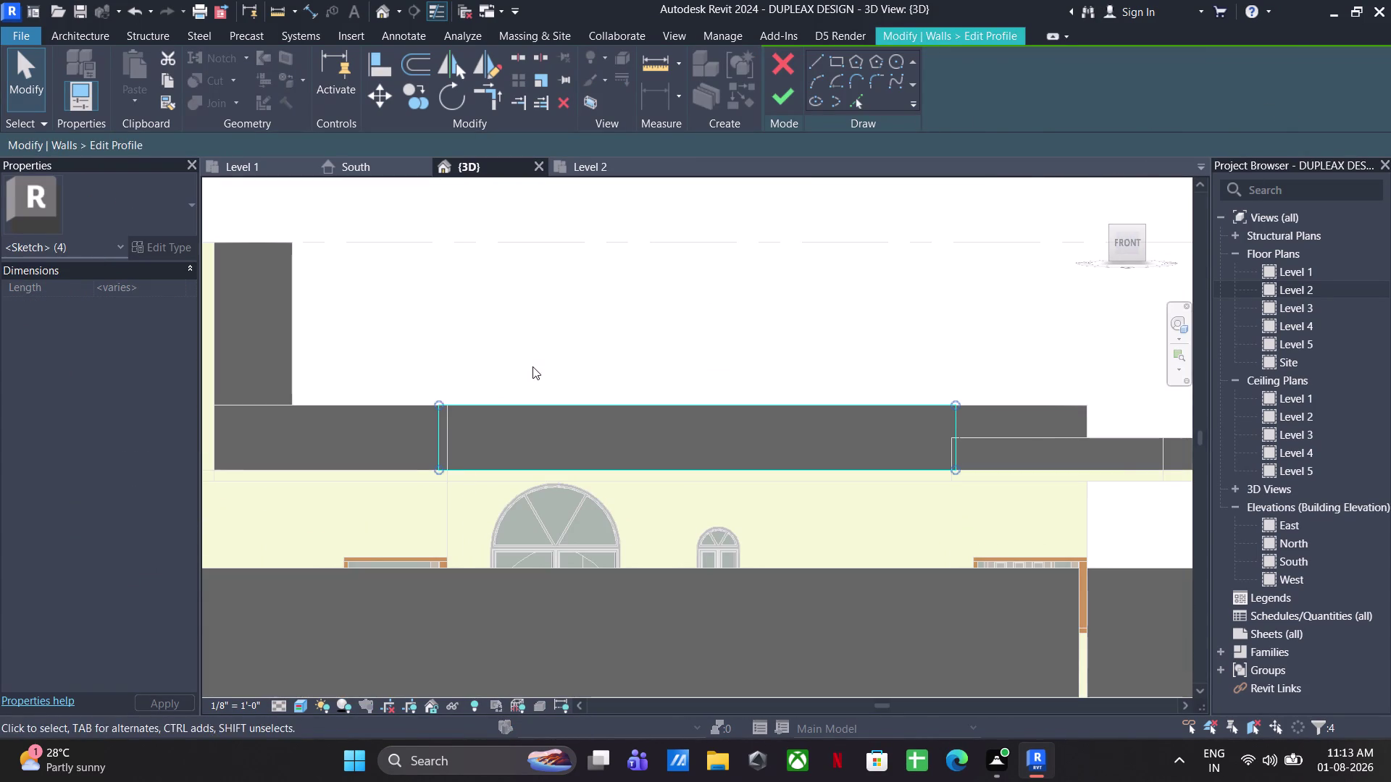
click(532, 367)
scroll(up, 3)
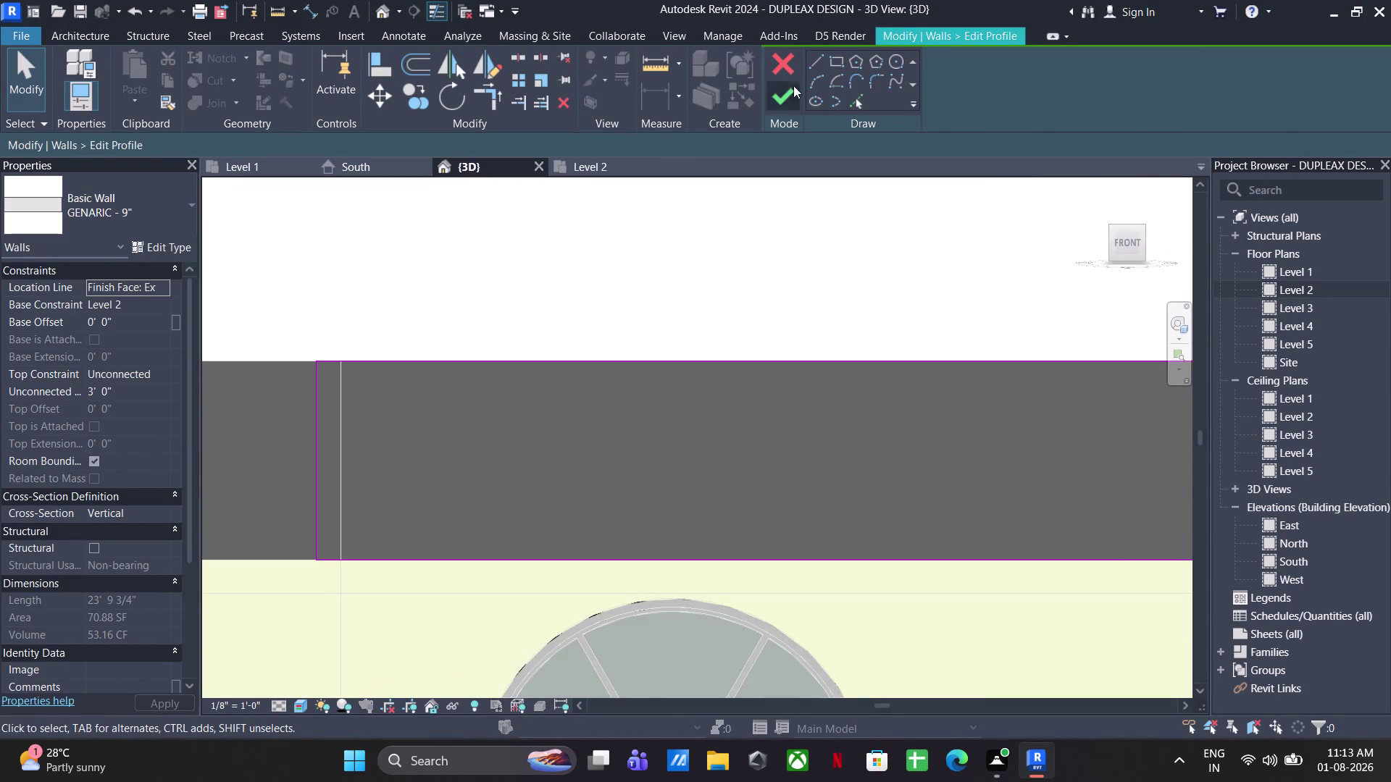
click(851, 111)
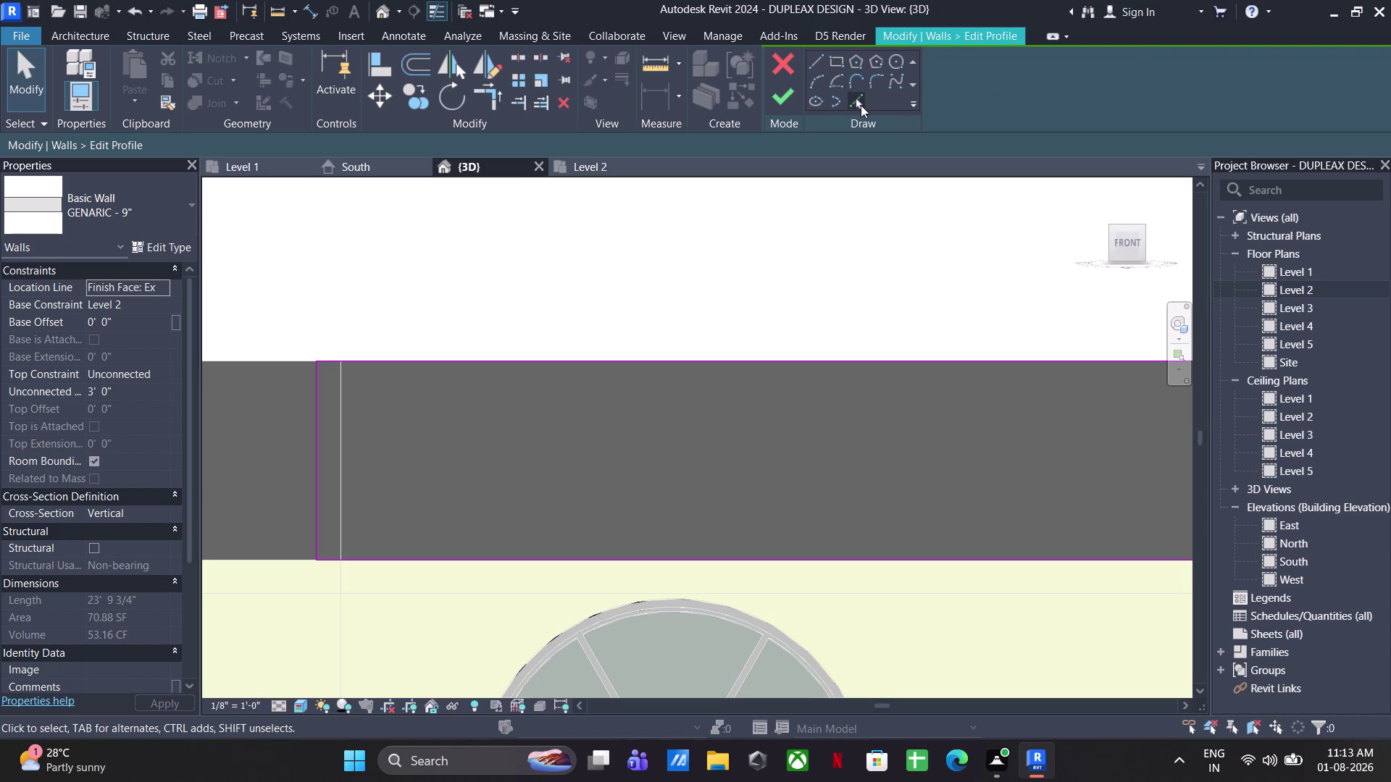
click(861, 105)
drag(92, 145, 48, 148)
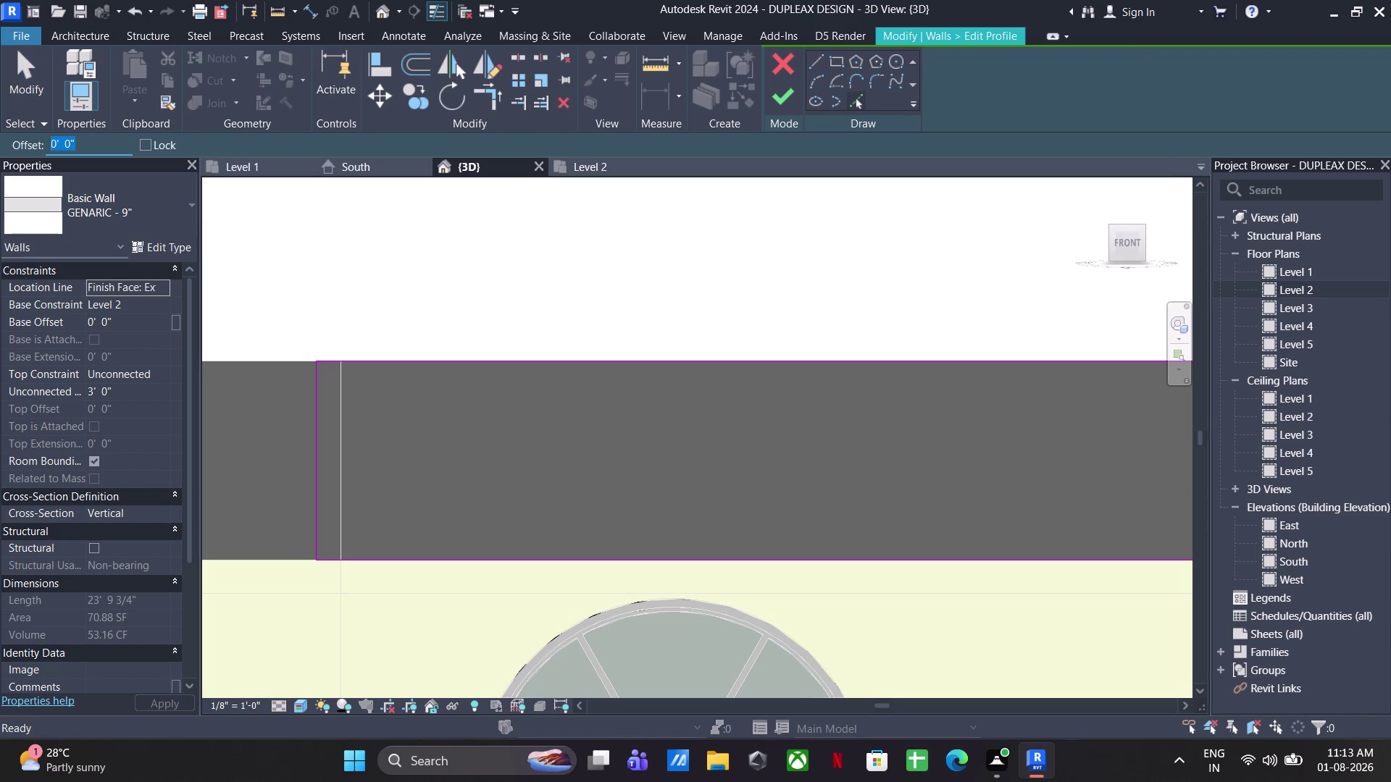
text(1')
key(Return)
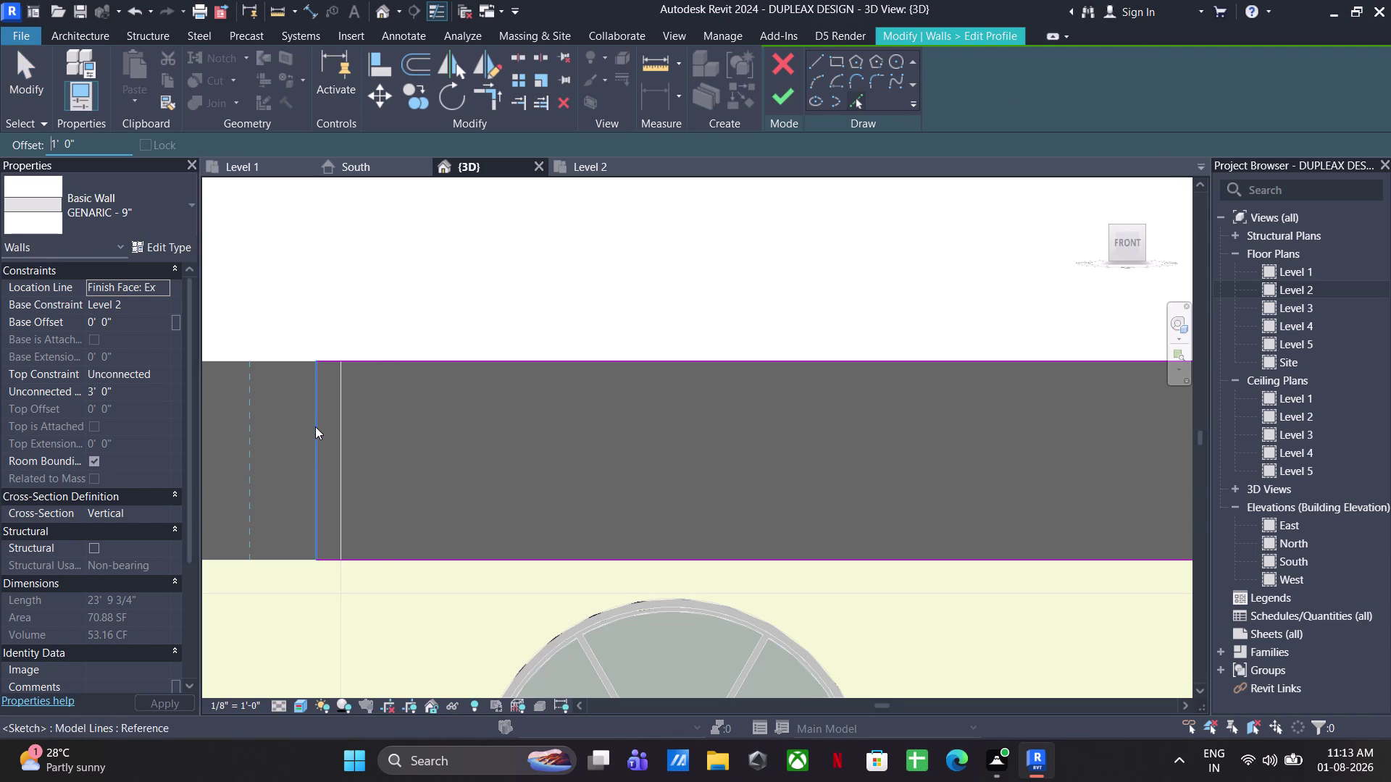
click(320, 421)
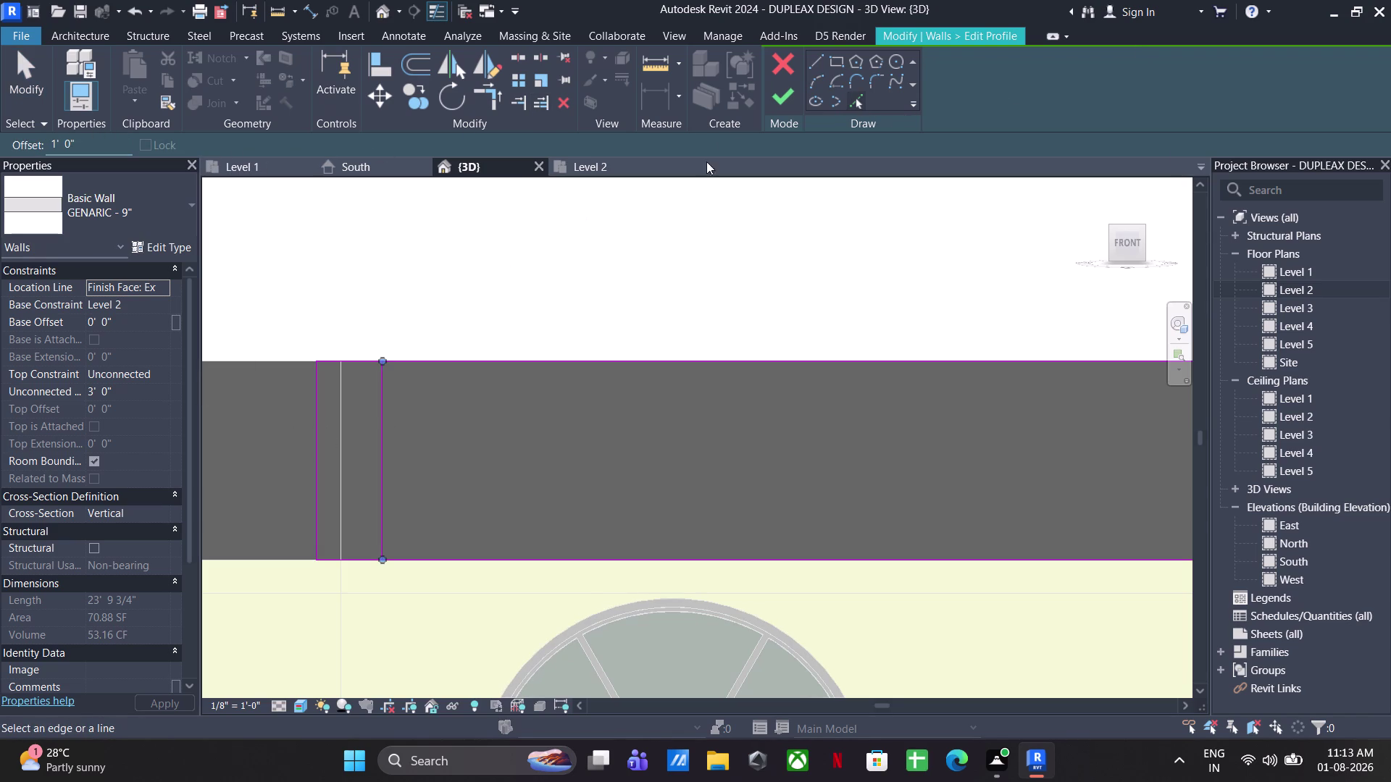
Add picked lines offset 6" below the top edge and above the bottom edge.
drag(104, 152, 0, 150)
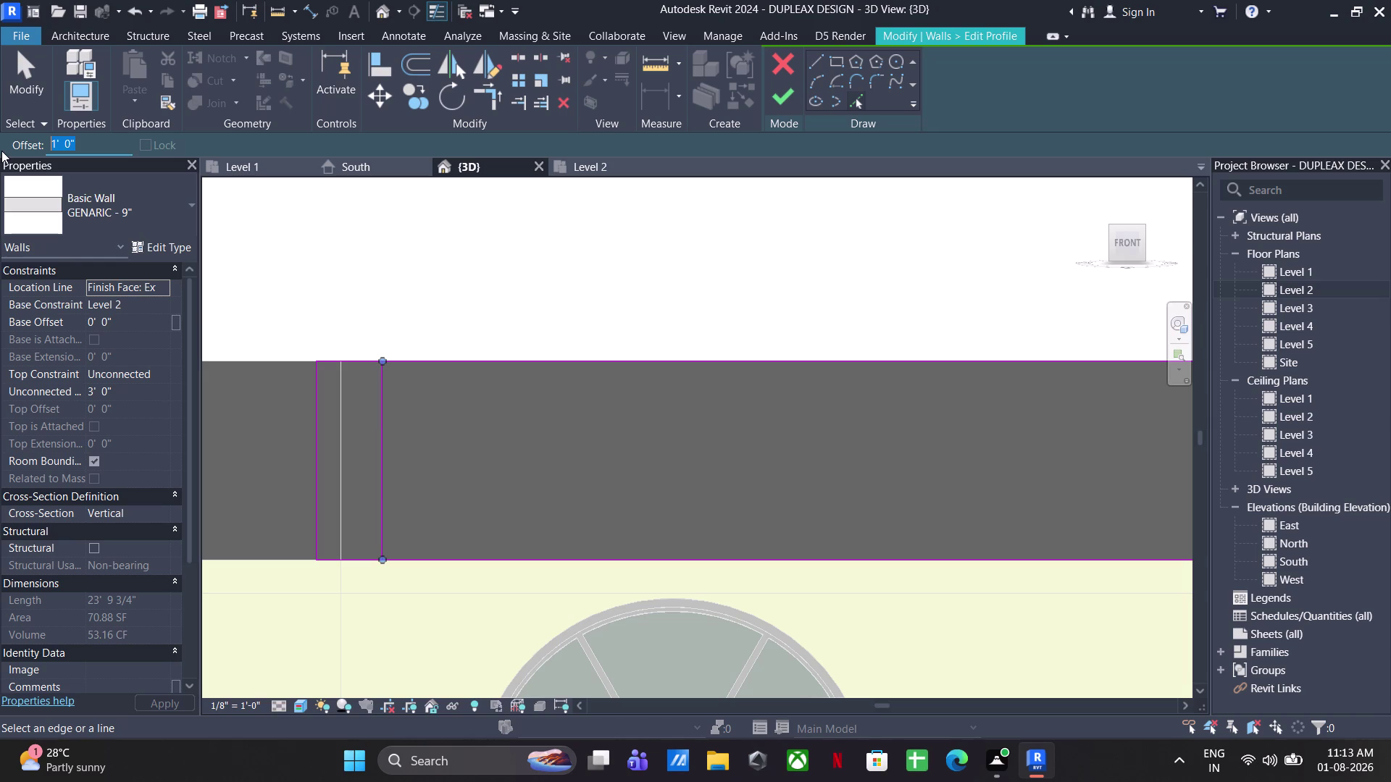
text(2")
key(Return)
drag(99, 144, 47, 150)
key(6)
key(shift+quotedbl)
key(Return)
click(477, 368)
click(450, 557)
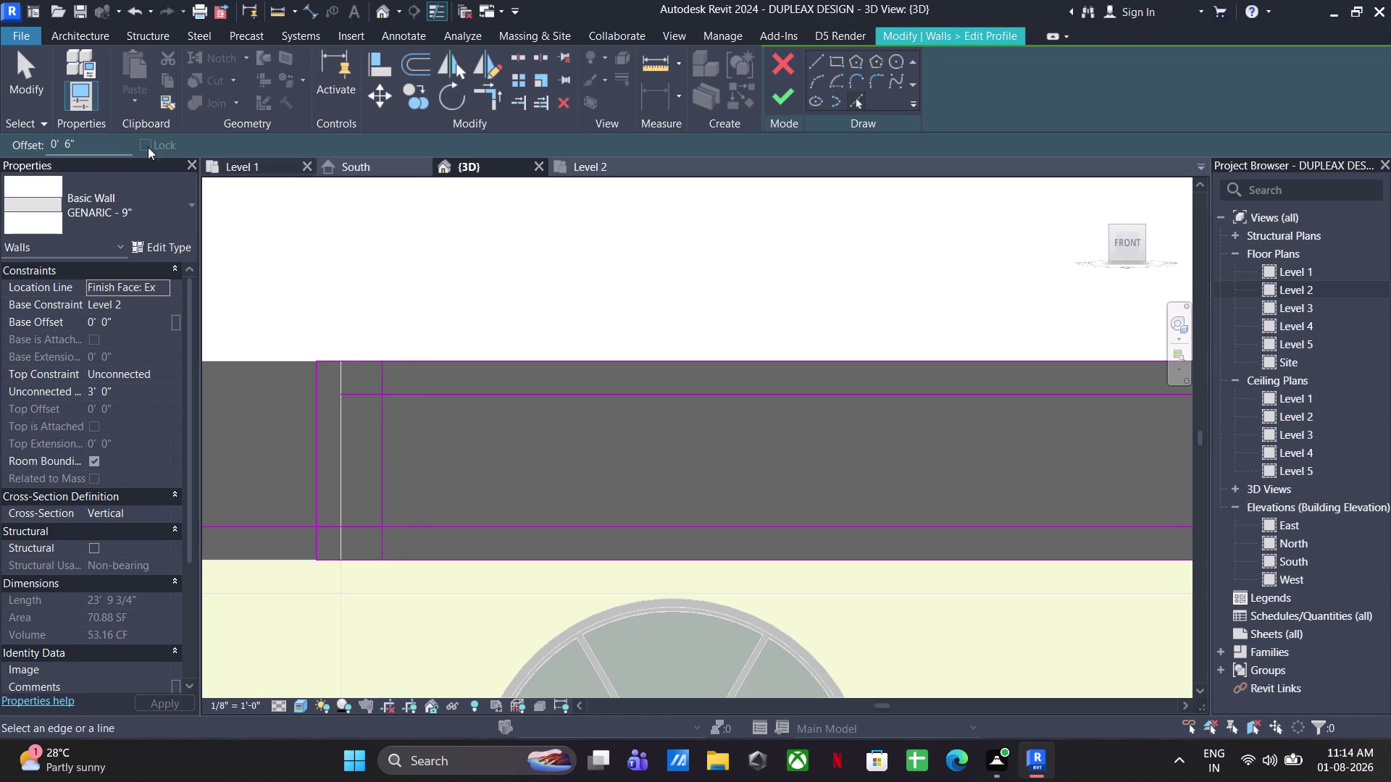
Add a second vertical picked line offset 1' further right.
drag(95, 151, 0, 132)
text(1)
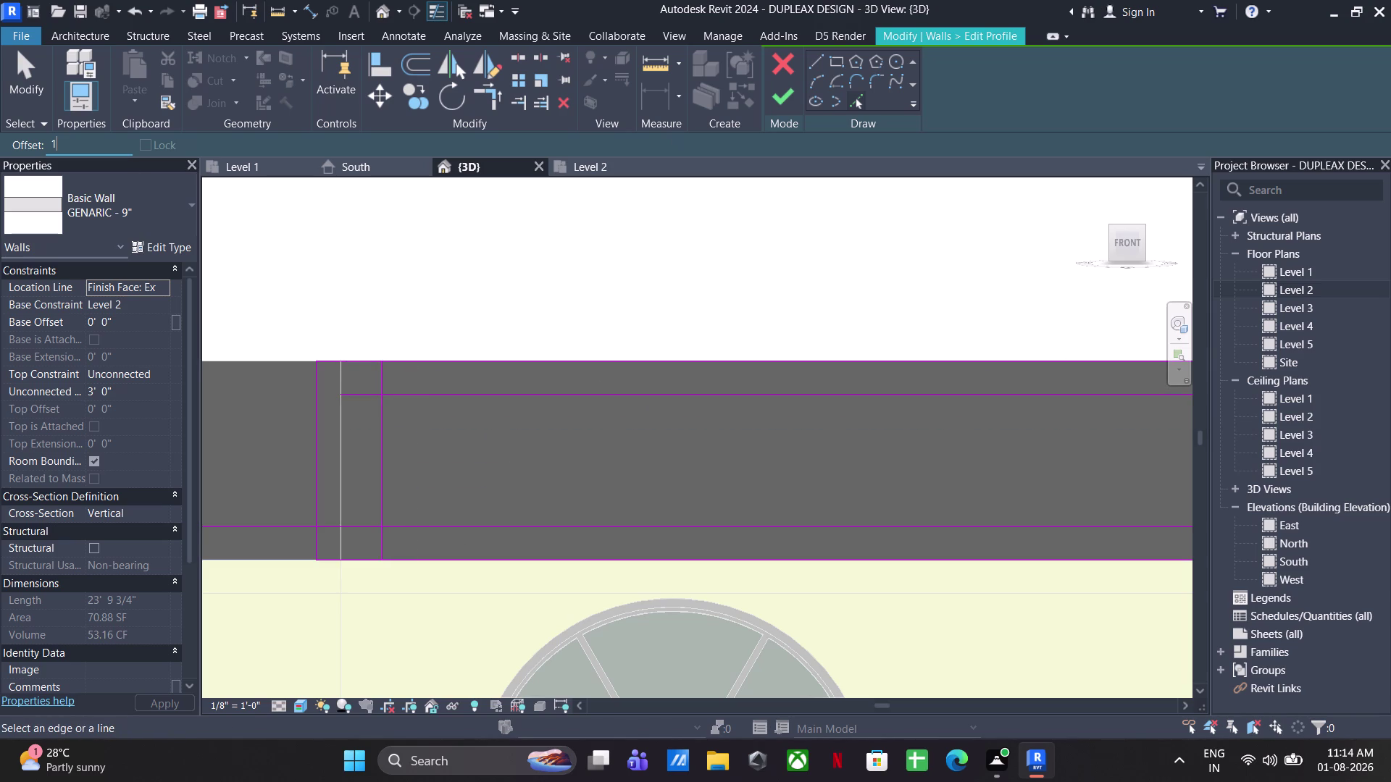
text(')
key(Return)
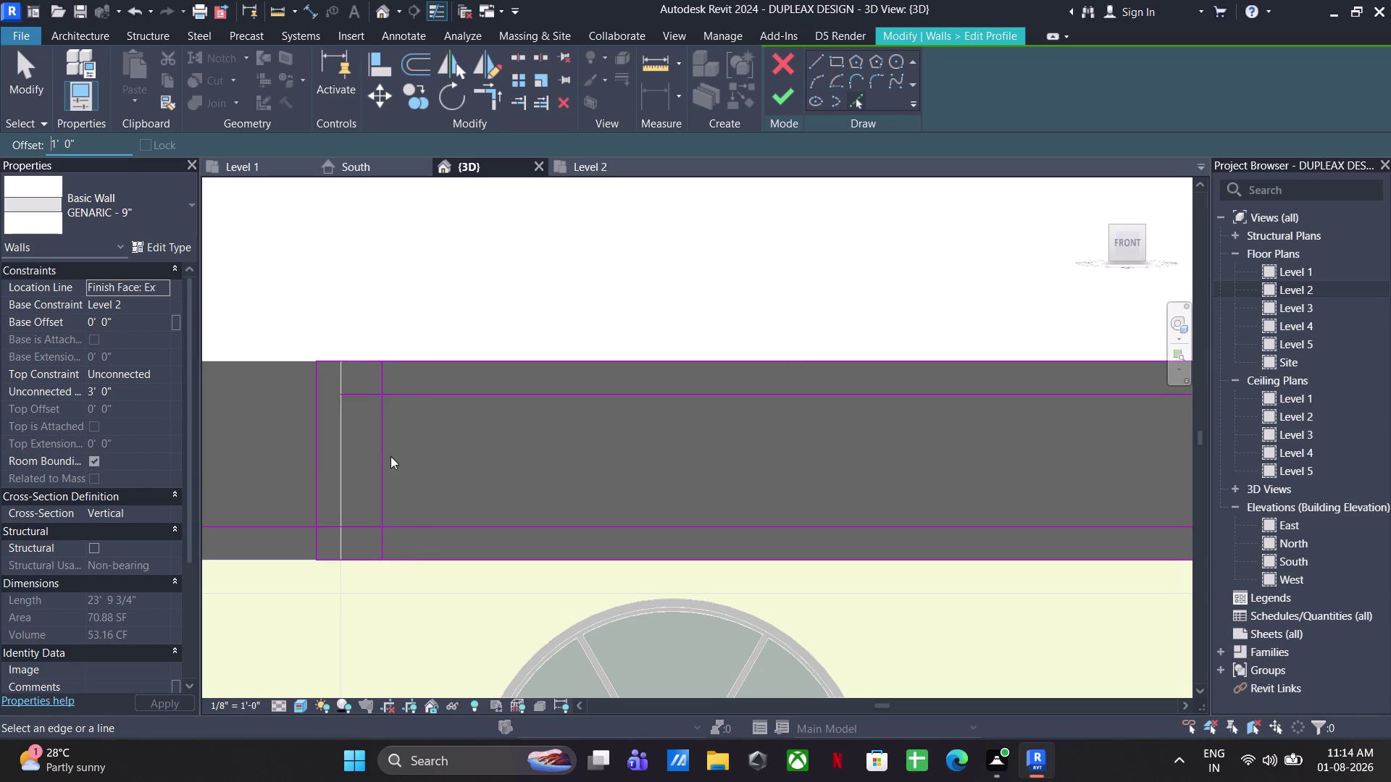
click(385, 452)
key(Escape)
key(Escape)
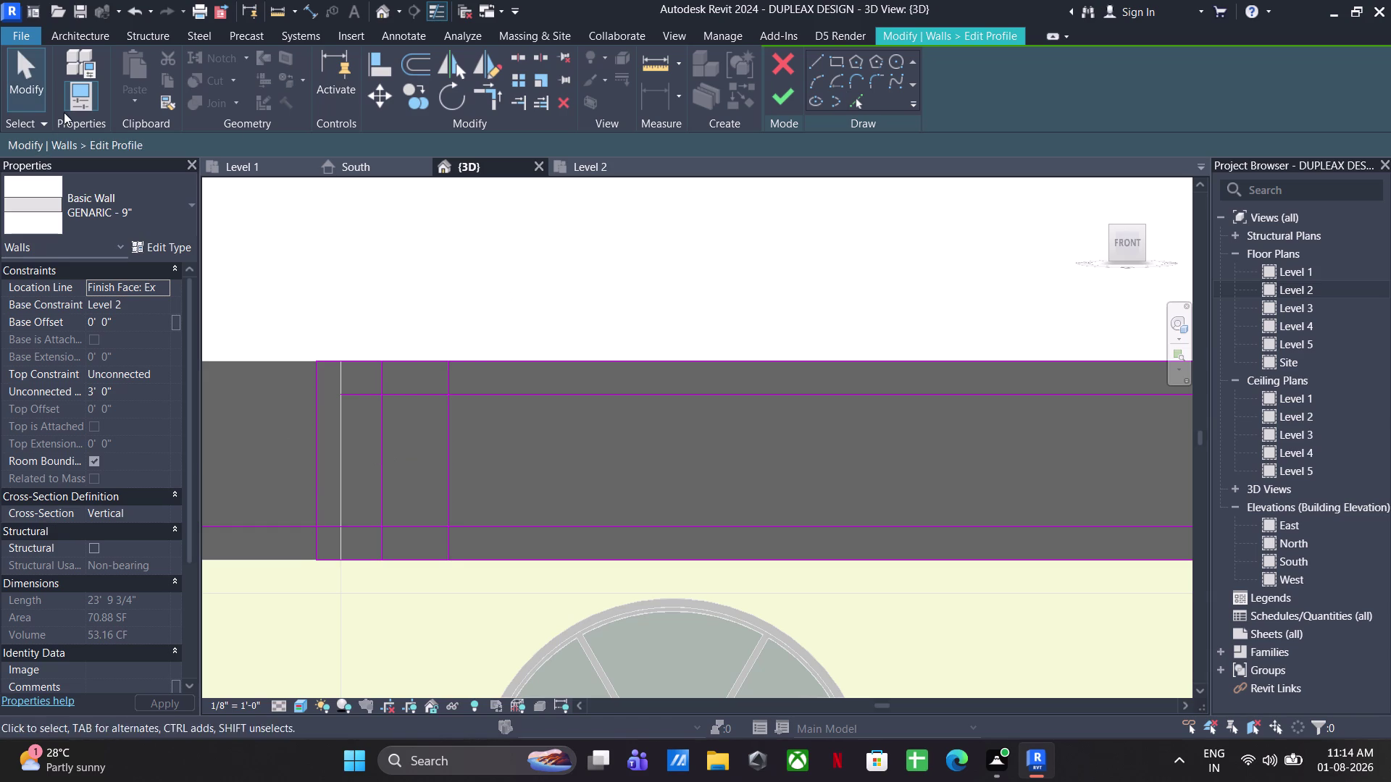
Trim the offset lines to corners, forming a closed rectangle near the left end.
key(Escape)
click(500, 99)
click(383, 445)
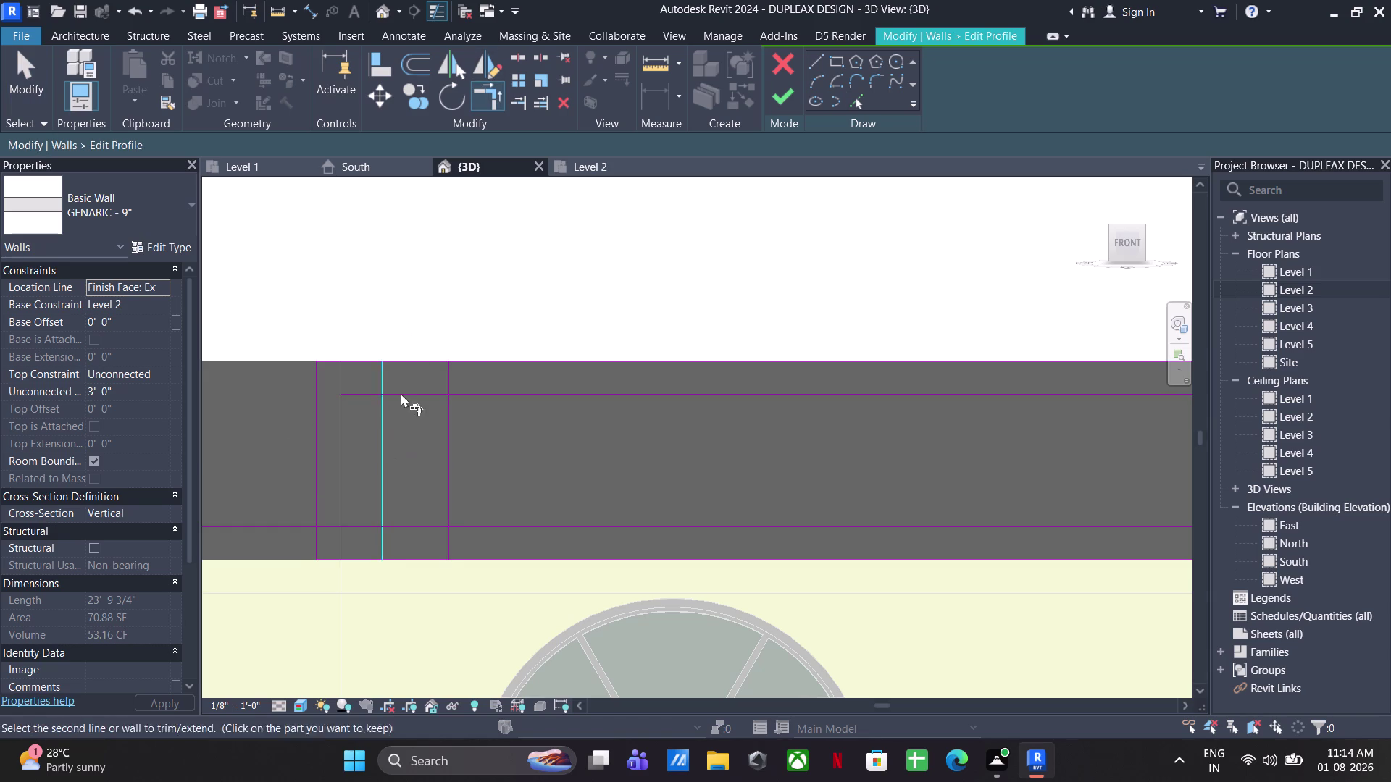
click(400, 394)
click(421, 395)
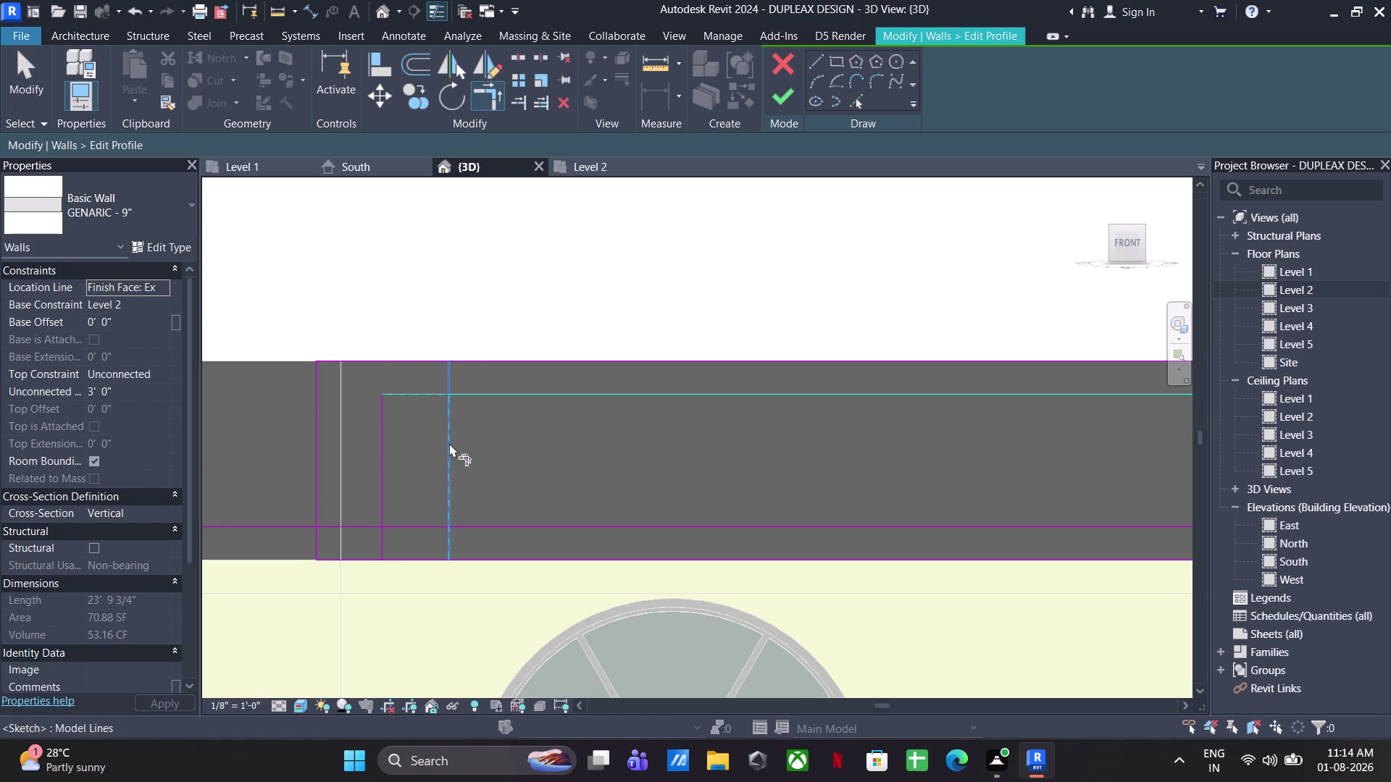
click(450, 445)
click(452, 467)
click(437, 526)
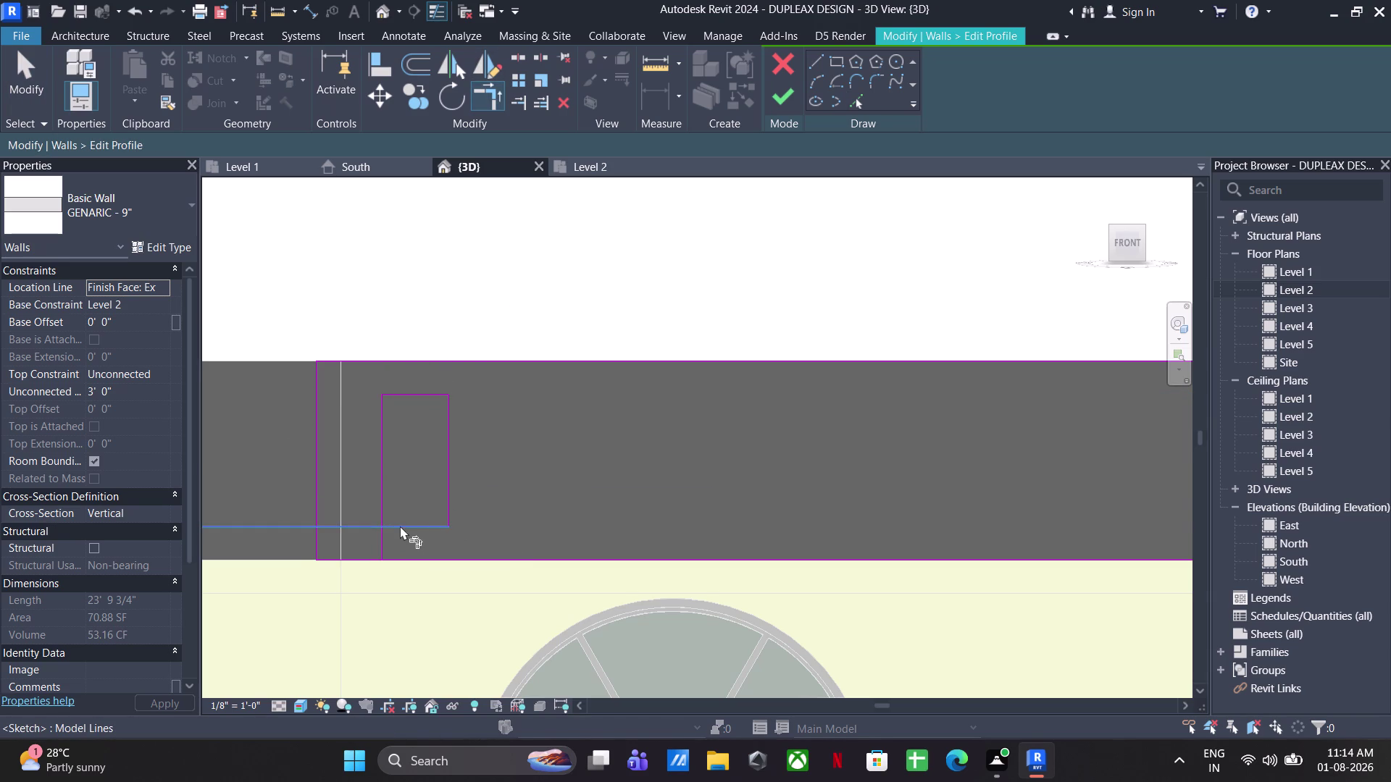
click(399, 526)
click(378, 509)
key(Escape)
key(Escape)
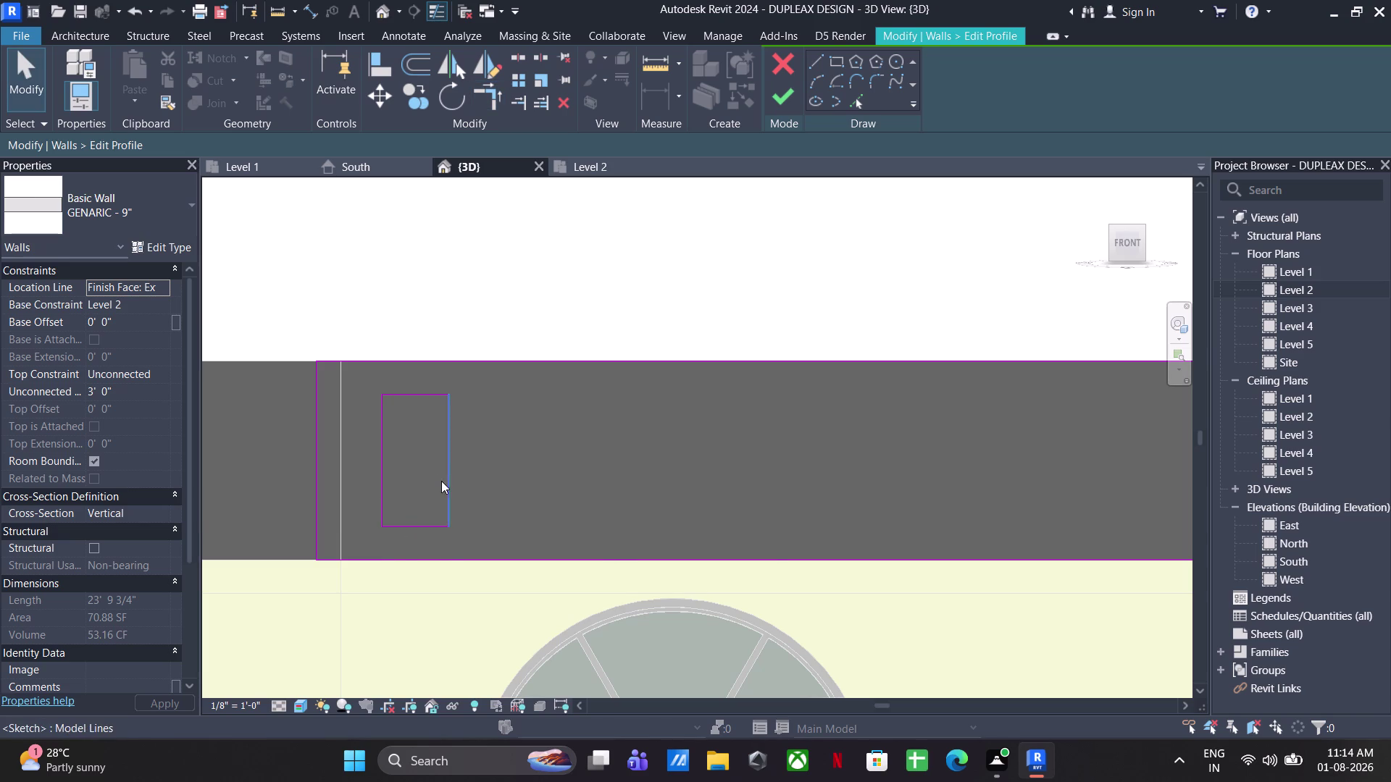
Set the rectangle's width dimension to 6".
click(441, 481)
click(412, 558)
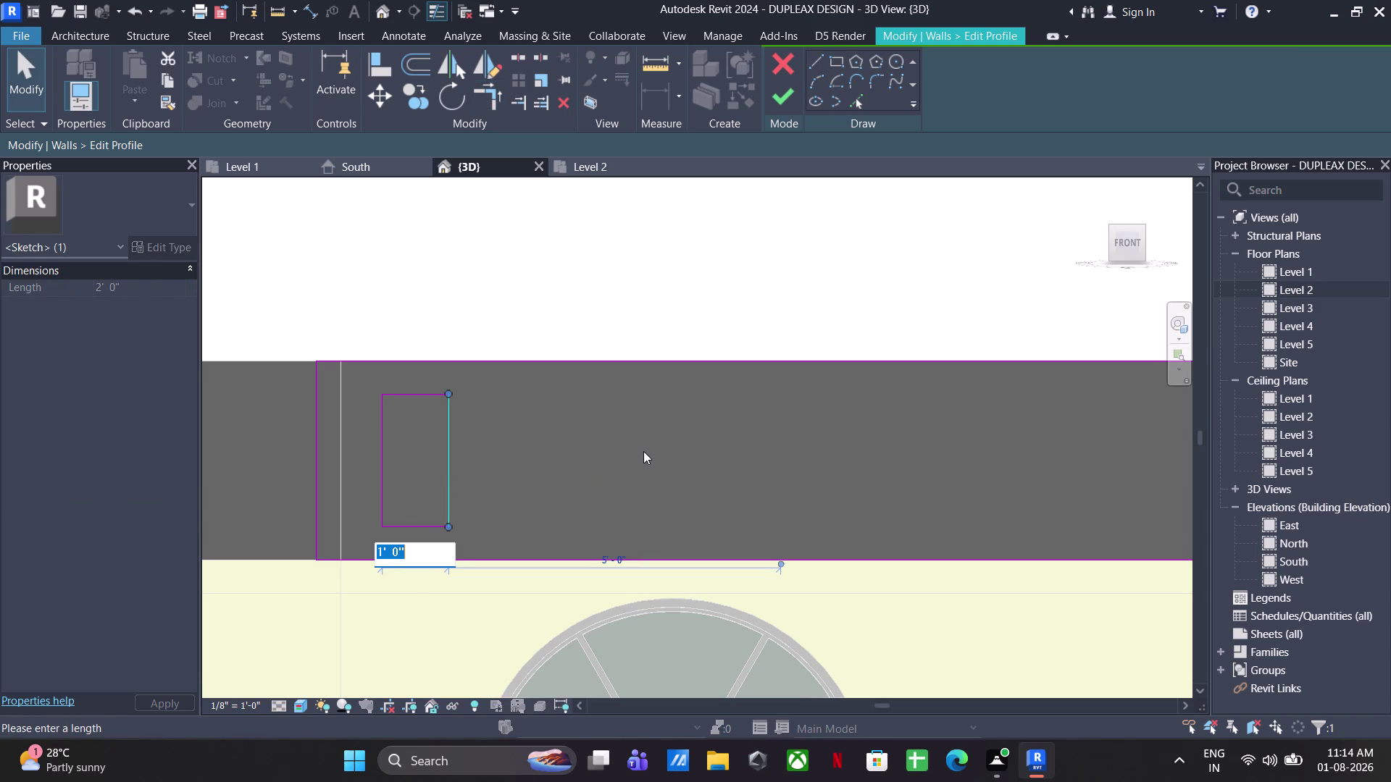
text(1')
key(Return)
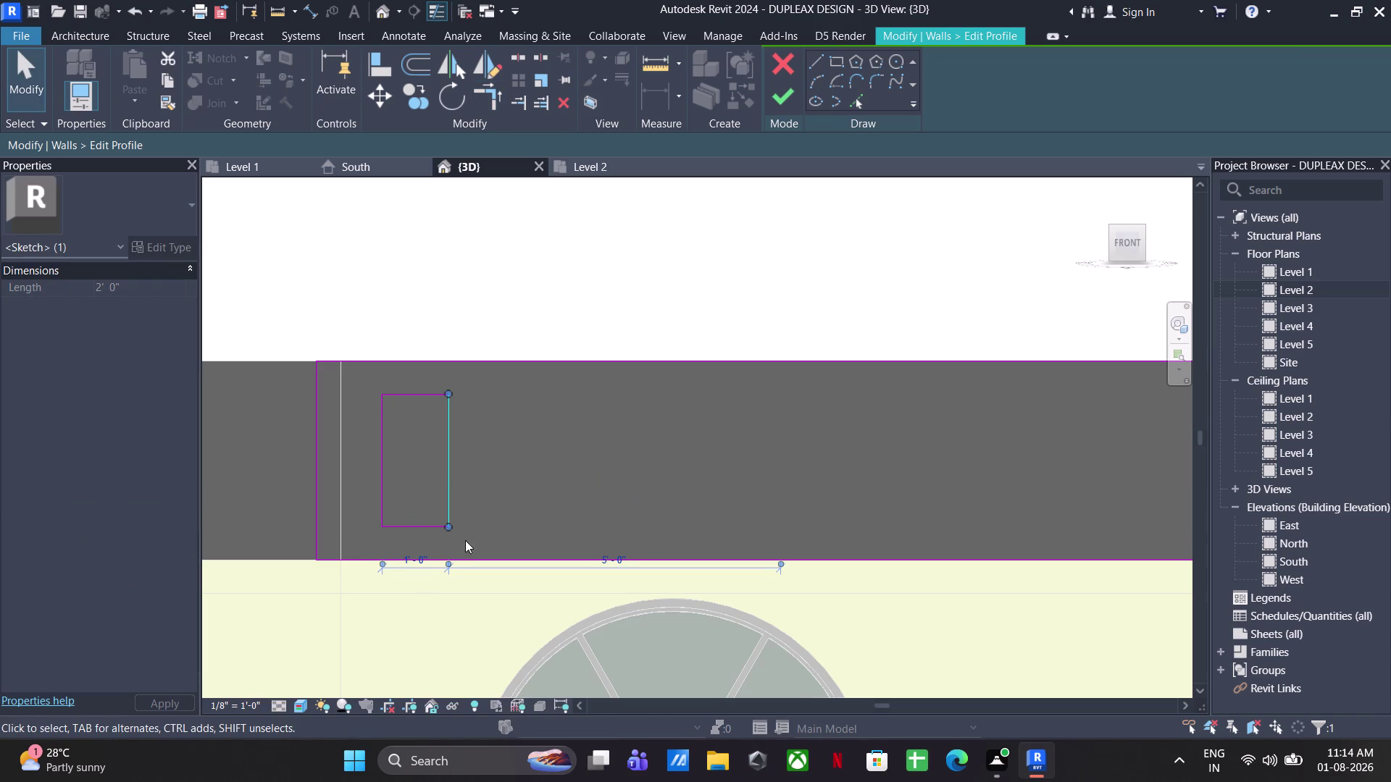
click(434, 558)
text(6)
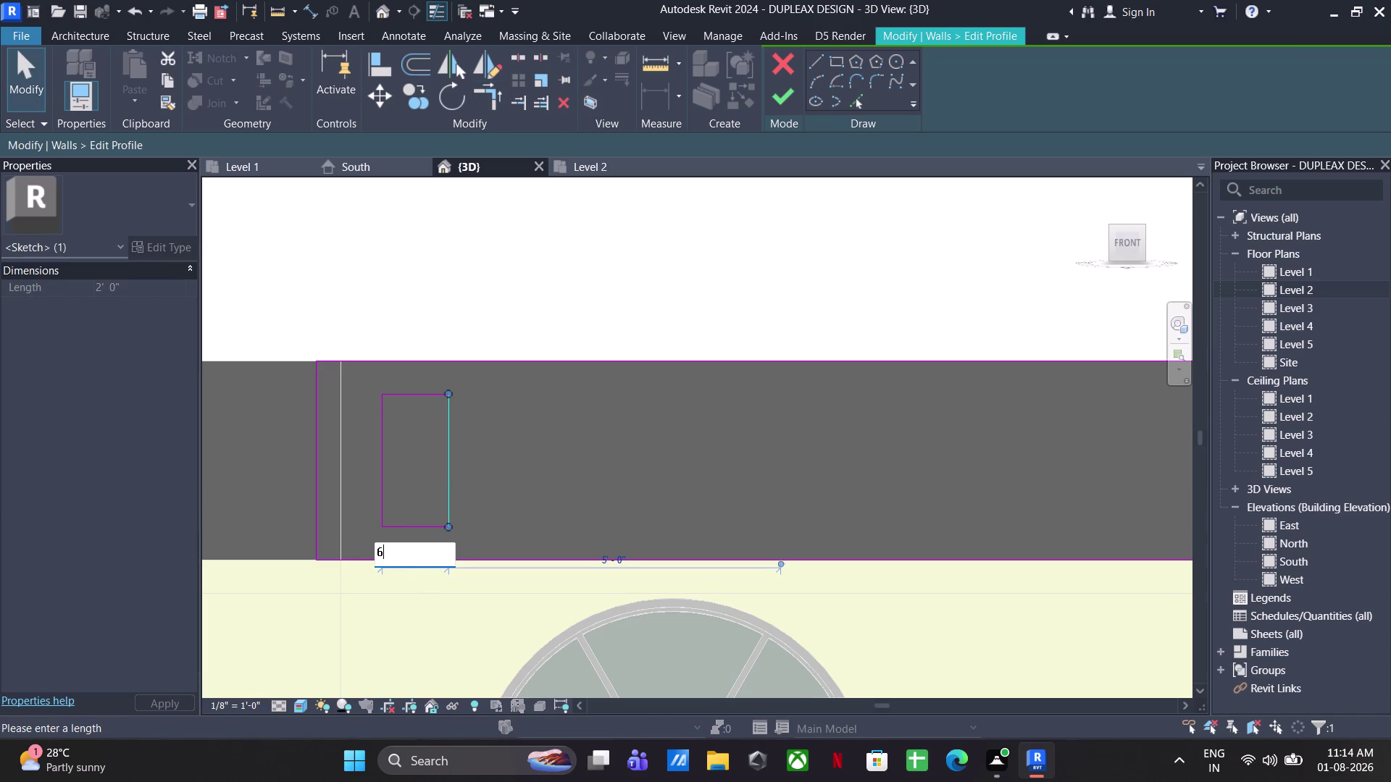
text(")
key(Return)
Select the rectangle's four lines for a multiple copy.
click(477, 392)
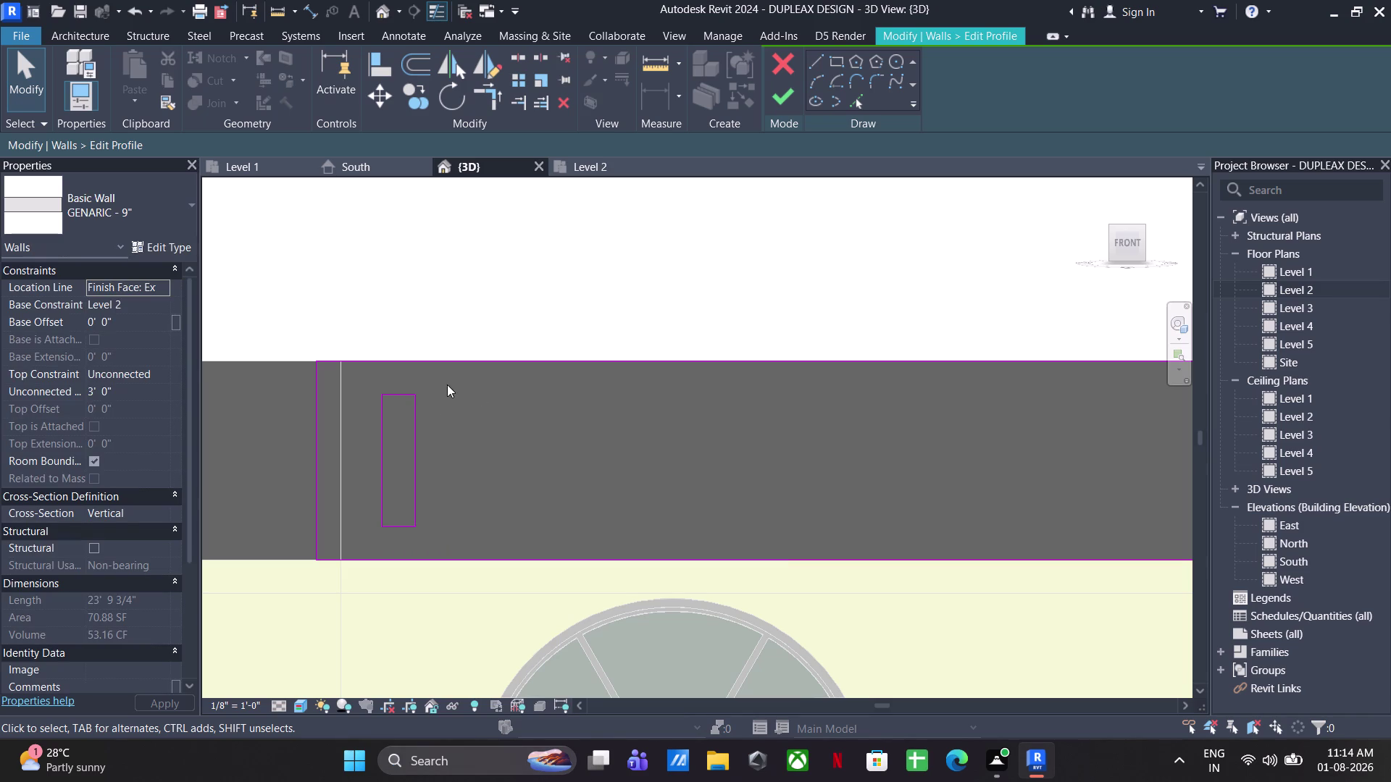
drag(447, 388, 350, 547)
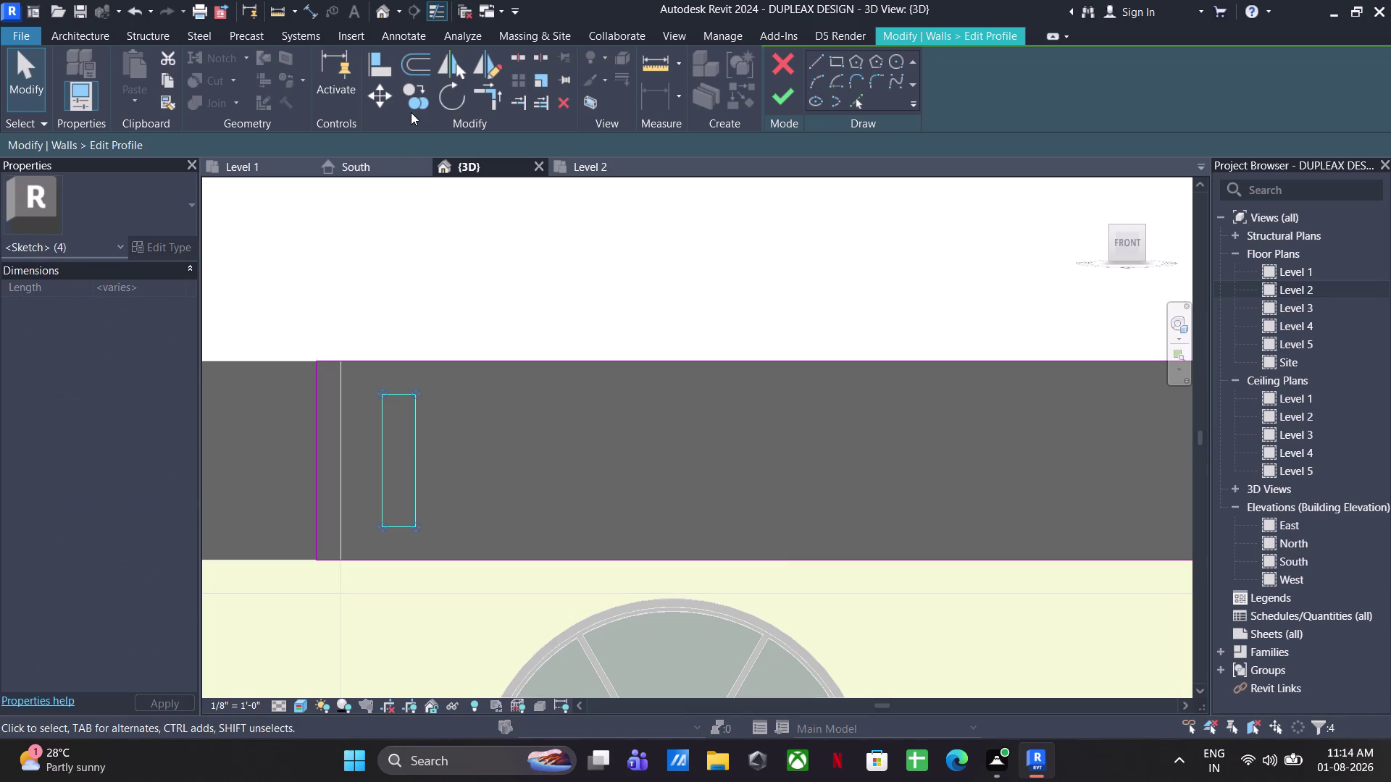
click(411, 112)
click(426, 96)
Place a trial copy of the rectangle 1'6" to the right, then delete it.
click(385, 527)
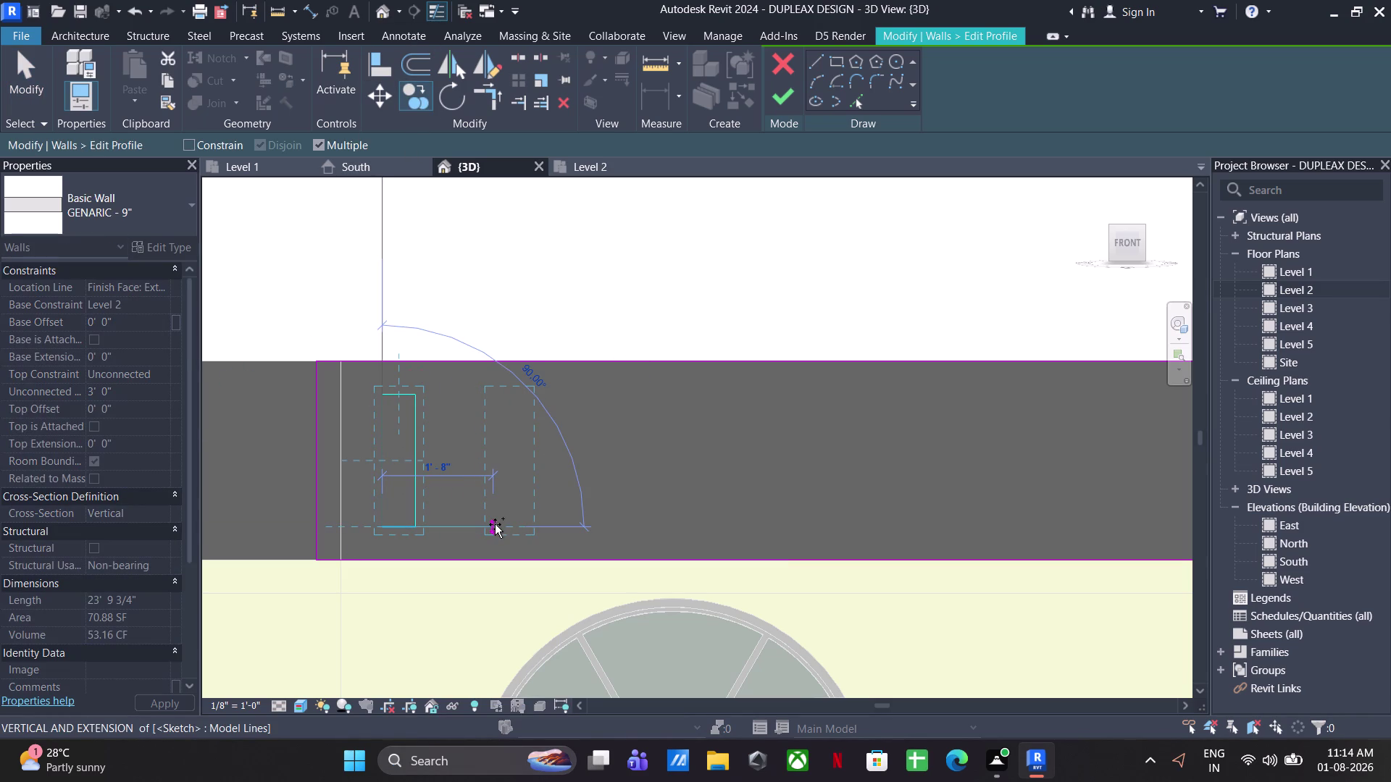
text(1')
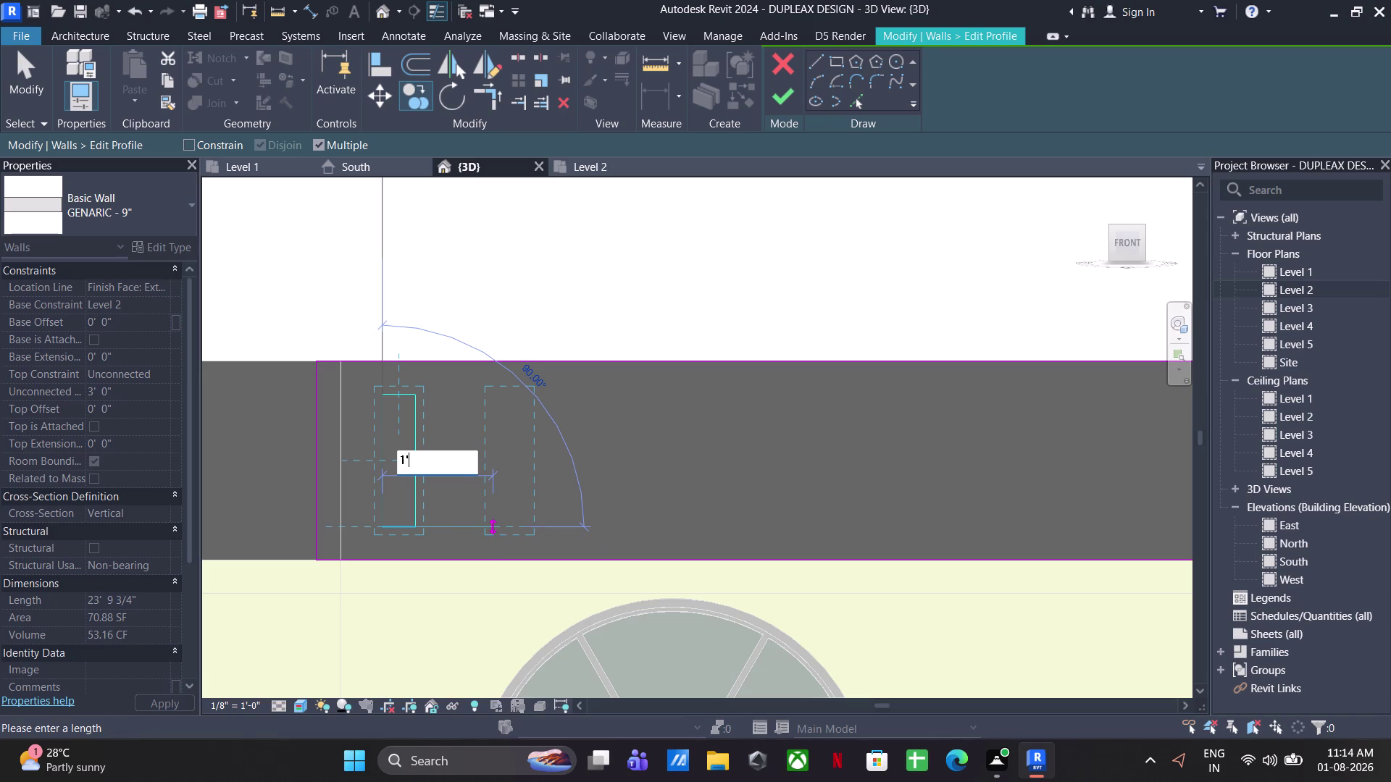
text(6")
key(Return)
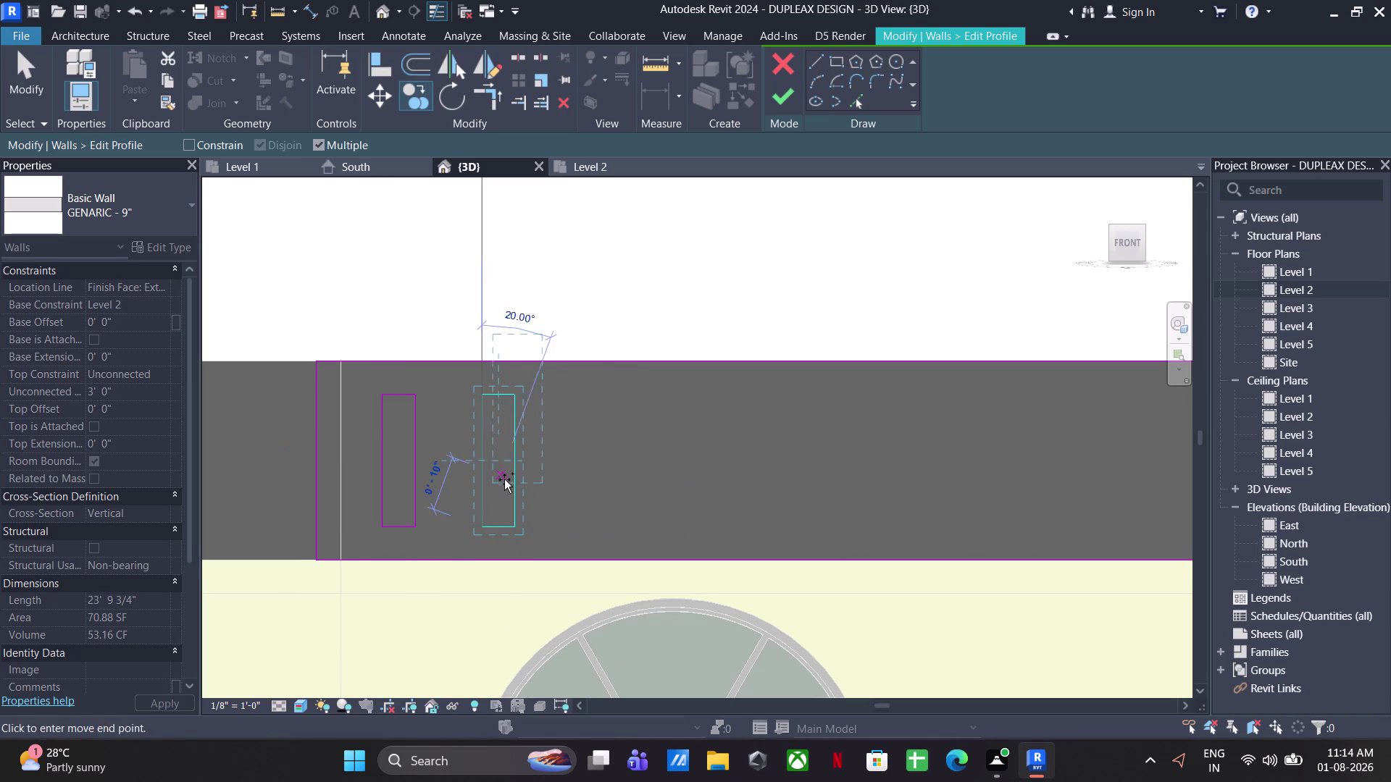
scroll(down, 3)
middle_drag(567, 466, 426, 459)
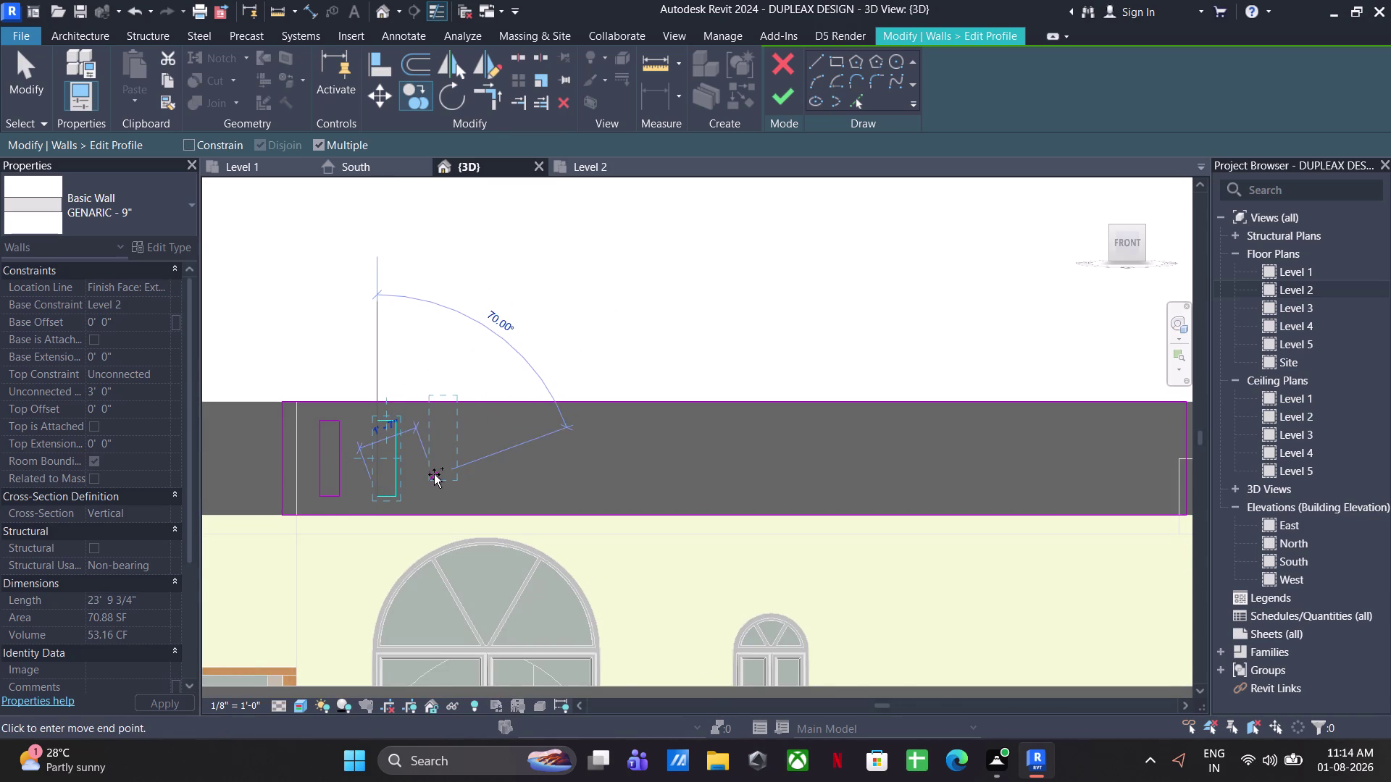
key(Escape)
scroll(up, 3)
key(Delete)
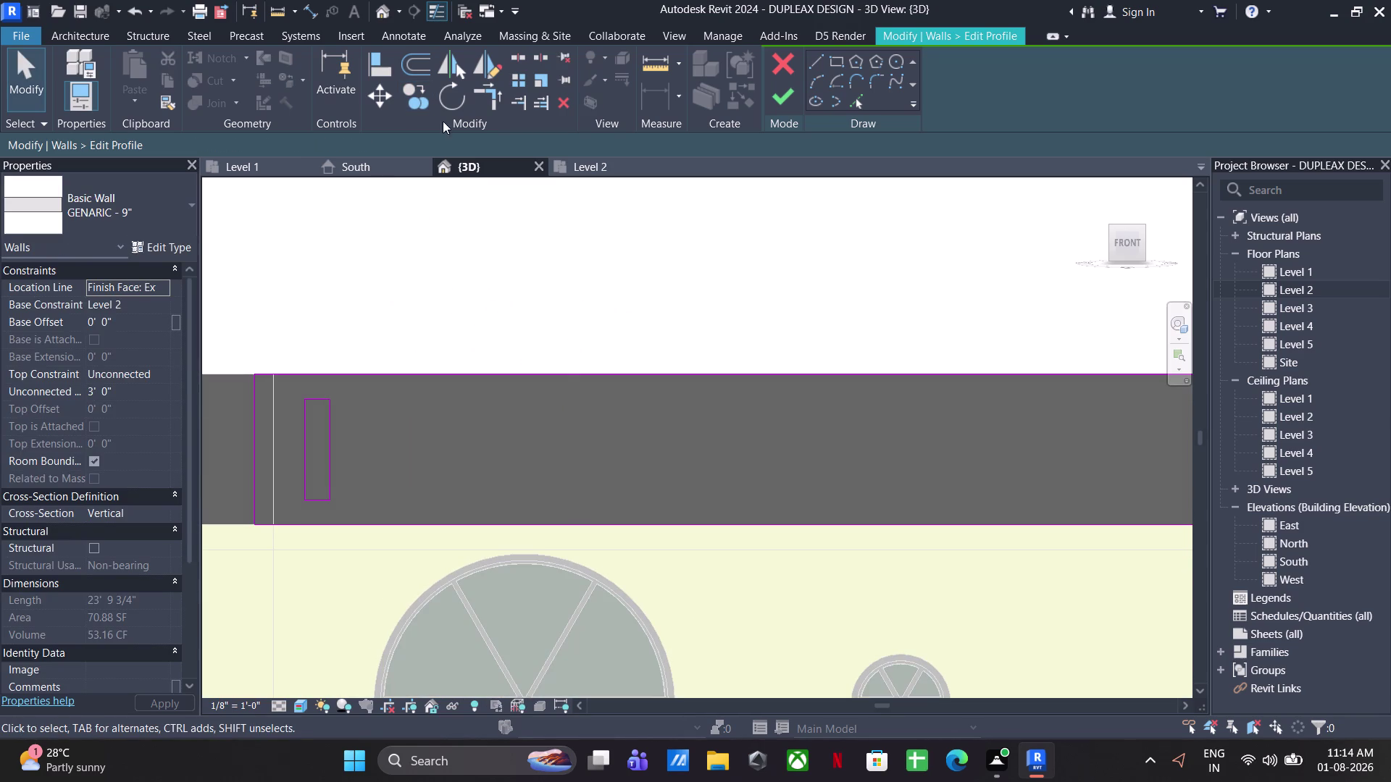
Copy the slot rectangle at 3' spacing along the parapet.
drag(352, 396, 285, 502)
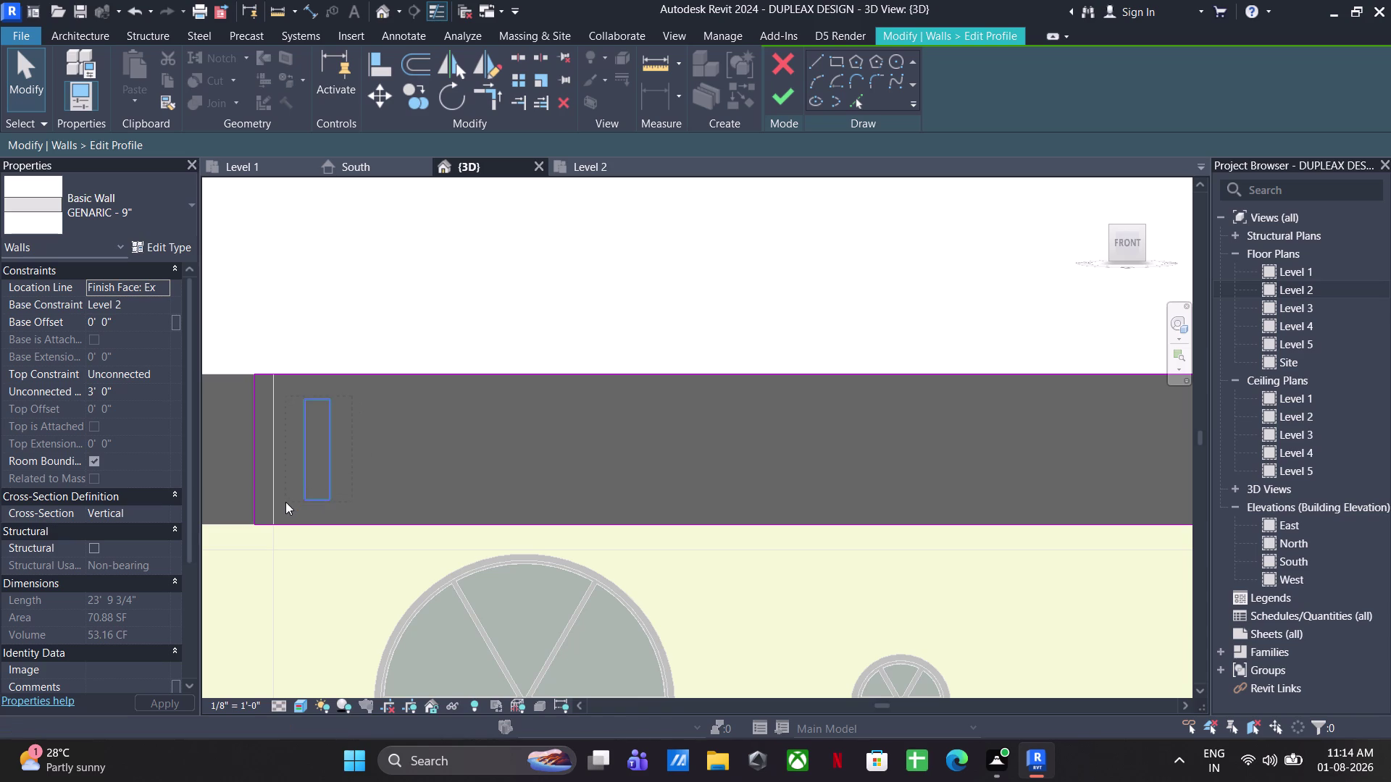
drag(286, 502, 285, 502)
click(403, 92)
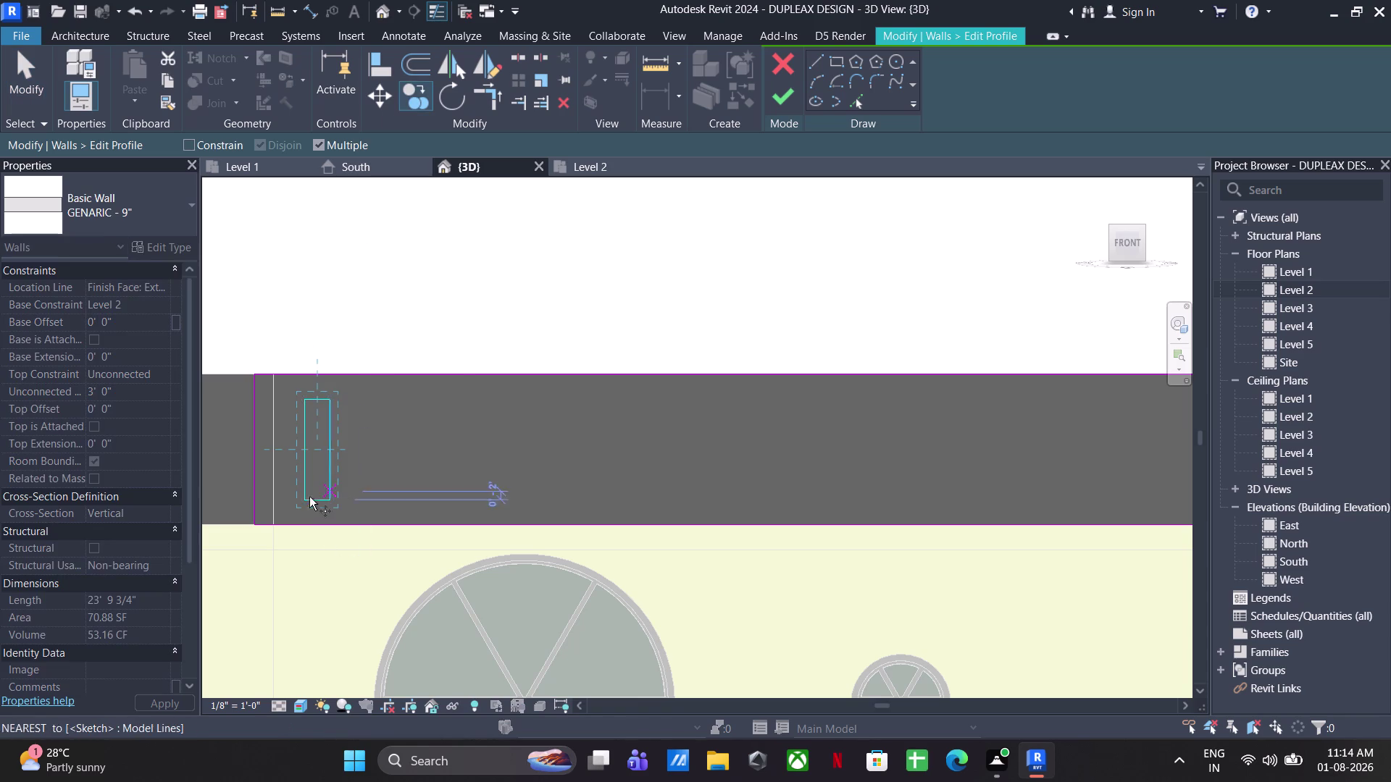
click(308, 499)
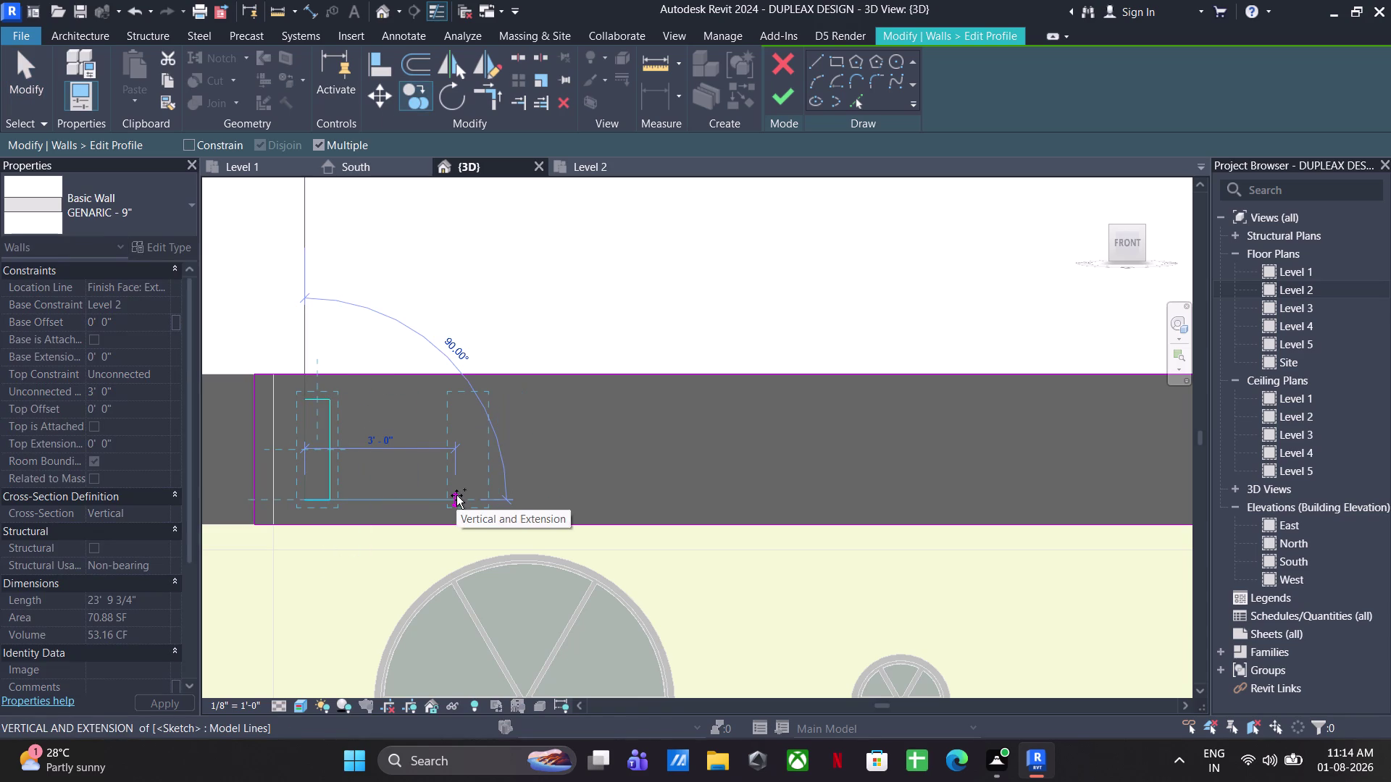
text(3')
key(Return)
key(Escape)
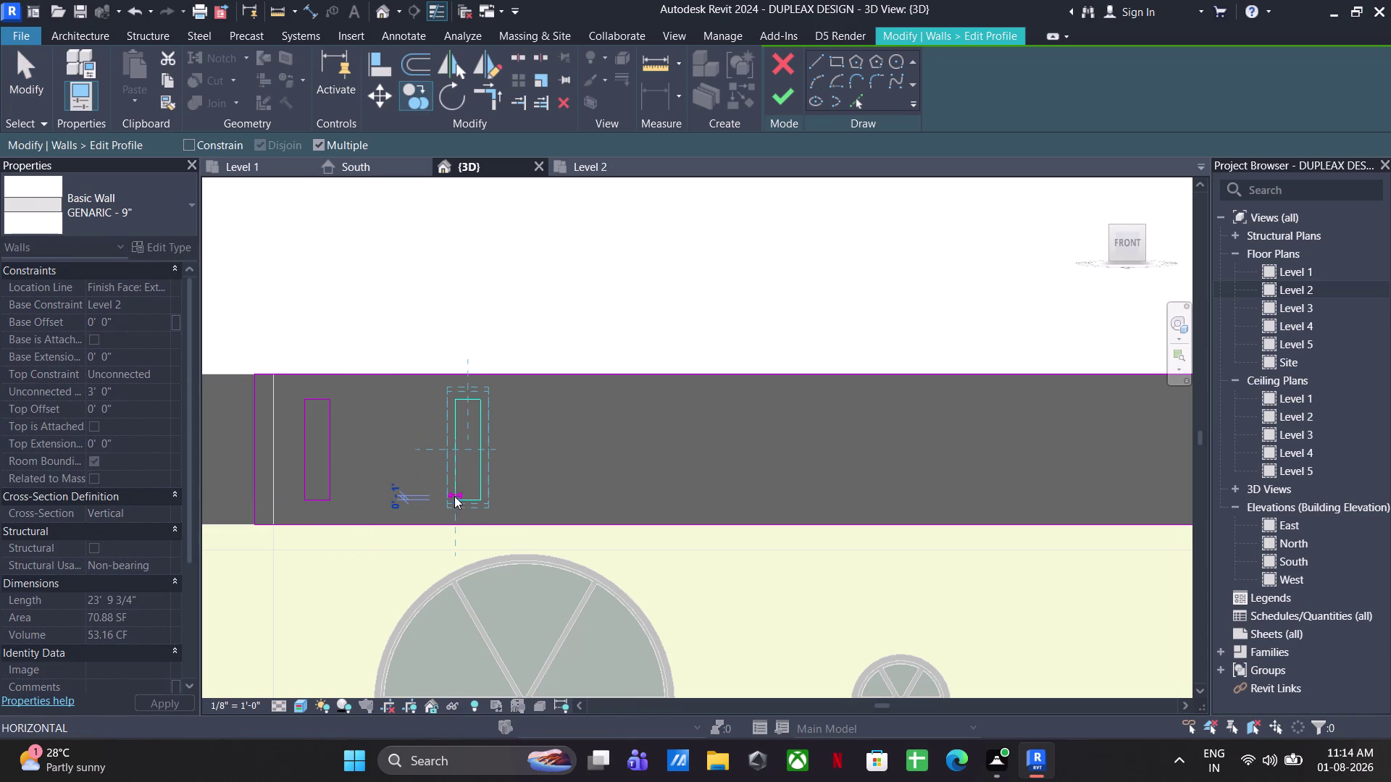
click(406, 86)
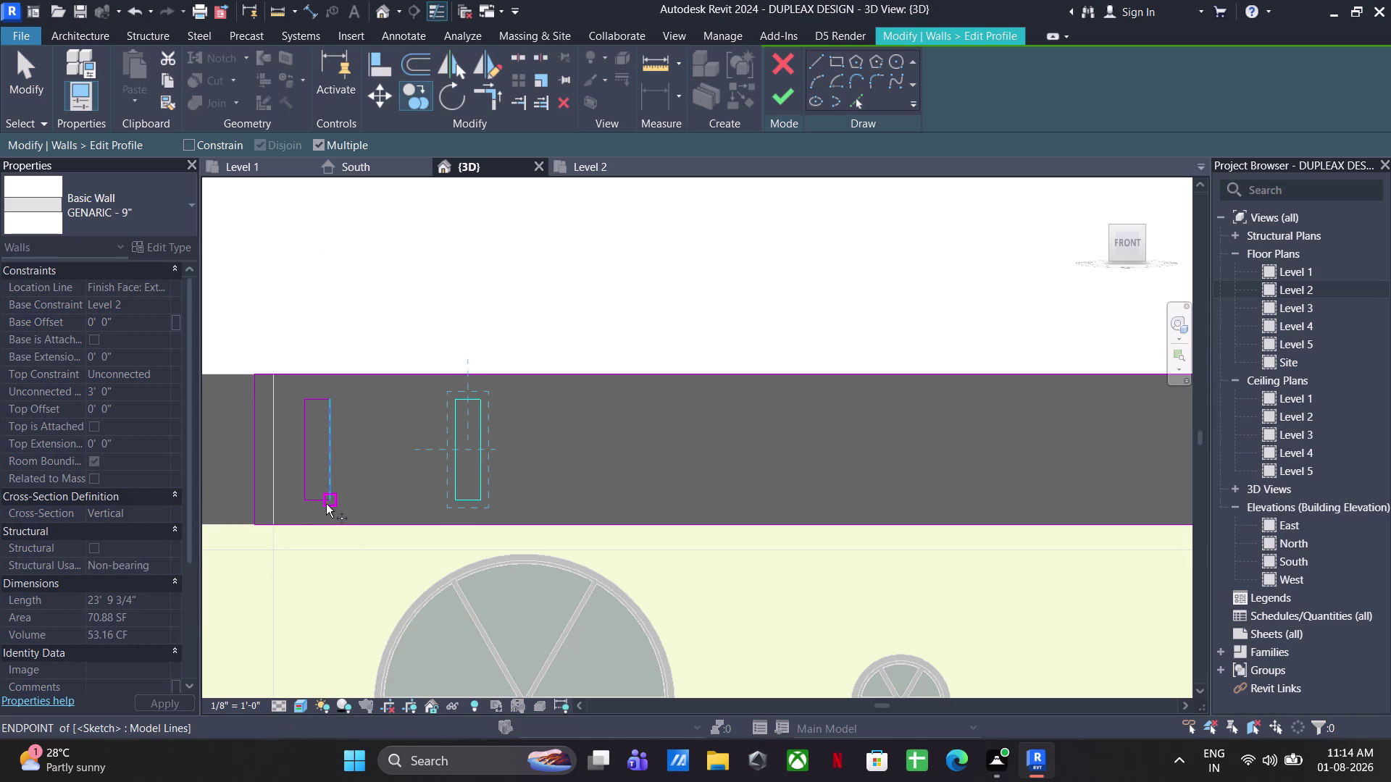
click(326, 504)
click(480, 507)
click(626, 501)
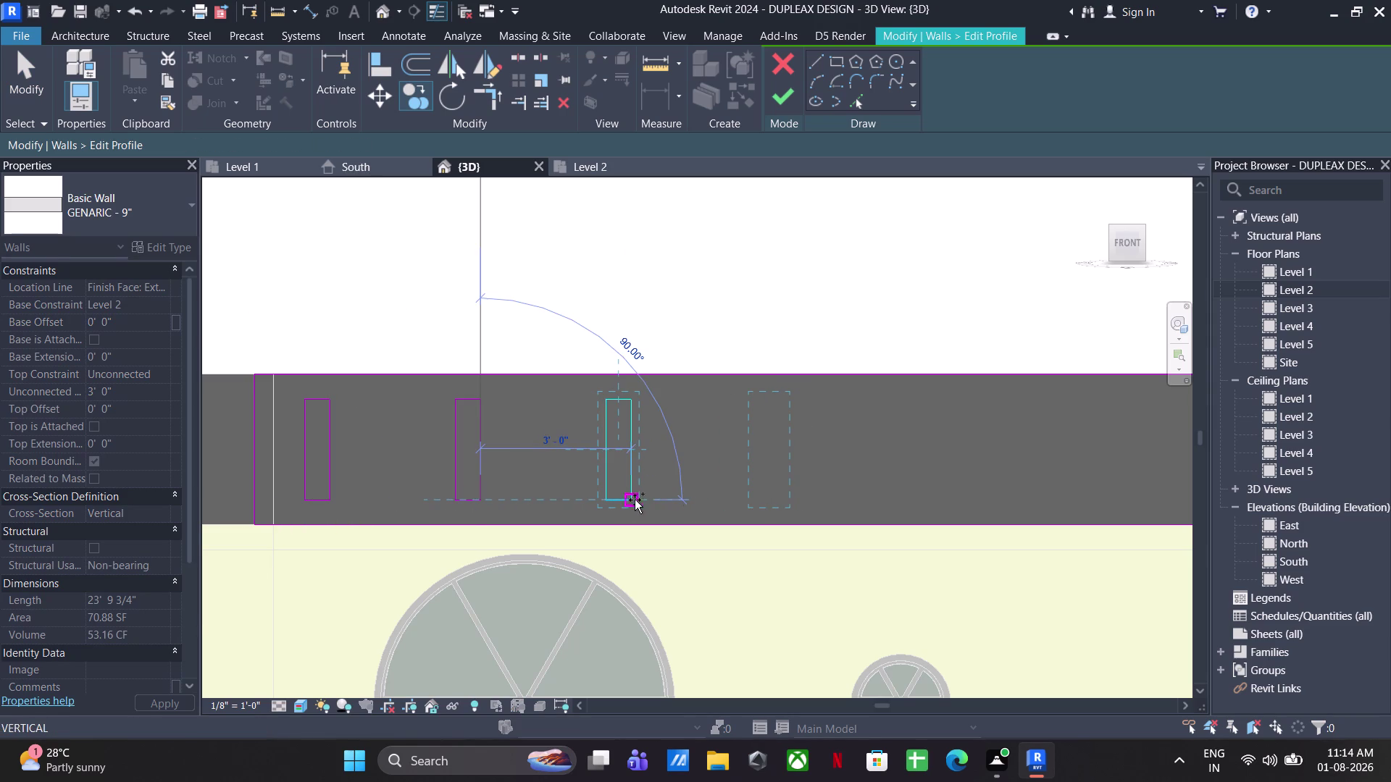
Place the remaining 3'-spaced slot copies to the end of the parapet wall.
middle_drag(694, 506, 500, 531)
click(587, 522)
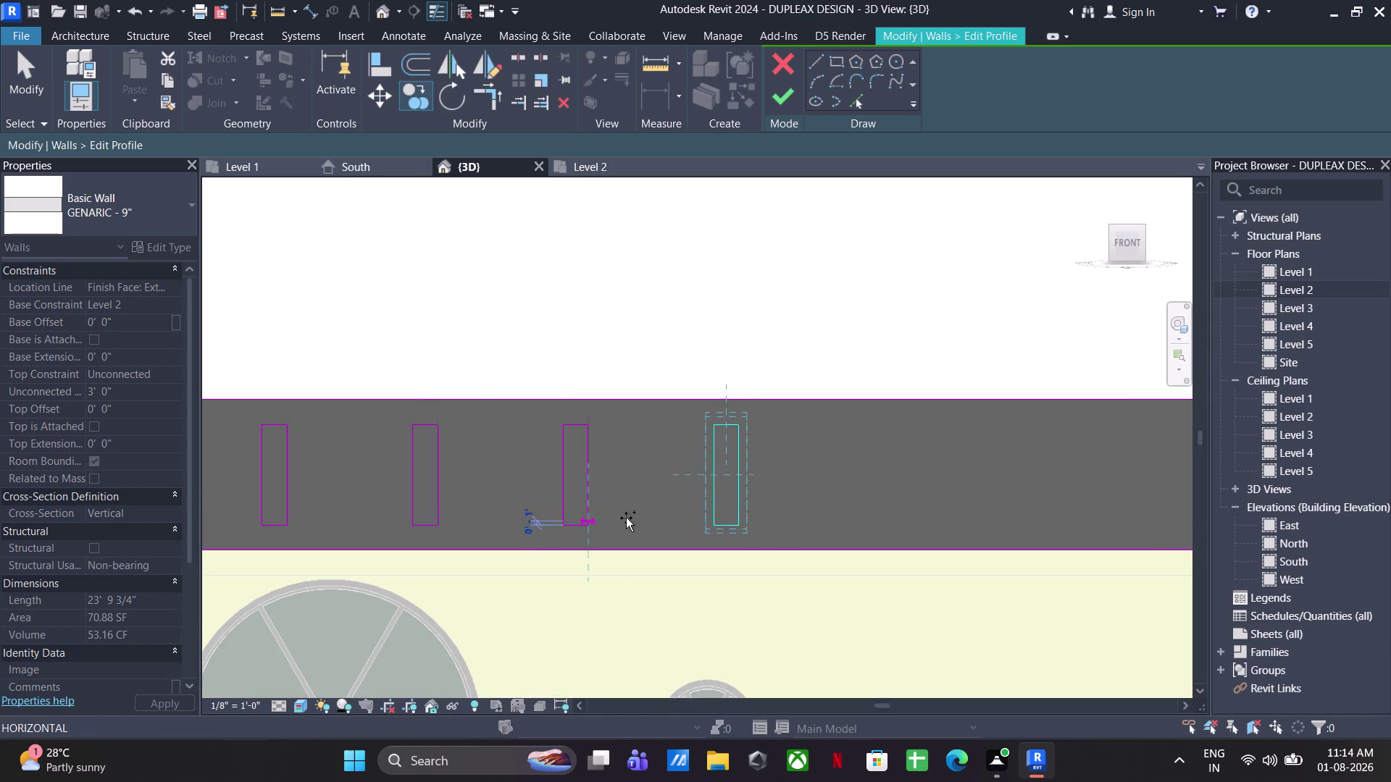
middle_drag(676, 520, 590, 536)
click(649, 539)
middle_drag(714, 538, 592, 544)
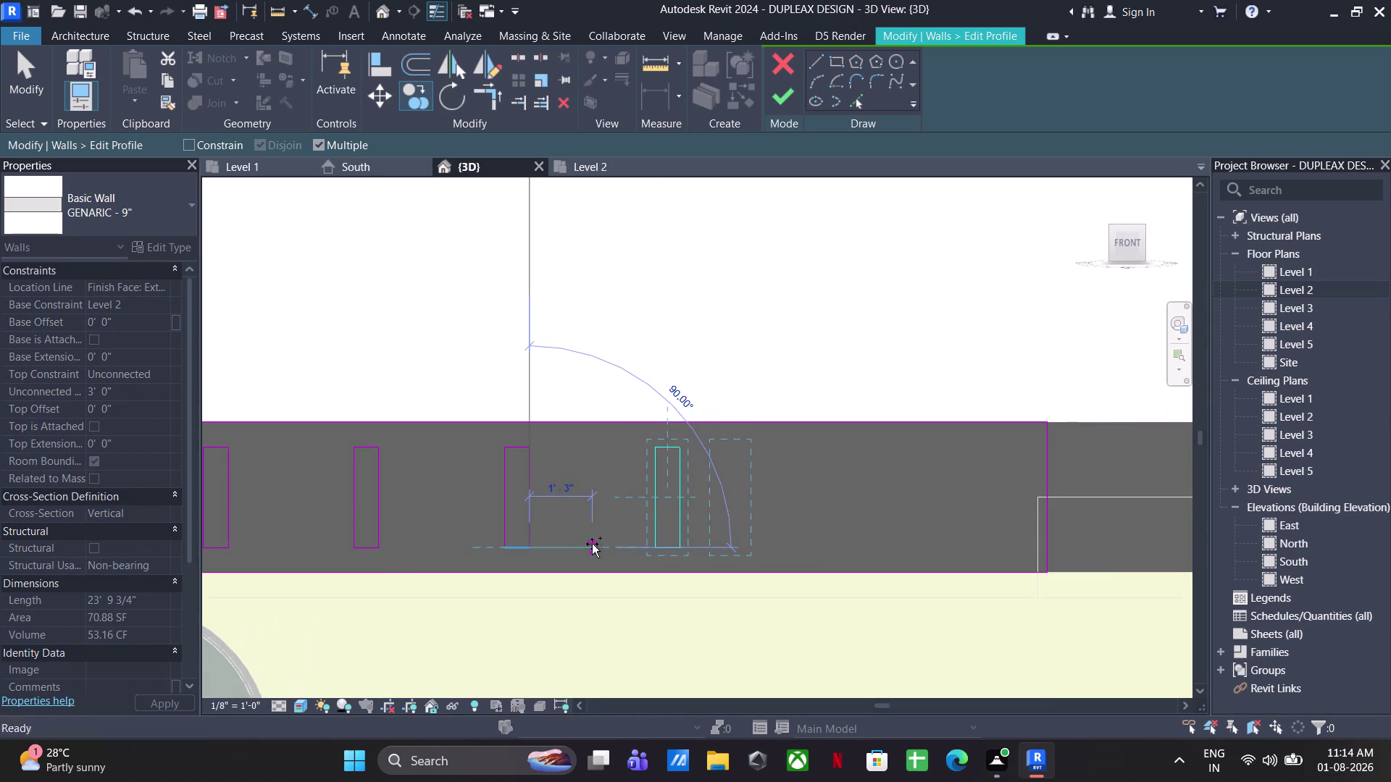
click(681, 552)
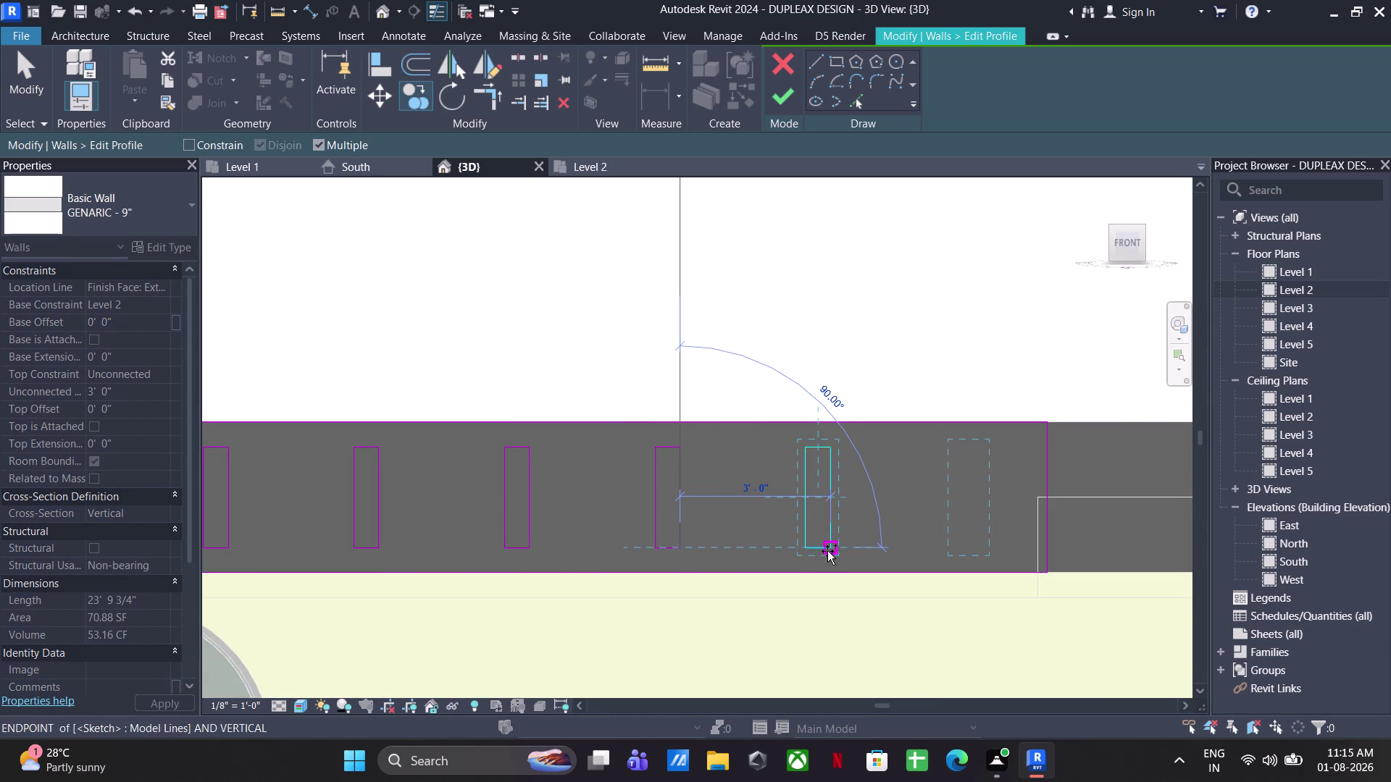
click(827, 551)
scroll(down, 3)
key(Escape)
key(Escape)
key(Escape)
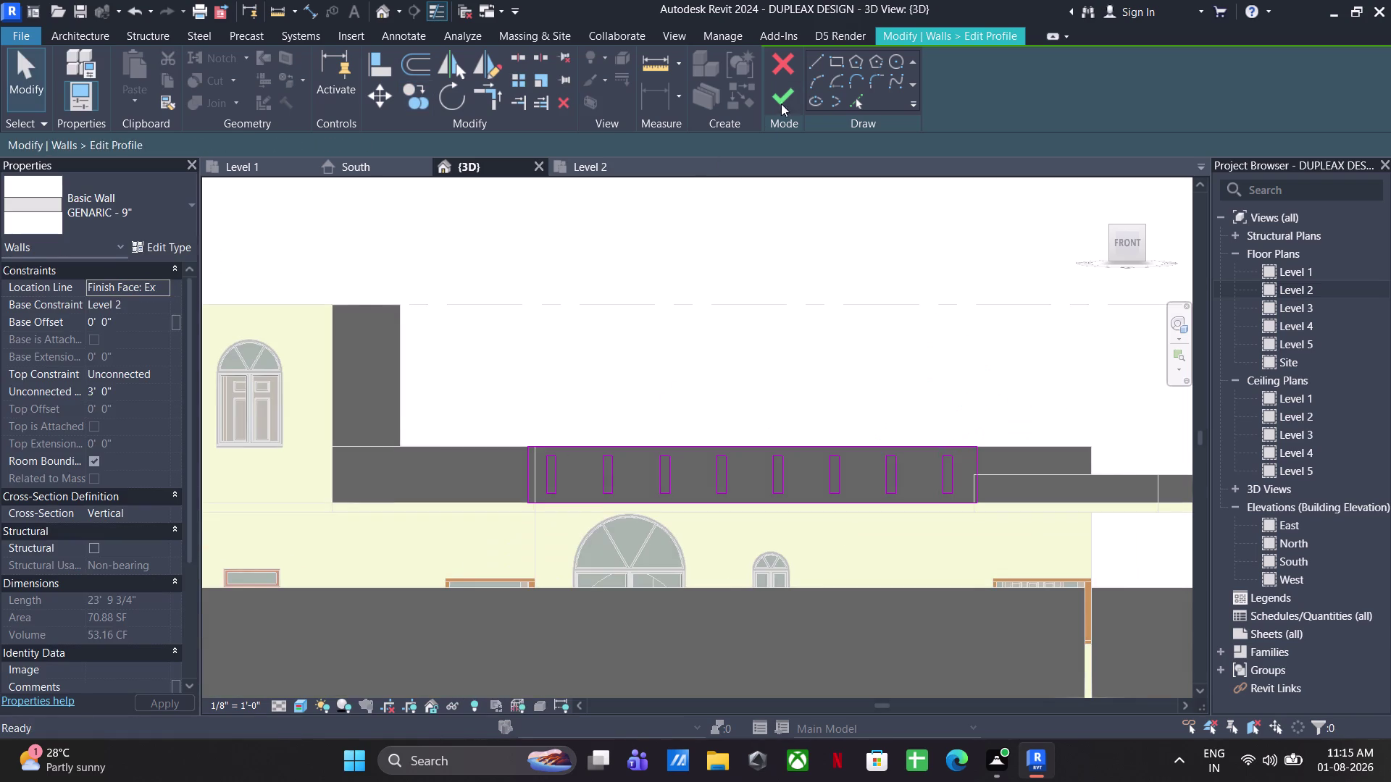
key(Escape)
Finish the profile edit and orbit to review the slotted parapet.
click(781, 99)
click(862, 350)
scroll(down, 3)
middle_drag(758, 422, 746, 495)
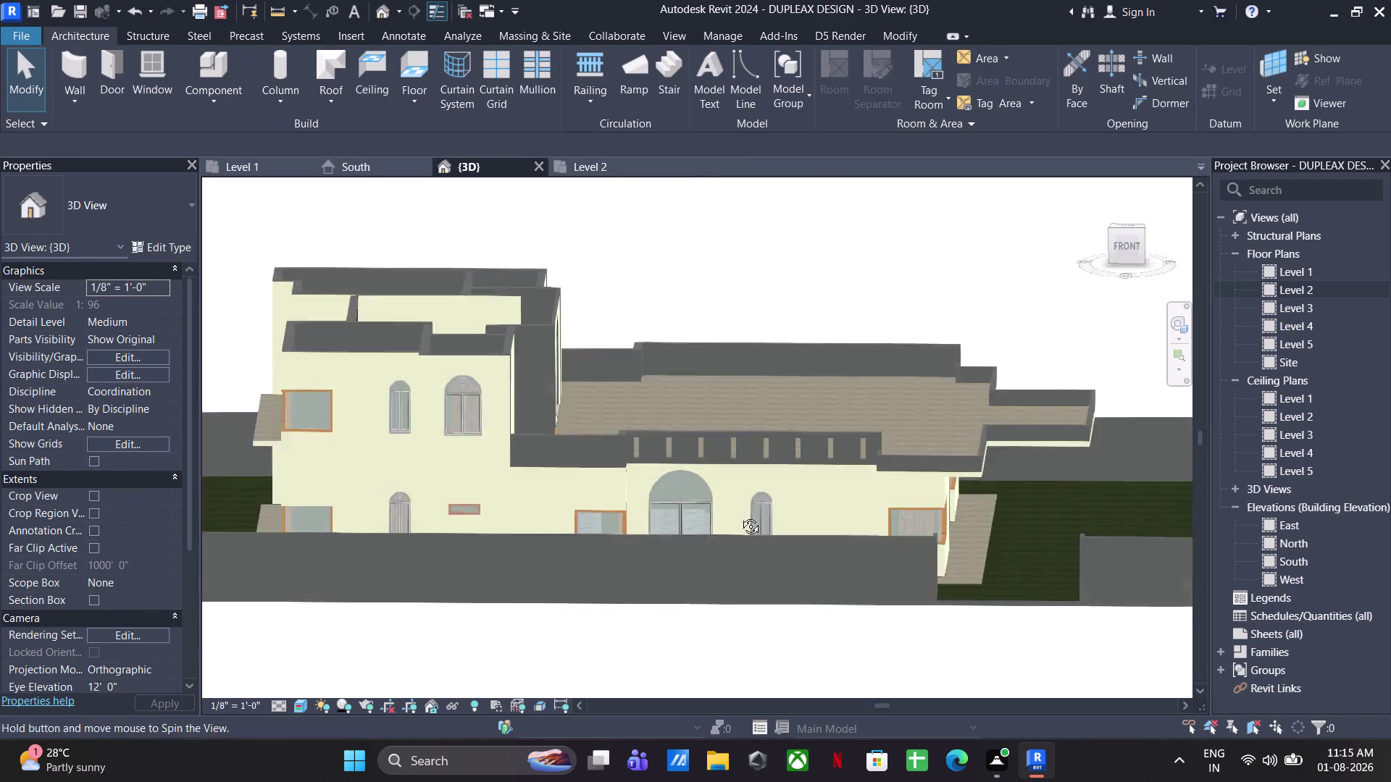
middle_drag(746, 495, 699, 625)
scroll(up, 3)
Start the Paint tool (PT) and choose OUTER WALL PAINT.
text(PT)
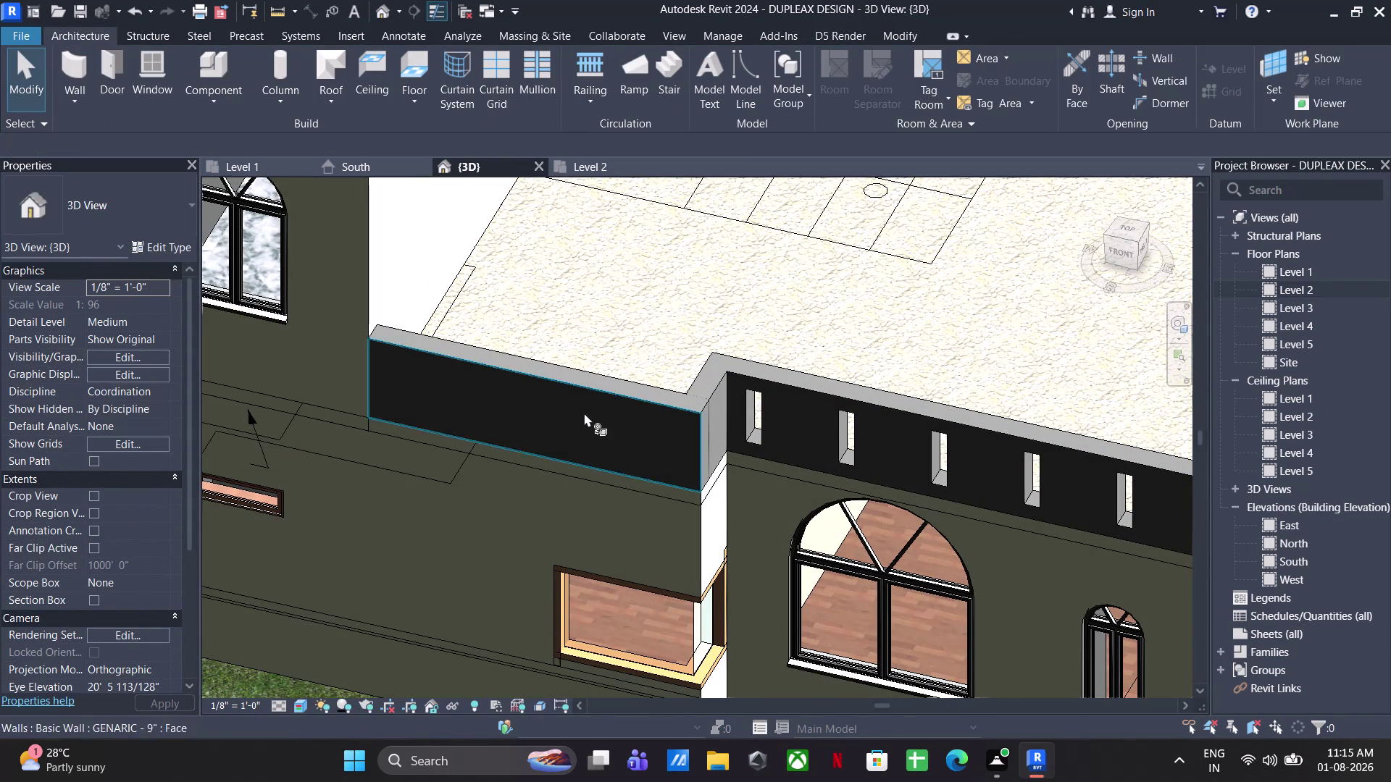
click(407, 411)
click(532, 414)
scroll(up, 3)
click(646, 453)
click(674, 436)
scroll(up, 3)
click(664, 433)
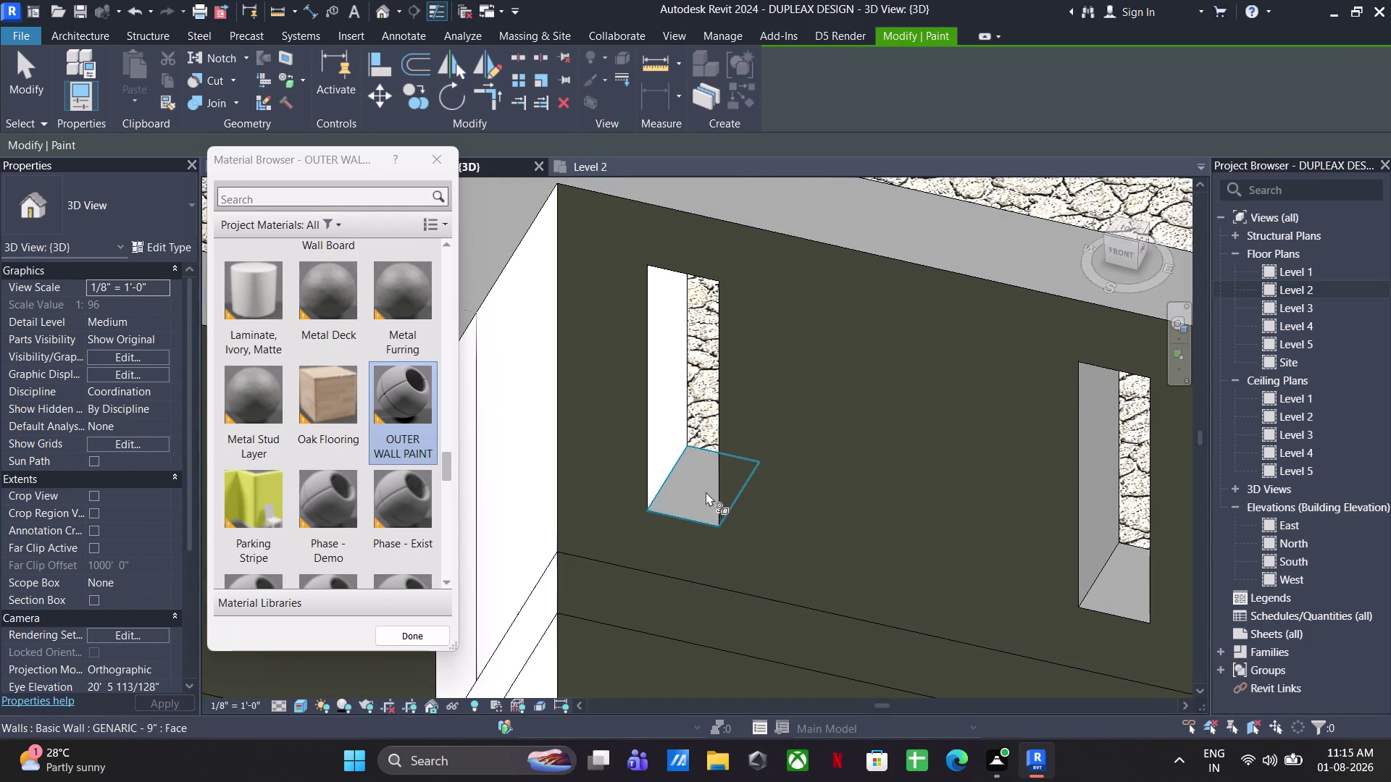
Paint the first slot opening's bottom and side faces with OUTER WALL PAINT.
click(700, 493)
scroll(down, 3)
scroll(up, 3)
middle_drag(852, 511, 588, 490)
scroll(up, 3)
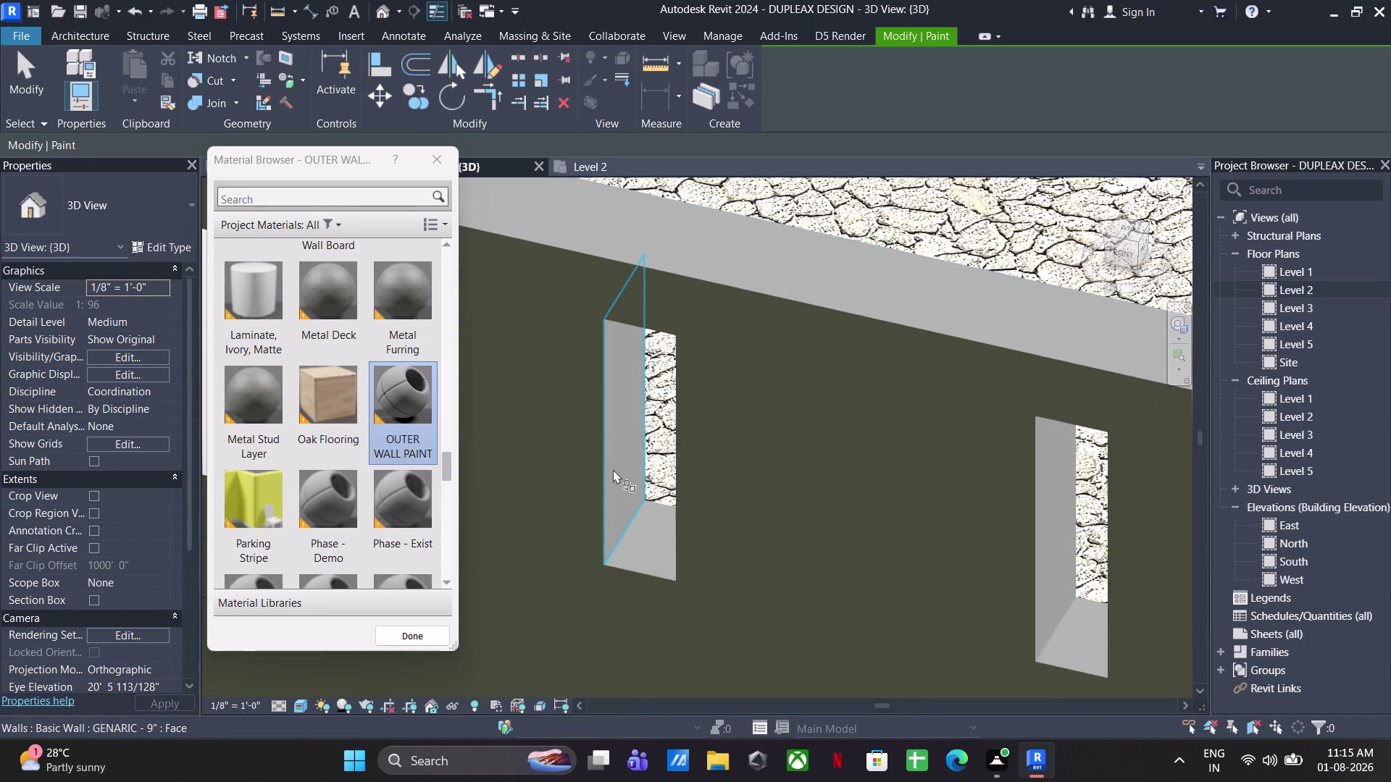
click(613, 469)
click(656, 548)
Paint the side faces of the next slot opening with OUTER WALL PAINT.
scroll(down, 3)
middle_drag(801, 560, 608, 463)
scroll(up, 3)
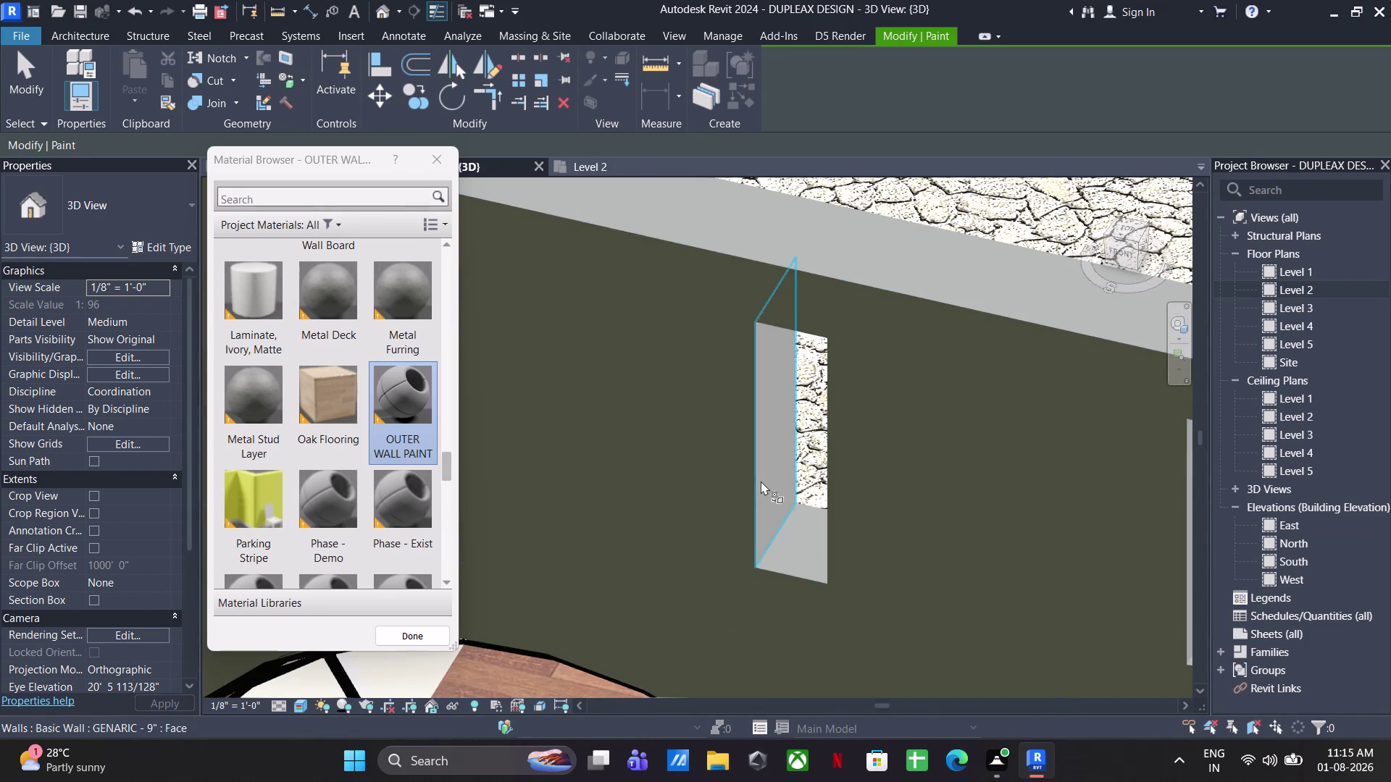
click(761, 481)
click(779, 527)
click(766, 514)
Paint the following opening's two side faces and its bottom face.
scroll(down, 3)
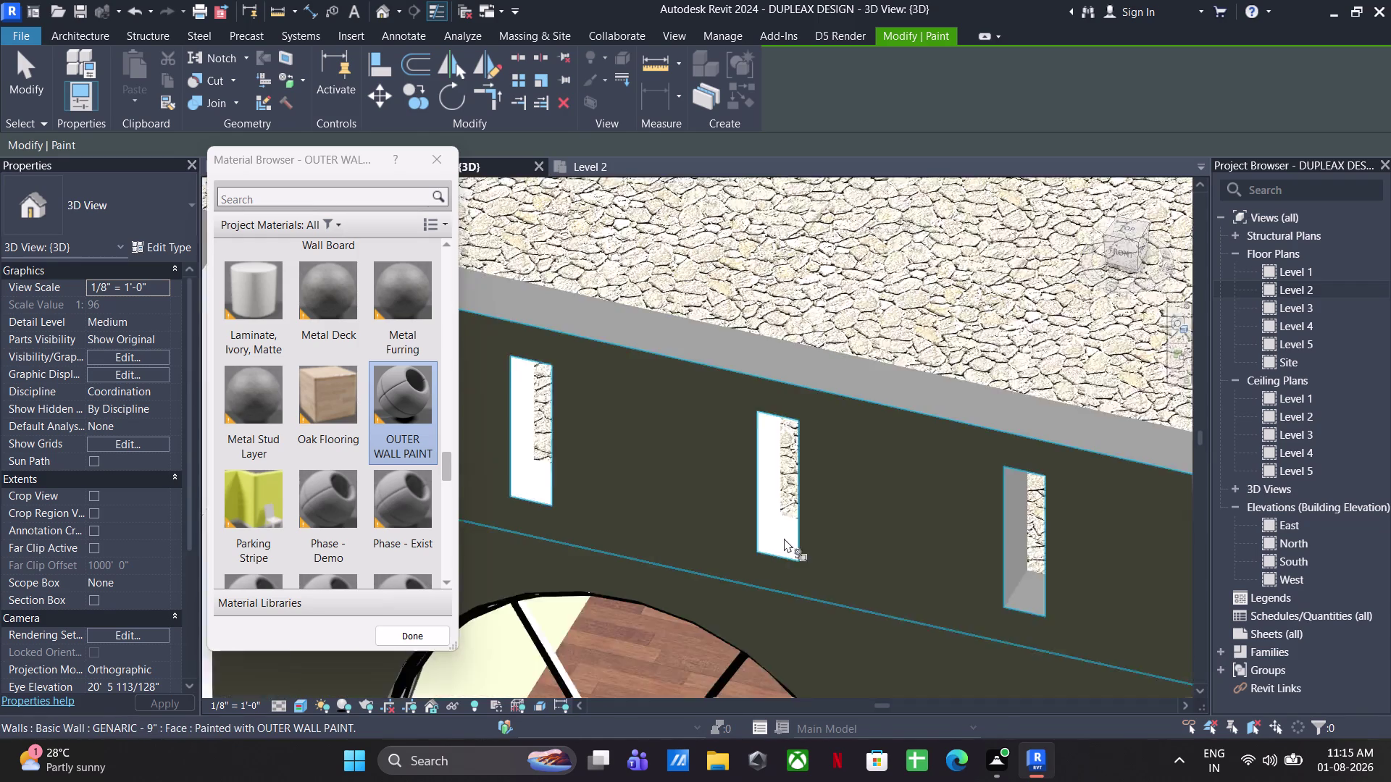
scroll(down, 3)
middle_drag(829, 551, 413, 507)
scroll(up, 3)
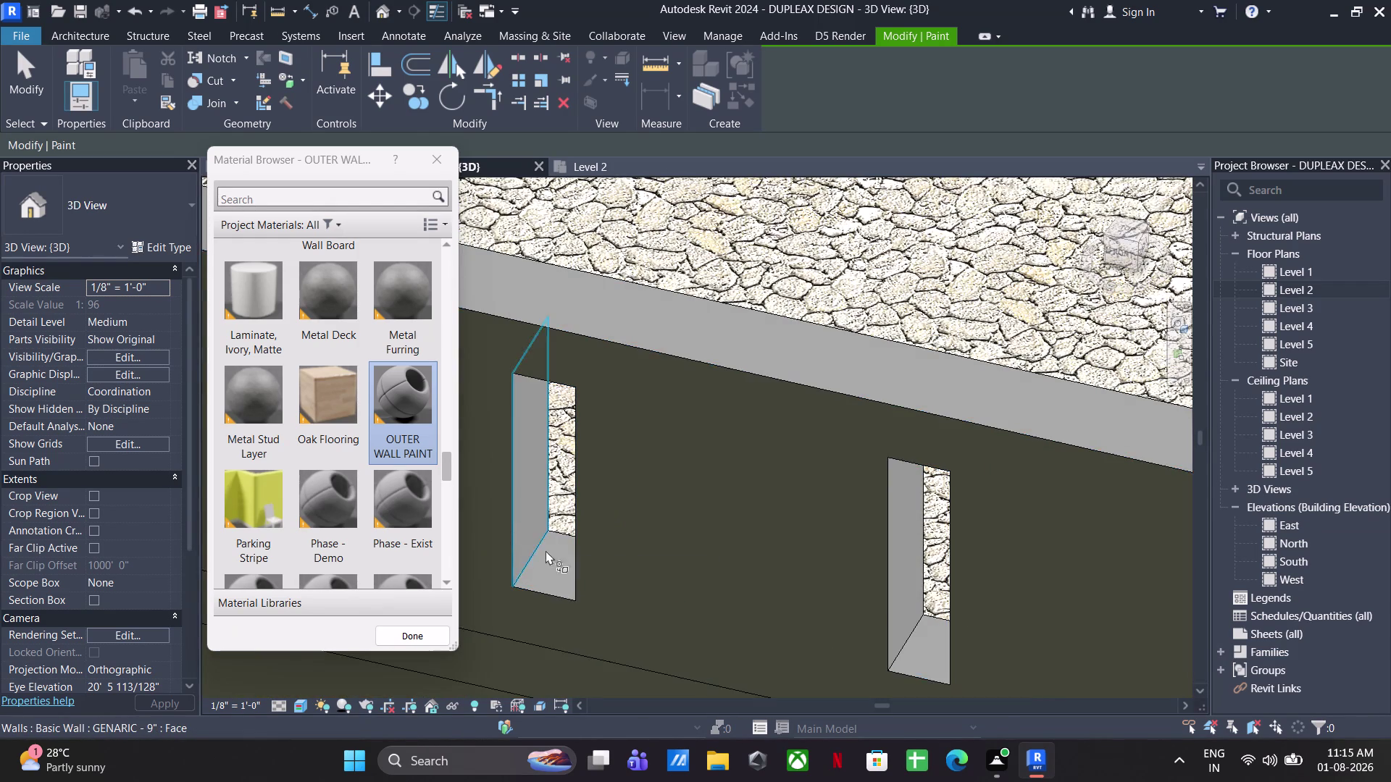
click(527, 539)
click(537, 558)
click(546, 565)
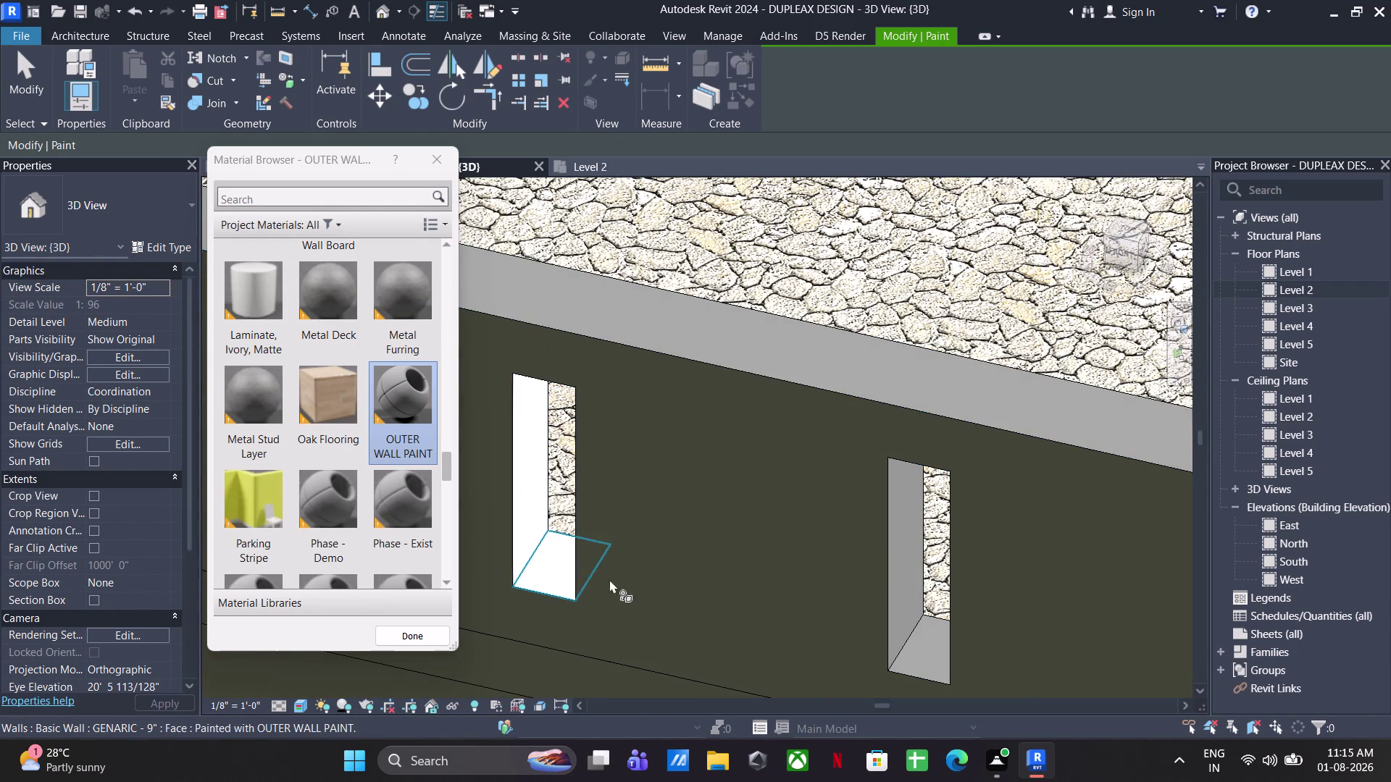
Paint the side faces of two more slot openings along the parapet.
middle_drag(649, 574, 182, 418)
middle_drag(464, 478, 664, 481)
middle_drag(640, 478, 874, 493)
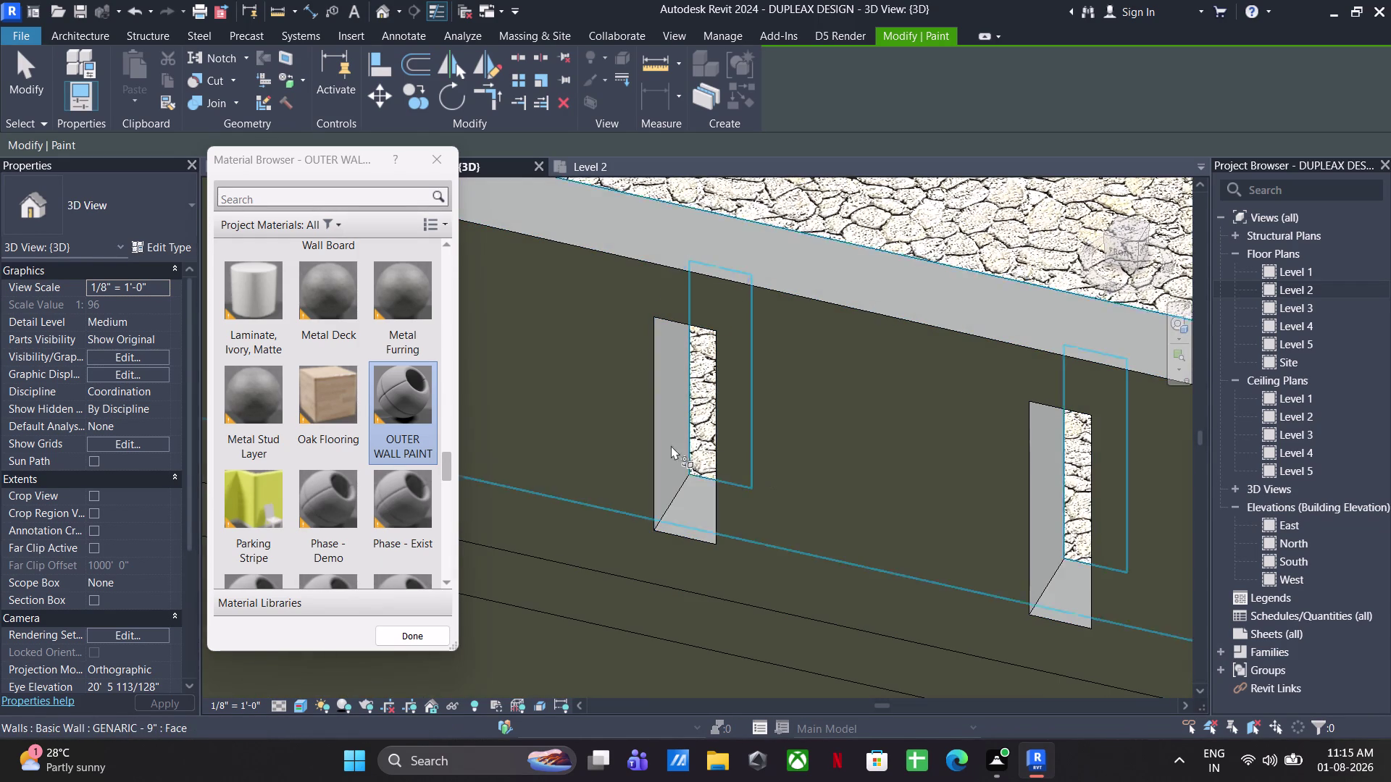
click(664, 448)
click(691, 496)
middle_drag(860, 516, 502, 469)
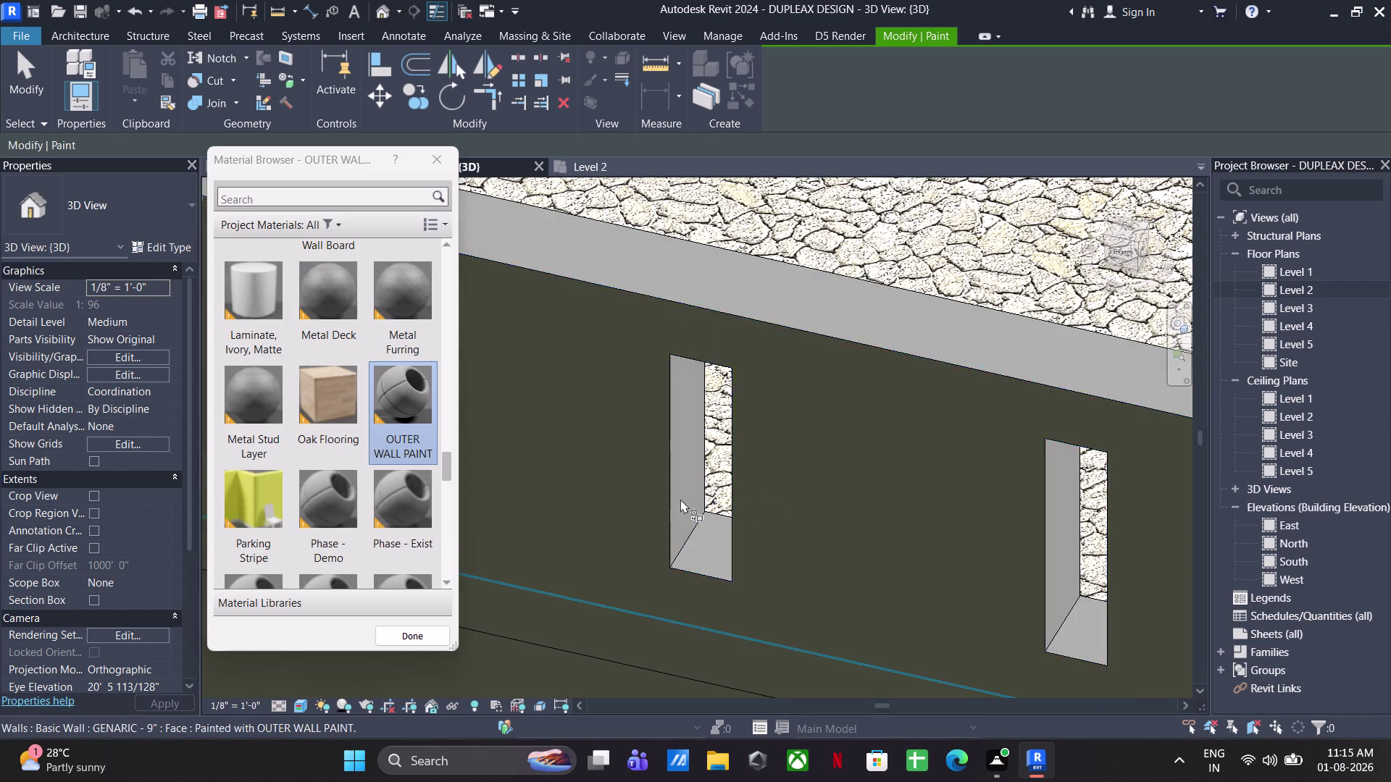
click(685, 513)
click(712, 548)
Paint the remaining slot opening faces and their bottom faces.
middle_drag(865, 561, 333, 431)
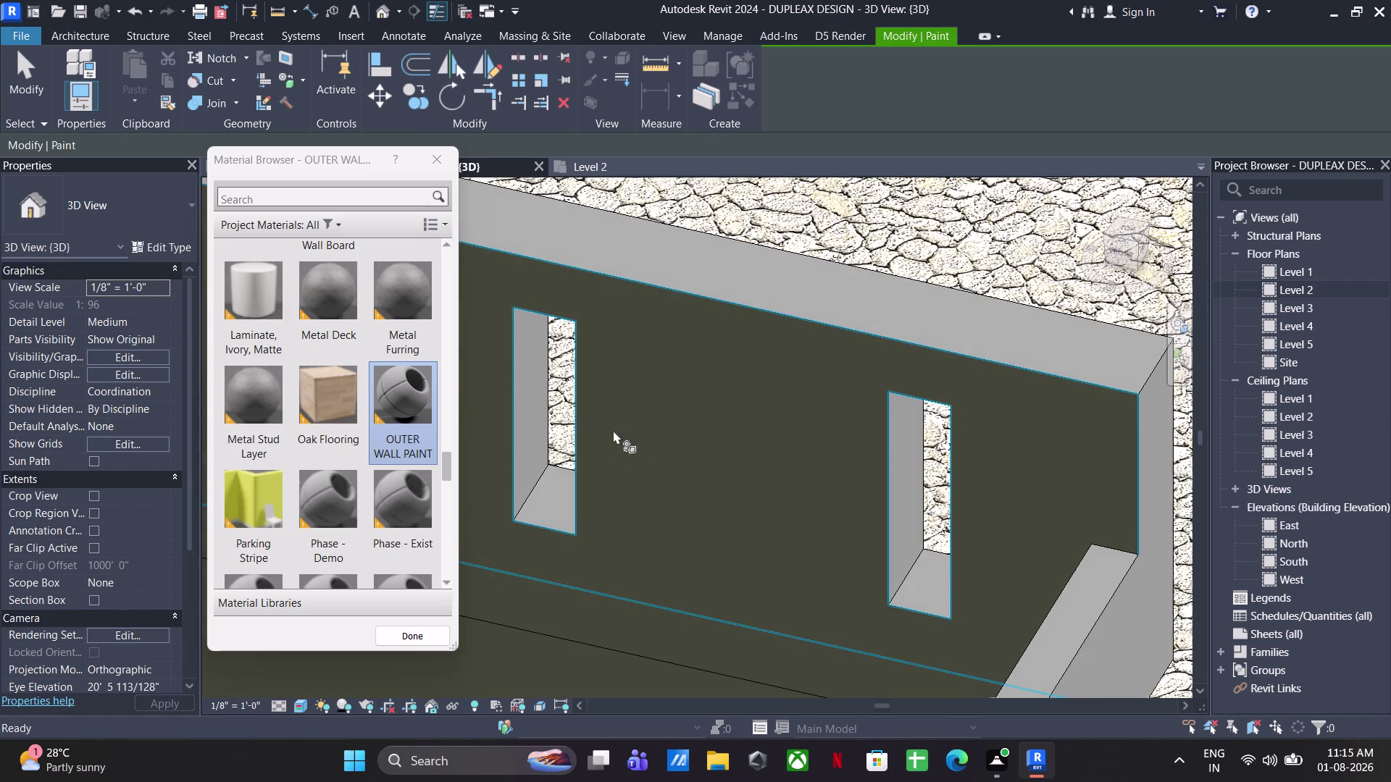
click(539, 460)
click(562, 514)
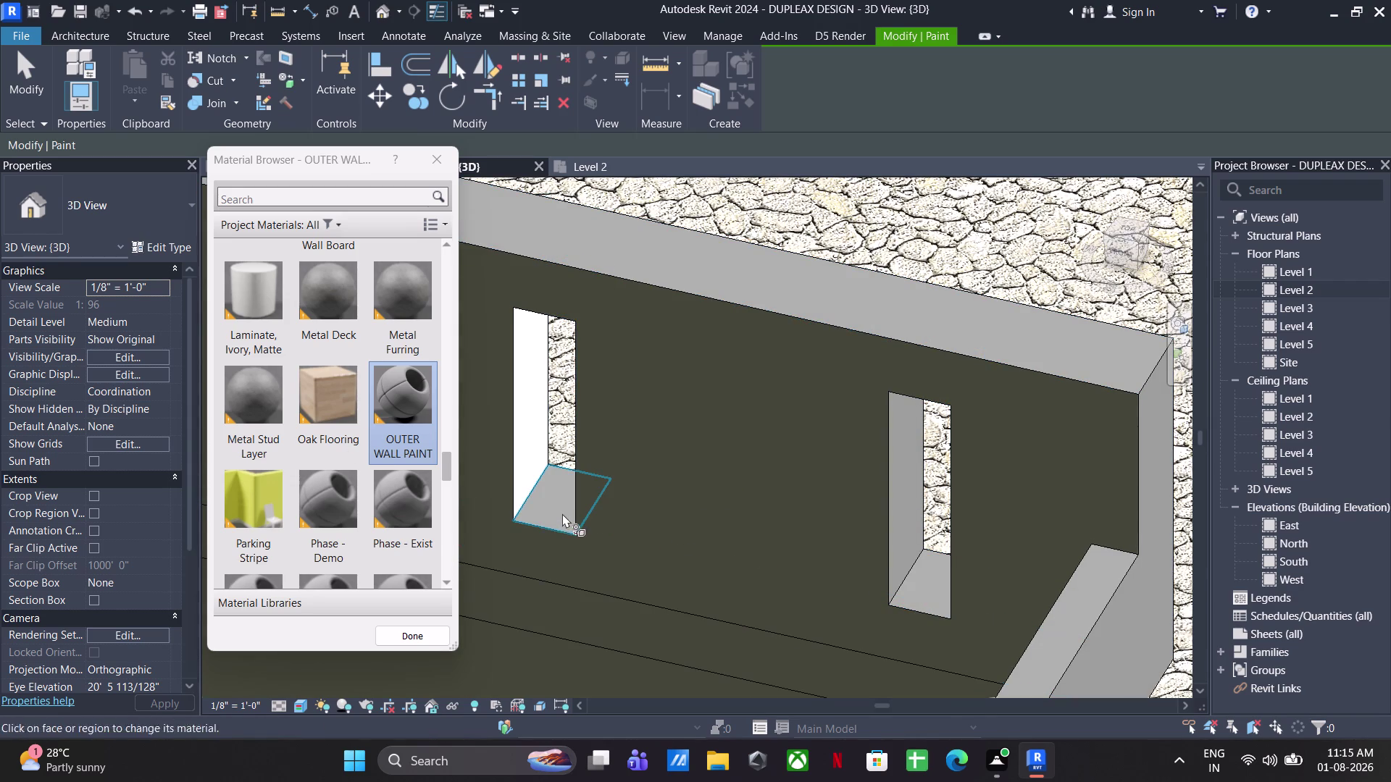
click(900, 554)
click(921, 578)
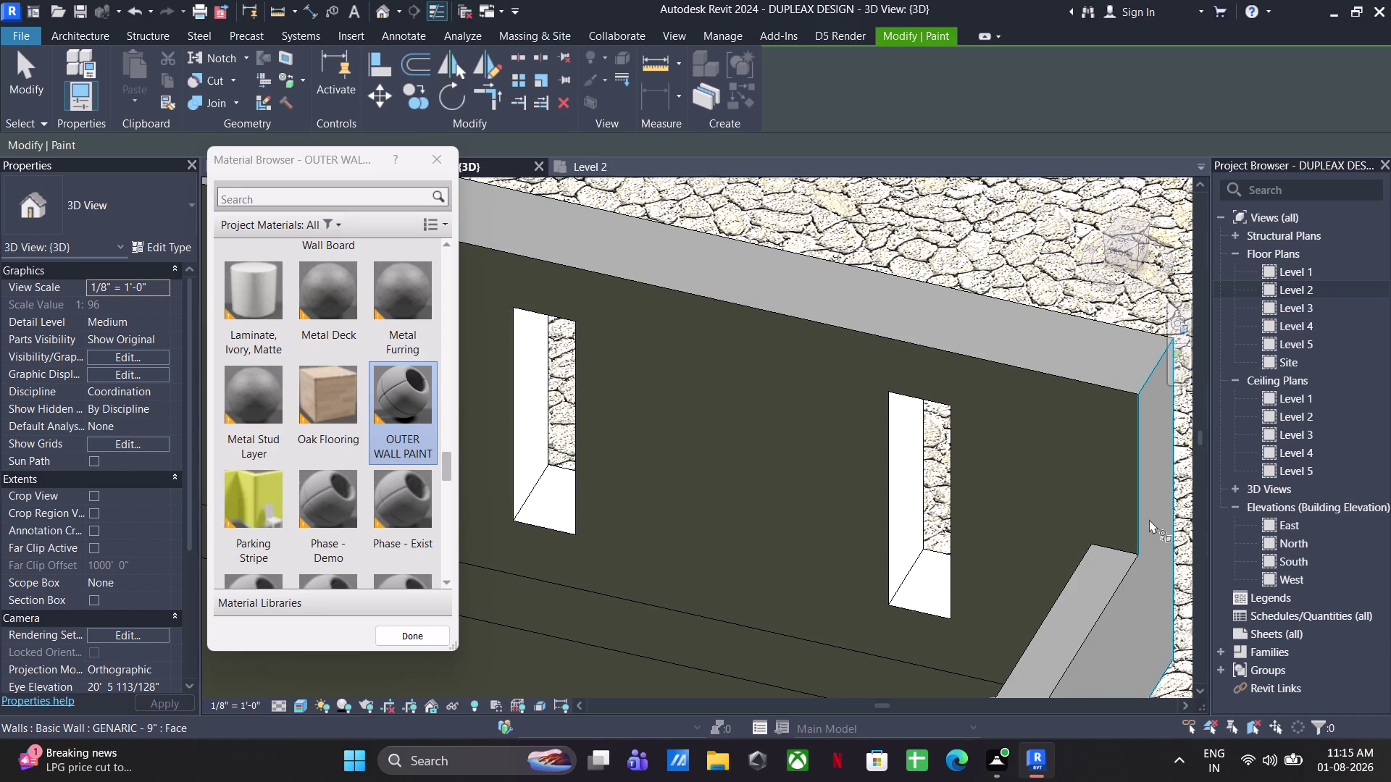
Paint the parapet wall's end face and top, plus the face and top near its corner.
click(1149, 520)
scroll(down, 3)
scroll(up, 3)
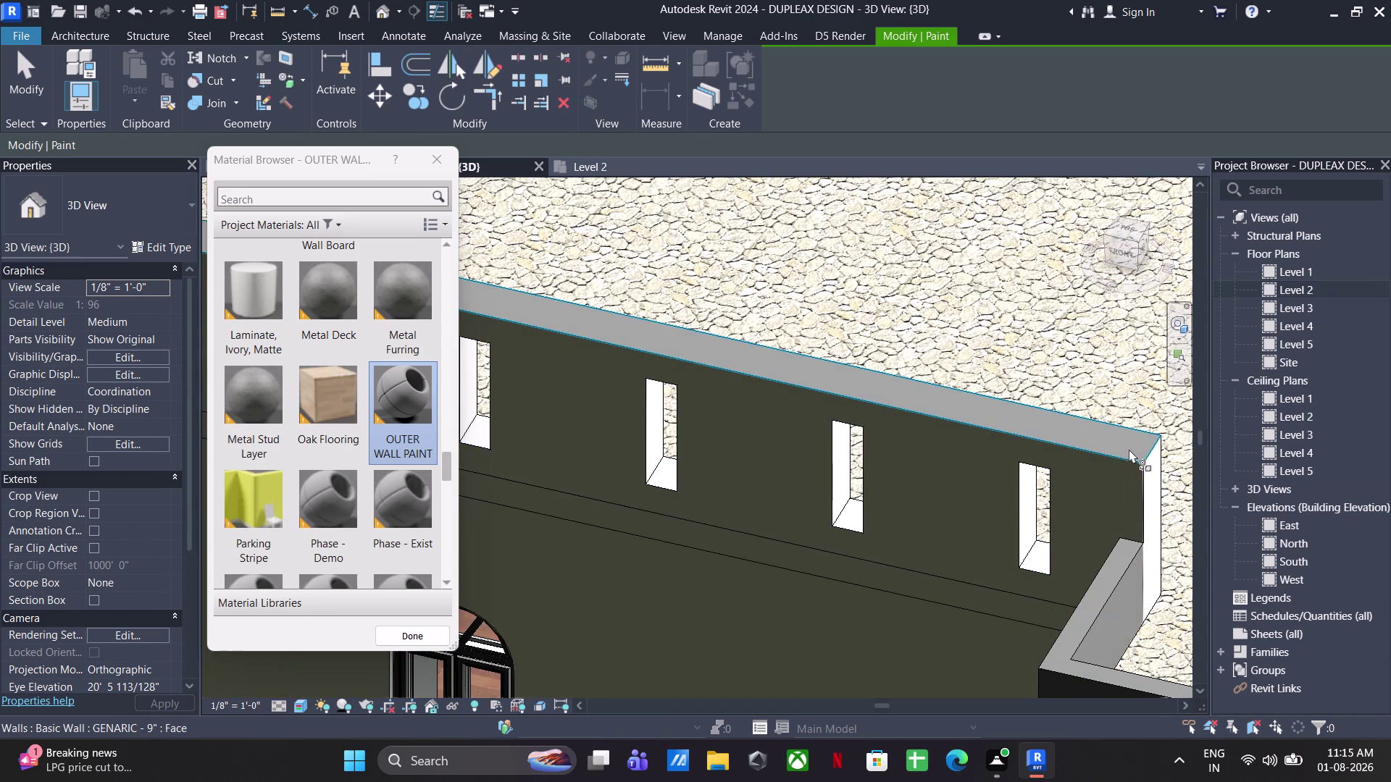
click(1128, 447)
scroll(down, 3)
middle_drag(1027, 492, 1200, 556)
scroll(up, 3)
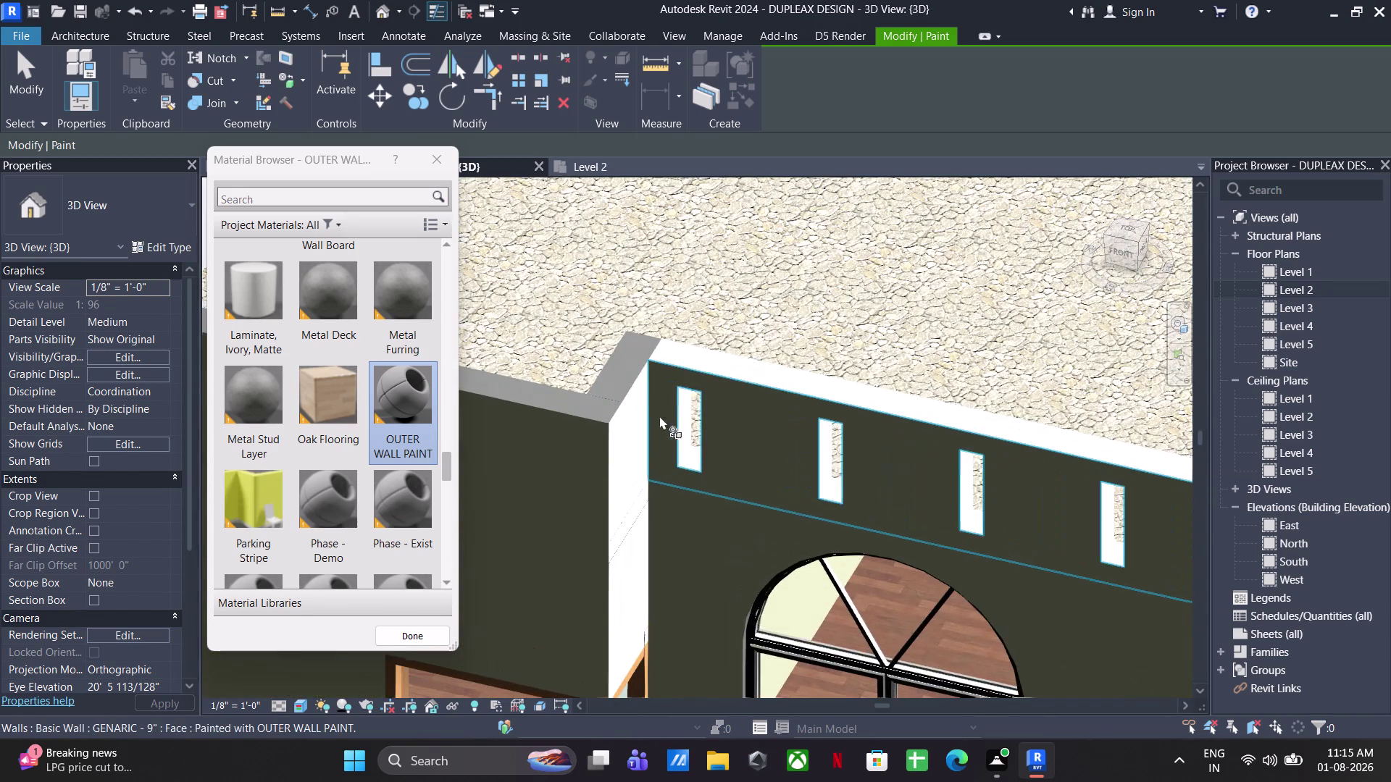
click(616, 367)
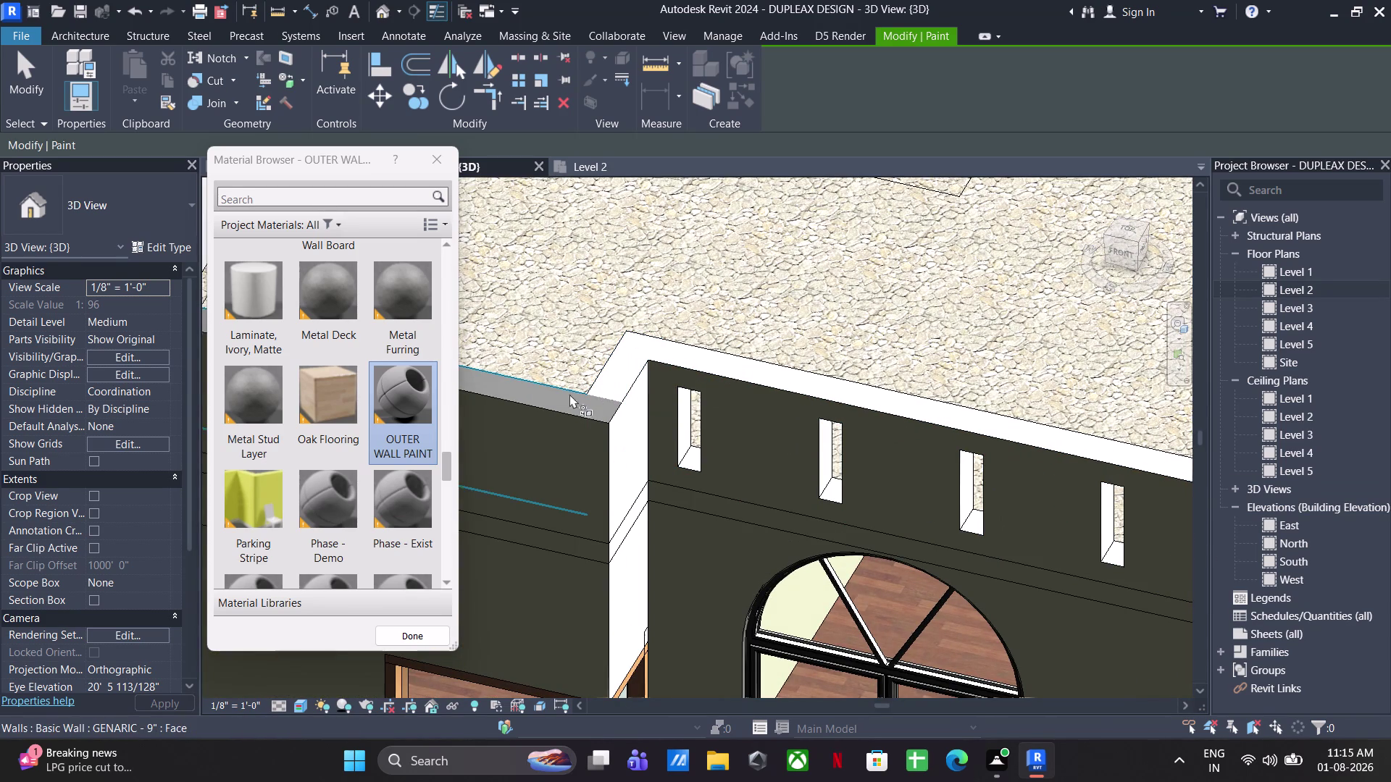
click(573, 405)
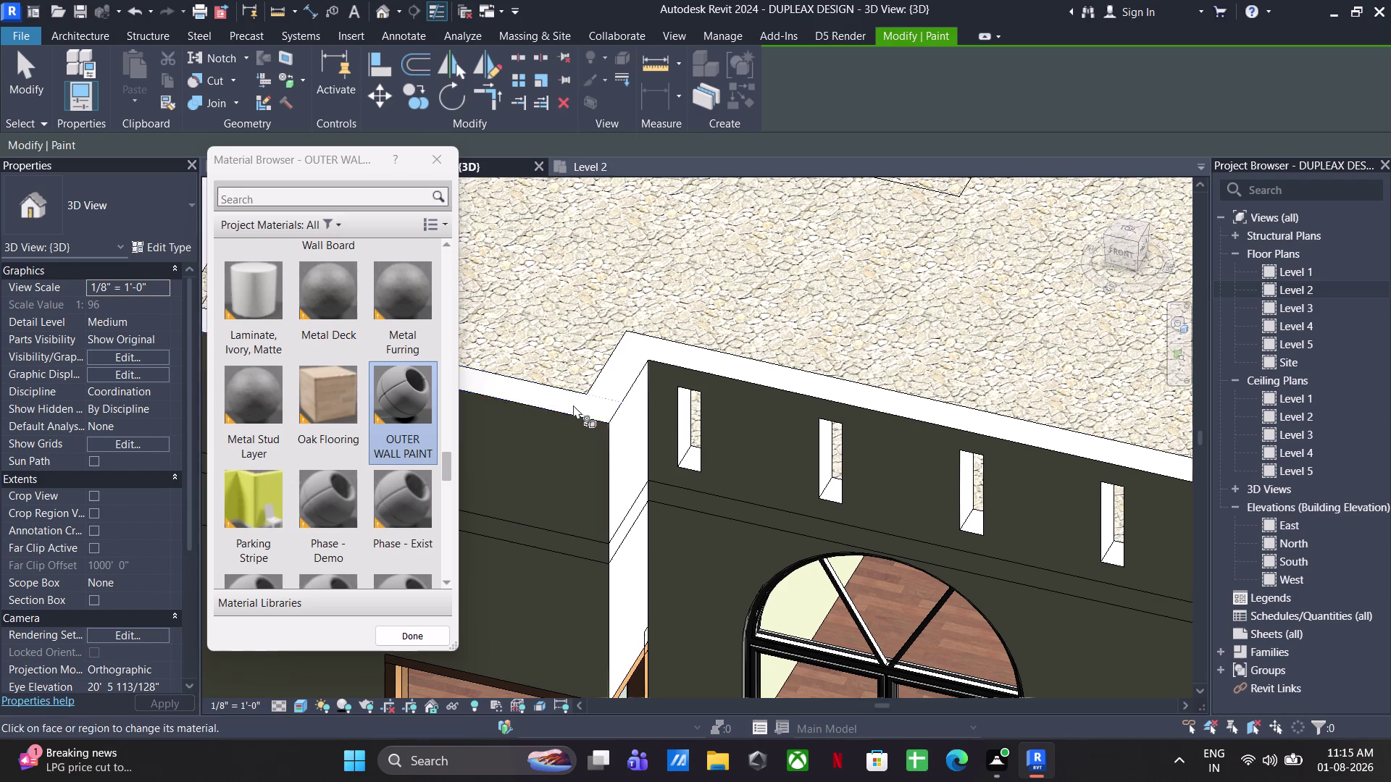
Paint two more roof wall faces with OUTER WALL PAINT.
scroll(down, 3)
middle_drag(659, 419, 948, 418)
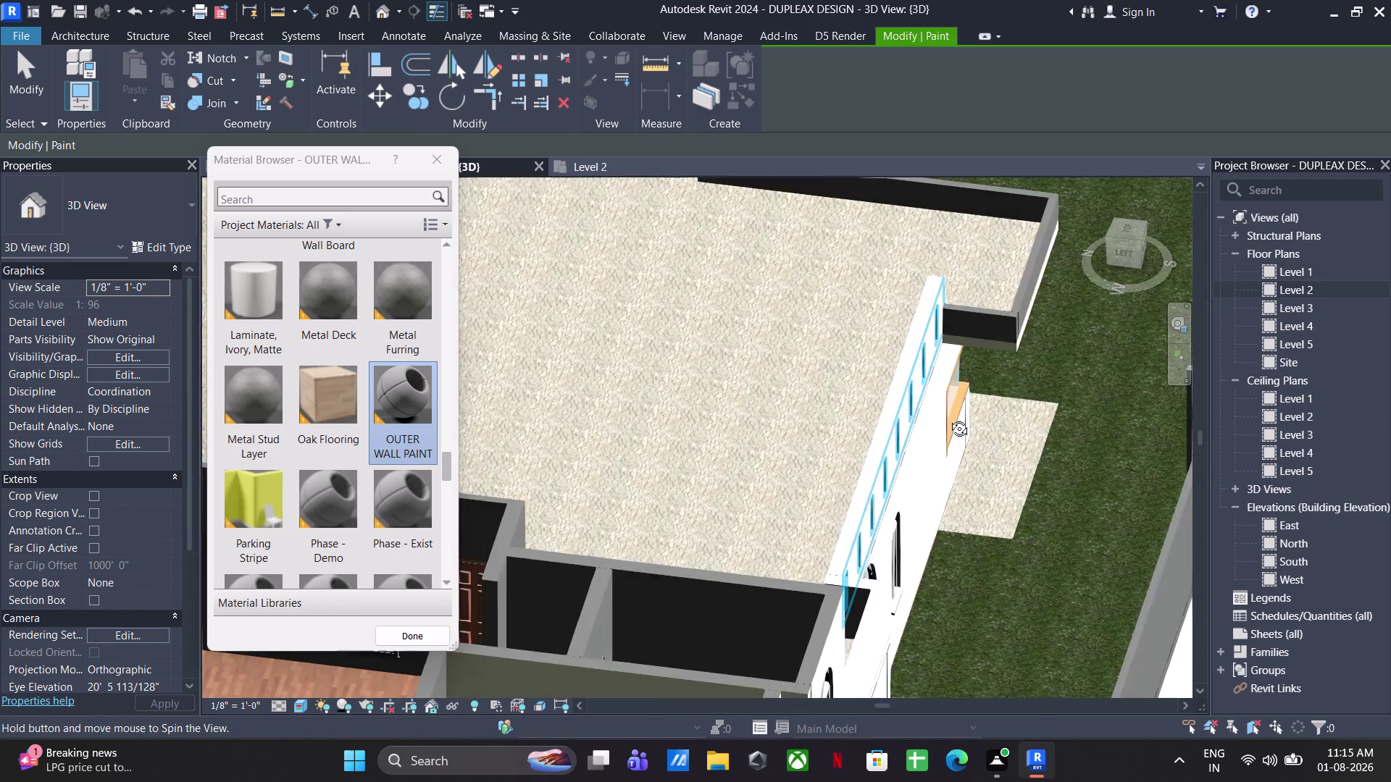
middle_drag(948, 418, 1106, 473)
middle_drag(1067, 475, 943, 379)
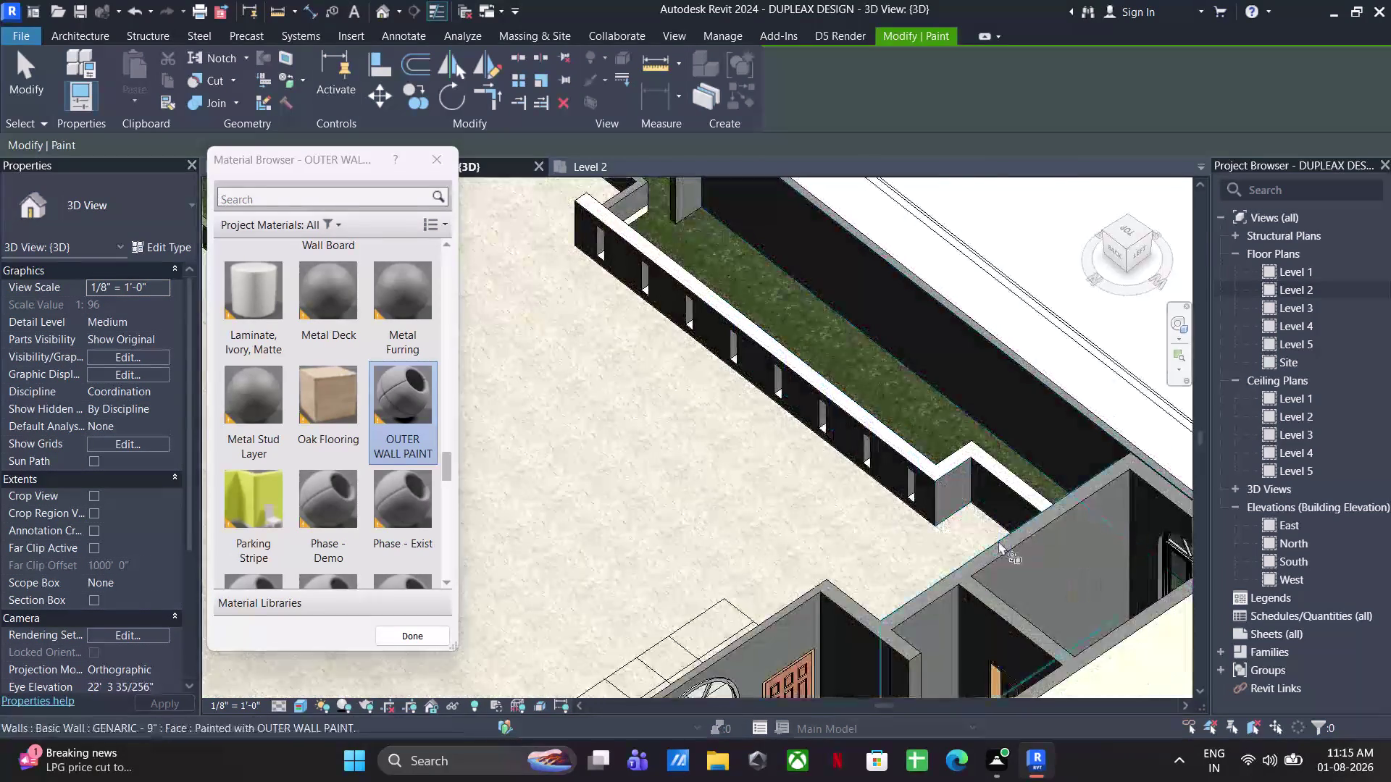
scroll(up, 3)
click(976, 481)
click(894, 477)
Paint the slotted parapet's outer face, the low roof wall and the arched-window wall face.
middle_drag(873, 499, 1116, 662)
middle_drag(1122, 636, 1149, 575)
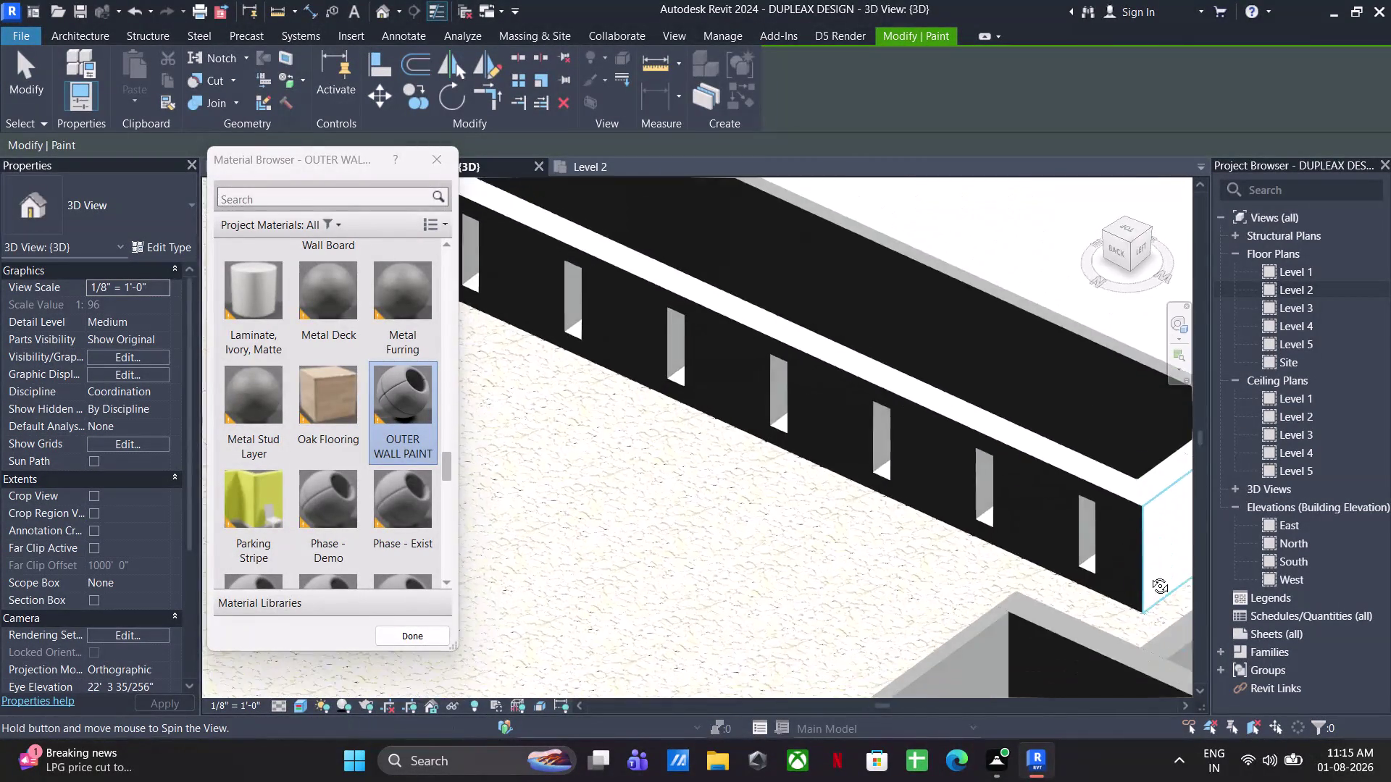
middle_drag(1148, 576, 1292, 517)
middle_drag(1164, 527, 1224, 727)
middle_drag(825, 533, 706, 415)
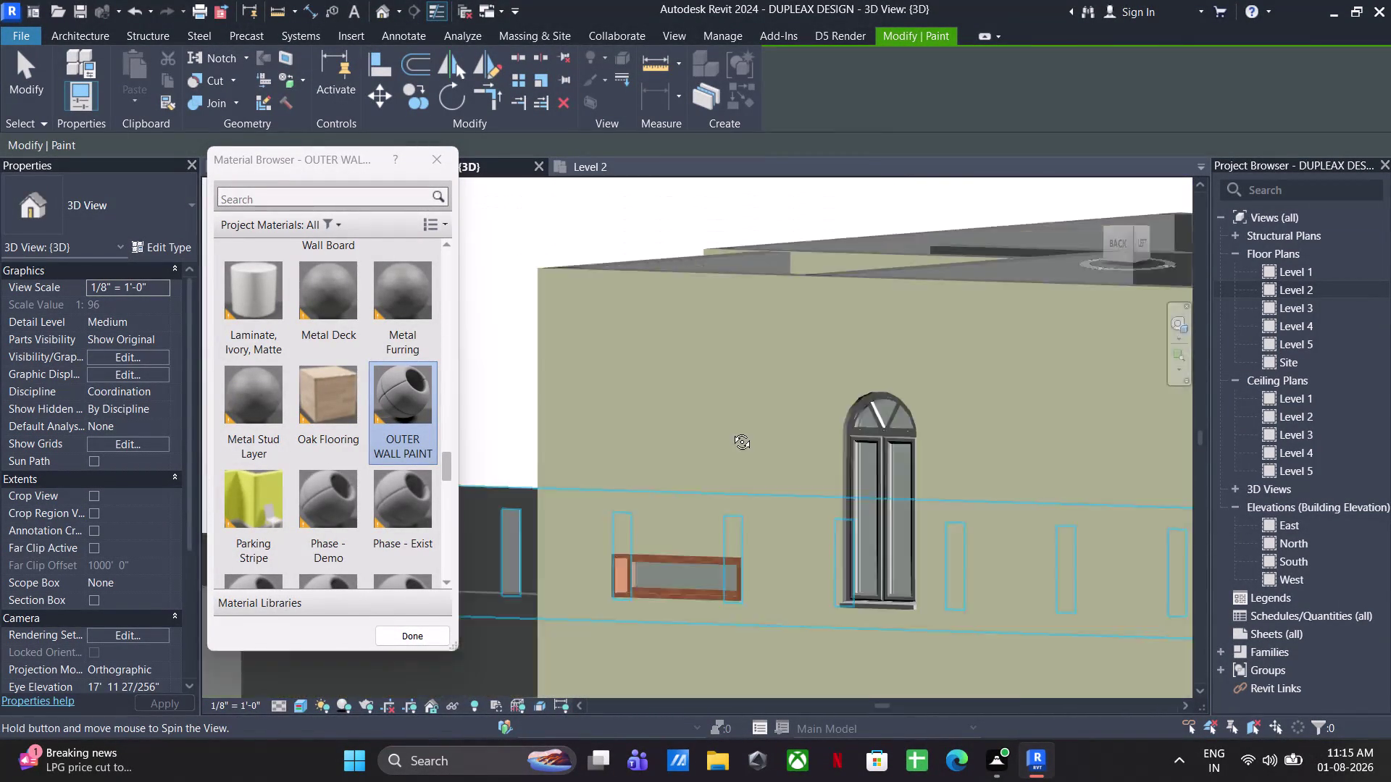
middle_drag(705, 416, 917, 497)
click(964, 514)
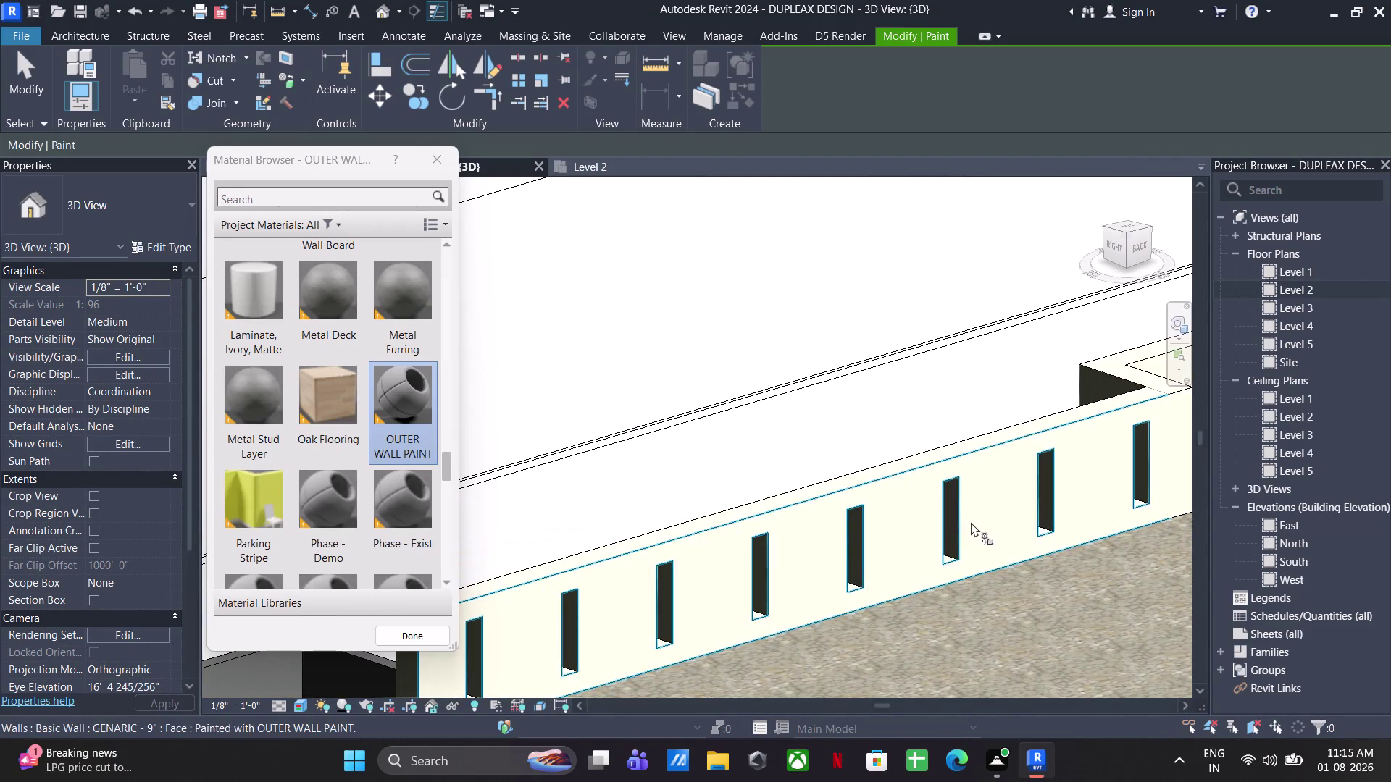
middle_drag(972, 522, 1389, 412)
click(784, 581)
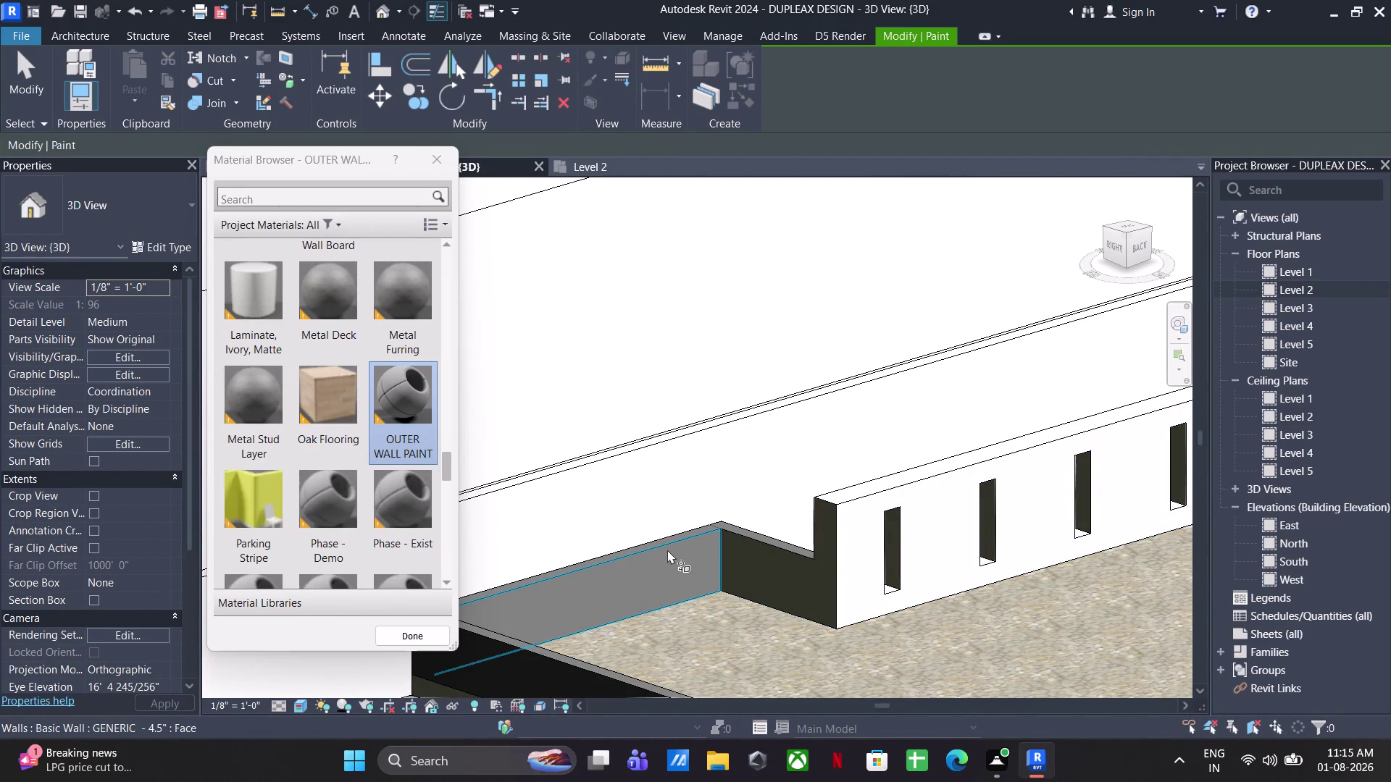
click(669, 571)
Paint the roof parapet's face, end face and long faces with OUTER WALL PAINT.
scroll(down, 3)
middle_drag(698, 542, 1087, 638)
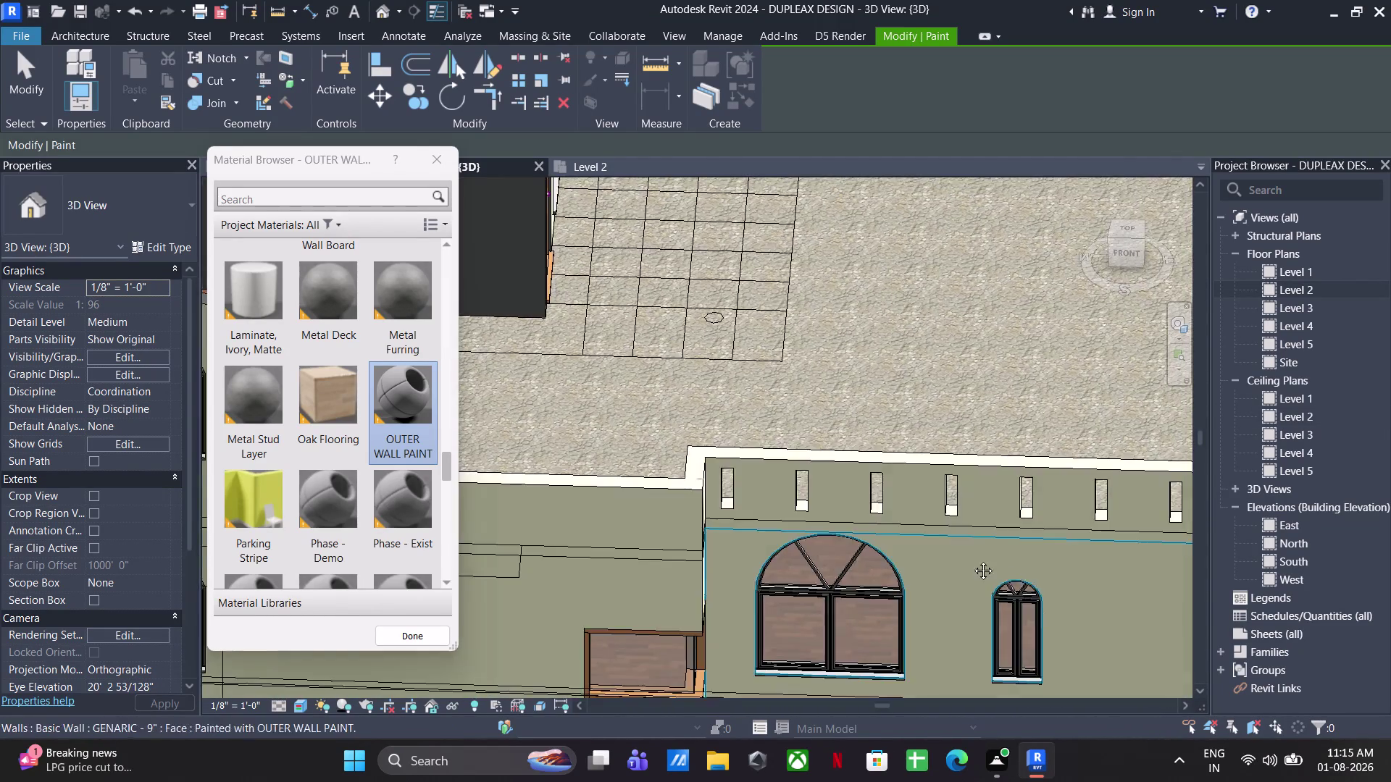
middle_drag(972, 560, 349, 470)
middle_drag(716, 560, 872, 489)
scroll(up, 3)
click(596, 360)
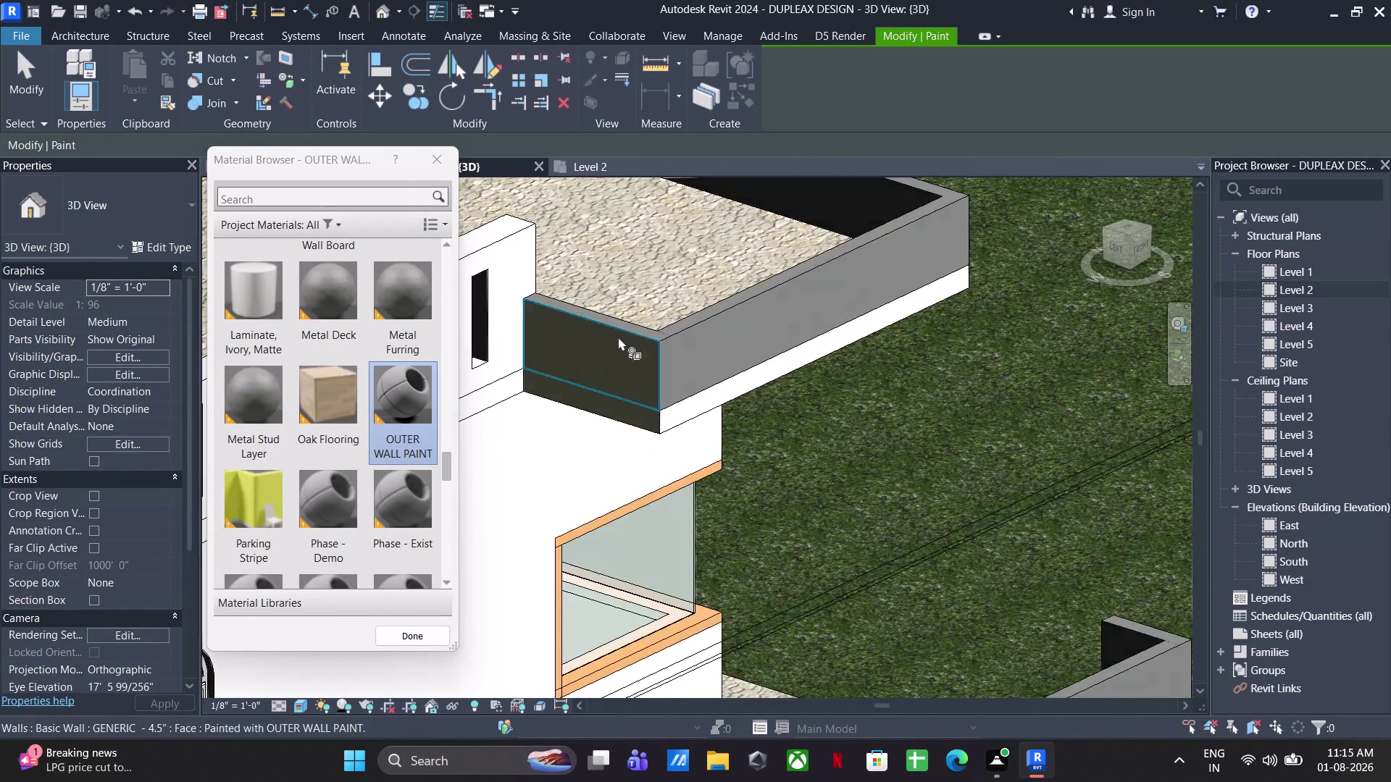
scroll(up, 3)
click(669, 354)
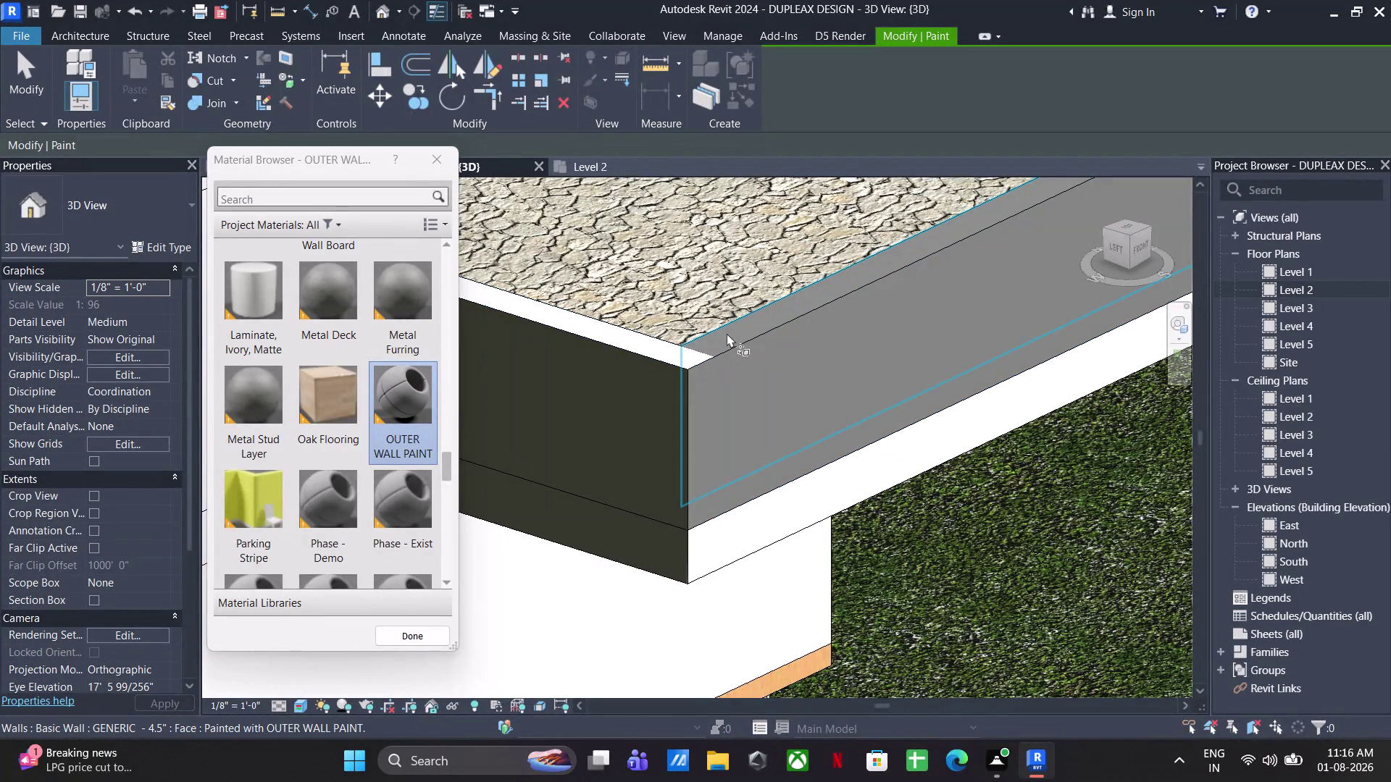
click(726, 339)
click(723, 430)
Orbit and zoom the view close to a slit opening in the parapet wall.
scroll(down, 3)
middle_drag(734, 436, 1183, 488)
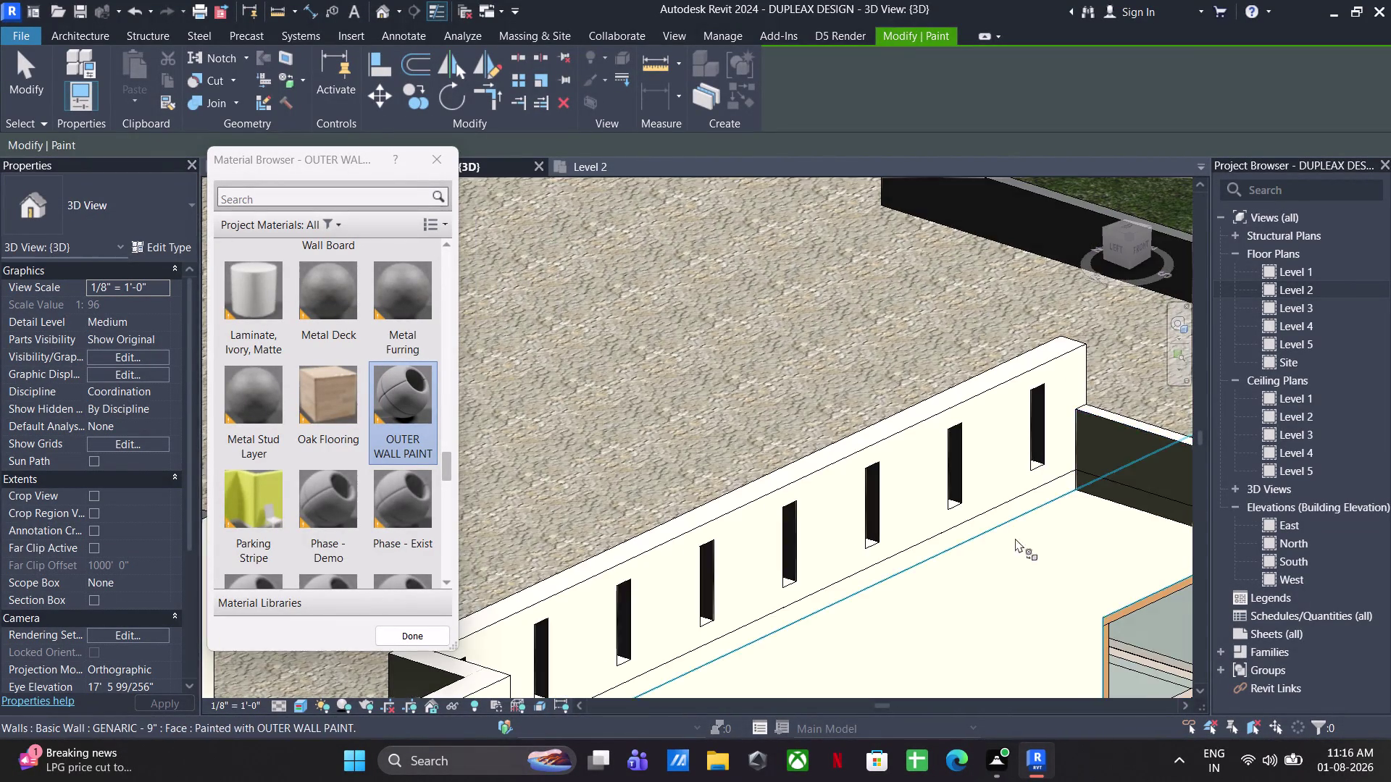
middle_drag(944, 520, 974, 334)
middle_drag(659, 479, 601, 493)
scroll(up, 3)
middle_drag(589, 494, 960, 470)
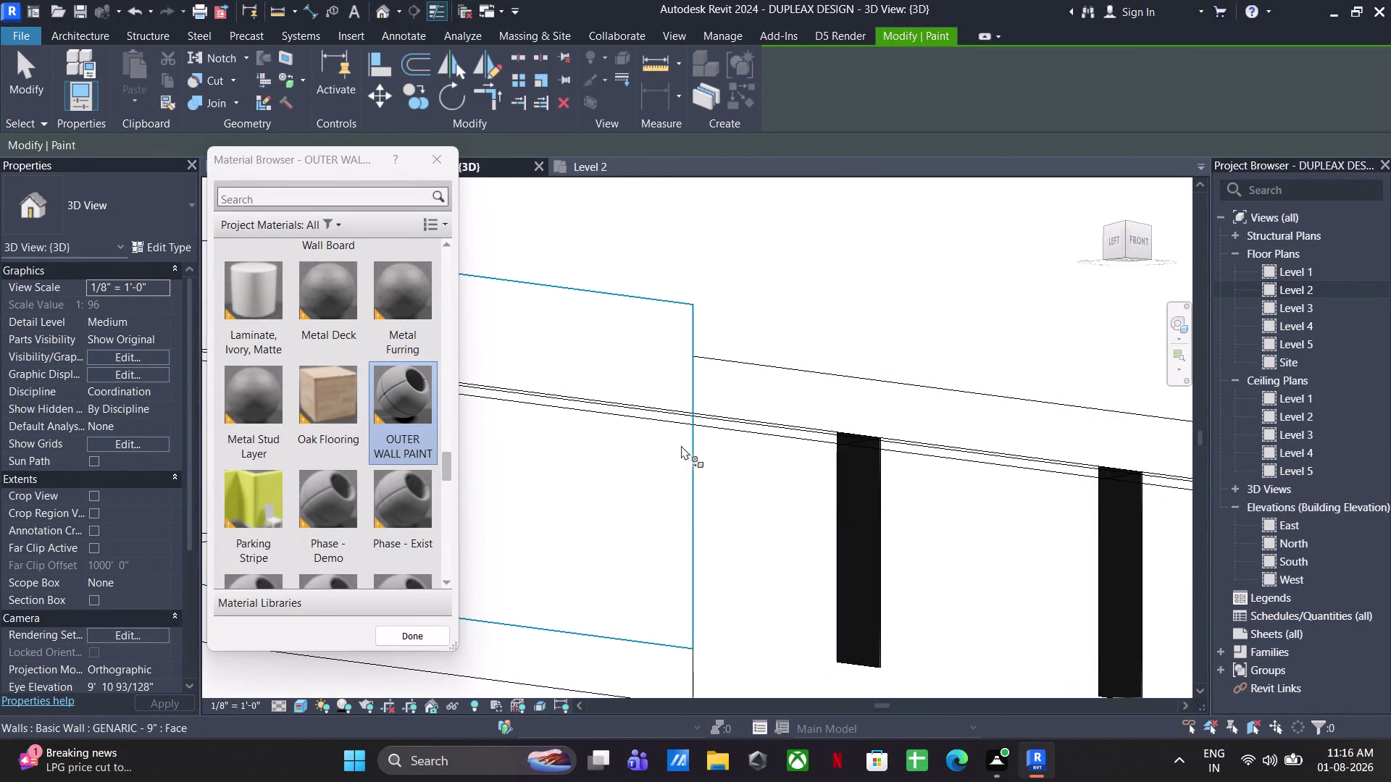
Paint the jamb faces of the first slit opening with OUTER WALL PAINT.
middle_drag(859, 513, 739, 517)
middle_drag(747, 519, 1300, 466)
scroll(up, 3)
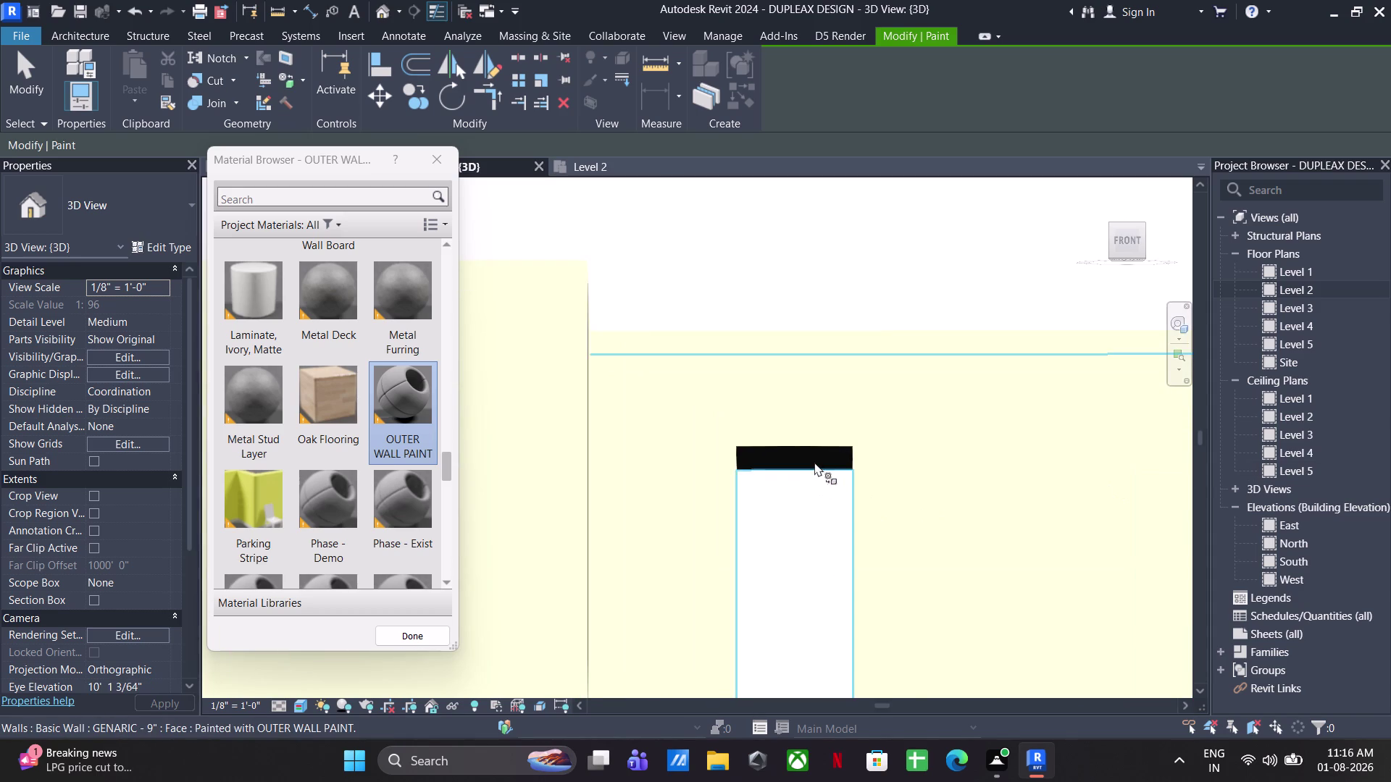
click(812, 454)
middle_drag(877, 479, 935, 434)
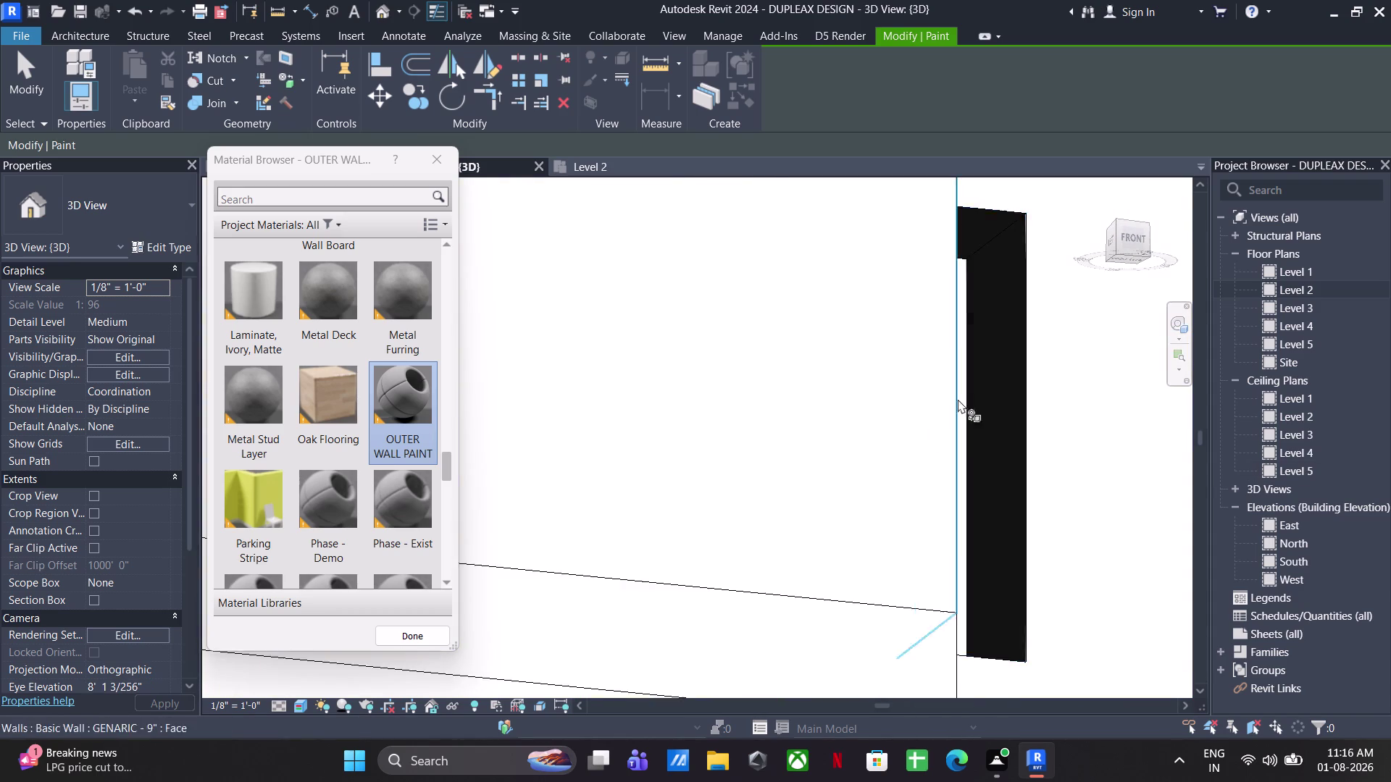
middle_drag(957, 399, 872, 504)
scroll(up, 3)
click(866, 264)
click(930, 419)
scroll(down, 3)
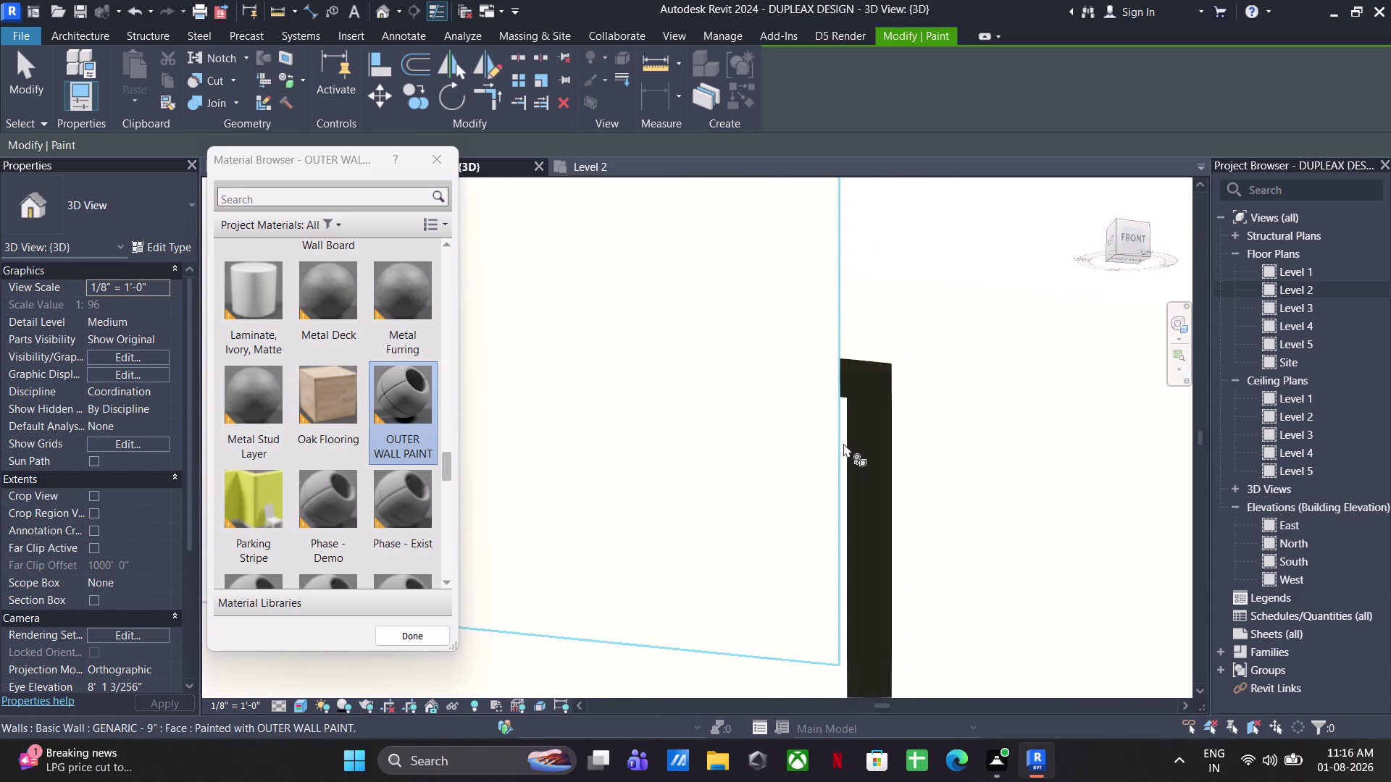
middle_drag(843, 443, 311, 425)
click(822, 409)
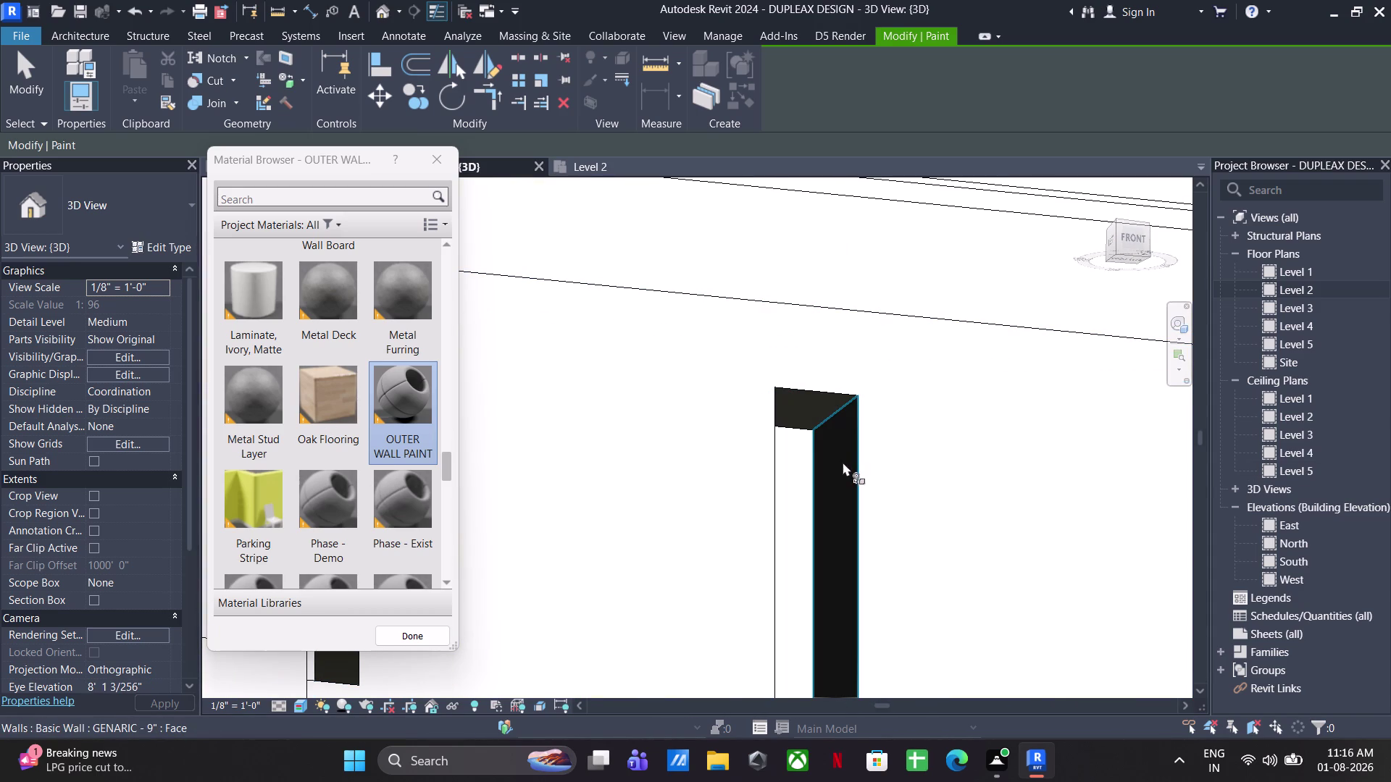
click(842, 462)
scroll(down, 3)
Paint the side faces of the next two slit openings along the parapet.
middle_drag(881, 484, 488, 413)
middle_drag(670, 464, 758, 492)
scroll(up, 3)
middle_drag(693, 372, 956, 408)
middle_drag(810, 380, 798, 345)
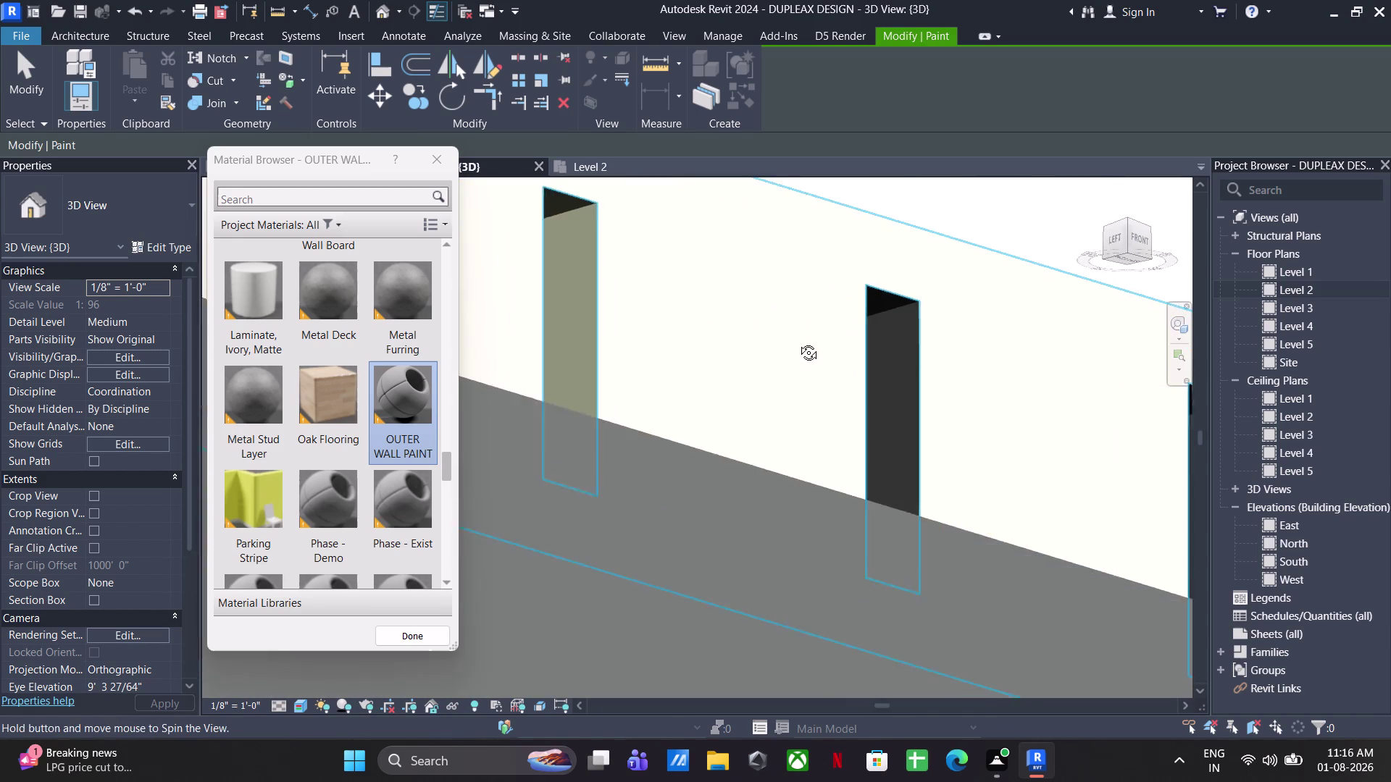
middle_drag(797, 345, 797, 342)
middle_drag(788, 341, 1246, 602)
middle_drag(911, 565, 850, 505)
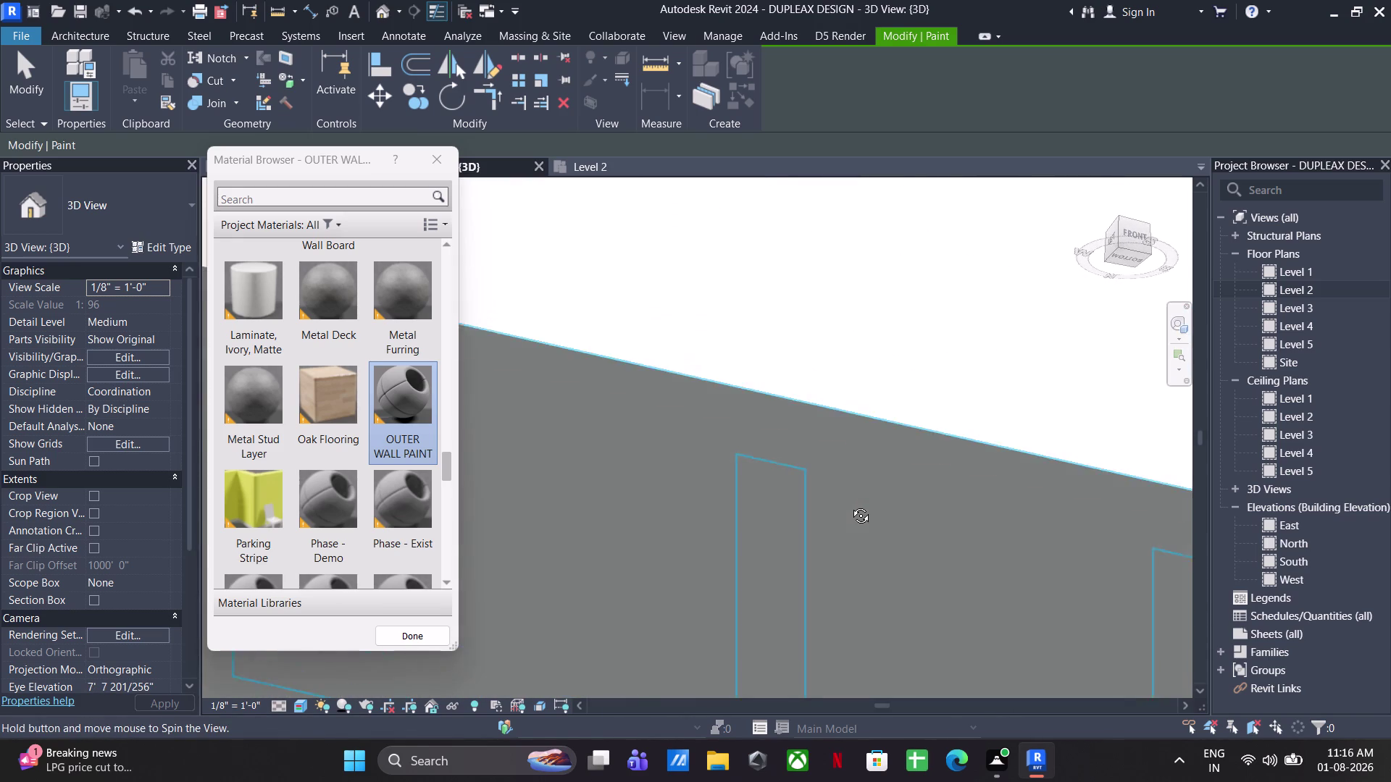
middle_drag(849, 505, 848, 528)
scroll(up, 3)
click(748, 522)
scroll(down, 3)
middle_drag(818, 585, 630, 597)
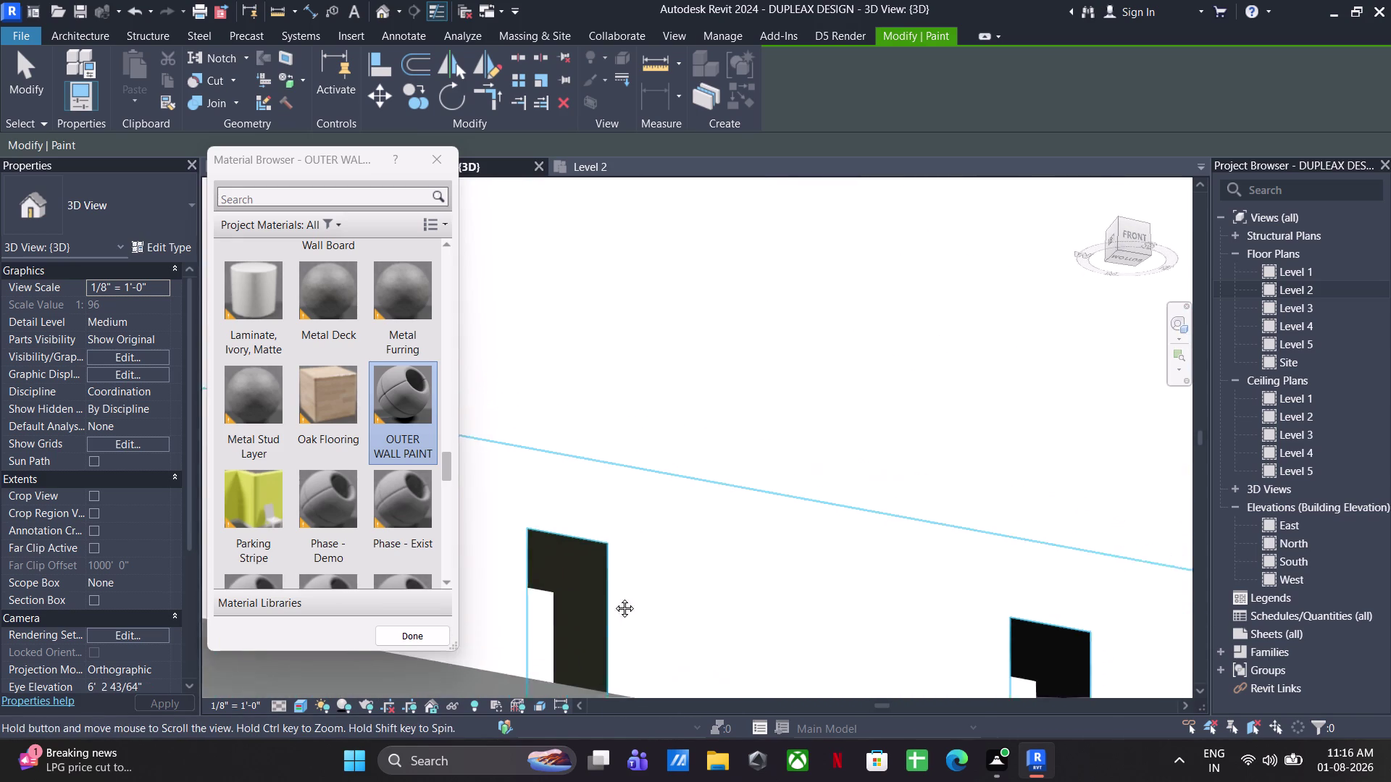
middle_drag(631, 598, 500, 604)
scroll(up, 3)
click(808, 640)
click(857, 679)
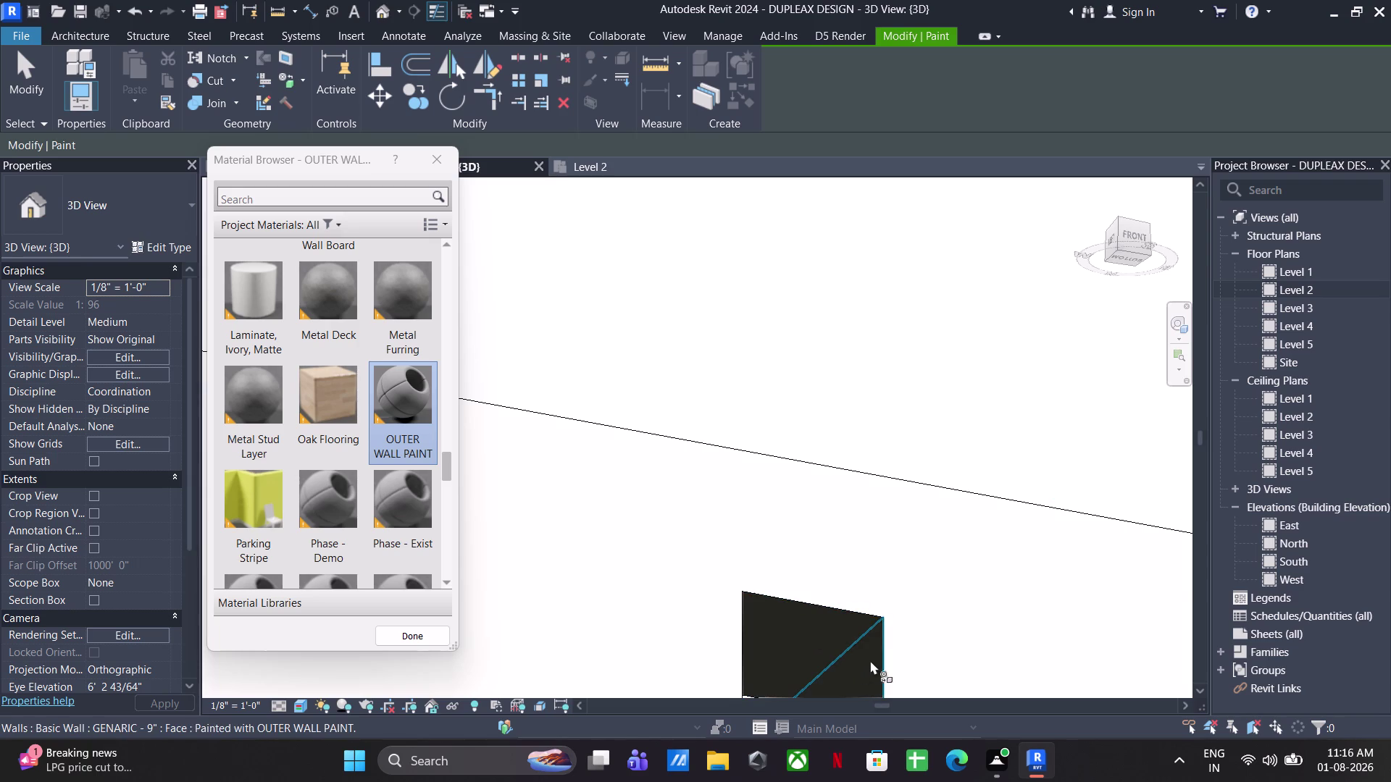
scroll(down, 3)
Paint the jamb faces of two further slit openings with OUTER WALL PAINT.
middle_drag(873, 638, 672, 378)
scroll(down, 3)
middle_drag(1018, 589, 1049, 781)
middle_drag(1145, 588, 1037, 547)
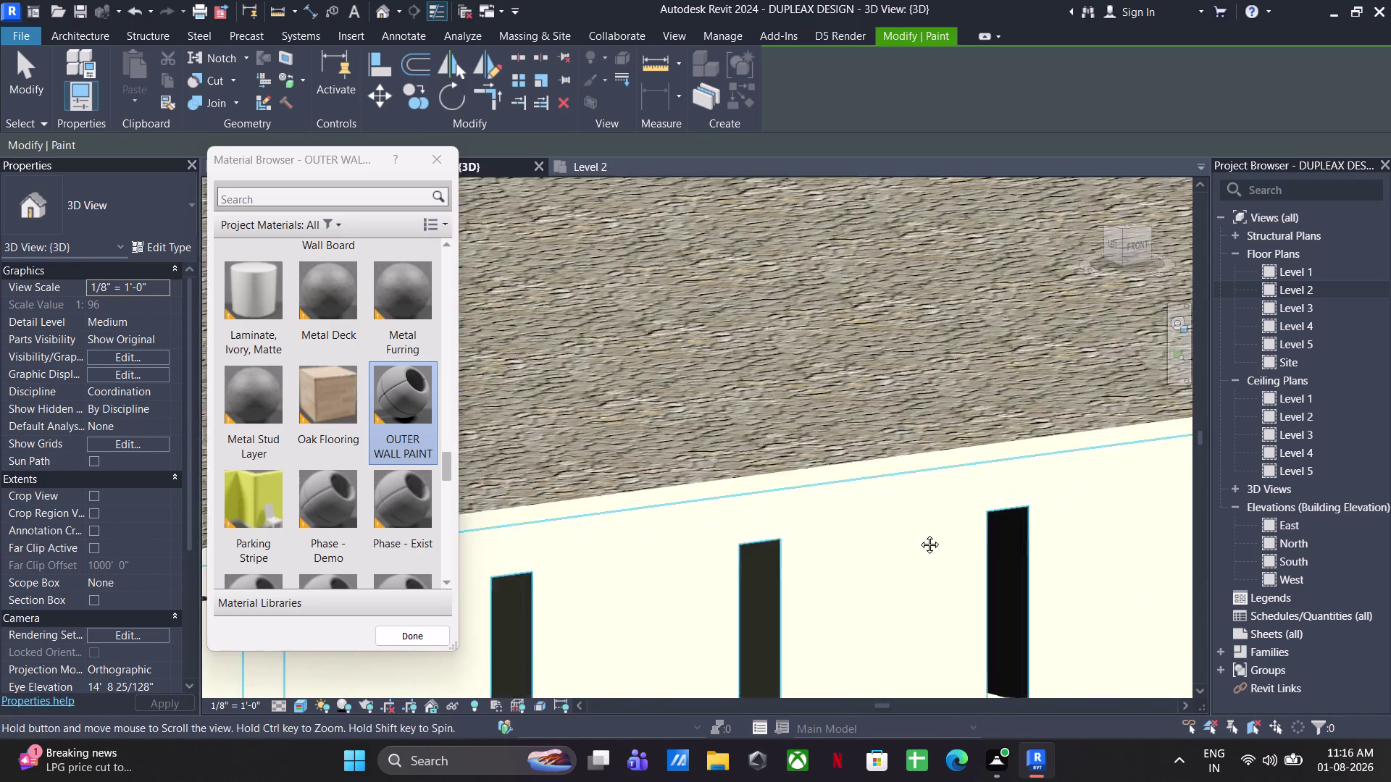
middle_drag(1036, 547, 817, 527)
middle_drag(879, 533, 919, 439)
scroll(up, 3)
middle_drag(780, 520, 767, 413)
middle_drag(761, 423, 762, 472)
scroll(up, 3)
click(723, 405)
click(782, 535)
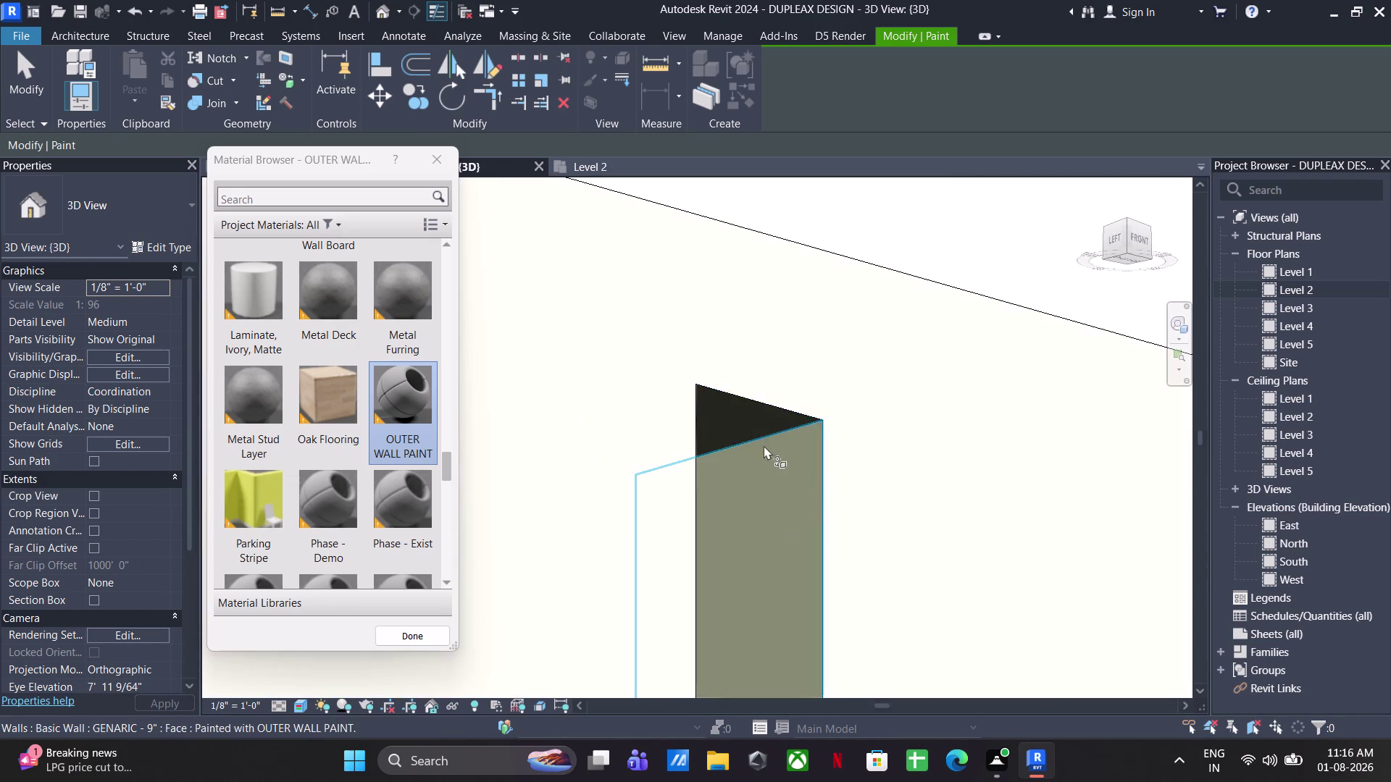
scroll(down, 3)
middle_drag(824, 491, 465, 469)
scroll(up, 3)
click(681, 478)
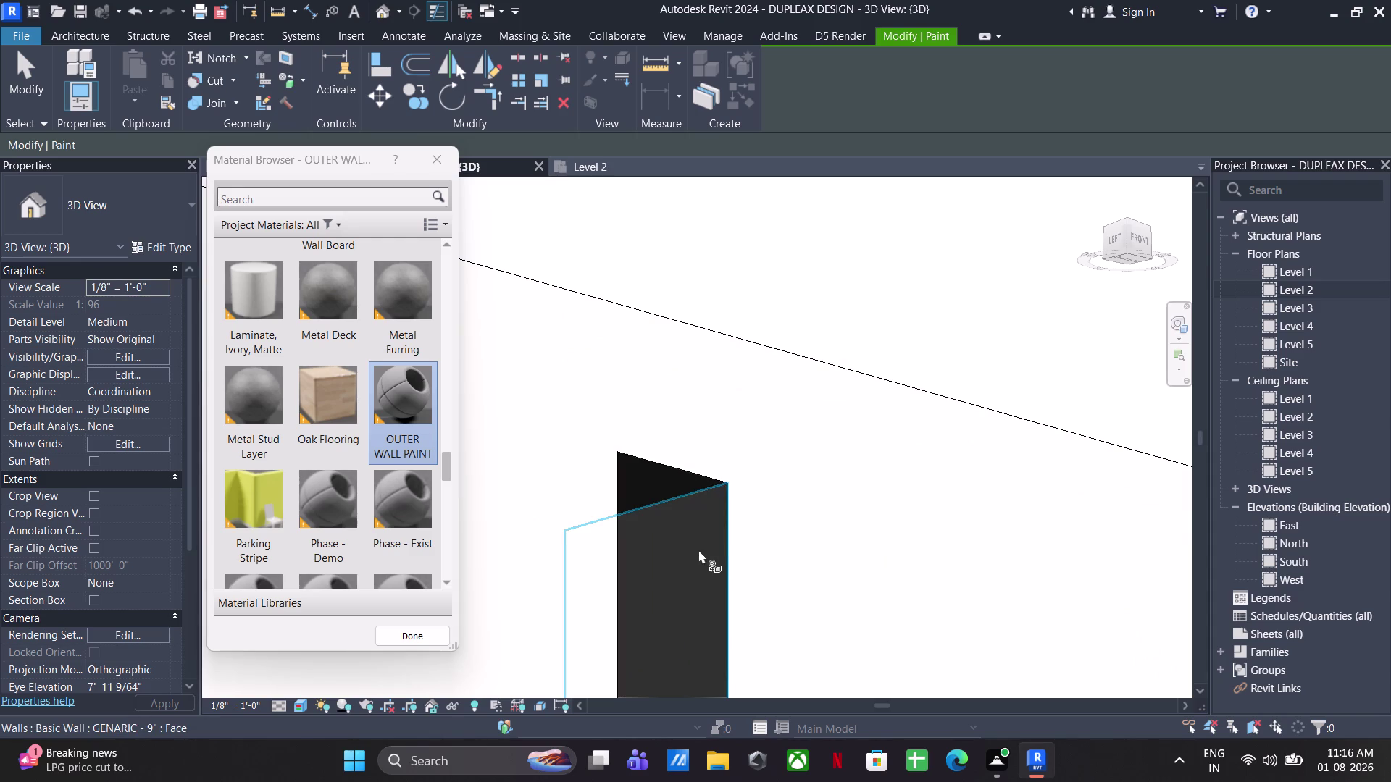
click(698, 550)
click(670, 472)
click(668, 487)
Paint the side faces of three more slit openings in the roof wall.
scroll(down, 3)
middle_drag(1072, 571, 662, 445)
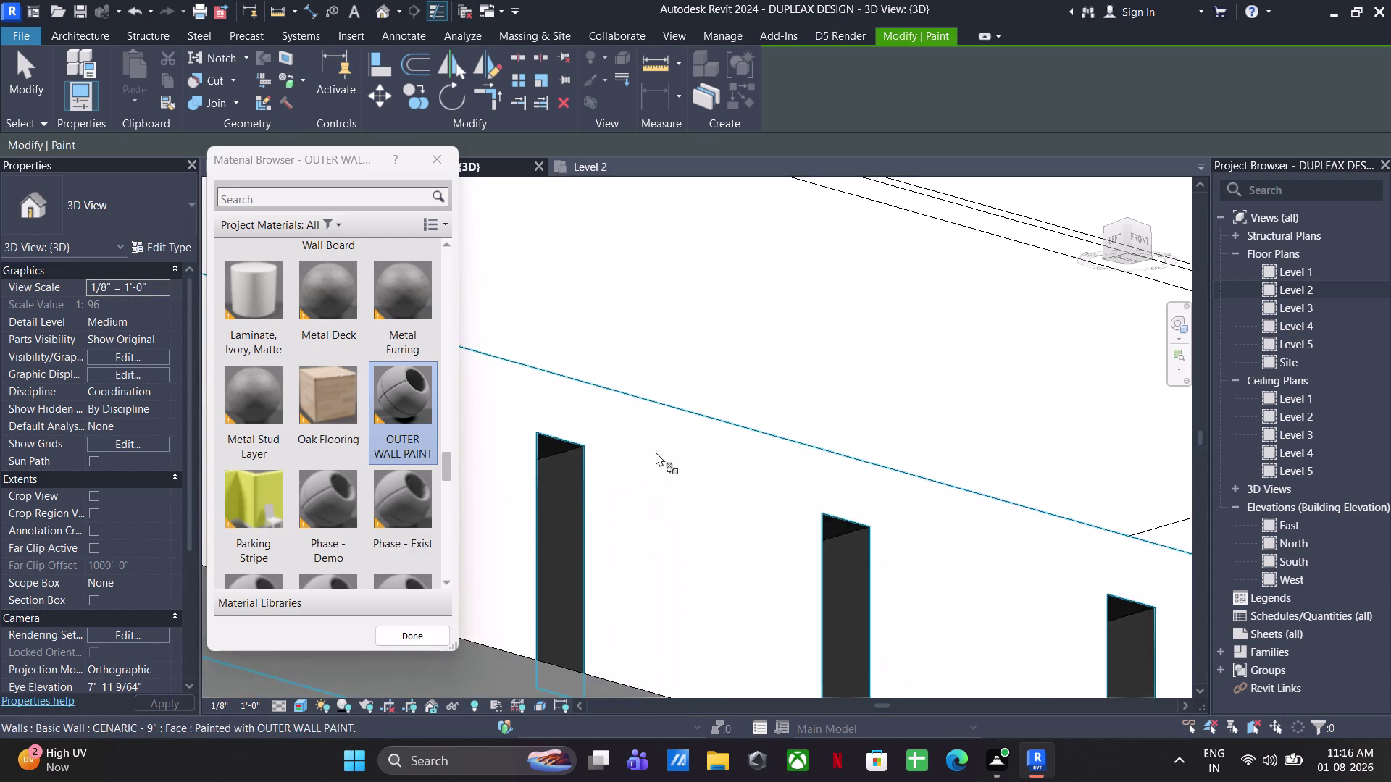
scroll(up, 3)
click(556, 390)
click(549, 444)
click(494, 375)
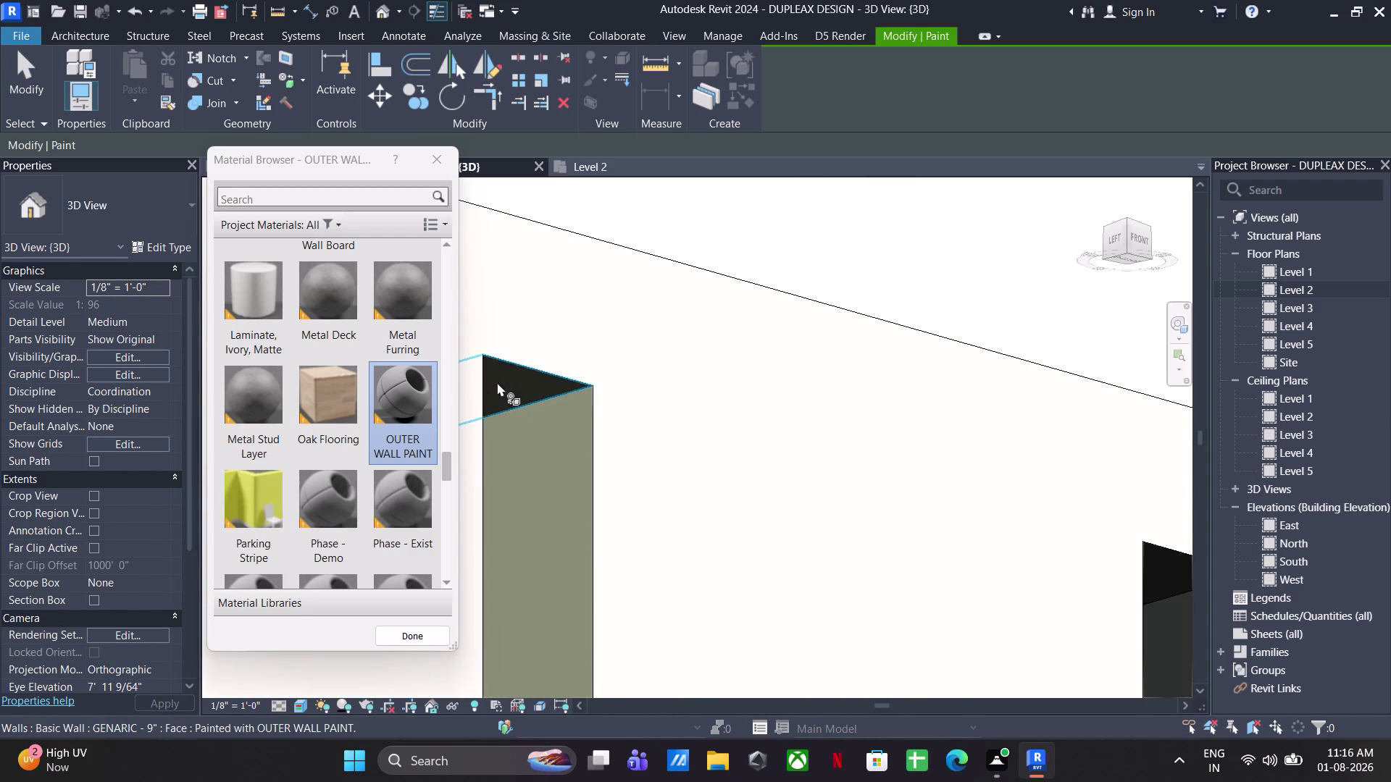
scroll(down, 3)
middle_drag(1033, 467, 894, 376)
scroll(up, 3)
click(756, 387)
click(781, 461)
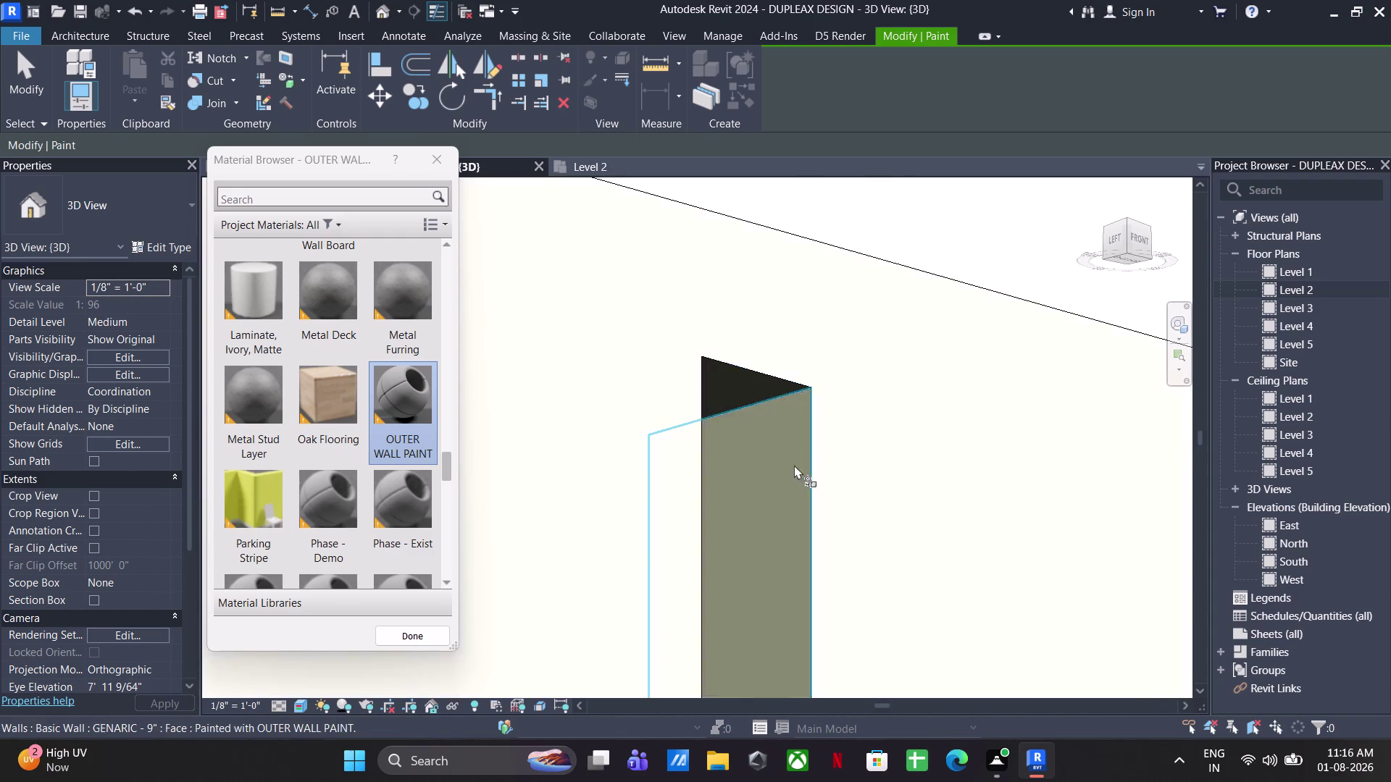
scroll(down, 3)
middle_drag(1072, 532, 585, 443)
scroll(up, 3)
click(725, 417)
click(720, 504)
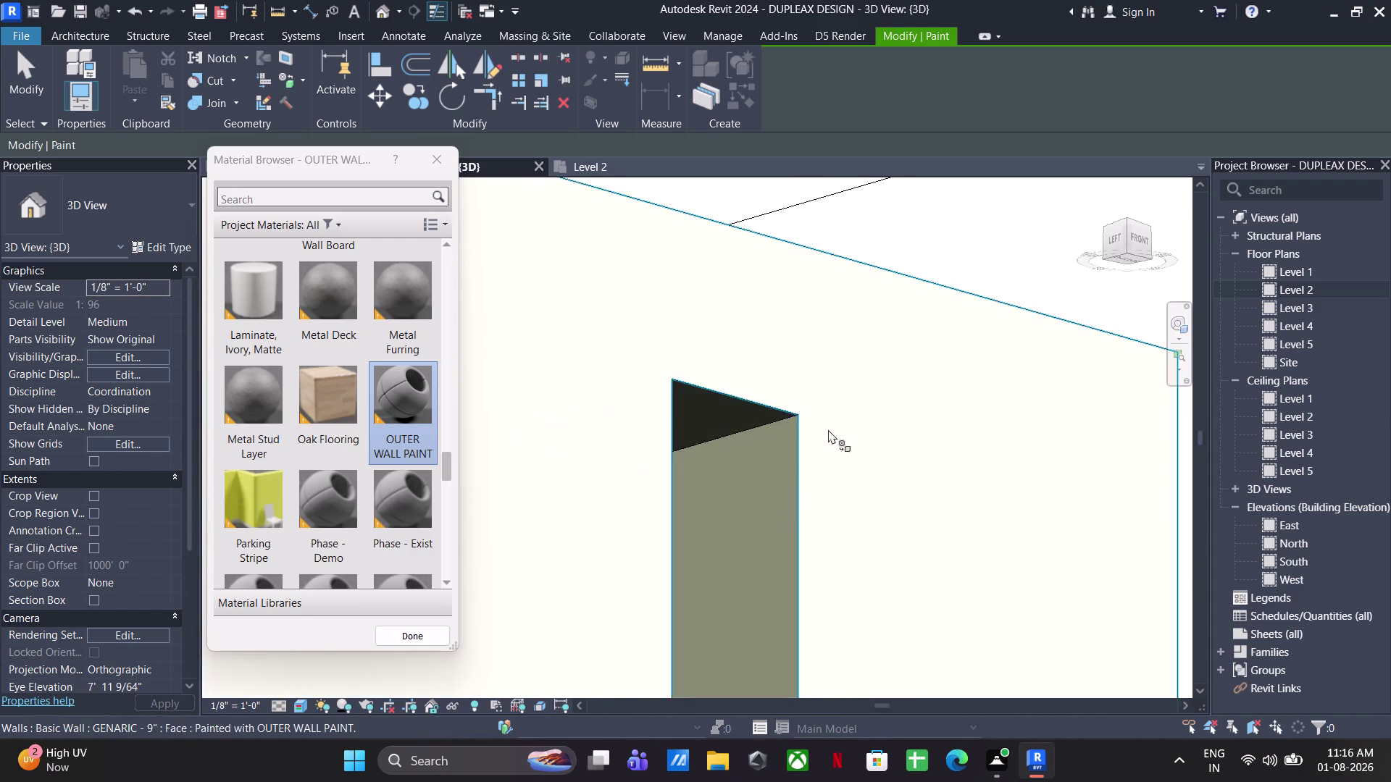
Zoom back out to show the whole roof.
scroll(down, 3)
scroll(down, 3)
middle_drag(842, 445, 853, 726)
scroll(down, 3)
middle_drag(930, 401, 918, 531)
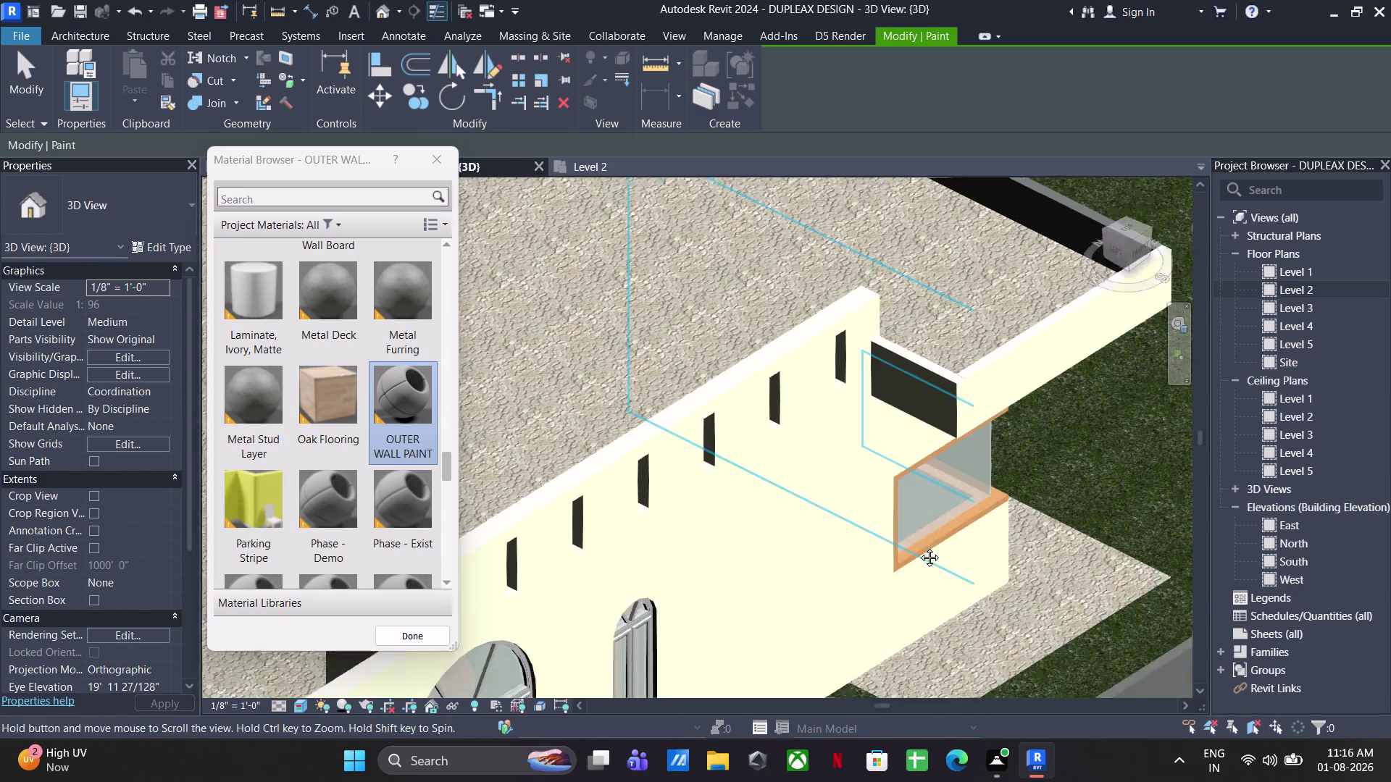
Paint the other roof's inner and outer parapet faces with OUTER WALL PAINT.
middle_drag(919, 531, 918, 561)
scroll(up, 3)
middle_drag(926, 435, 1127, 549)
scroll(down, 3)
middle_drag(825, 377, 898, 414)
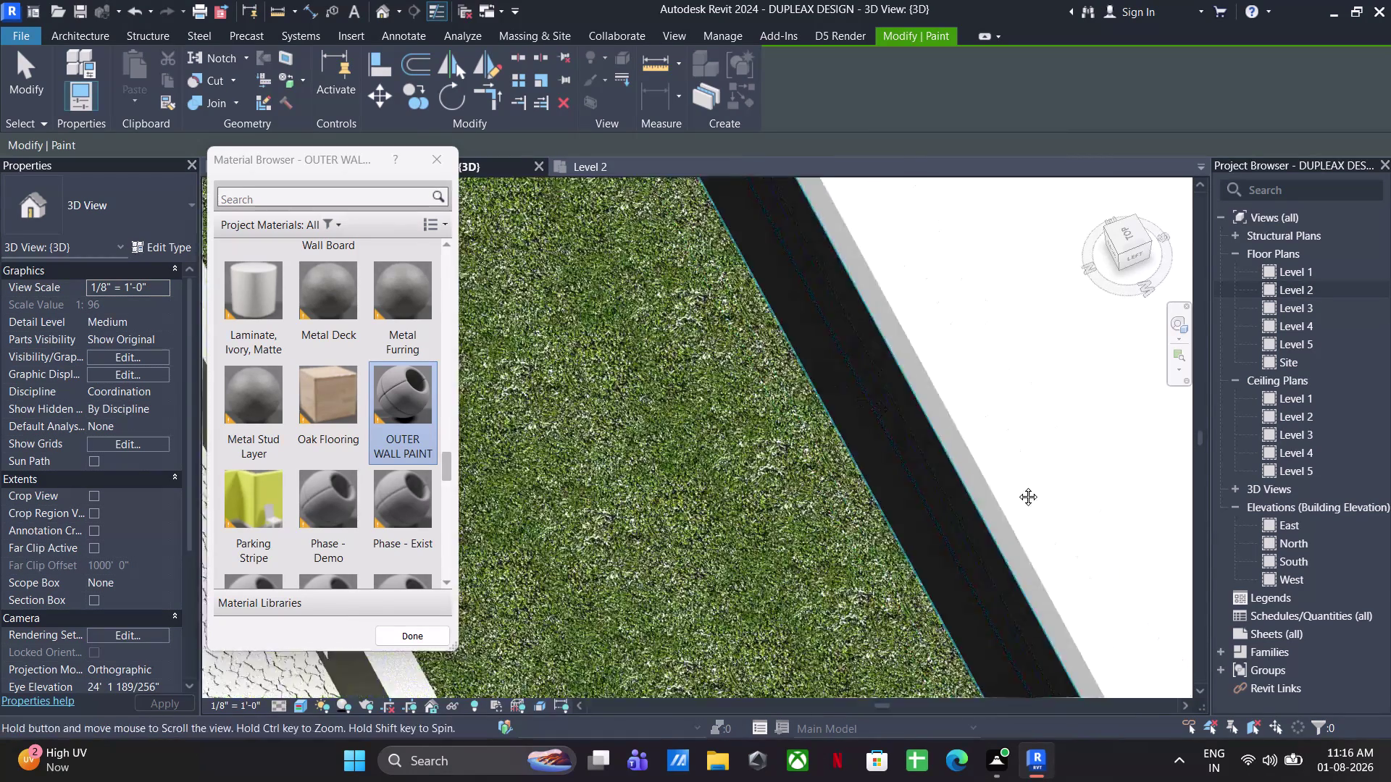
middle_drag(899, 414, 1355, 757)
middle_drag(859, 395, 1382, 781)
scroll(up, 3)
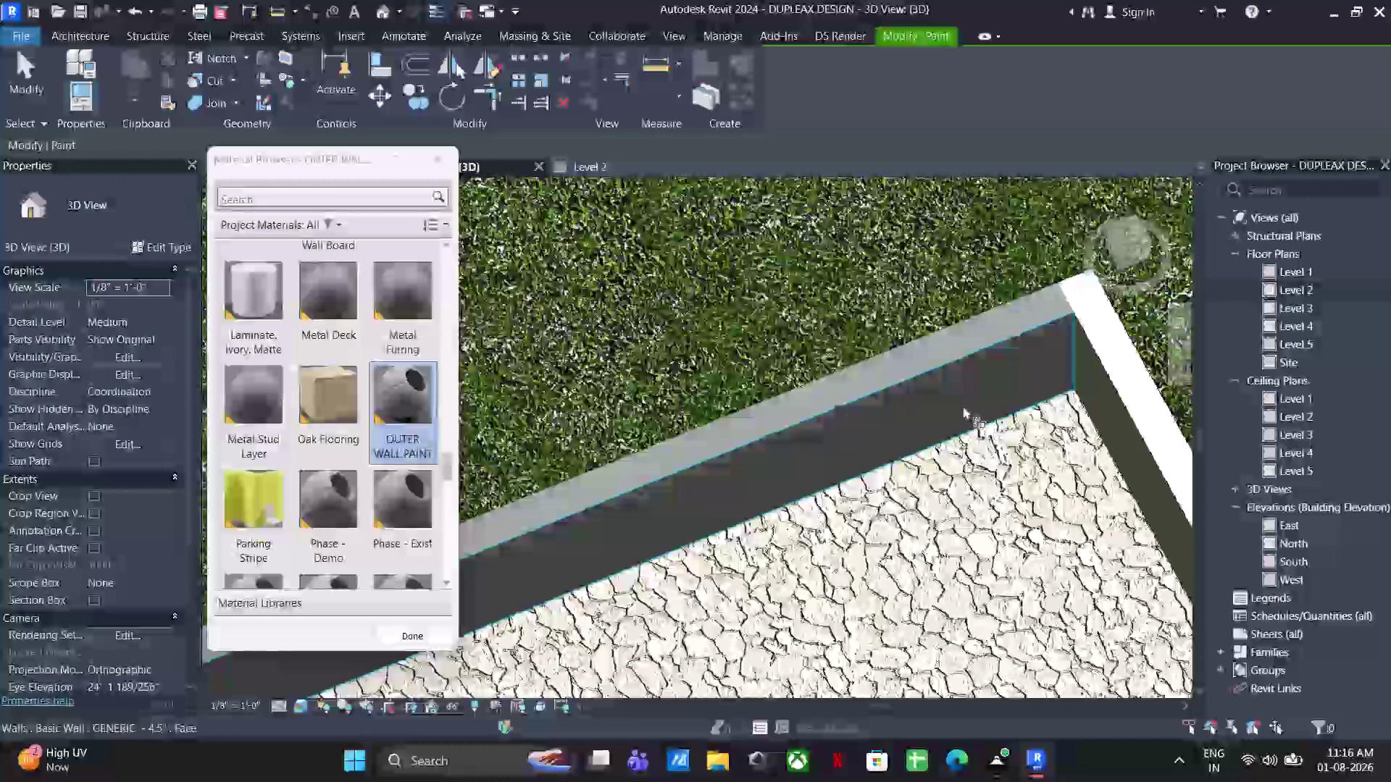
click(962, 406)
click(991, 334)
scroll(down, 3)
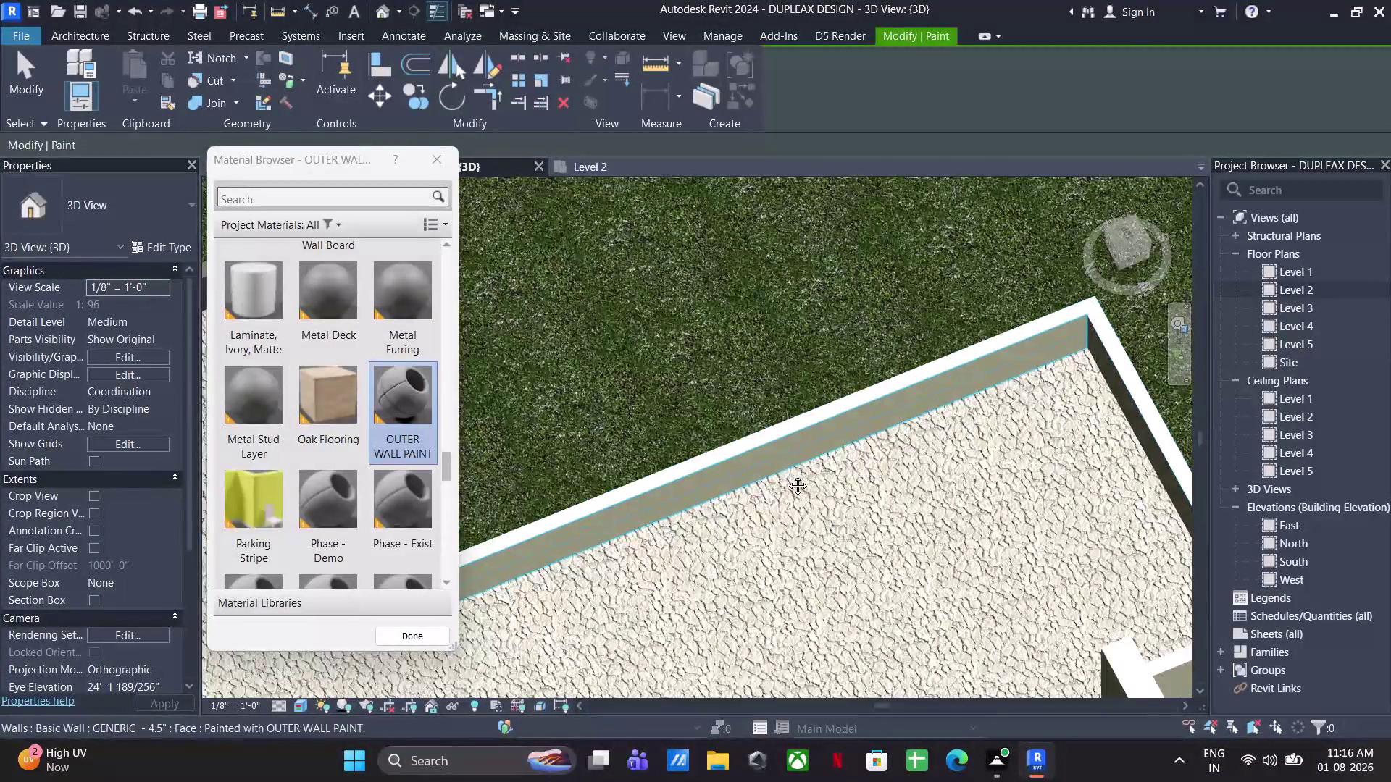
middle_drag(787, 476, 1288, 239)
scroll(up, 3)
click(947, 364)
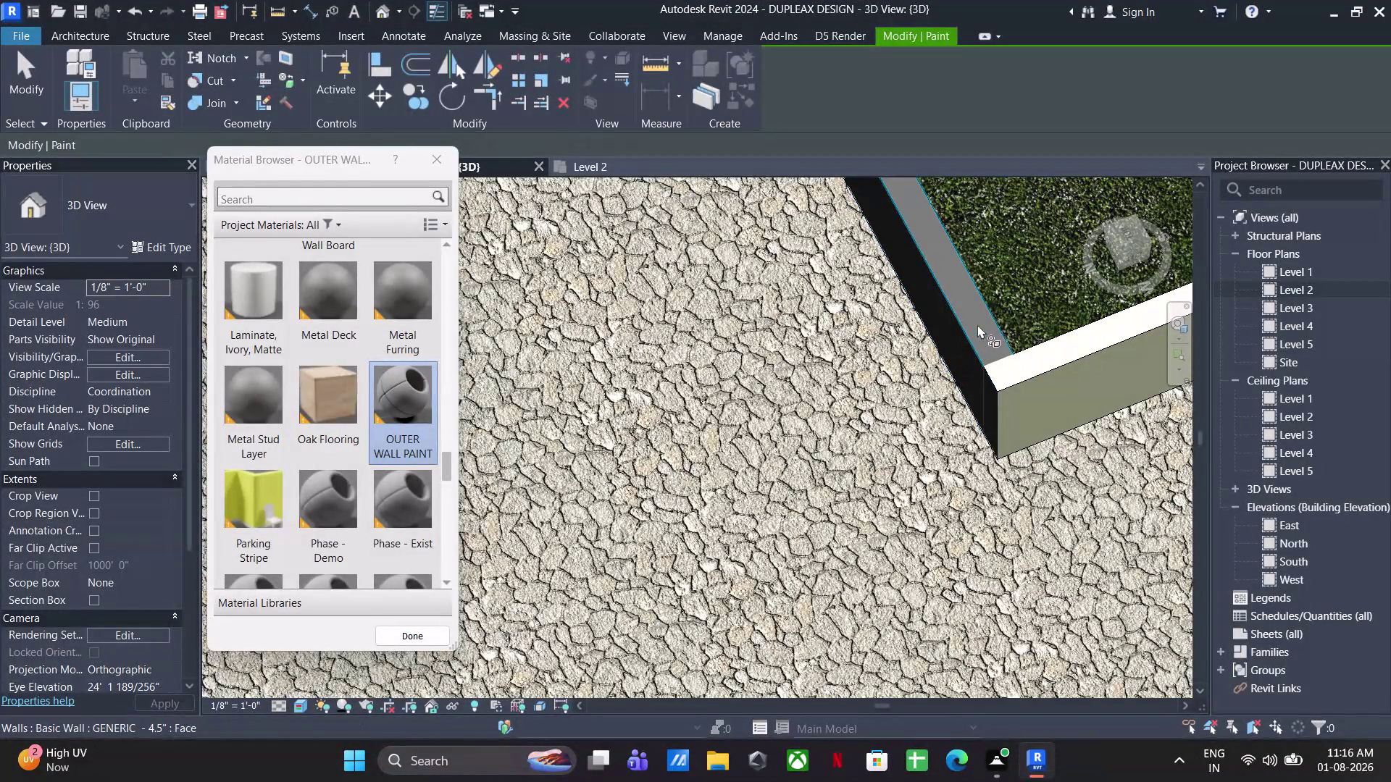
click(982, 322)
click(954, 357)
scroll(down, 3)
middle_drag(954, 344, 1160, 781)
scroll(down, 3)
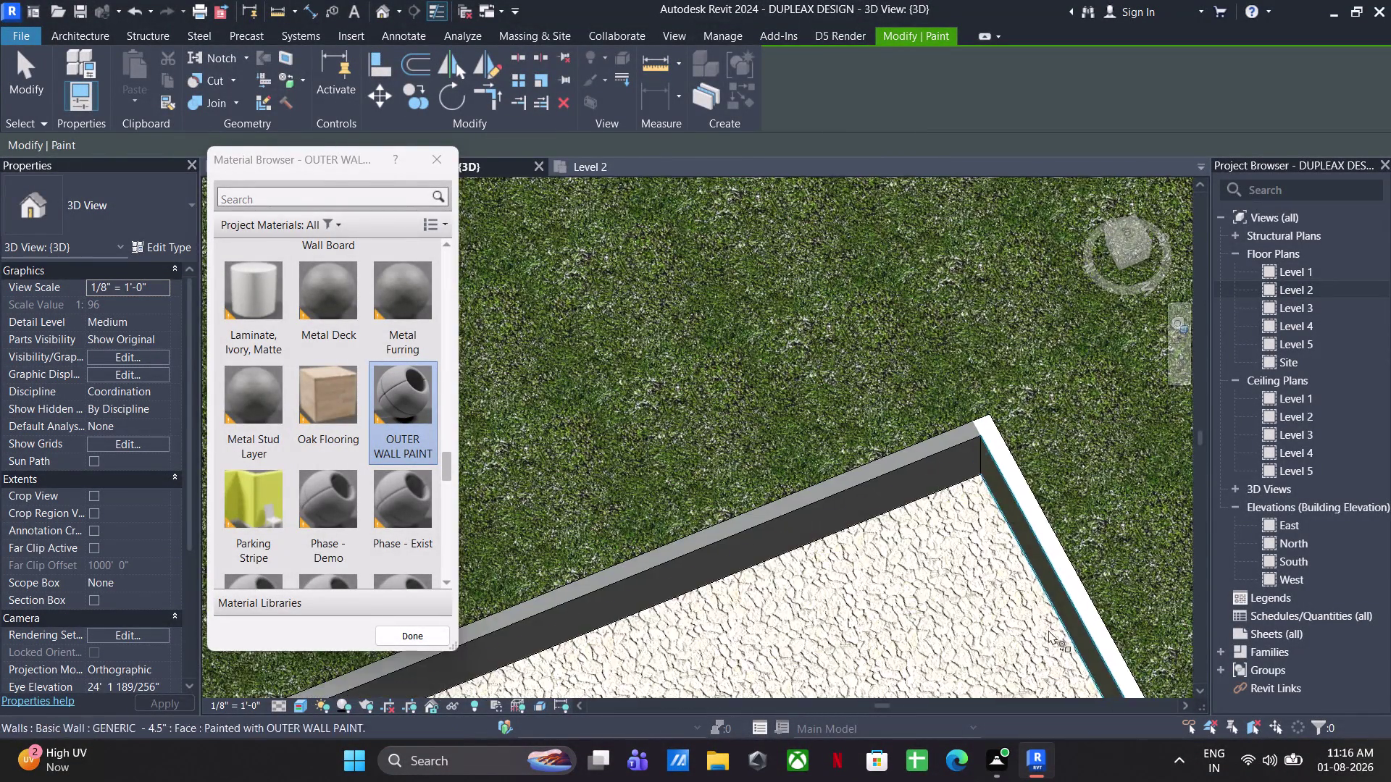
scroll(up, 3)
click(863, 387)
click(870, 340)
scroll(down, 3)
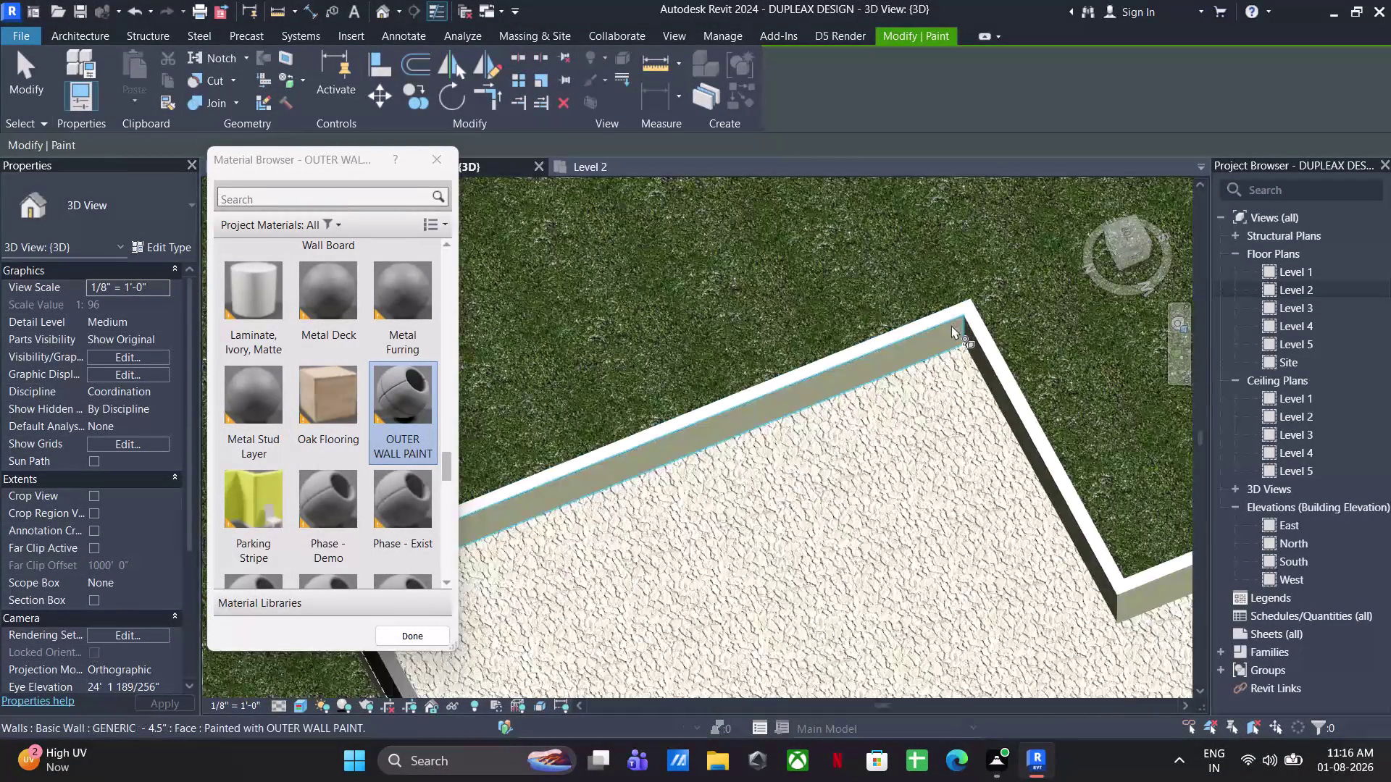
Paint the parapet corner faces and the parapet end face with OUTER WALL PAINT.
scroll(down, 3)
middle_drag(820, 449, 939, 317)
scroll(up, 3)
scroll(down, 3)
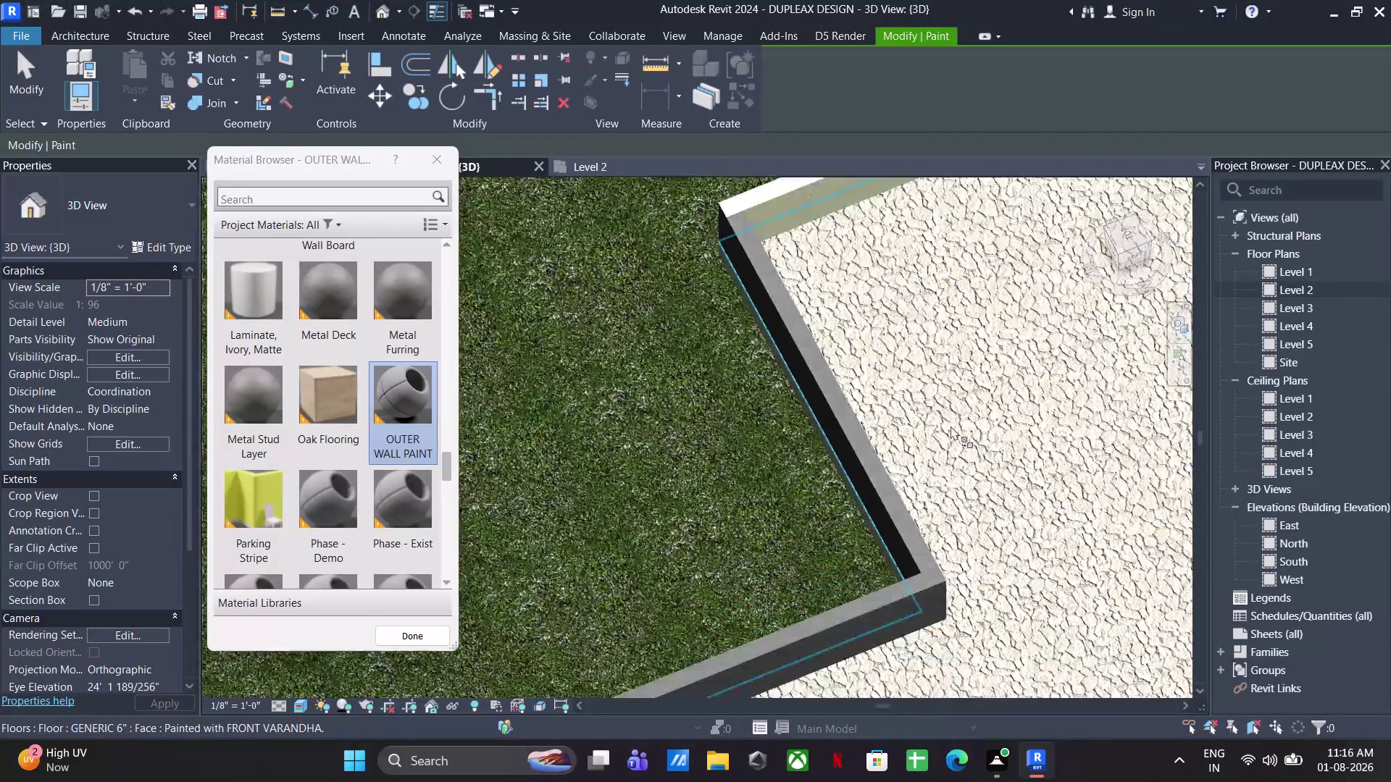
scroll(down, 3)
middle_drag(925, 547, 735, 457)
scroll(down, 3)
middle_drag(859, 341, 527, 466)
scroll(up, 3)
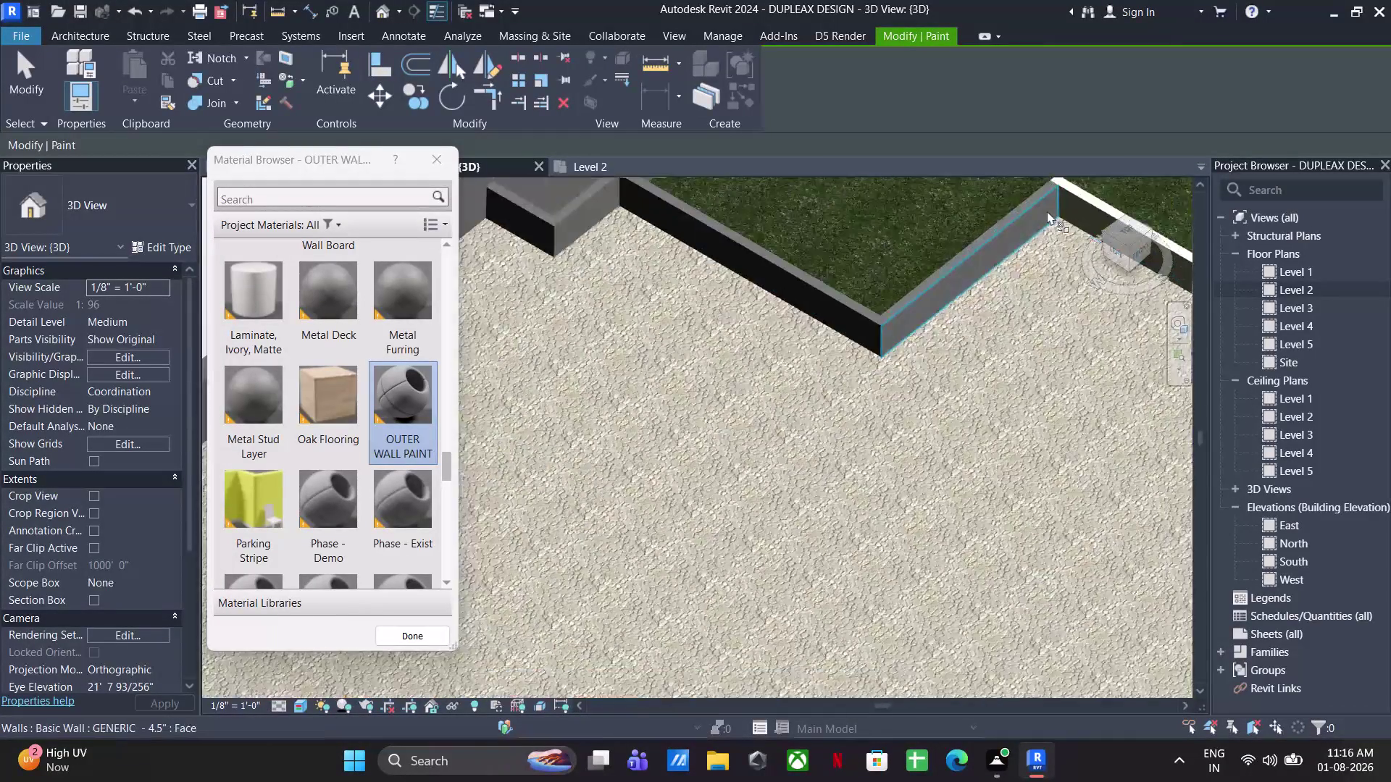
scroll(up, 3)
click(908, 341)
click(643, 494)
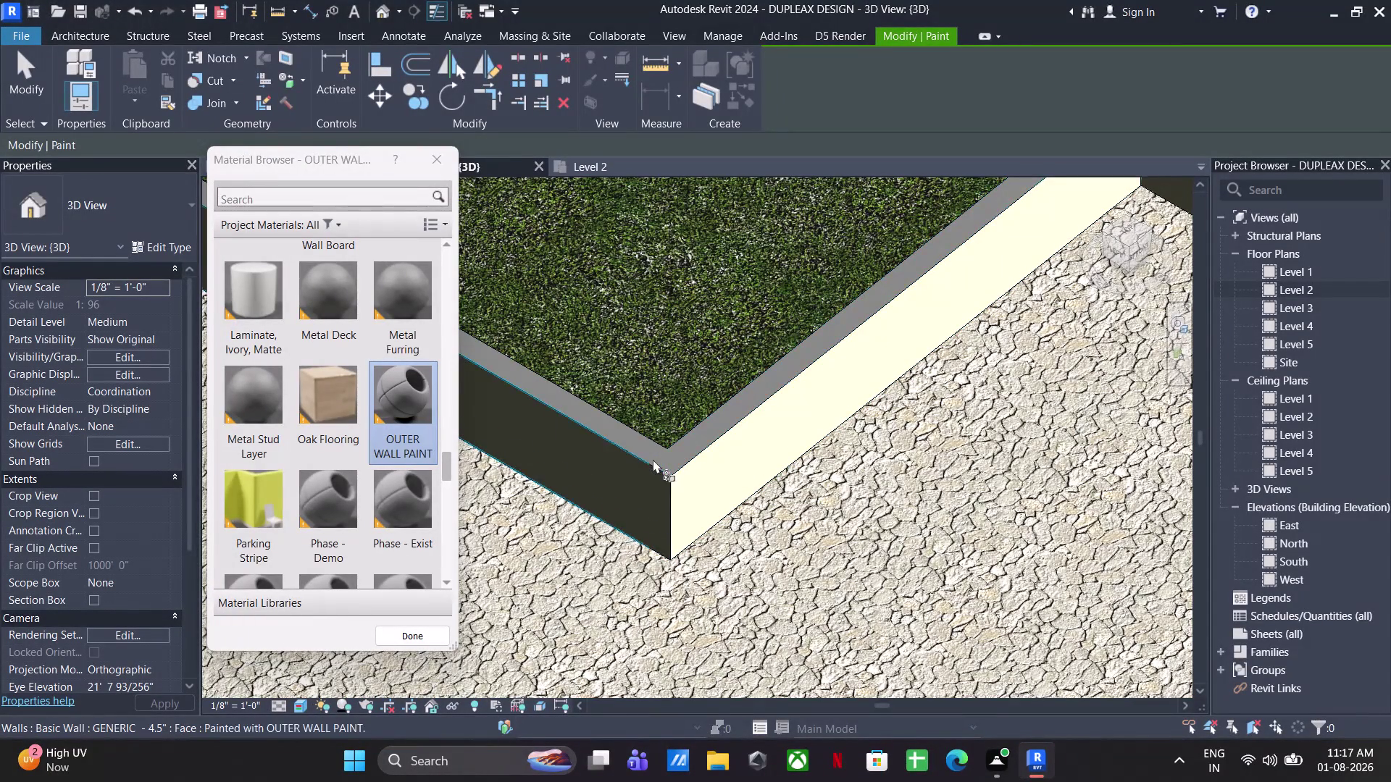
scroll(up, 3)
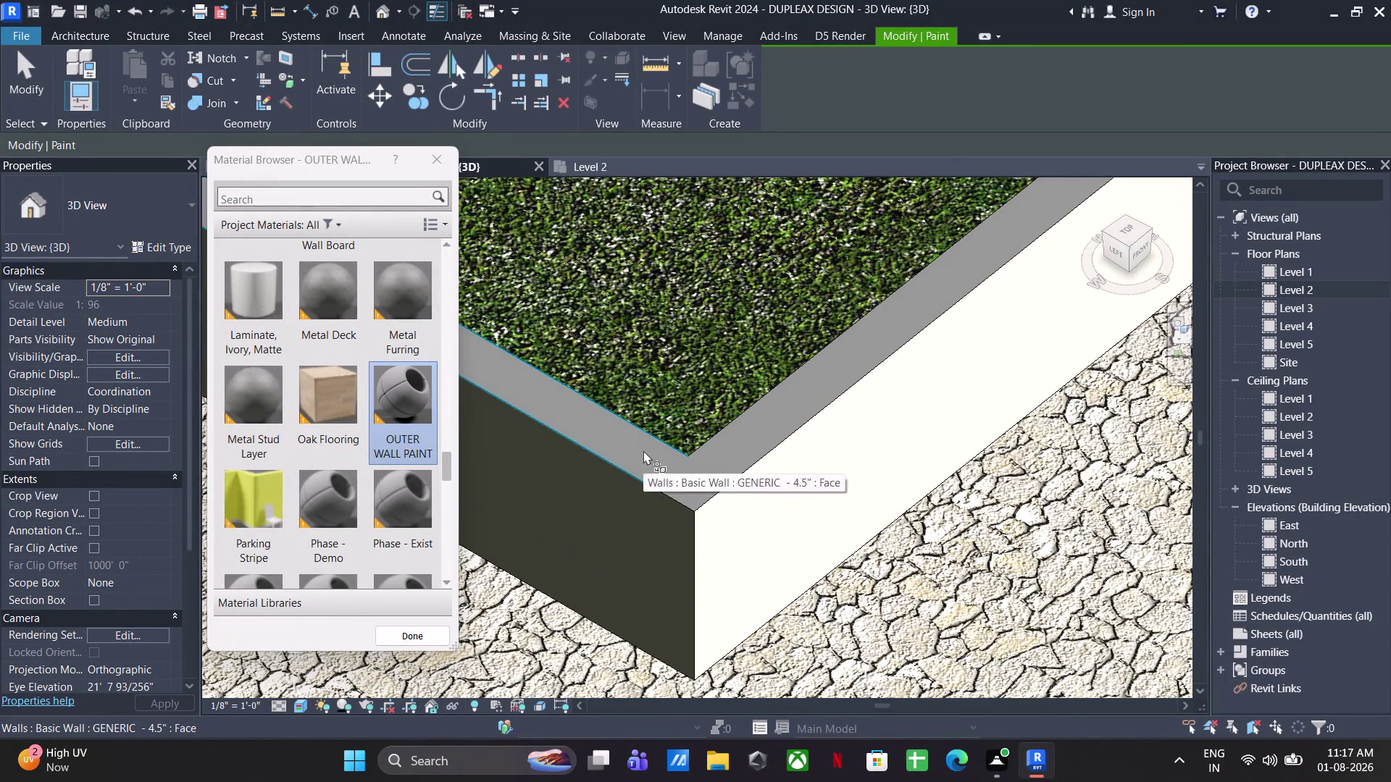
click(644, 450)
click(680, 474)
scroll(down, 3)
scroll(down, 3)
middle_drag(951, 352, 1146, 416)
scroll(down, 3)
middle_drag(1146, 416, 1334, 463)
scroll(up, 3)
click(1079, 433)
click(1033, 445)
scroll(up, 3)
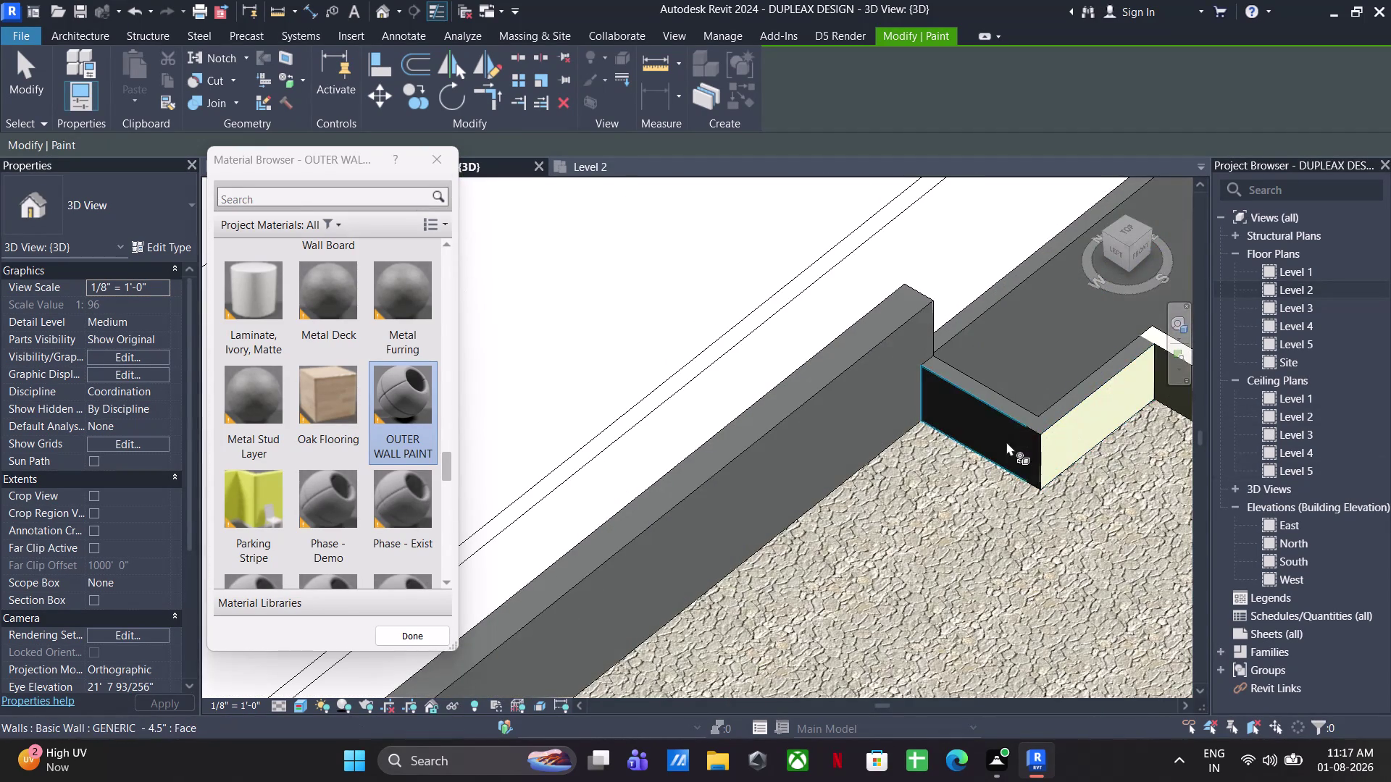
Apply OUTER WALL PAINT to the nearby wall faces and the long boundary wall.
scroll(up, 3)
click(1006, 442)
scroll(up, 3)
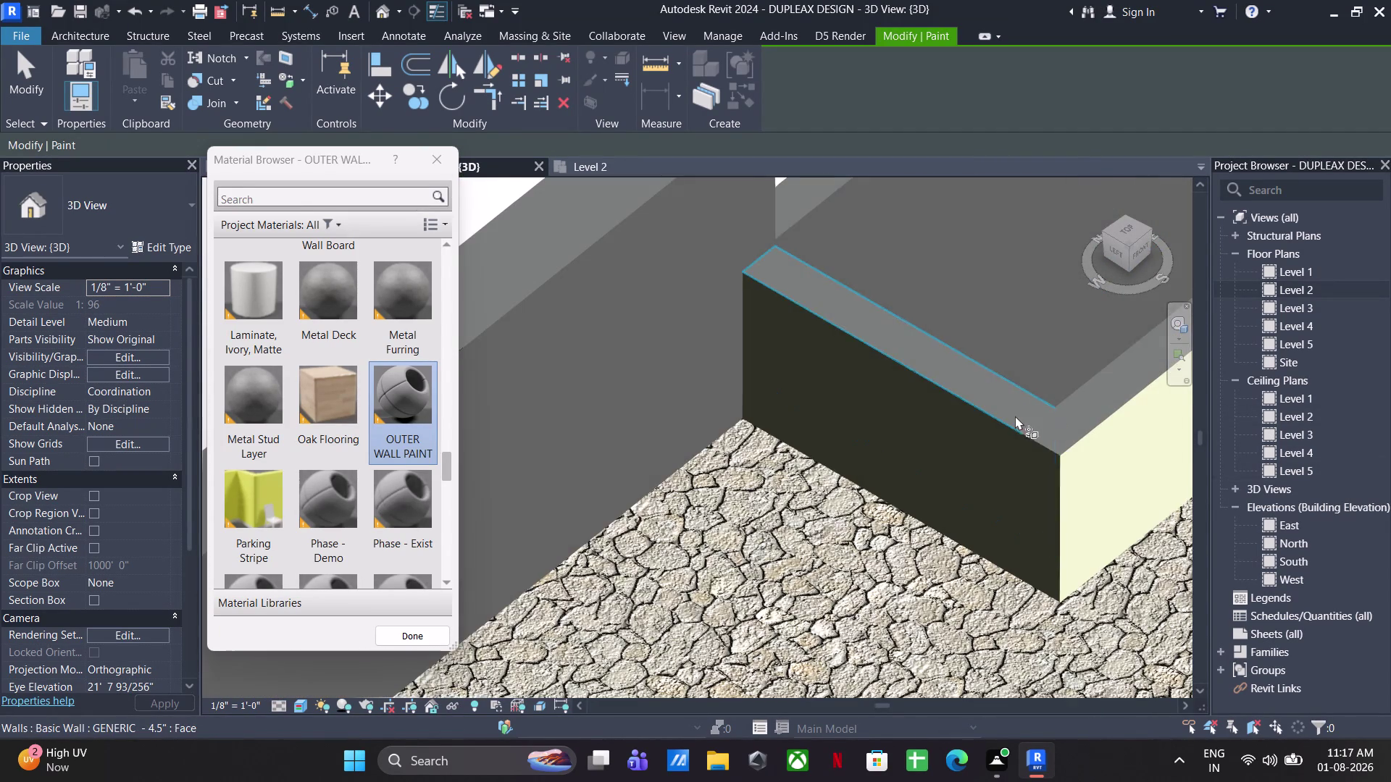
click(1015, 416)
click(1070, 424)
scroll(down, 3)
click(842, 436)
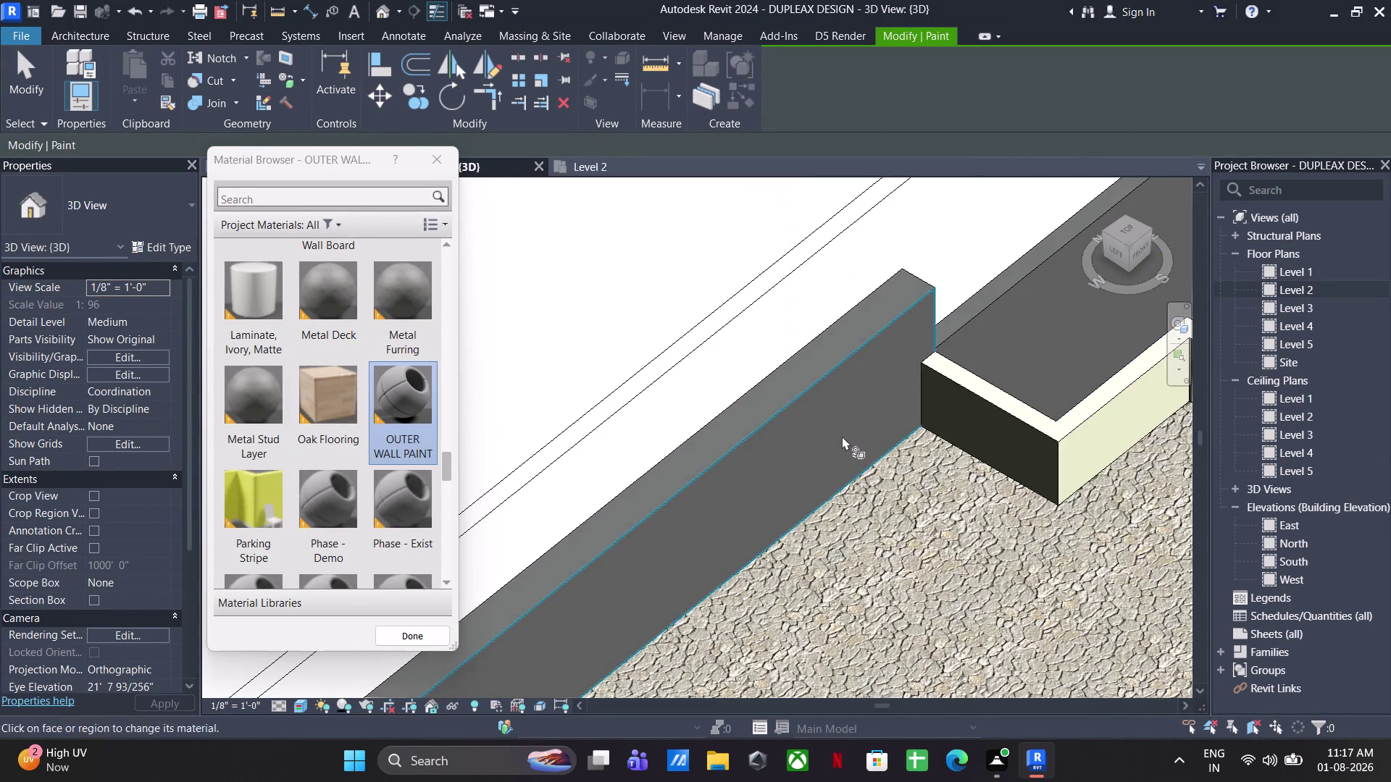
scroll(down, 3)
middle_drag(926, 385, 1076, 181)
scroll(up, 3)
click(703, 537)
scroll(down, 3)
Paint the roof parapet walls, an upper wall face and the short parapet end faces.
middle_drag(896, 556, 675, 508)
middle_drag(1024, 319, 342, 513)
middle_drag(745, 324, 298, 530)
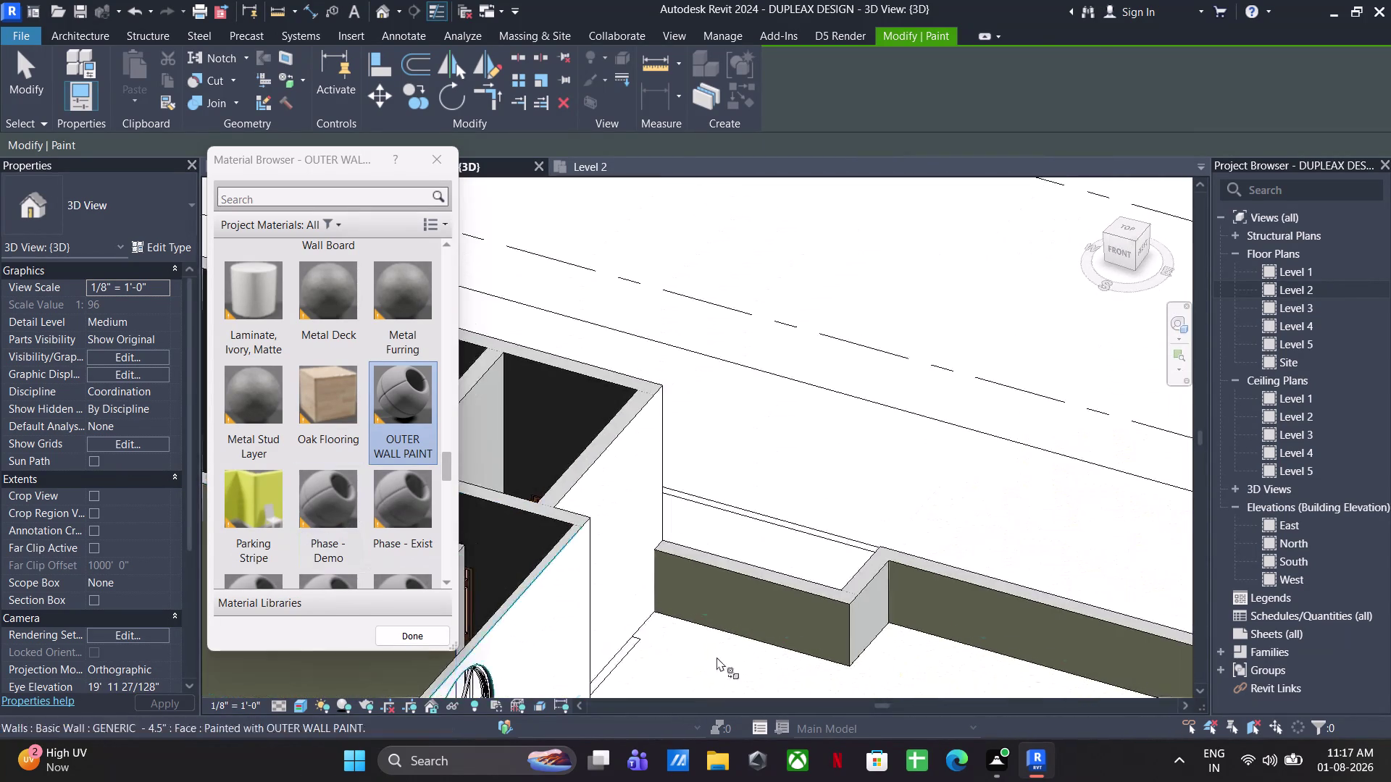
scroll(up, 3)
click(890, 610)
scroll(up, 3)
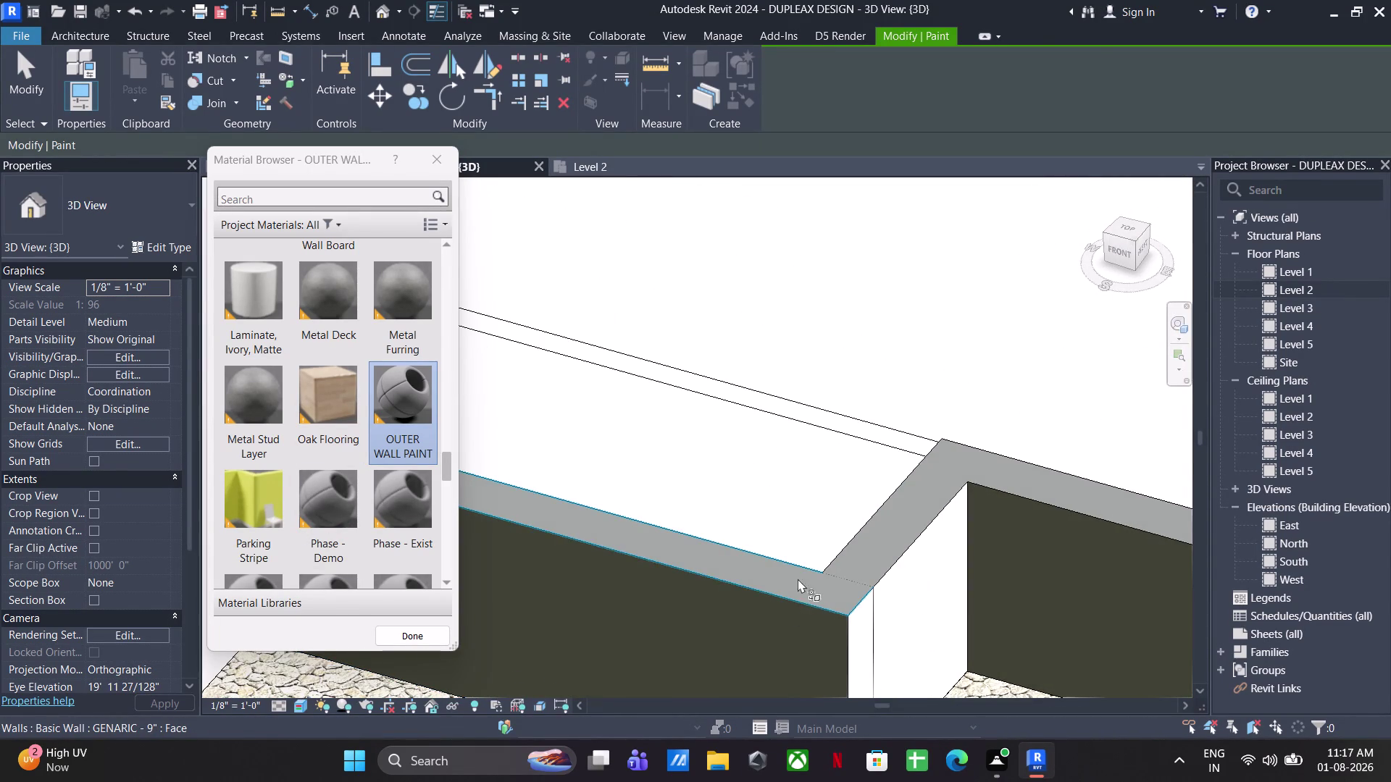
click(794, 576)
click(857, 552)
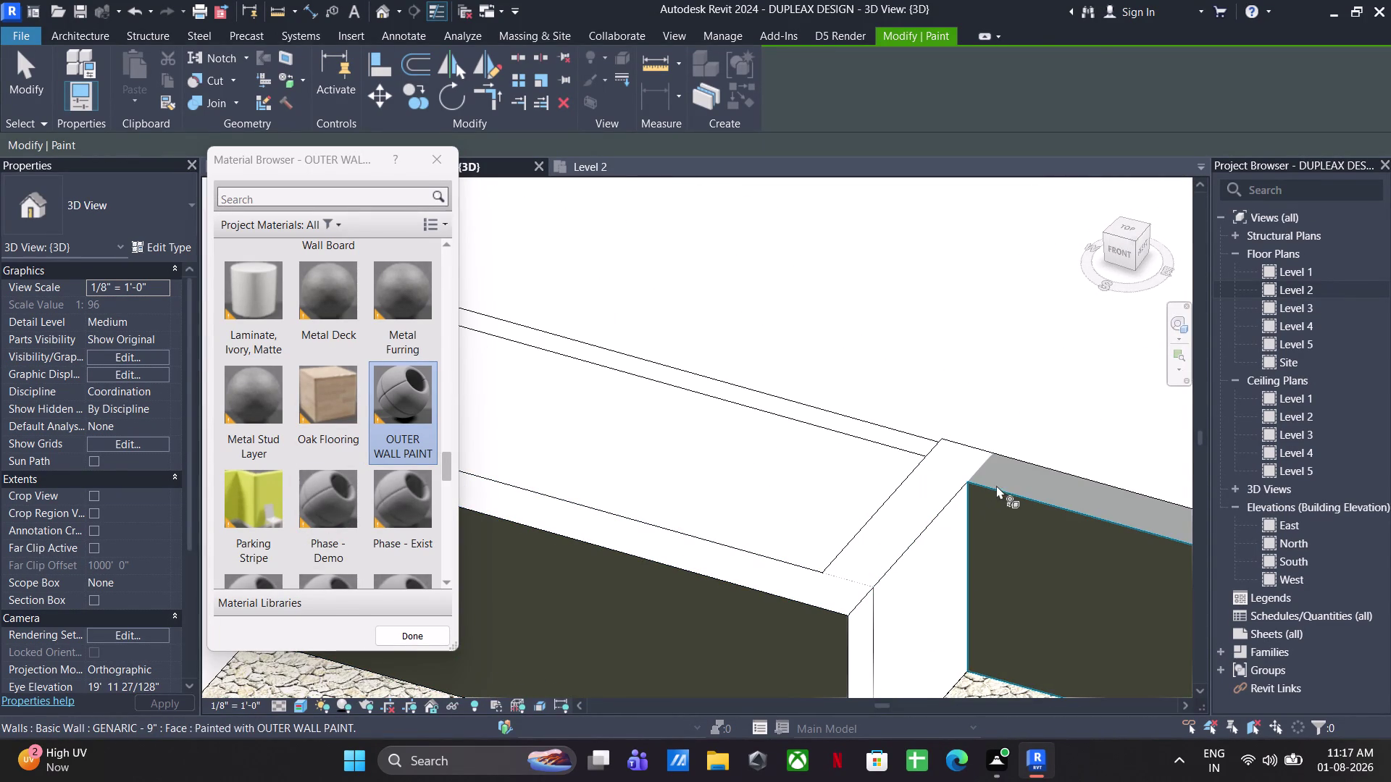
click(1007, 481)
scroll(down, 3)
scroll(down, 3)
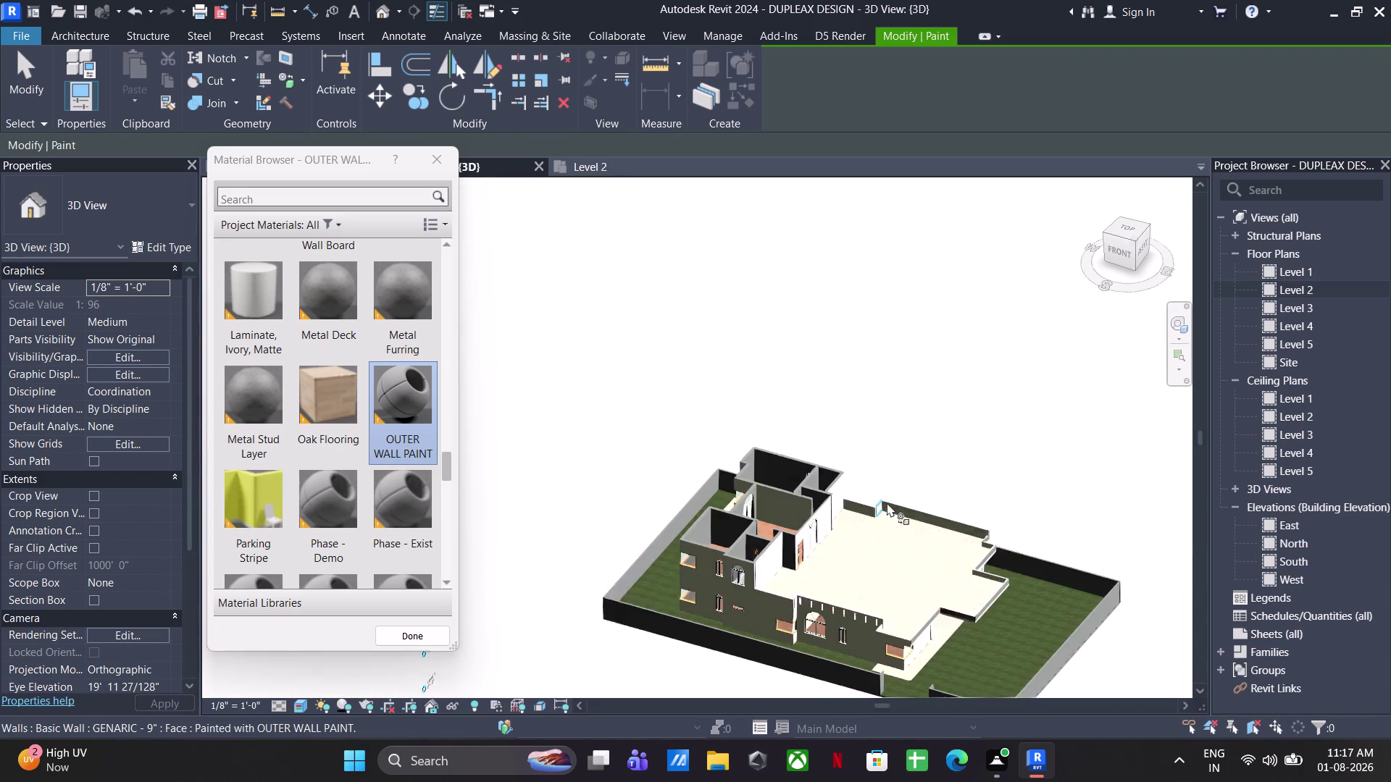
middle_drag(988, 596, 842, 481)
scroll(up, 3)
scroll(down, 3)
scroll(up, 3)
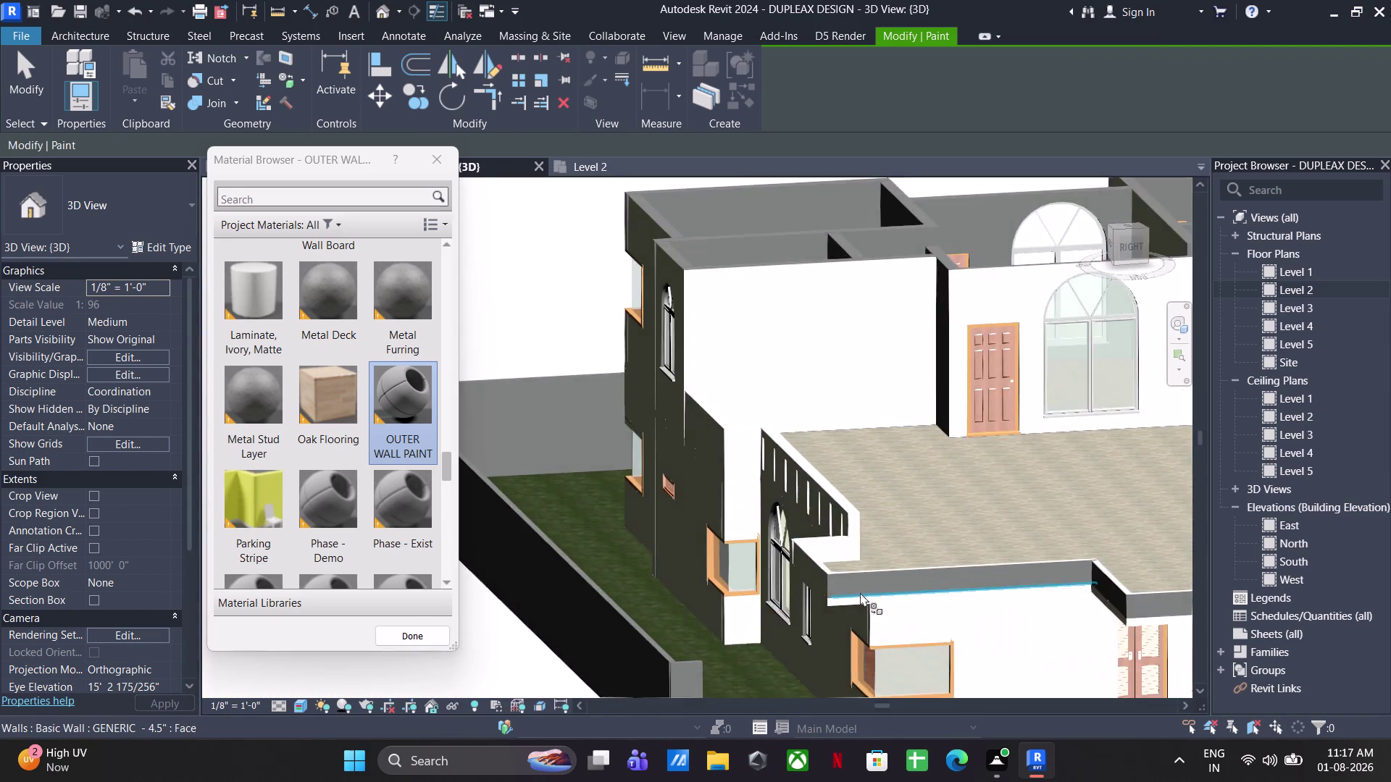
scroll(up, 3)
click(862, 576)
scroll(down, 3)
middle_drag(891, 596, 692, 546)
scroll(up, 3)
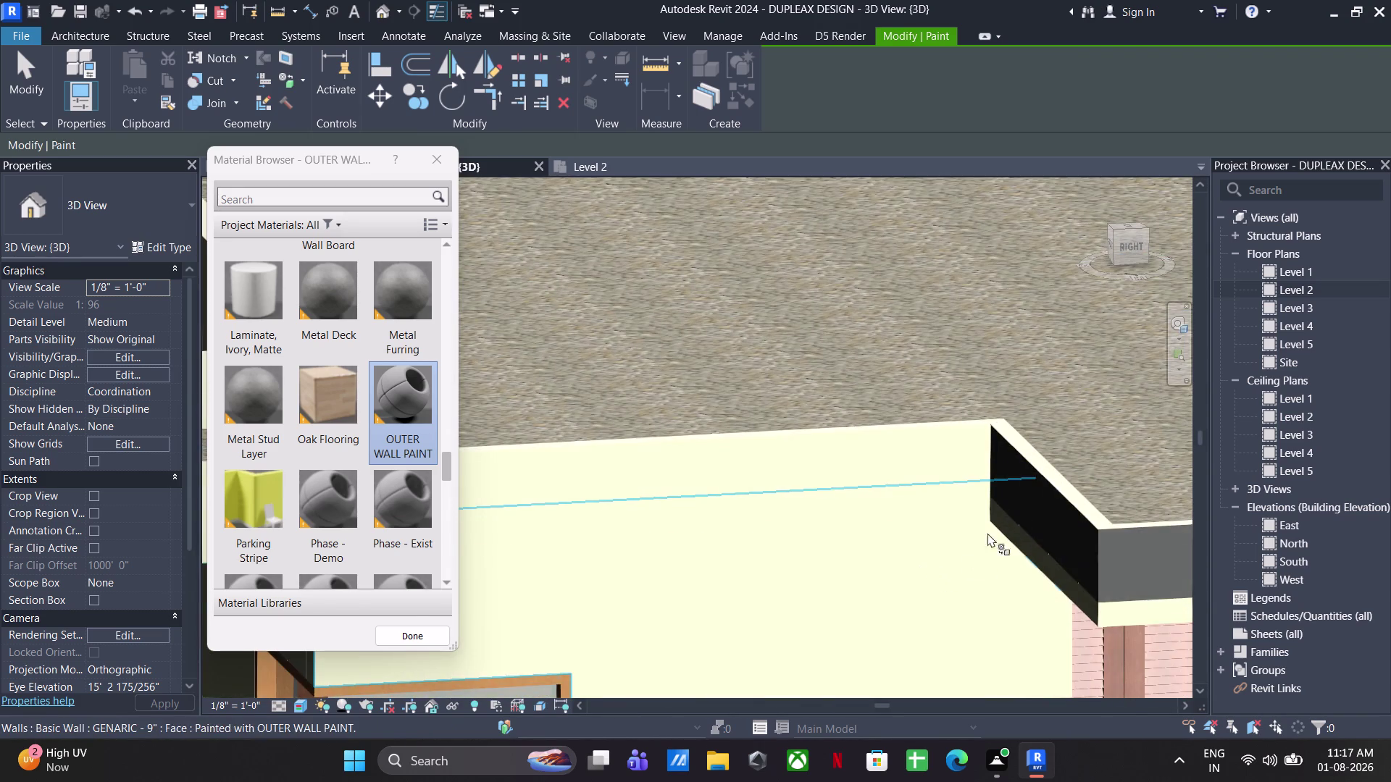
click(1033, 497)
click(1120, 575)
Paint the far parapet's corner, long face, small end face and return faces.
scroll(down, 3)
middle_drag(1070, 536, 426, 522)
middle_drag(689, 535, 507, 566)
middle_drag(654, 539, 1107, 438)
scroll(up, 3)
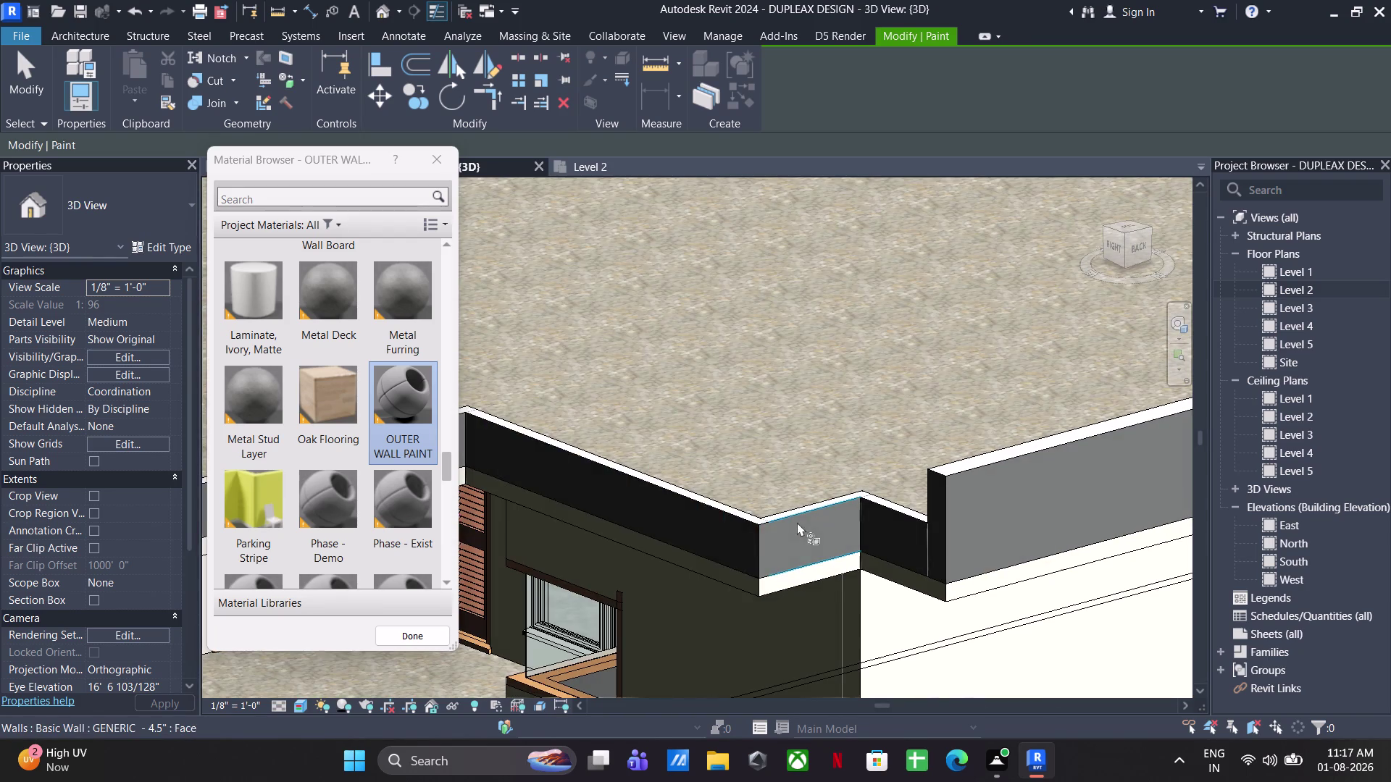
click(734, 535)
scroll(down, 3)
middle_drag(778, 521, 801, 514)
click(520, 470)
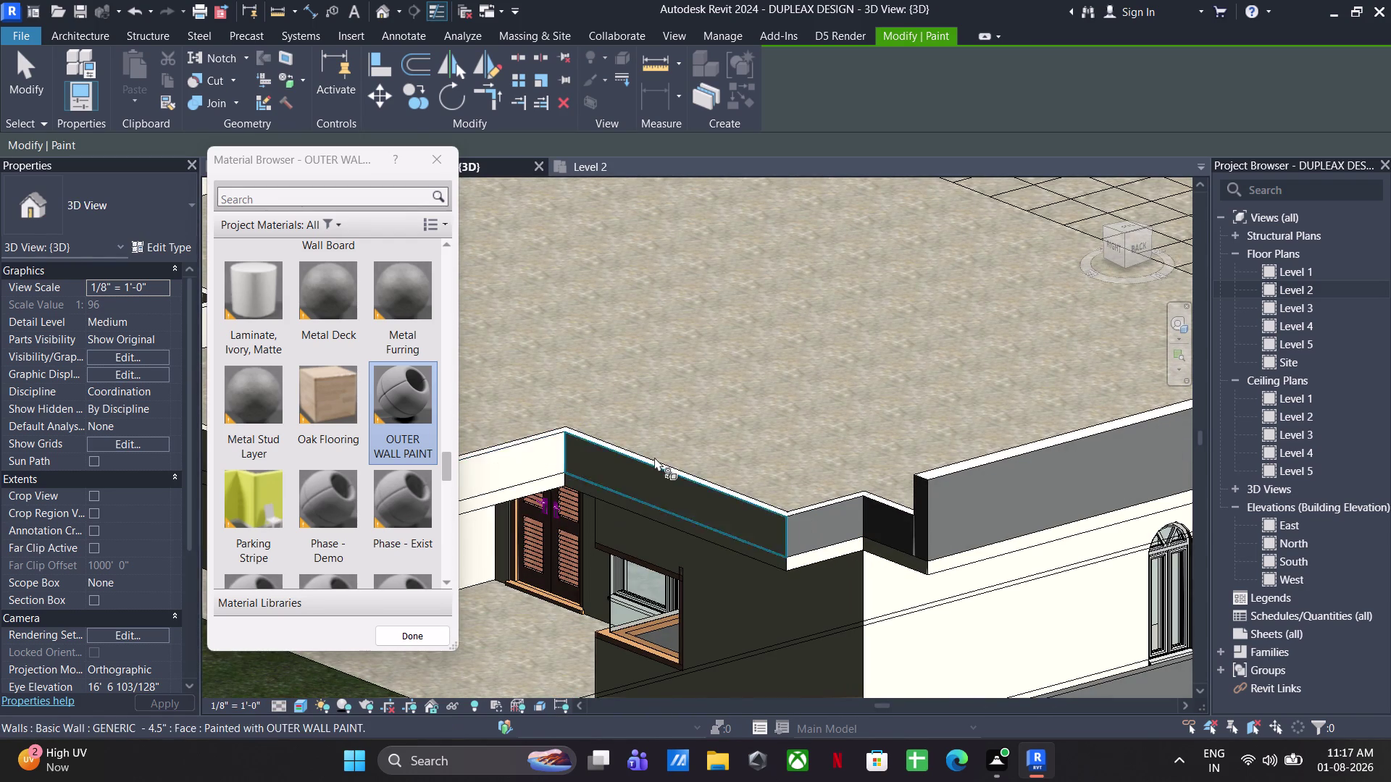
scroll(down, 3)
middle_drag(798, 486, 630, 491)
scroll(up, 3)
click(609, 509)
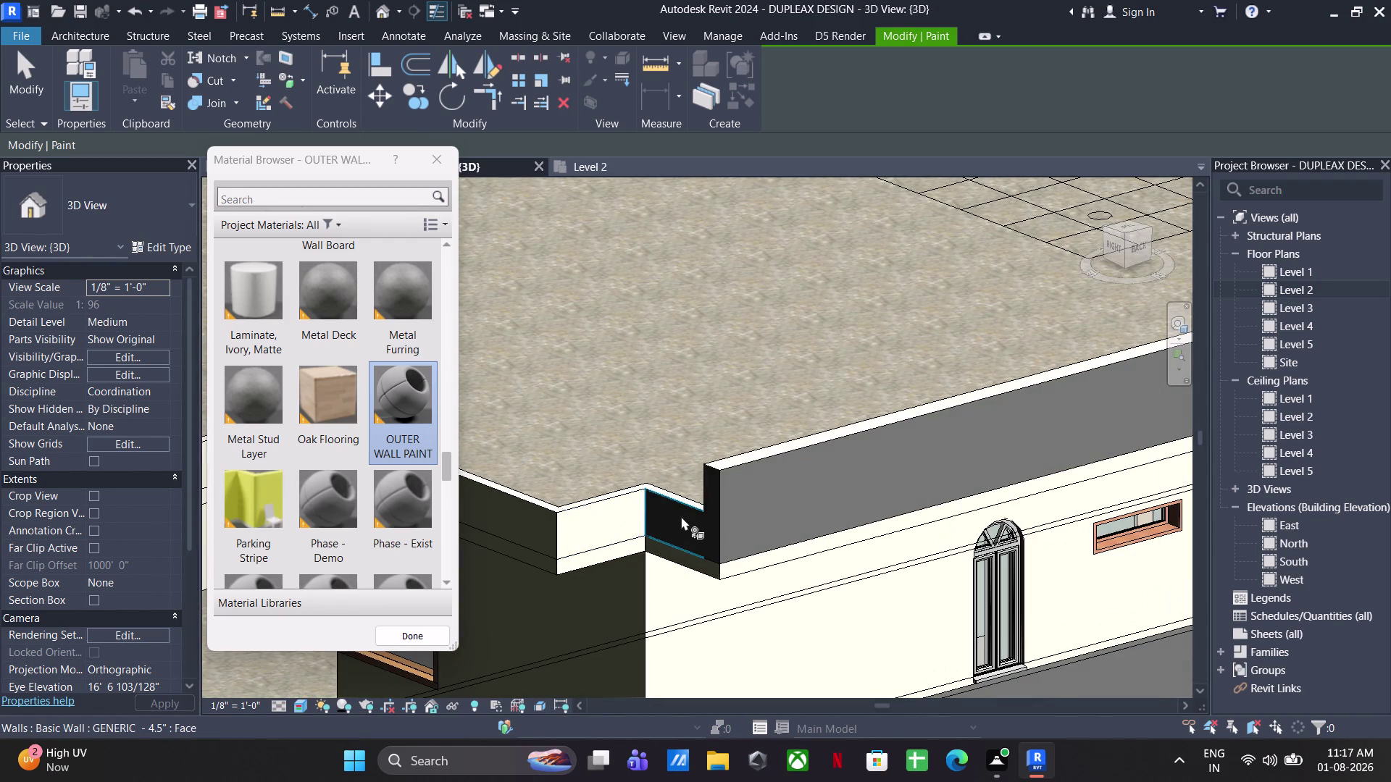
click(699, 528)
click(753, 495)
scroll(down, 3)
Paint the front upper wall and the last remaining wall face, then end painting.
middle_drag(985, 501, 693, 522)
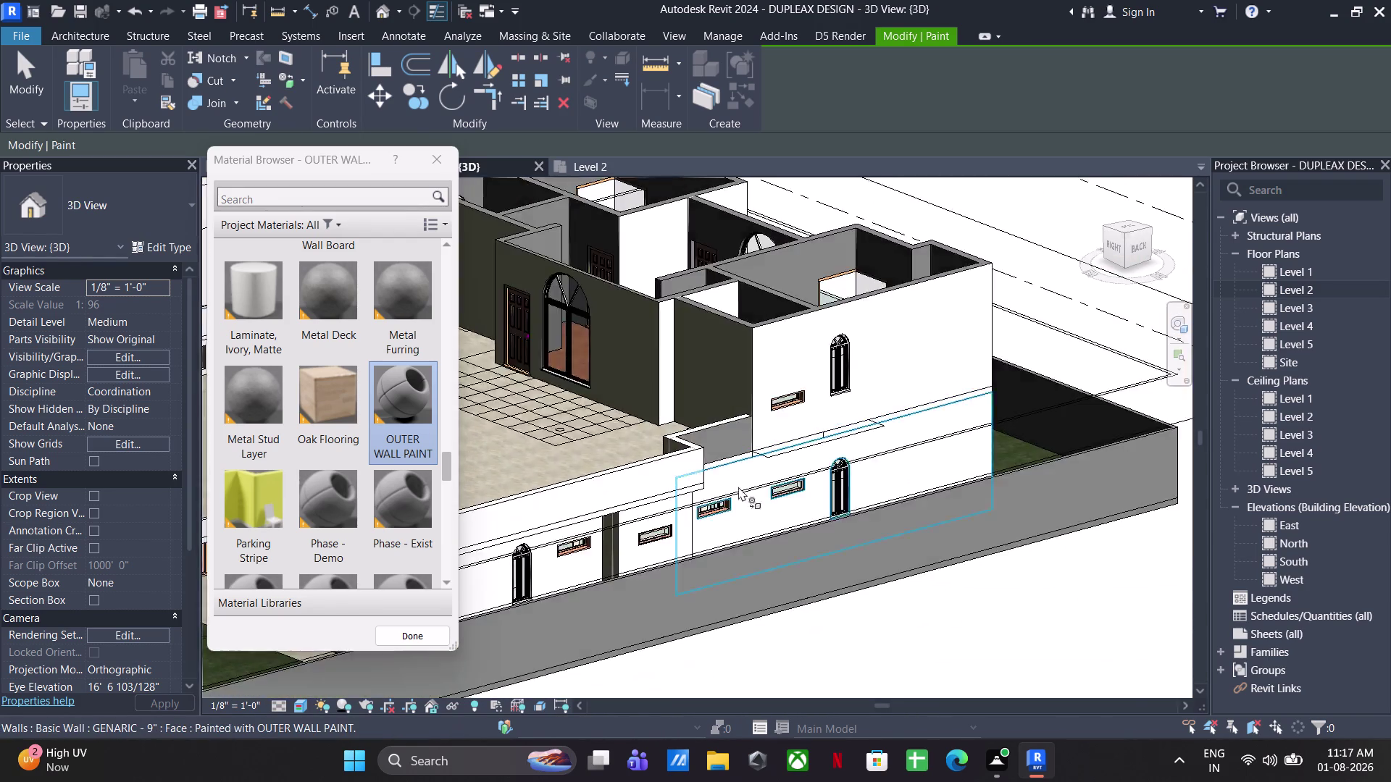
scroll(up, 3)
click(669, 458)
middle_drag(674, 459, 985, 401)
middle_drag(963, 444, 811, 484)
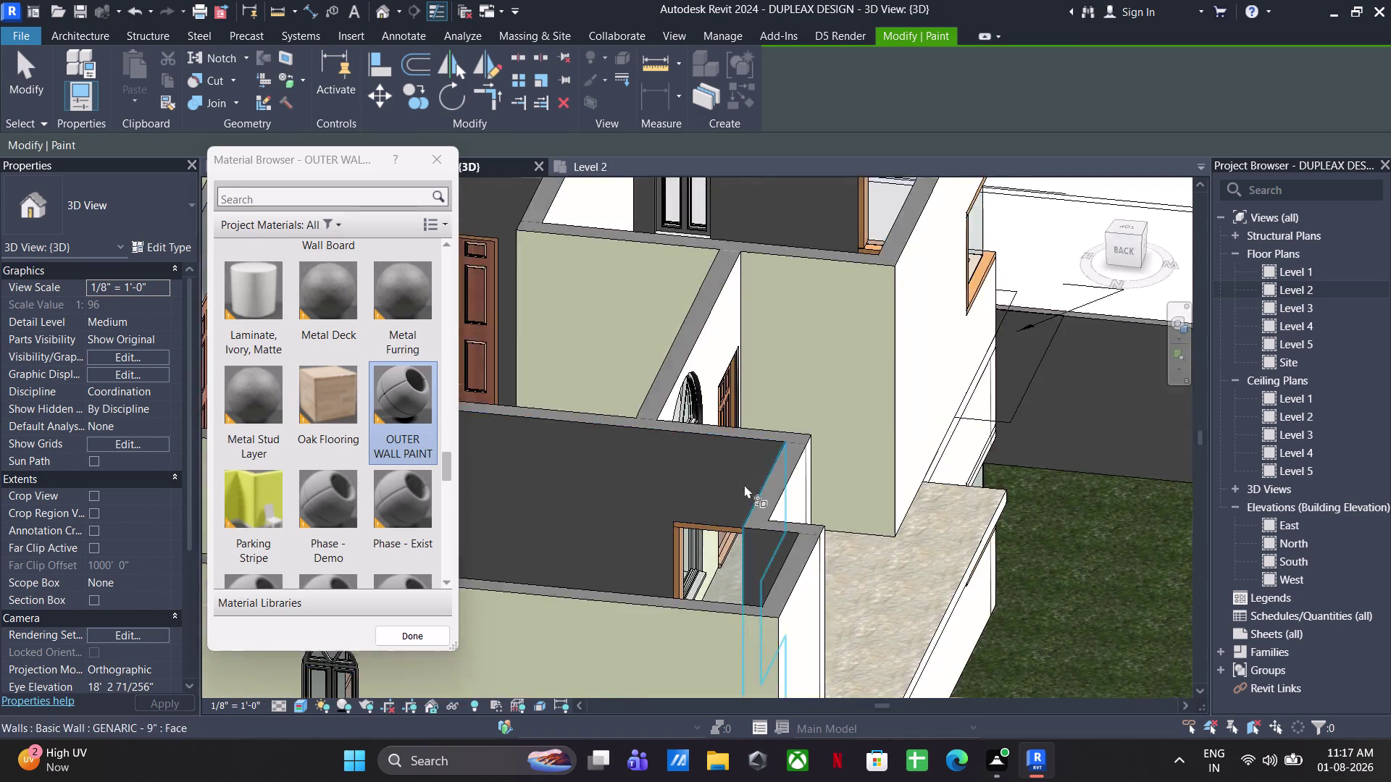
middle_drag(742, 485, 1390, 284)
middle_drag(716, 510, 926, 427)
scroll(up, 3)
click(618, 502)
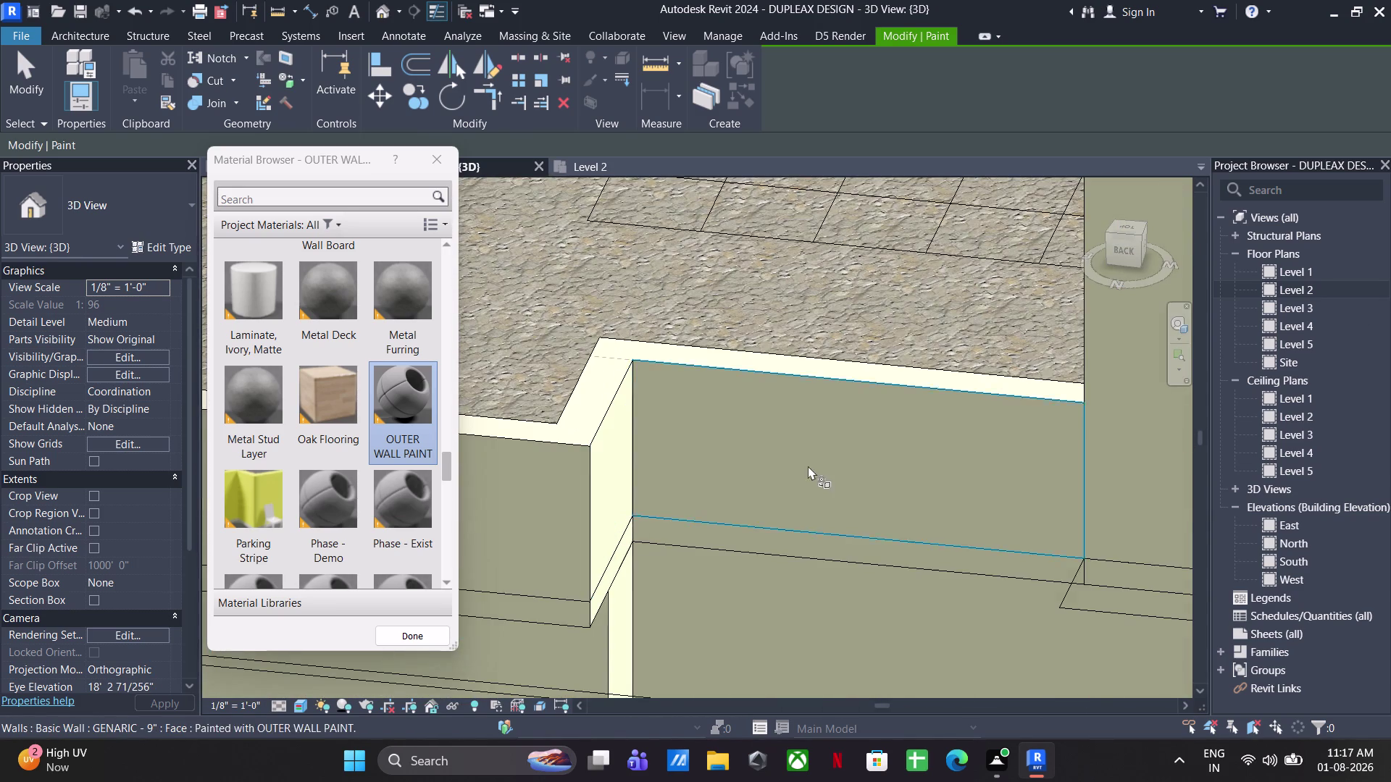
scroll(down, 3)
key(Escape)
Exit Paint and orbit around to inspect the painted house from the front.
key(Escape)
scroll(down, 3)
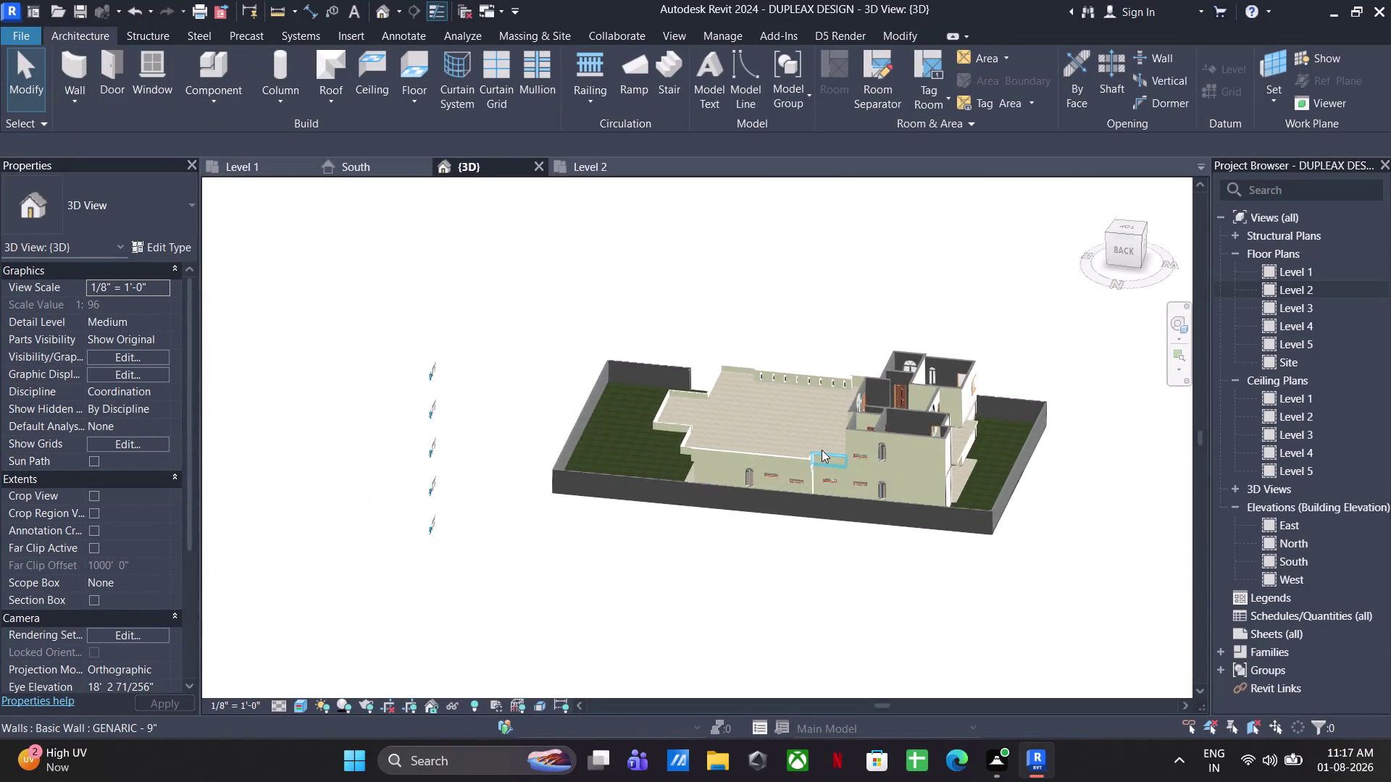
middle_drag(811, 454, 1309, 435)
scroll(up, 3)
middle_drag(849, 366, 882, 412)
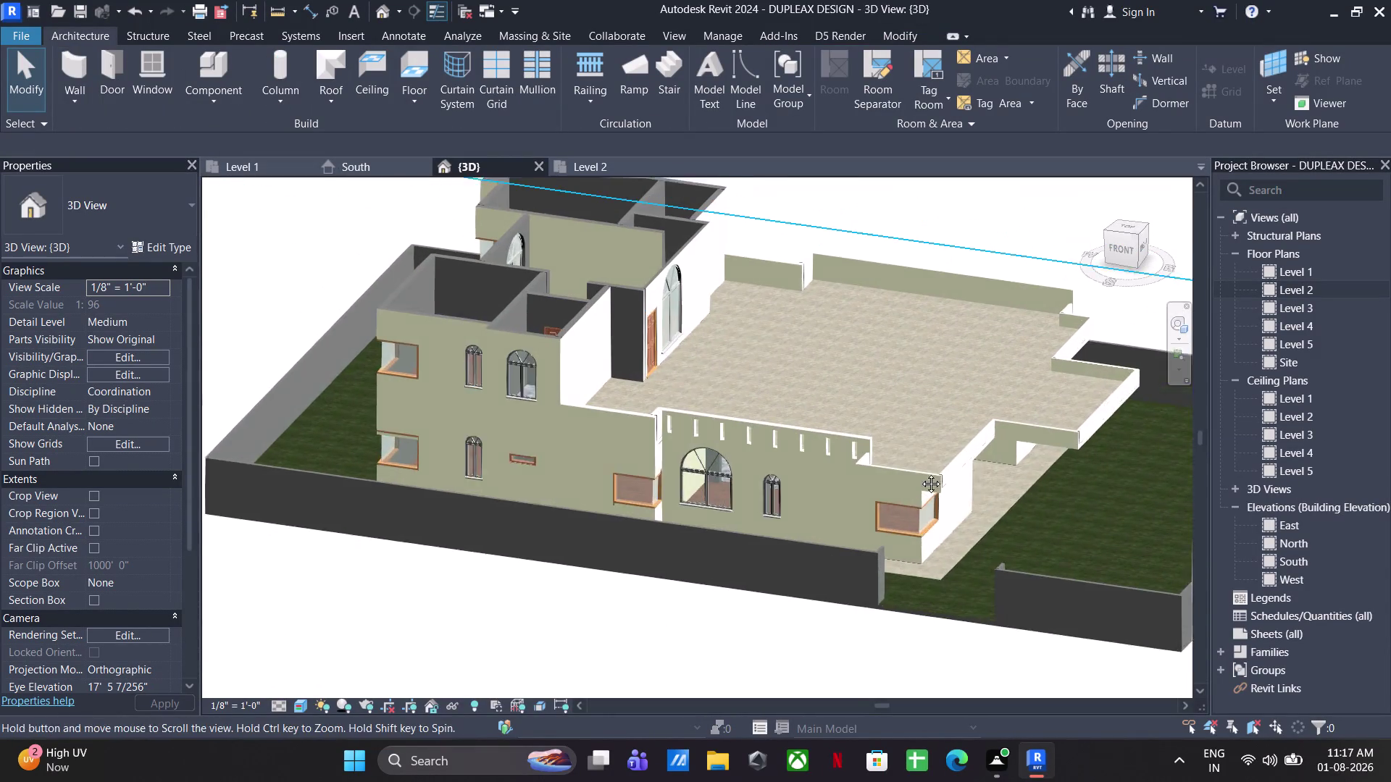
middle_drag(881, 412, 934, 494)
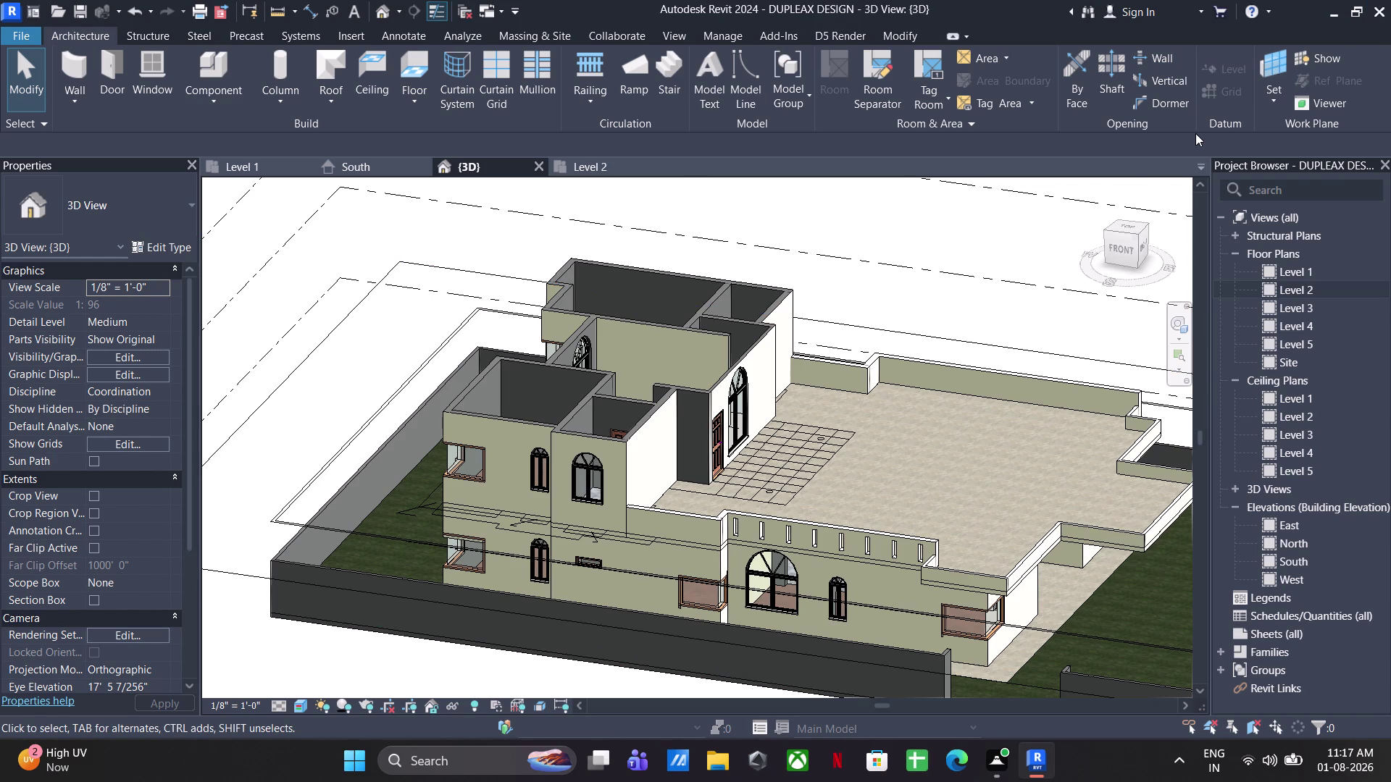
Open the Level 3 plan, set its underlay base to Level 2, and start a Floor.
double_click(1306, 304)
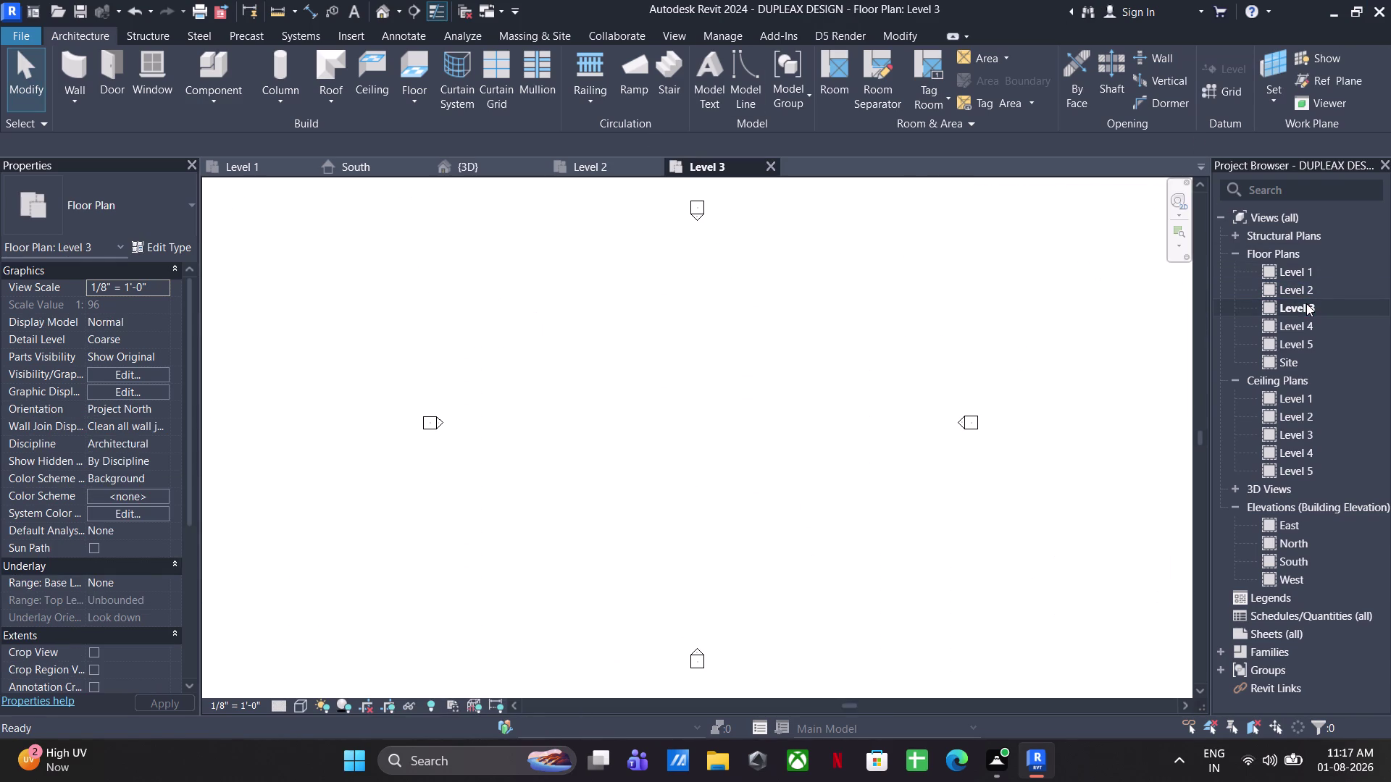
click(155, 589)
click(161, 576)
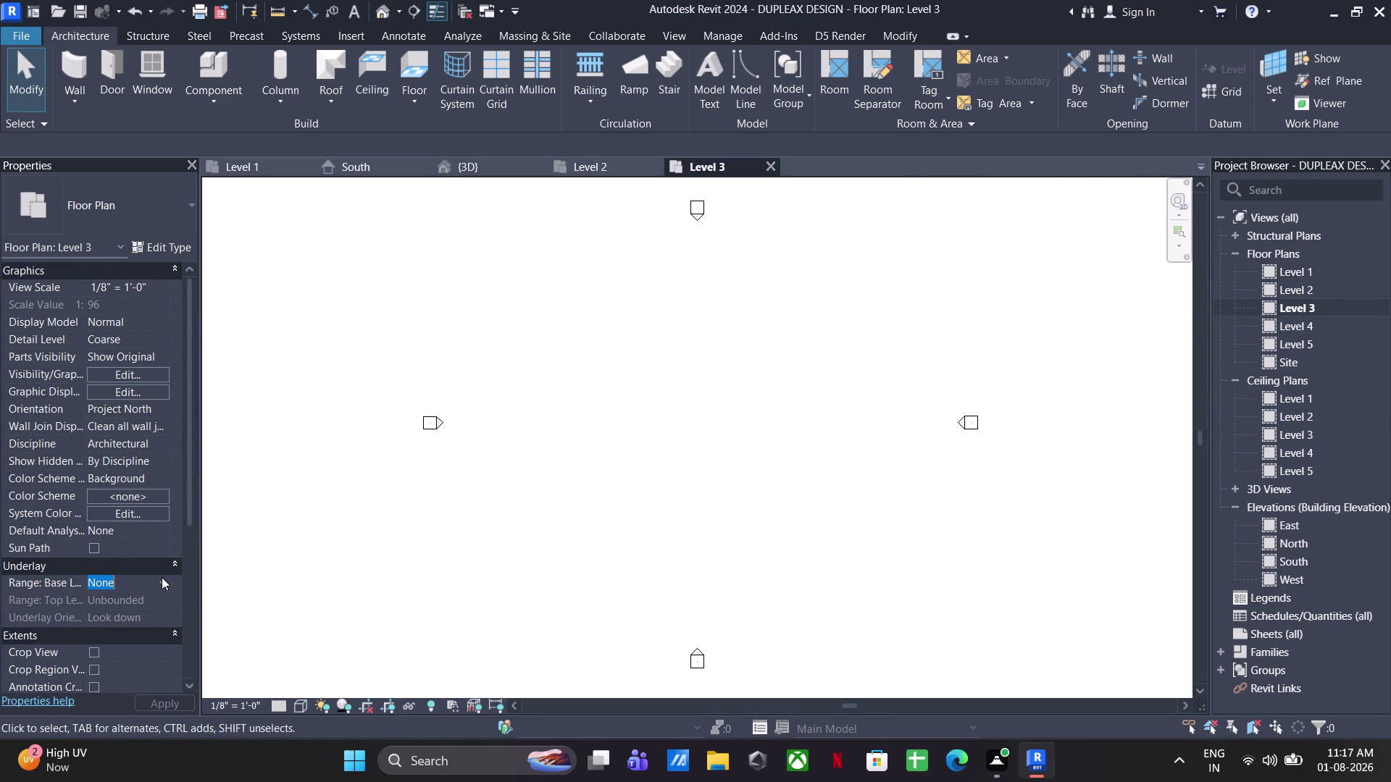
click(109, 630)
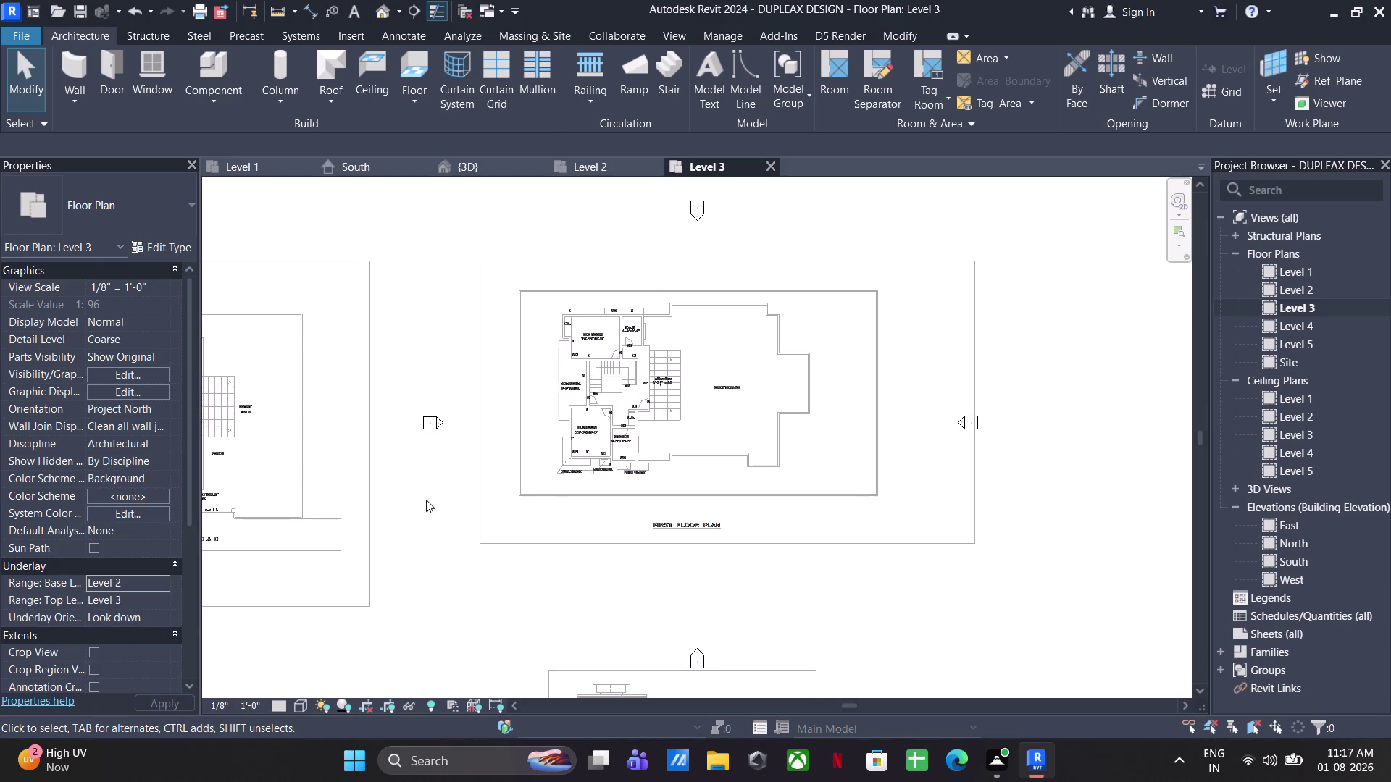
middle_drag(426, 499, 398, 481)
click(420, 62)
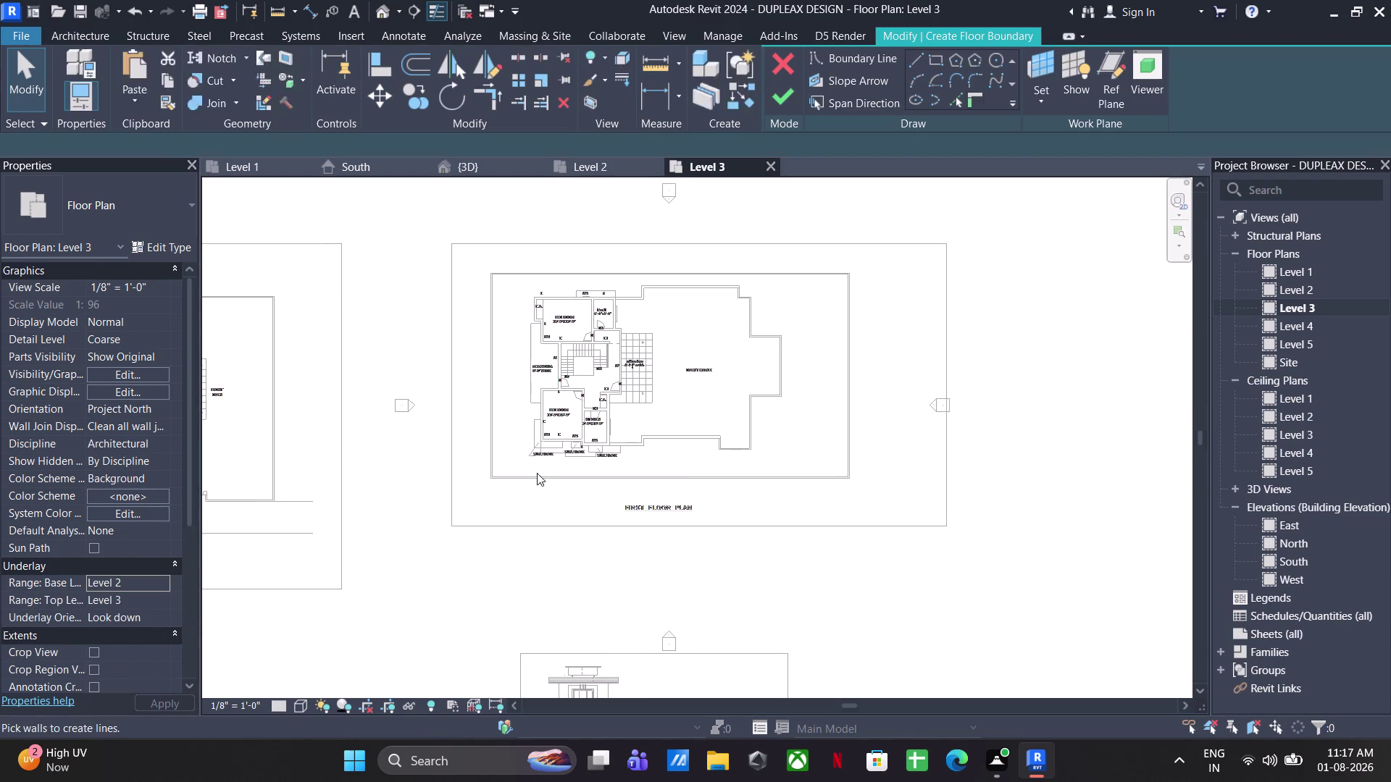
Sketch the Level 3 floor boundary lines along the bedroom walls.
scroll(up, 3)
scroll(up, 3)
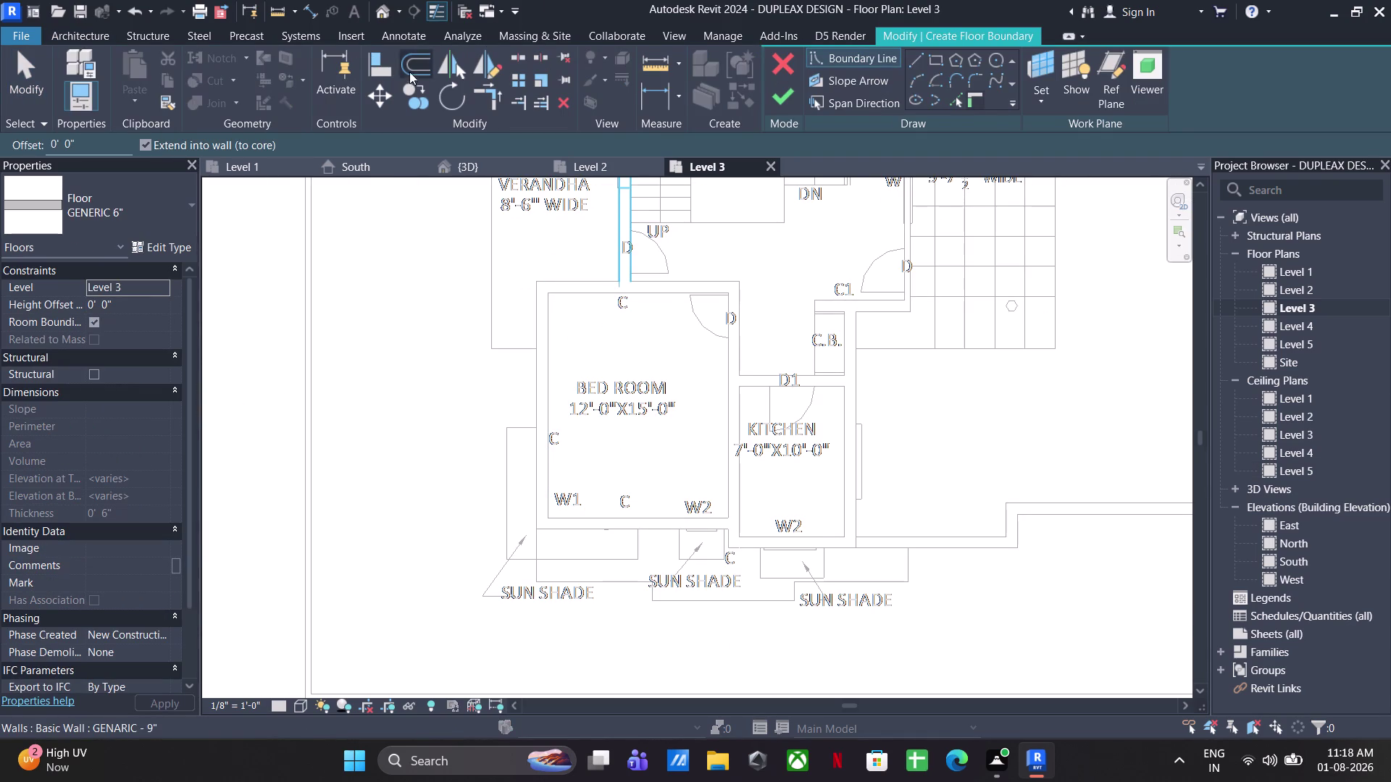
click(919, 55)
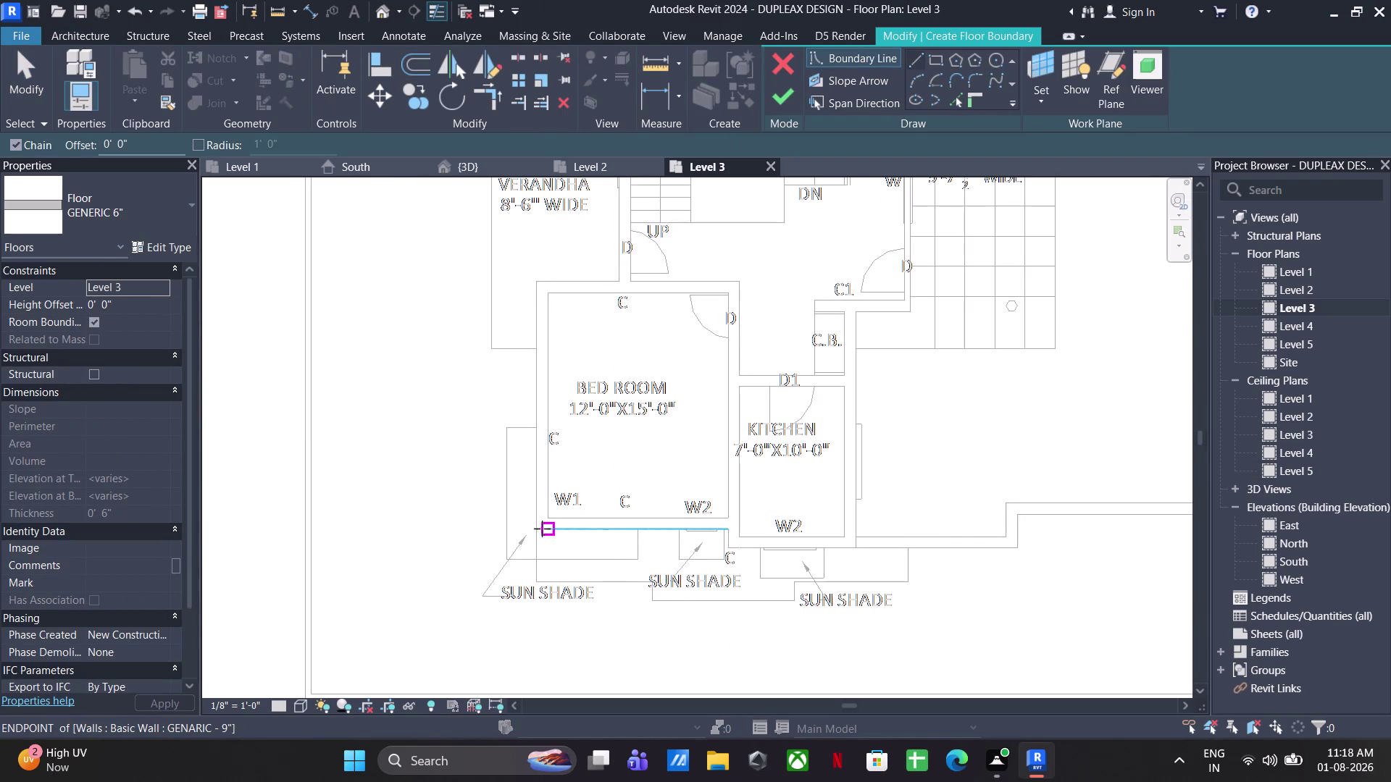
click(541, 530)
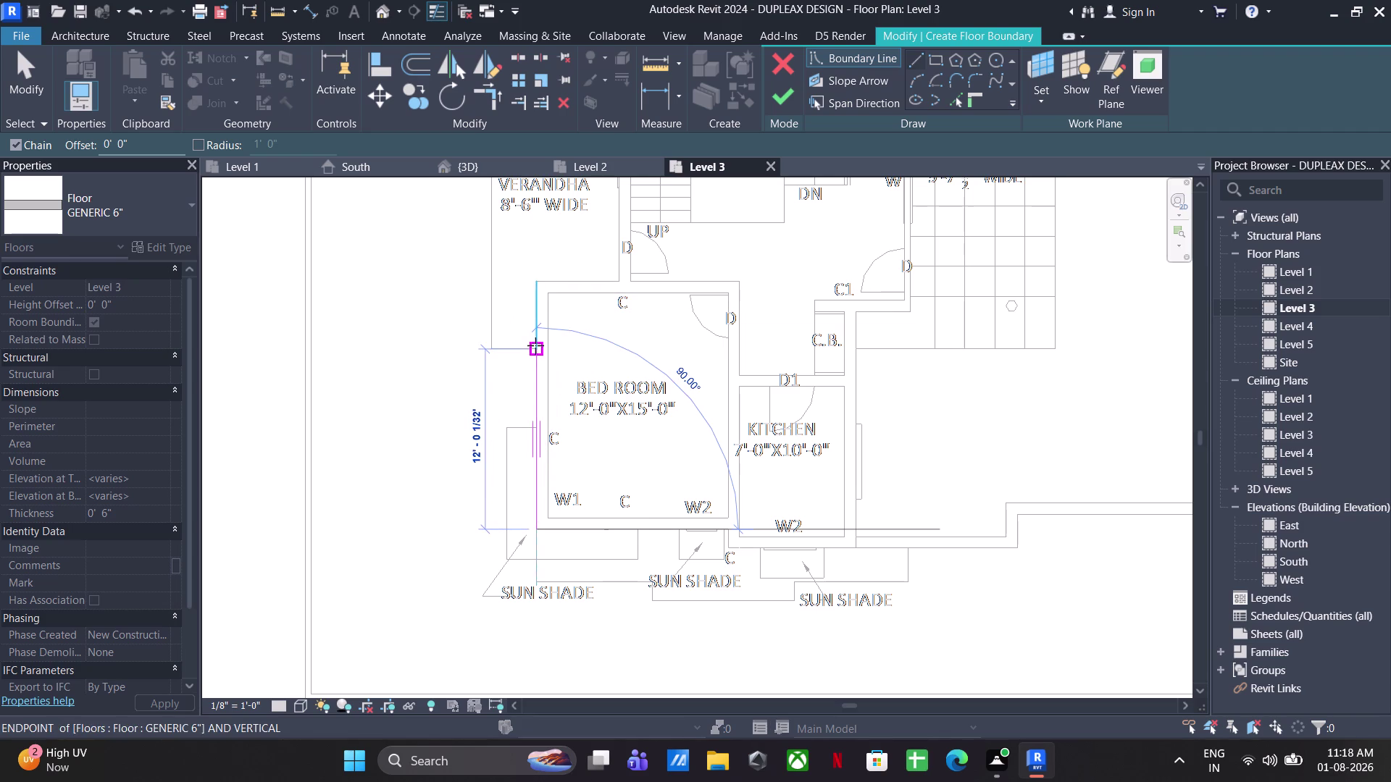
click(535, 345)
click(487, 349)
middle_drag(516, 276, 645, 781)
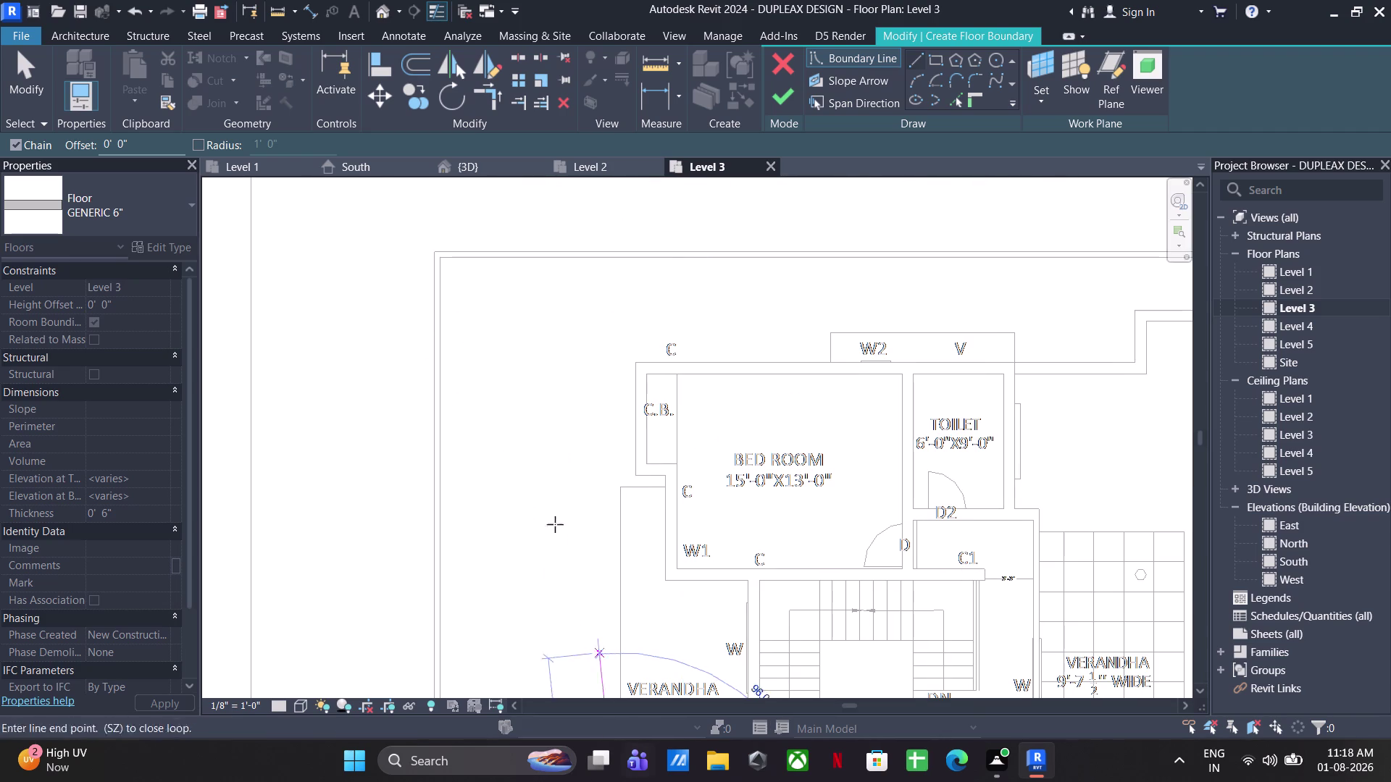
click(613, 495)
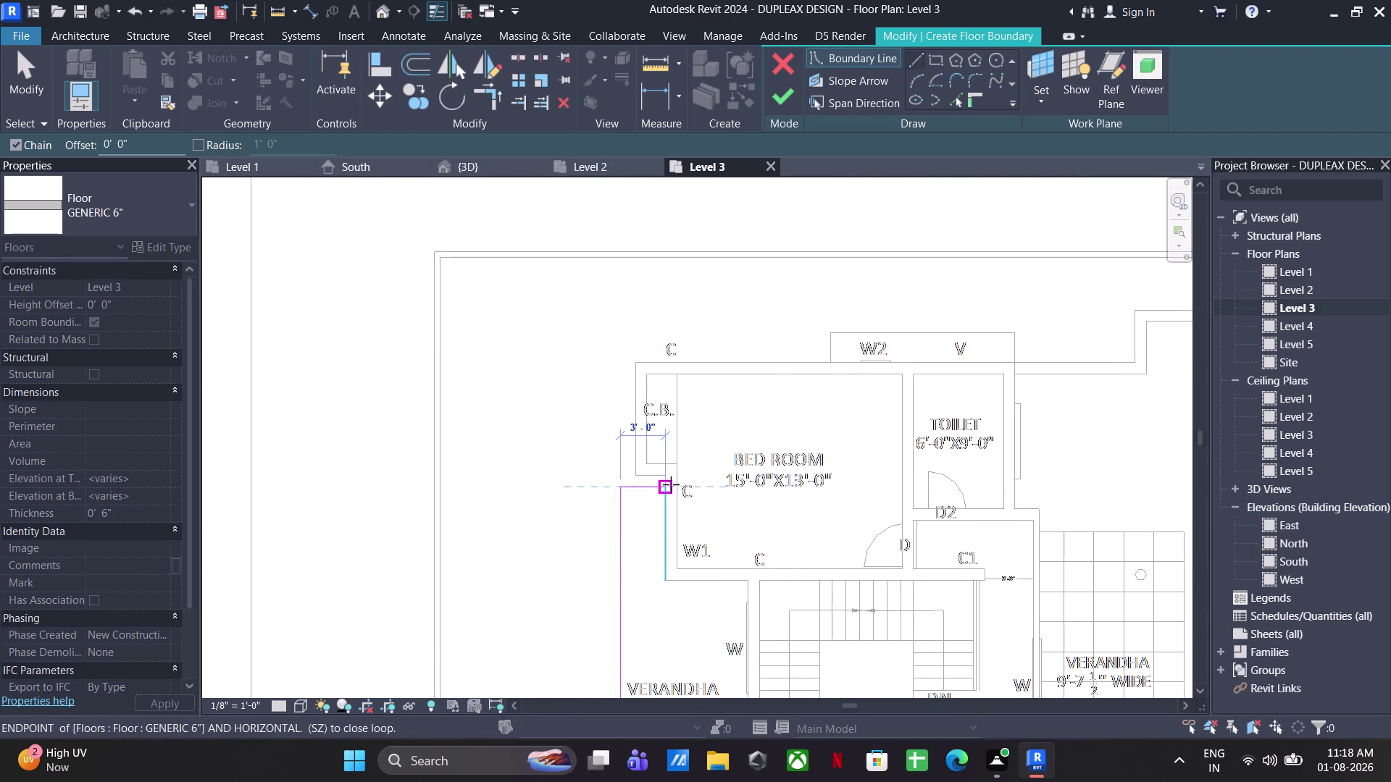
click(671, 484)
scroll(up, 3)
click(674, 464)
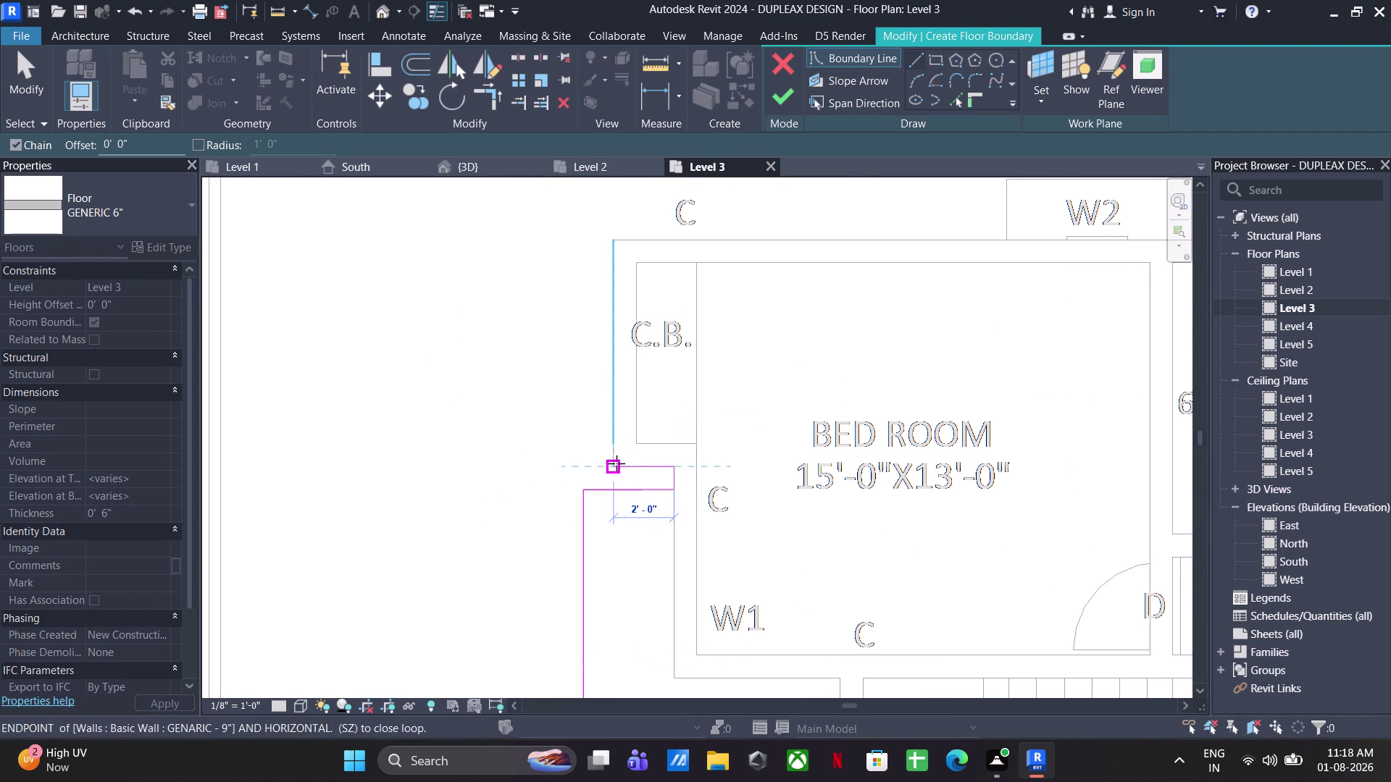
click(615, 463)
click(618, 243)
scroll(down, 3)
middle_drag(794, 307, 502, 334)
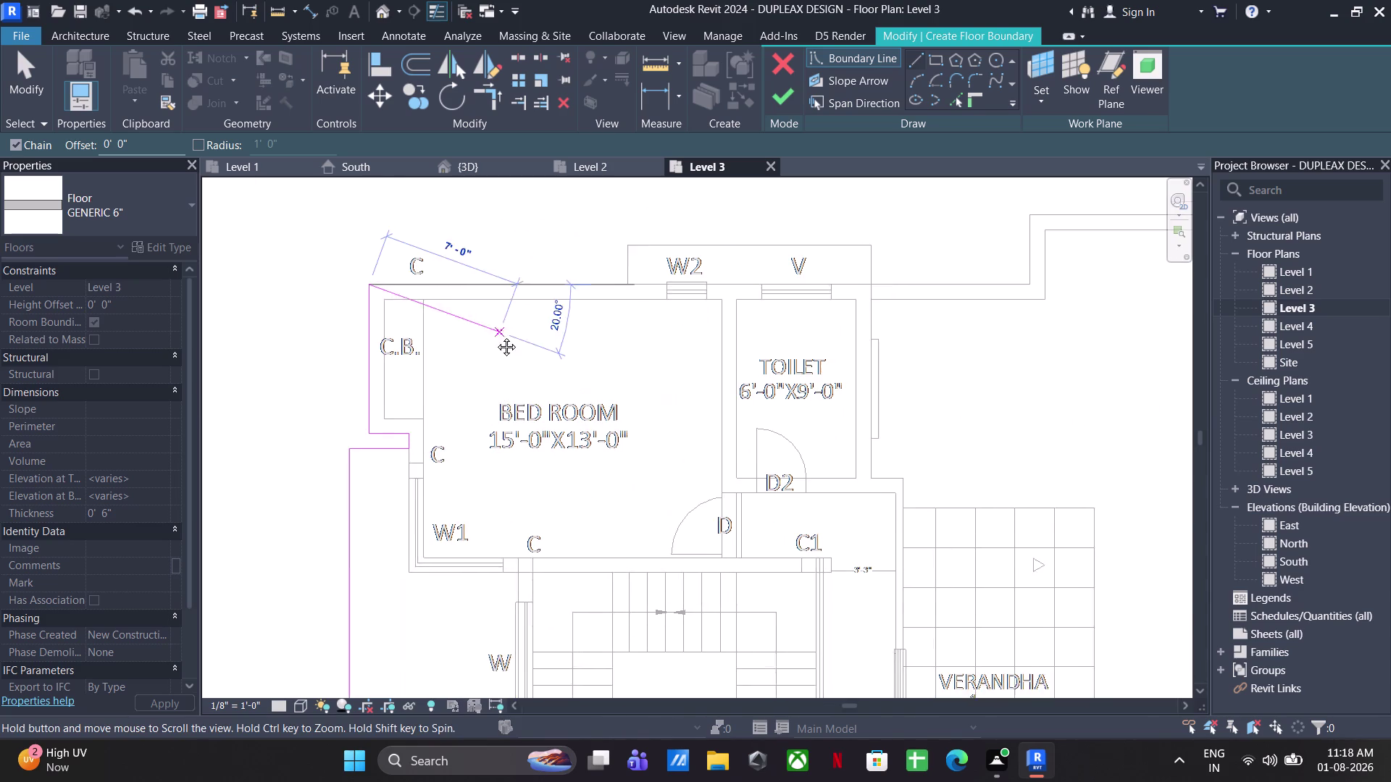
middle_drag(502, 334, 496, 336)
Continue the floor boundary along the top and veranda walls, closing the loop.
click(861, 287)
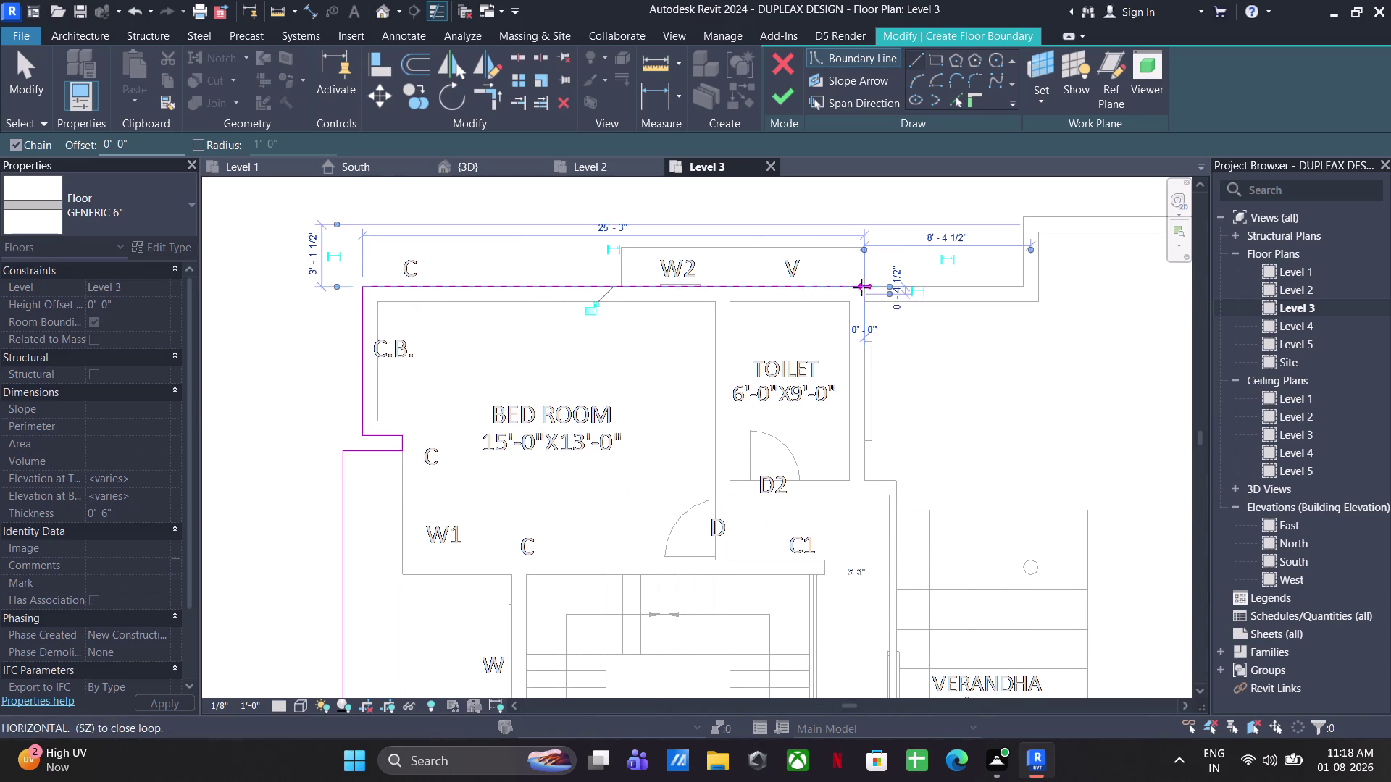
click(870, 483)
click(901, 484)
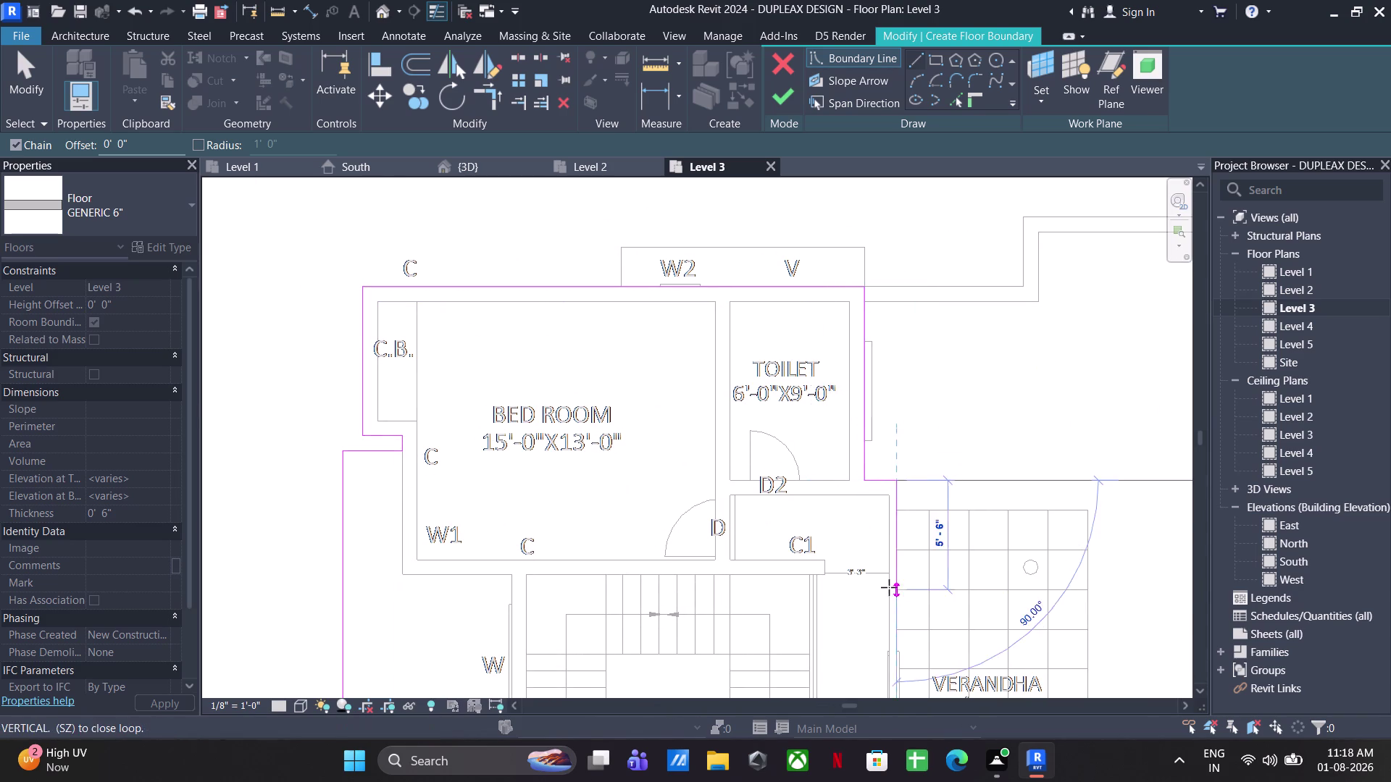
middle_drag(888, 587, 818, 265)
middle_drag(841, 416, 829, 329)
click(809, 482)
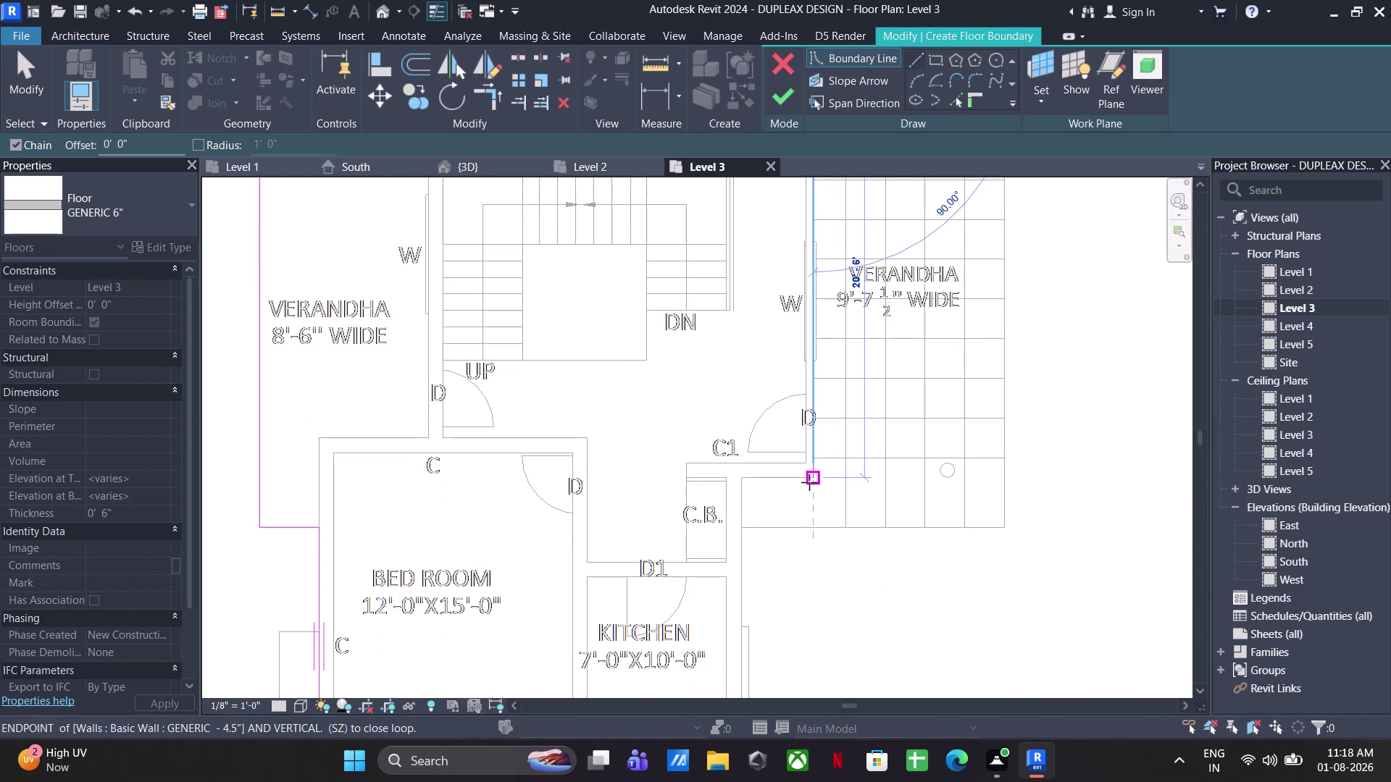
click(734, 480)
middle_drag(751, 598, 745, 175)
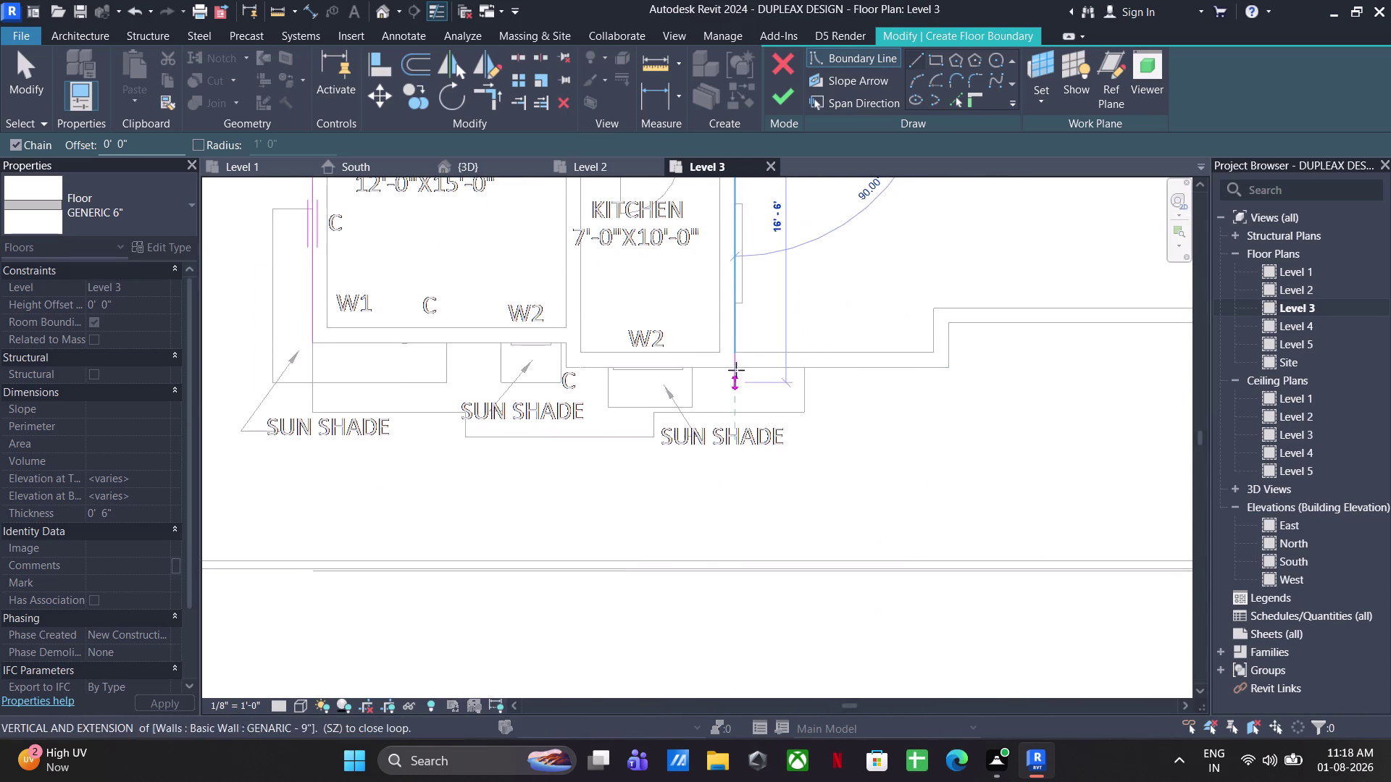
click(732, 365)
click(564, 361)
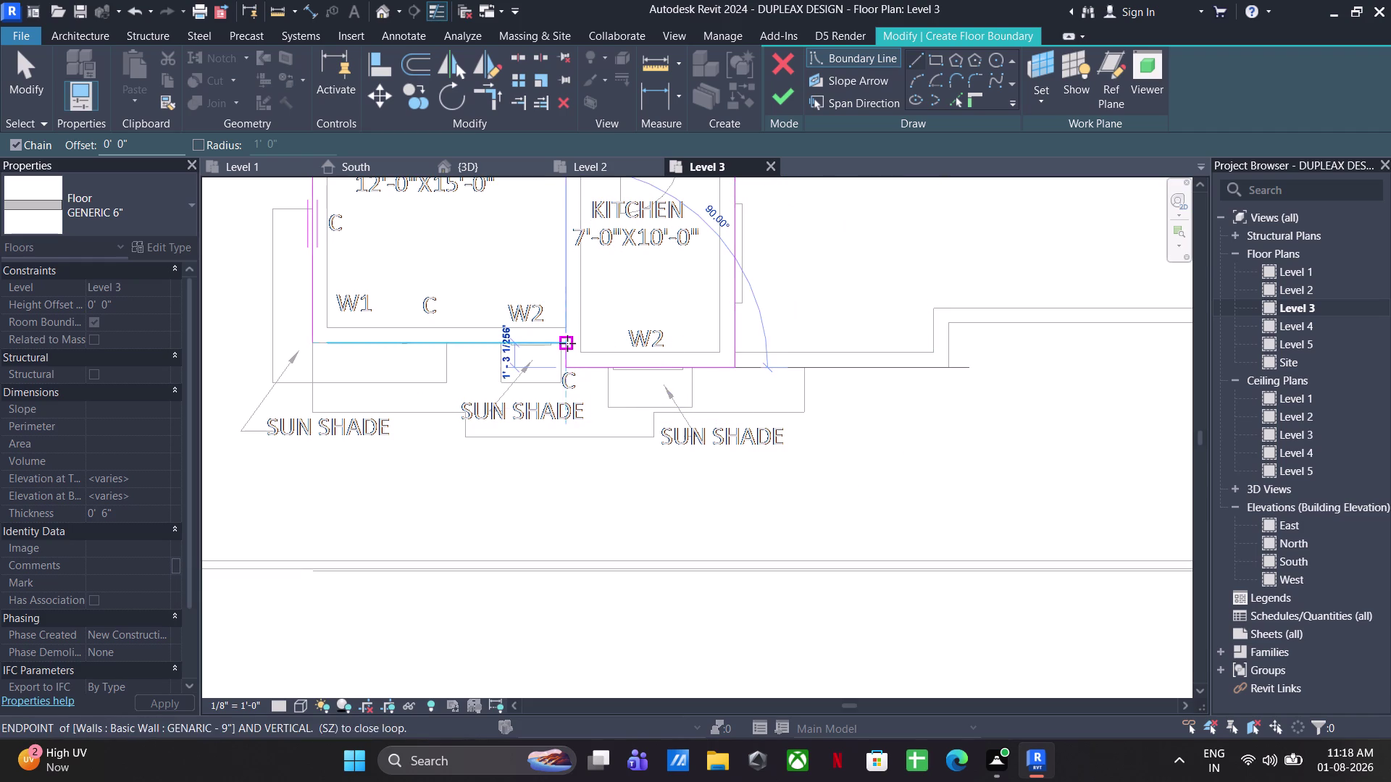
click(567, 343)
click(306, 343)
scroll(down, 3)
middle_drag(420, 366, 627, 479)
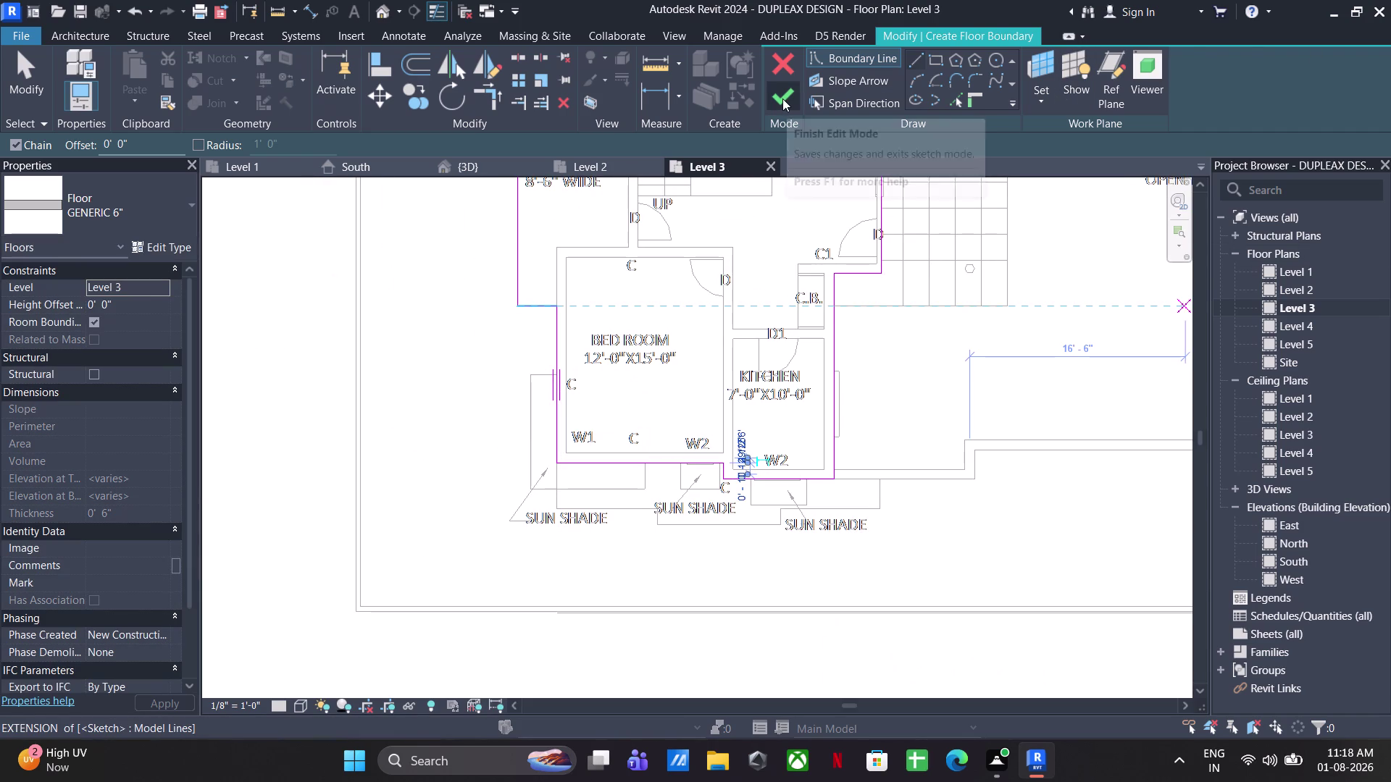
Finish the floor sketch to create the slab, then view it in 3D.
click(783, 98)
click(771, 389)
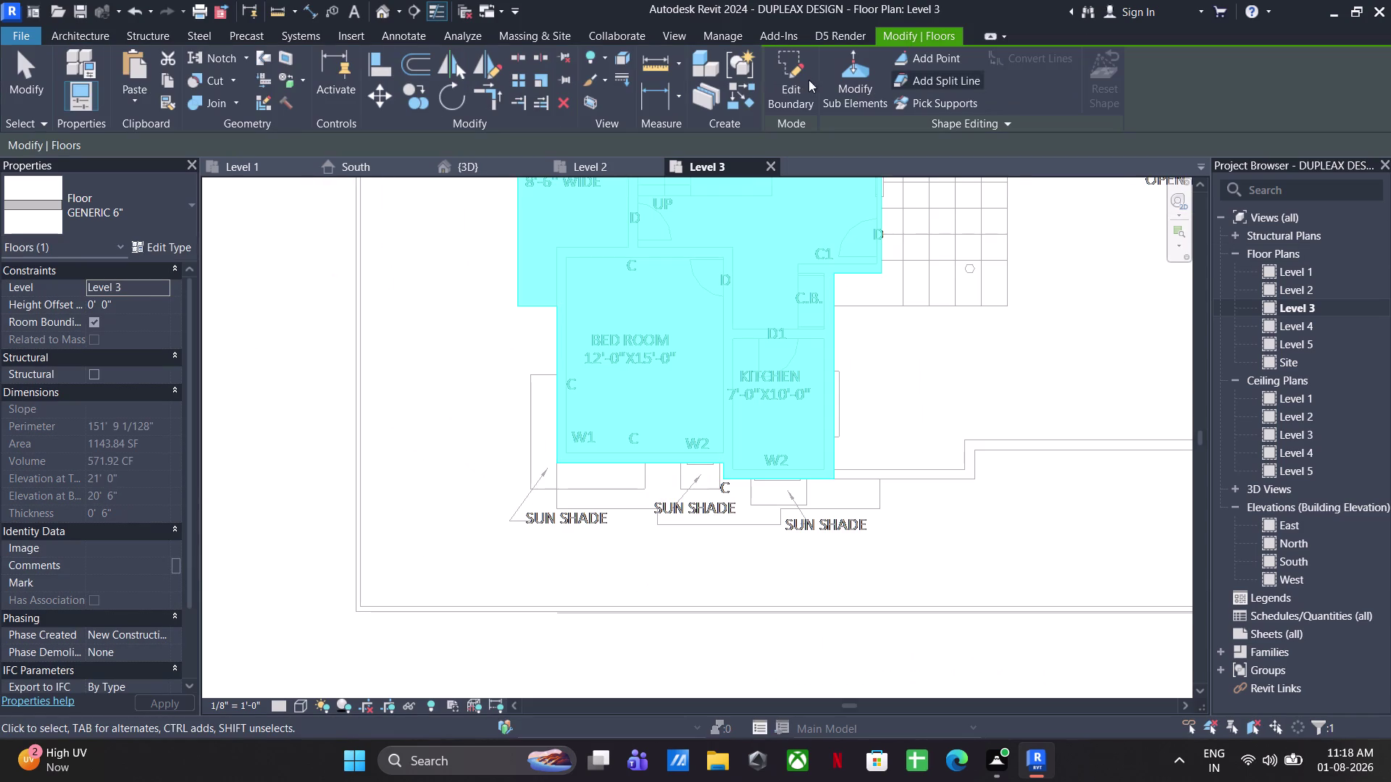
scroll(down, 3)
middle_drag(592, 396, 610, 480)
key(Escape)
key(Escape)
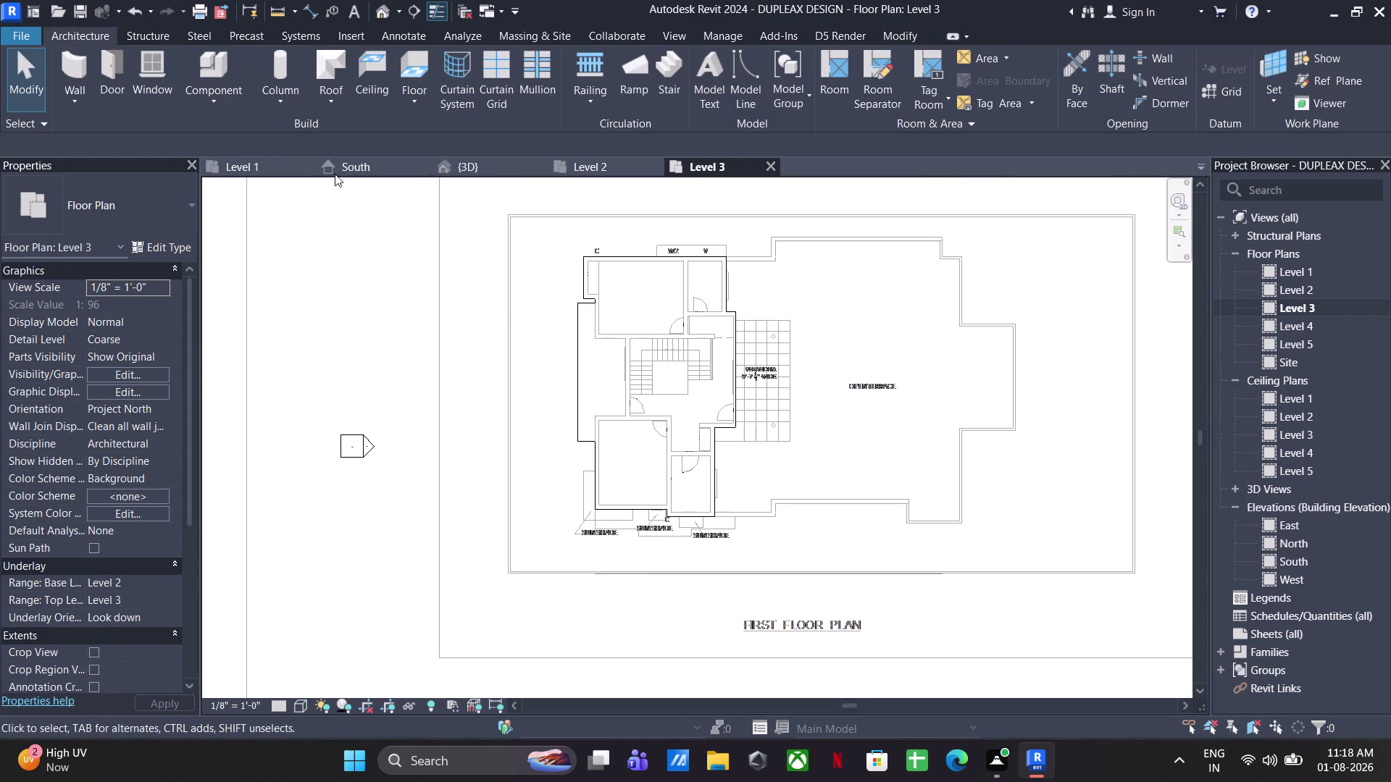
key(Escape)
key(Escape)
click(475, 170)
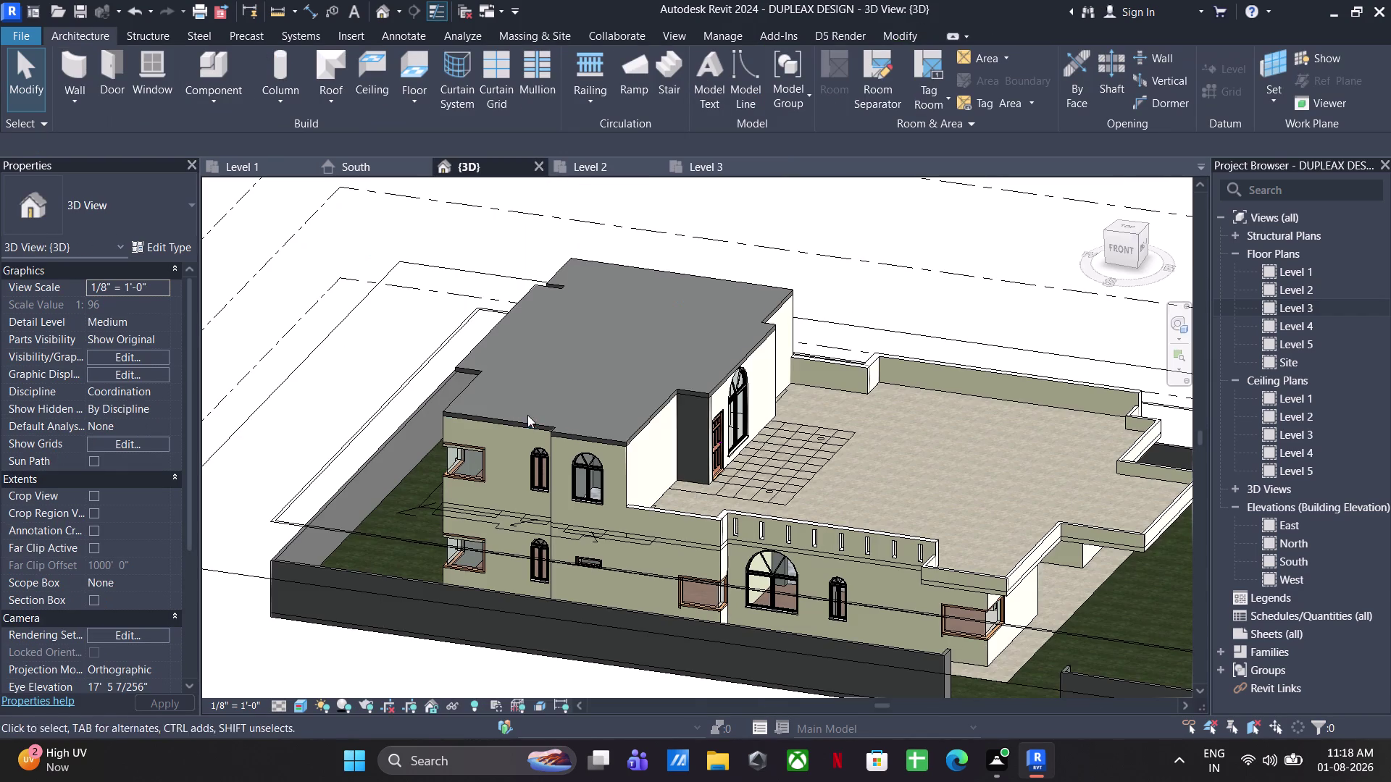
scroll(up, 3)
Paint the front and corner slab edge faces with OUTER WALL PAINT using PT.
text(PT)
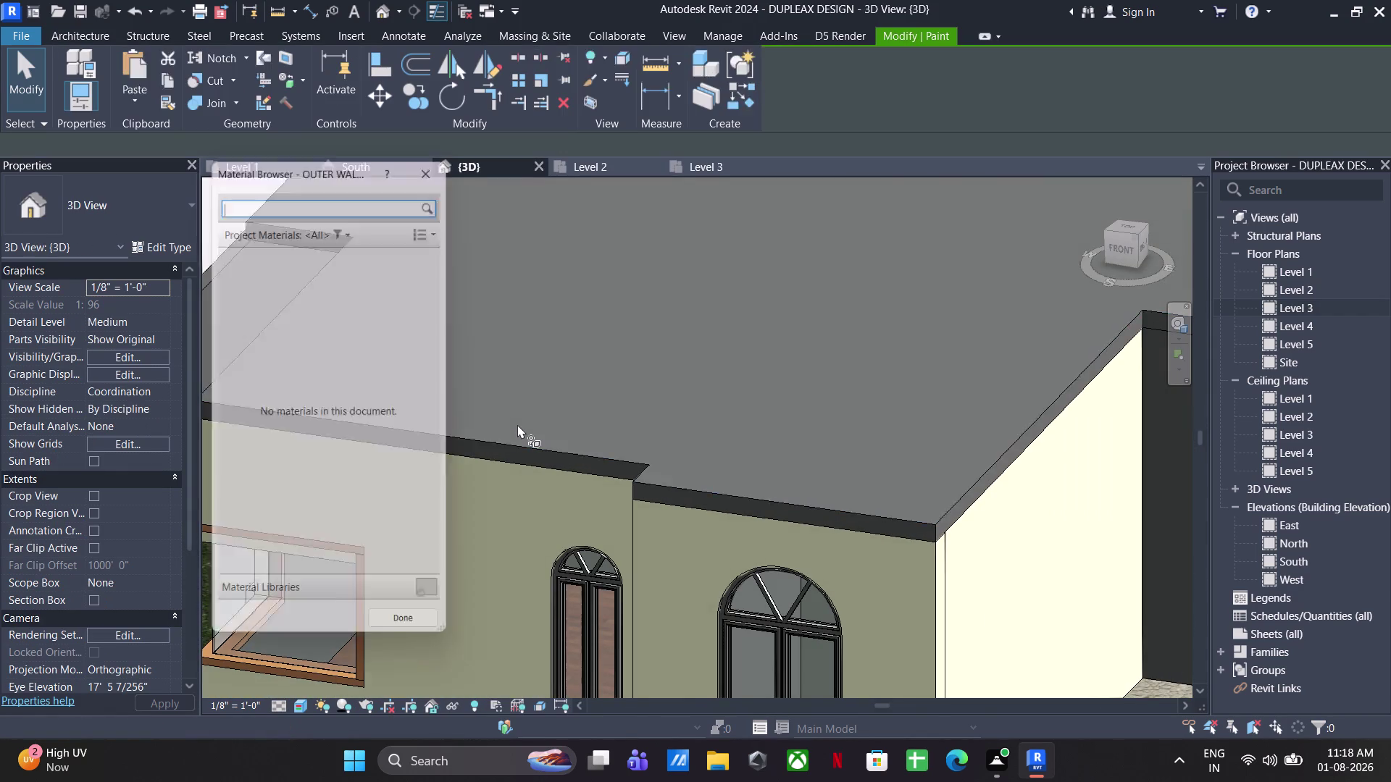
click(437, 408)
scroll(up, 3)
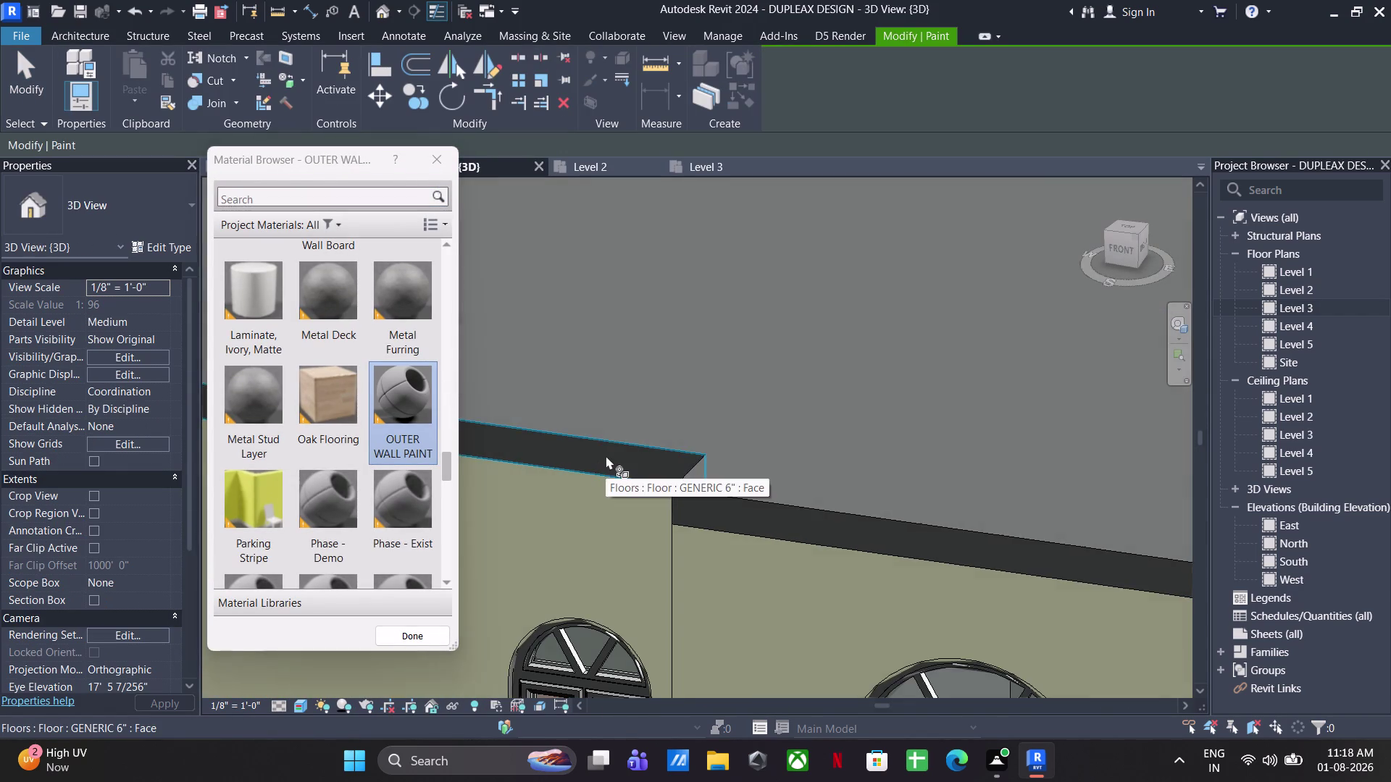
click(605, 456)
scroll(up, 3)
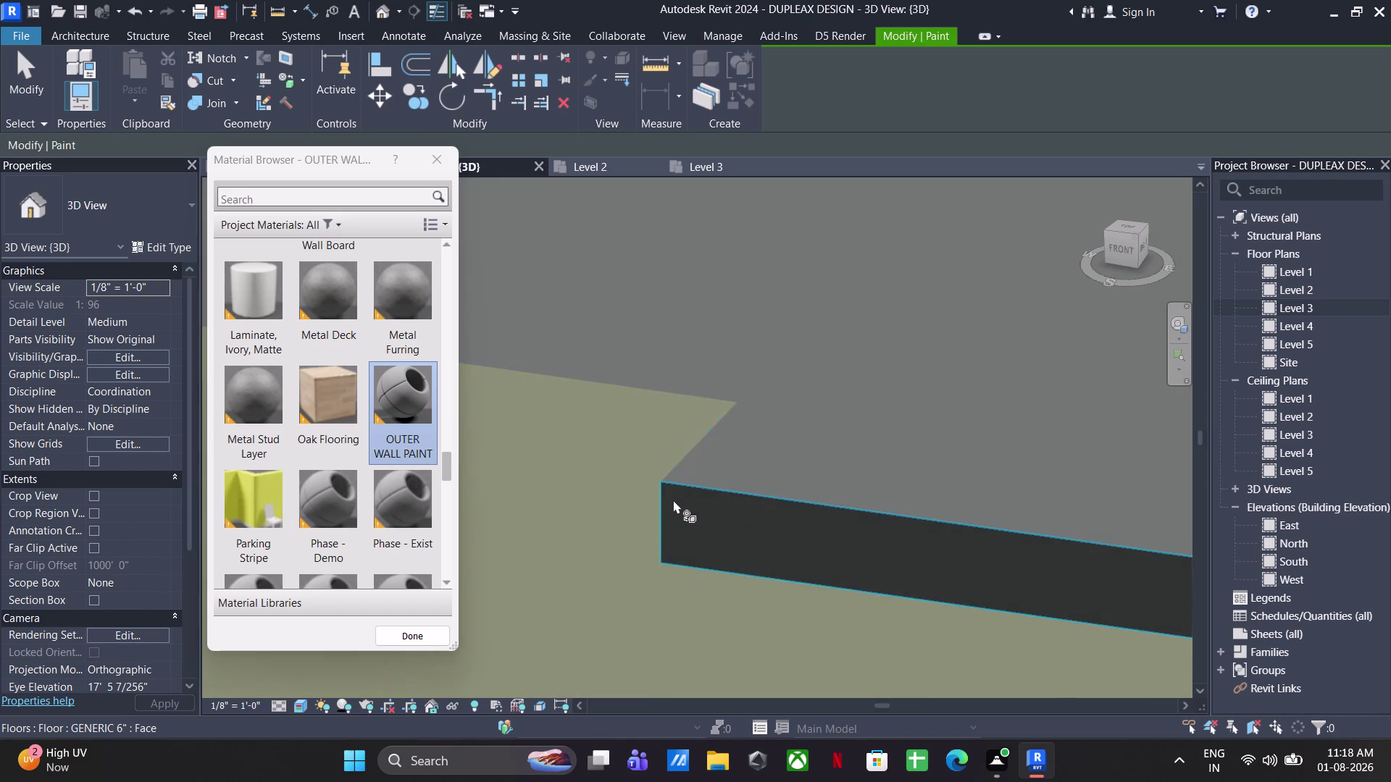
click(664, 509)
click(715, 522)
scroll(down, 3)
middle_drag(1037, 538, 464, 436)
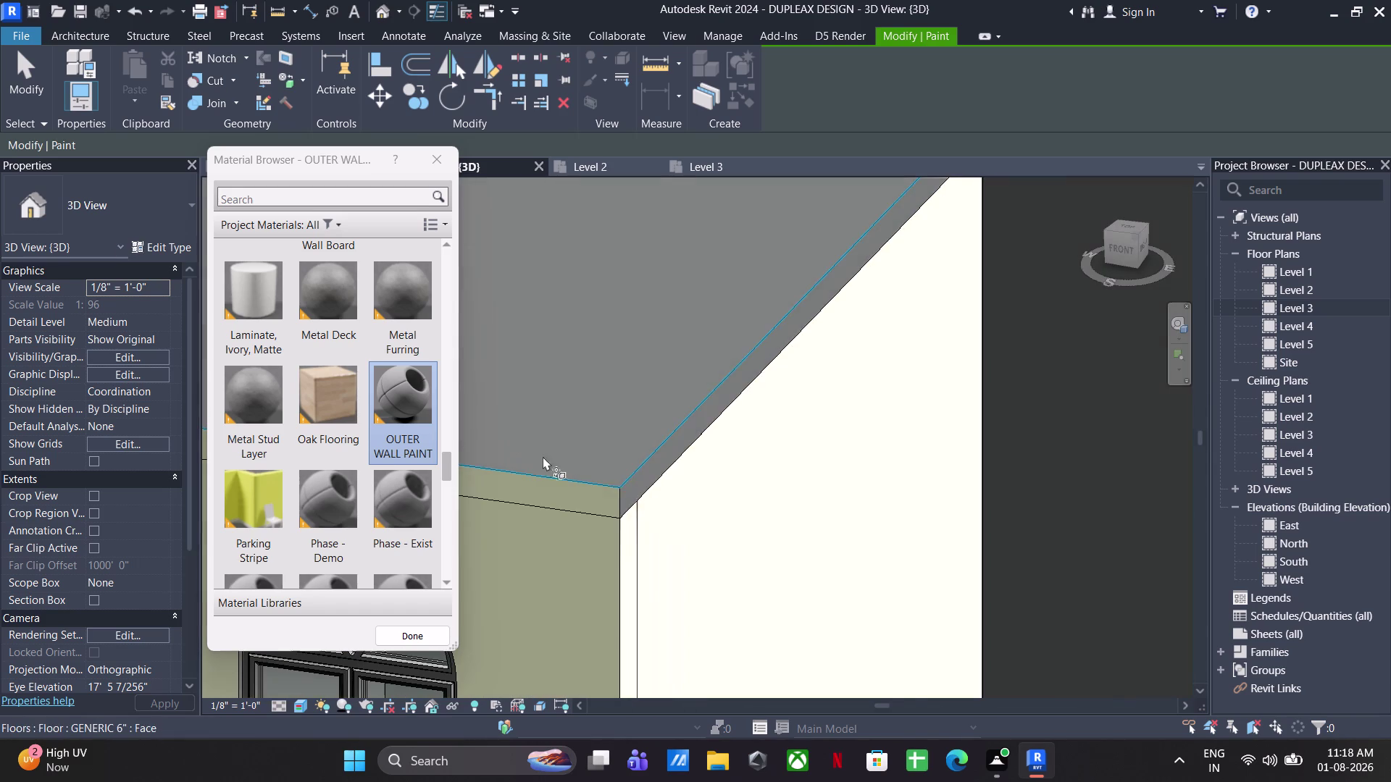
click(635, 489)
scroll(down, 3)
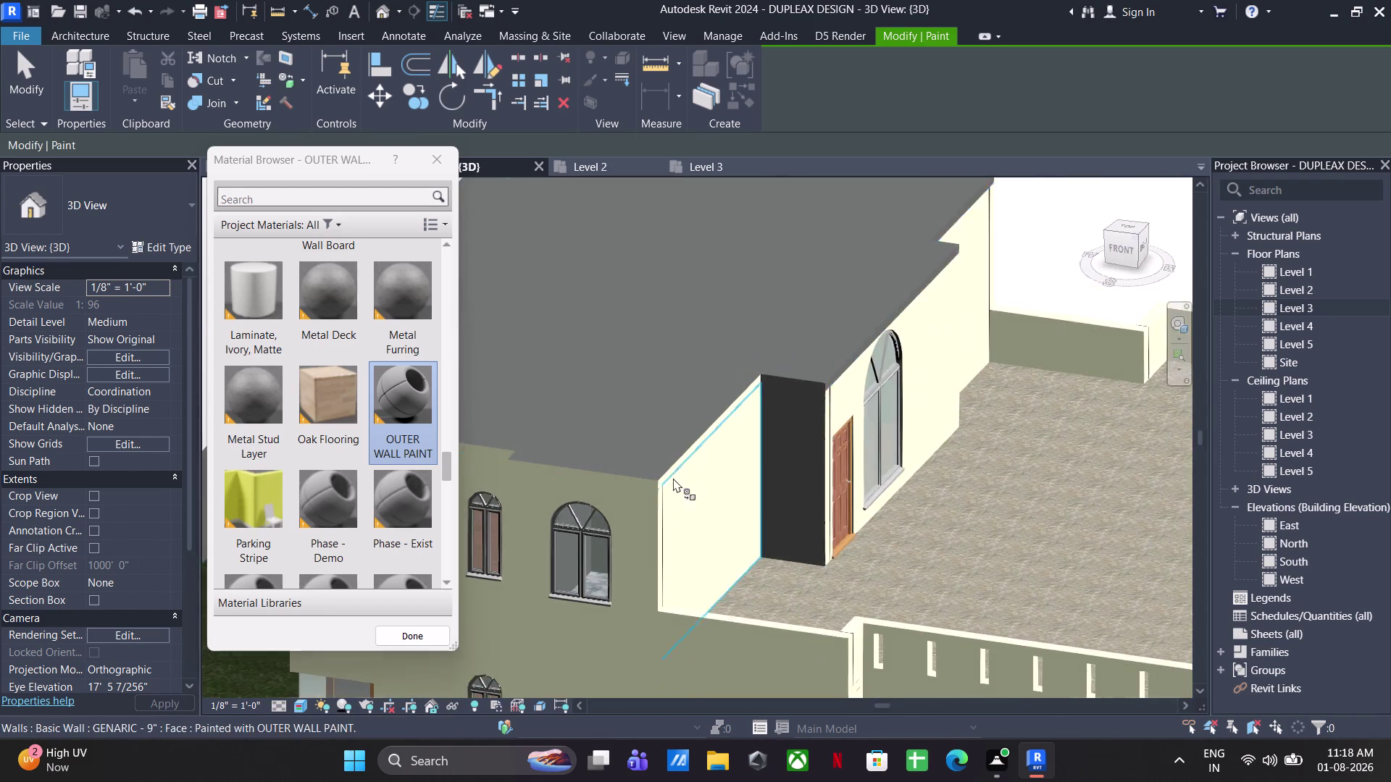
middle_drag(673, 478, 783, 460)
scroll(down, 3)
scroll(up, 3)
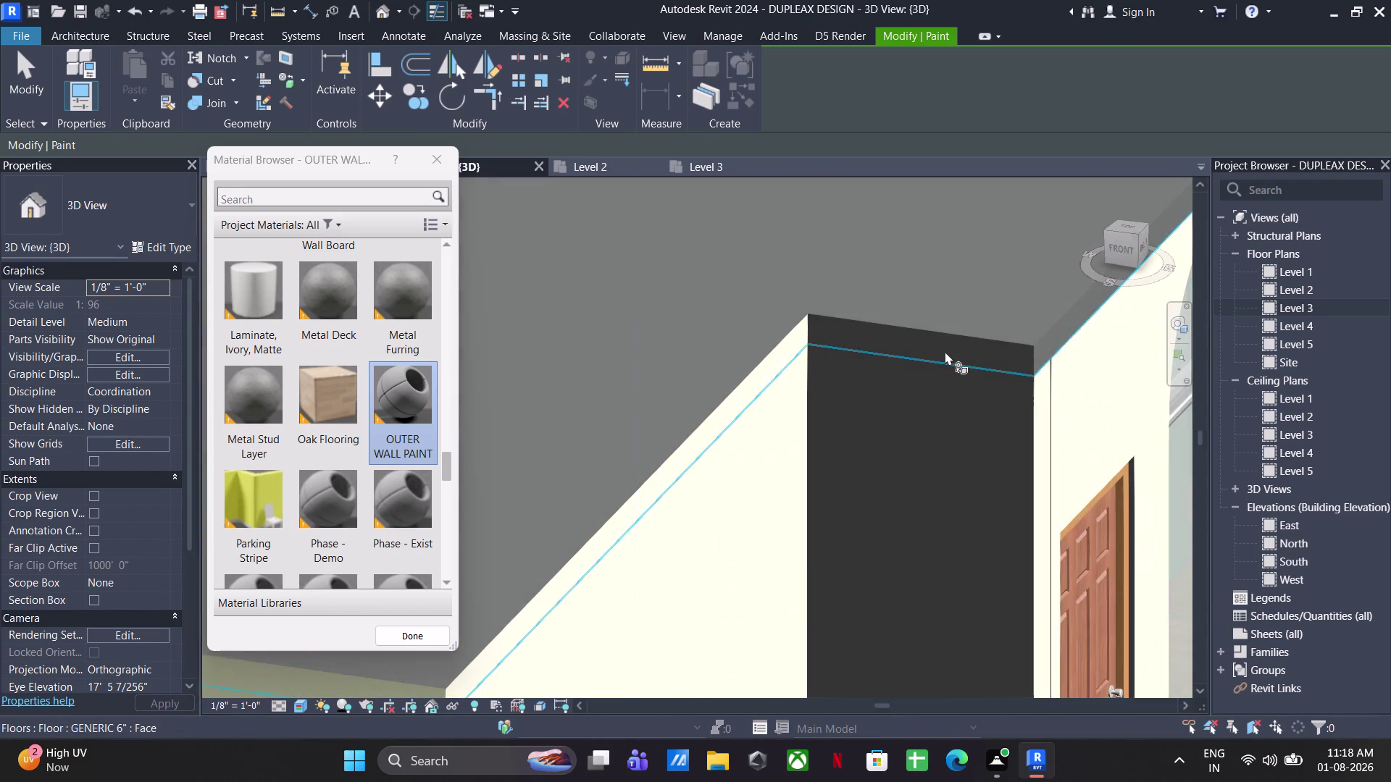
click(946, 350)
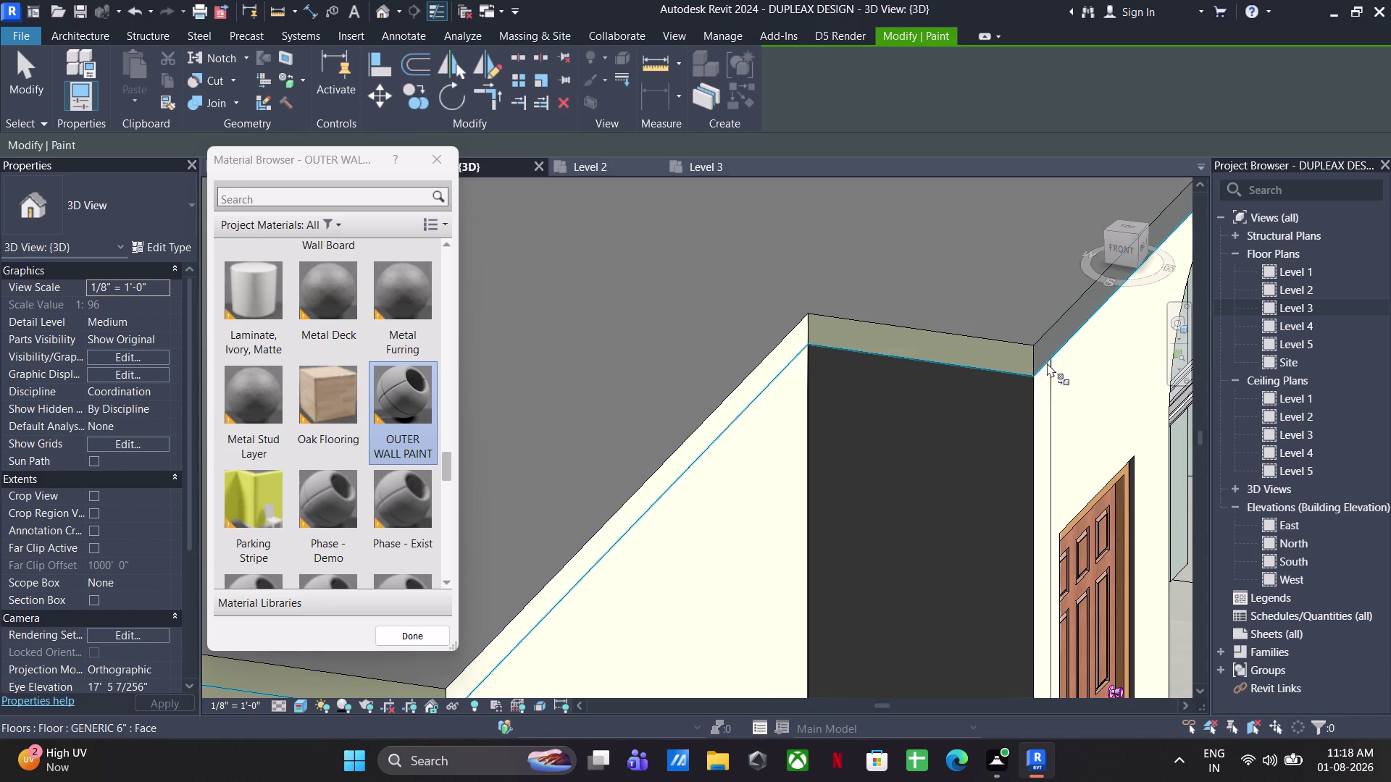
click(1048, 350)
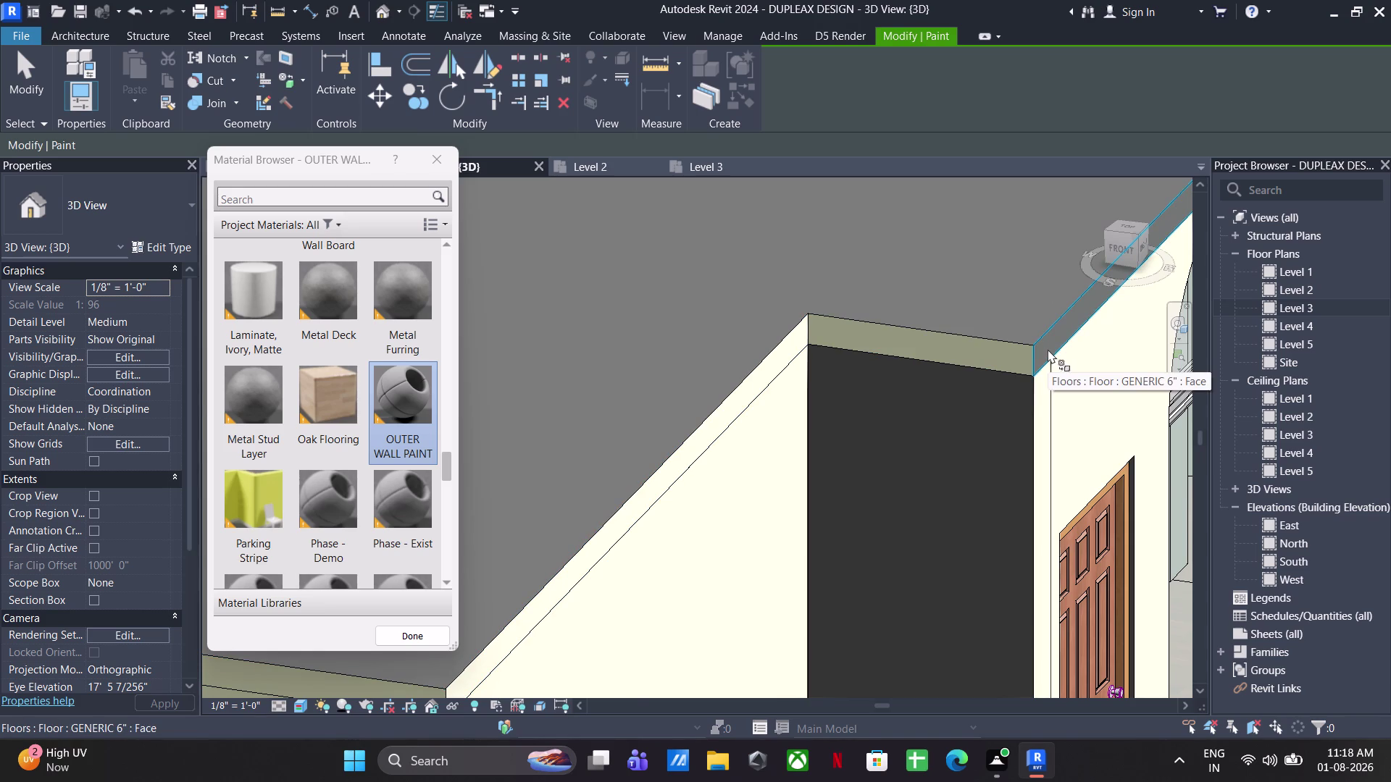
scroll(down, 3)
Paint the right-side and rear slab edge faces with OUTER WALL PAINT.
middle_drag(1022, 405, 769, 460)
middle_drag(968, 426, 728, 418)
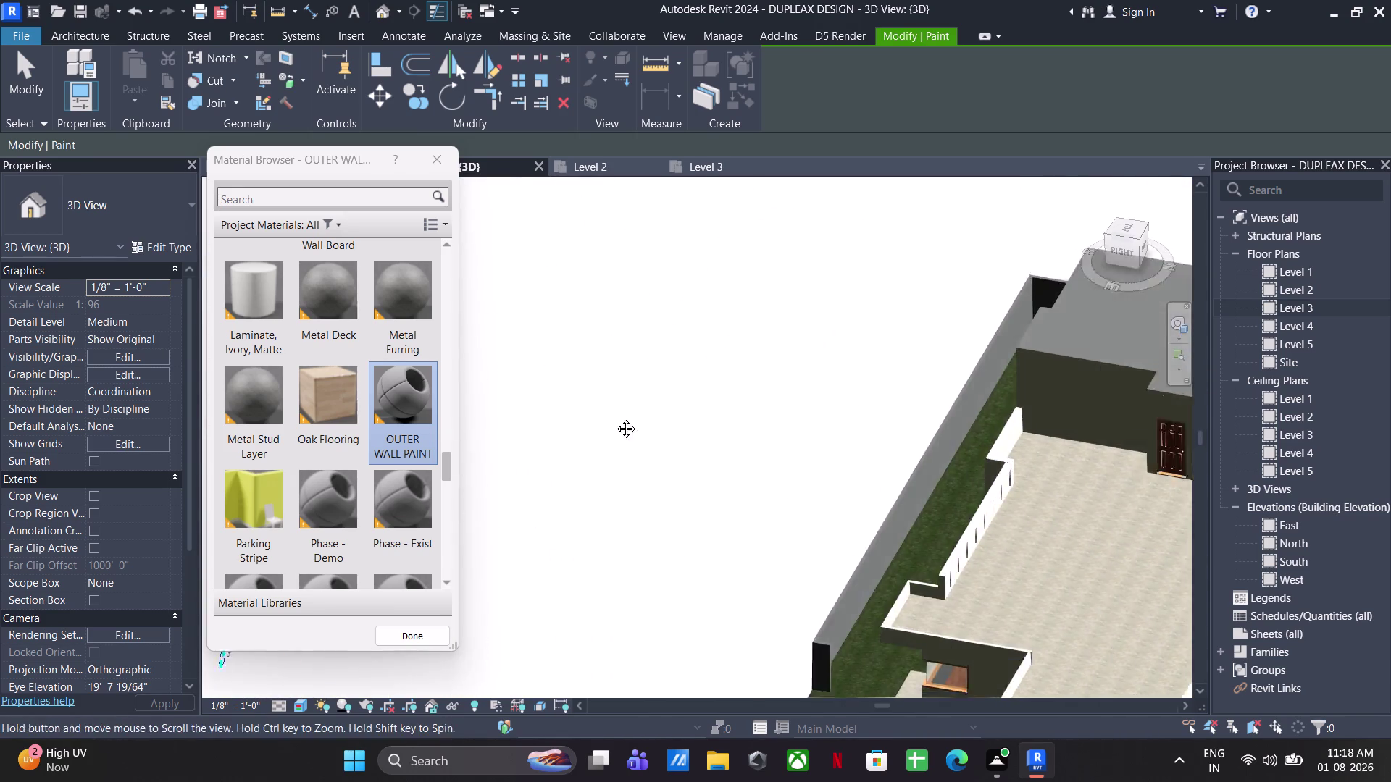
middle_drag(728, 418, 355, 419)
scroll(up, 3)
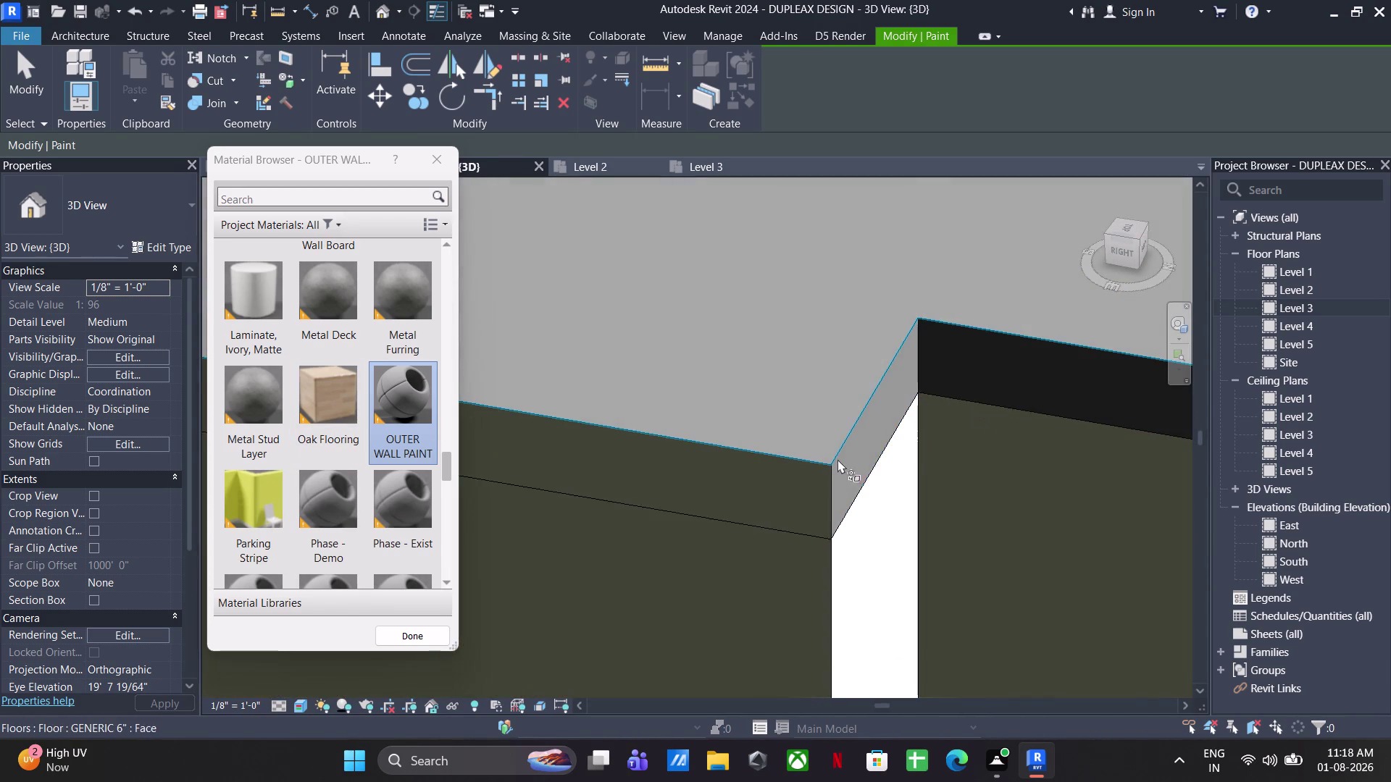
click(862, 460)
click(966, 372)
scroll(down, 3)
scroll(up, 3)
middle_drag(959, 476, 821, 395)
middle_drag(828, 528, 813, 519)
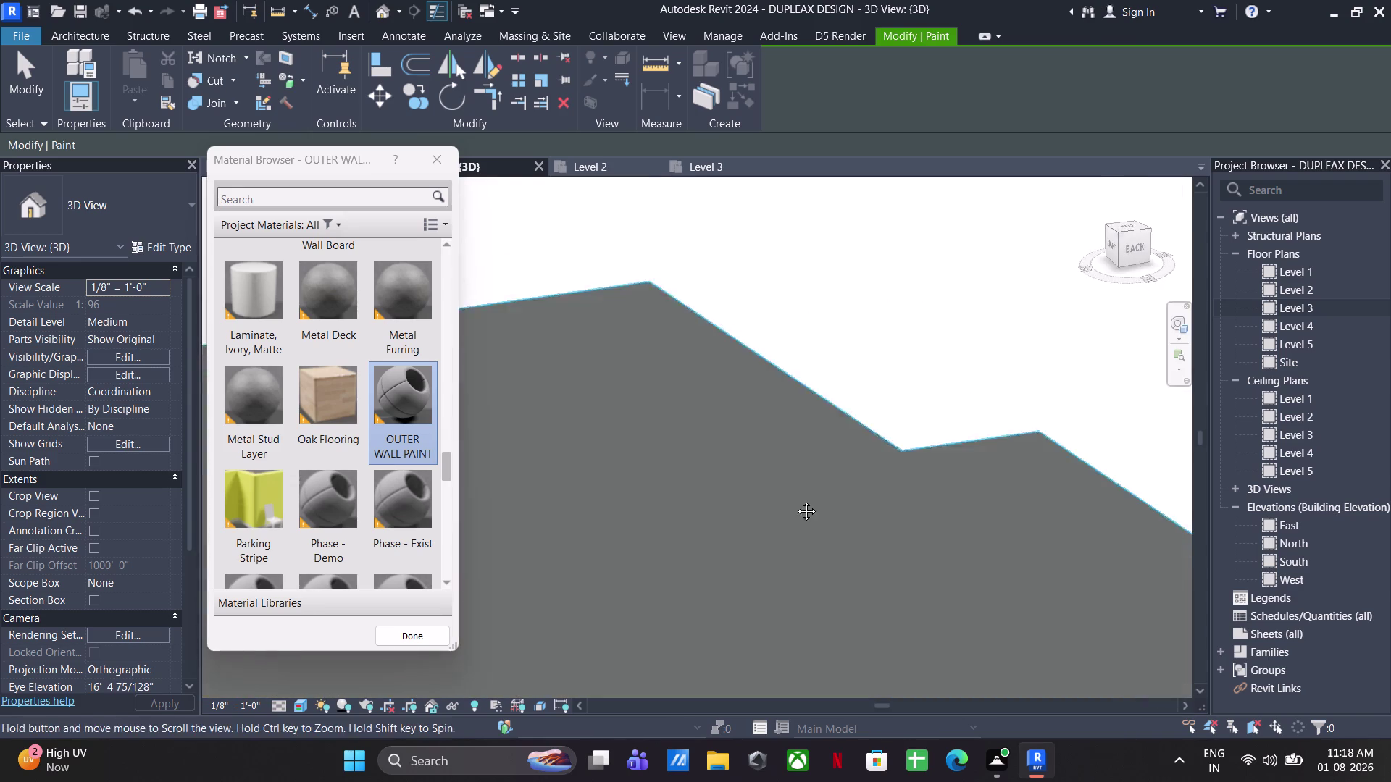
middle_drag(813, 520, 625, 84)
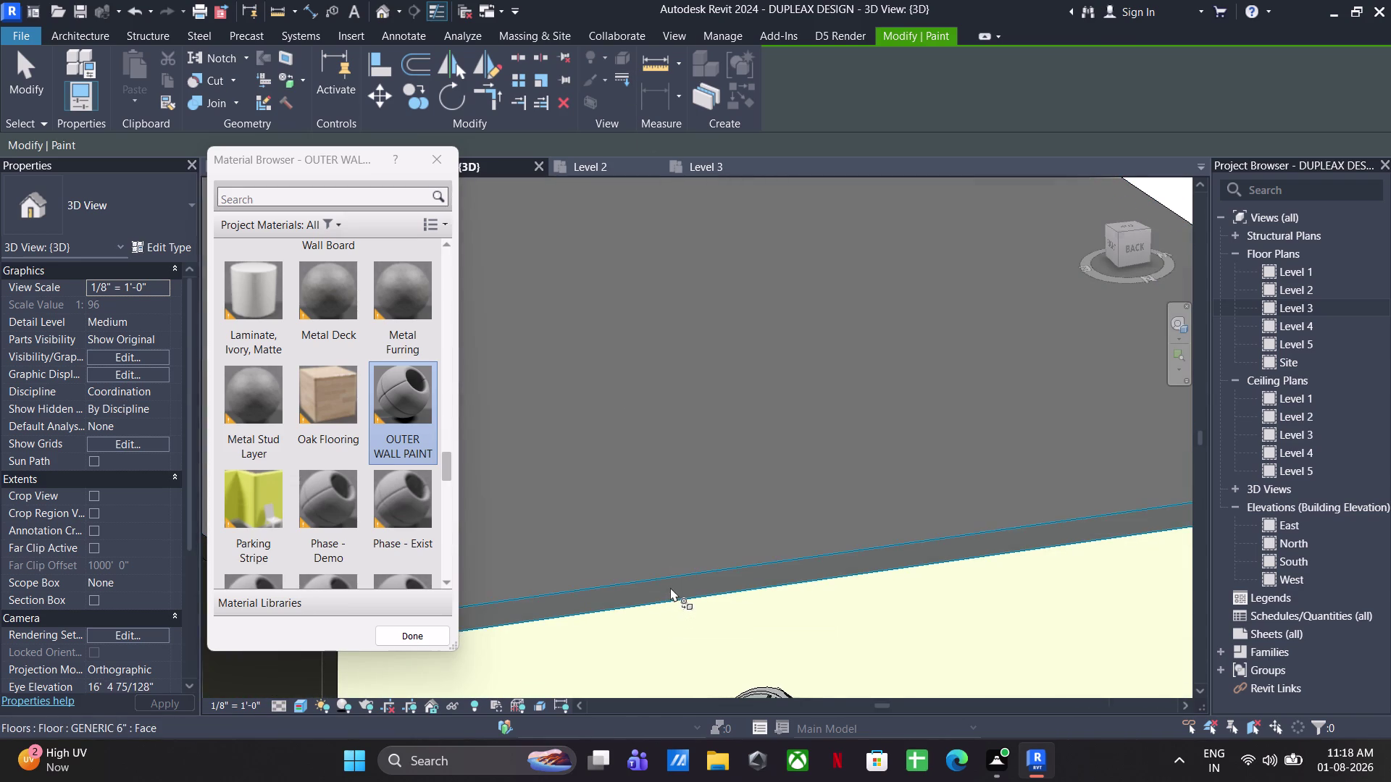
scroll(up, 3)
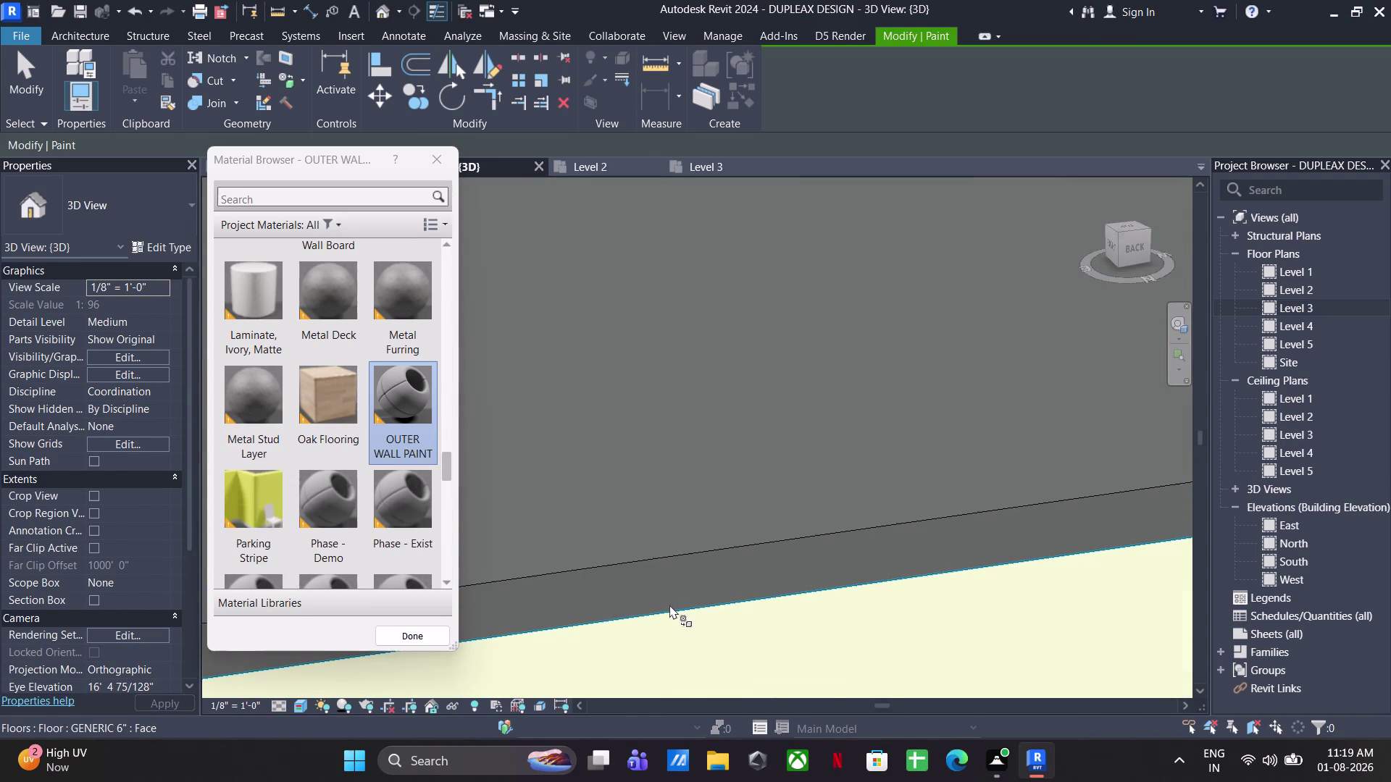
scroll(down, 3)
middle_drag(739, 591, 1189, 529)
scroll(up, 3)
click(722, 561)
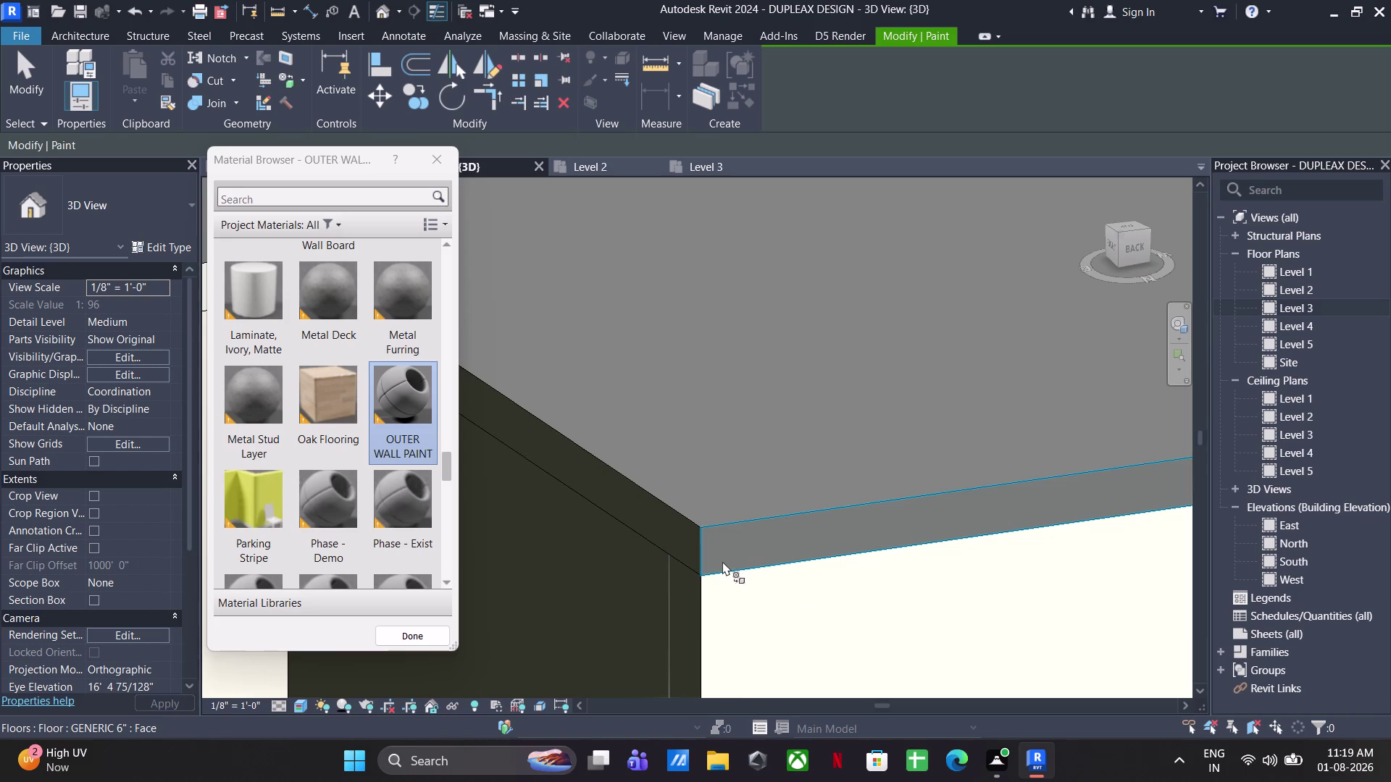
Paint the left-side slab edges and the notch edges with OUTER WALL PAINT.
scroll(down, 3)
middle_drag(874, 544, 594, 576)
middle_drag(622, 558, 714, 535)
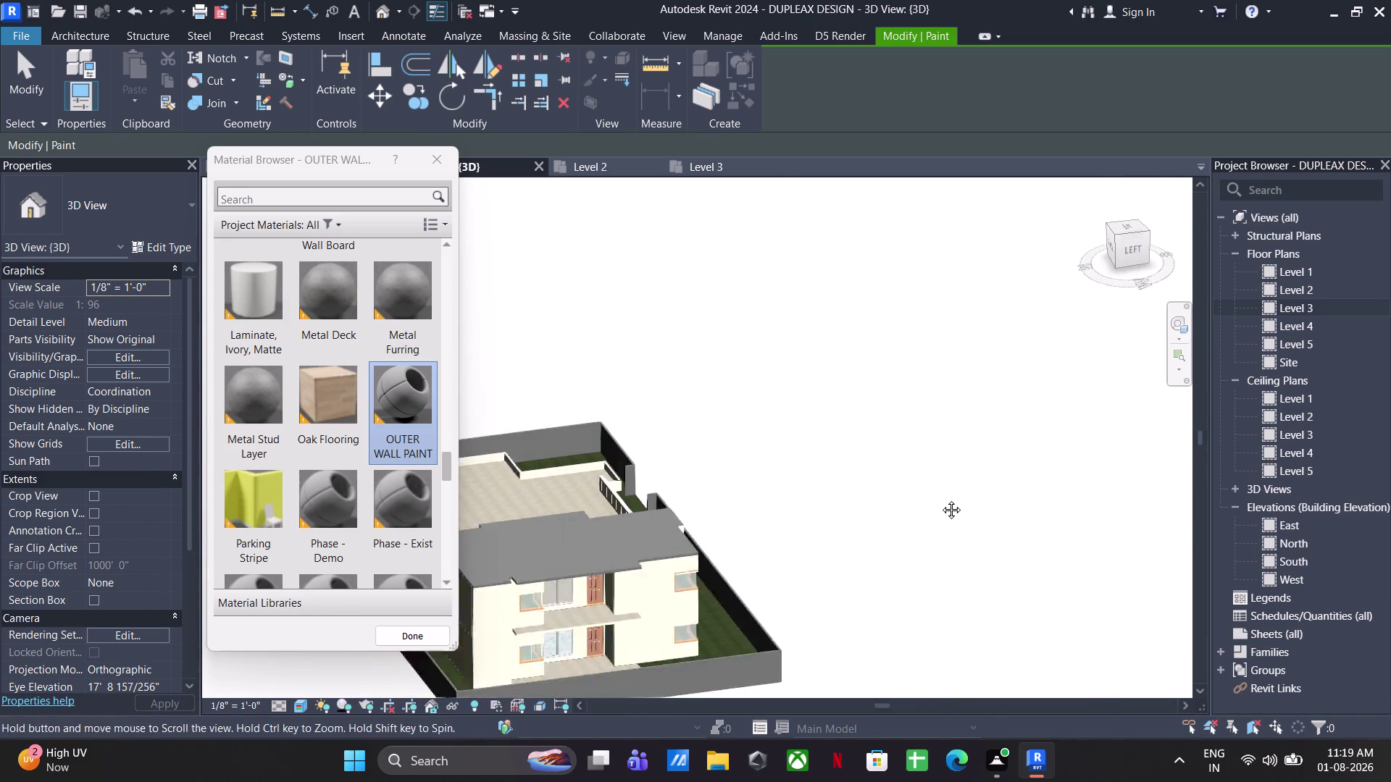
middle_drag(714, 536, 1054, 479)
scroll(up, 3)
scroll(up, 3)
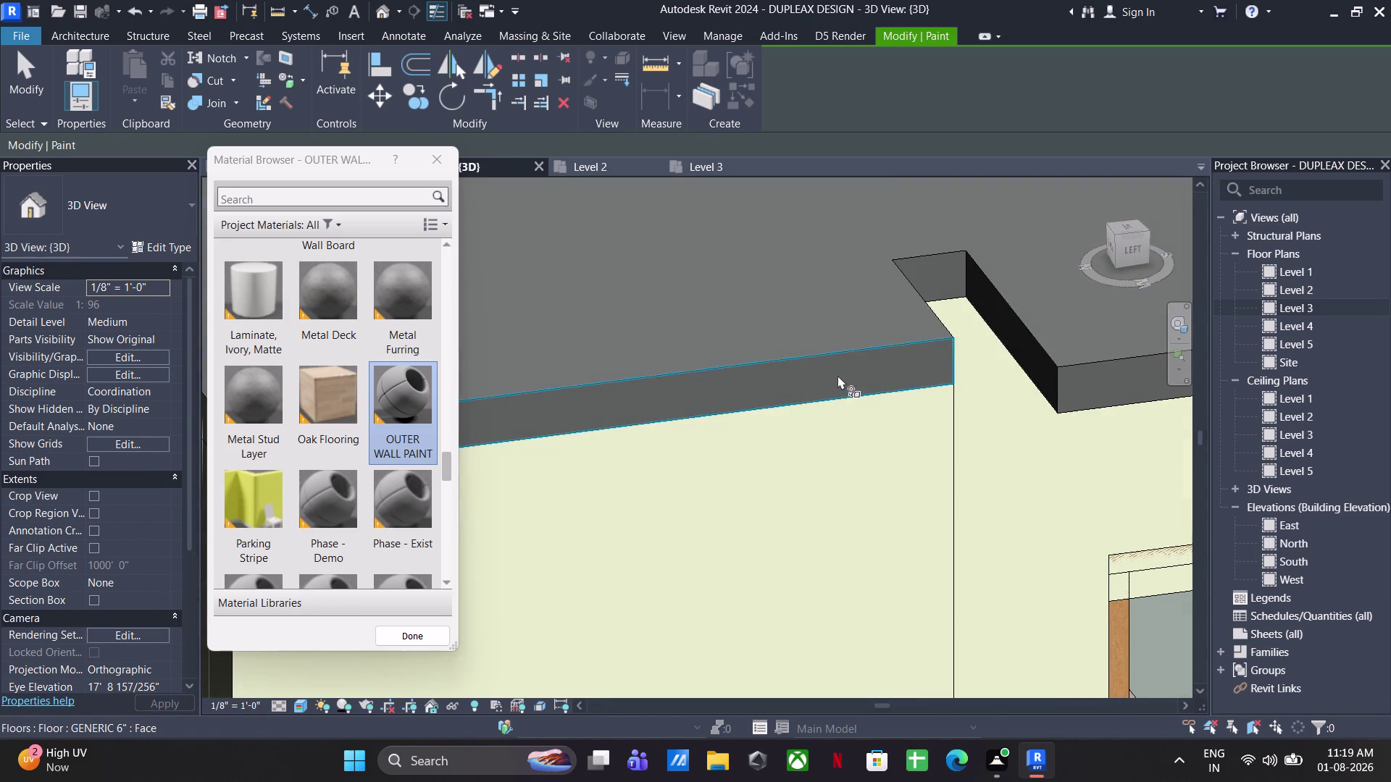
click(837, 375)
scroll(up, 3)
click(957, 260)
click(1078, 364)
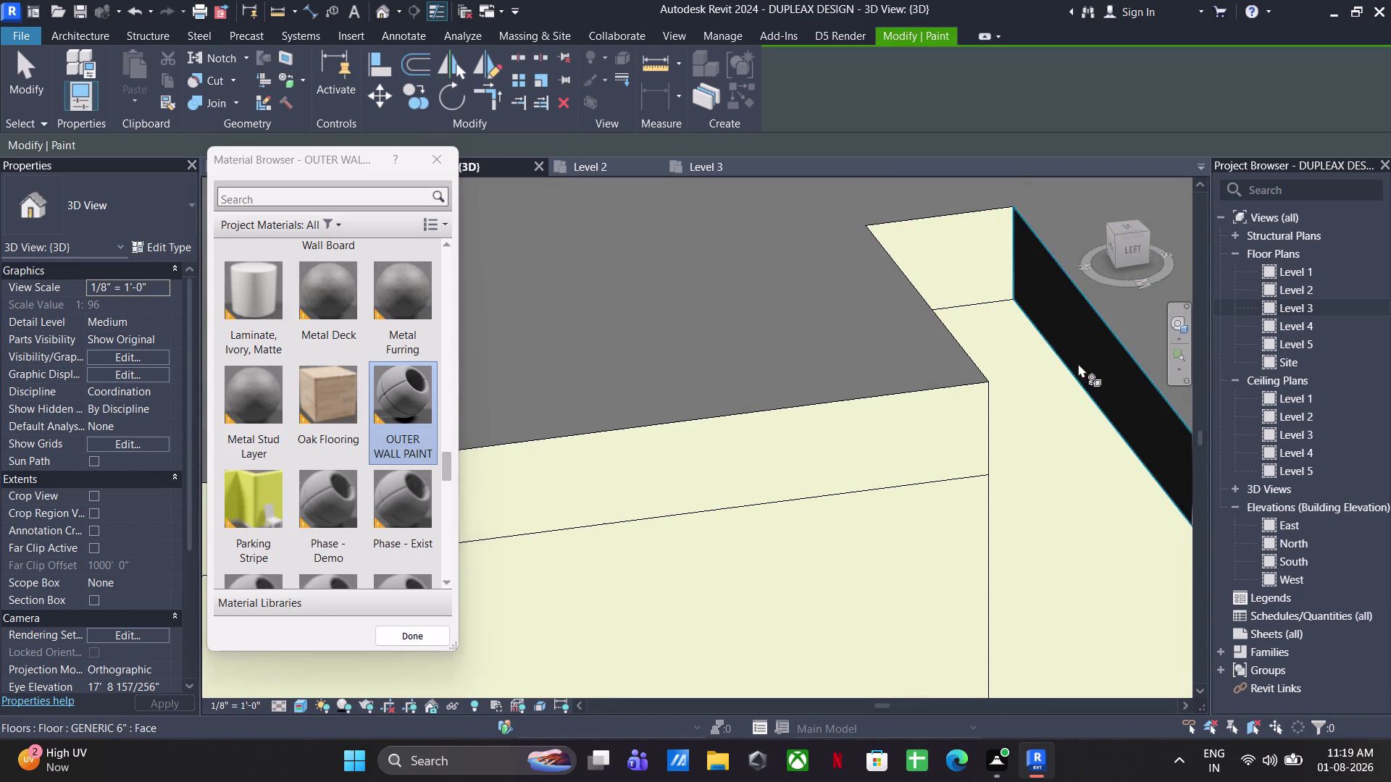
click(963, 355)
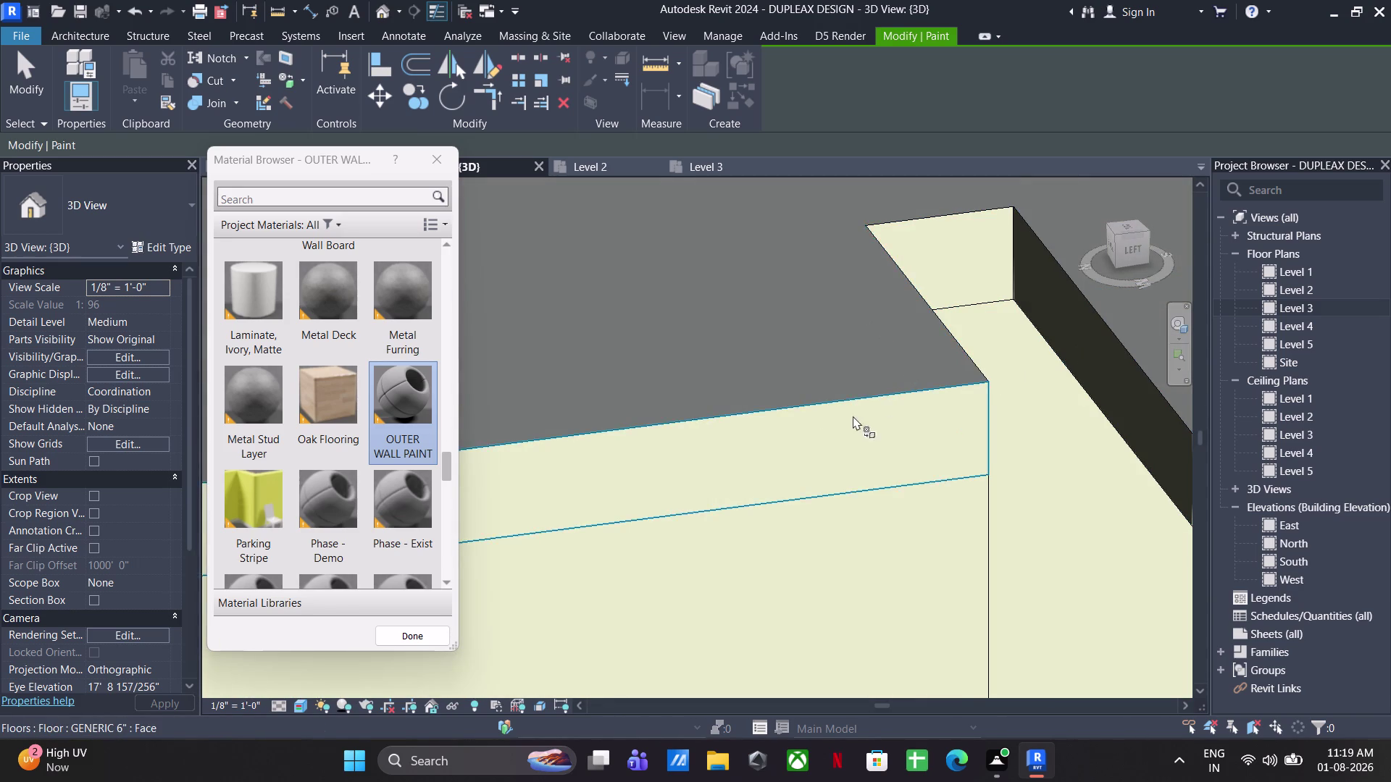
scroll(down, 3)
middle_drag(885, 432, 757, 440)
click(878, 457)
scroll(down, 3)
middle_drag(996, 450, 853, 469)
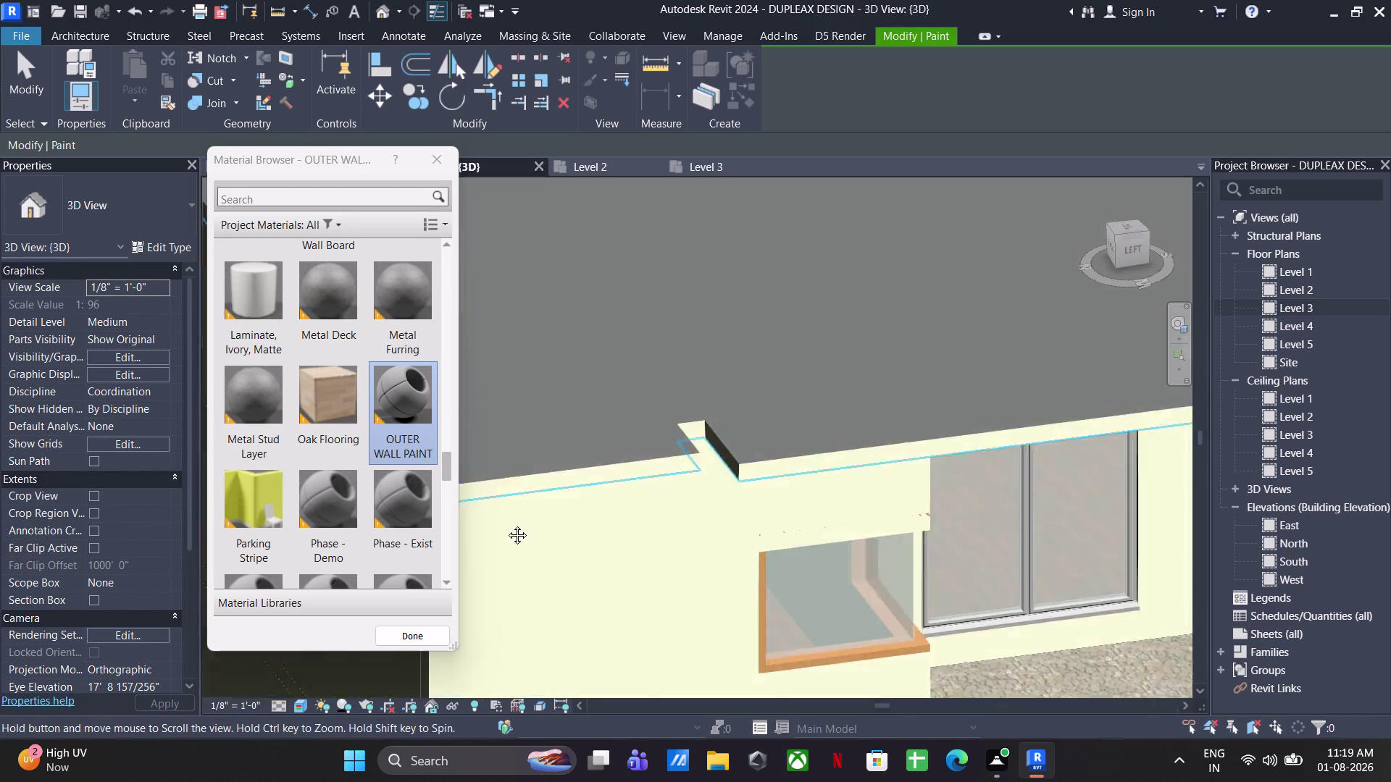
middle_drag(852, 469, 233, 565)
scroll(up, 3)
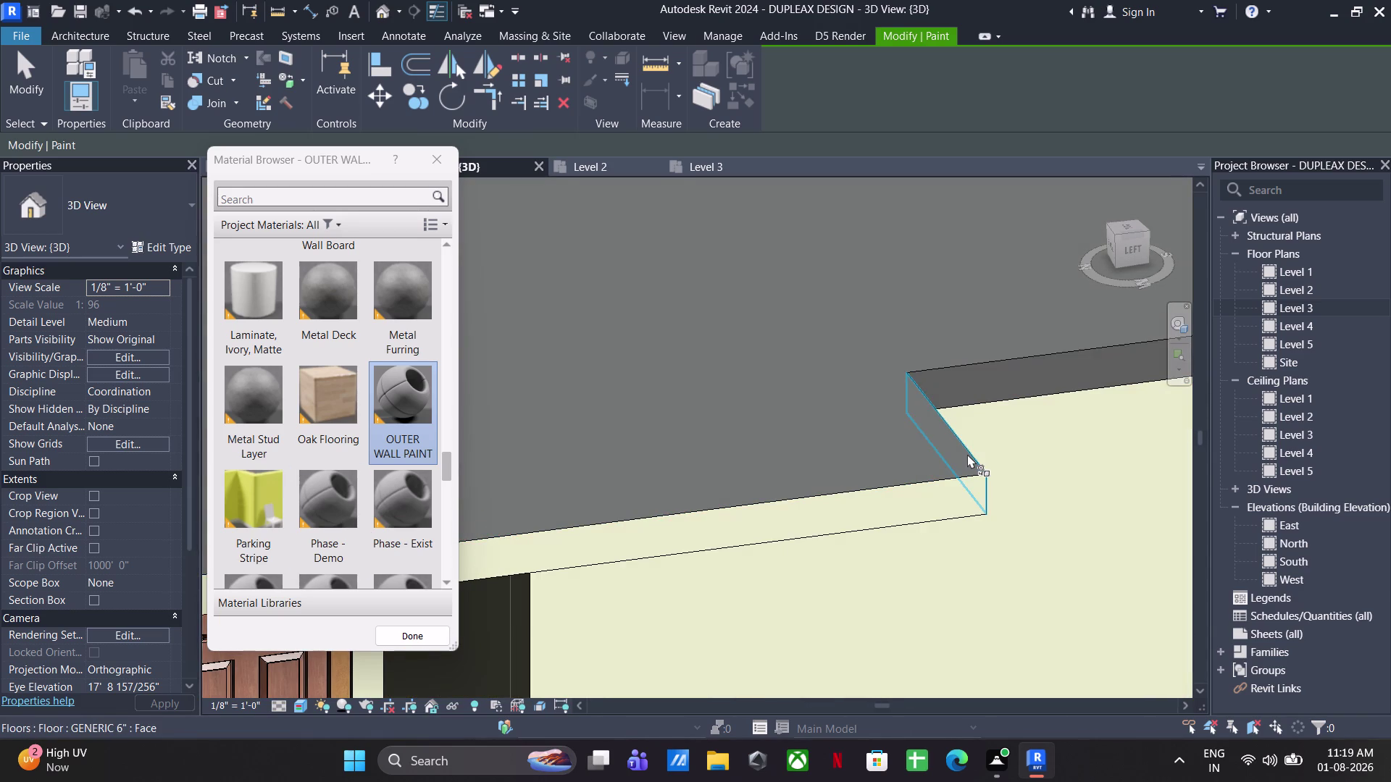
click(967, 454)
click(987, 387)
Orbit around the front facade to review the painted slab edges.
scroll(down, 3)
middle_drag(944, 427, 257, 565)
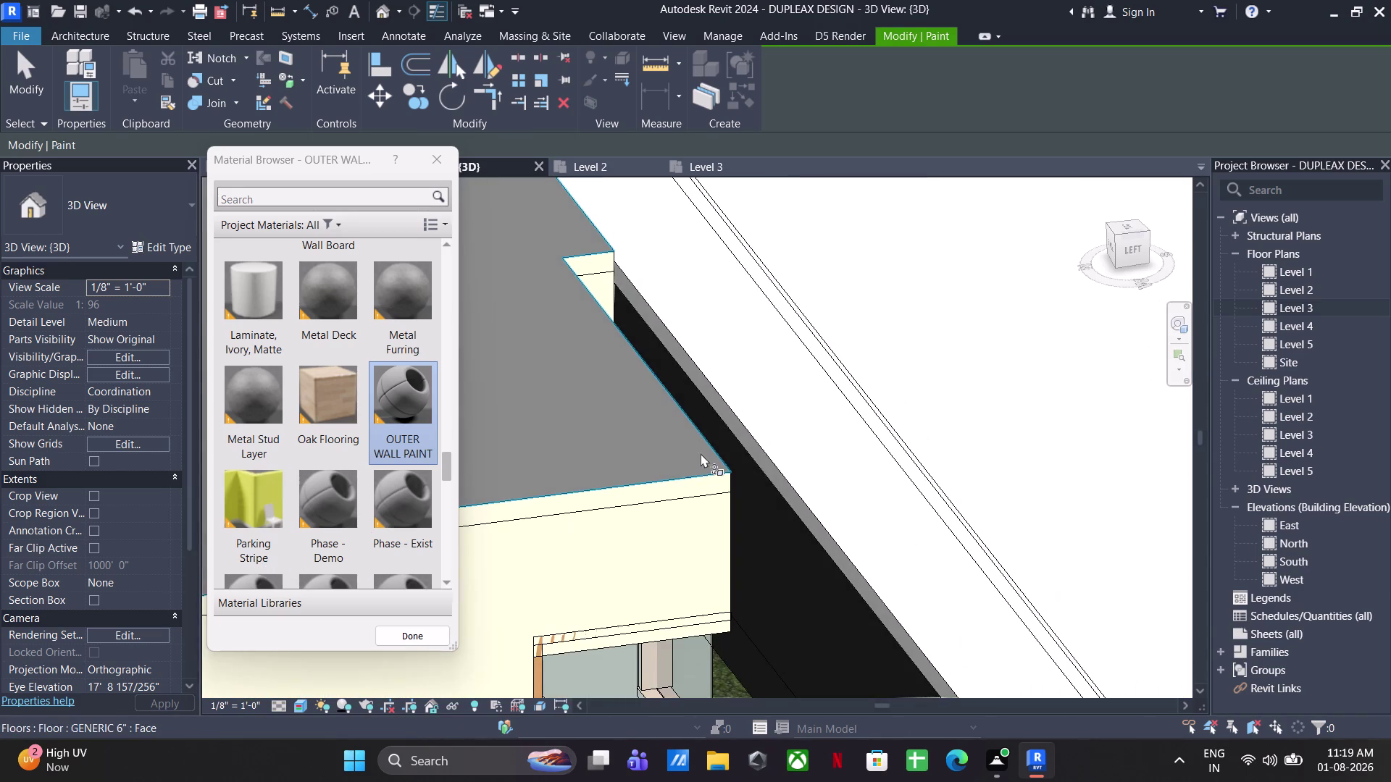
middle_drag(700, 454, 506, 492)
middle_drag(725, 417, 1390, 498)
middle_drag(920, 496, 1390, 459)
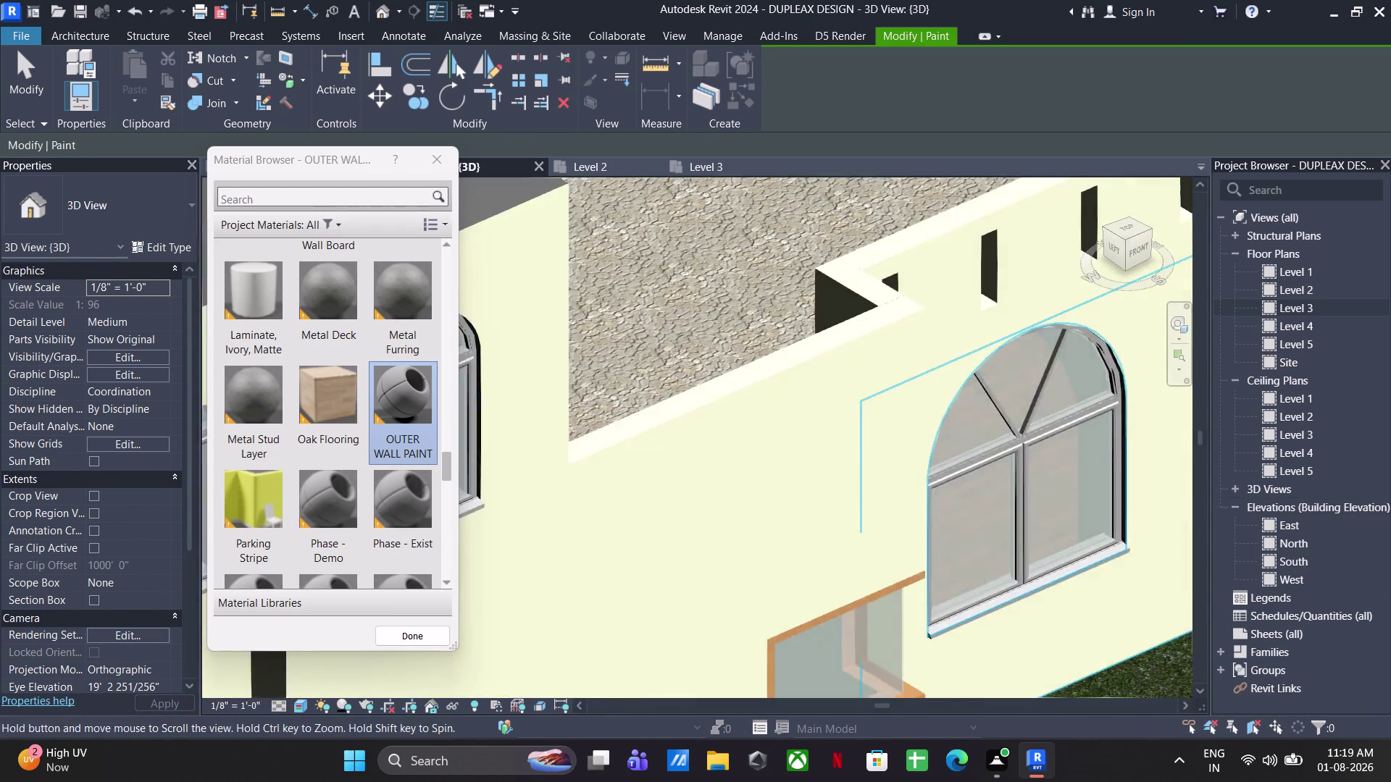
middle_drag(1390, 459, 1390, 459)
scroll(down, 3)
middle_drag(918, 485, 1390, 428)
Exit the Paint tool and zoom out to see the whole duplex.
key(Escape)
key(Escape)
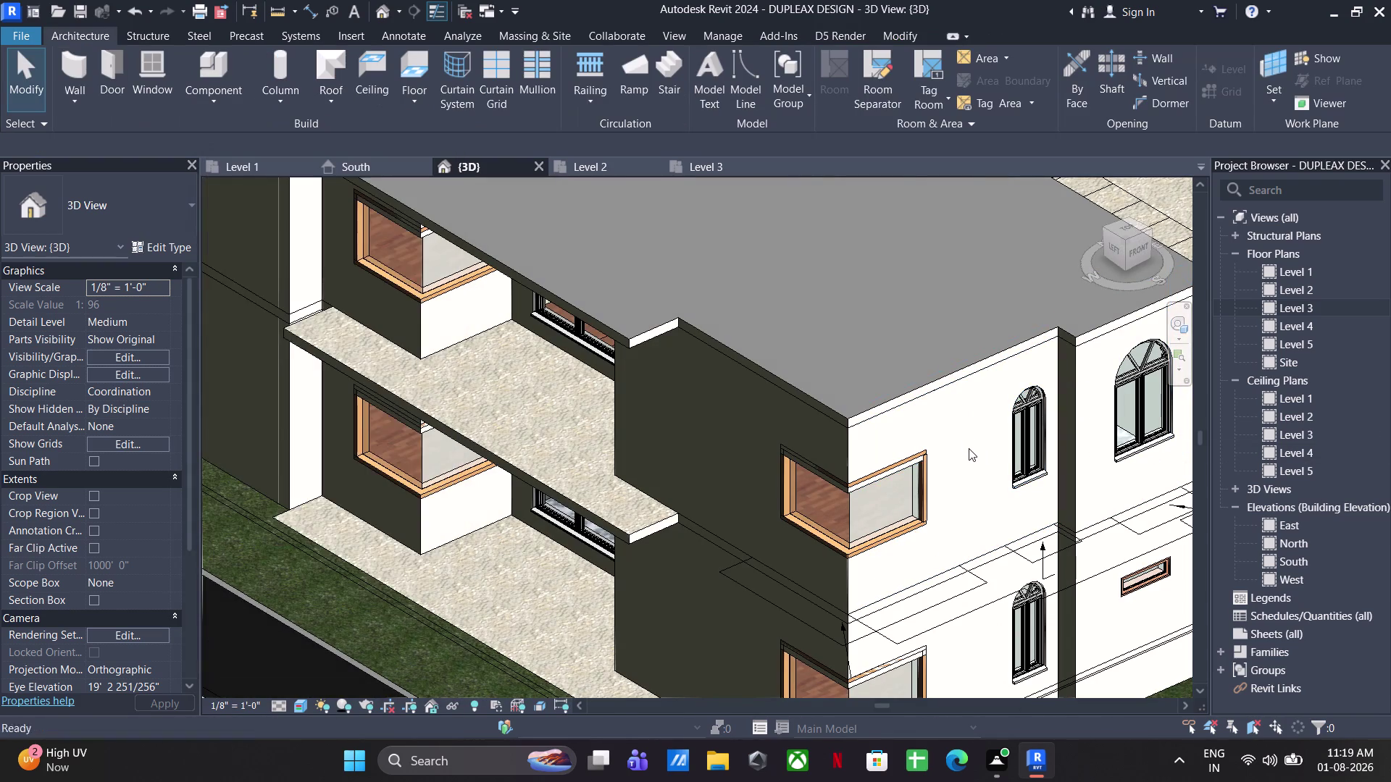
key(Escape)
scroll(down, 3)
middle_drag(933, 454, 929, 519)
Paint the roof slab's top surface with the FRONT VARANDHA stone finish.
text(PT)
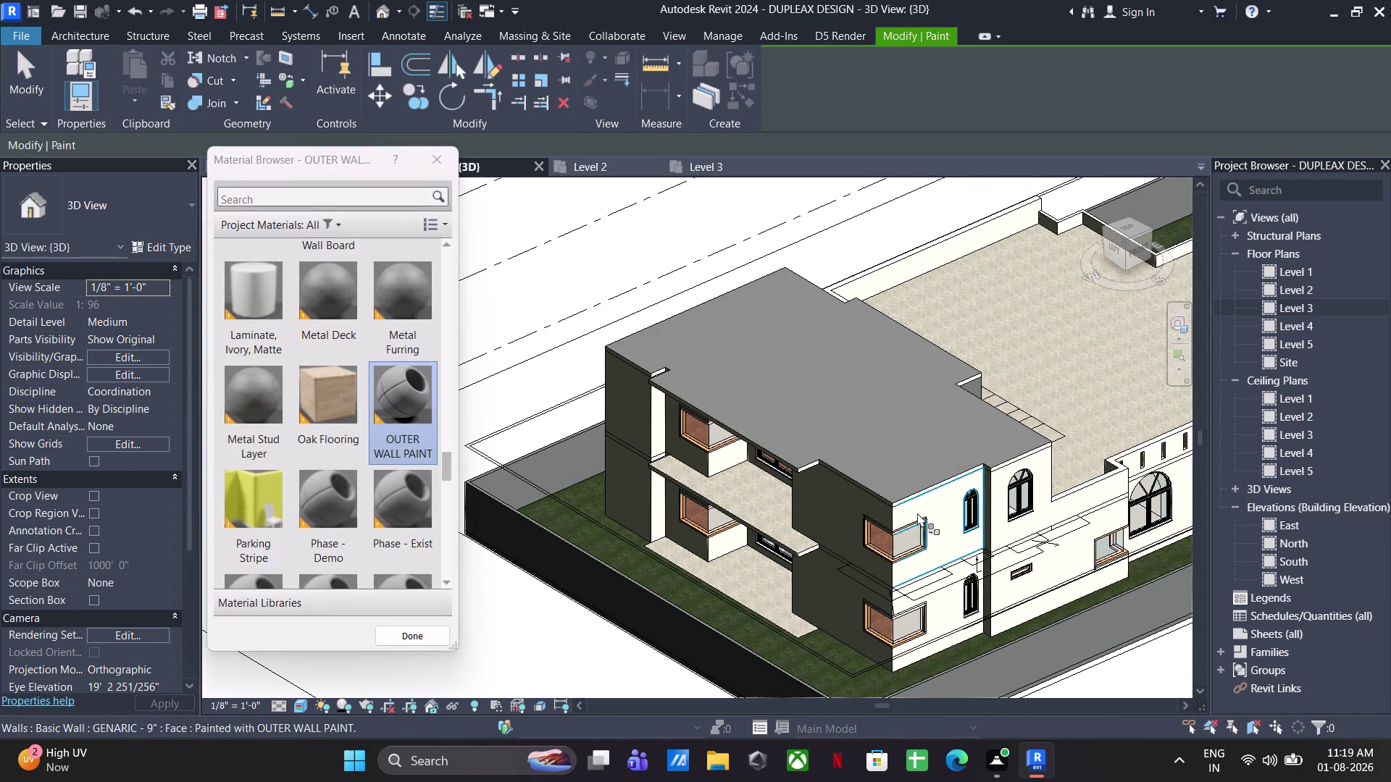
scroll(down, 3)
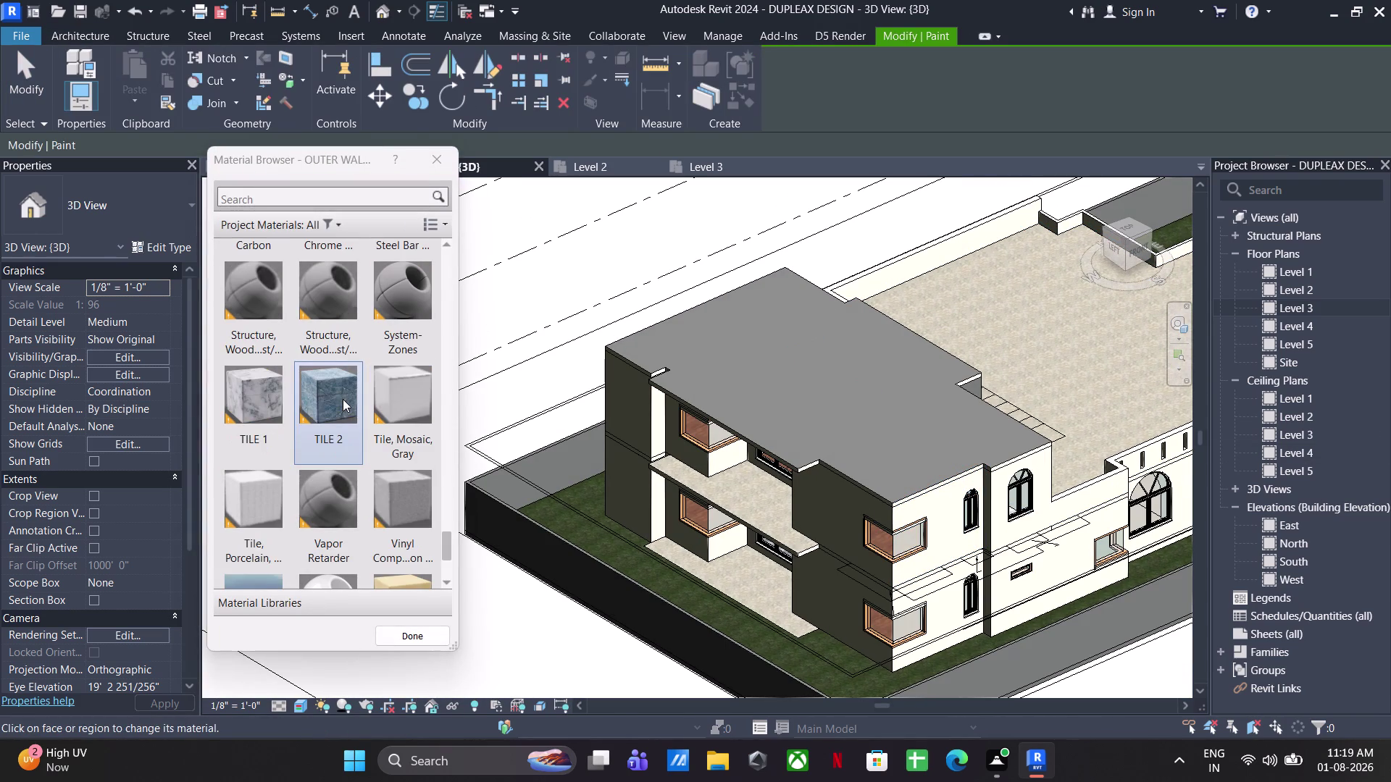
scroll(down, 3)
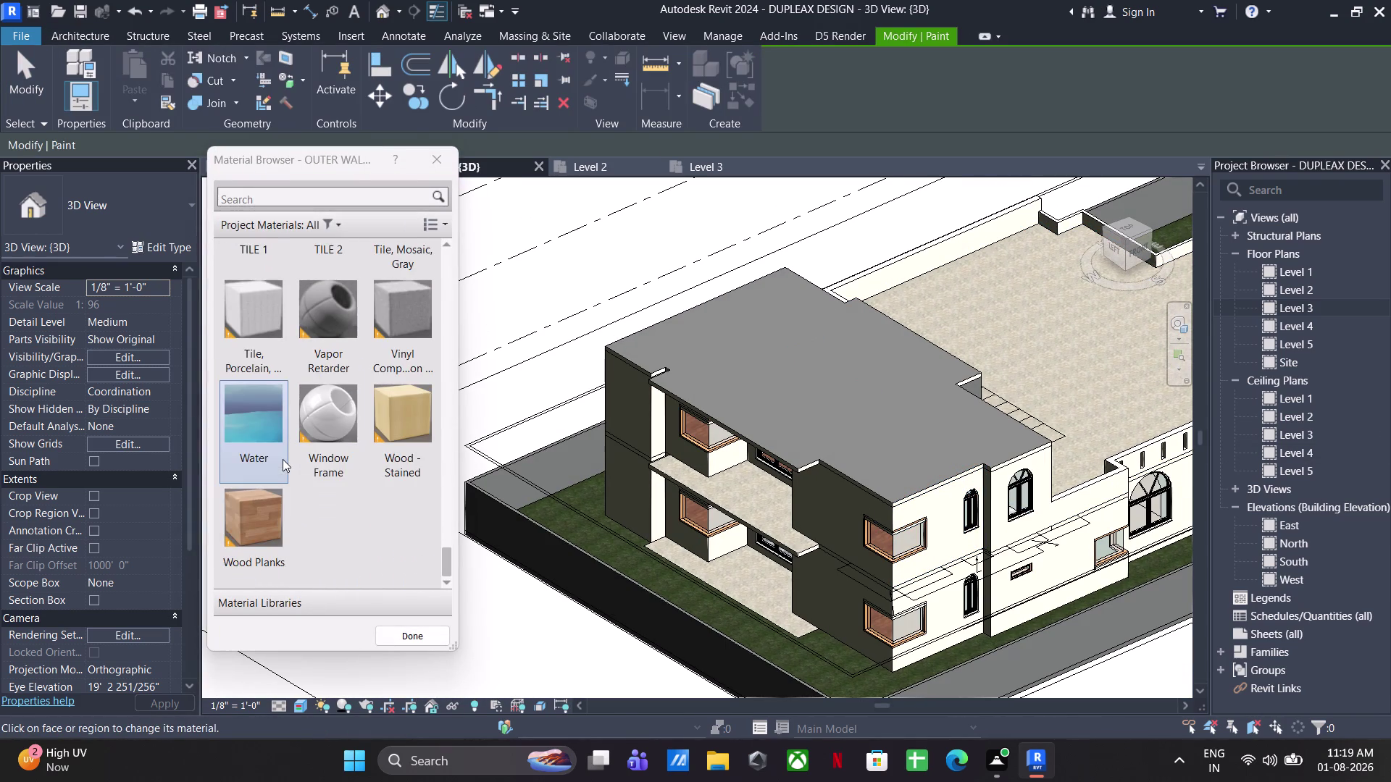
scroll(up, 3)
scroll(up, 3)
click(394, 420)
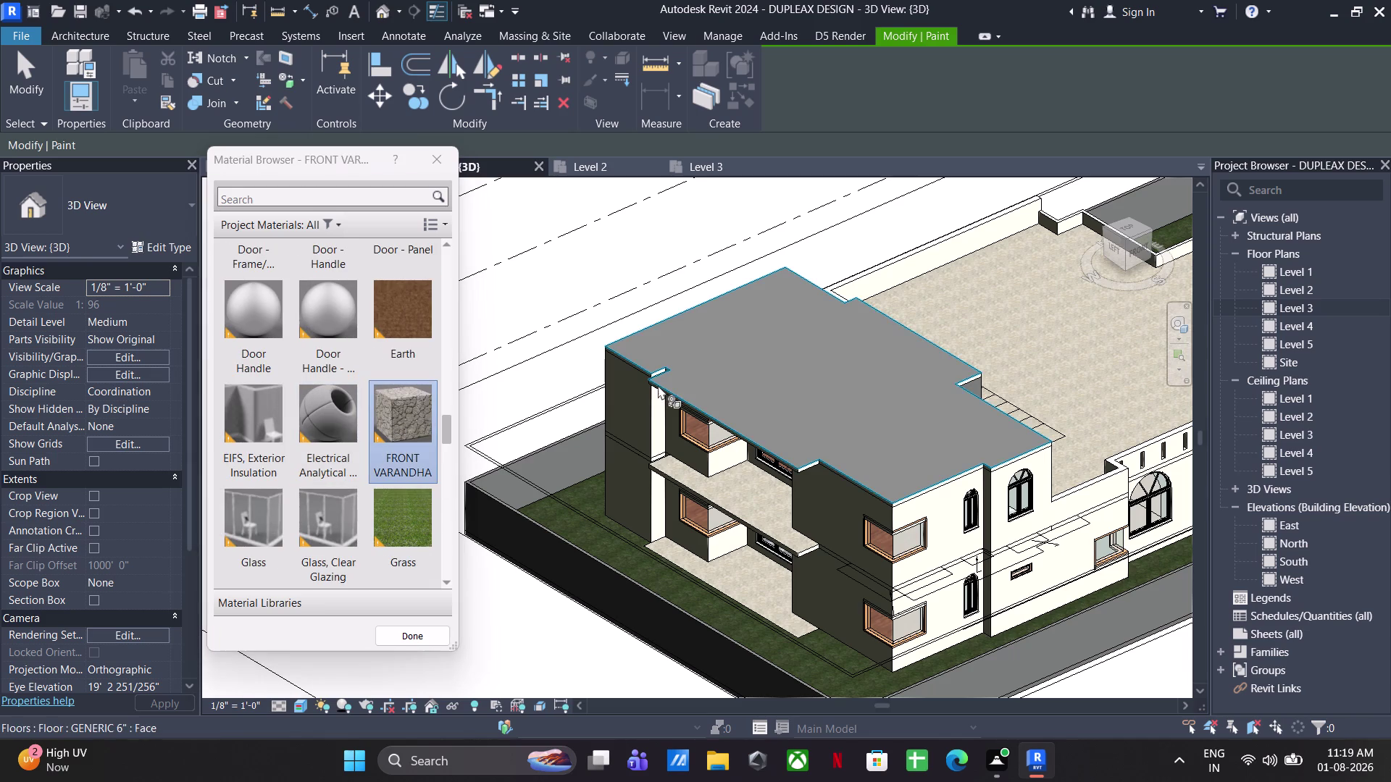
click(699, 379)
scroll(up, 3)
key(Escape)
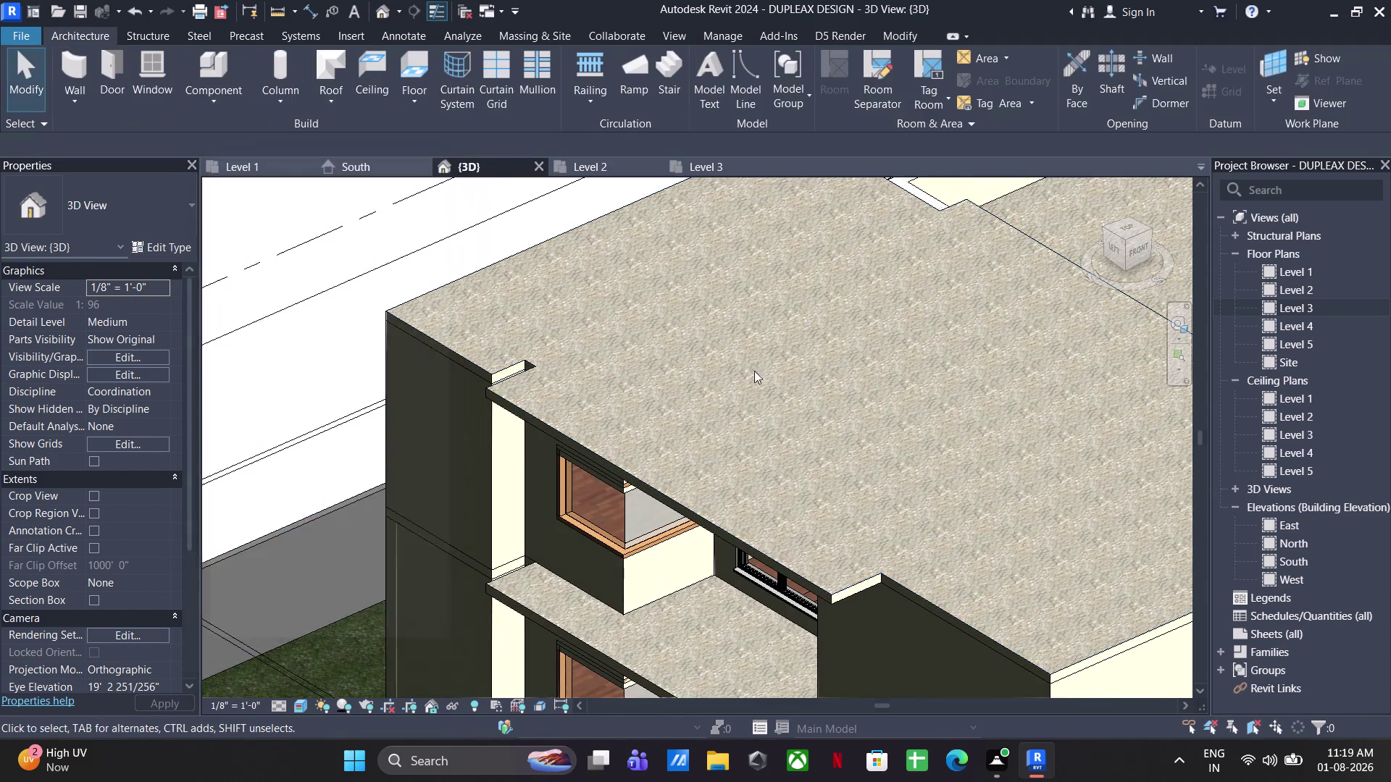
key(Escape)
scroll(down, 3)
Orbit the model to inspect the roof and the upper stair block doorway.
middle_drag(685, 387, 524, 247)
scroll(down, 3)
middle_drag(687, 394, 560, 347)
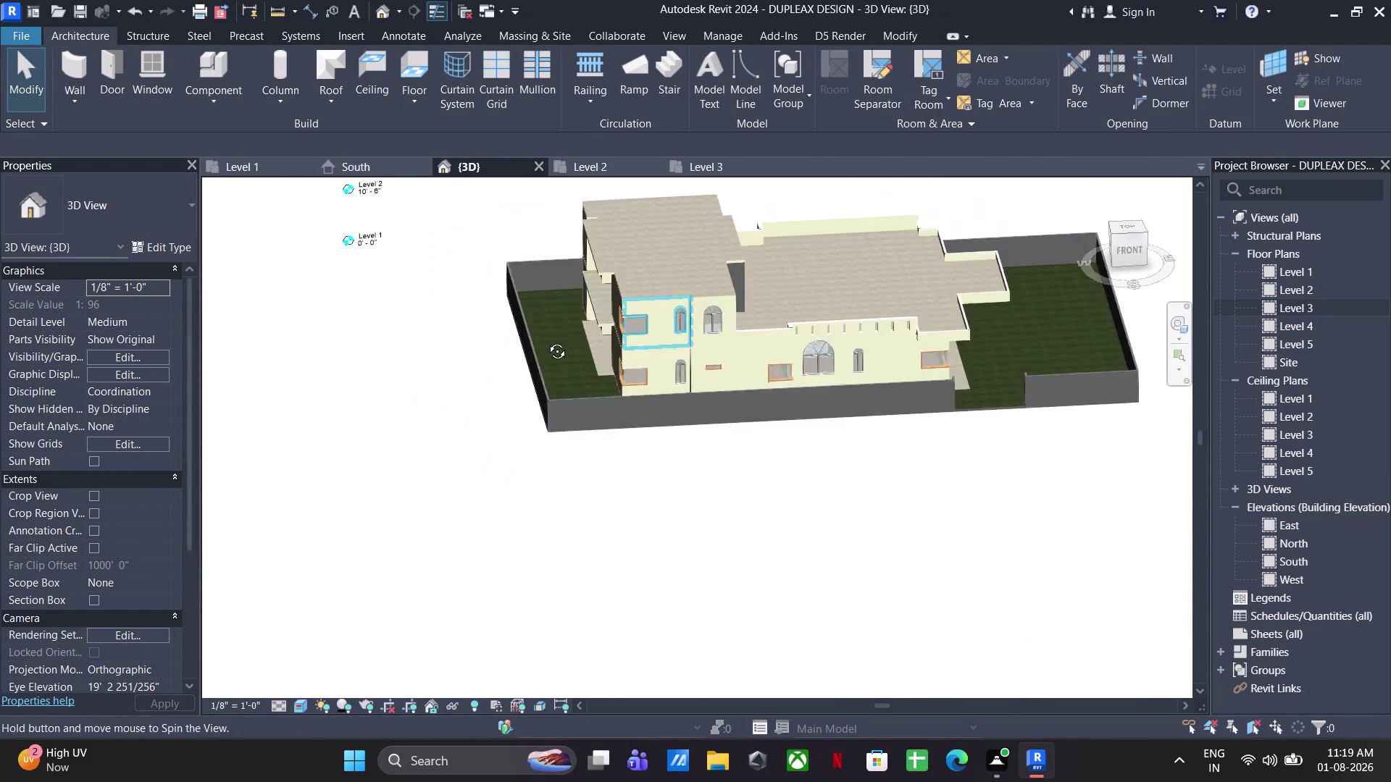
middle_drag(560, 348, 1383, 379)
middle_drag(779, 417, 391, 541)
middle_drag(549, 521, 569, 519)
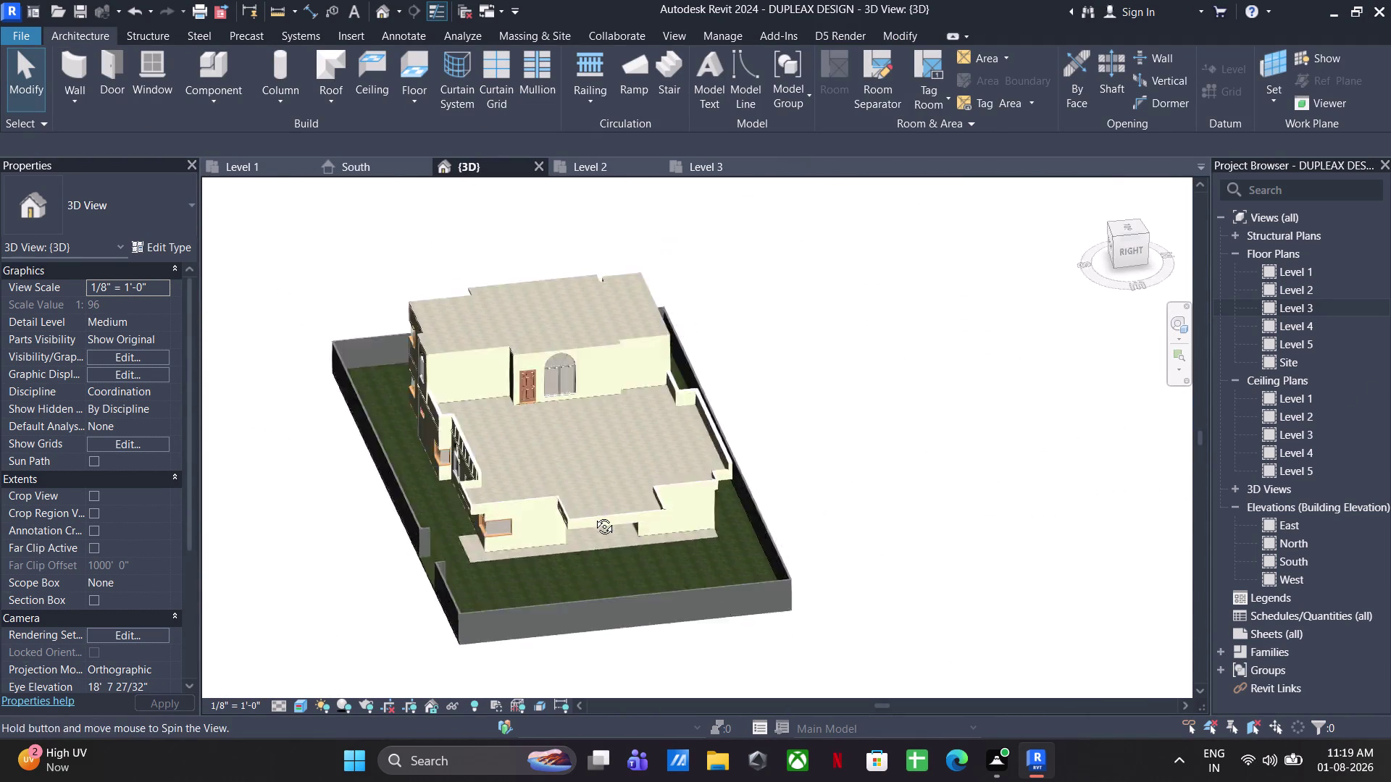
middle_drag(569, 520, 750, 503)
middle_drag(372, 439, 644, 553)
middle_drag(522, 521, 438, 515)
scroll(up, 3)
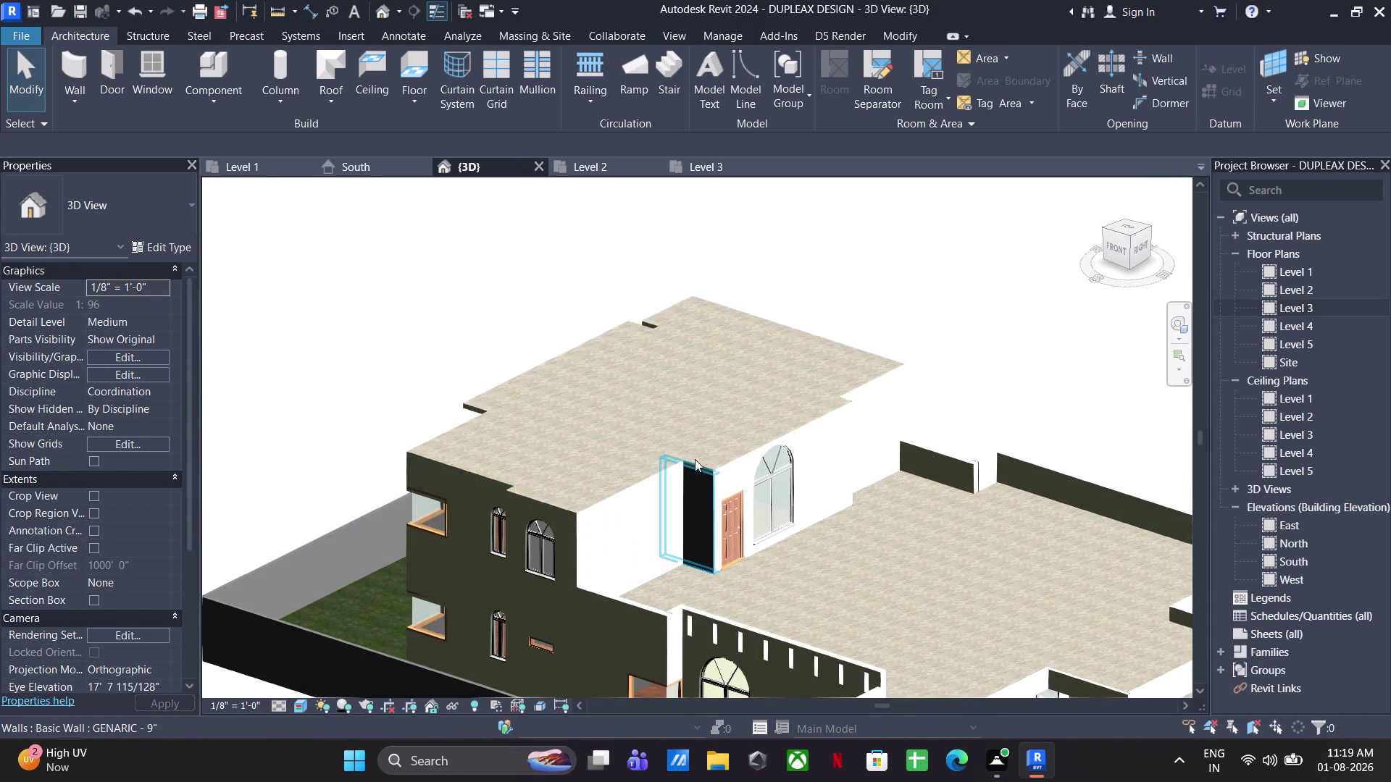
middle_drag(677, 442, 606, 345)
scroll(up, 3)
middle_drag(644, 466, 650, 467)
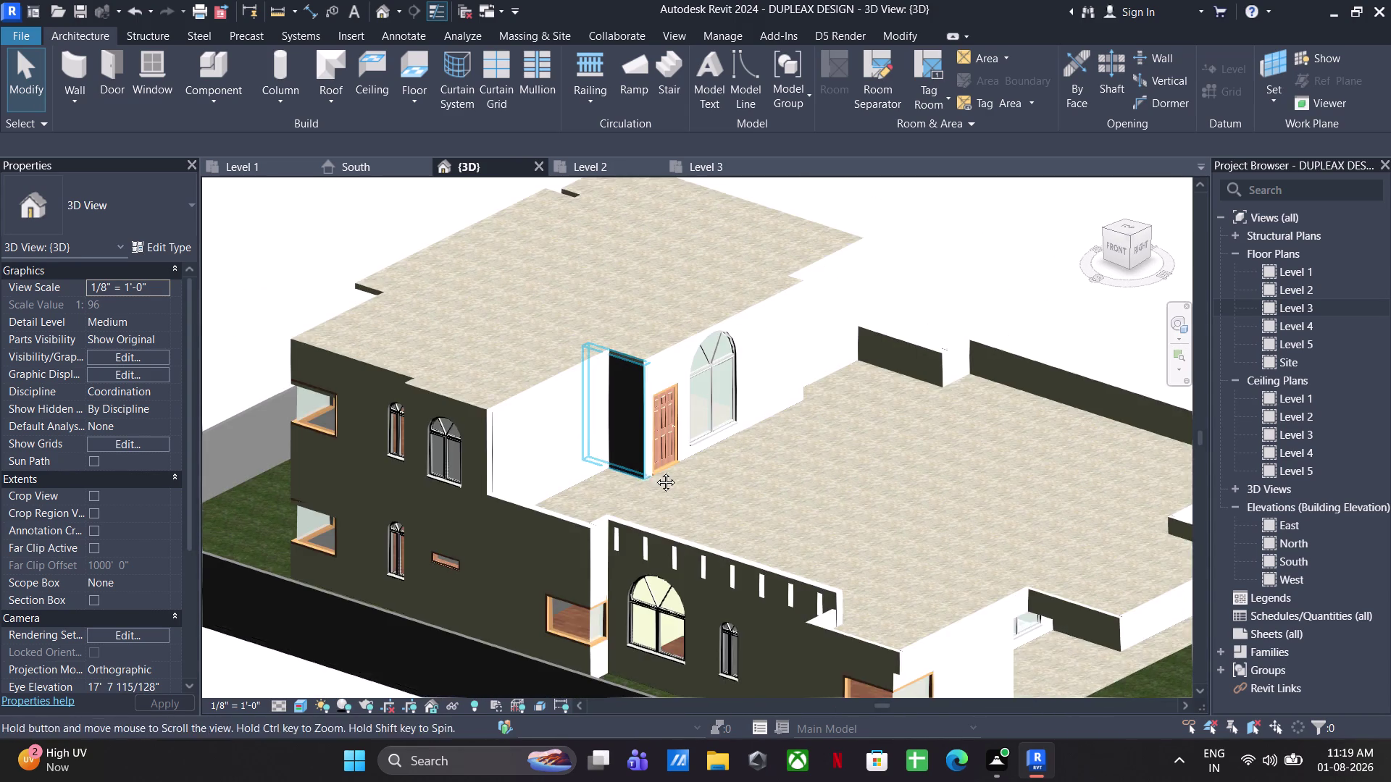
middle_drag(650, 466, 693, 517)
Show the Level 3 floor plan in the Realistic visual style.
click(709, 160)
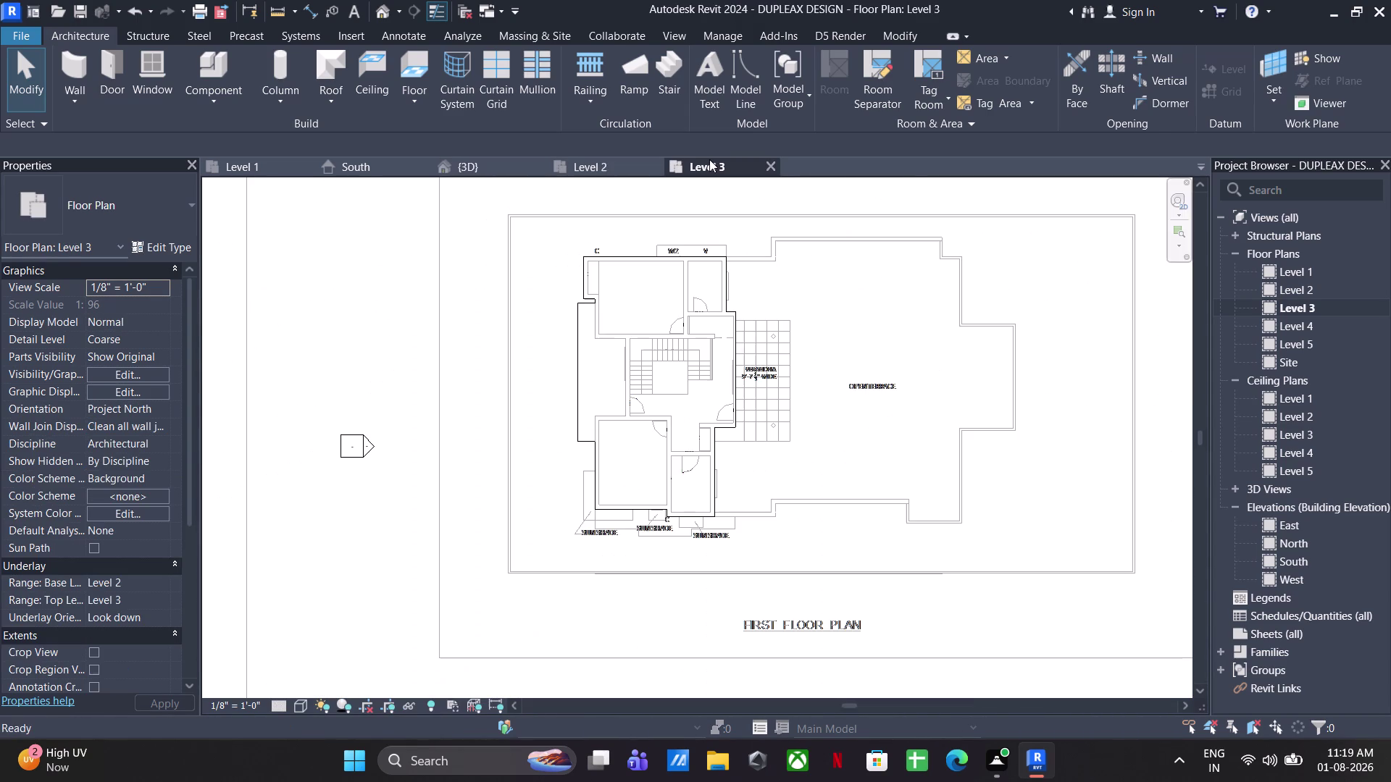
click(307, 708)
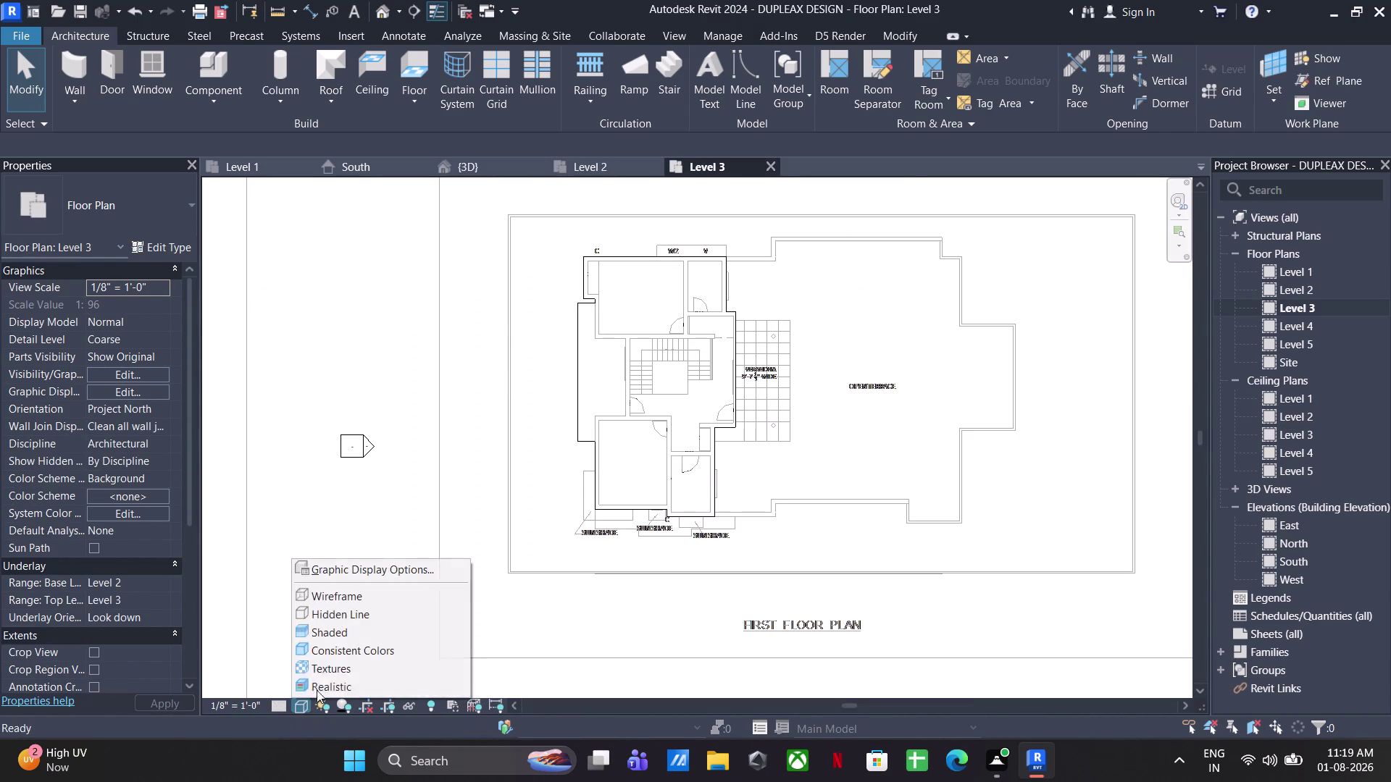
click(318, 690)
Set up GENERIC - 9" walls with a 3'-0" unconnected height.
click(85, 56)
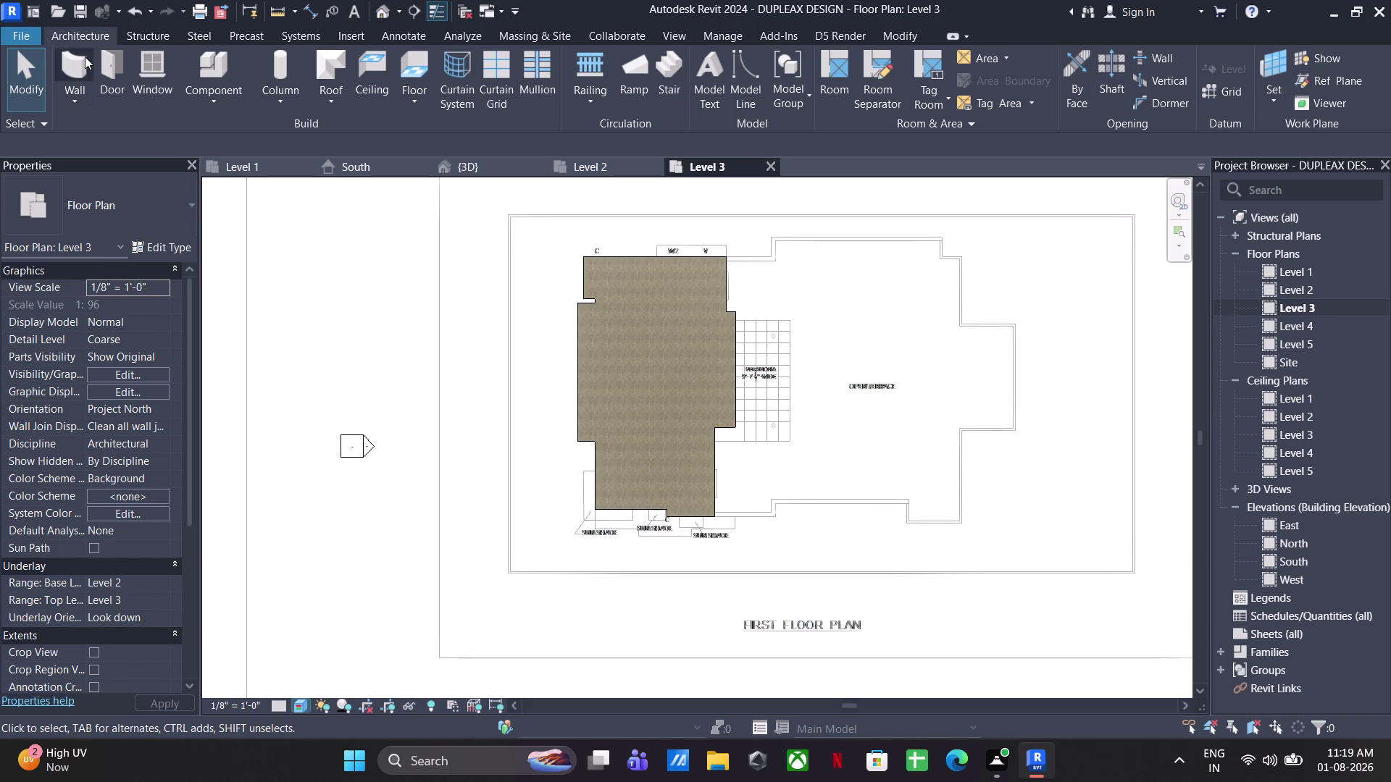
click(157, 203)
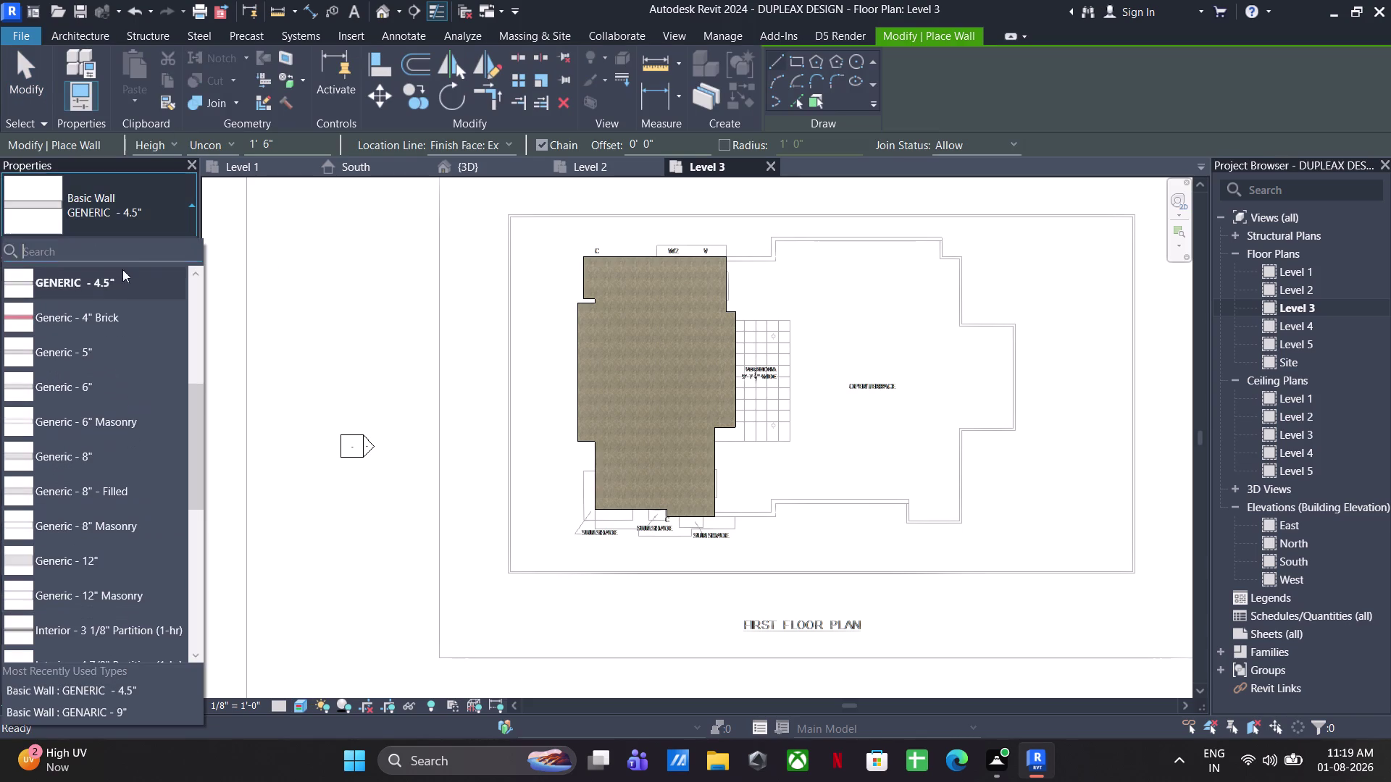
scroll(up, 3)
click(87, 464)
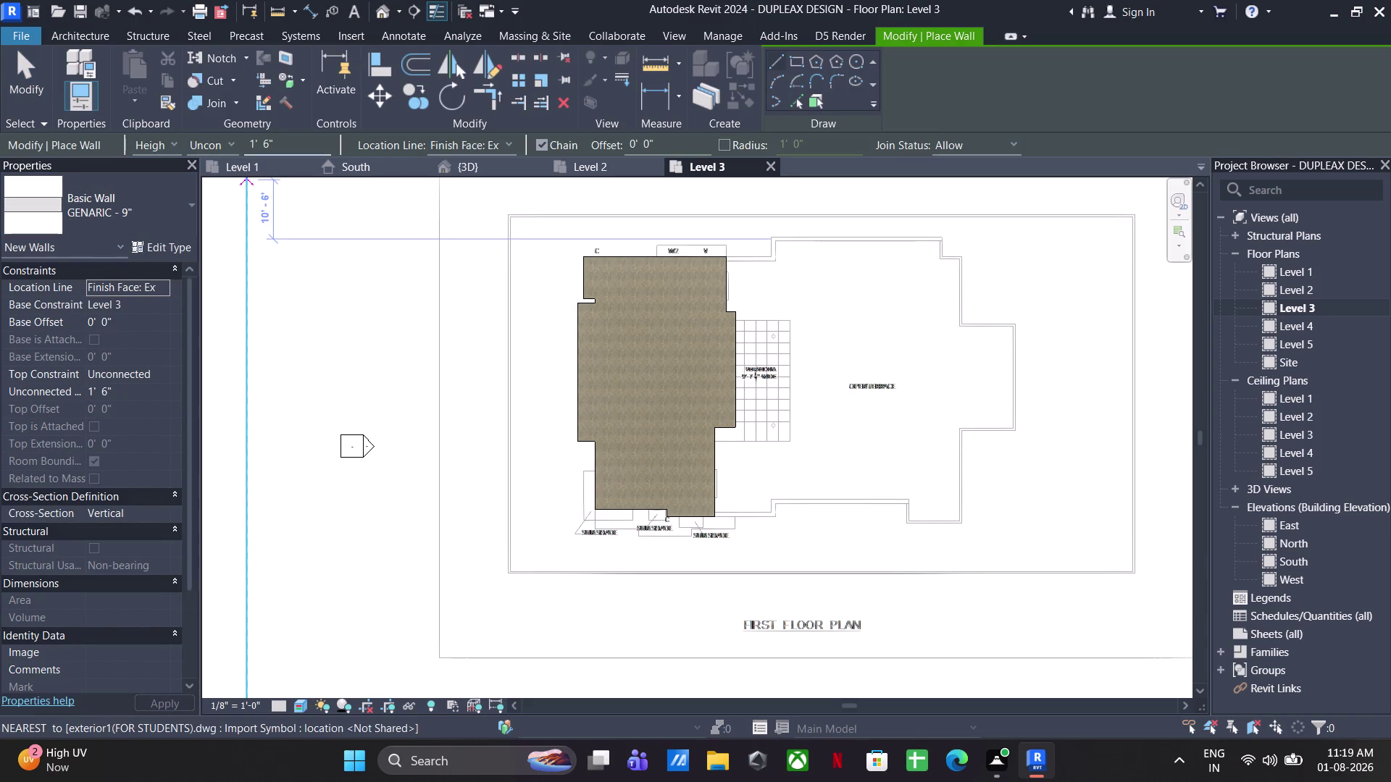
drag(287, 139, 192, 143)
text(3')
key(Return)
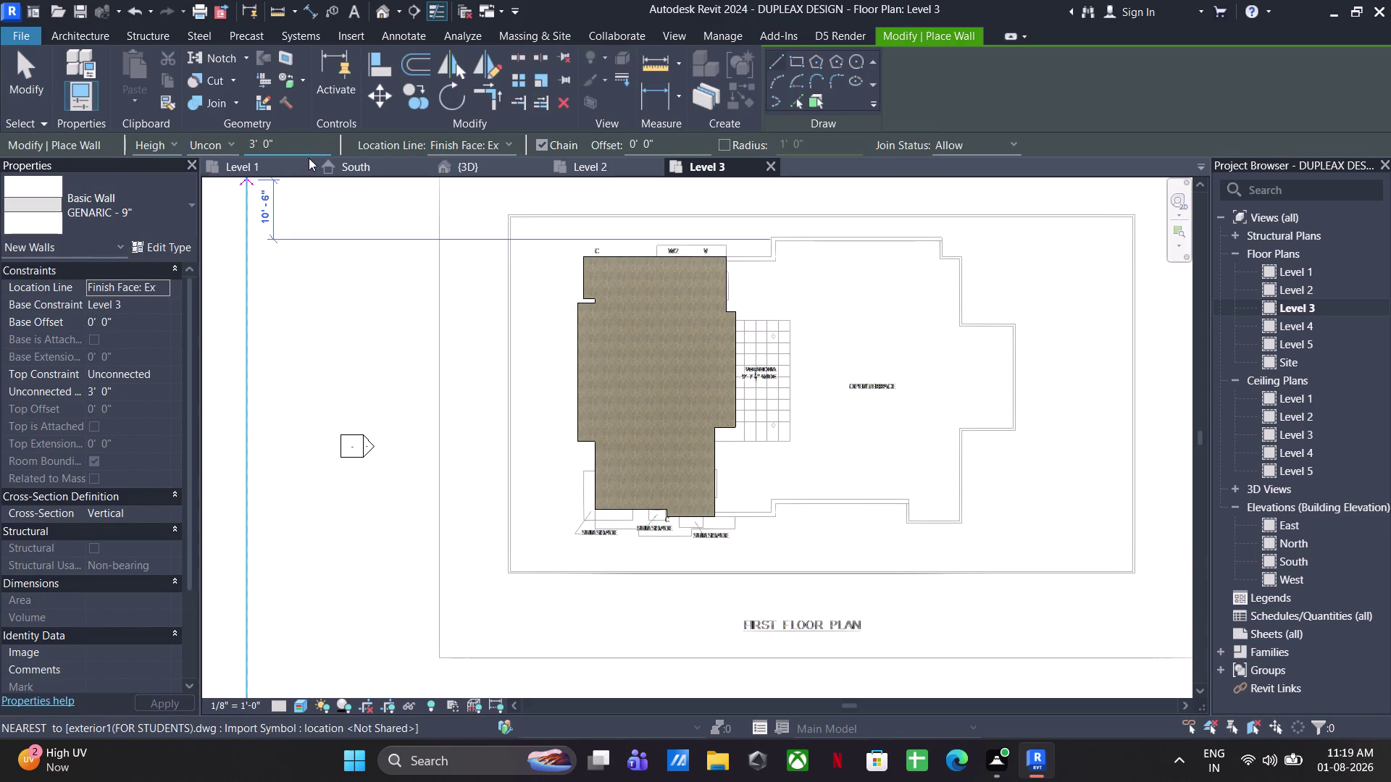
scroll(up, 3)
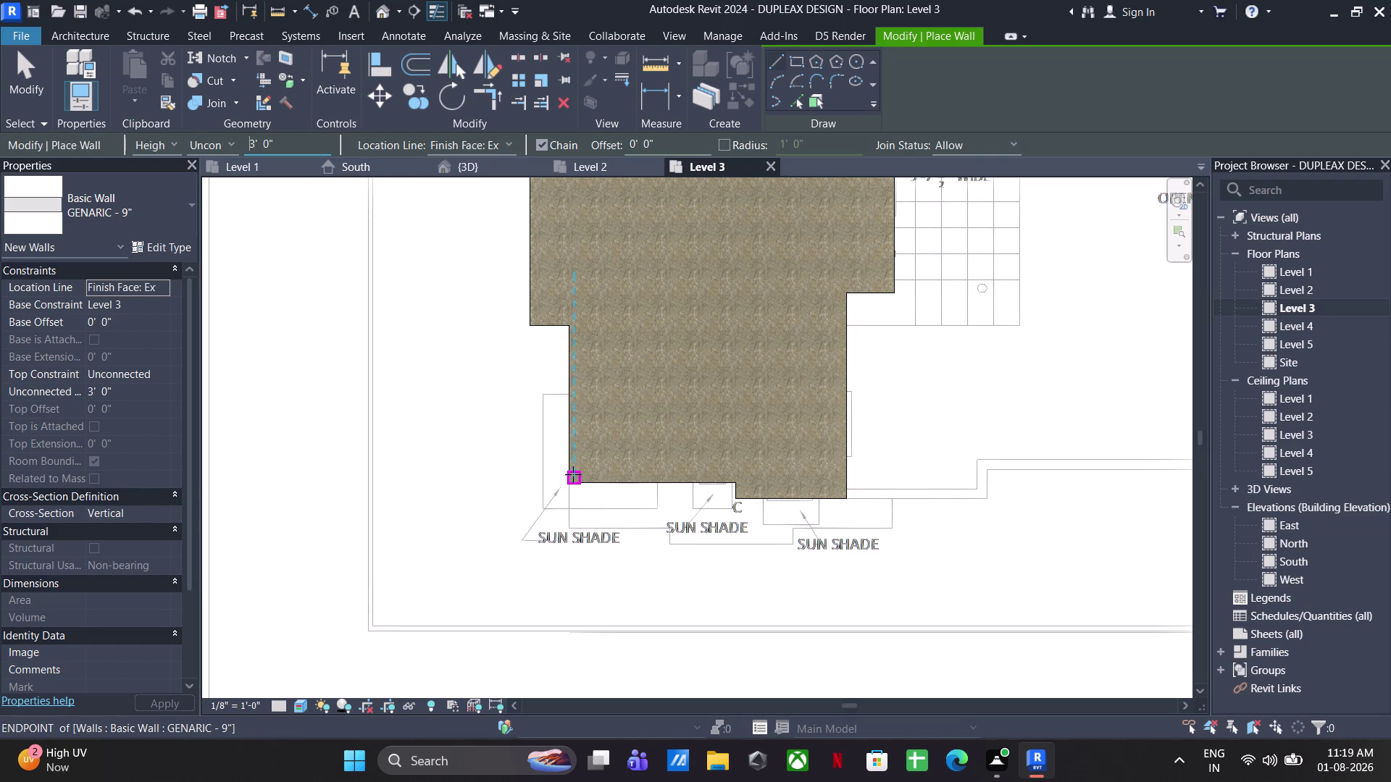
Draw the low walls along the stair block's left edges, the notch and the top edge.
click(571, 483)
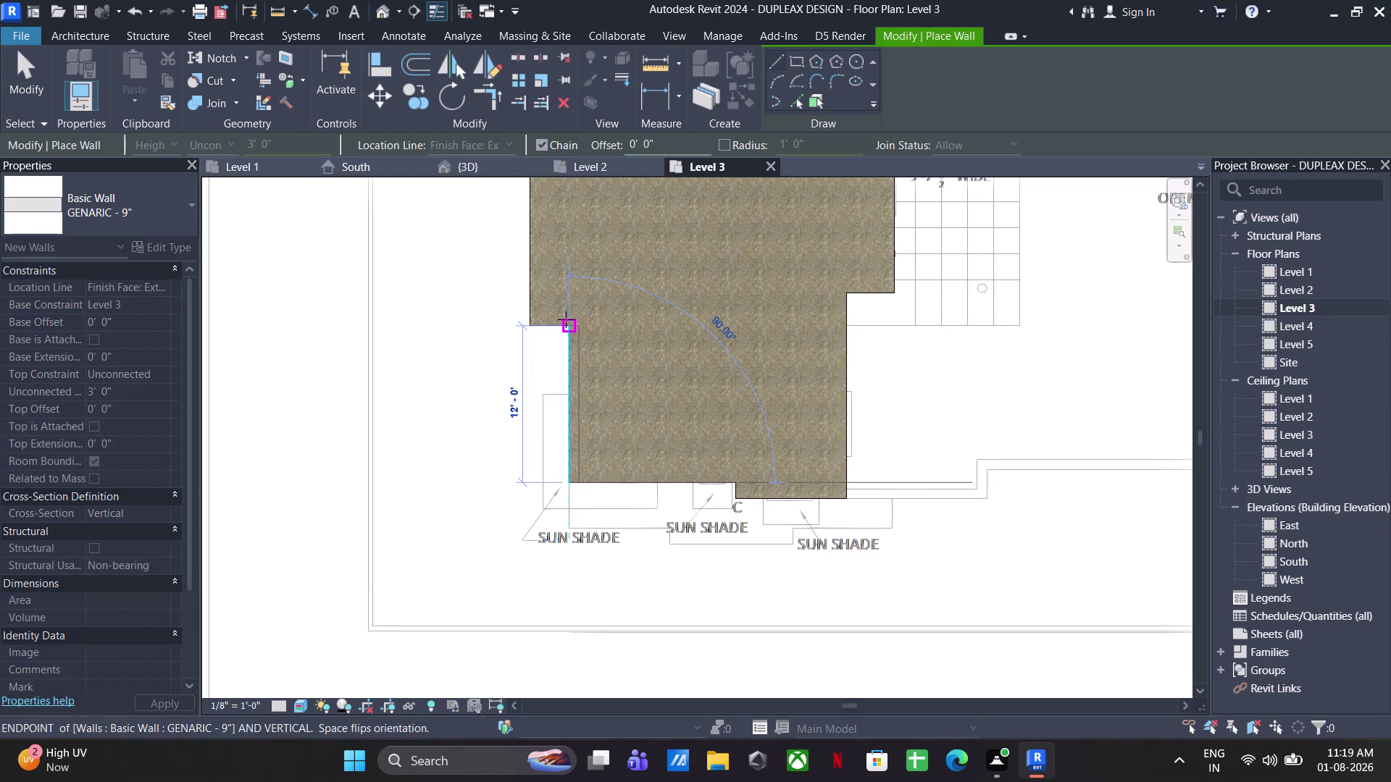
click(566, 319)
click(535, 324)
middle_drag(542, 281, 526, 584)
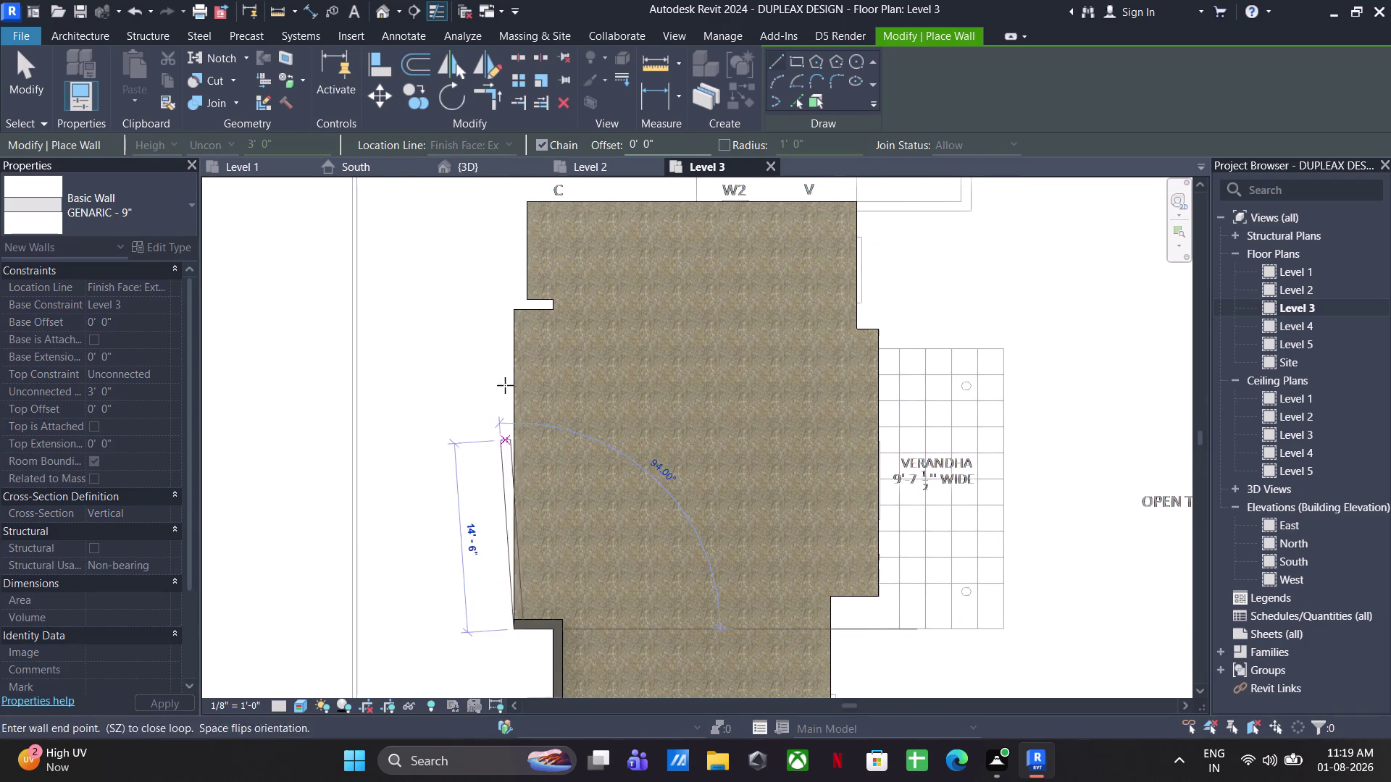
click(518, 307)
scroll(up, 3)
click(578, 308)
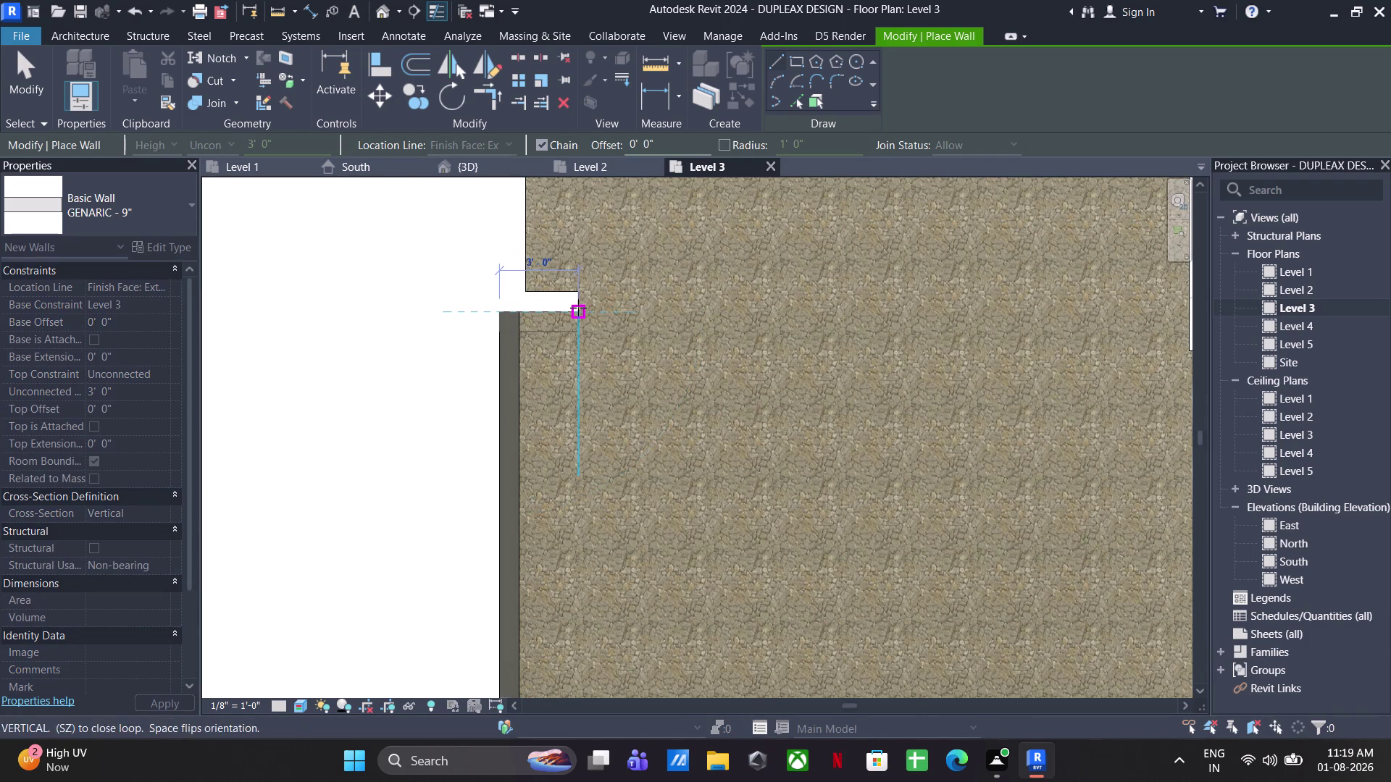
click(580, 289)
click(526, 287)
middle_drag(536, 253, 519, 555)
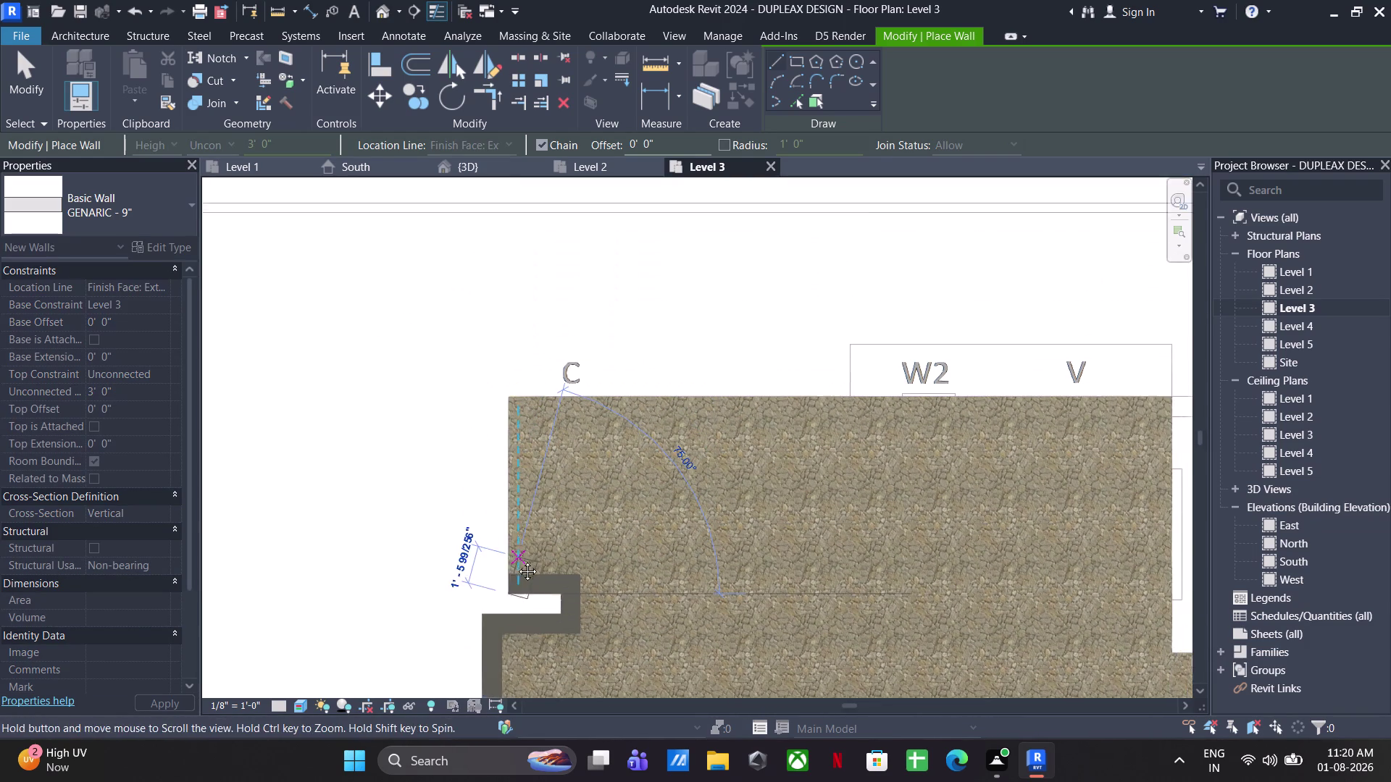
middle_drag(519, 555, 516, 562)
click(513, 399)
middle_drag(875, 411, 666, 399)
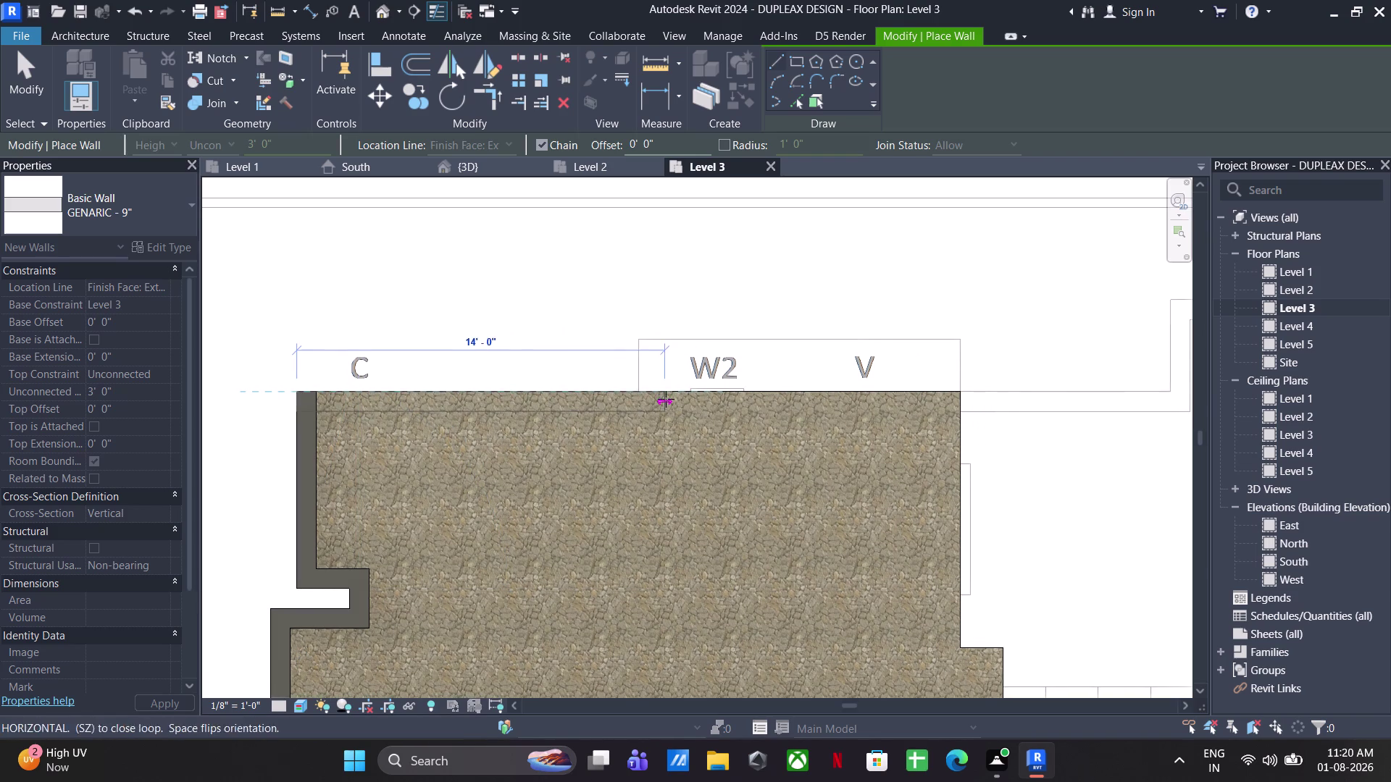
click(952, 387)
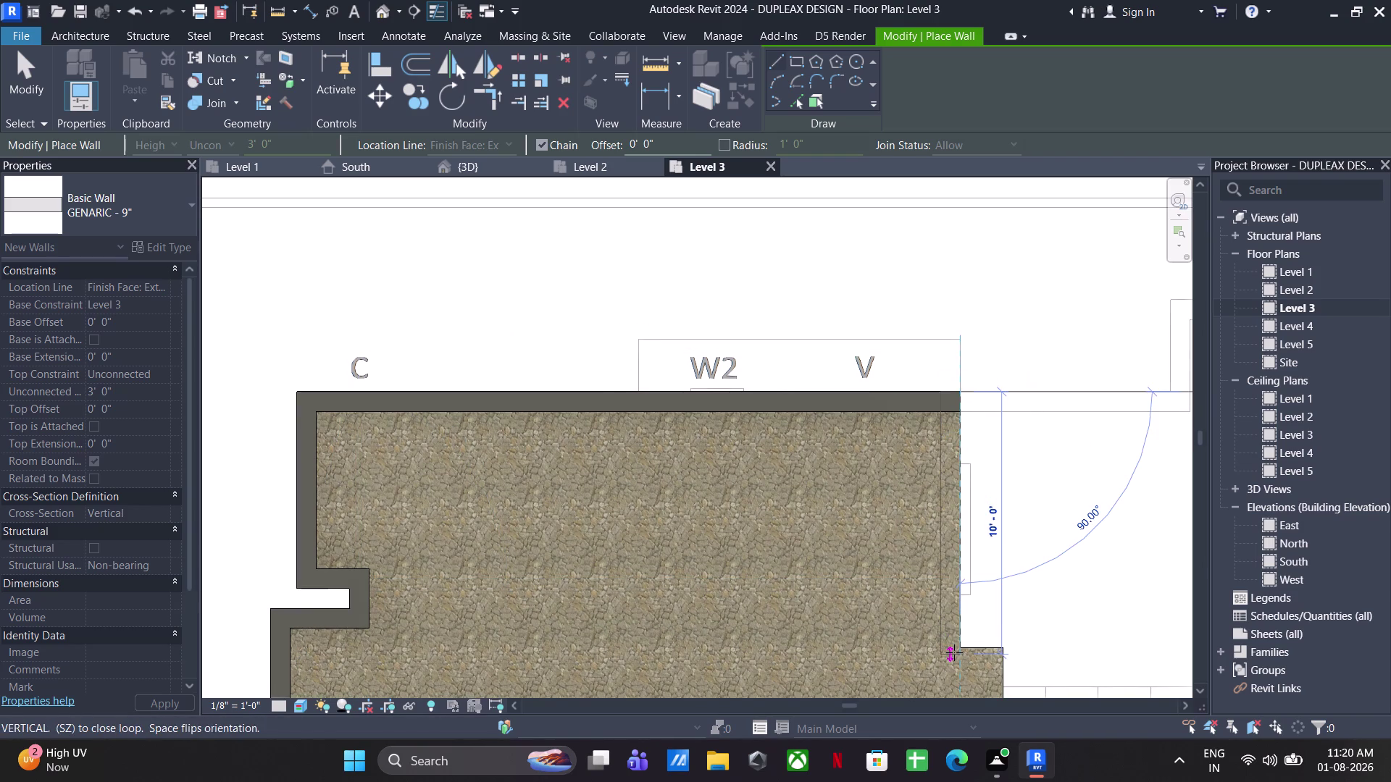
Run the walls down the right side to the bottom-right corner and end wall placement.
click(954, 653)
scroll(up, 3)
click(1008, 647)
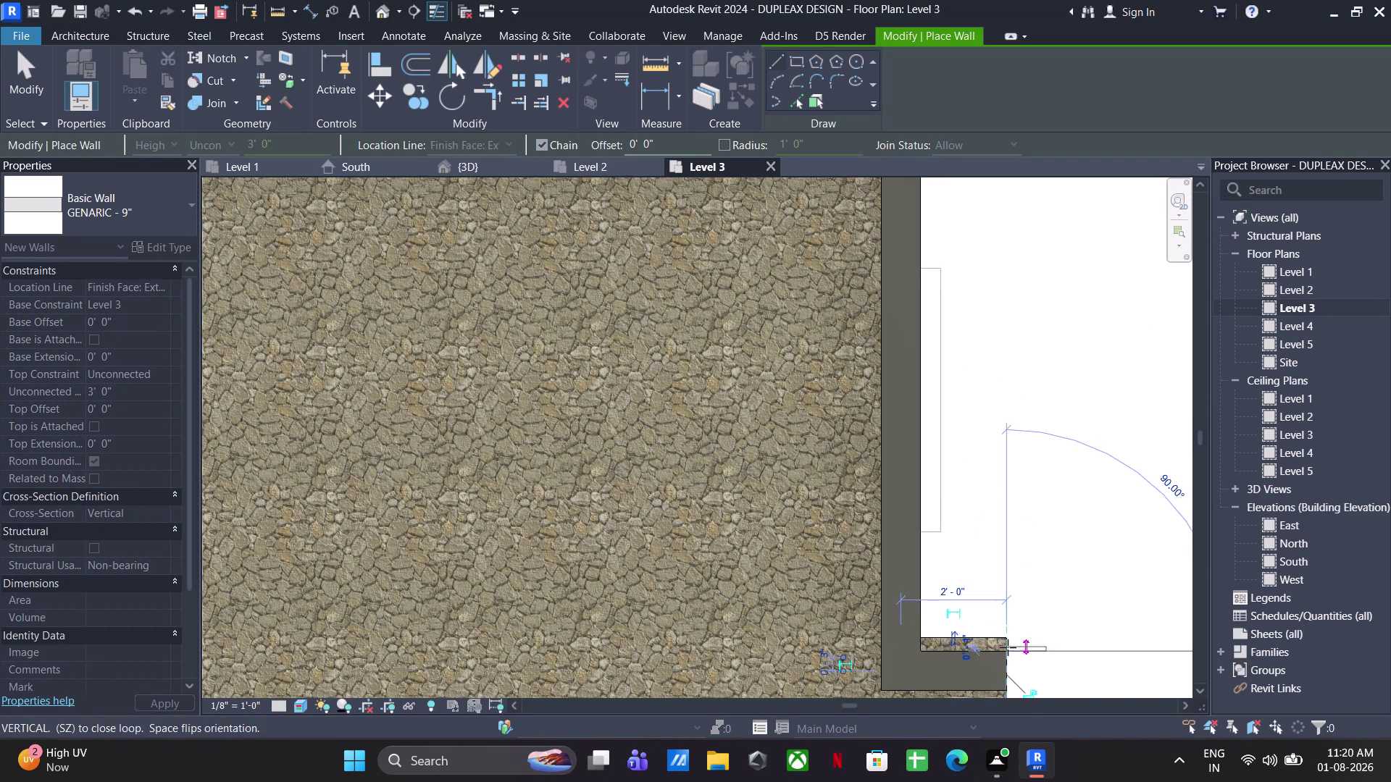
scroll(down, 3)
middle_drag(1015, 704, 950, 357)
middle_drag(1002, 525, 952, 142)
middle_drag(943, 526, 929, 161)
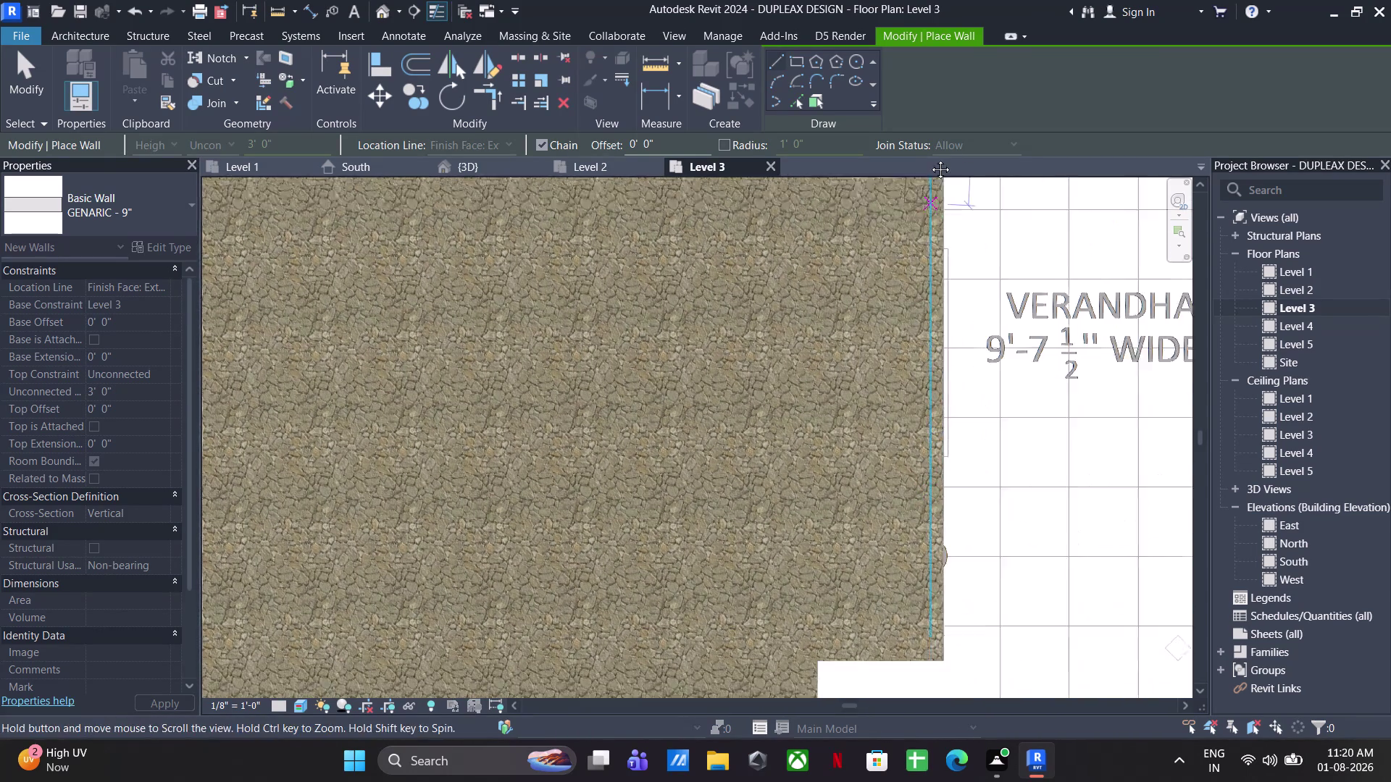
middle_drag(930, 161, 929, 158)
click(948, 616)
click(815, 620)
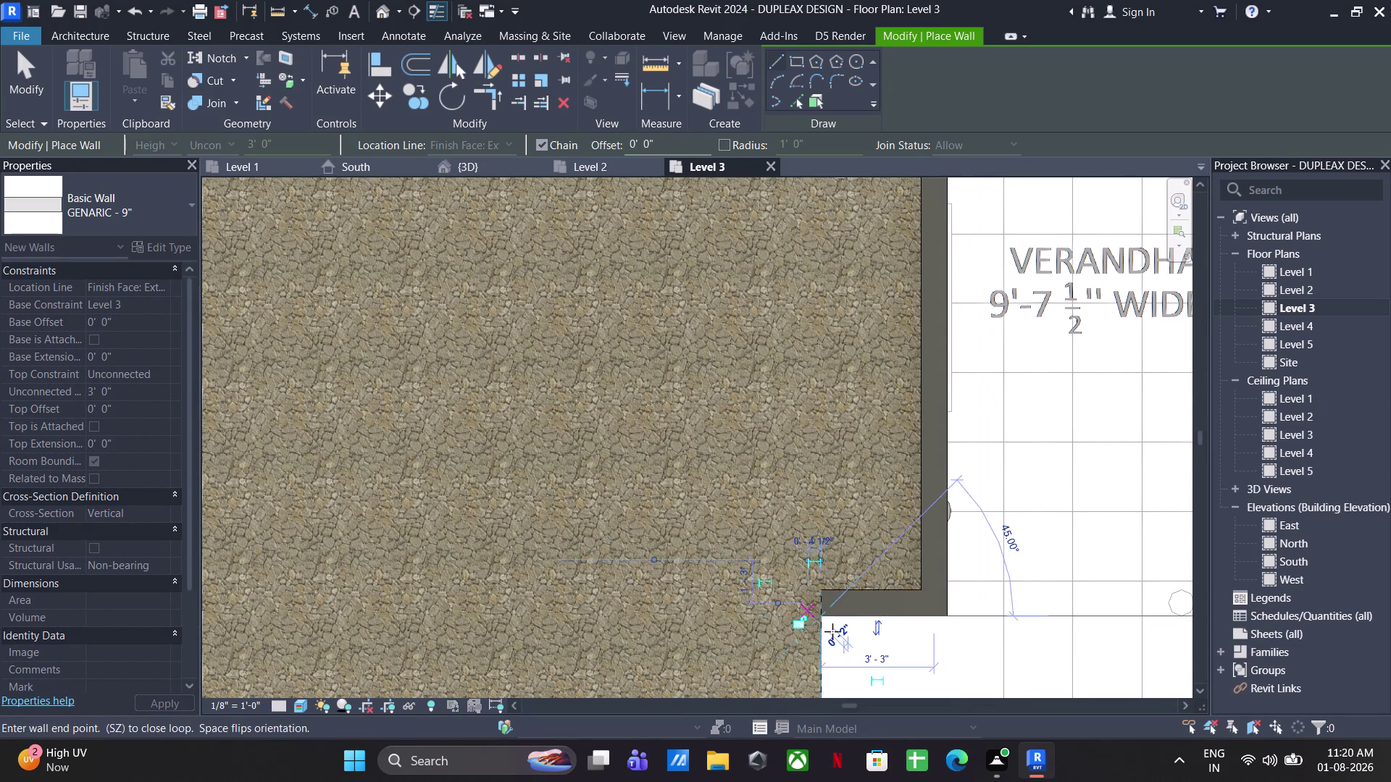
scroll(down, 3)
middle_drag(875, 646, 956, 170)
click(910, 564)
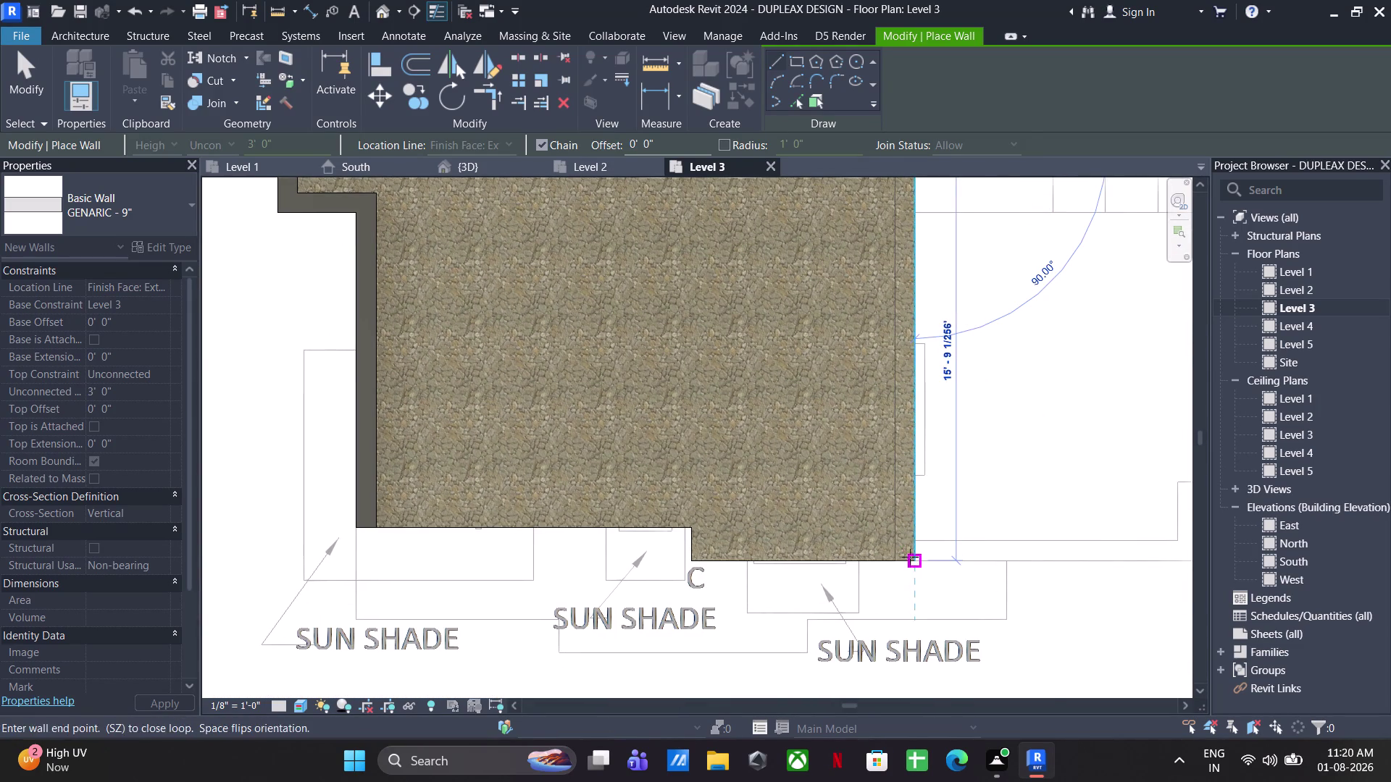
scroll(down, 3)
middle_drag(946, 413, 924, 781)
scroll(down, 3)
key(Escape)
key(Escape)
scroll(up, 3)
key(Escape)
middle_drag(998, 235, 874, 655)
scroll(up, 3)
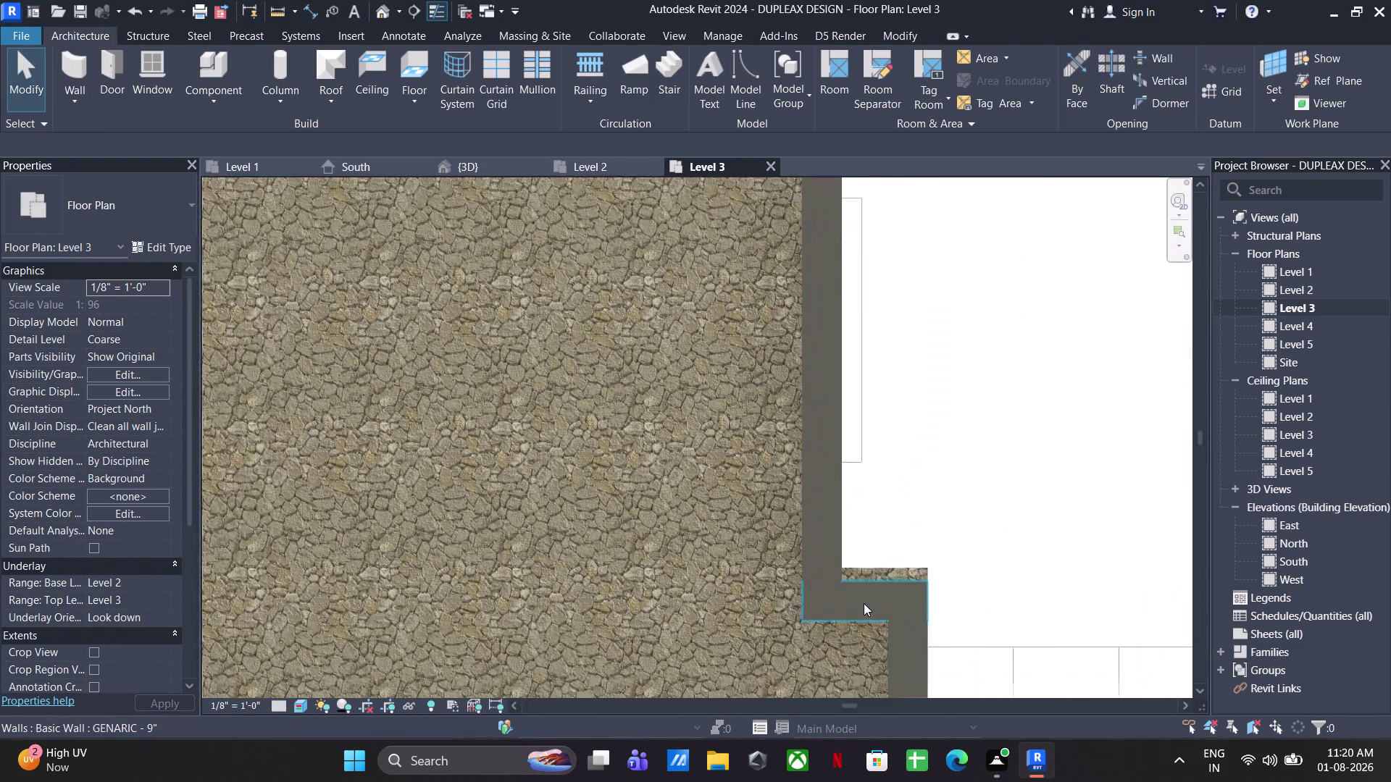
Select and inspect the short corner wall piece, then deselect it.
scroll(up, 3)
click(845, 591)
click(854, 583)
key(Up)
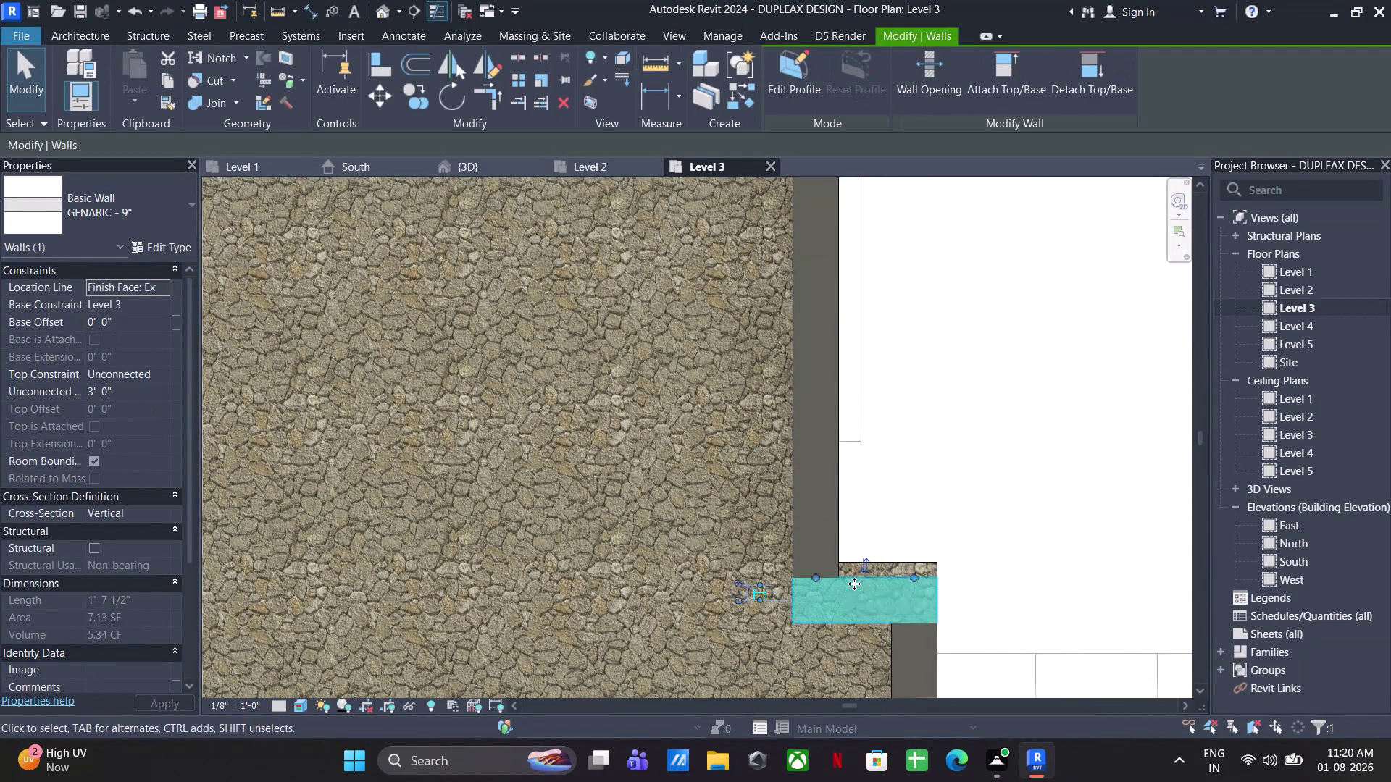
key(Up)
key(Up)
key(Up)
scroll(up, 3)
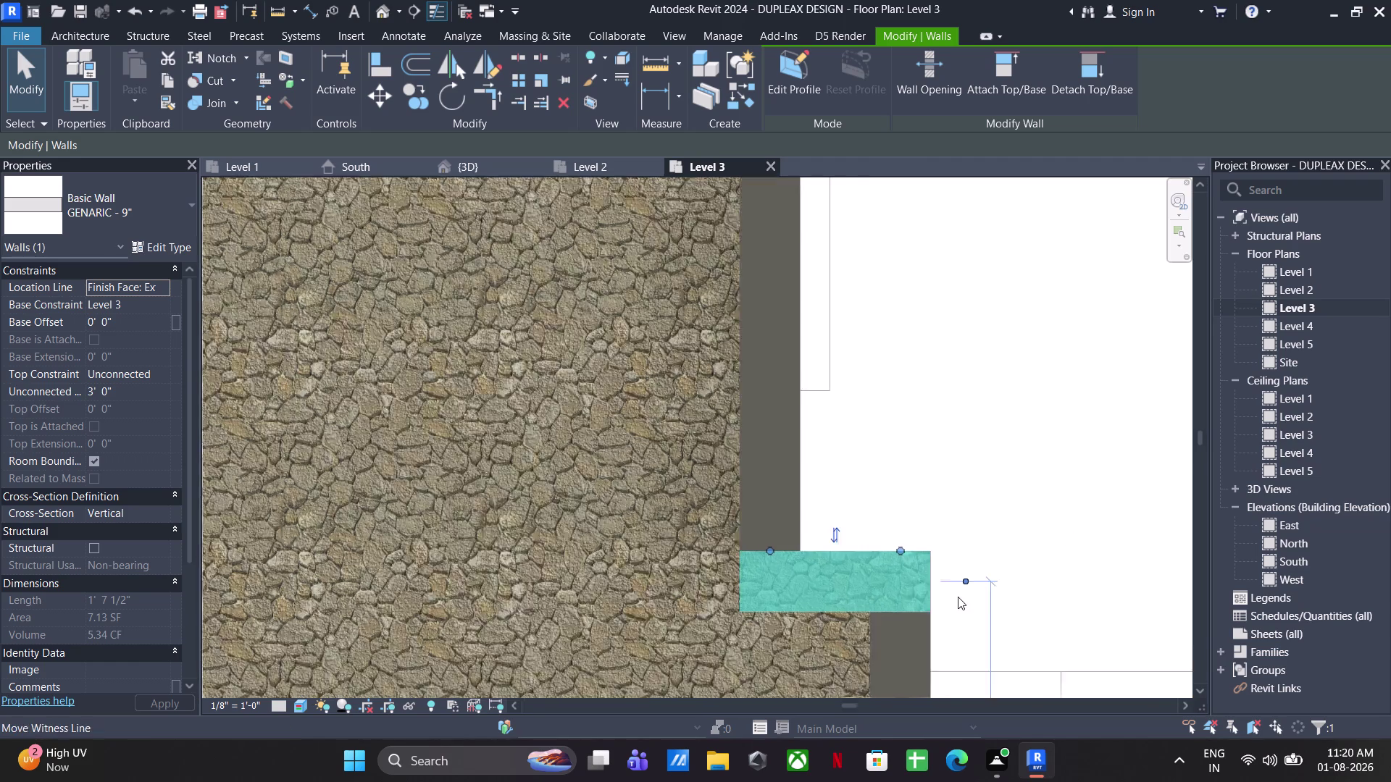
scroll(up, 3)
scroll(up, 3)
click(1009, 486)
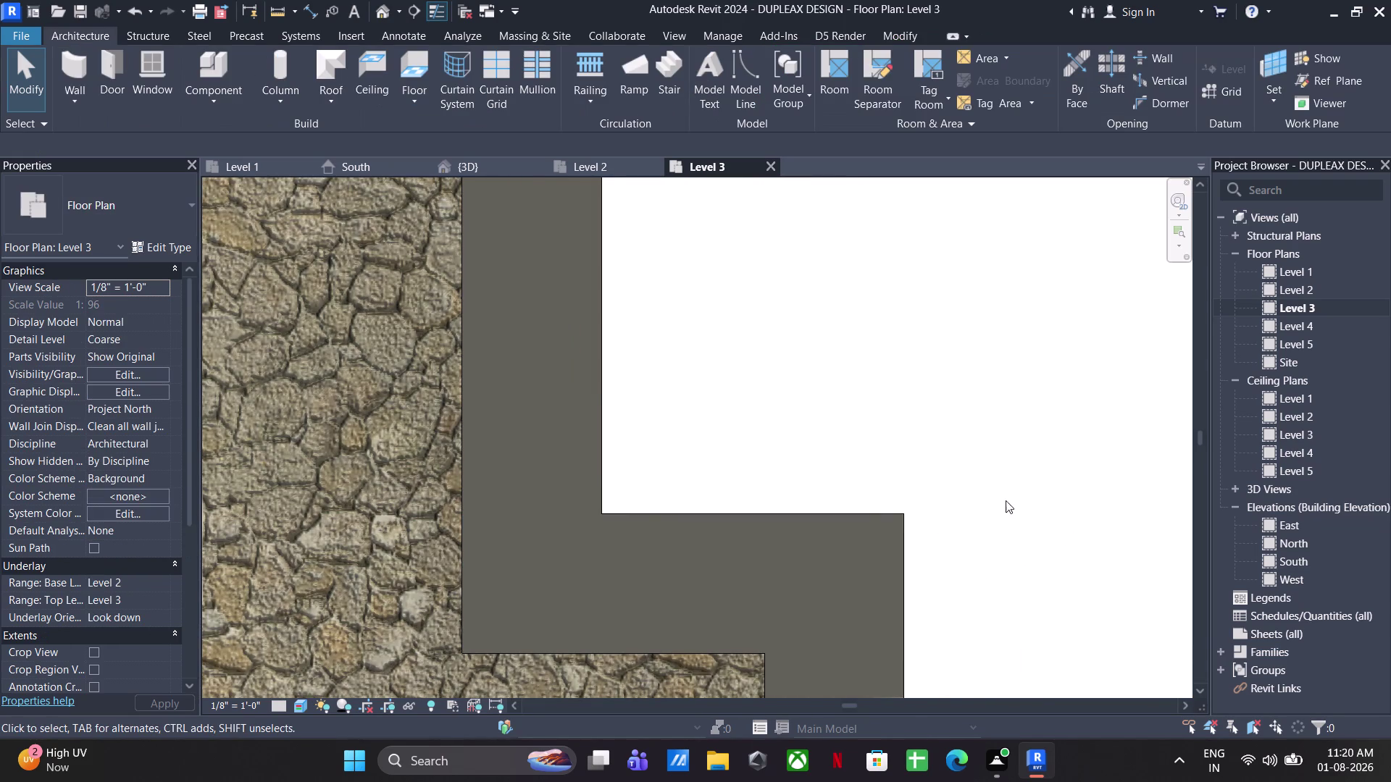
Switch to the {3D} view to see the new parapet walls.
scroll(down, 3)
click(472, 172)
scroll(down, 3)
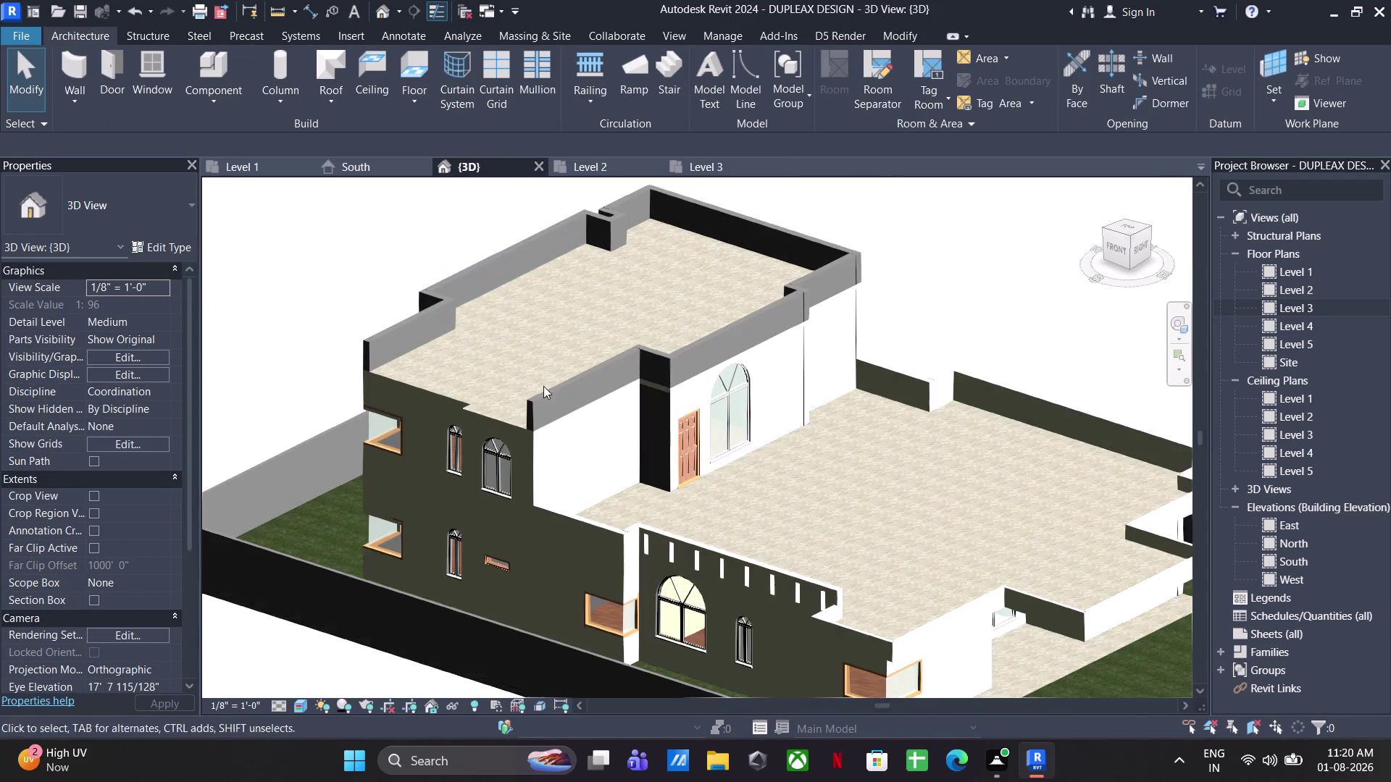
Start the Paint tool (PT), select OUTER WALL PAINT, and paint the first parapet face.
scroll(up, 3)
text(PT)
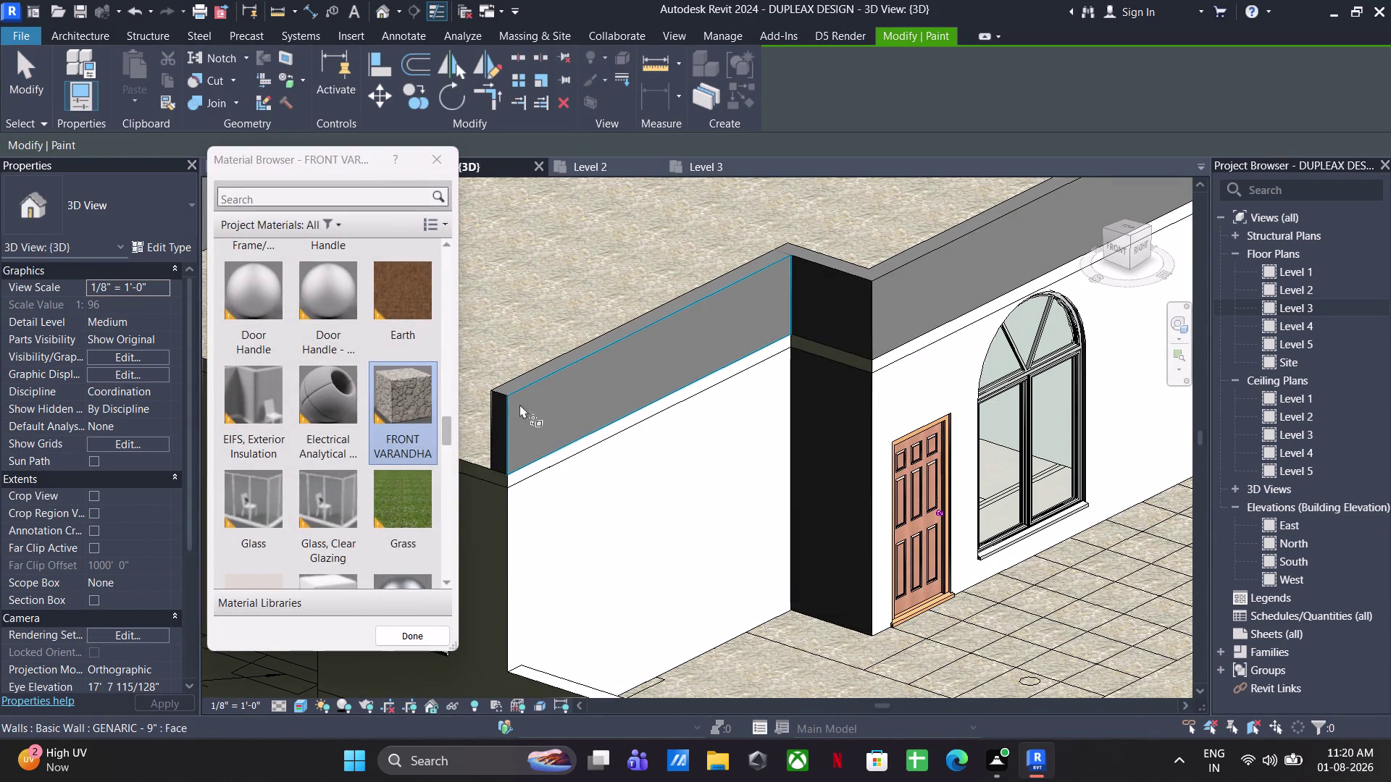
scroll(down, 3)
scroll(up, 3)
scroll(down, 3)
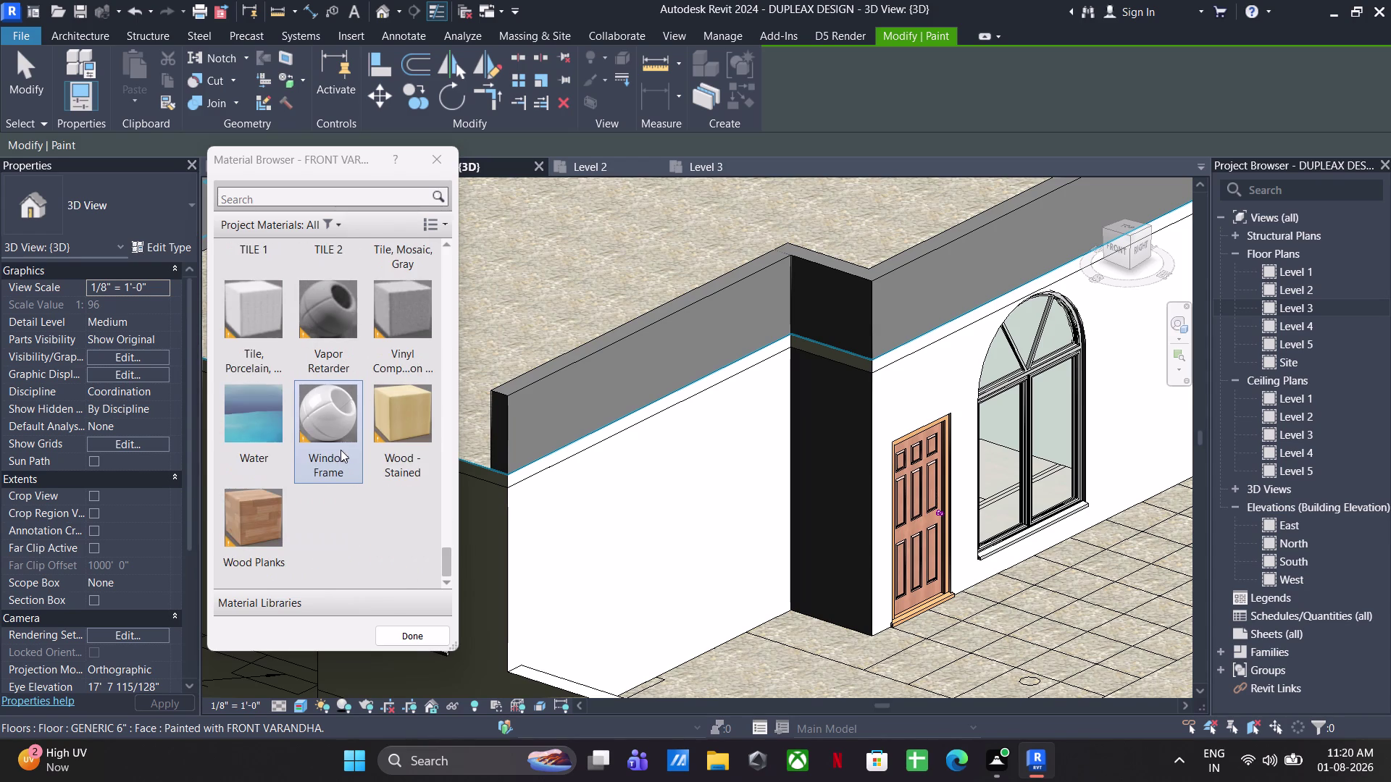
scroll(up, 3)
scroll(up, 3)
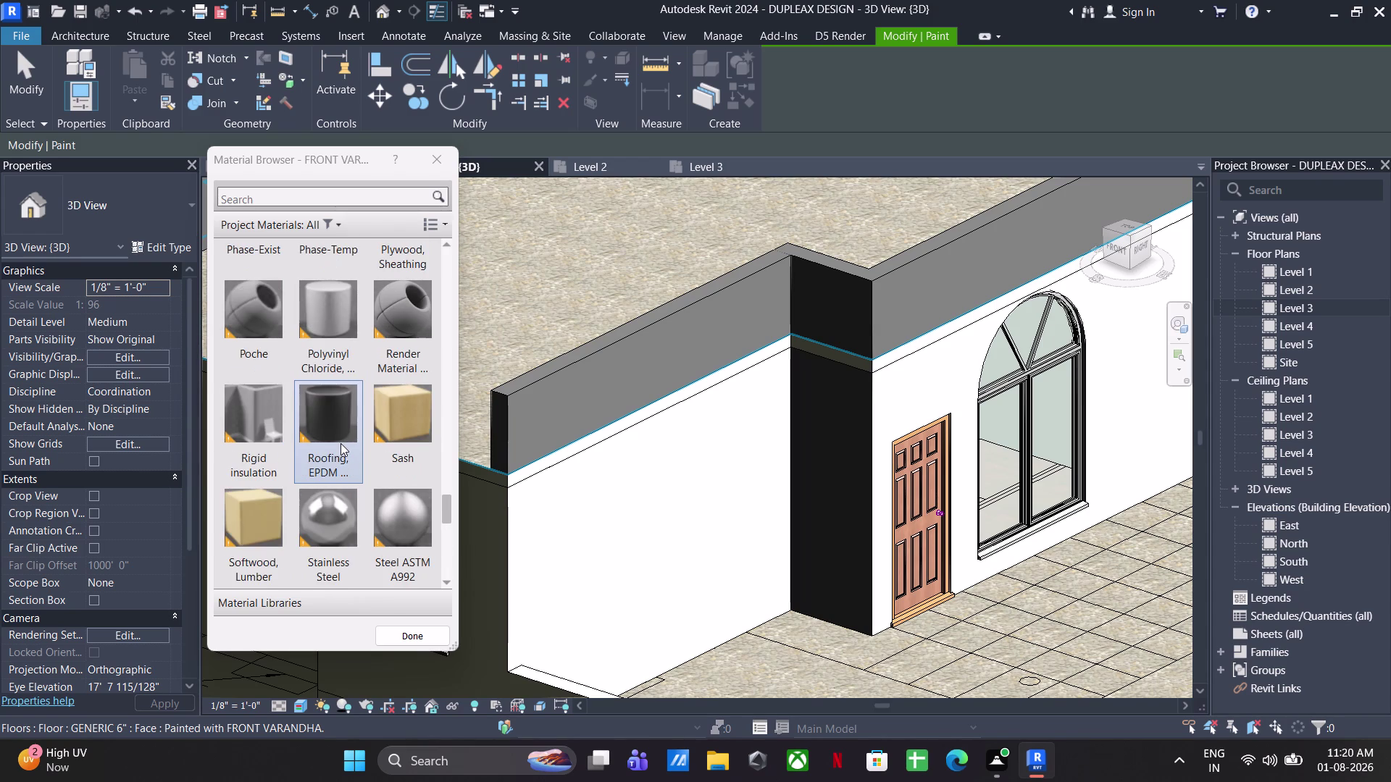
scroll(up, 3)
scroll(up, 3)
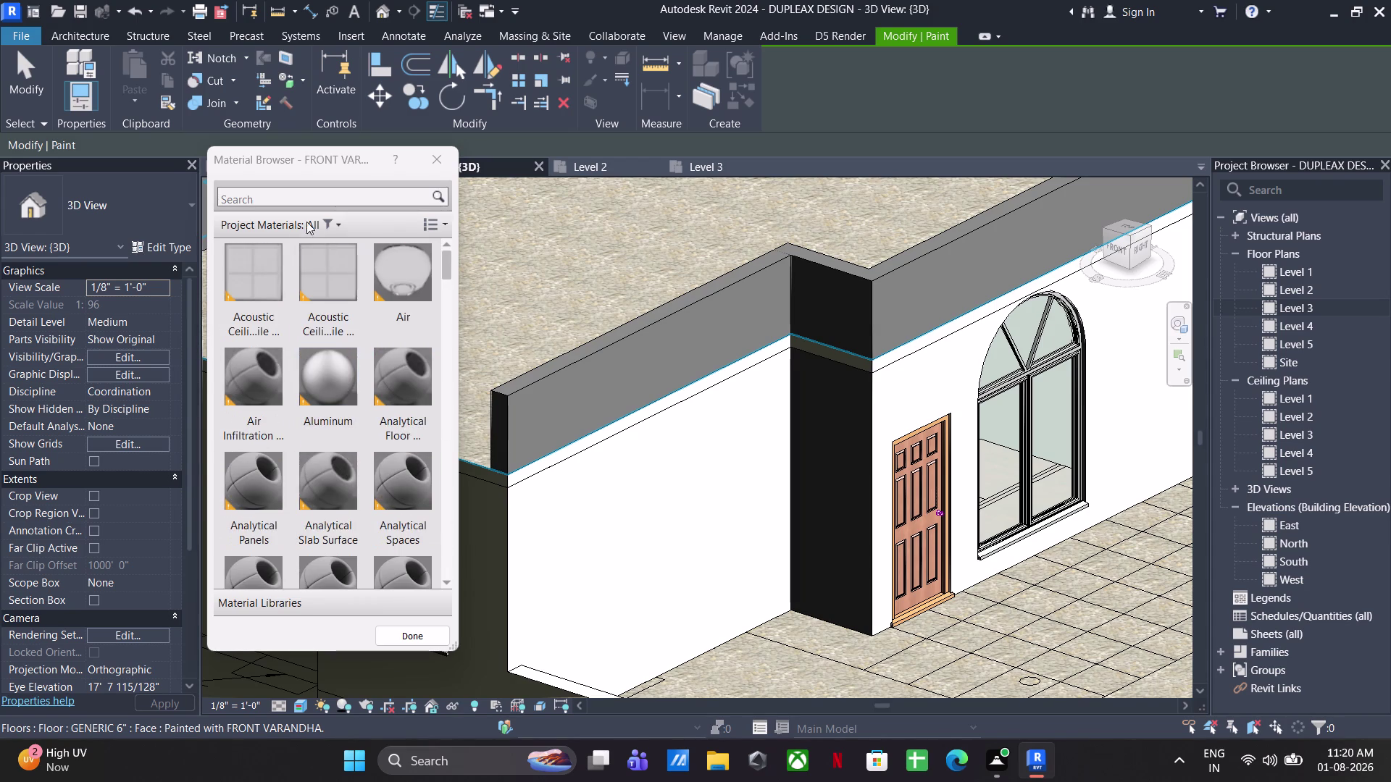
click(298, 192)
text(OUTE)
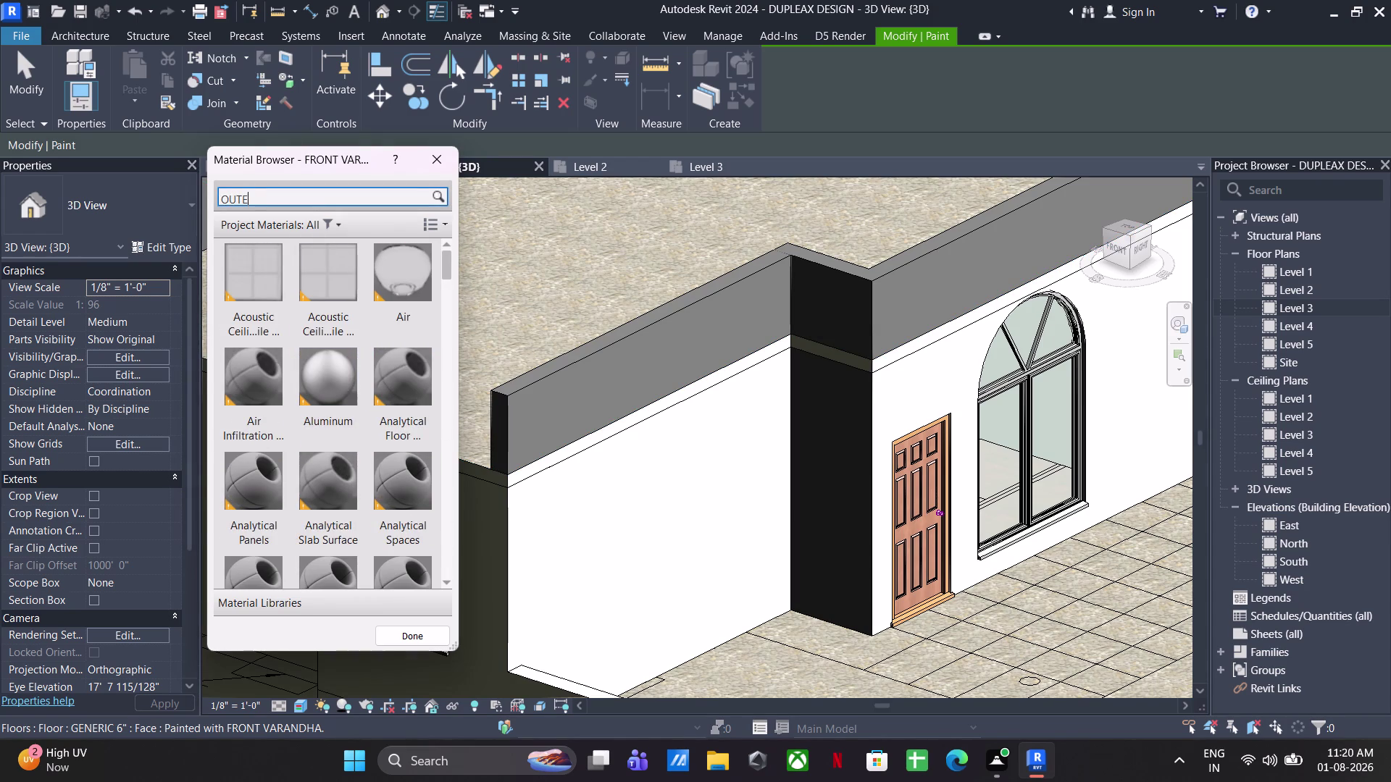
click(252, 314)
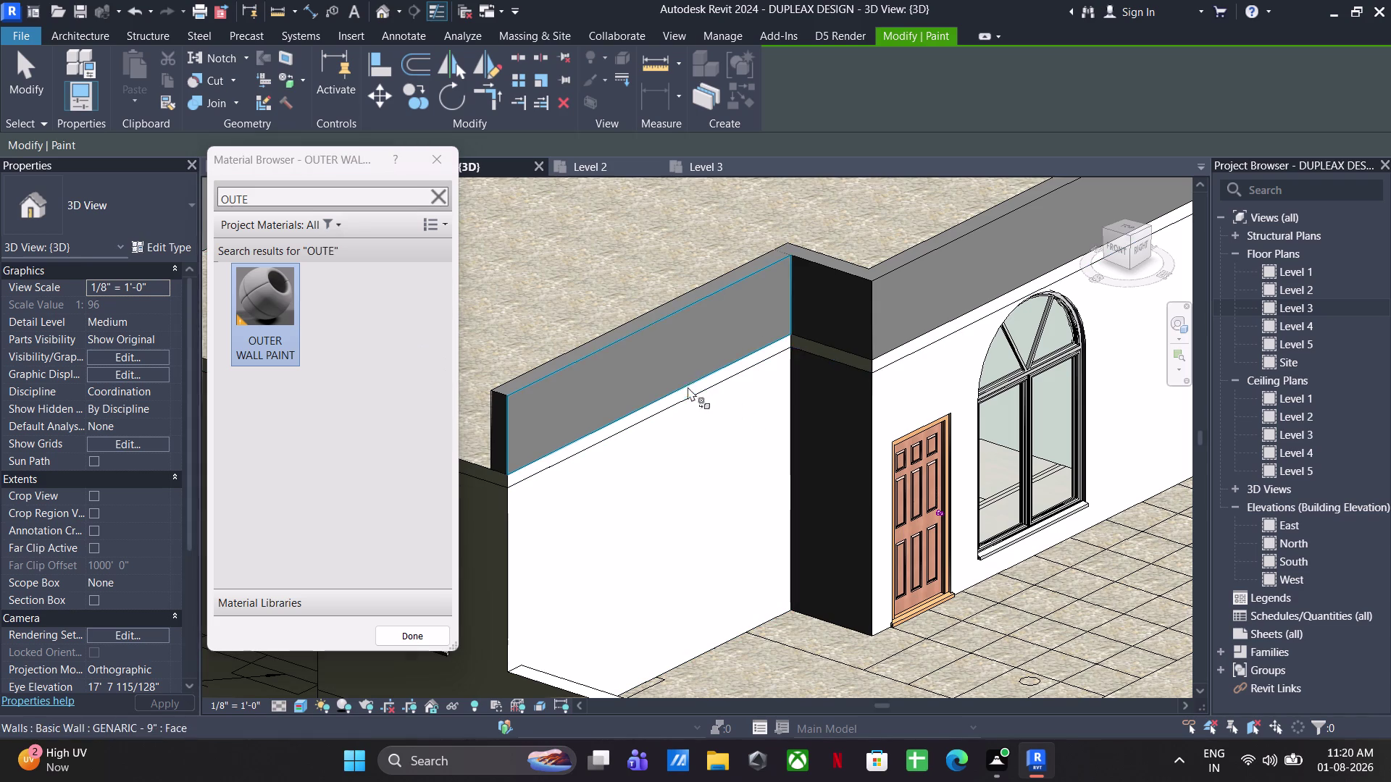
Paint the mummty wall faces and the dark wall faces beside it with OUTER WALL PAINT.
click(696, 361)
click(820, 313)
click(890, 305)
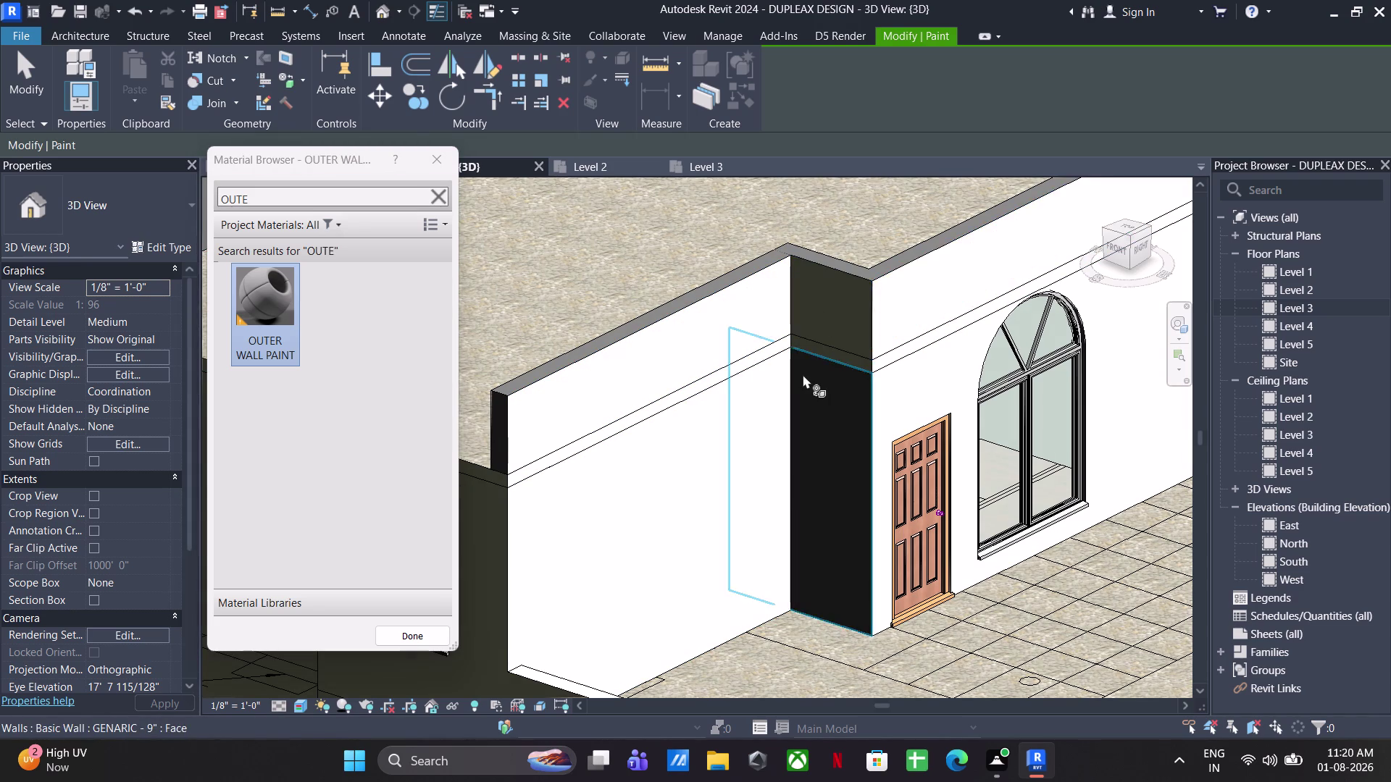
scroll(down, 3)
middle_drag(800, 374, 750, 393)
middle_drag(909, 354, 568, 396)
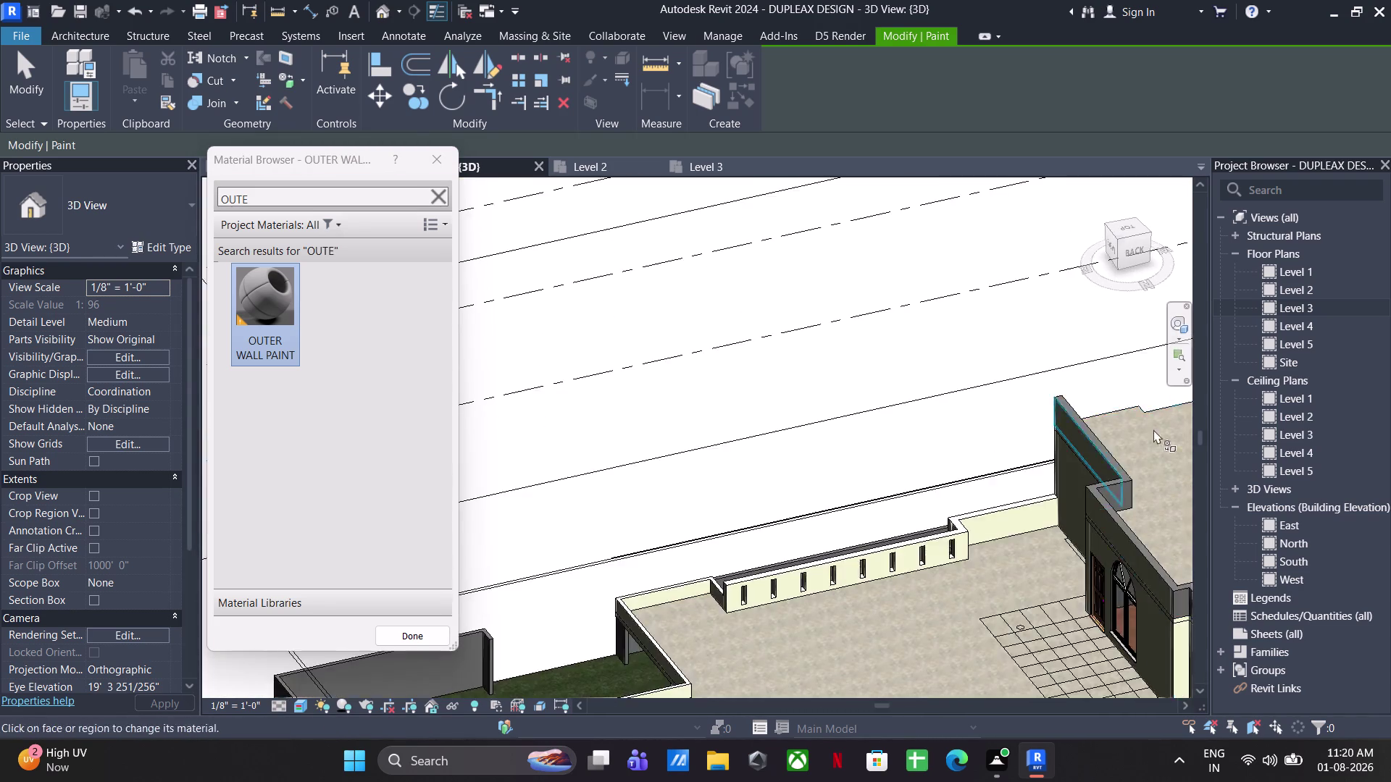
middle_drag(1130, 427, 813, 238)
scroll(up, 3)
click(780, 331)
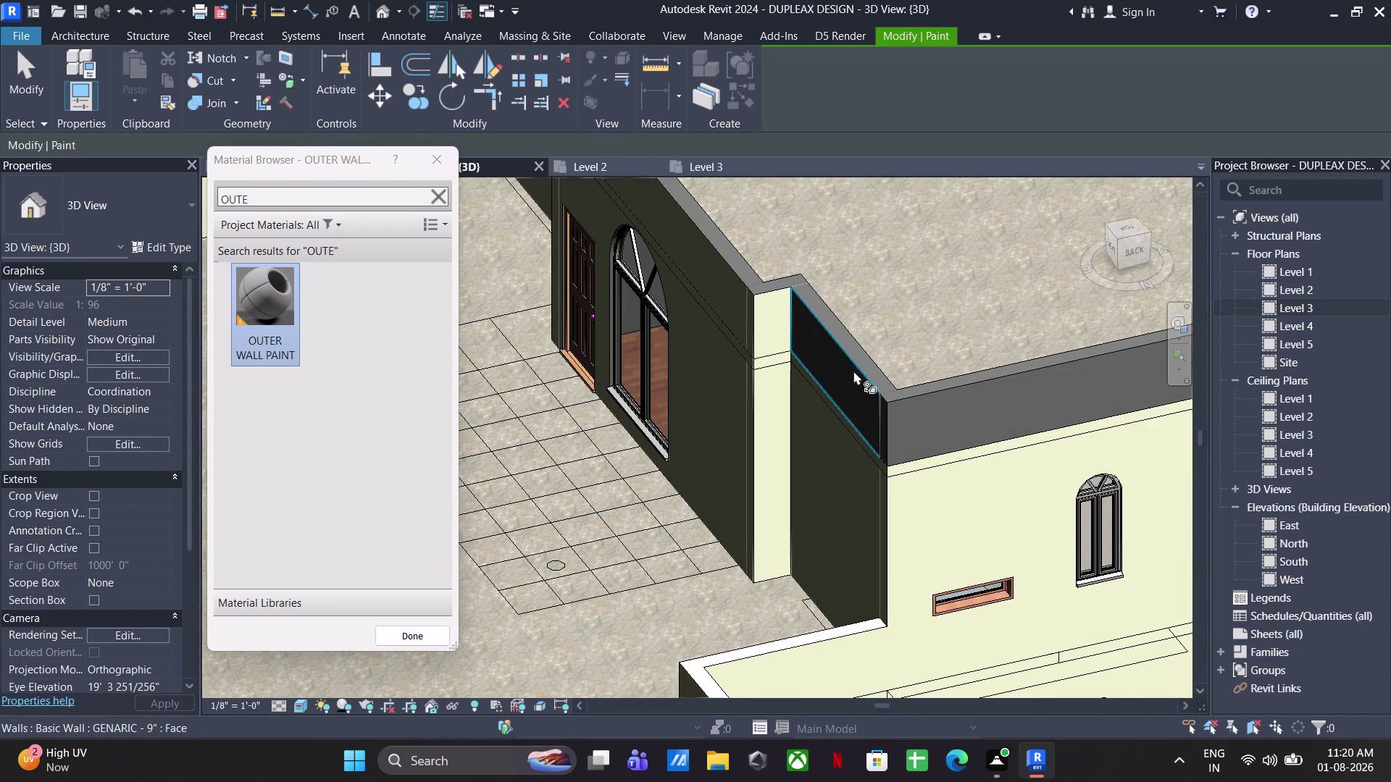
click(853, 371)
click(956, 429)
Restart Paint on the upper roof and paint its parapet face with OUTER WALL PAINT.
scroll(down, 3)
middle_drag(1250, 420, 907, 489)
scroll(down, 3)
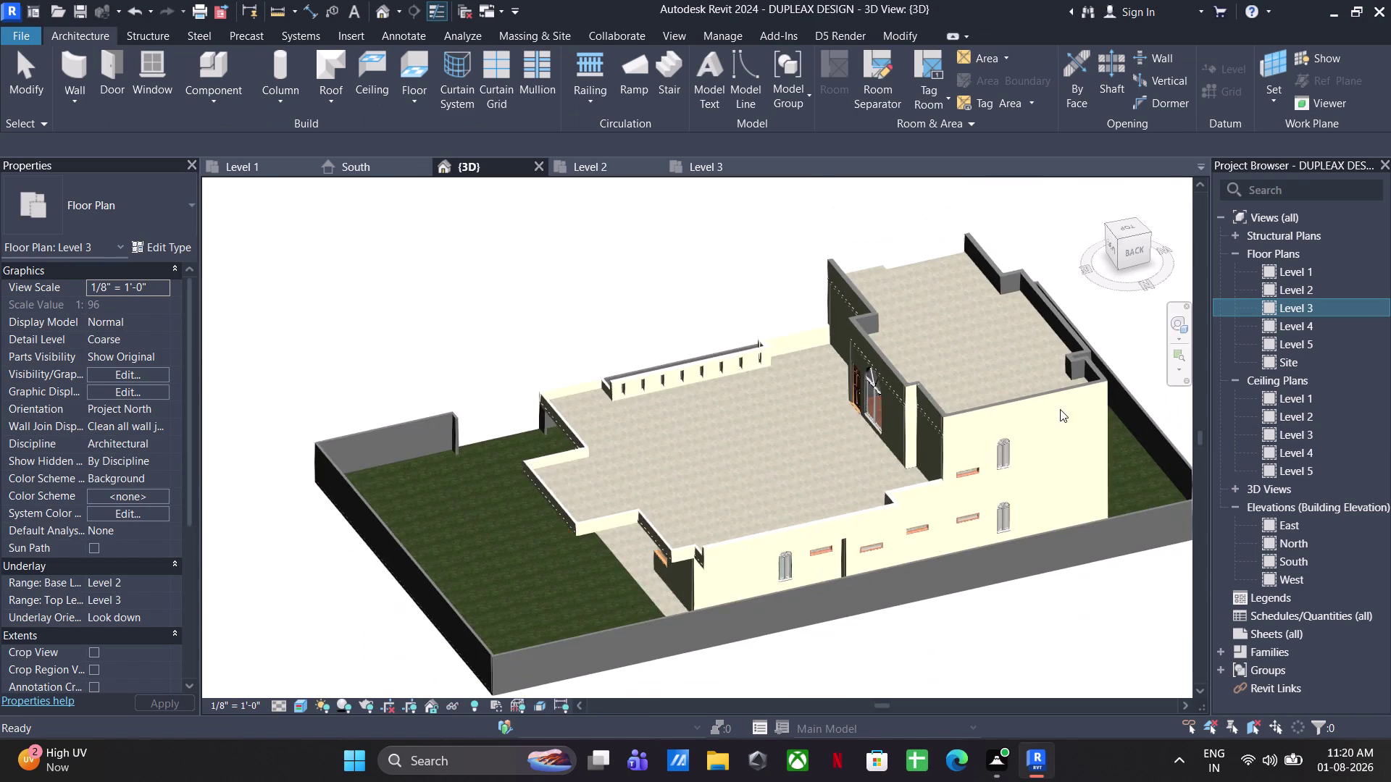
middle_drag(1060, 409, 736, 479)
middle_drag(826, 443, 622, 478)
text(PT)
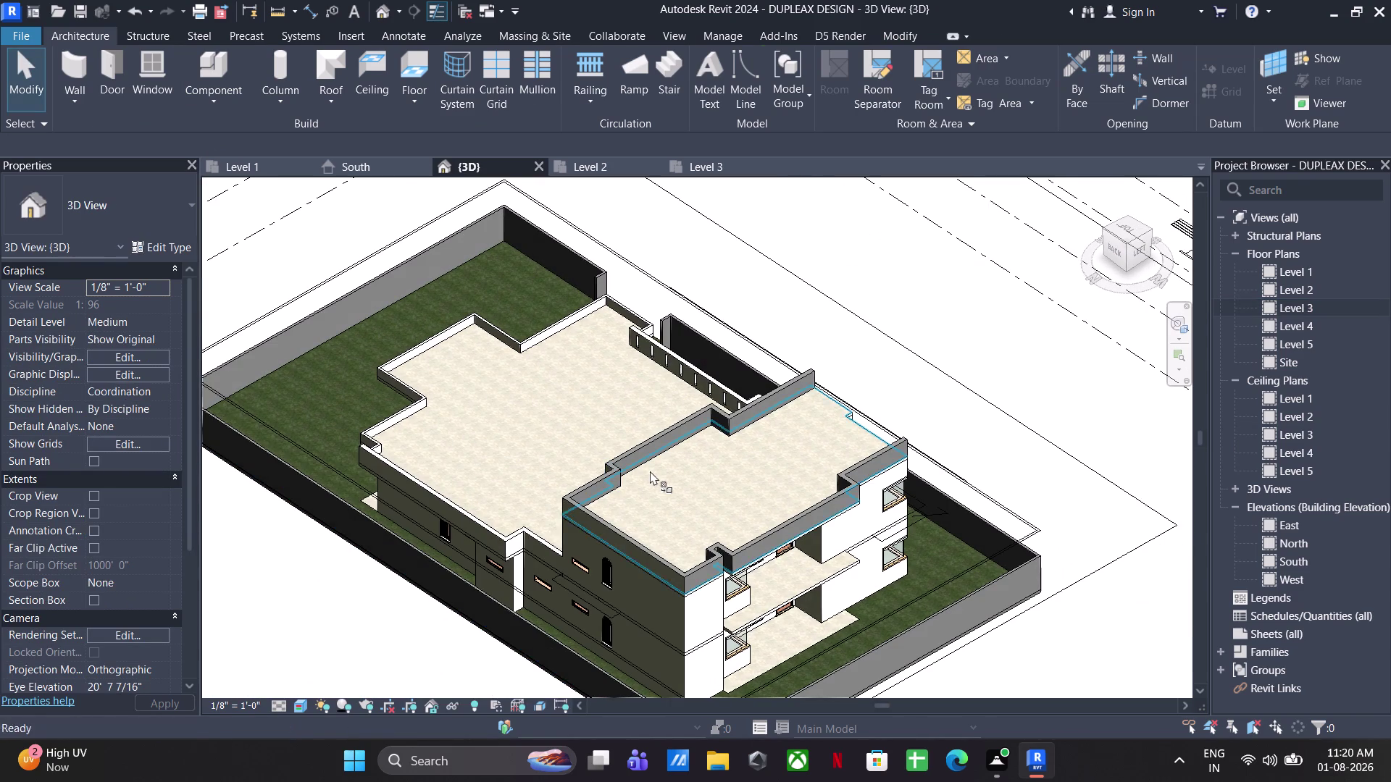
scroll(up, 3)
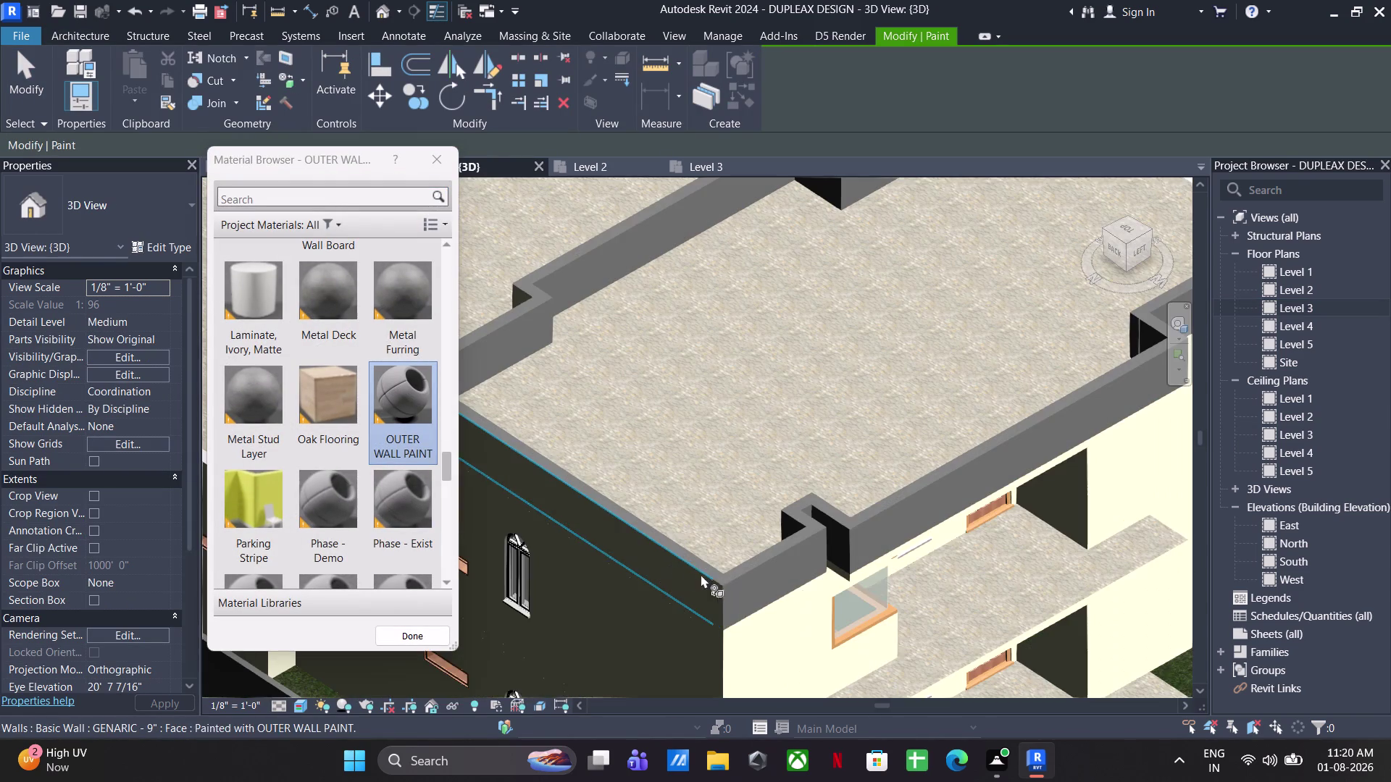
click(742, 591)
Paint the upper parapet's top faces and its end face with OUTER WALL PAINT.
middle_drag(835, 589, 619, 555)
middle_drag(619, 515, 1390, 639)
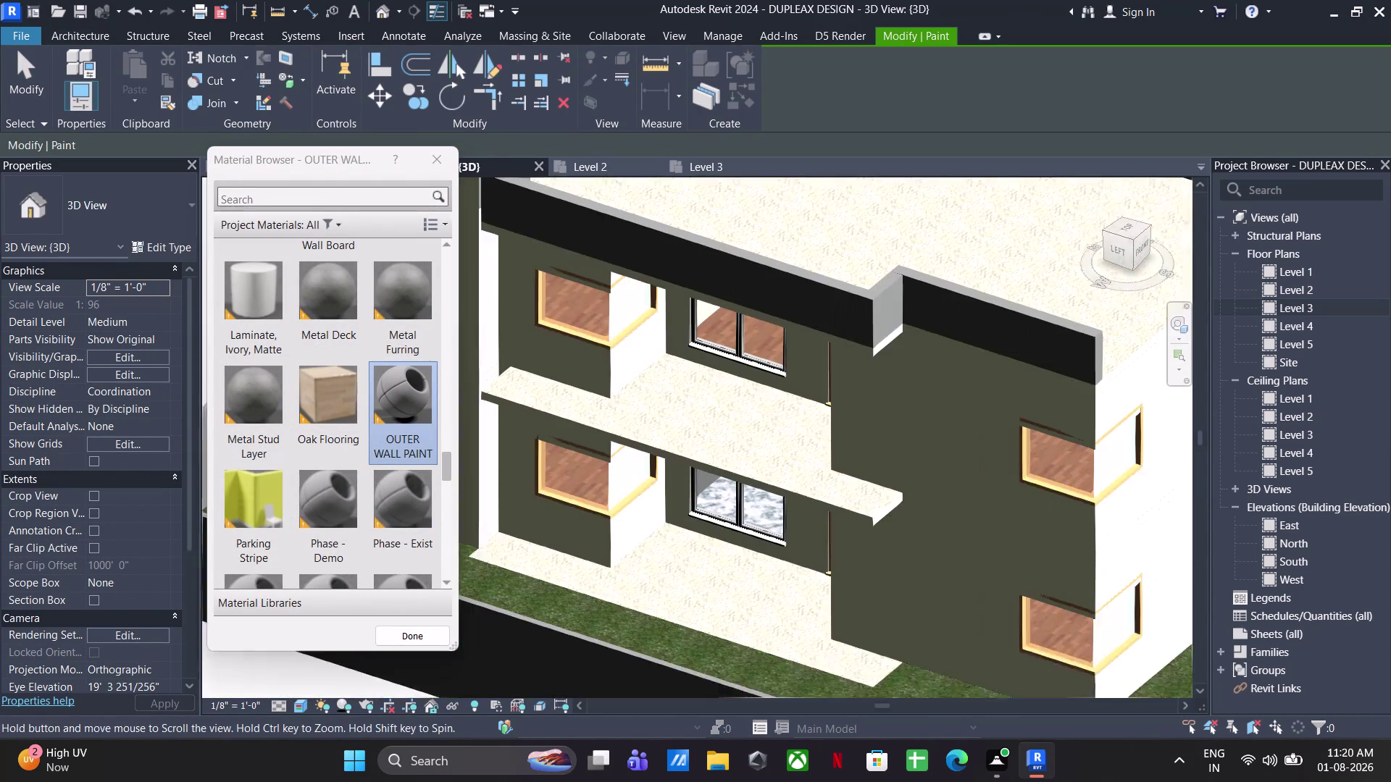
middle_drag(1389, 639, 1387, 685)
middle_drag(587, 592, 1143, 721)
scroll(up, 3)
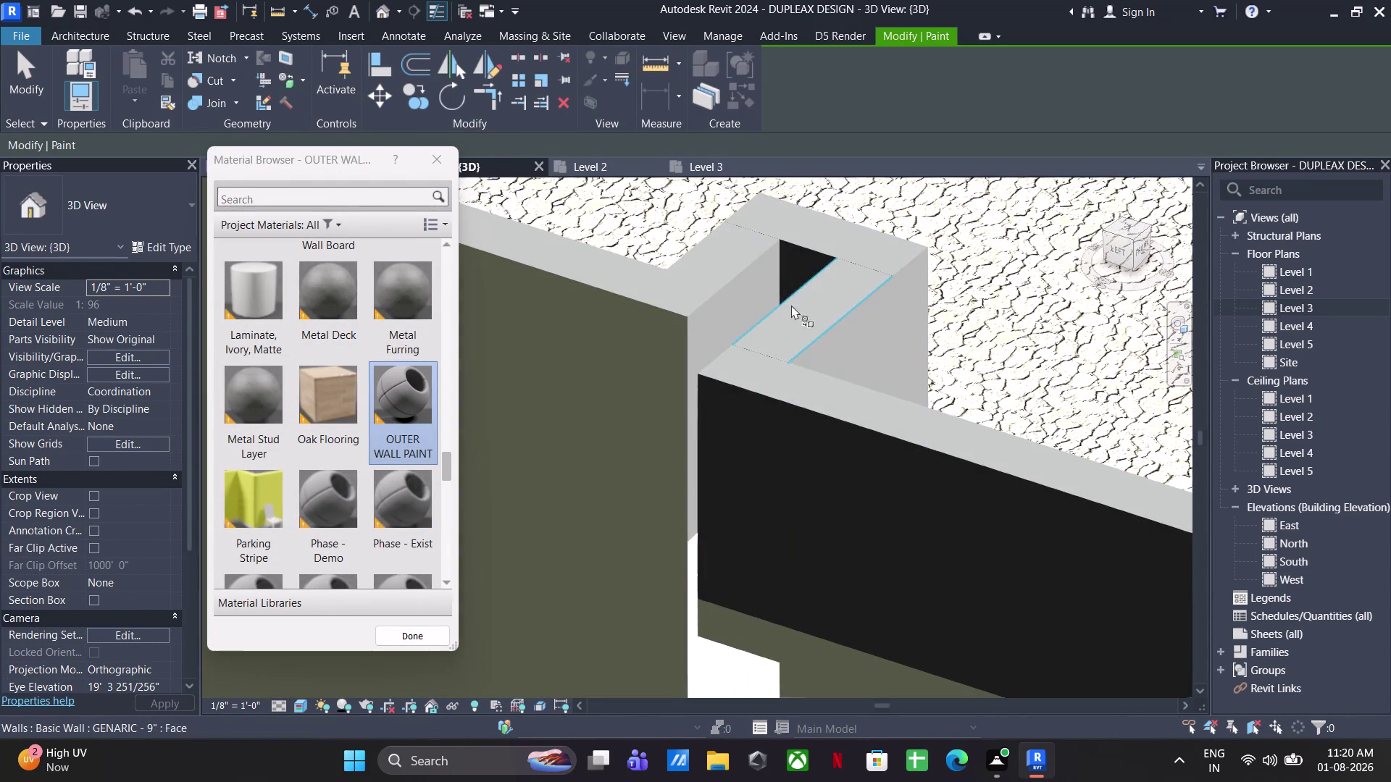
click(748, 307)
click(798, 271)
click(767, 313)
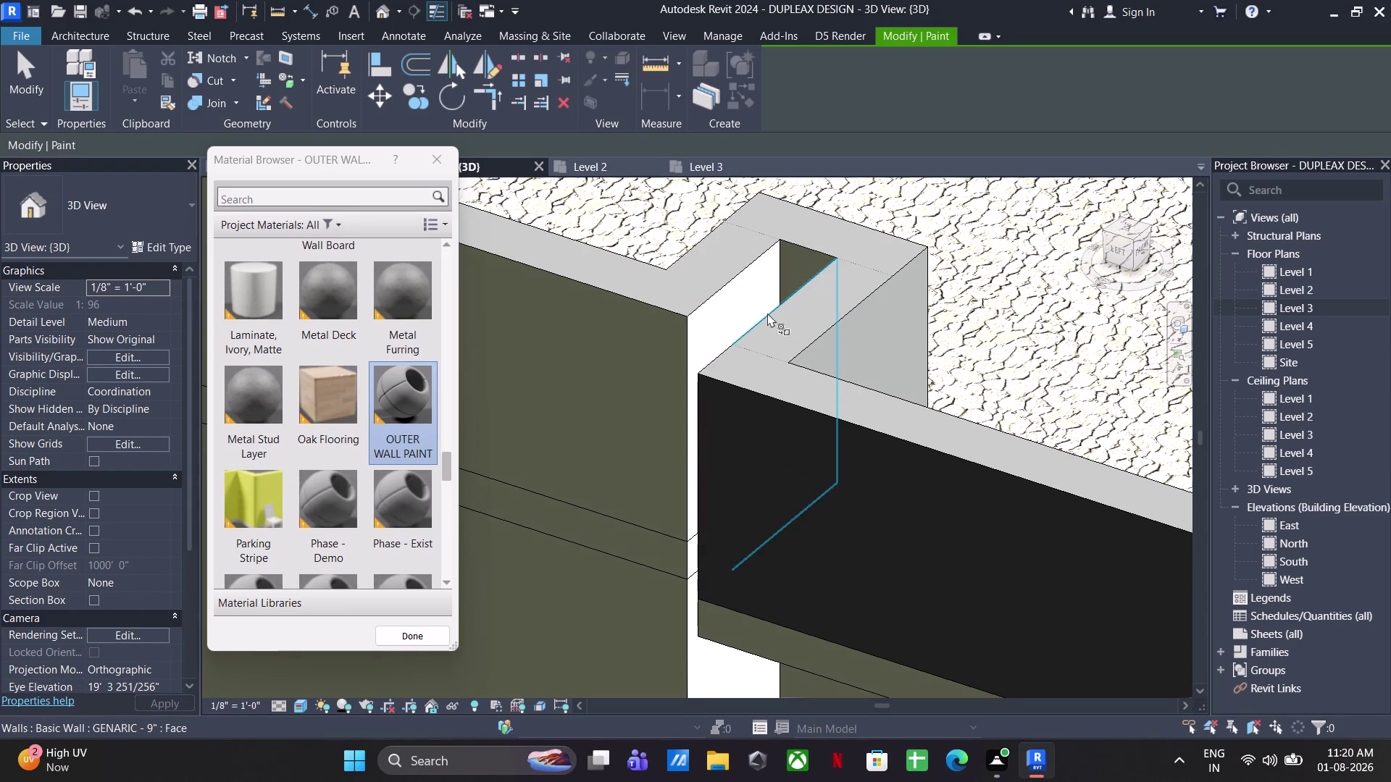
click(796, 485)
Paint the front parapet's face, adjacent face, end face and narrow side face with OUTER WALL PAINT.
scroll(down, 3)
middle_drag(1222, 560, 380, 356)
scroll(down, 3)
middle_drag(733, 496, 660, 477)
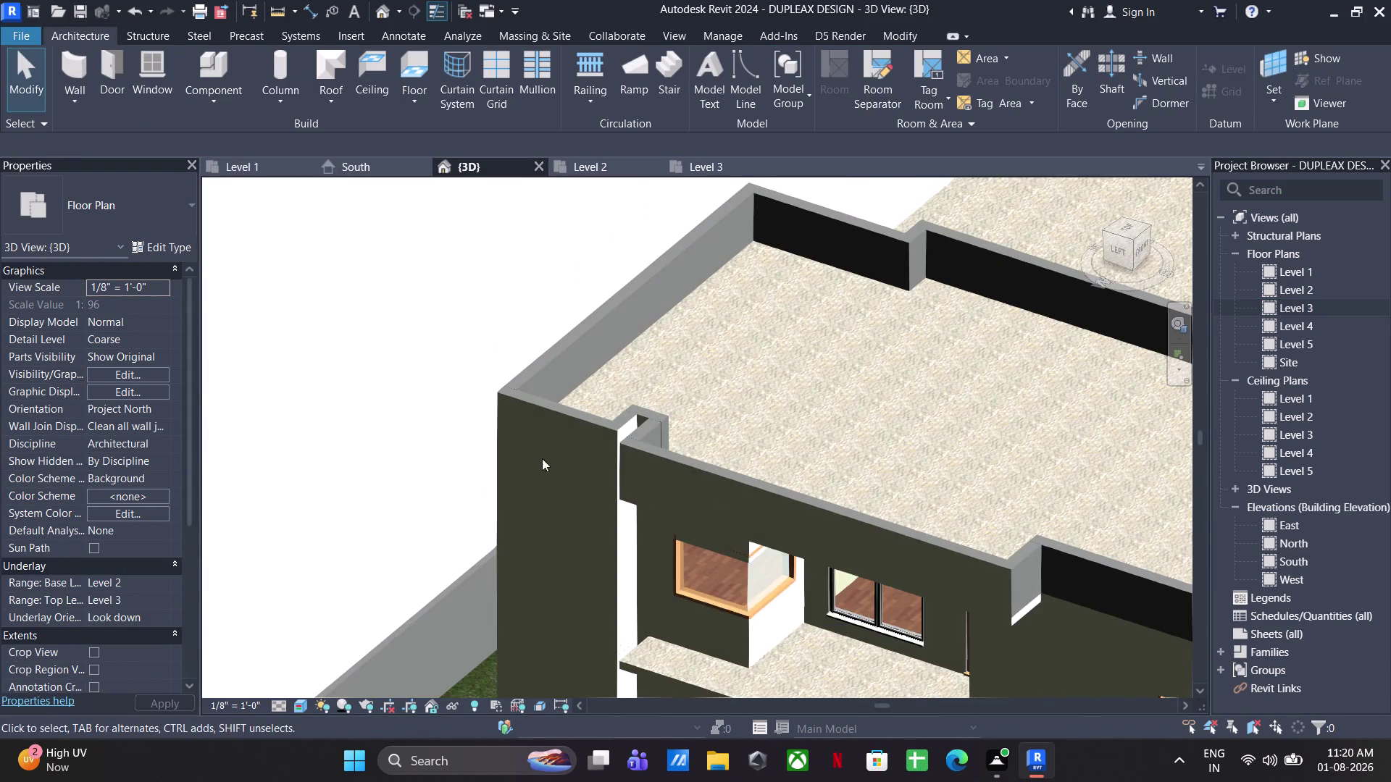
middle_drag(660, 477, 248, 409)
middle_drag(654, 410, 387, 361)
middle_drag(894, 598, 751, 598)
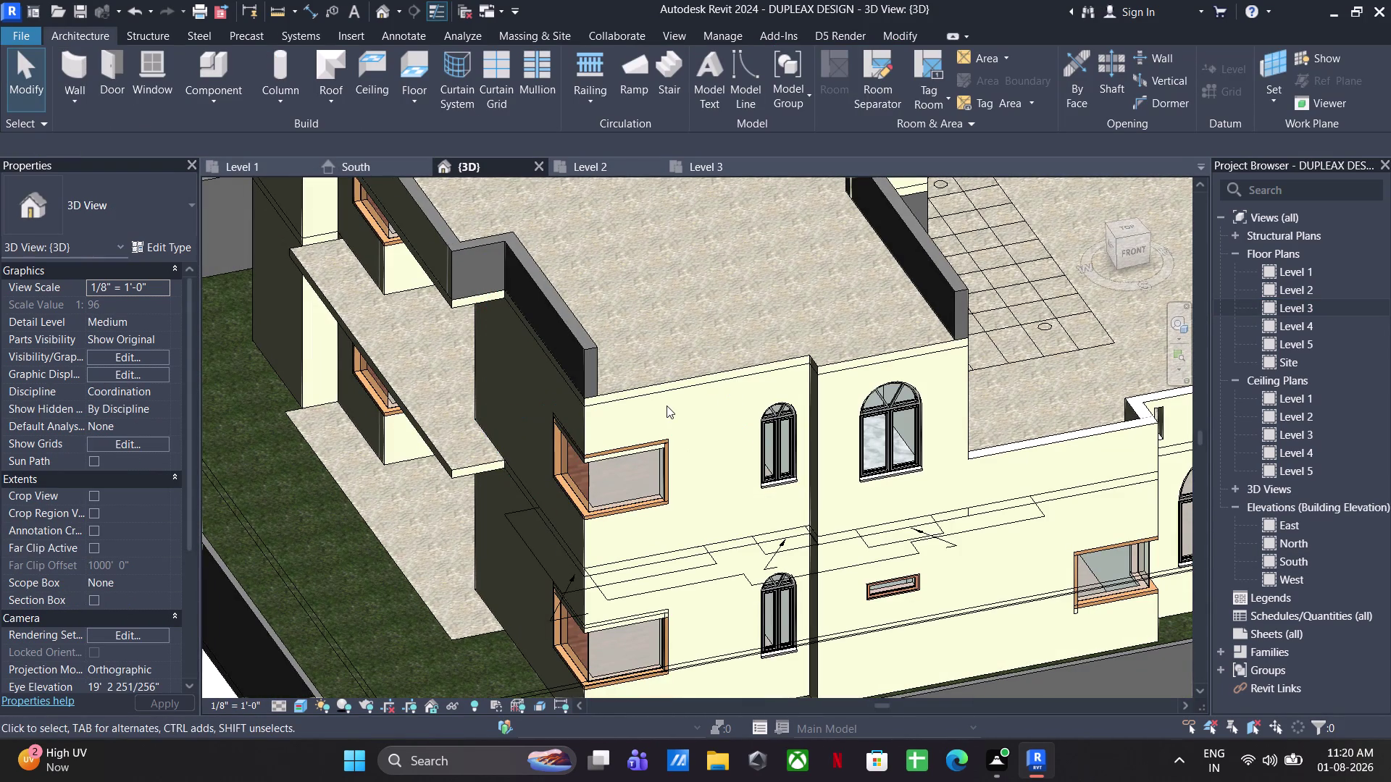
text(PT)
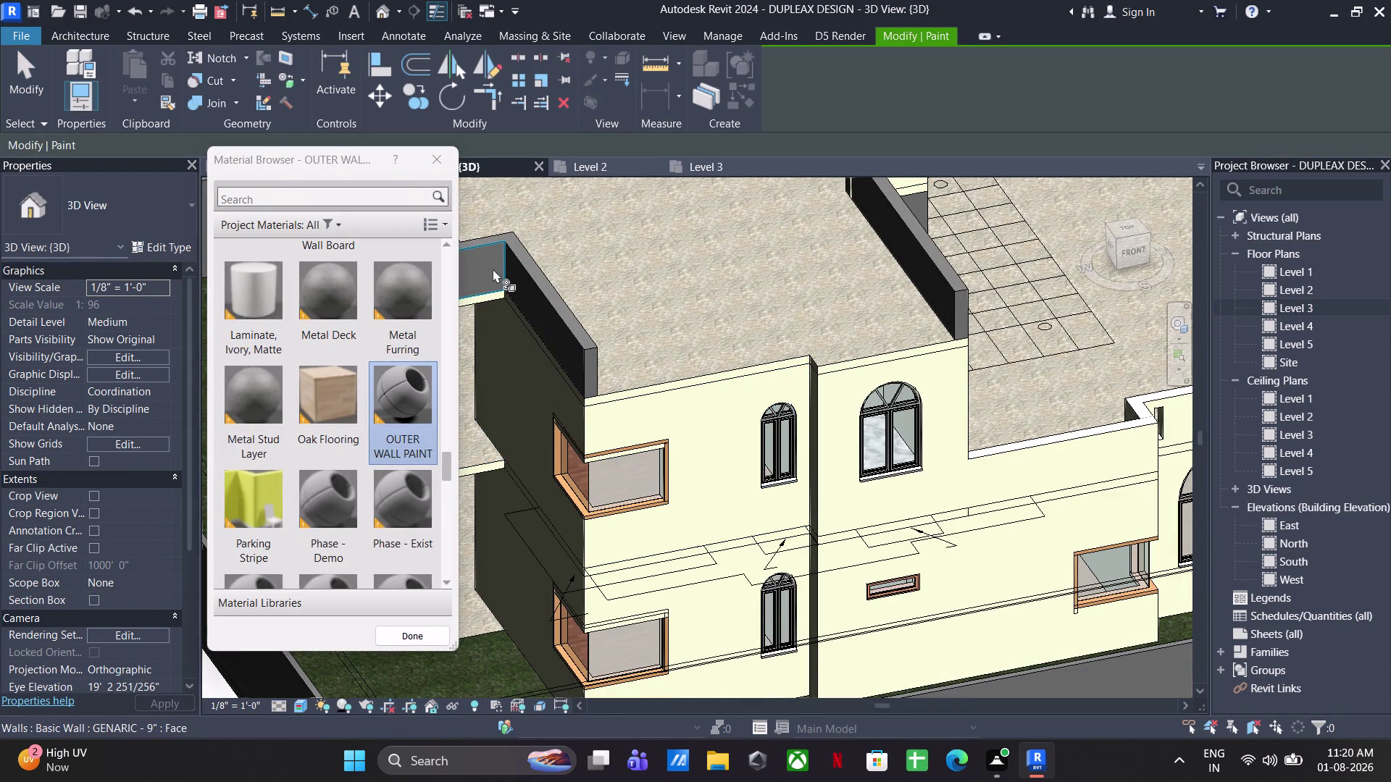
click(492, 268)
click(534, 317)
scroll(up, 3)
click(597, 387)
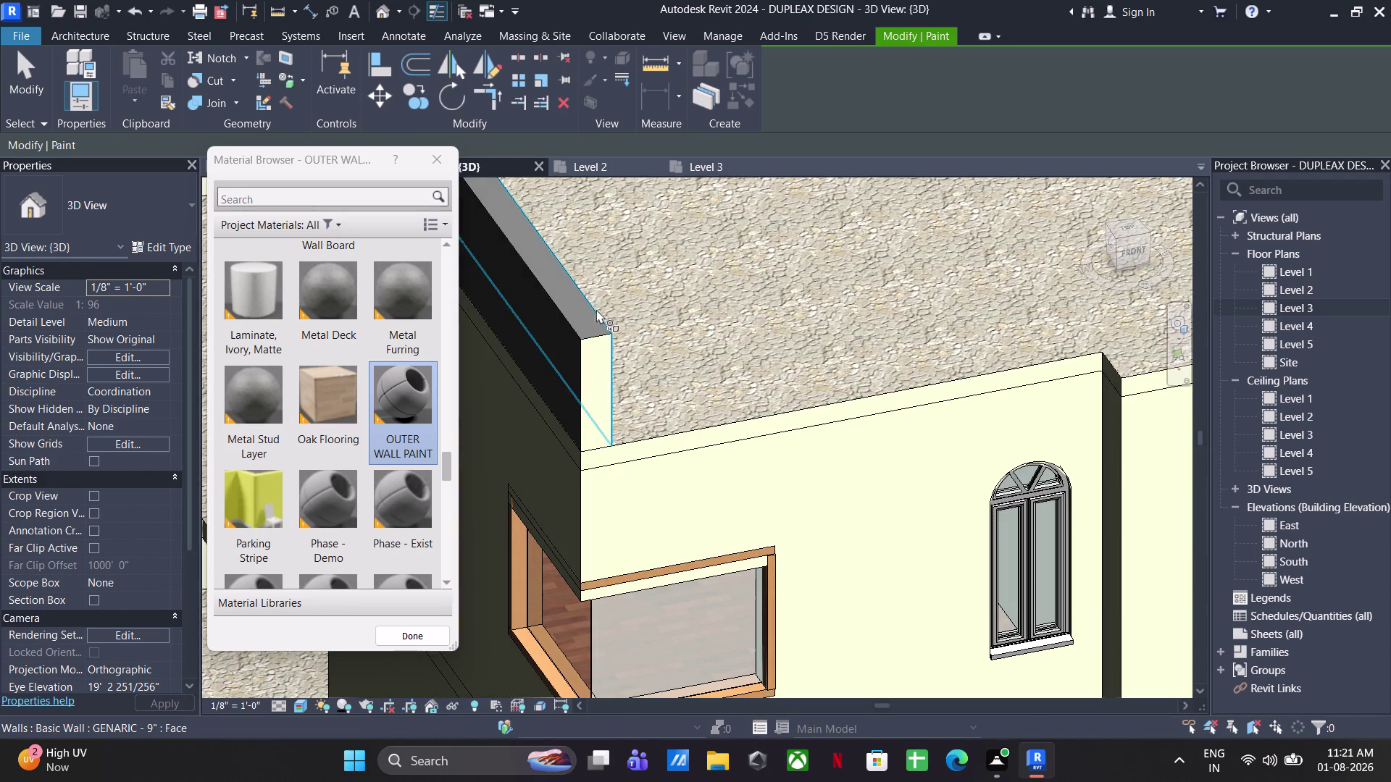
click(588, 323)
Paint the long parapet's inner face, end face, top faces and outer face.
scroll(down, 3)
middle_drag(600, 327, 893, 484)
middle_drag(890, 485, 858, 492)
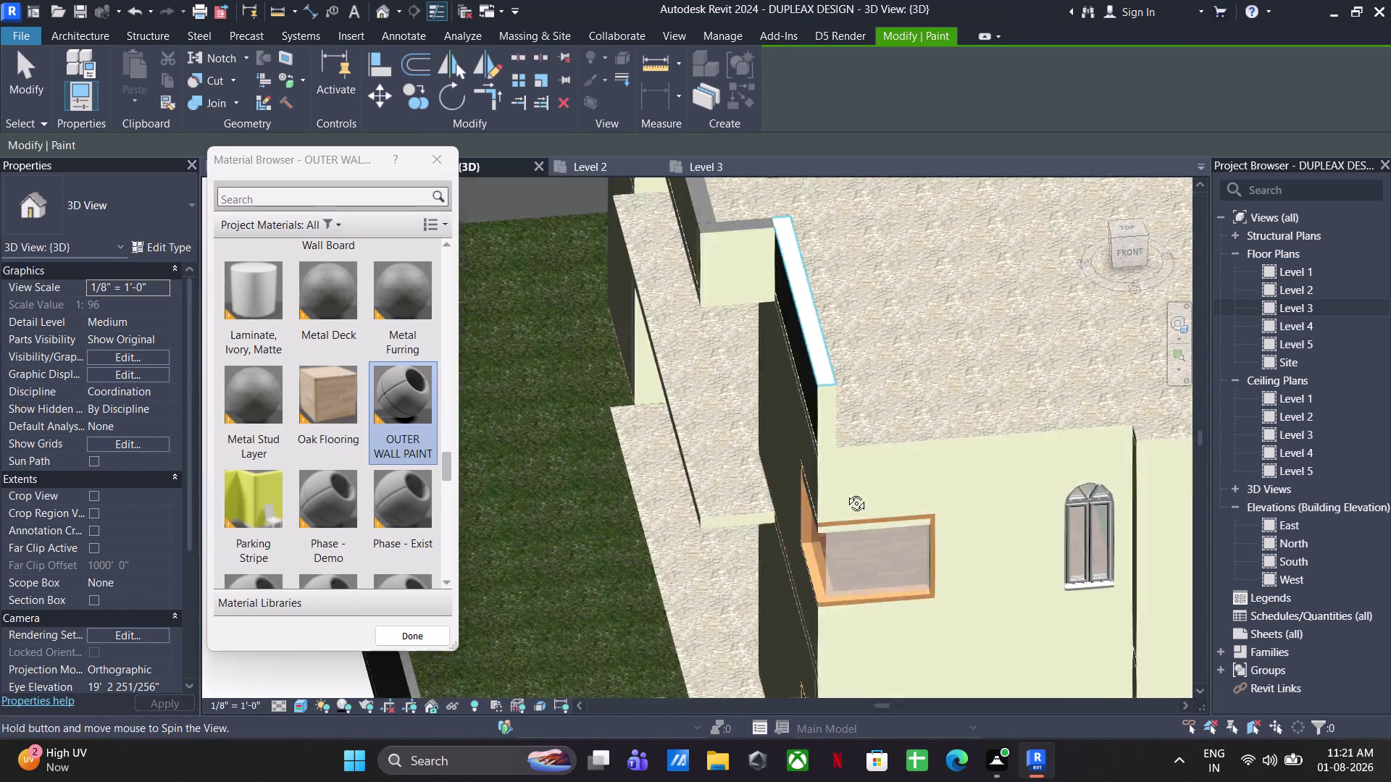
middle_drag(859, 492, 665, 409)
middle_drag(925, 305, 322, 745)
scroll(up, 3)
click(841, 410)
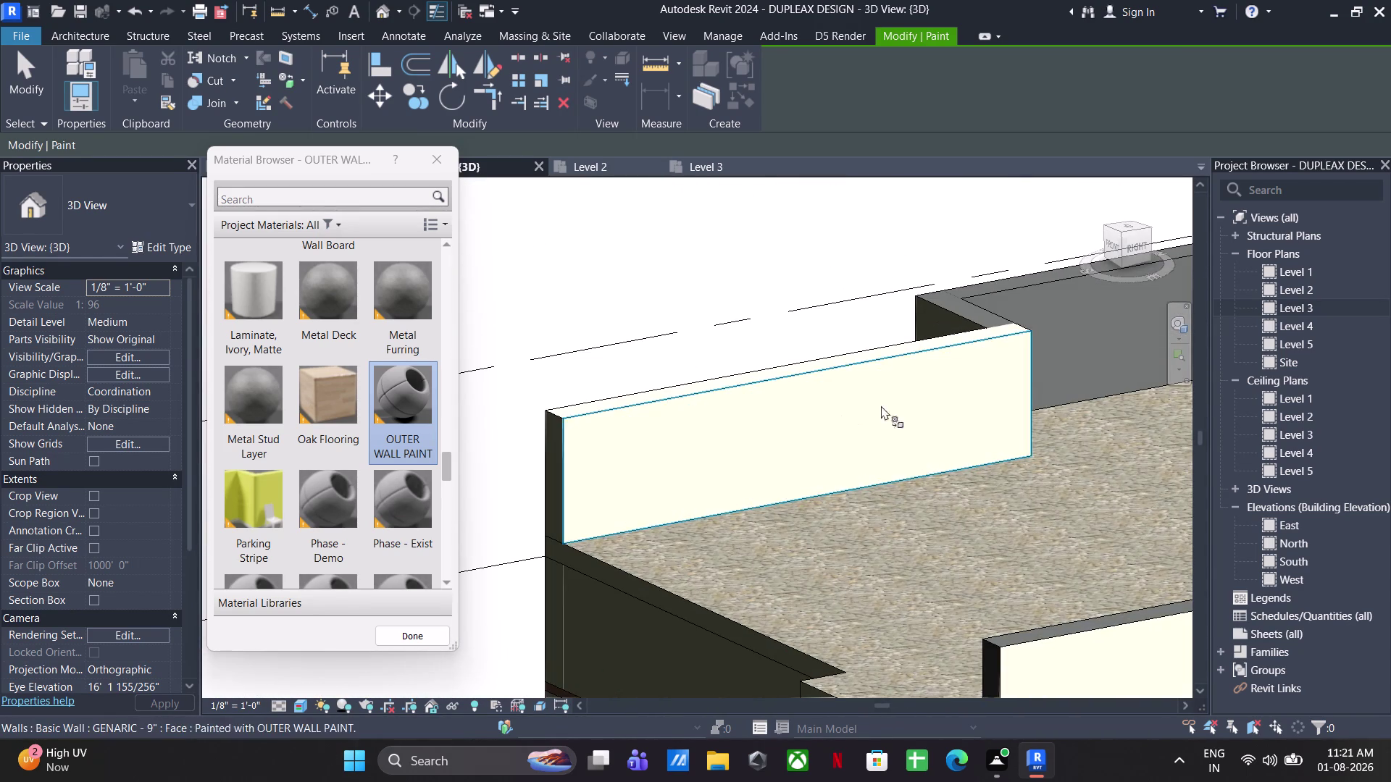
middle_drag(902, 391, 773, 596)
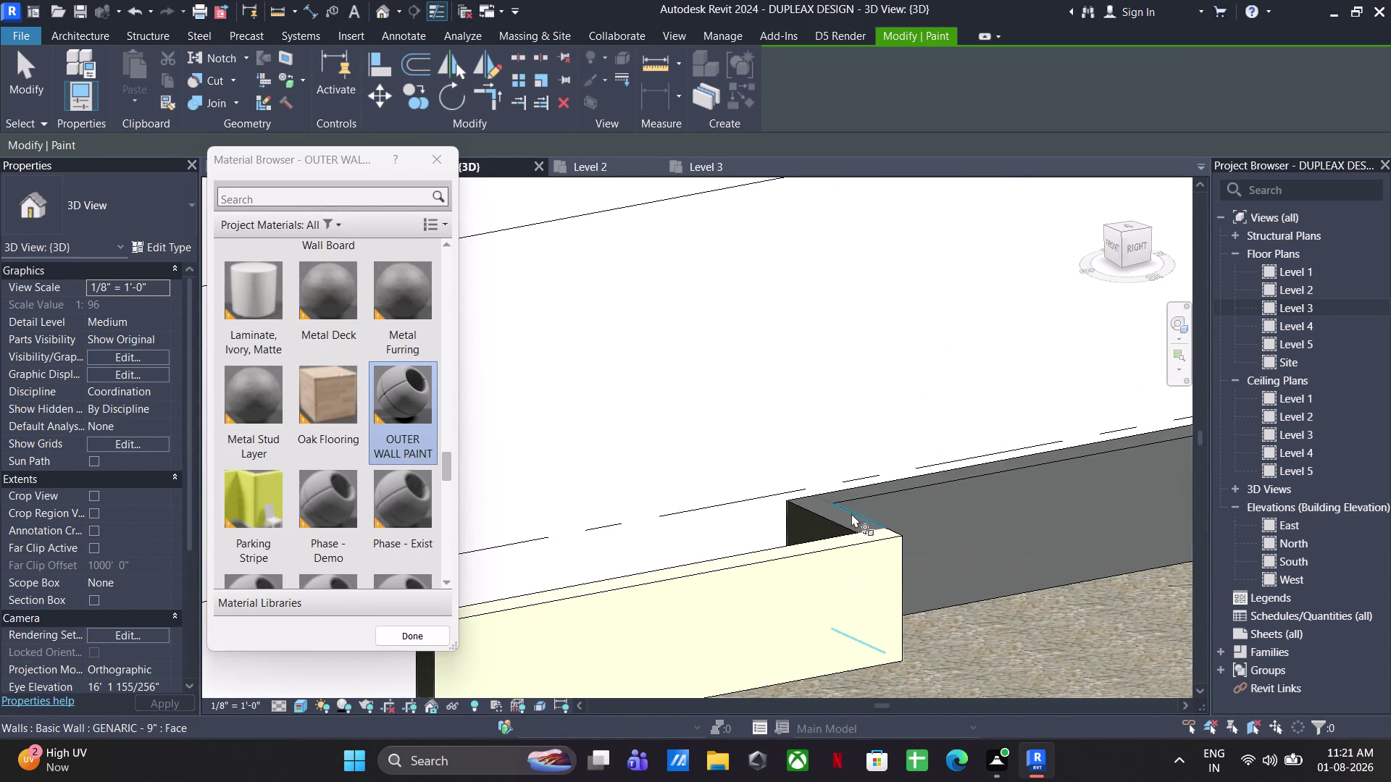
click(851, 514)
scroll(up, 3)
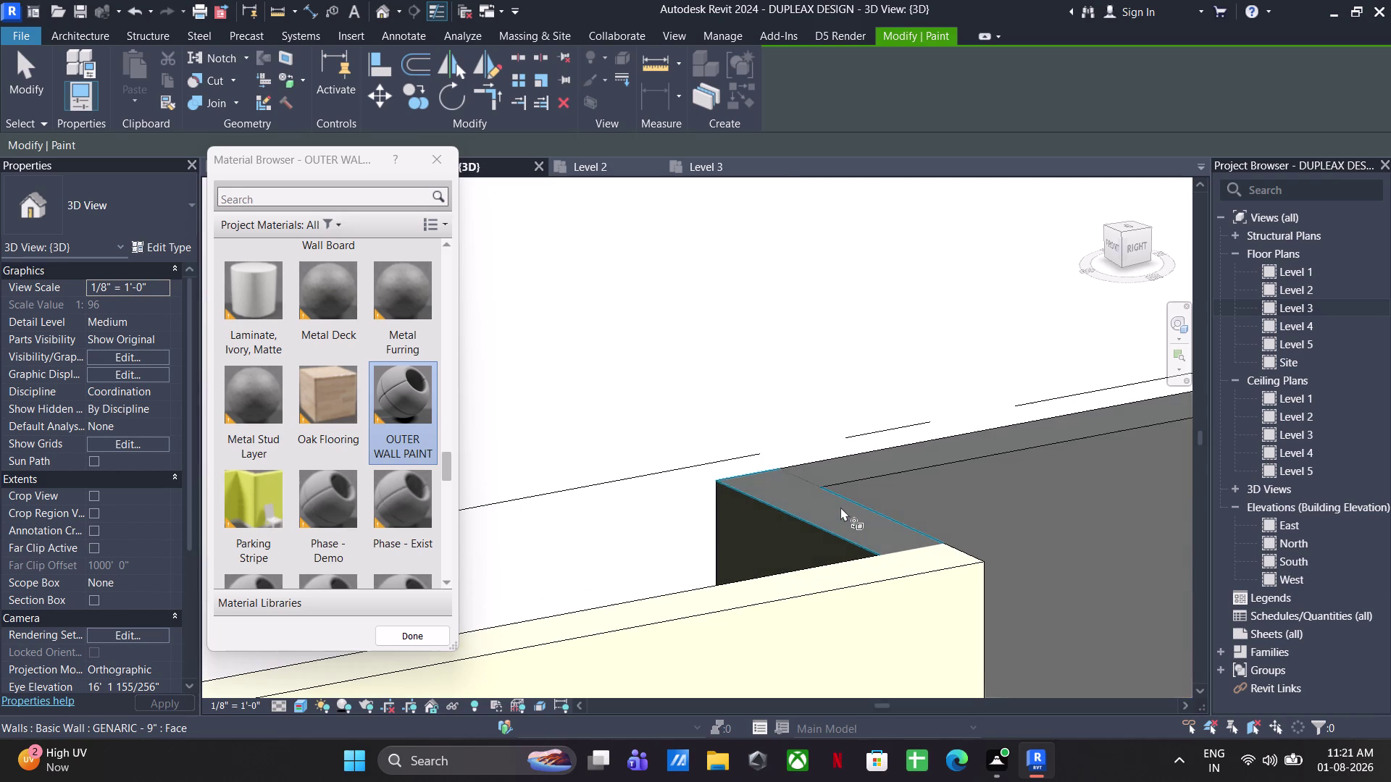
click(841, 507)
click(837, 477)
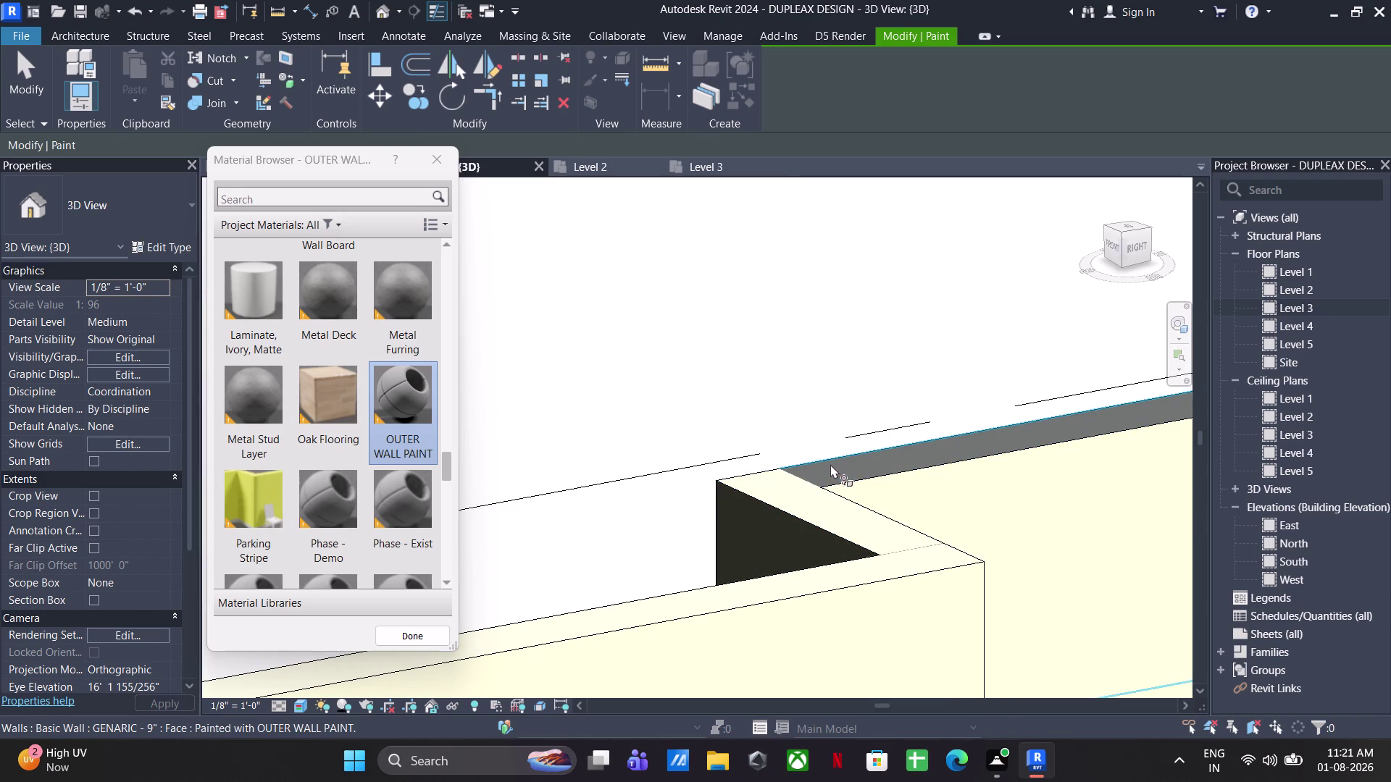
click(828, 460)
click(825, 475)
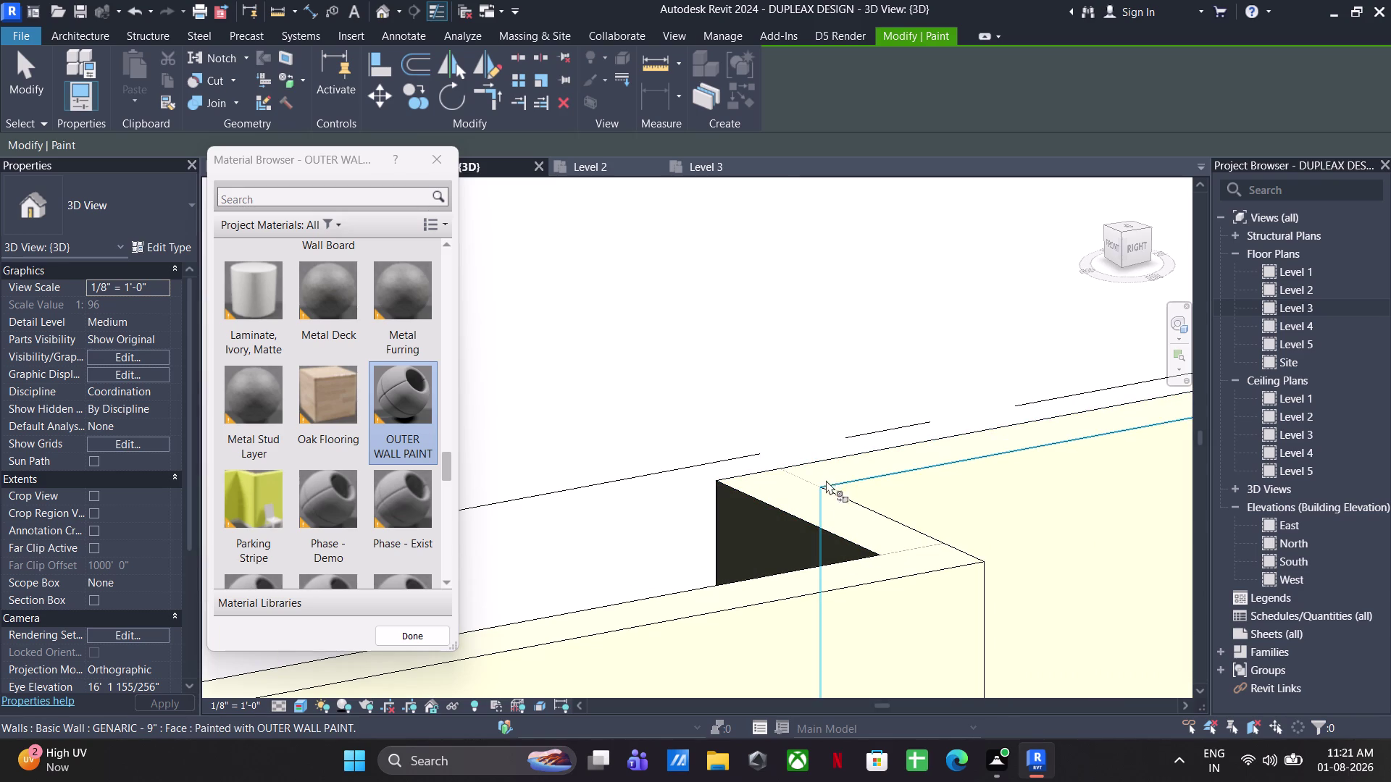
Paint the dark wall end, its neighbouring faces, top and inner corner face with OUTER WALL PAINT.
scroll(down, 3)
middle_drag(817, 493, 382, 538)
scroll(down, 3)
middle_drag(906, 436, 592, 478)
scroll(up, 3)
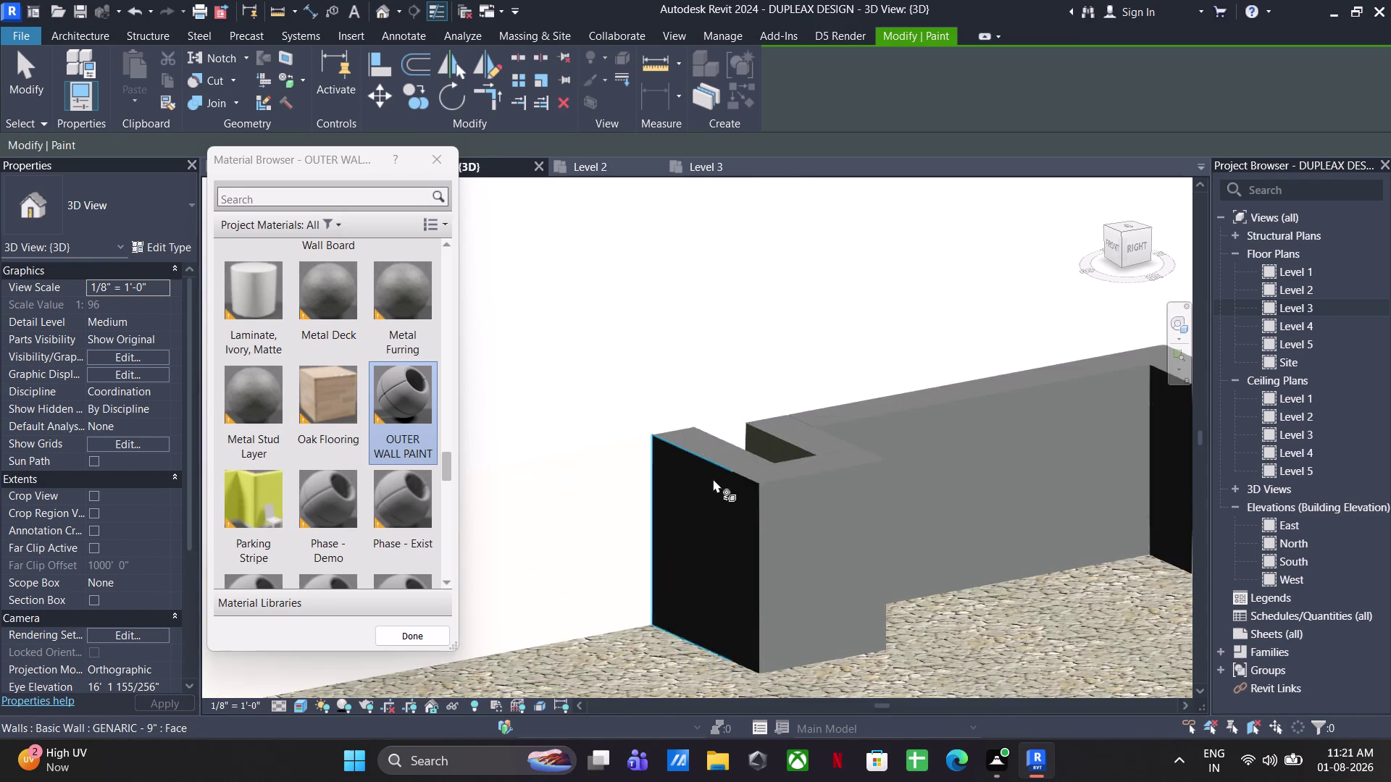
scroll(up, 3)
click(703, 500)
click(925, 561)
click(804, 451)
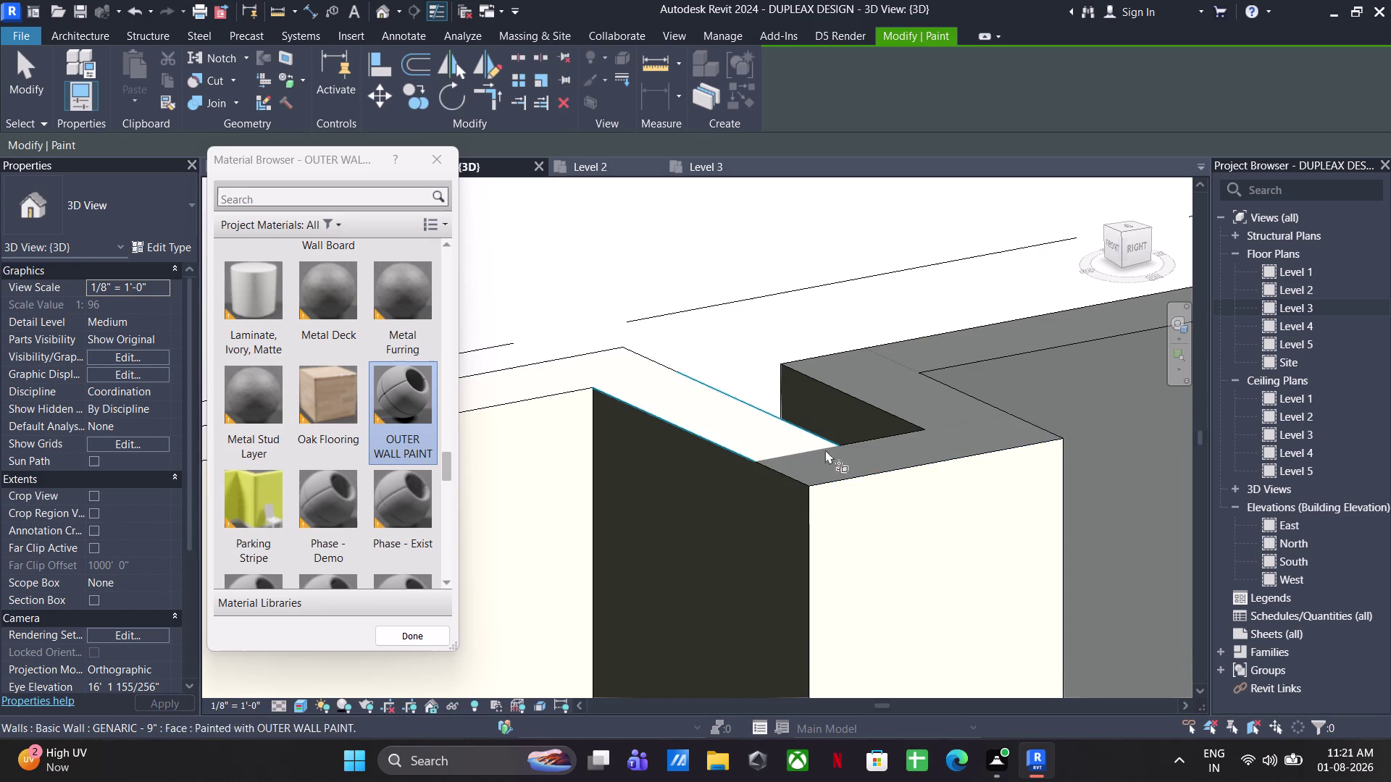
click(855, 468)
click(917, 393)
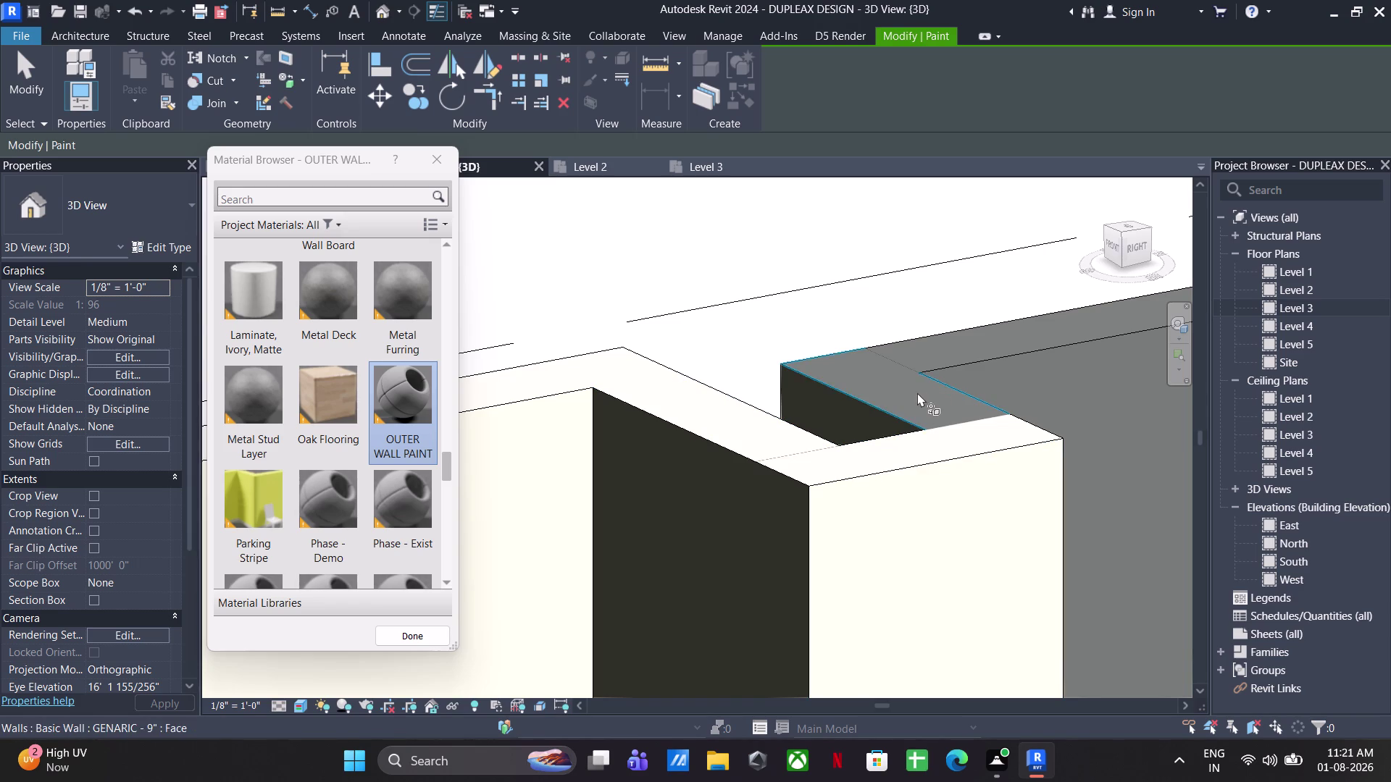
scroll(down, 3)
middle_drag(966, 466, 894, 545)
scroll(down, 3)
middle_drag(902, 389, 173, 549)
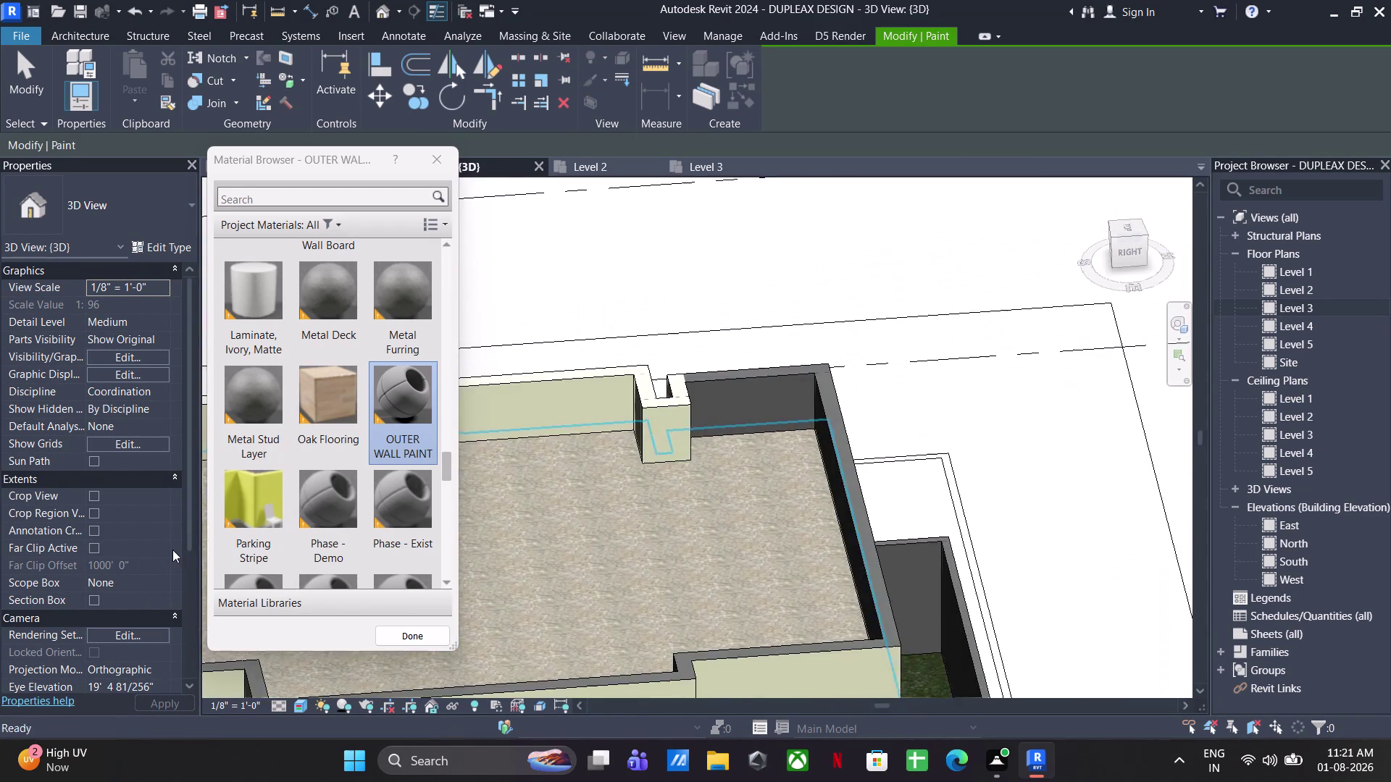
Paint the small wall block's faces, the parapet top edge, side faces and long parapet face.
scroll(up, 3)
click(649, 386)
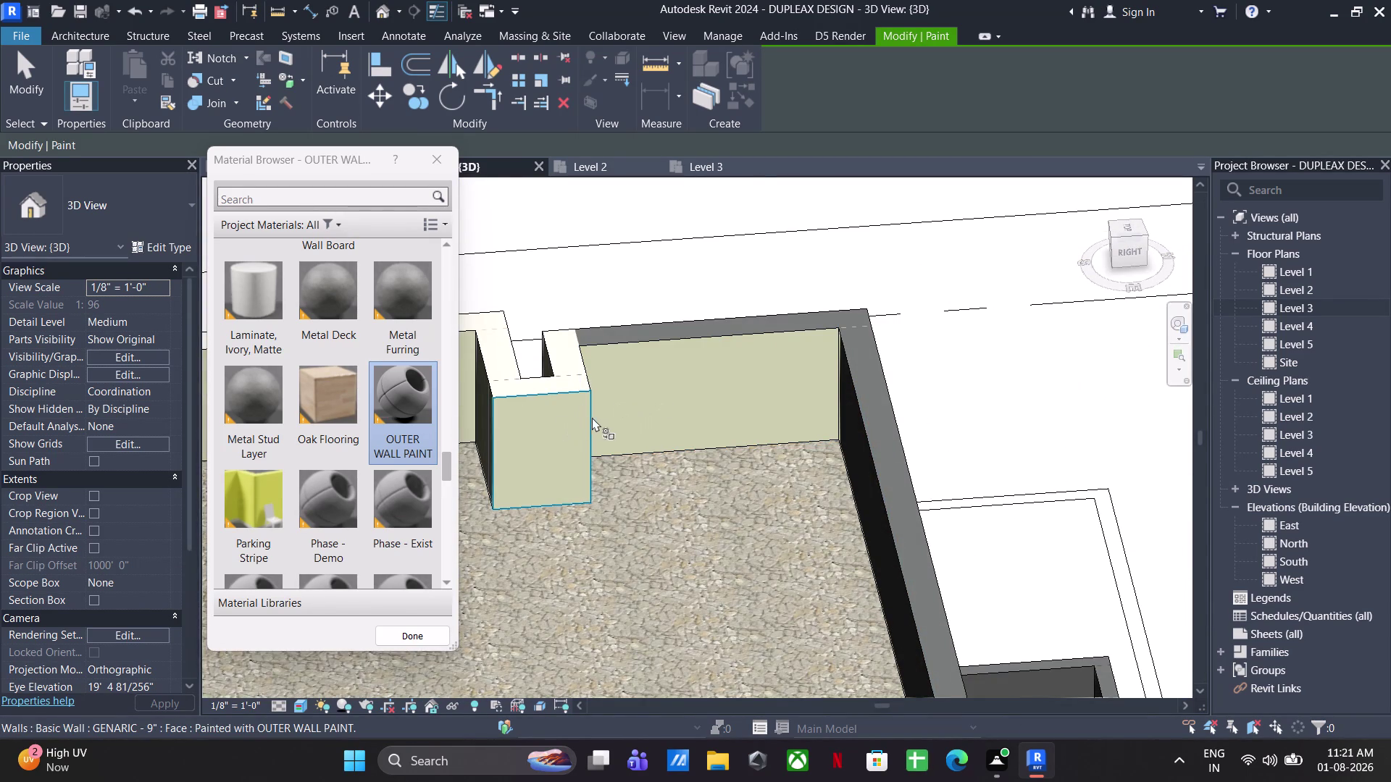
click(584, 370)
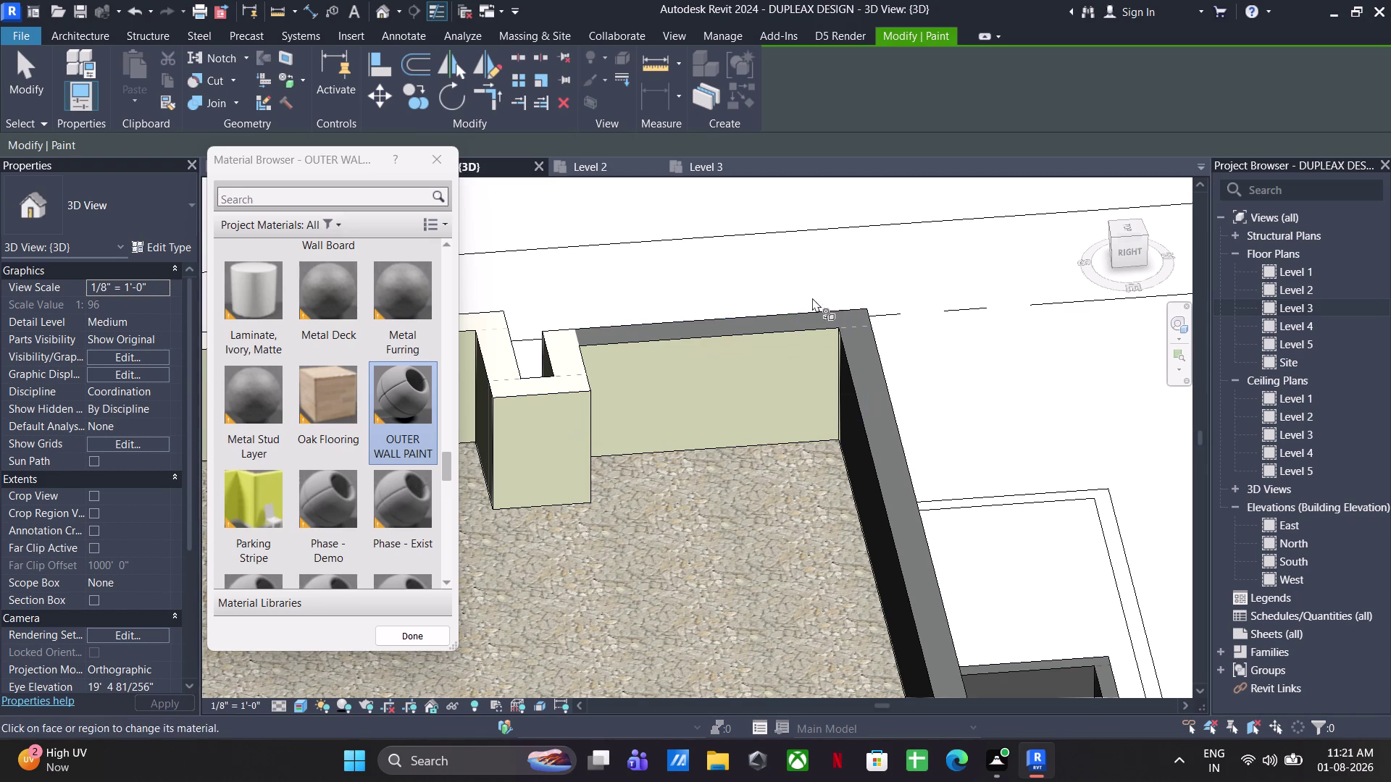
click(860, 325)
click(867, 354)
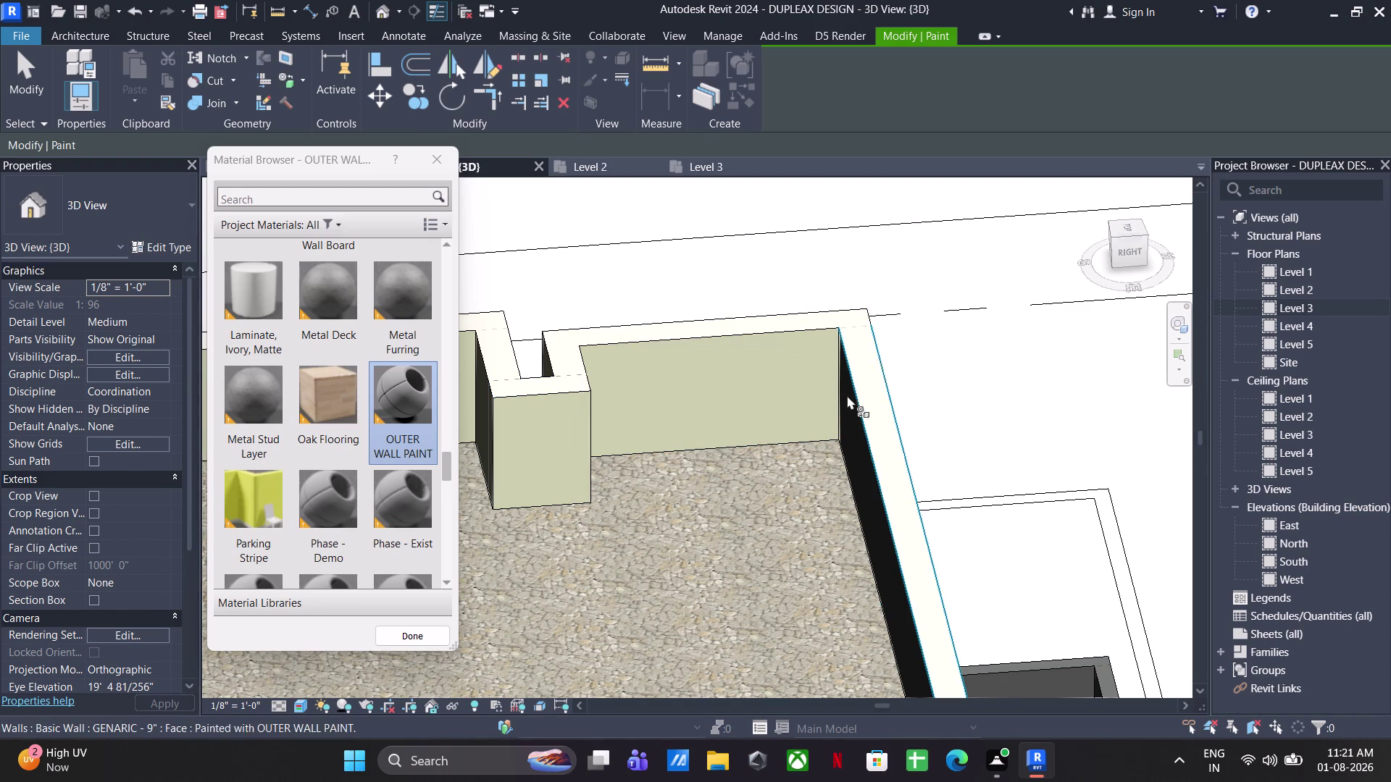
click(846, 418)
scroll(down, 3)
middle_drag(860, 426, 775, 441)
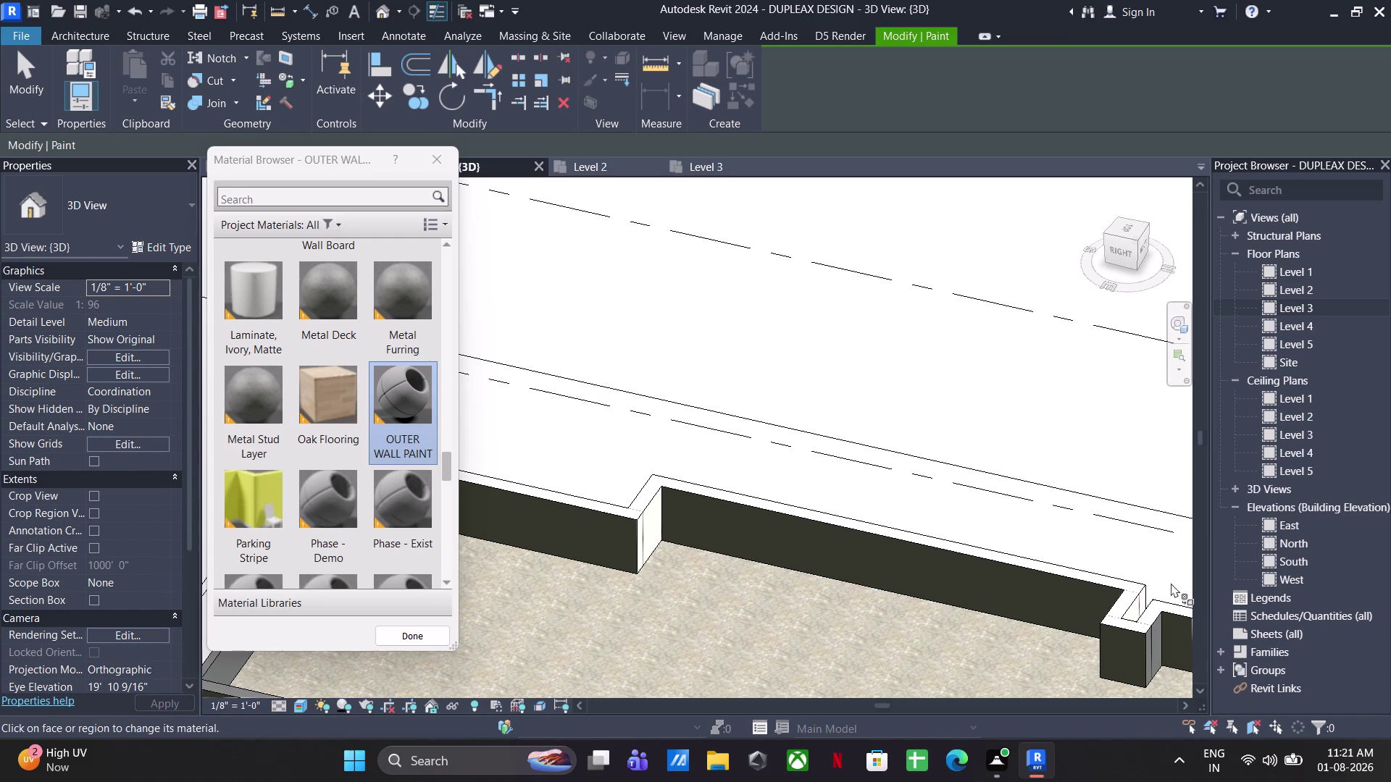
scroll(up, 3)
click(1154, 655)
Paint the lower terrace parapet's inner, corner and top faces with OUTER WALL PAINT.
middle_drag(1143, 628, 971, 443)
scroll(down, 3)
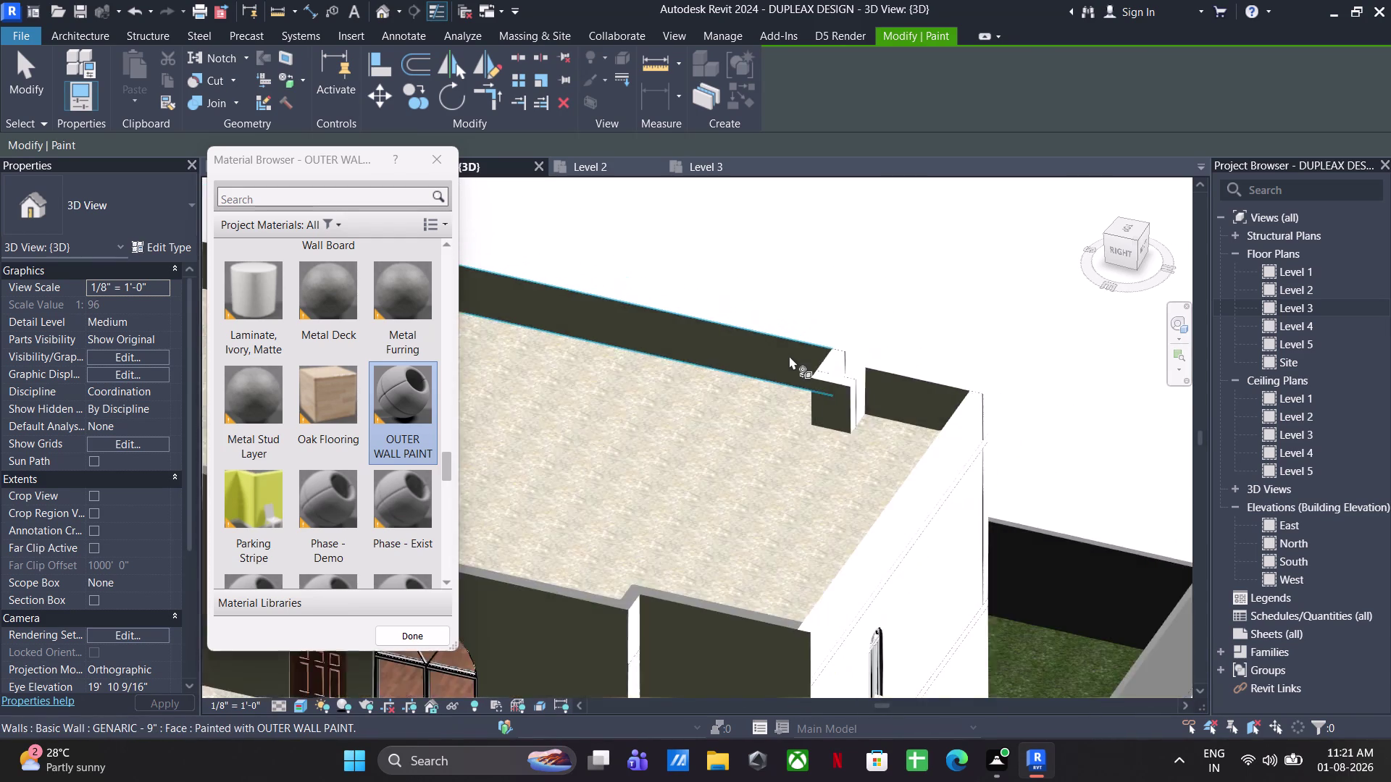
scroll(down, 3)
middle_drag(764, 454, 1167, 475)
middle_drag(839, 432, 1390, 462)
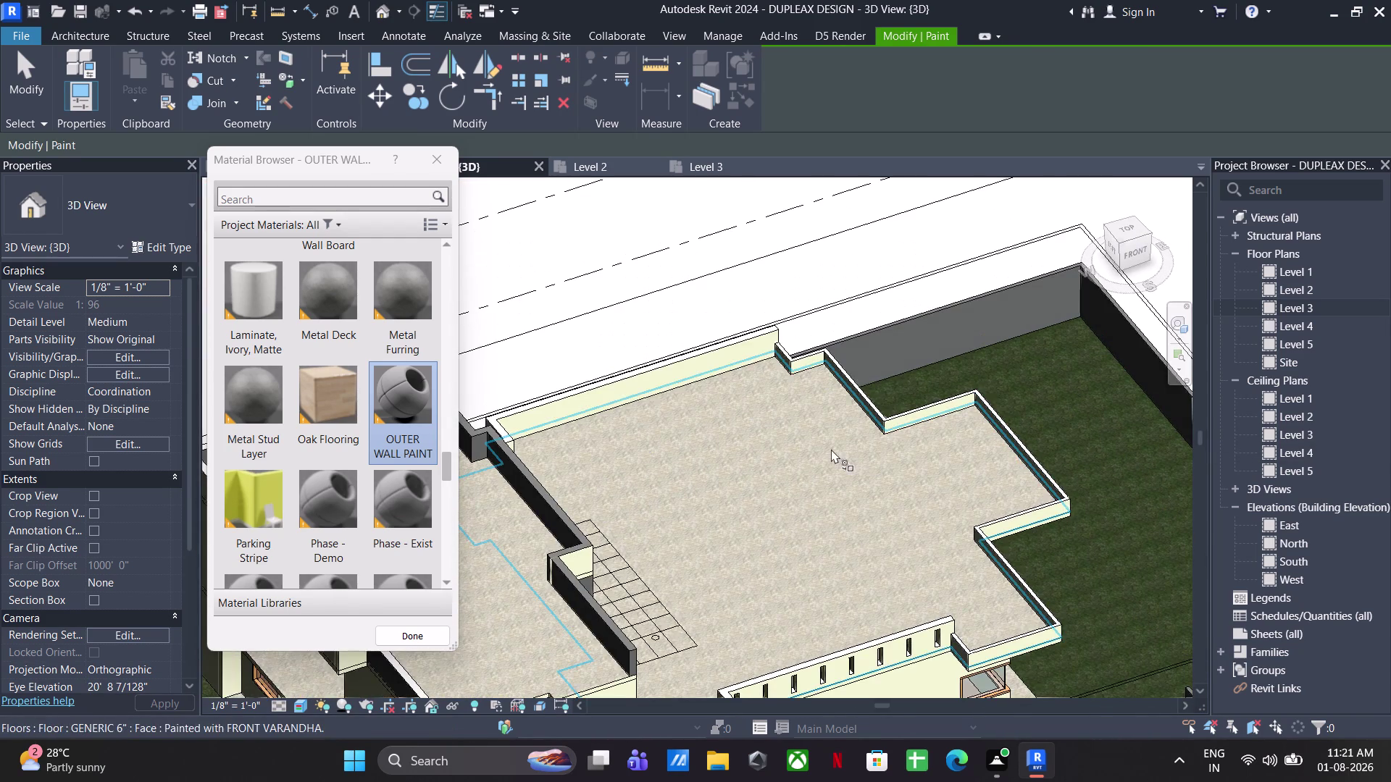
middle_drag(832, 449, 1202, 405)
scroll(up, 3)
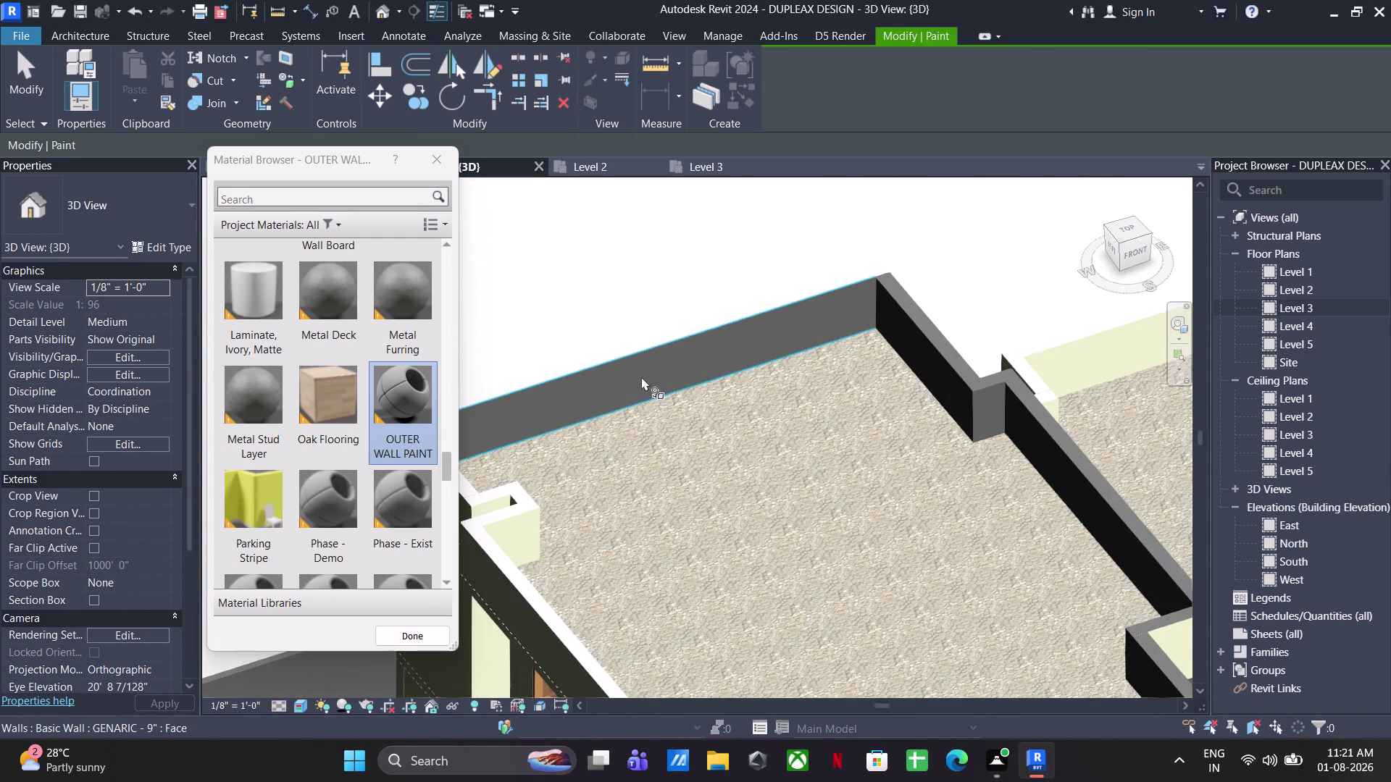
click(643, 372)
scroll(up, 3)
click(891, 418)
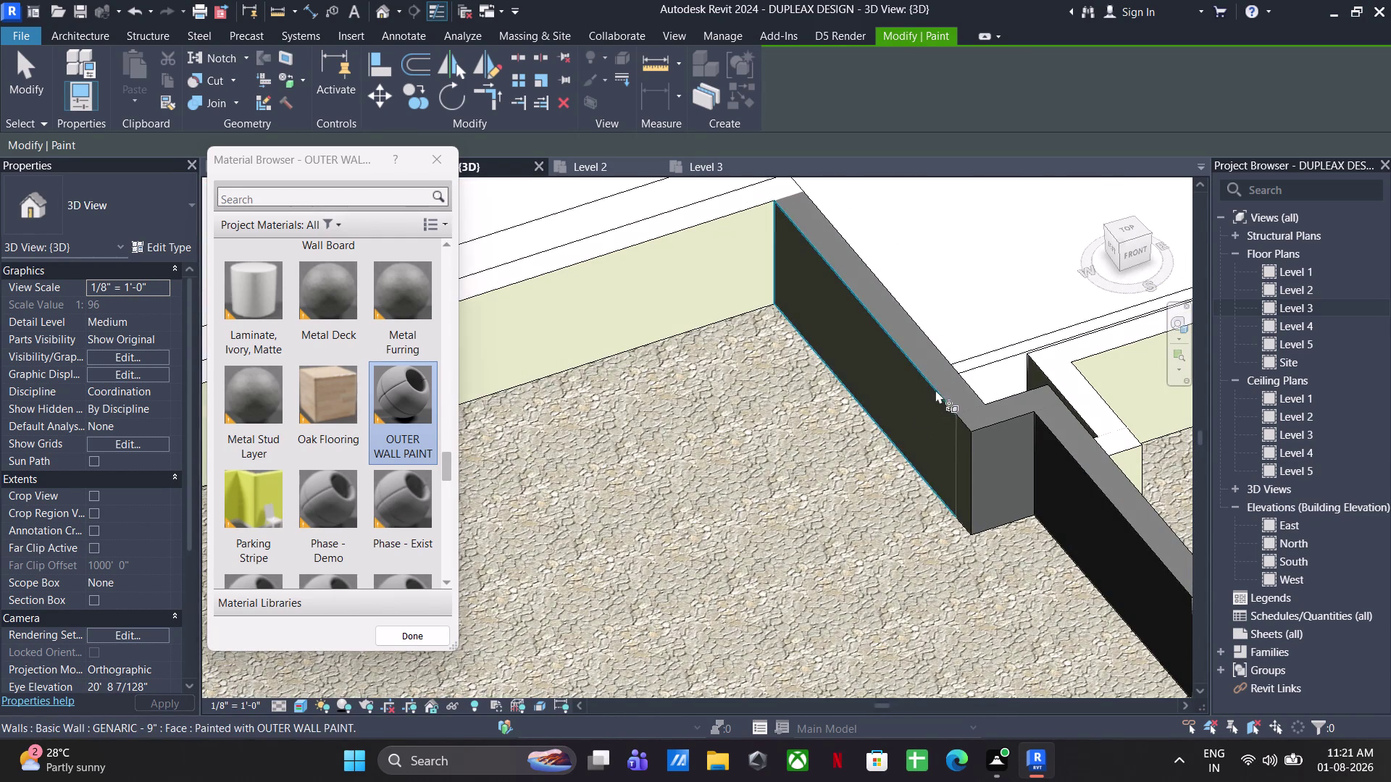
click(940, 376)
click(999, 470)
scroll(up, 3)
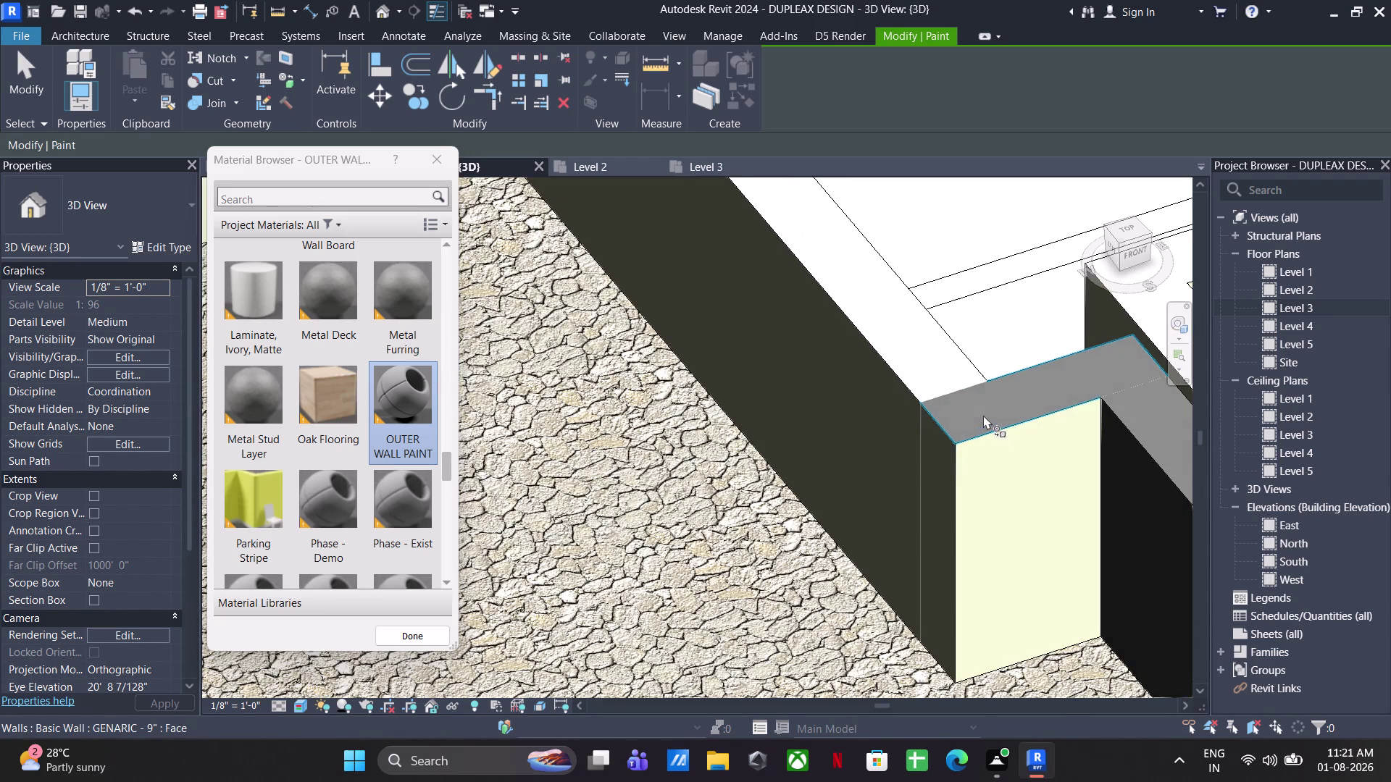
click(983, 415)
click(939, 475)
Paint the remaining inner, side and top faces along the terrace parapet with OUTER WALL PAINT.
scroll(down, 3)
middle_drag(944, 509, 704, 479)
scroll(up, 3)
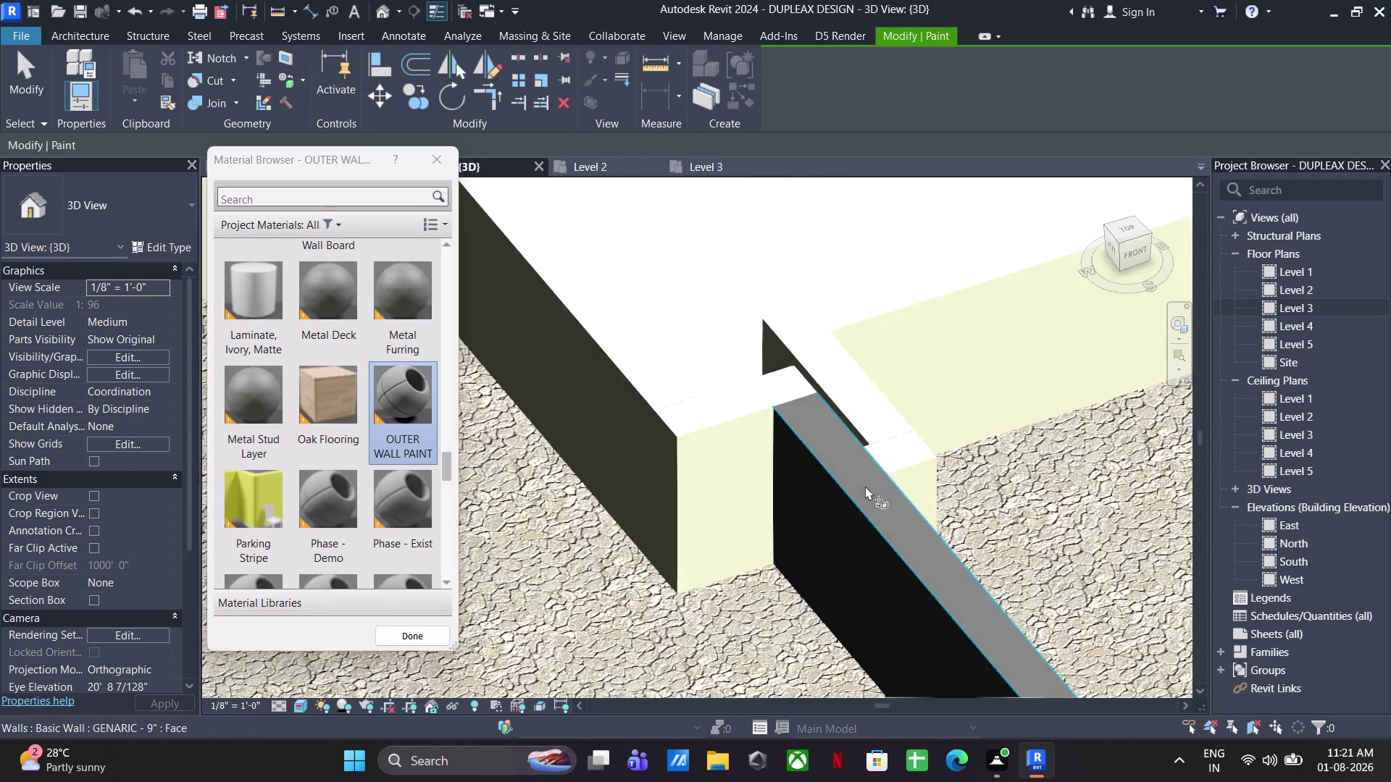
scroll(up, 3)
click(865, 480)
click(852, 485)
click(790, 515)
scroll(down, 3)
middle_drag(902, 630, 750, 303)
scroll(up, 3)
click(874, 507)
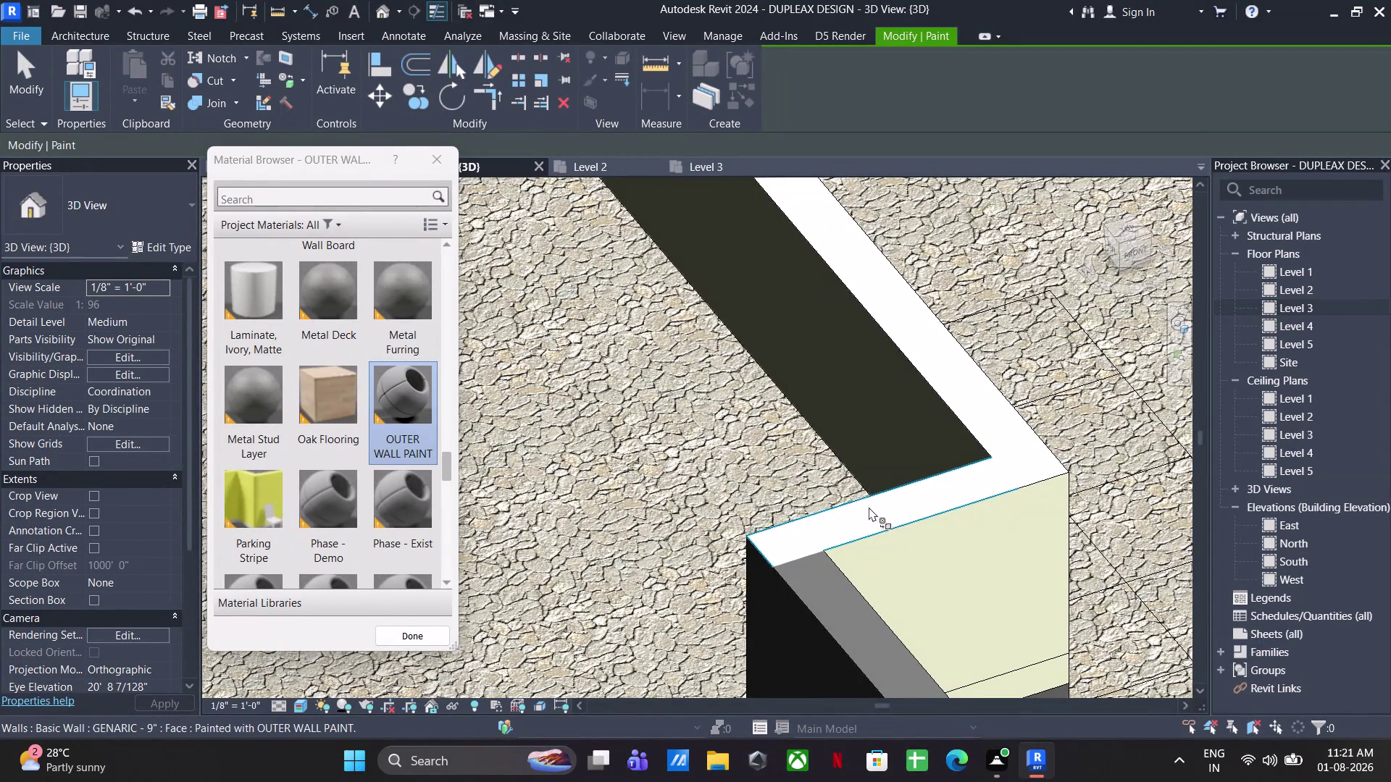
click(870, 498)
middle_drag(836, 568, 801, 317)
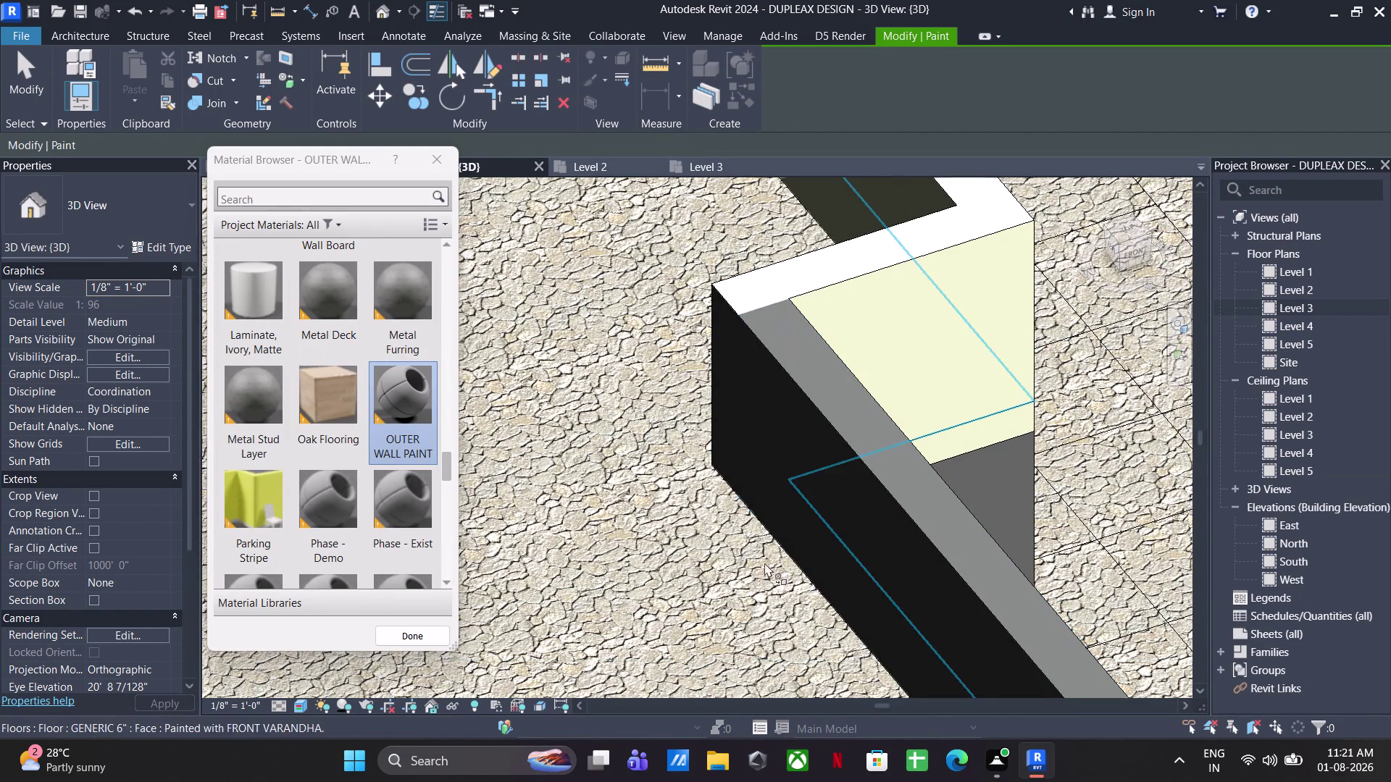
click(841, 500)
click(888, 460)
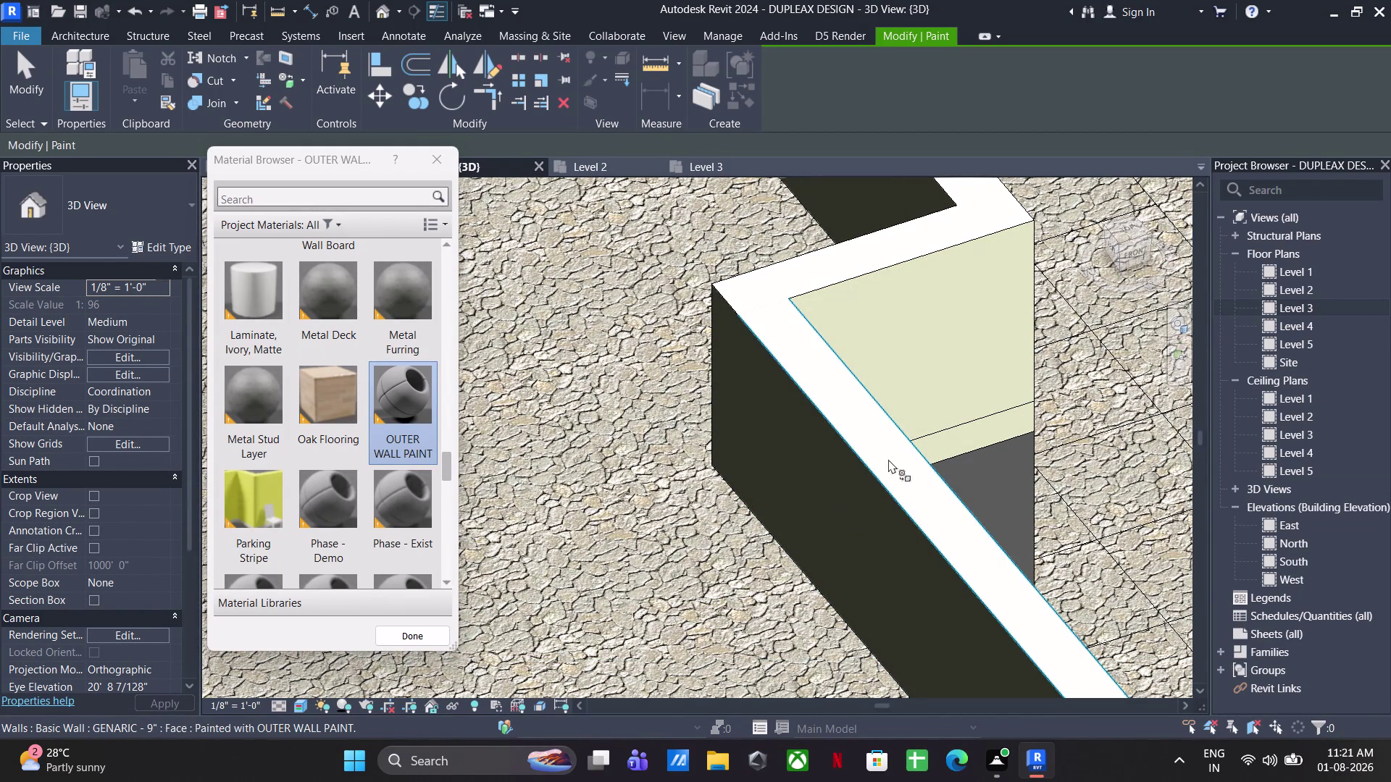
Paint the parapet's end face, then exit the Paint tool with Esc.
scroll(down, 3)
middle_drag(901, 546, 865, 370)
scroll(up, 3)
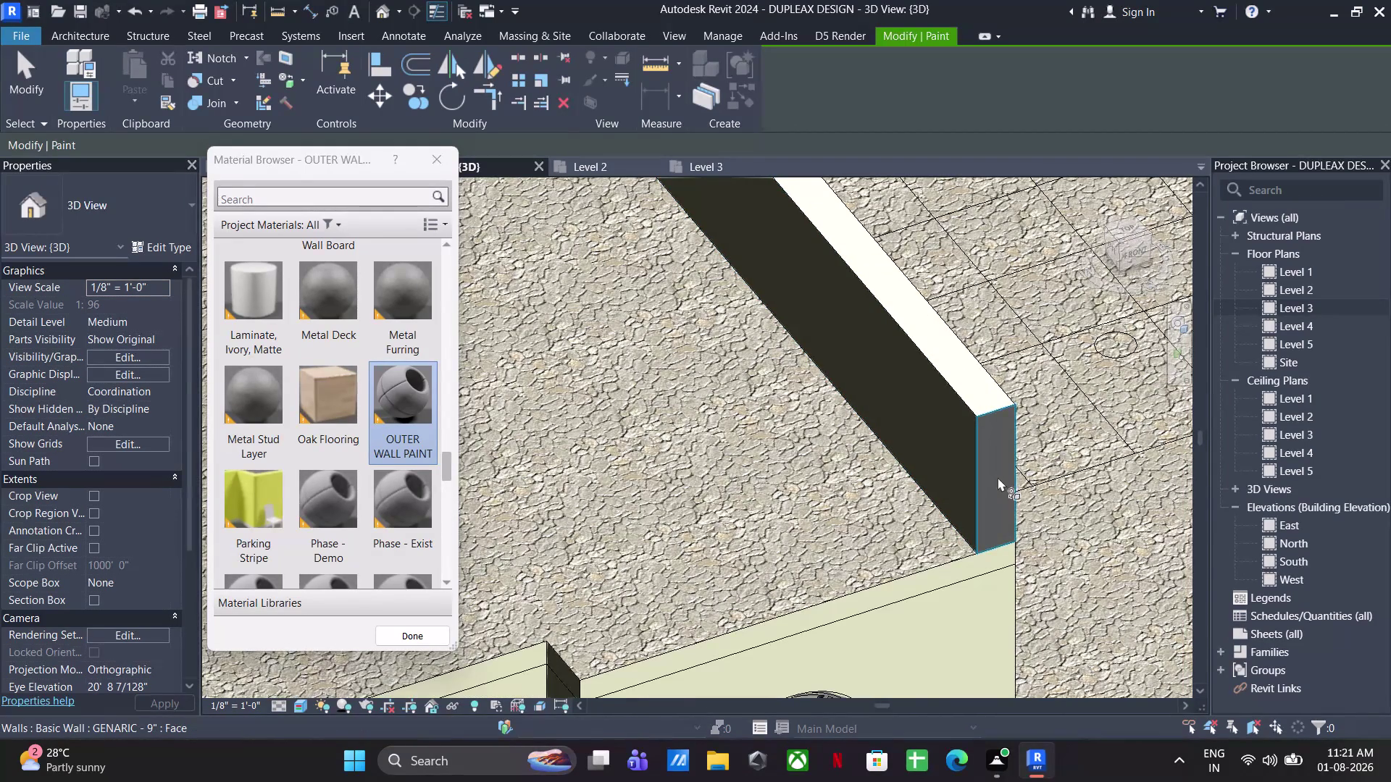
click(997, 477)
scroll(down, 3)
key(Escape)
key(Escape)
key(Escape)
scroll(down, 3)
key(Escape)
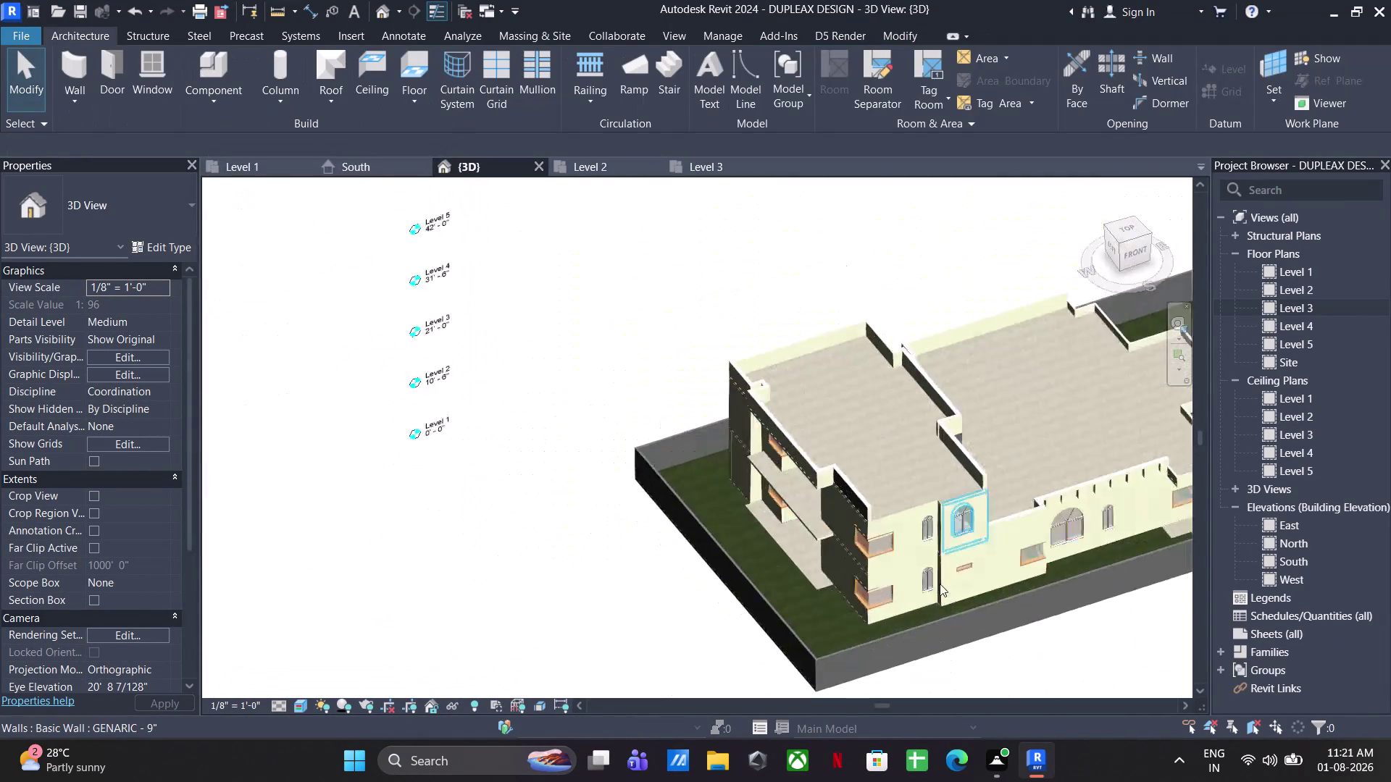
scroll(down, 3)
middle_drag(933, 568, 919, 474)
middle_drag(952, 500, 612, 531)
middle_drag(806, 593, 642, 628)
middle_drag(651, 576, 878, 682)
scroll(up, 3)
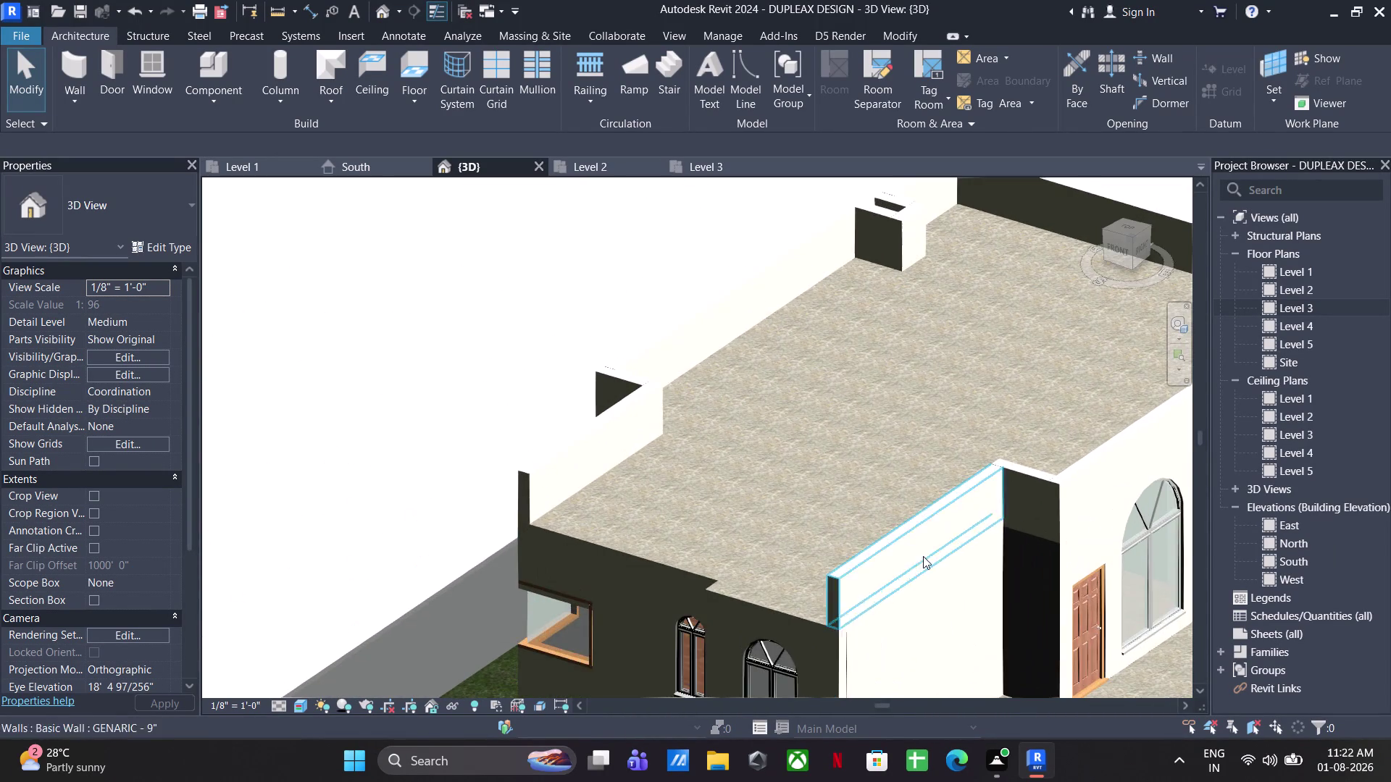
click(706, 165)
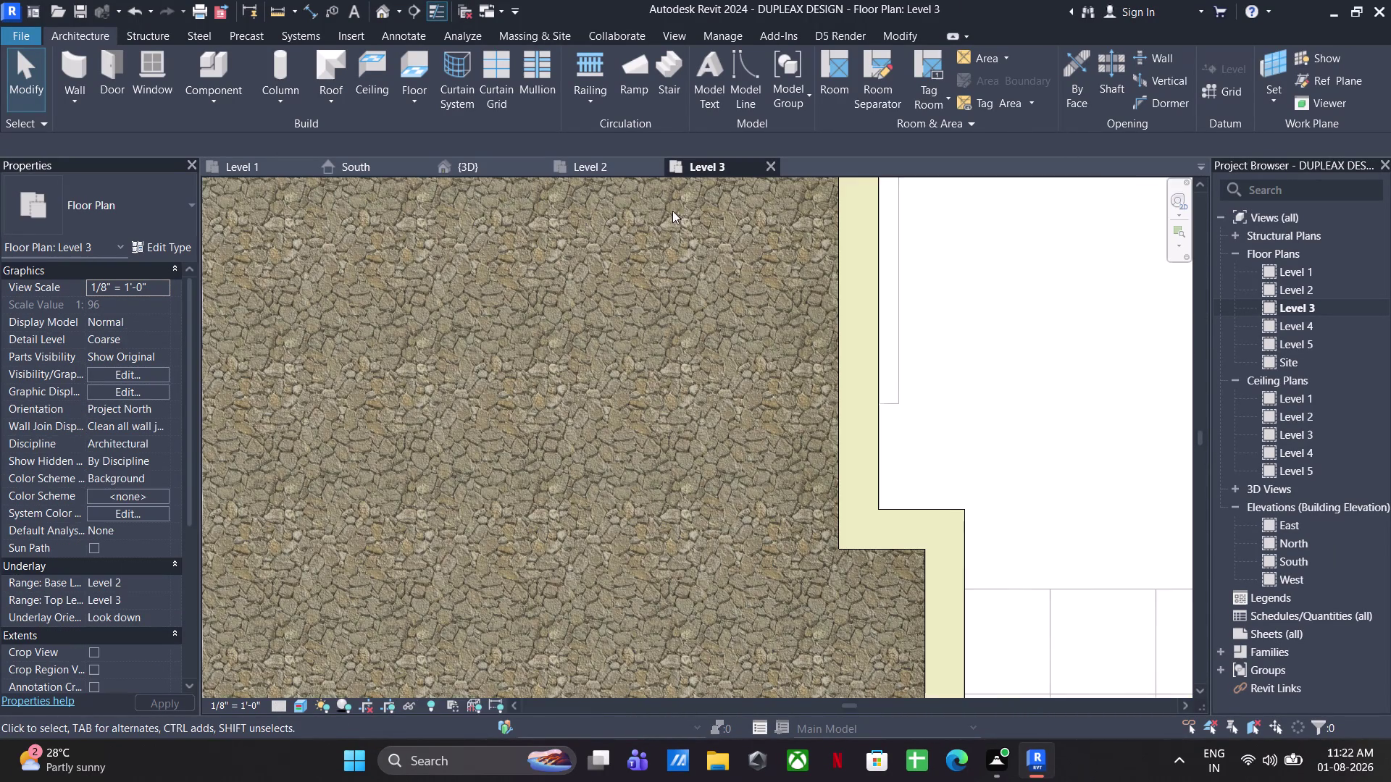
click(466, 163)
scroll(down, 3)
scroll(down, 3)
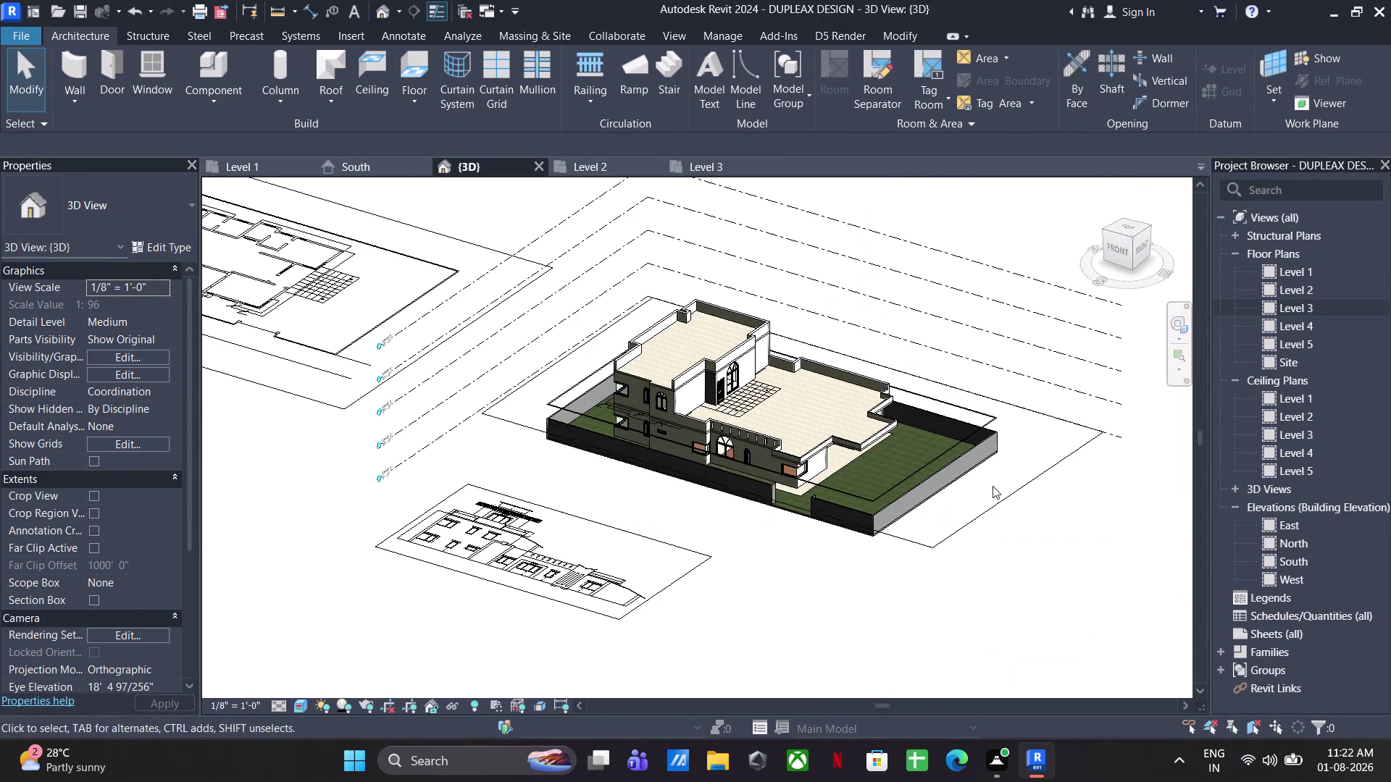
click(976, 516)
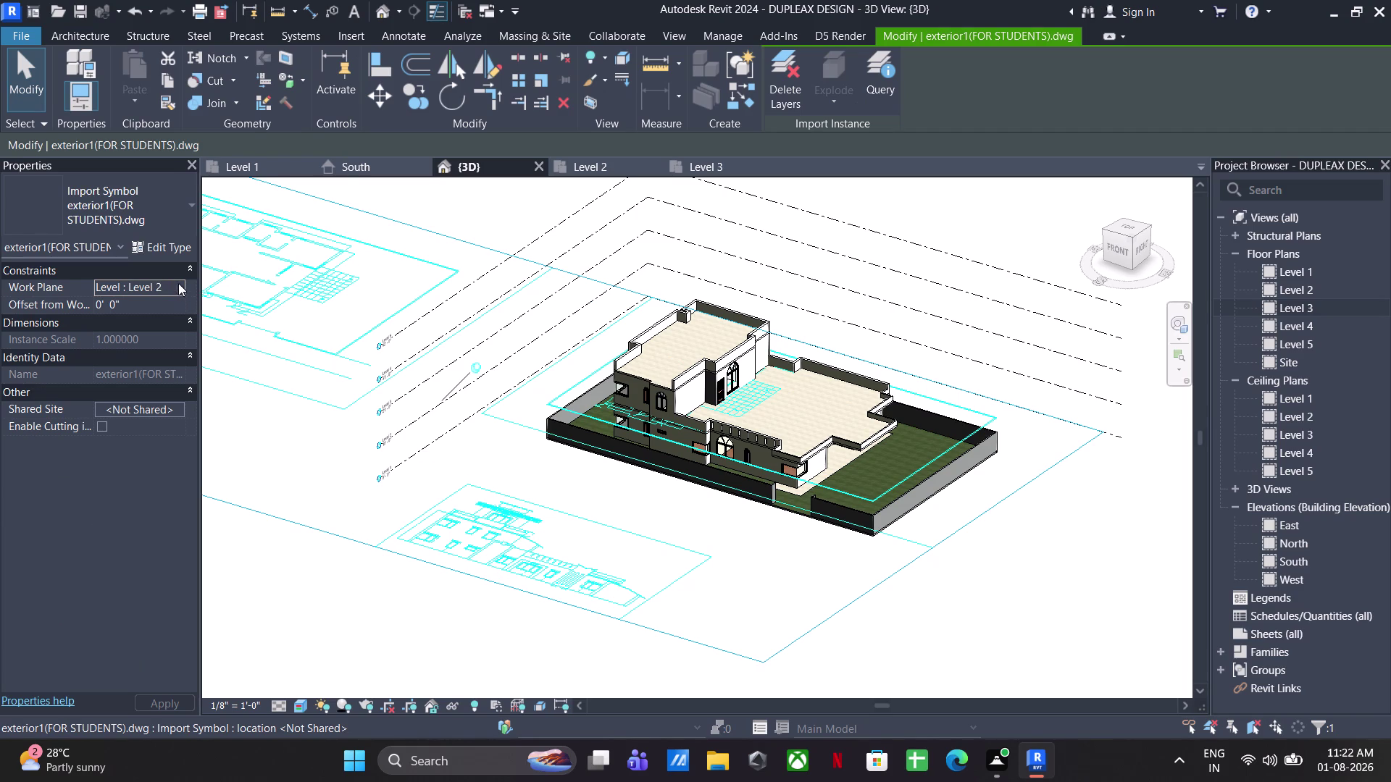
Select the whole imported MUMMTY PLAN drawing on the Level 3 floor plan.
click(178, 283)
click(152, 334)
click(710, 164)
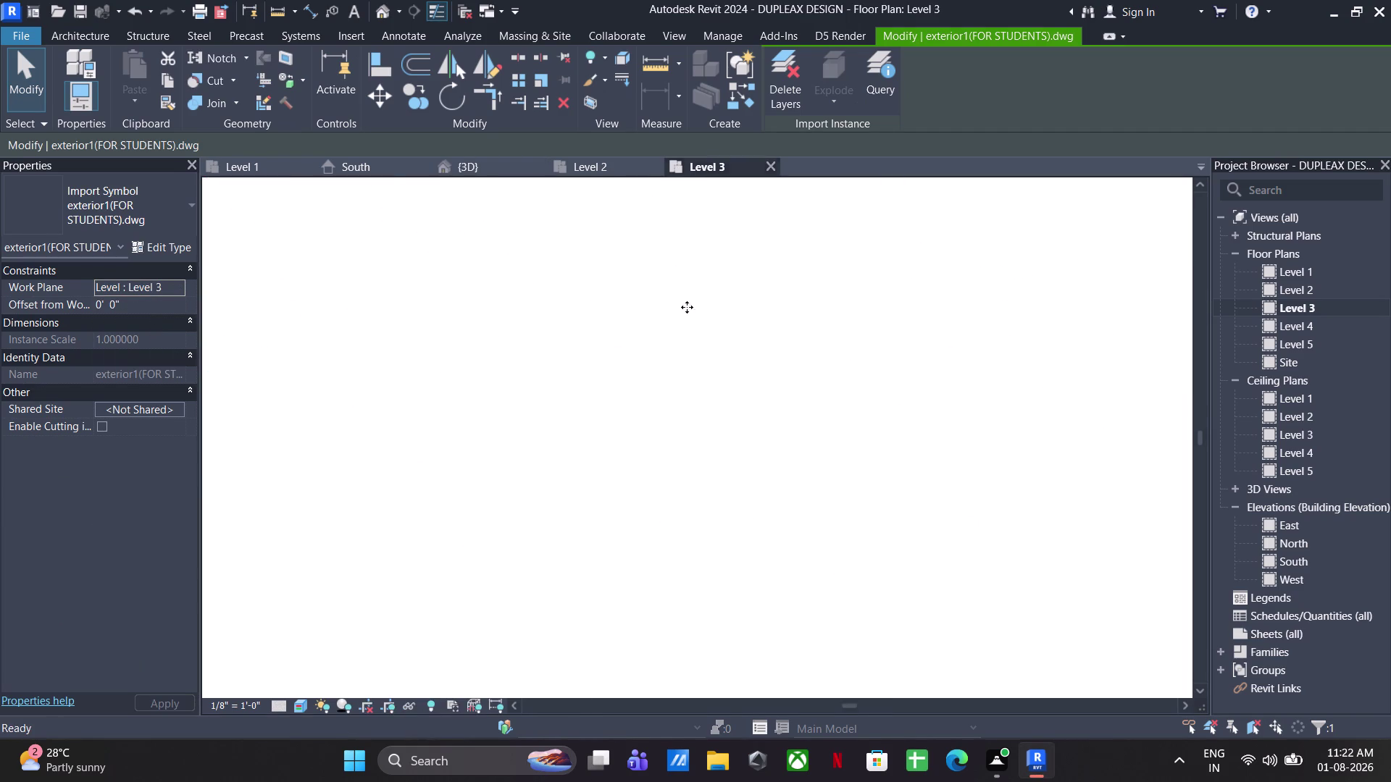
scroll(down, 3)
middle_drag(720, 393, 771, 193)
scroll(down, 3)
middle_drag(737, 350, 739, 351)
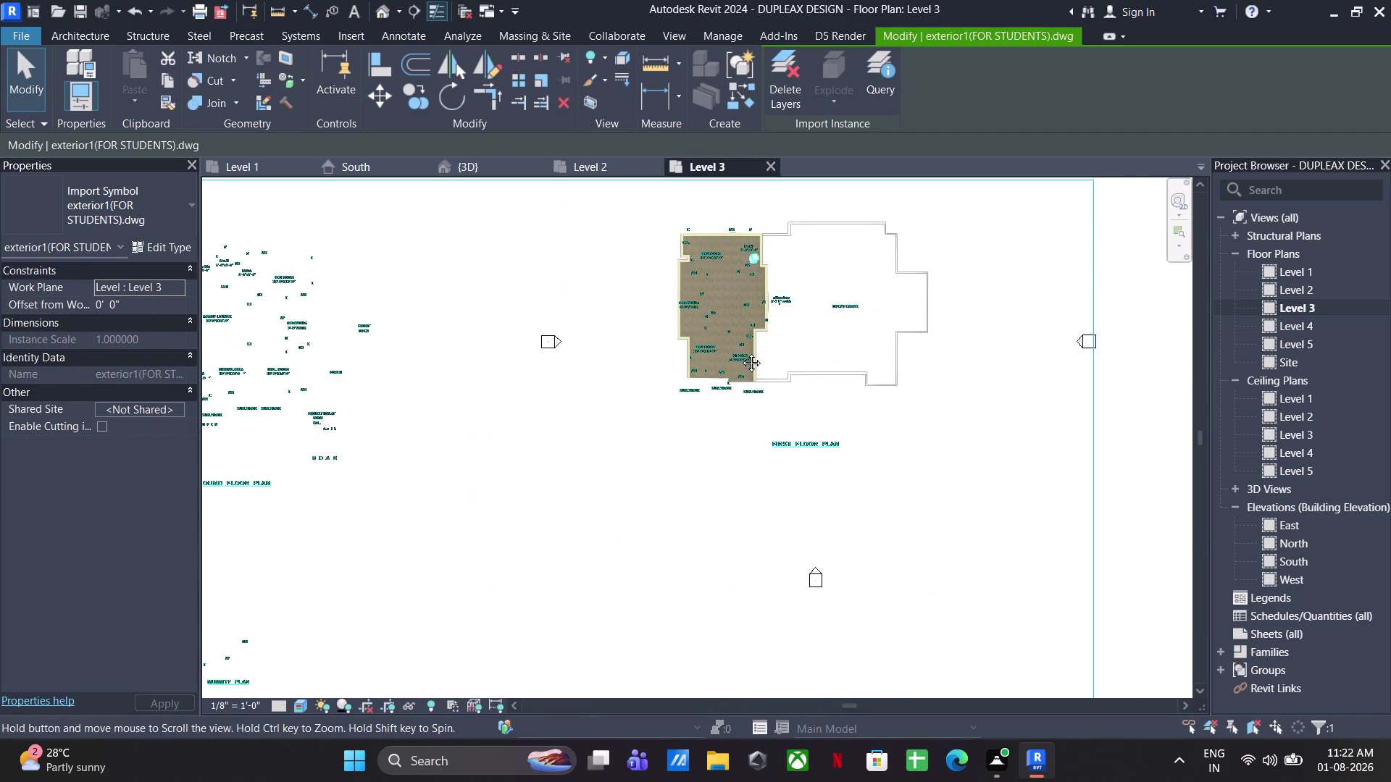
middle_drag(738, 351, 775, 355)
scroll(down, 3)
click(638, 502)
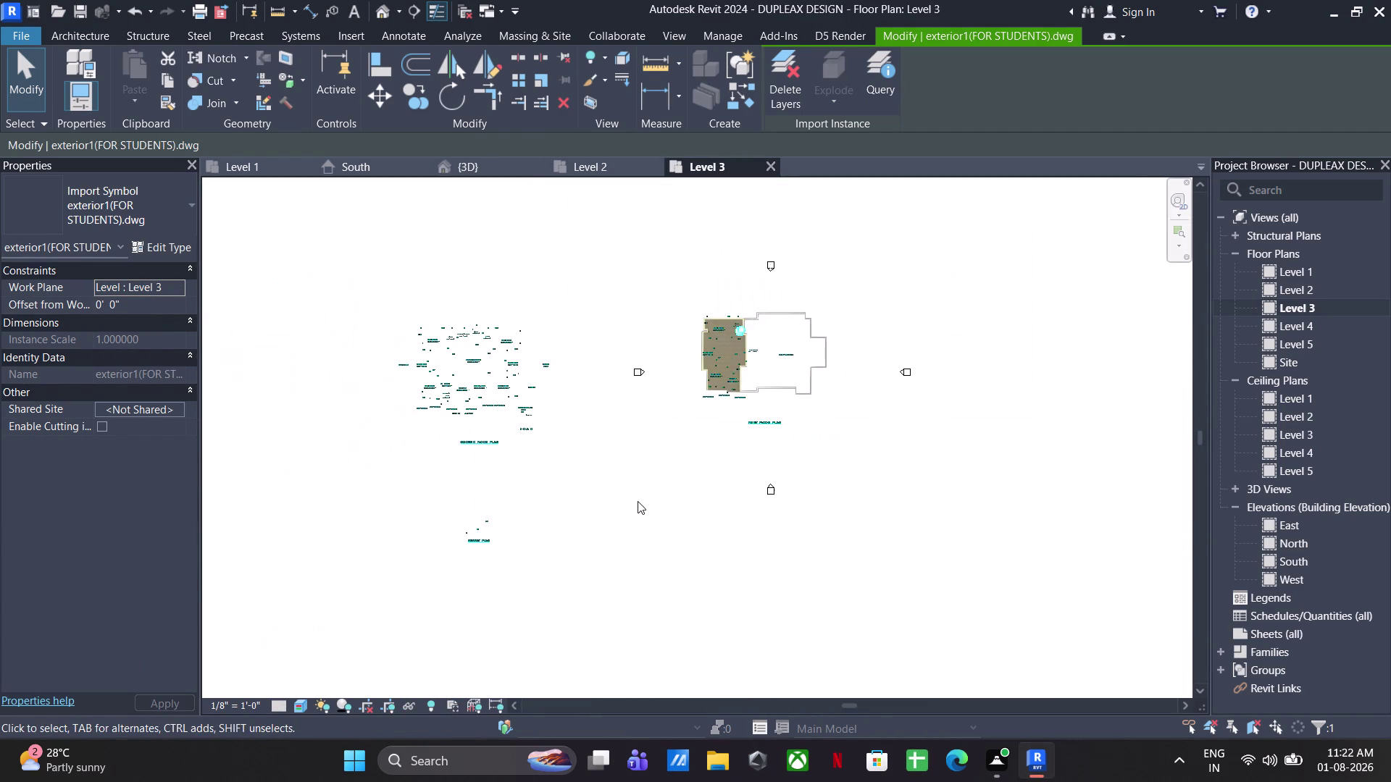
click(669, 428)
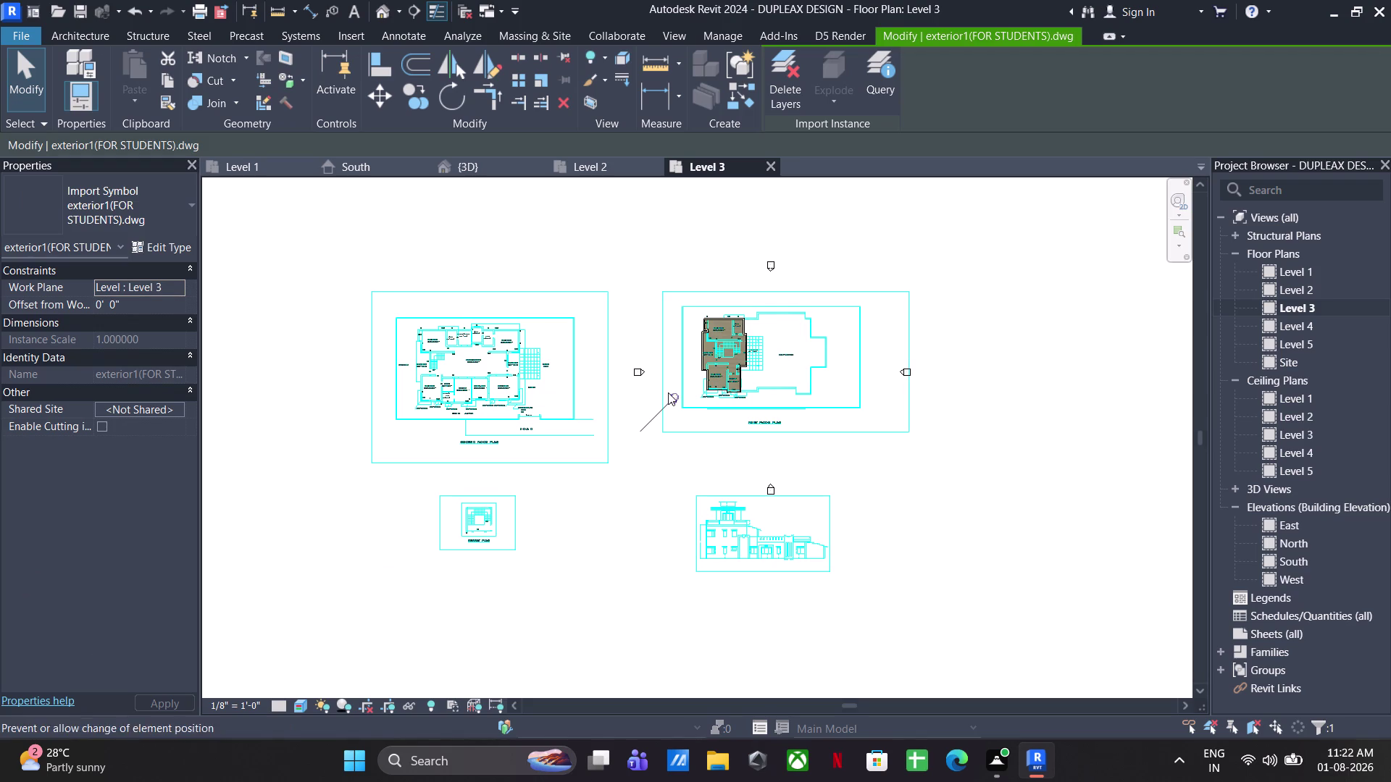
Move the drawing so its MUMMTY PLAN stair corner lands on the existing stair corner.
click(668, 393)
click(386, 96)
scroll(up, 3)
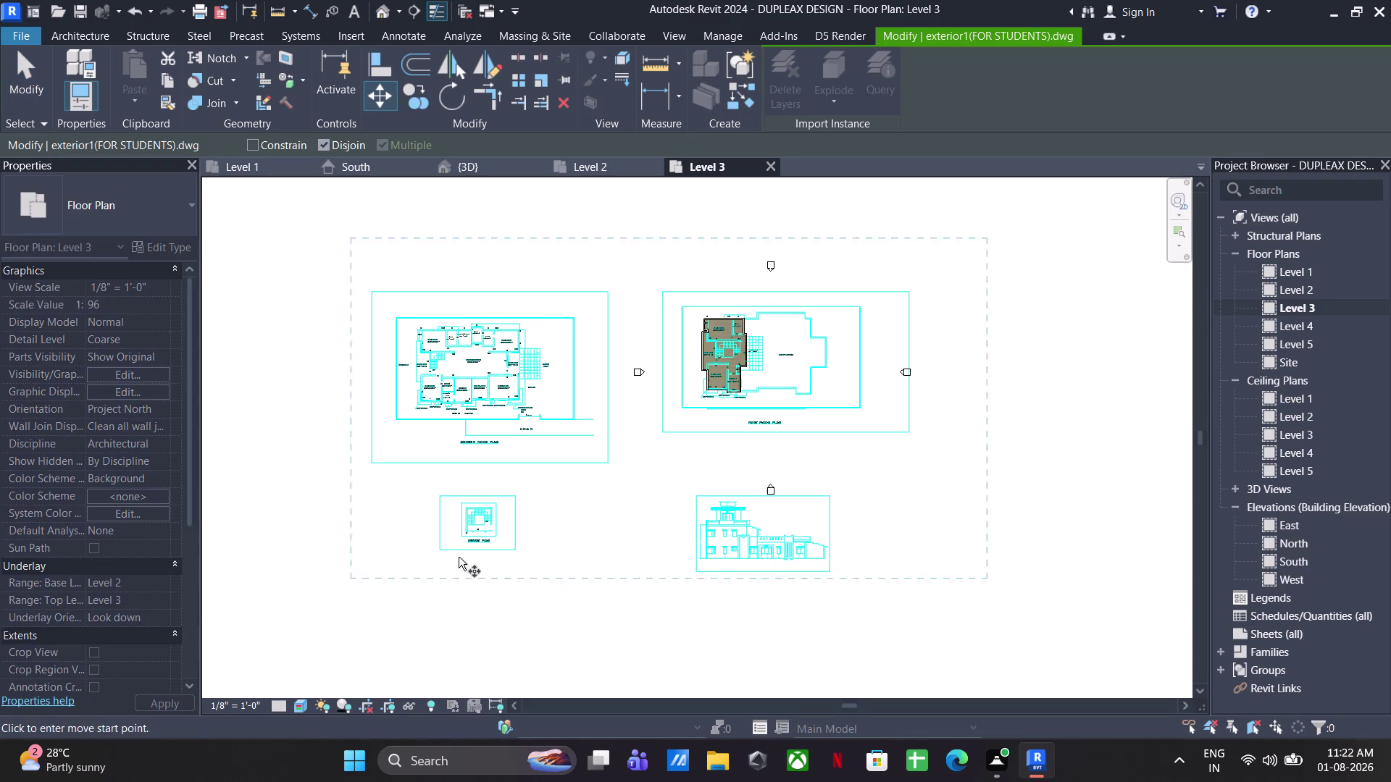
scroll(up, 3)
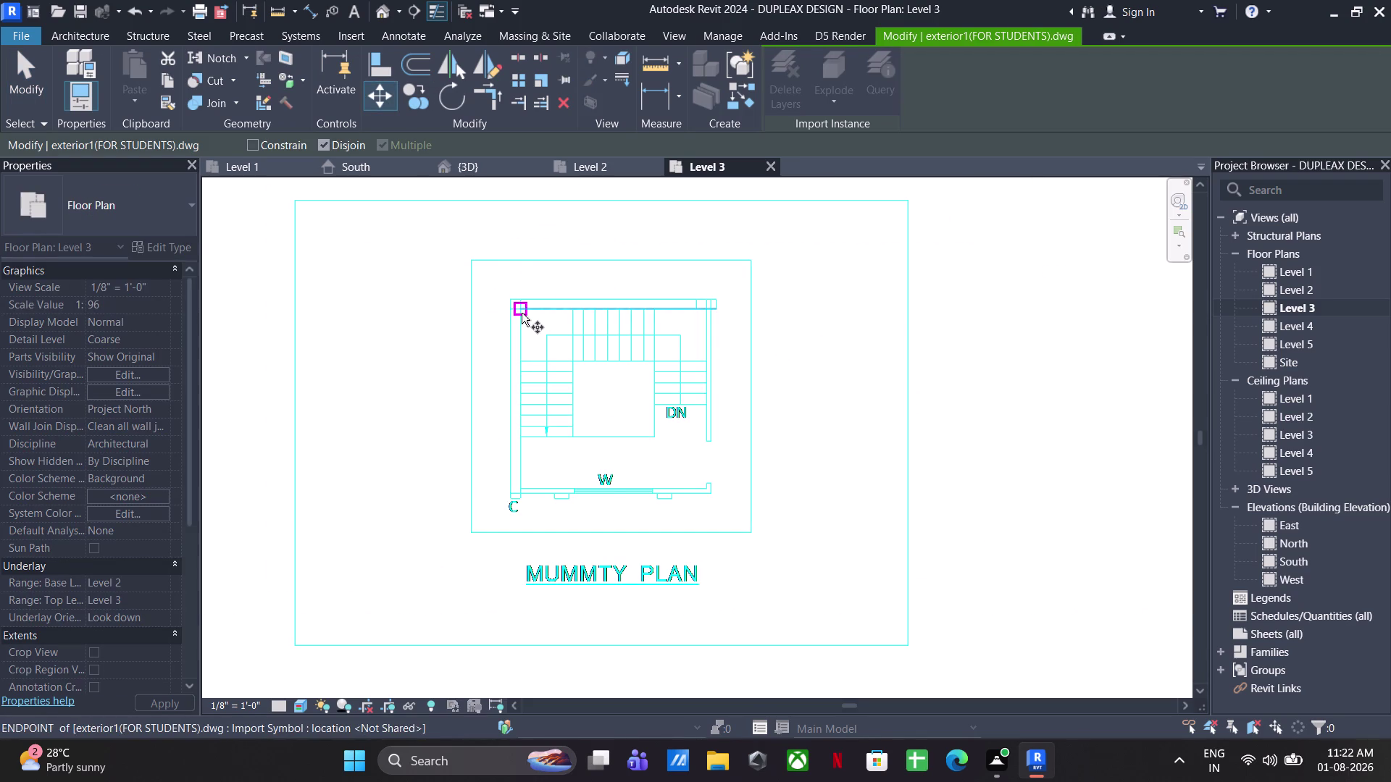
click(521, 313)
scroll(down, 3)
middle_drag(701, 294, 132, 574)
middle_drag(625, 405, 208, 781)
middle_drag(494, 530, 437, 627)
scroll(up, 3)
scroll(up, 3)
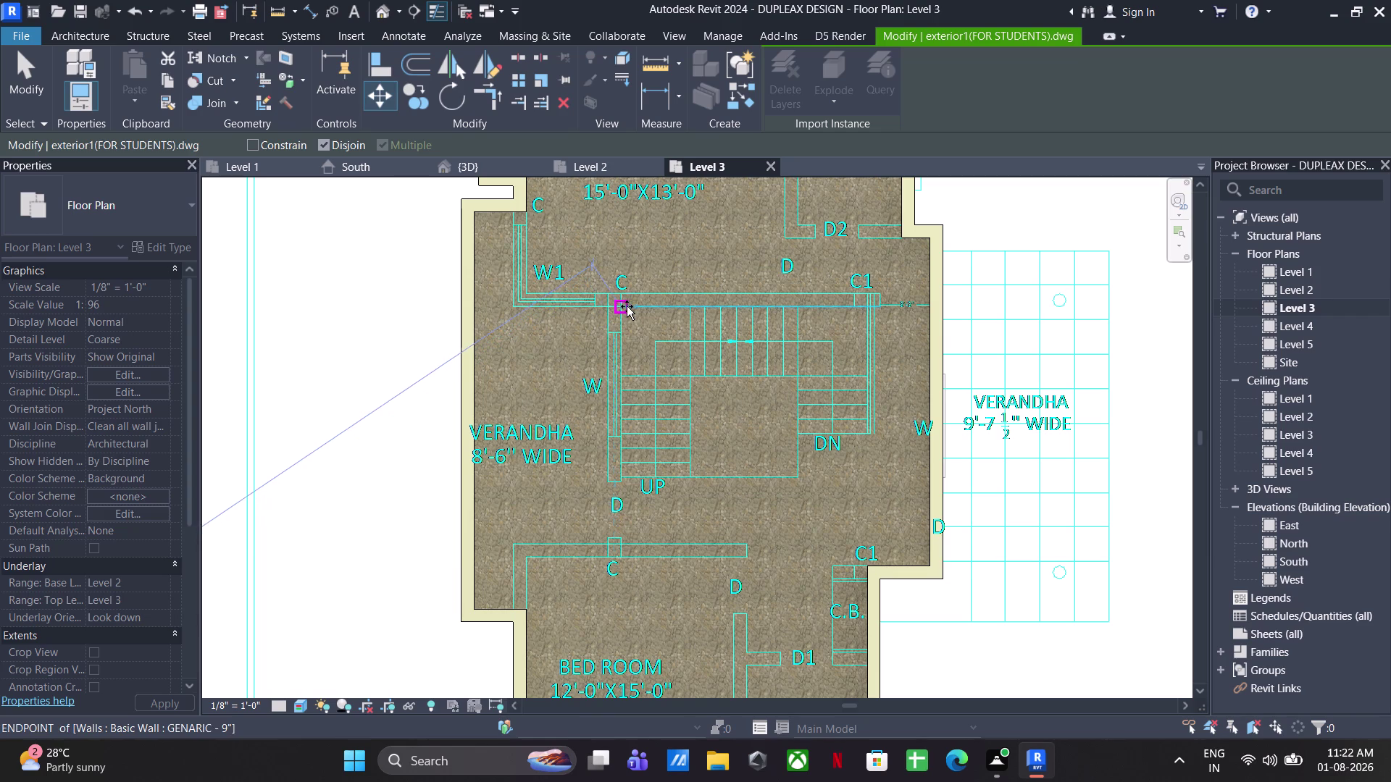
click(627, 305)
middle_drag(655, 412, 603, 431)
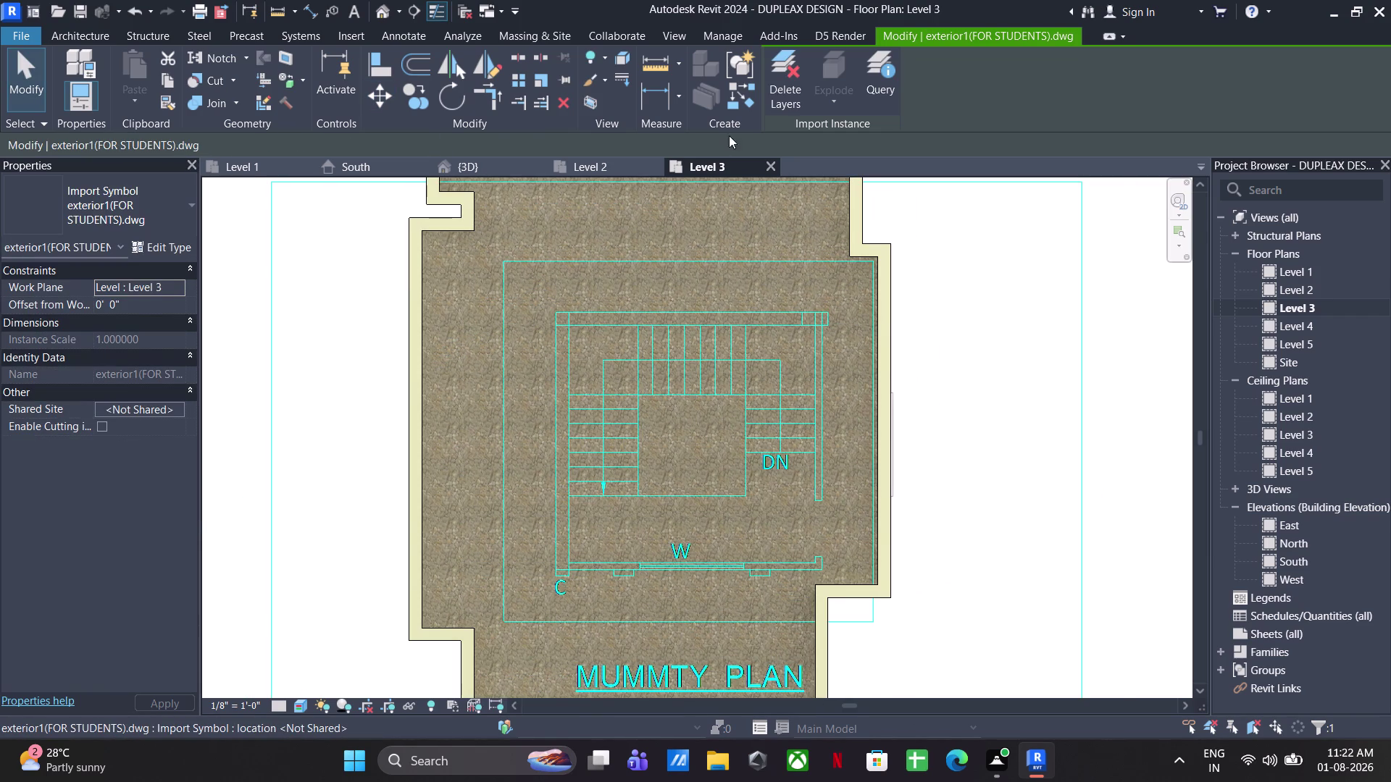
click(566, 76)
click(486, 307)
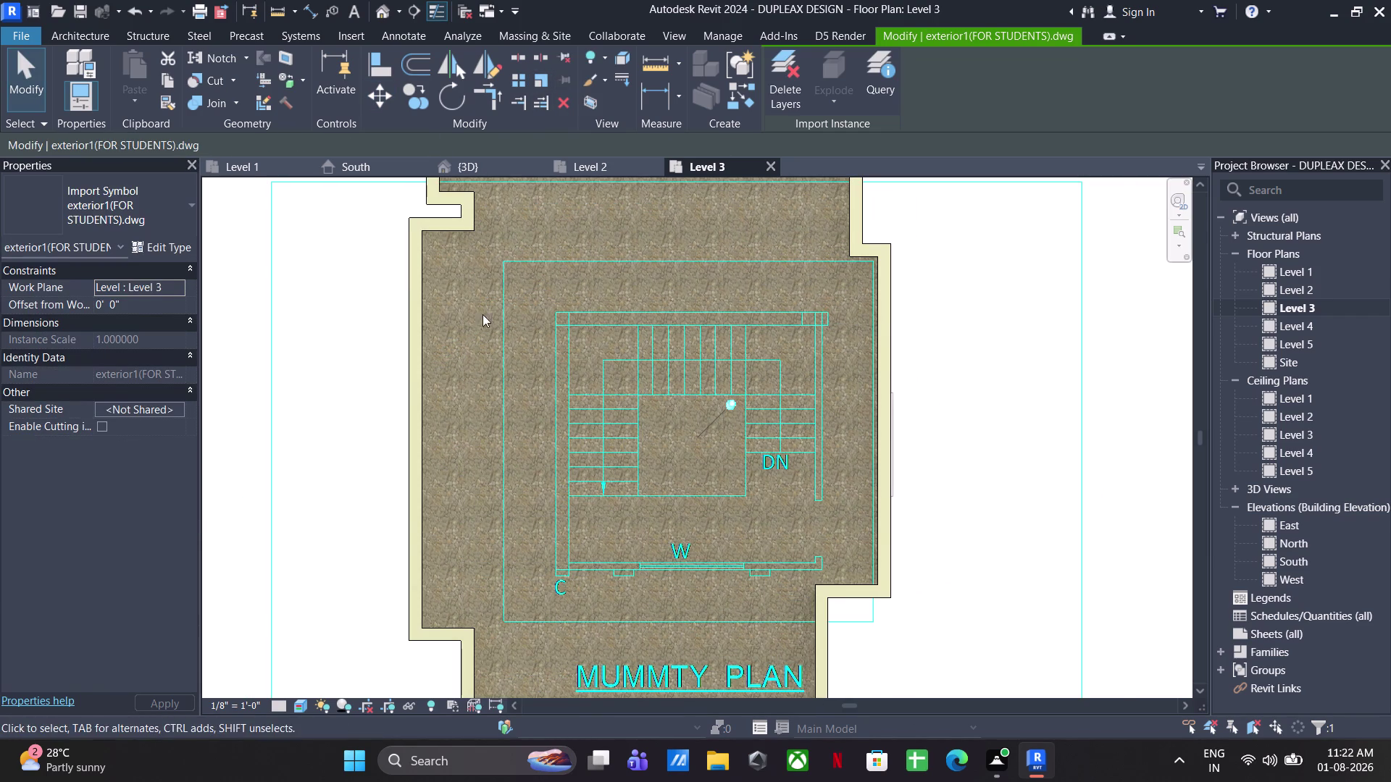
click(68, 71)
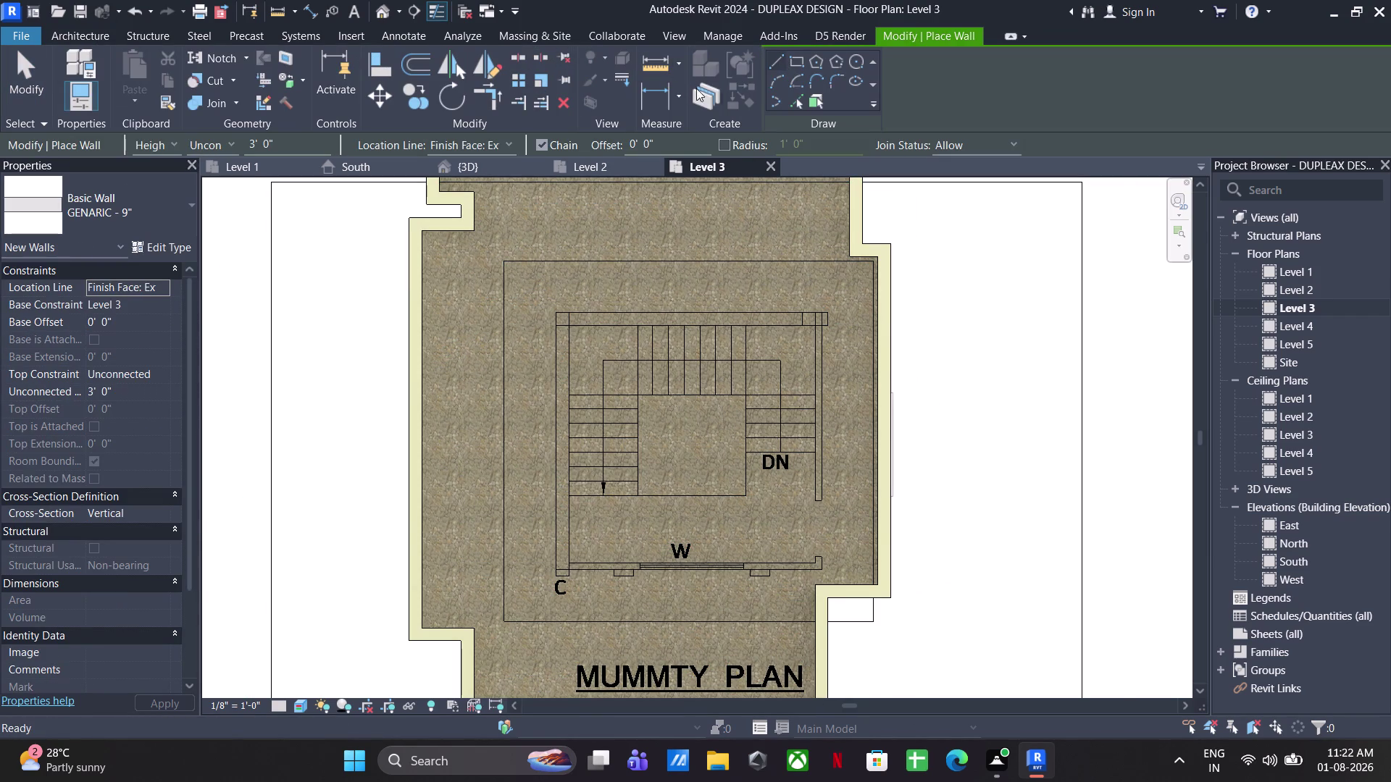
Draw a mummty wall chain rising to Level 4 around the stair outline.
click(230, 143)
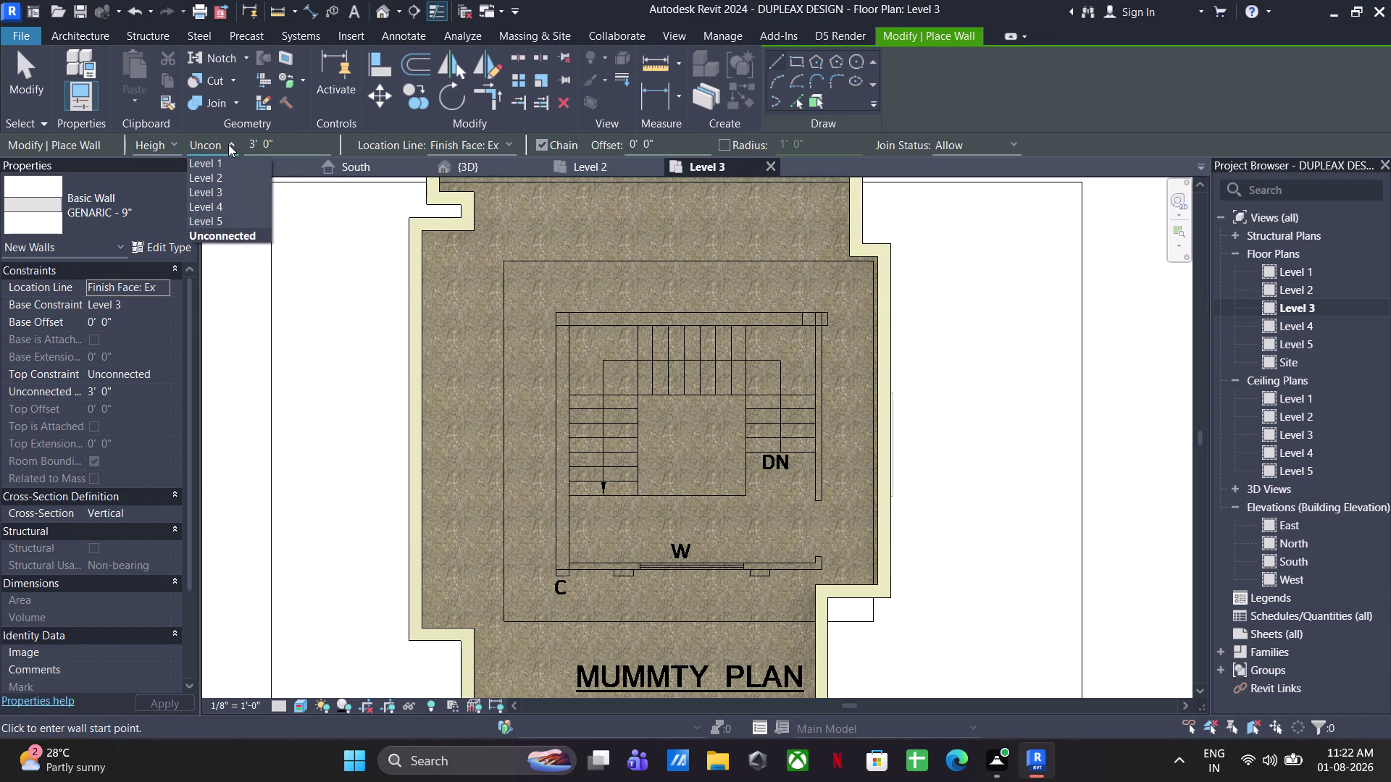
click(236, 203)
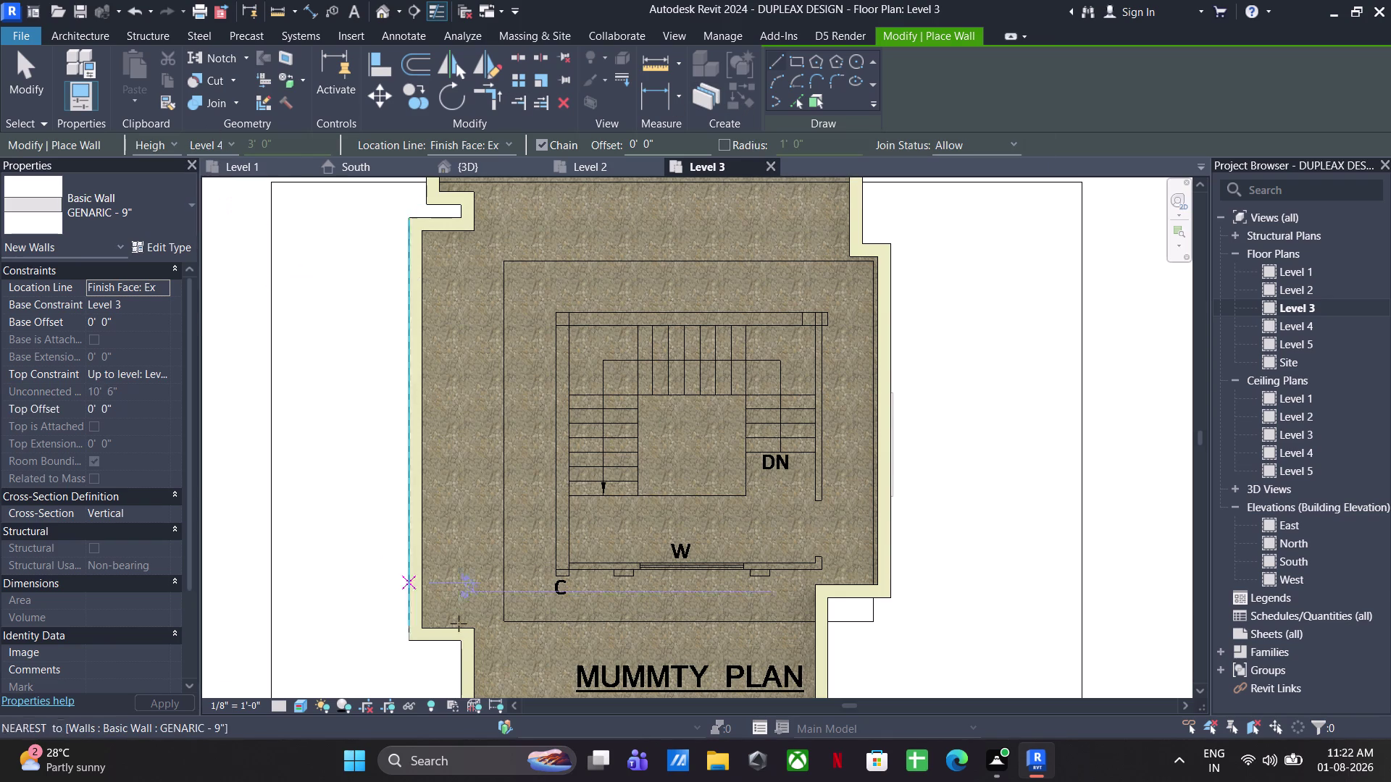
scroll(up, 3)
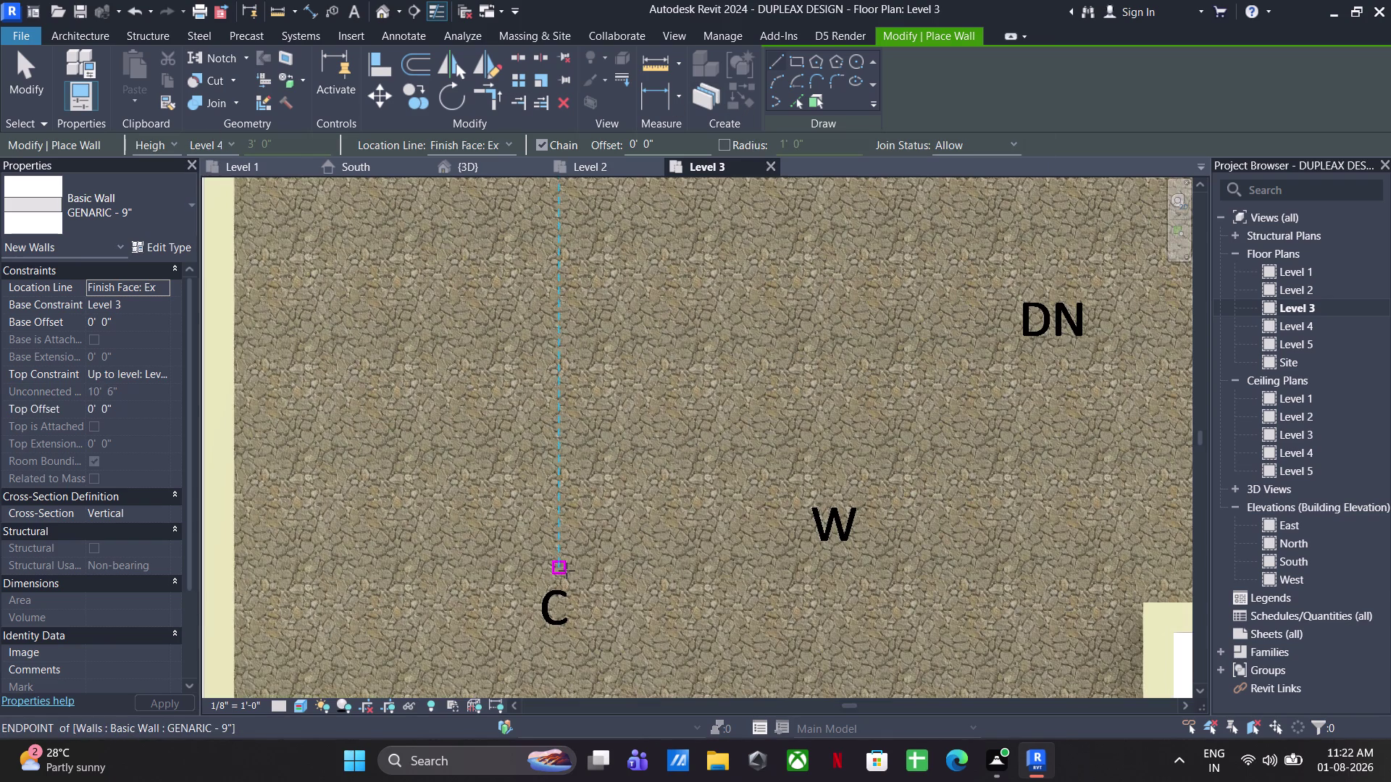
click(543, 589)
middle_drag(545, 361, 542, 367)
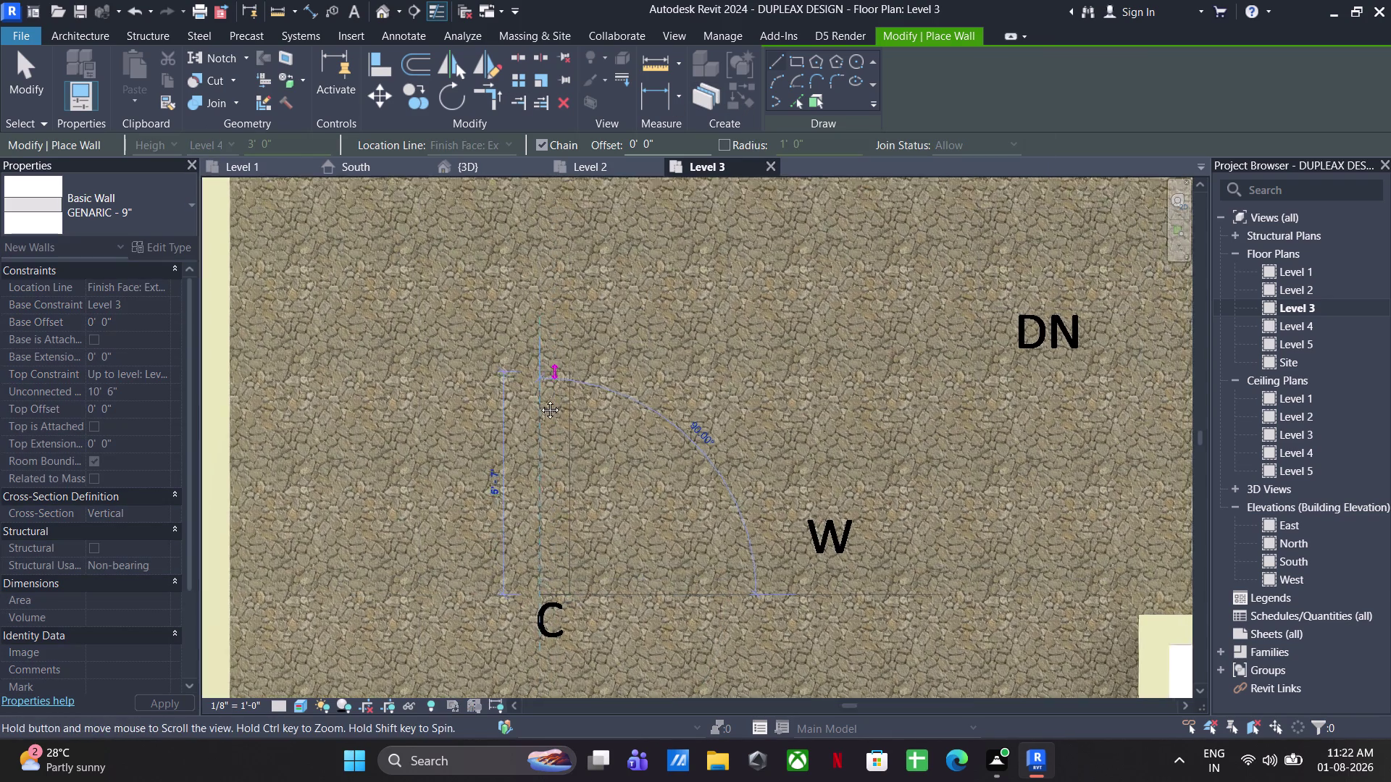
middle_drag(542, 367, 533, 634)
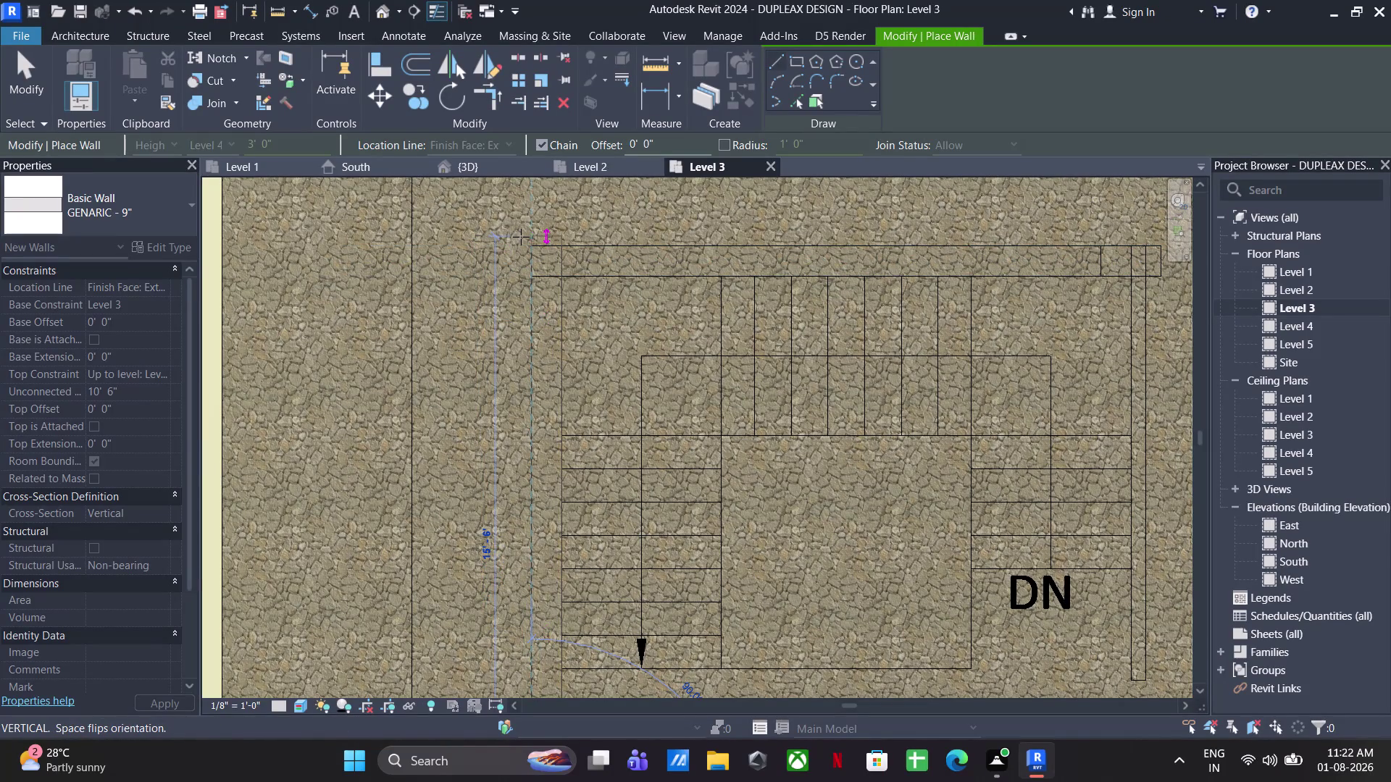
click(527, 242)
middle_drag(688, 254, 402, 306)
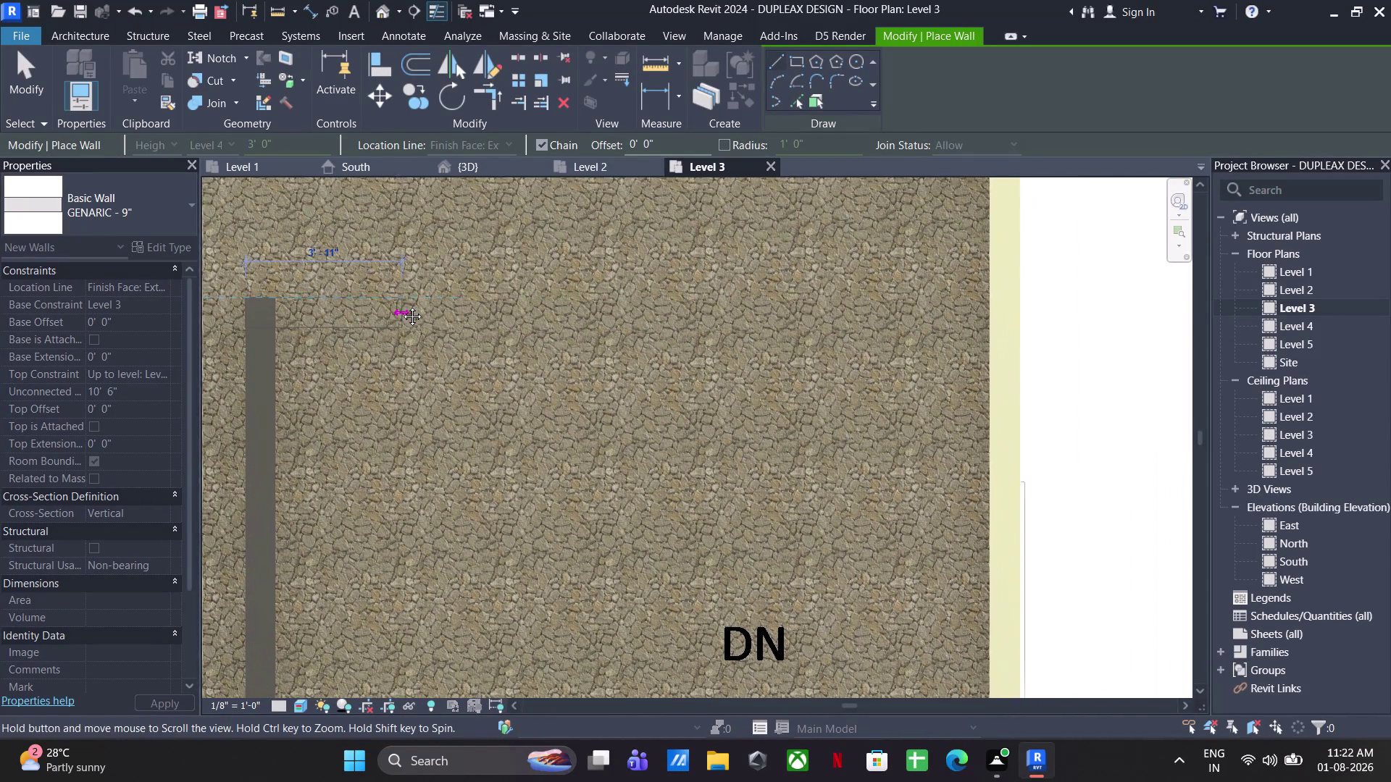
middle_drag(402, 306, 402, 306)
click(874, 300)
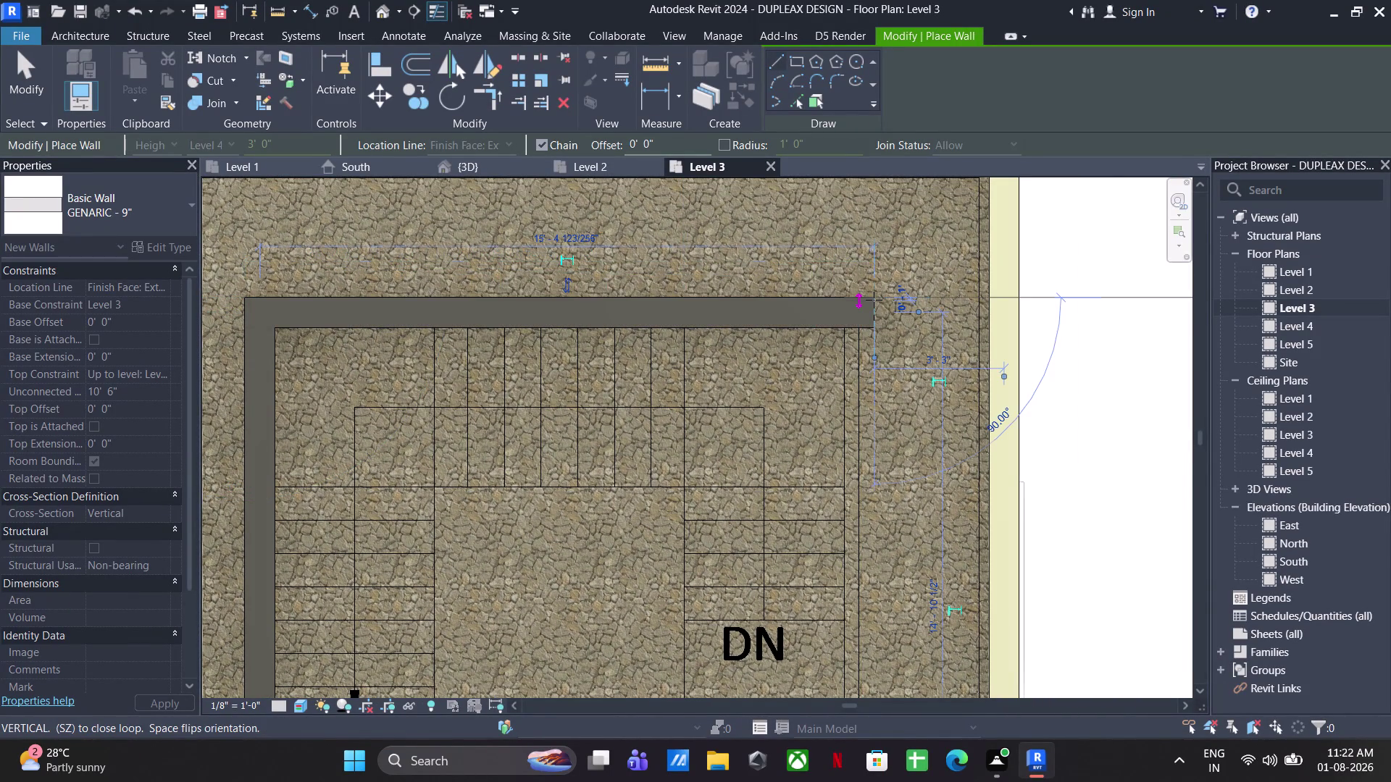
key(Escape)
Draw a Generic 4.5" mummty wall ending at the existing wall's endpoint.
click(153, 217)
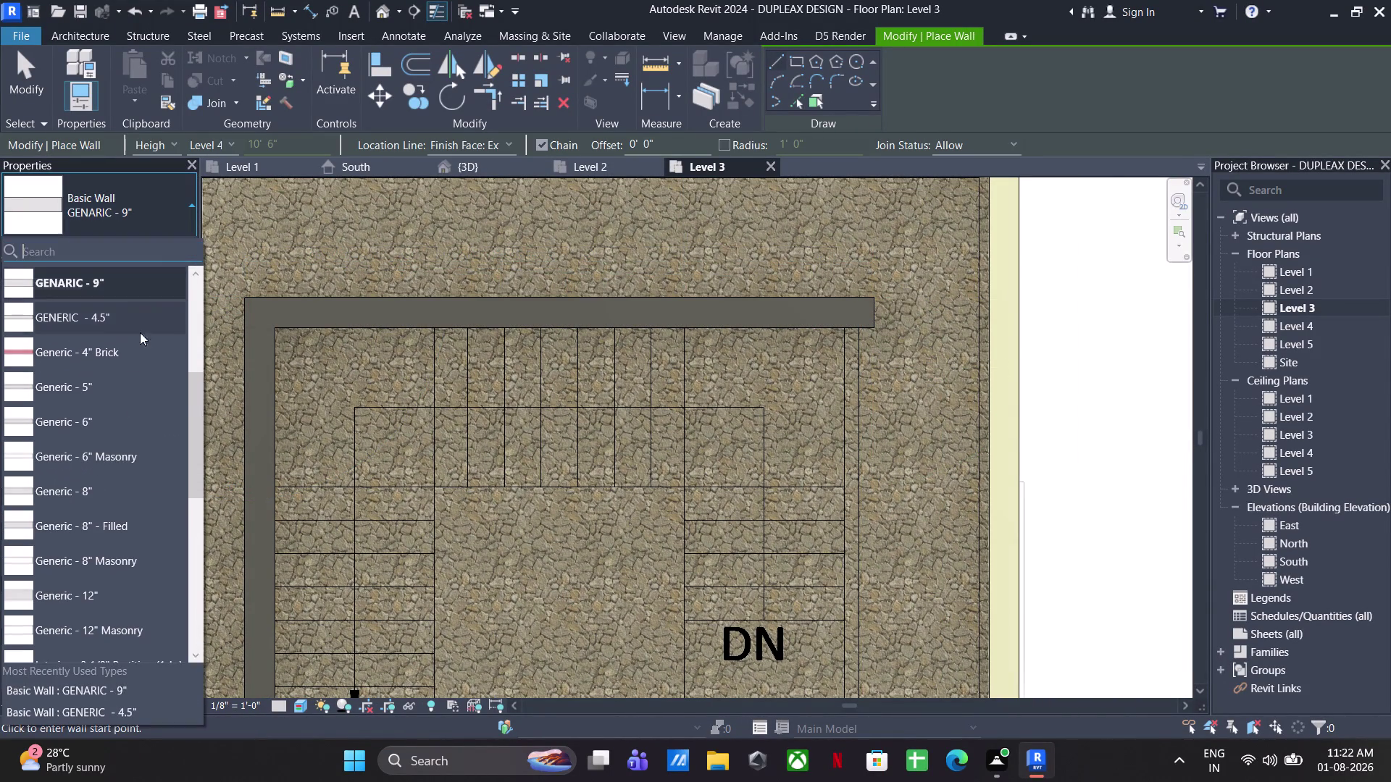
click(125, 306)
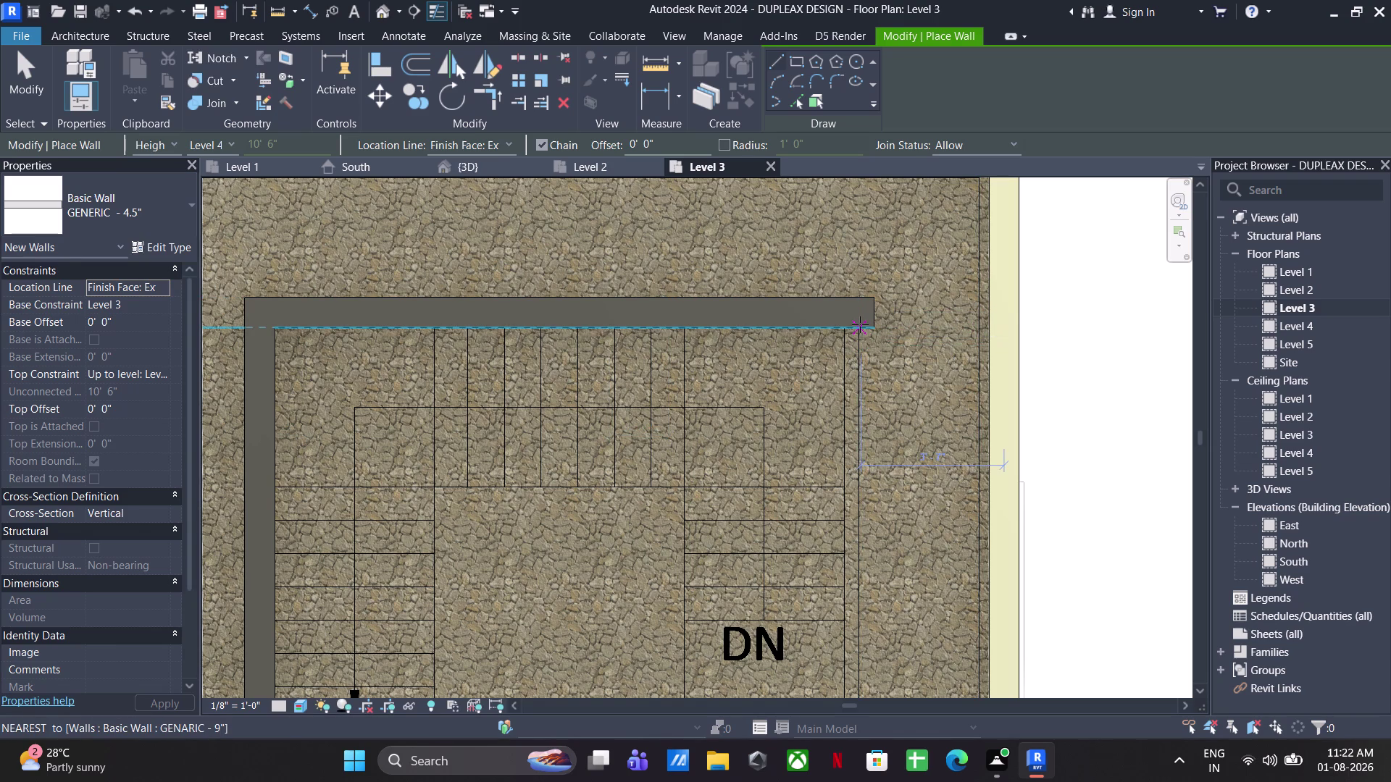
scroll(up, 3)
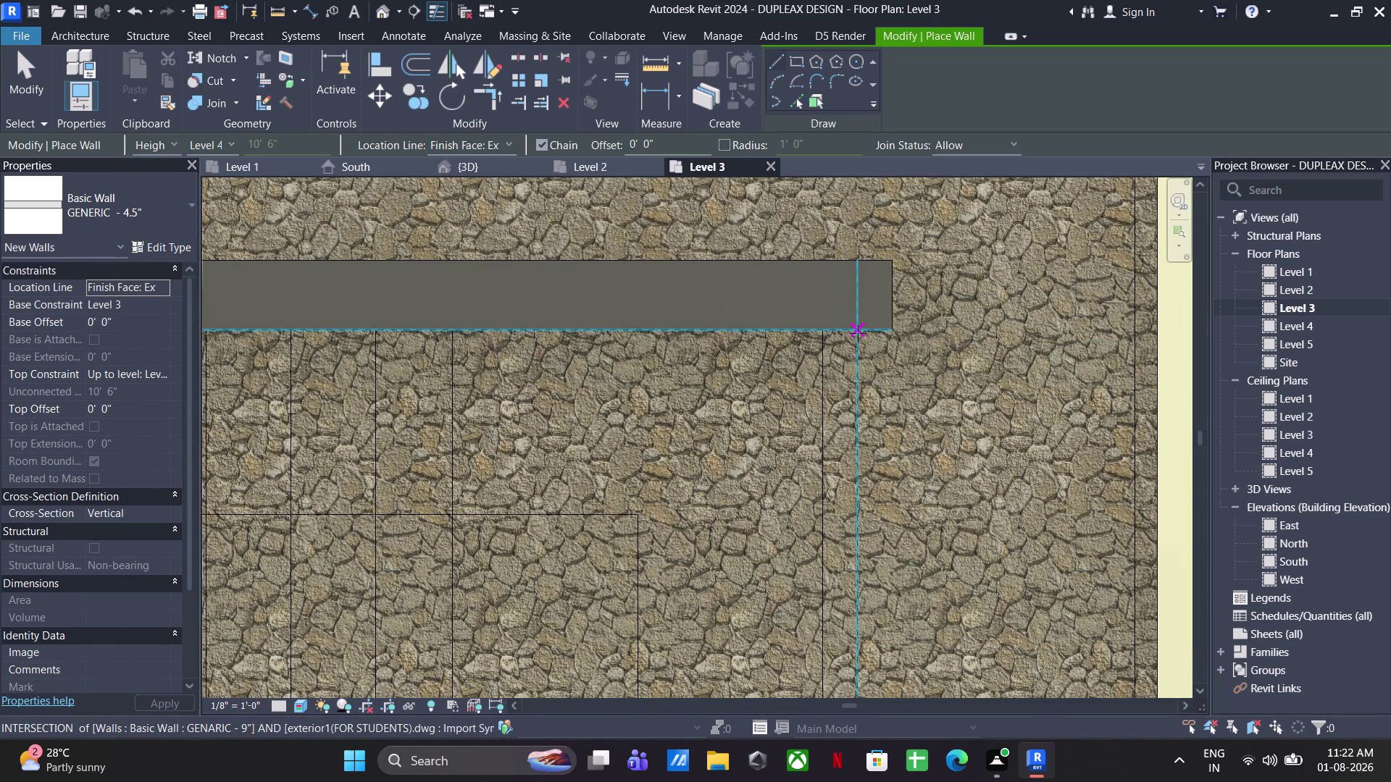
click(858, 333)
scroll(down, 3)
middle_drag(853, 511, 819, 57)
middle_drag(801, 396, 801, 327)
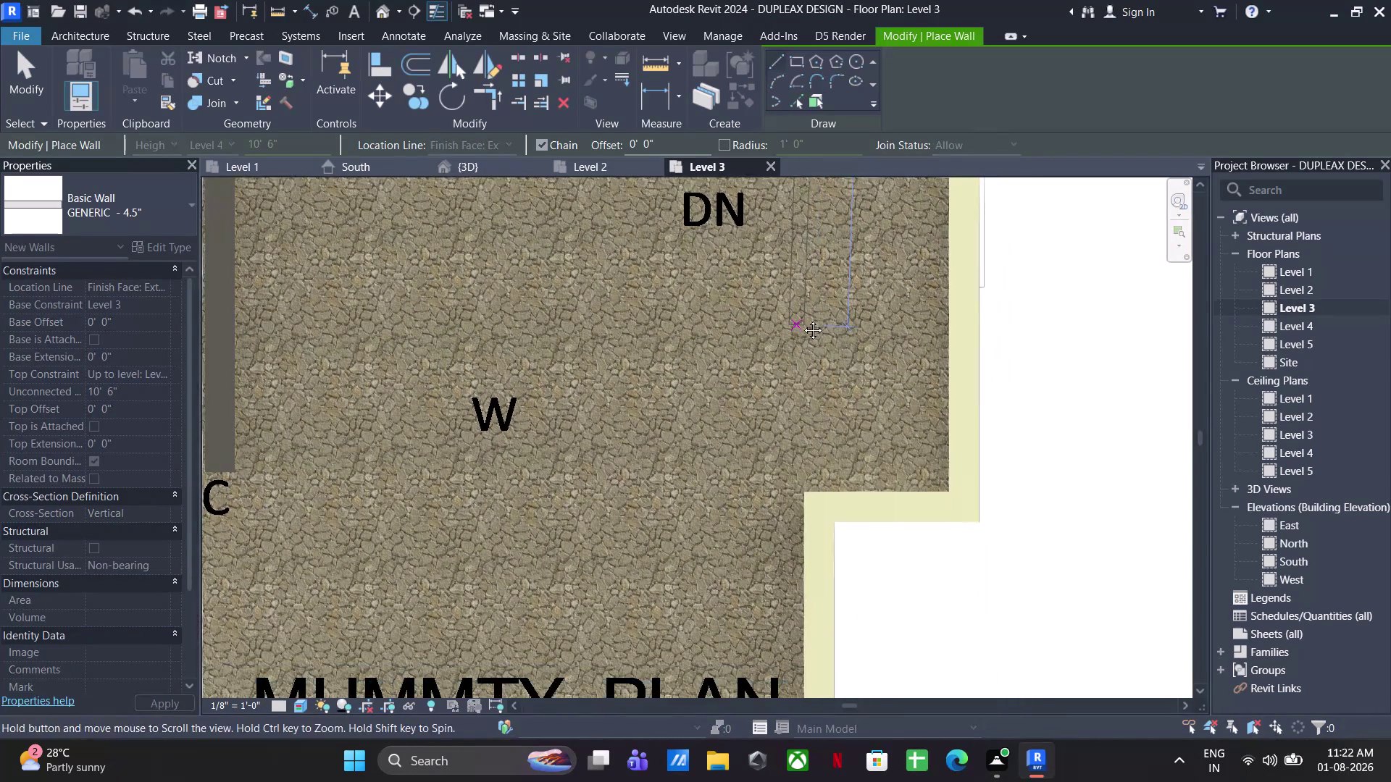
middle_drag(801, 327, 803, 319)
click(822, 450)
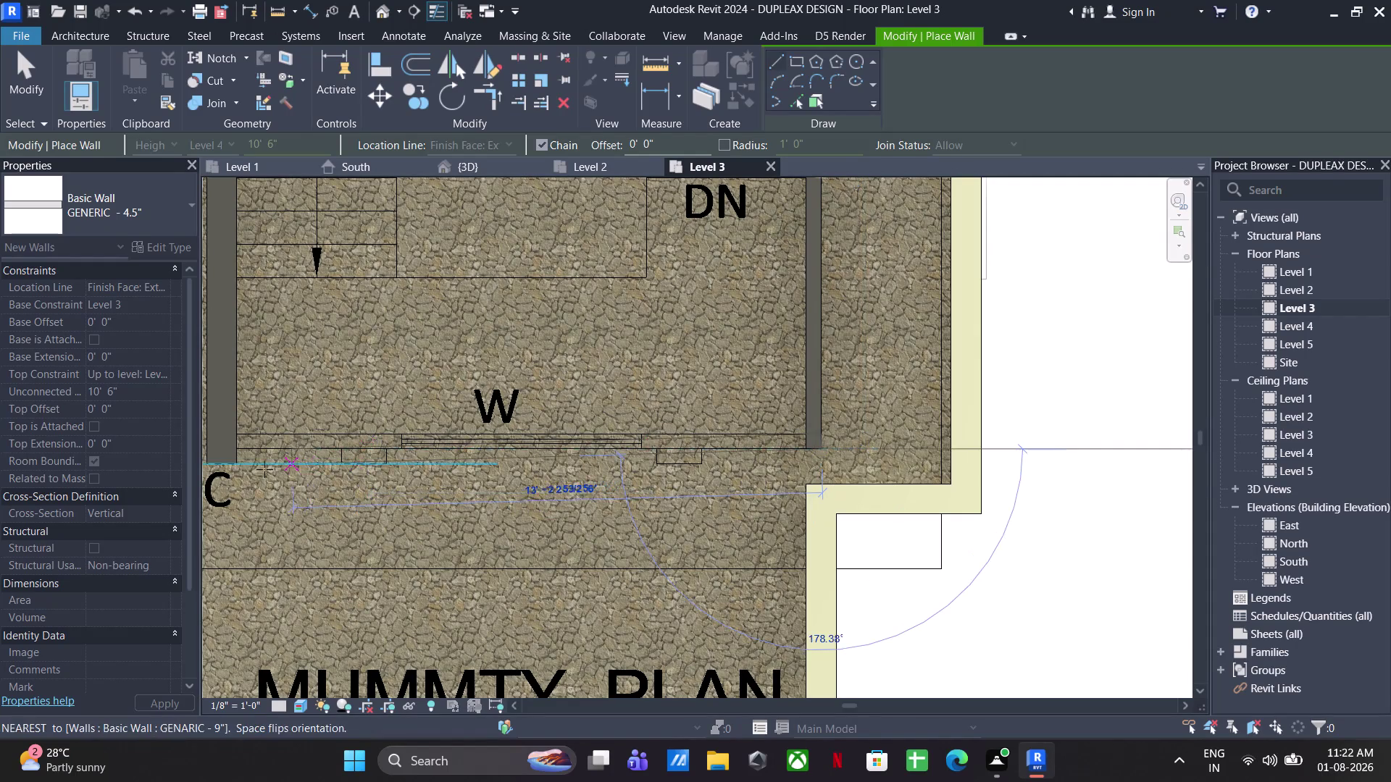
click(245, 451)
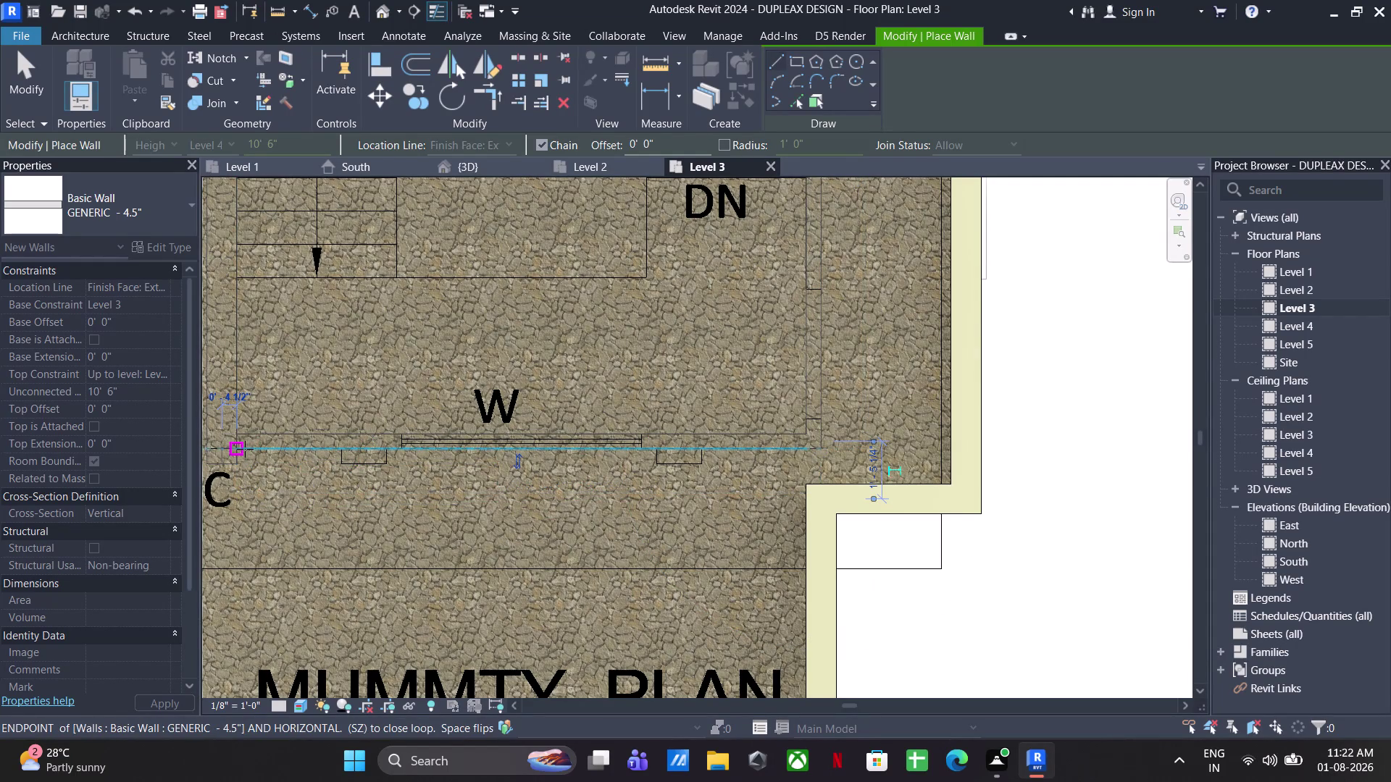
Finish wall placement and switch to the 3D view of the house.
key(Escape)
key(Escape)
key(Escape)
key(Escape)
key(Escape)
scroll(down, 3)
key(Escape)
key(Escape)
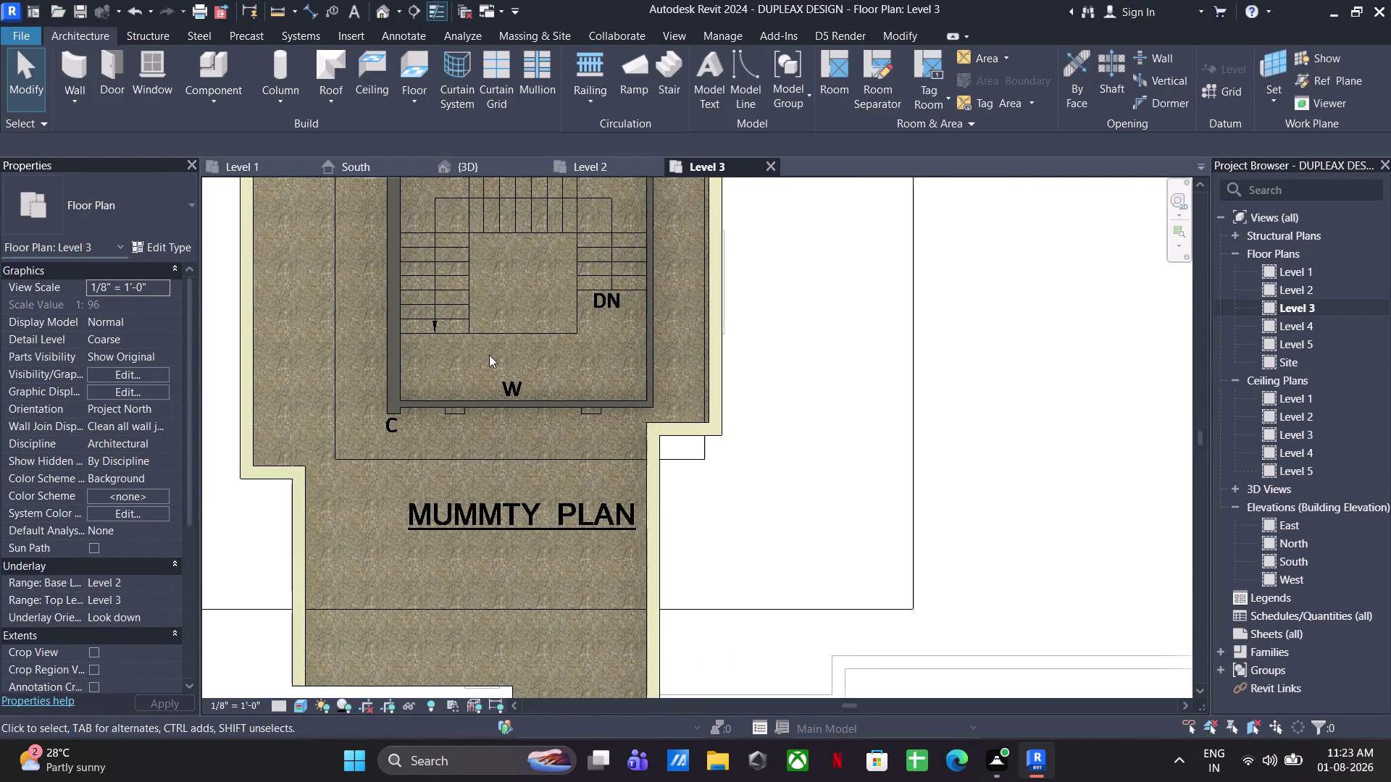
click(489, 161)
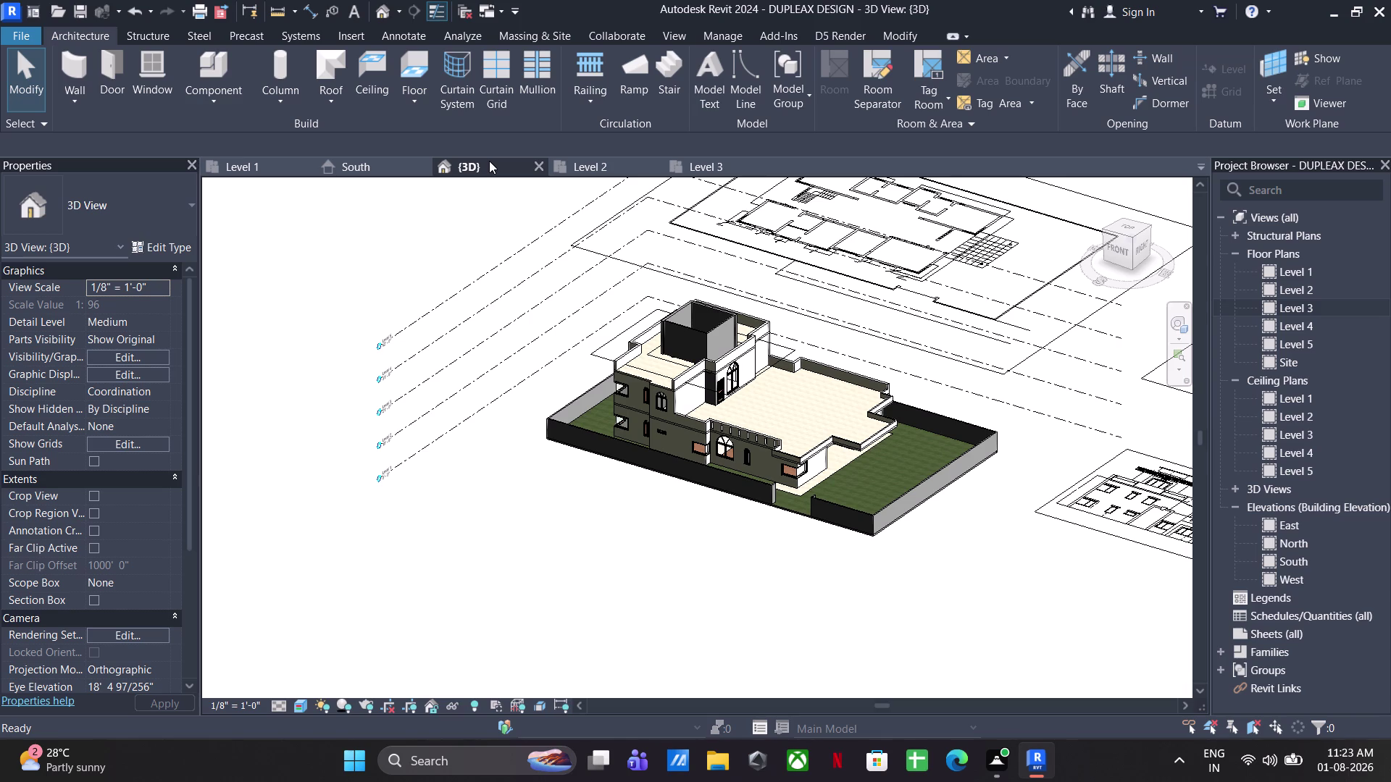
scroll(up, 3)
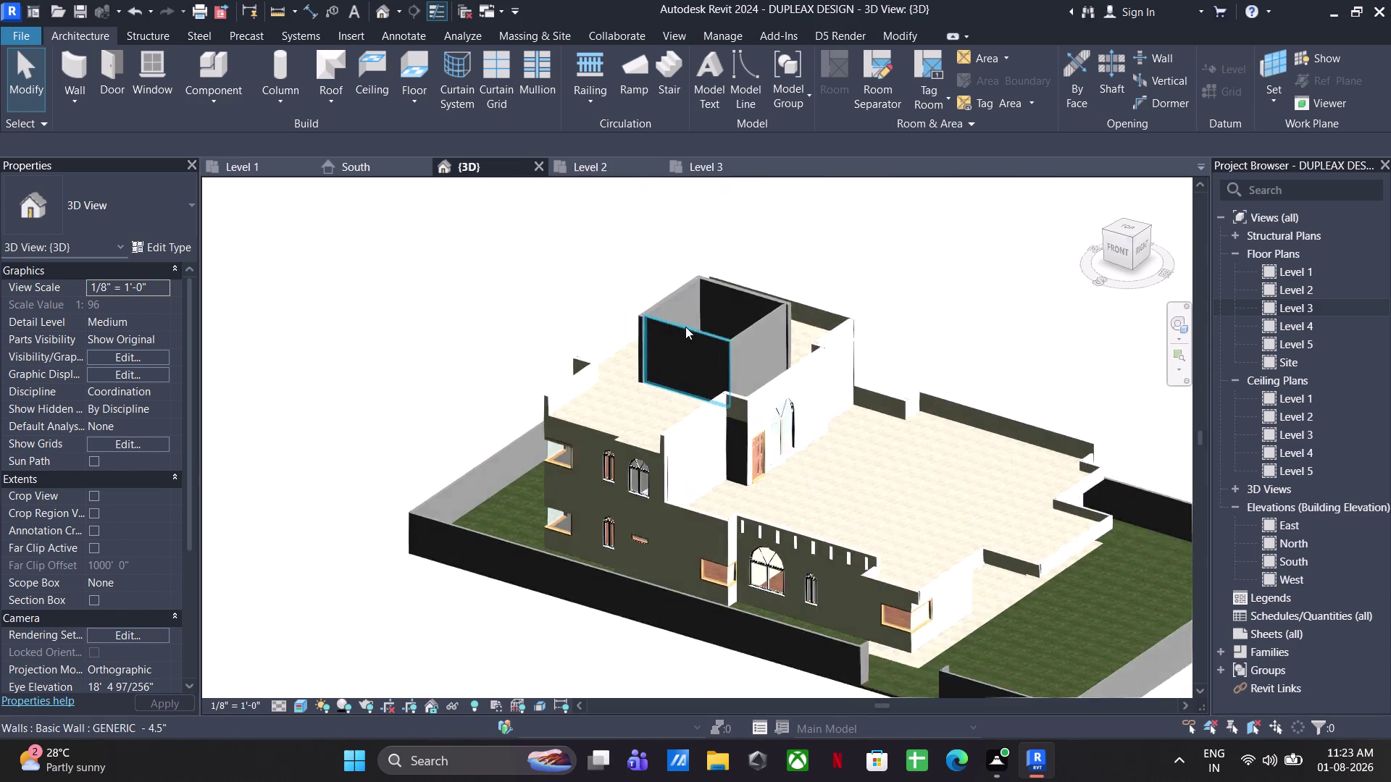
scroll(up, 3)
Paint the inner and edge faces of the mummty walls with OUTER WALL PAINT.
text(PT)
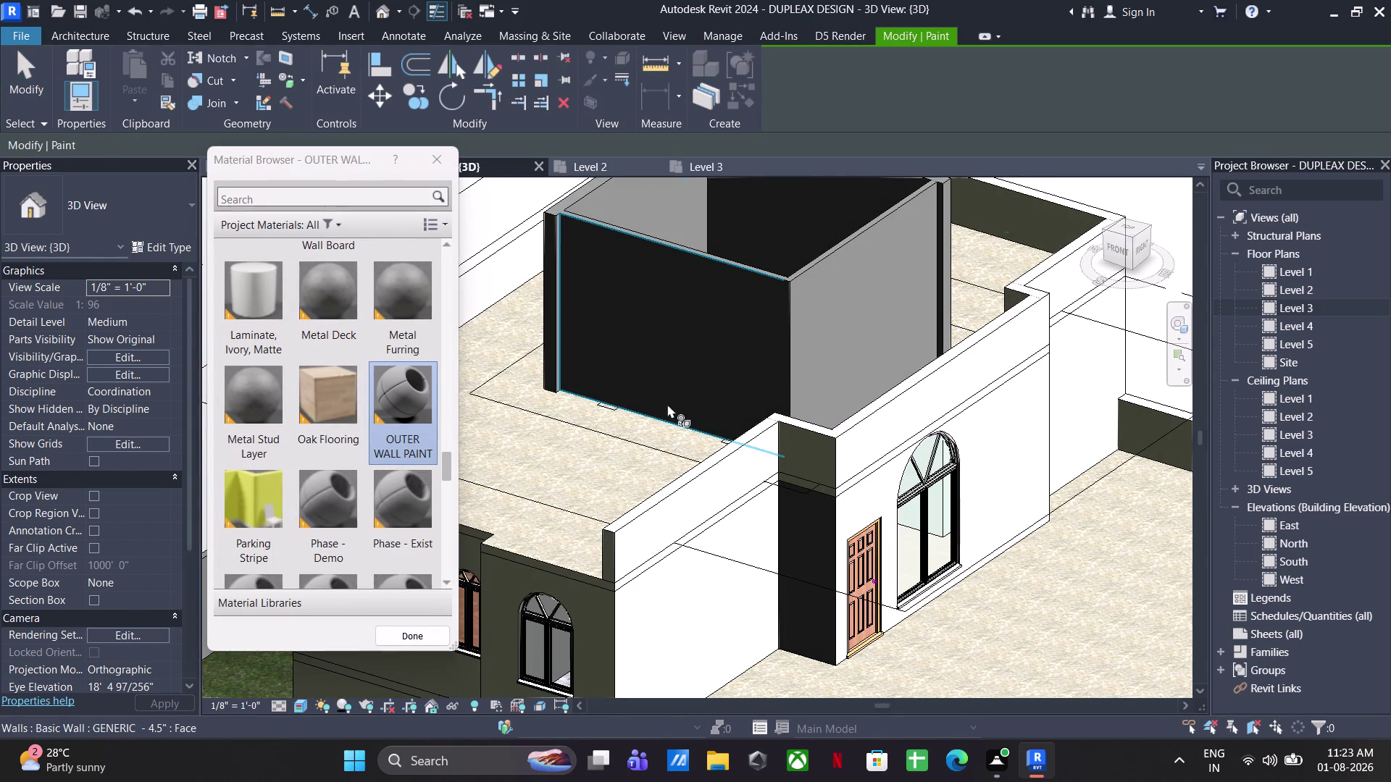
click(394, 417)
click(692, 358)
click(813, 339)
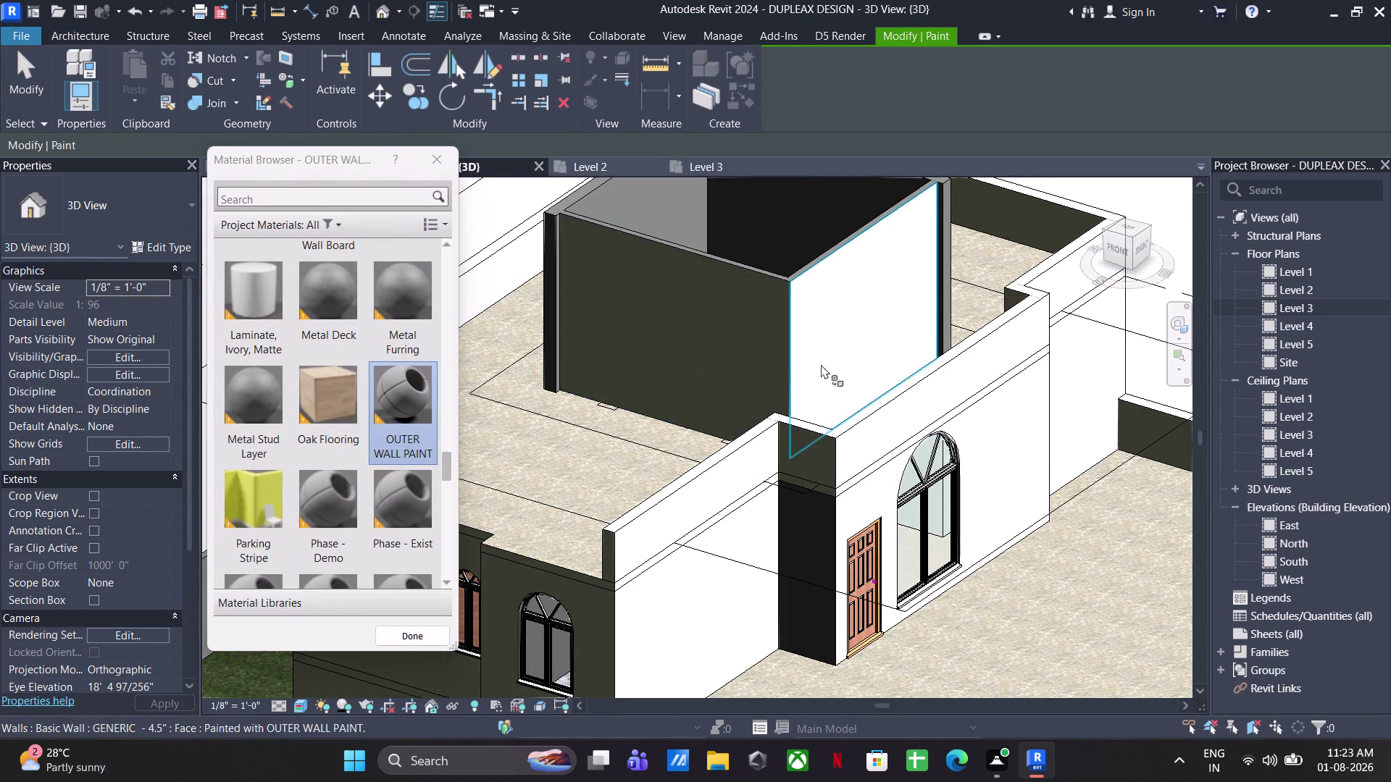
scroll(down, 3)
scroll(up, 3)
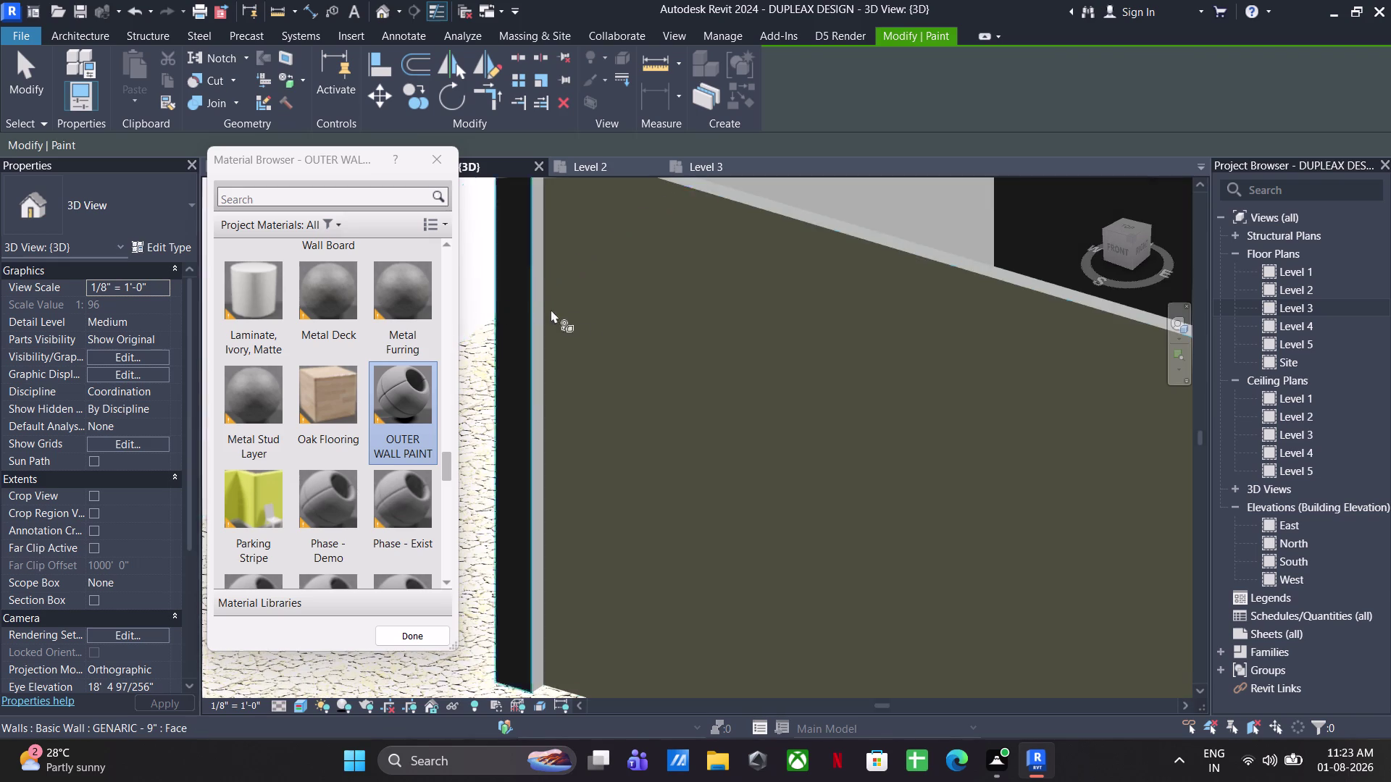
click(534, 337)
click(521, 364)
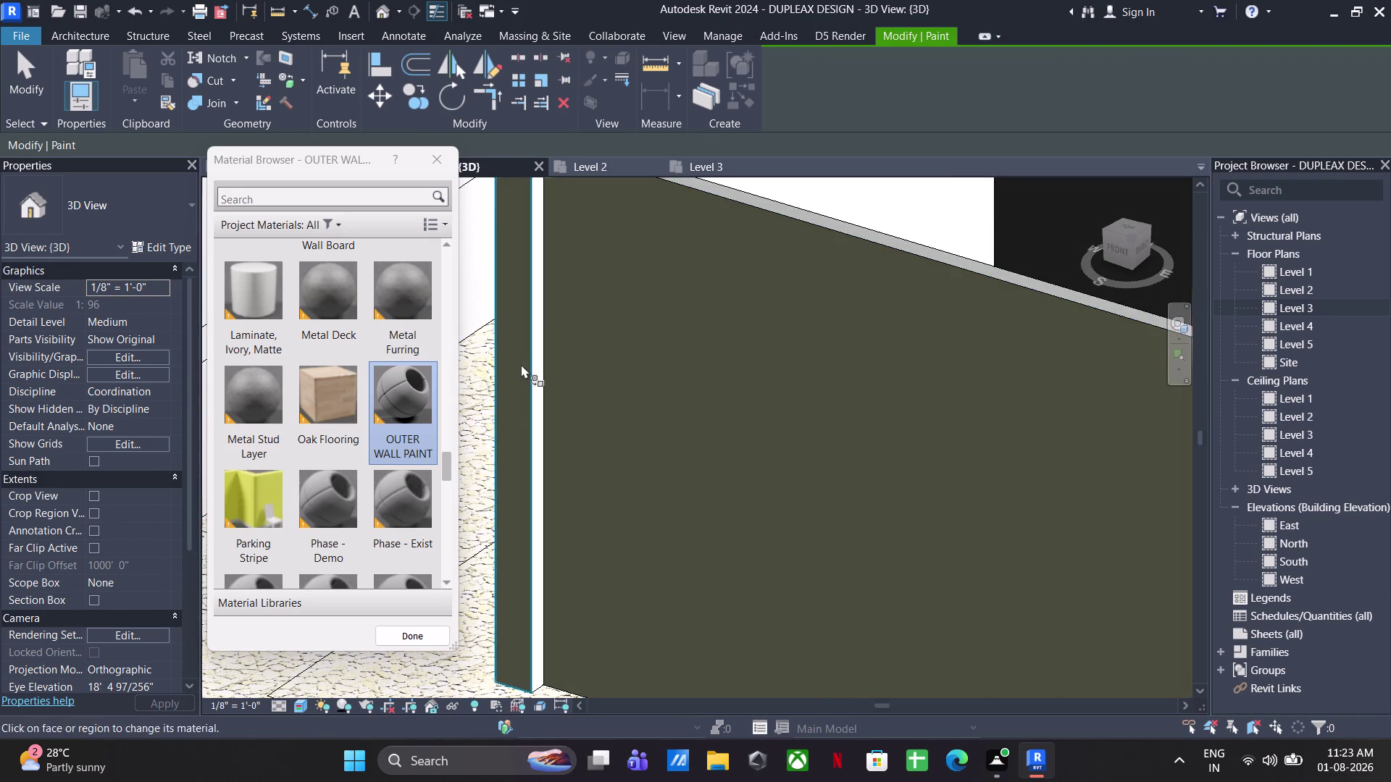
scroll(down, 3)
scroll(up, 3)
scroll(up, 3)
click(706, 372)
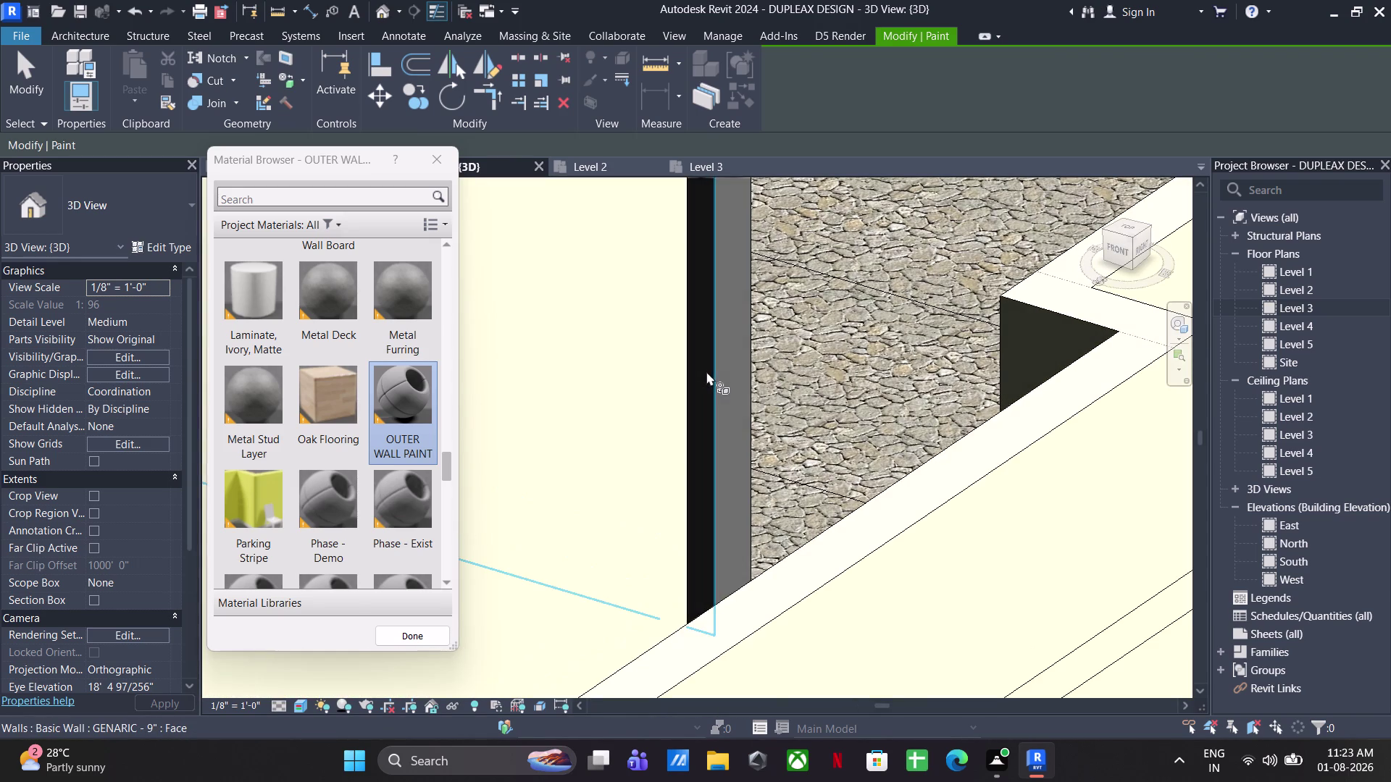
click(728, 382)
Orbit to view the mummty from outside and paint an outer wall face.
scroll(down, 3)
middle_drag(799, 438, 524, 526)
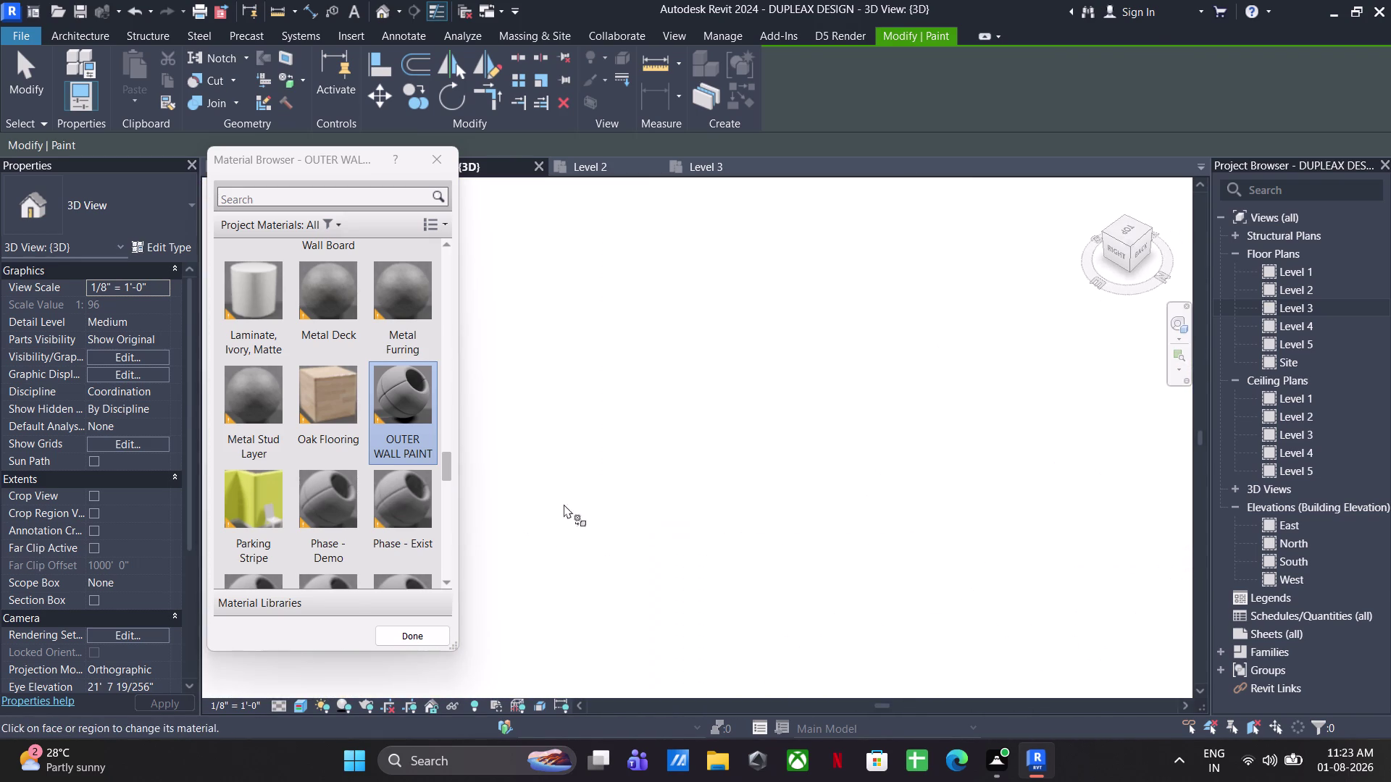
scroll(down, 3)
middle_drag(826, 538, 181, 392)
scroll(up, 3)
click(542, 512)
middle_drag(577, 506, 668, 494)
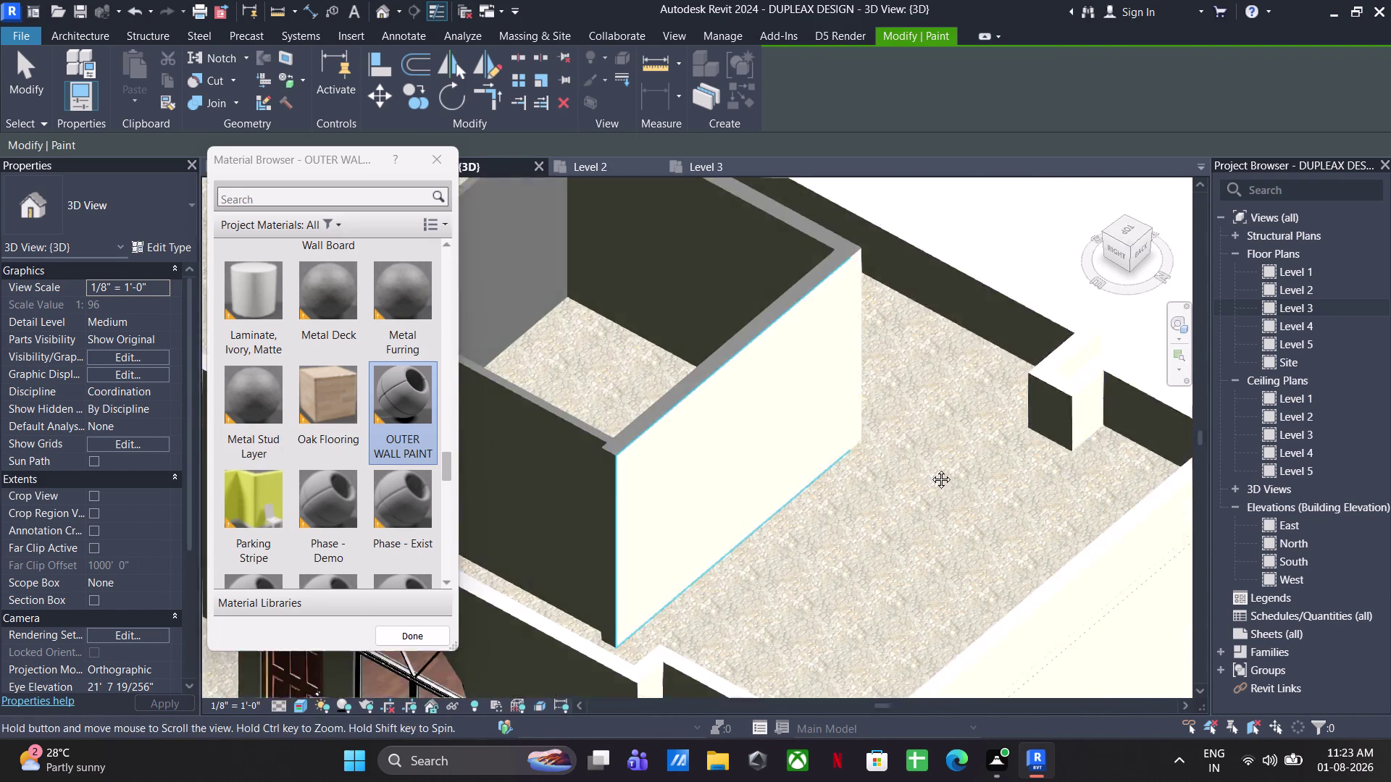
middle_drag(669, 494, 946, 470)
scroll(down, 3)
middle_drag(927, 501, 597, 539)
middle_drag(752, 590, 932, 252)
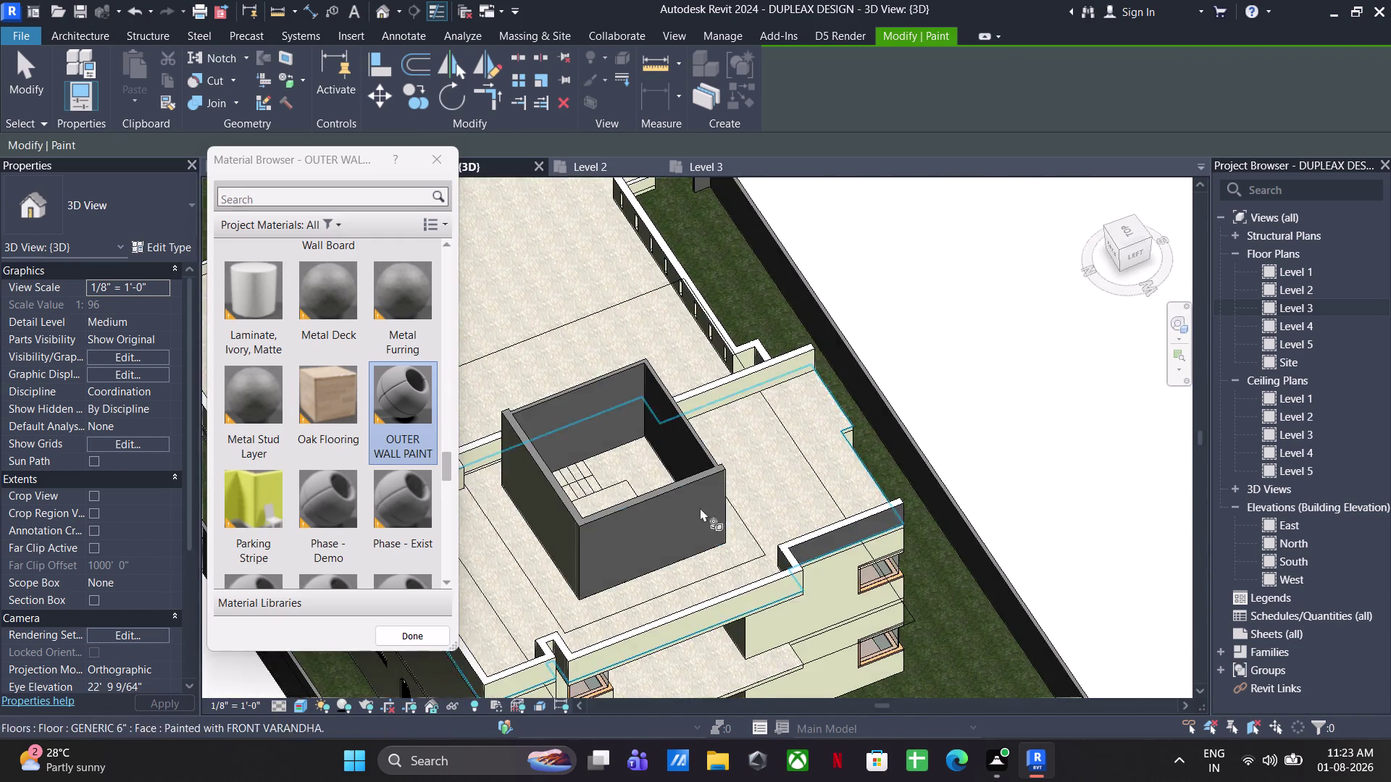
scroll(up, 3)
click(680, 507)
End painting and frame the painted mummty walls on the roof.
middle_drag(771, 482, 905, 425)
scroll(down, 3)
middle_drag(912, 486, 681, 500)
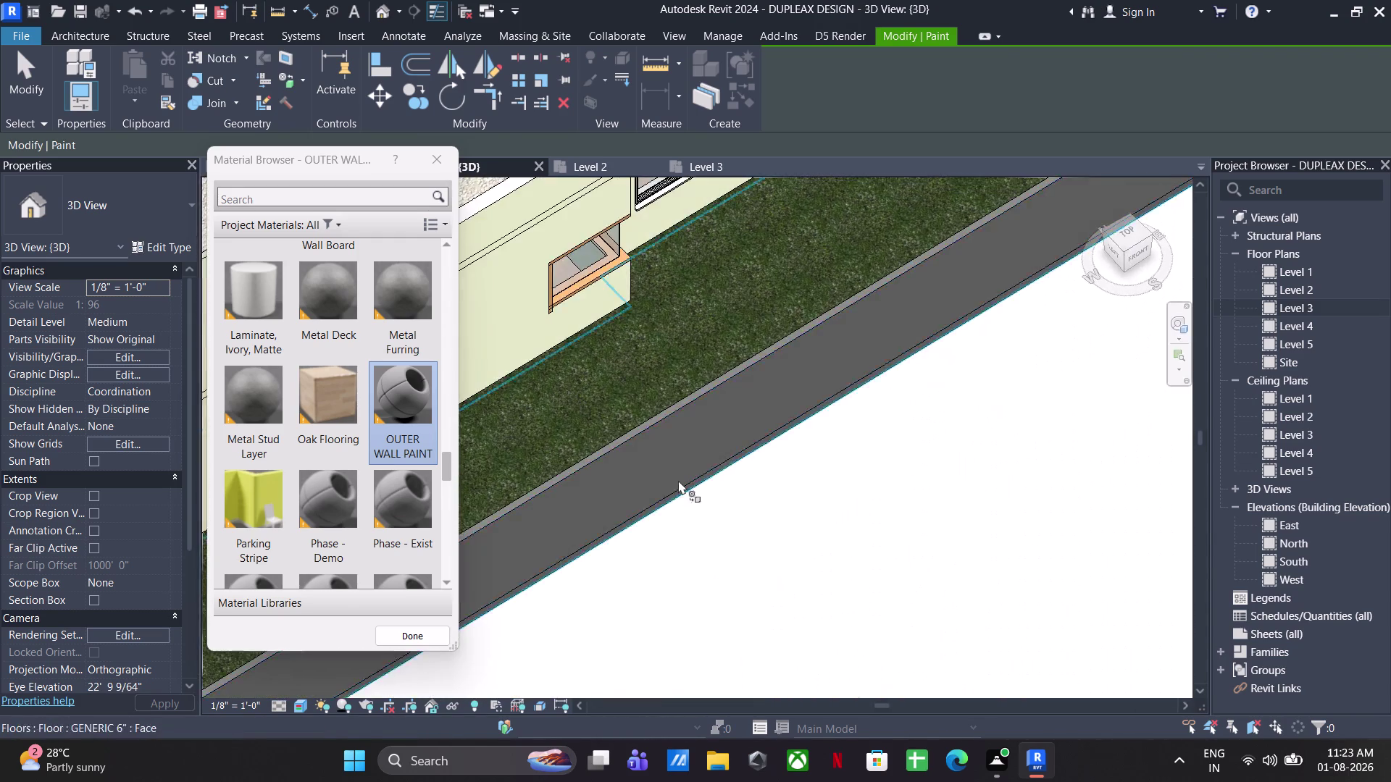
middle_drag(718, 426, 1354, 711)
middle_drag(673, 417, 729, 563)
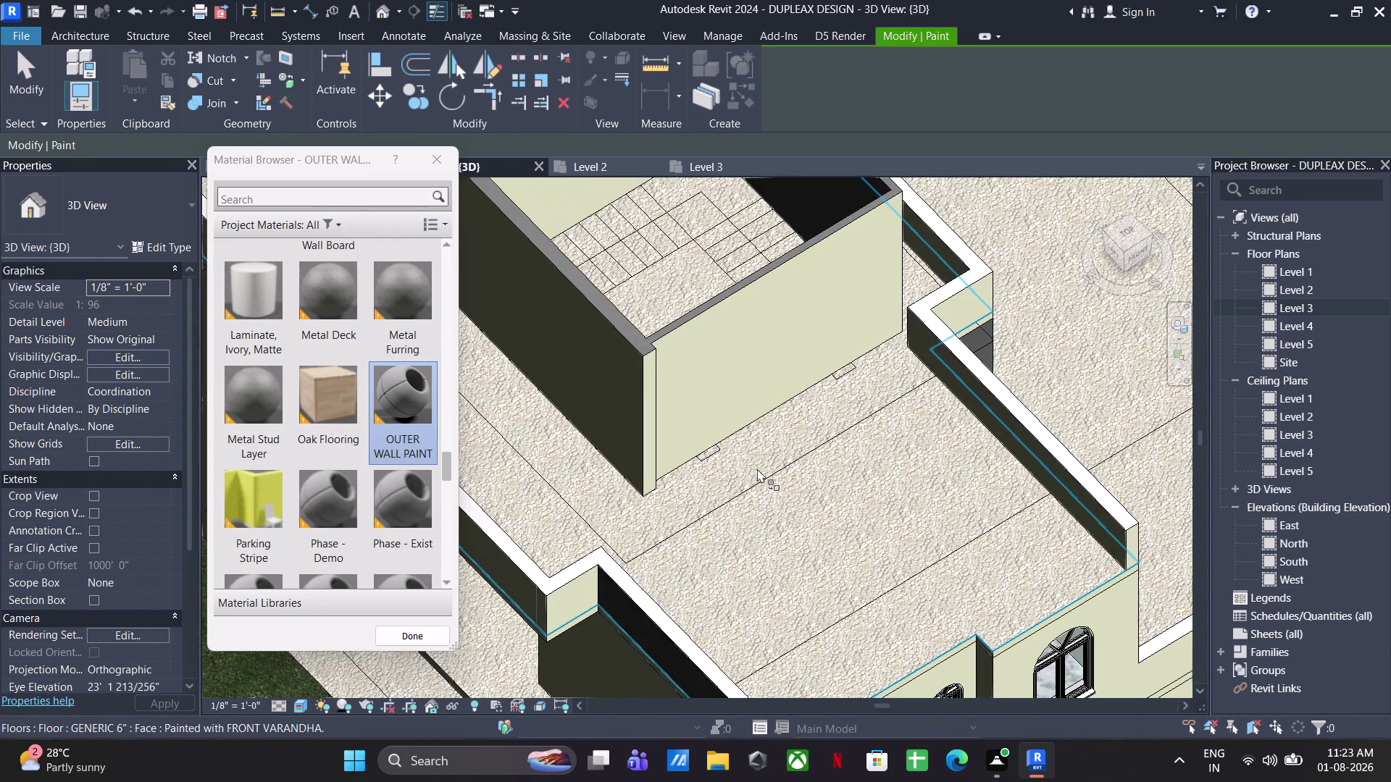
key(Escape)
key(Escape)
key(Escape)
scroll(down, 3)
middle_drag(761, 472, 753, 480)
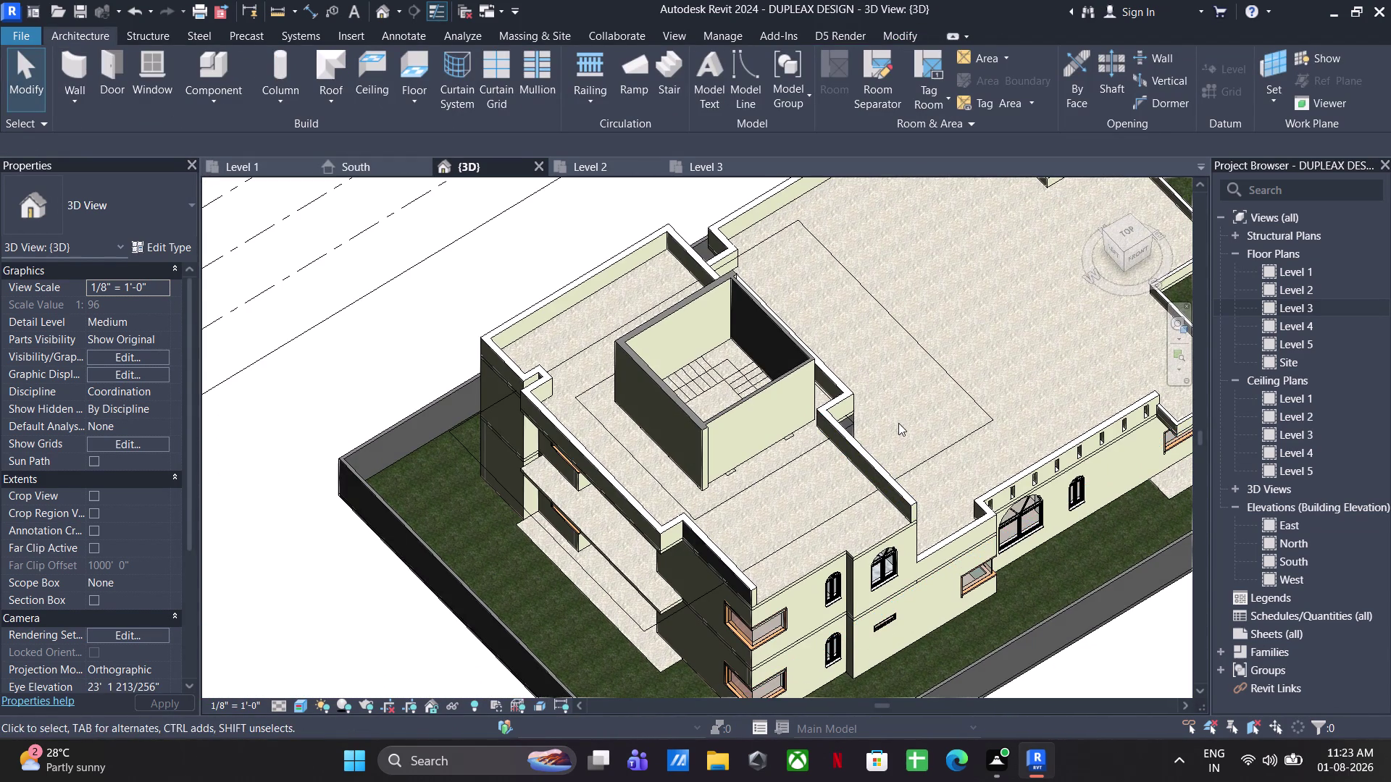